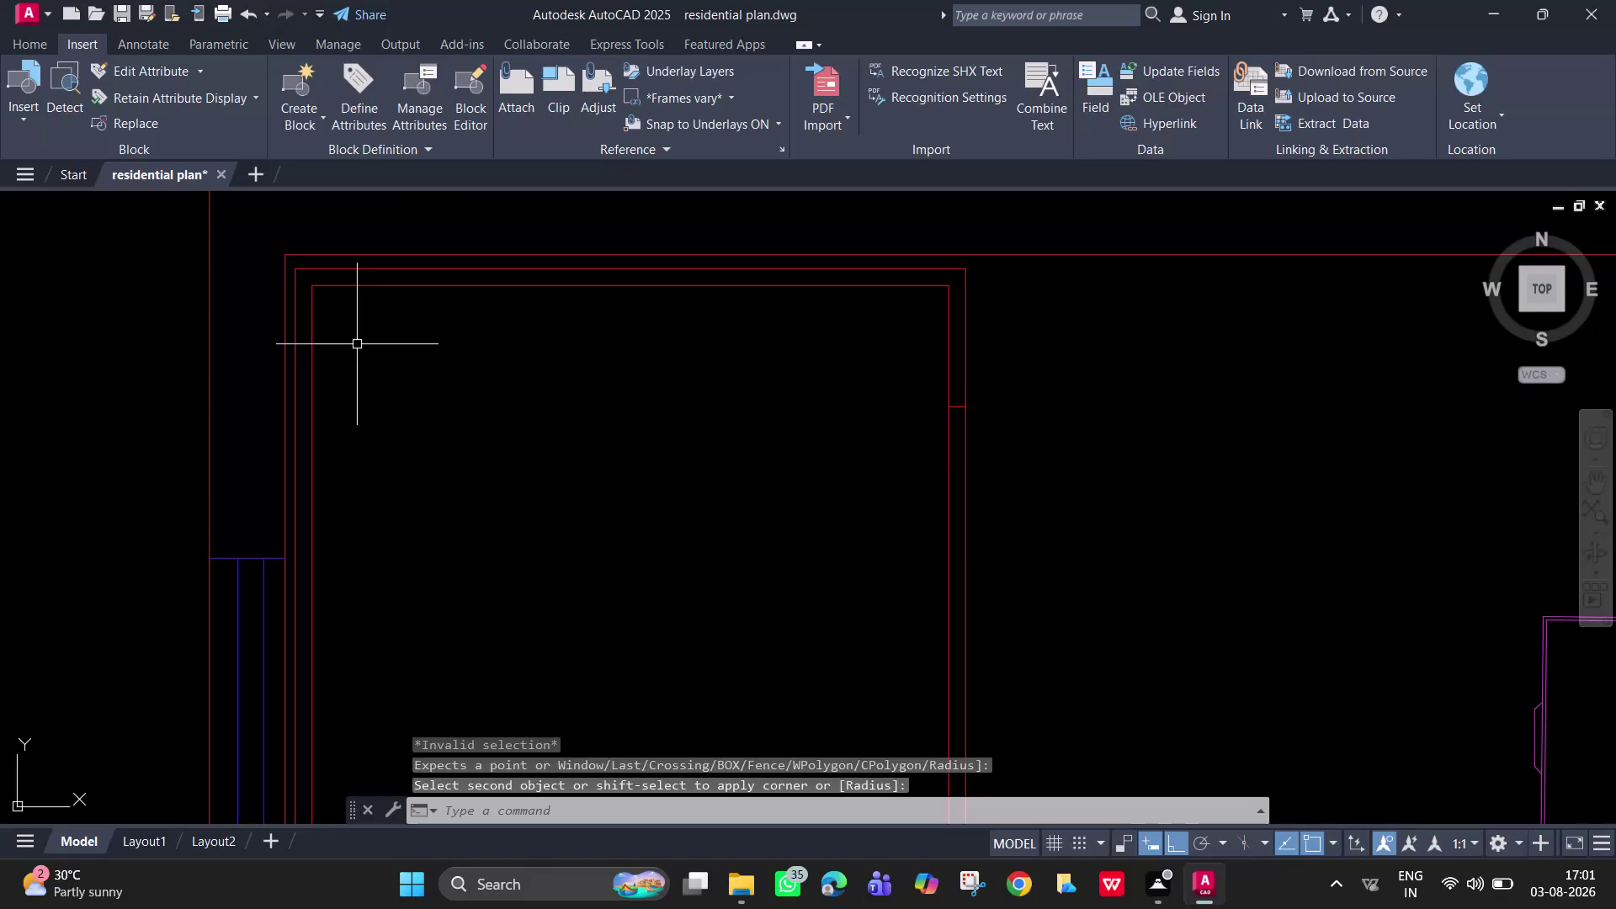
Set the fillet radius to 3 inches and round the room's top-left corner.
key(f)
key(Return)
click(314, 331)
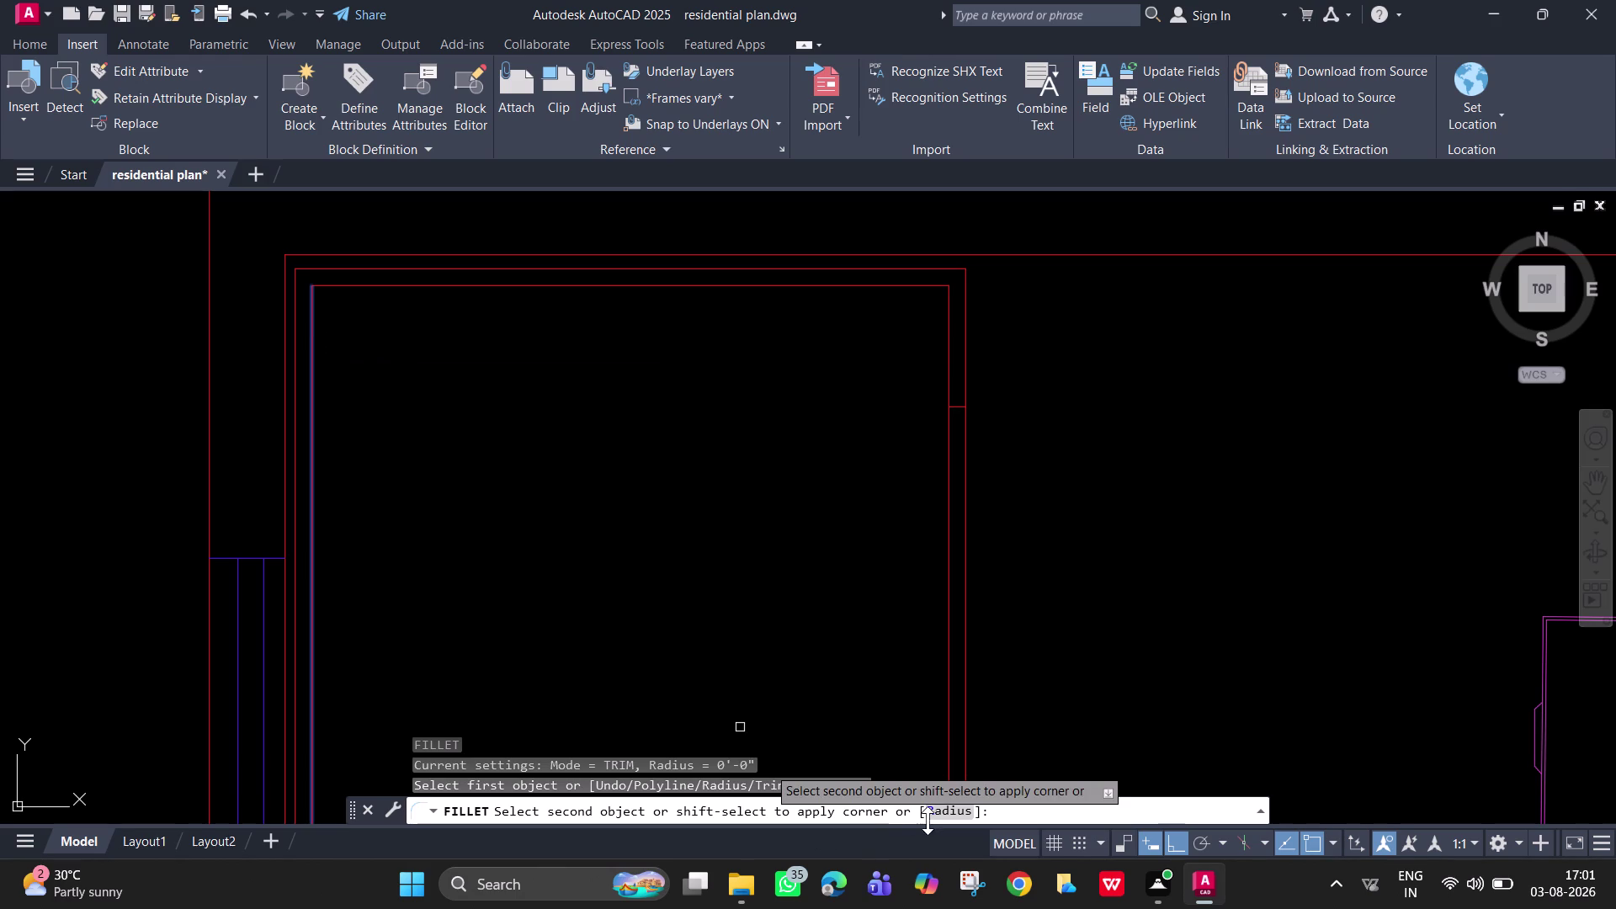
click(952, 804)
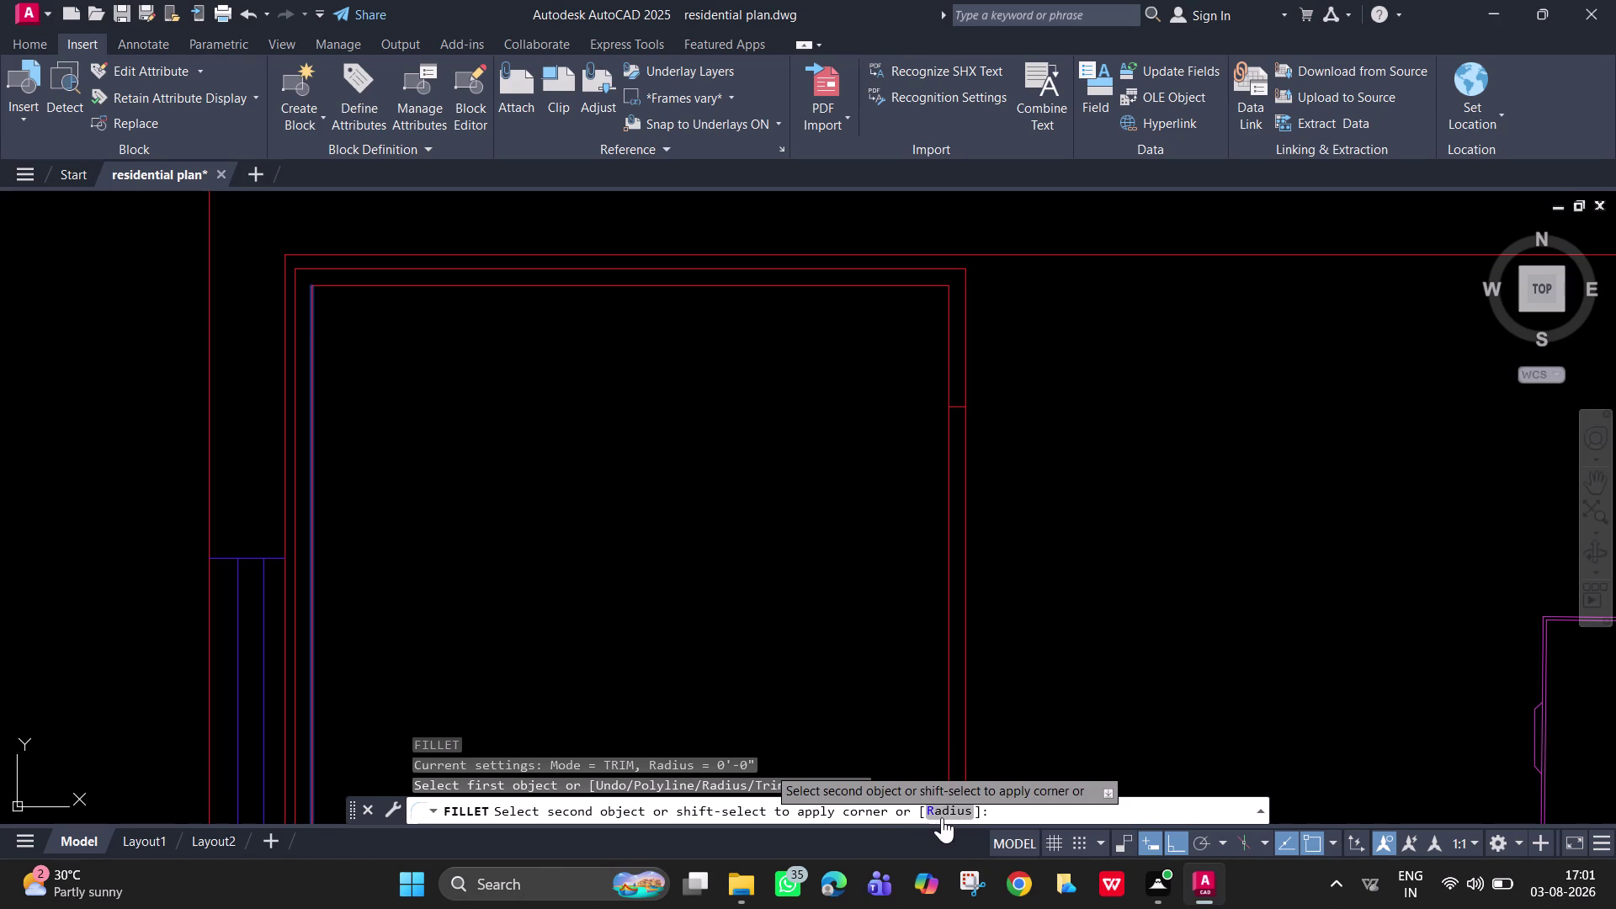
click(941, 817)
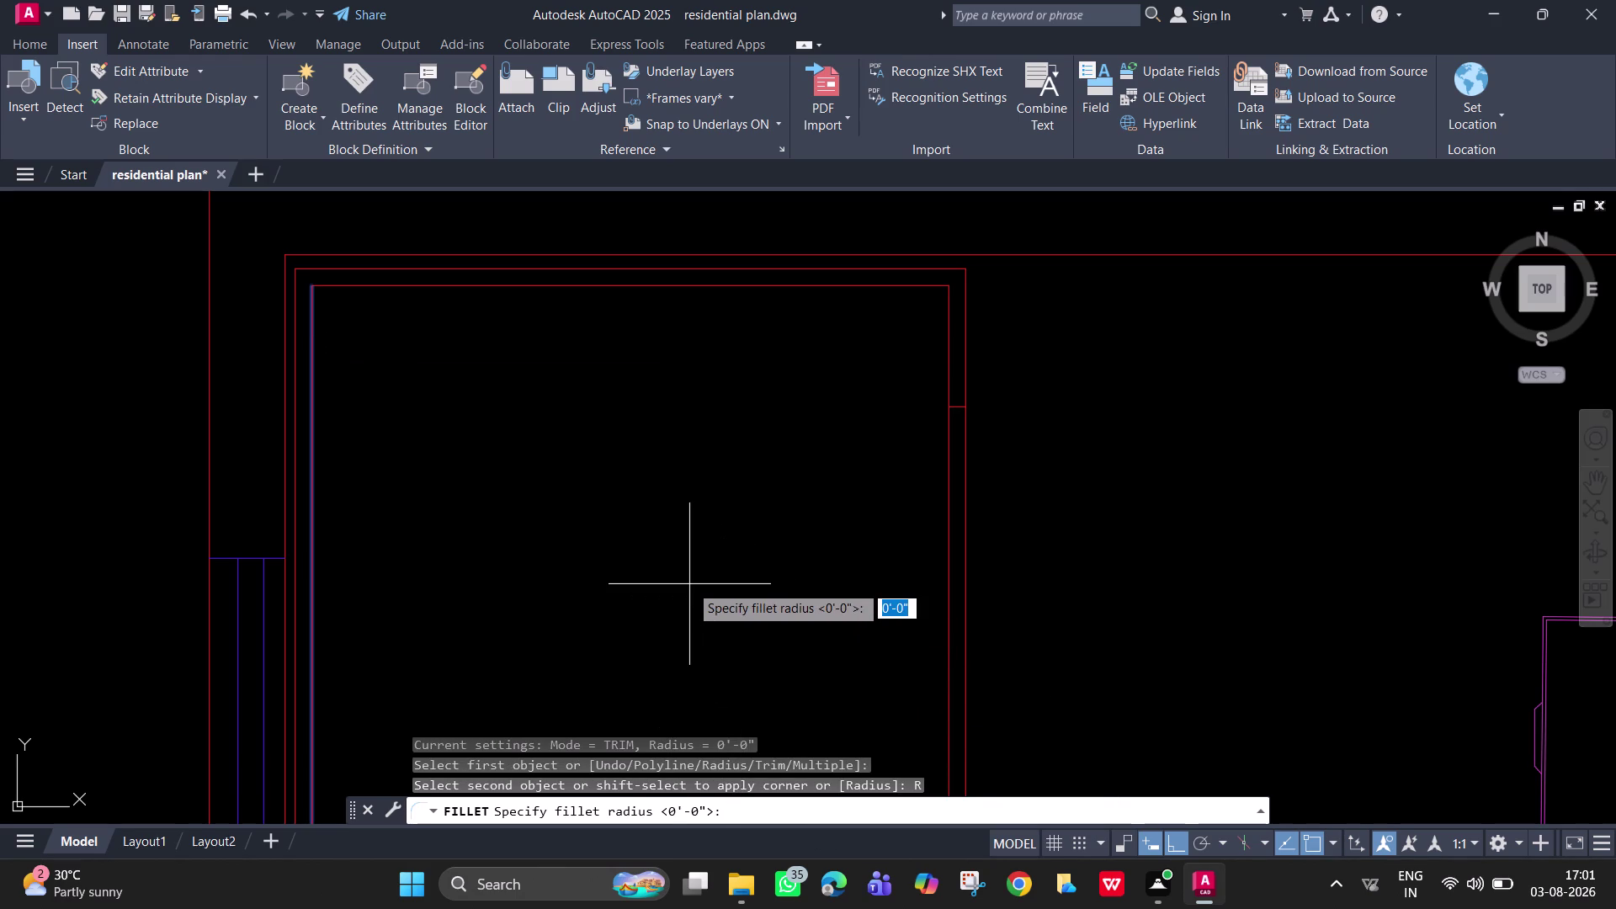
key(3)
key(Return)
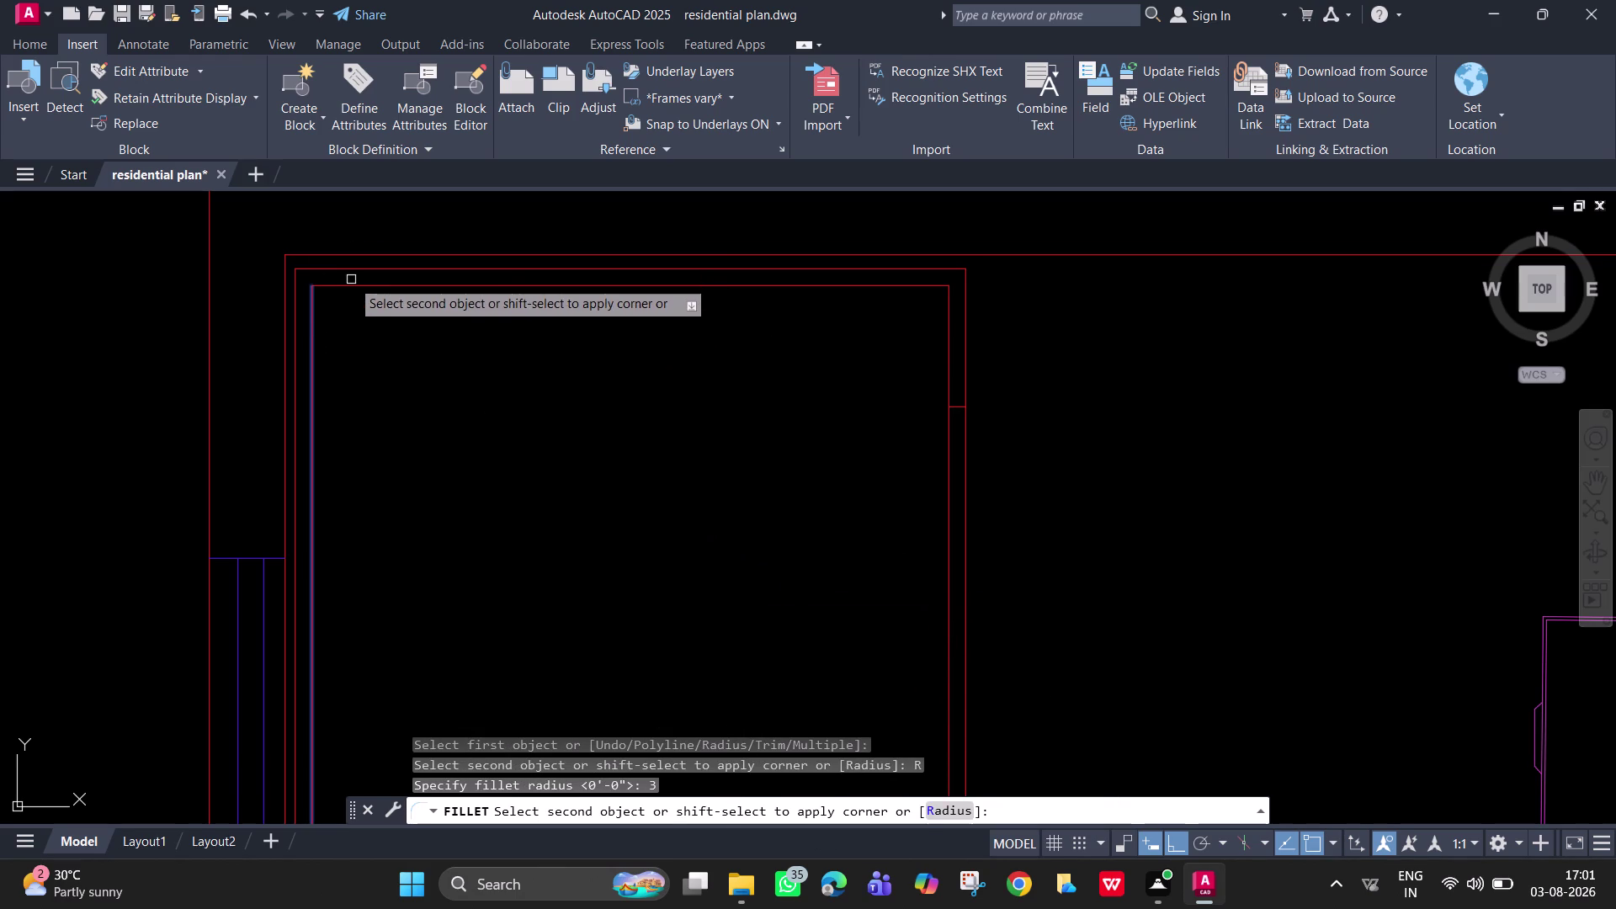
click(351, 282)
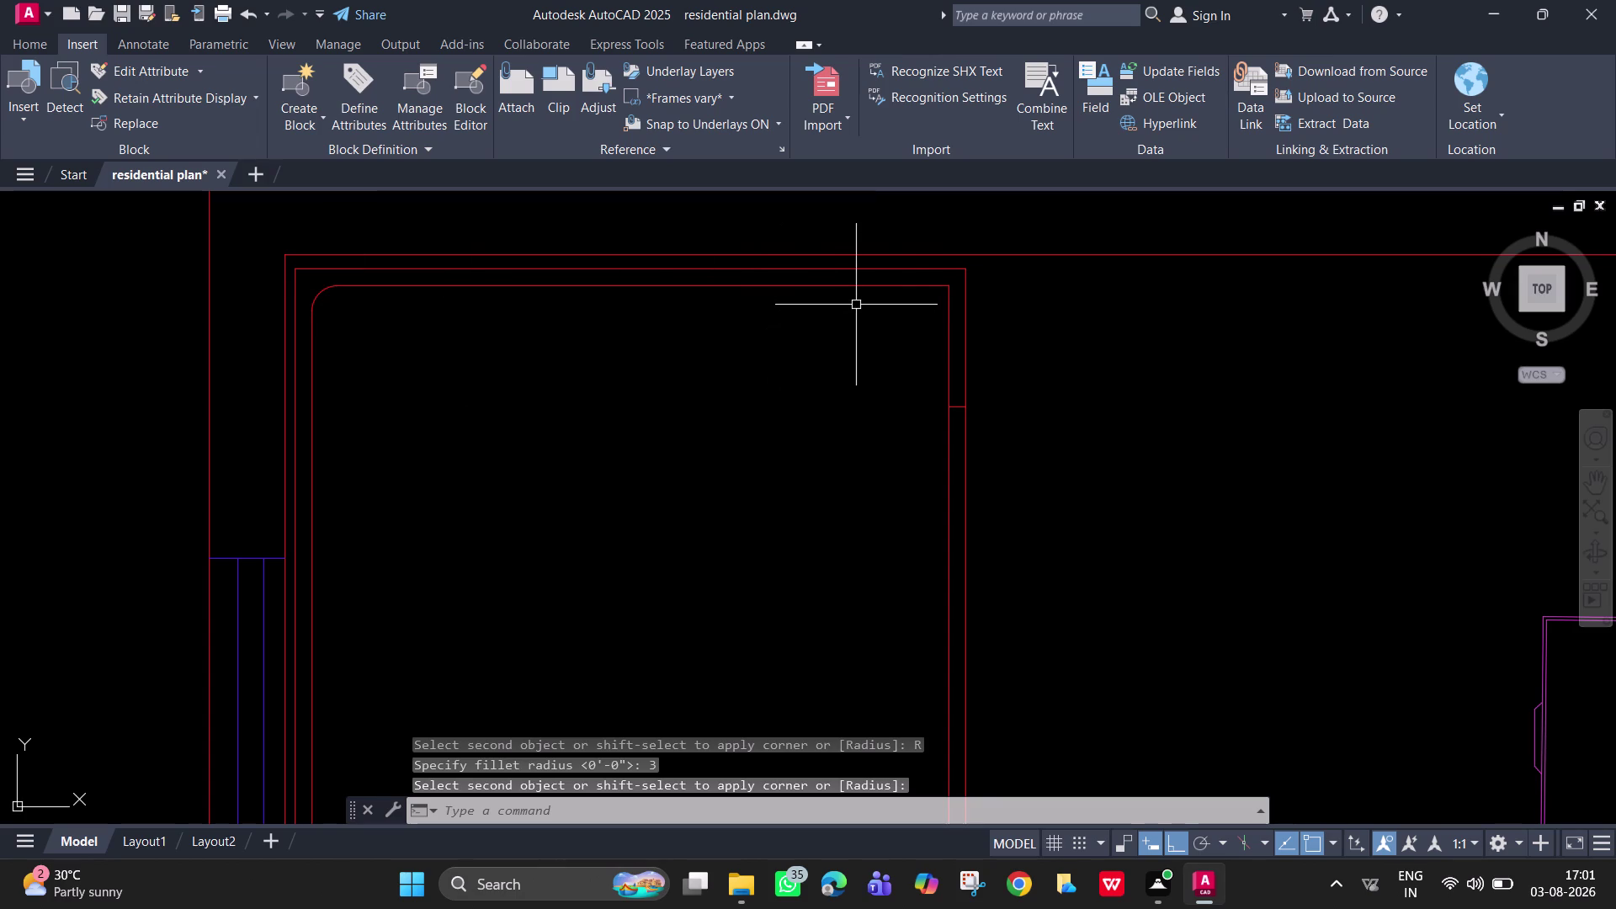
Round the top-right and bottom-right corners of the room with the 3-inch fillet.
key(space)
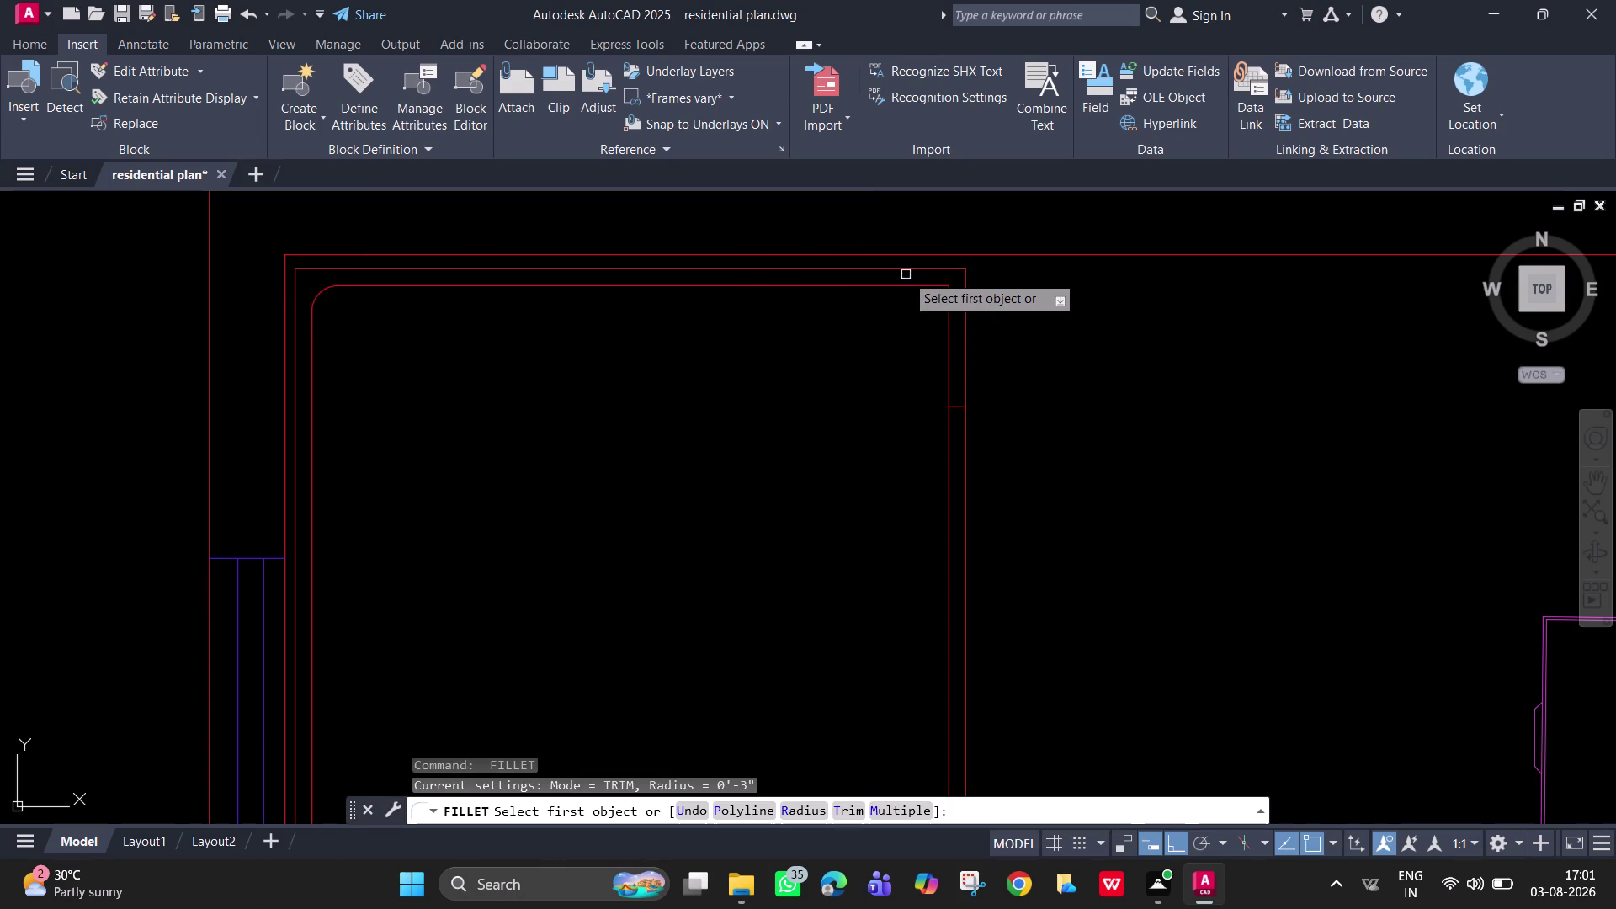
click(917, 285)
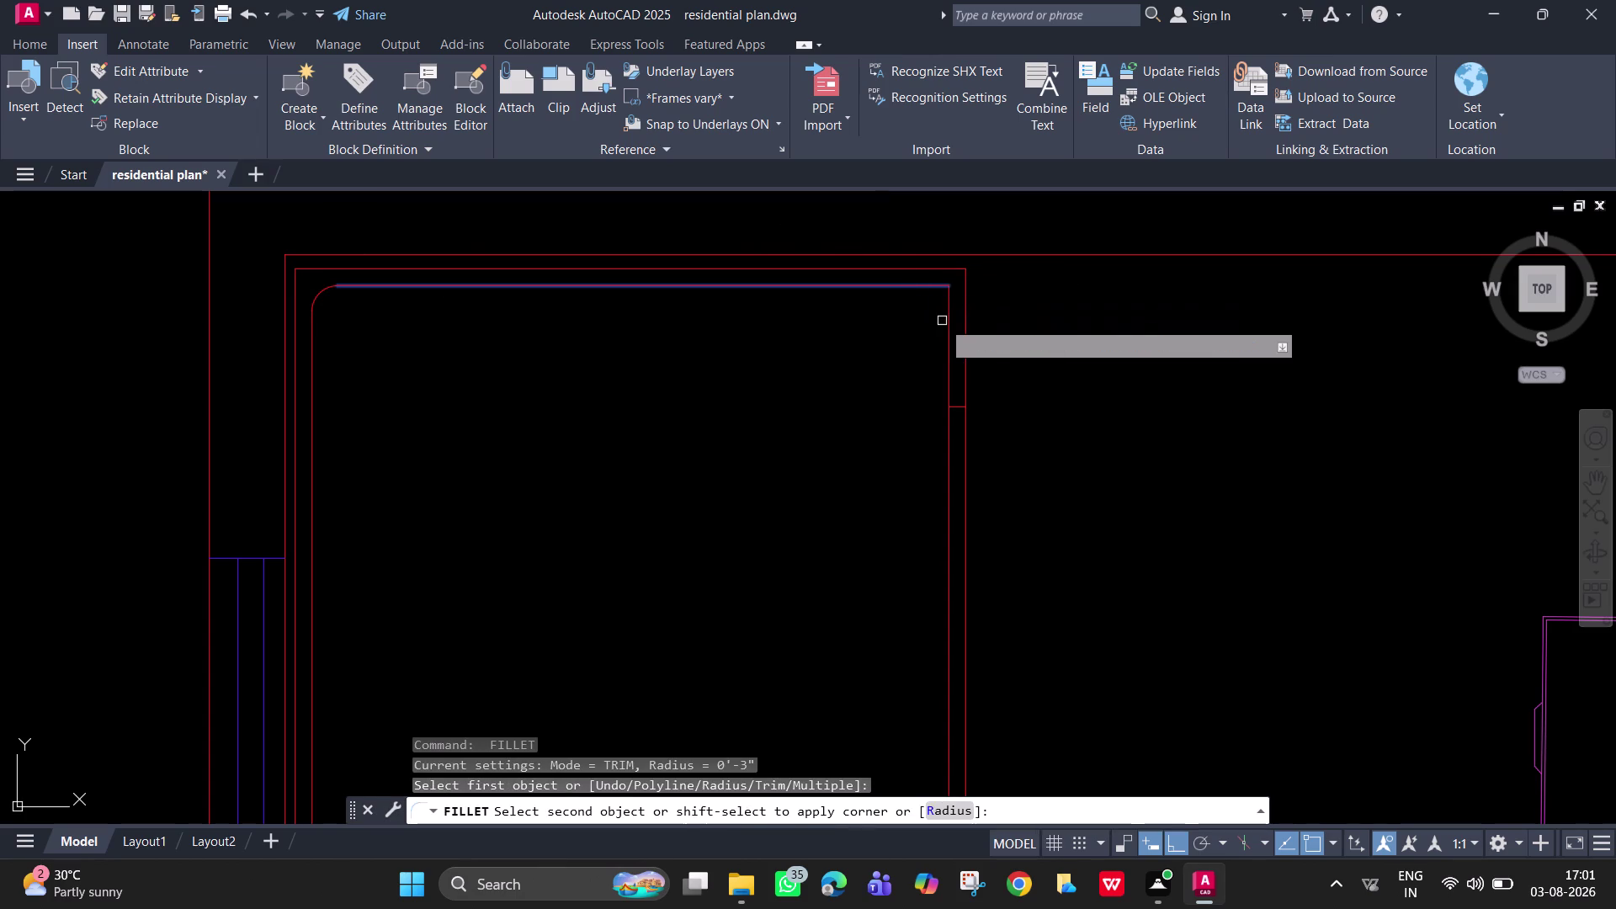
click(946, 323)
scroll(down, 3)
middle_drag(938, 453, 891, 12)
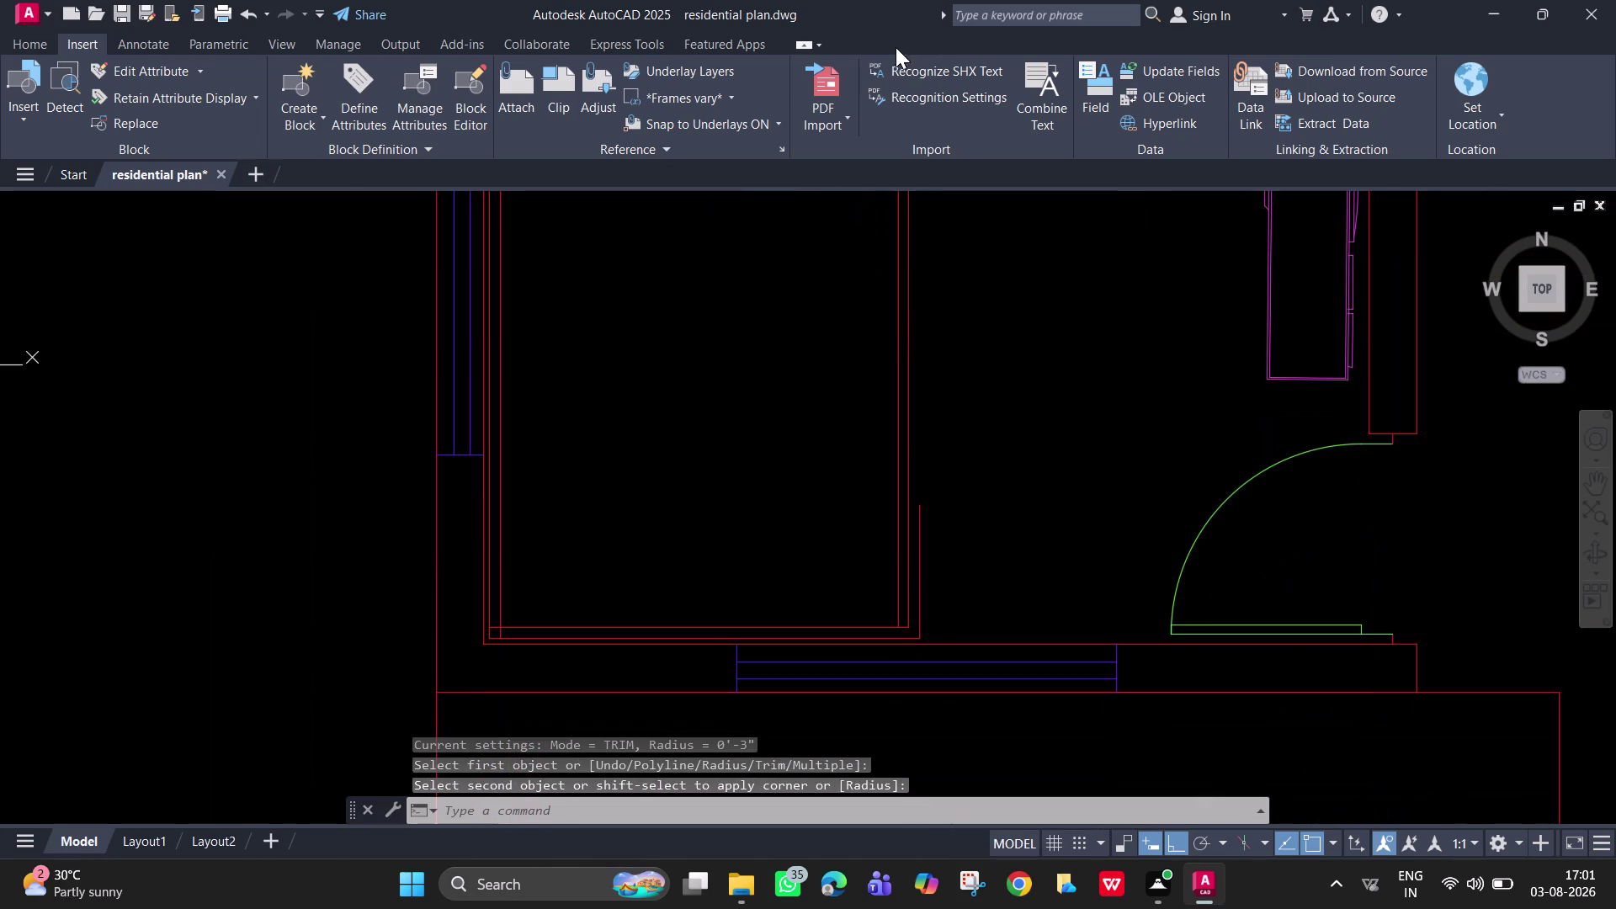
key(space)
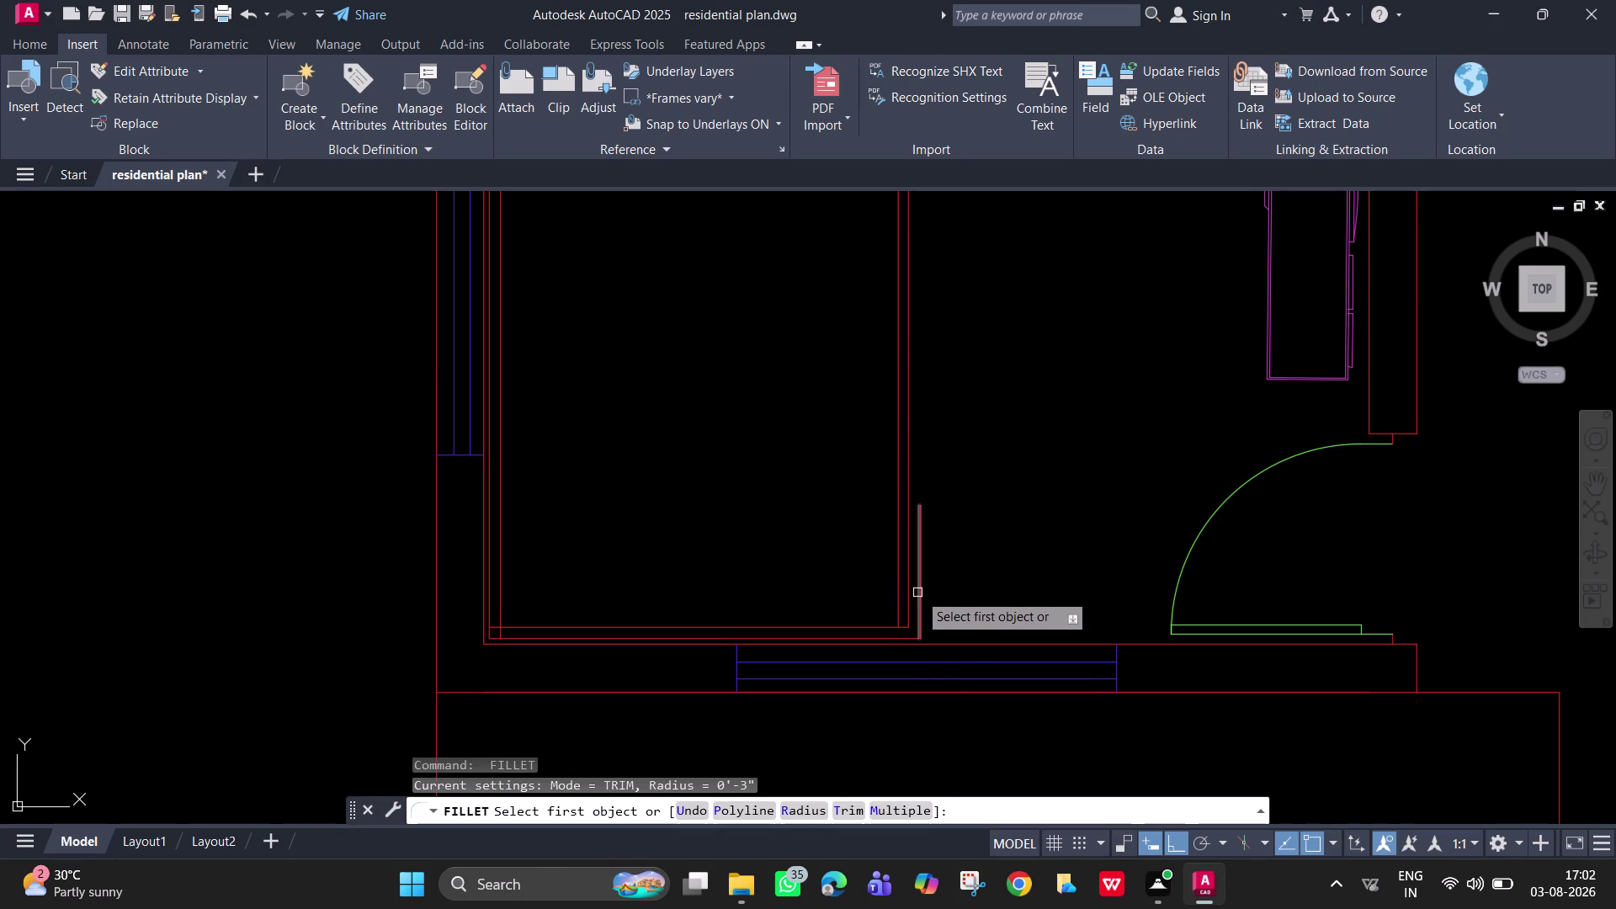
click(863, 625)
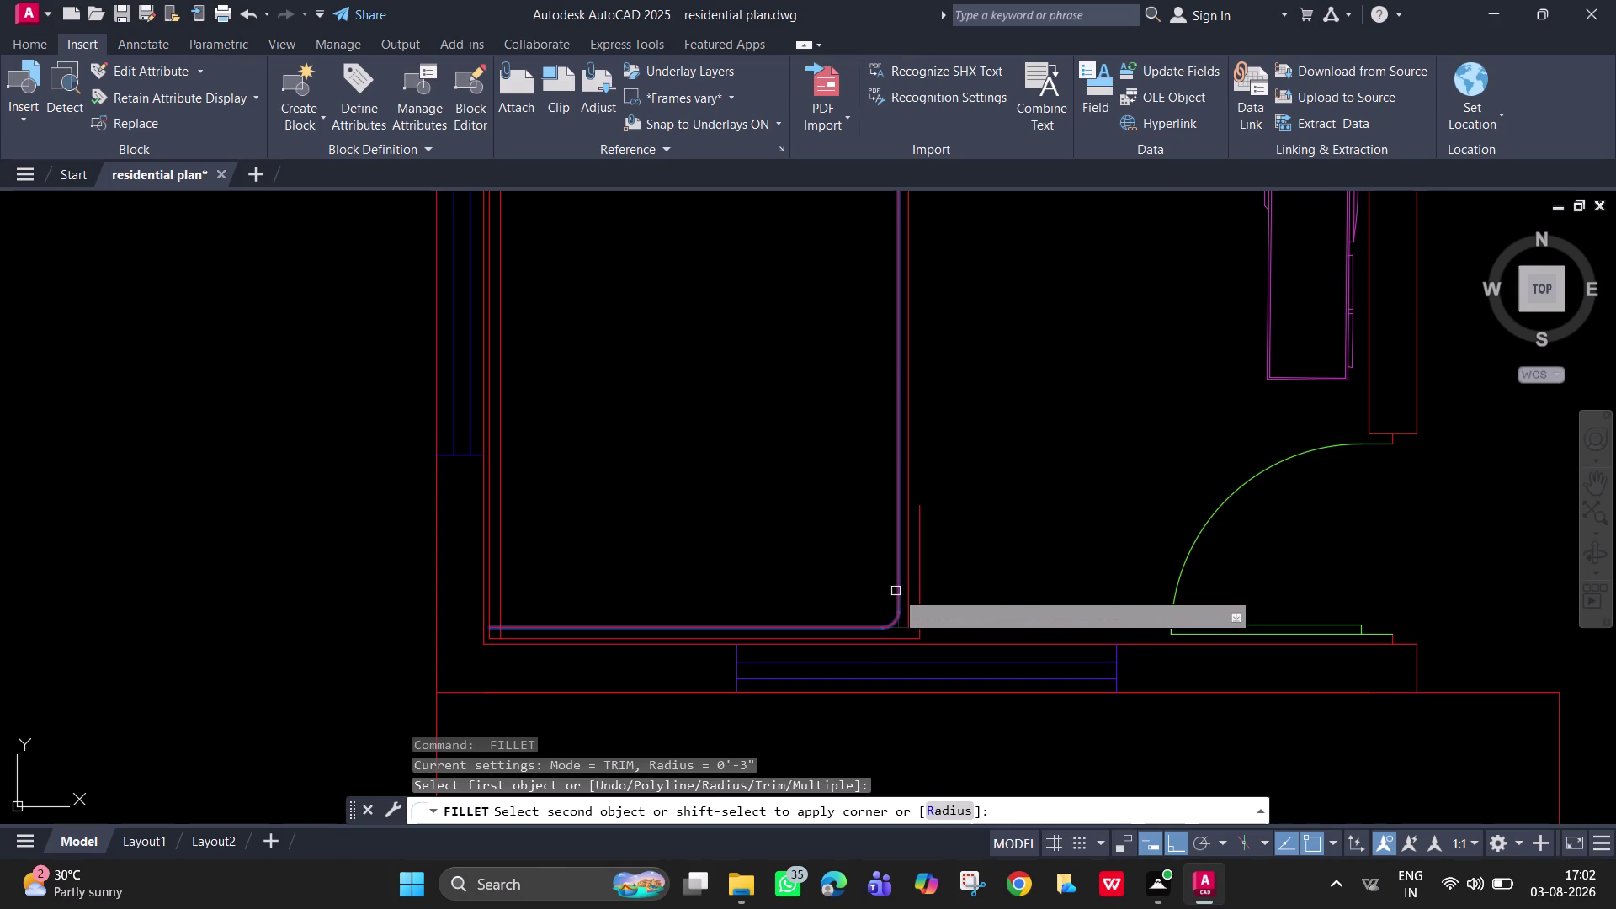
click(896, 590)
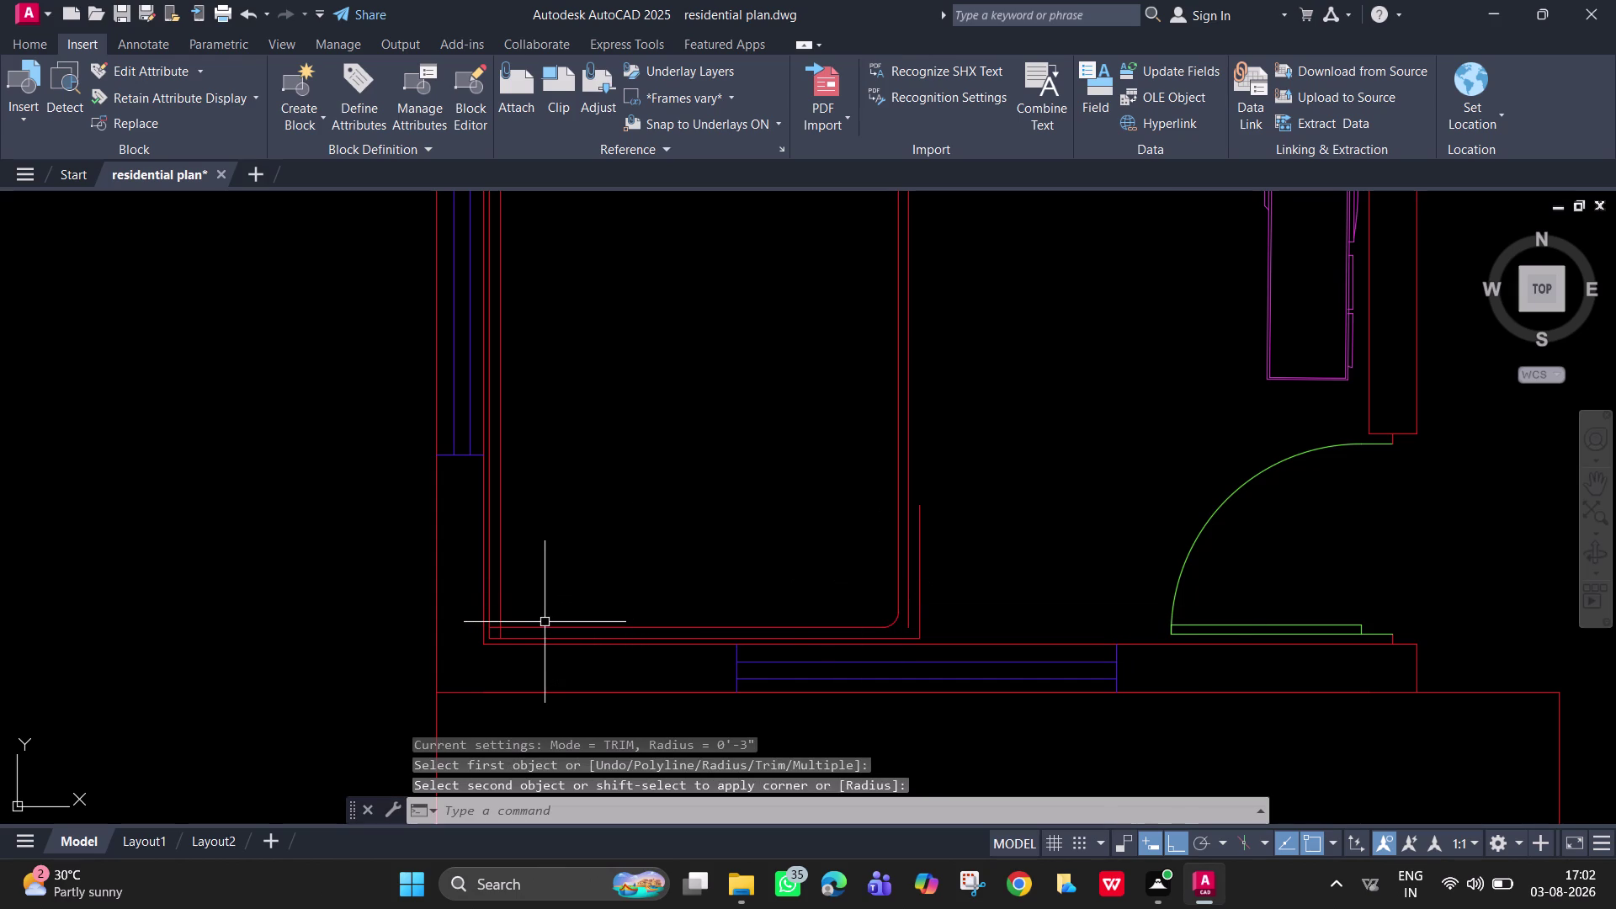
Round the bottom-left corner of the room outline, then end the command.
key(space)
scroll(up, 3)
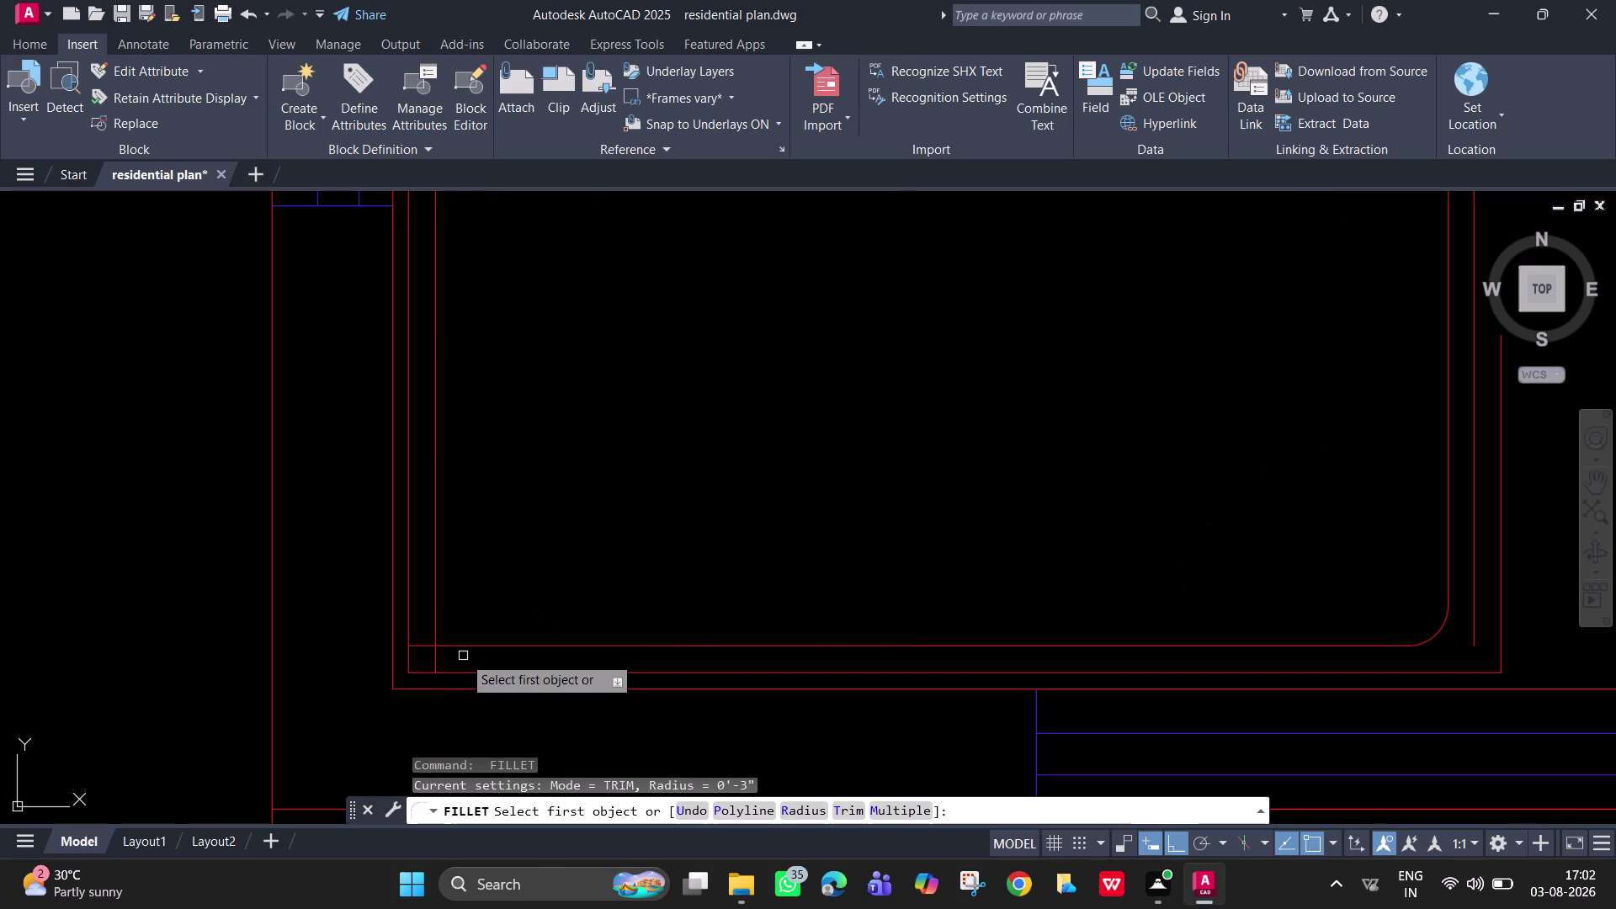
click(470, 643)
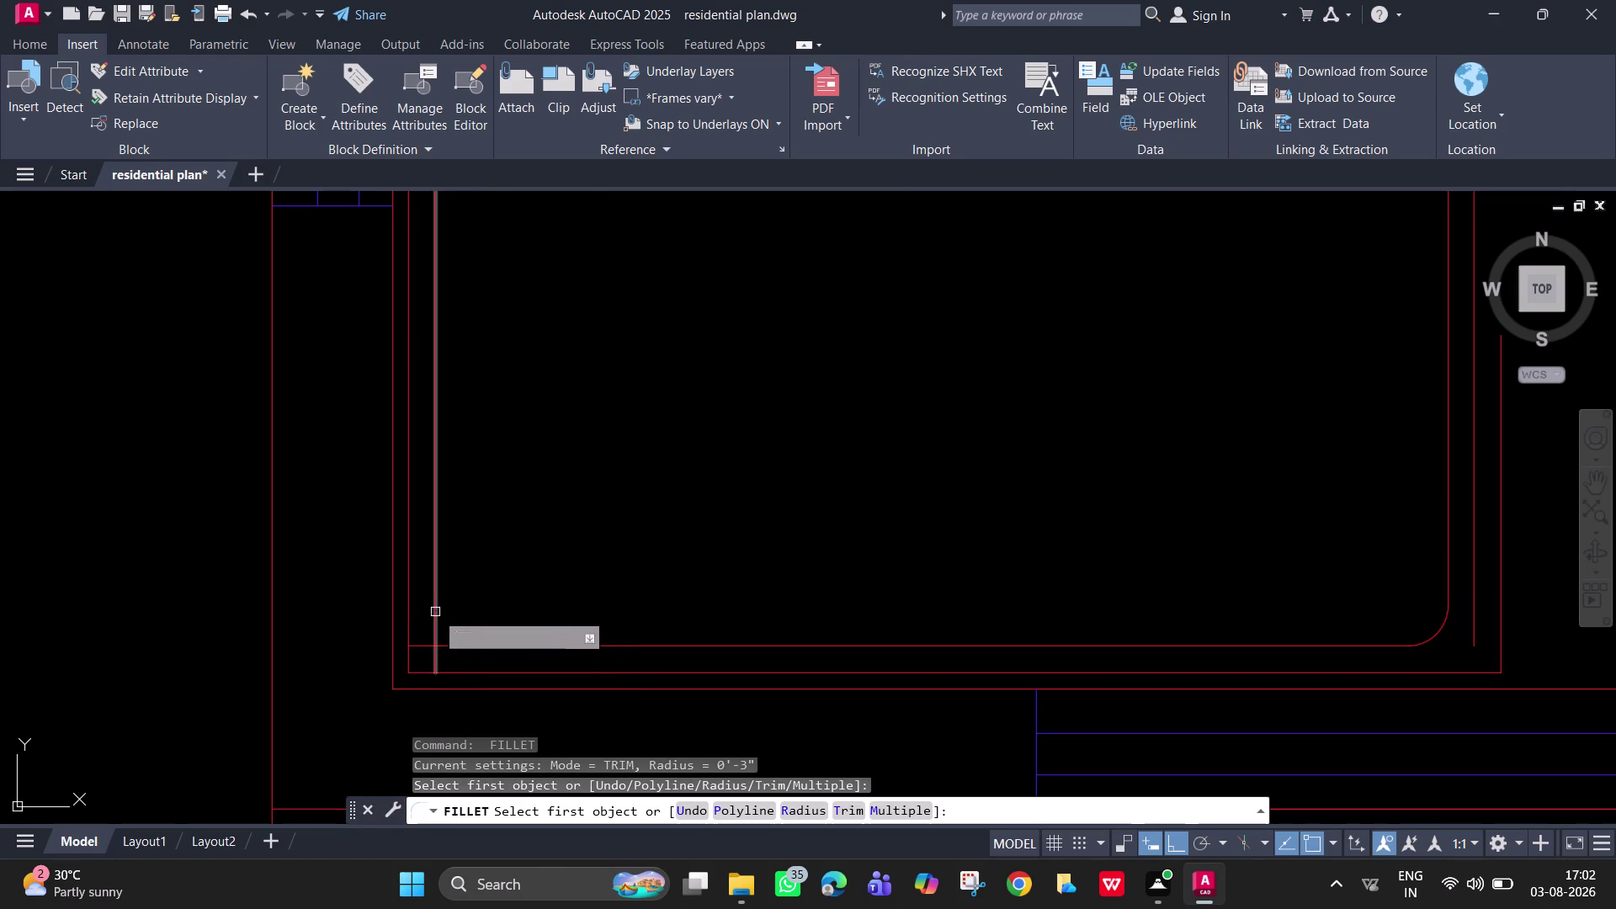
click(432, 609)
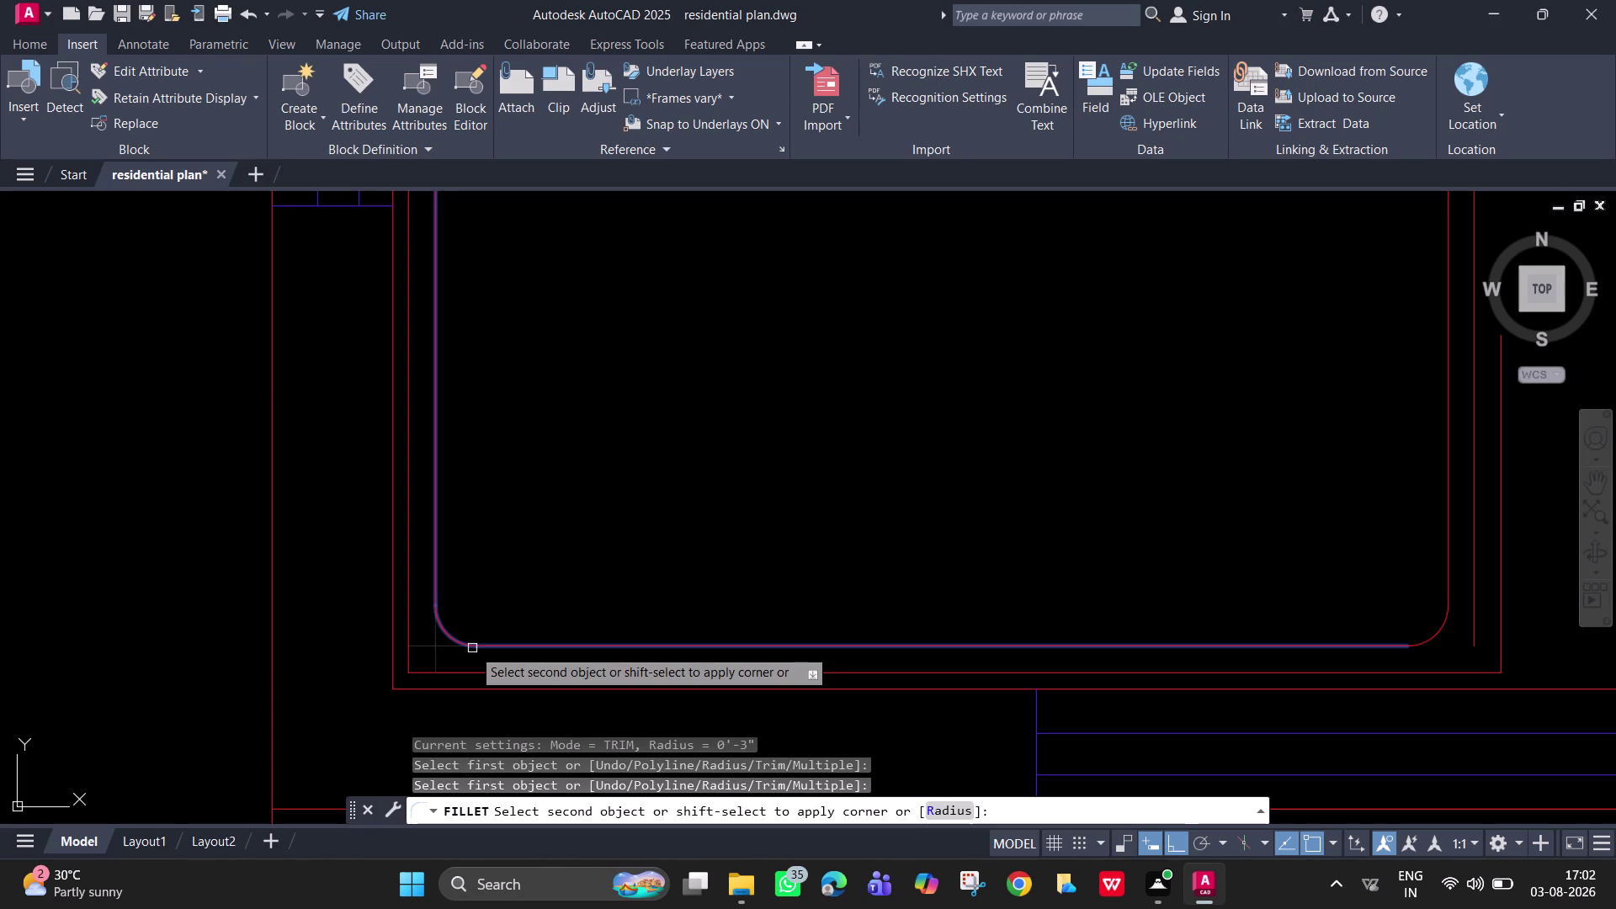
click(472, 648)
scroll(down, 3)
middle_drag(1354, 505, 1177, 634)
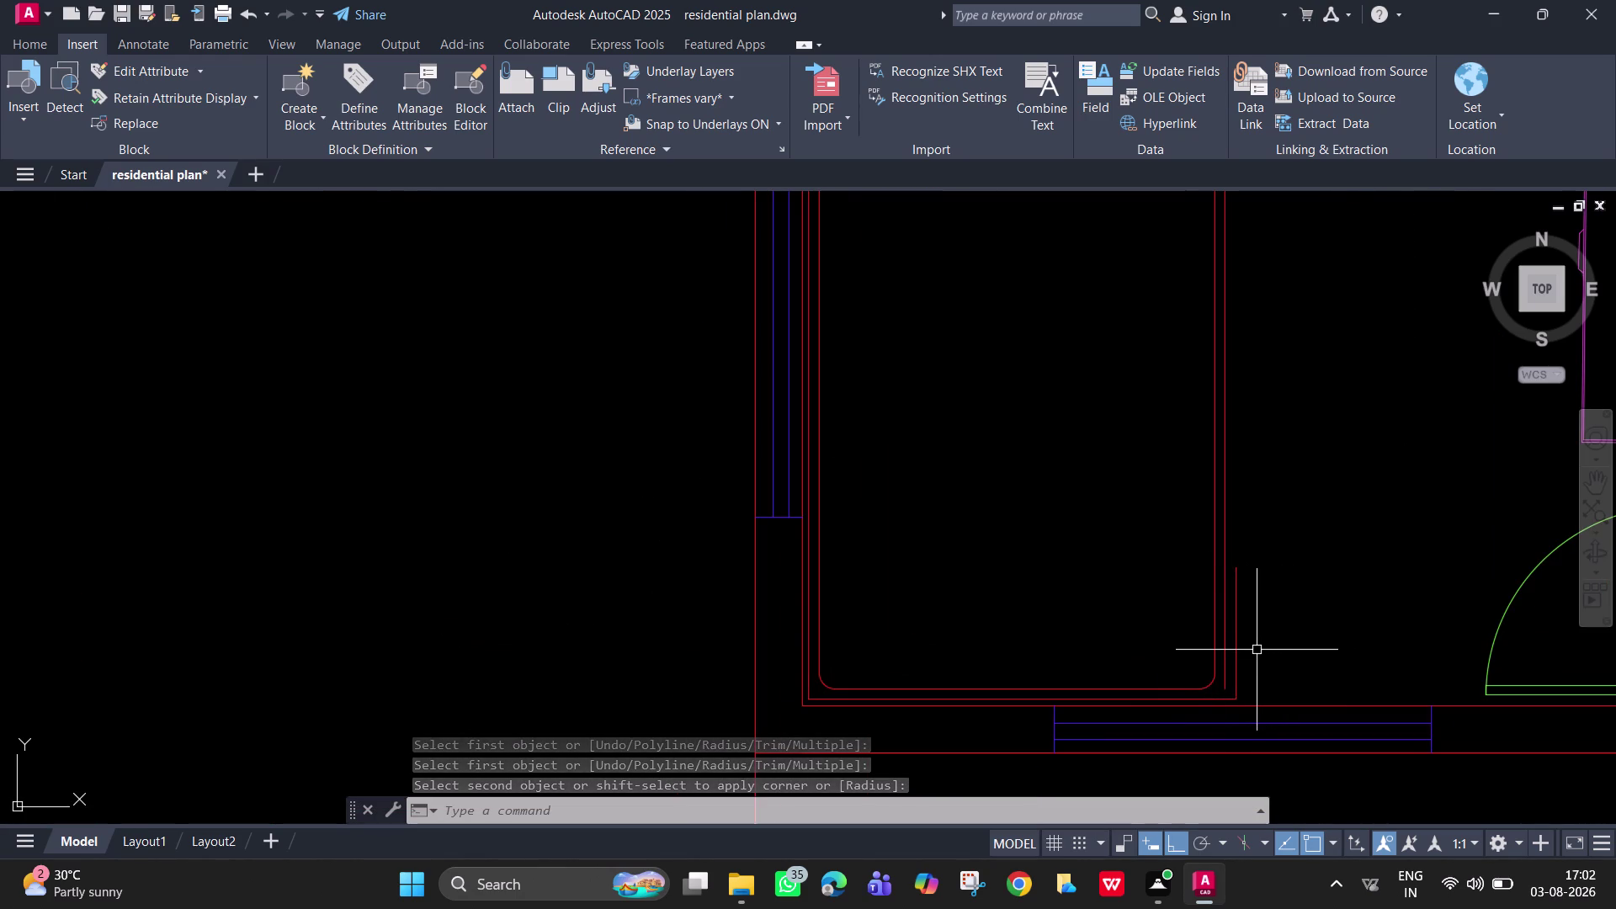
scroll(up, 3)
key(Escape)
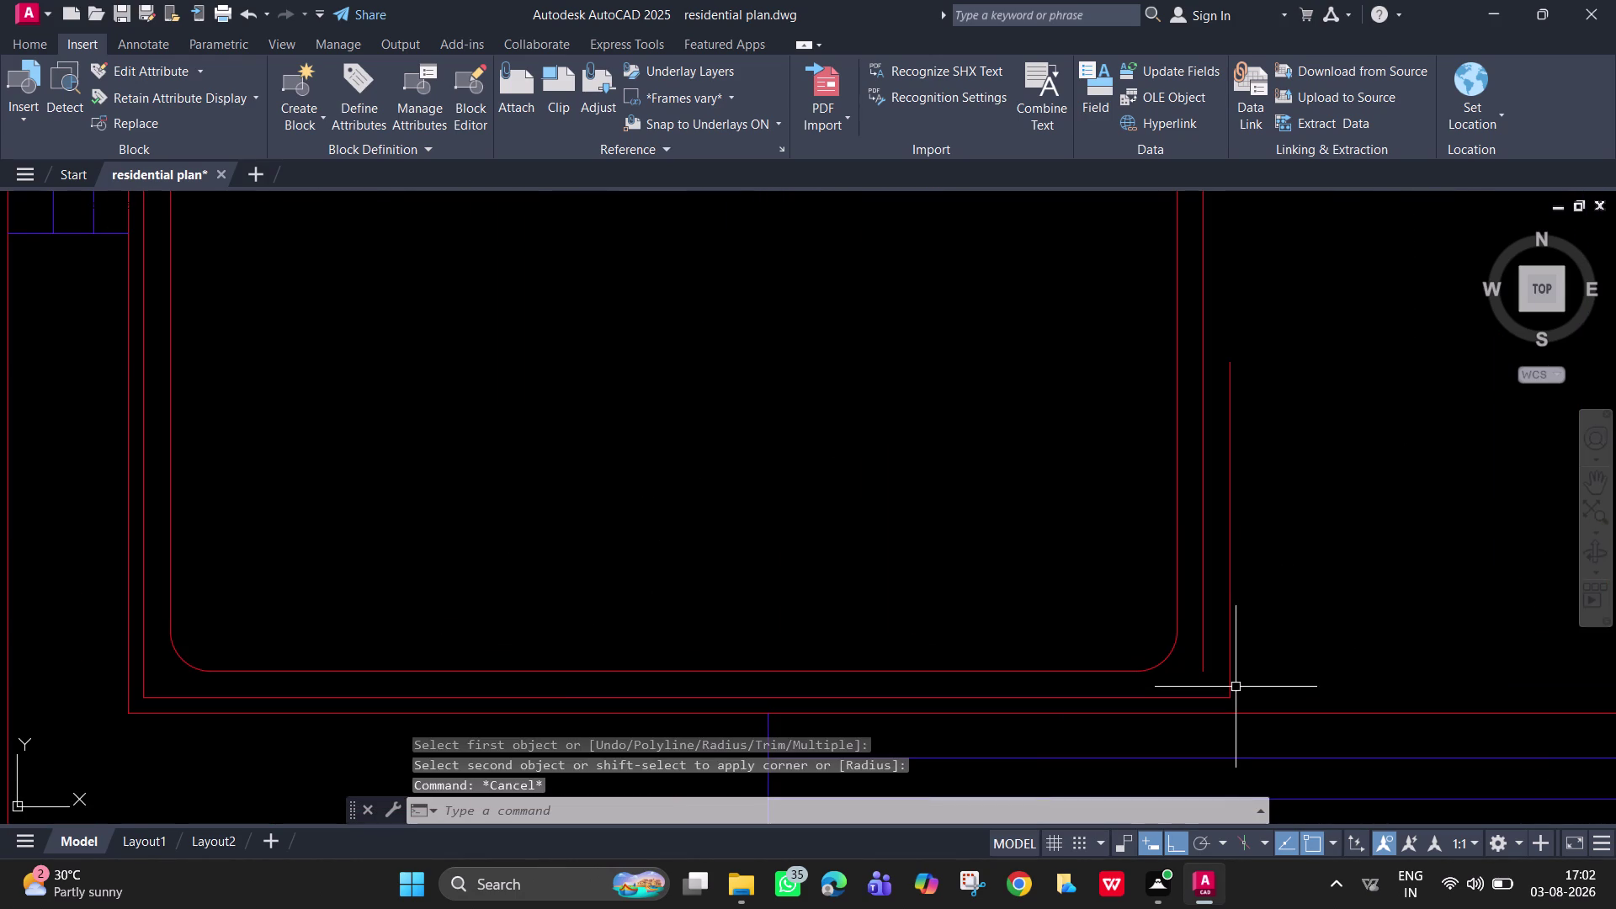
Extend the short vertical line down to the wall, then window-select and delete it.
text(ex)
key(space)
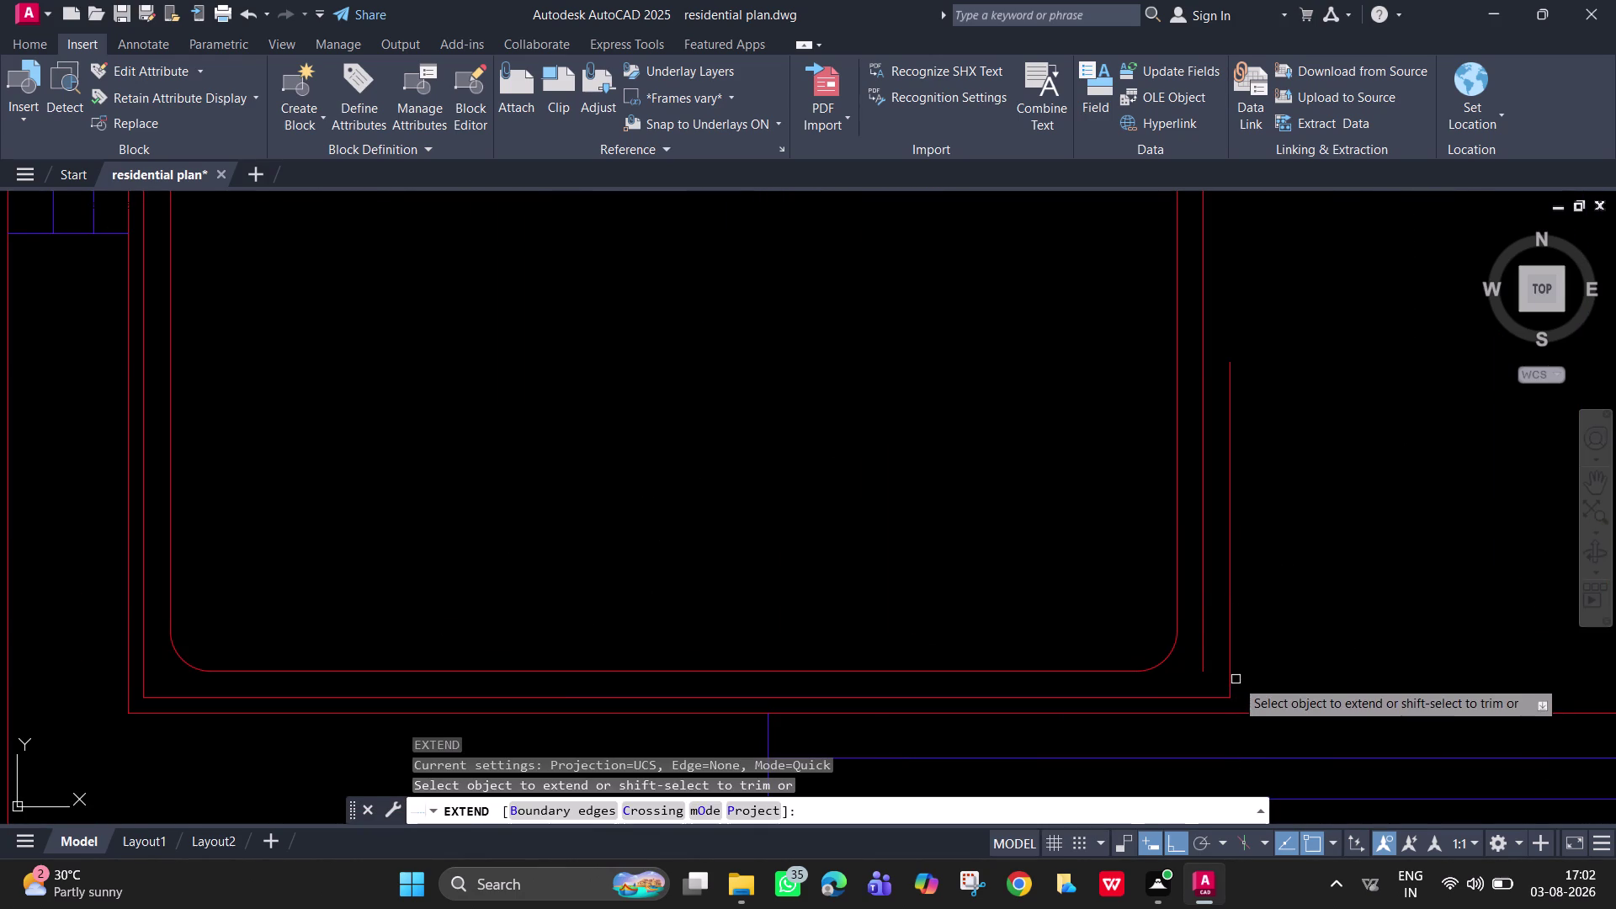
click(1203, 634)
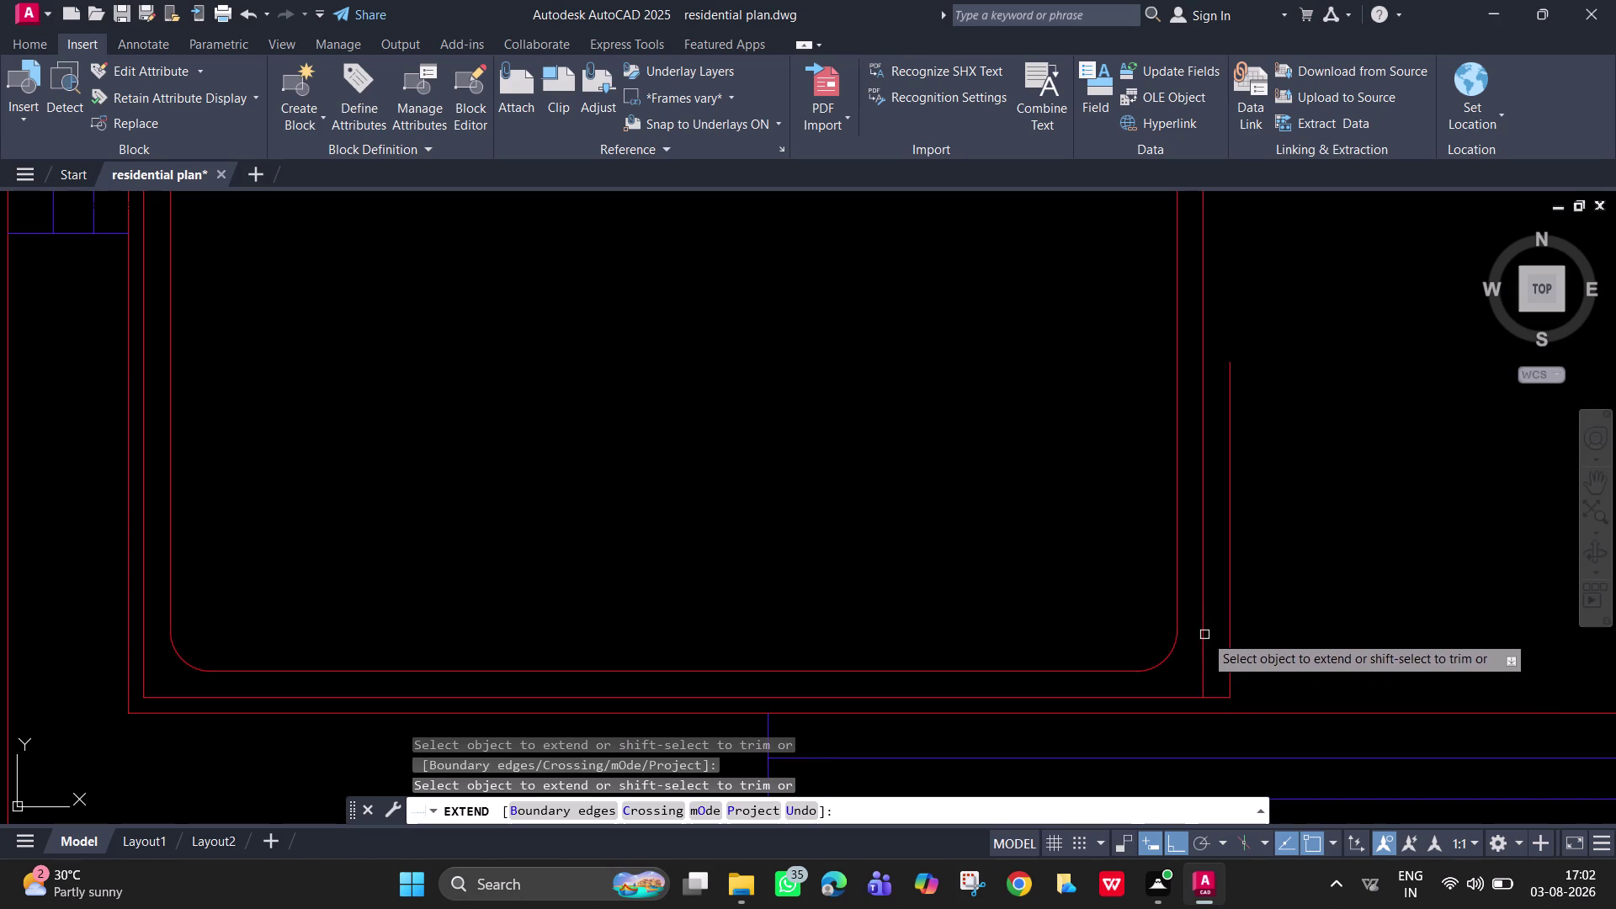
key(space)
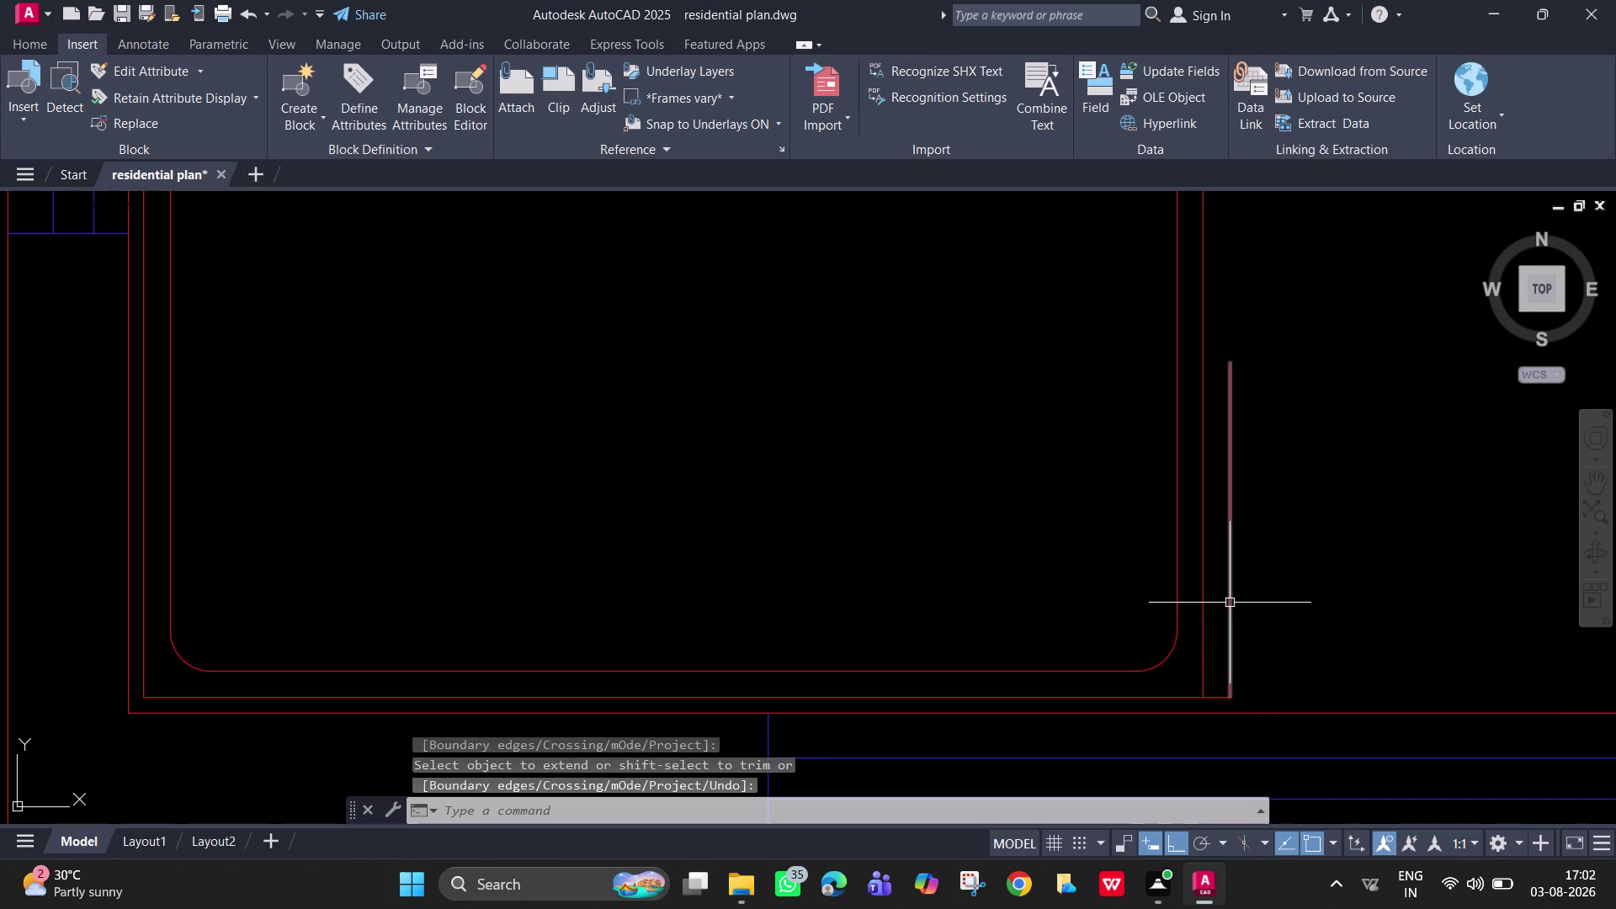
click(1235, 572)
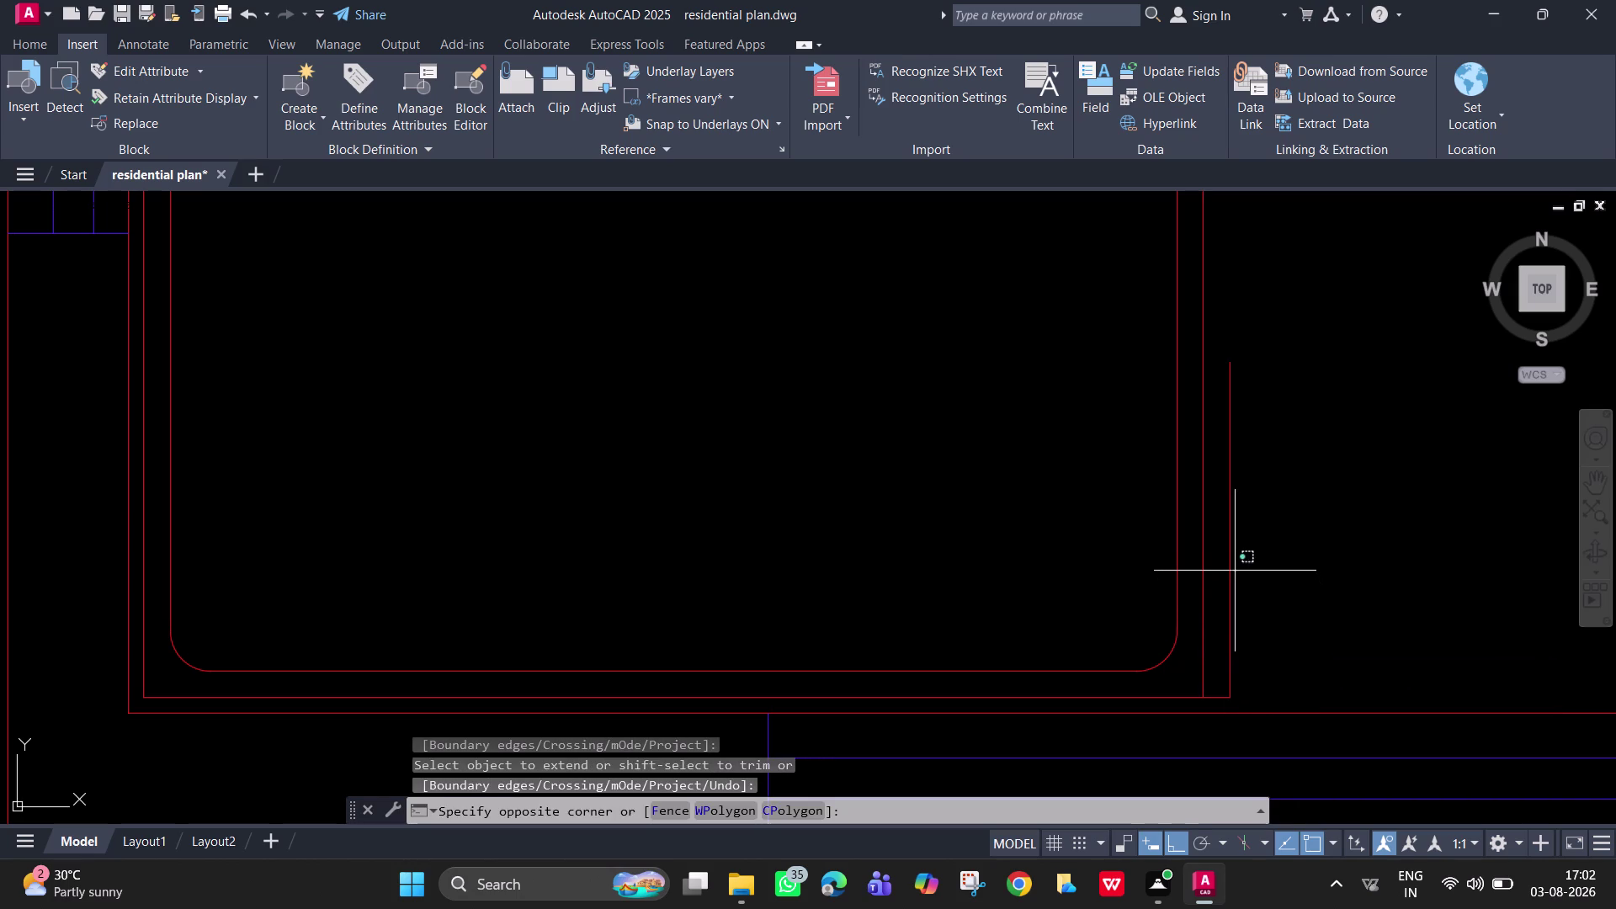
click(1228, 558)
key(Delete)
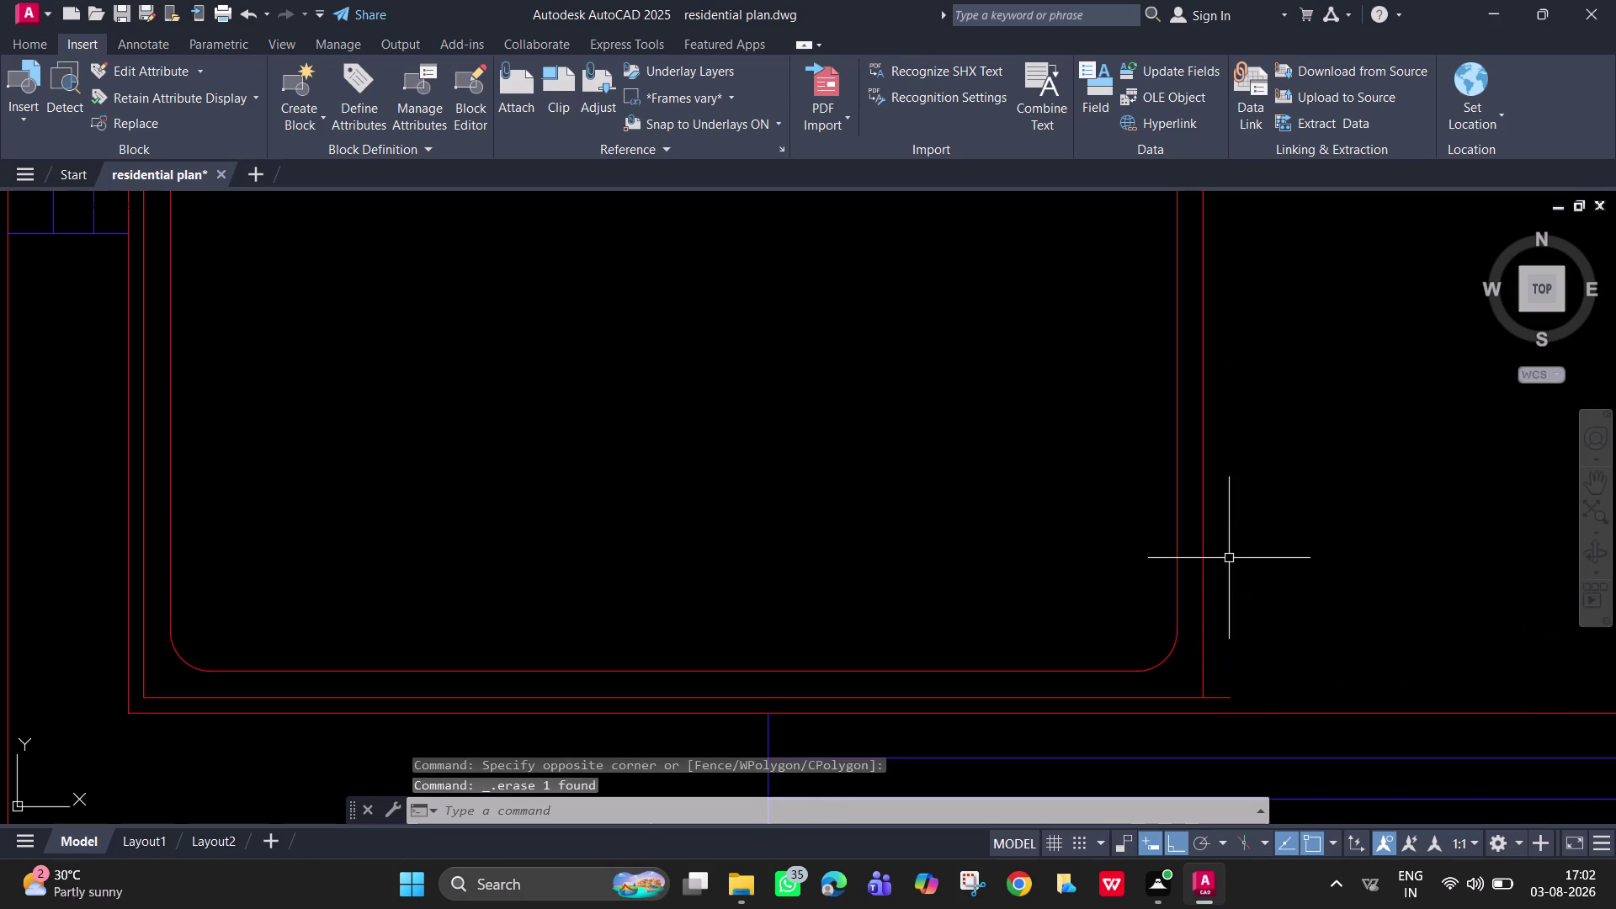
Start TRIM, look over the surrounding floor plan, and cancel it.
text(tr)
key(space)
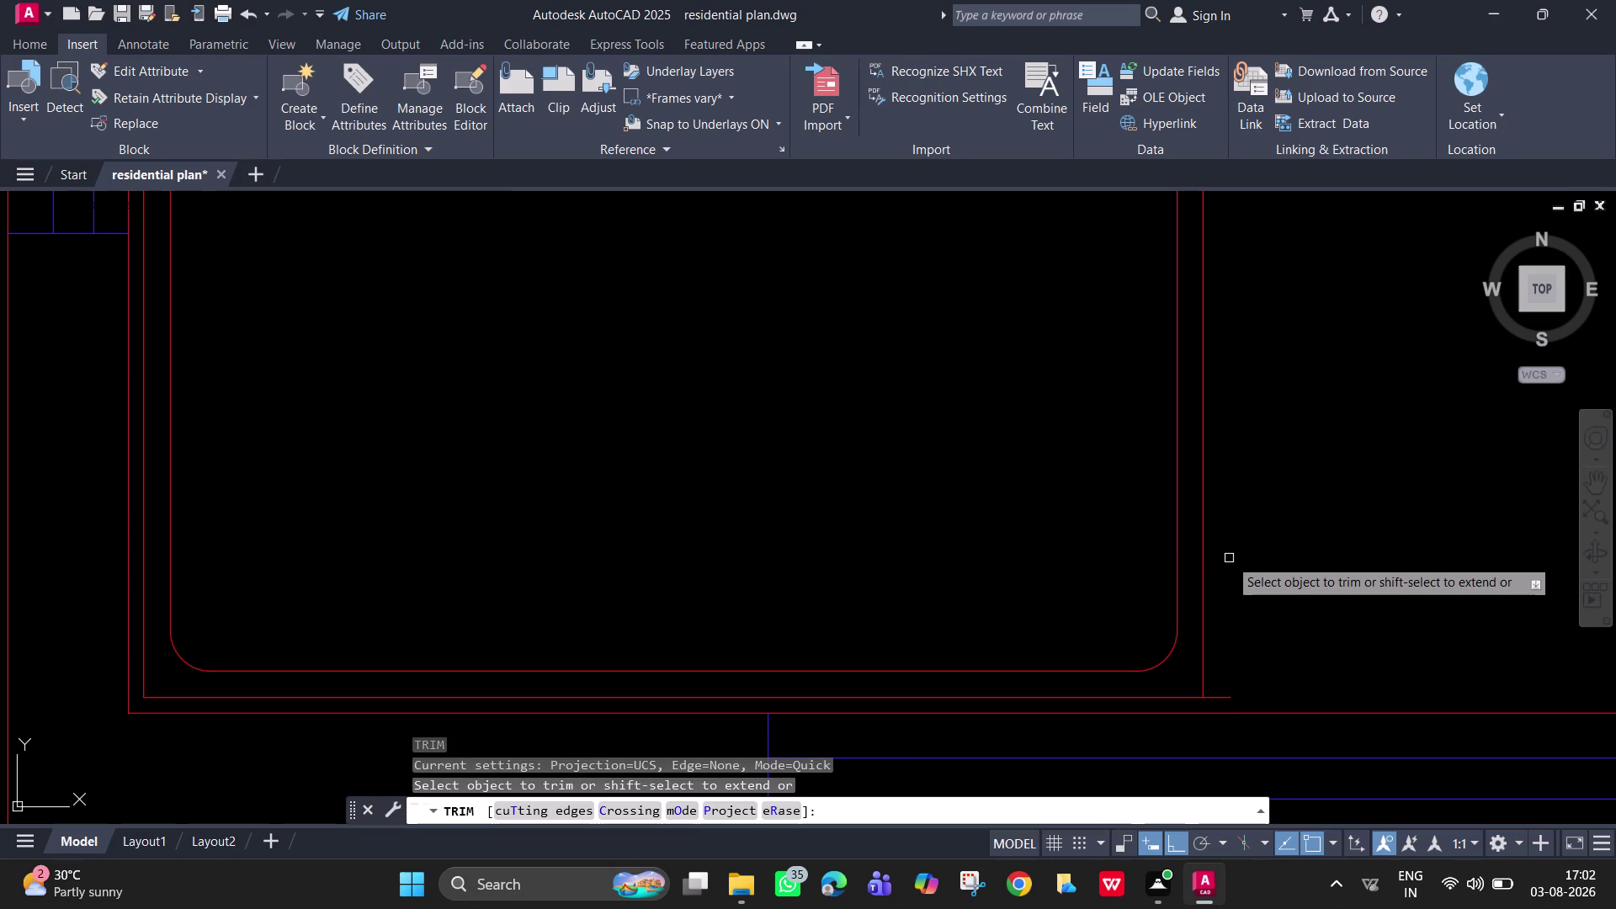
click(1221, 697)
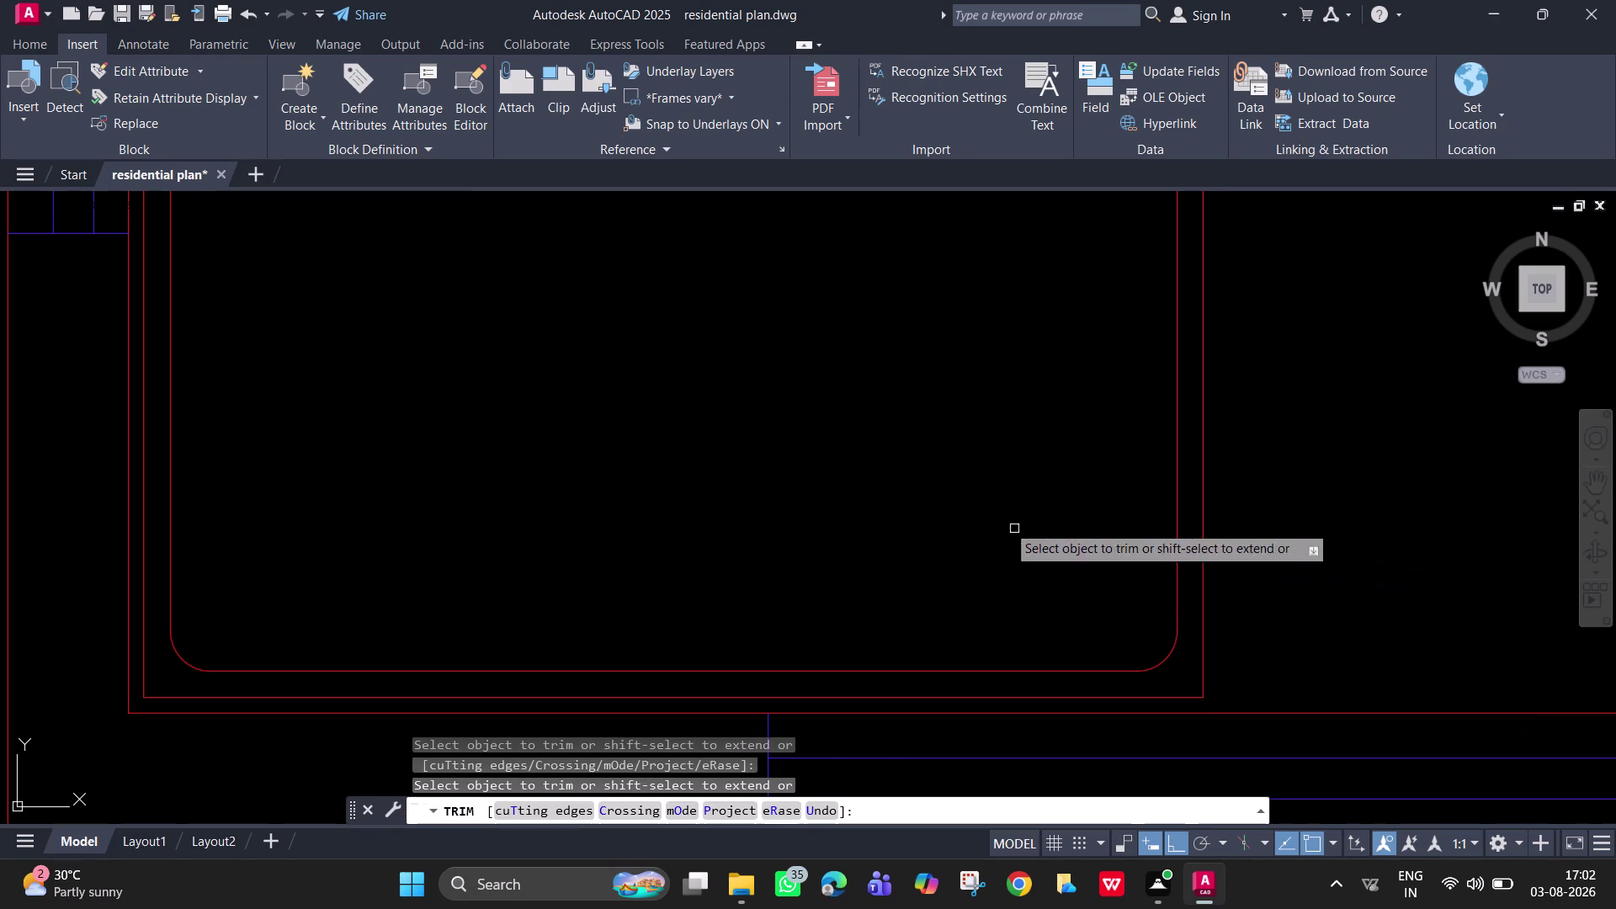
scroll(down, 3)
middle_drag(882, 491, 886, 663)
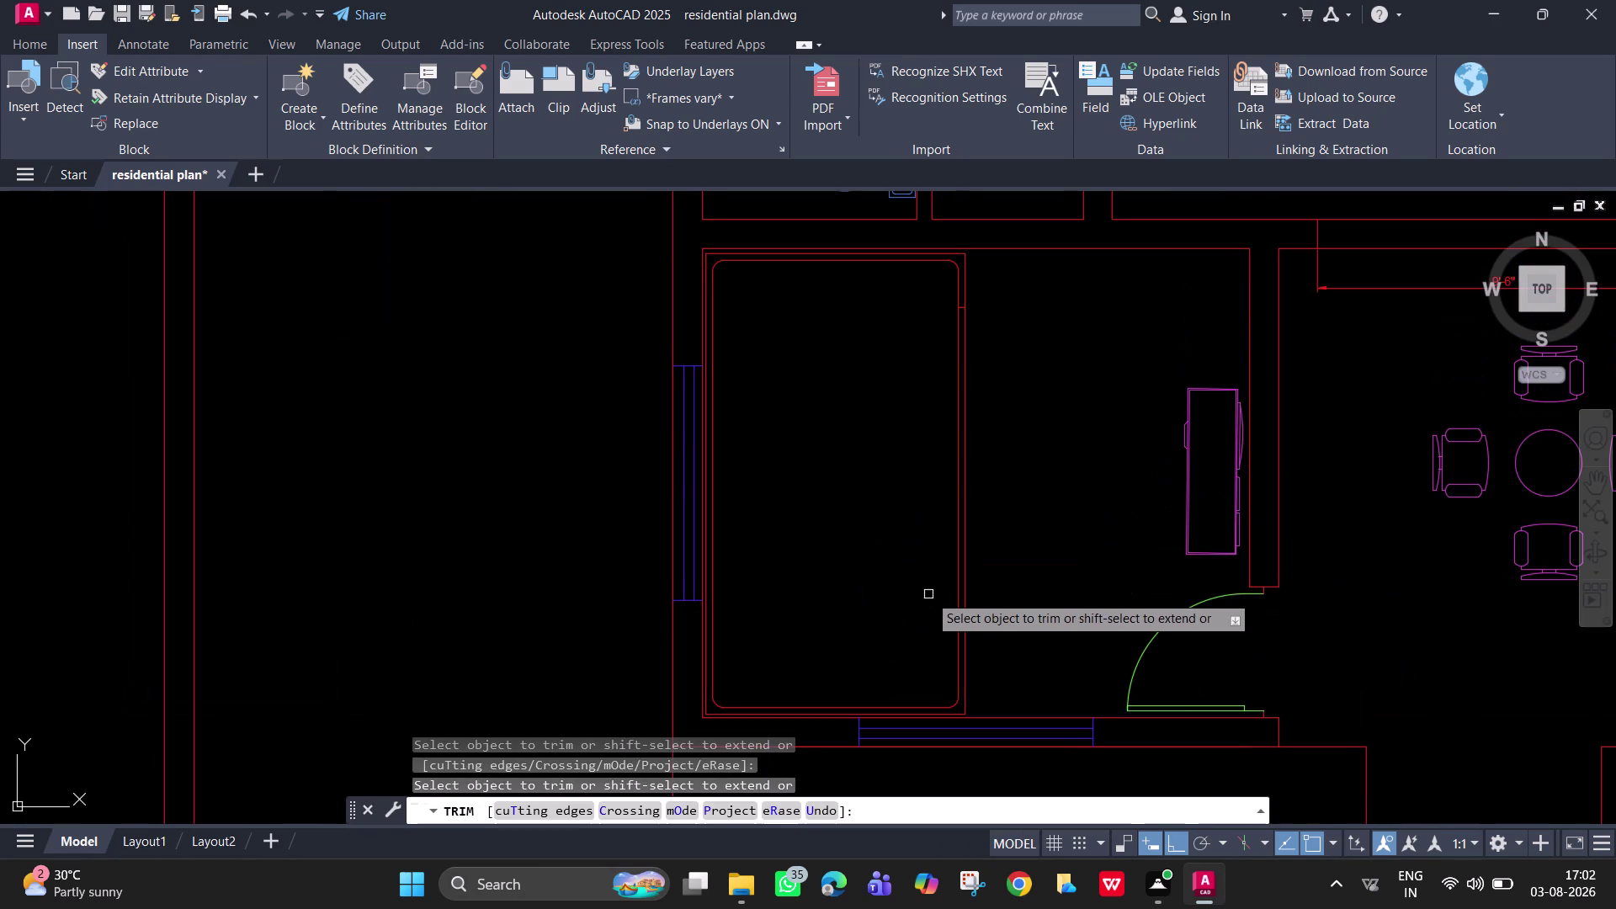
scroll(up, 3)
scroll(down, 3)
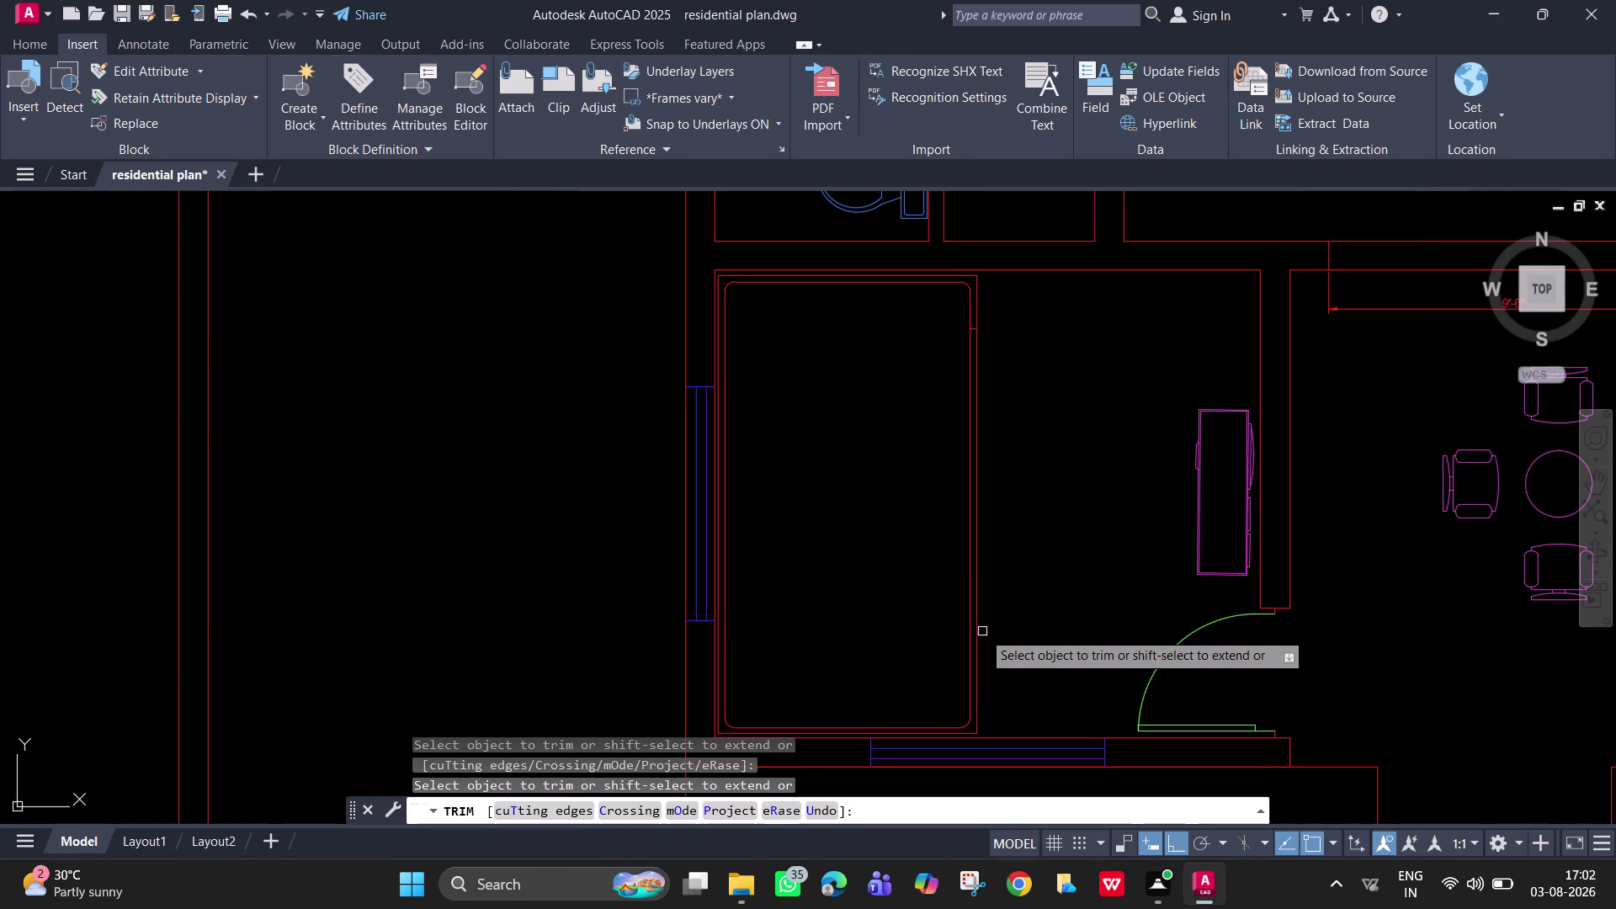
scroll(up, 3)
scroll(up, 3)
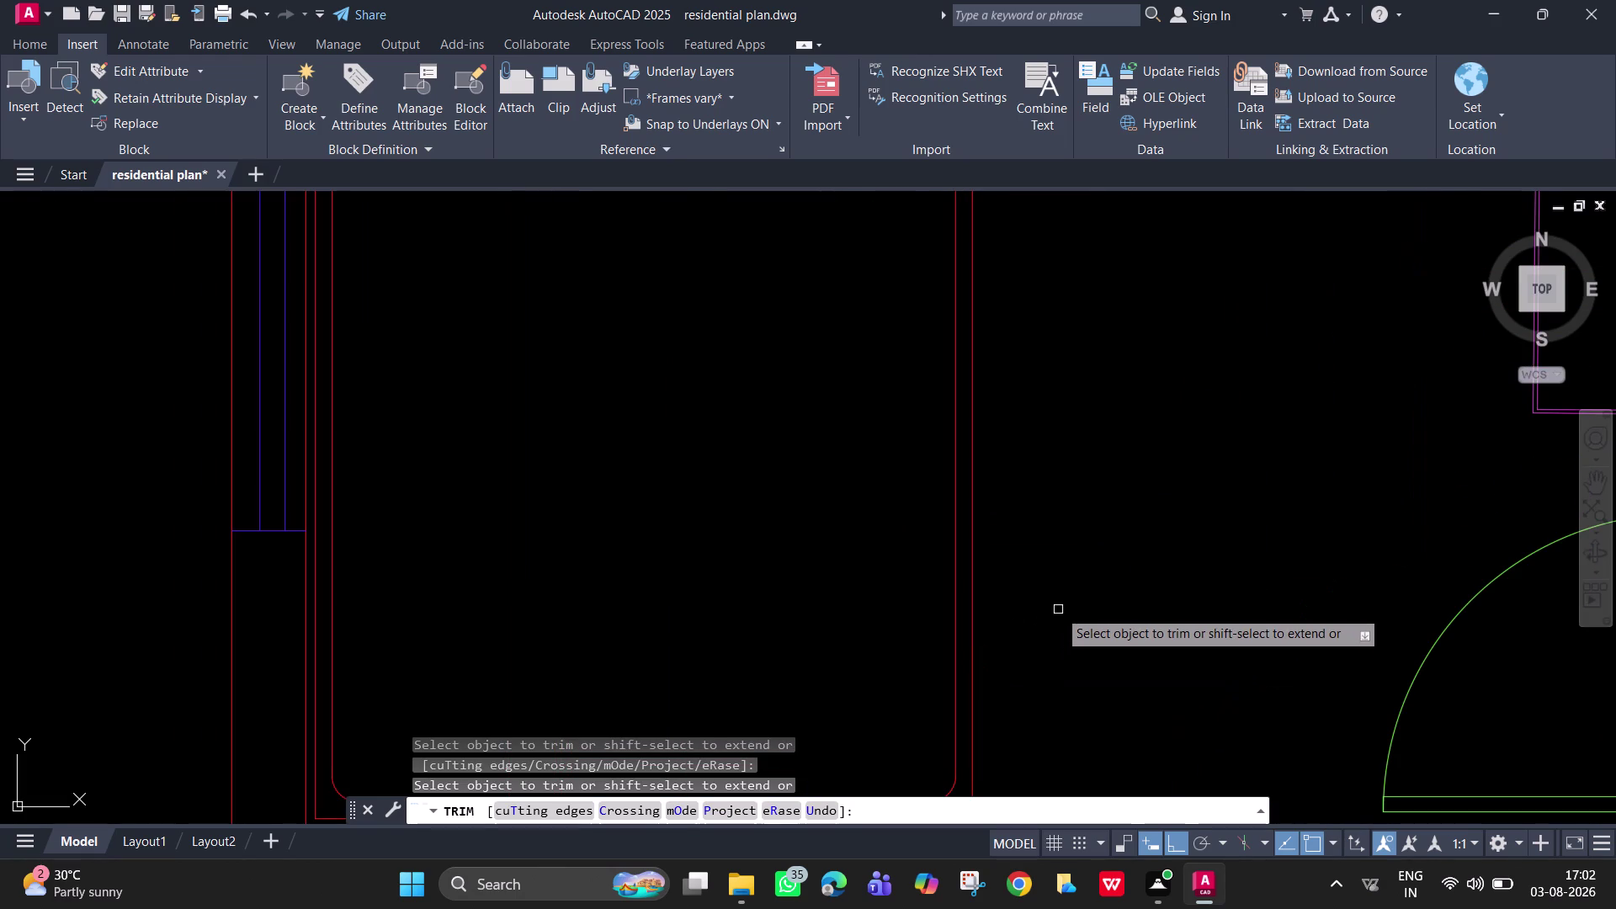
key(l)
key(Escape)
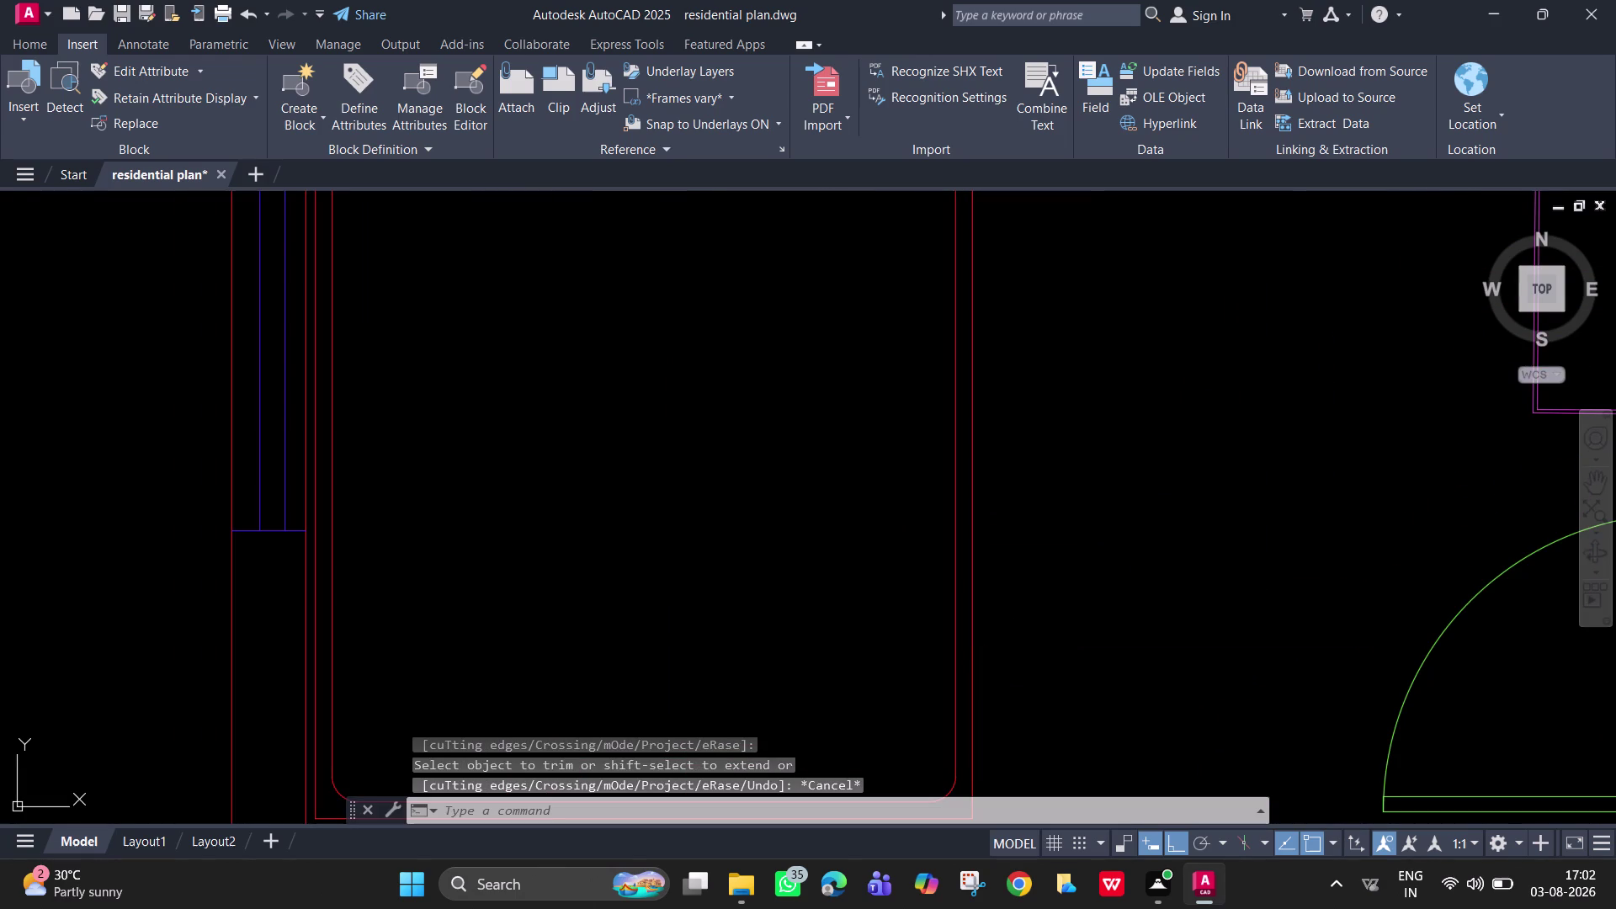
Start a new line and bring the room and door area into view.
key(l)
key(Return)
scroll(down, 3)
middle_drag(1062, 766, 890, 603)
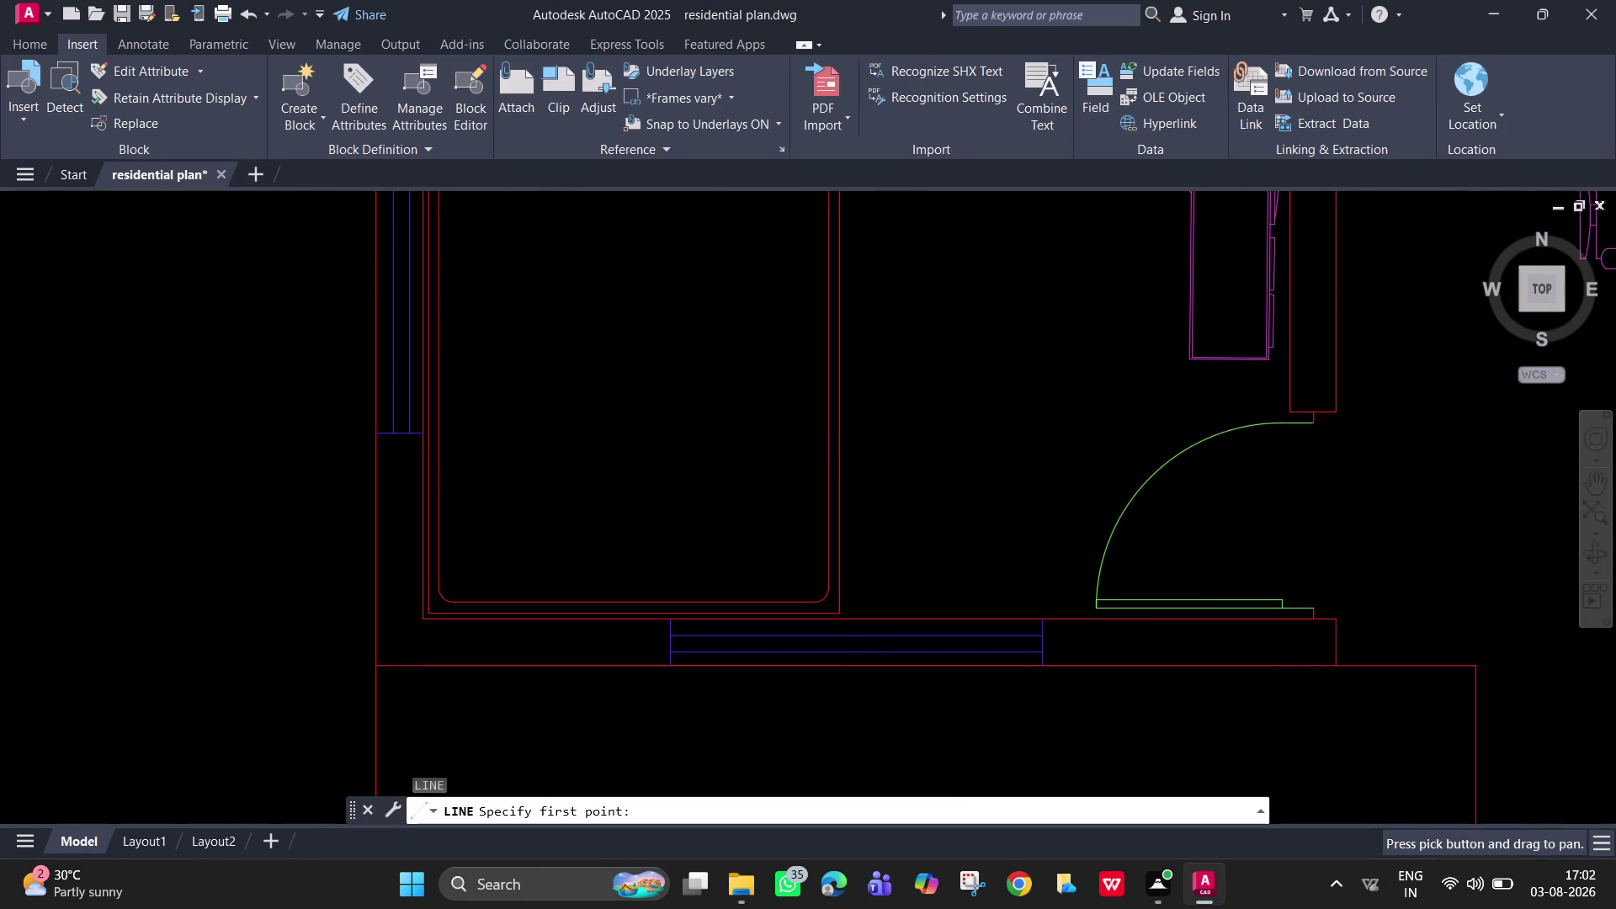
Draw a short line inside the room near its right edge.
scroll(up, 3)
middle_drag(856, 487, 909, 560)
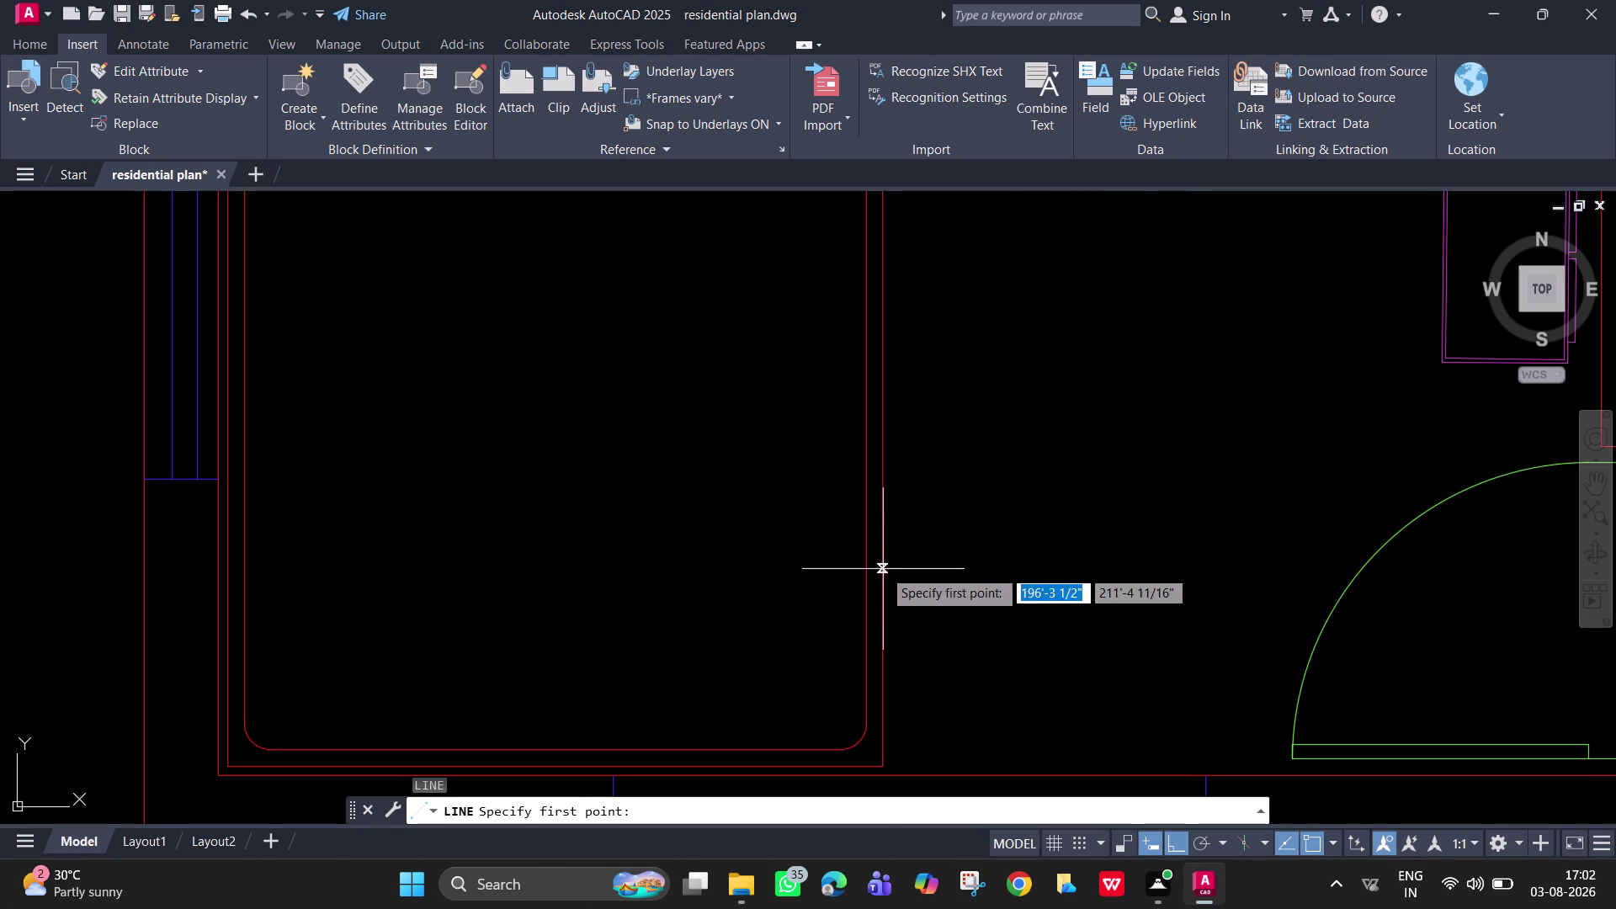
click(883, 569)
click(865, 569)
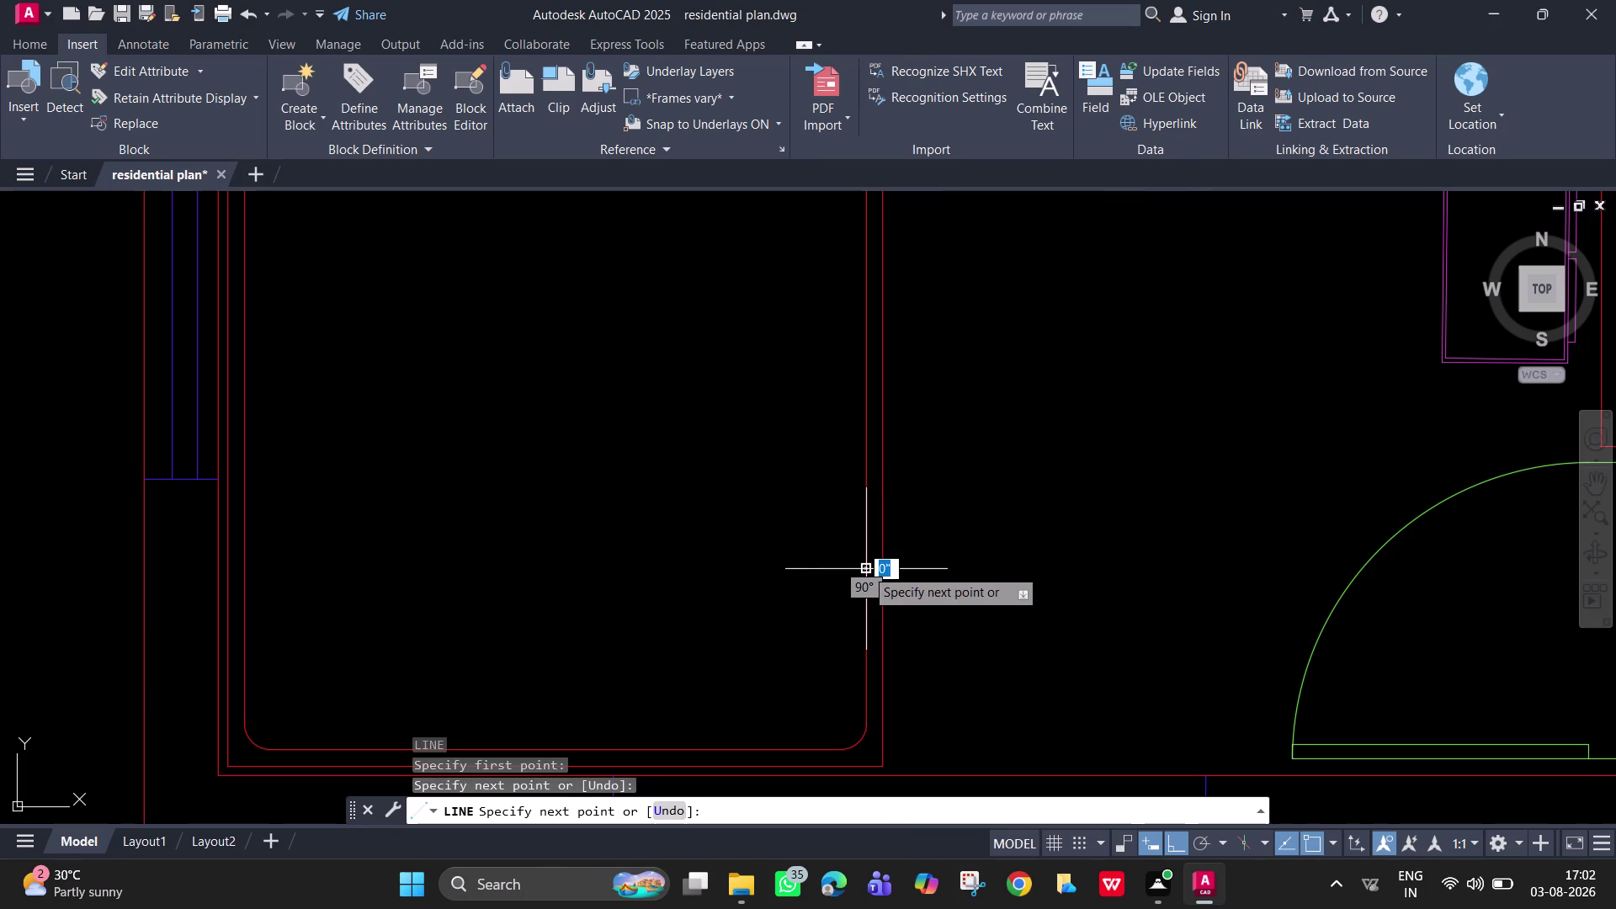
key(space)
scroll(down, 3)
middle_drag(1108, 733, 1101, 803)
middle_click(1000, 492)
scroll(down, 3)
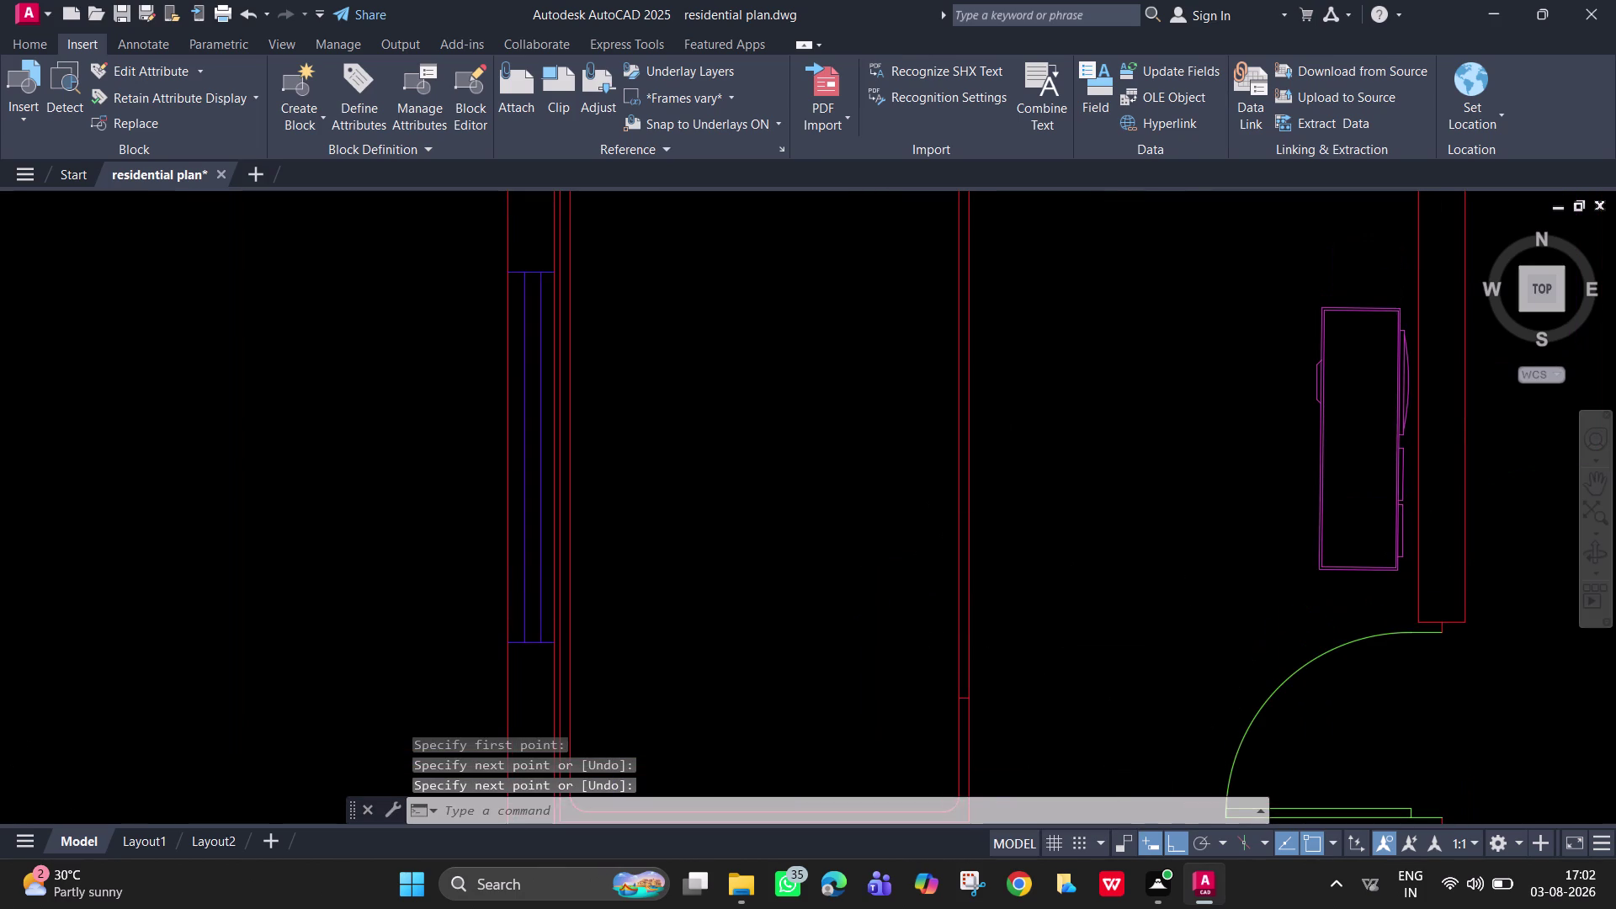
Trim an opening in the right inner wall with a fence across its lines.
text(tr)
key(space)
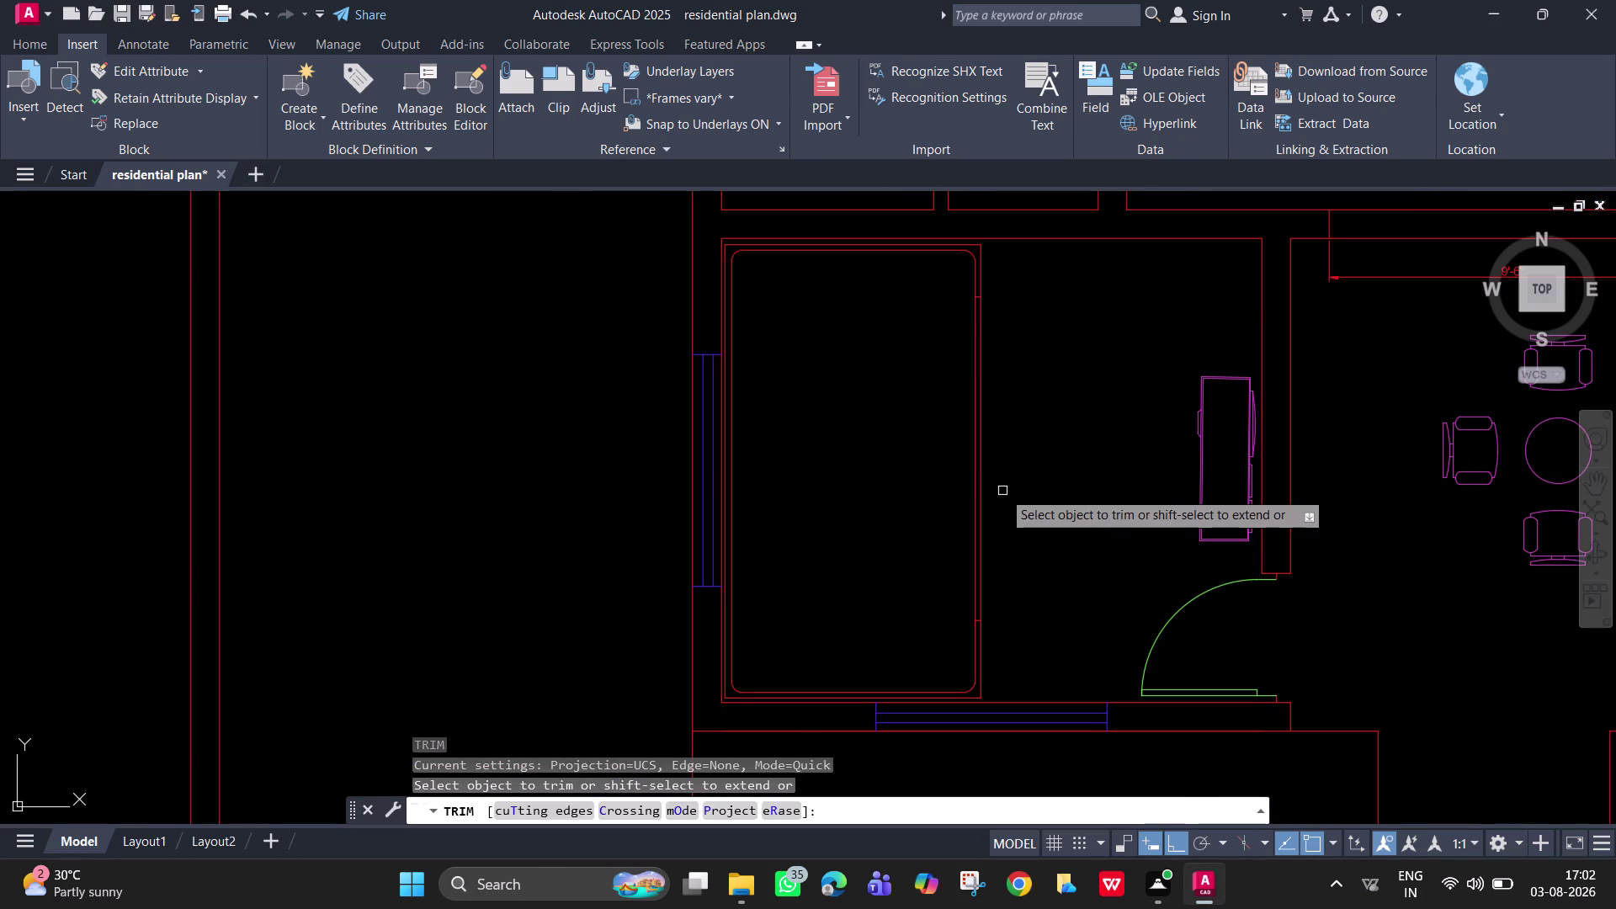
click(1003, 491)
click(951, 489)
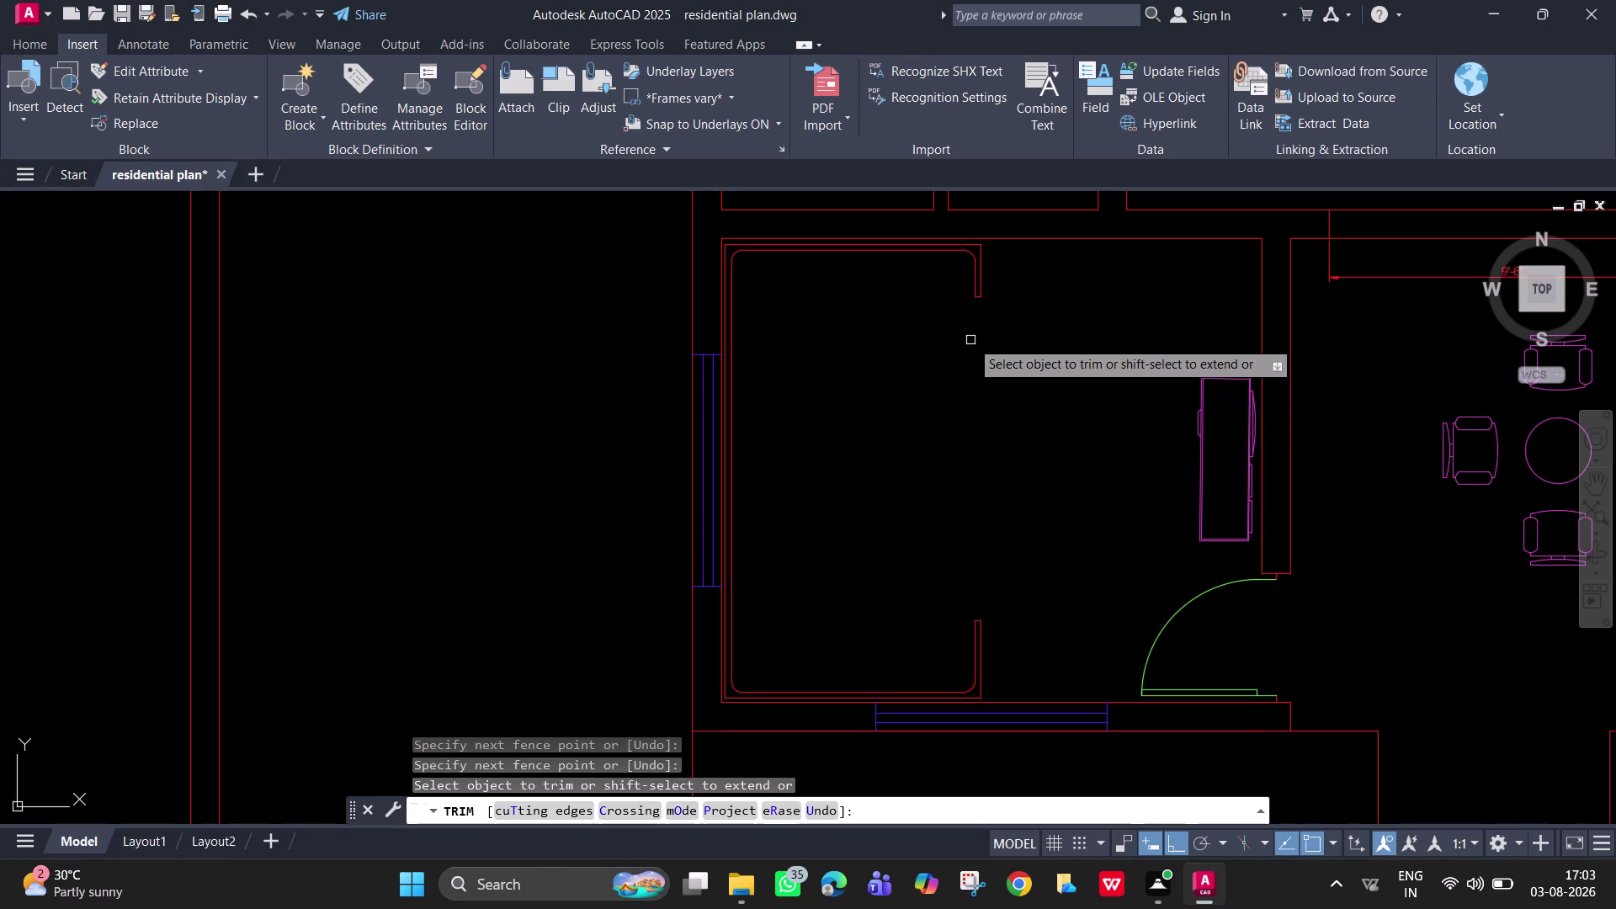
key(space)
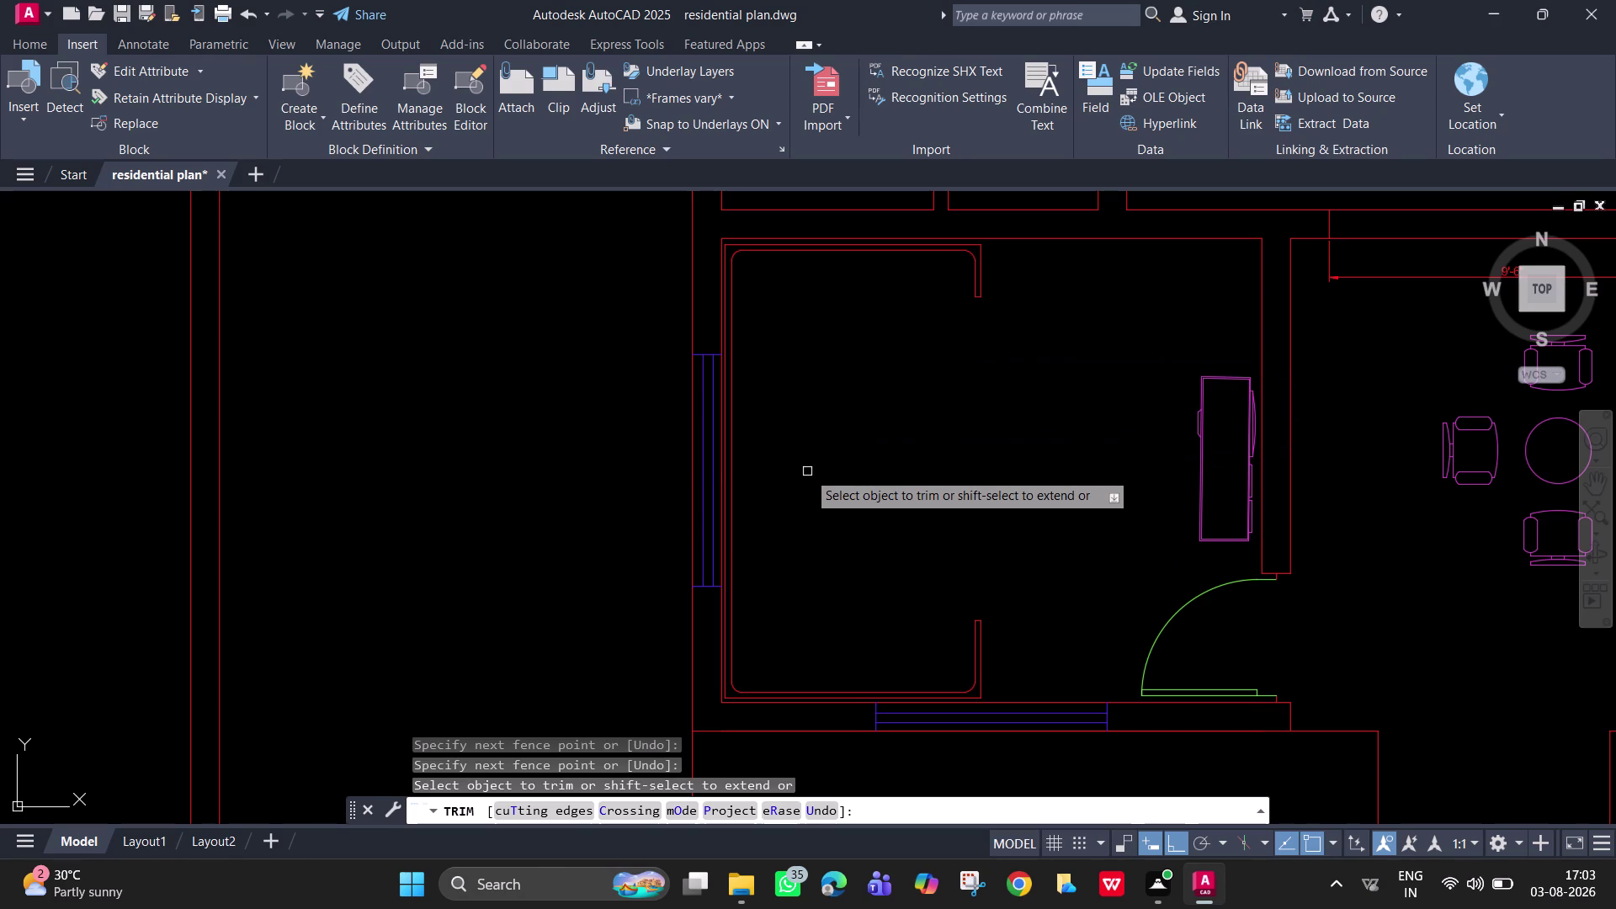
scroll(up, 3)
scroll(down, 3)
scroll(up, 3)
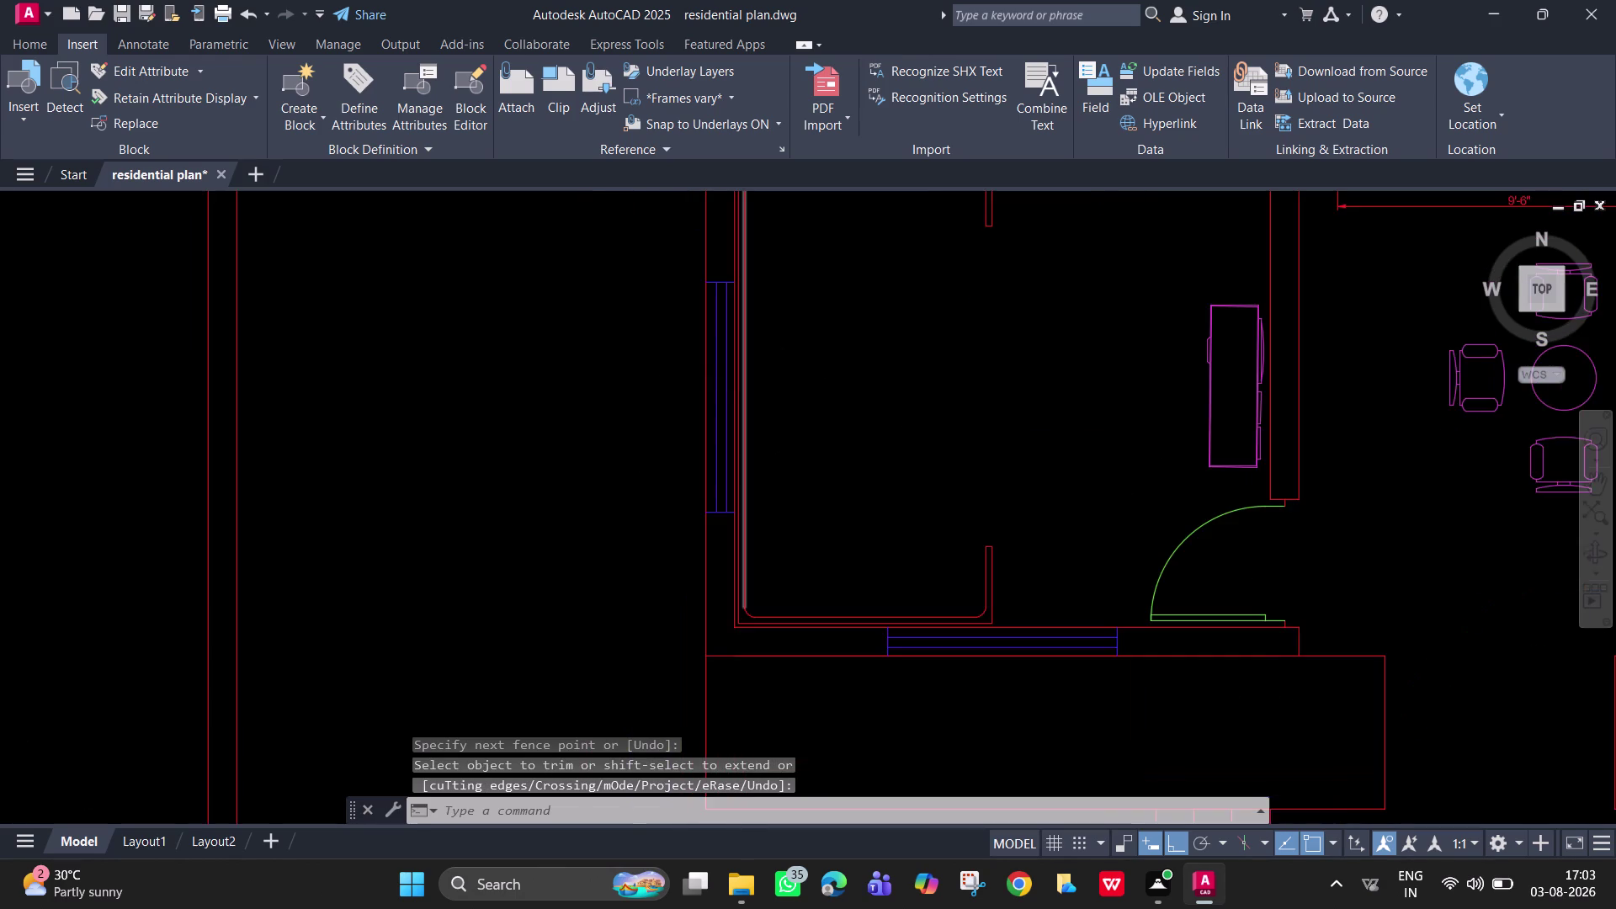
middle_drag(743, 388, 756, 455)
Draw two short horizontal lines from the inner left wall, one above the other.
text(l)
key(space)
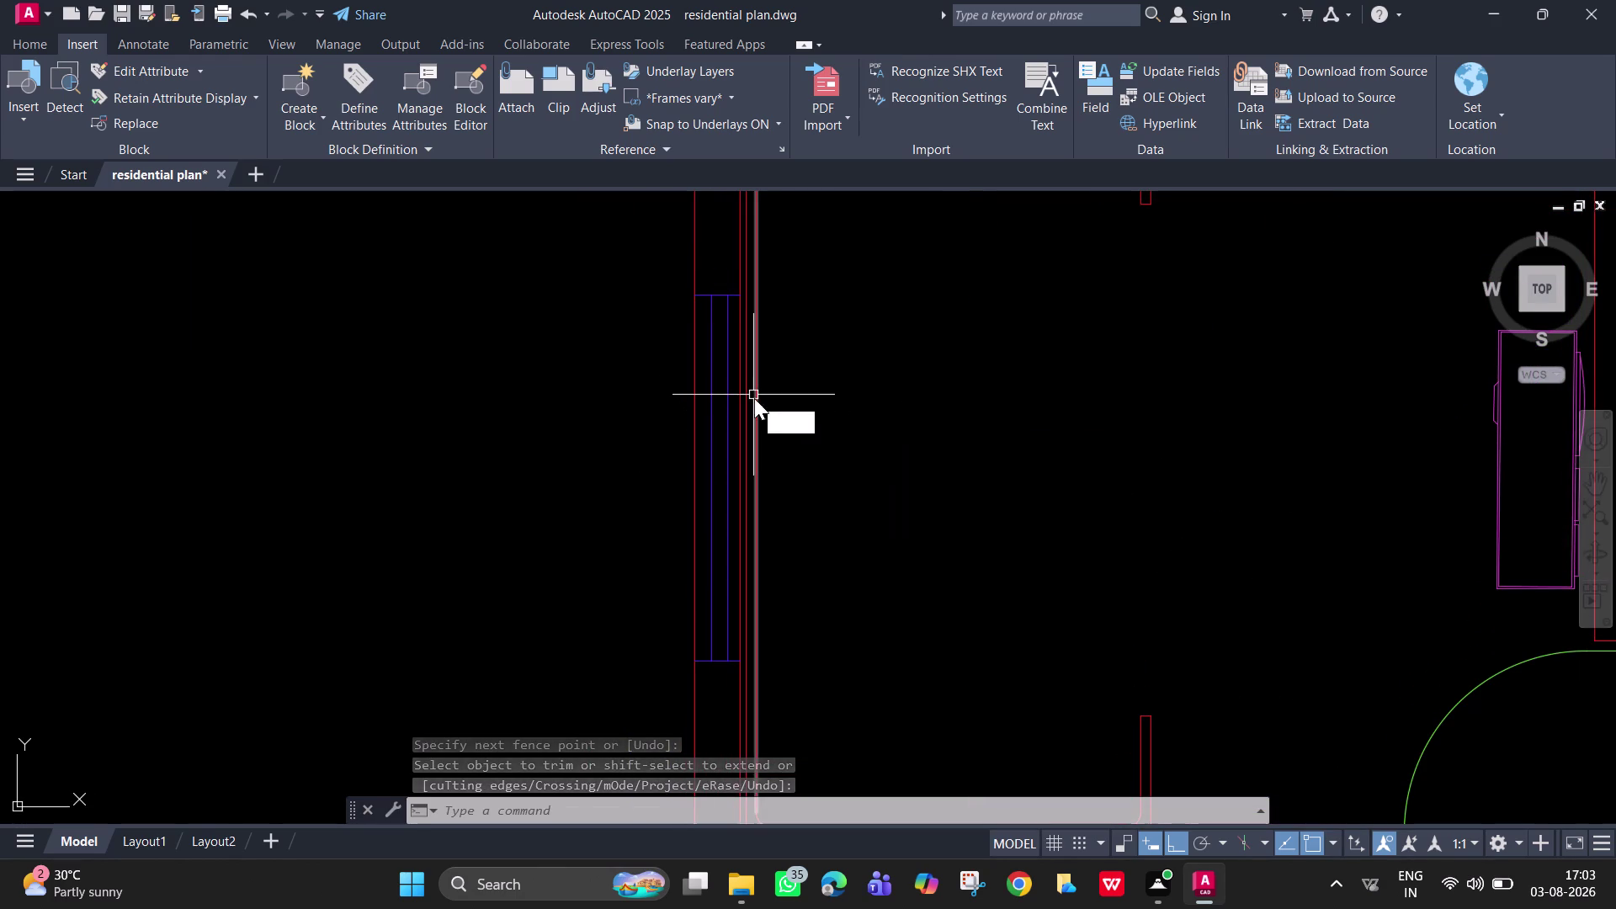
scroll(down, 3)
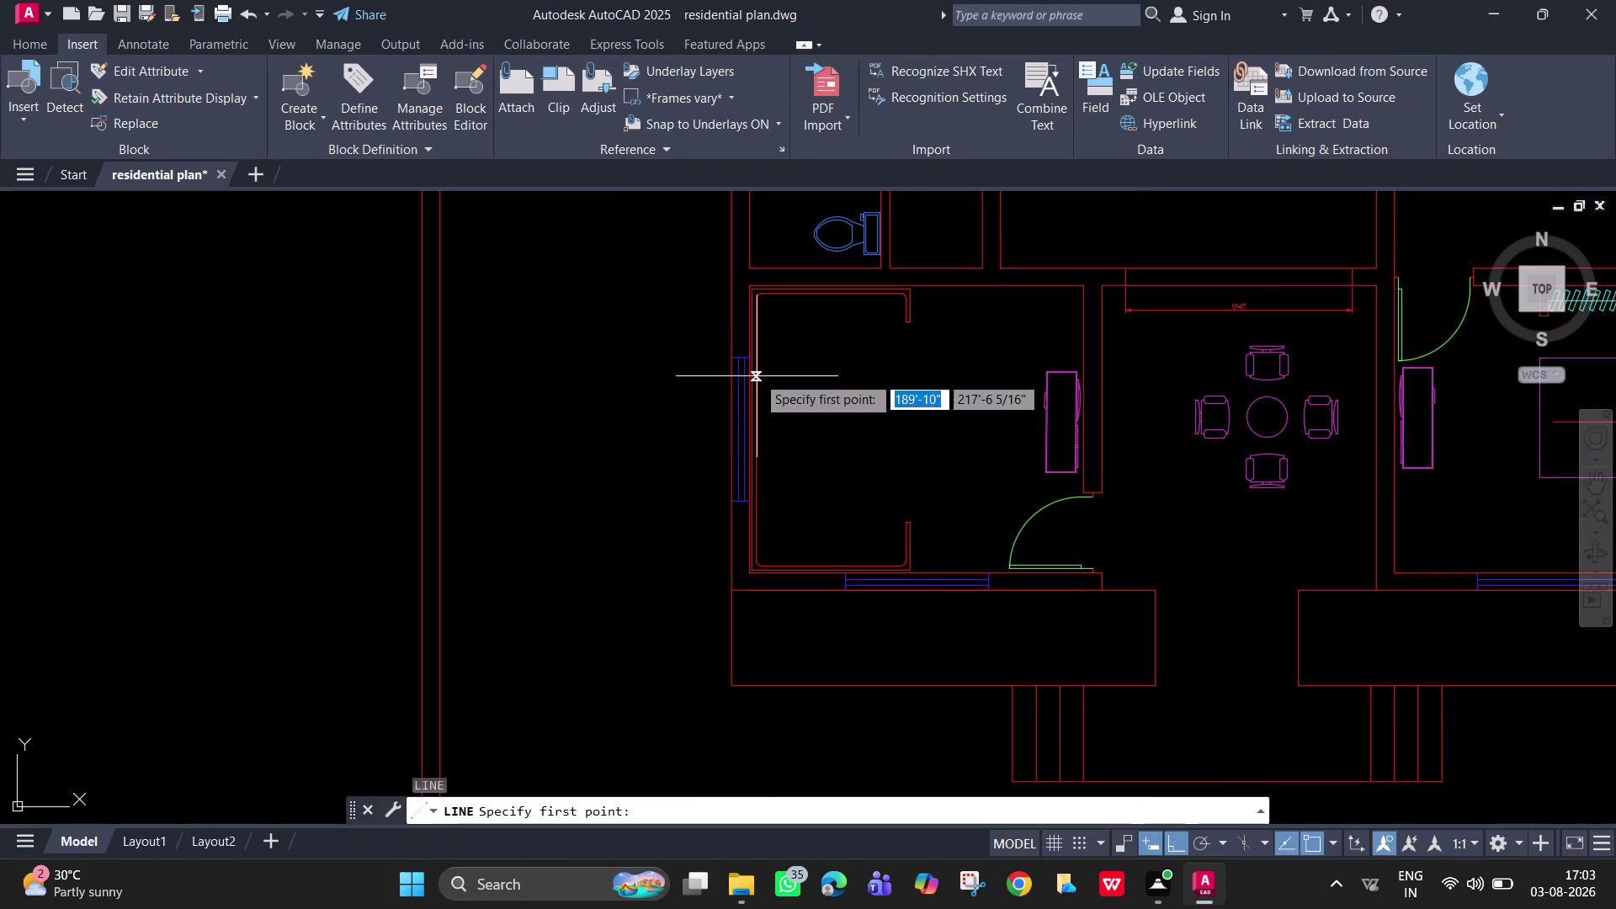
scroll(up, 3)
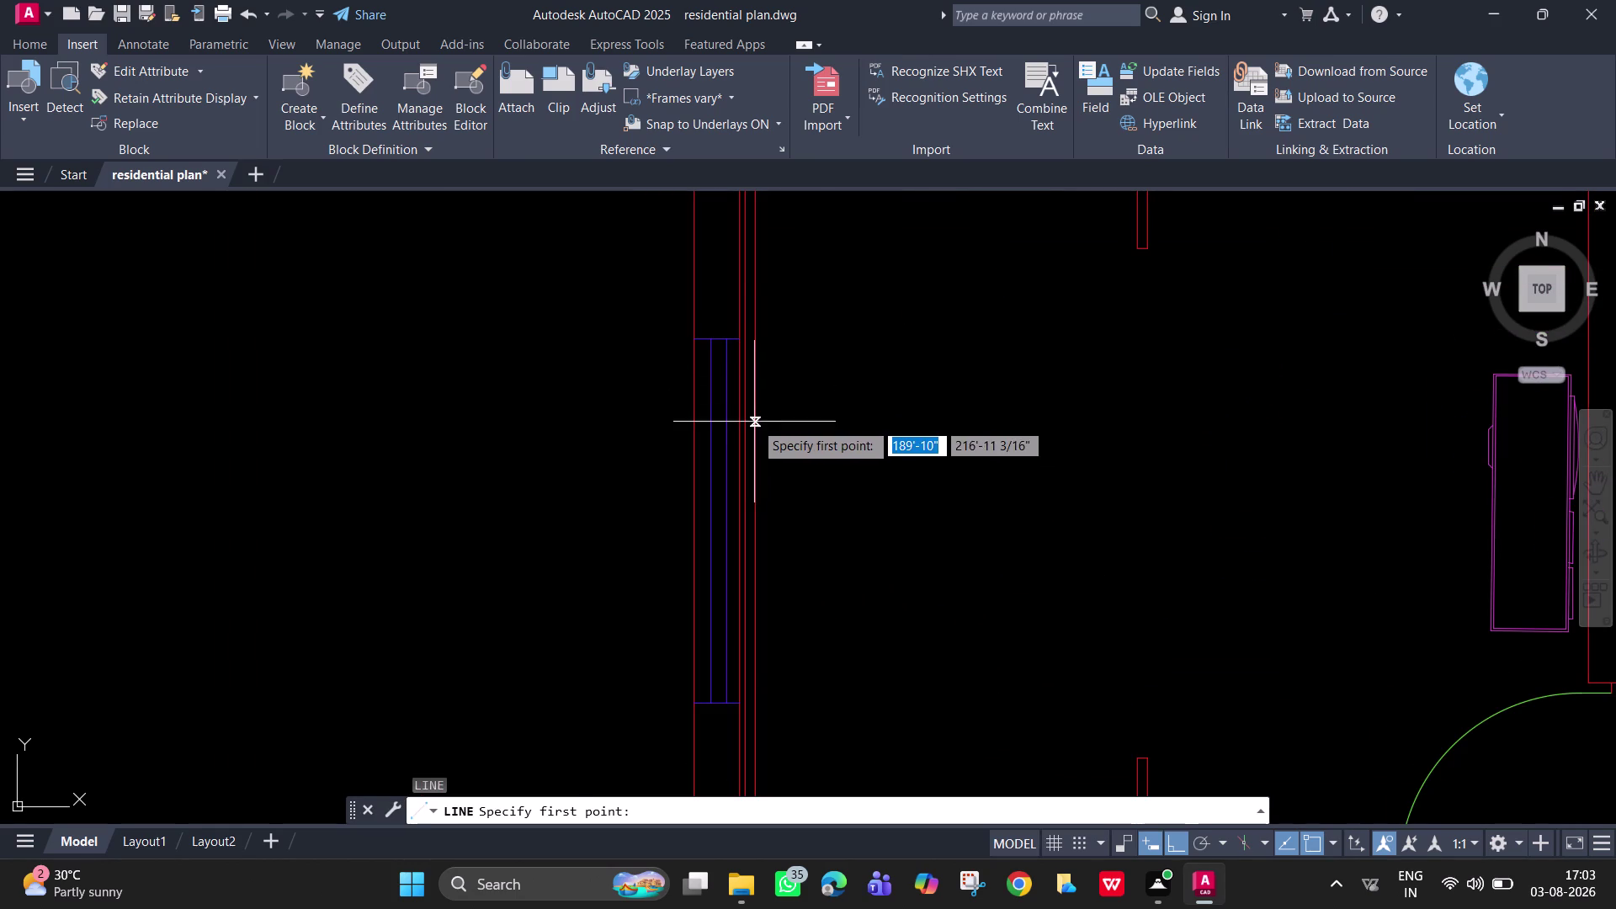
click(754, 421)
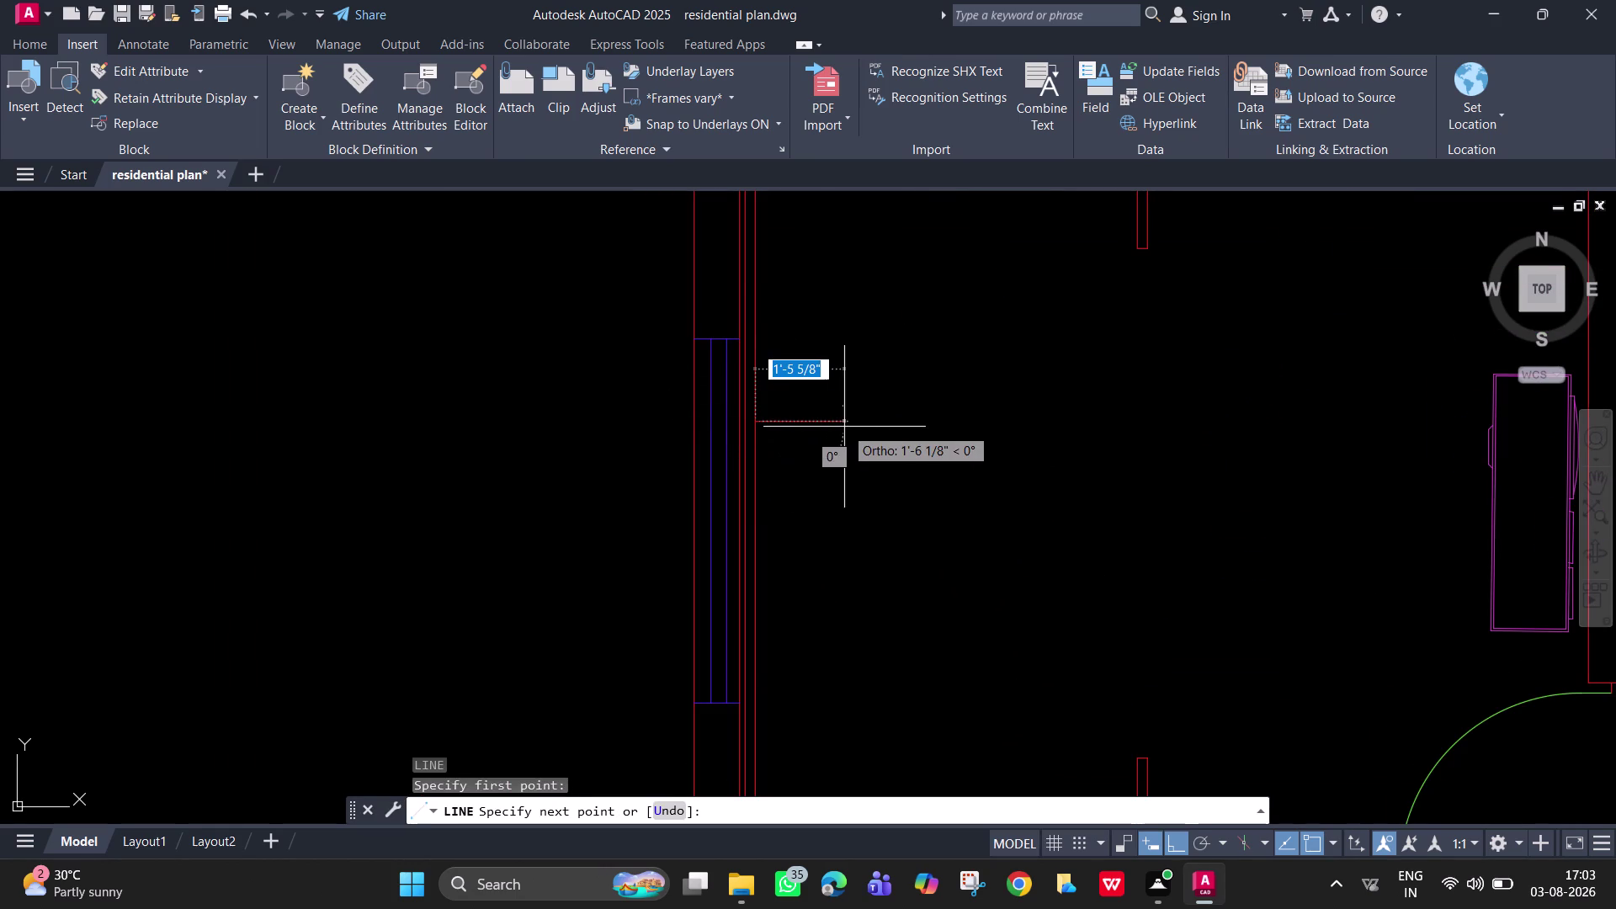
click(914, 427)
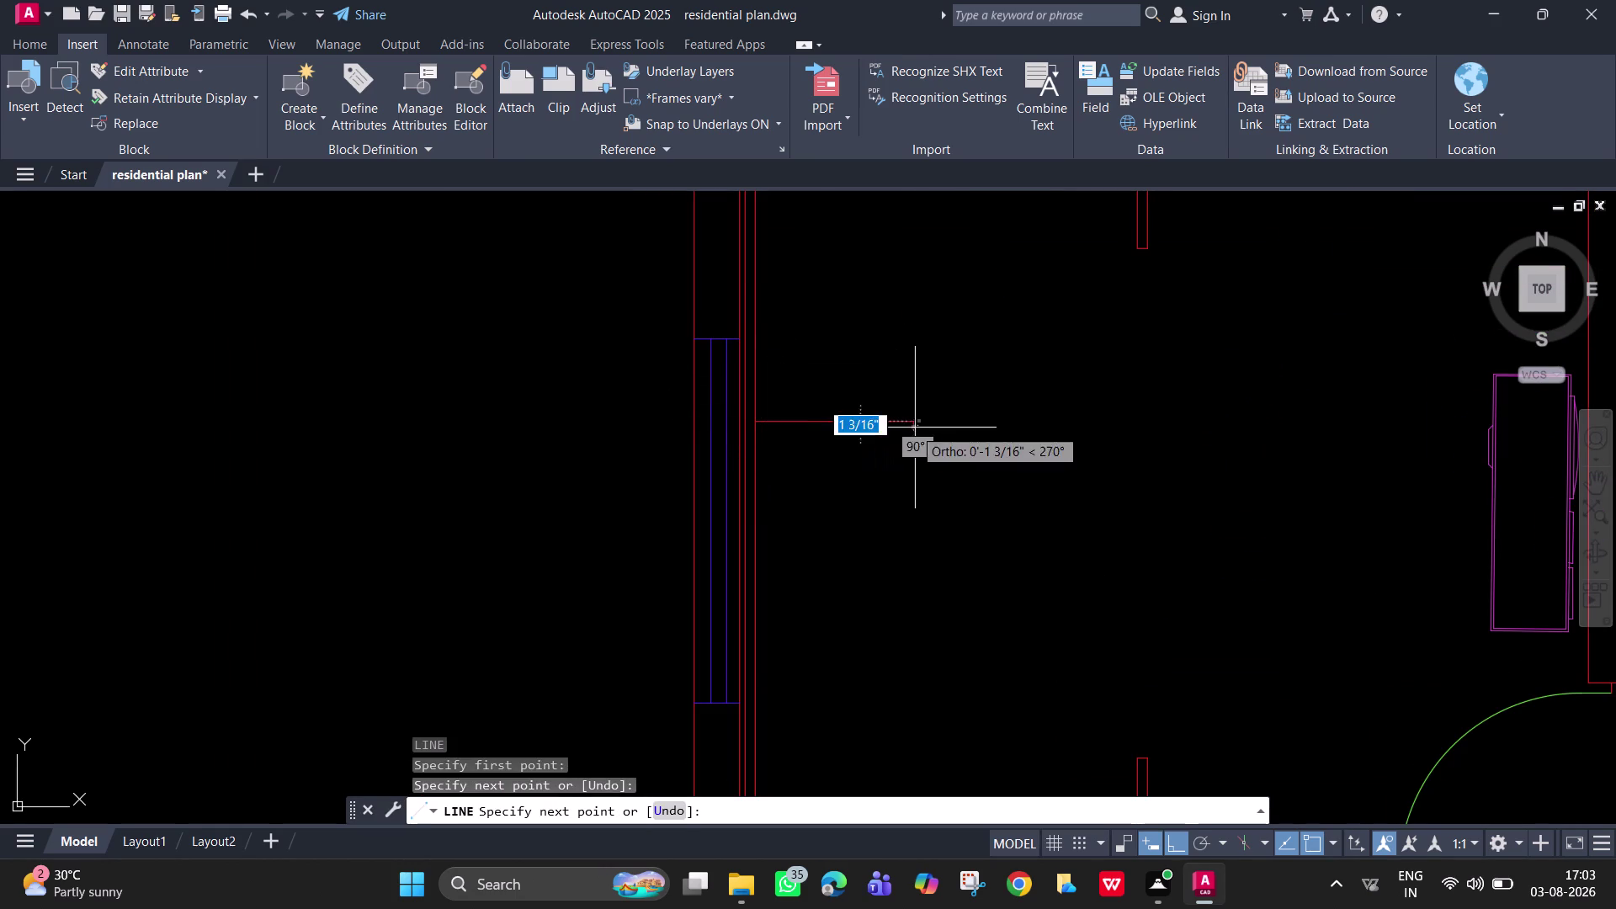
key(space)
key(space)
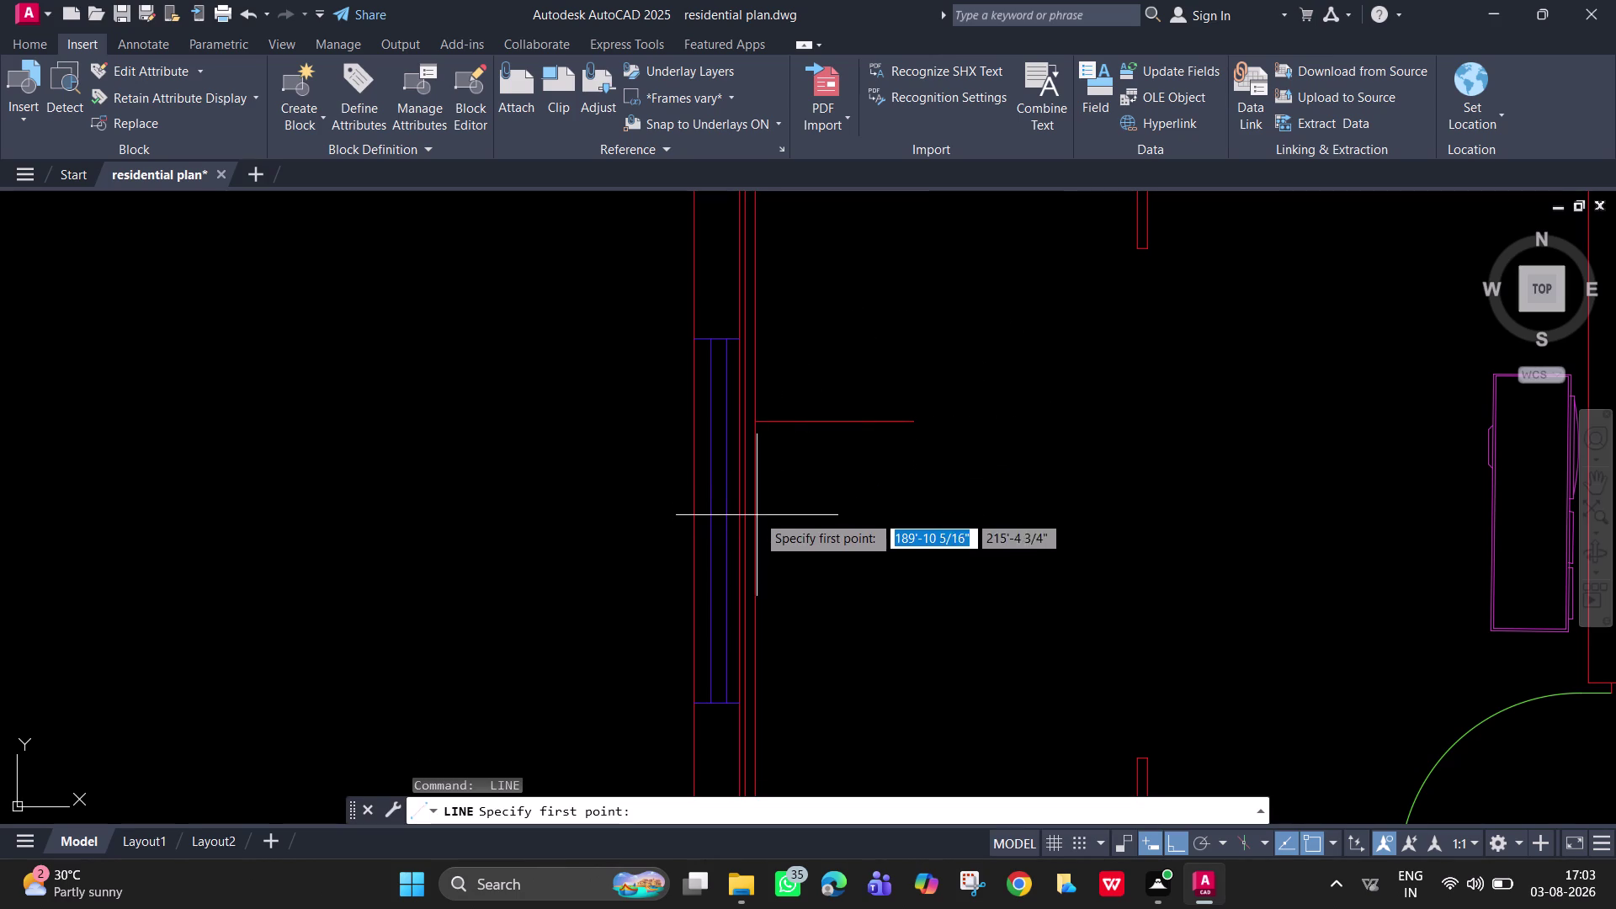
click(757, 503)
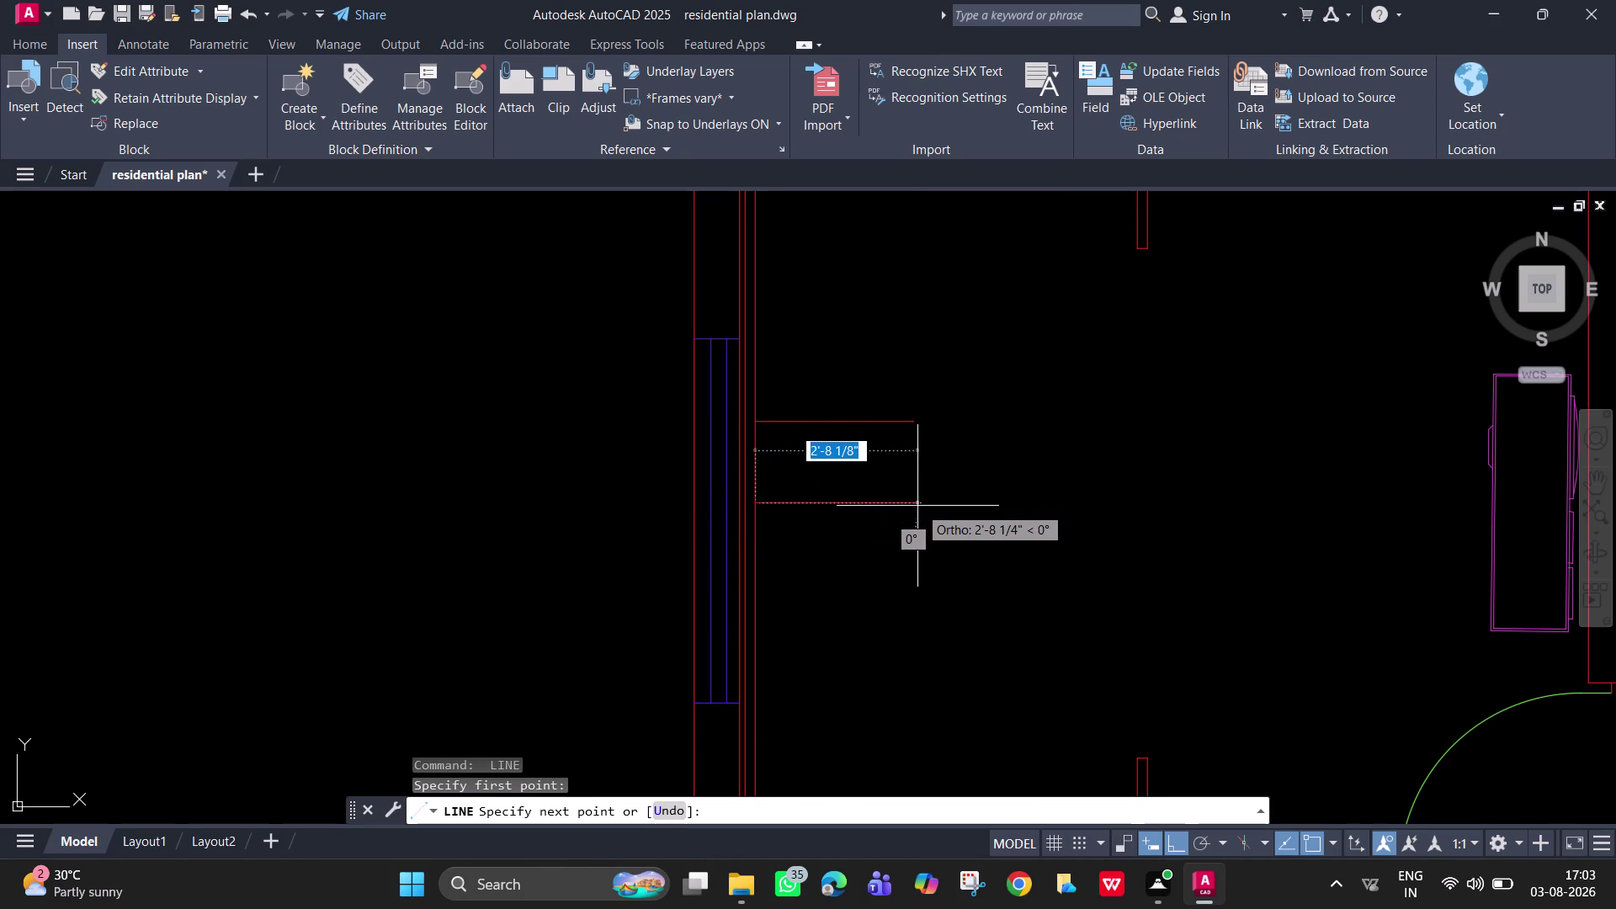
click(917, 506)
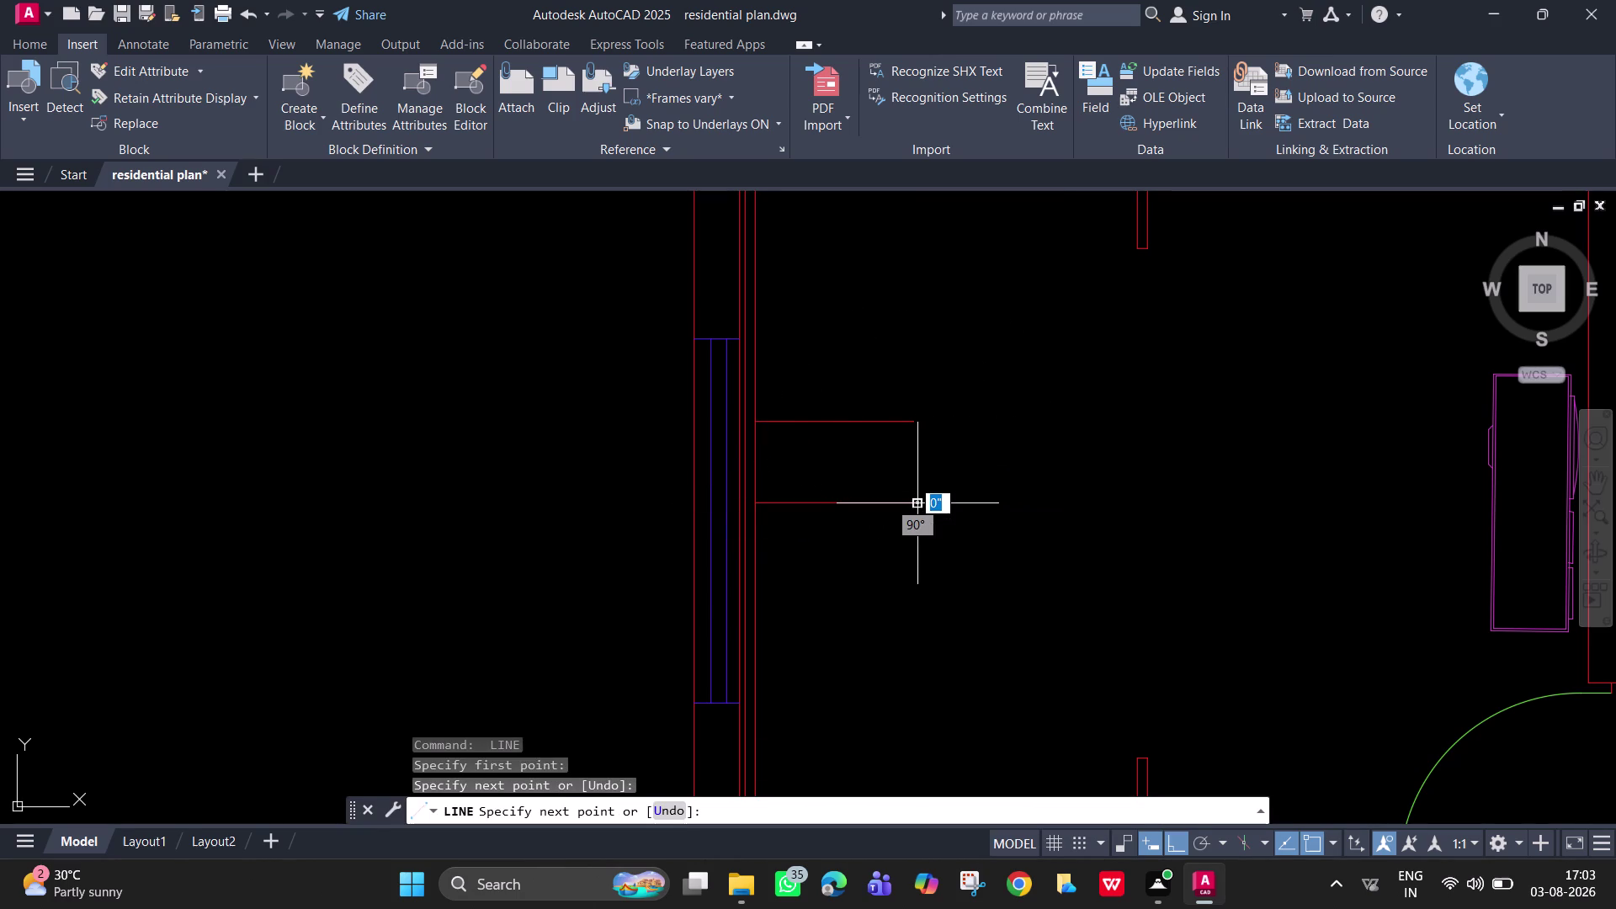
key(space)
scroll(down, 3)
scroll(up, 3)
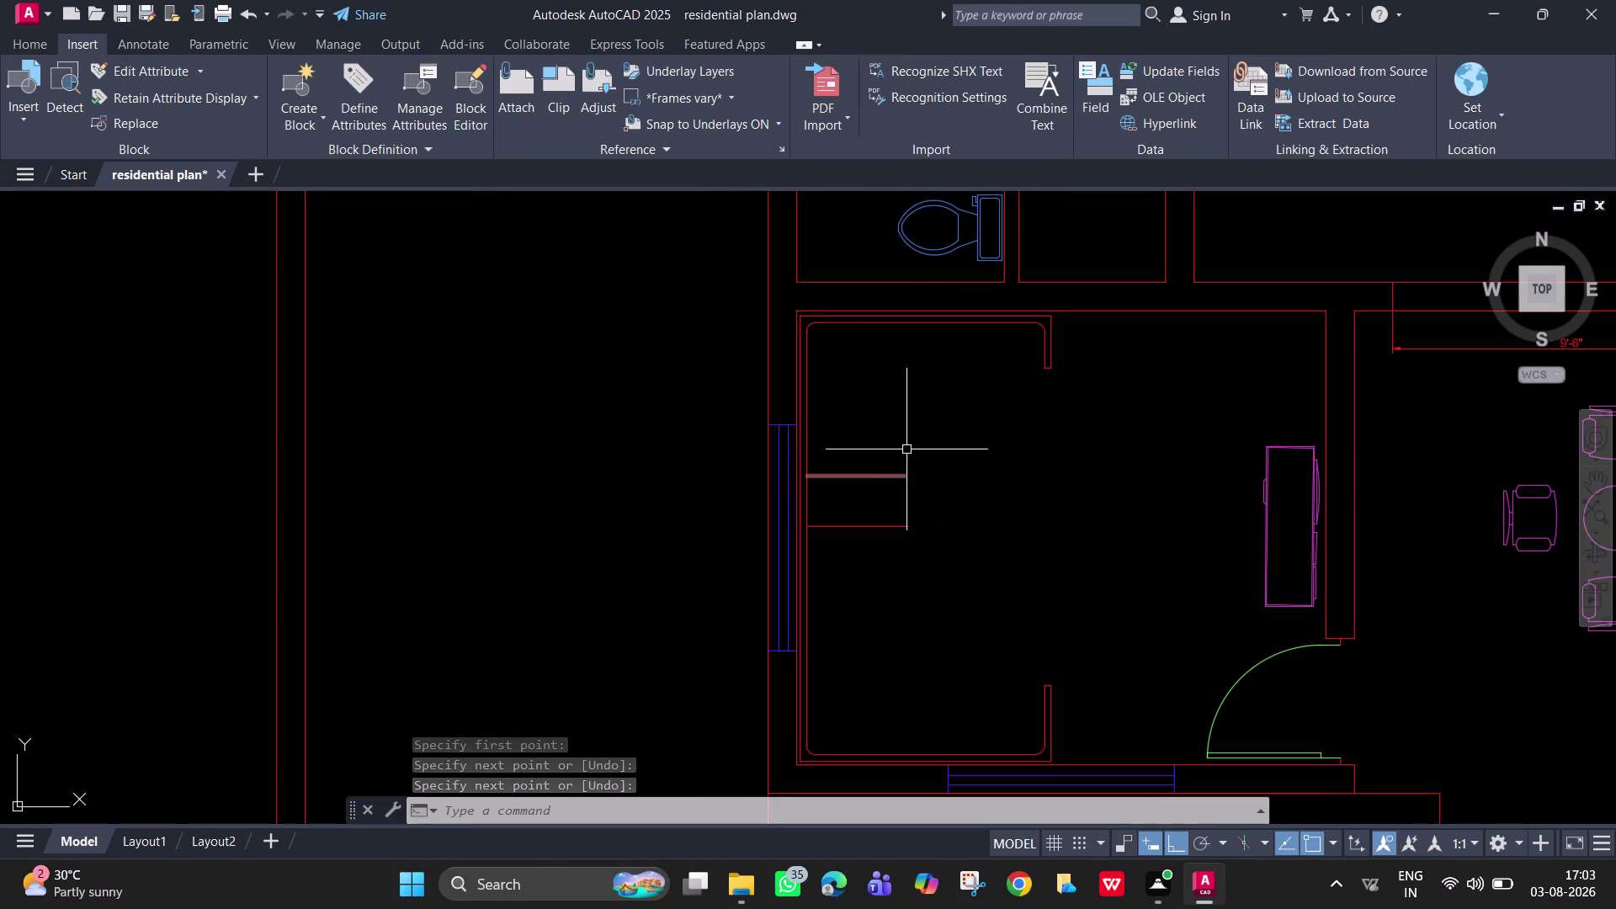
scroll(up, 3)
middle_drag(1091, 425, 1045, 470)
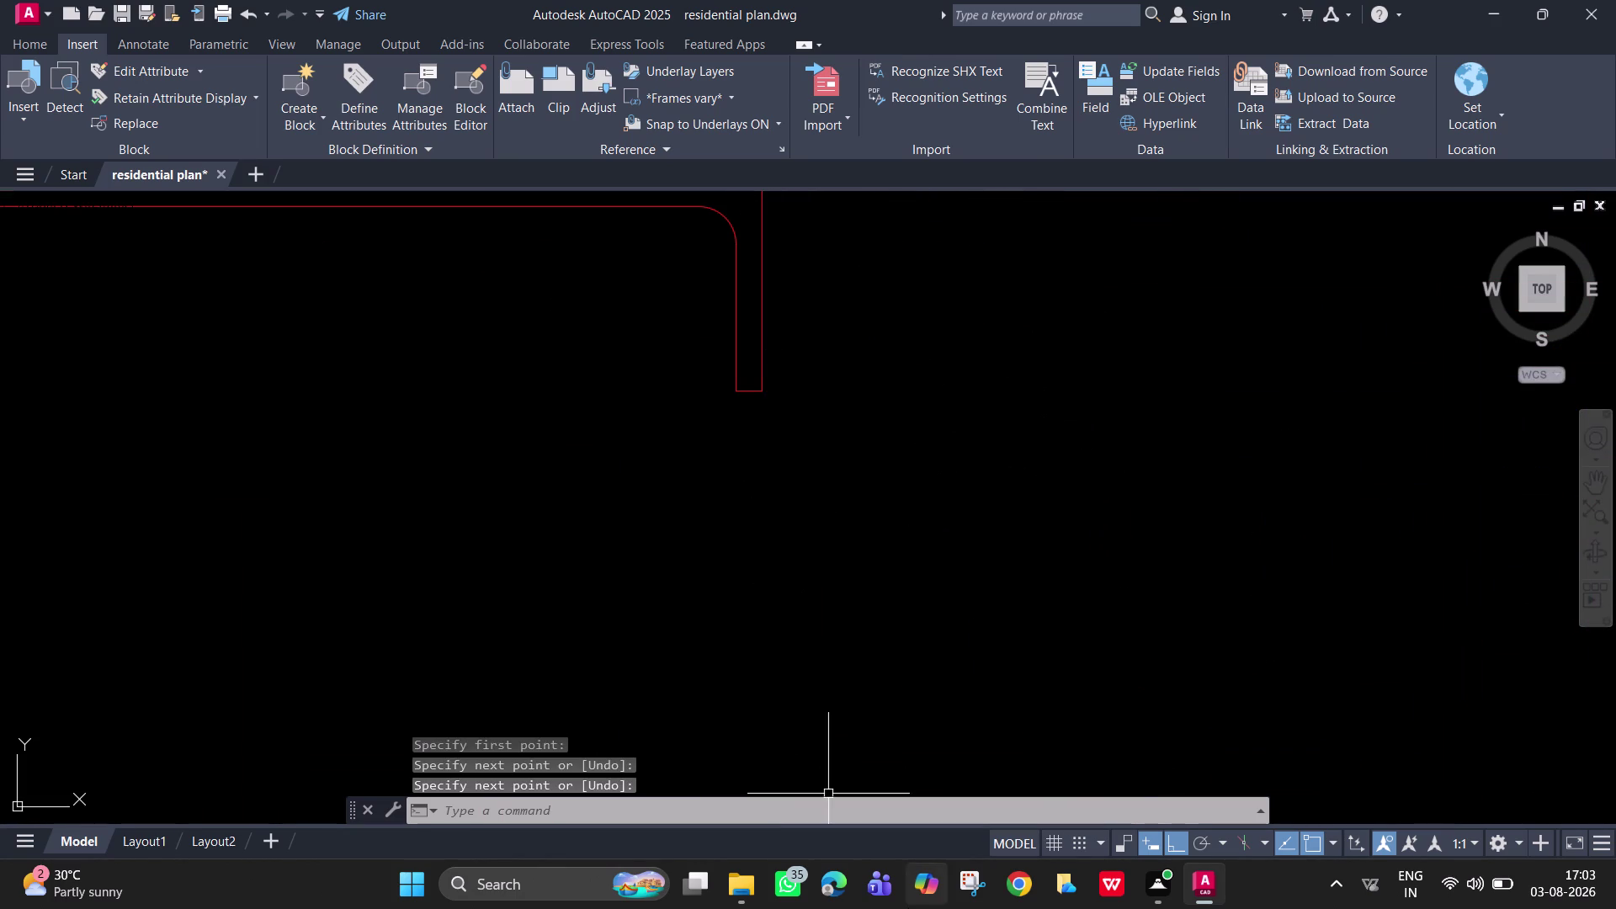
Fillet the wall line pairs at the upper and lower cut ends into rounded caps.
text(f)
key(space)
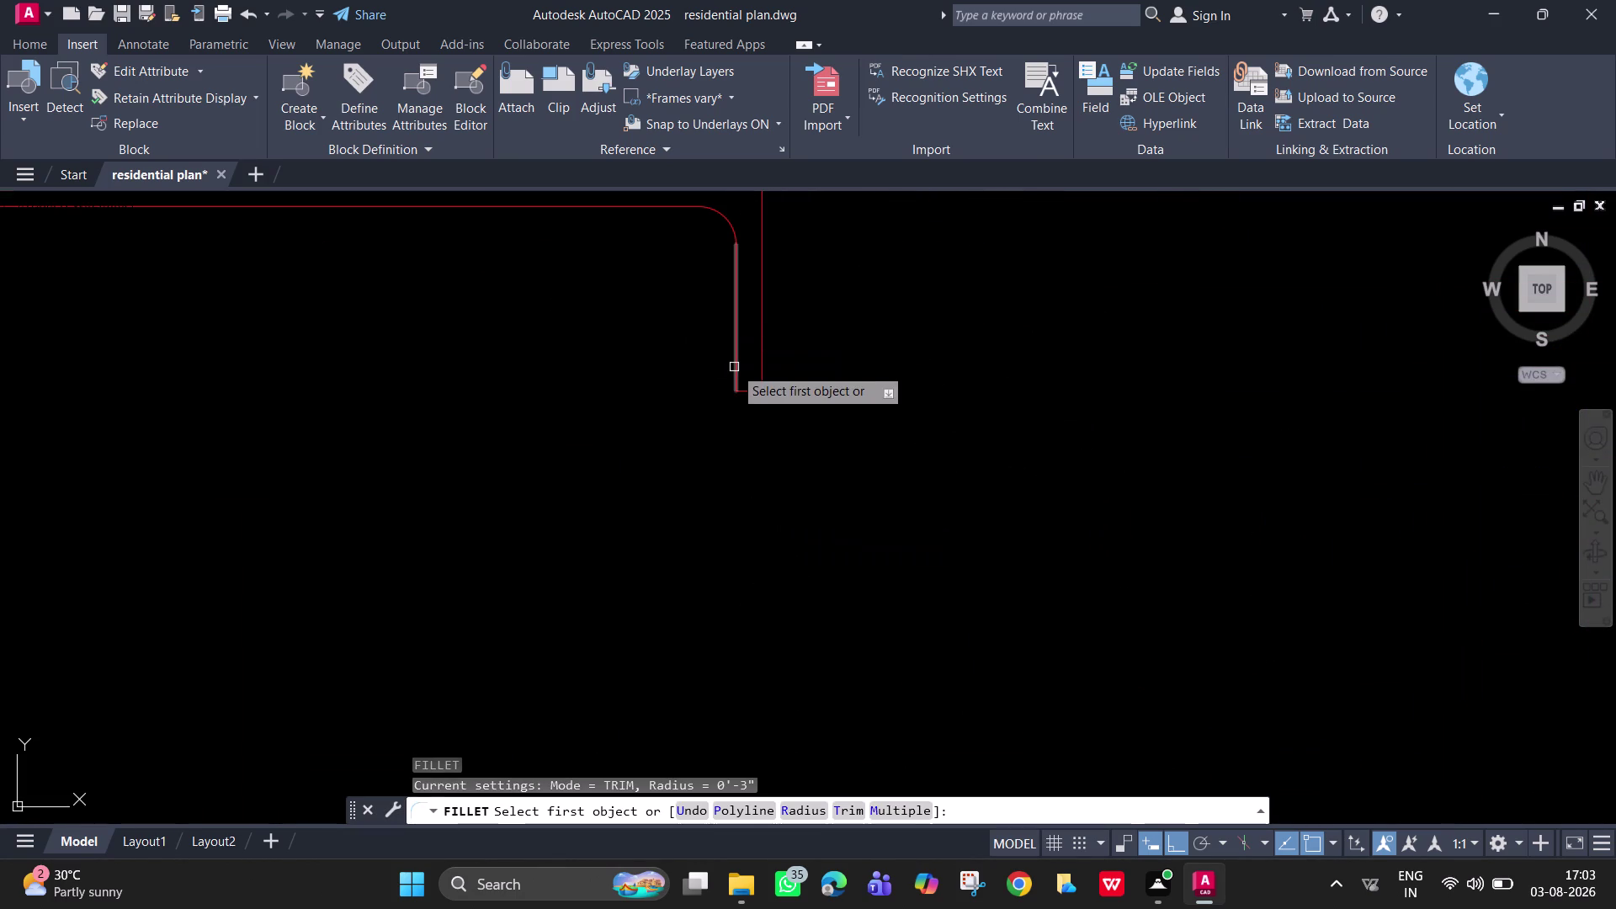
click(734, 367)
click(761, 369)
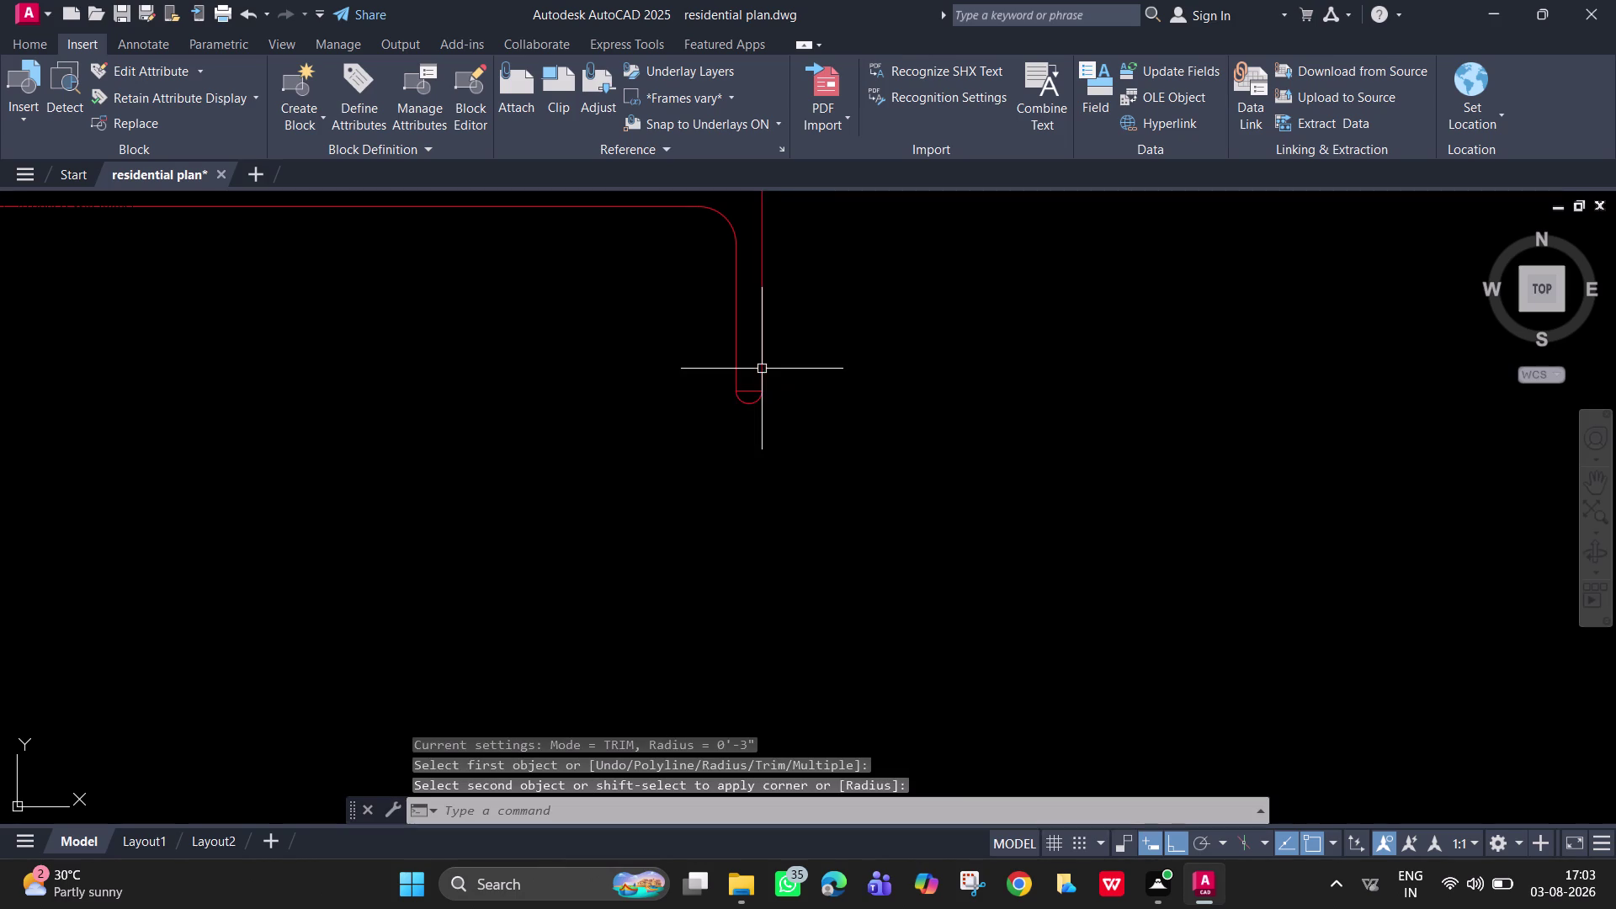
scroll(down, 3)
middle_drag(763, 498, 674, 154)
key(space)
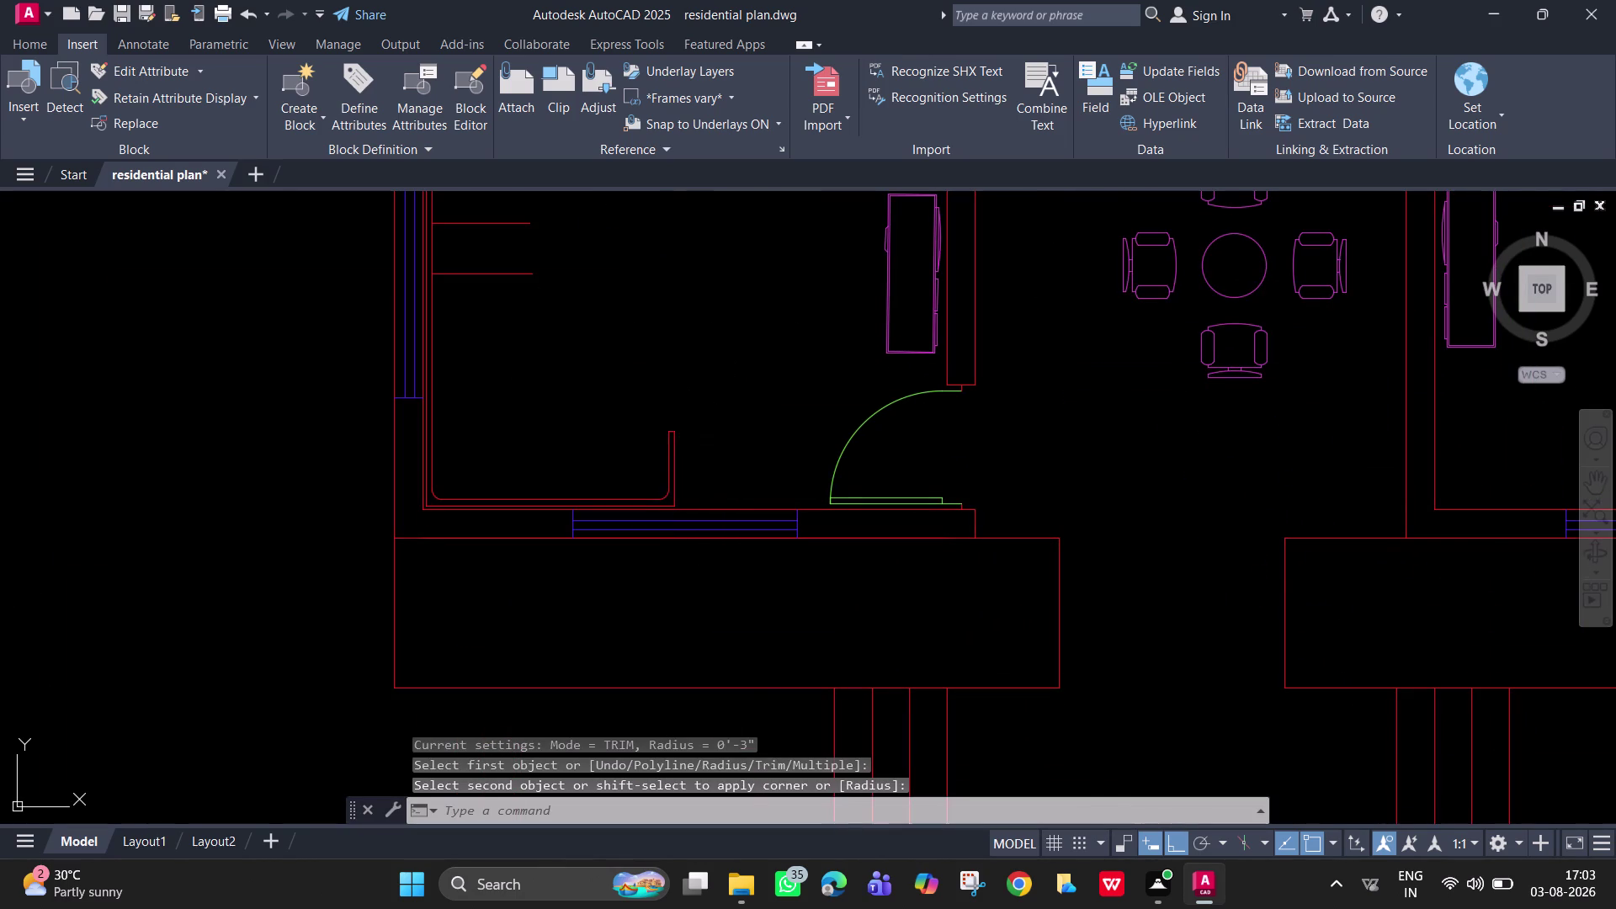
scroll(up, 3)
click(659, 443)
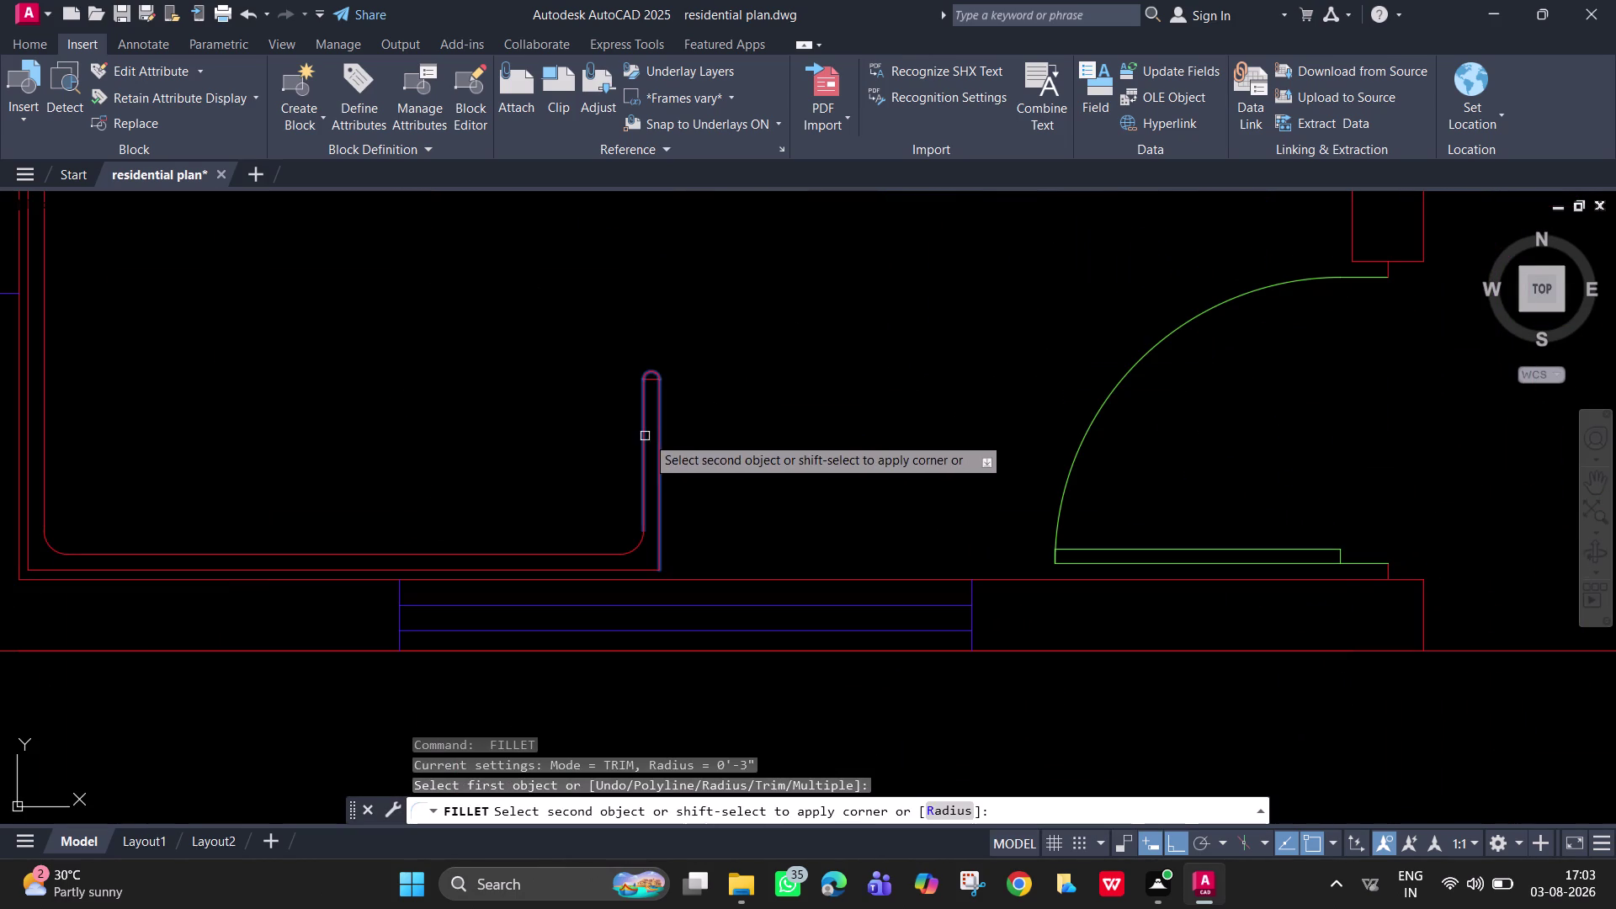
click(646, 436)
scroll(up, 3)
key(space)
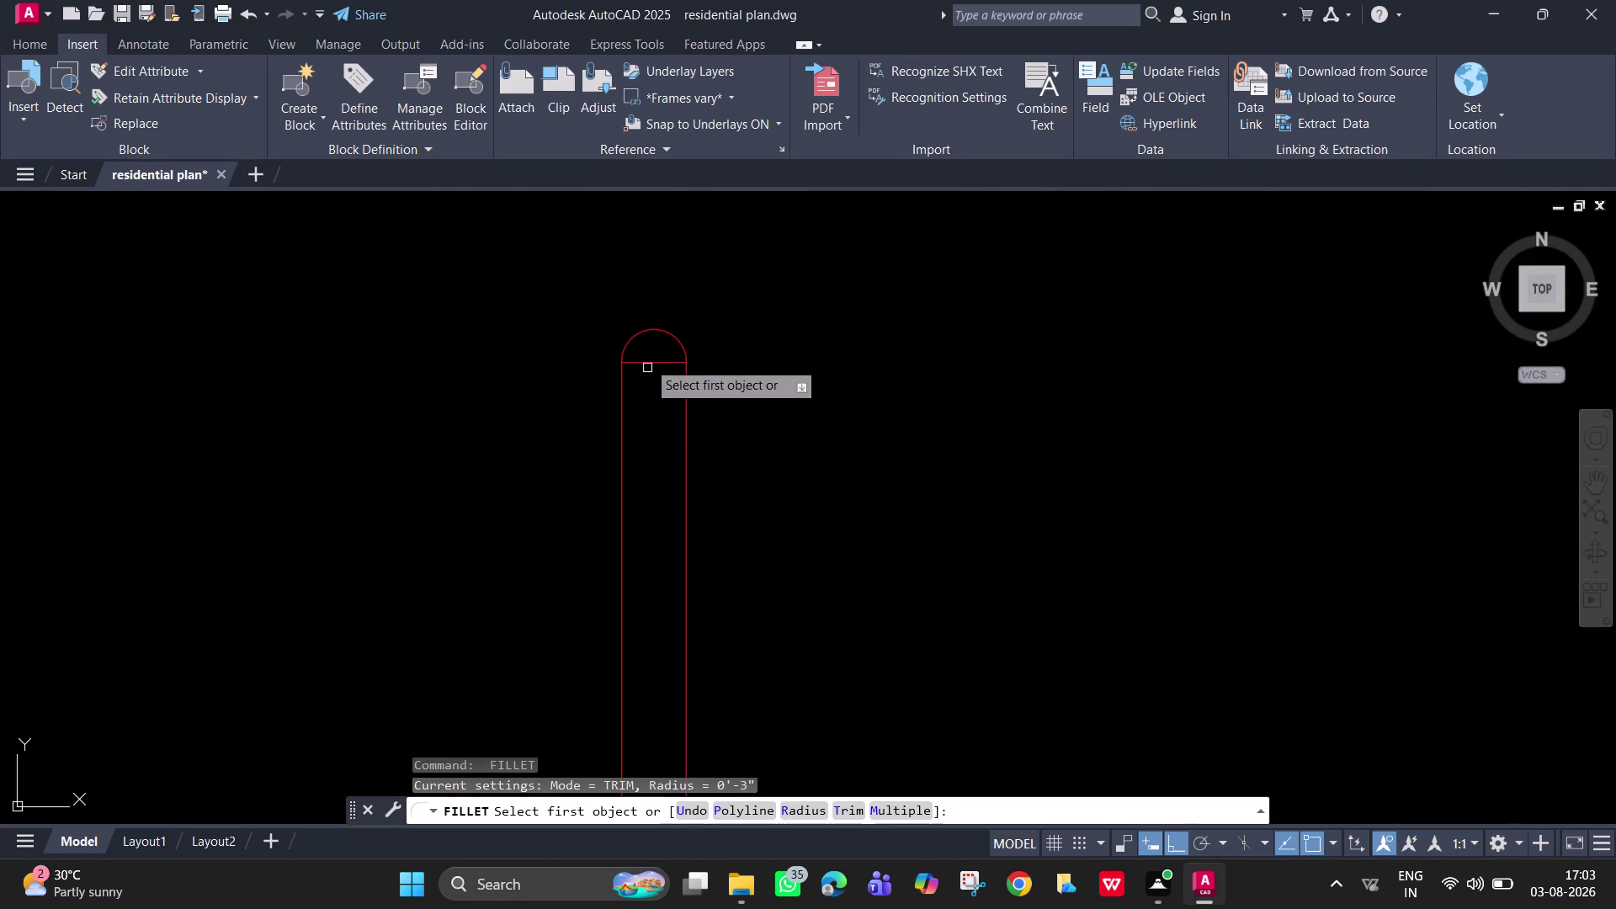
key(Escape)
Trim the leftover straight lines crossing the upper and lower rounded caps.
text(tr)
key(space)
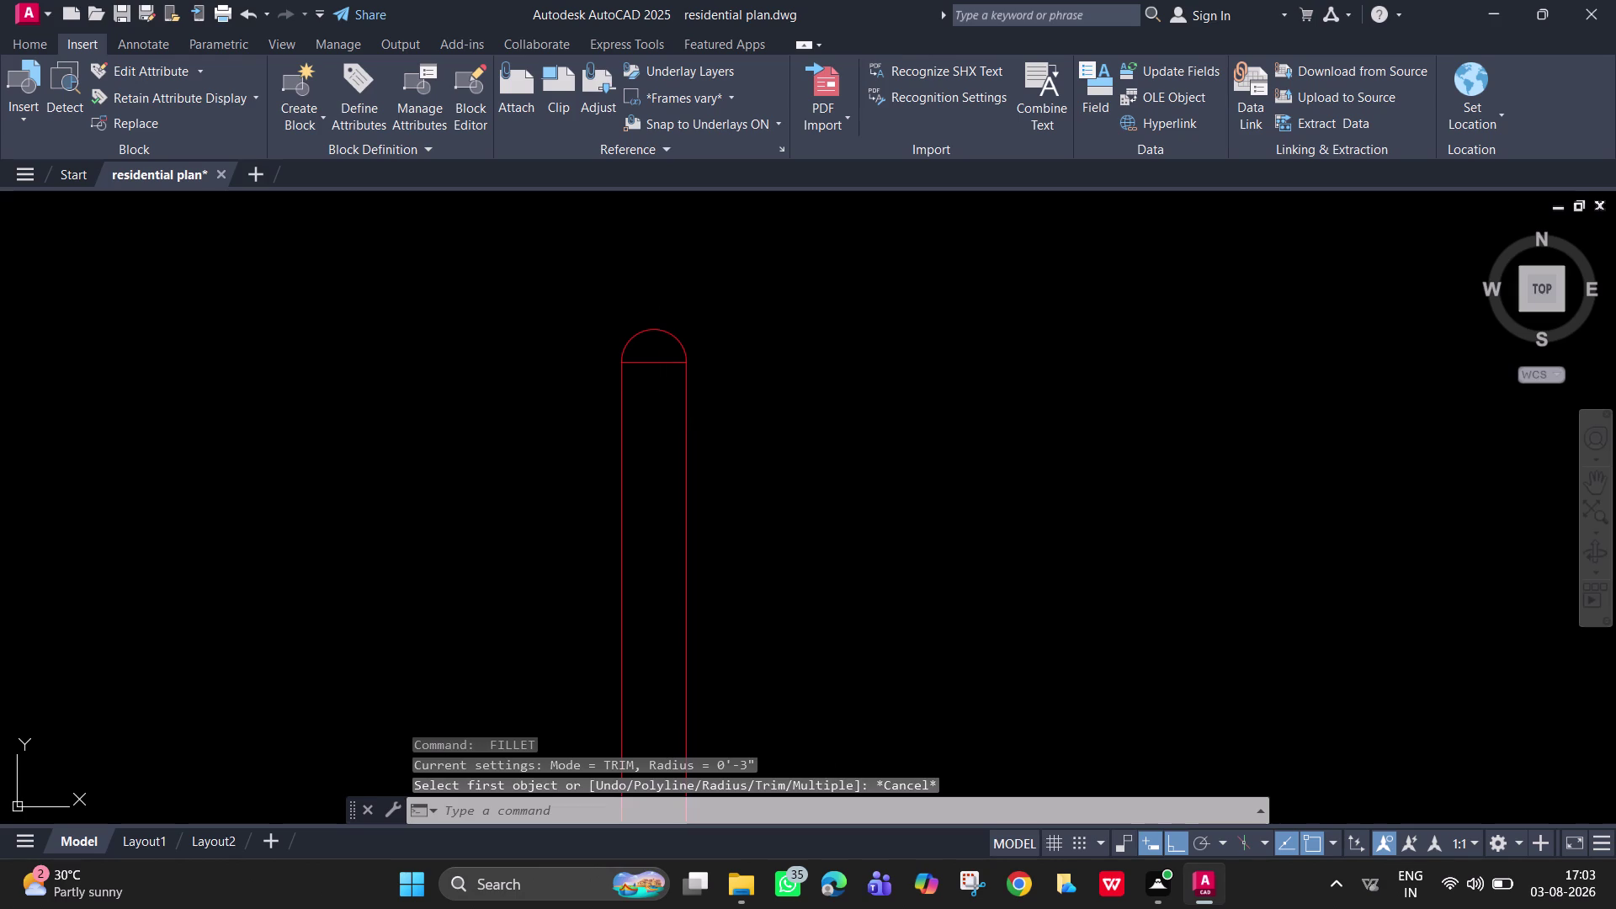
click(656, 363)
scroll(down, 3)
middle_drag(691, 369, 773, 685)
middle_drag(683, 328, 728, 570)
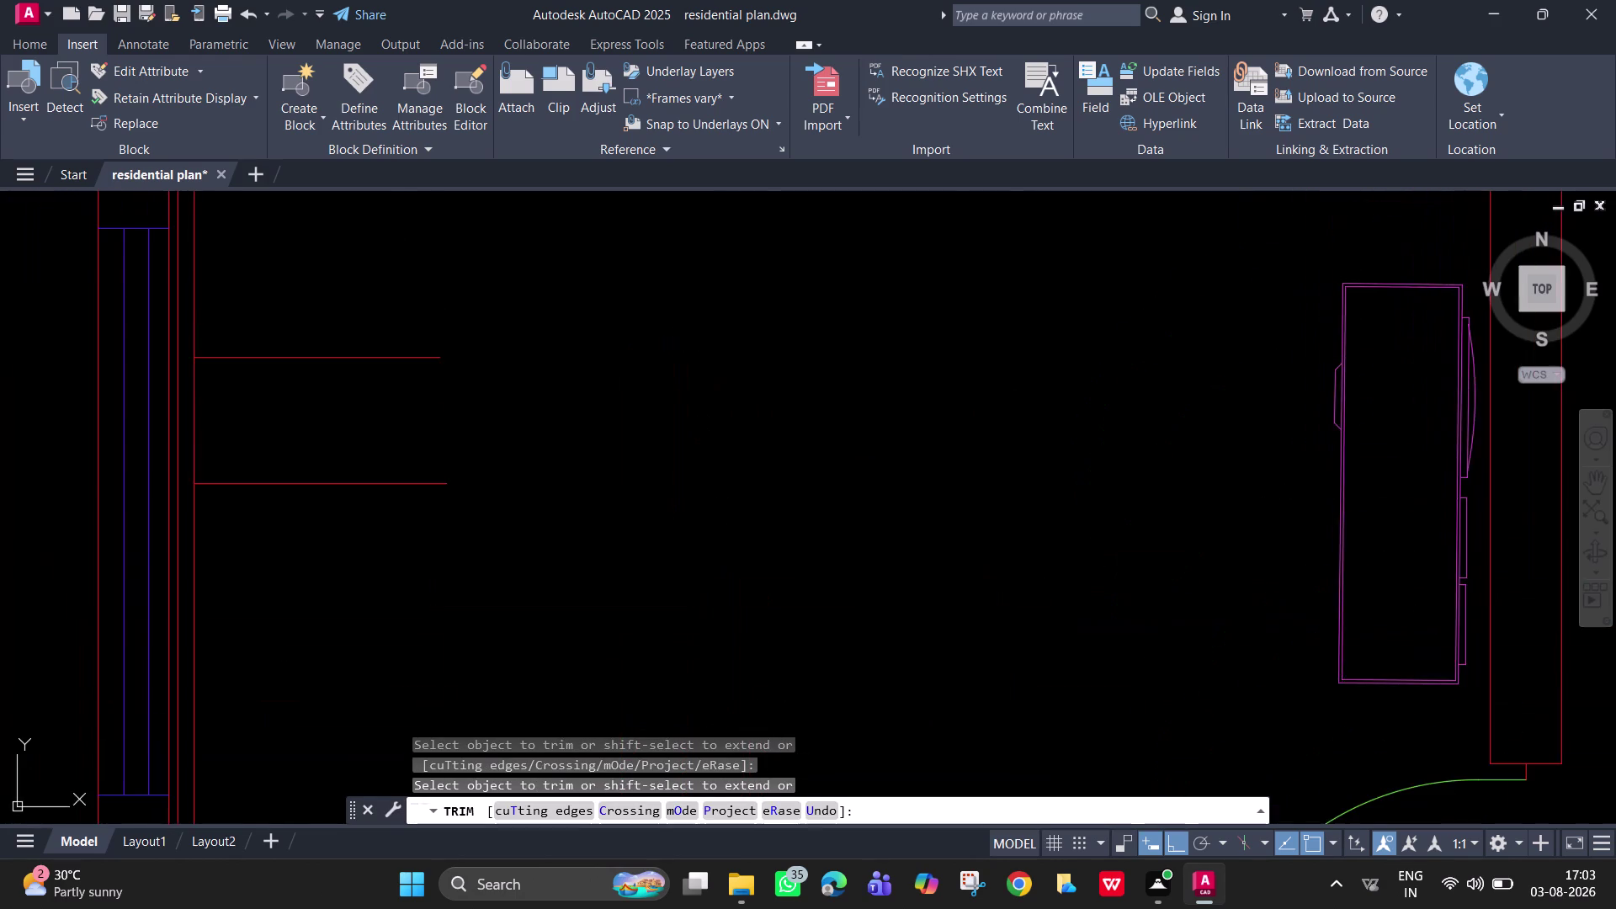
middle_drag(717, 360, 750, 676)
middle_drag(735, 399, 737, 452)
scroll(up, 3)
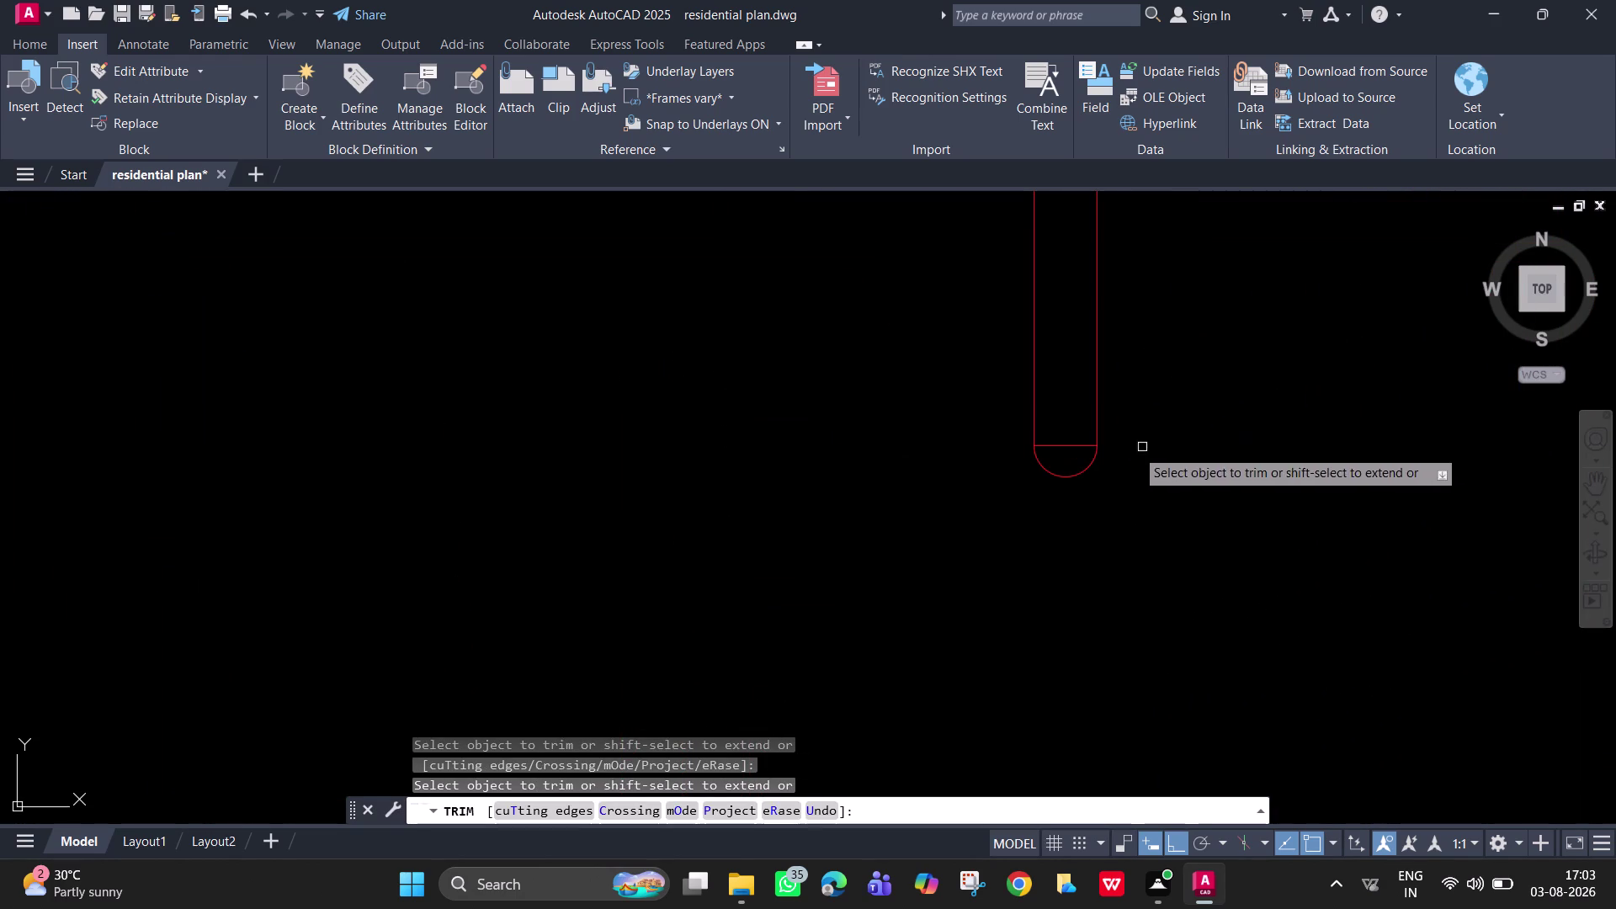
drag(1068, 447, 1062, 440)
scroll(down, 3)
key(Escape)
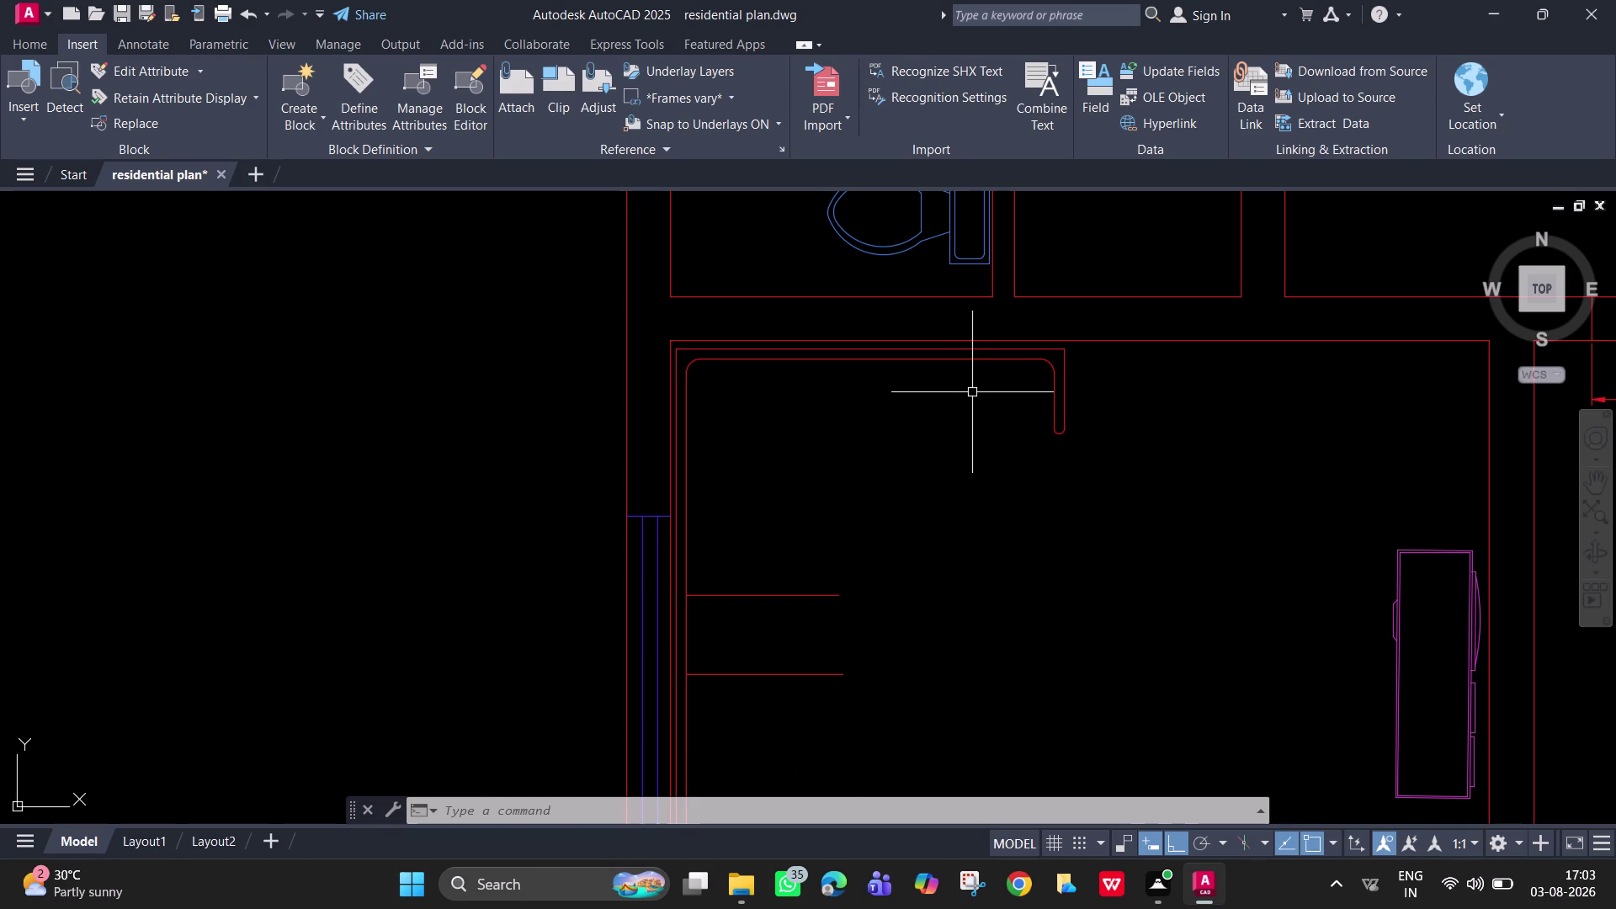
Start OFFSET with a 0.5-inch offset distance.
click(956, 358)
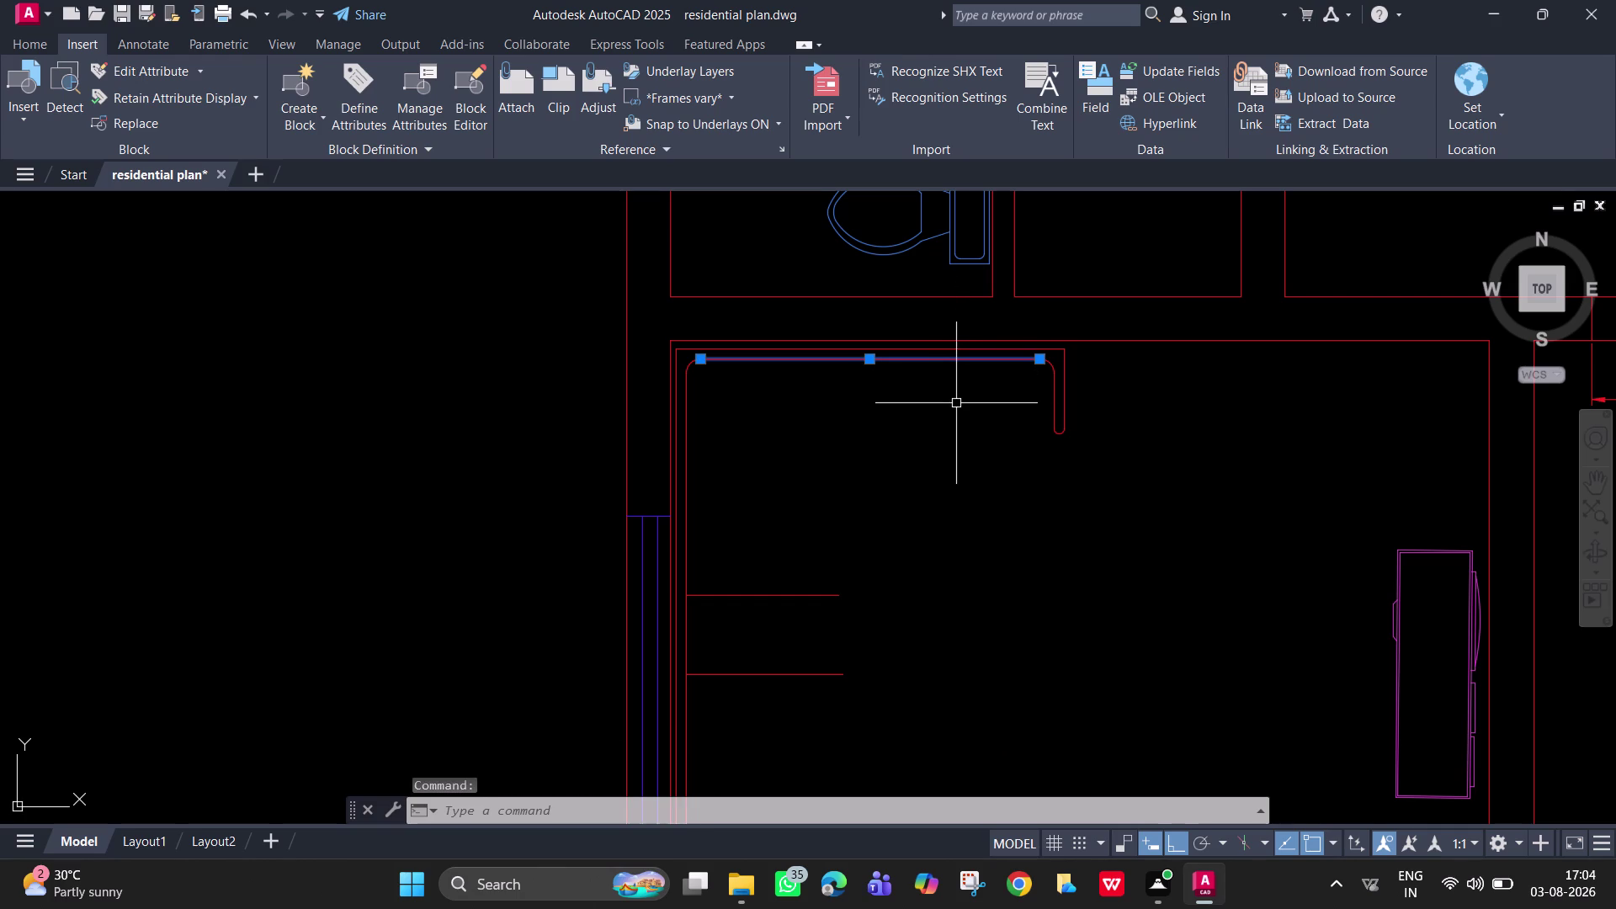
key(o)
key(Return)
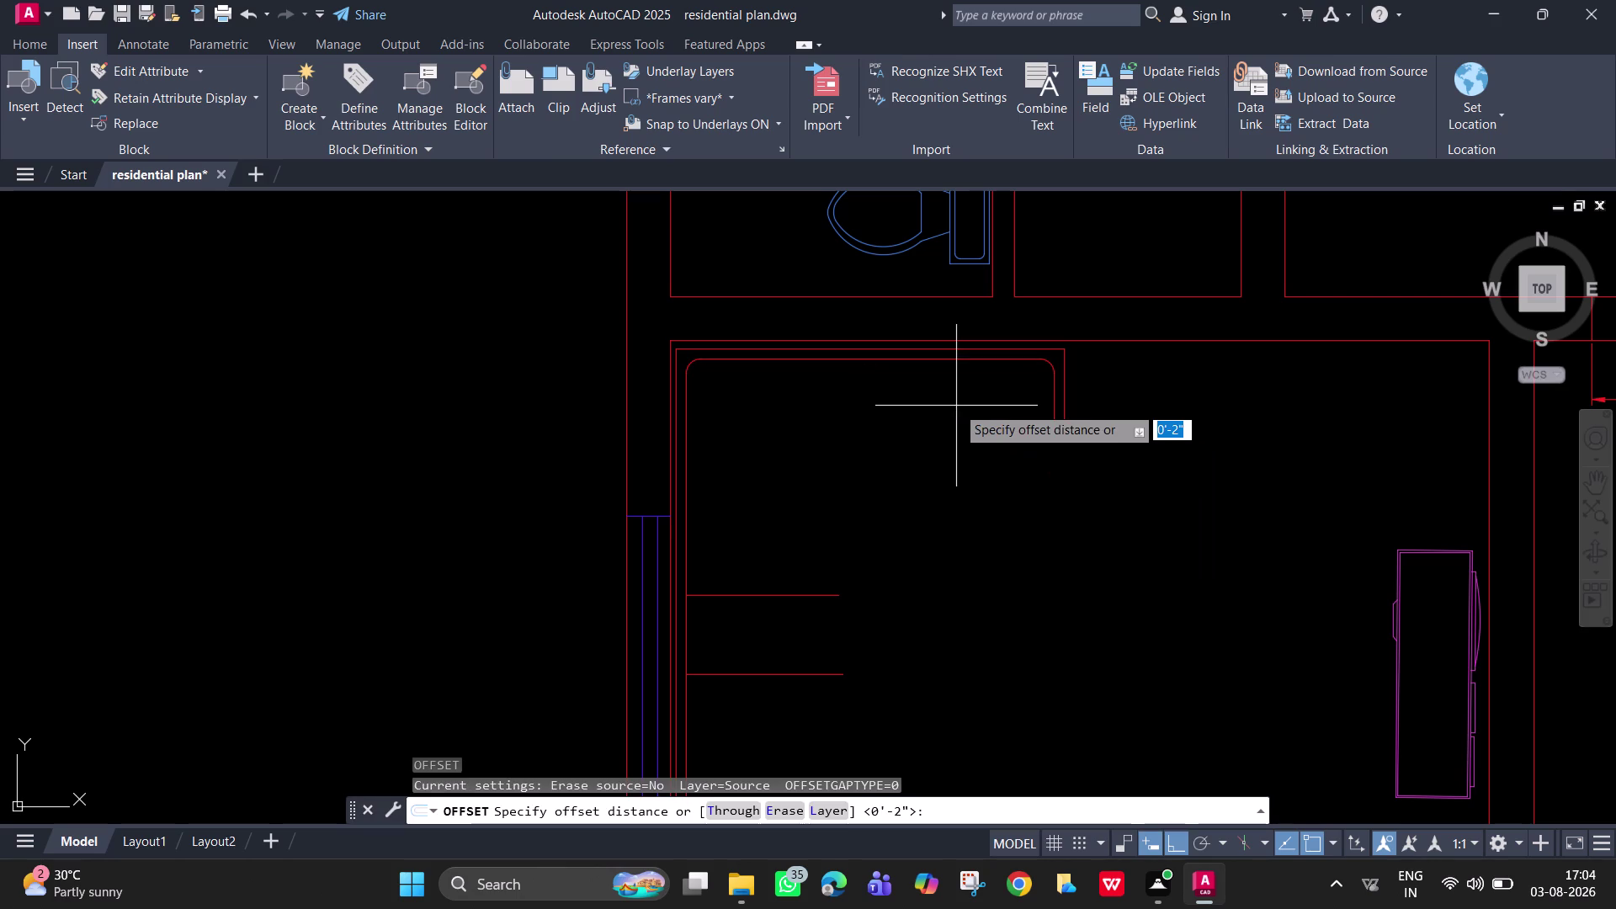
text(0.5)
key(shift+quotedbl)
key(Return)
Offset the inner, left, rounded-end and top wall lines inward.
click(850, 440)
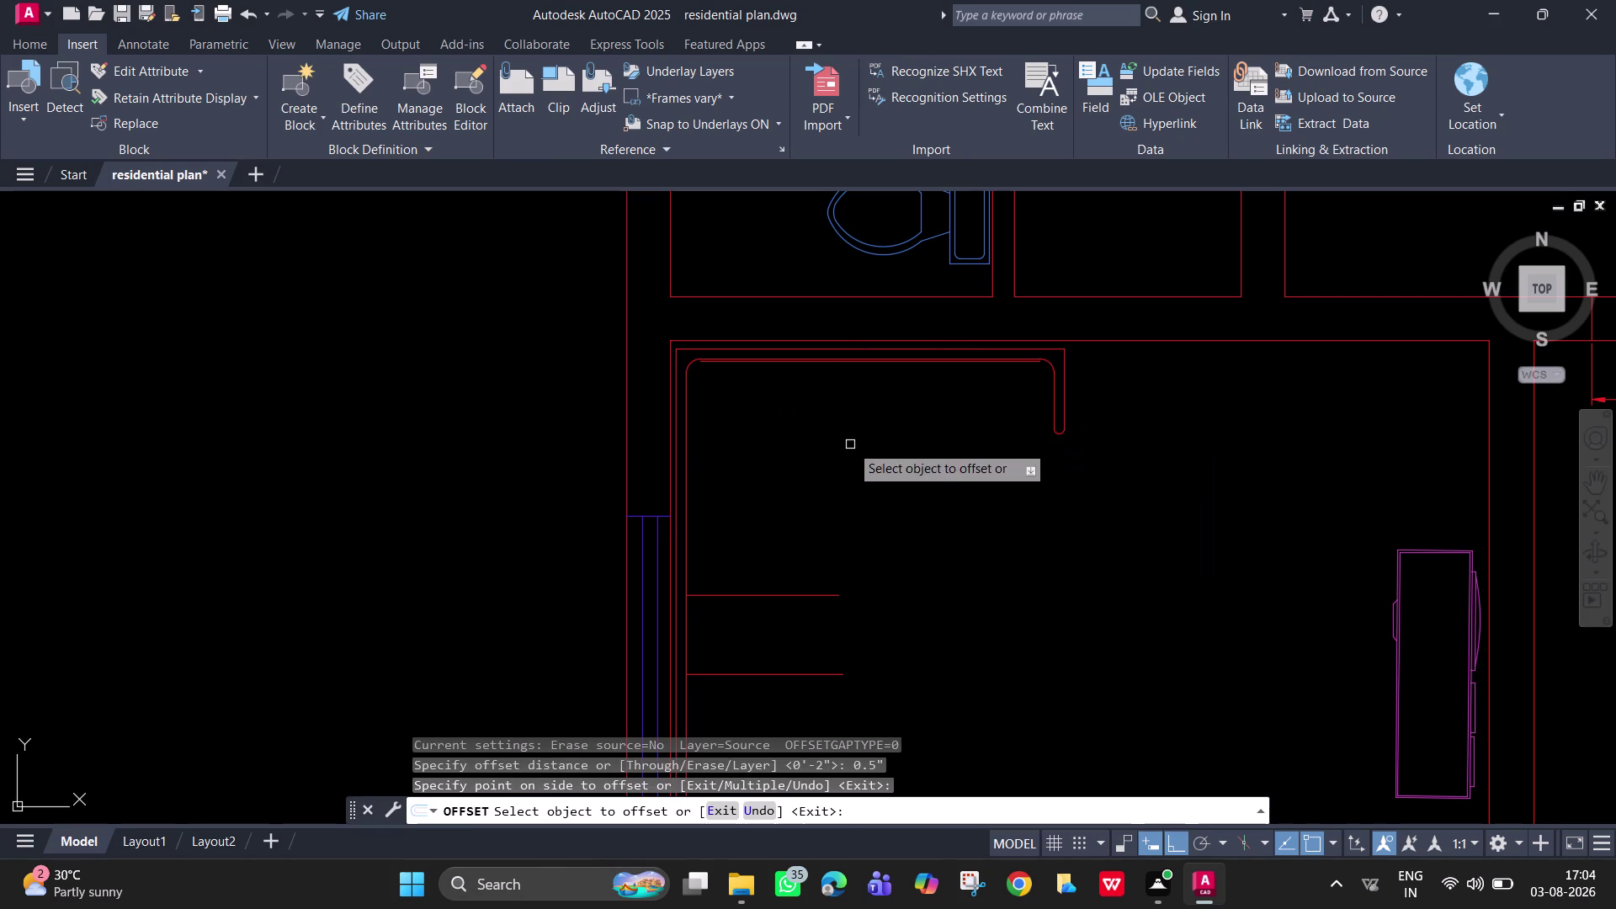
click(687, 413)
click(721, 404)
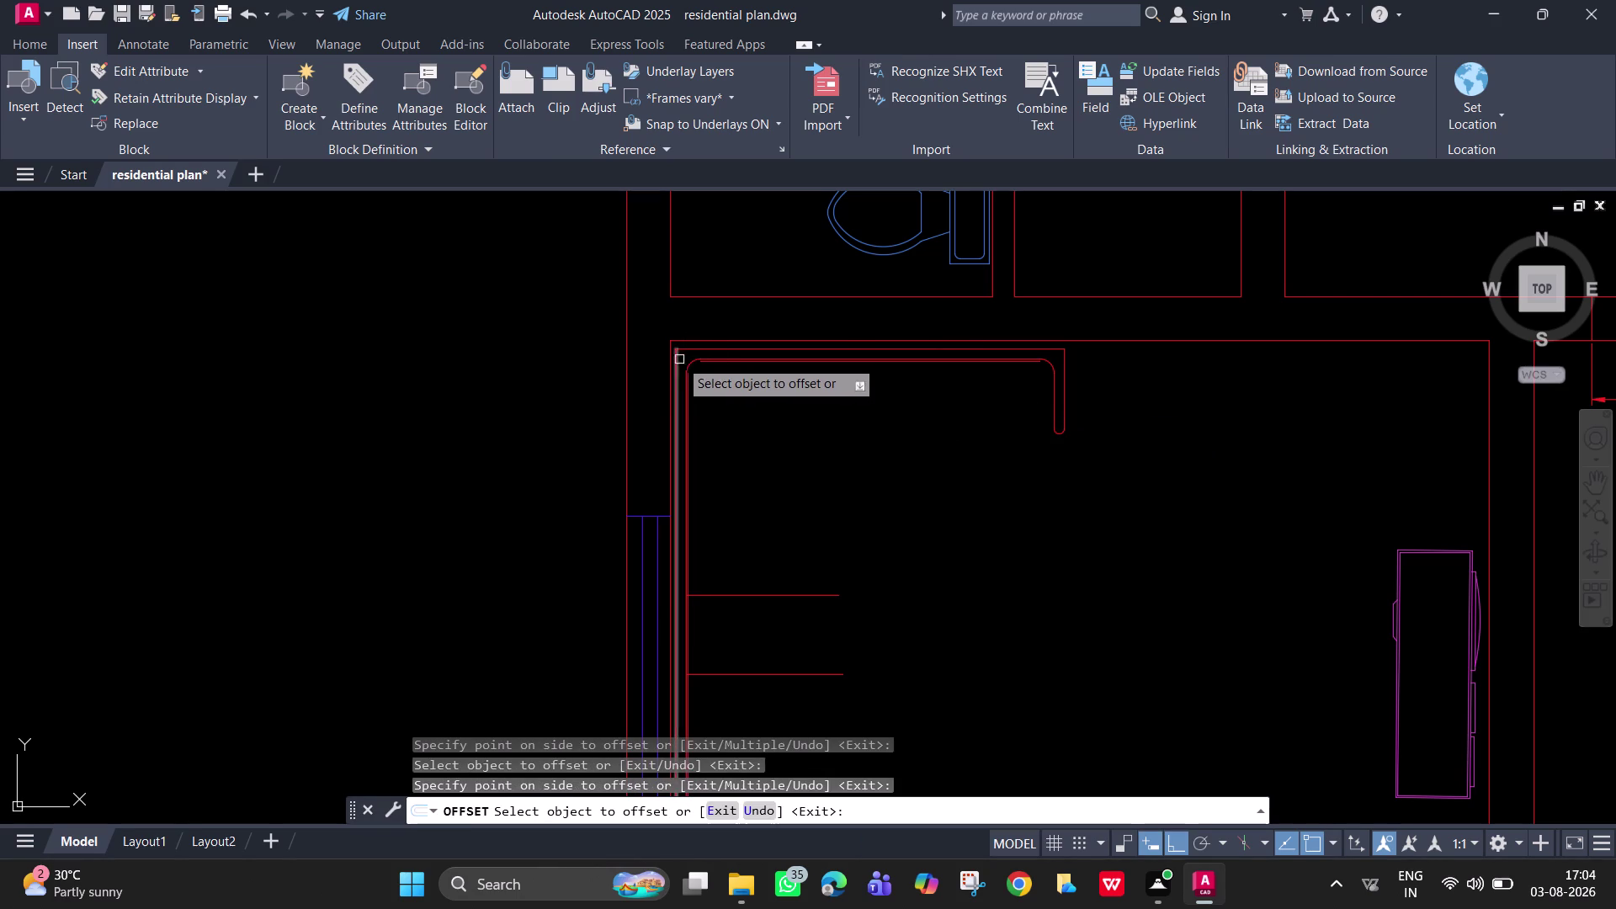
click(689, 360)
click(714, 382)
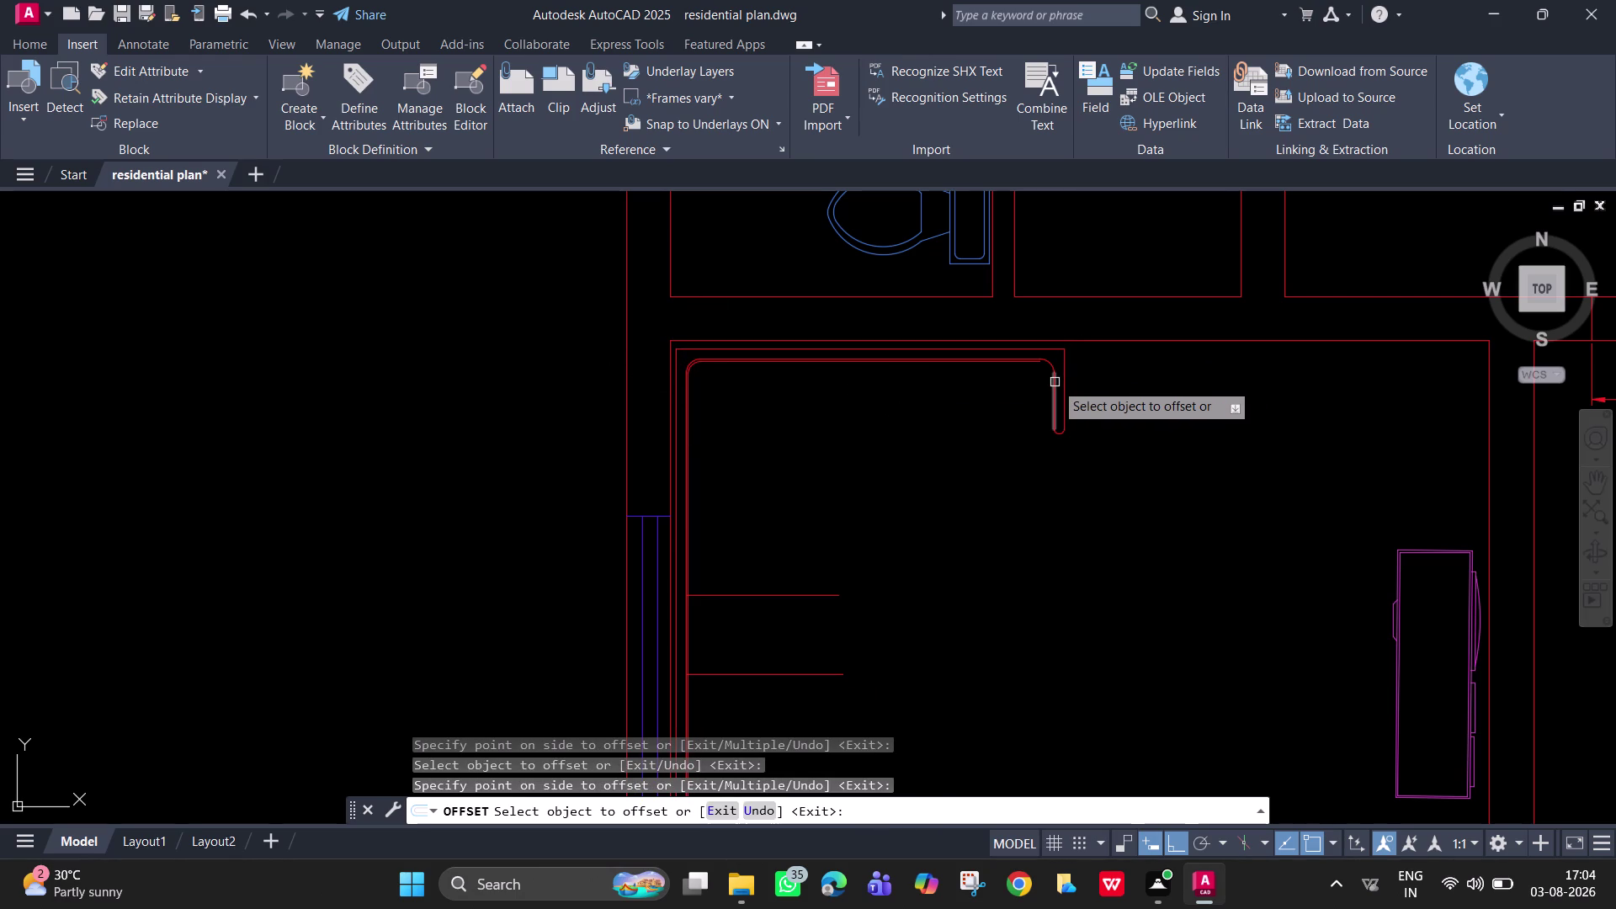
click(1055, 382)
click(1027, 385)
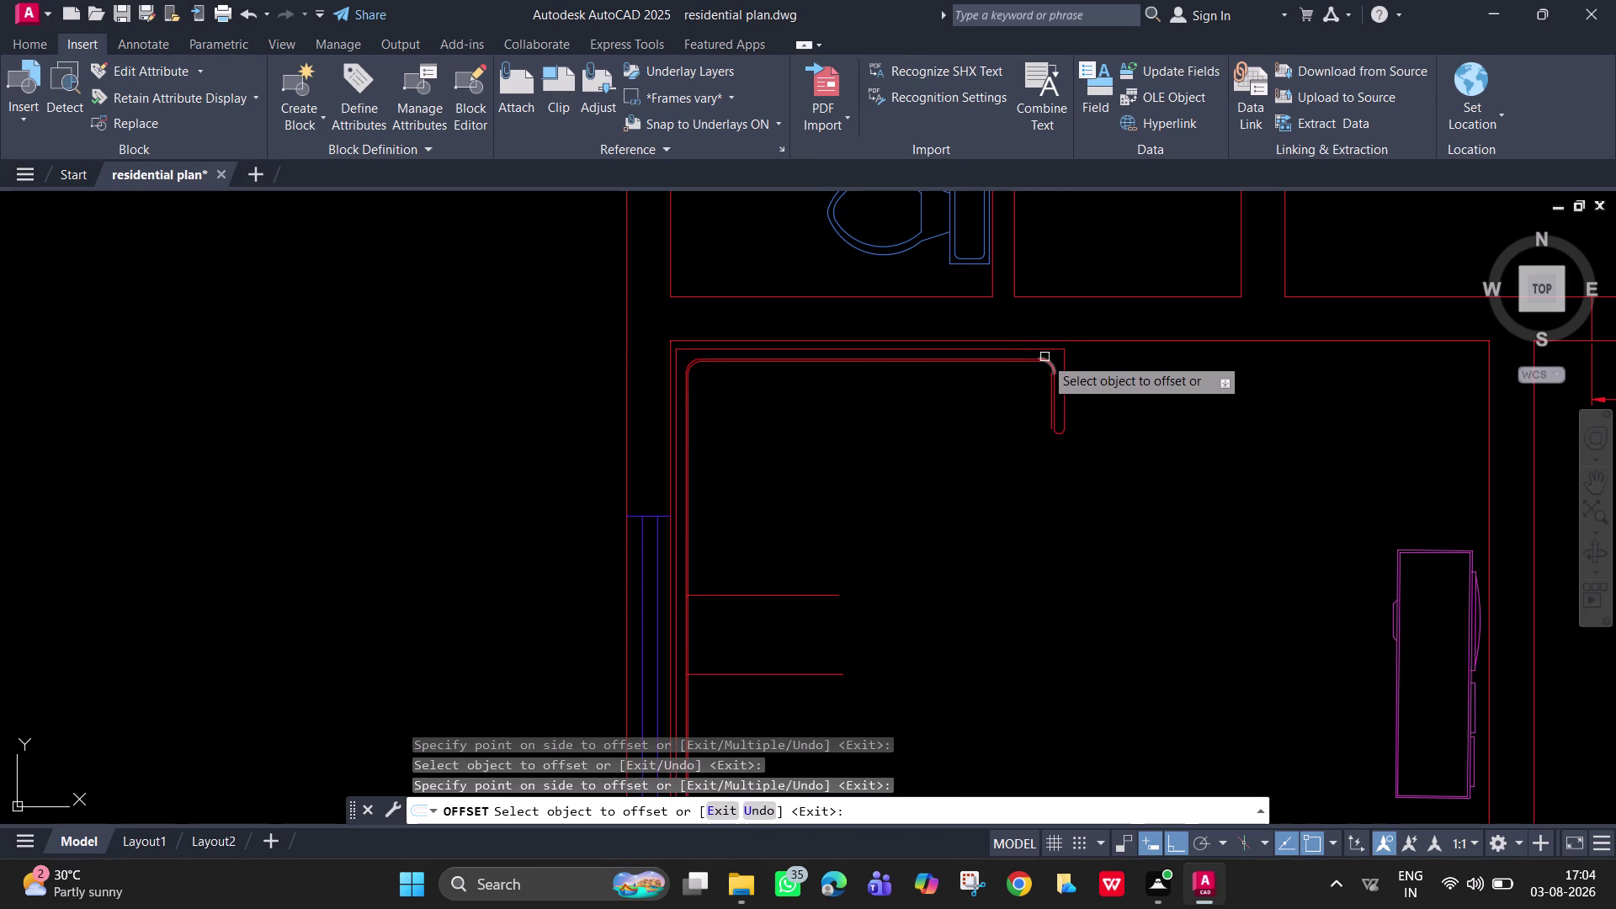
click(1045, 357)
click(1038, 387)
Offset the lower rounded outline inward to double the wall edge.
scroll(up, 3)
scroll(down, 3)
middle_drag(737, 490, 660, 133)
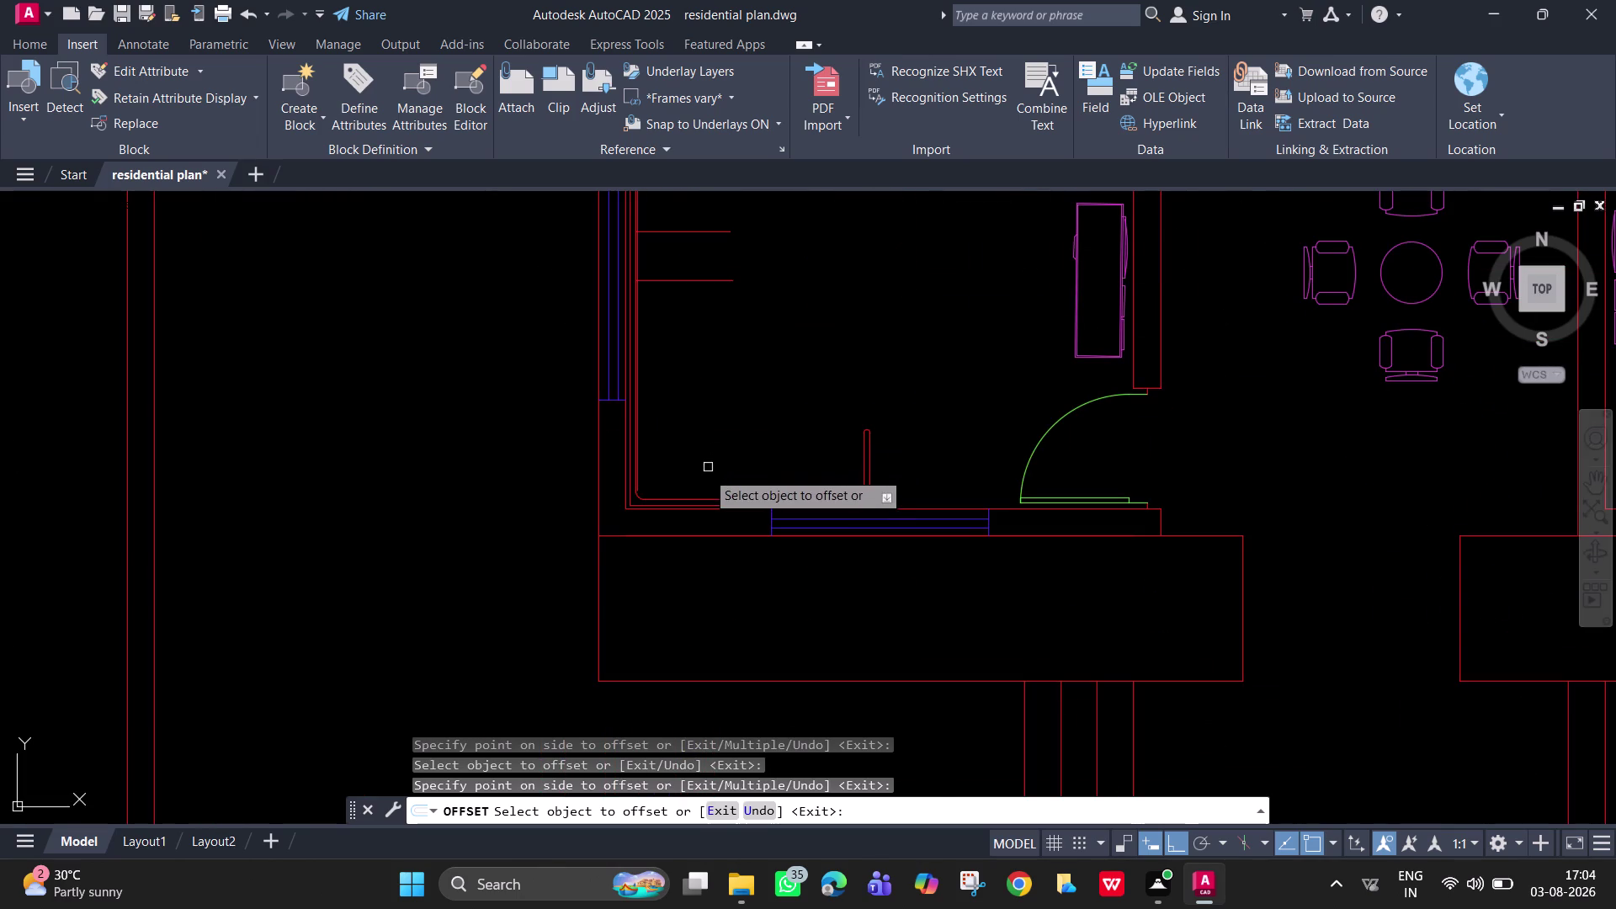
scroll(up, 3)
click(650, 519)
click(650, 479)
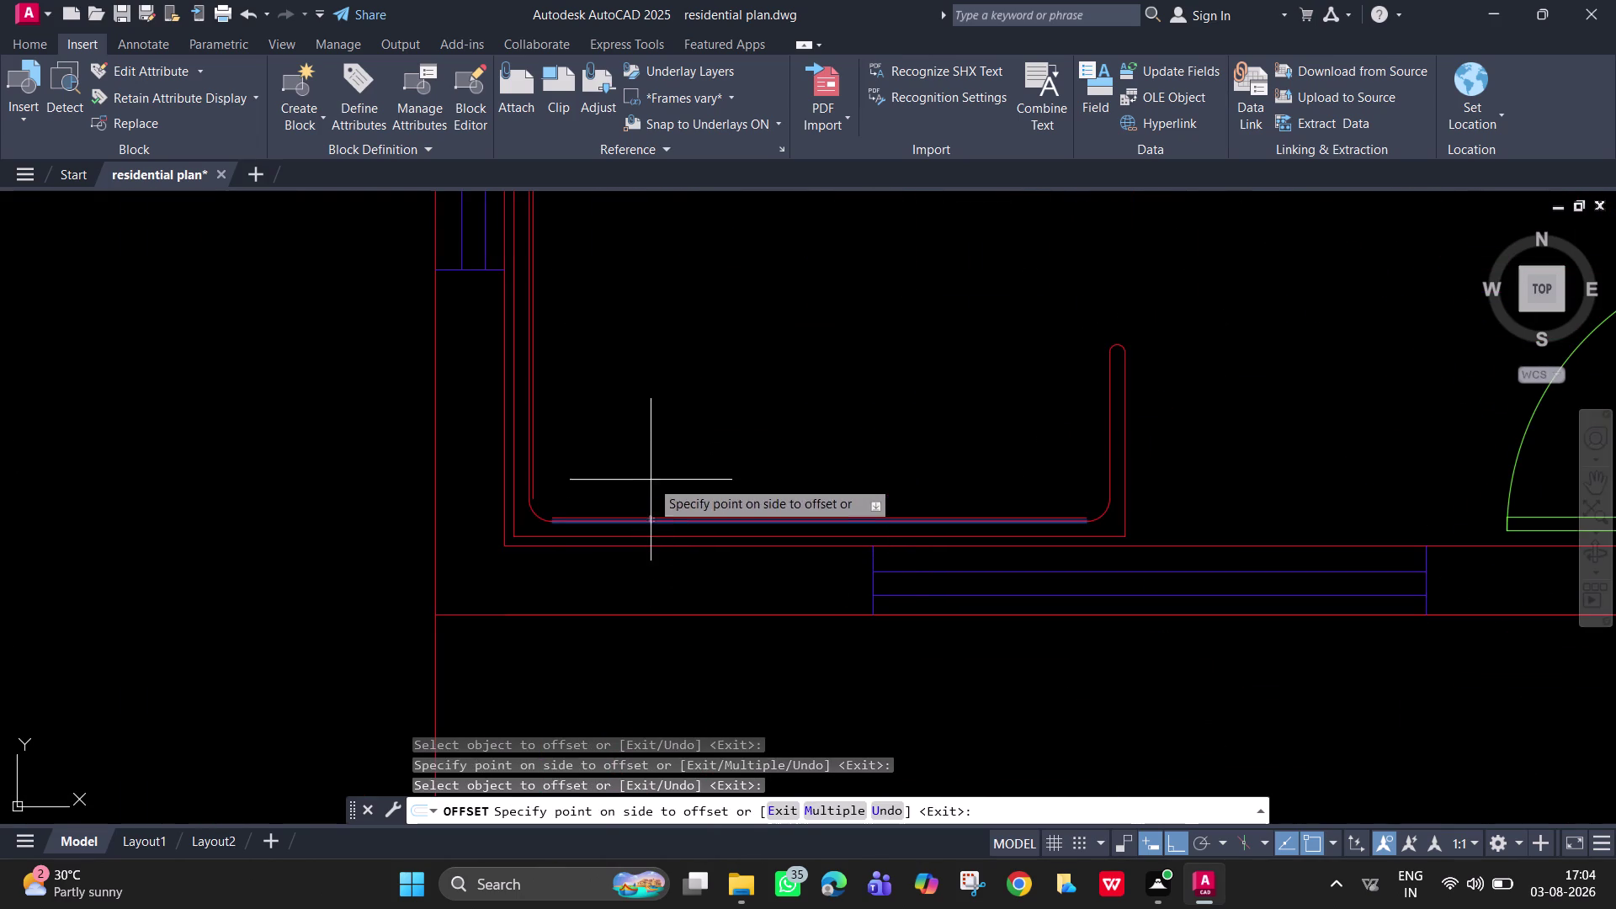
click(545, 516)
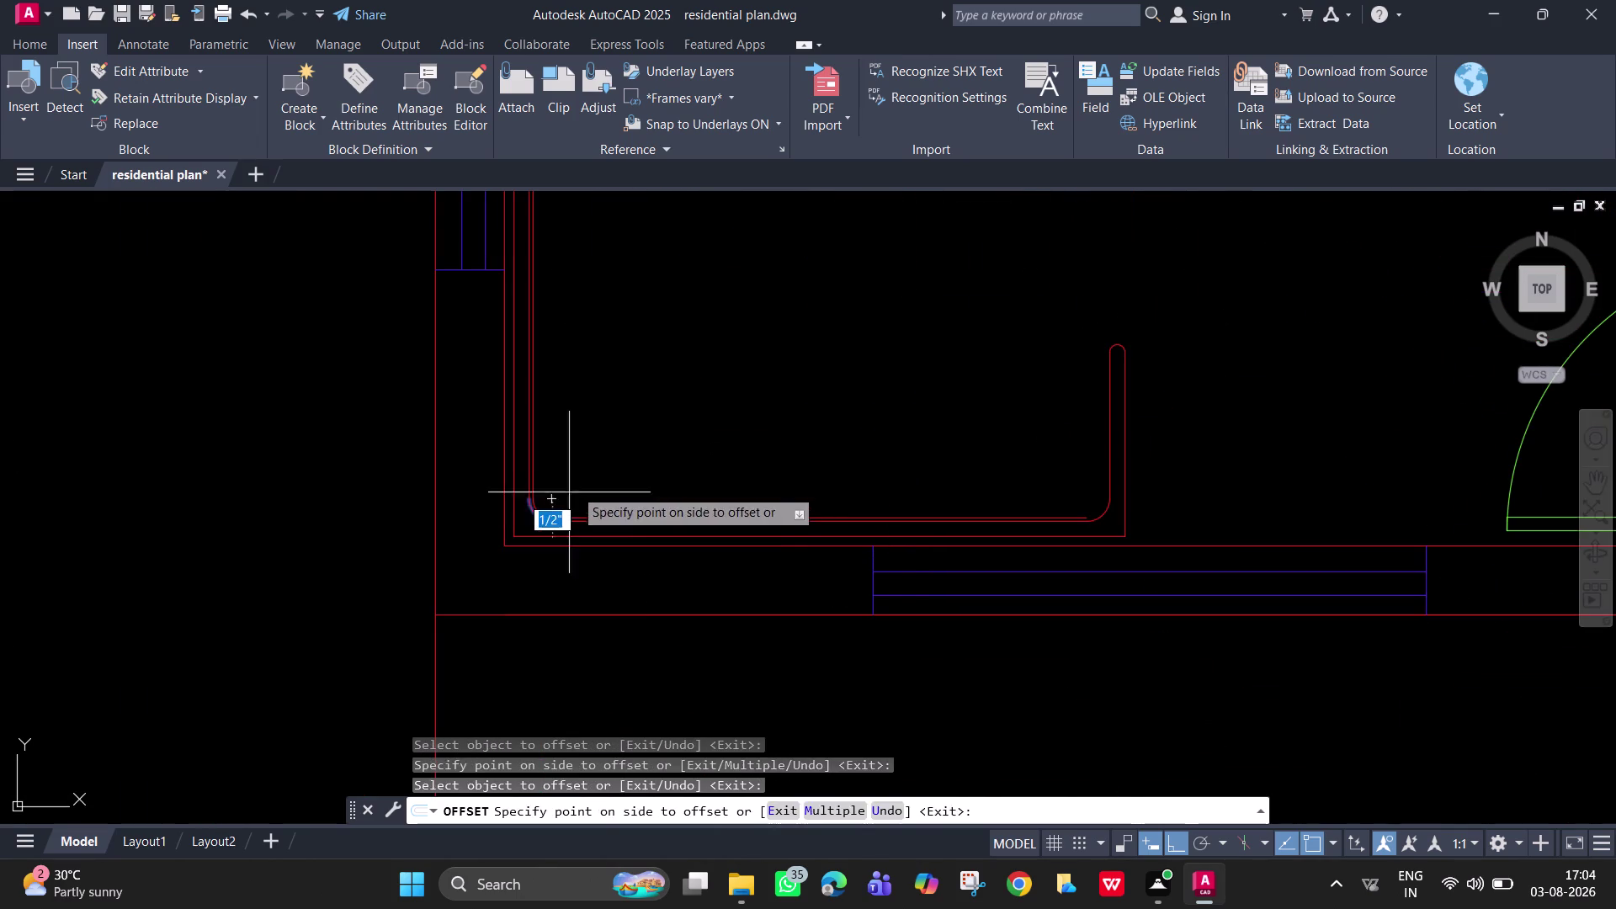
click(585, 473)
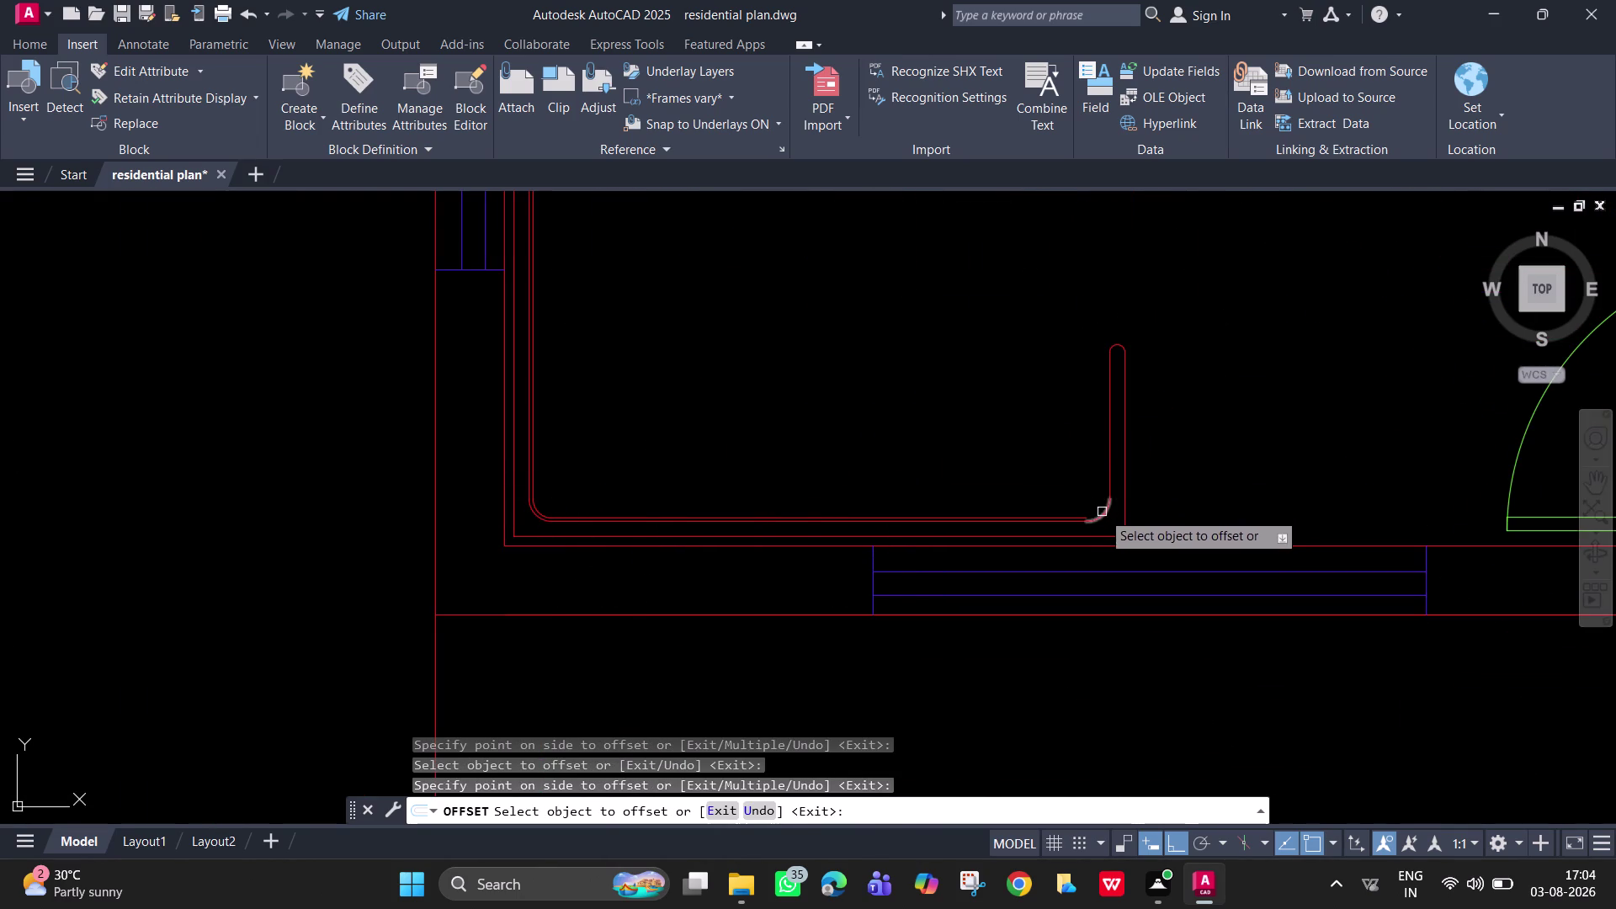
click(1102, 511)
click(1047, 459)
click(1112, 431)
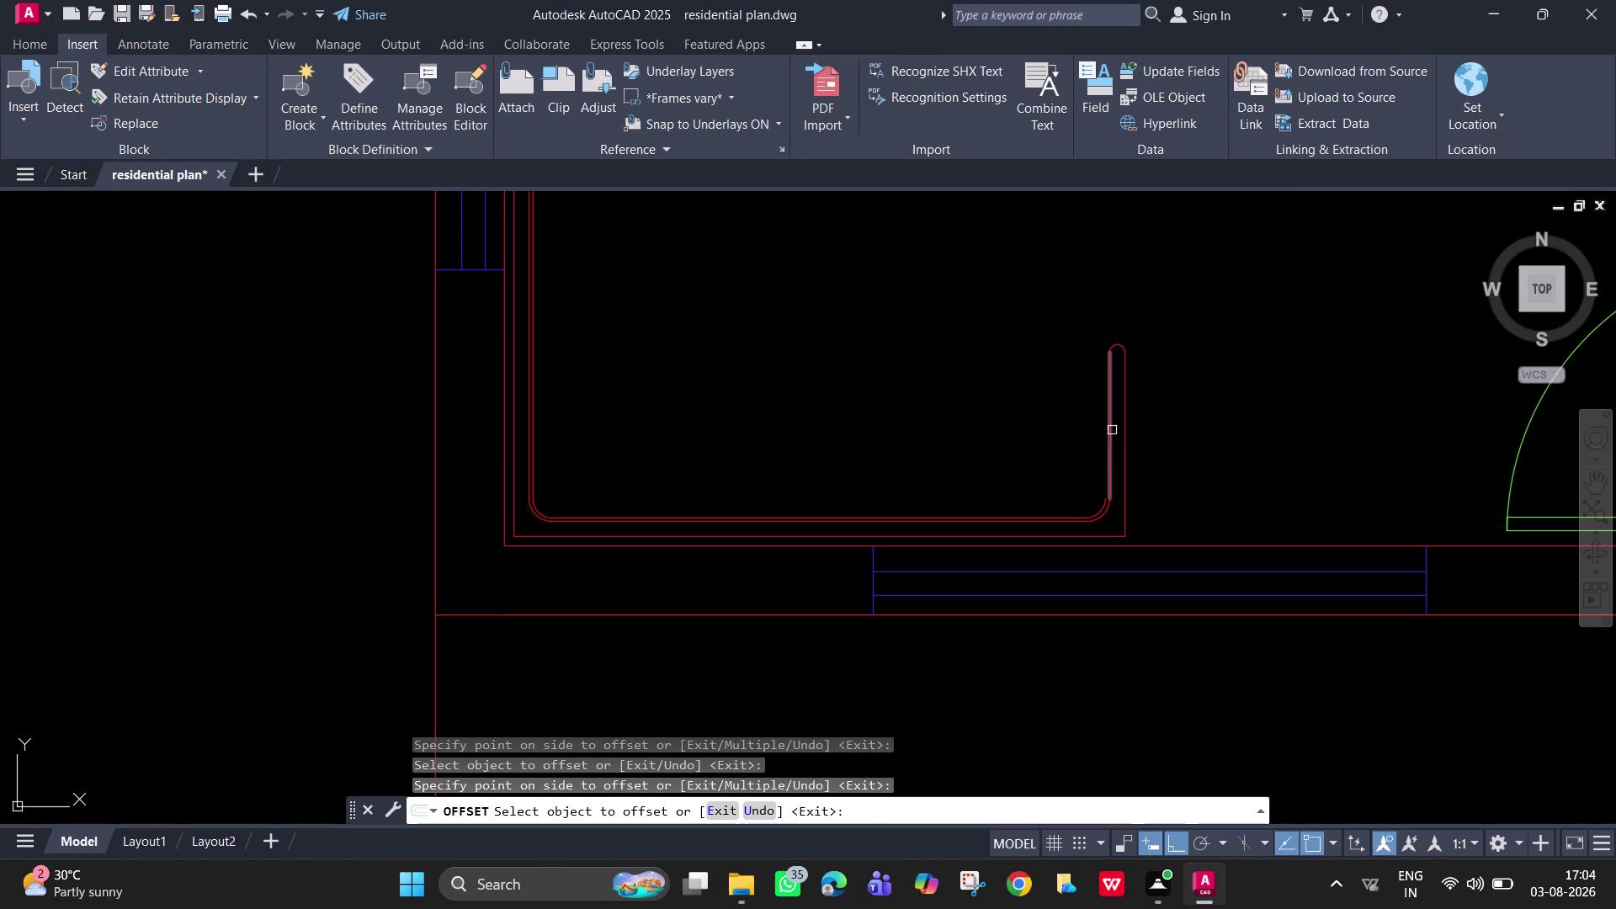
click(1021, 400)
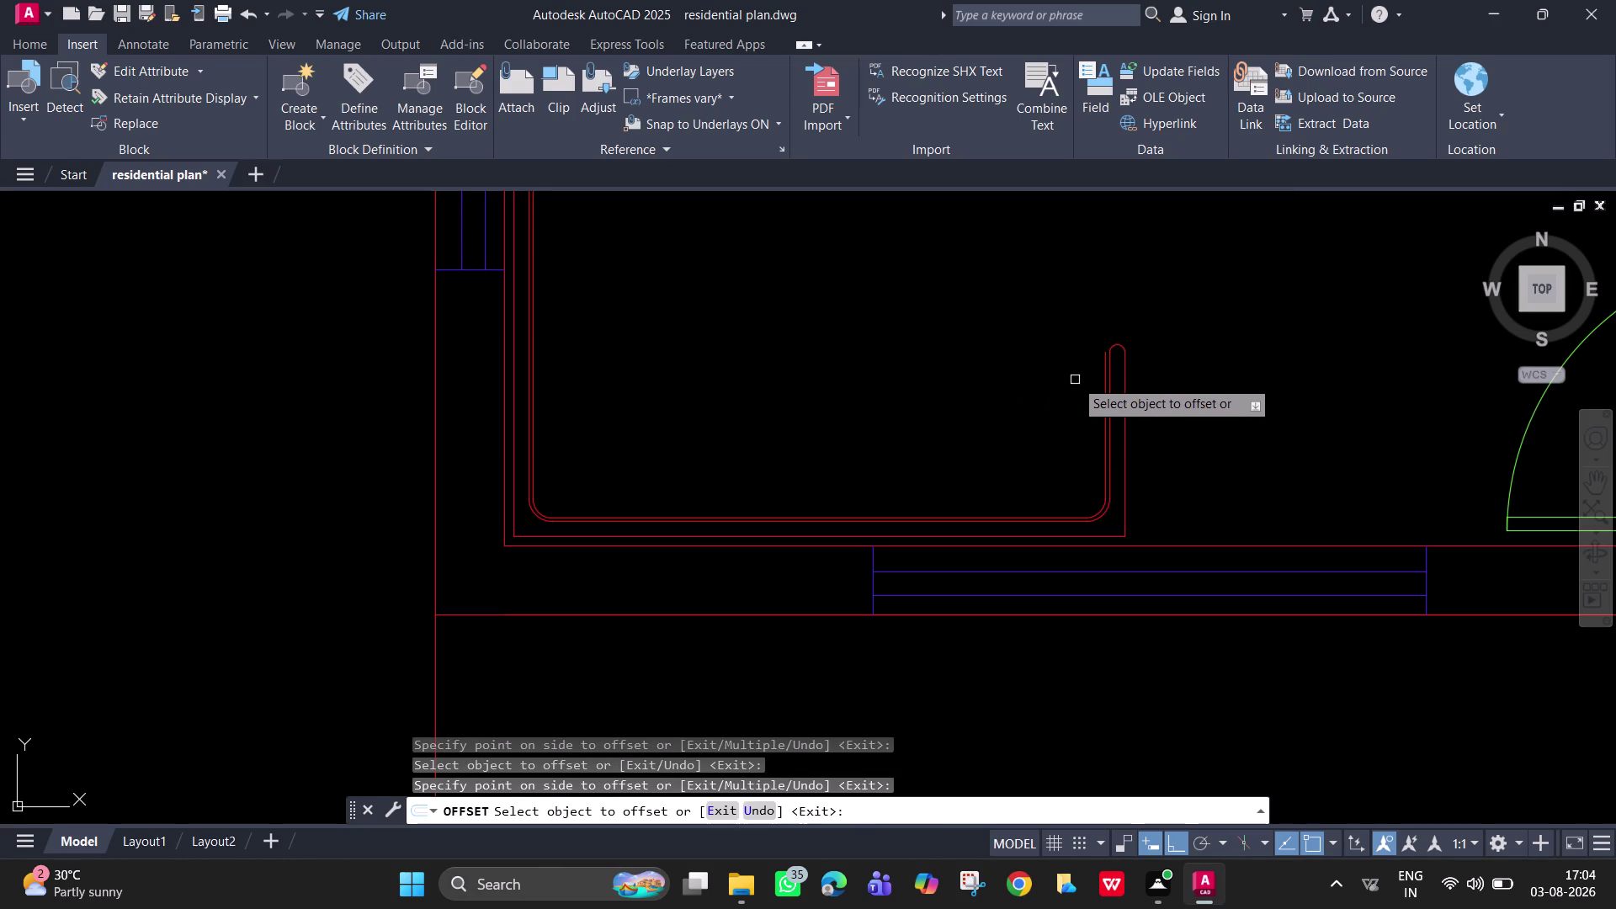
scroll(up, 3)
key(space)
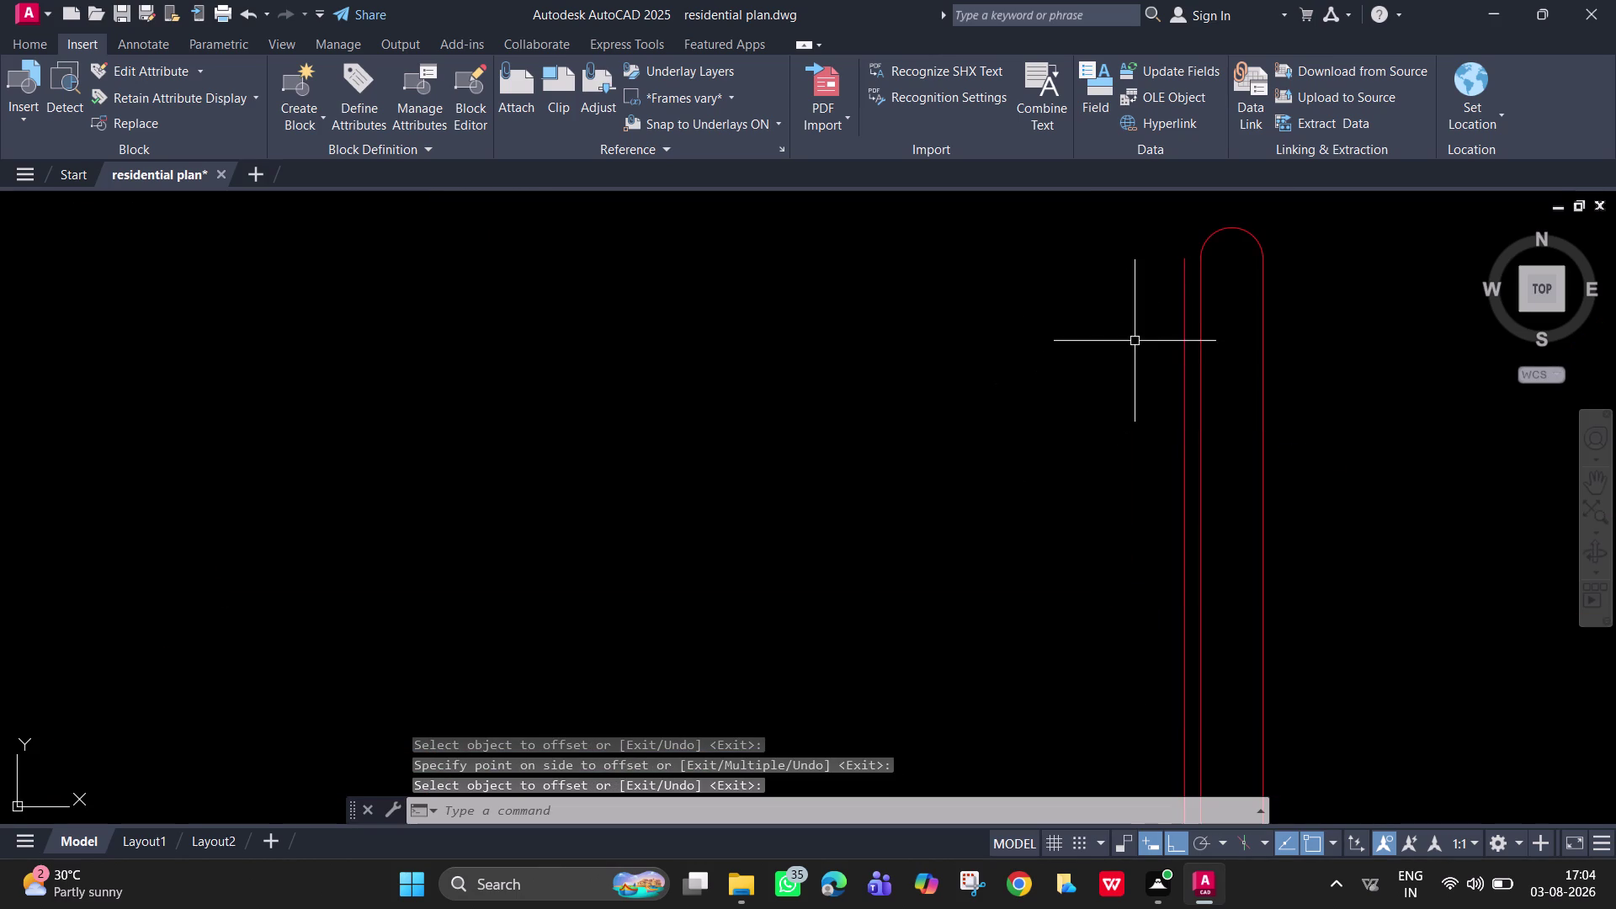
Draw a short straight line at the doubled outline's end.
key(l)
key(space)
click(1186, 260)
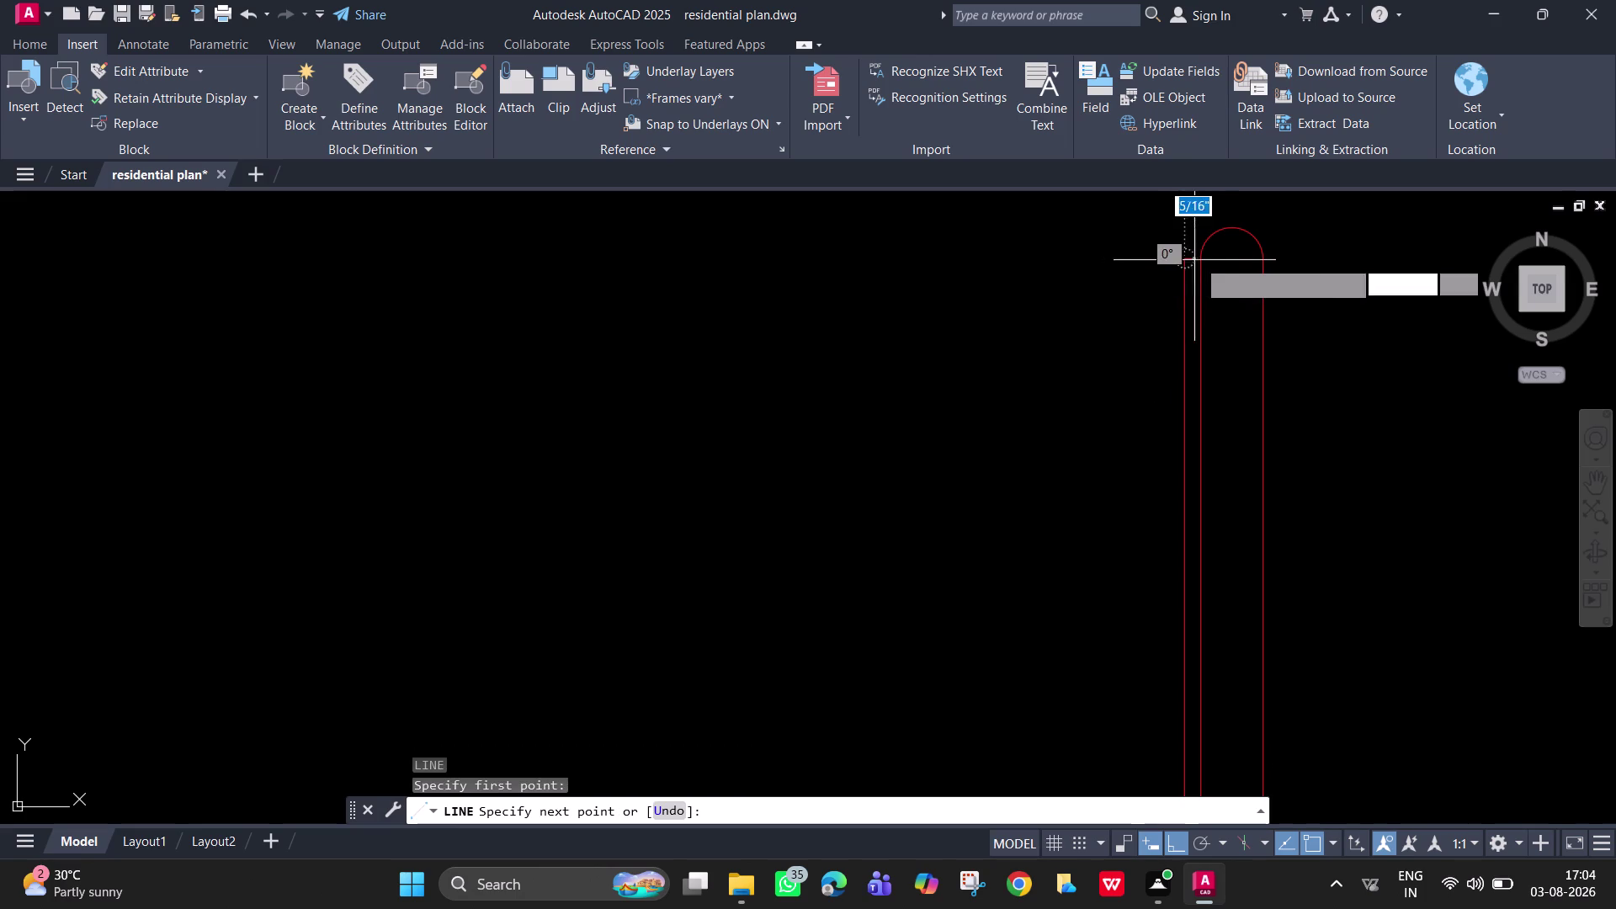
click(1200, 260)
scroll(down, 3)
key(Escape)
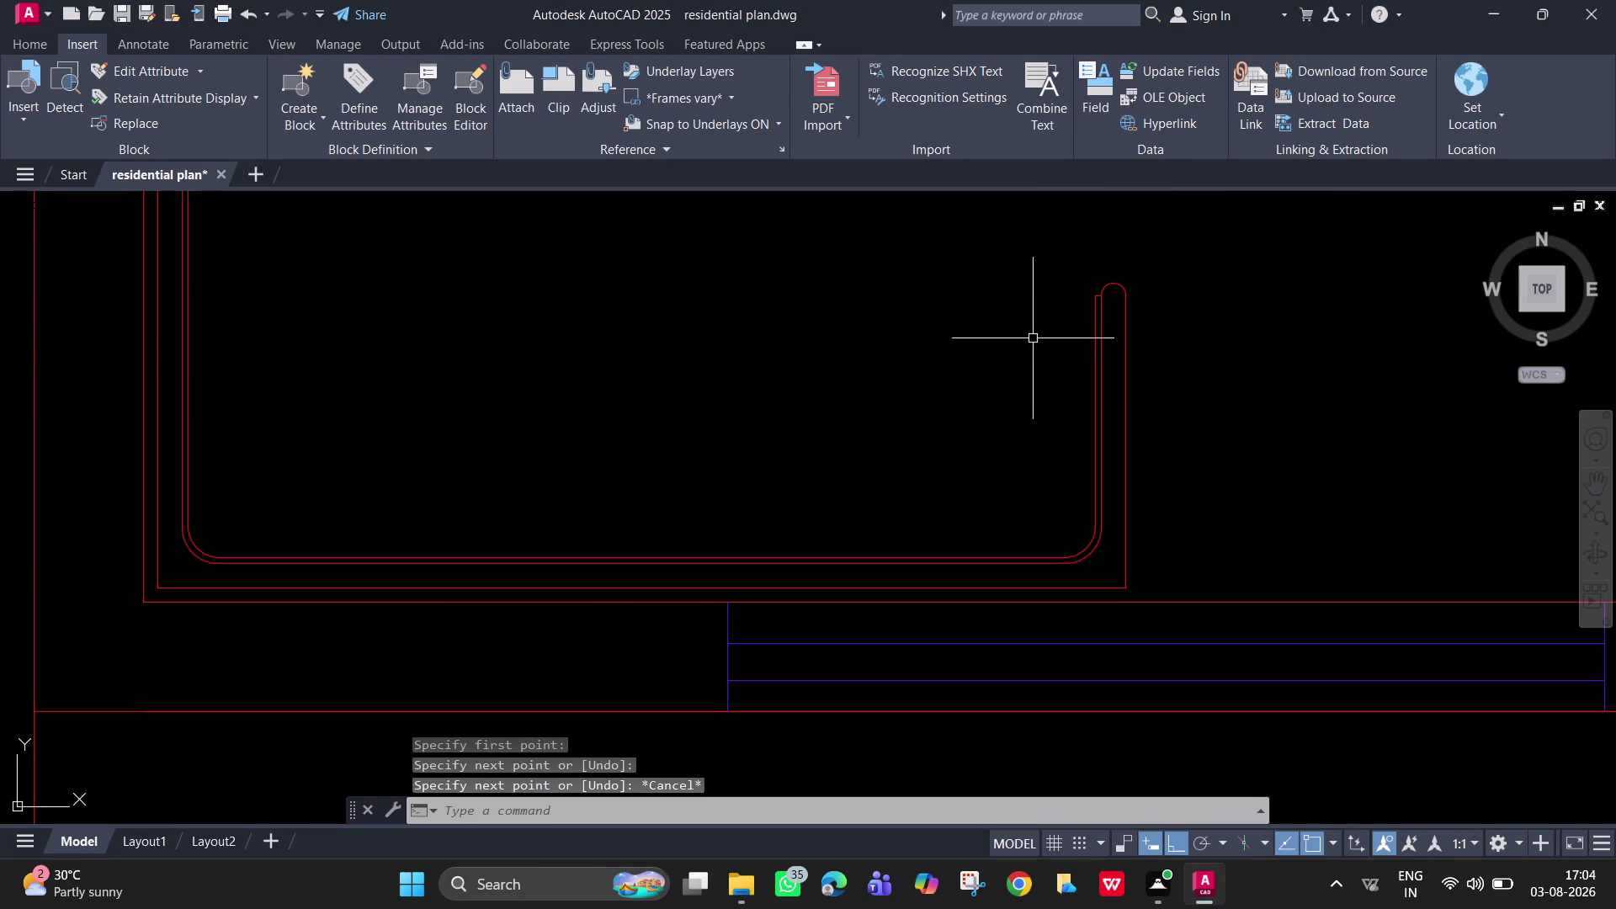
Draw a short line across the outline's lower free end, closing the gap between its parallel lines.
scroll(down, 3)
middle_drag(1030, 357, 1026, 707)
scroll(down, 3)
middle_drag(971, 423, 982, 515)
scroll(up, 3)
middle_drag(1166, 377, 1125, 532)
text(l)
key(space)
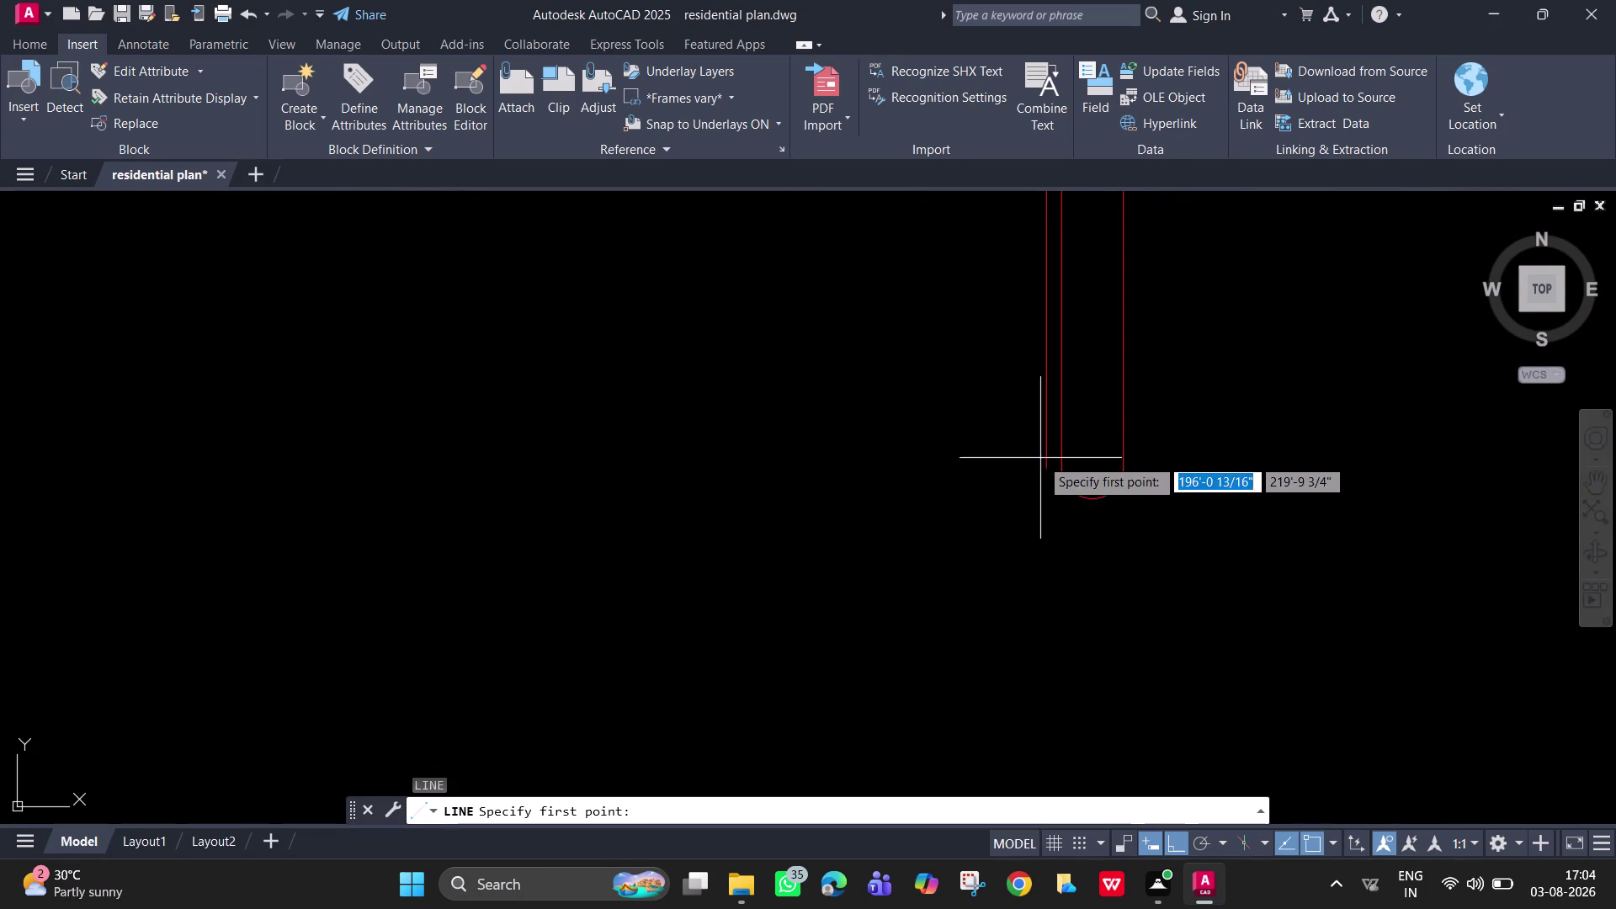
click(1047, 472)
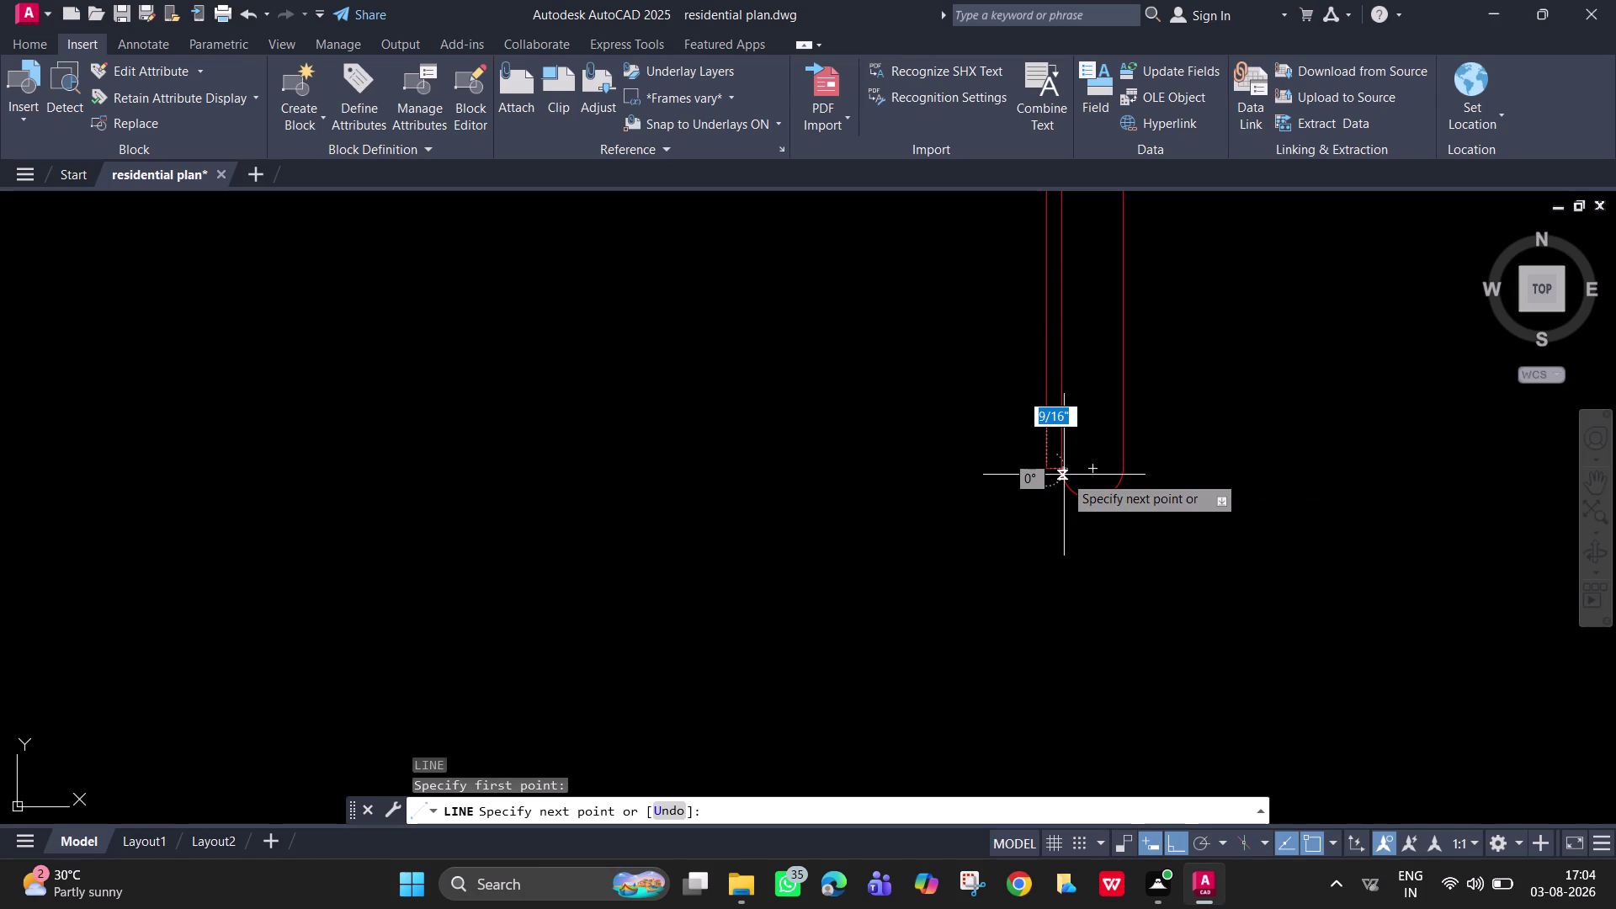
click(1060, 465)
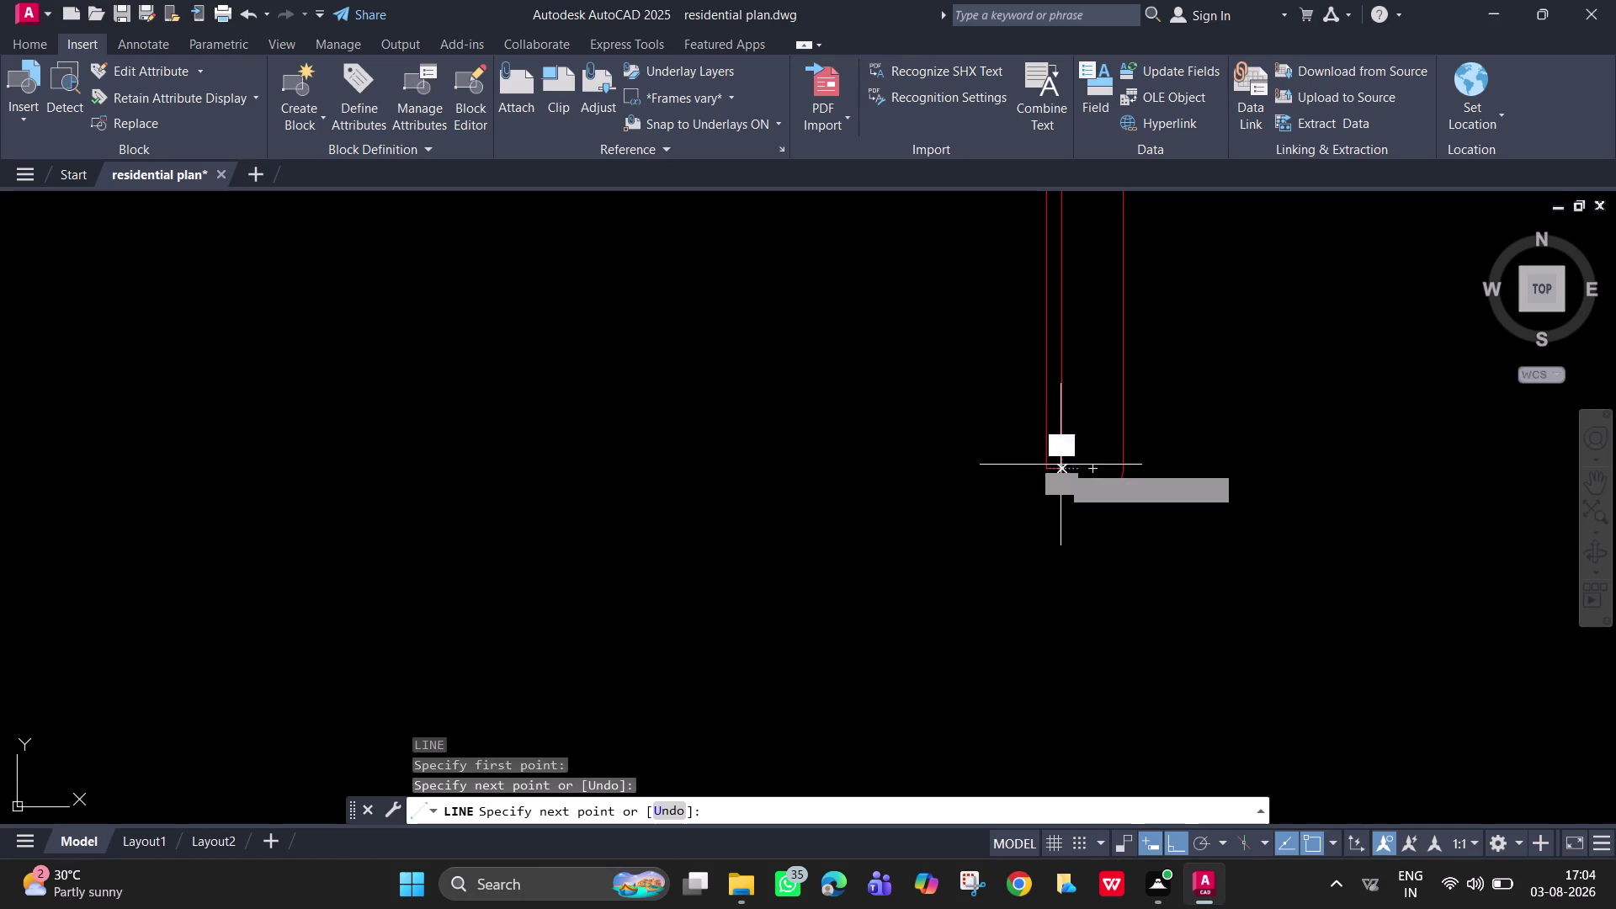
key(Escape)
scroll(down, 3)
scroll(down, 3)
scroll(up, 3)
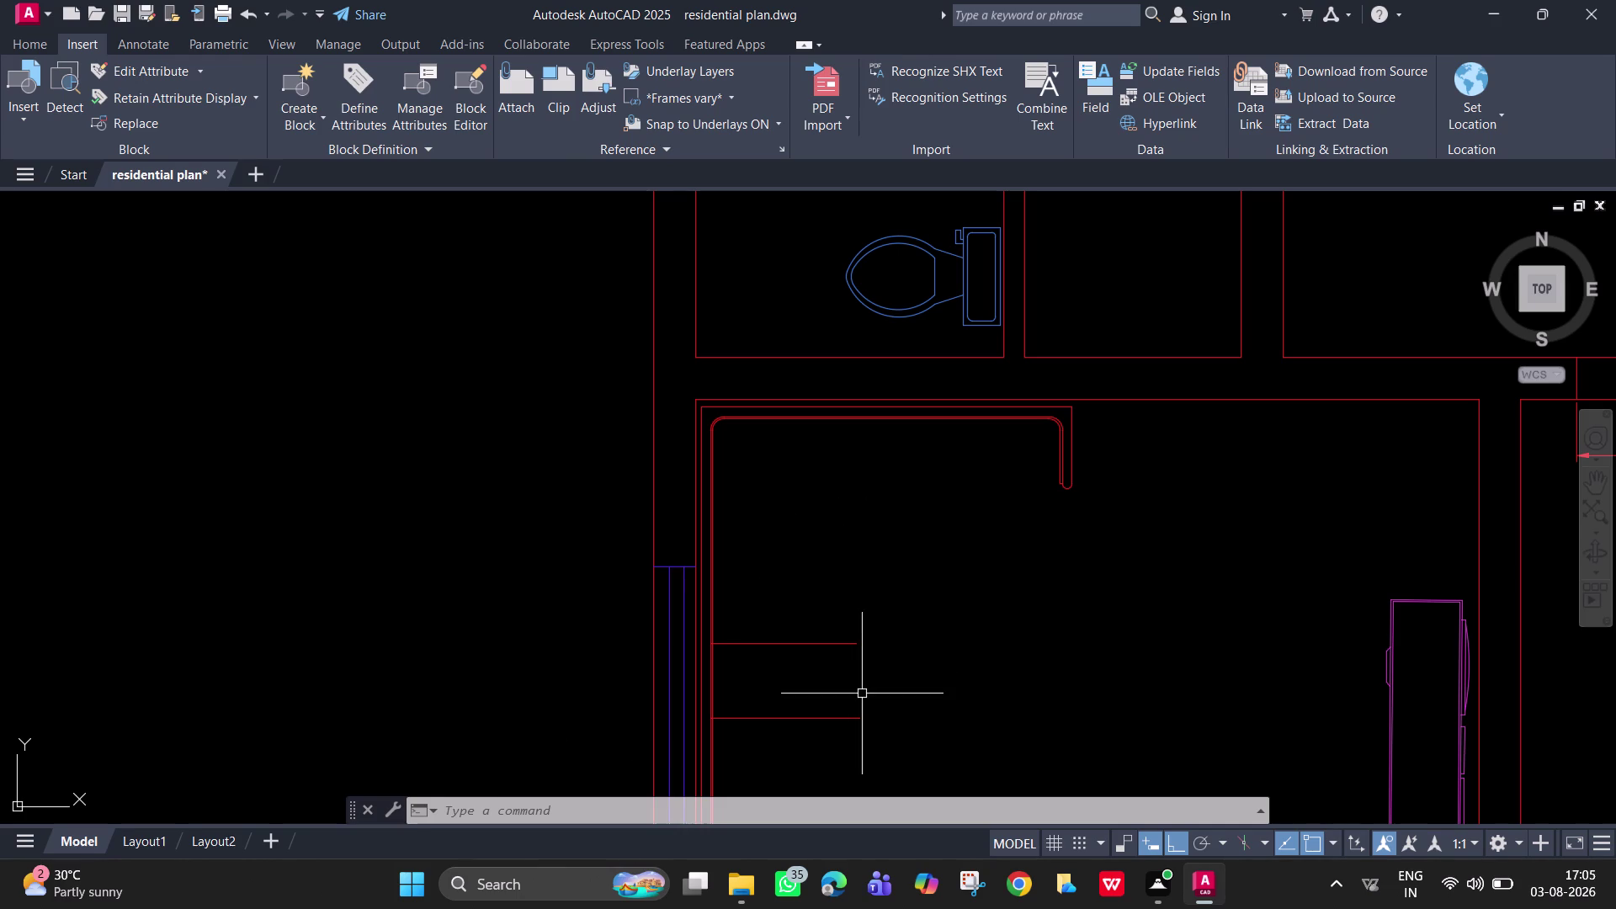
Bring the room's left wall into view and clear the mistyped command.
scroll(down, 3)
middle_drag(859, 683, 826, 408)
scroll(up, 3)
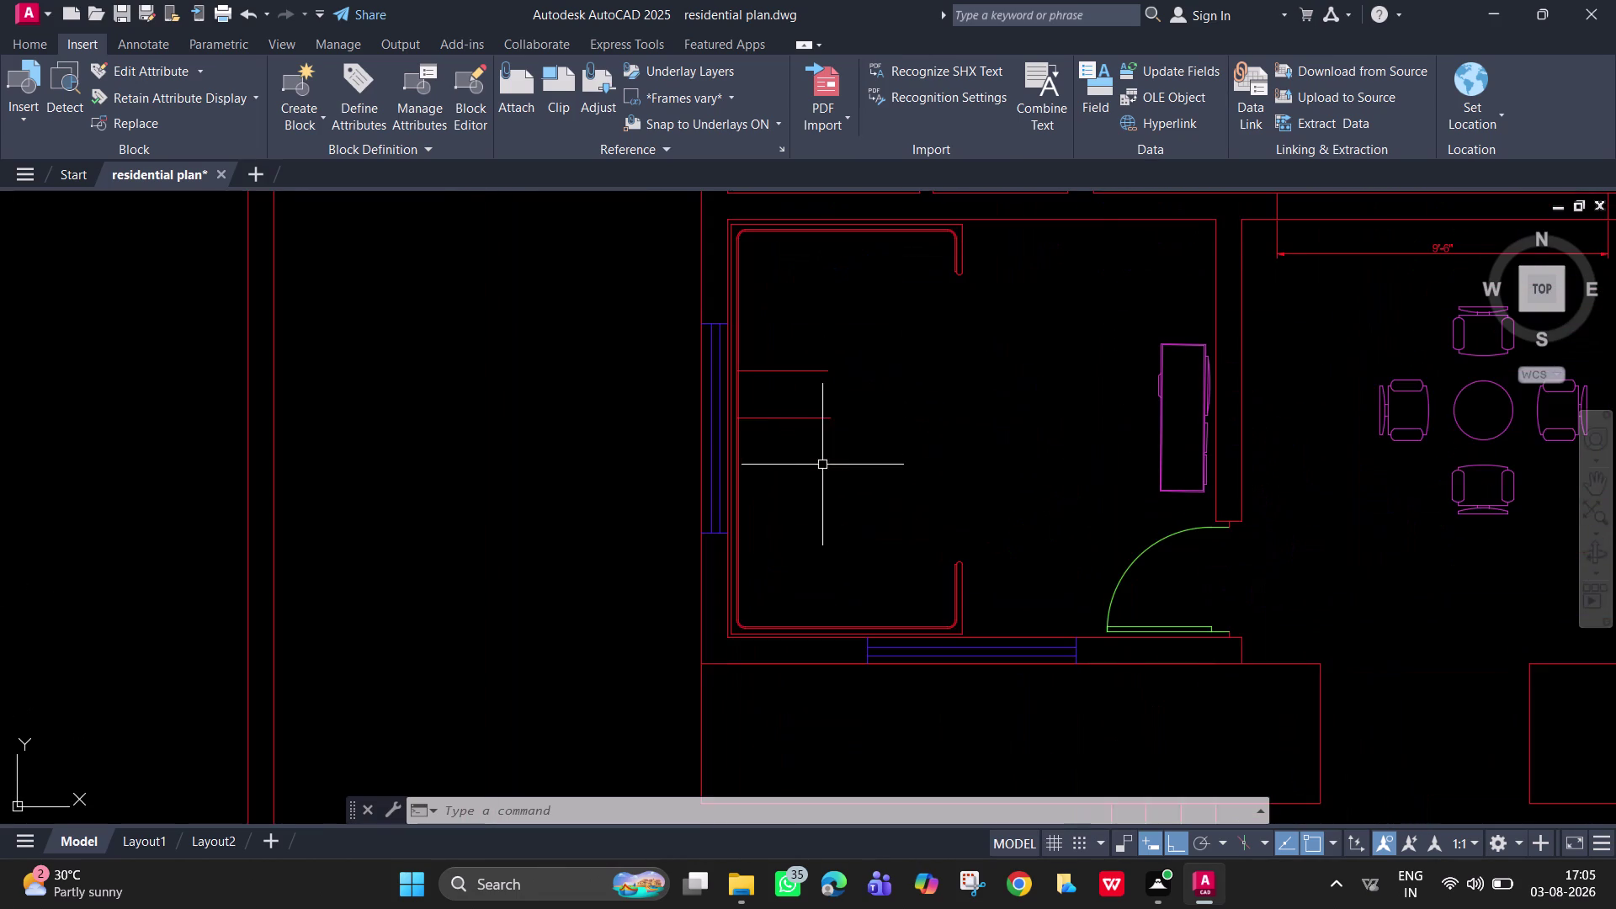
middle_drag(822, 465, 855, 548)
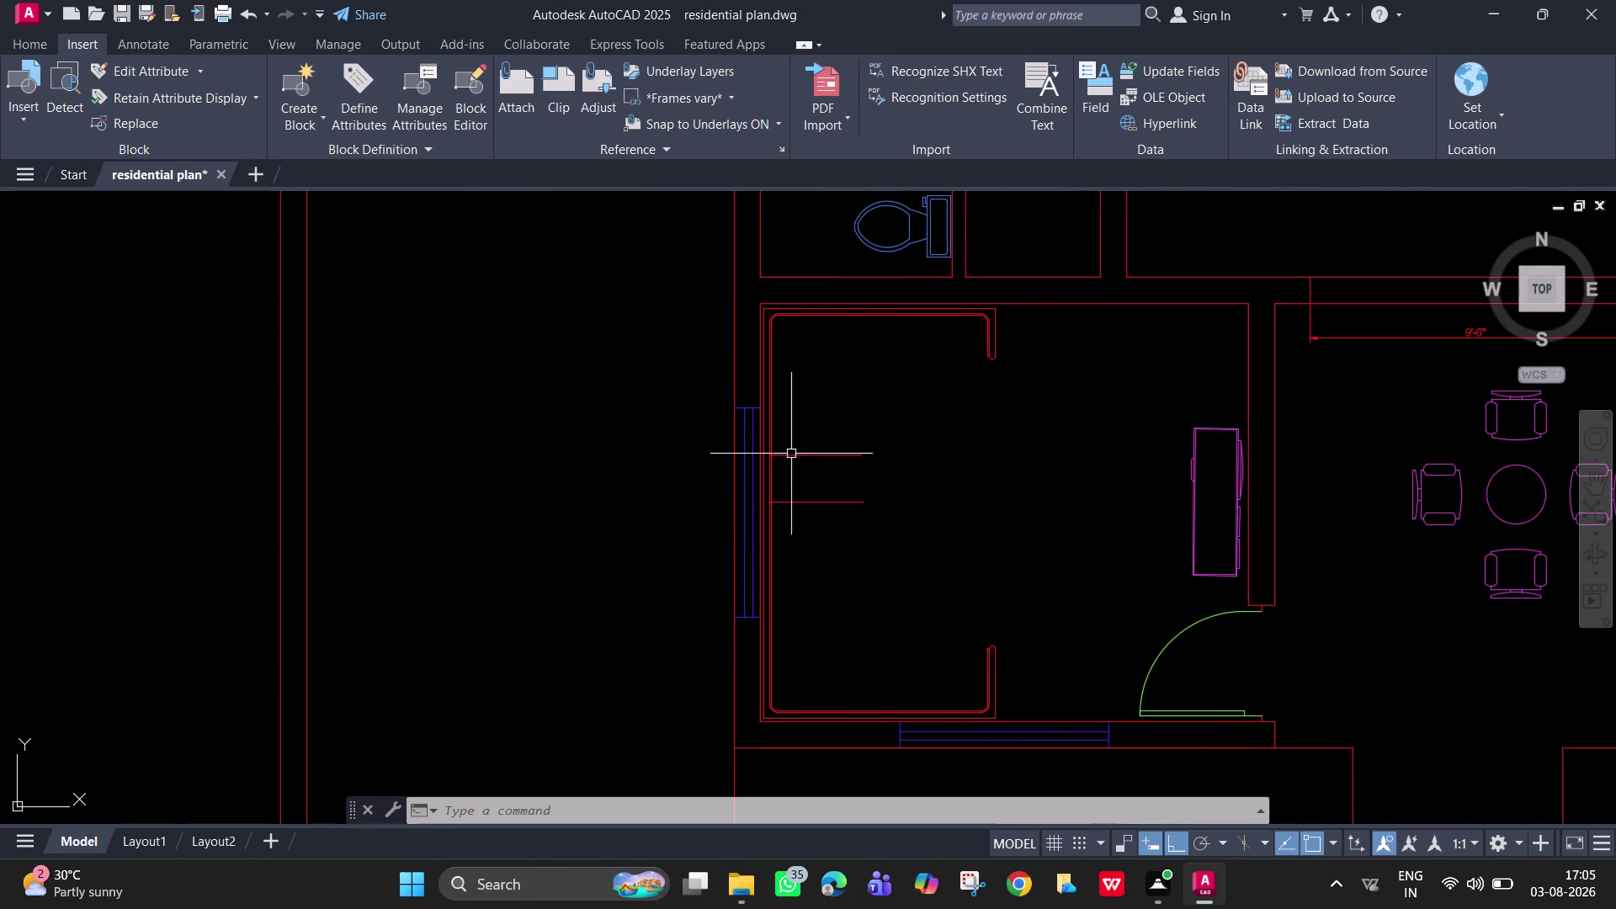
scroll(up, 3)
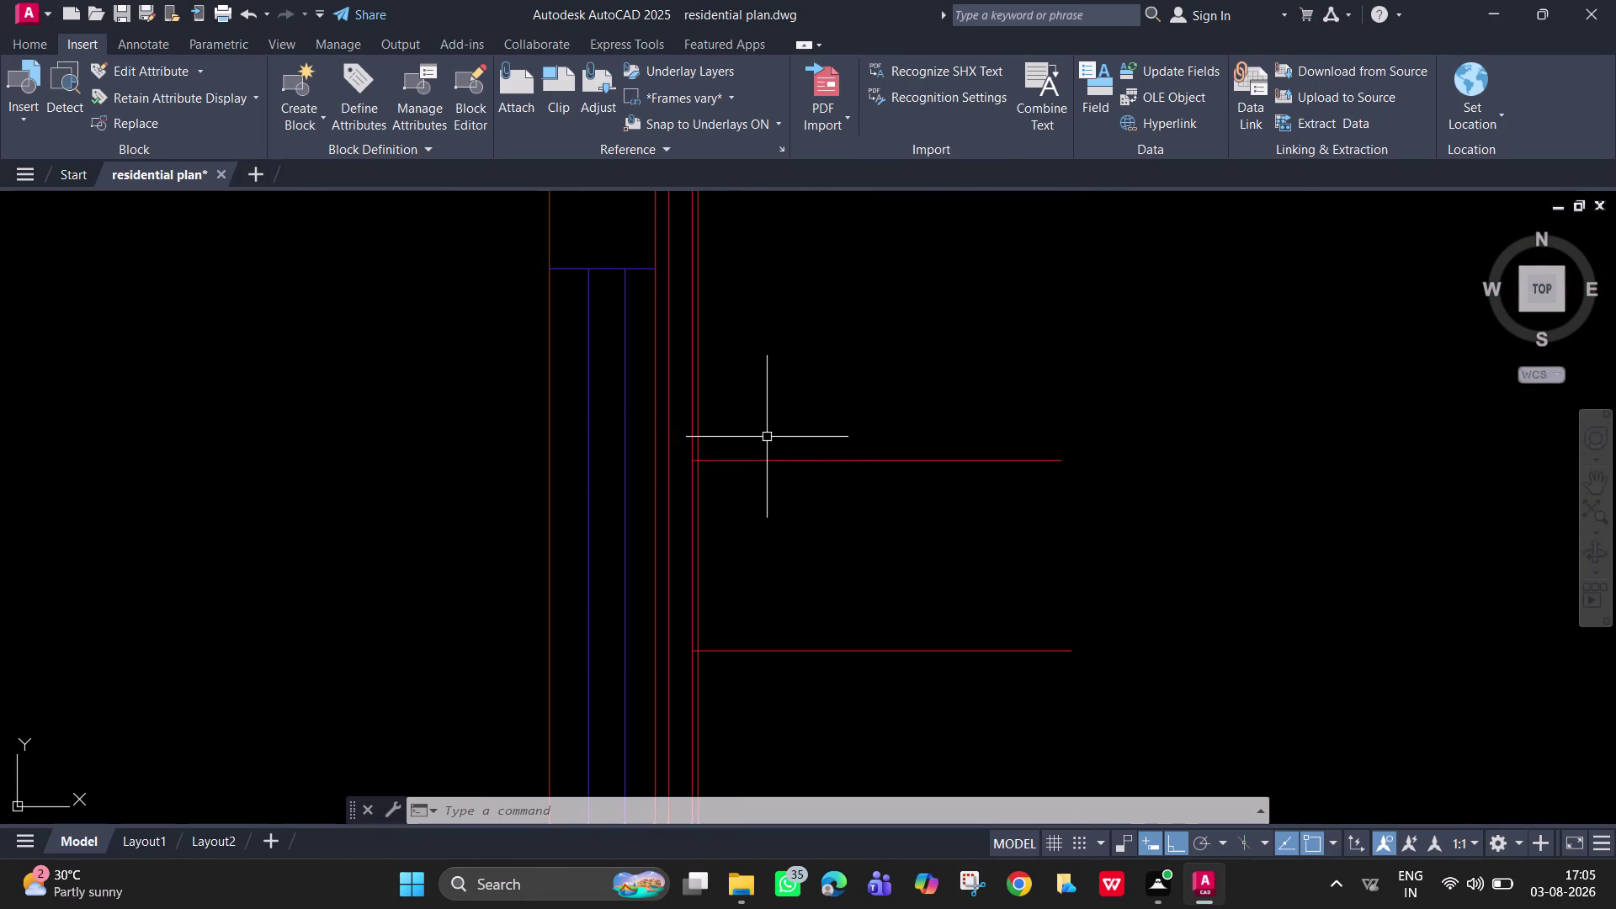
scroll(up, 3)
text(rt)
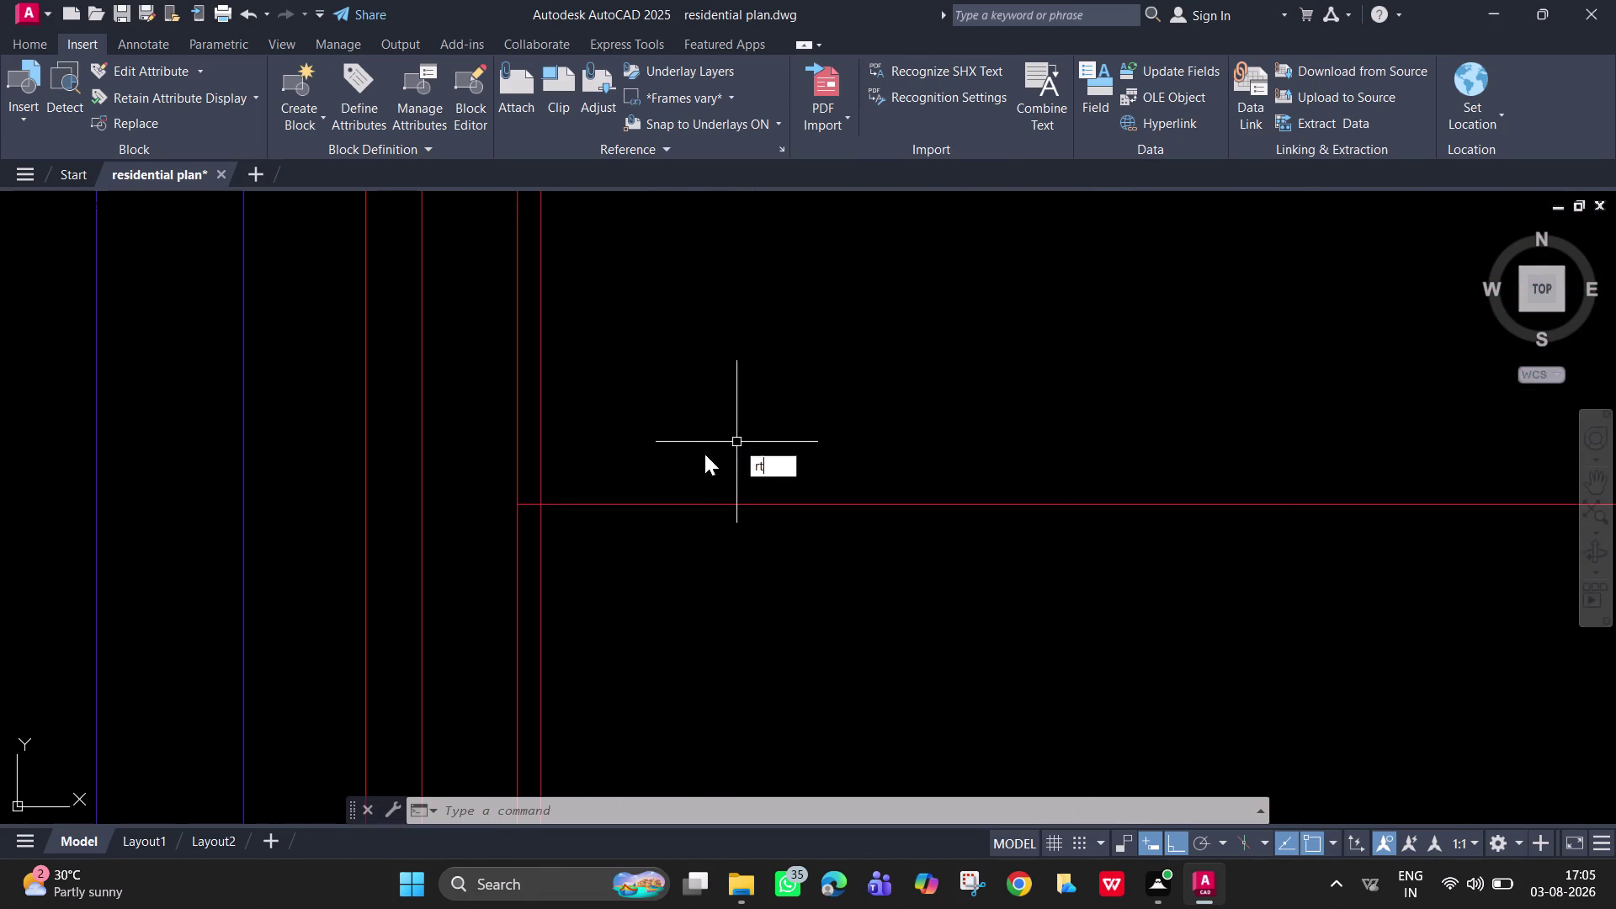
key(BackSpace)
key(BackSpace)
key(BackSpace)
text(rt)
key(BackSpace)
key(BackSpace)
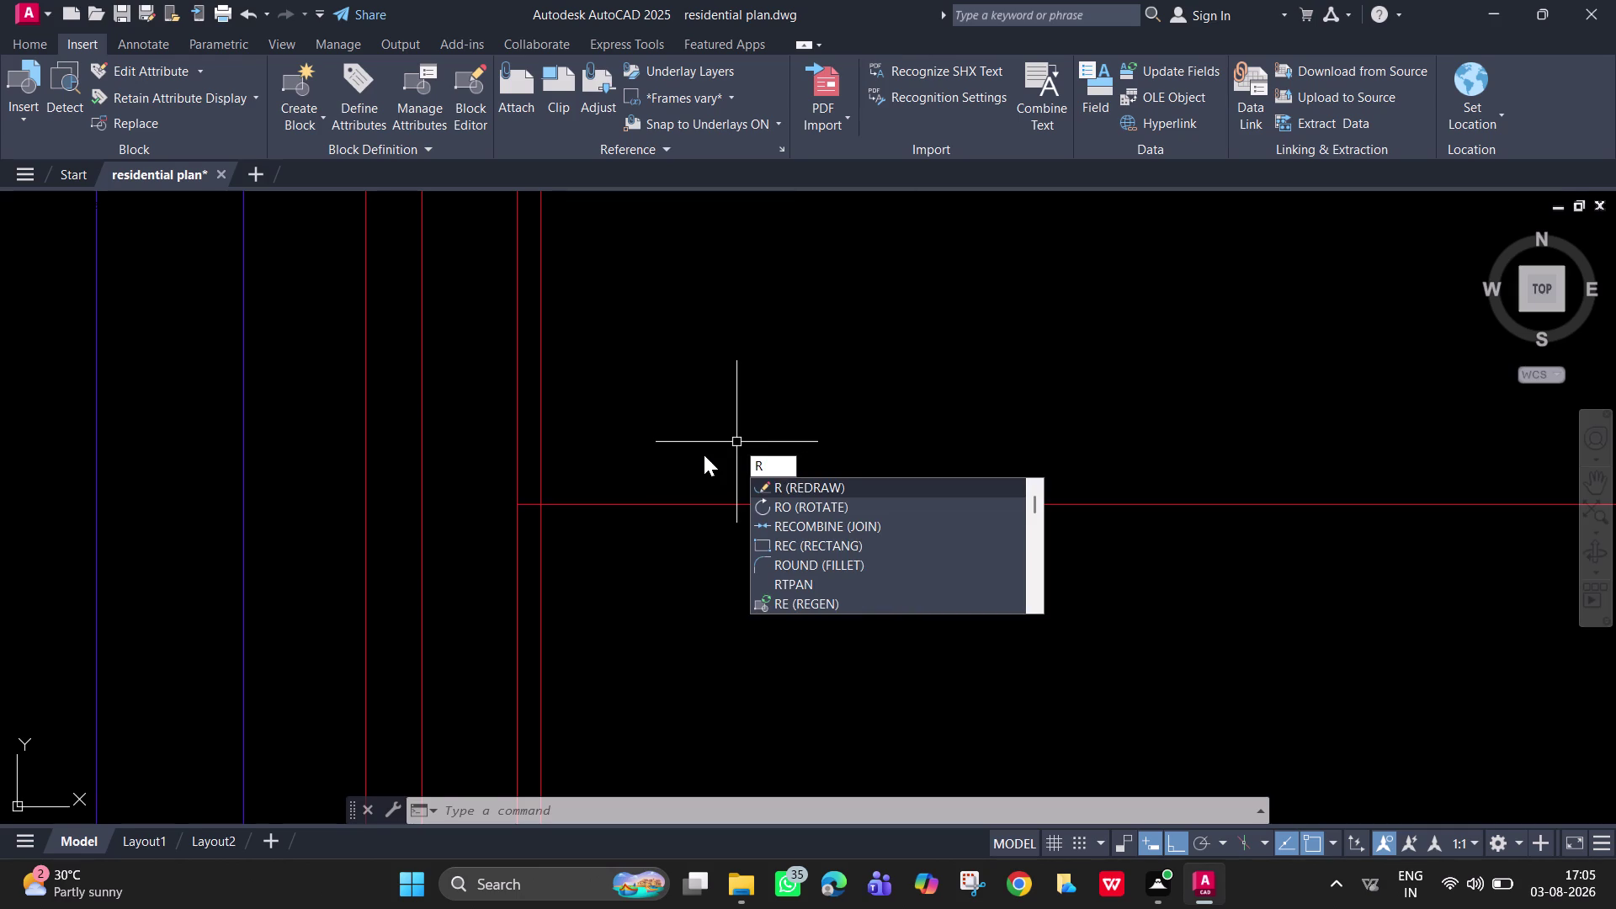
key(BackSpace)
key(BackSpace)
Trim the overhanging line segments where the horizontal lines meet the left wall.
text(tr)
key(space)
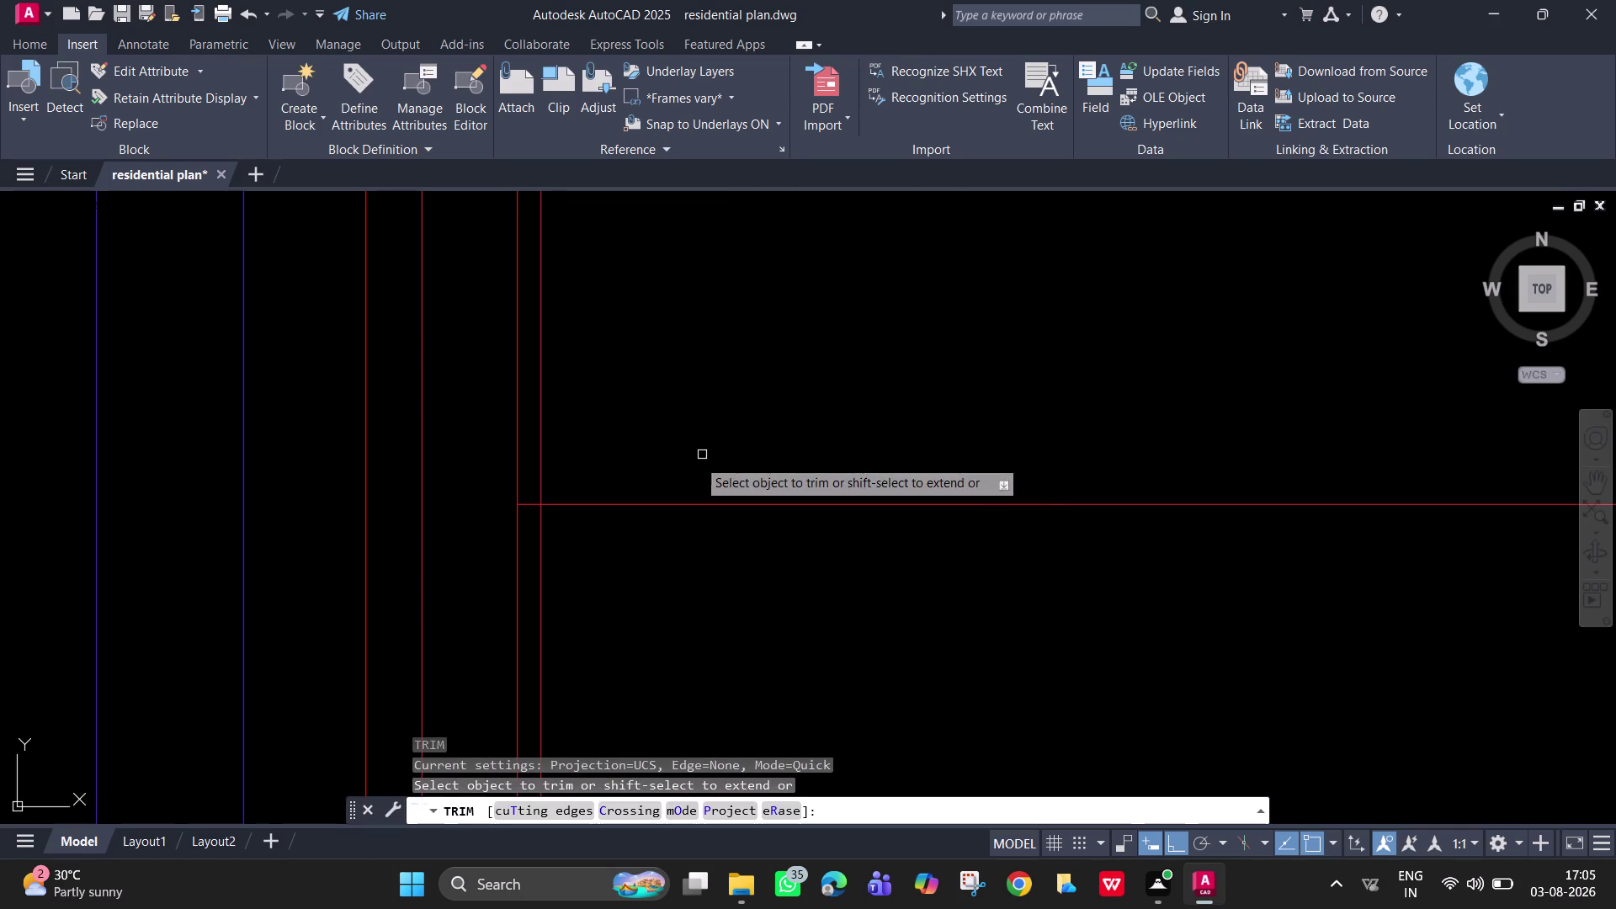
click(528, 503)
scroll(down, 3)
middle_drag(529, 531, 529, 526)
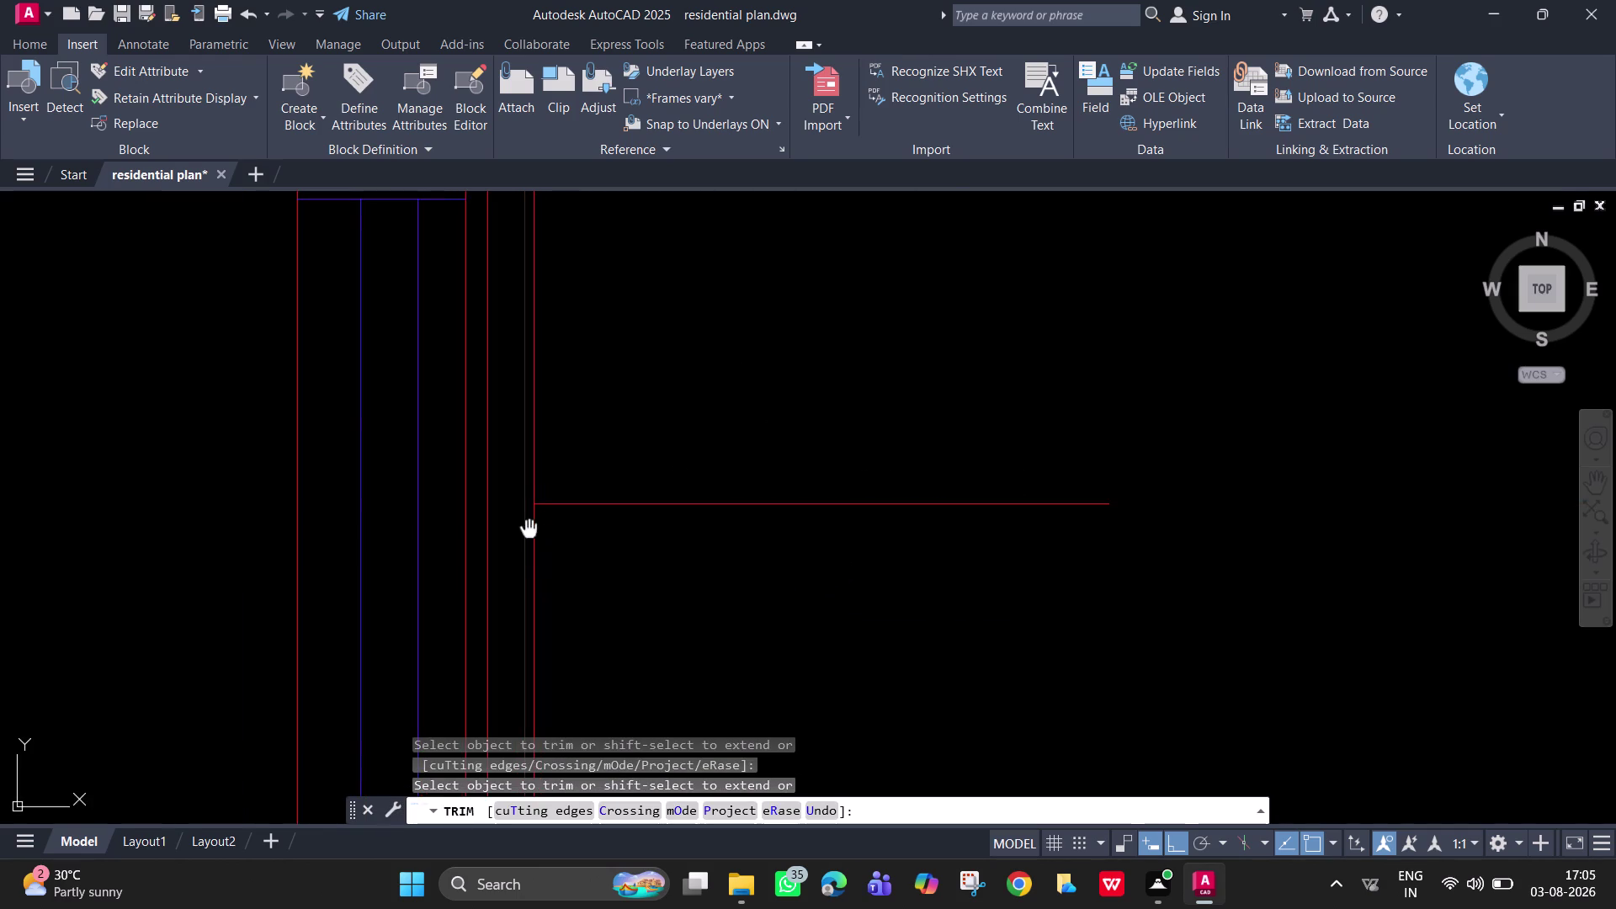
middle_drag(529, 526, 579, 311)
scroll(up, 3)
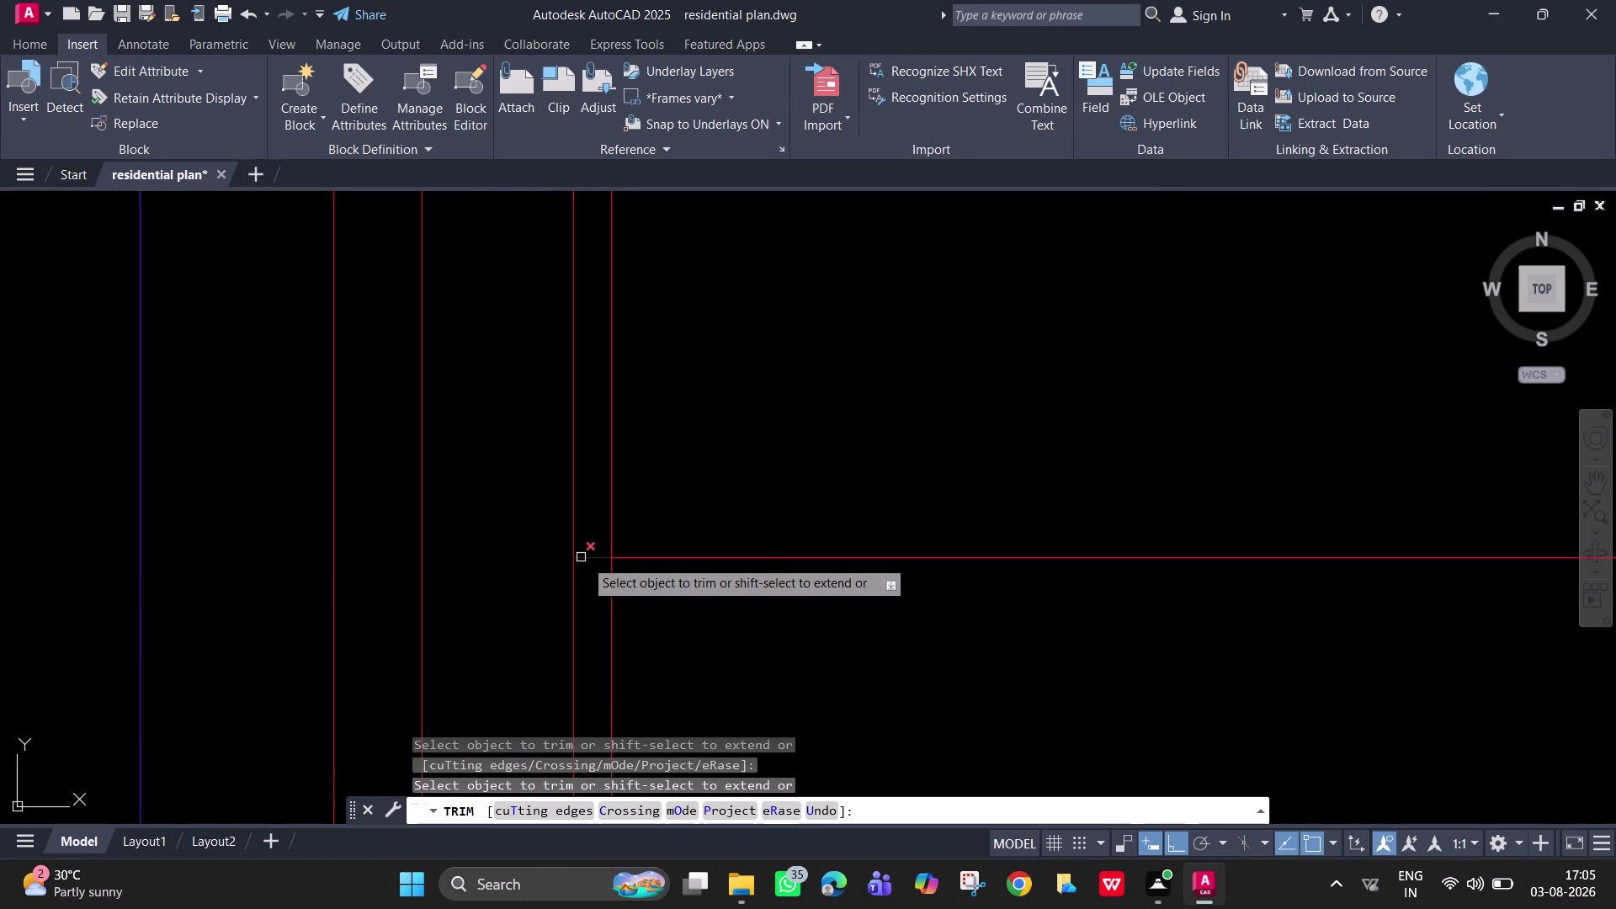
click(586, 561)
scroll(down, 3)
middle_drag(966, 349, 820, 495)
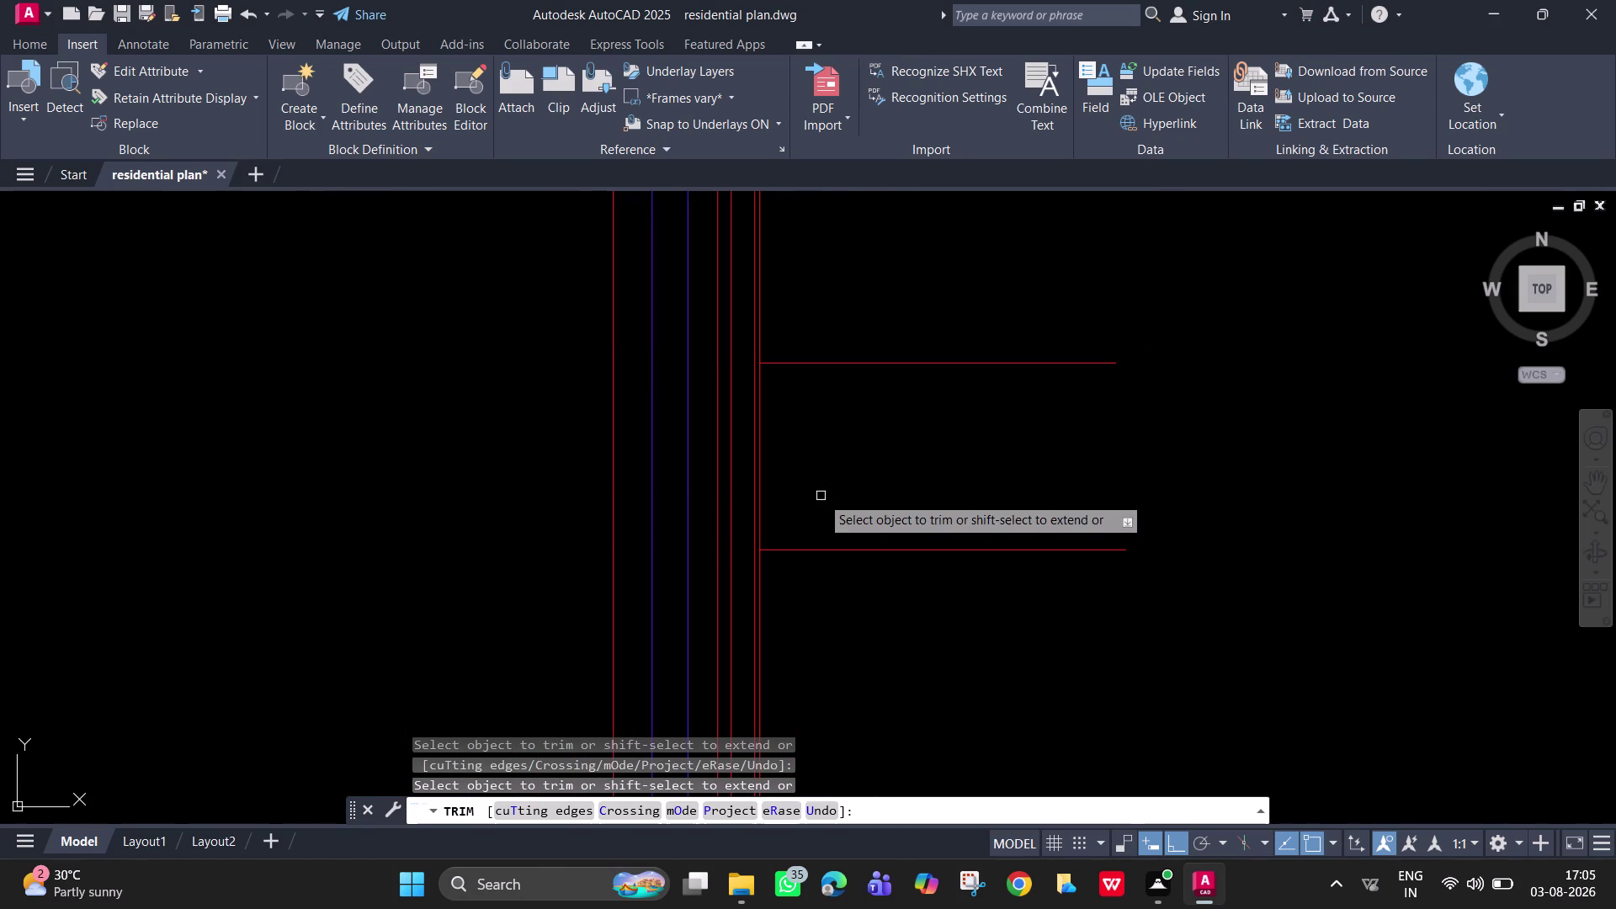
scroll(down, 3)
middle_drag(894, 429, 814, 391)
key(space)
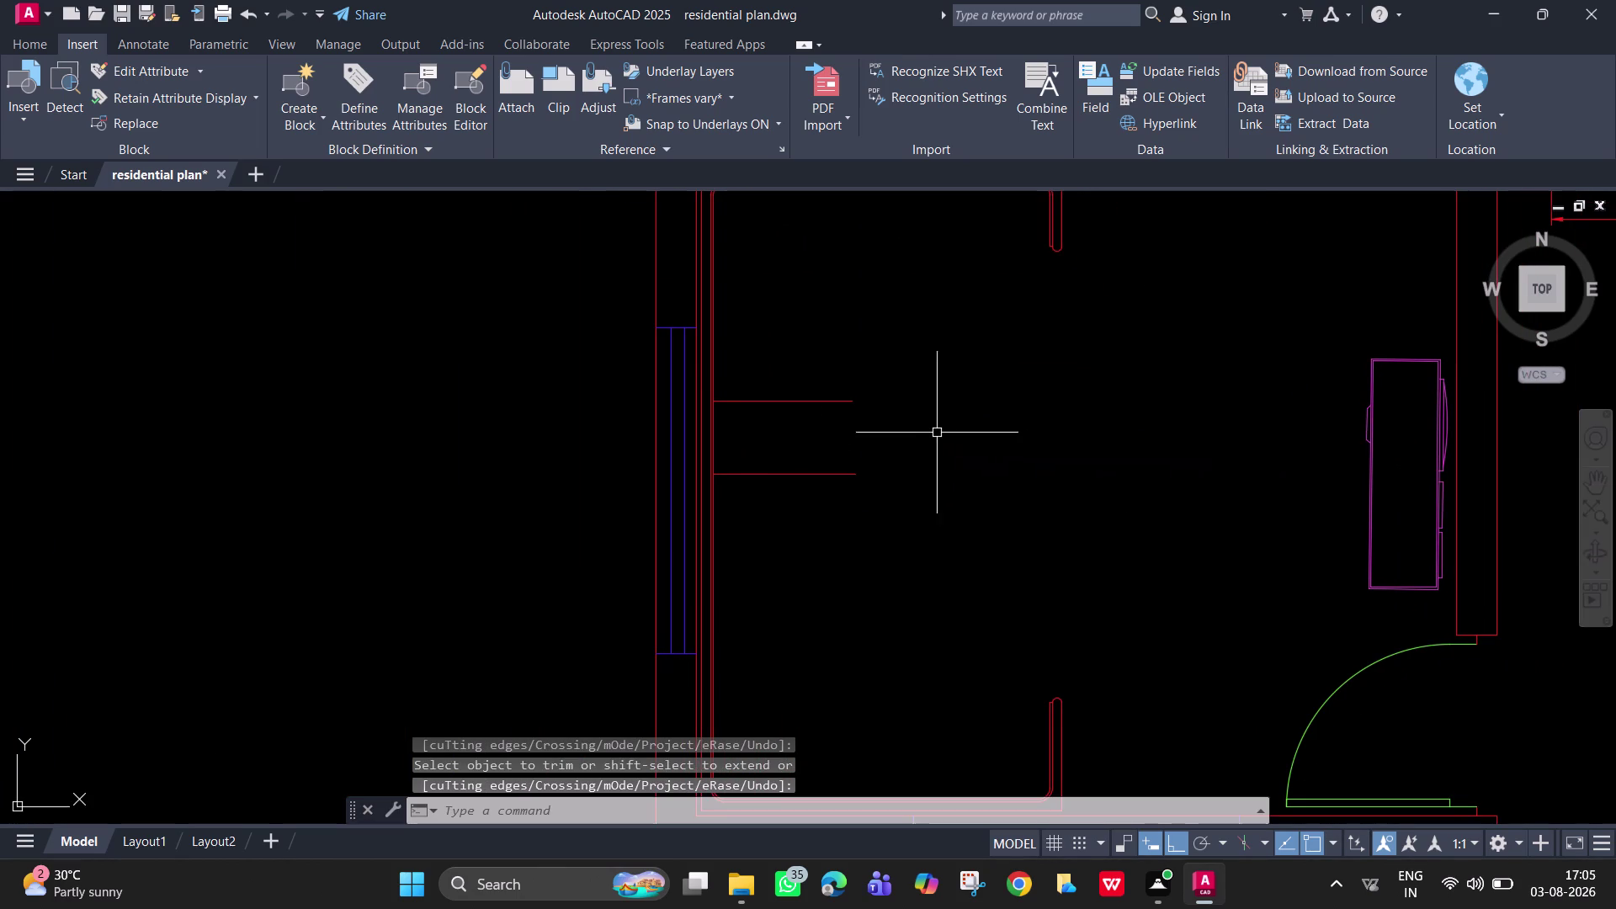
key(t)
key(Escape)
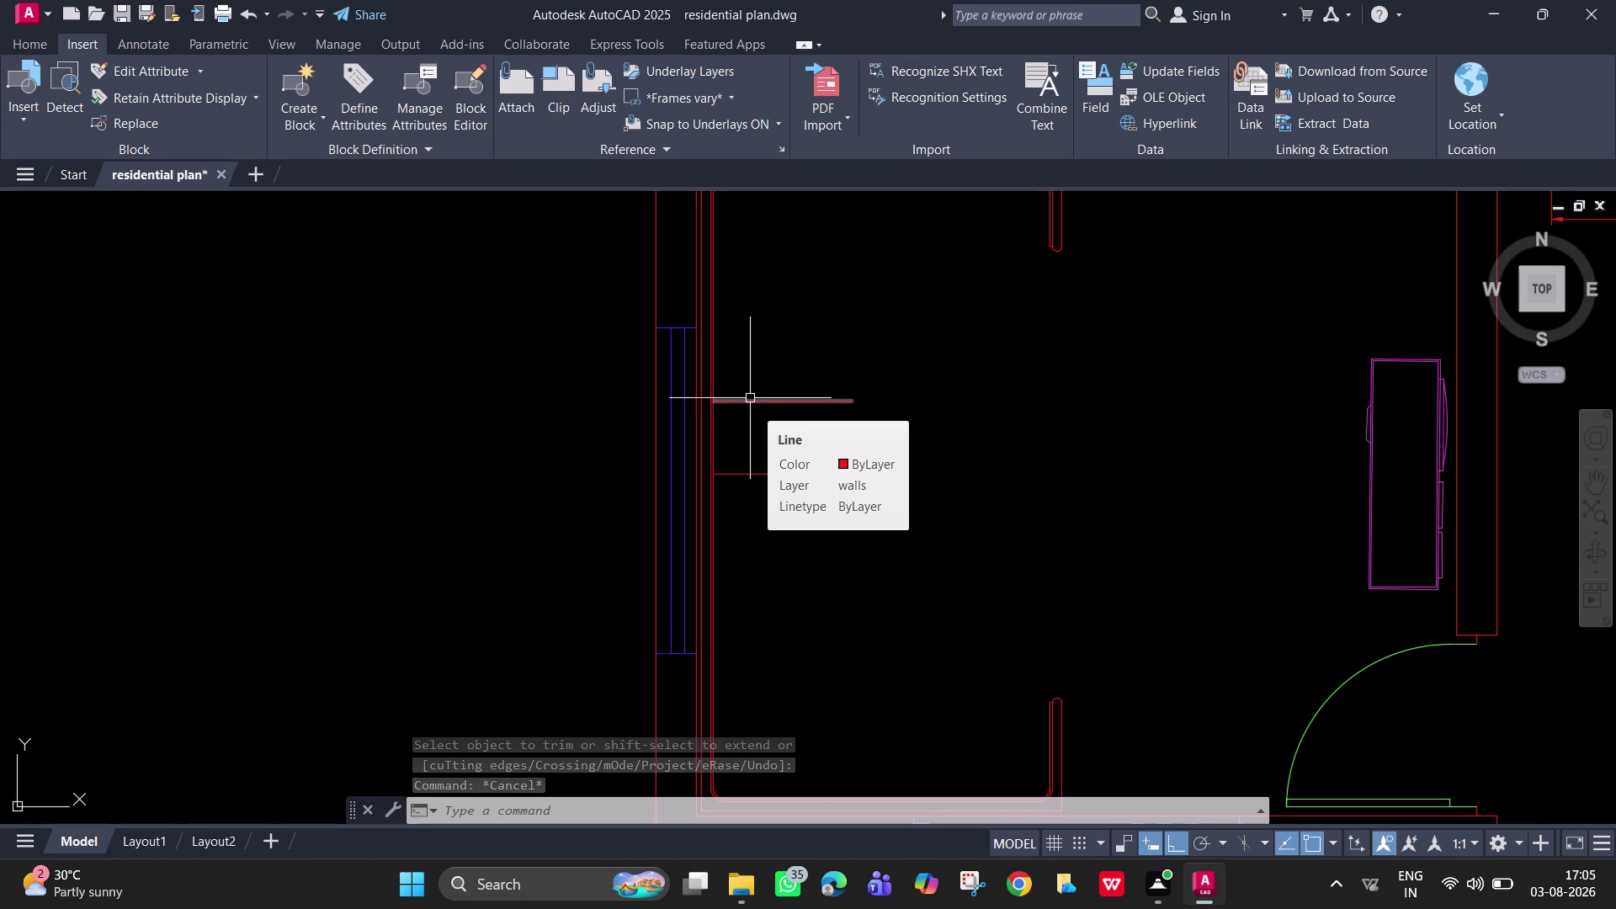
Offset the upper and lower horizontal lines by 0.5".
key(o)
key(Return)
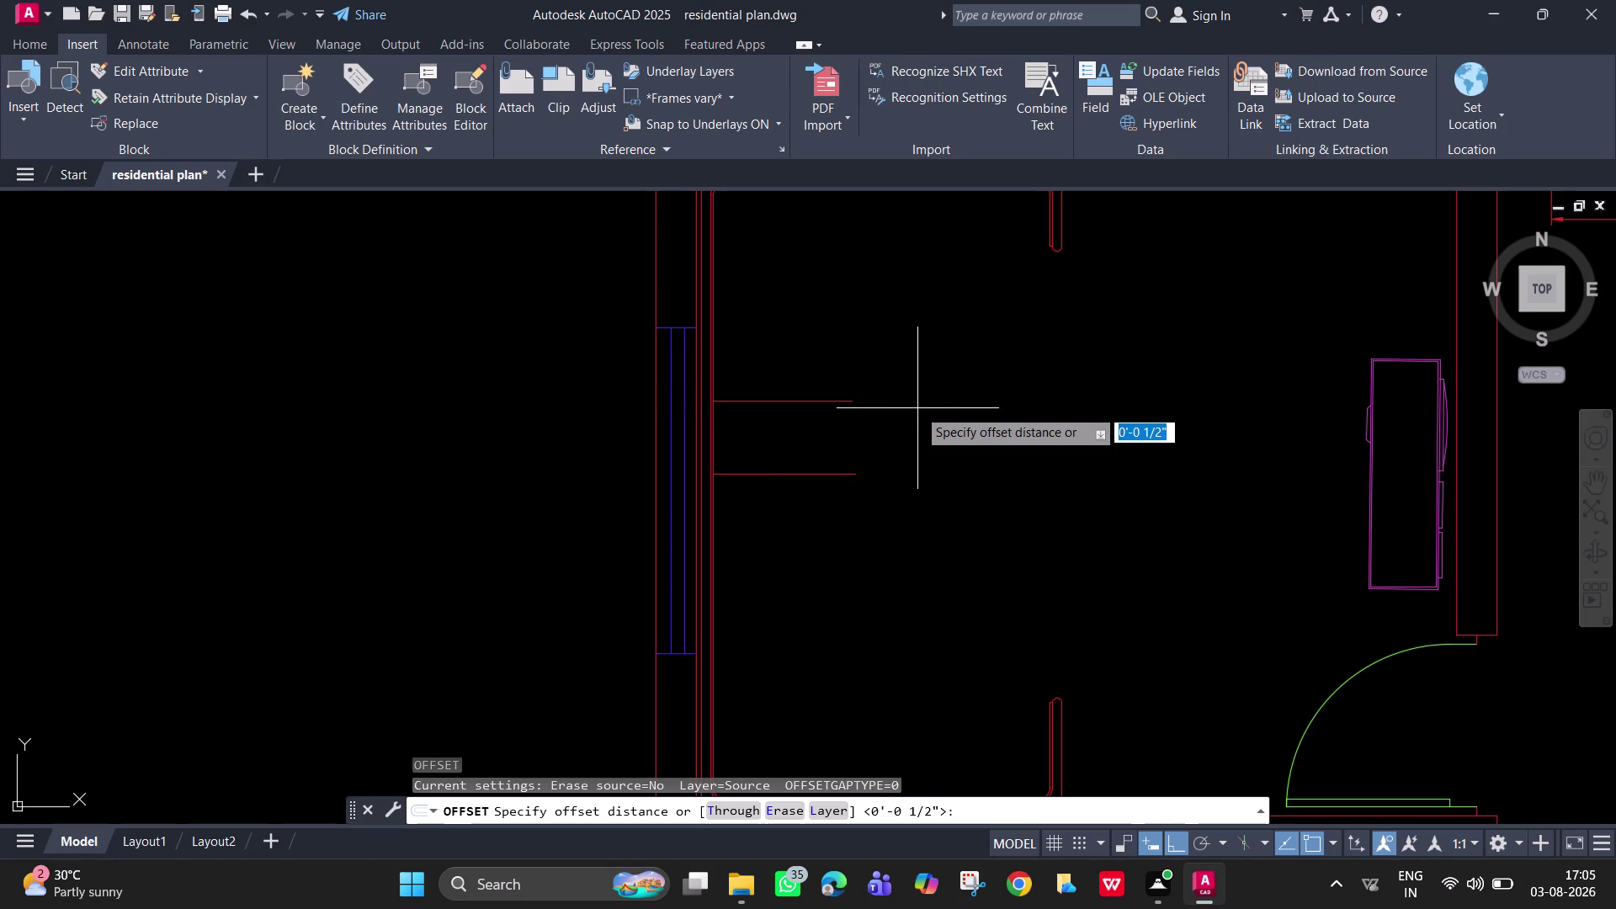
text(0.5)
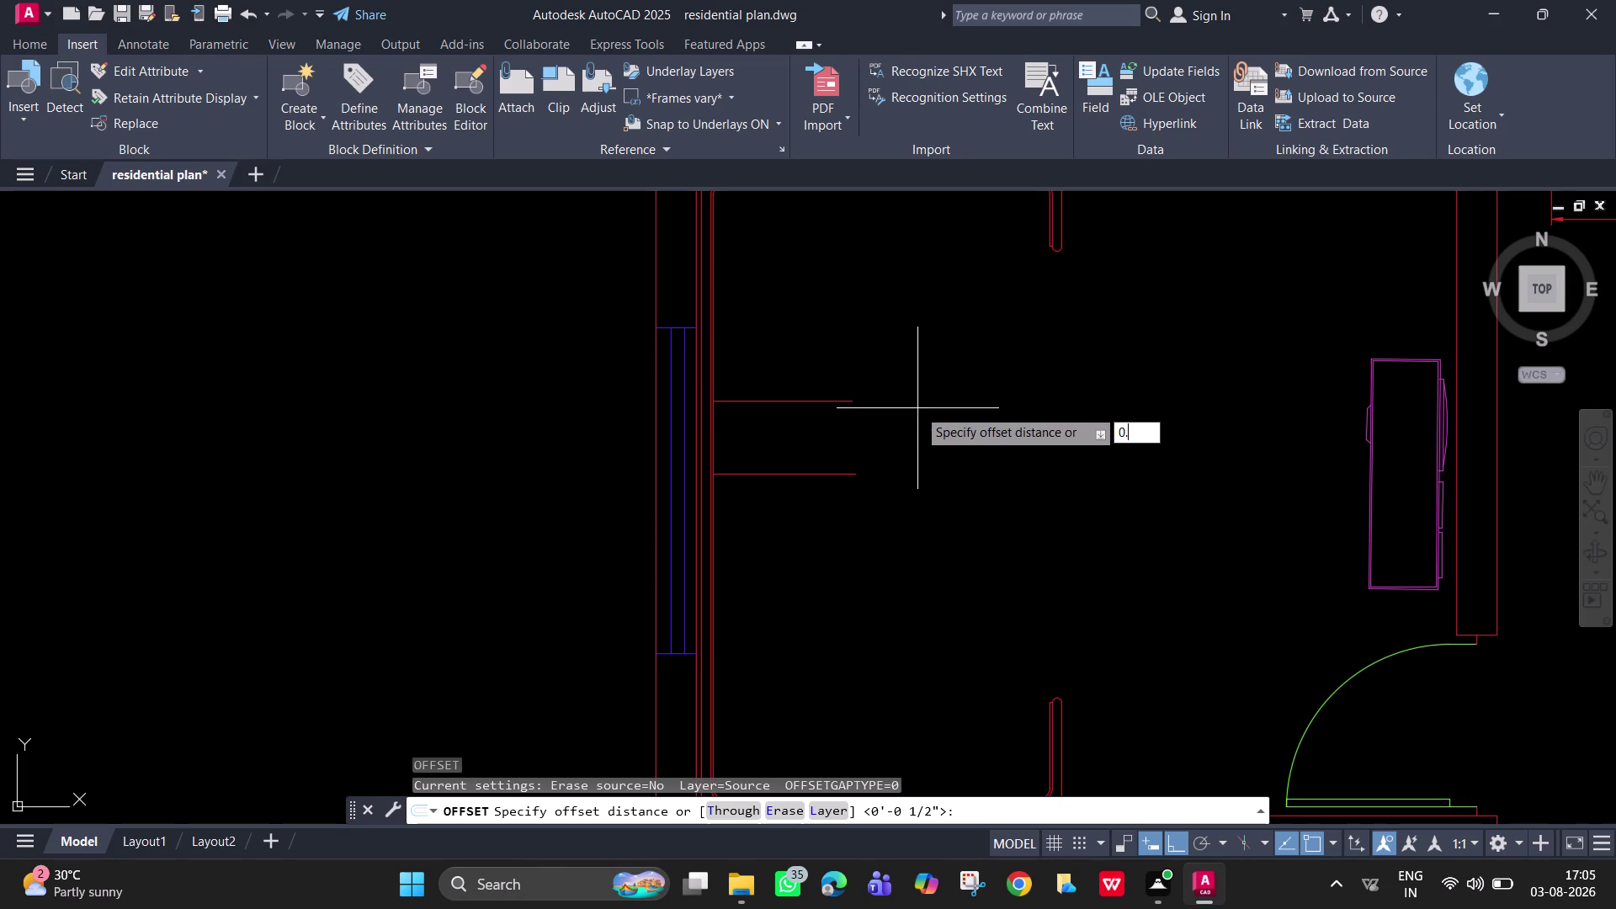
key(shift+quotedbl)
key(shift+Return)
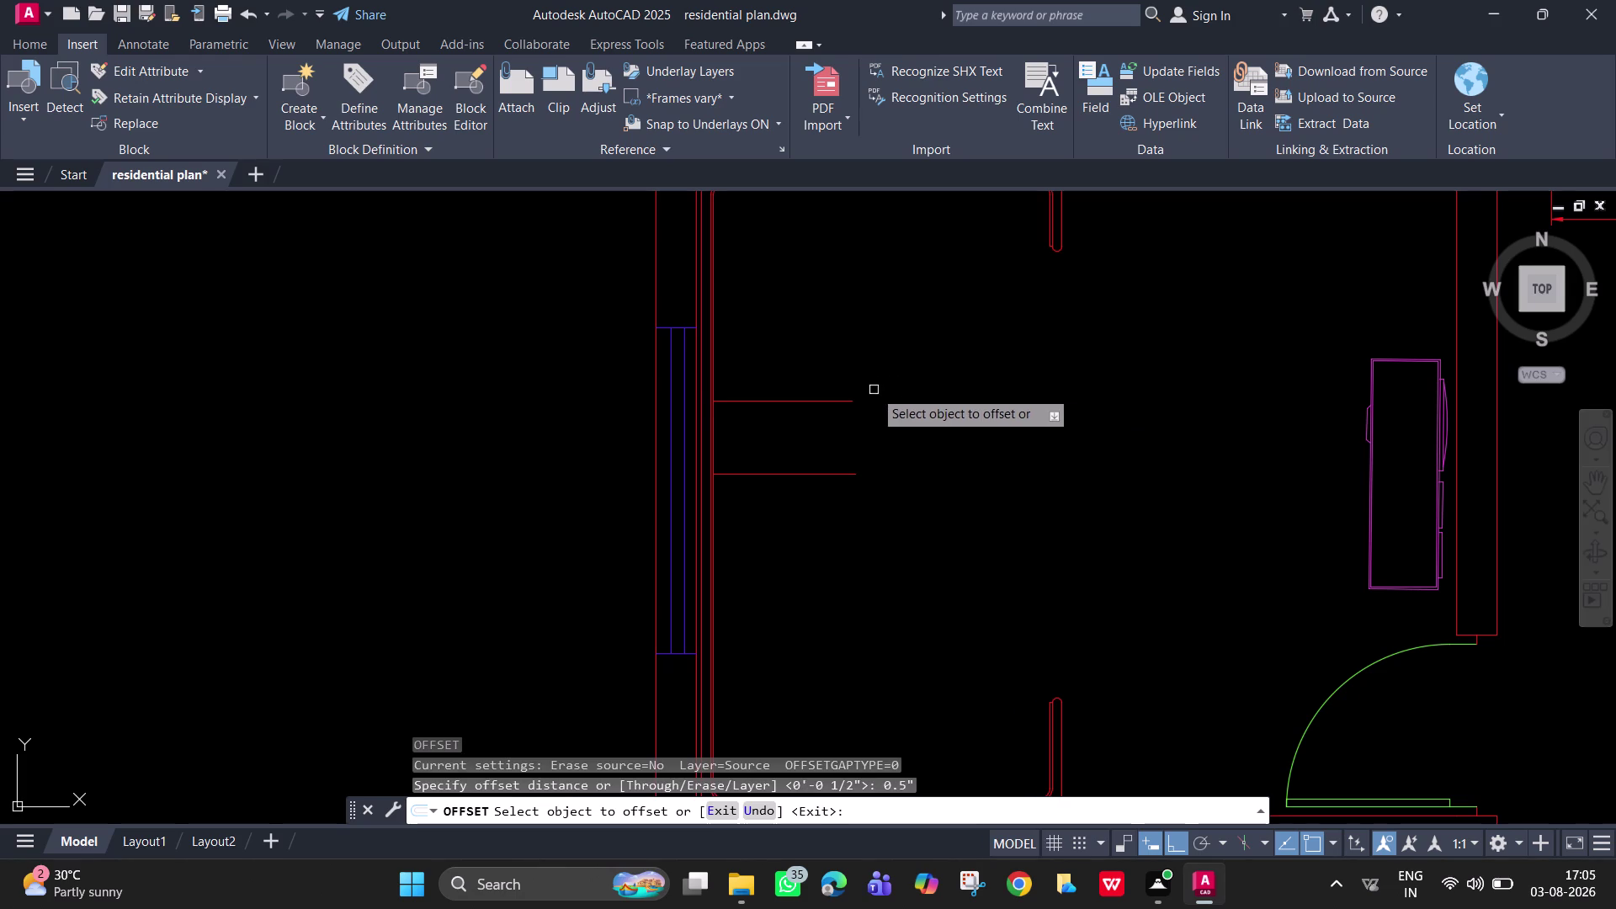
click(845, 398)
click(837, 427)
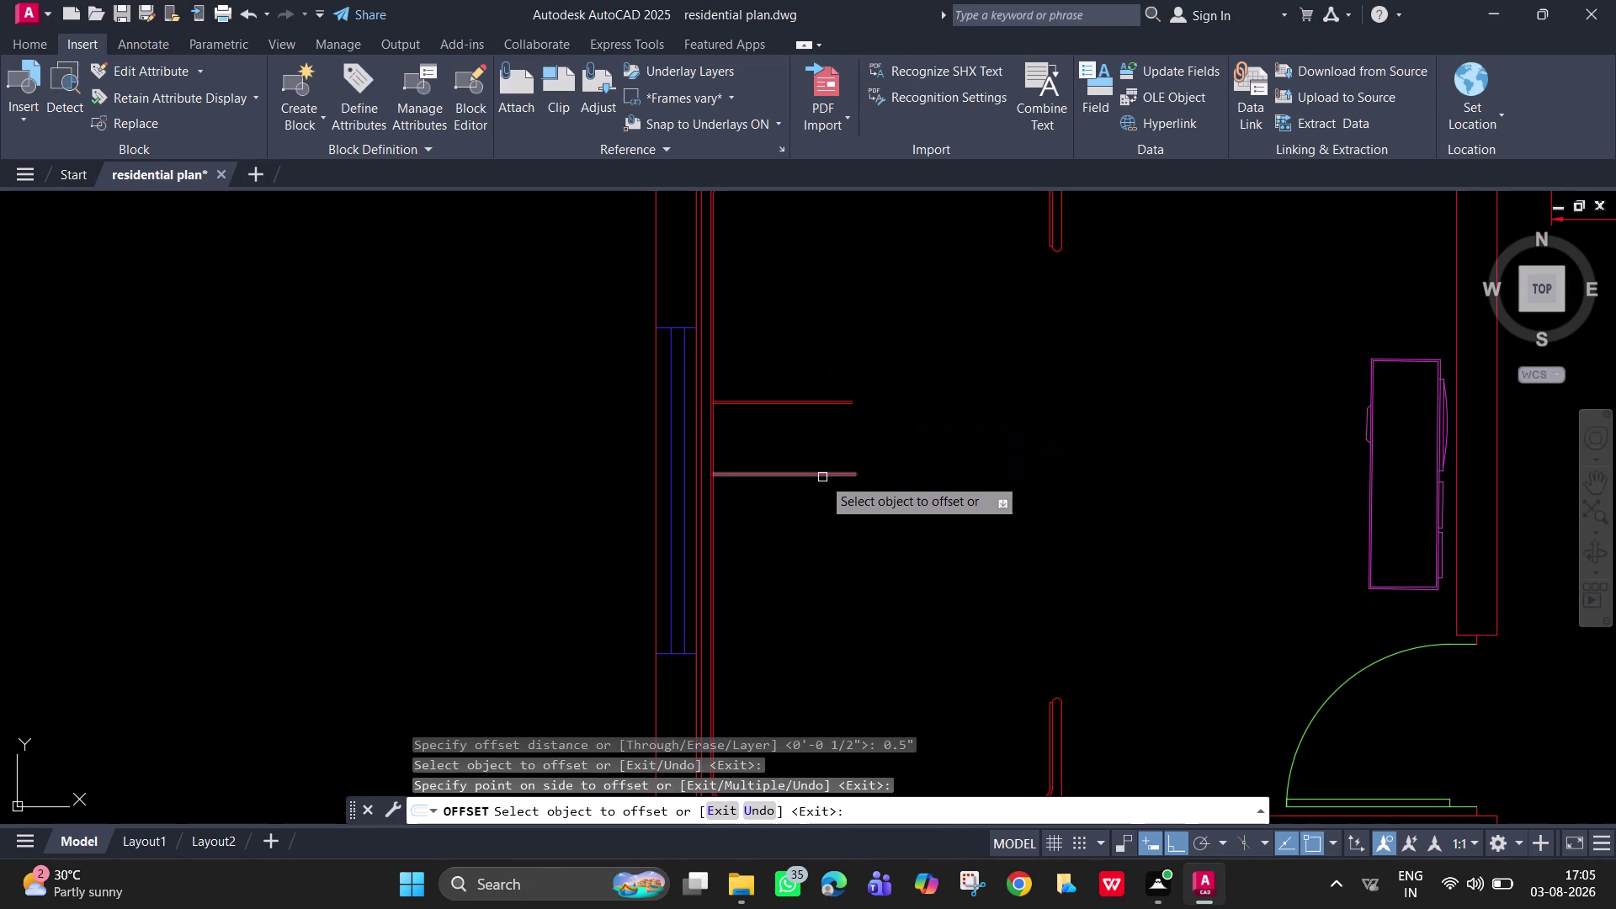
click(819, 476)
click(812, 422)
scroll(up, 3)
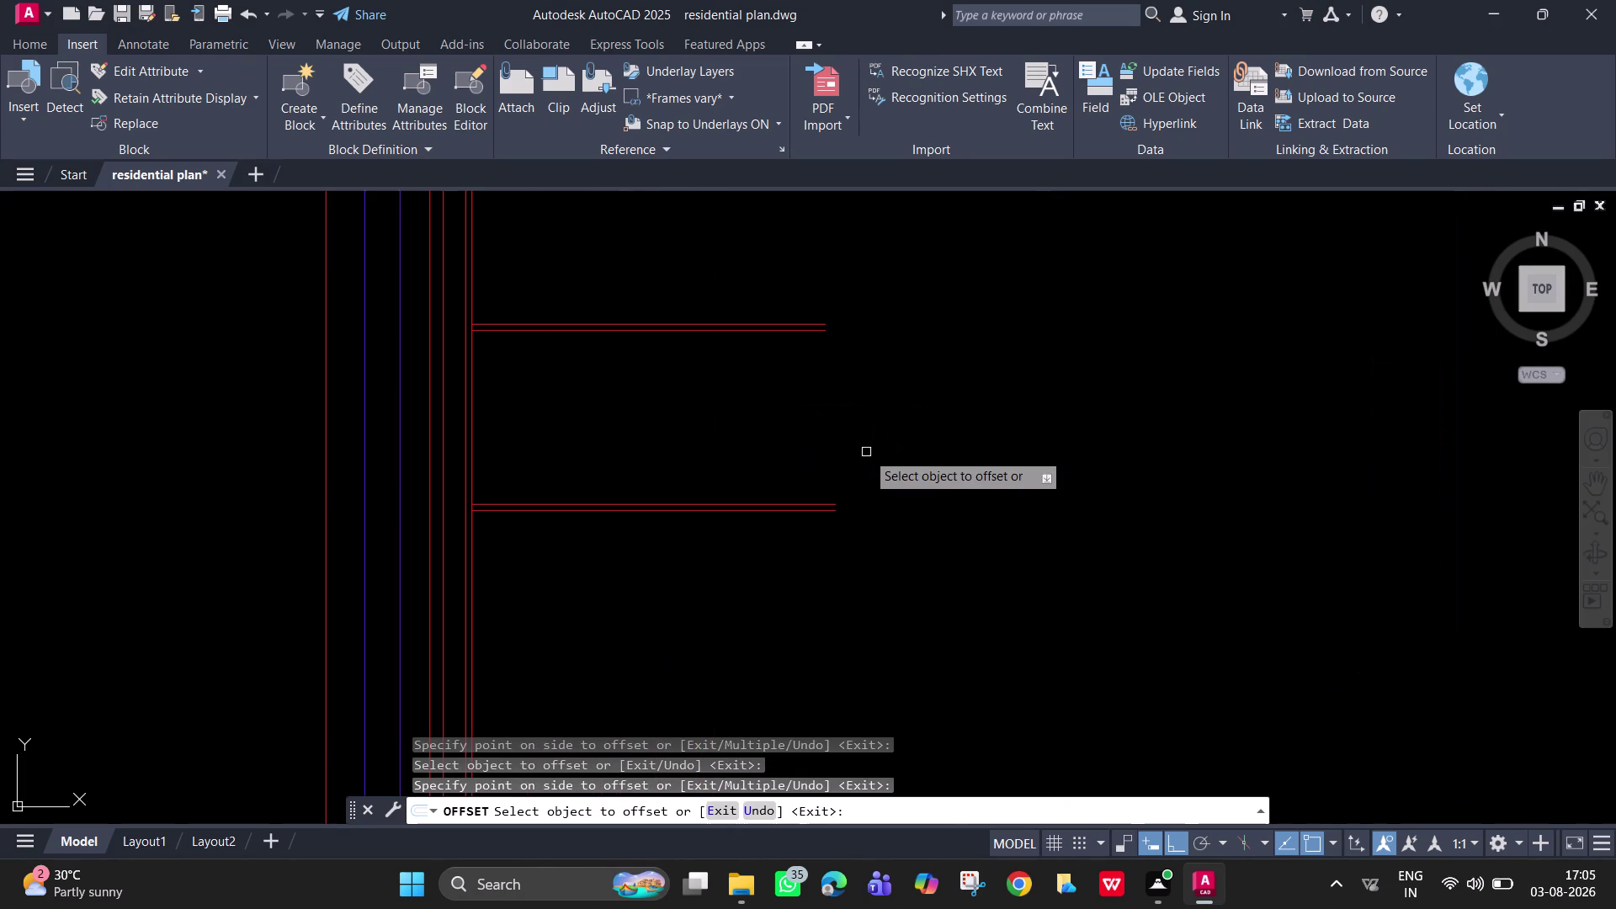
text(f)
key(space)
key(Escape)
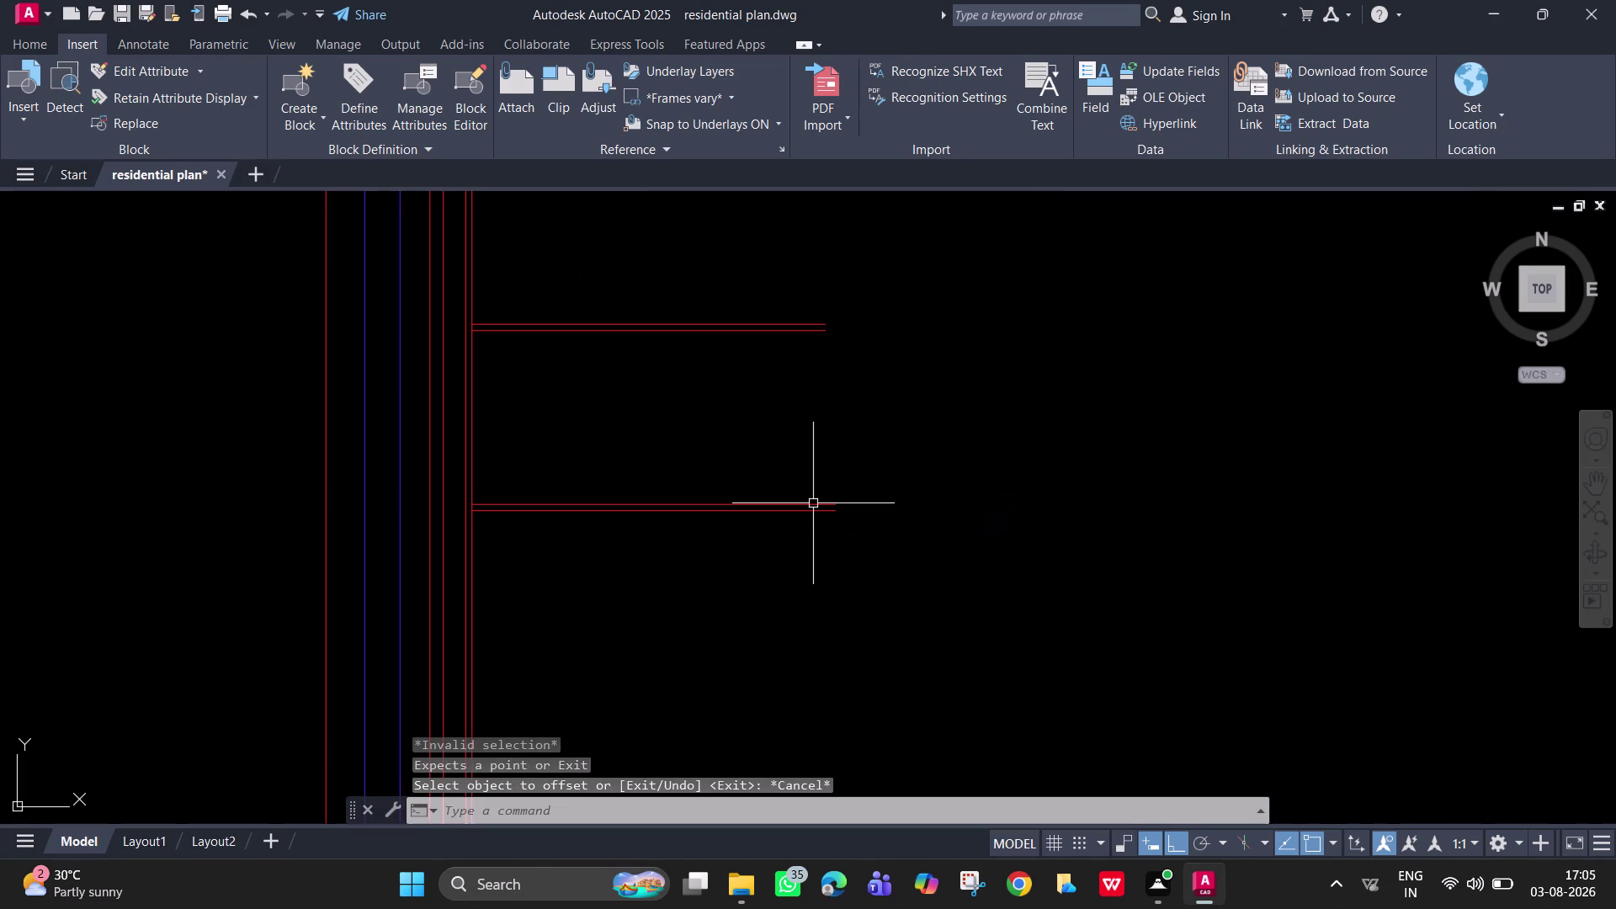
Fillet the projection's lower inner line into its curved end.
text(f)
key(space)
click(808, 503)
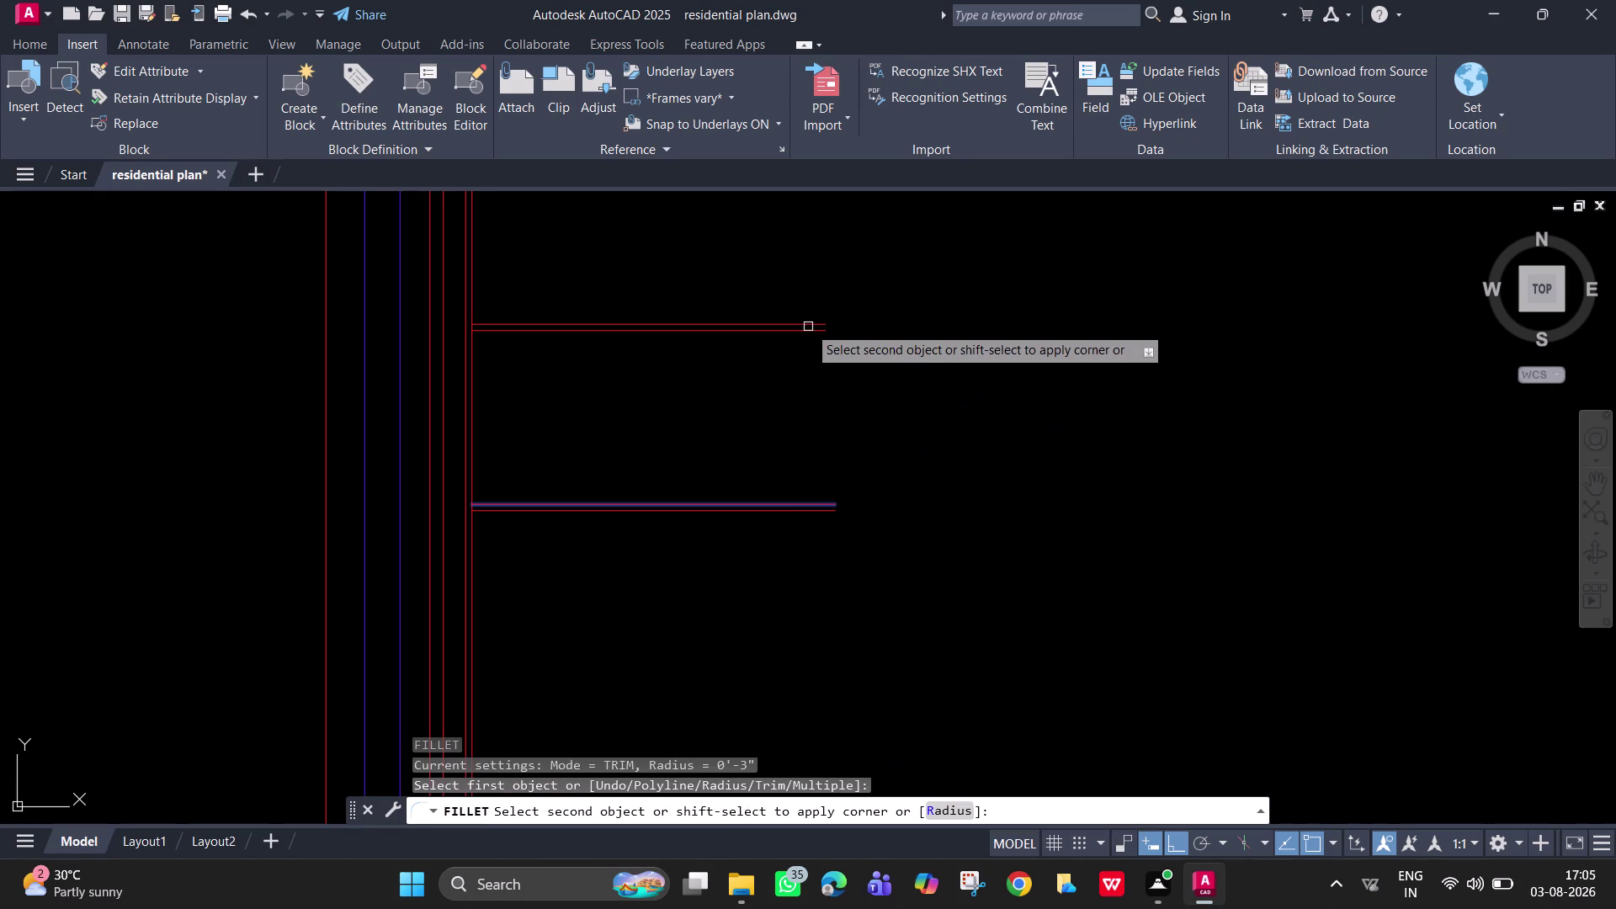
click(808, 335)
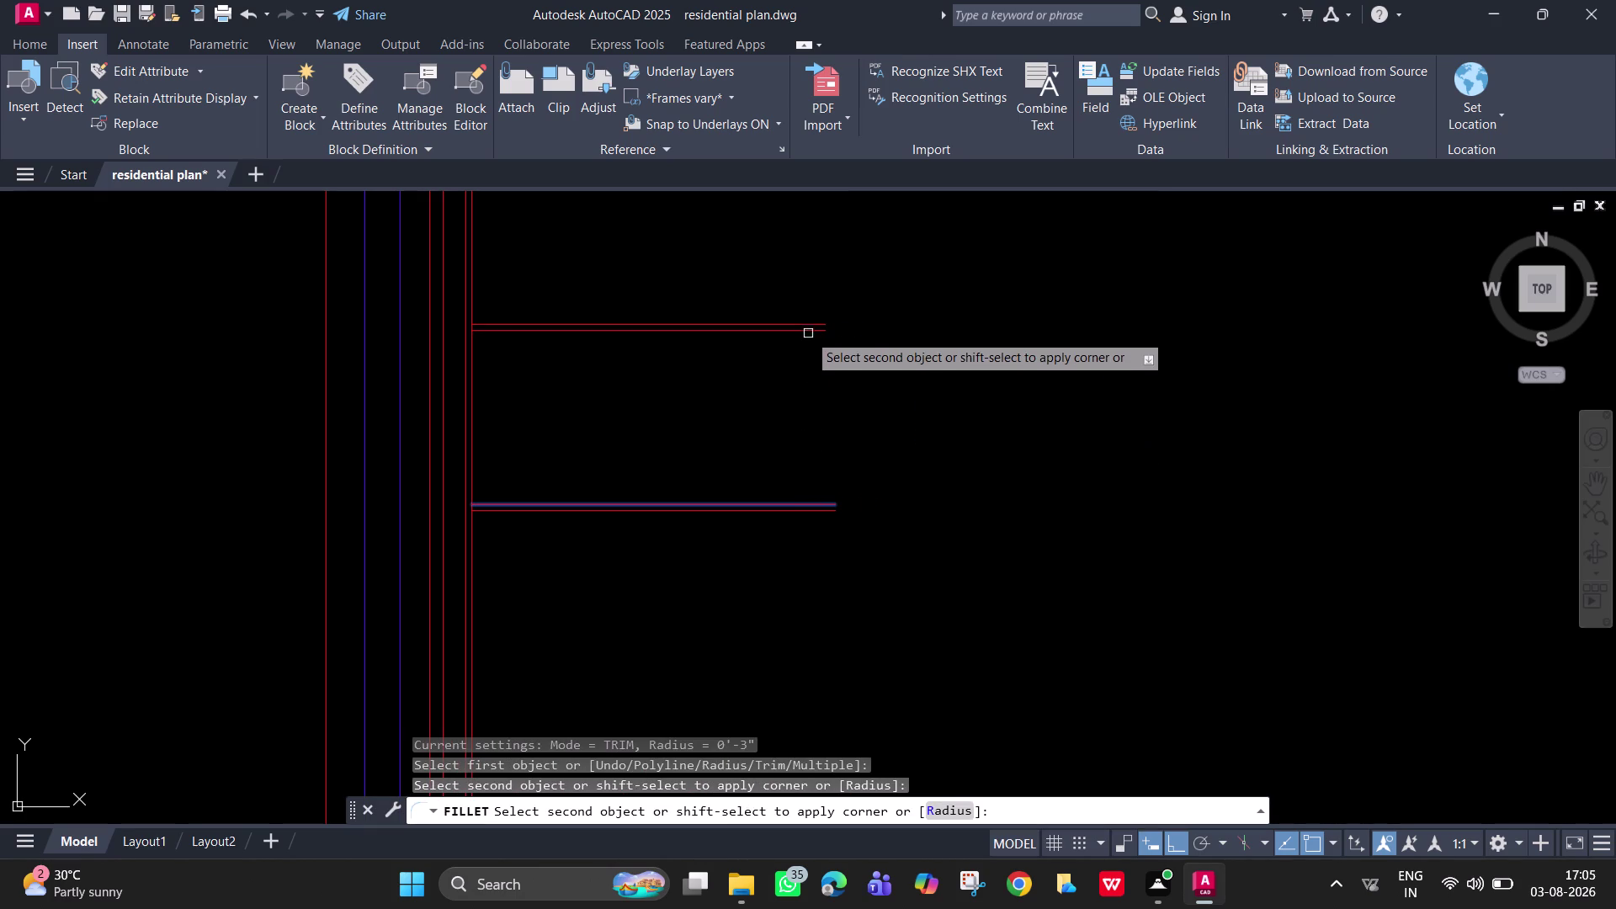
click(808, 332)
key(space)
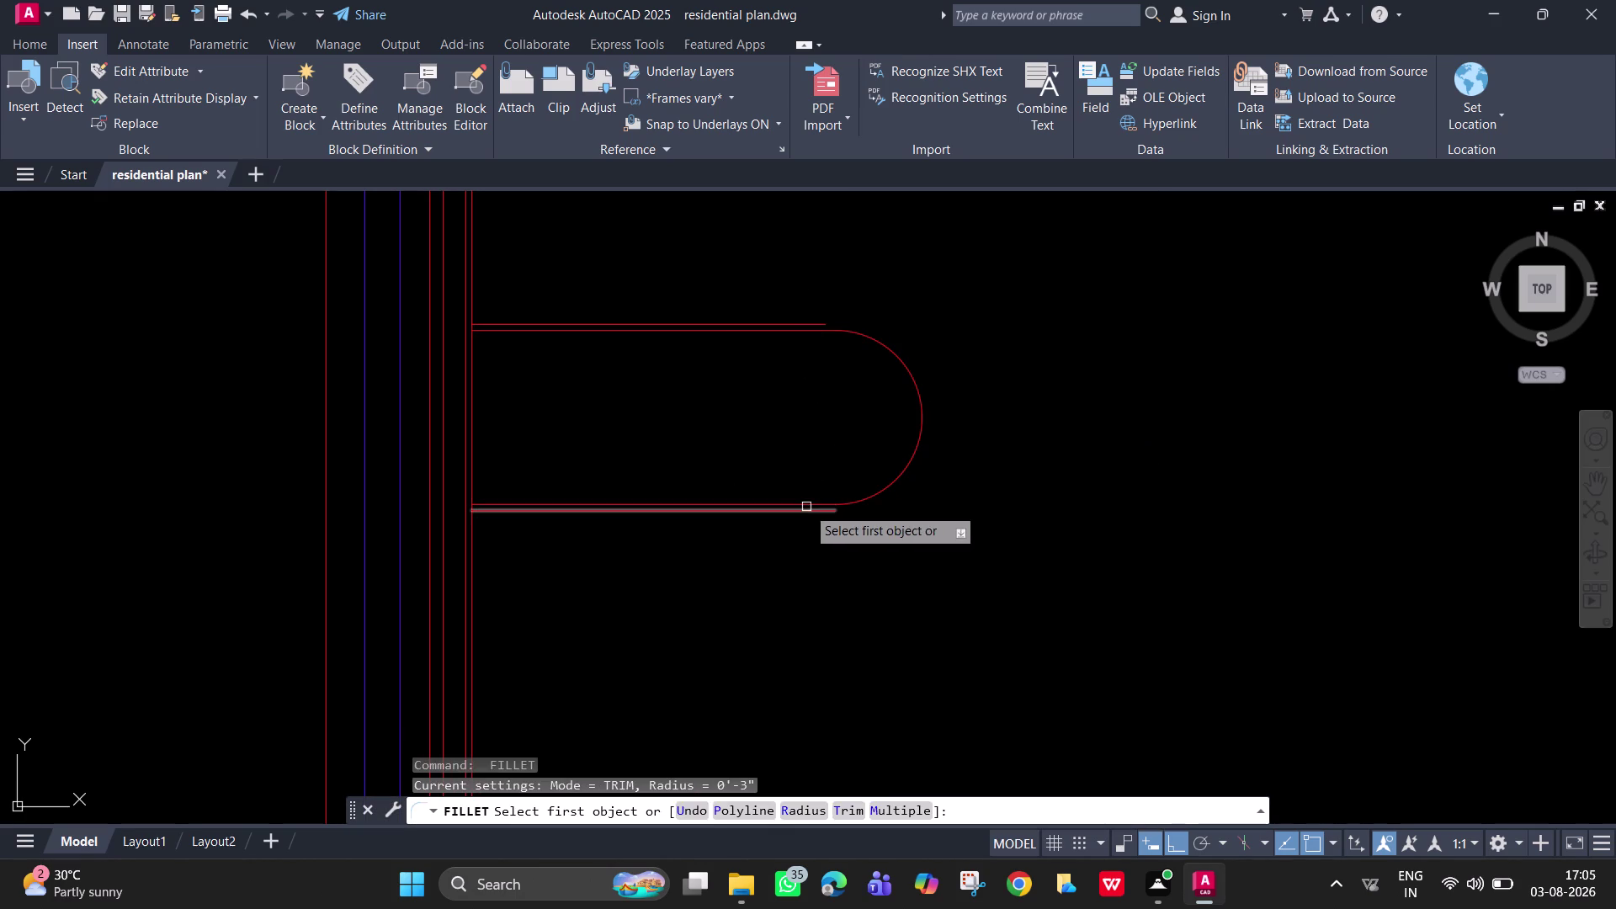
click(807, 507)
key(Escape)
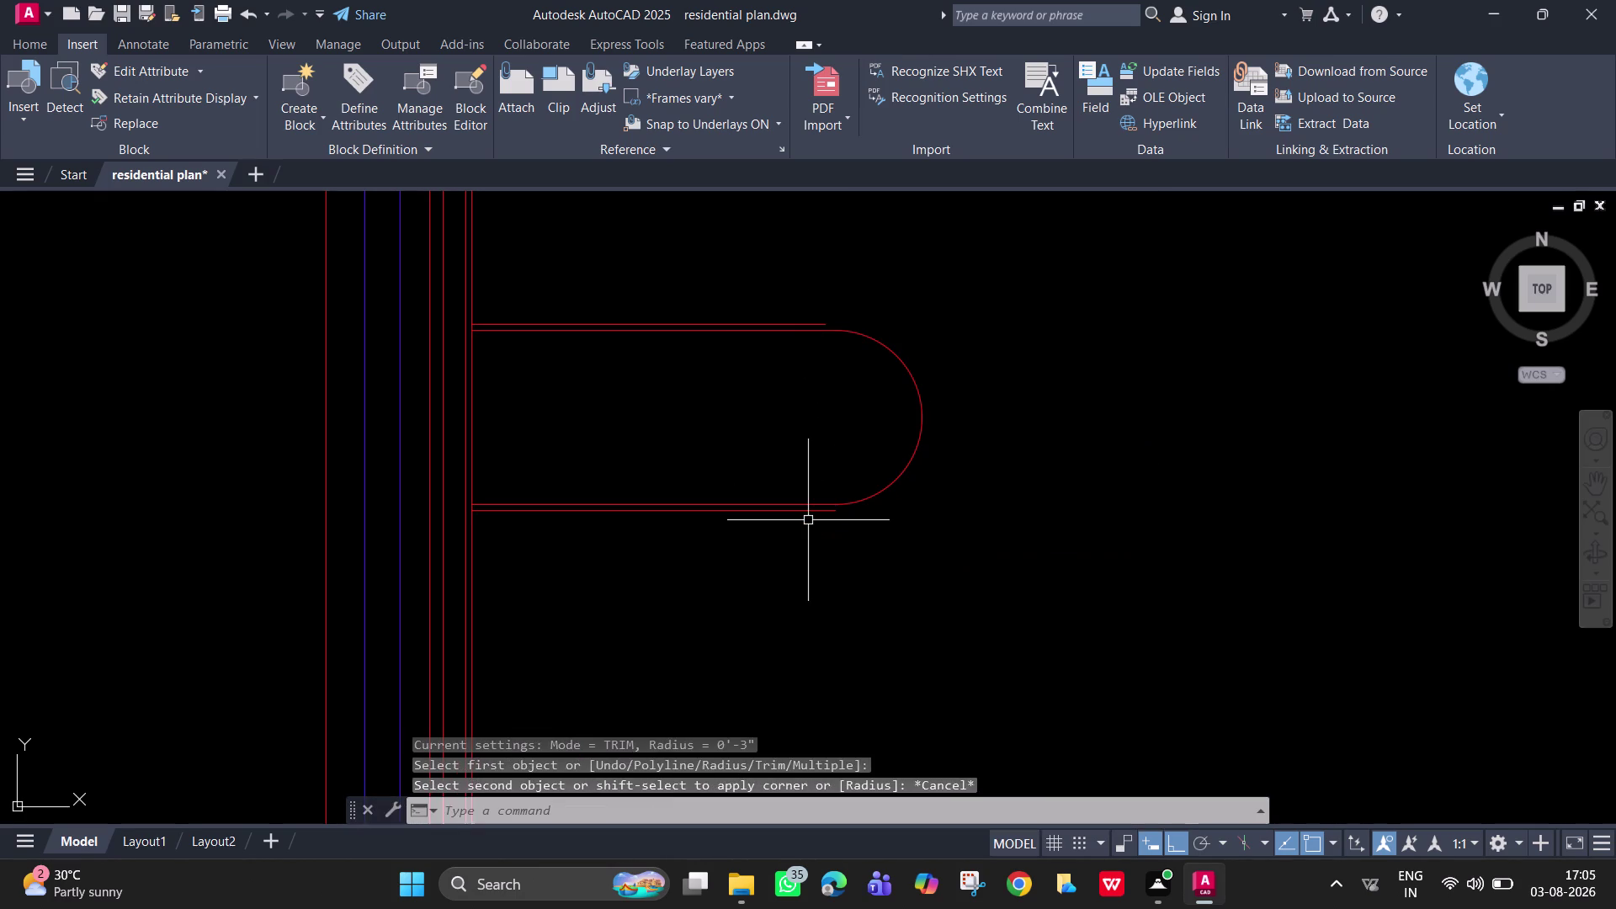
key(space)
click(808, 509)
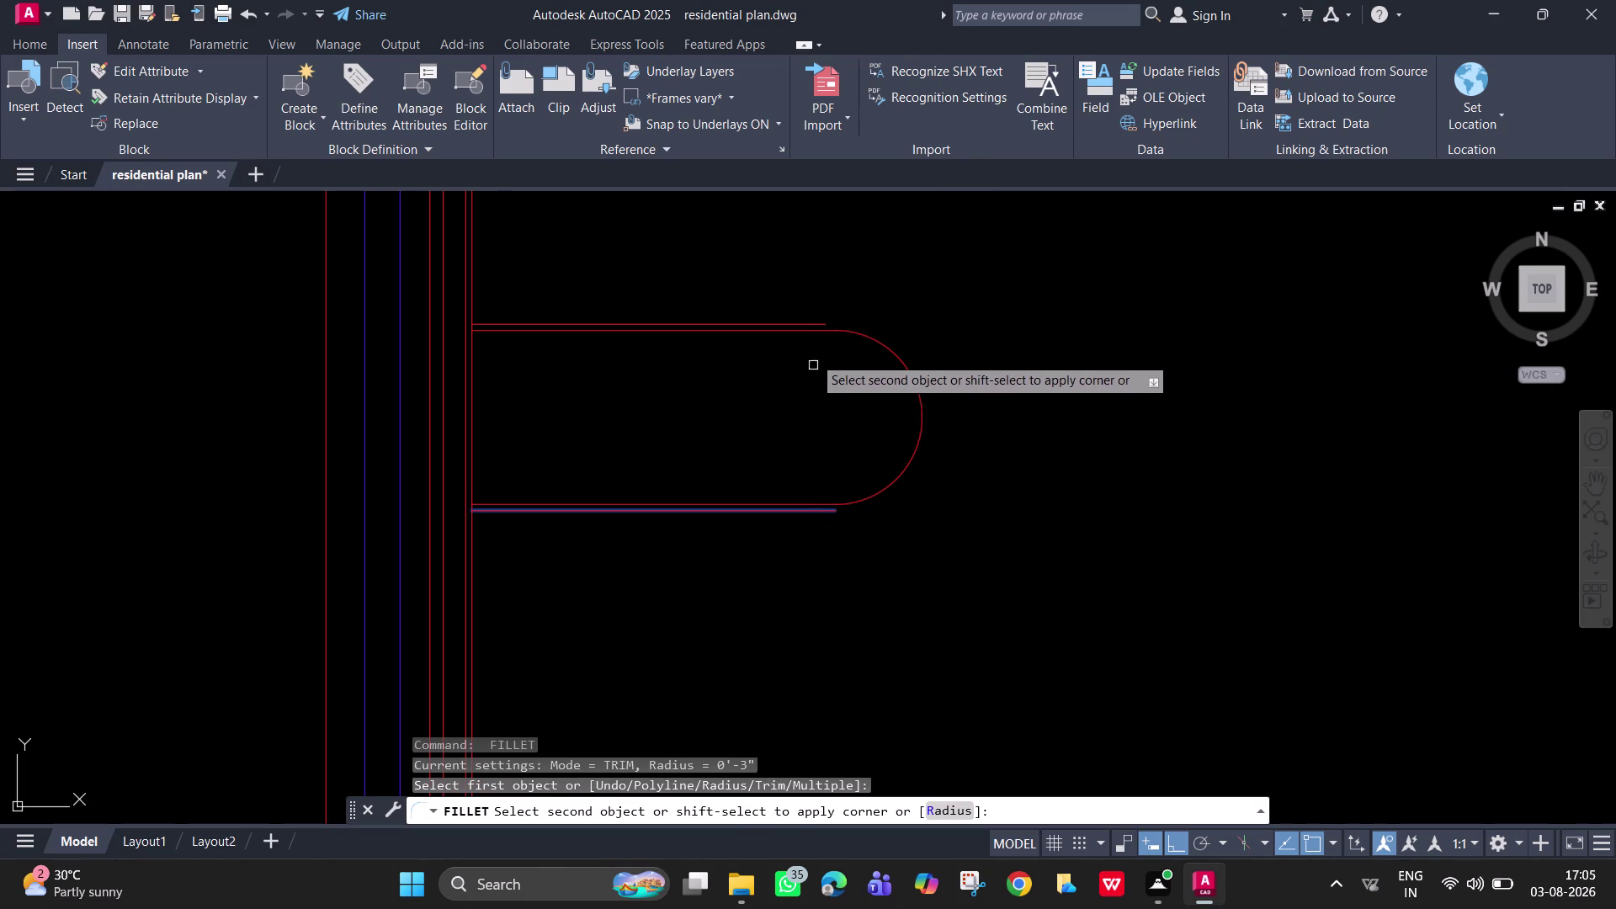
click(814, 324)
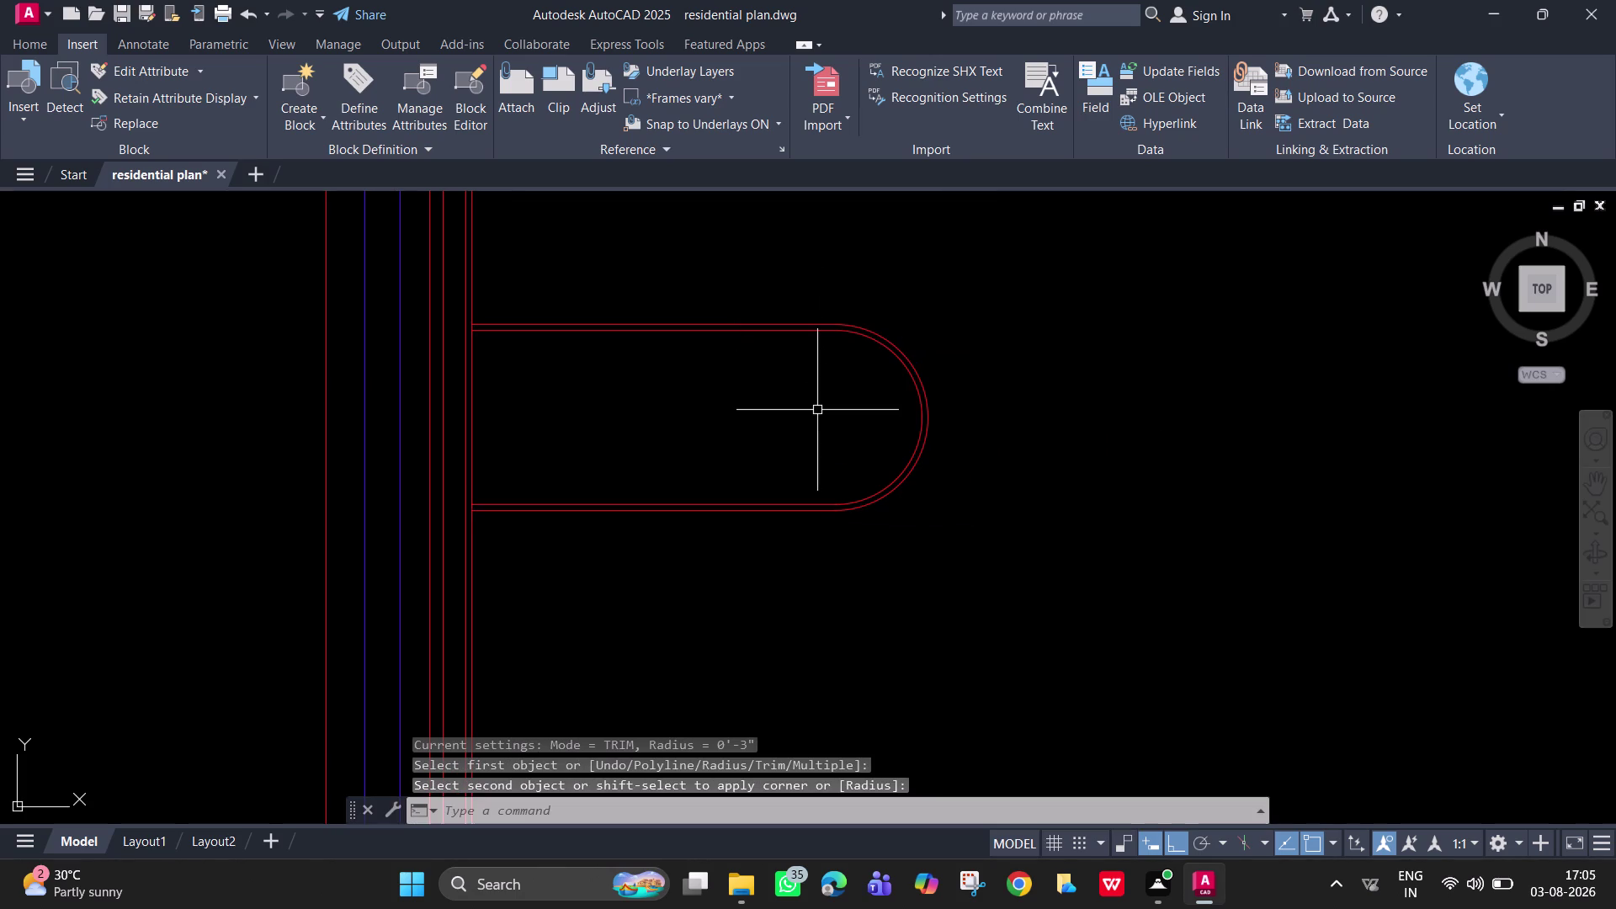
Round the projection's upper junction with the counter using FILLET.
scroll(down, 3)
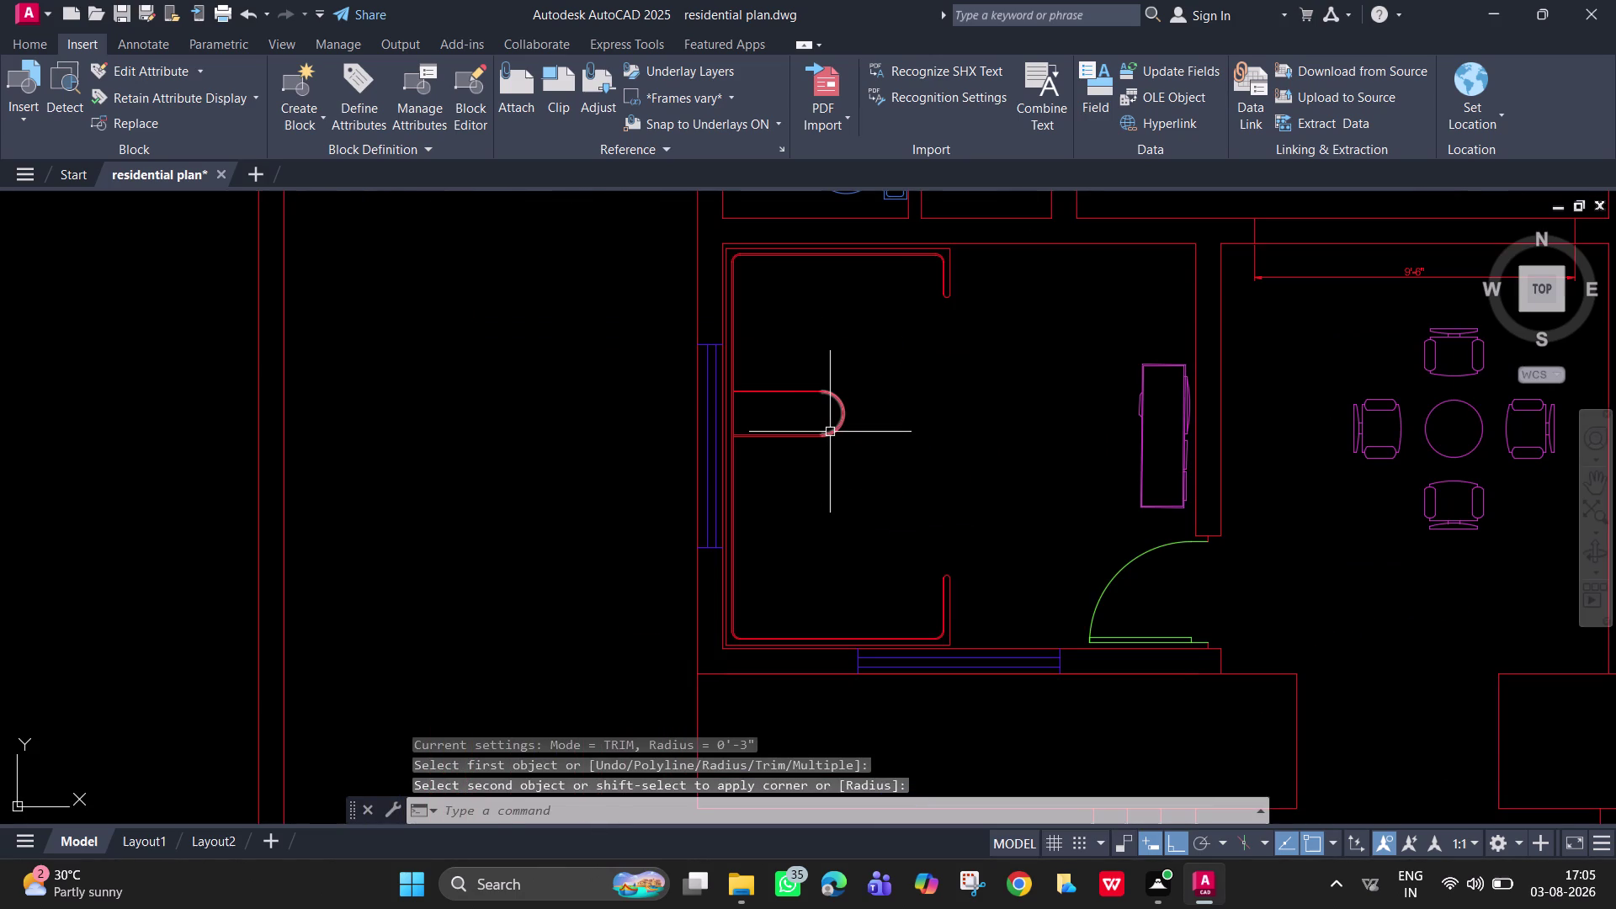
scroll(up, 3)
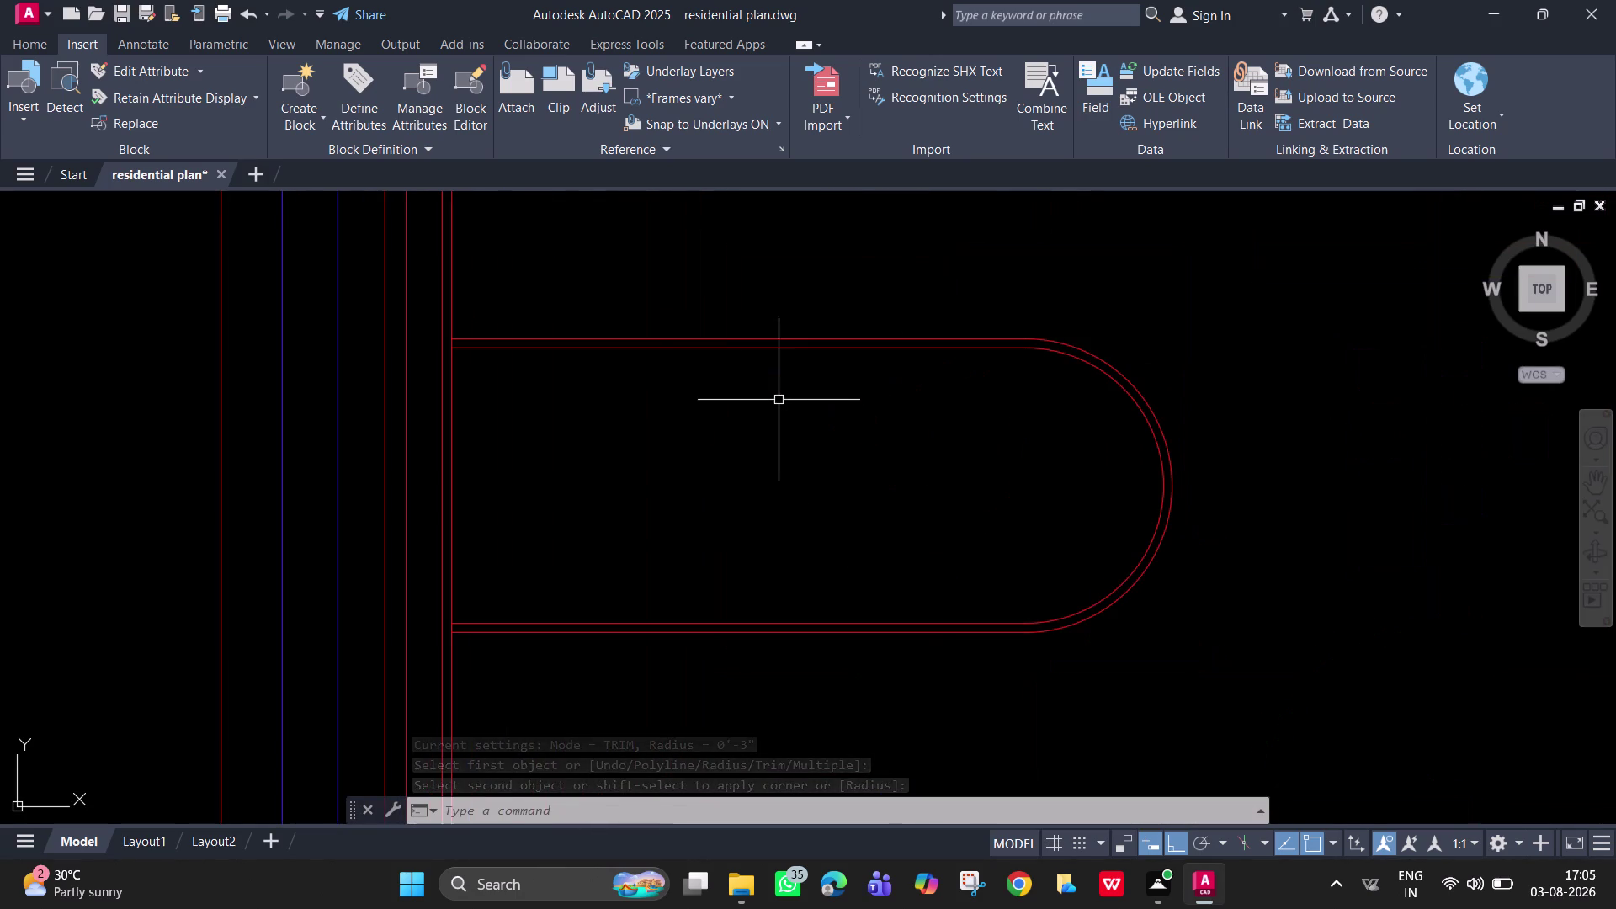
middle_drag(562, 434, 774, 503)
scroll(up, 3)
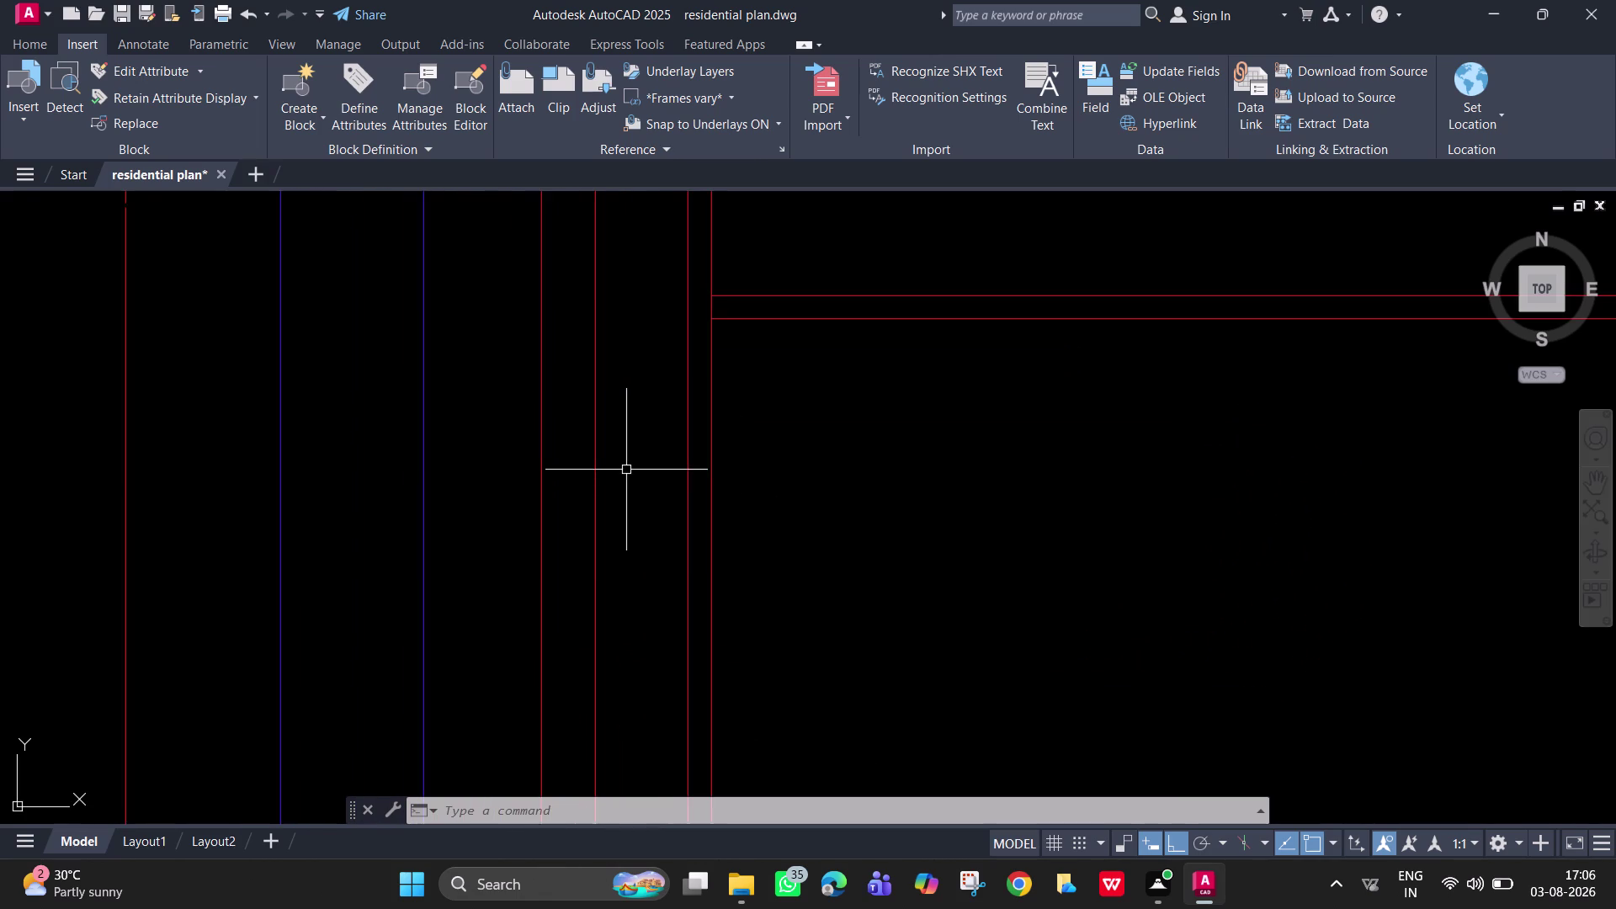
middle_drag(623, 470, 520, 649)
key(space)
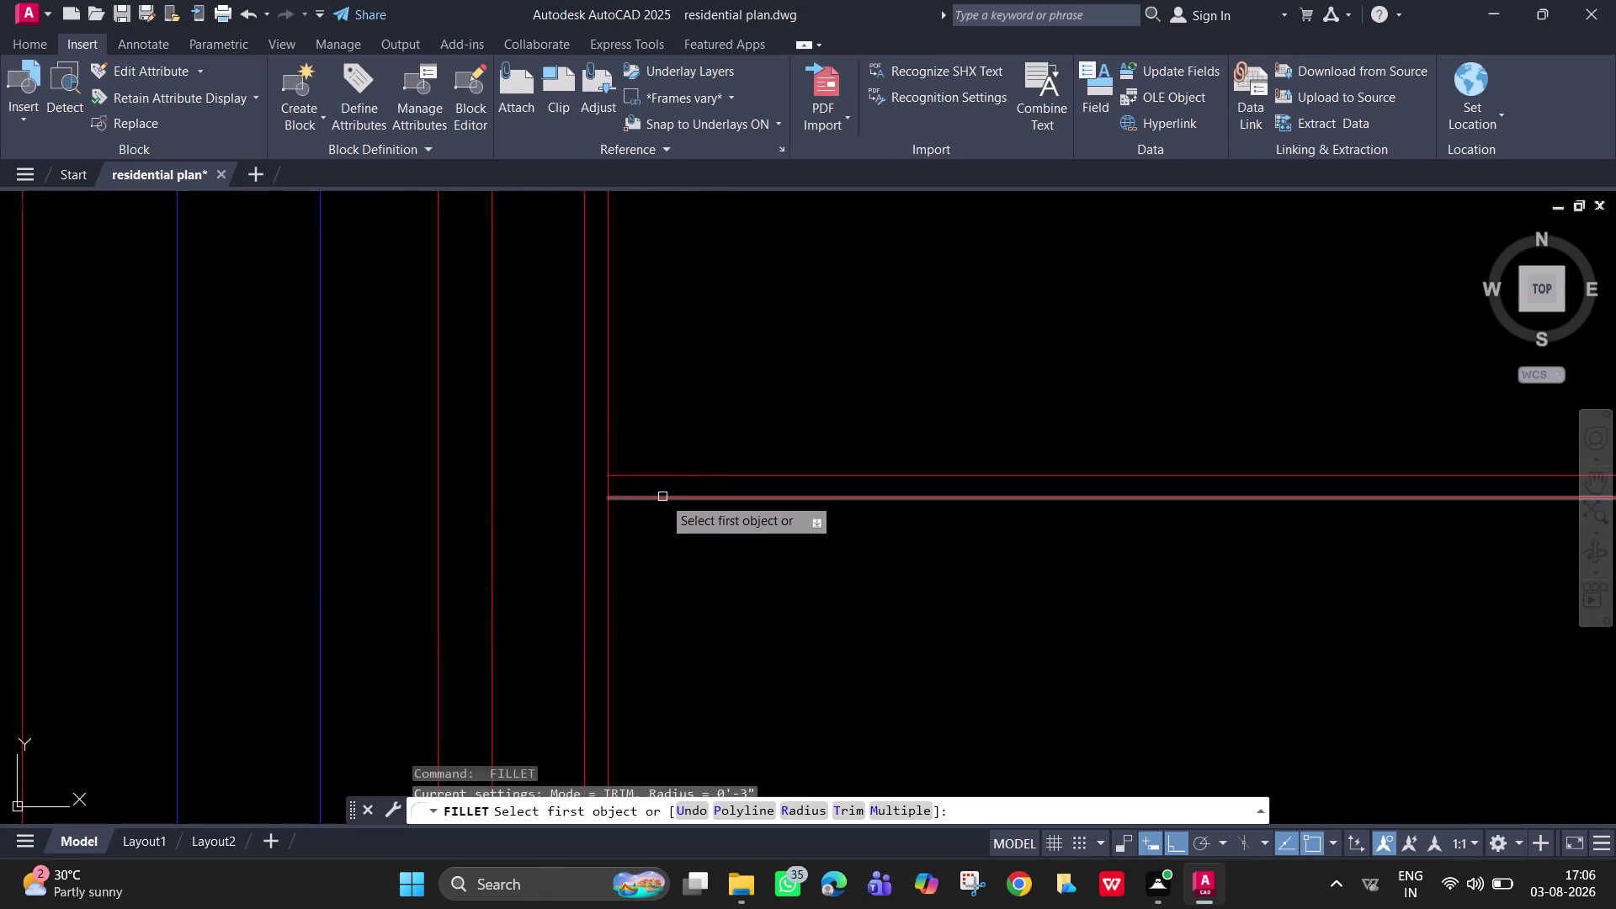
click(647, 476)
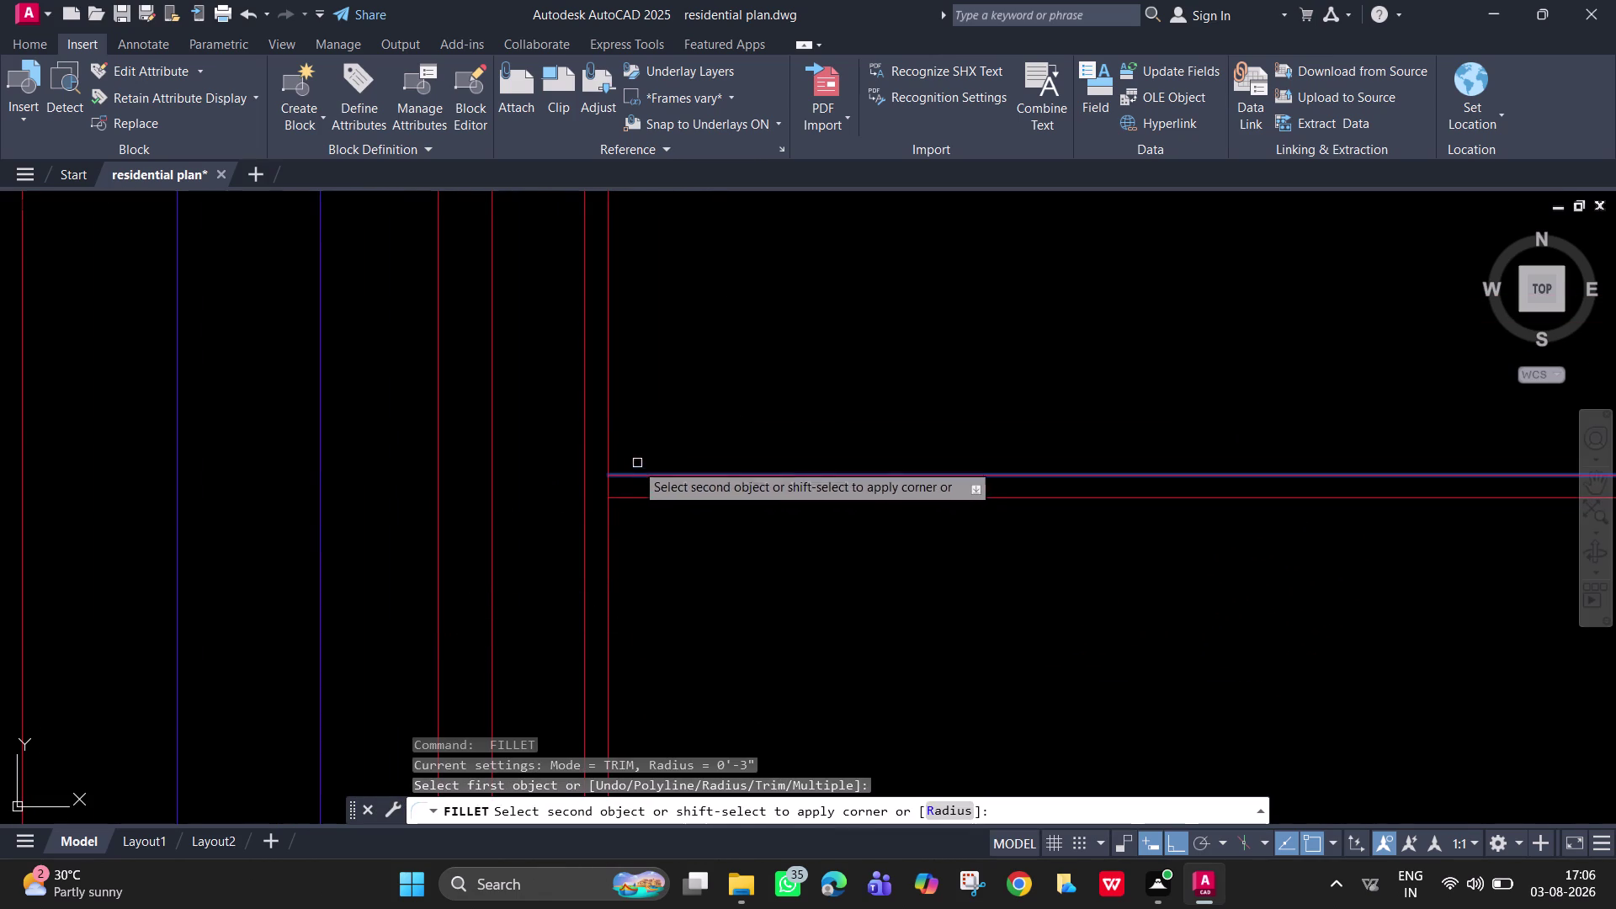
click(609, 356)
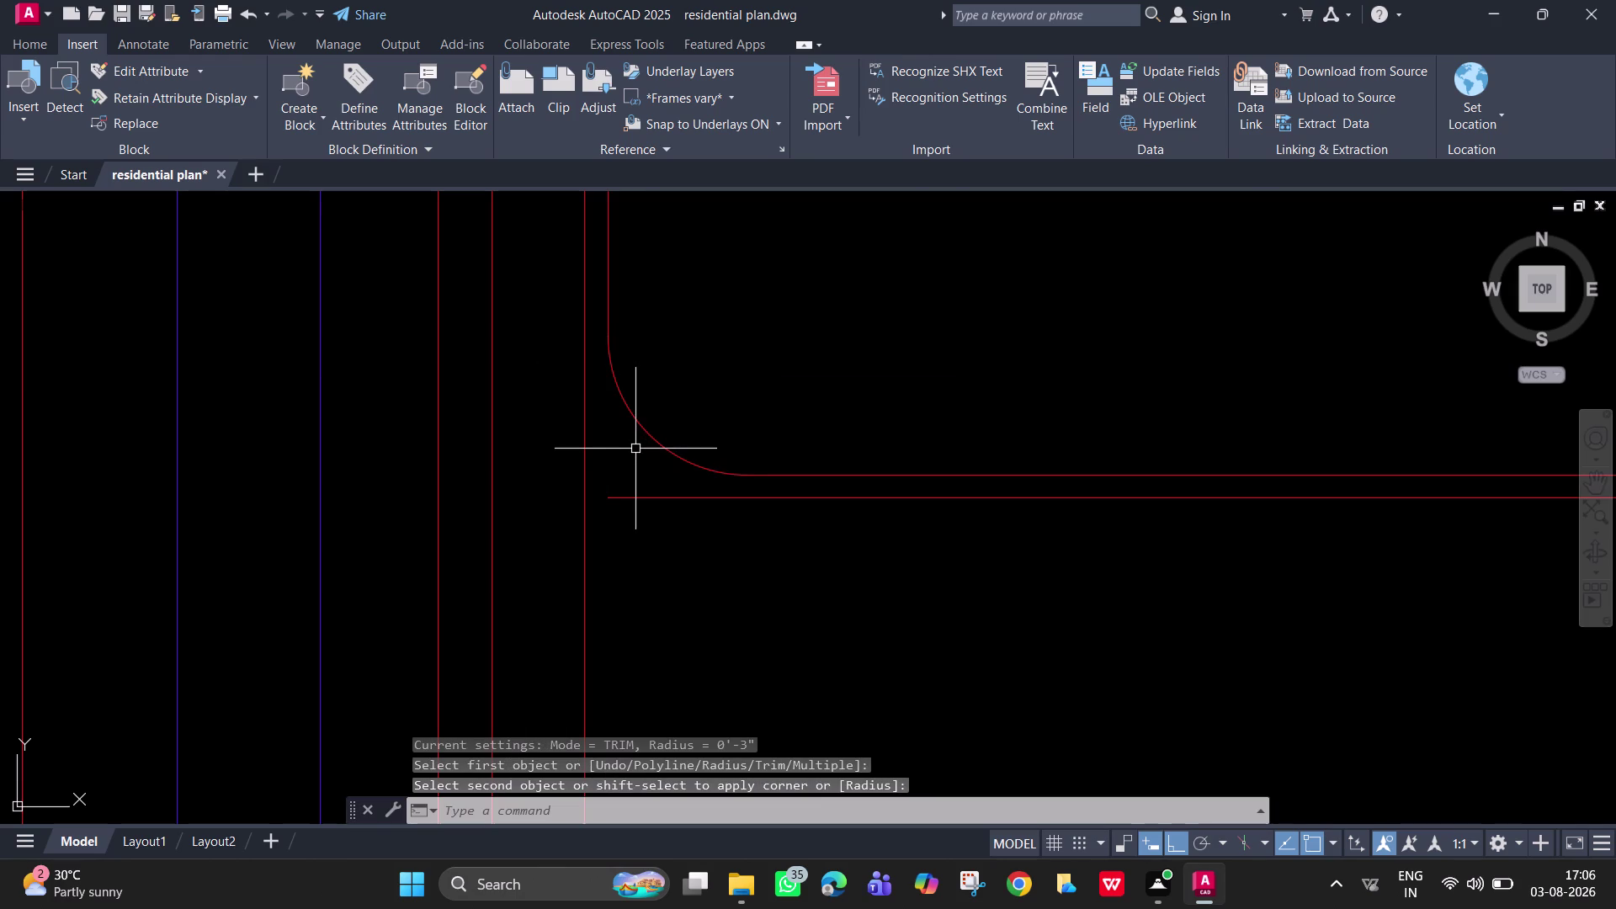
Round the projection's lower junction with the counter using FILLET.
scroll(down, 3)
middle_drag(664, 677, 665, 591)
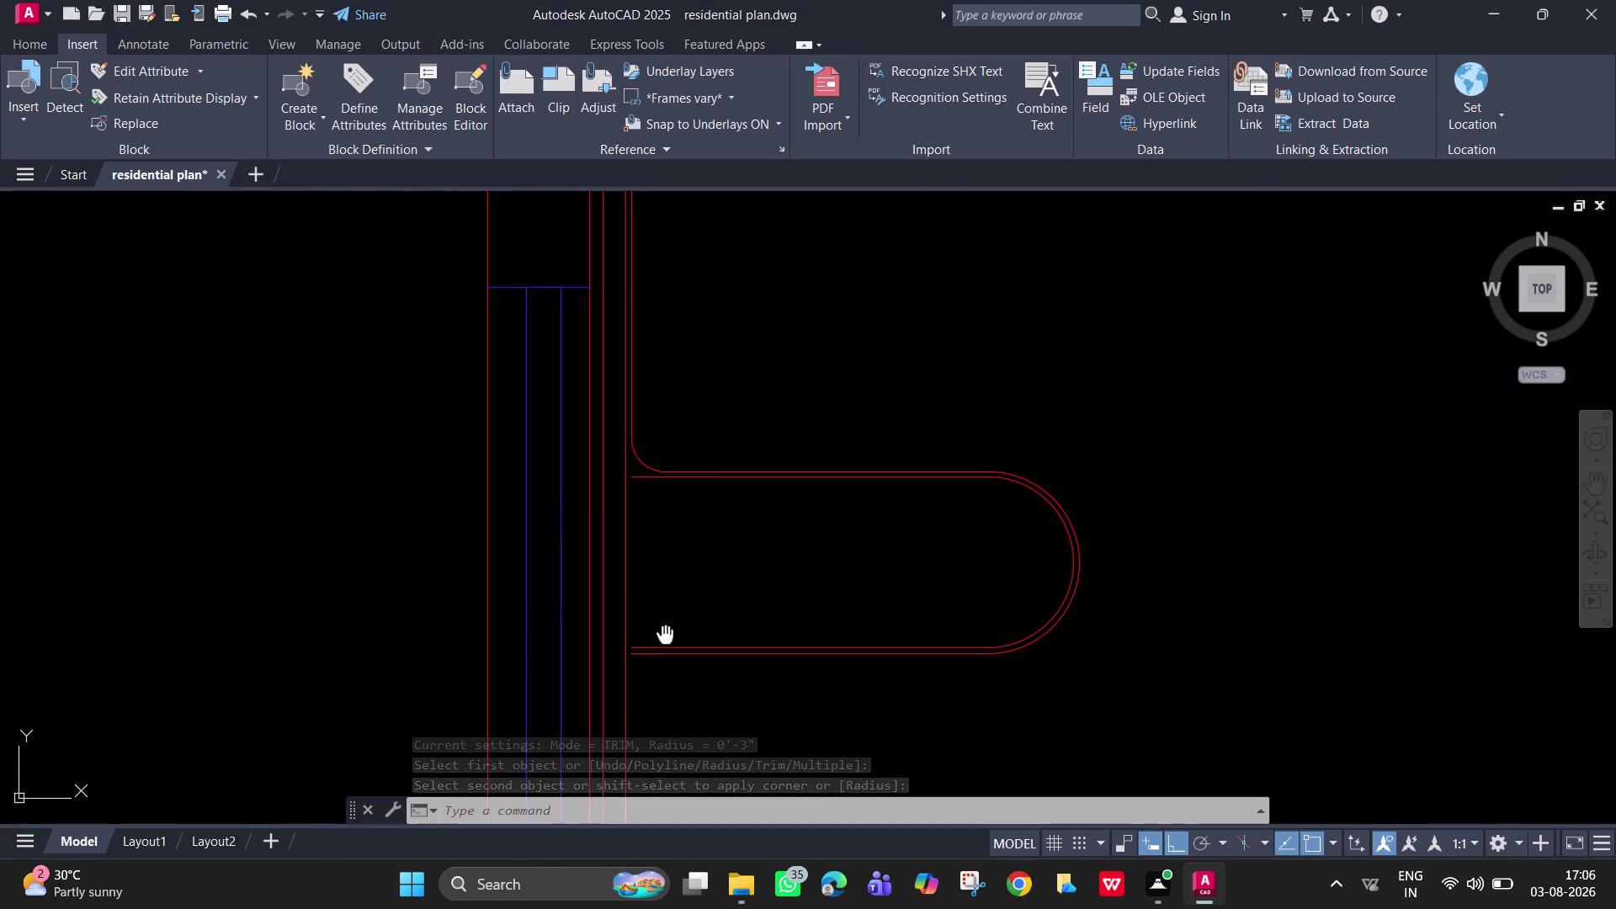
middle_drag(665, 590, 661, 549)
scroll(up, 3)
key(space)
click(586, 514)
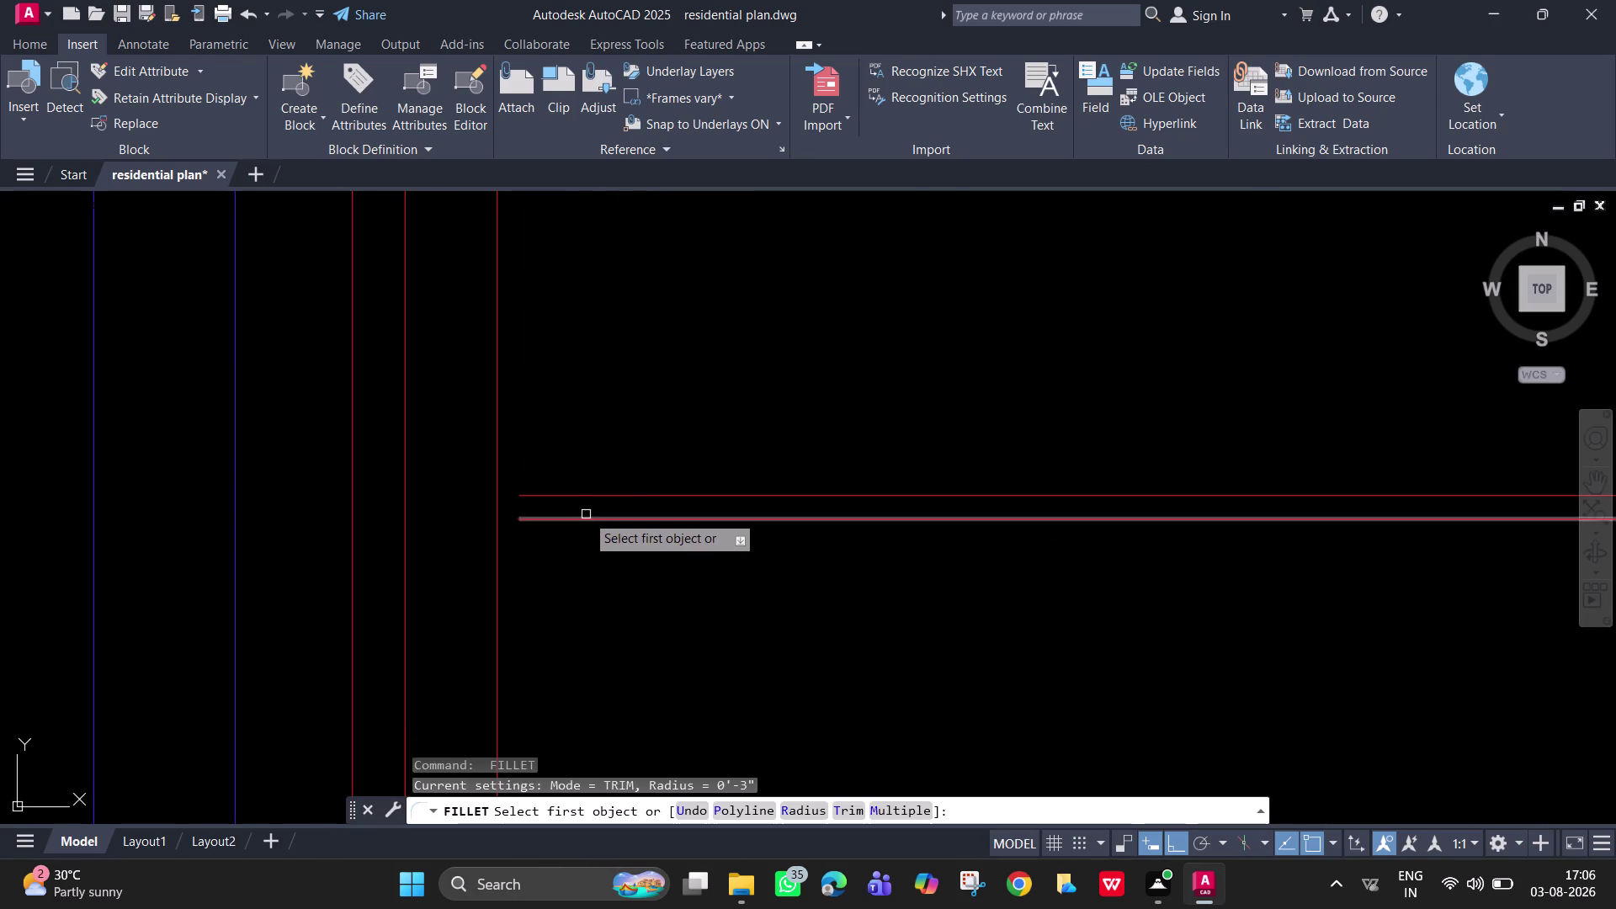
click(575, 518)
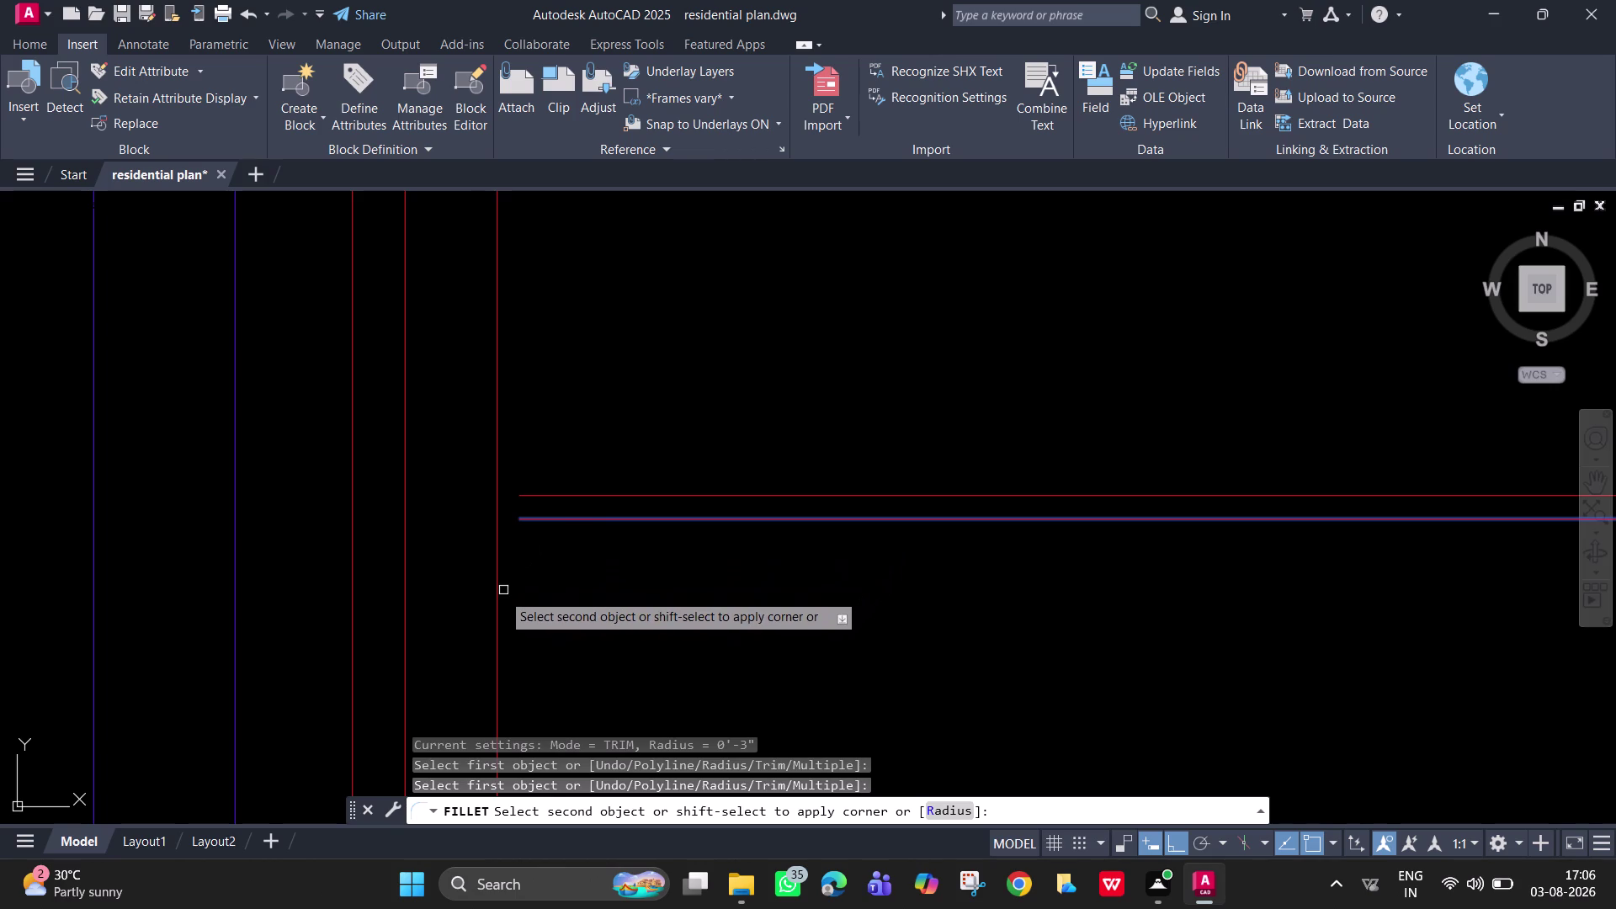
click(493, 606)
Select the projection's lower inner line and review both rounded junctions.
scroll(down, 3)
middle_drag(651, 455, 651, 483)
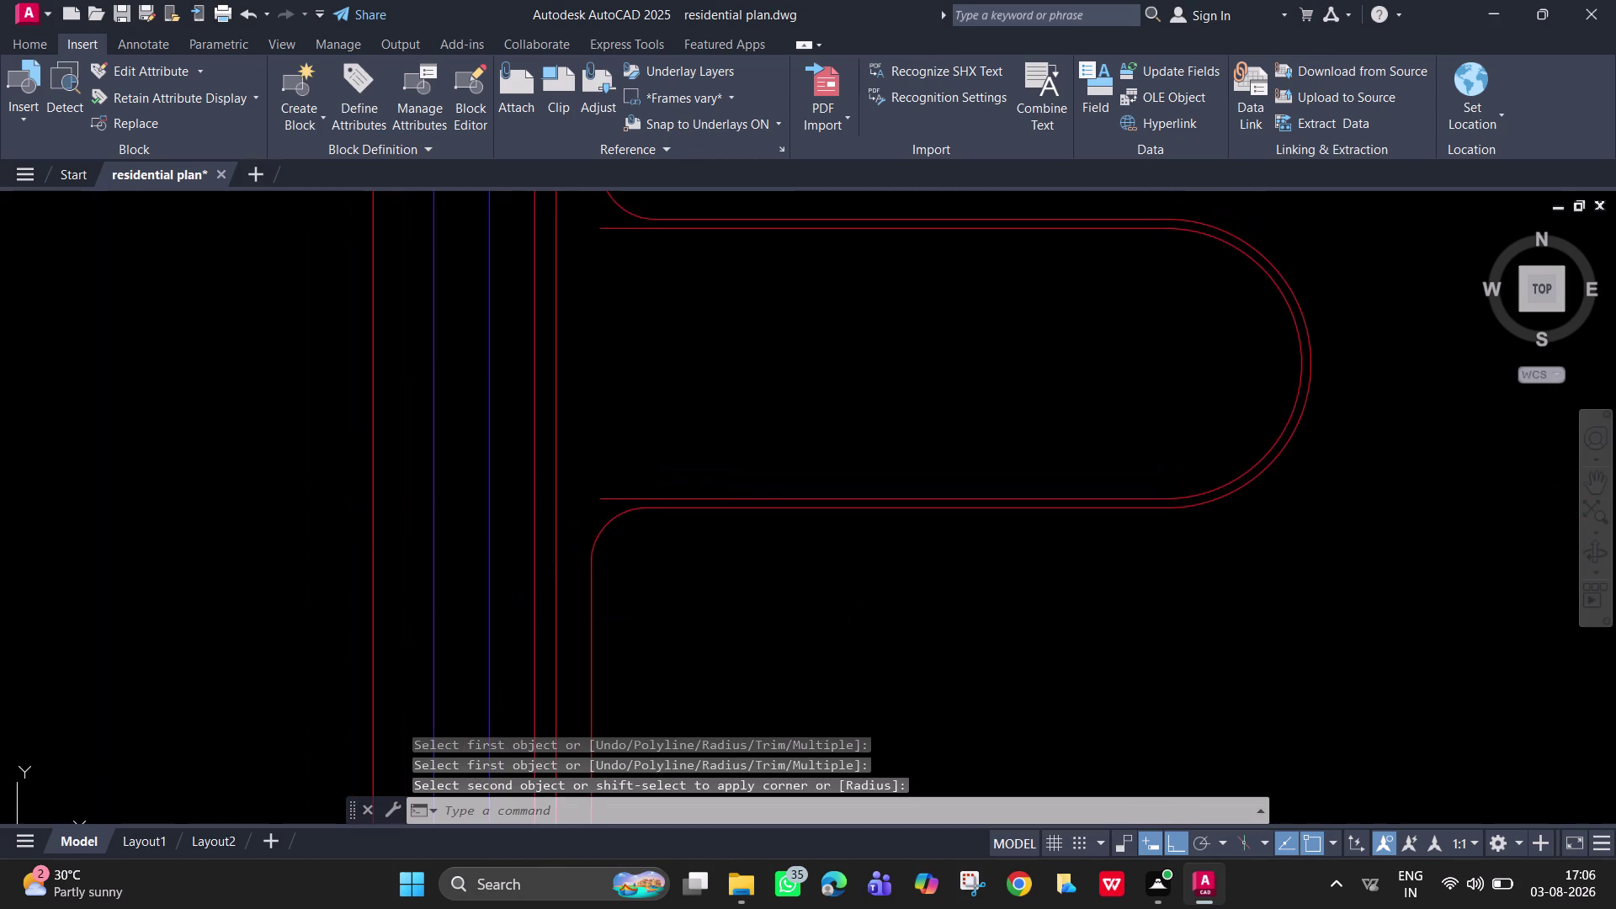
scroll(down, 3)
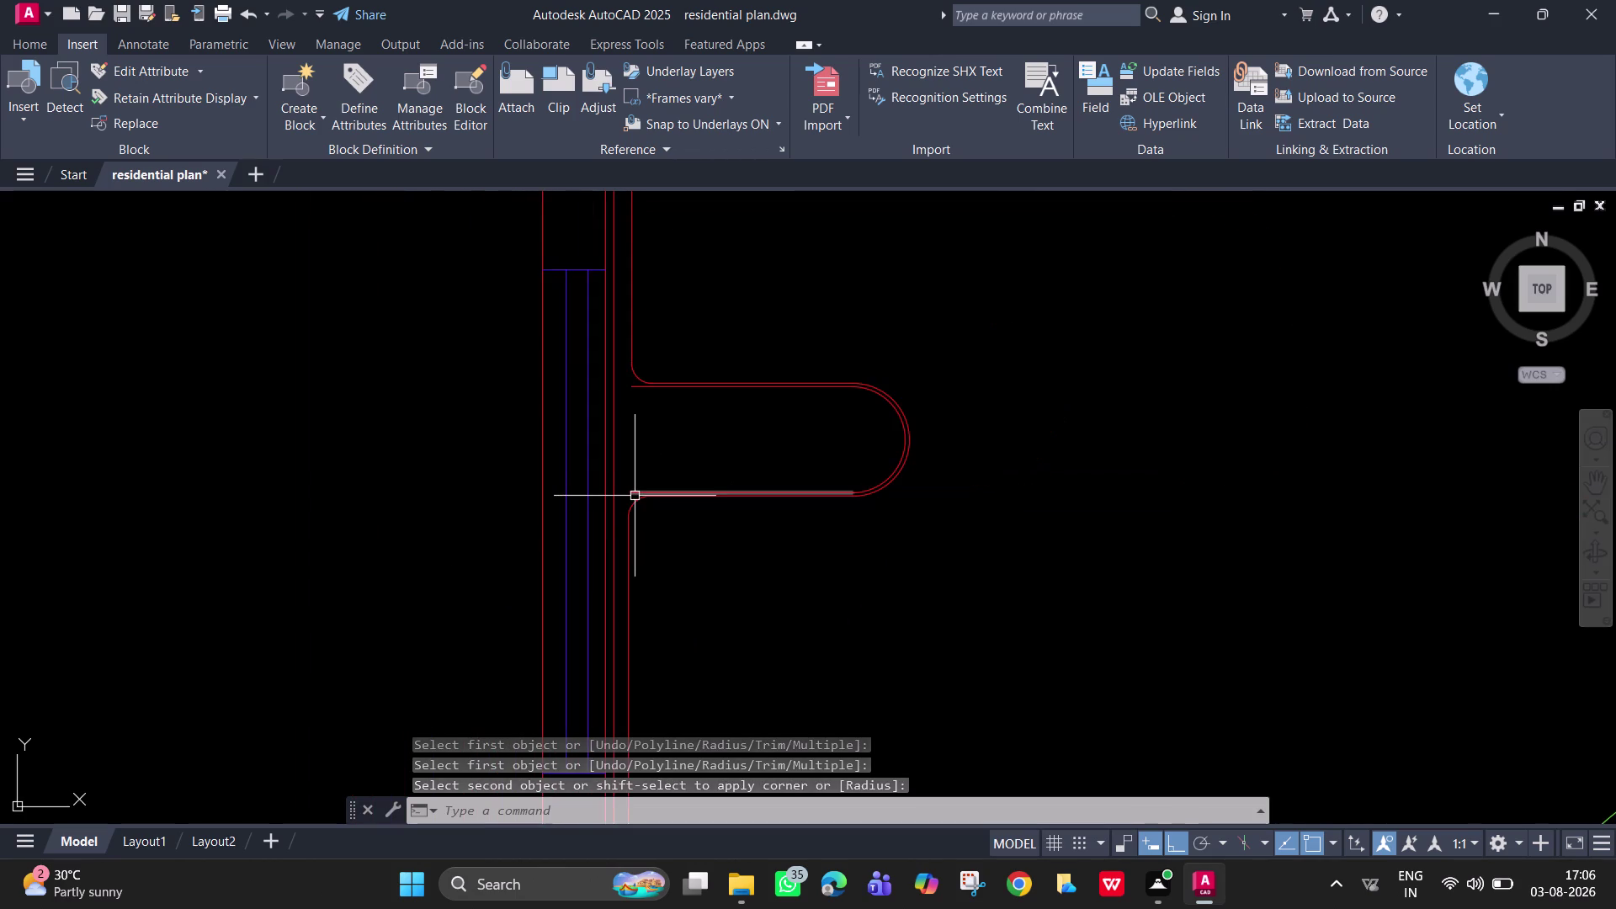
click(632, 493)
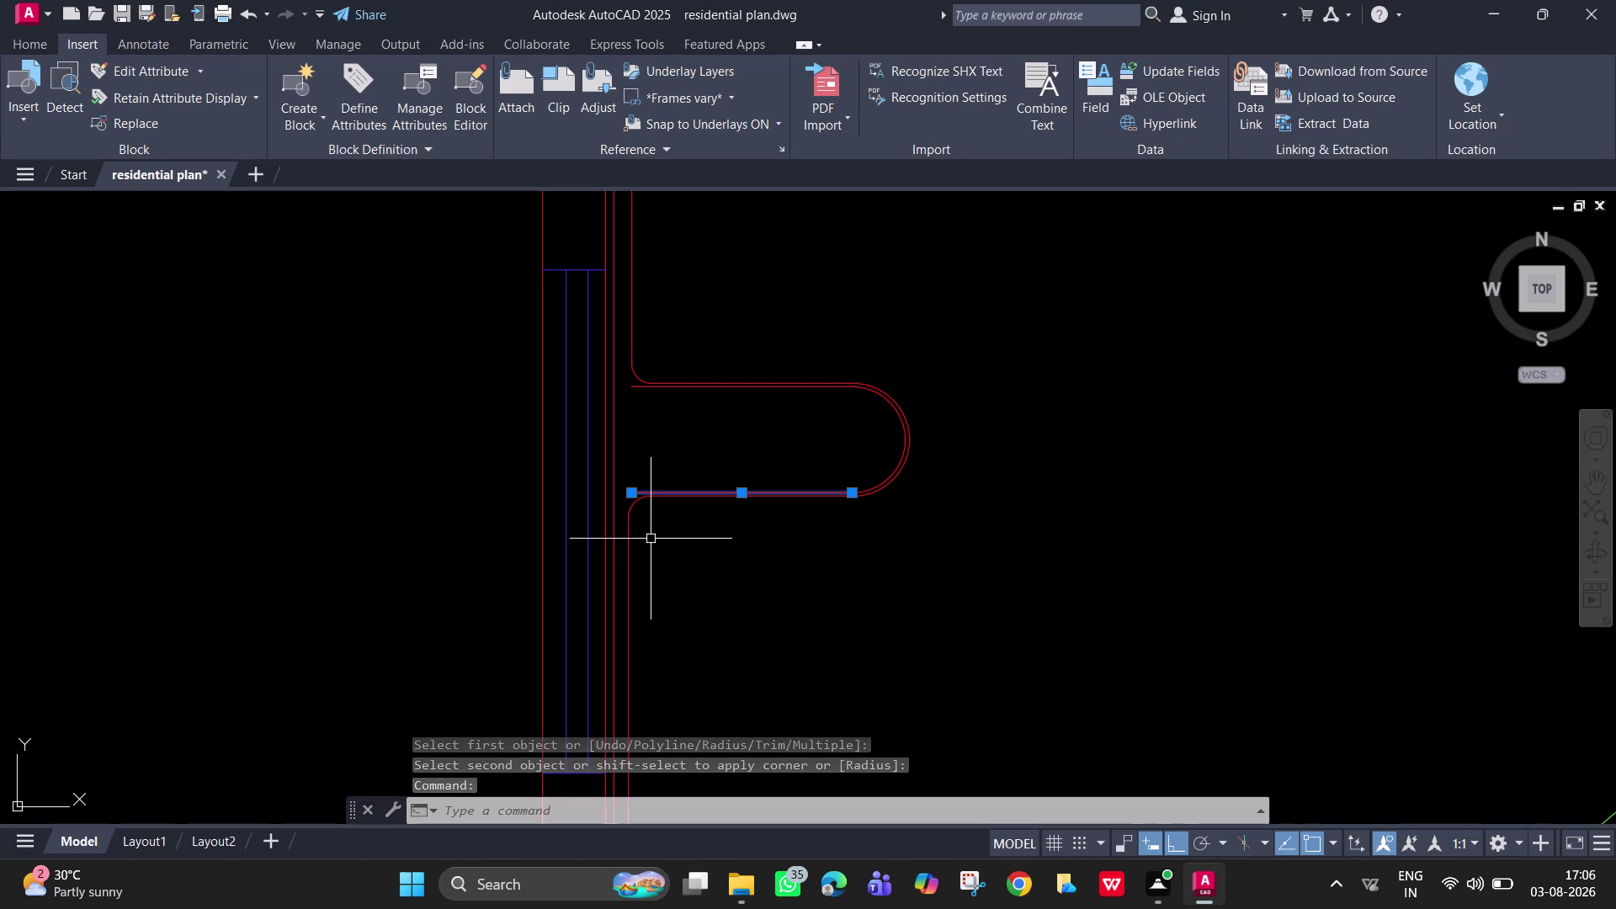
middle_drag(675, 456, 677, 688)
scroll(down, 3)
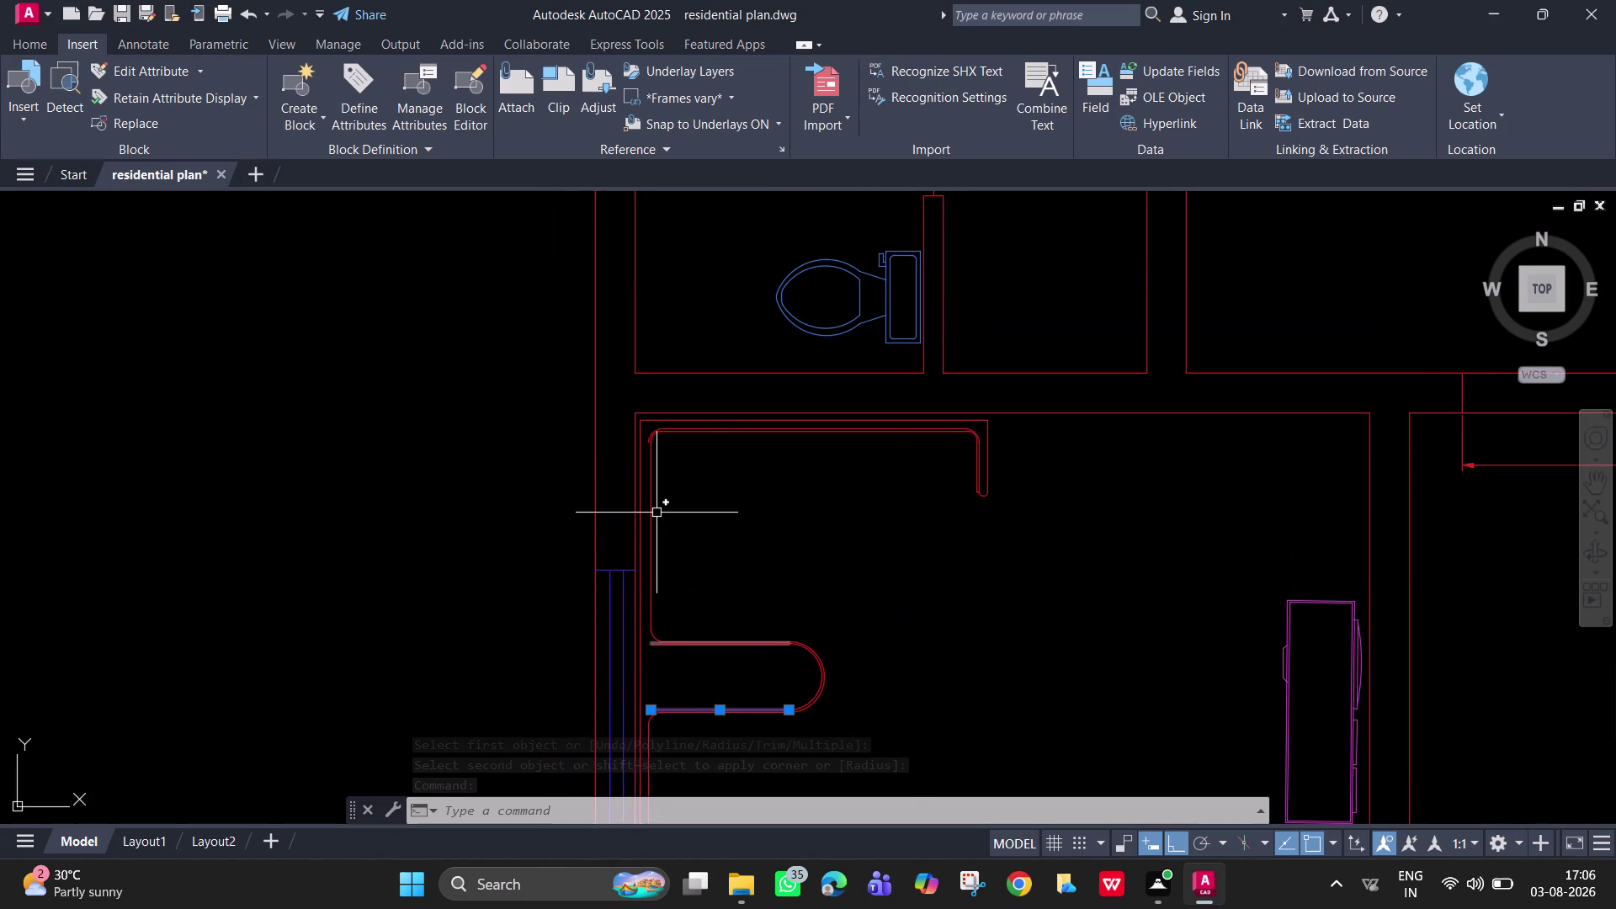
scroll(up, 3)
middle_click(657, 510)
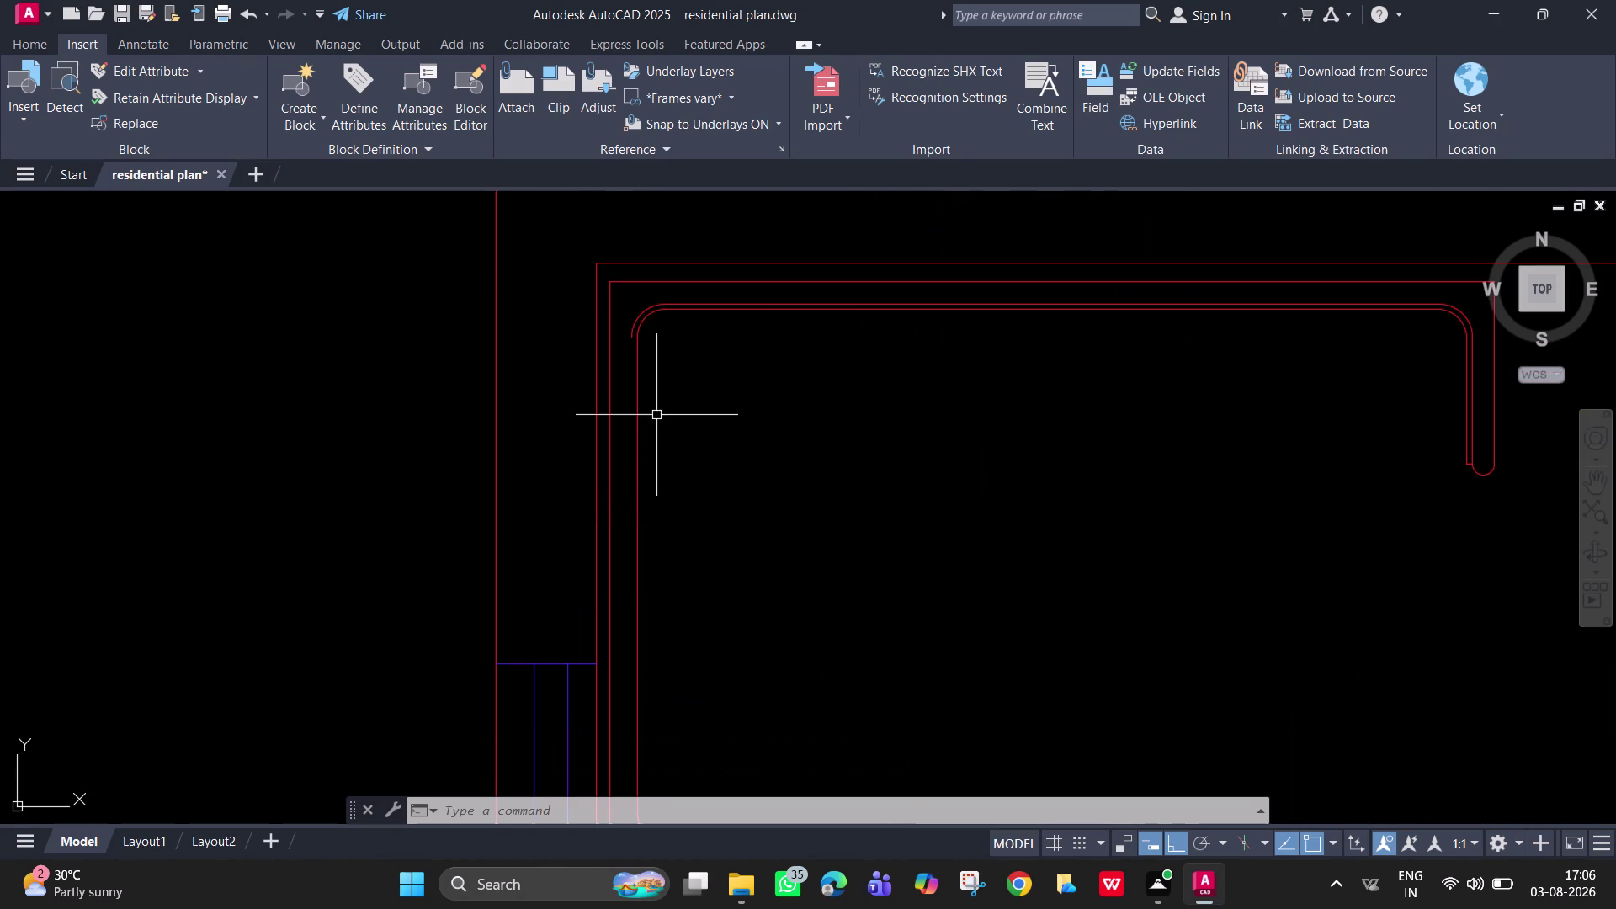
key(space)
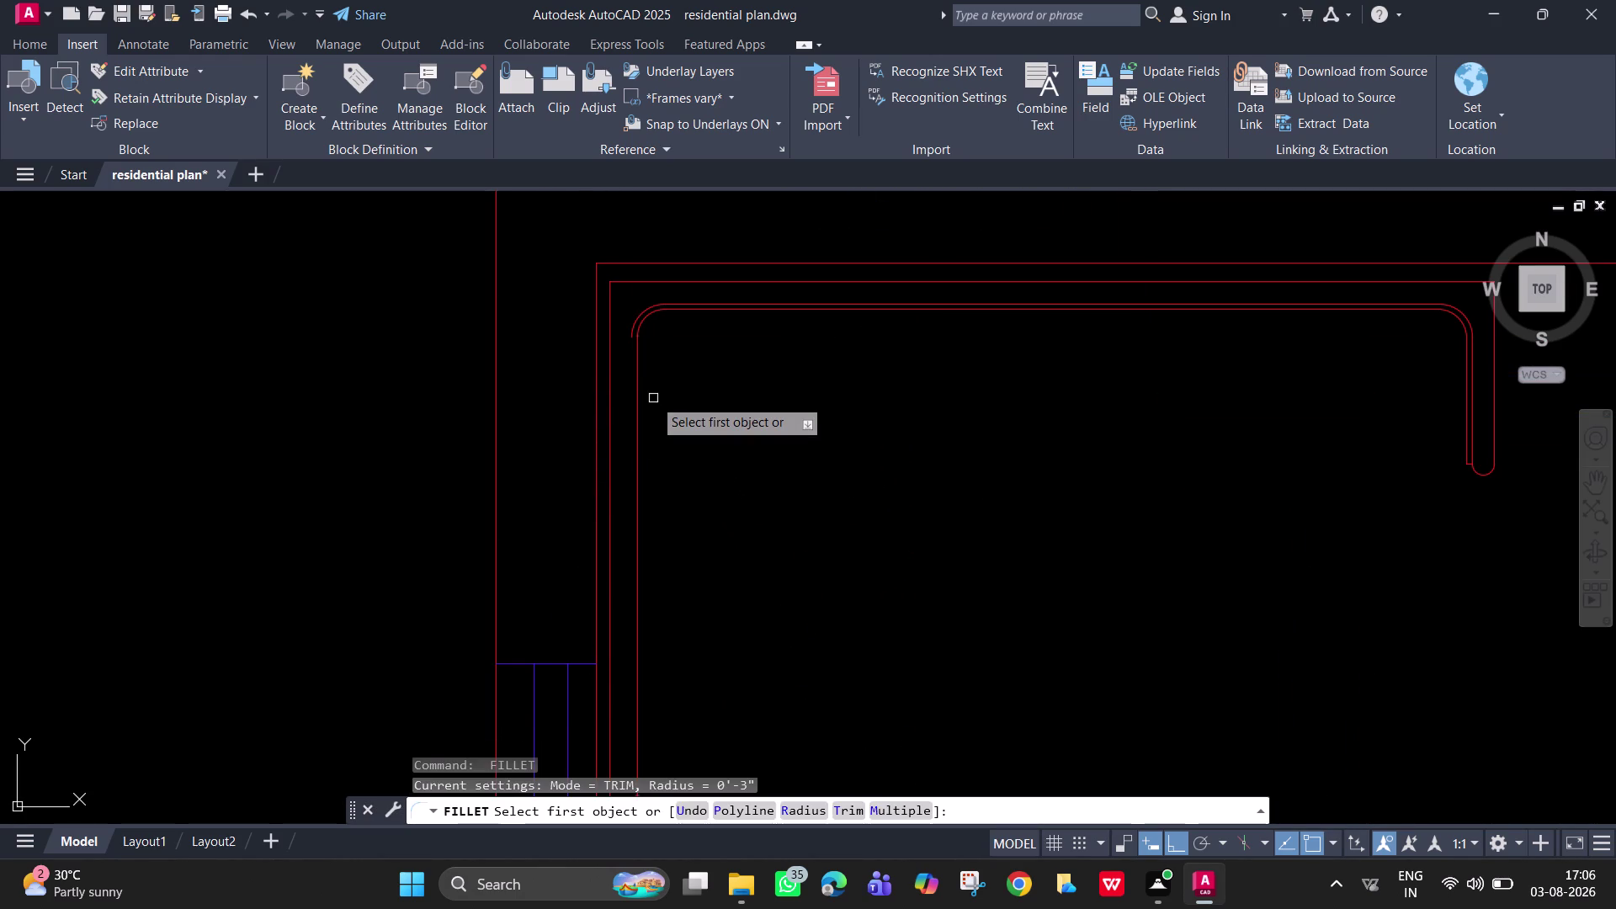
key(Escape)
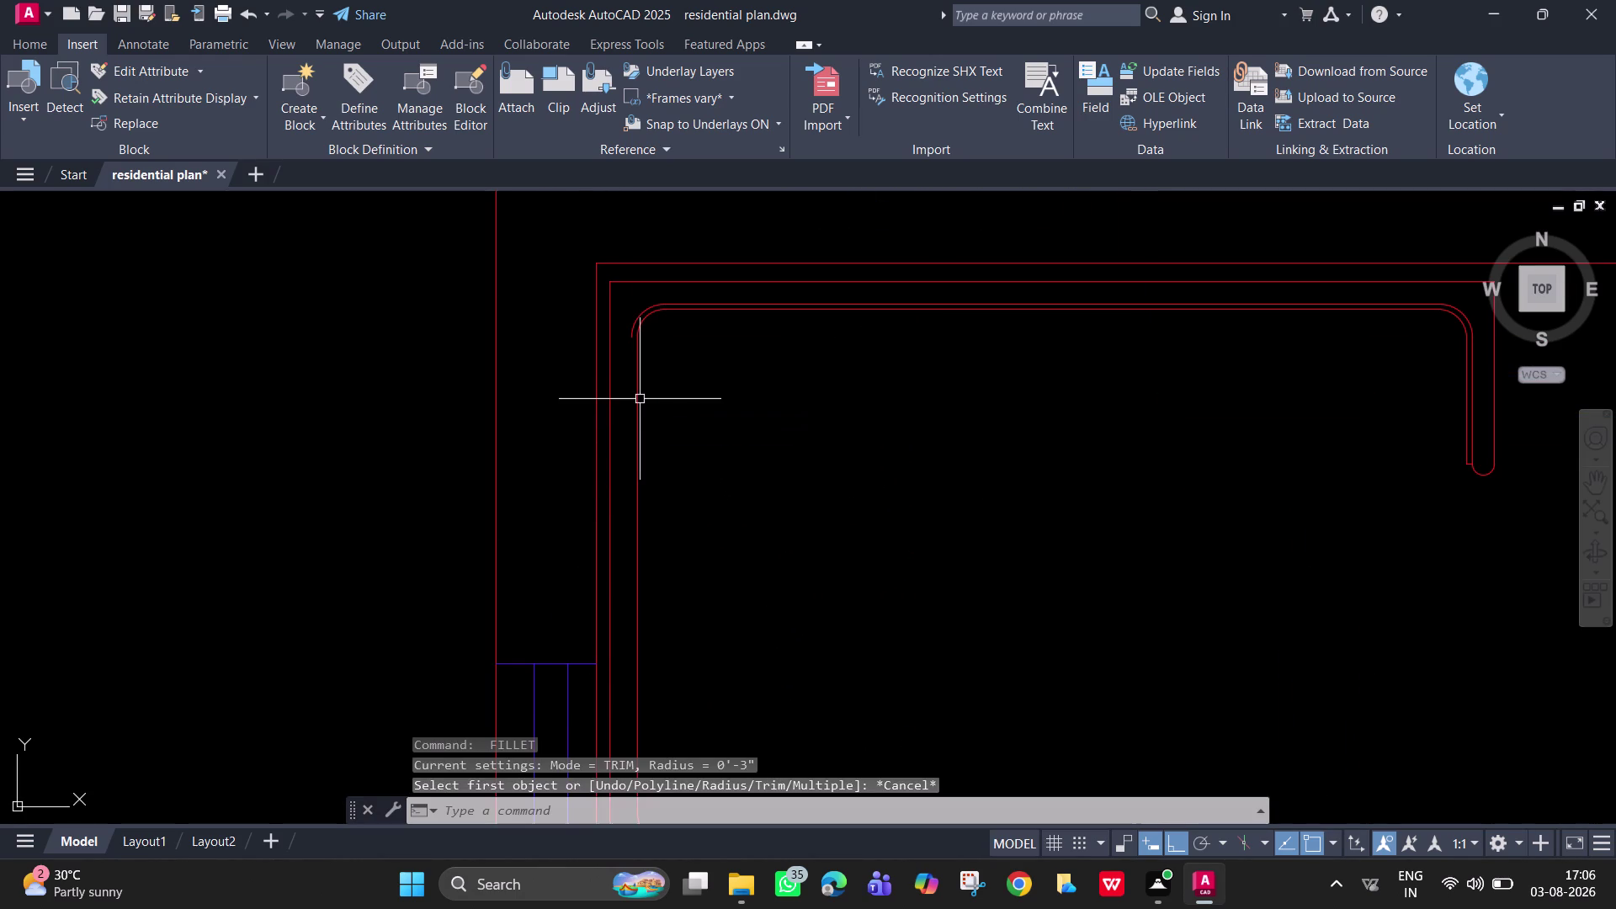
Offset the counter's inner edge and the projection's lower line inward by 0.5.
text(o 0.5)
key(Return)
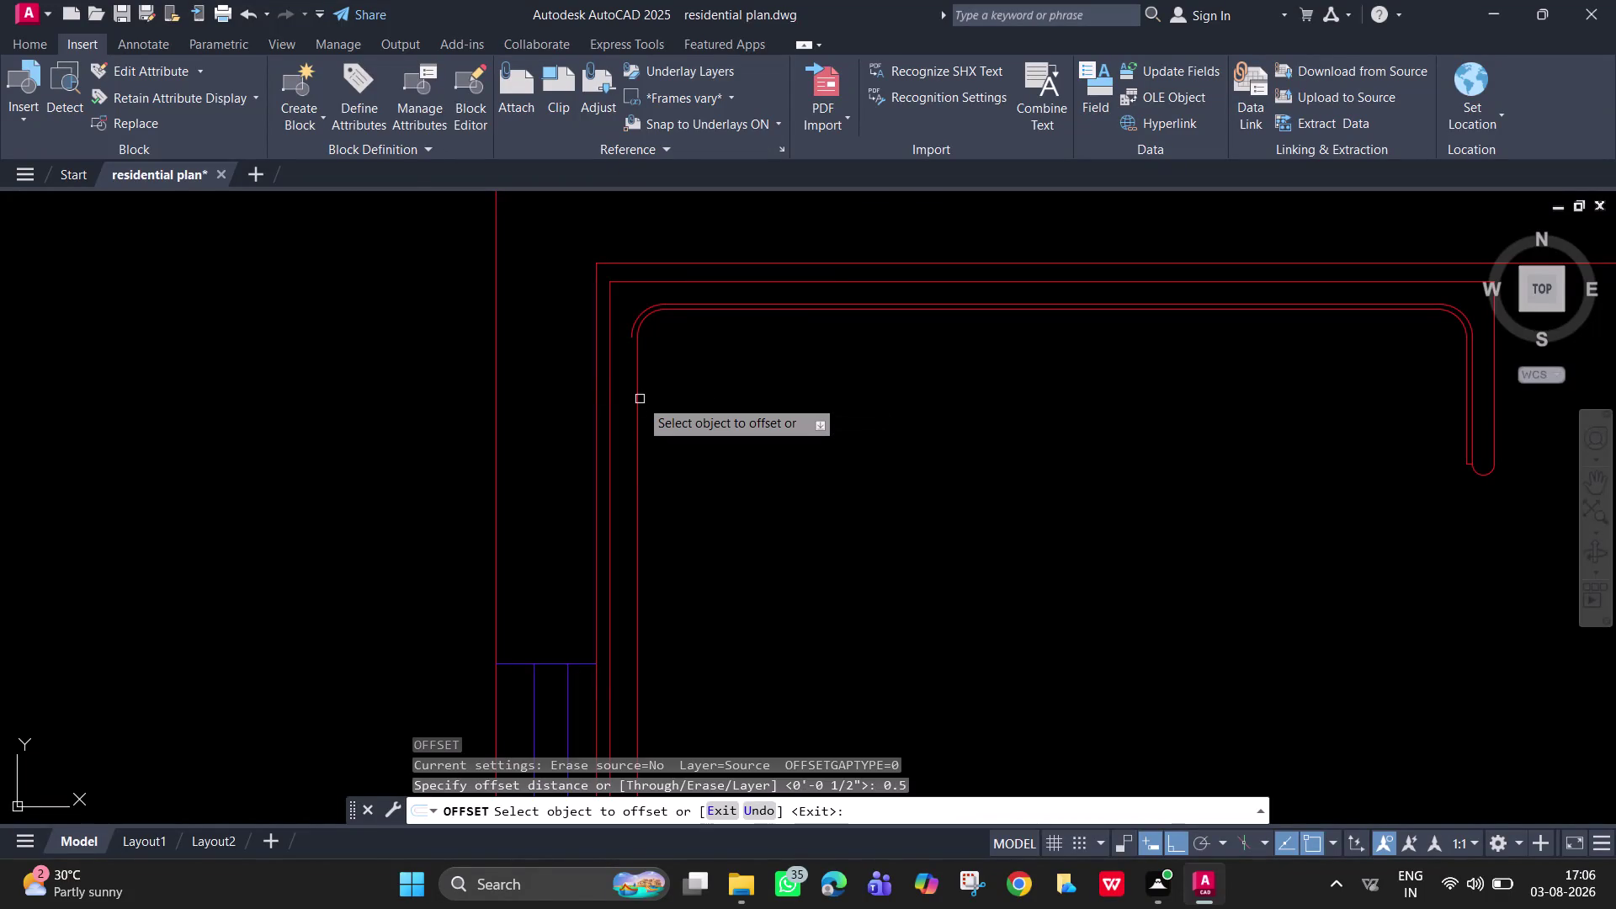
click(635, 405)
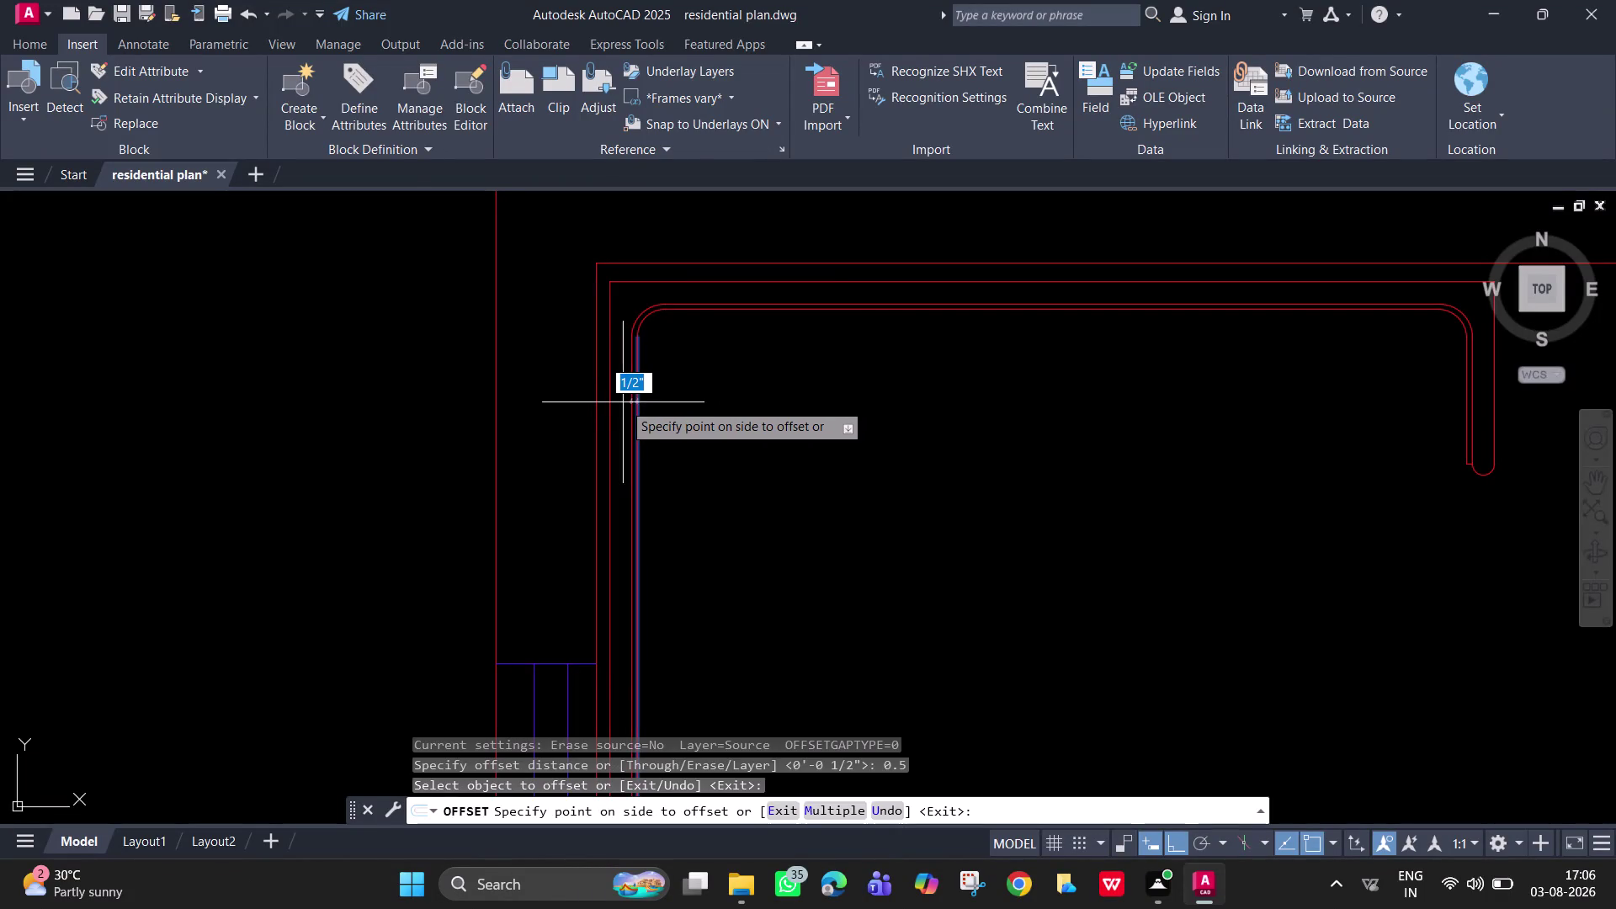
click(622, 402)
scroll(down, 3)
middle_drag(675, 467, 780, 122)
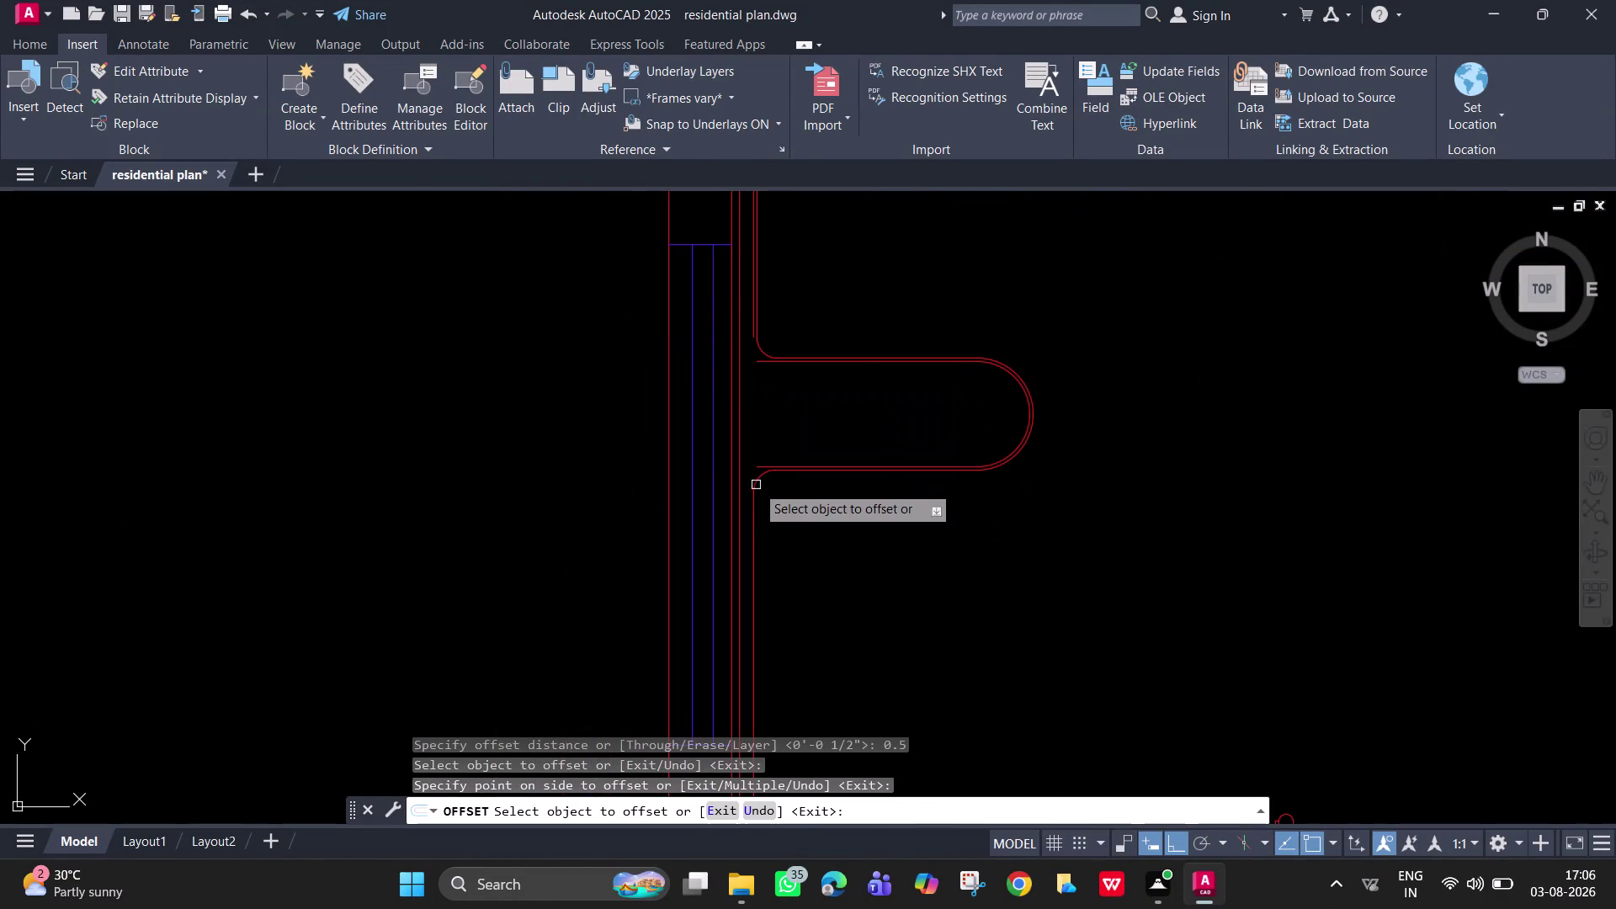
click(754, 499)
click(745, 499)
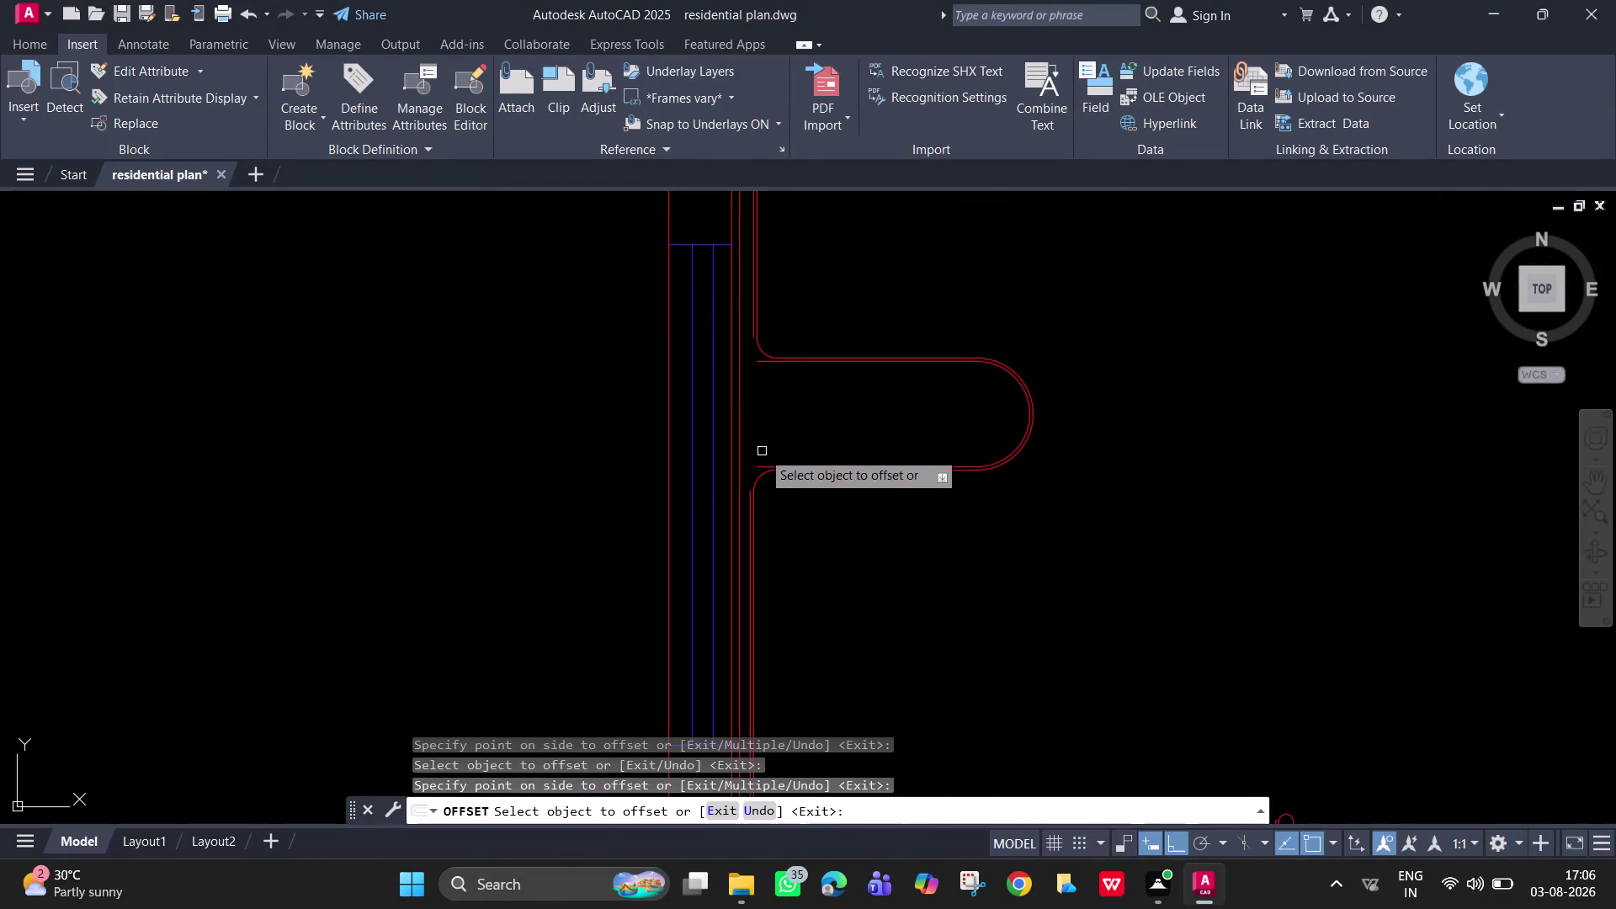
key(Escape)
Fillet the new lower and upper projection lines into the new edge line.
text(f)
key(space)
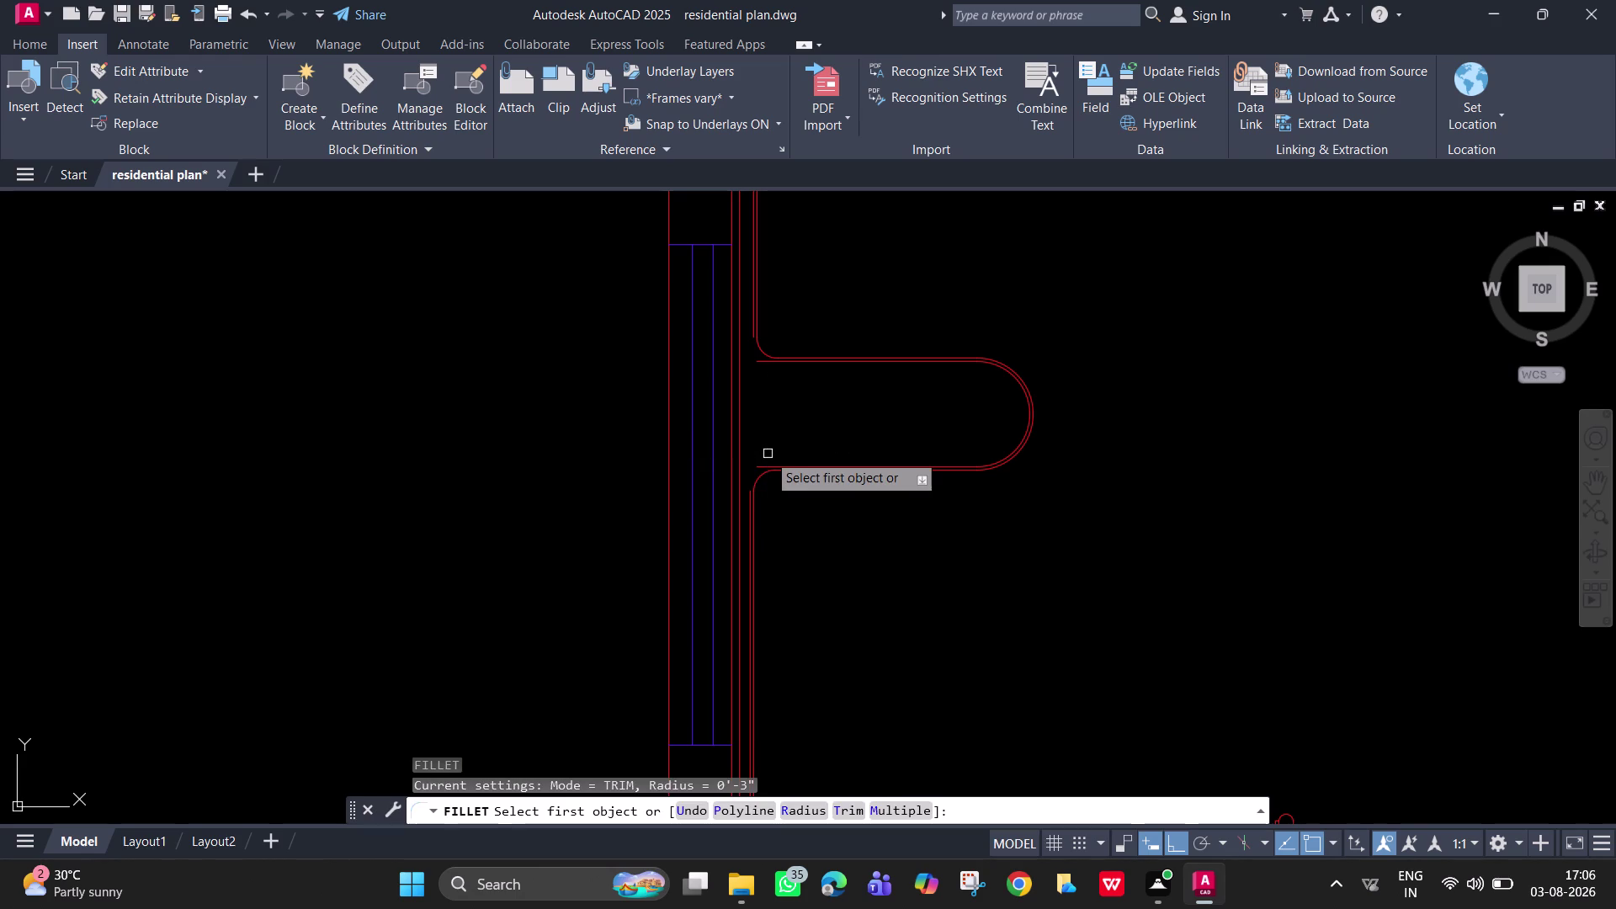
scroll(up, 3)
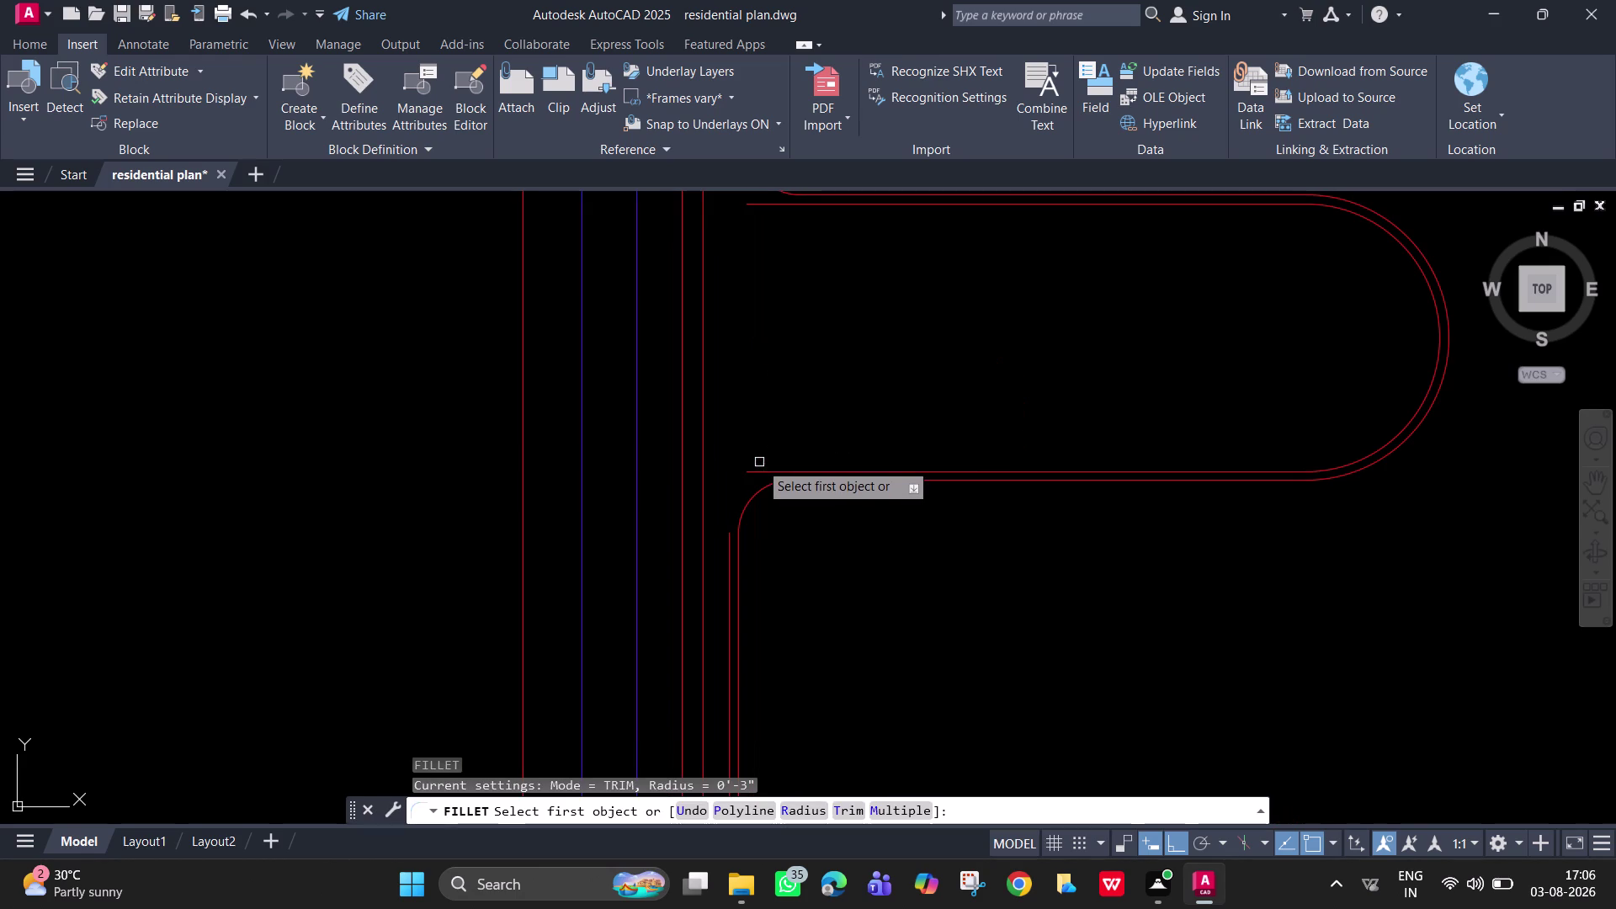
click(768, 471)
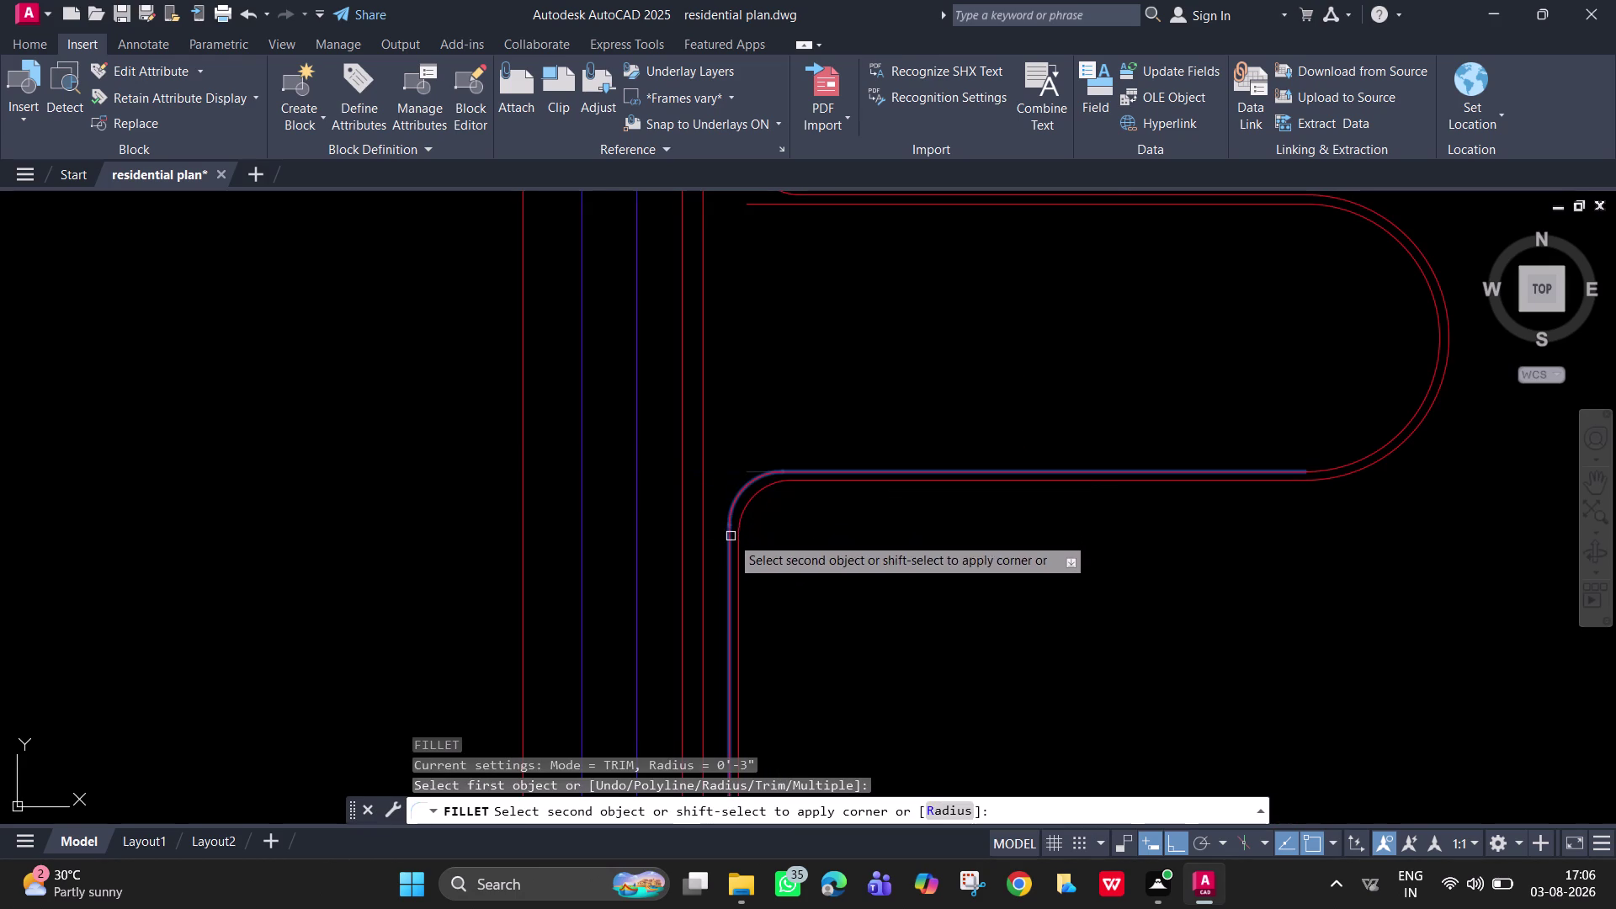
click(731, 536)
middle_drag(791, 332, 772, 689)
key(space)
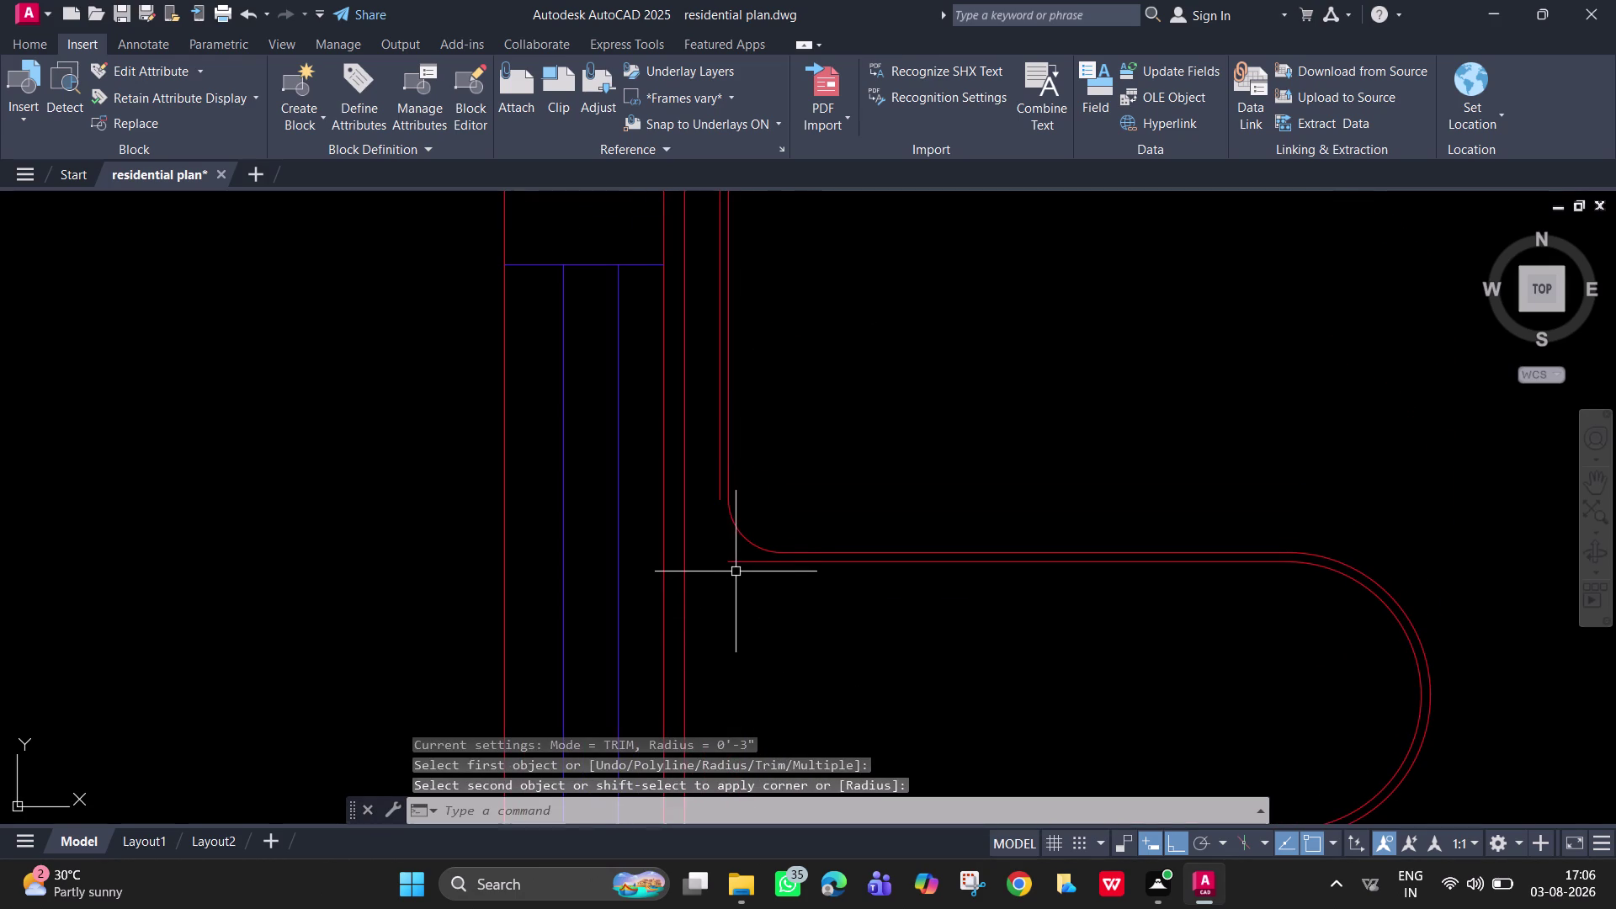
click(741, 563)
click(717, 480)
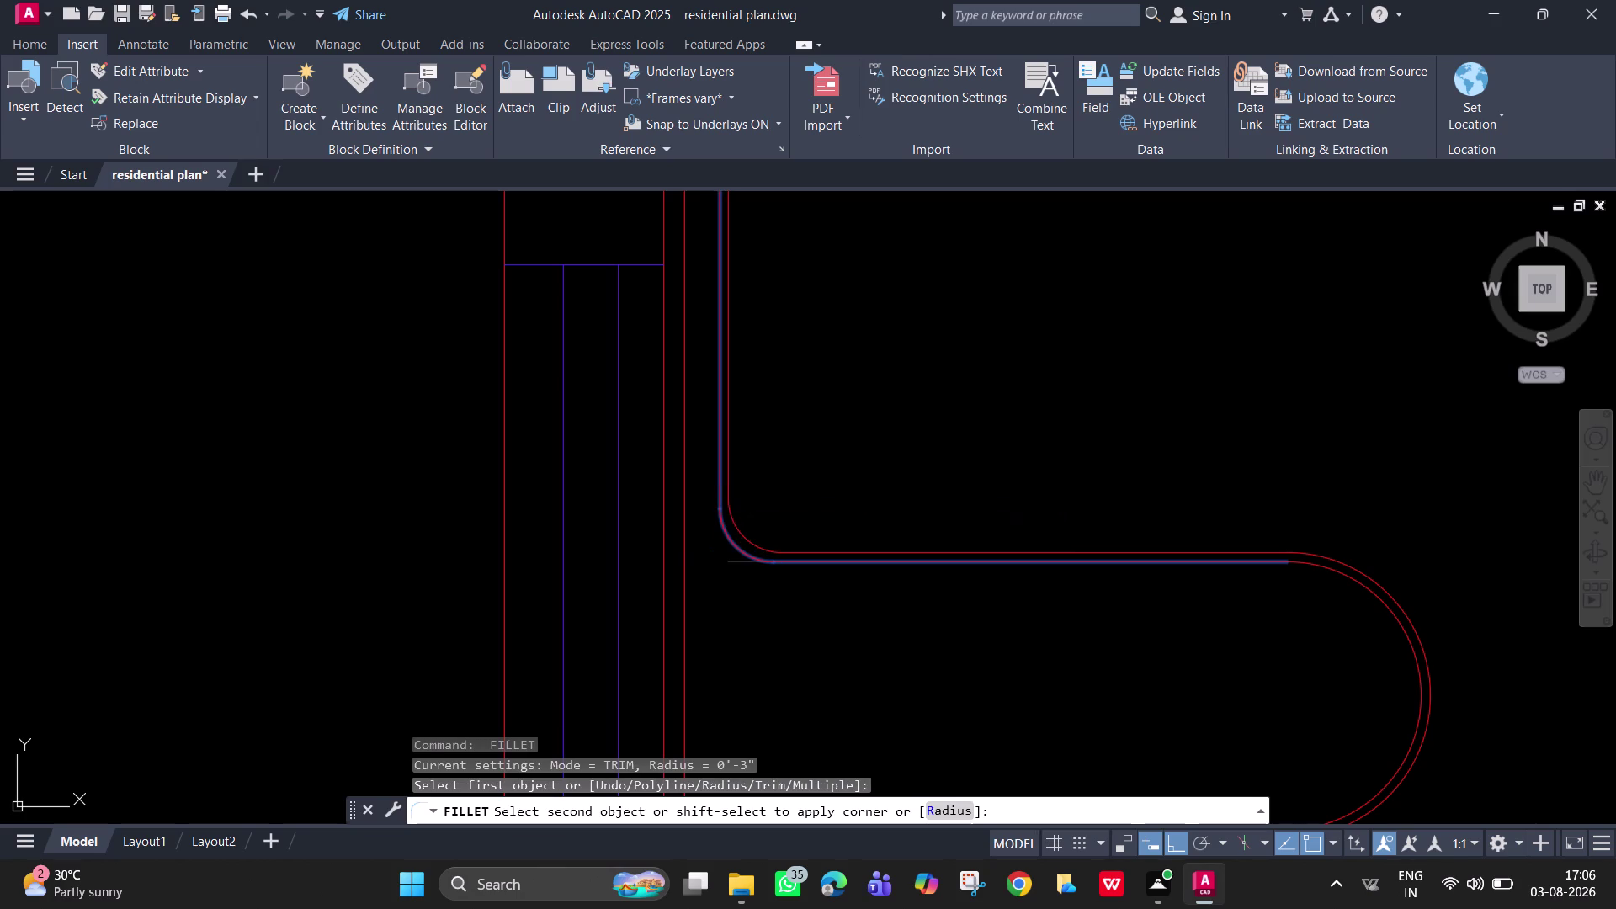
scroll(down, 3)
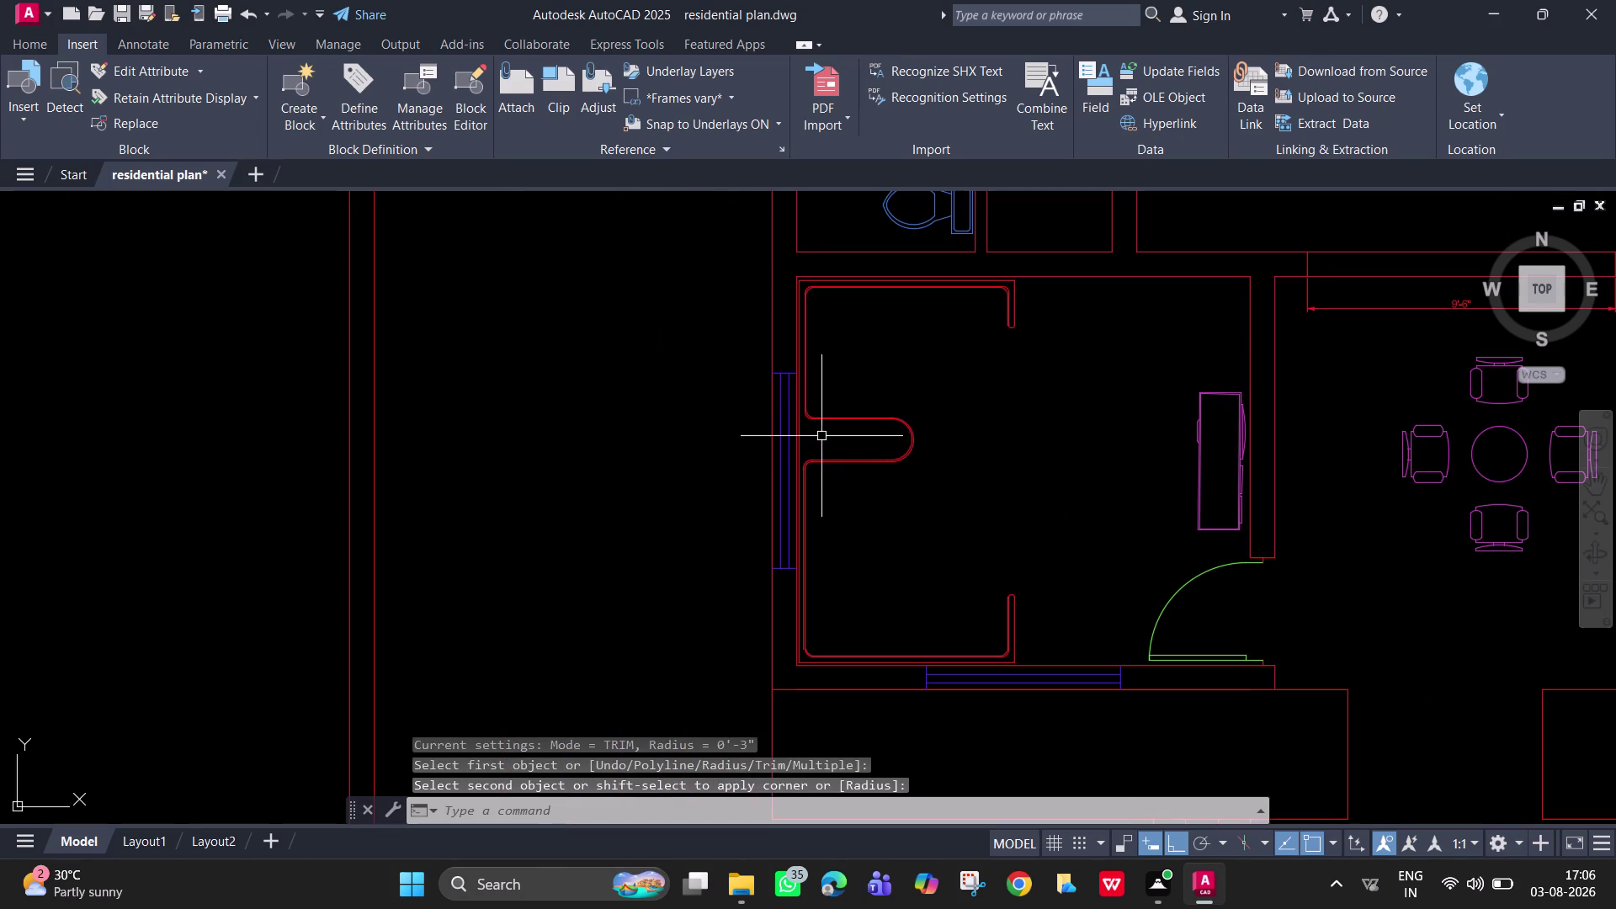
key(Escape)
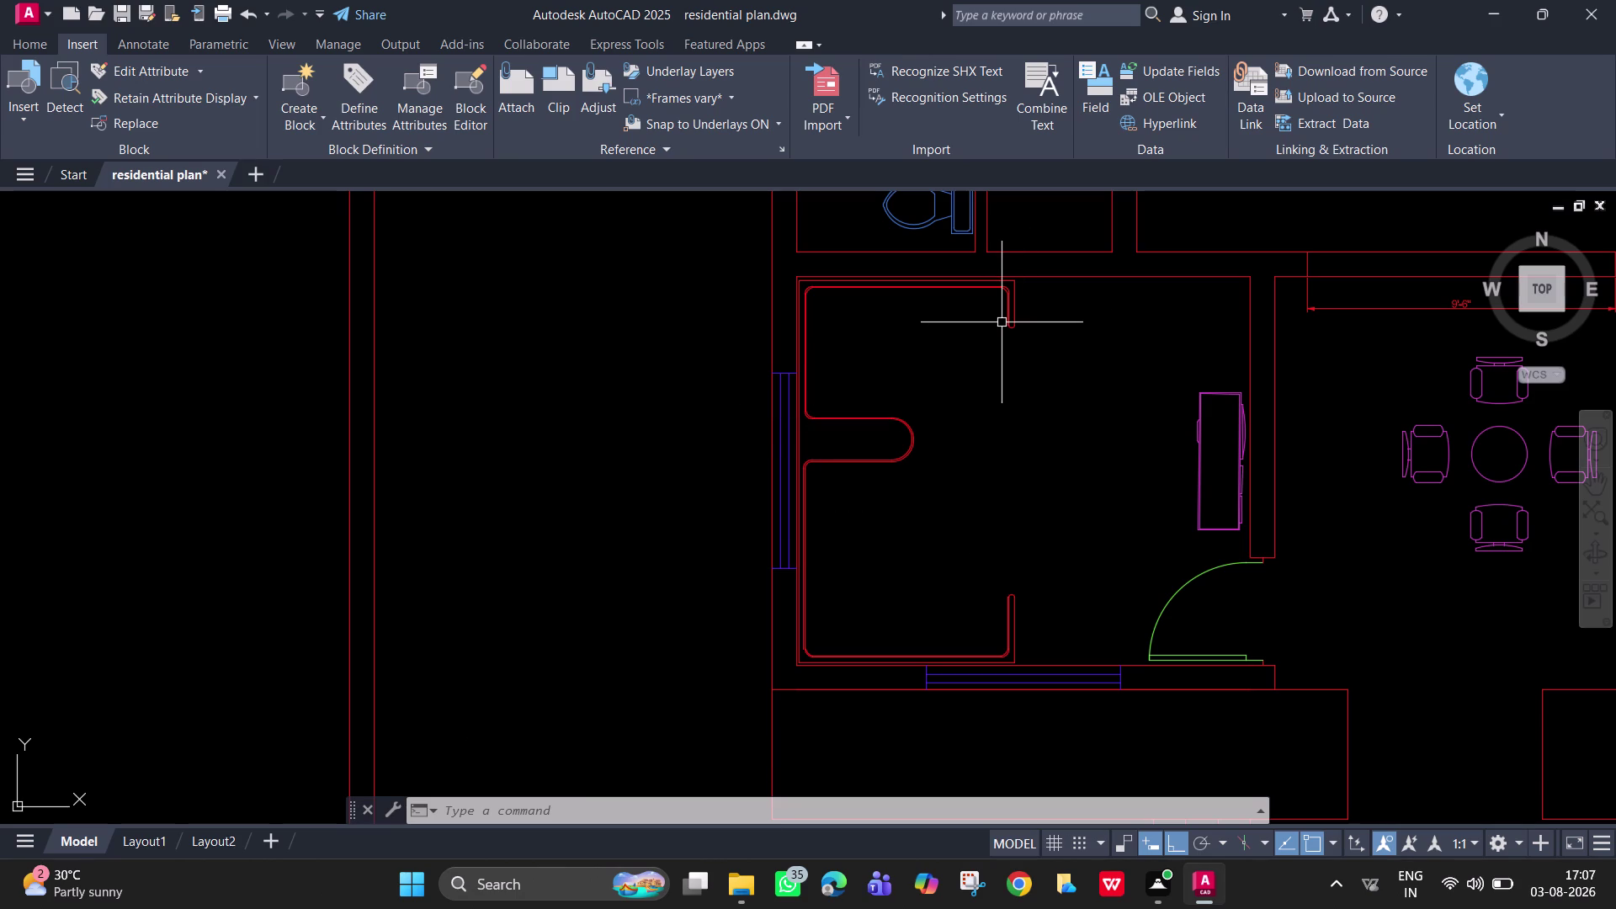
Draw a line from the outline's top-right end leftward, then down past the bump.
key(space)
key(space)
key(l)
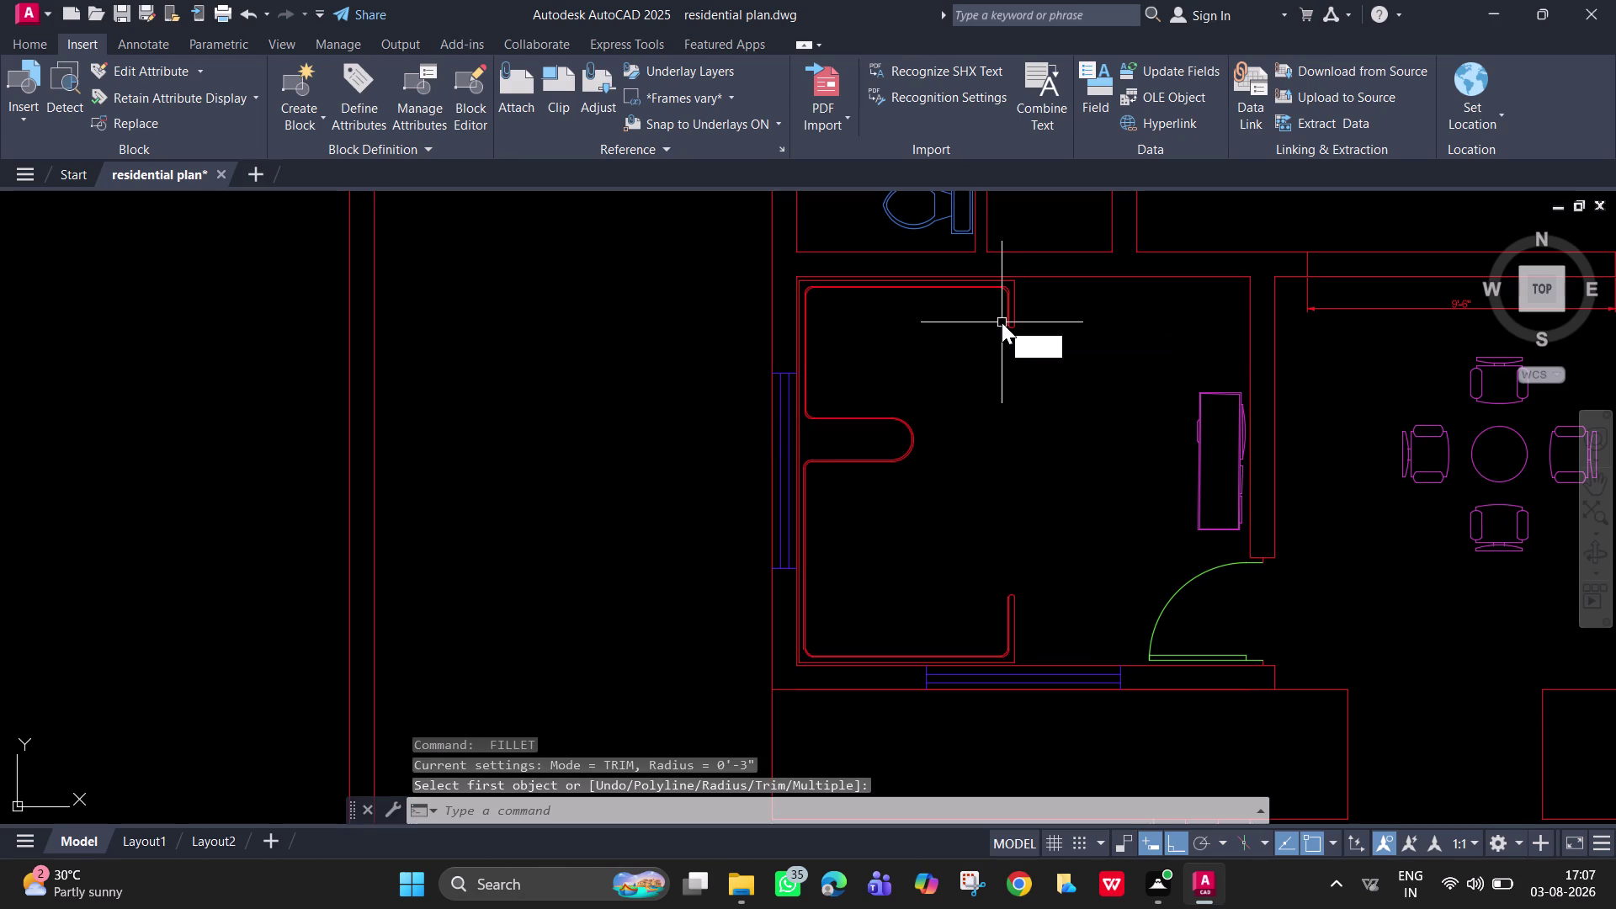
key(Return)
scroll(up, 3)
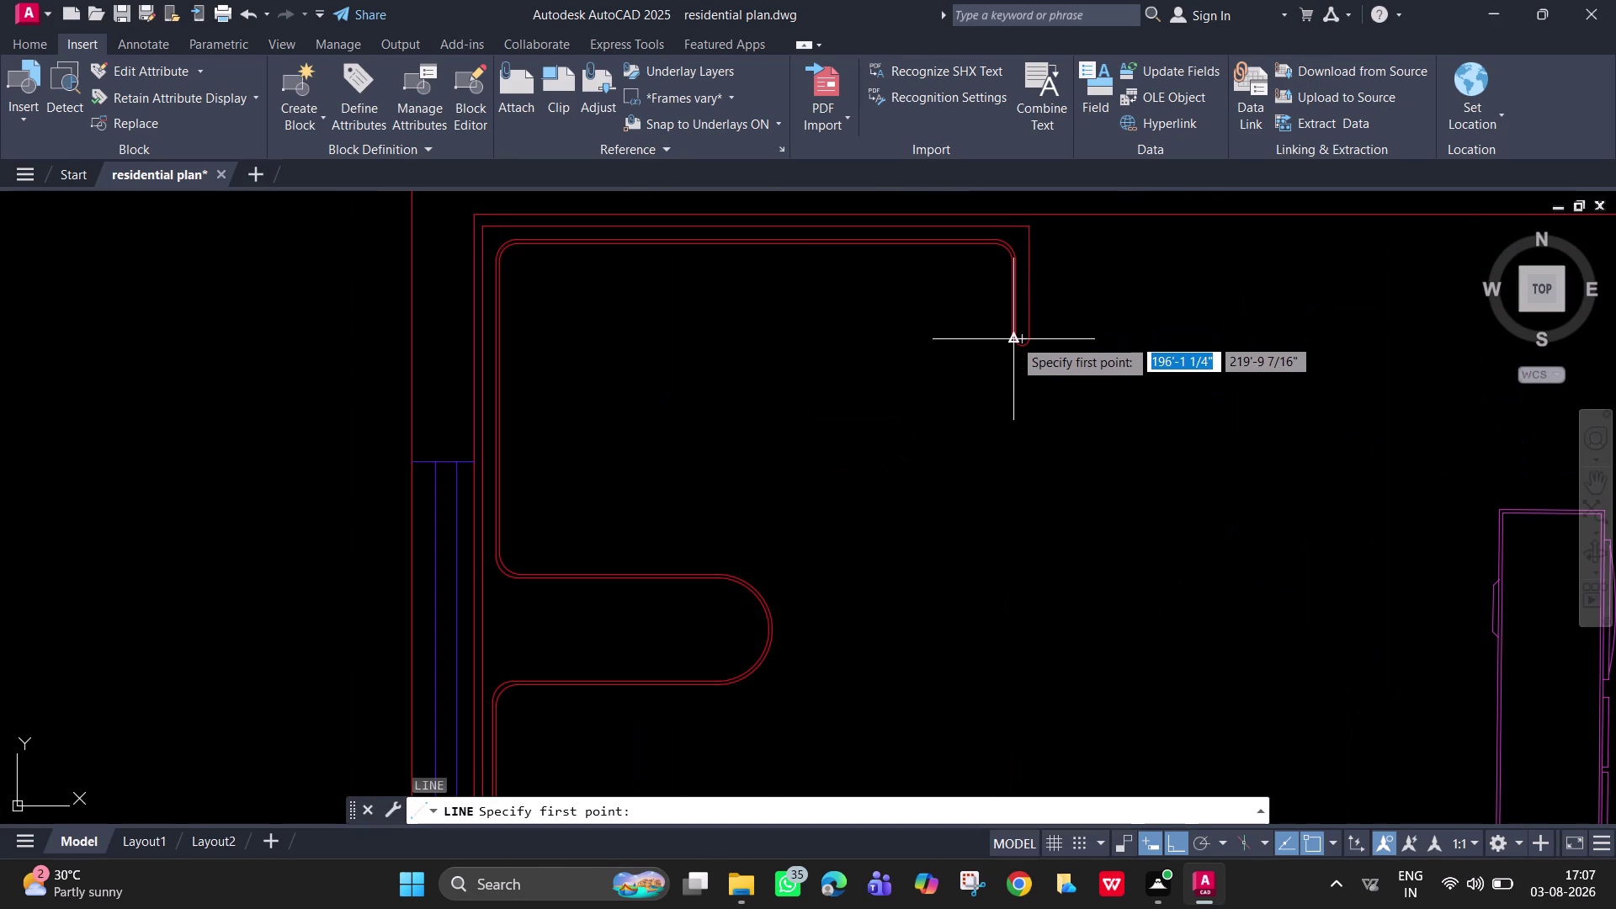
click(1007, 341)
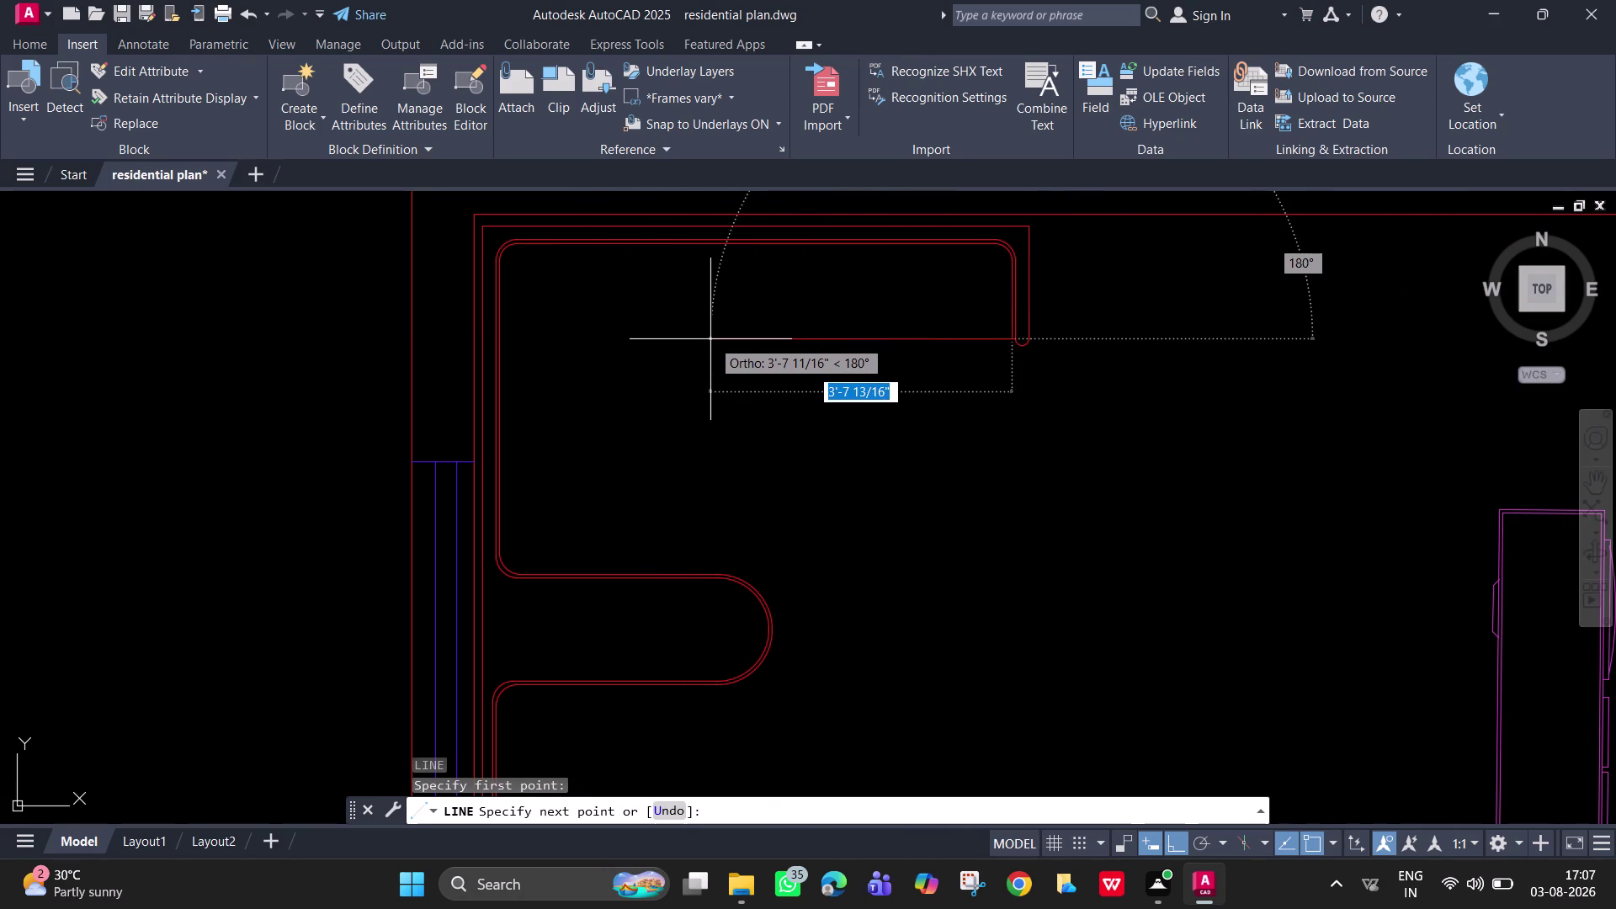
click(708, 339)
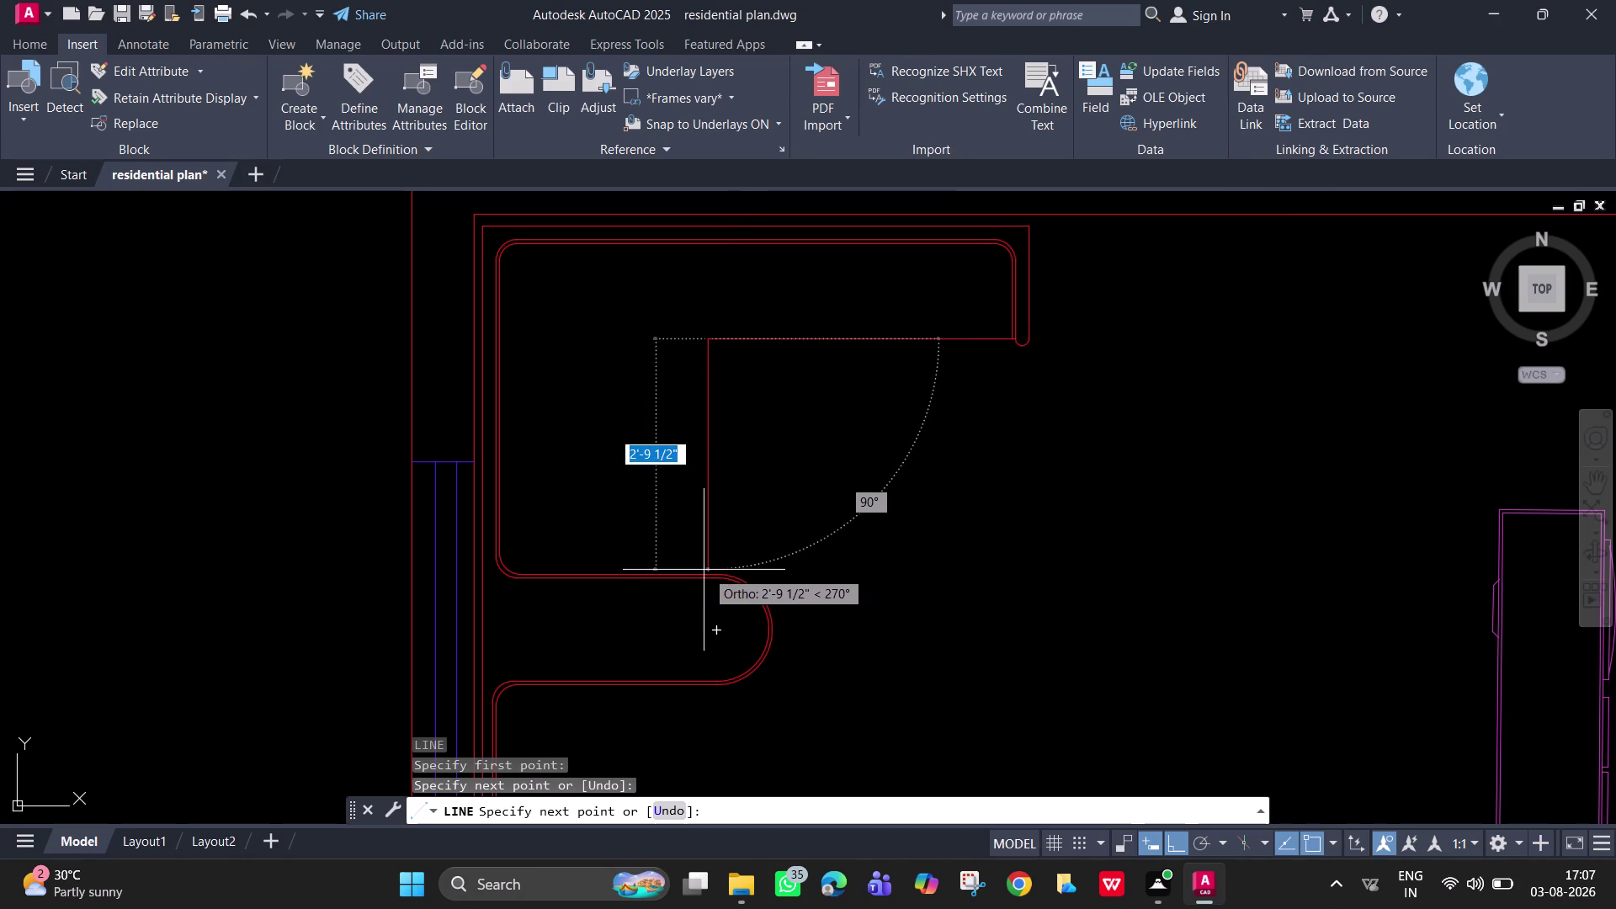
click(711, 573)
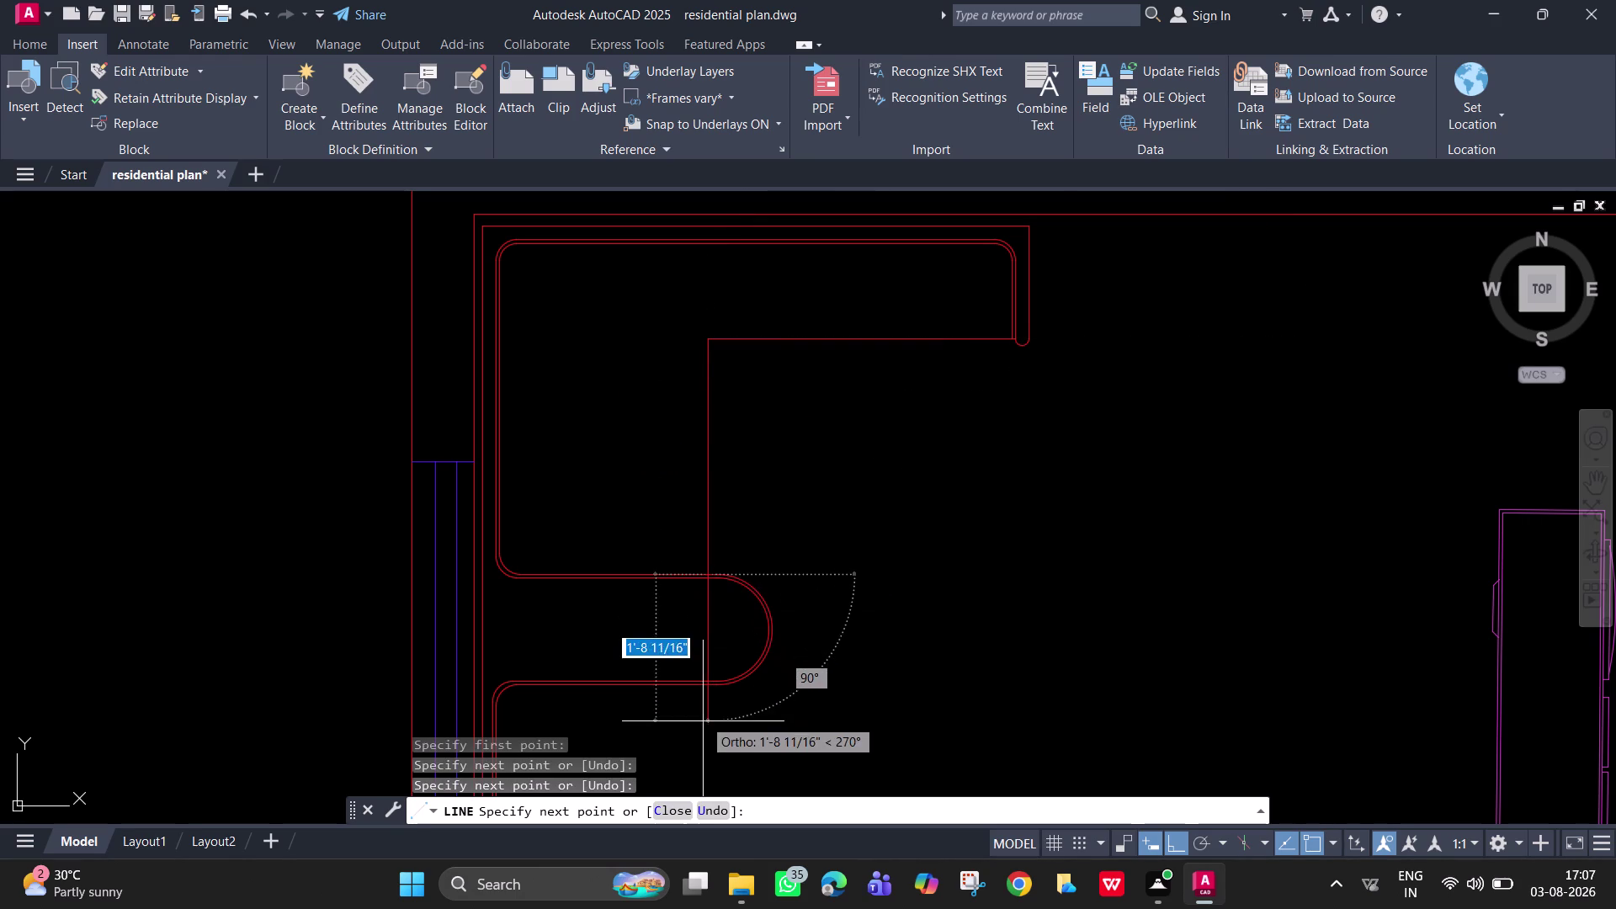
scroll(down, 3)
middle_drag(697, 601, 698, 367)
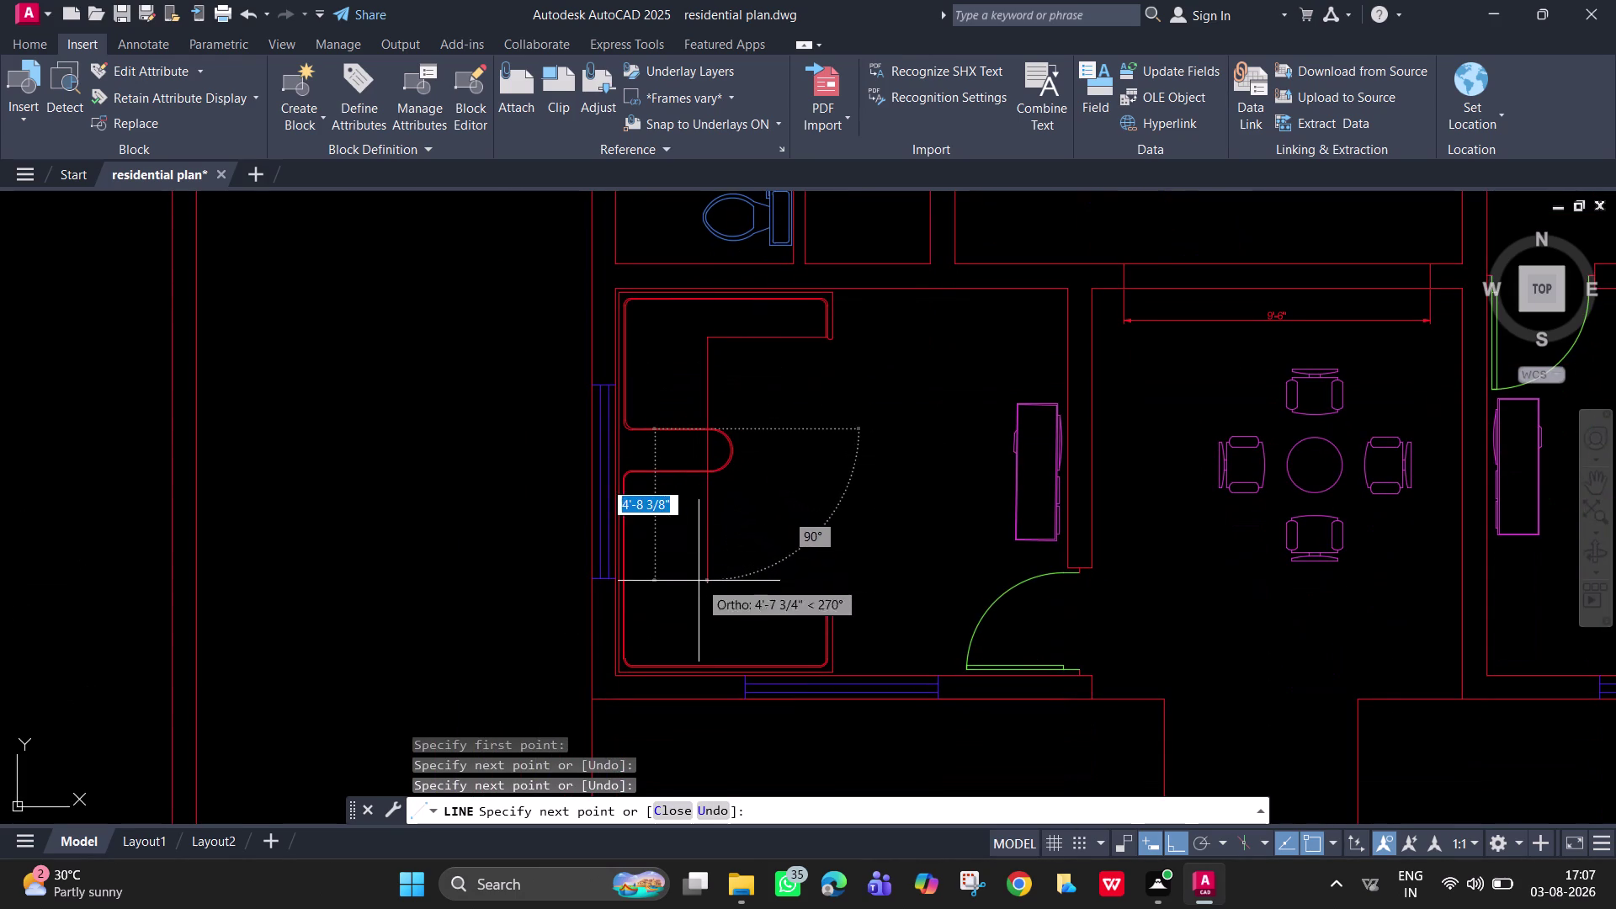
click(703, 608)
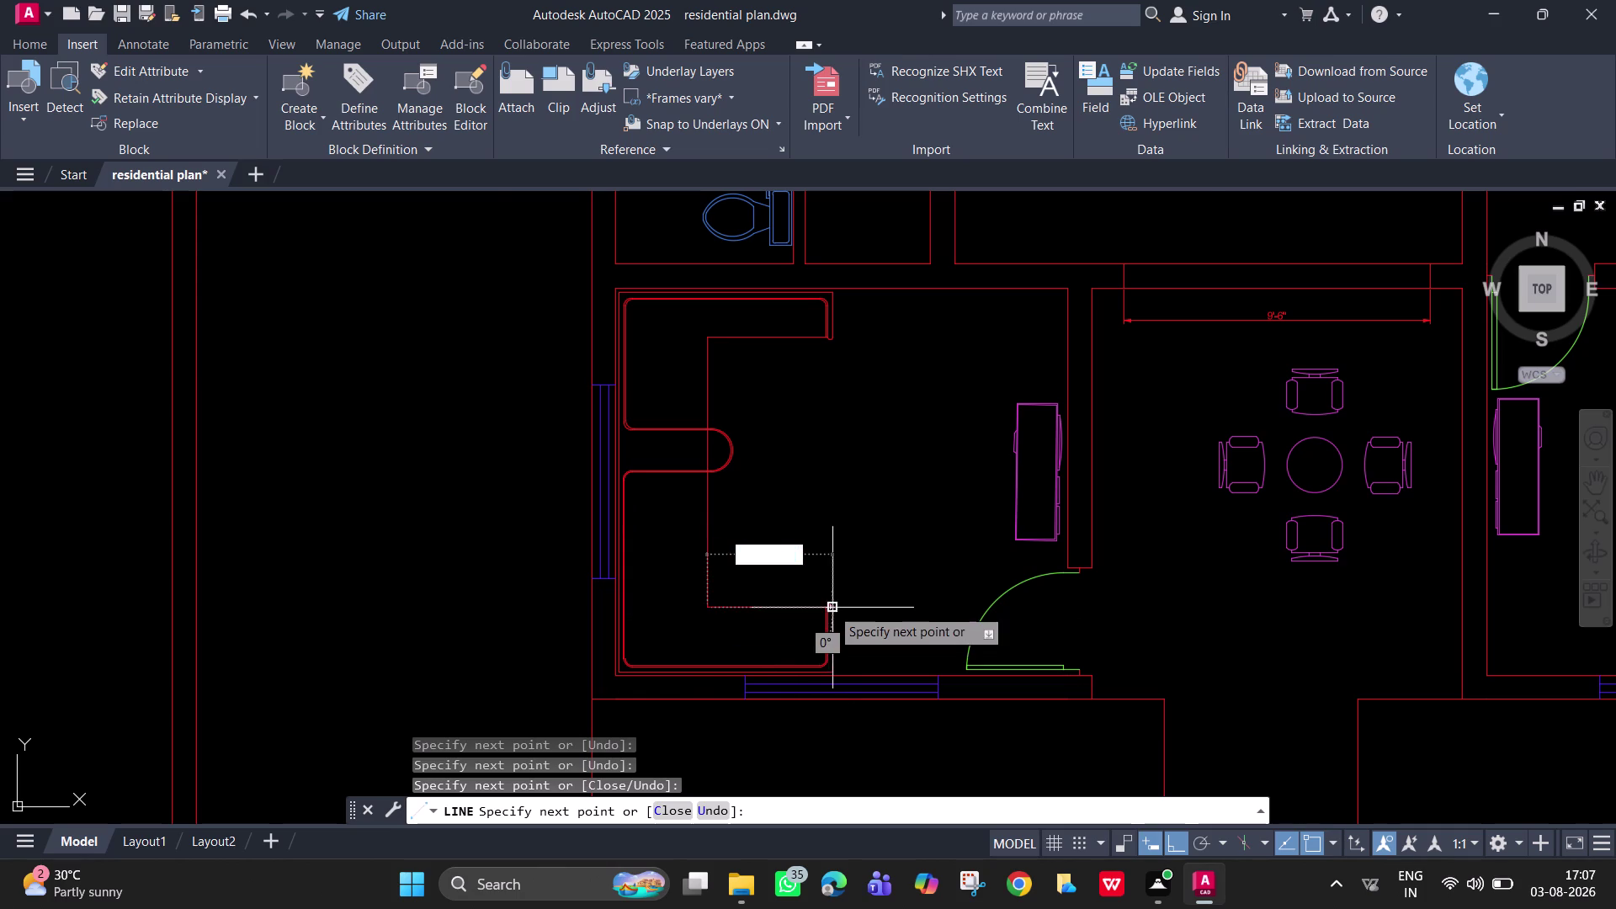
scroll(up, 3)
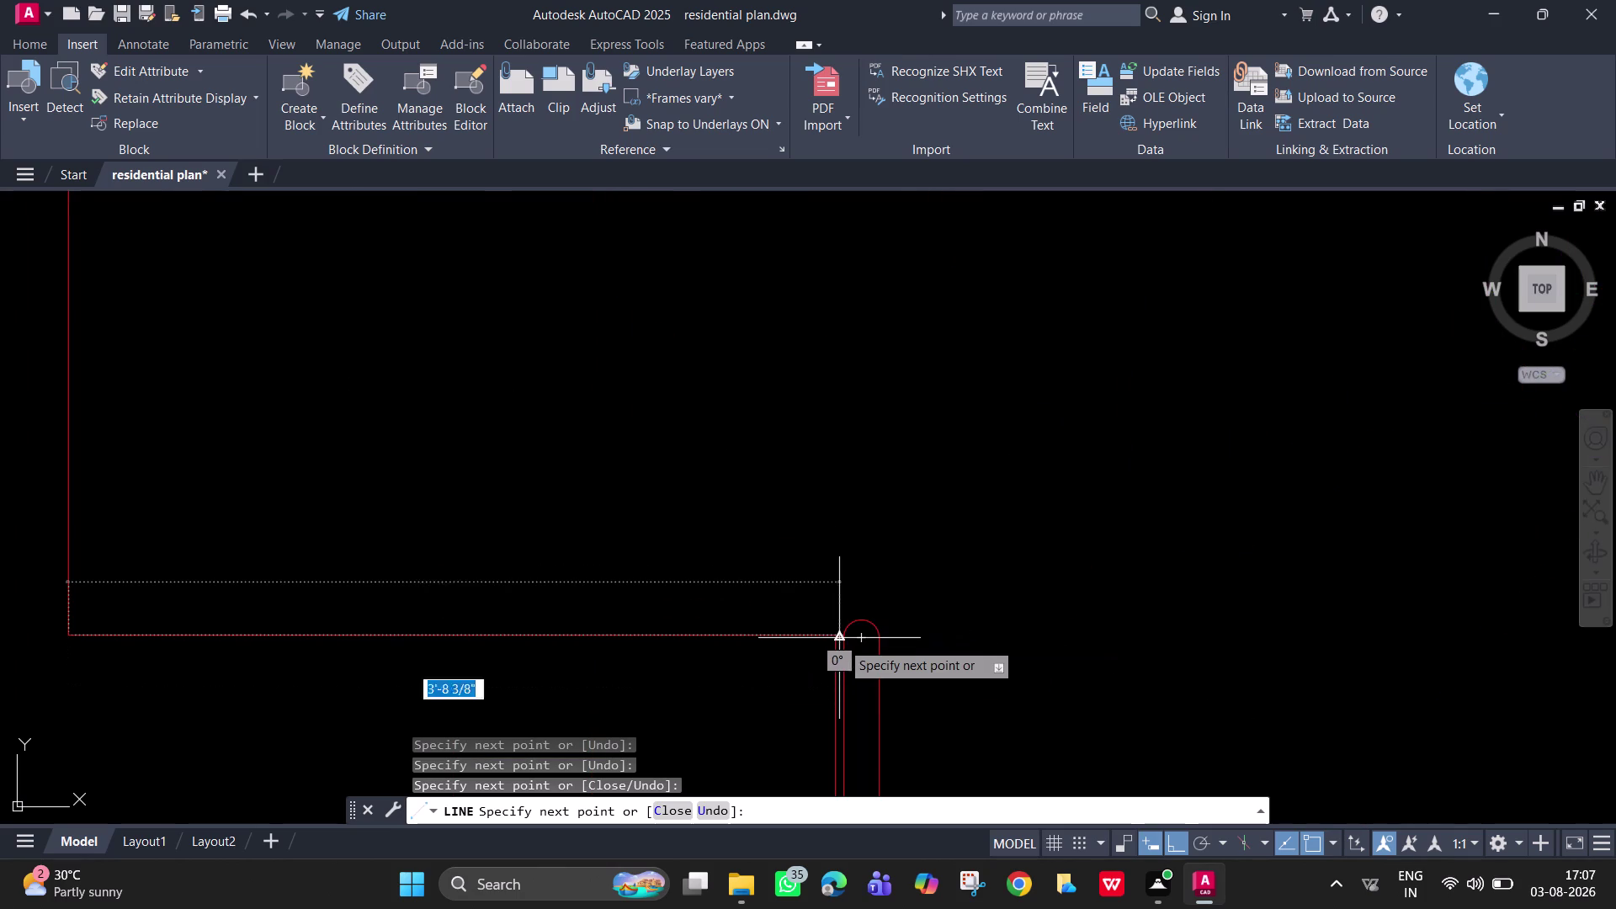
scroll(up, 3)
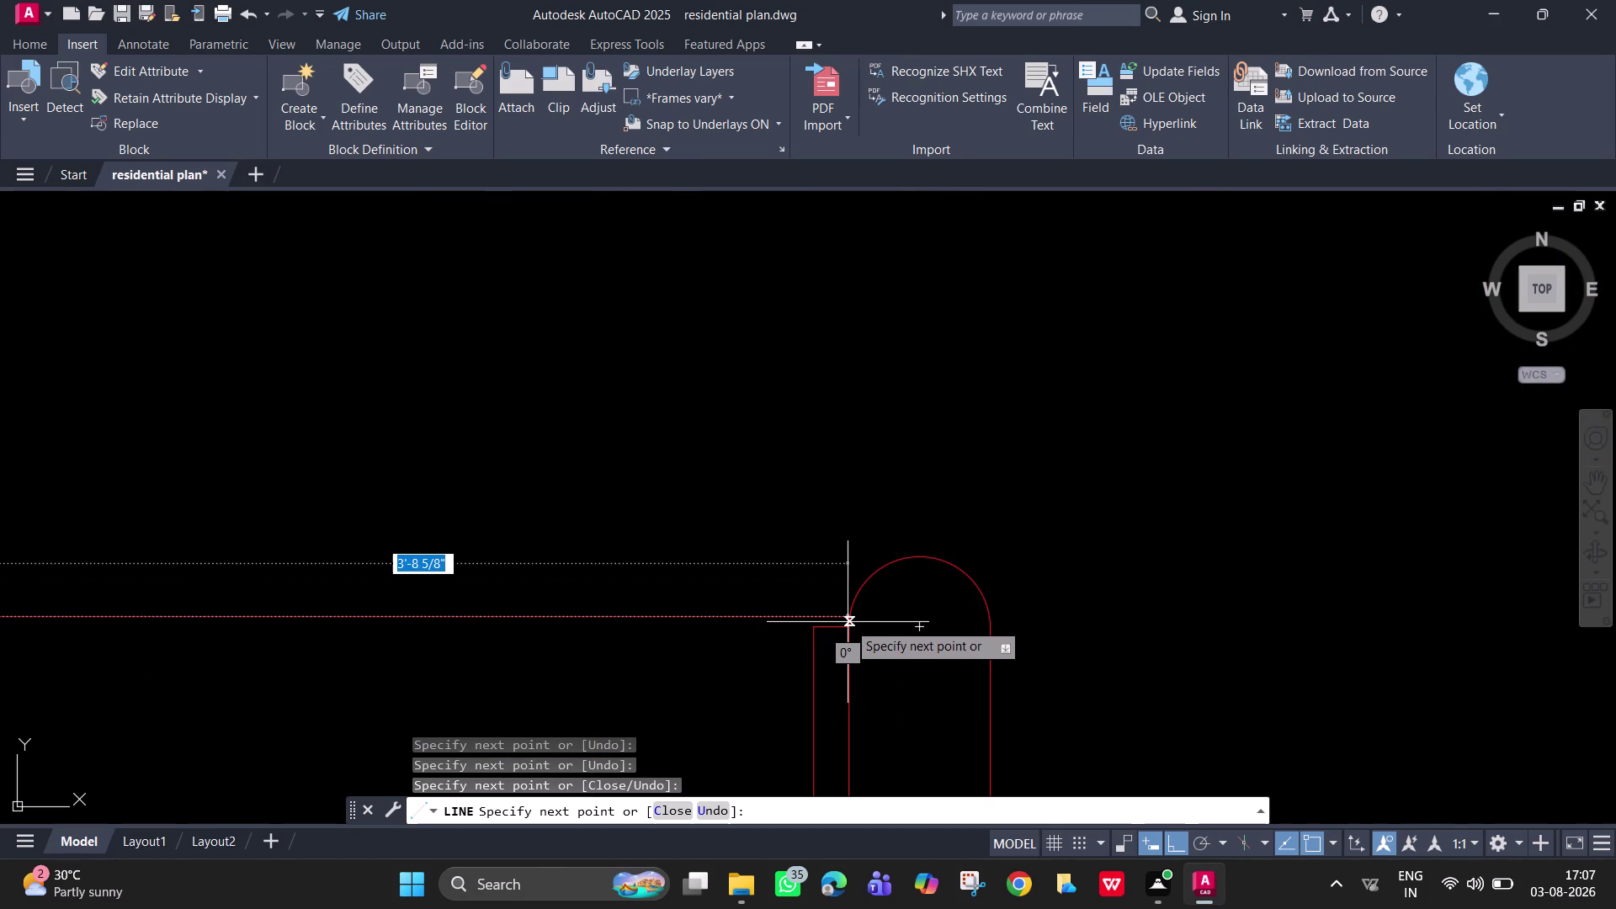
key(Escape)
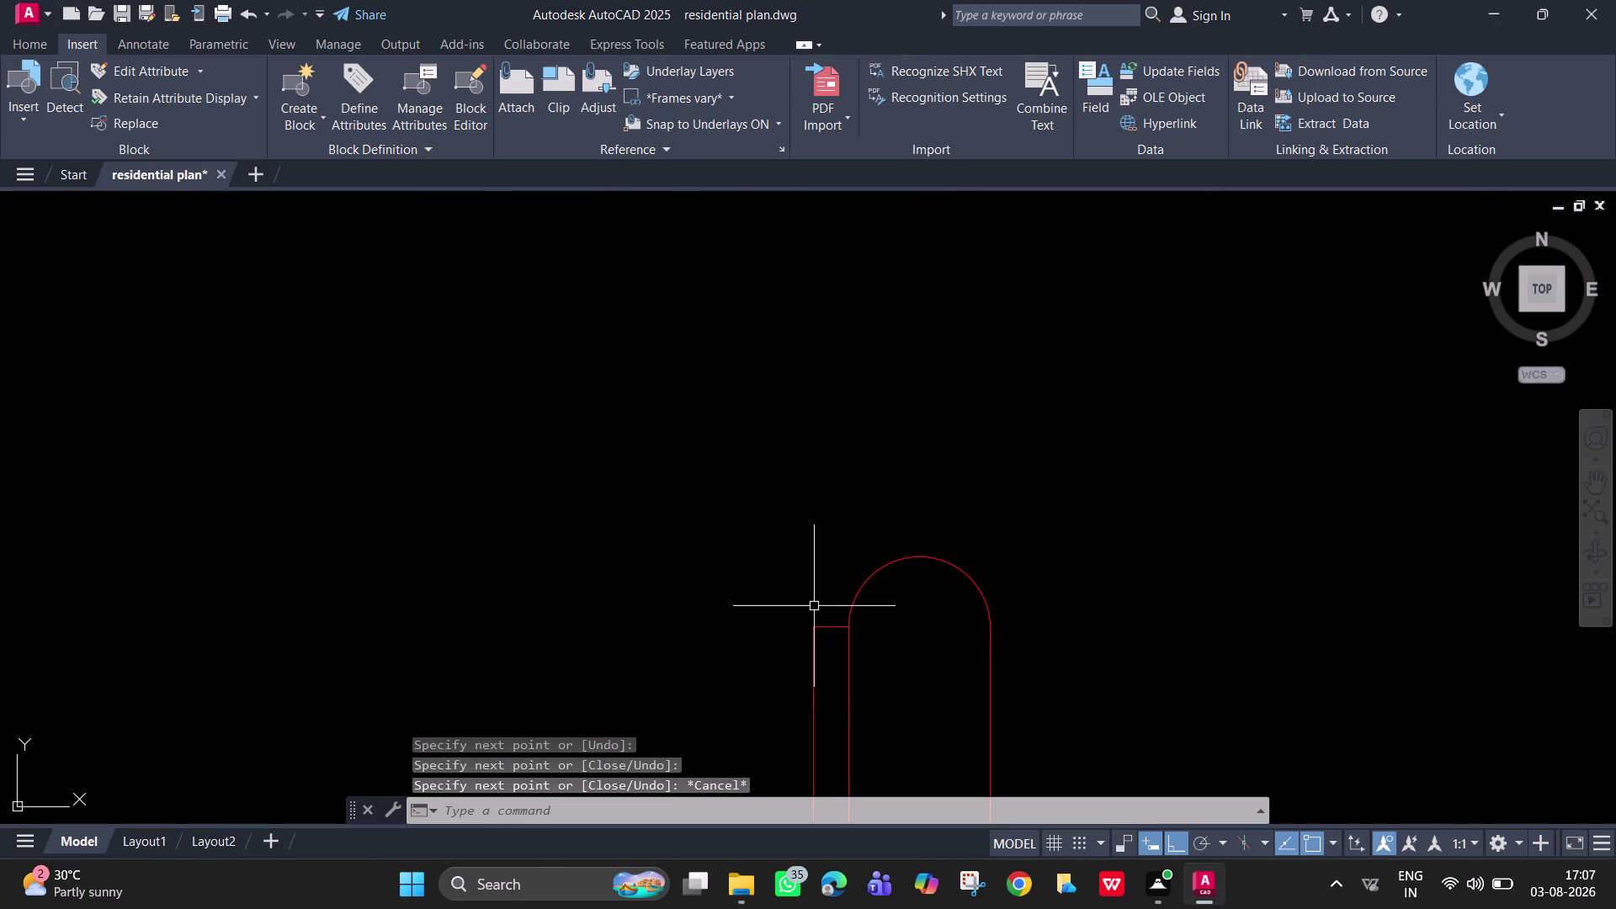
Try a second line starting beside the bump, then cancel it unfinished.
key(space)
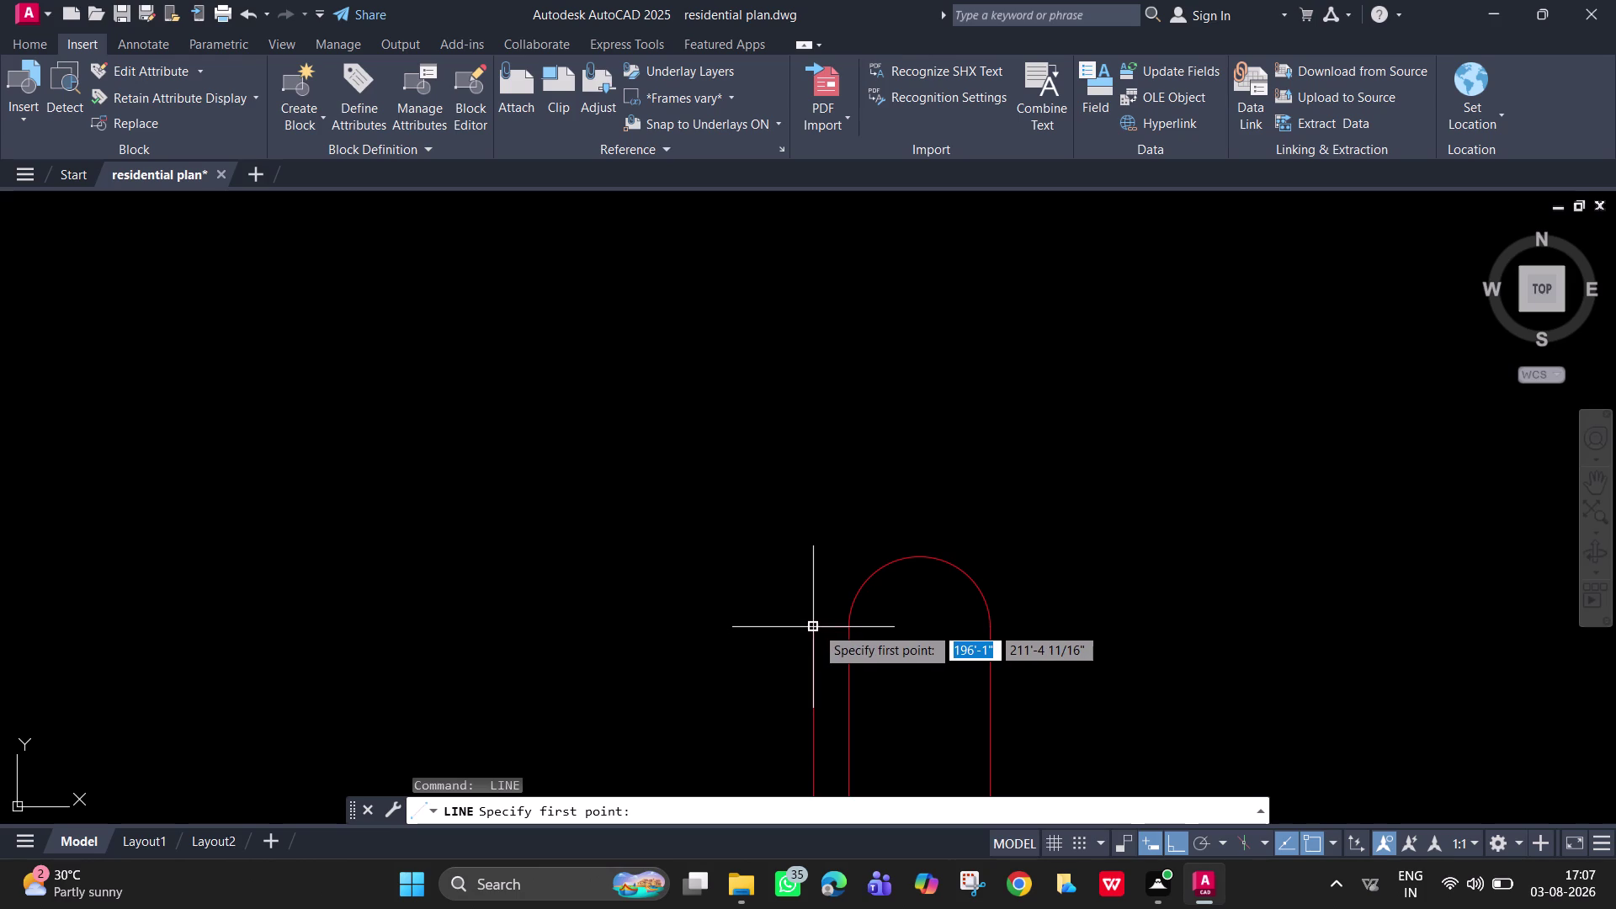
click(815, 626)
scroll(down, 3)
middle_drag(448, 576, 1078, 534)
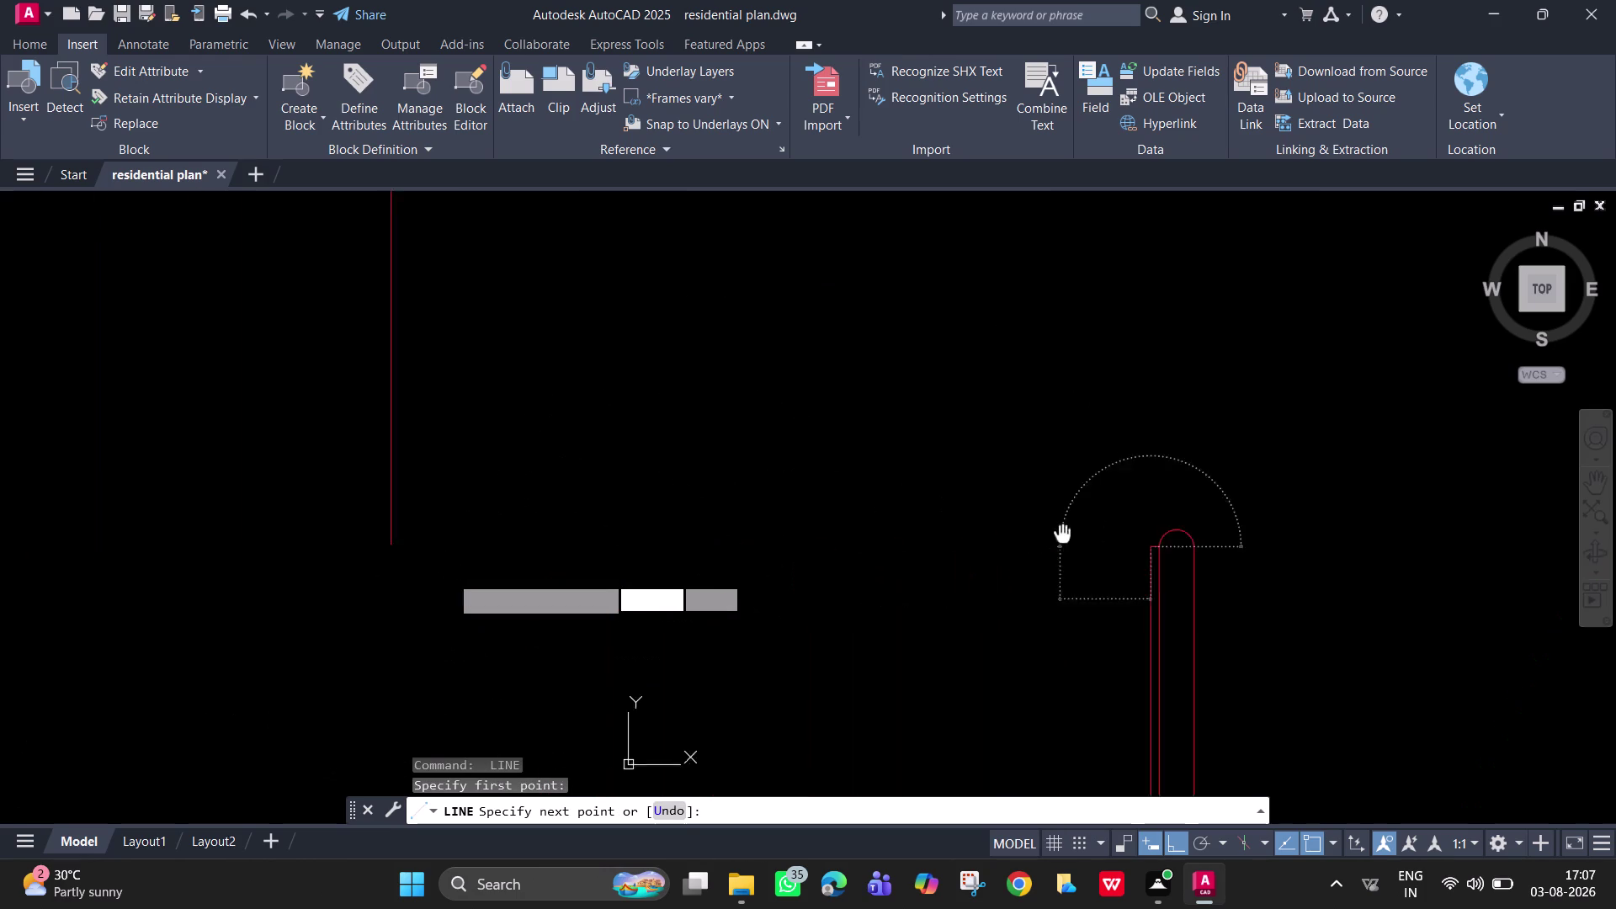
middle_drag(1078, 534, 1126, 533)
click(431, 567)
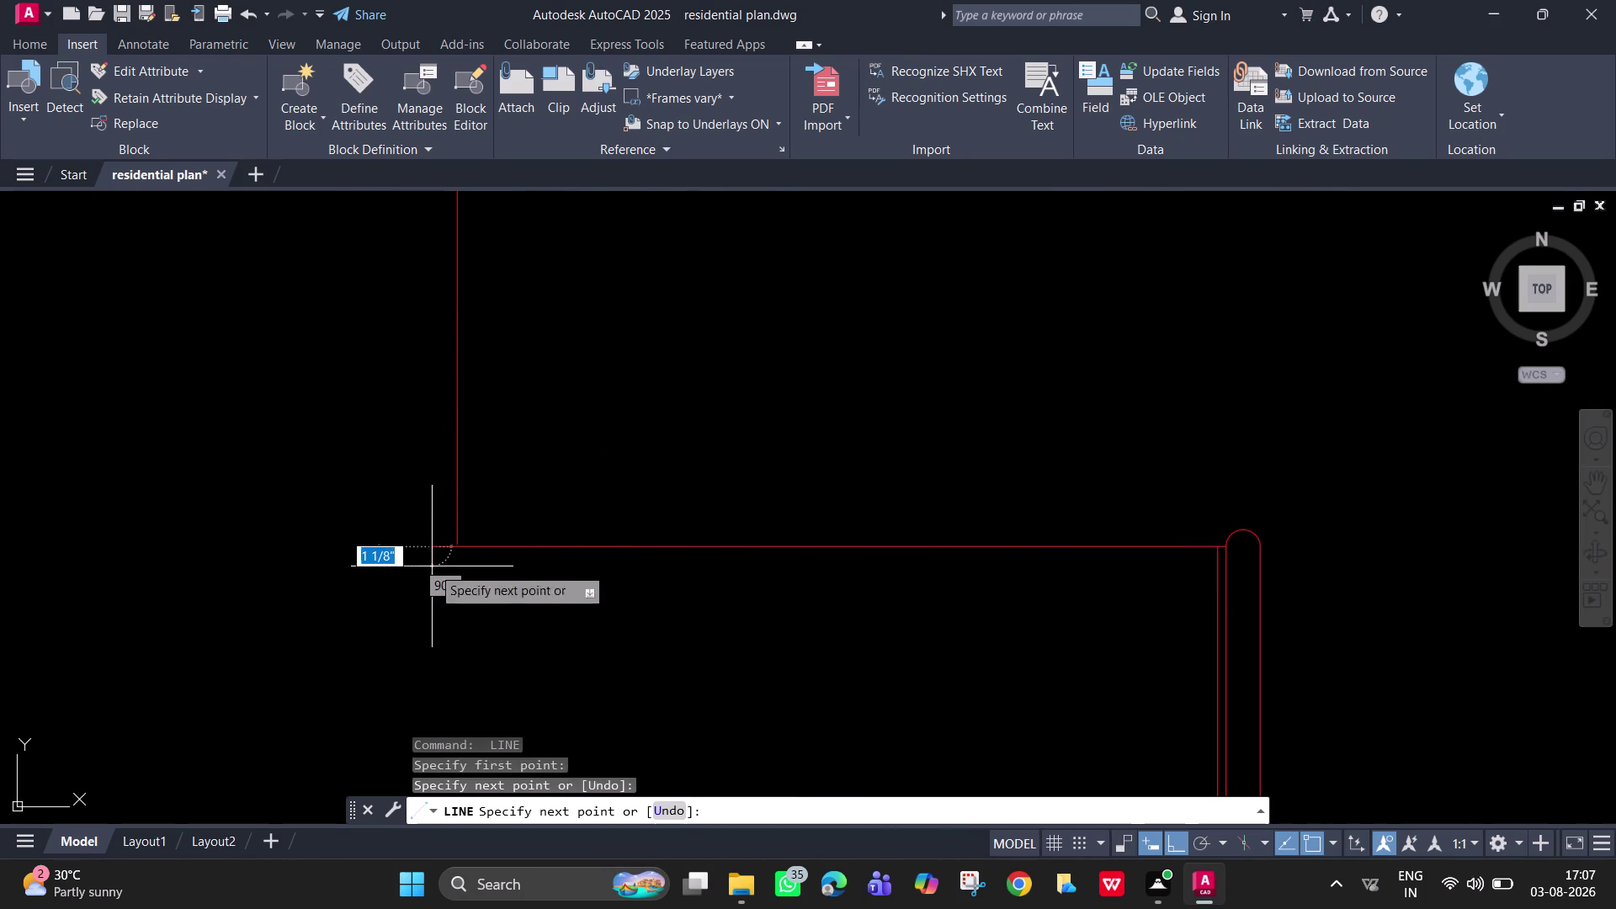
scroll(up, 3)
key(Escape)
scroll(up, 3)
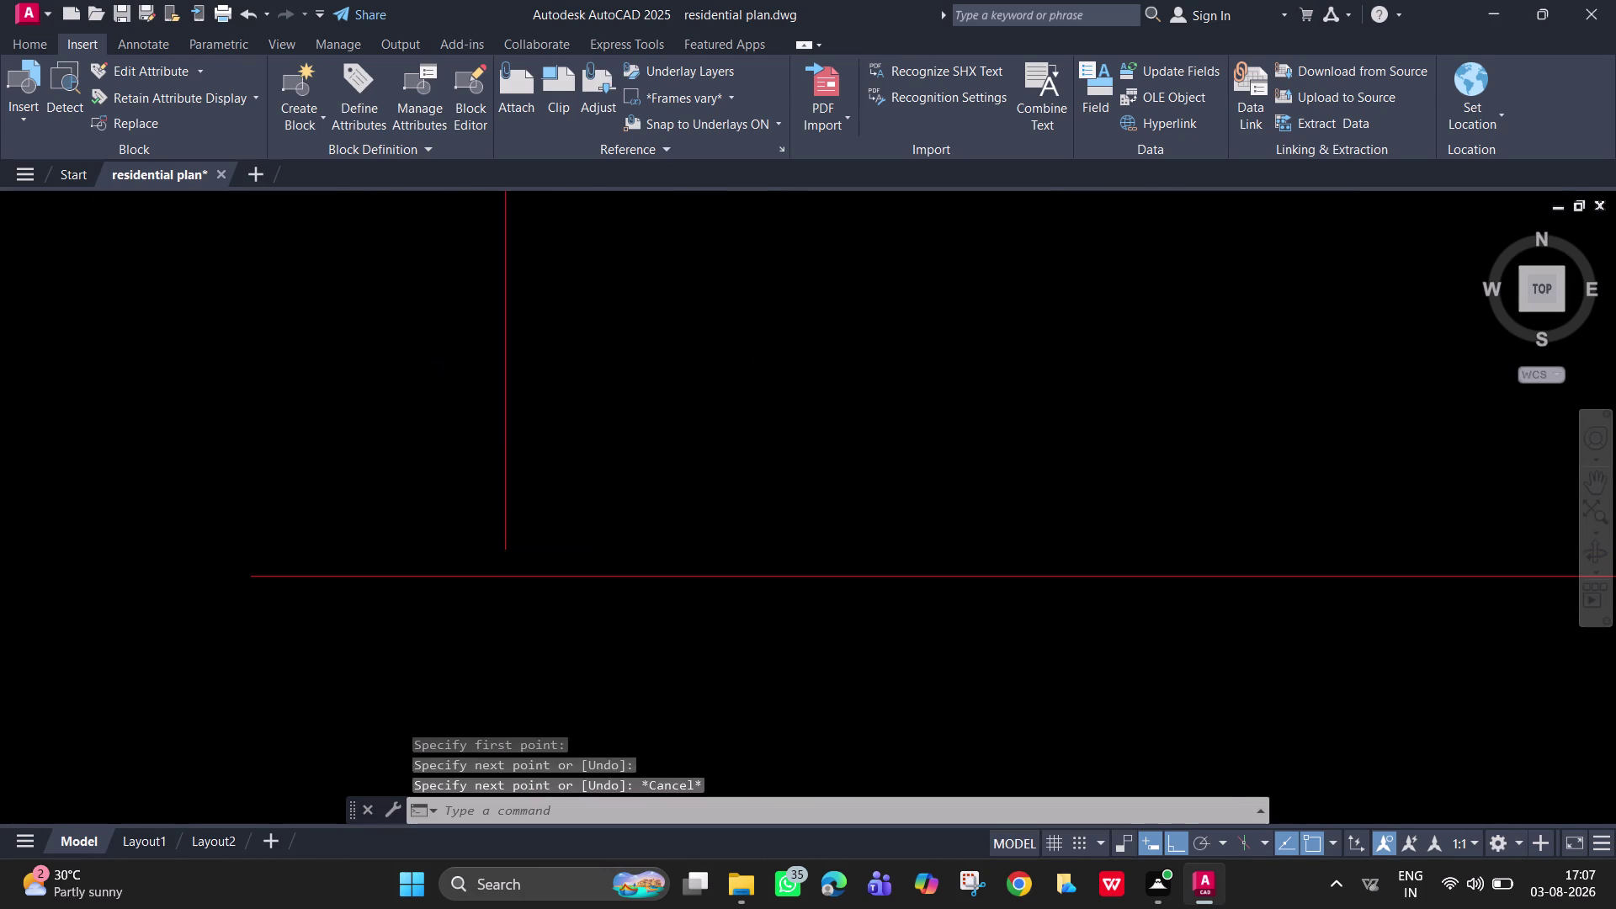
Extend the short vertical line to meet the horizontal line.
text(ec)
key(BackSpace)
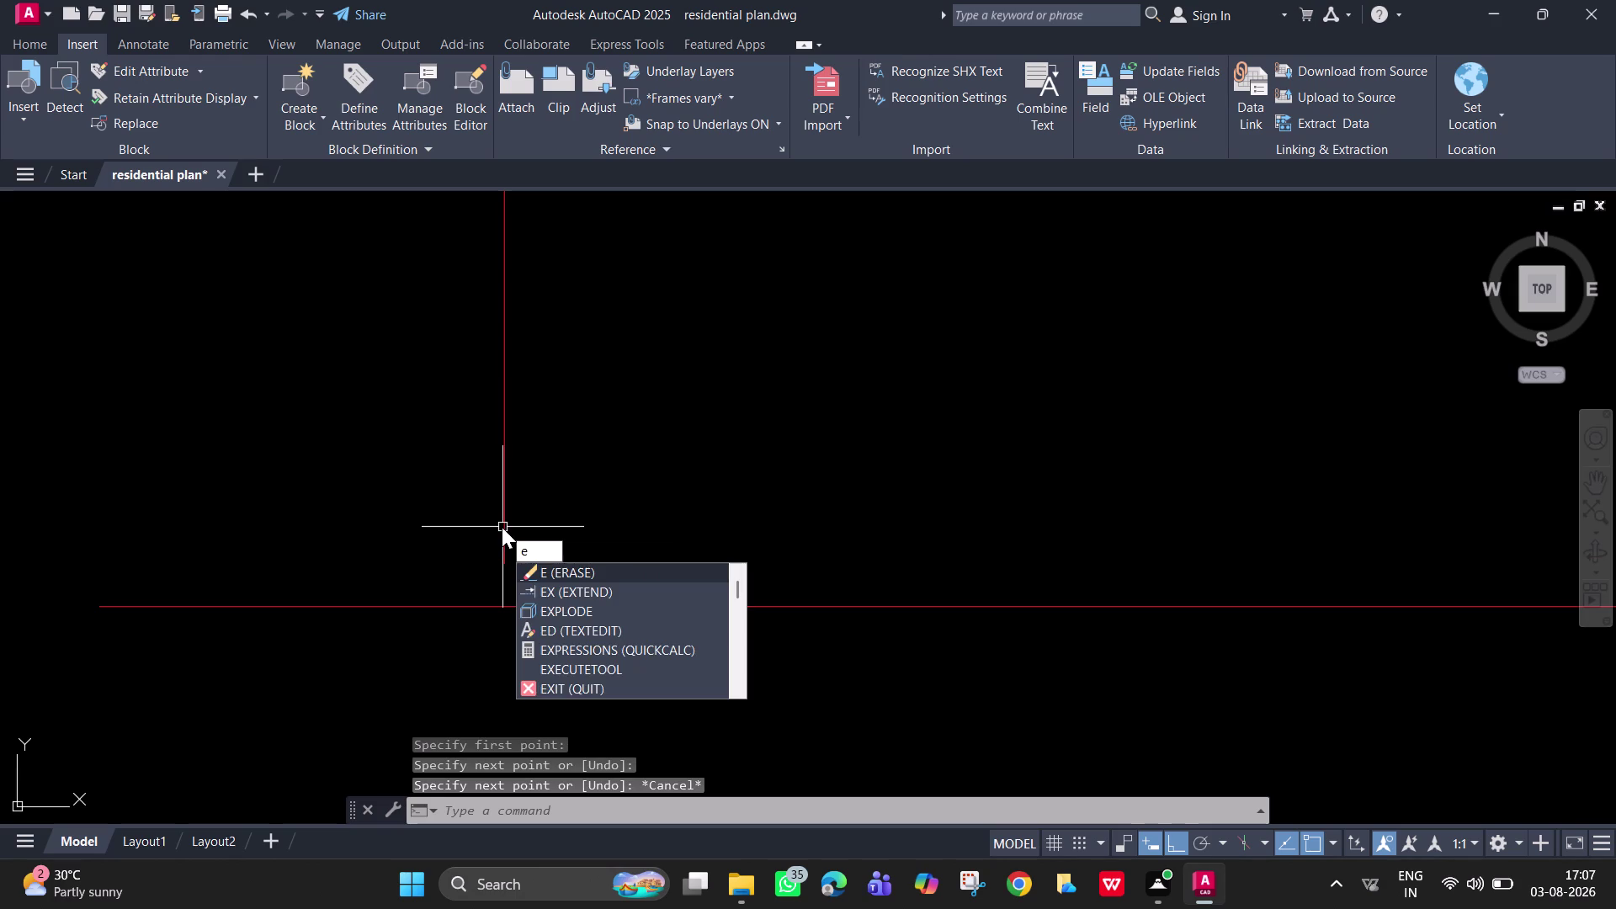
text(x)
key(space)
click(502, 505)
scroll(down, 3)
key(Escape)
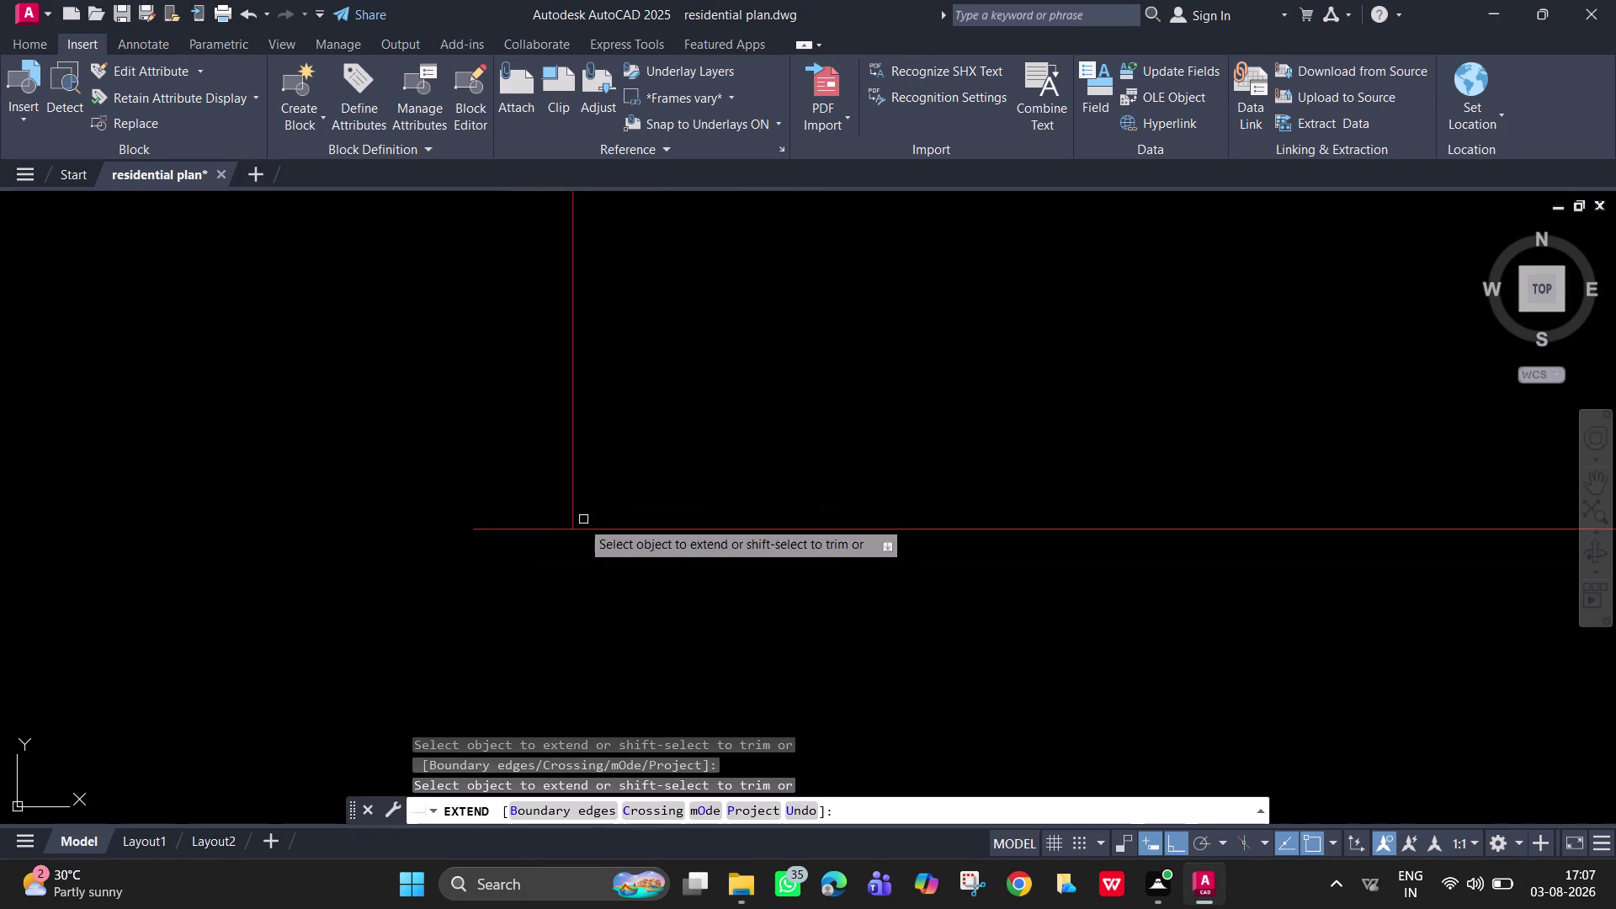
Trim the overhanging line end and the line pieces crossing the semicircular bump.
key(t)
key(t)
key(r)
key(BackSpace)
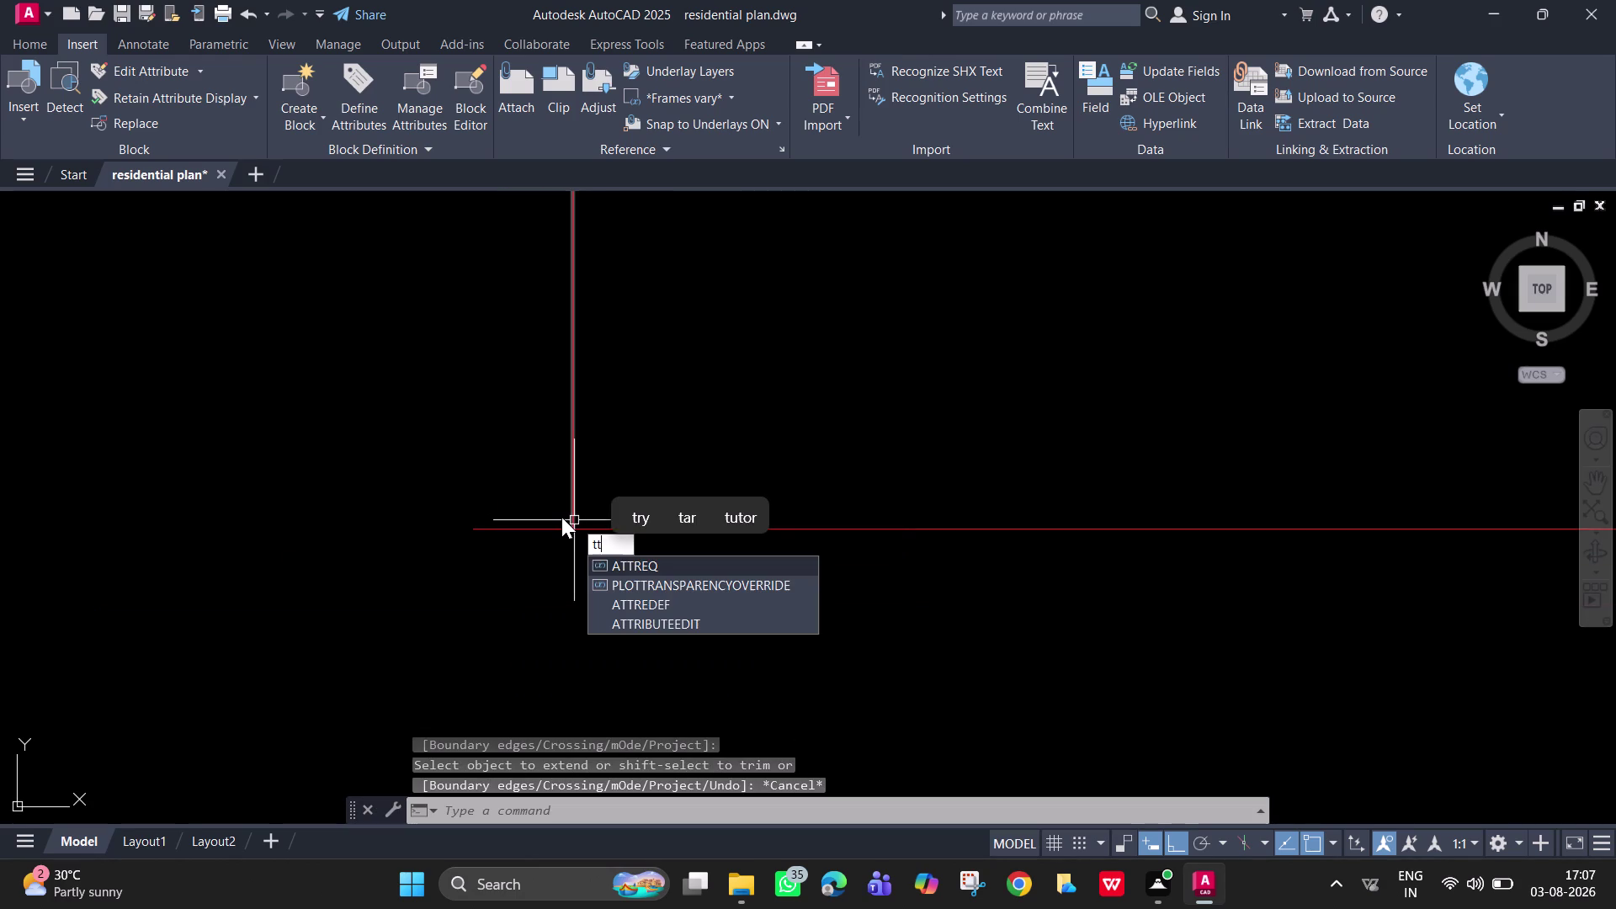
key(BackSpace)
text(r)
key(space)
click(546, 517)
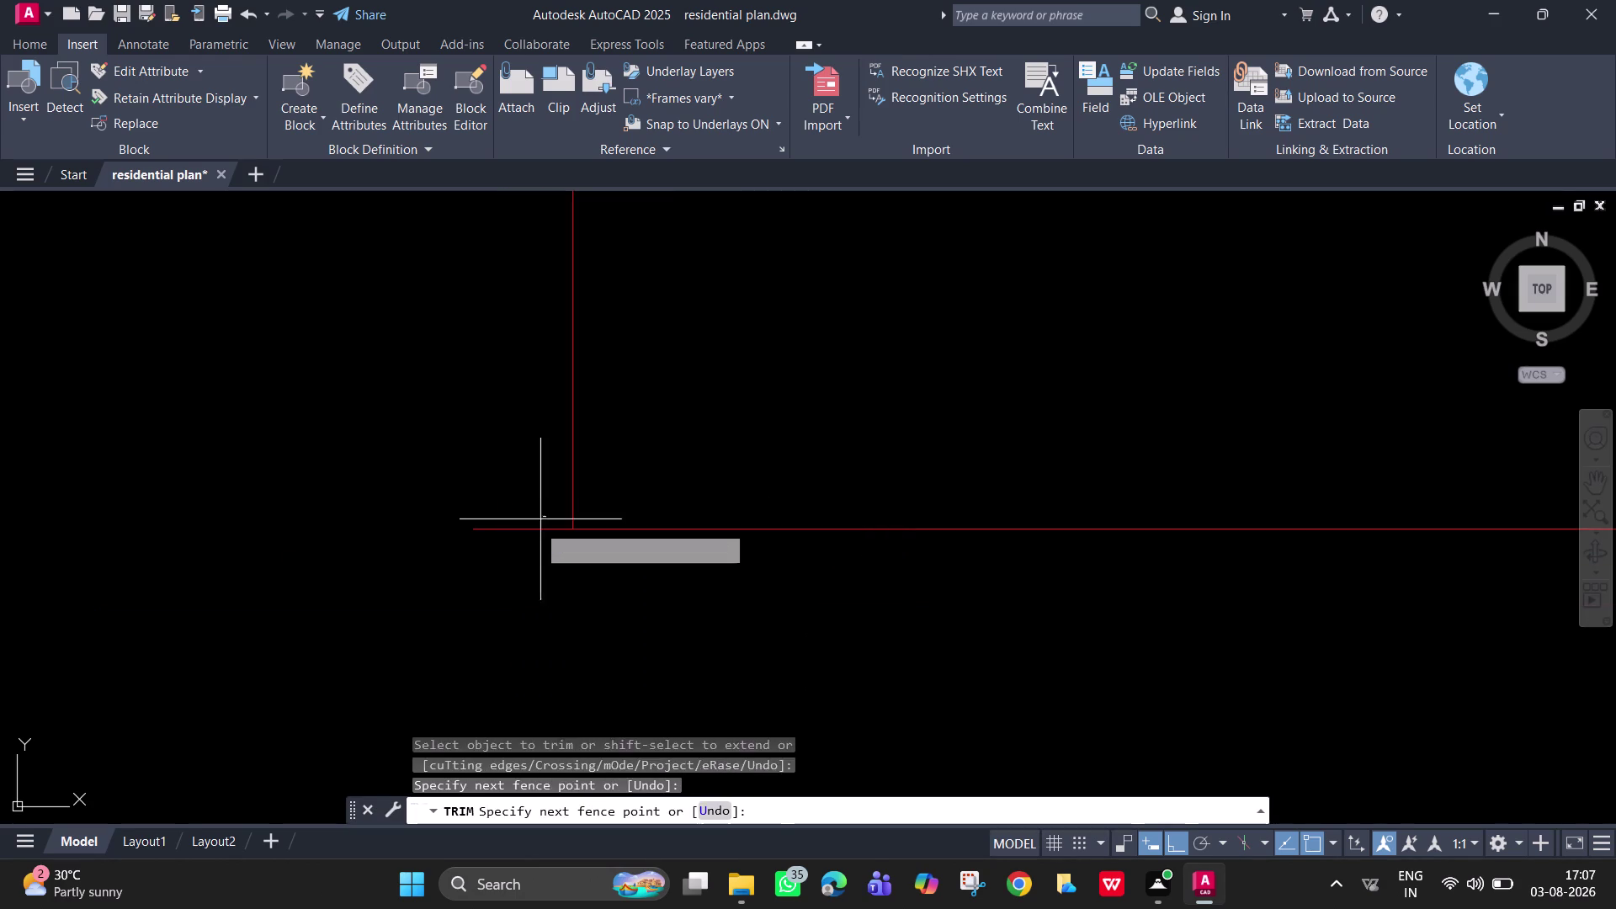
click(529, 552)
scroll(down, 3)
scroll(down, 3)
middle_drag(641, 436, 592, 616)
scroll(down, 3)
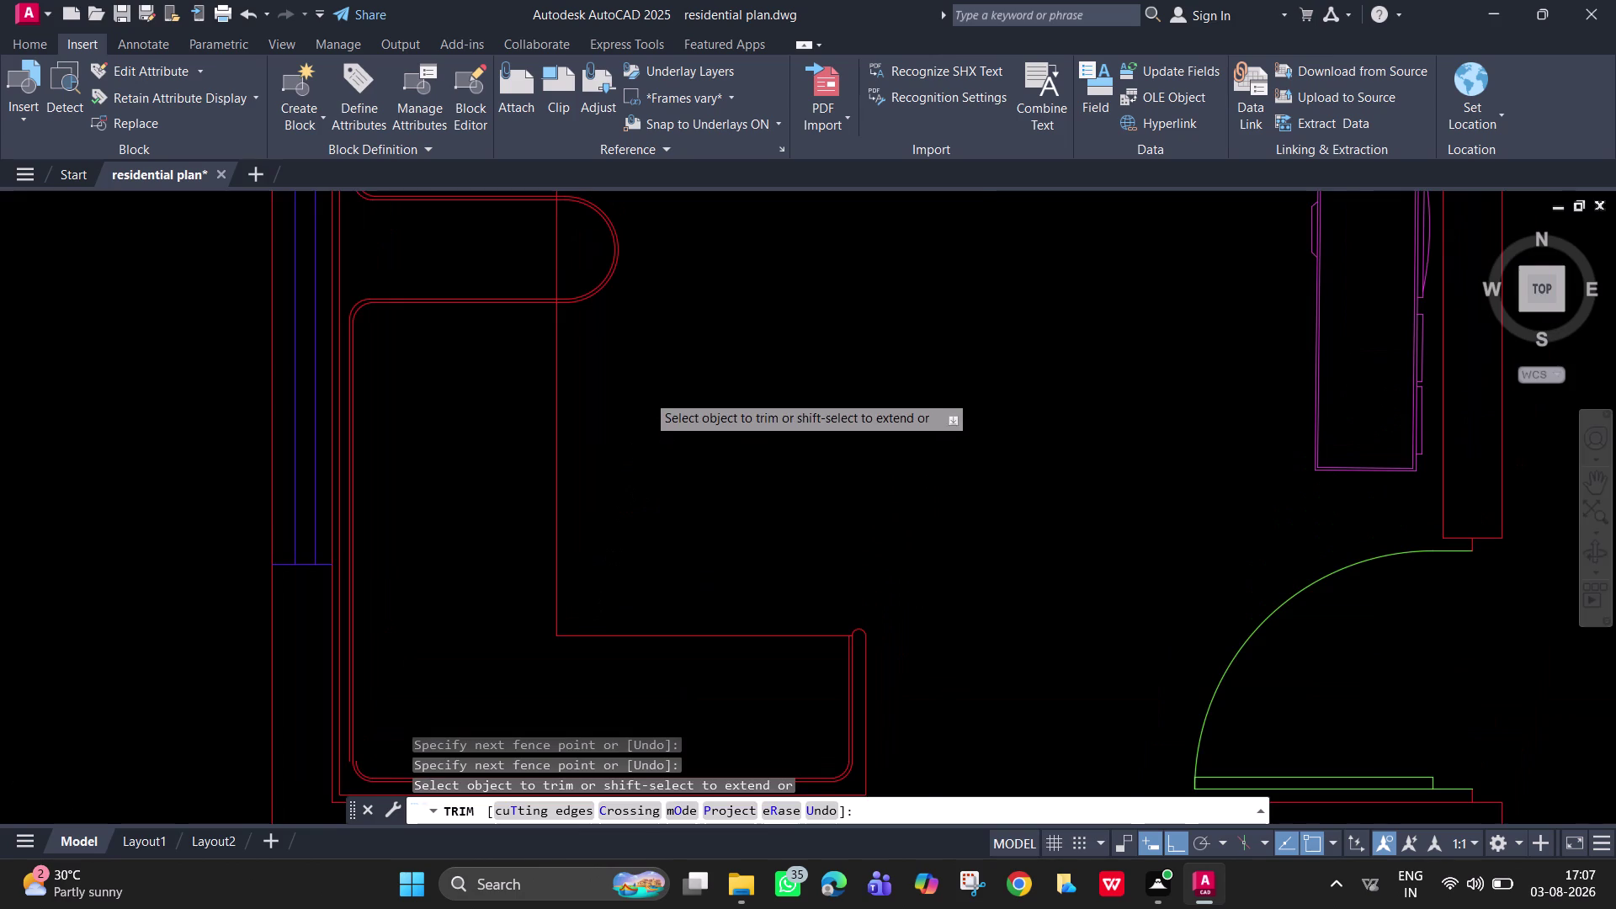
scroll(down, 3)
middle_drag(626, 466, 611, 541)
scroll(up, 3)
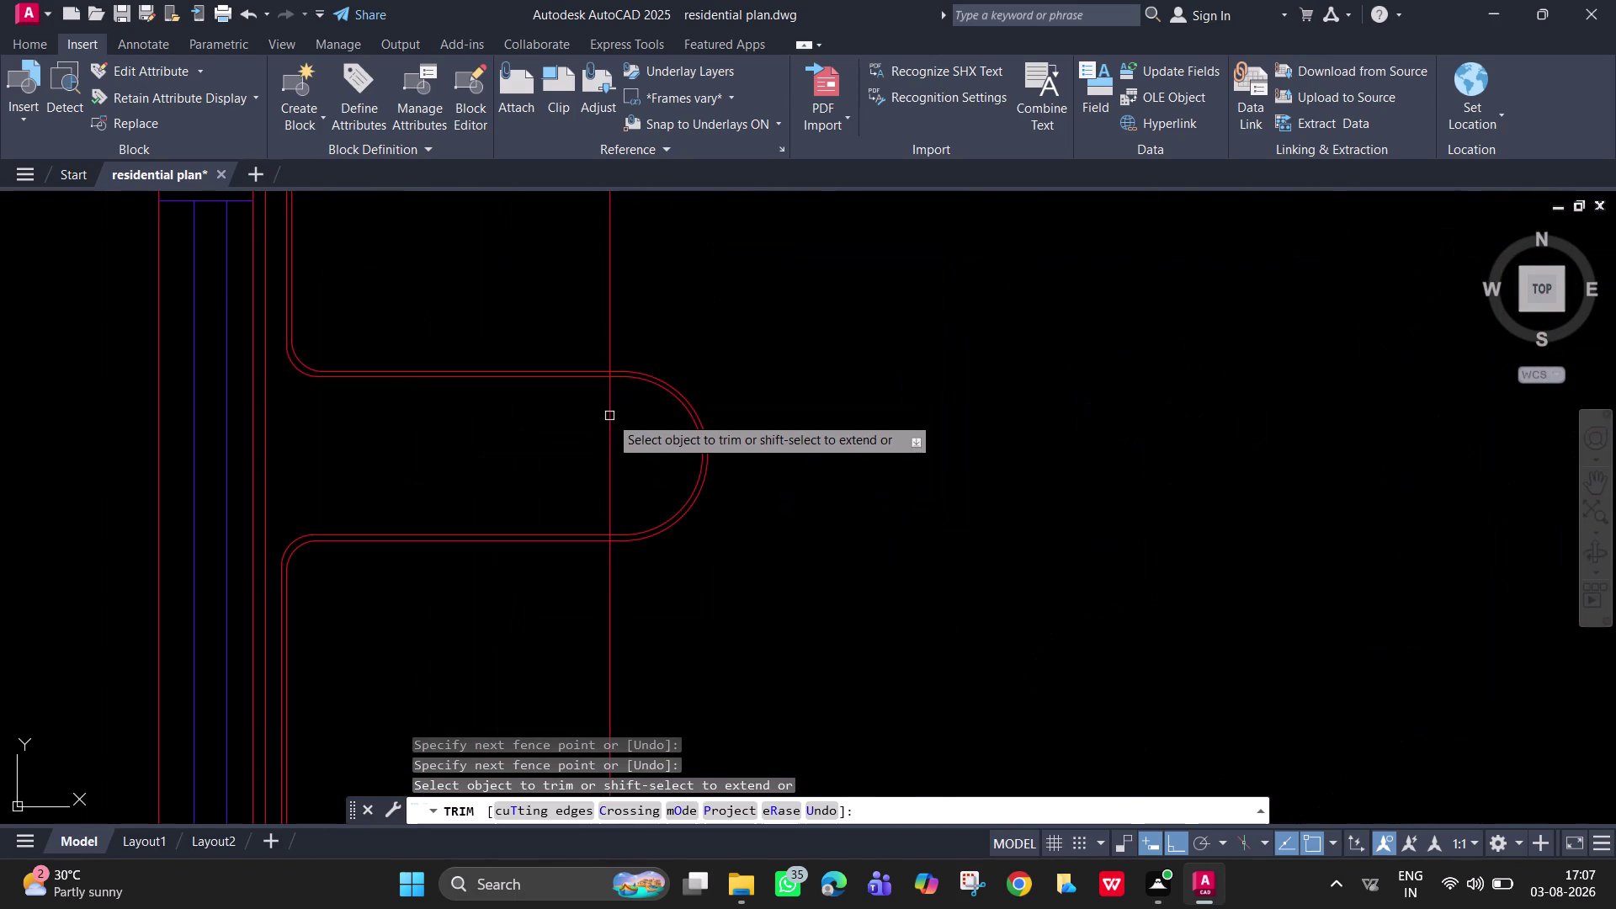
click(604, 416)
click(617, 423)
scroll(up, 3)
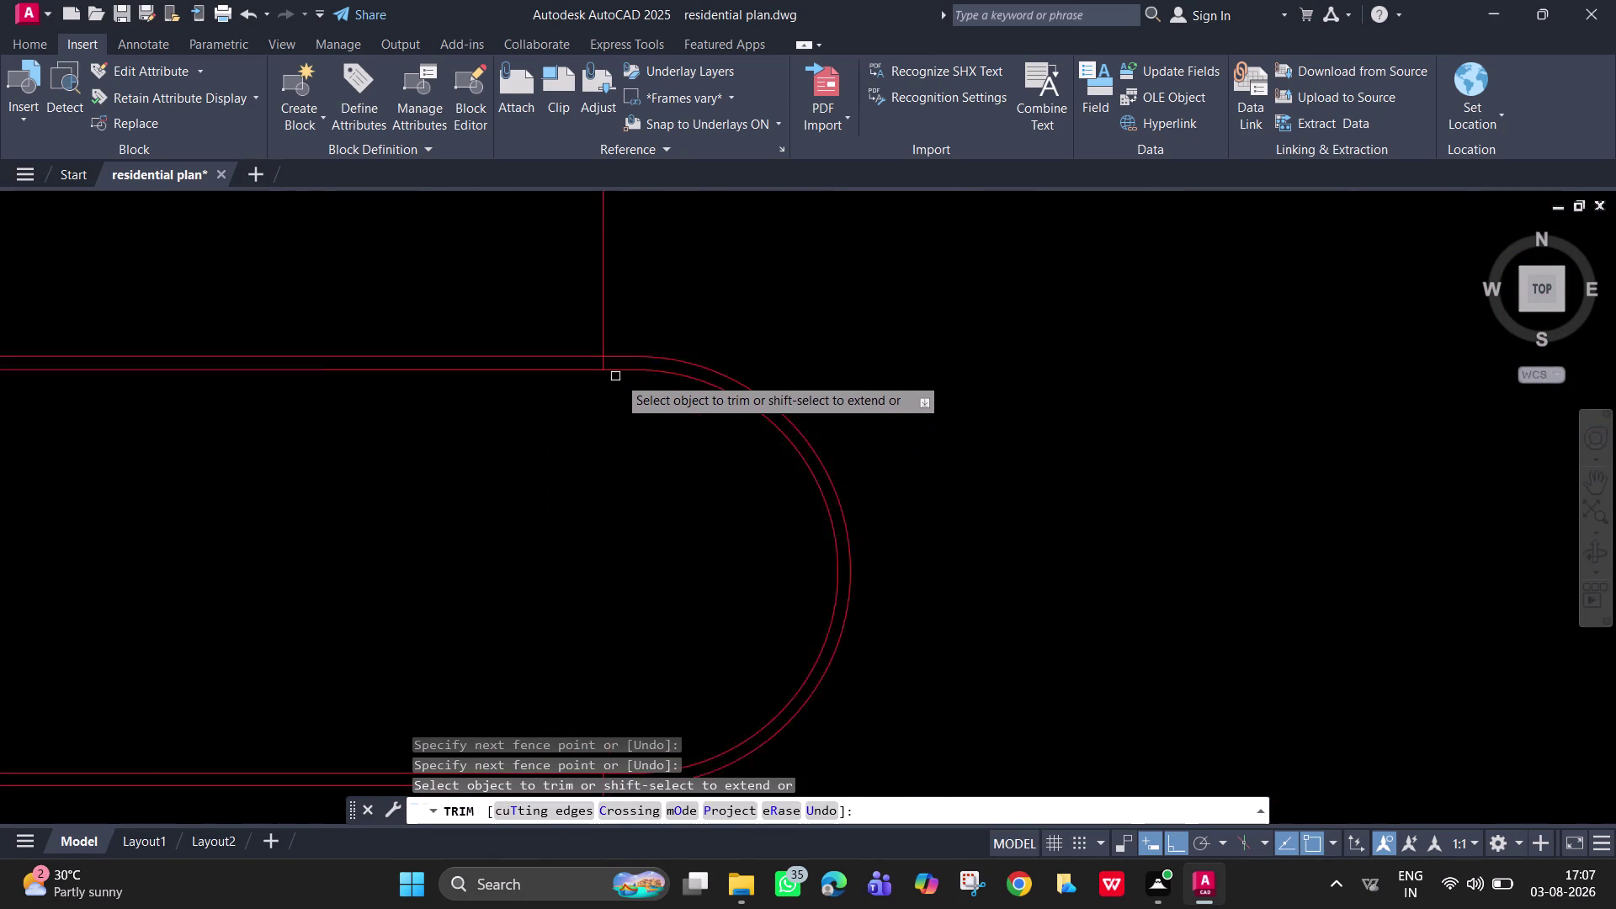
Trim the corner overshoot and the leftover stubs at the lower junction.
click(597, 356)
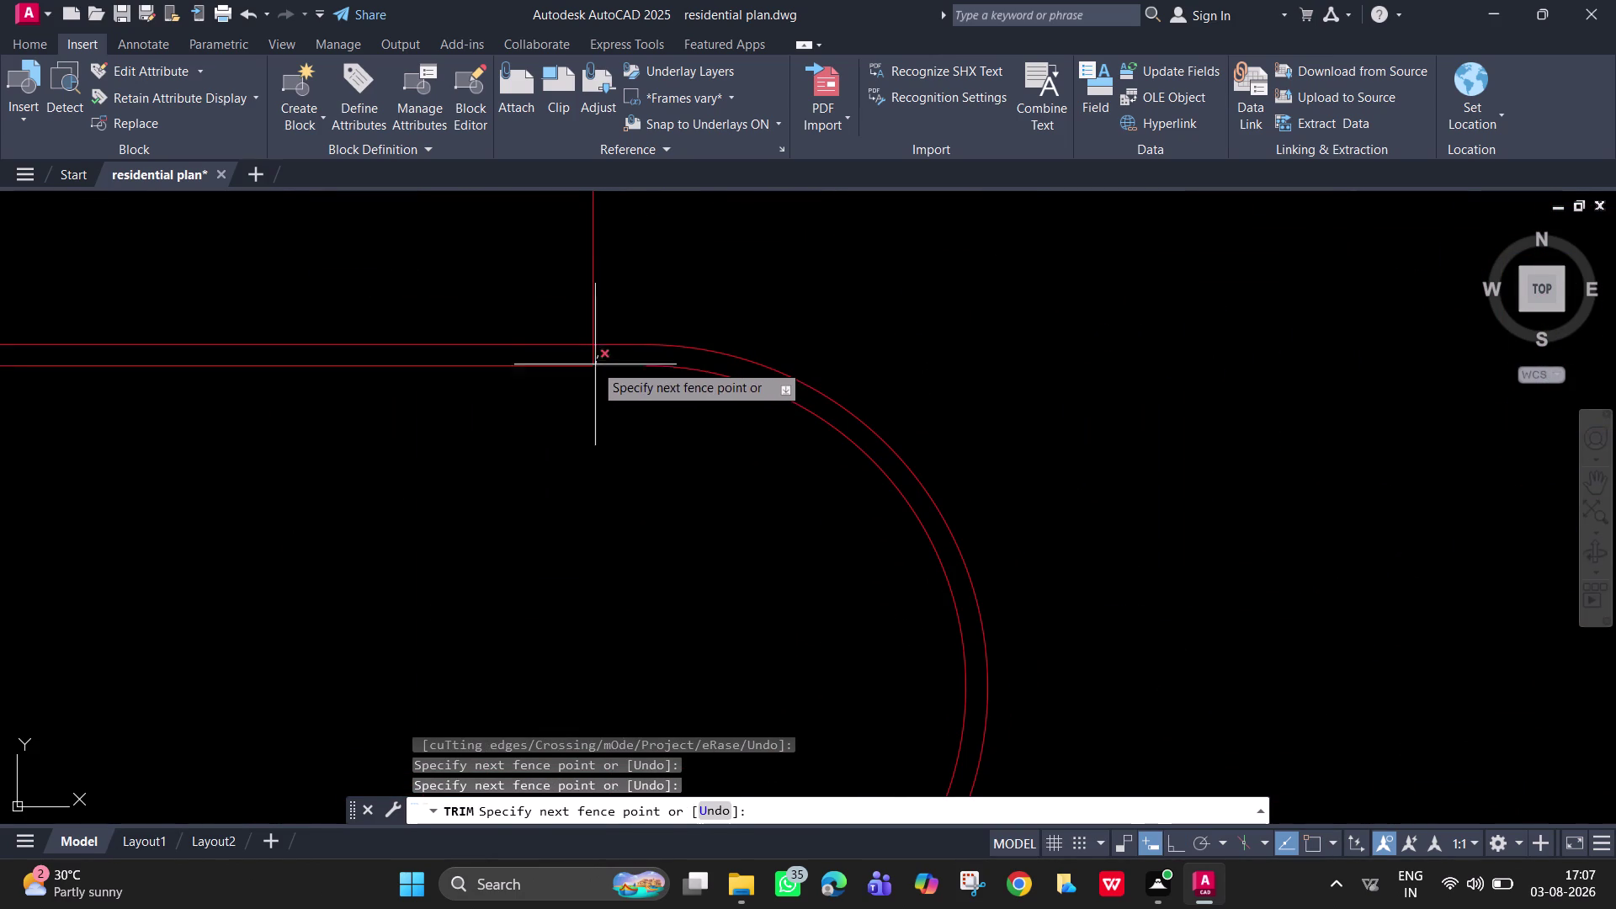
click(584, 355)
scroll(down, 3)
middle_drag(583, 478, 650, 235)
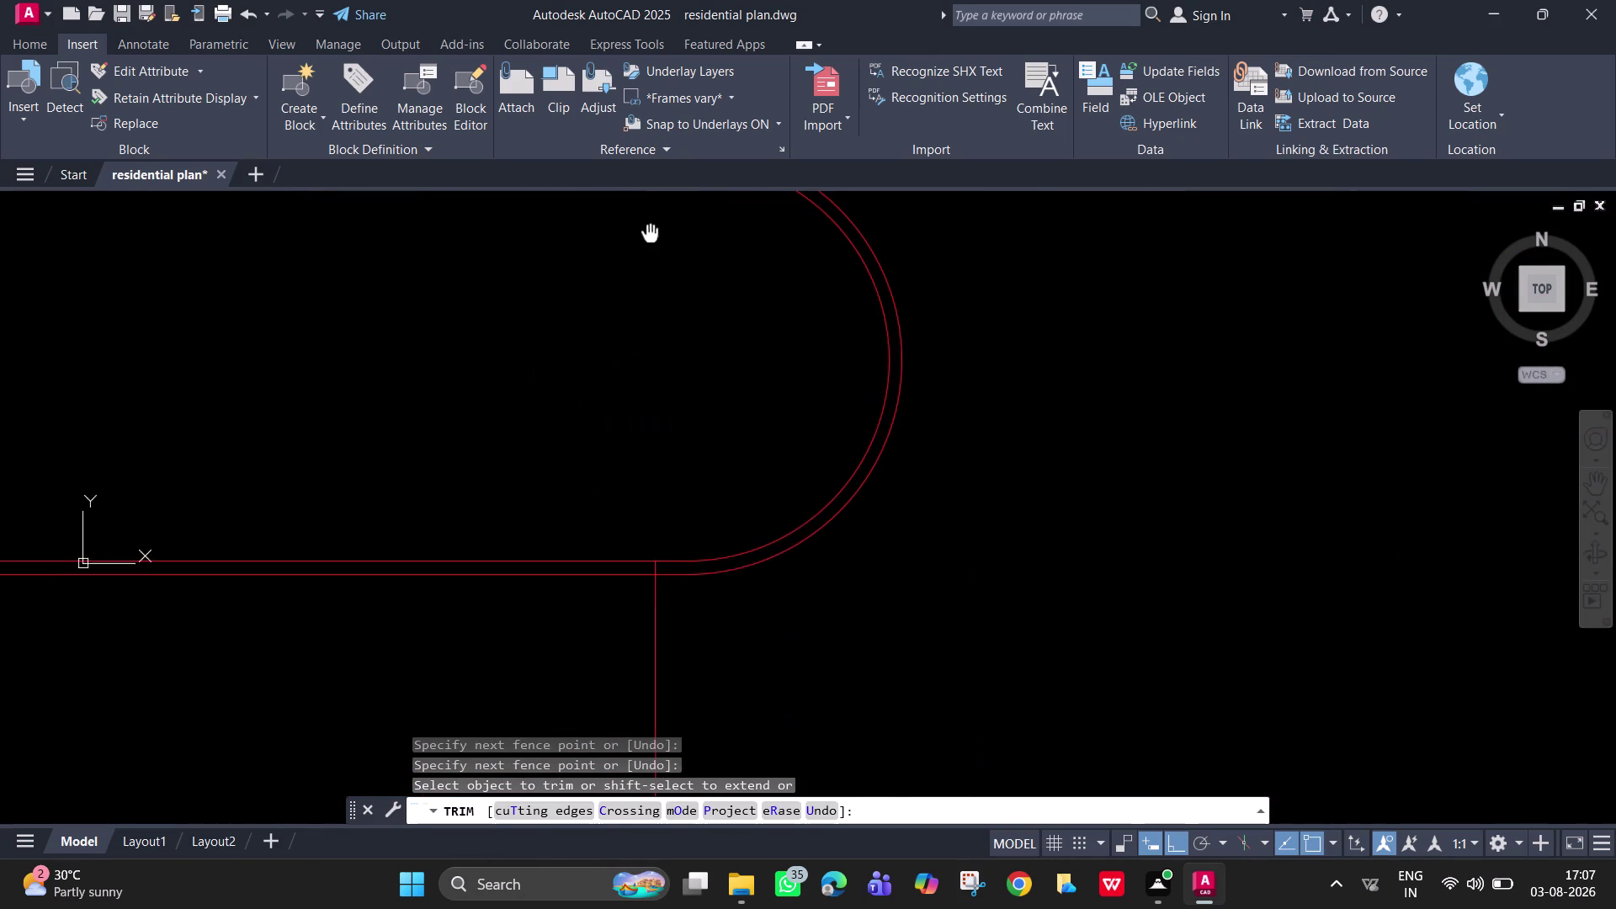
scroll(up, 3)
drag(765, 581, 729, 578)
click(695, 570)
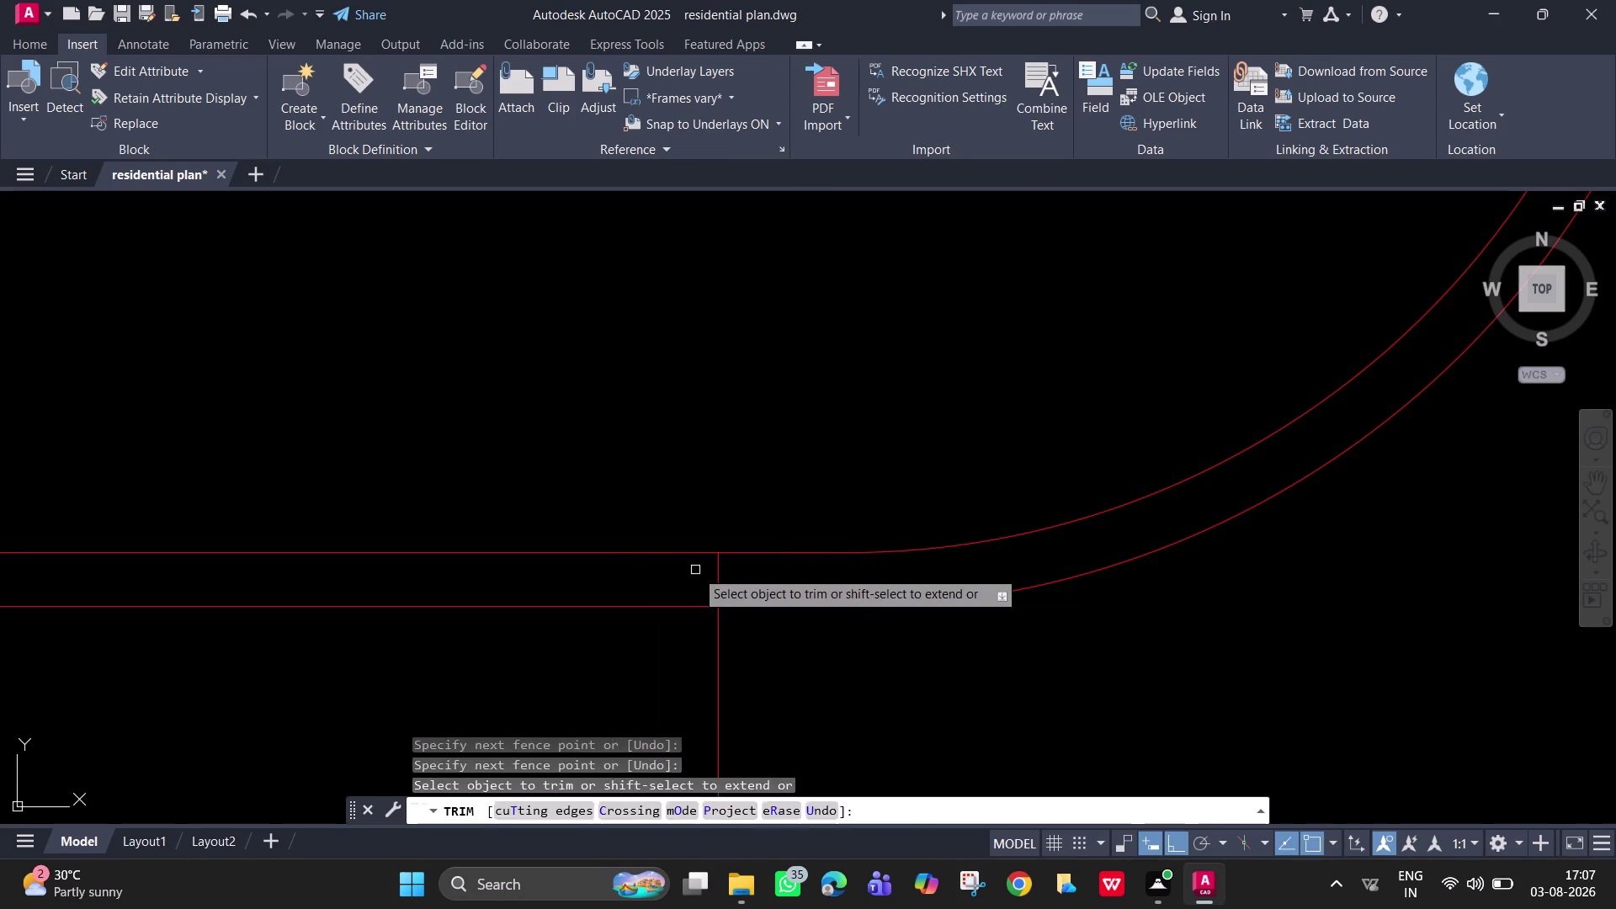
click(745, 582)
scroll(down, 3)
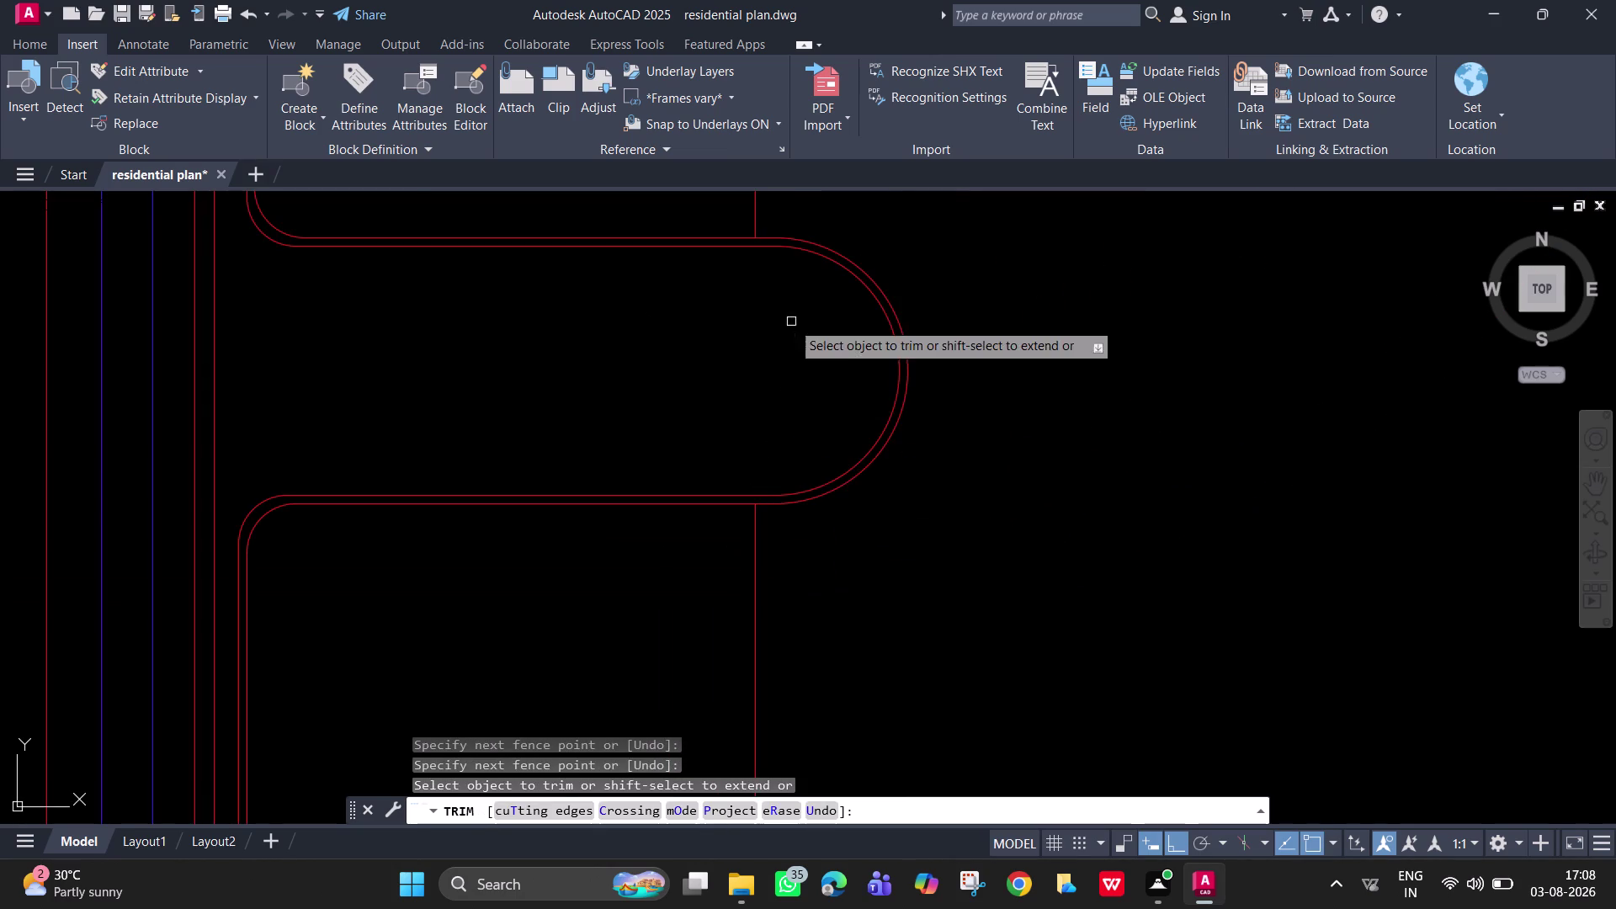
middle_drag(791, 326, 728, 491)
scroll(down, 3)
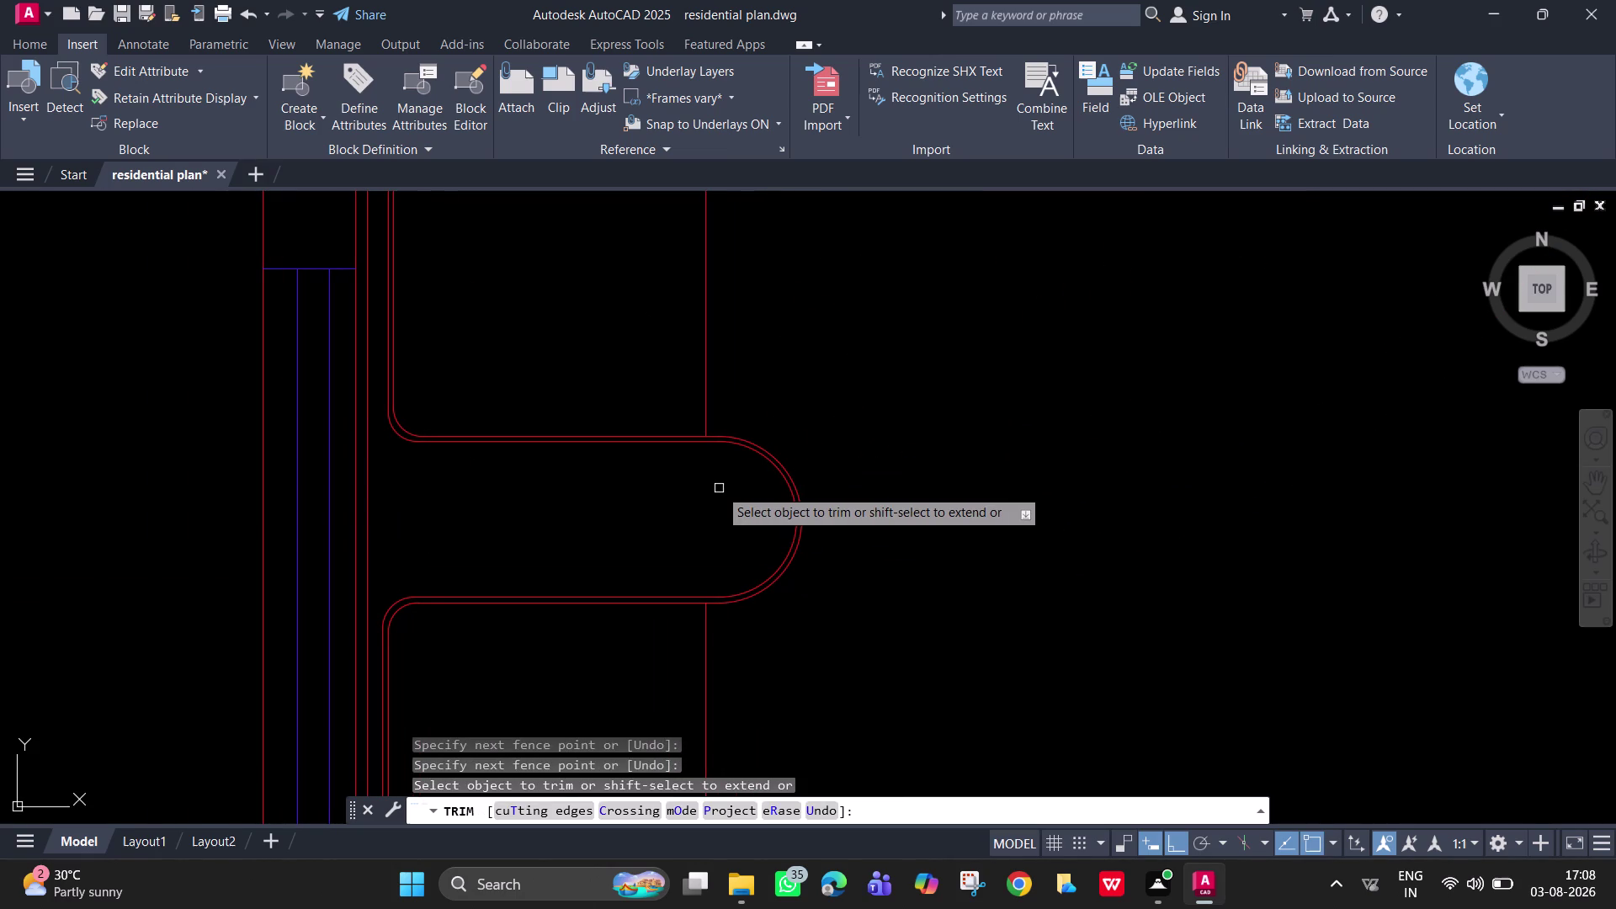
scroll(down, 3)
scroll(up, 3)
middle_drag(888, 389, 835, 373)
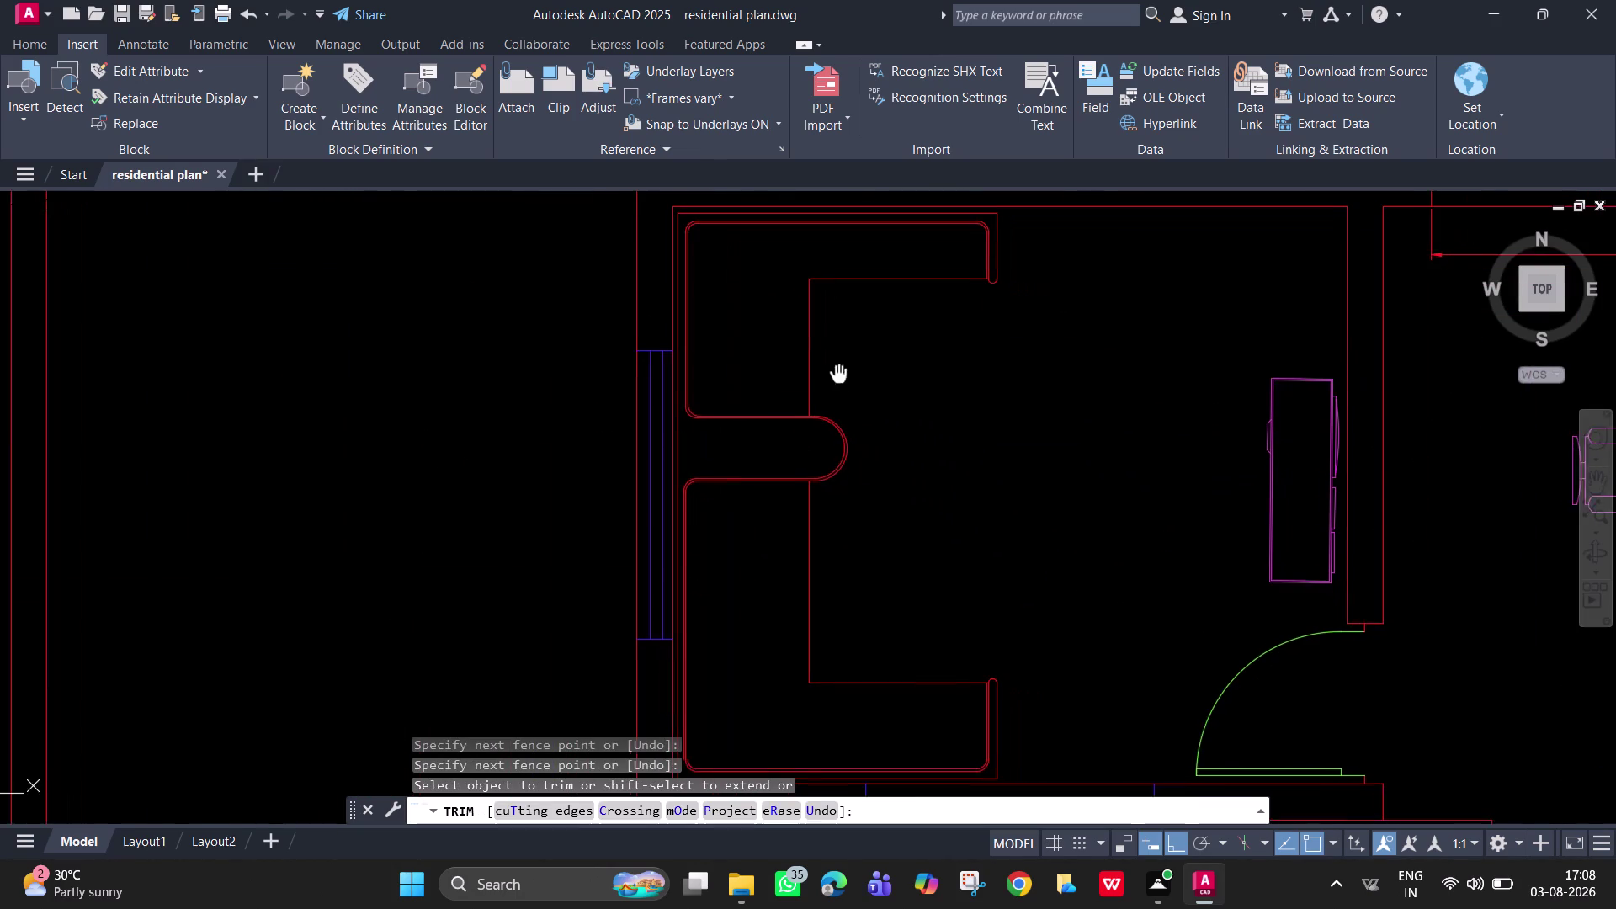
middle_drag(835, 374, 831, 374)
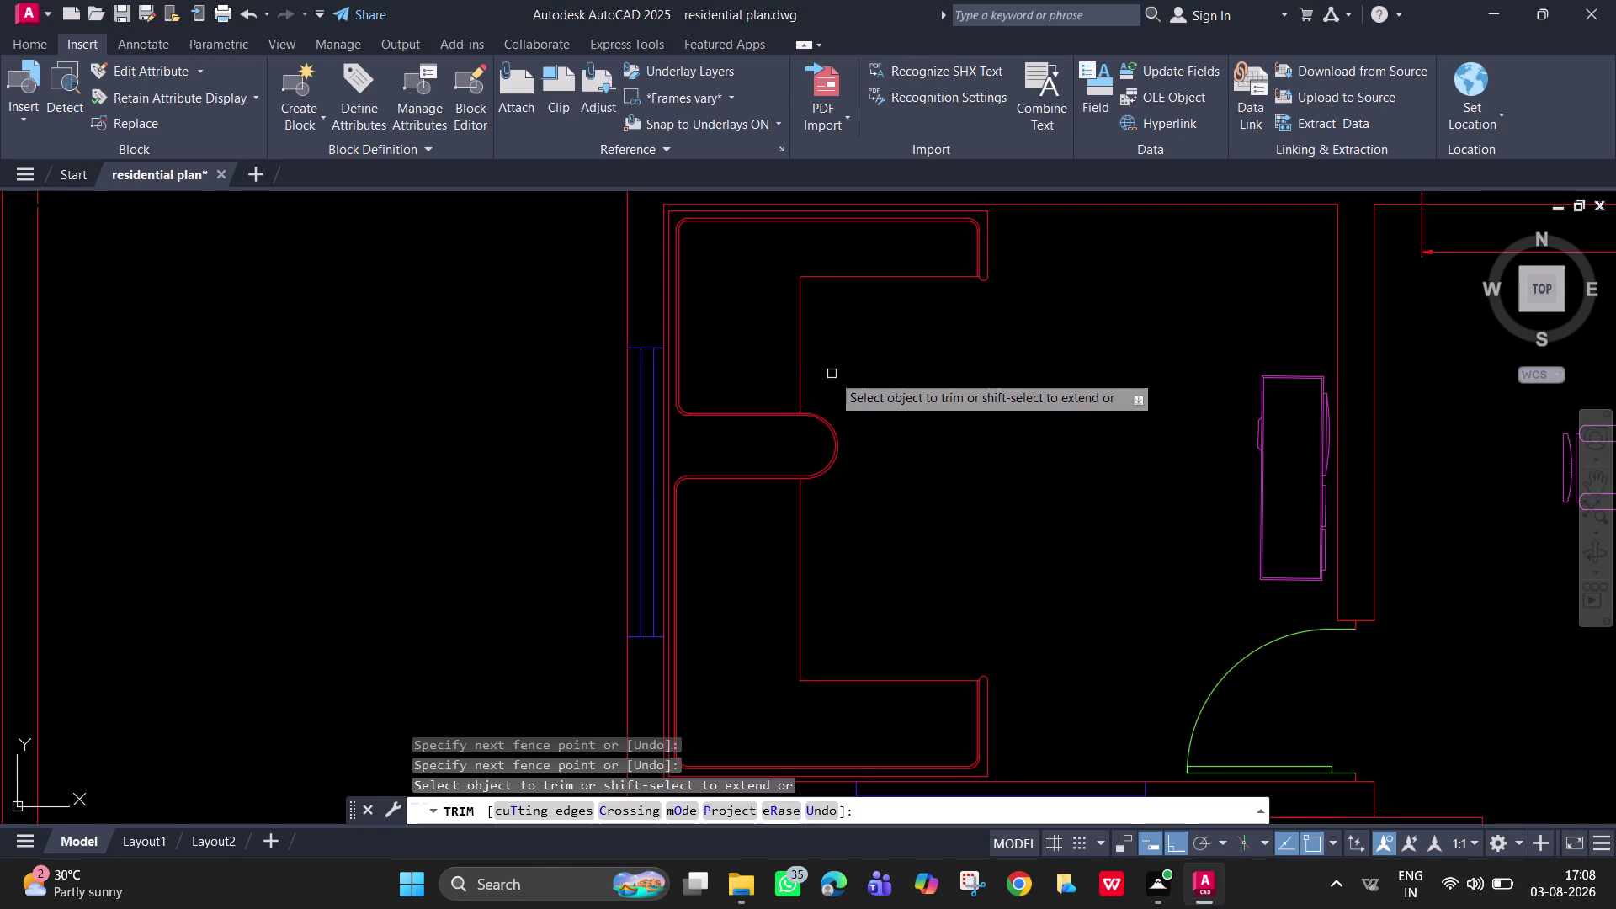
key(Escape)
drag(822, 361, 813, 353)
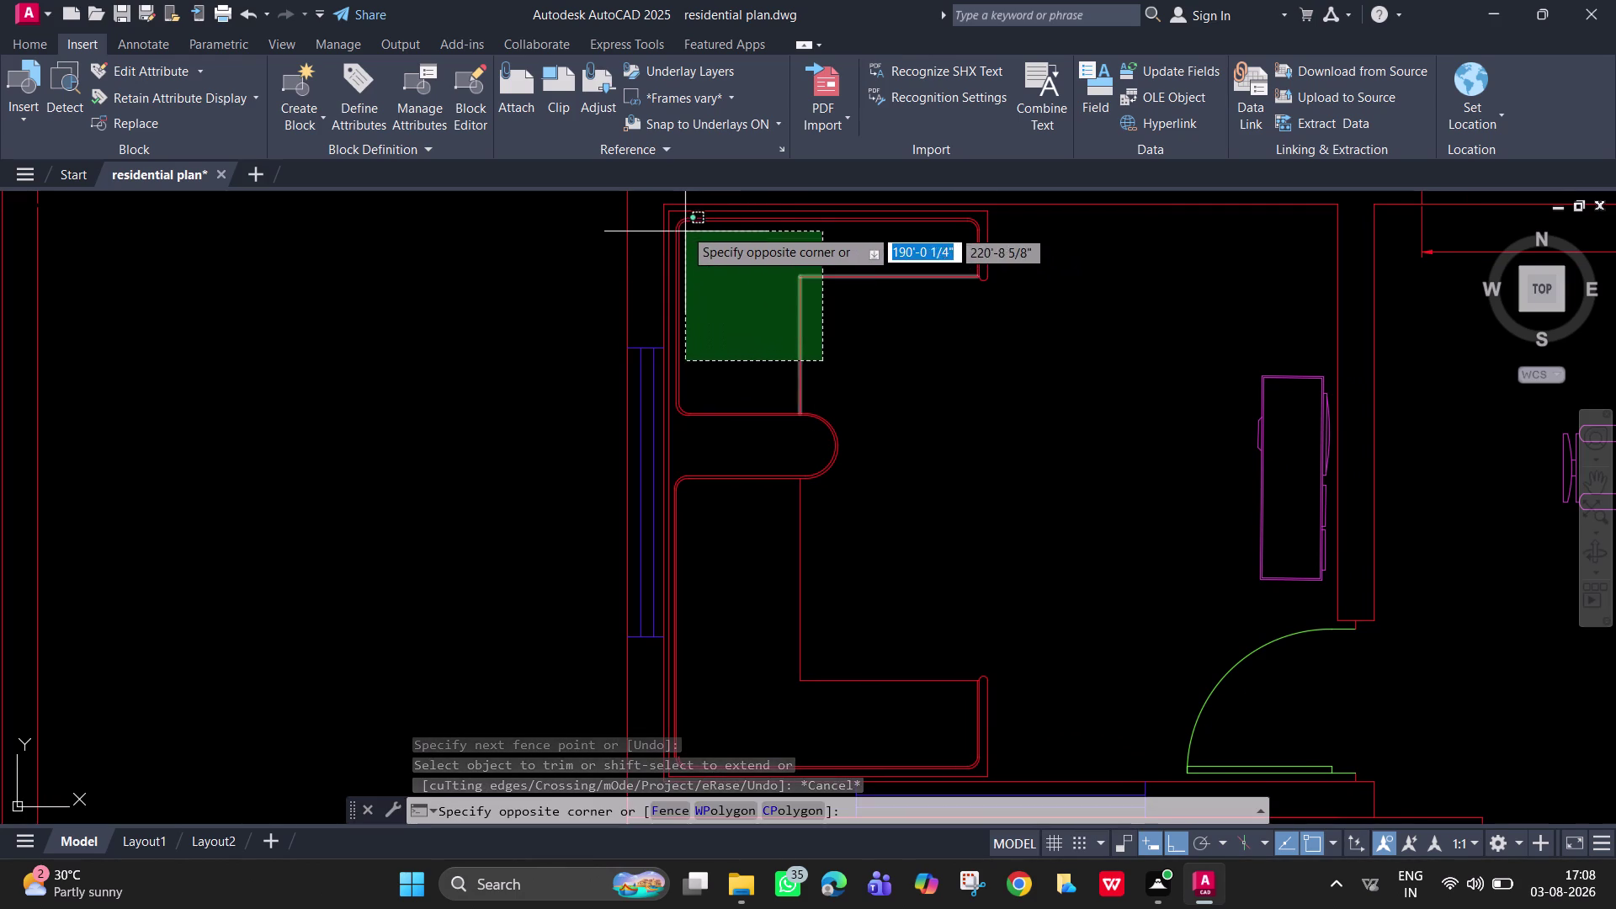
scroll(up, 3)
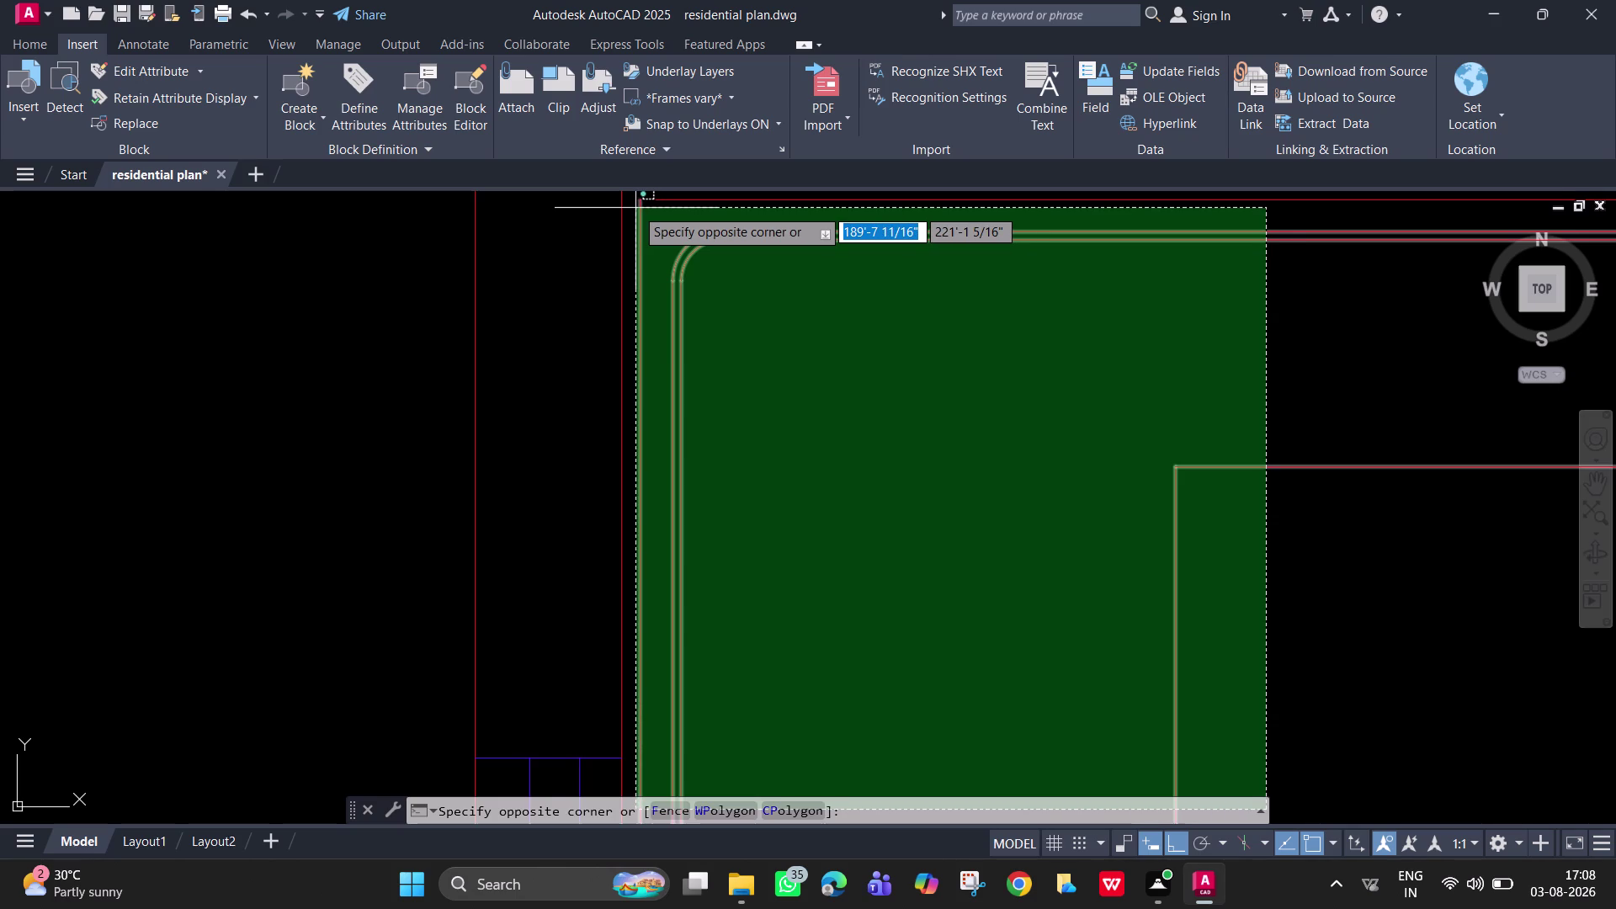
click(636, 208)
scroll(down, 3)
middle_click(908, 581)
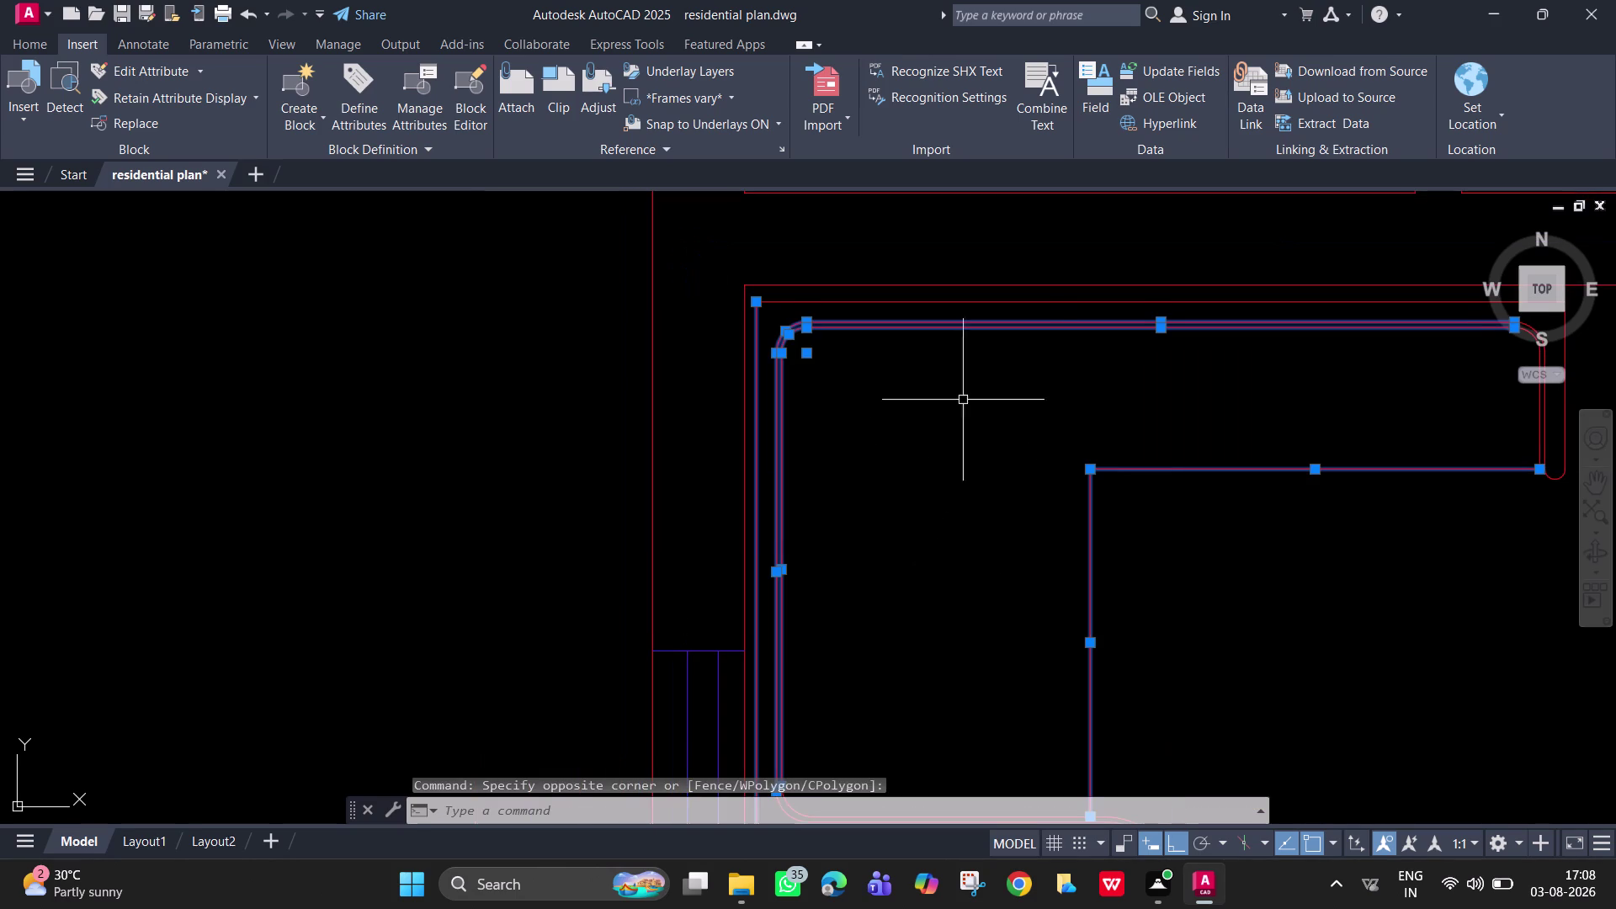
click(986, 301)
scroll(down, 3)
middle_drag(966, 507, 963, 309)
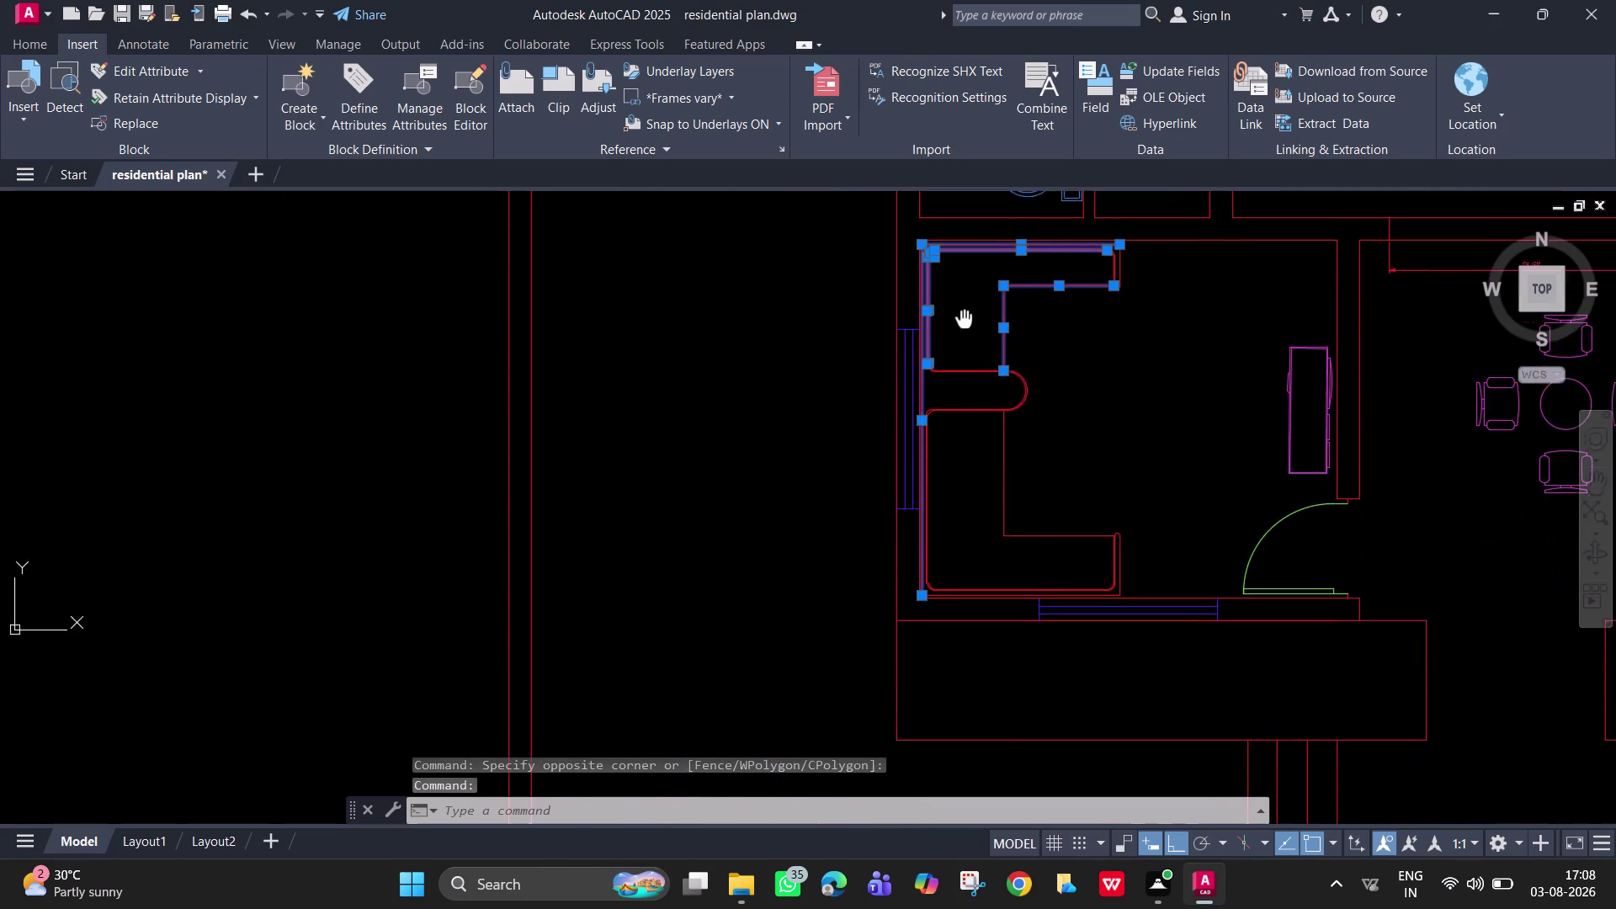
middle_drag(963, 310, 963, 308)
scroll(up, 3)
scroll(down, 3)
middle_drag(969, 492, 982, 271)
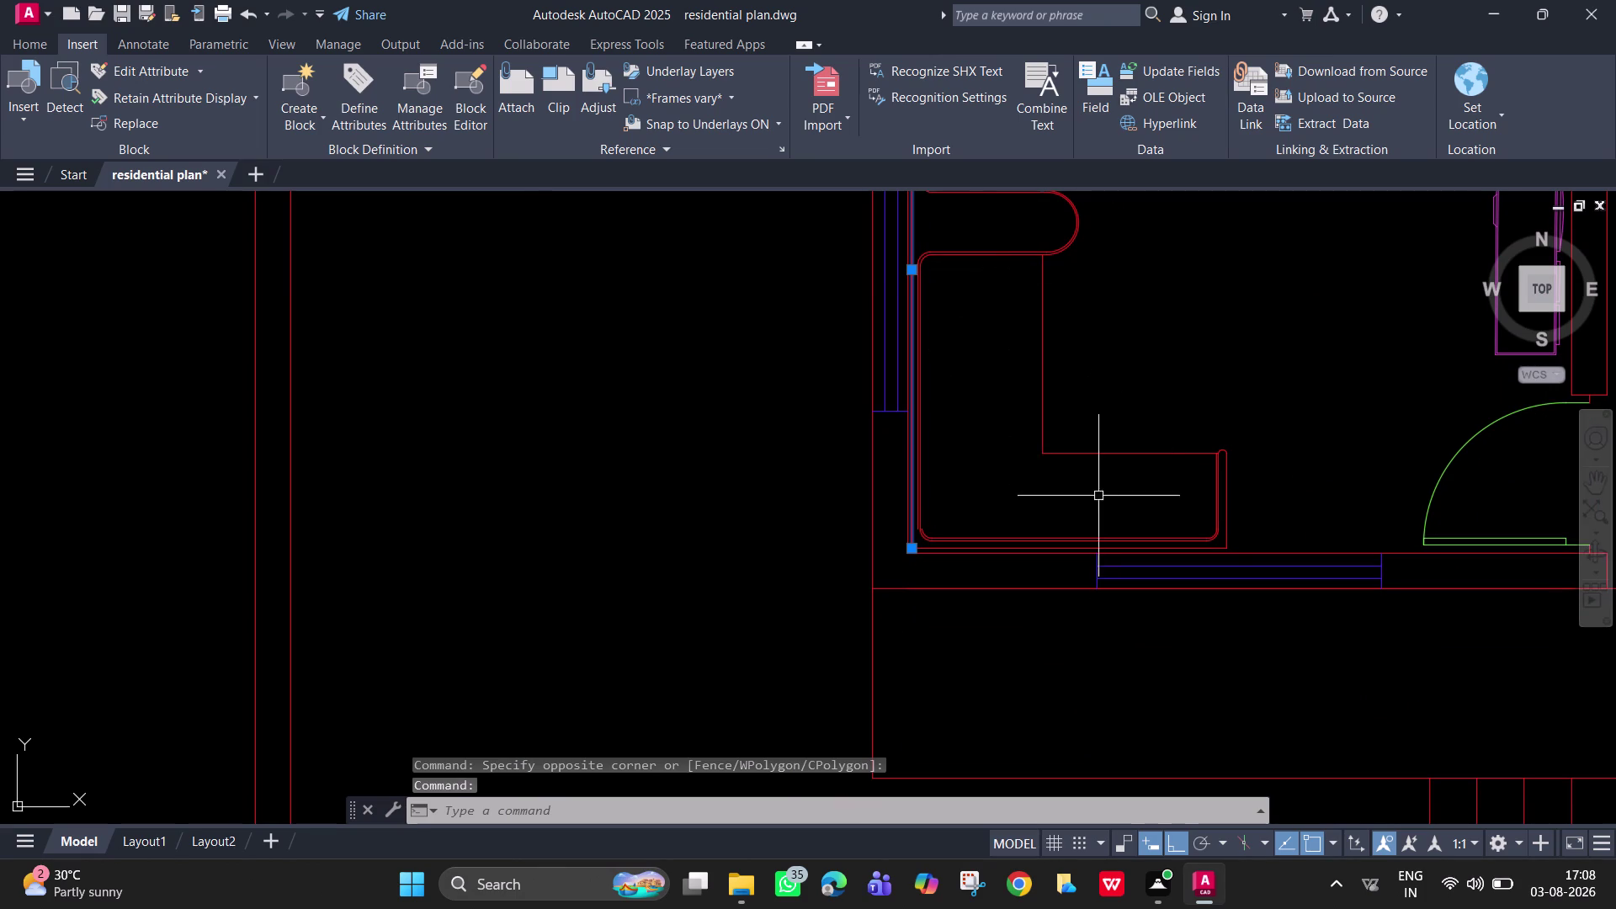
drag(1098, 496, 1068, 461)
click(992, 361)
click(1001, 540)
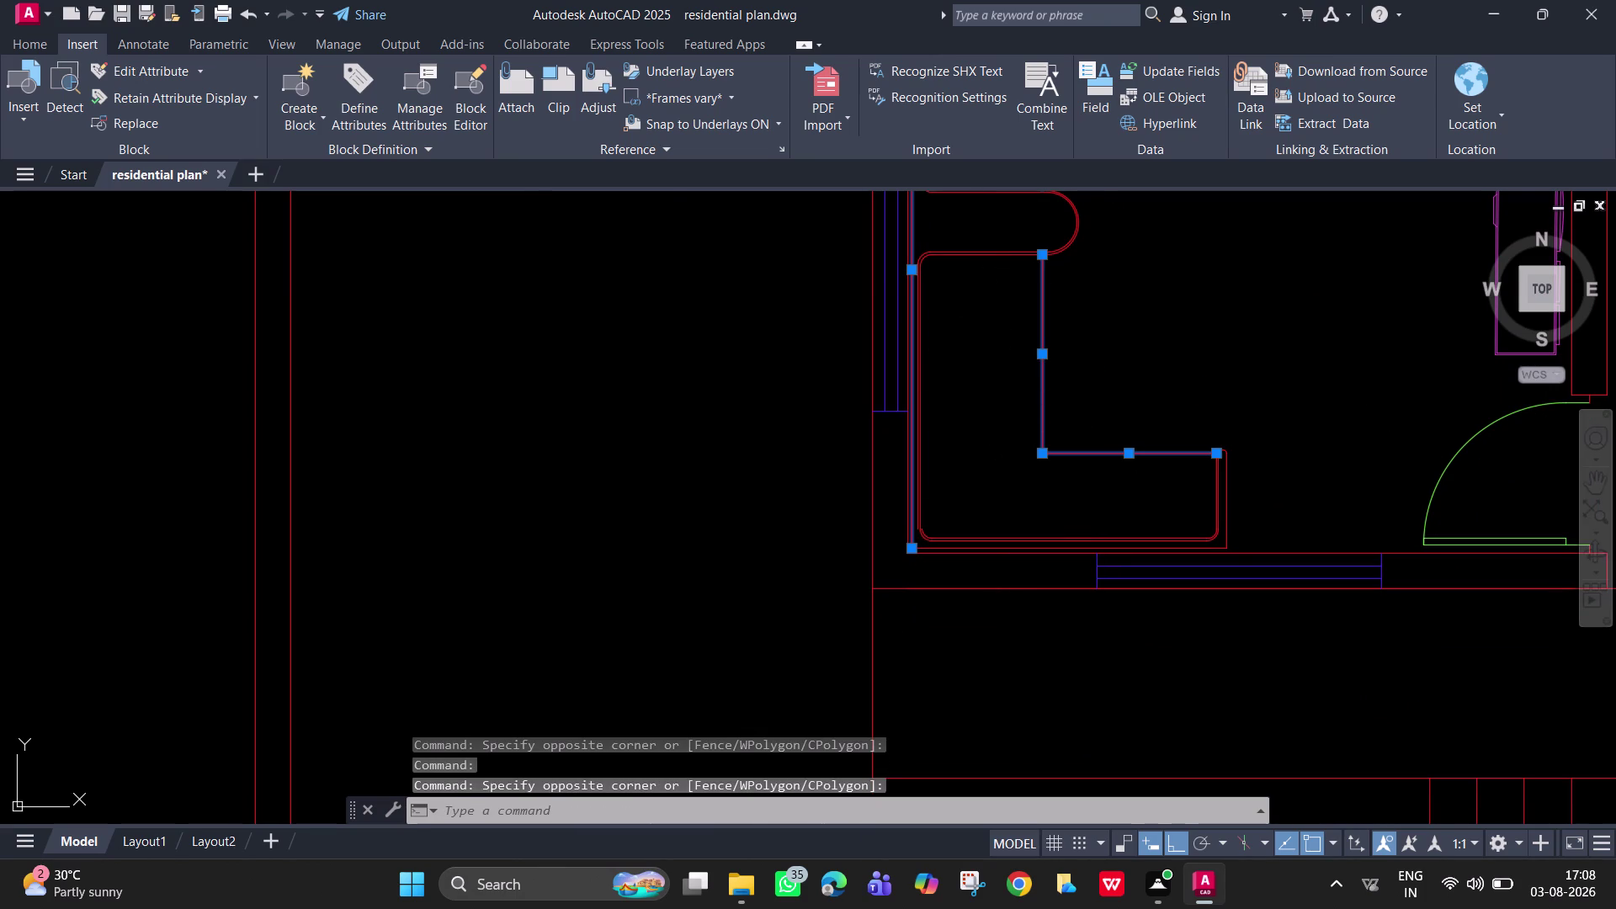
scroll(up, 3)
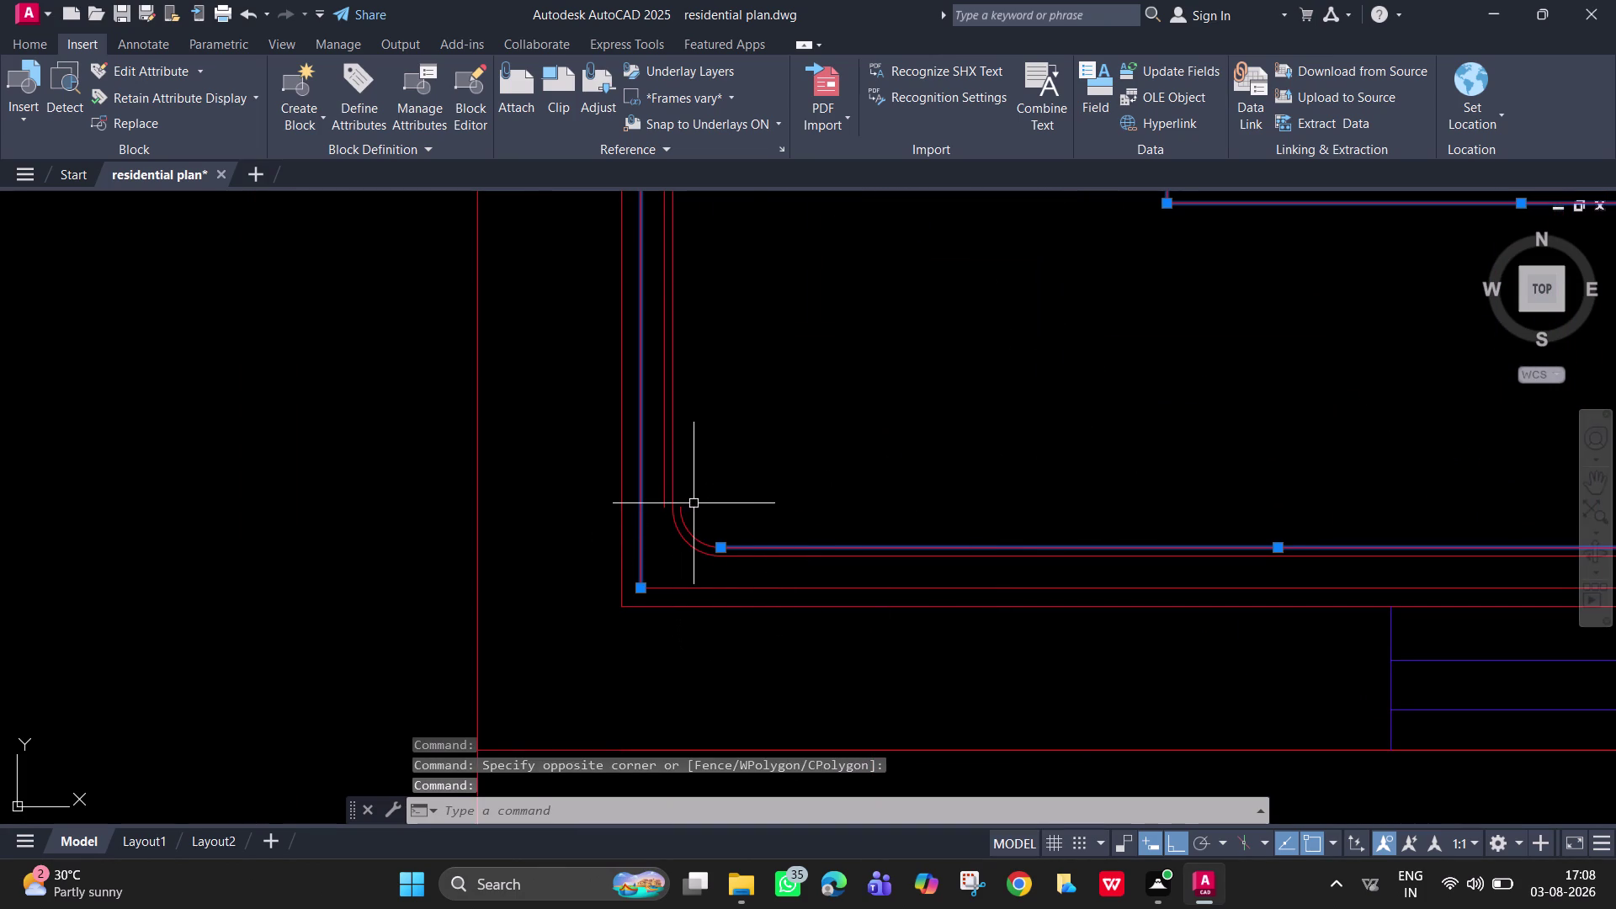
scroll(down, 3)
middle_drag(694, 501, 698, 651)
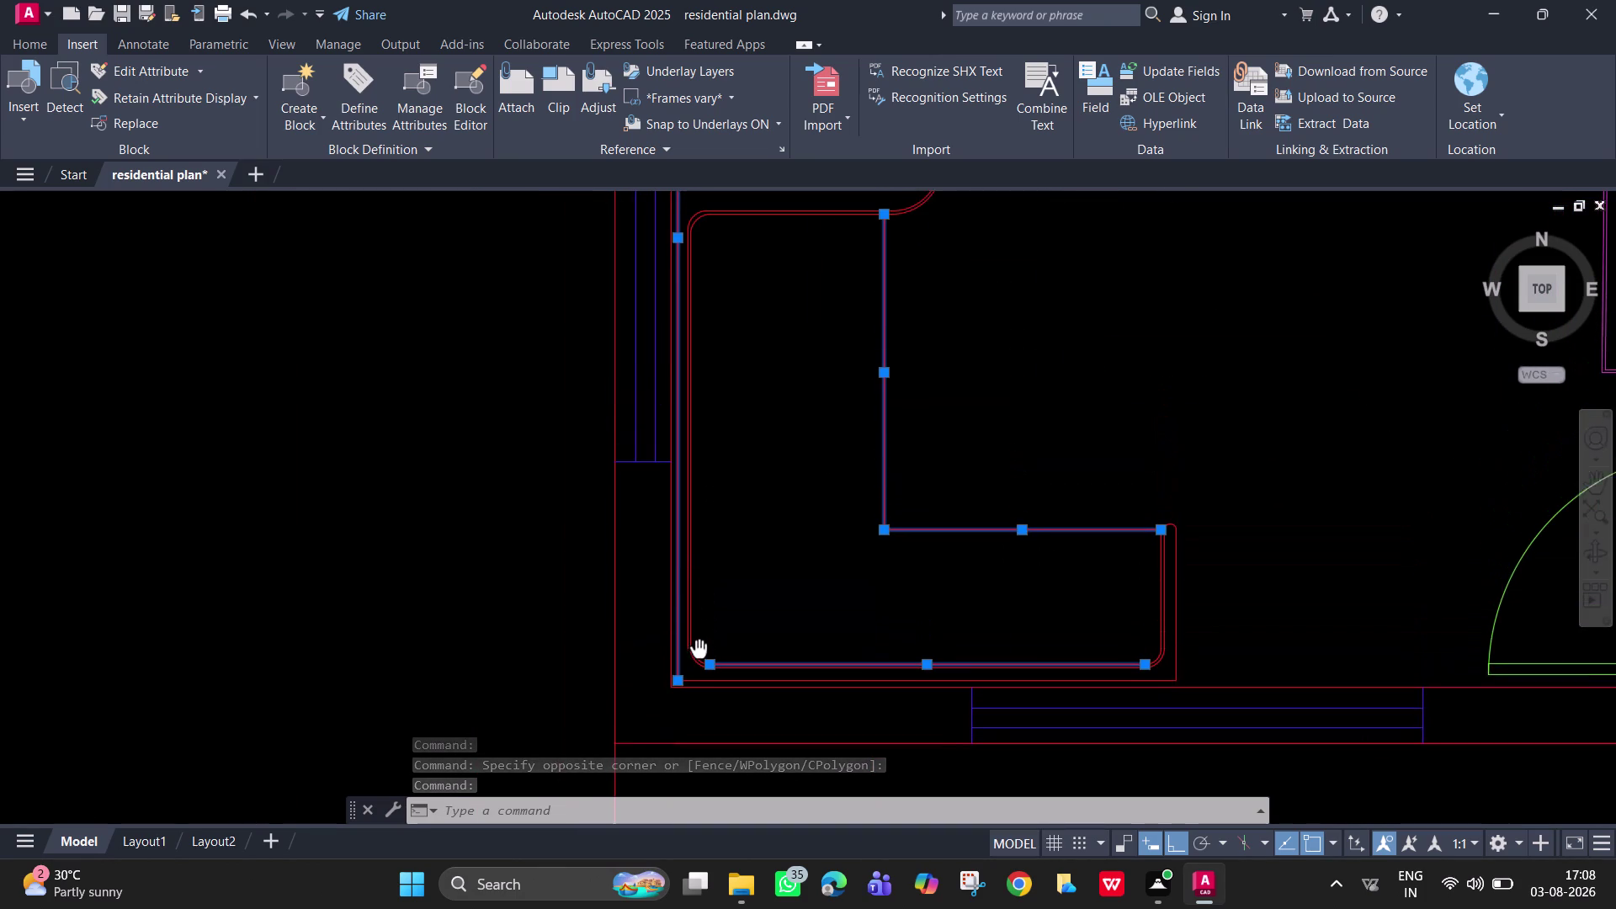
middle_drag(698, 650, 698, 660)
scroll(up, 3)
middle_drag(712, 620, 717, 615)
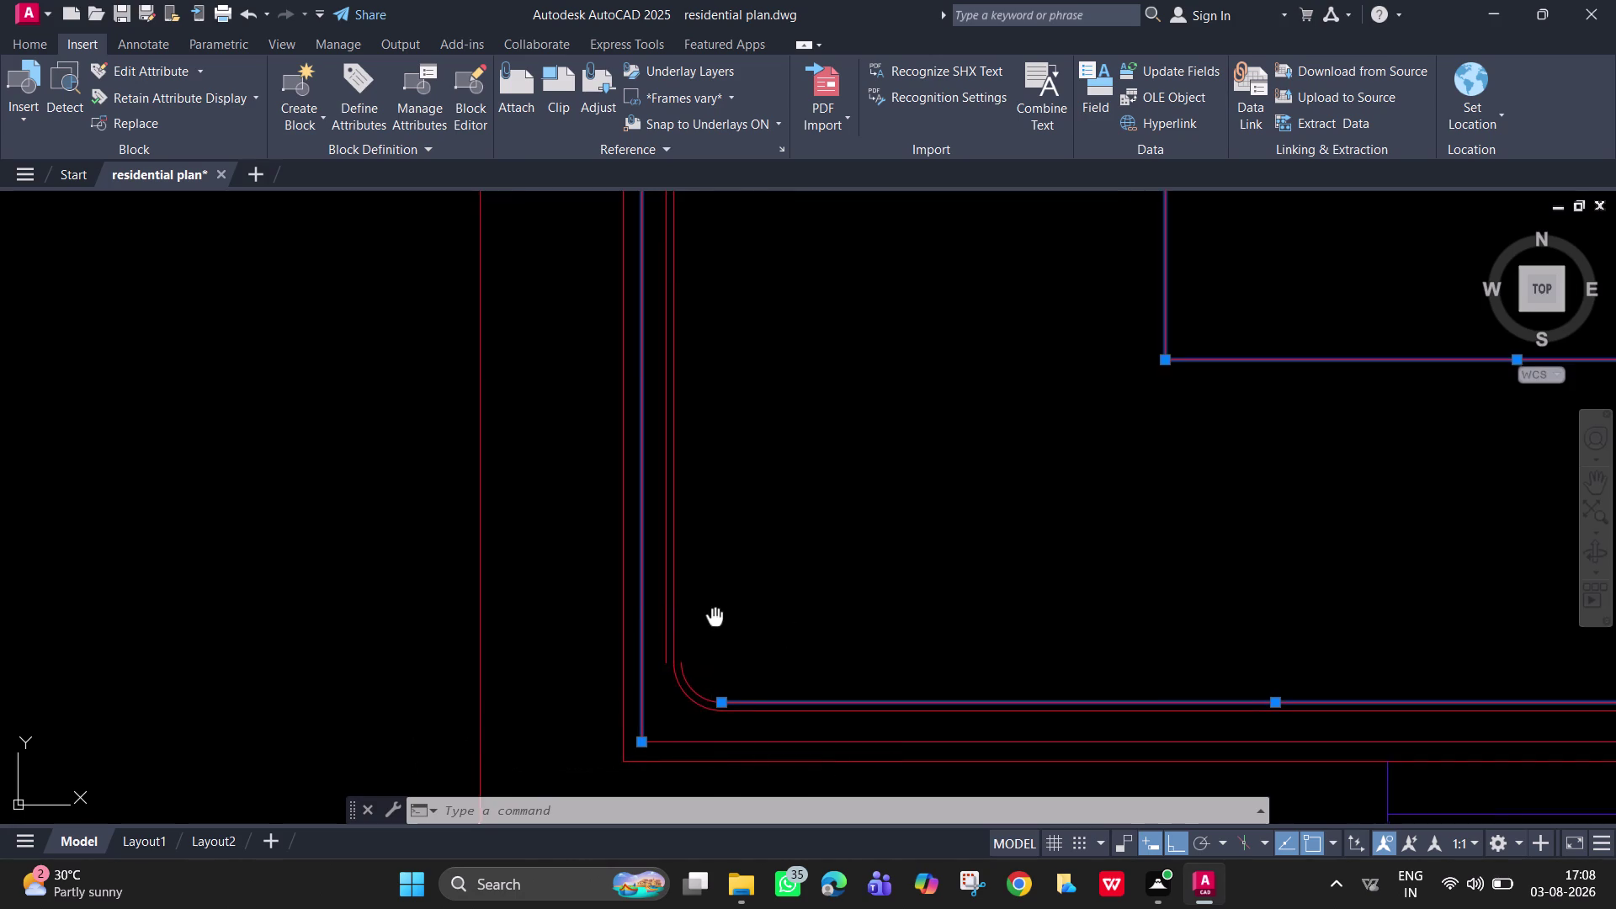
middle_drag(717, 615, 757, 502)
key(Escape)
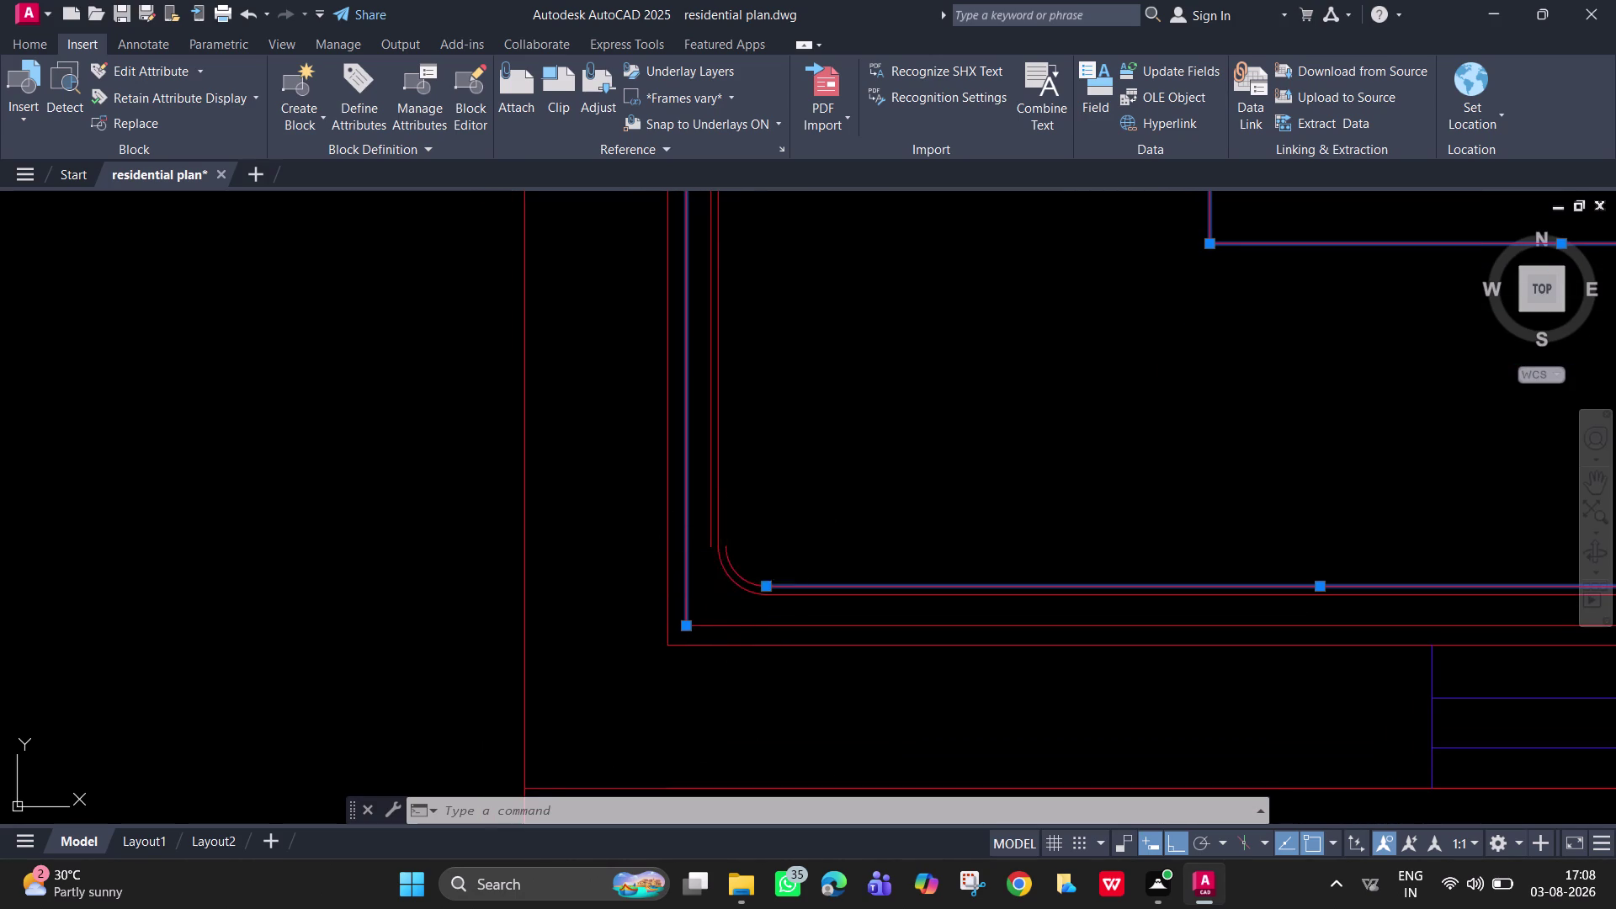
key(Escape)
Delete the loose corner arc, fillet the bottom and vertical edges, then delete that arc.
click(725, 567)
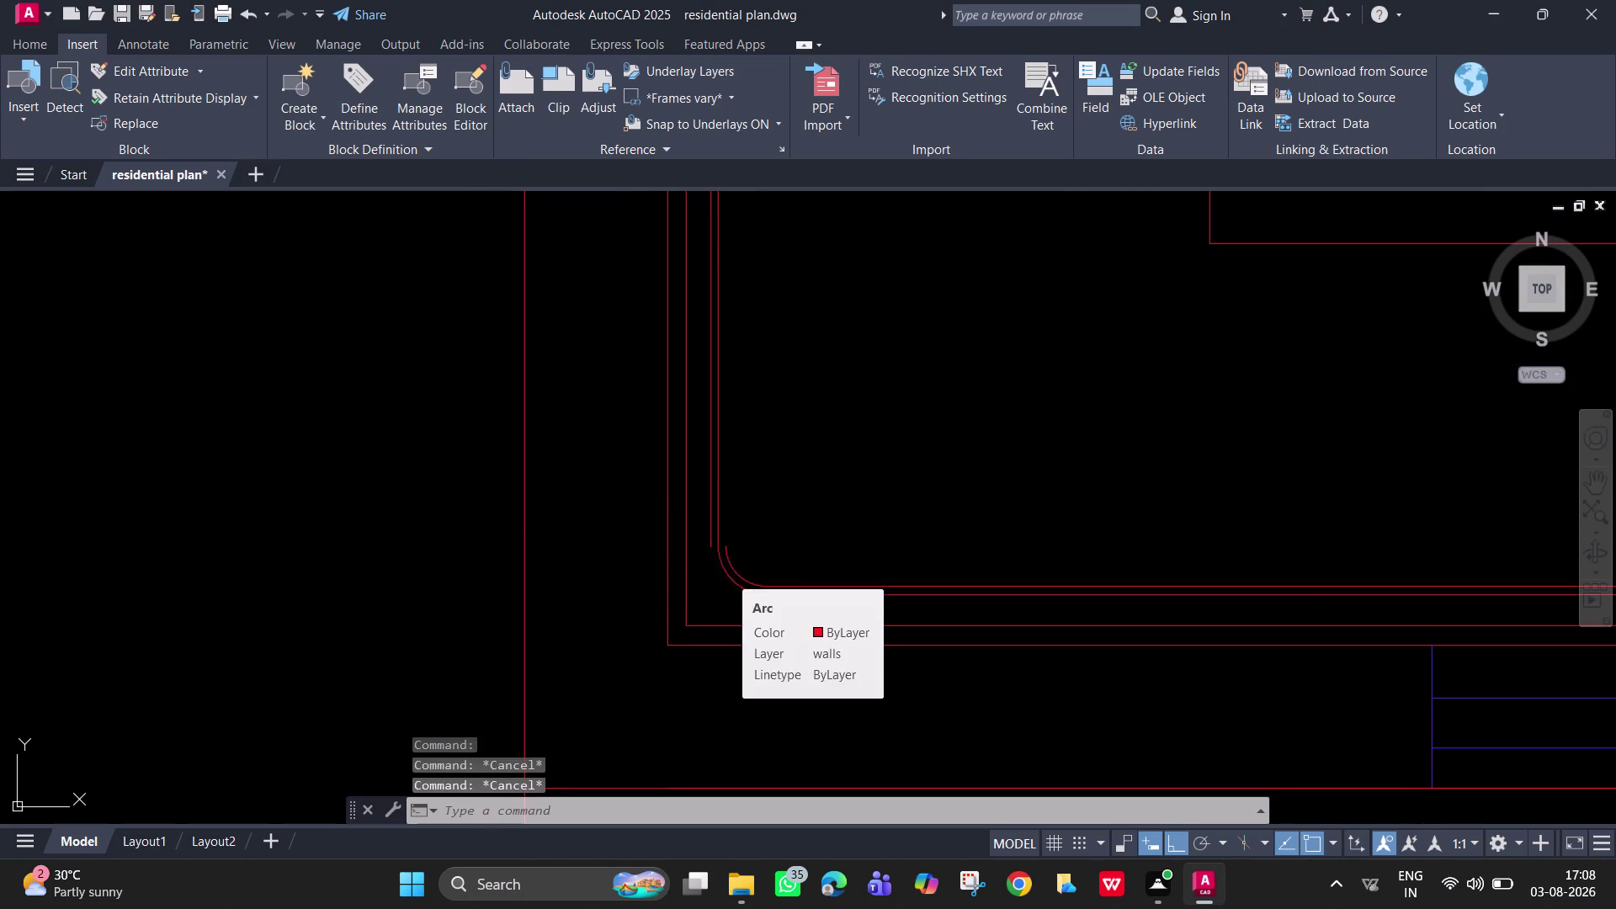
key(Delete)
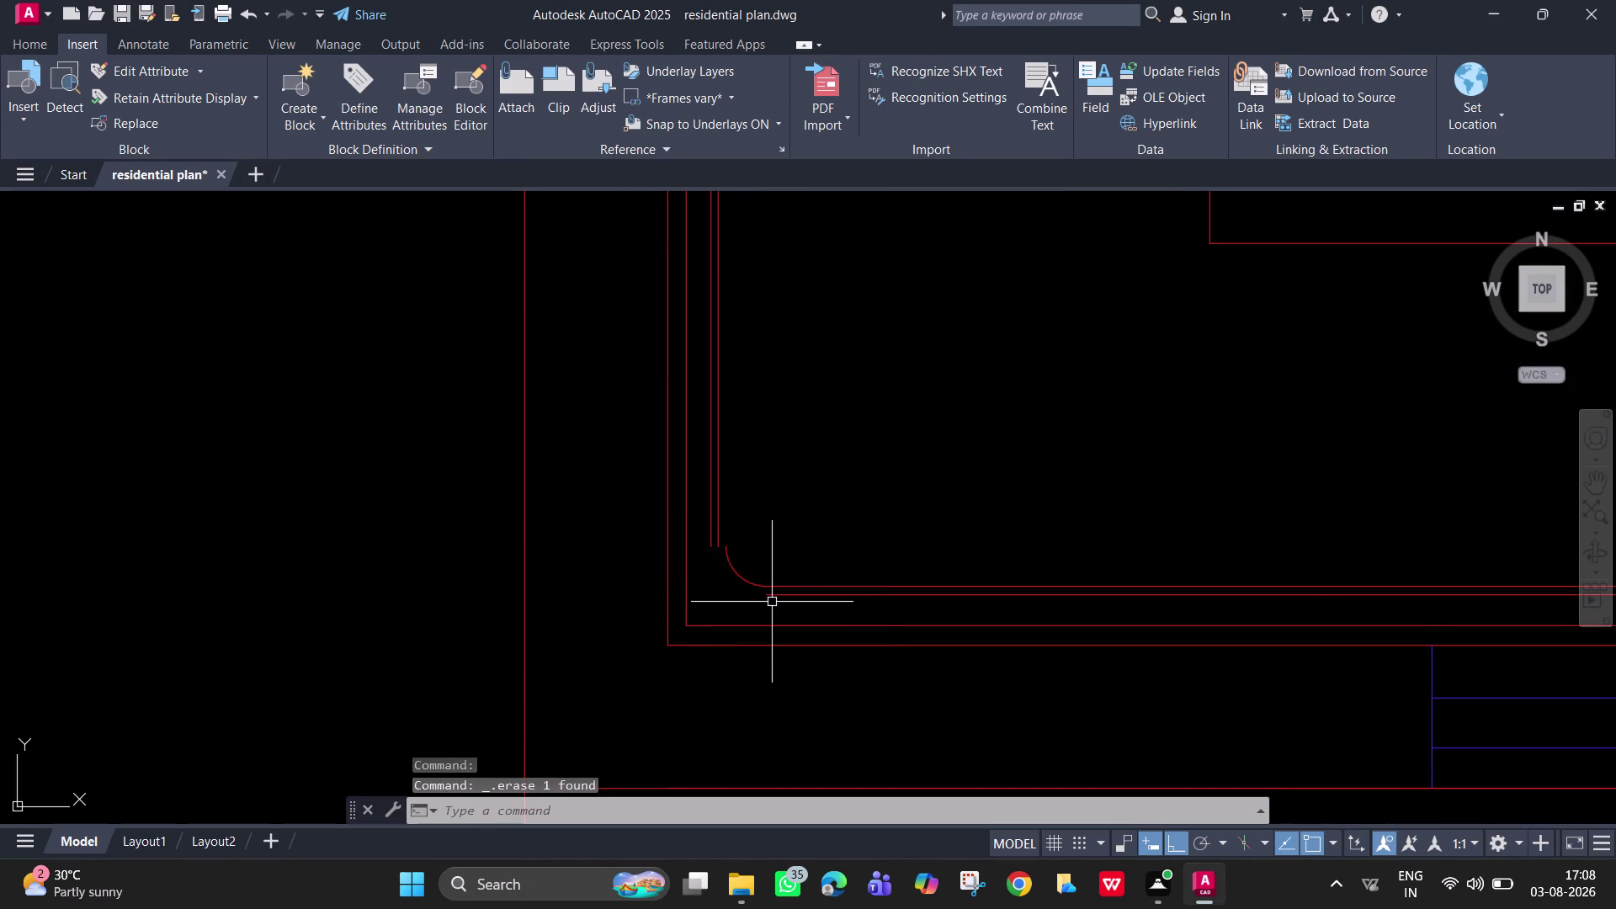
text(f)
key(space)
click(776, 599)
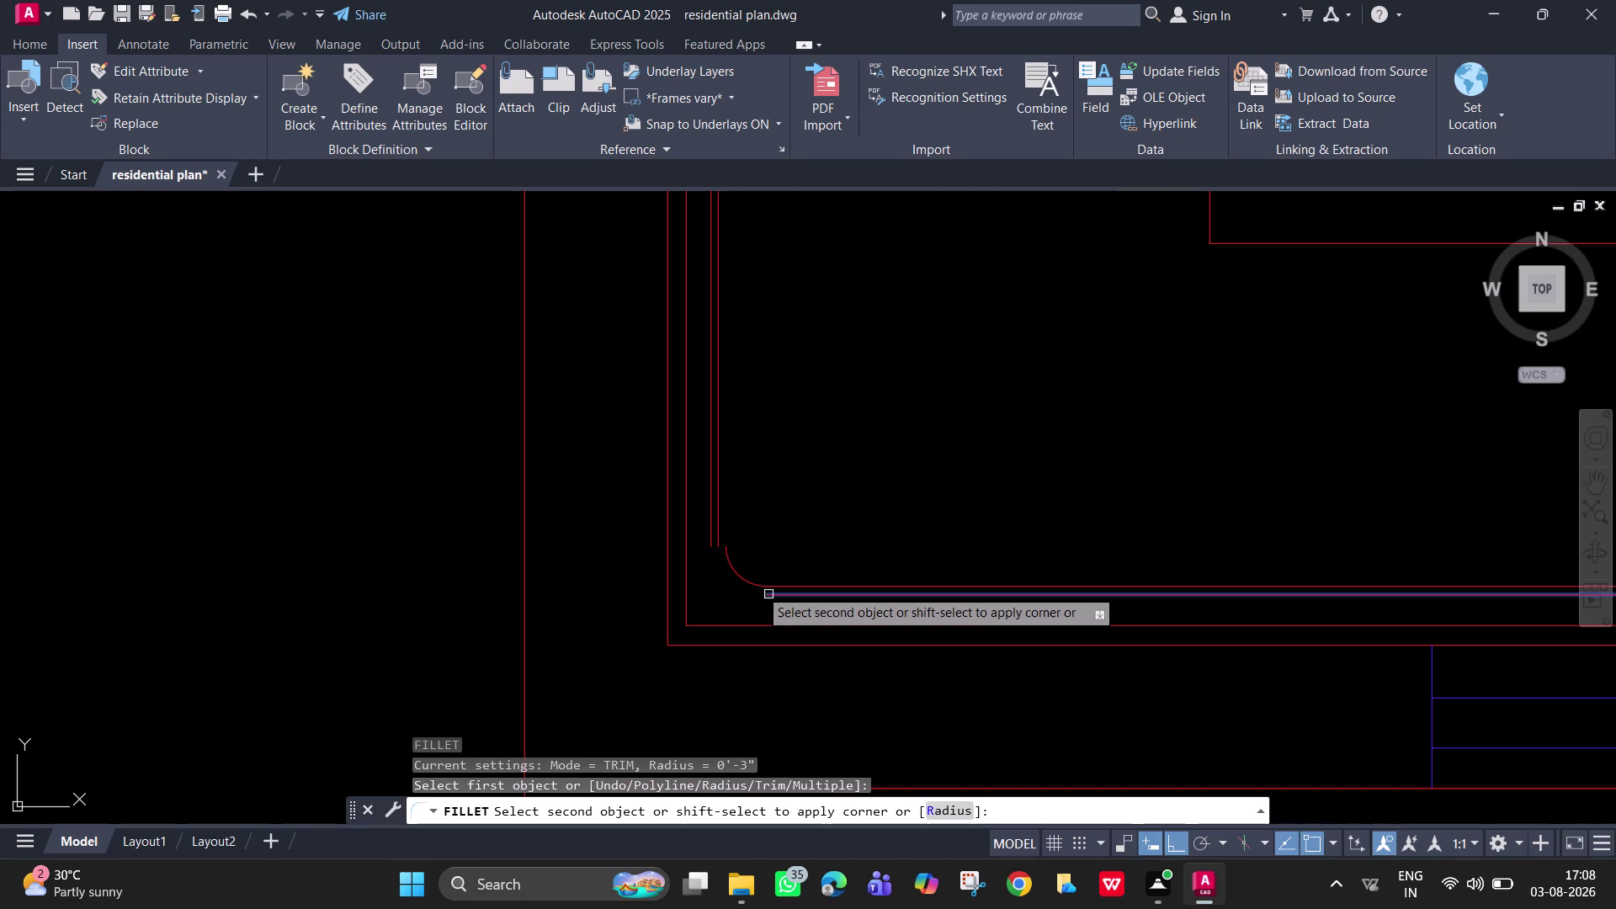
click(712, 541)
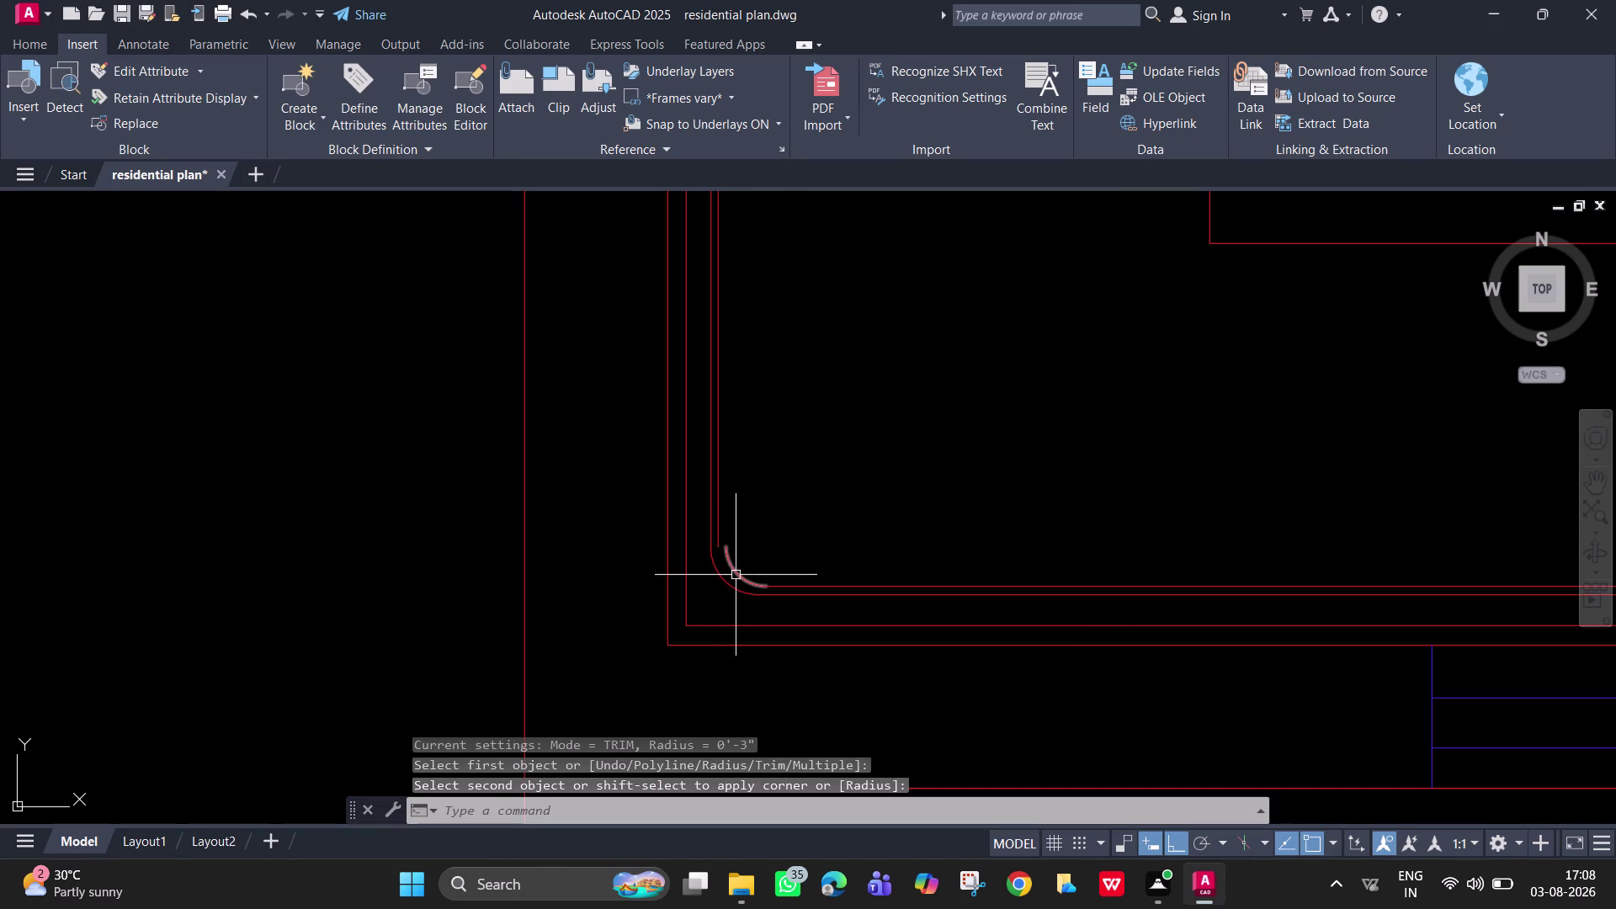
click(742, 581)
key(Delete)
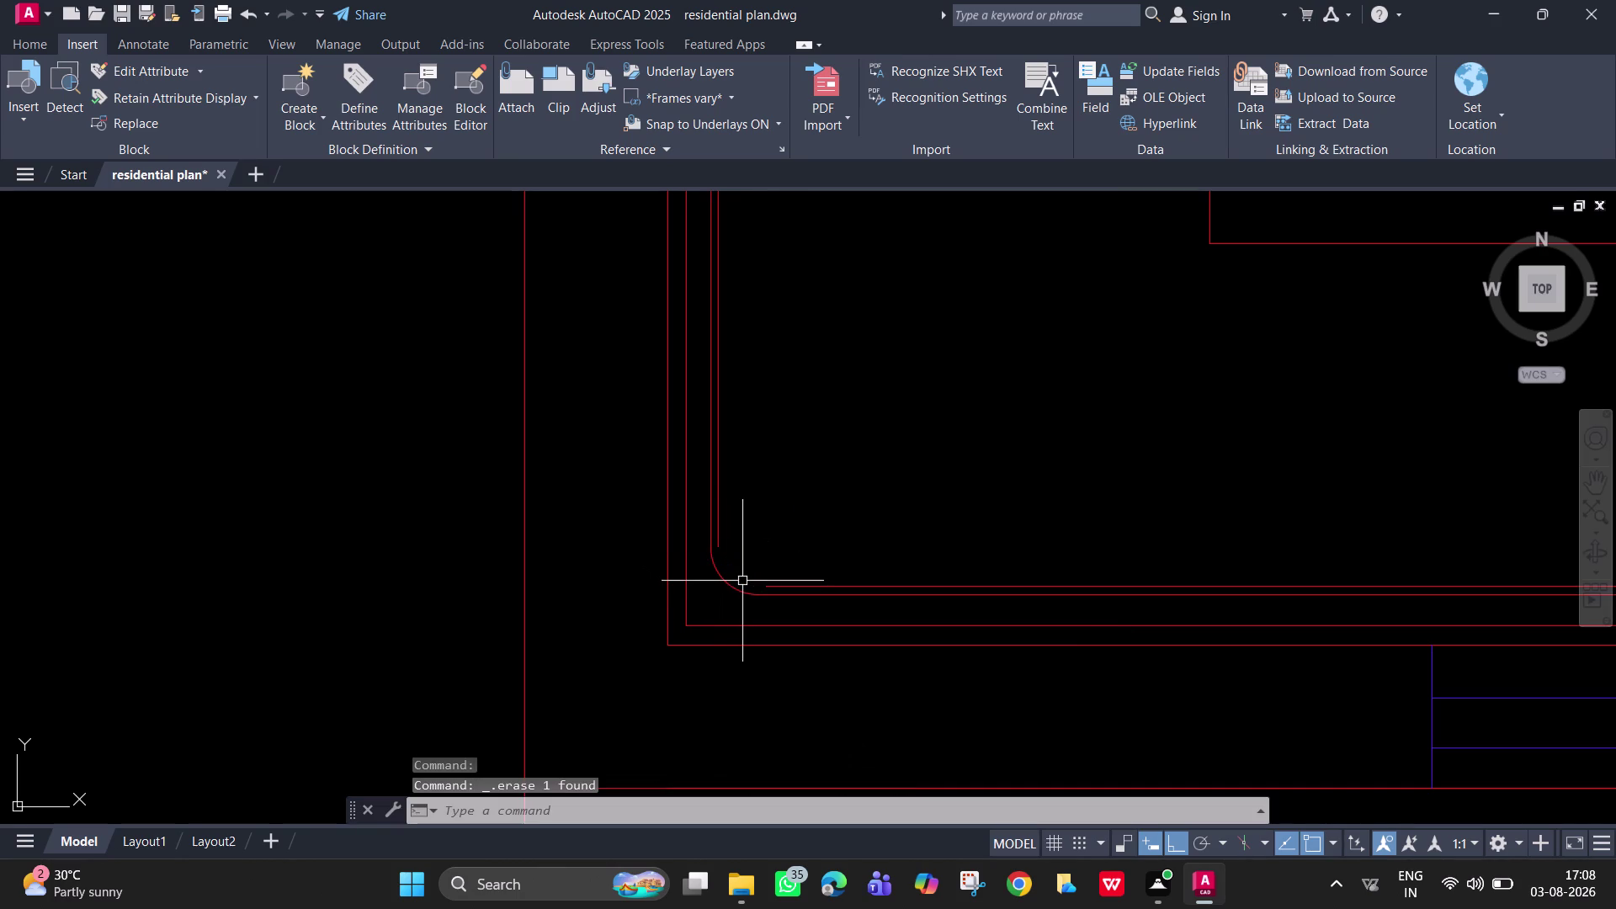
Re-fillet the lower-left inner corner between the vertical and bottom counter edges.
text(ff)
key(space)
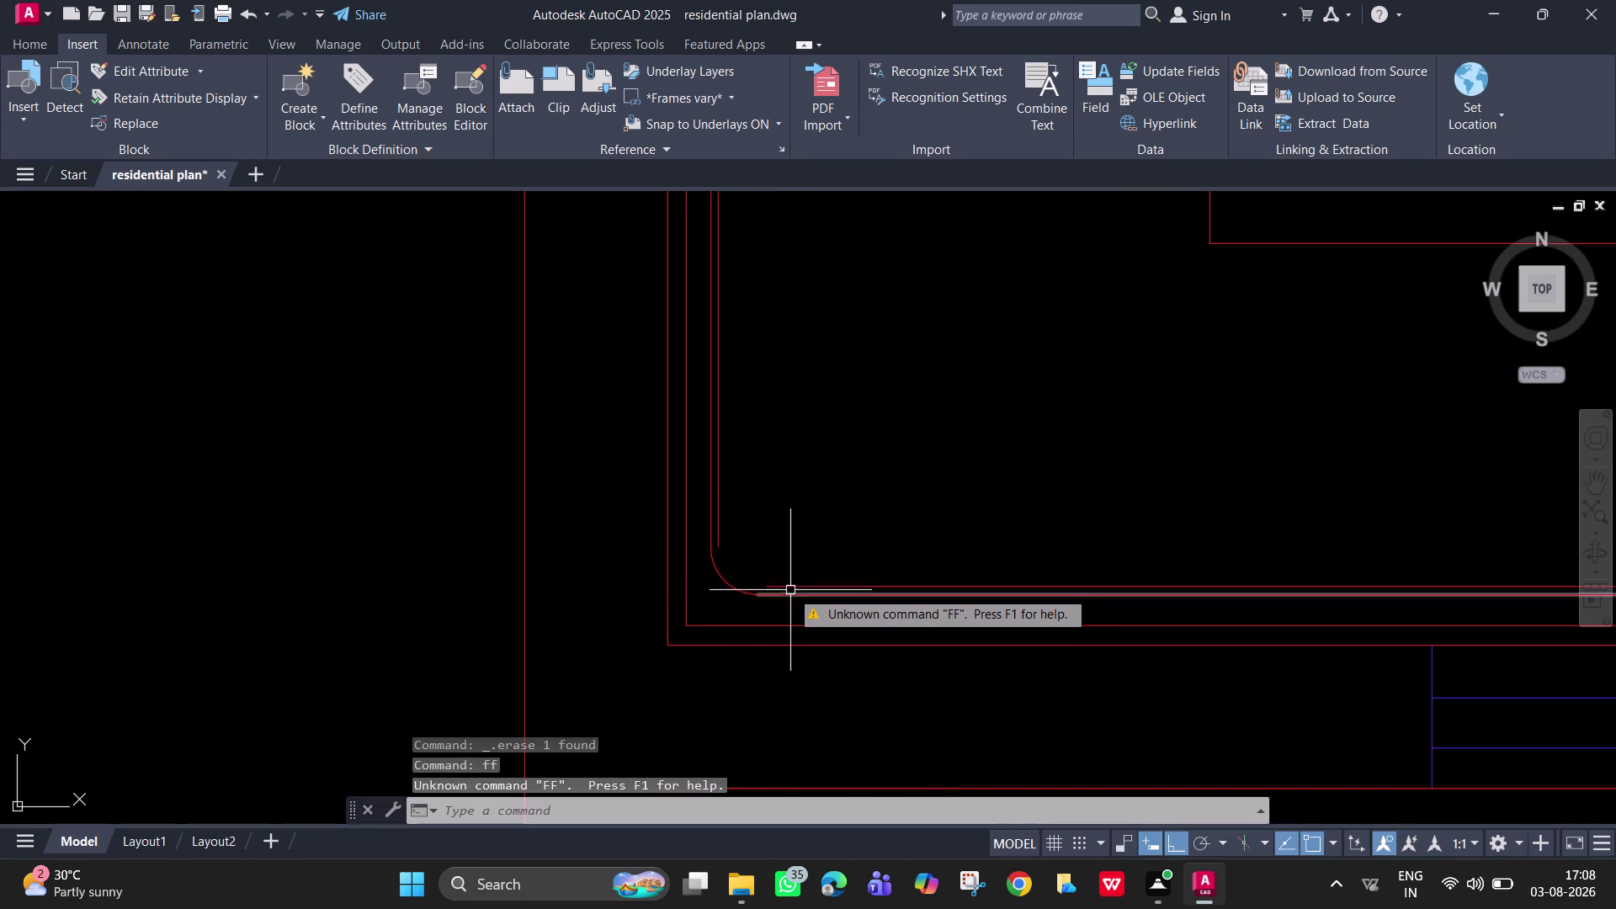
key(Escape)
text(f)
key(space)
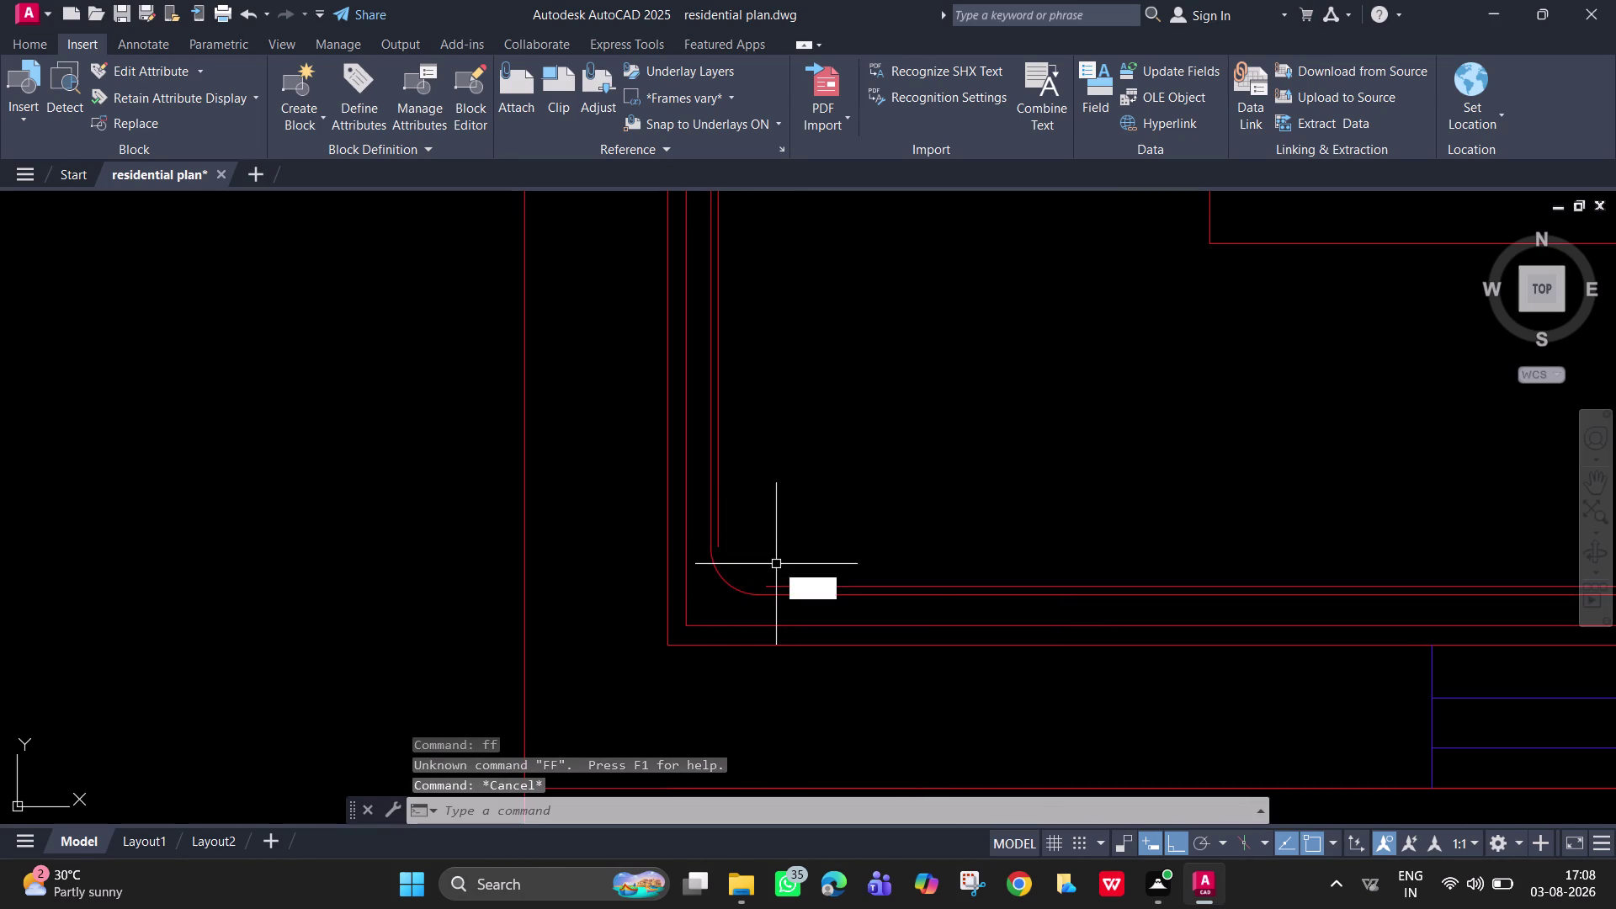
click(780, 582)
click(720, 536)
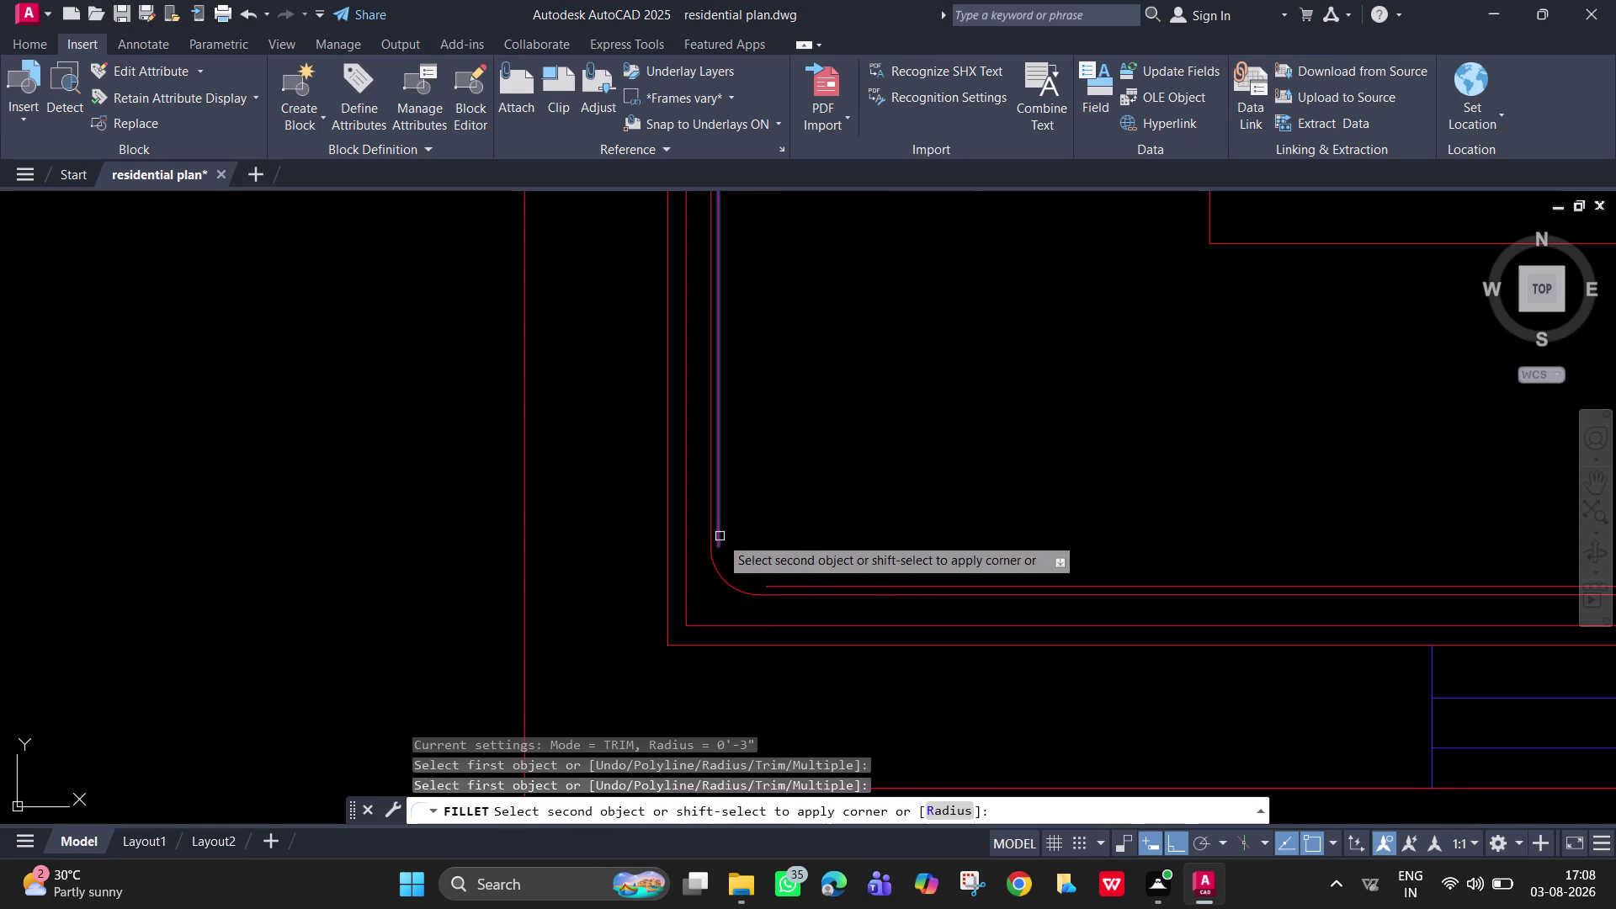
click(781, 585)
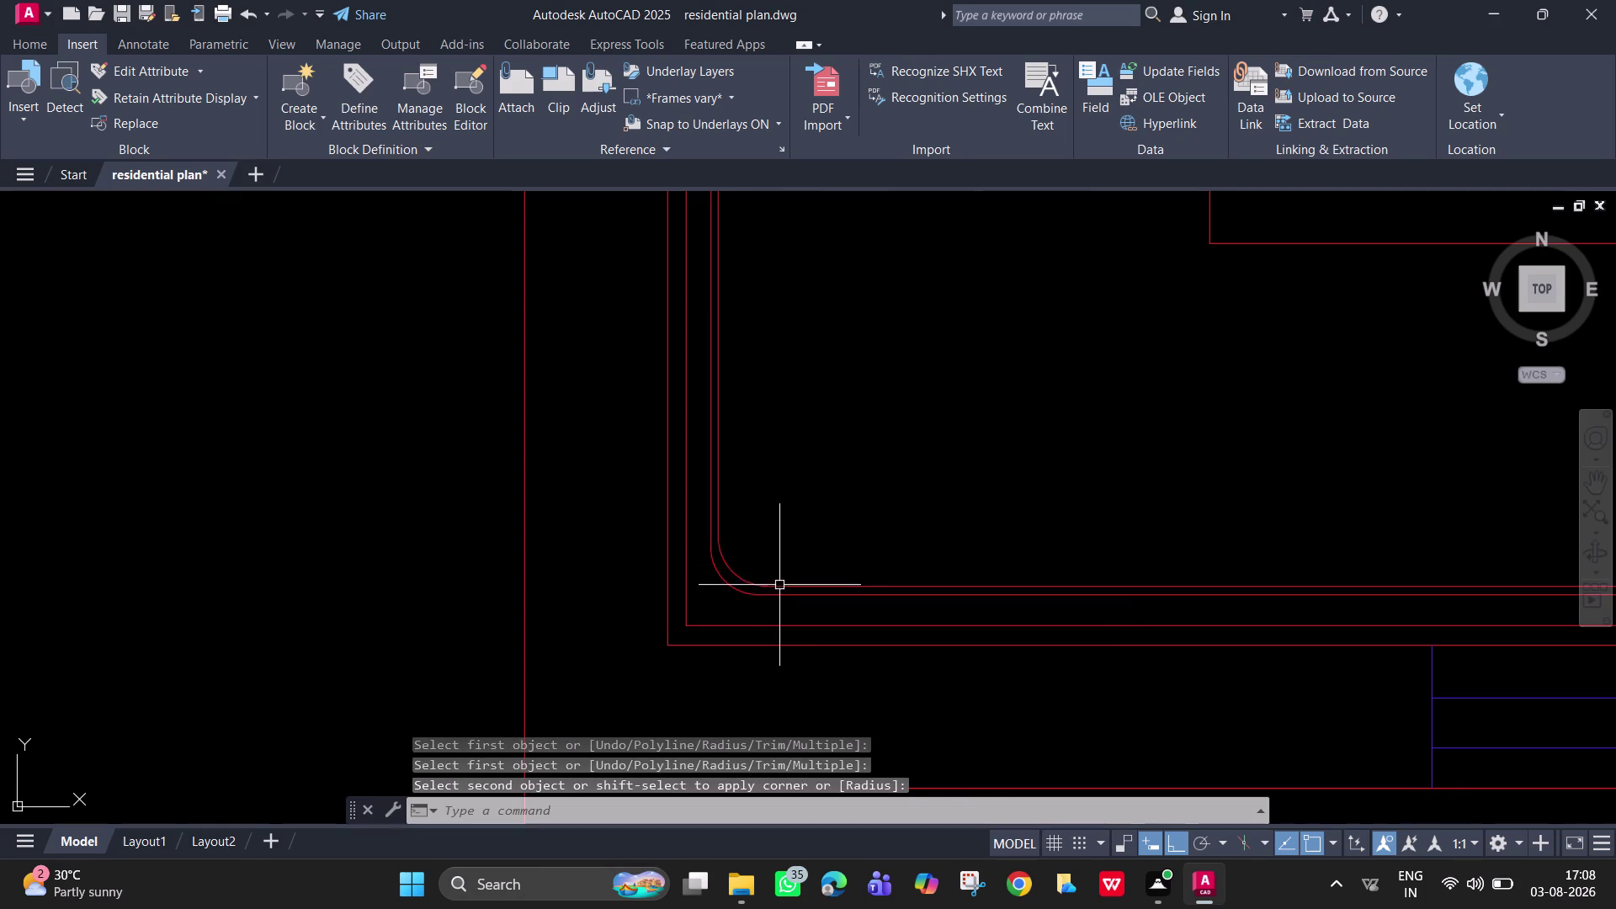
scroll(down, 3)
middle_drag(794, 480, 755, 595)
key(Escape)
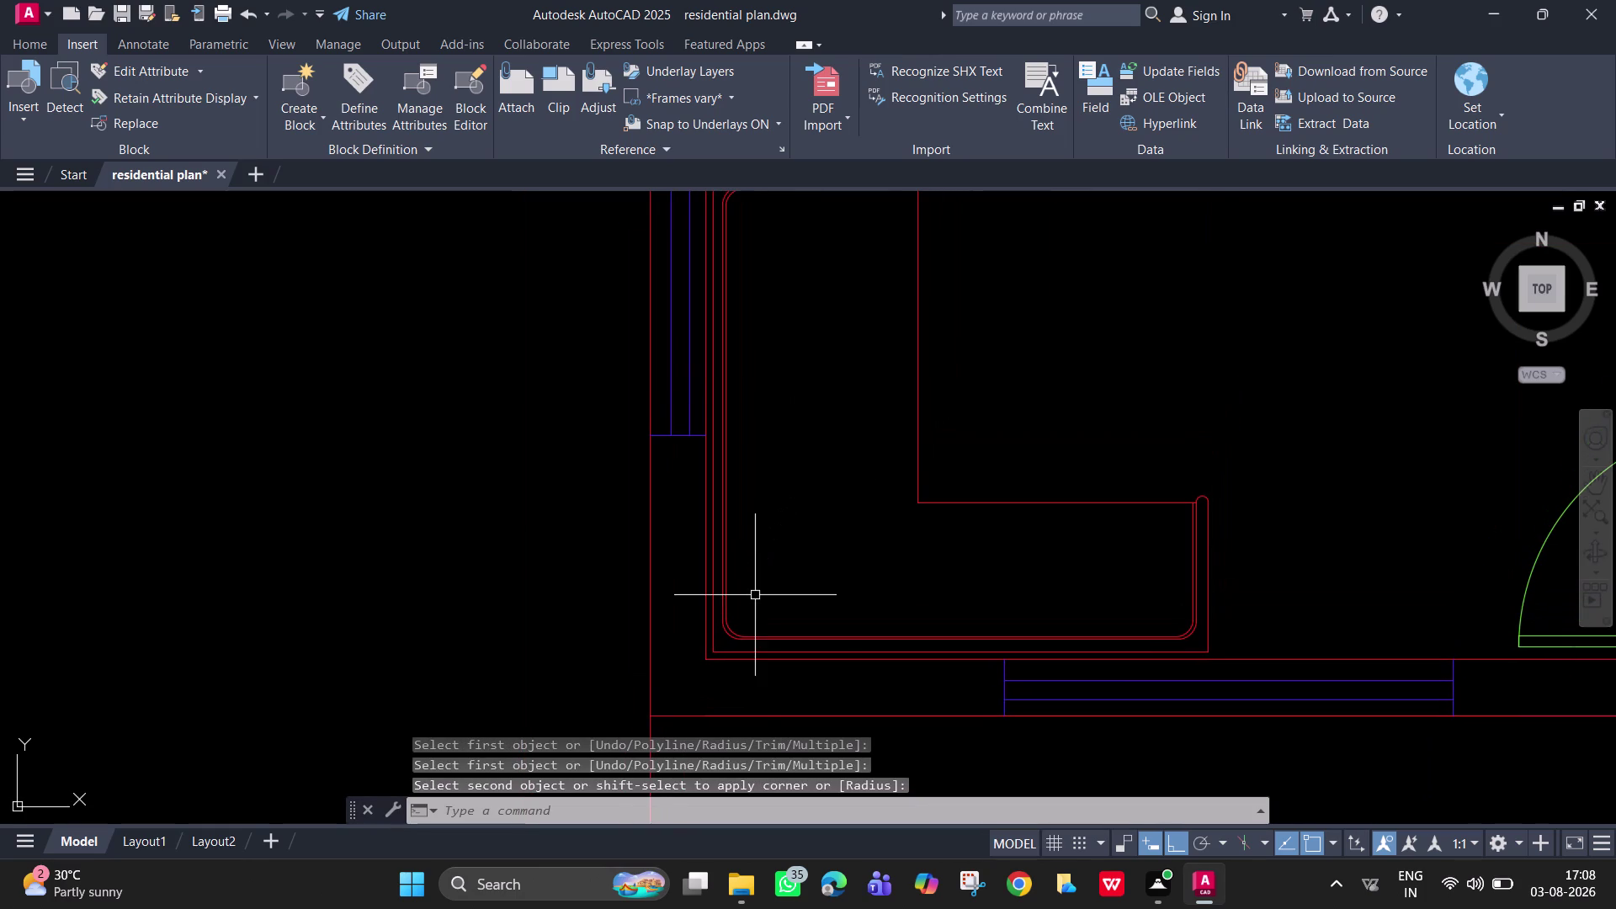
click(1227, 648)
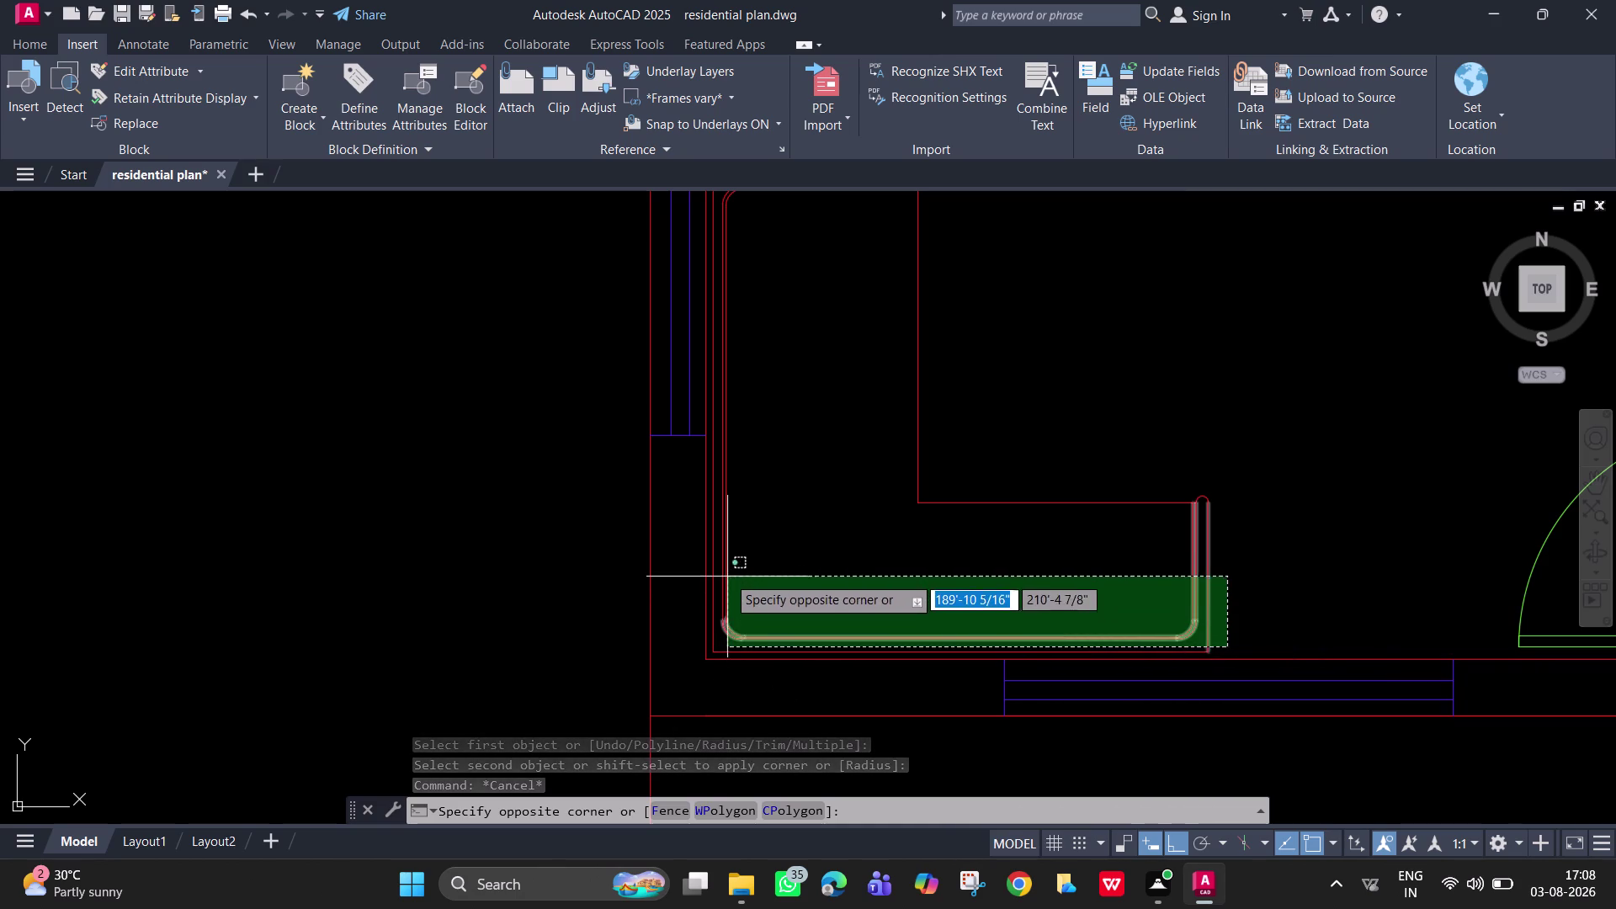
Select the lower, upper, top and top-right counter outline edges.
click(721, 421)
scroll(down, 3)
middle_drag(776, 408, 764, 590)
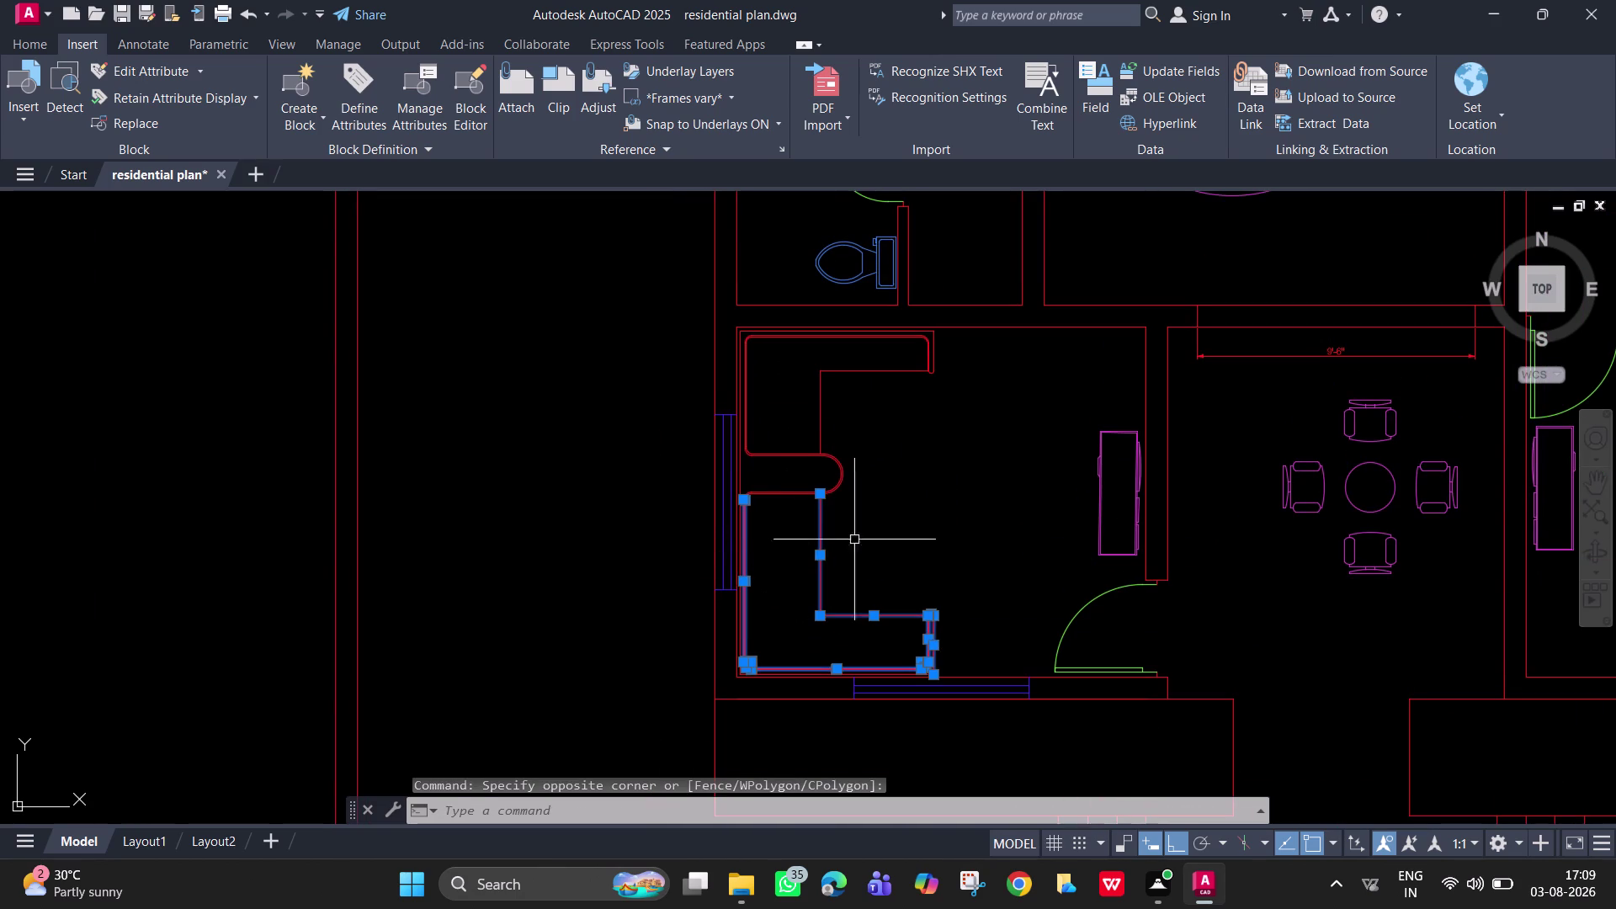
drag(854, 540, 831, 525)
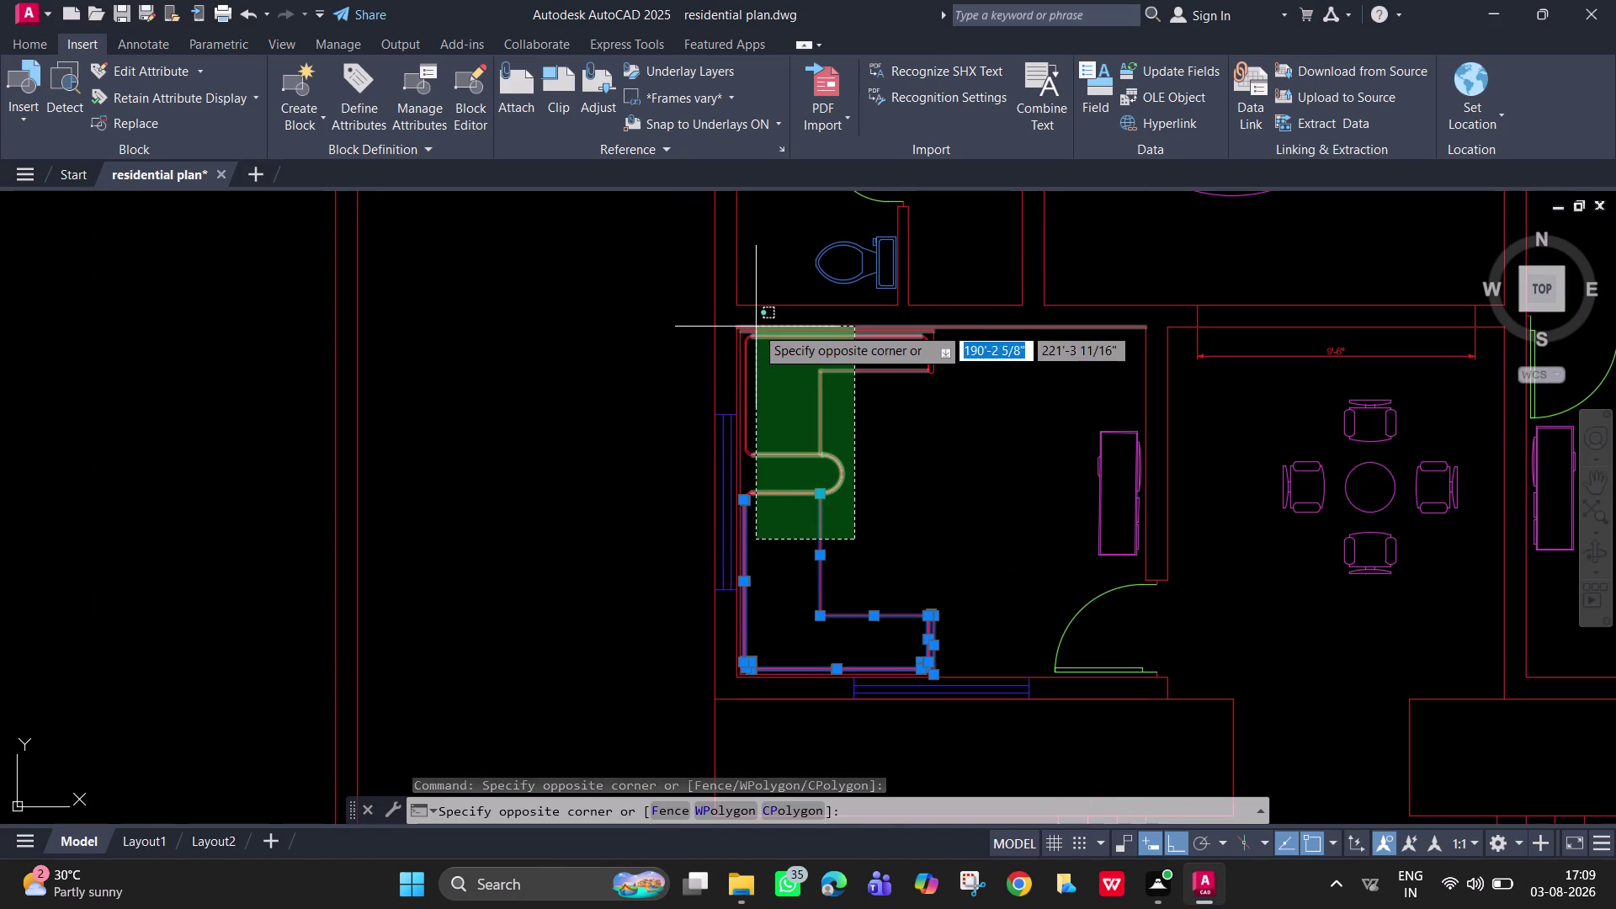
scroll(up, 3)
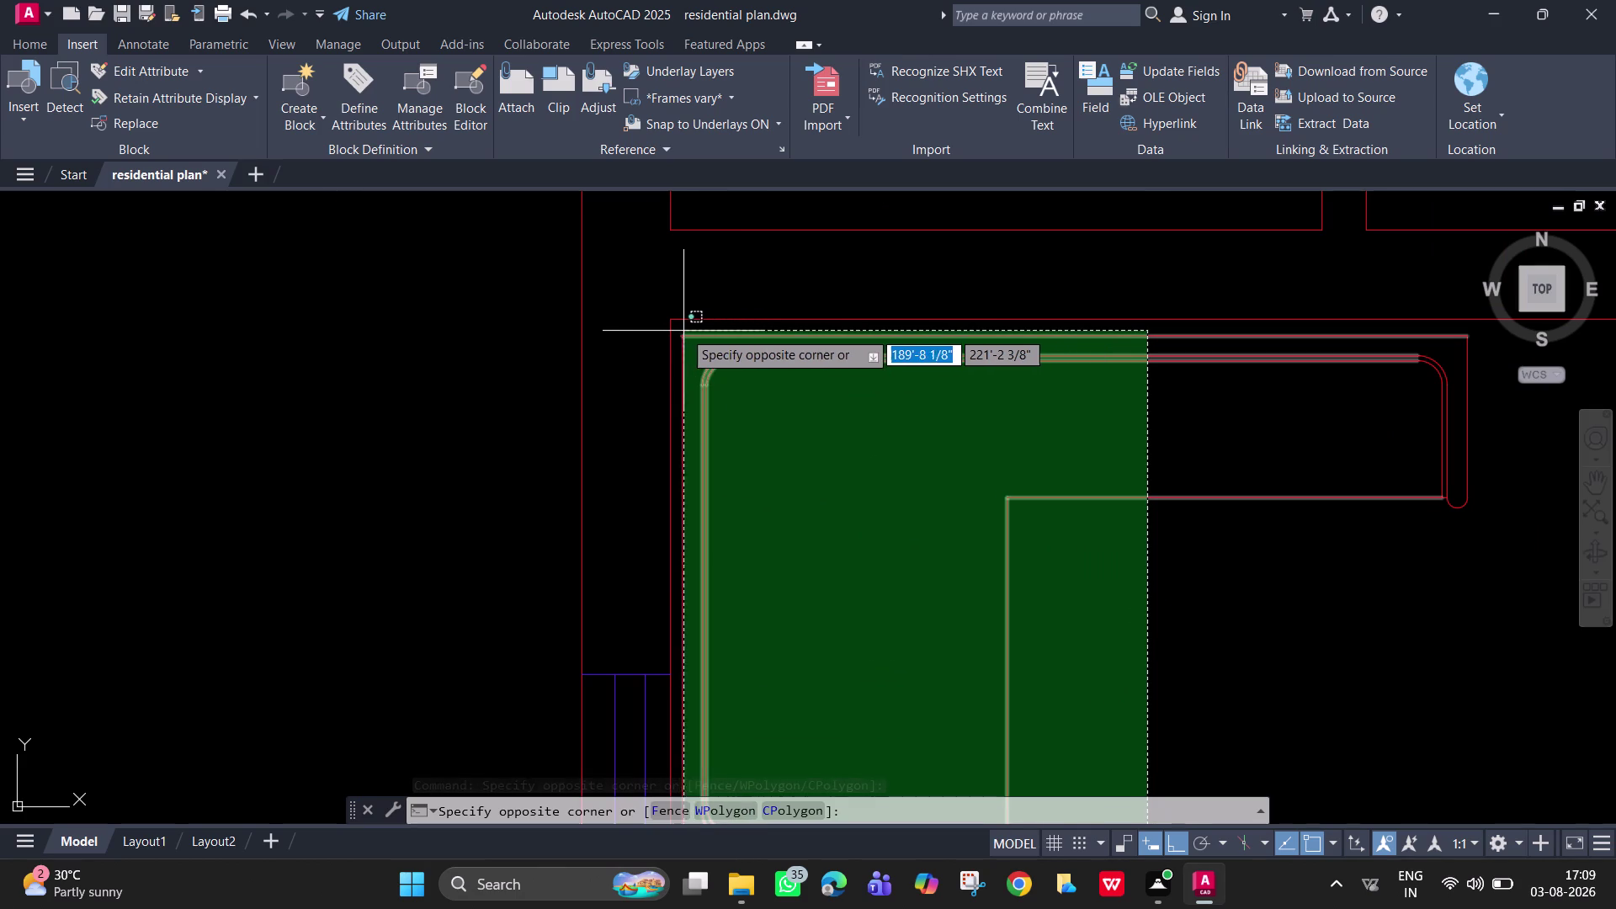
click(682, 329)
scroll(down, 3)
middle_drag(1101, 590, 1003, 606)
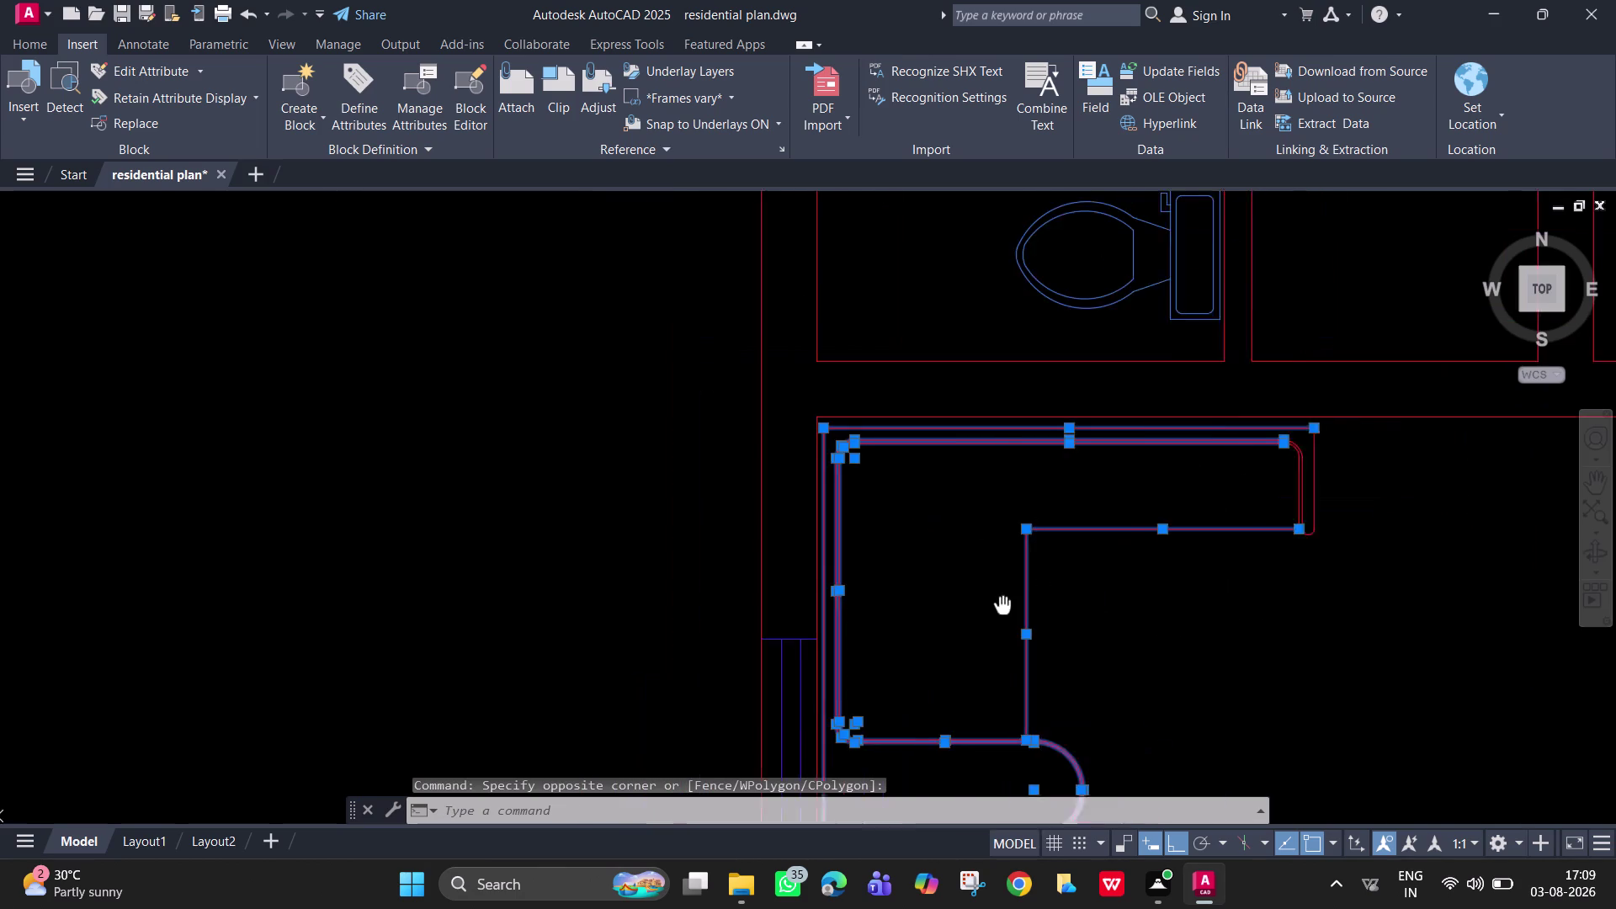
middle_drag(1003, 607, 924, 620)
scroll(down, 3)
drag(1154, 584, 1128, 567)
click(1051, 515)
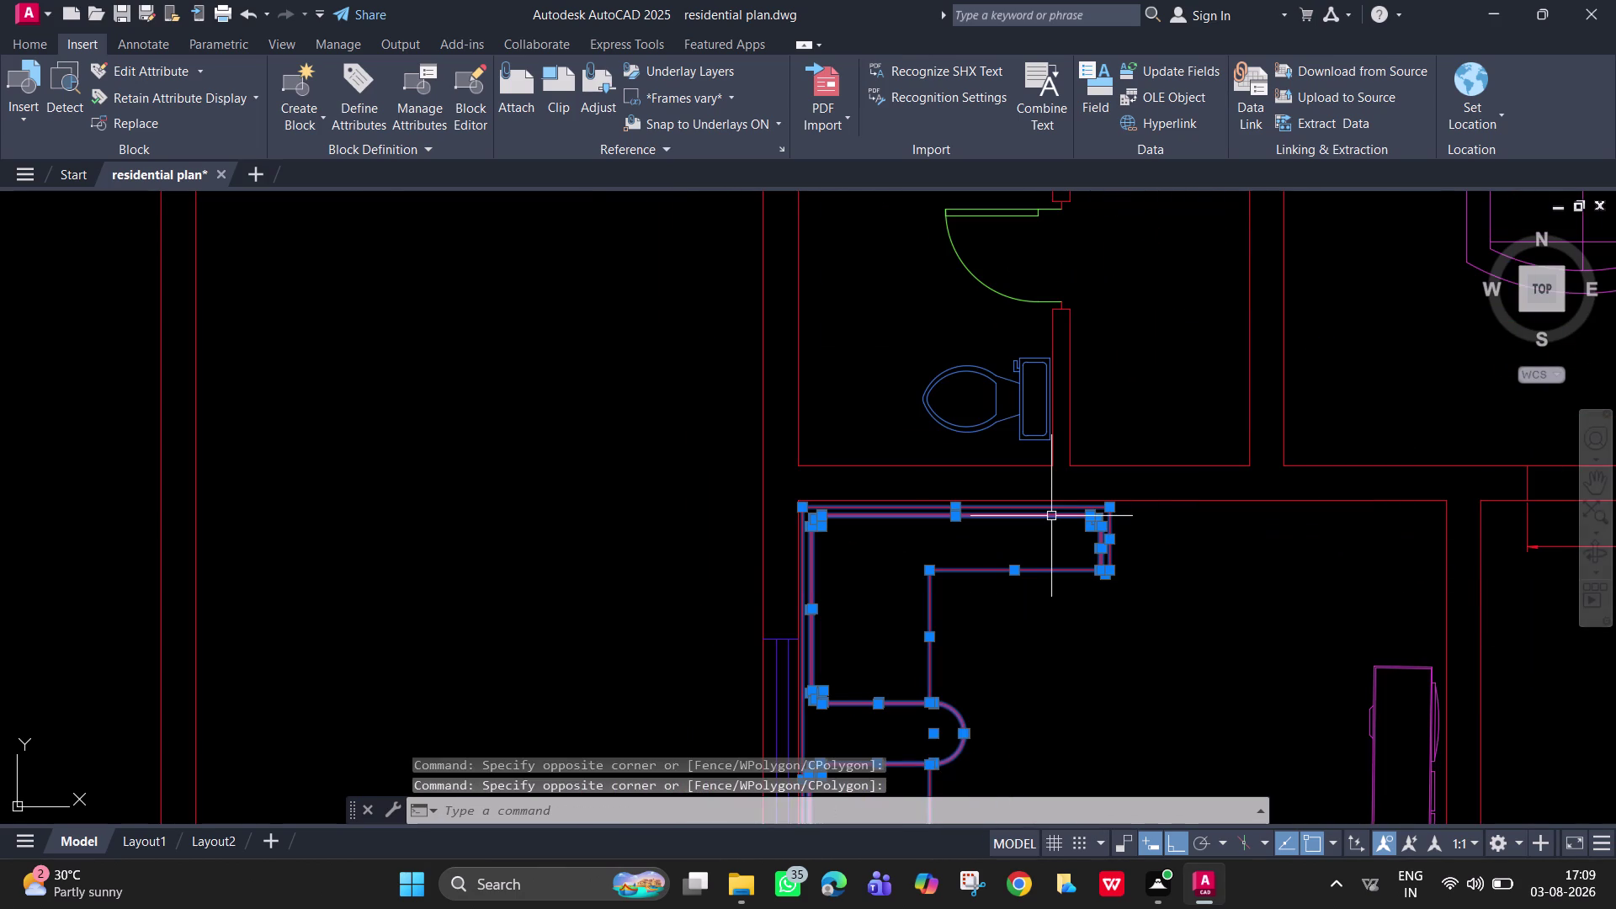
Add the bottom counter edge to the selection and open the layer manager.
scroll(up, 3)
scroll(down, 3)
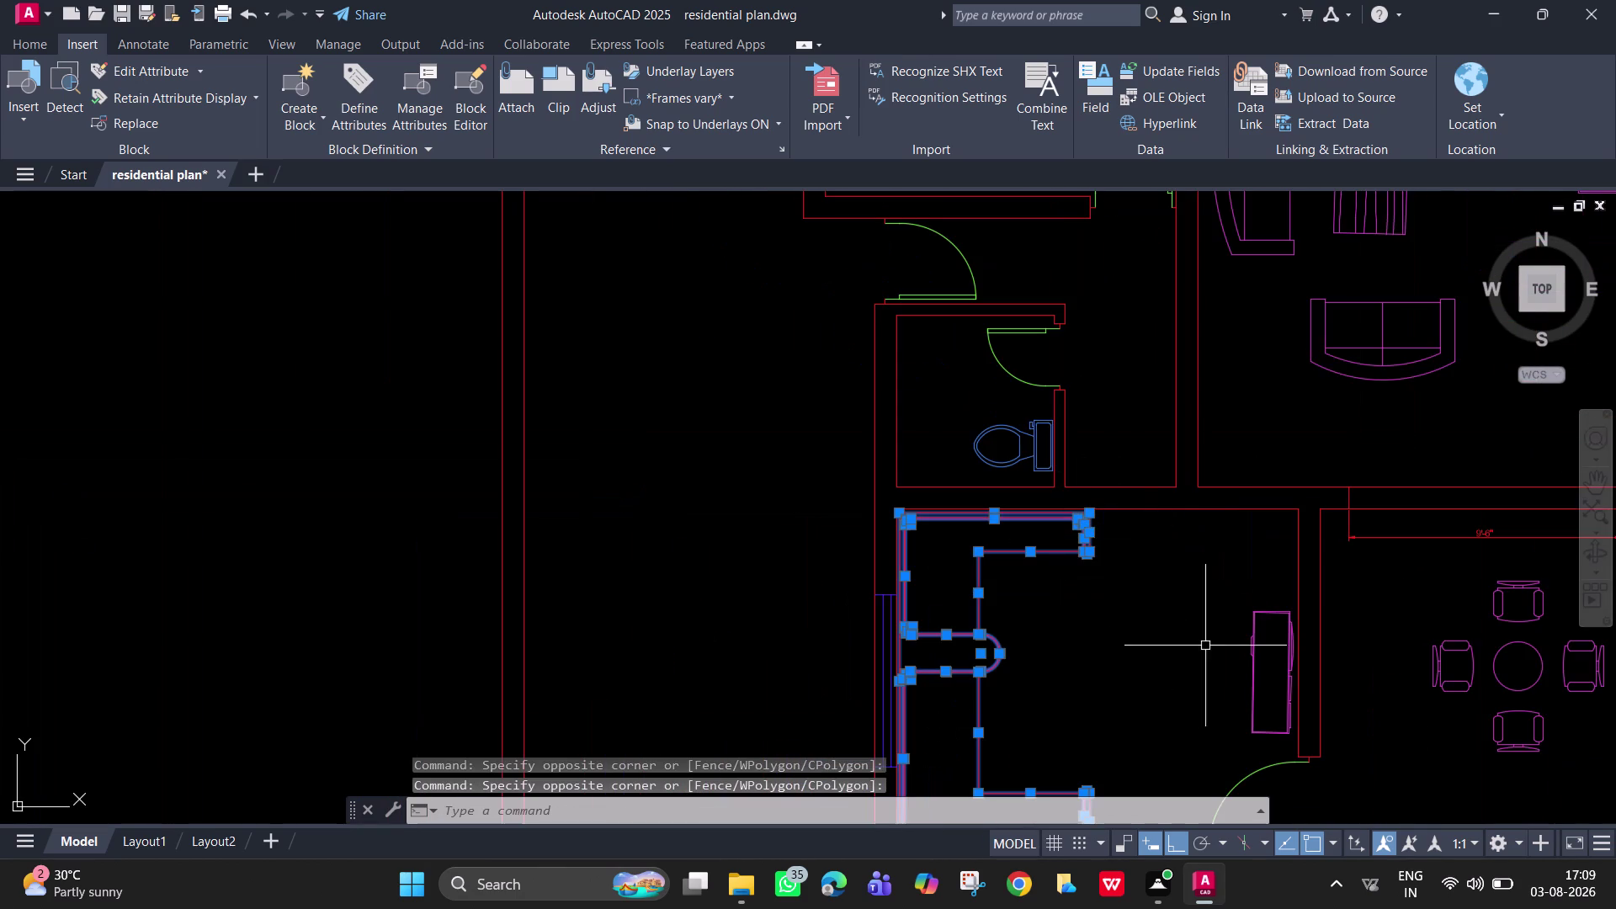
middle_drag(1142, 566, 1156, 417)
scroll(up, 3)
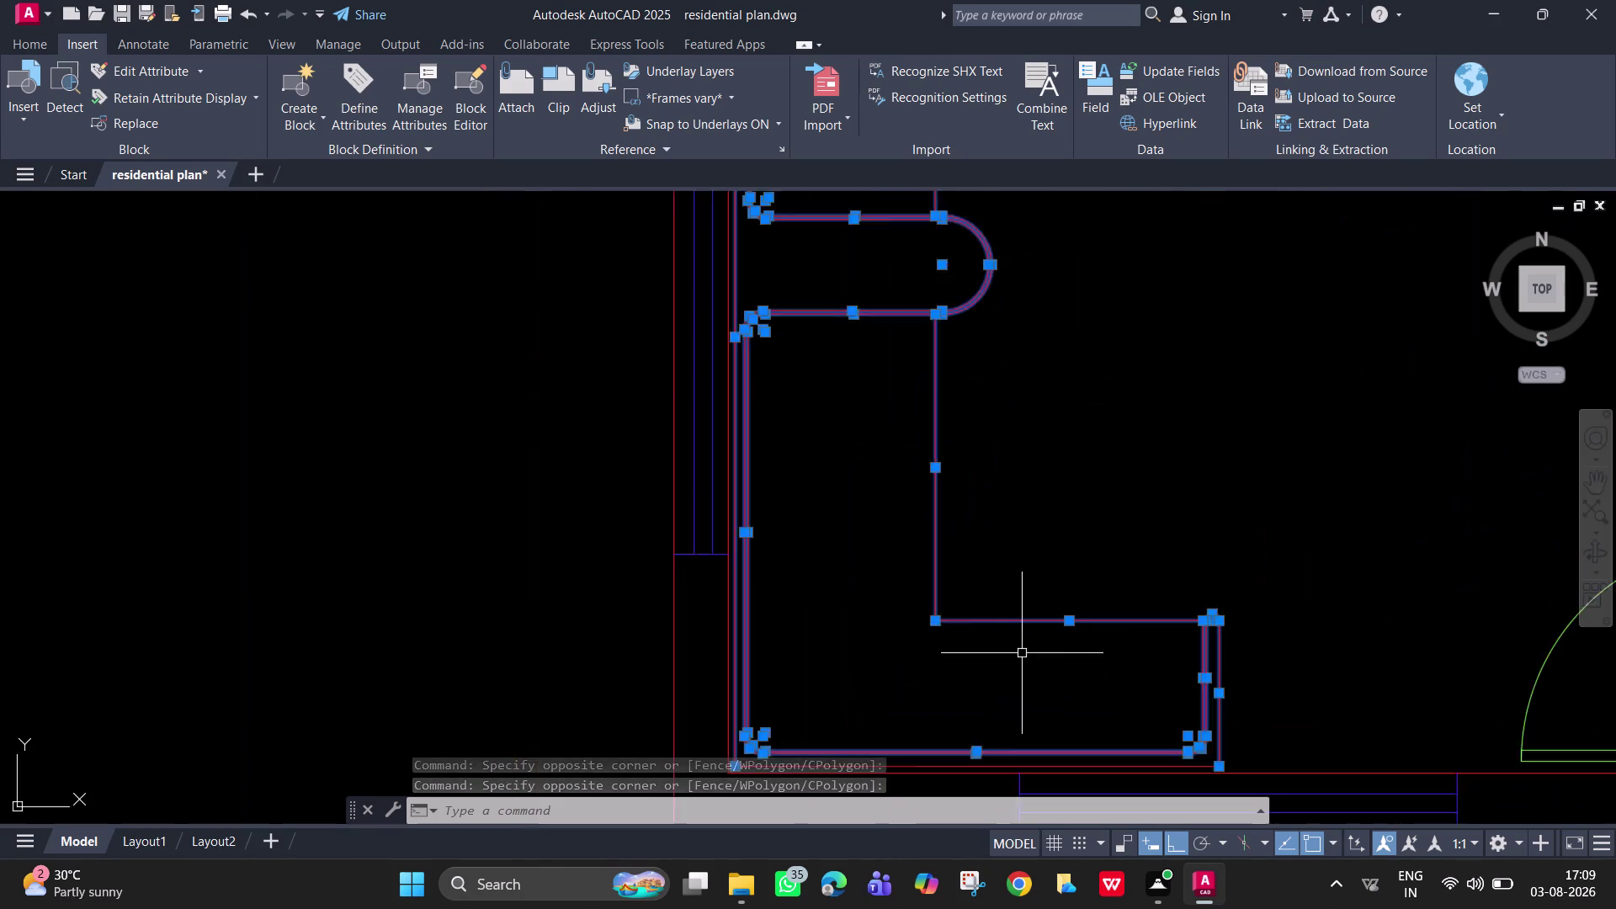
scroll(up, 3)
scroll(down, 3)
middle_drag(1021, 649, 1064, 525)
scroll(up, 3)
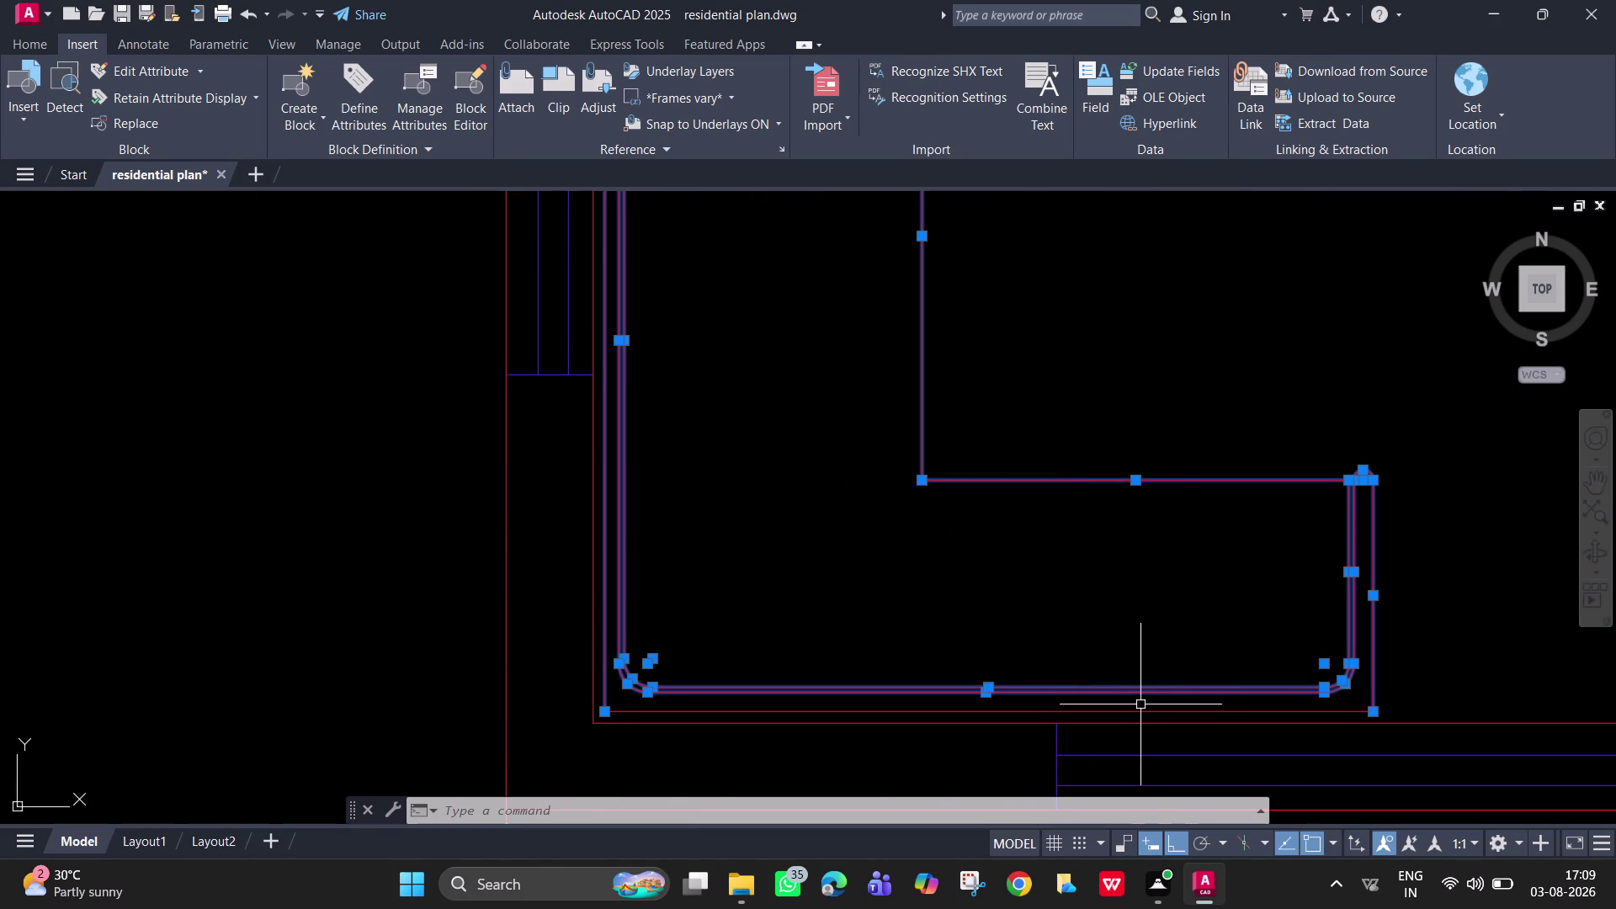
click(1163, 715)
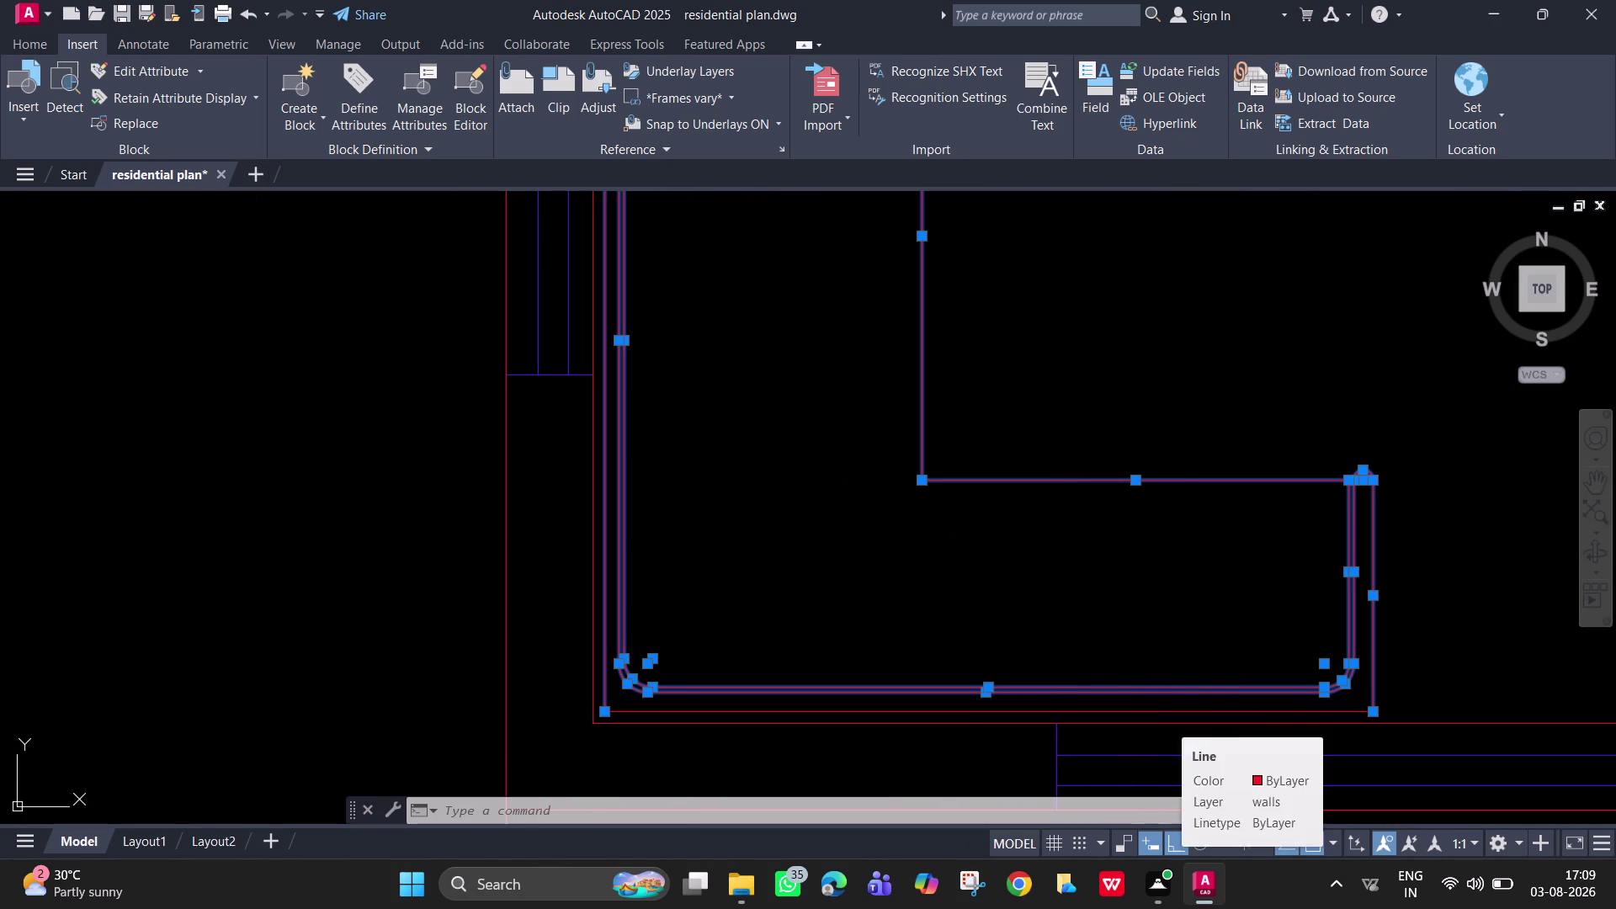
middle_drag(934, 439, 892, 636)
scroll(down, 3)
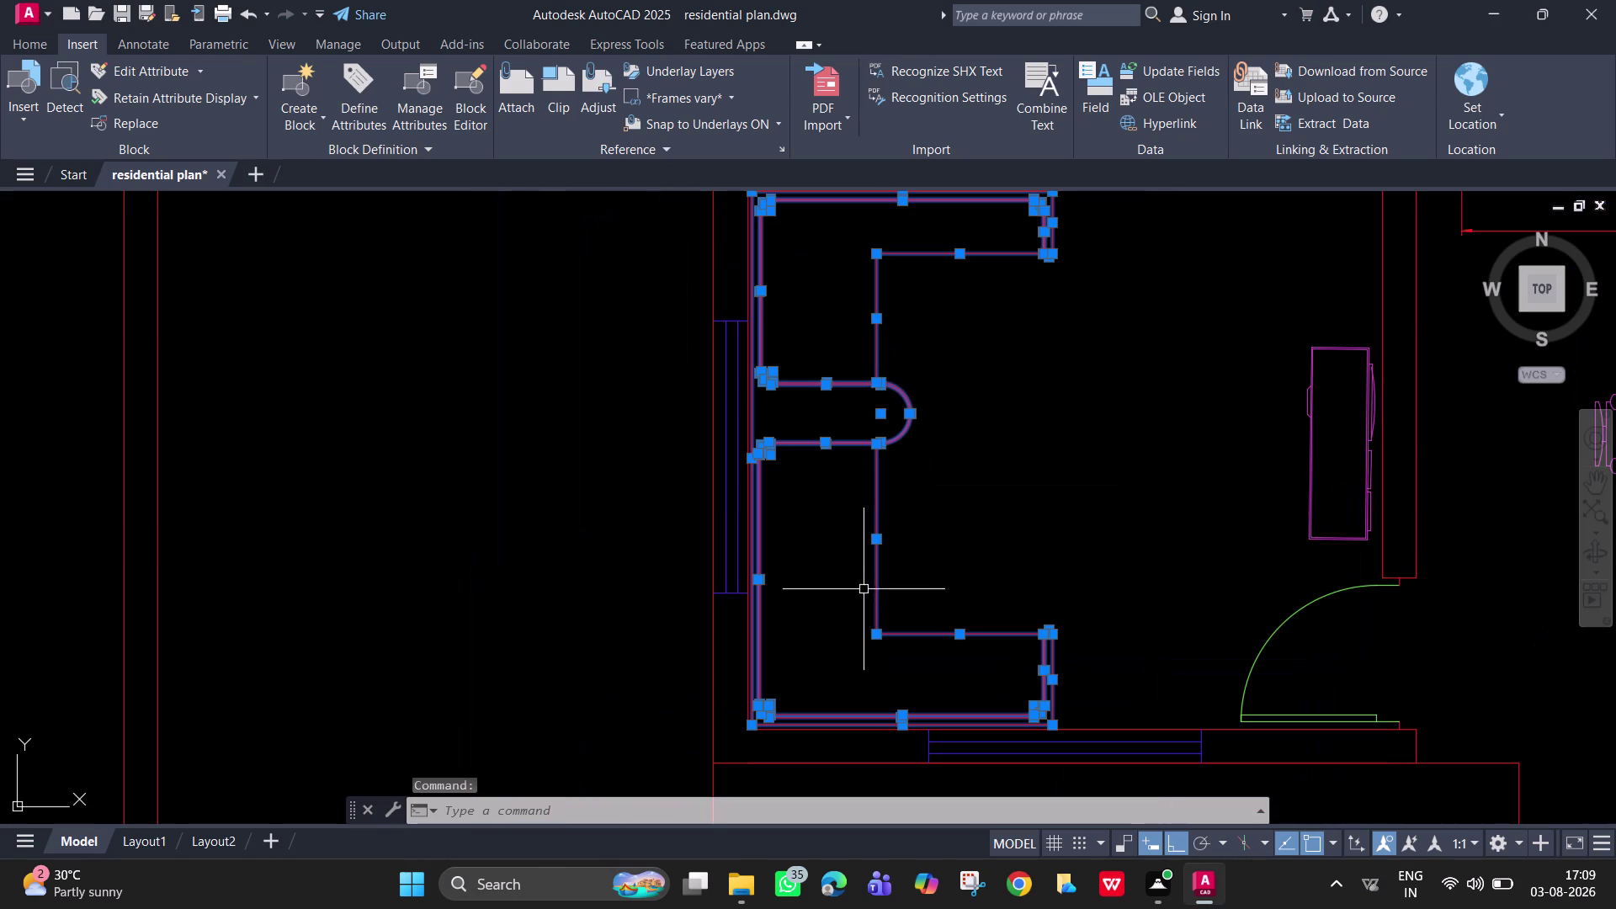
click(50, 42)
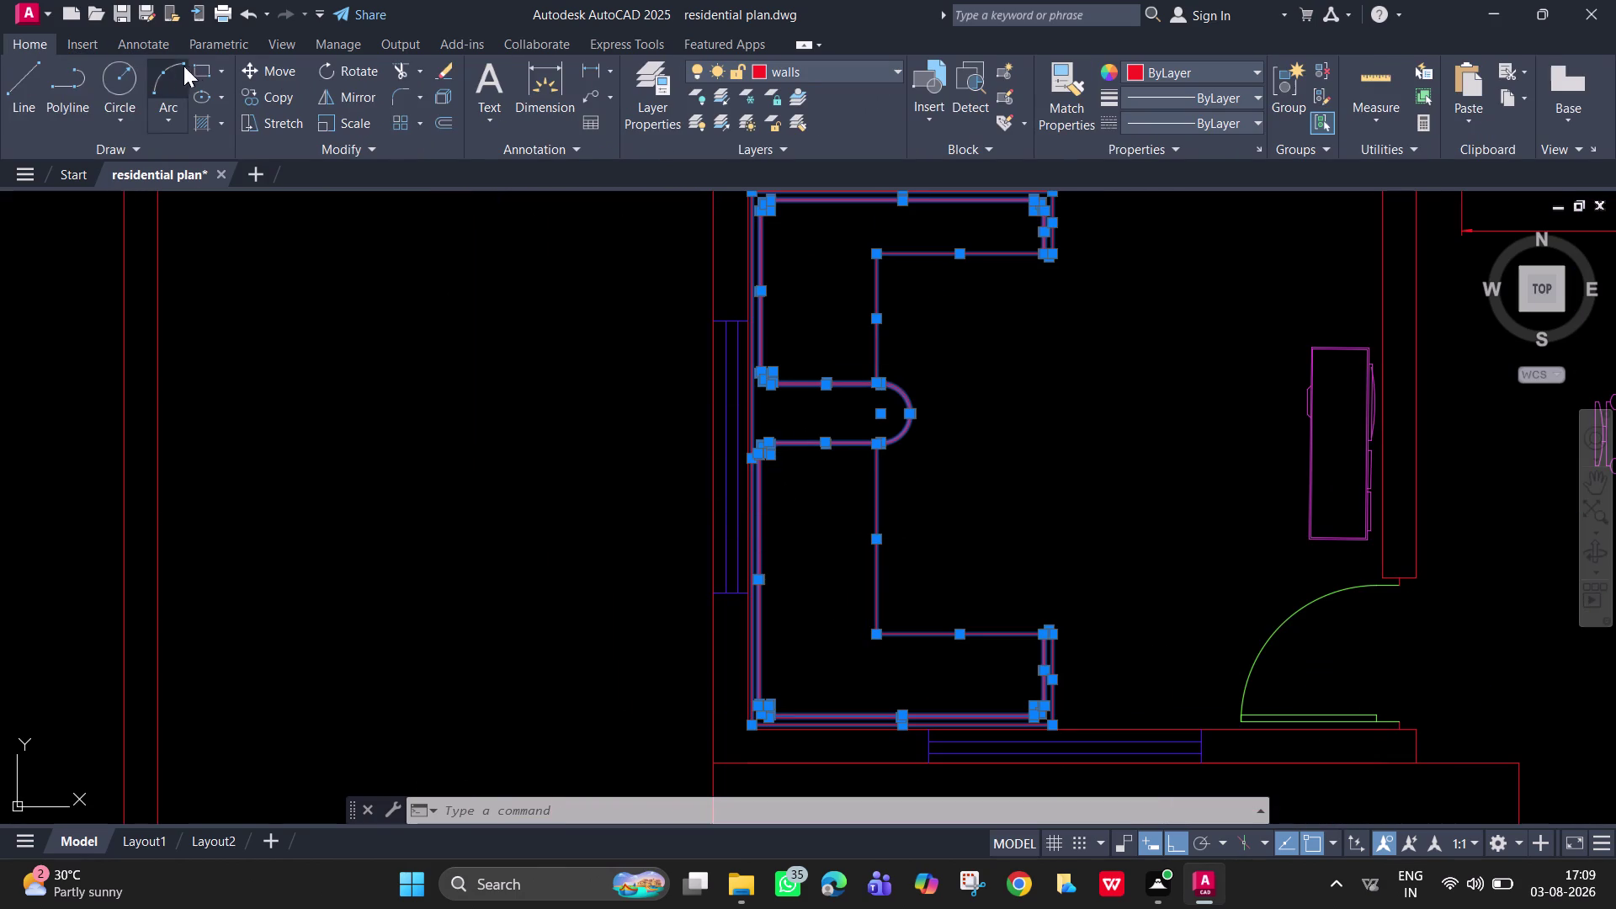
click(651, 81)
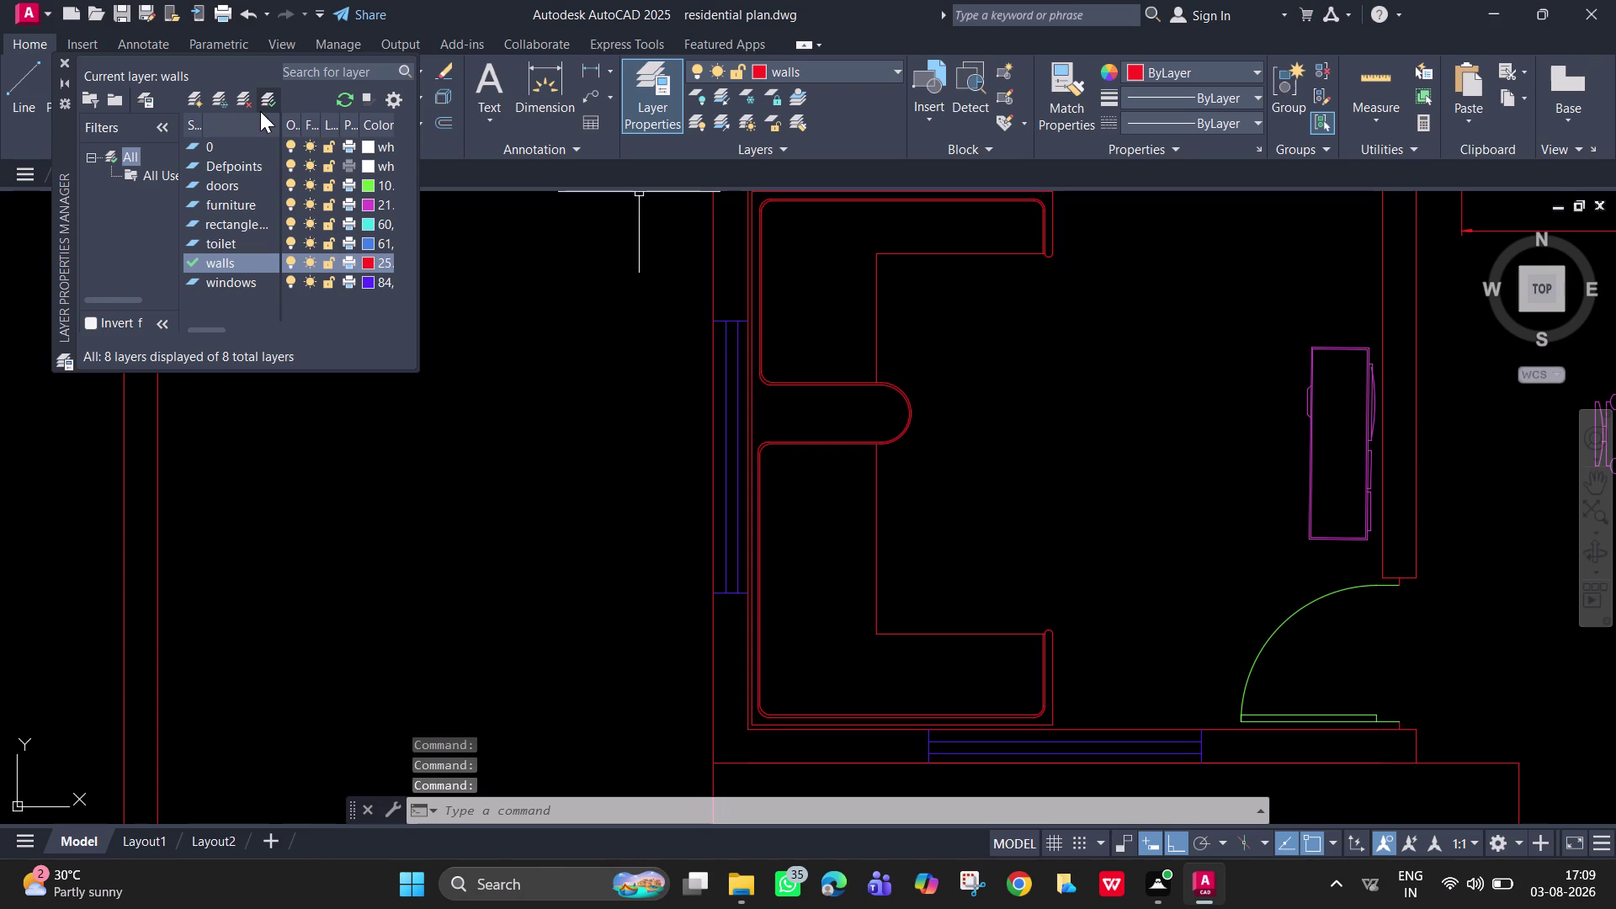
Create a new layer named 'drawing room'.
click(194, 96)
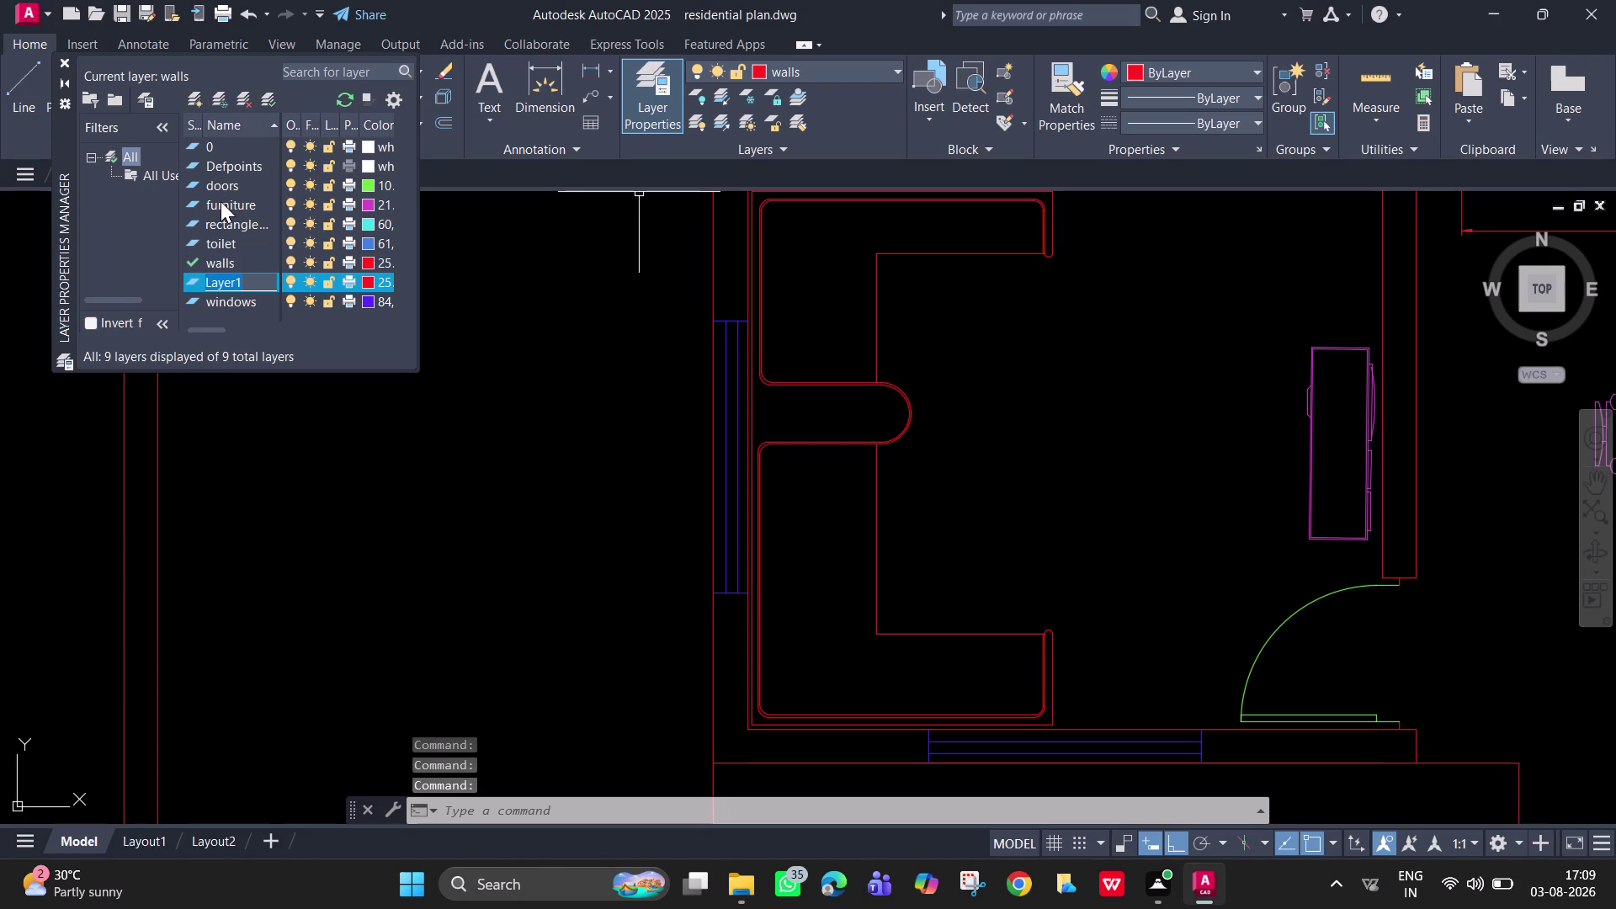
key(BackSpace)
text(draw)
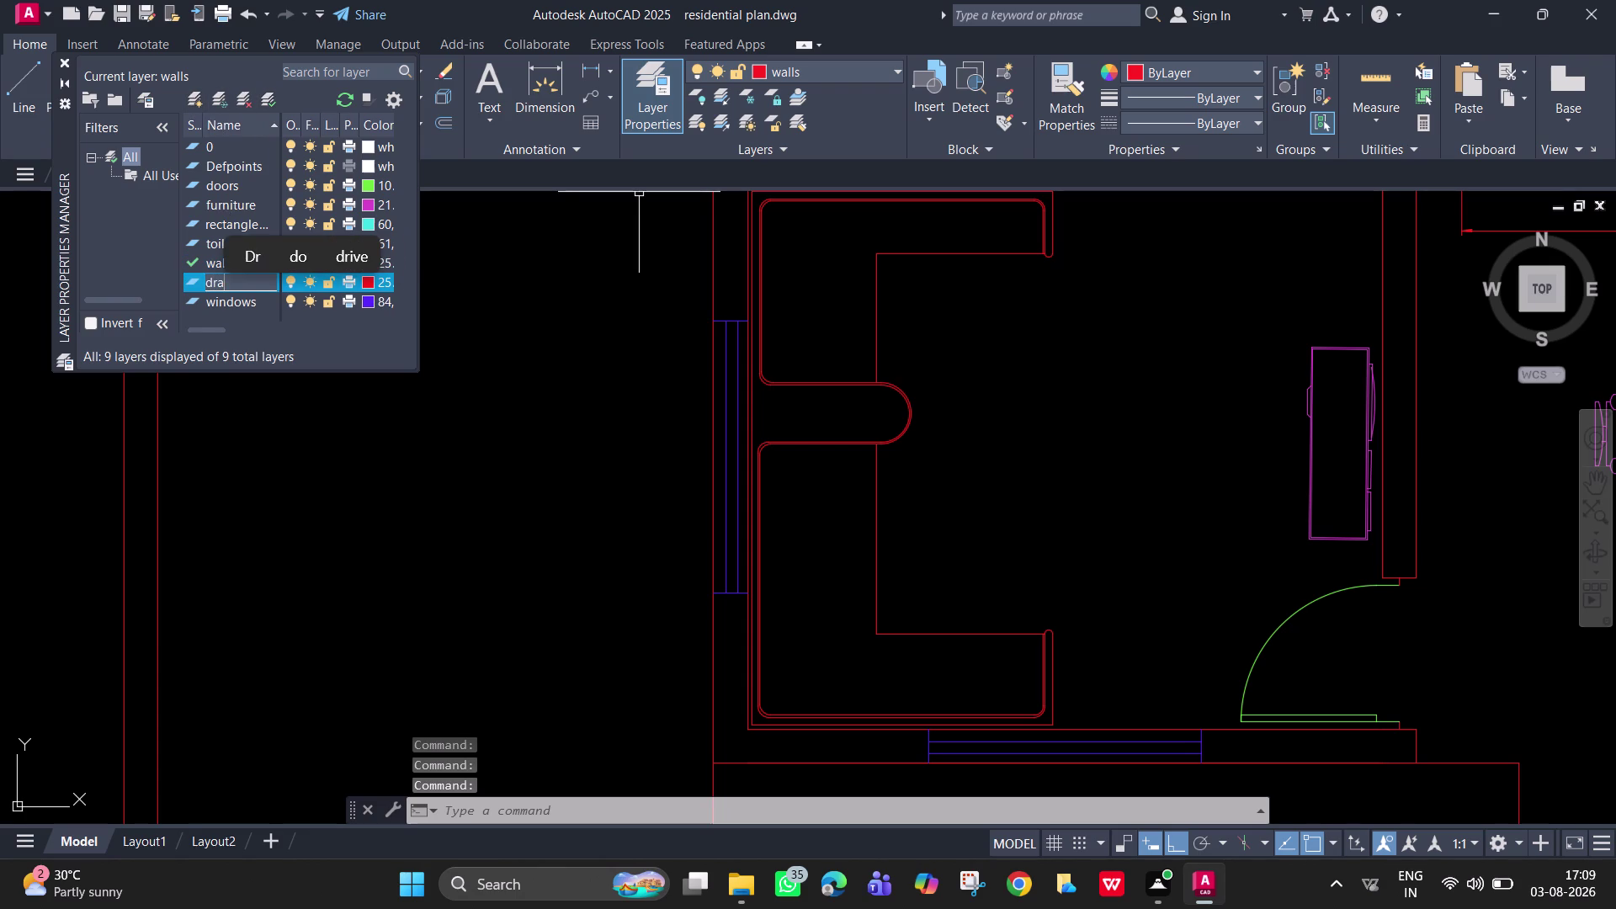
text(ing r)
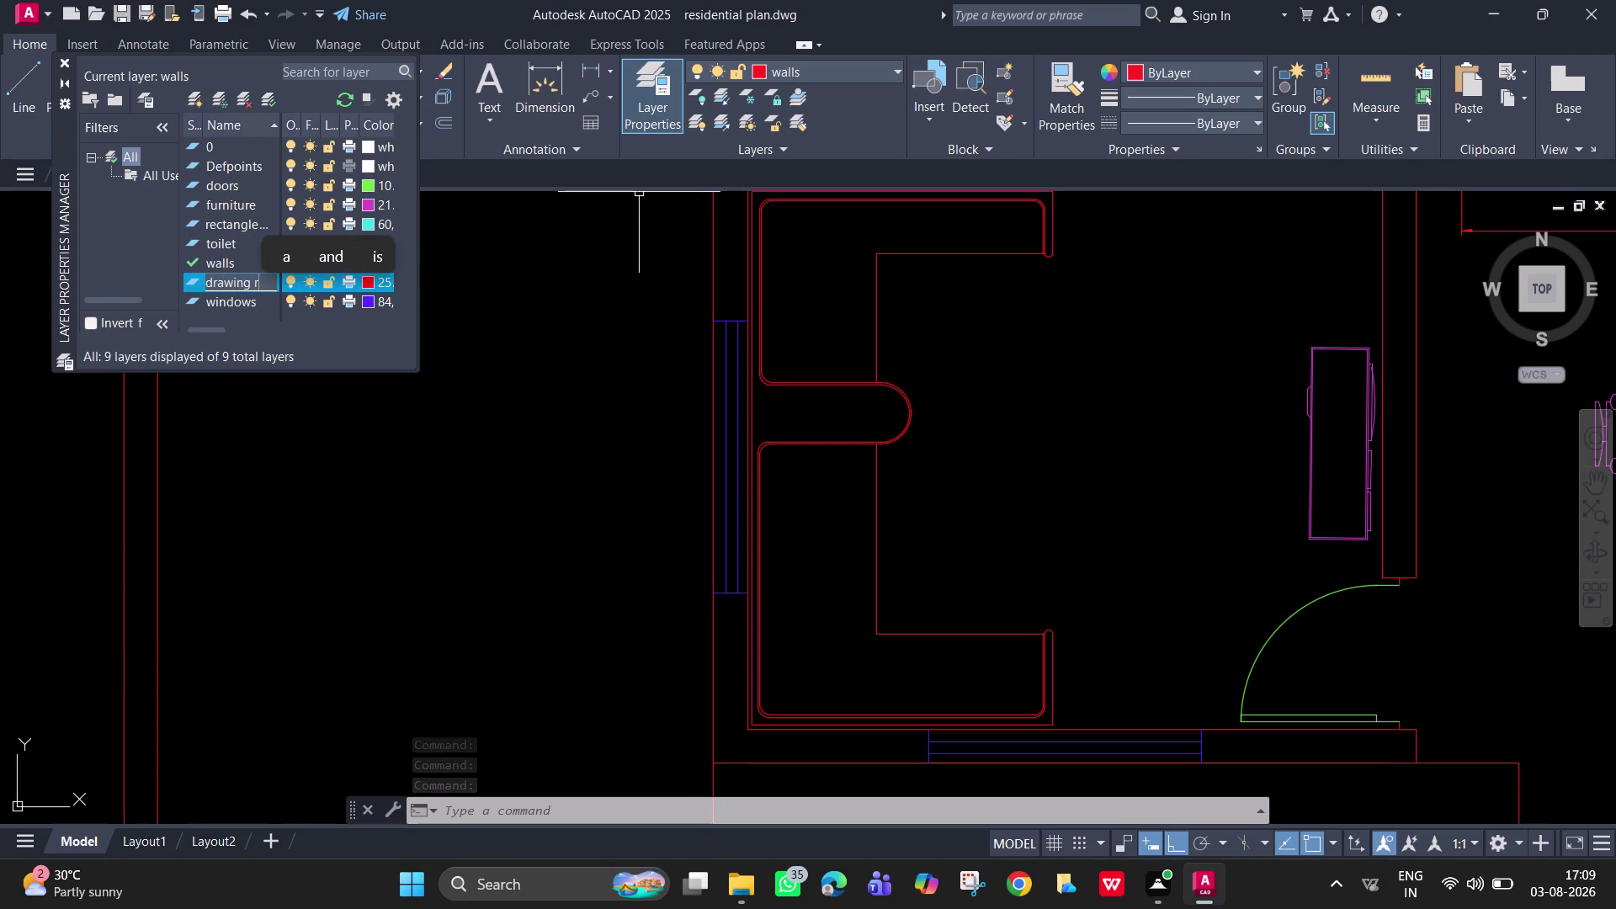
text(oom)
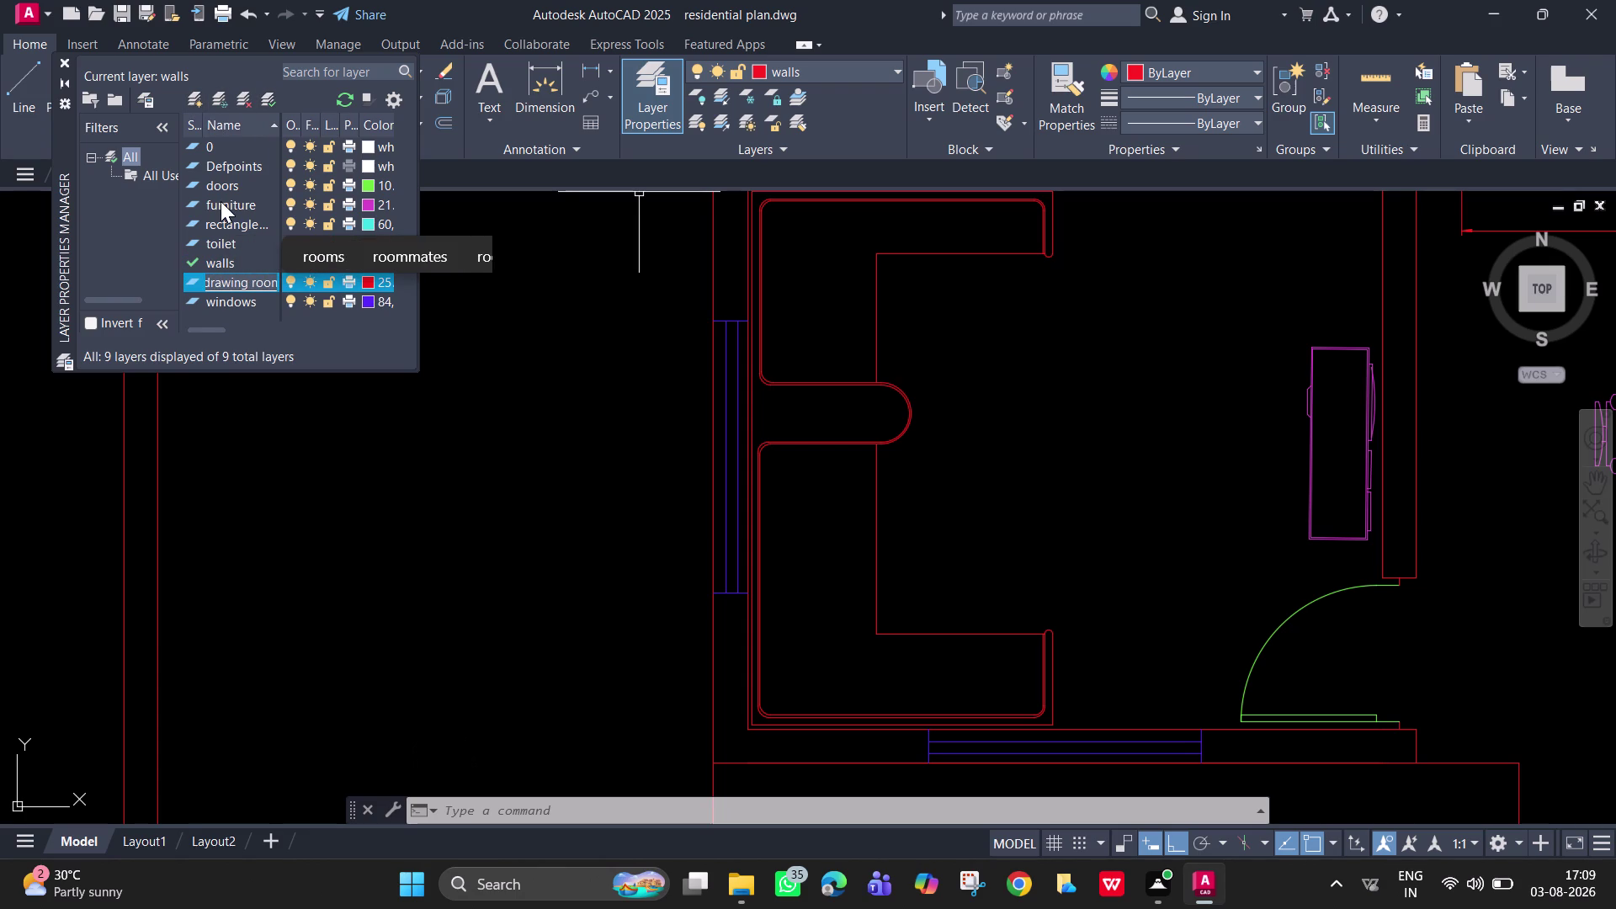
key(BackSpace)
key(m)
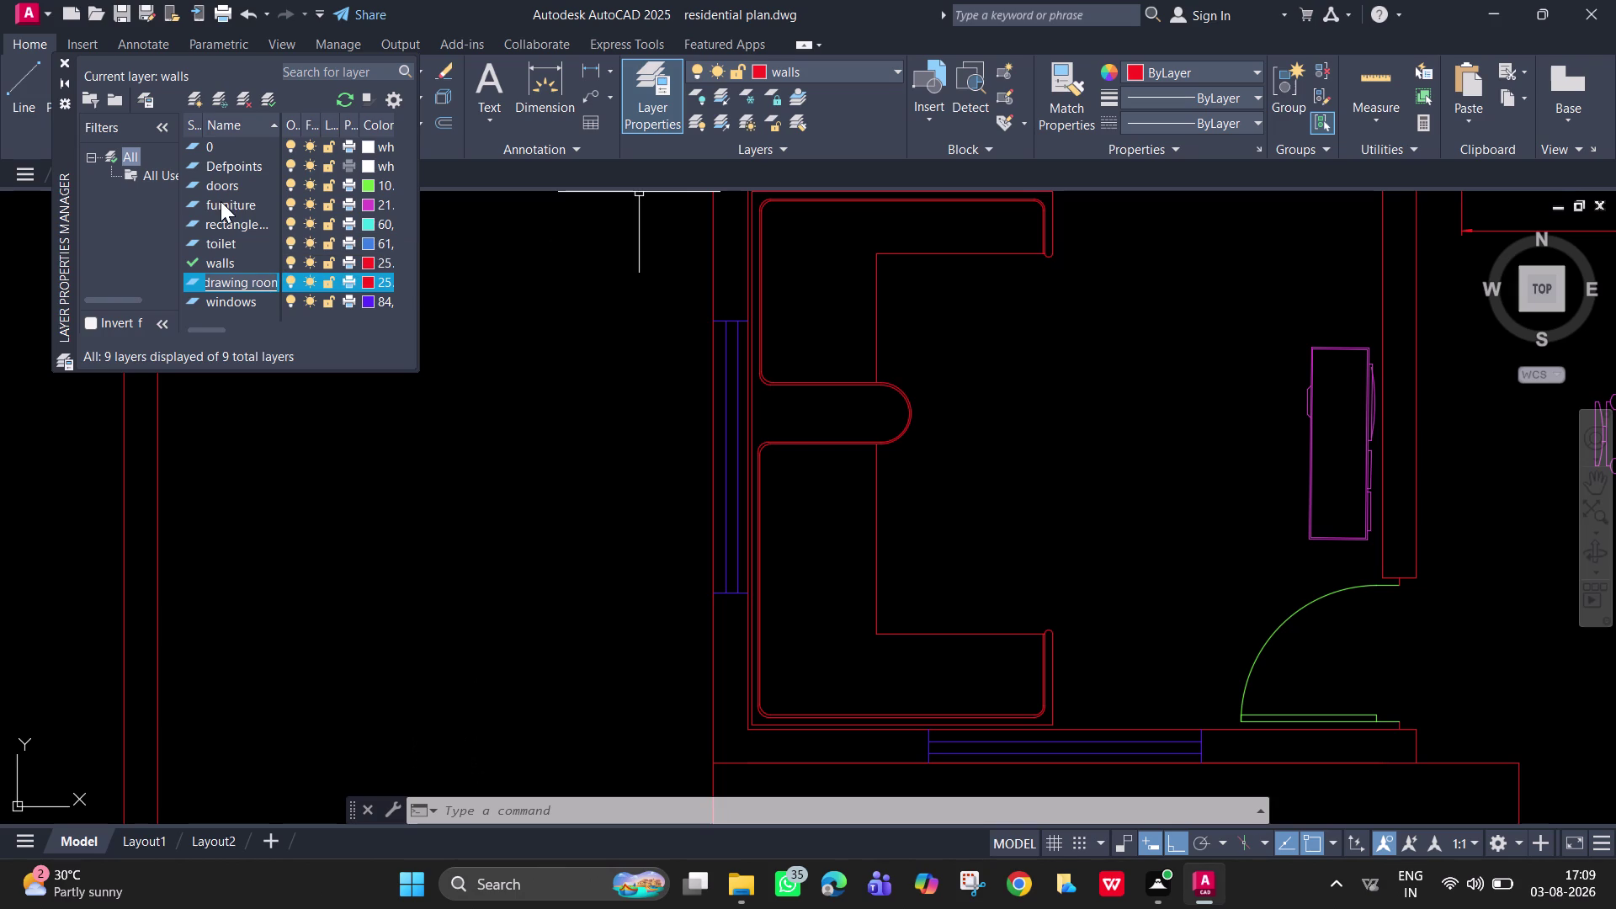
key(Return)
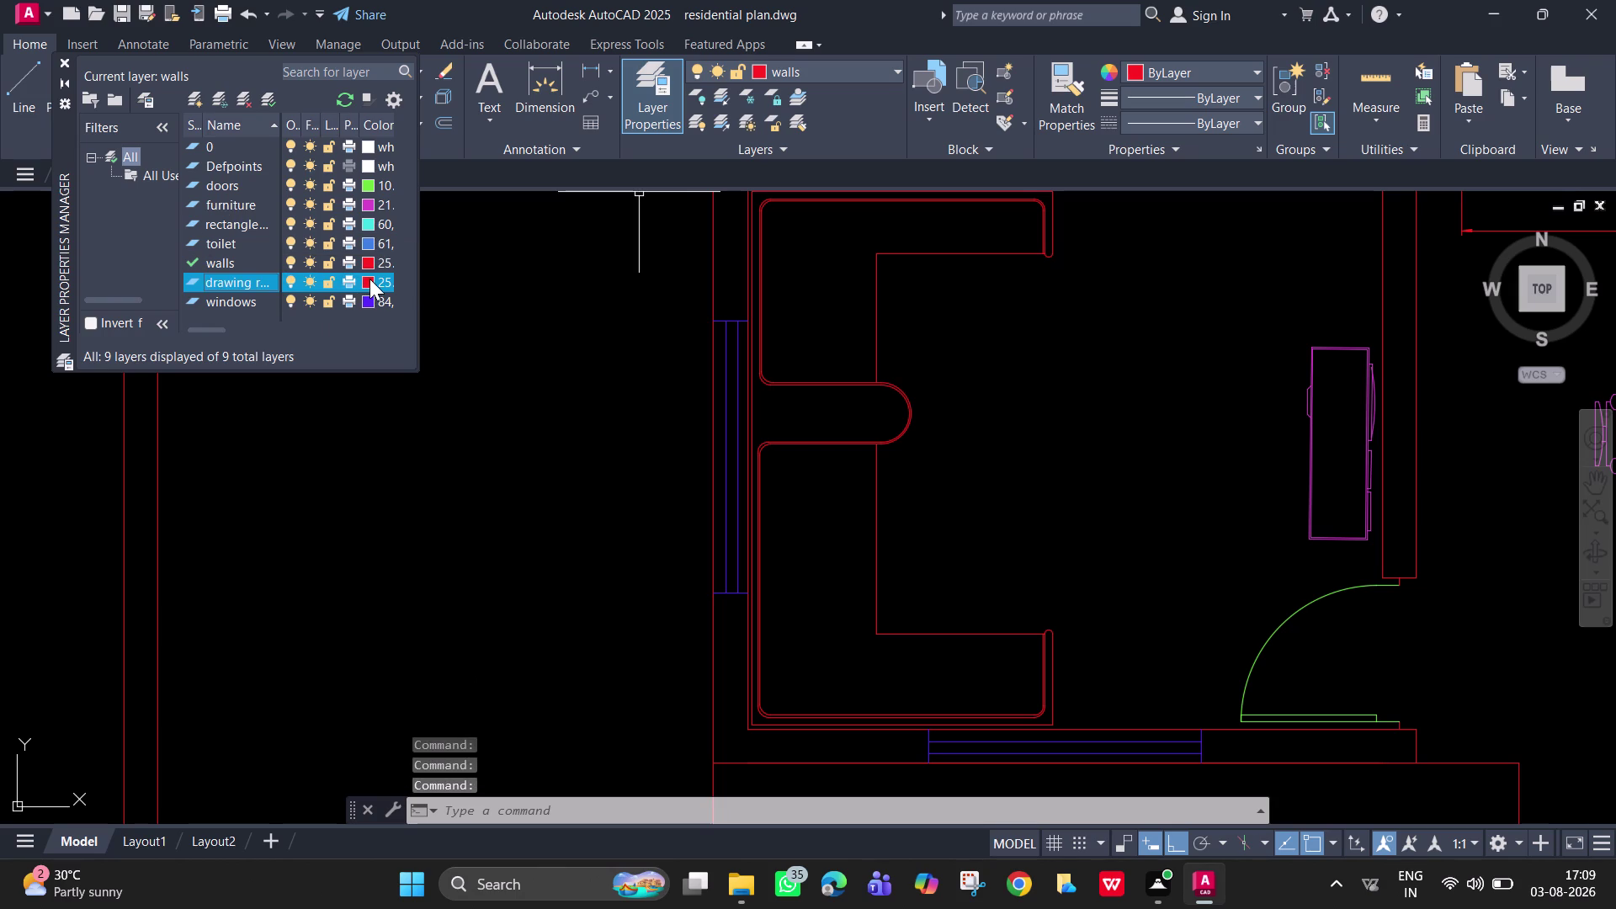
Set the drawing room layer colour to cyan (45,237,240).
click(369, 279)
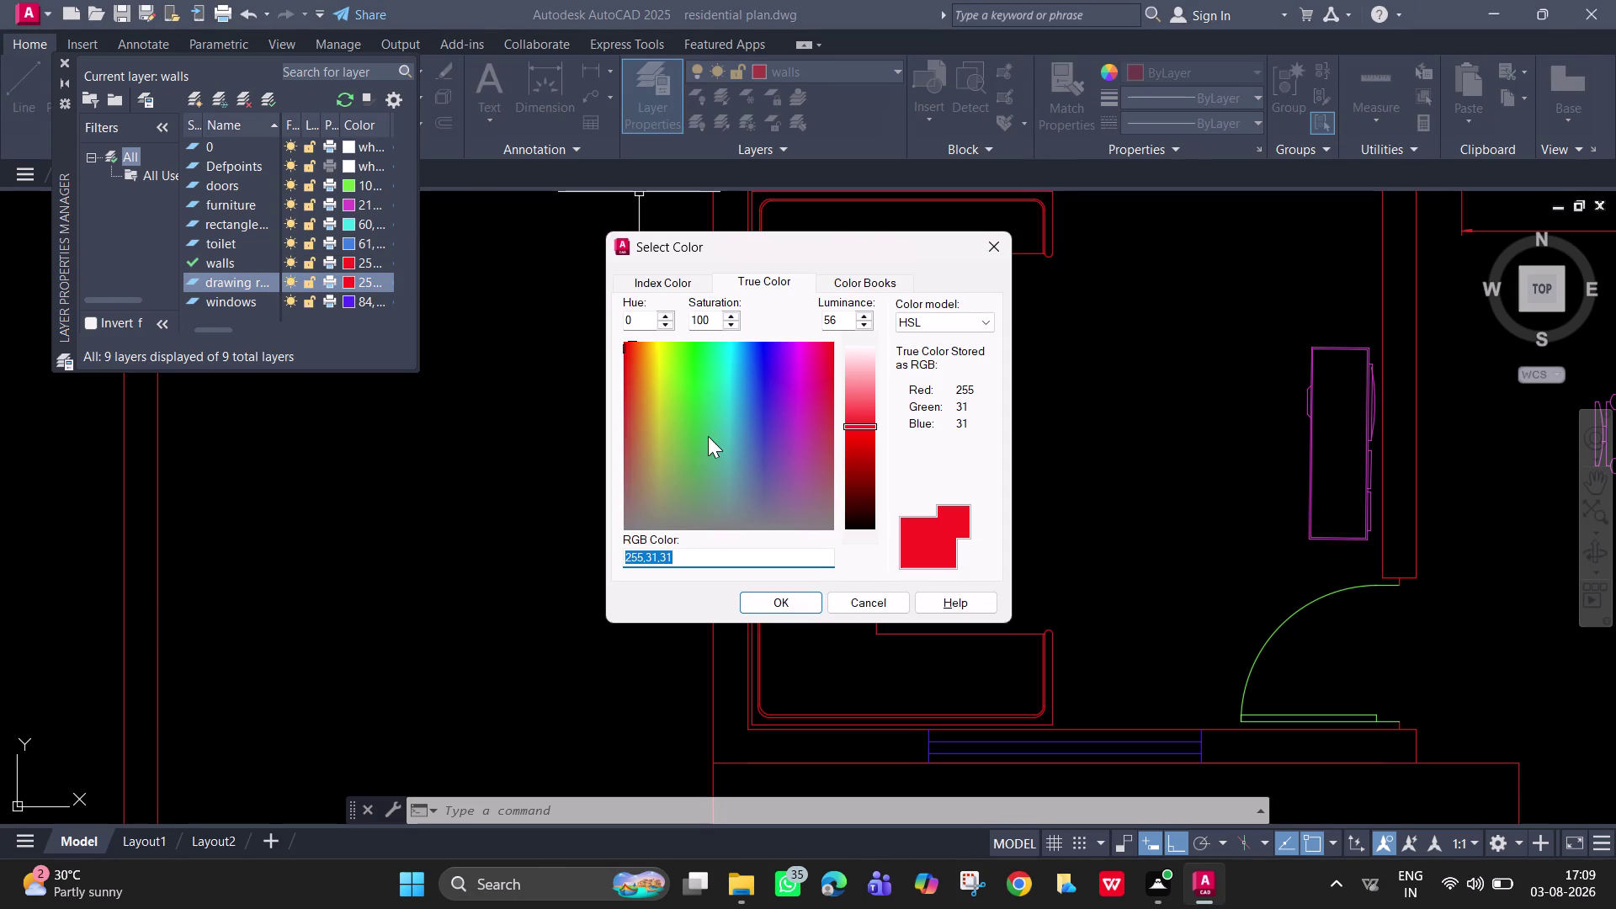
click(708, 436)
drag(730, 428, 730, 365)
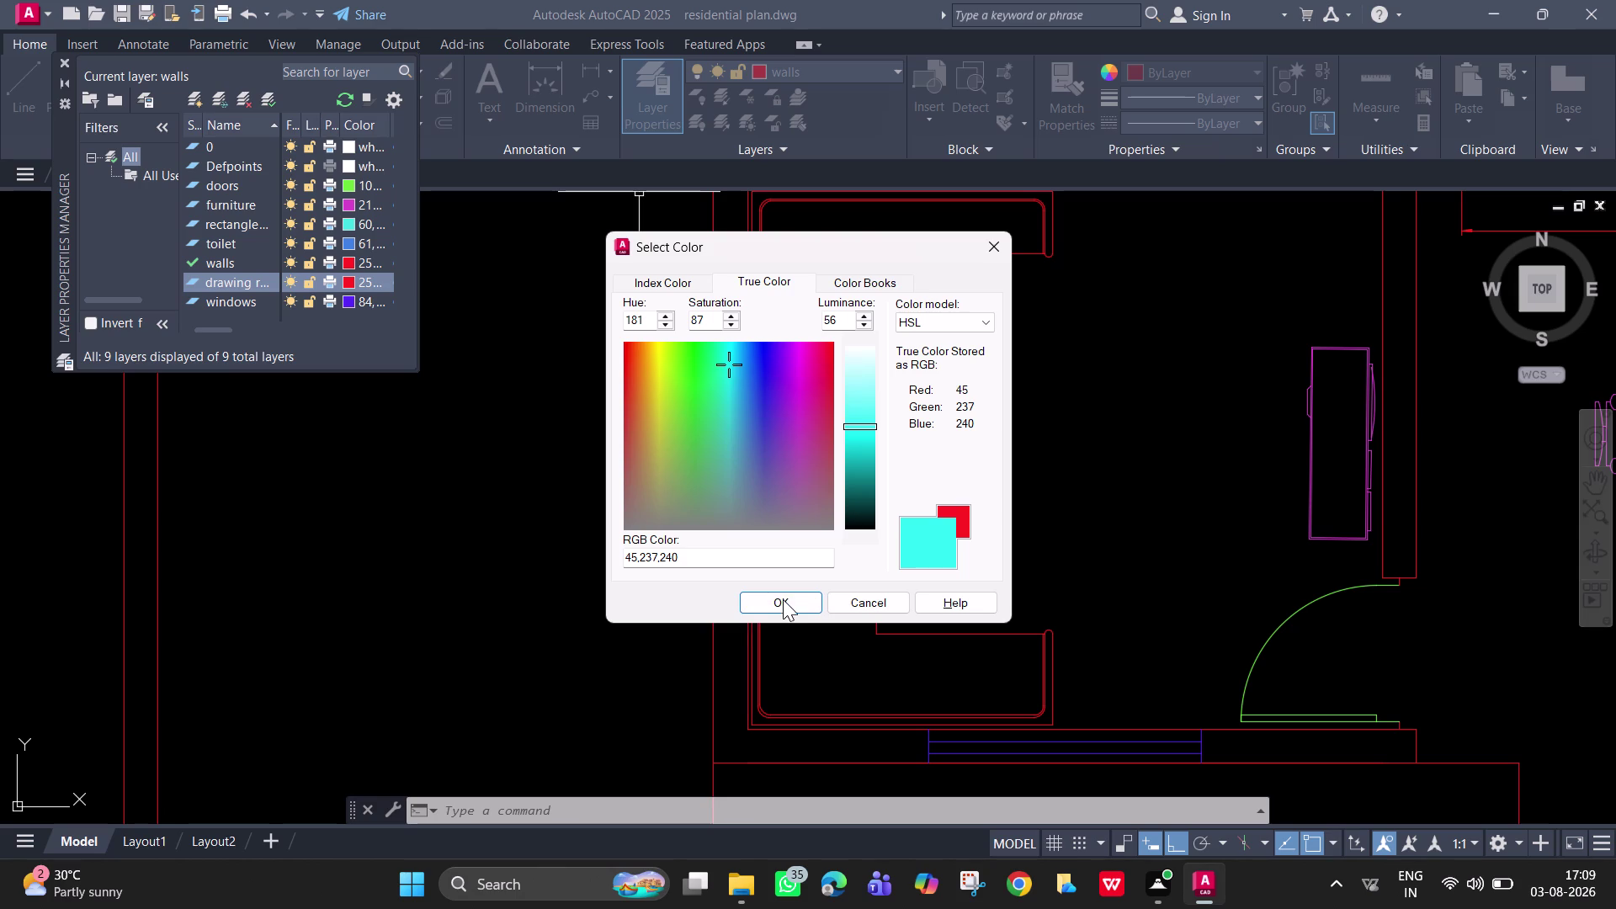
click(784, 597)
scroll(up, 3)
middle_drag(1009, 708, 871, 650)
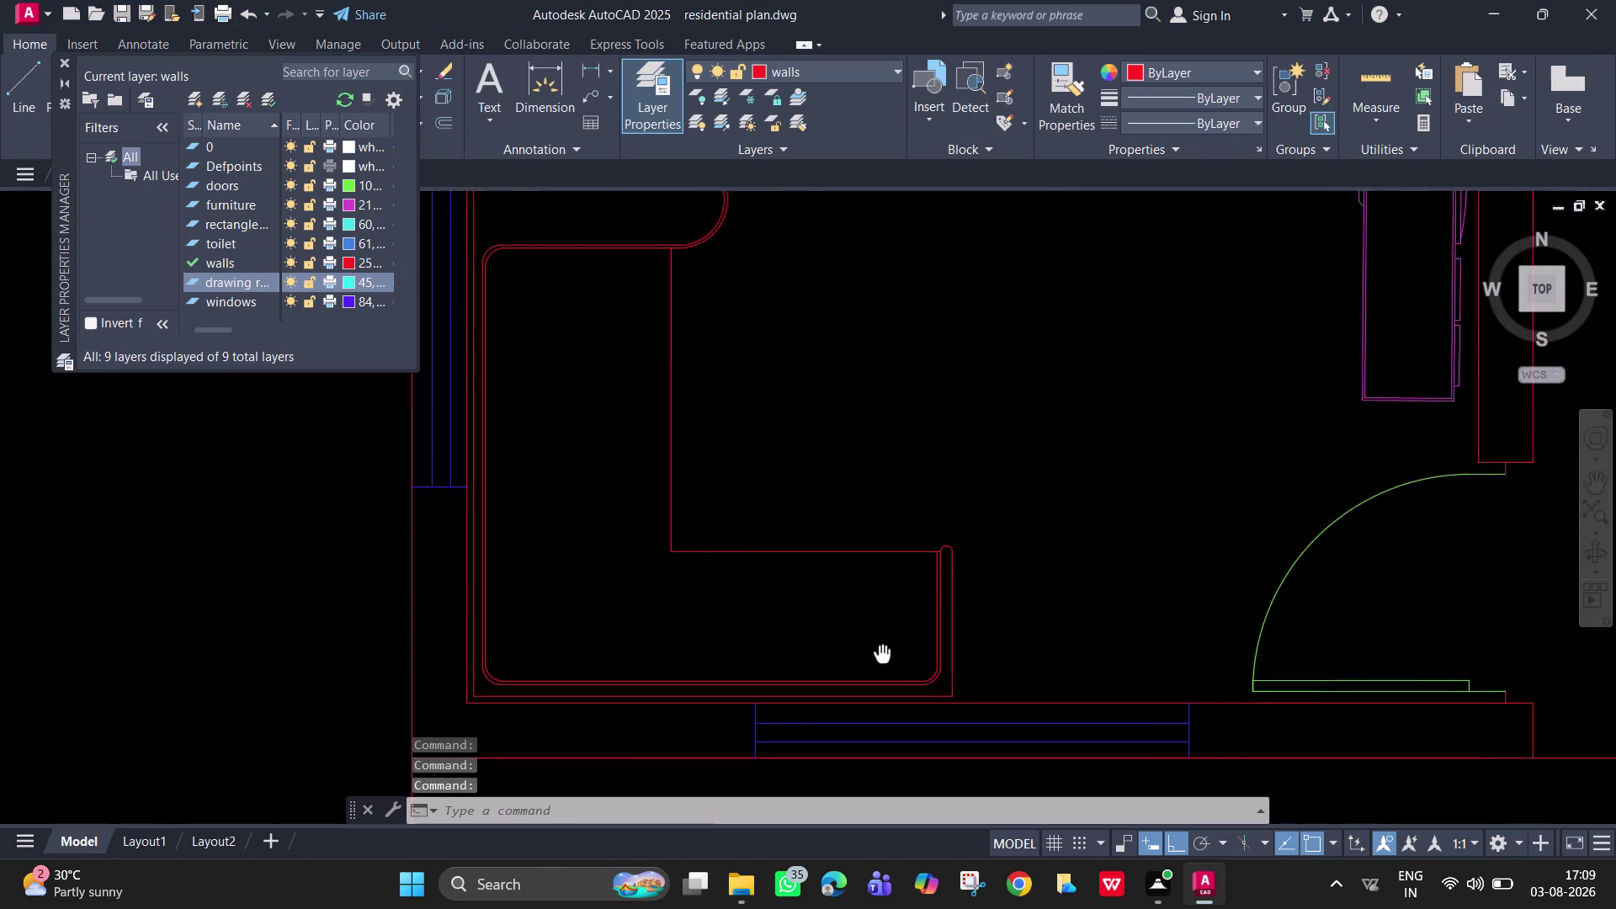
Pan the plan to the counter and select the E-shaped counter outline.
middle_drag(871, 650, 867, 647)
drag(950, 666, 909, 652)
scroll(down, 3)
middle_drag(728, 485, 793, 568)
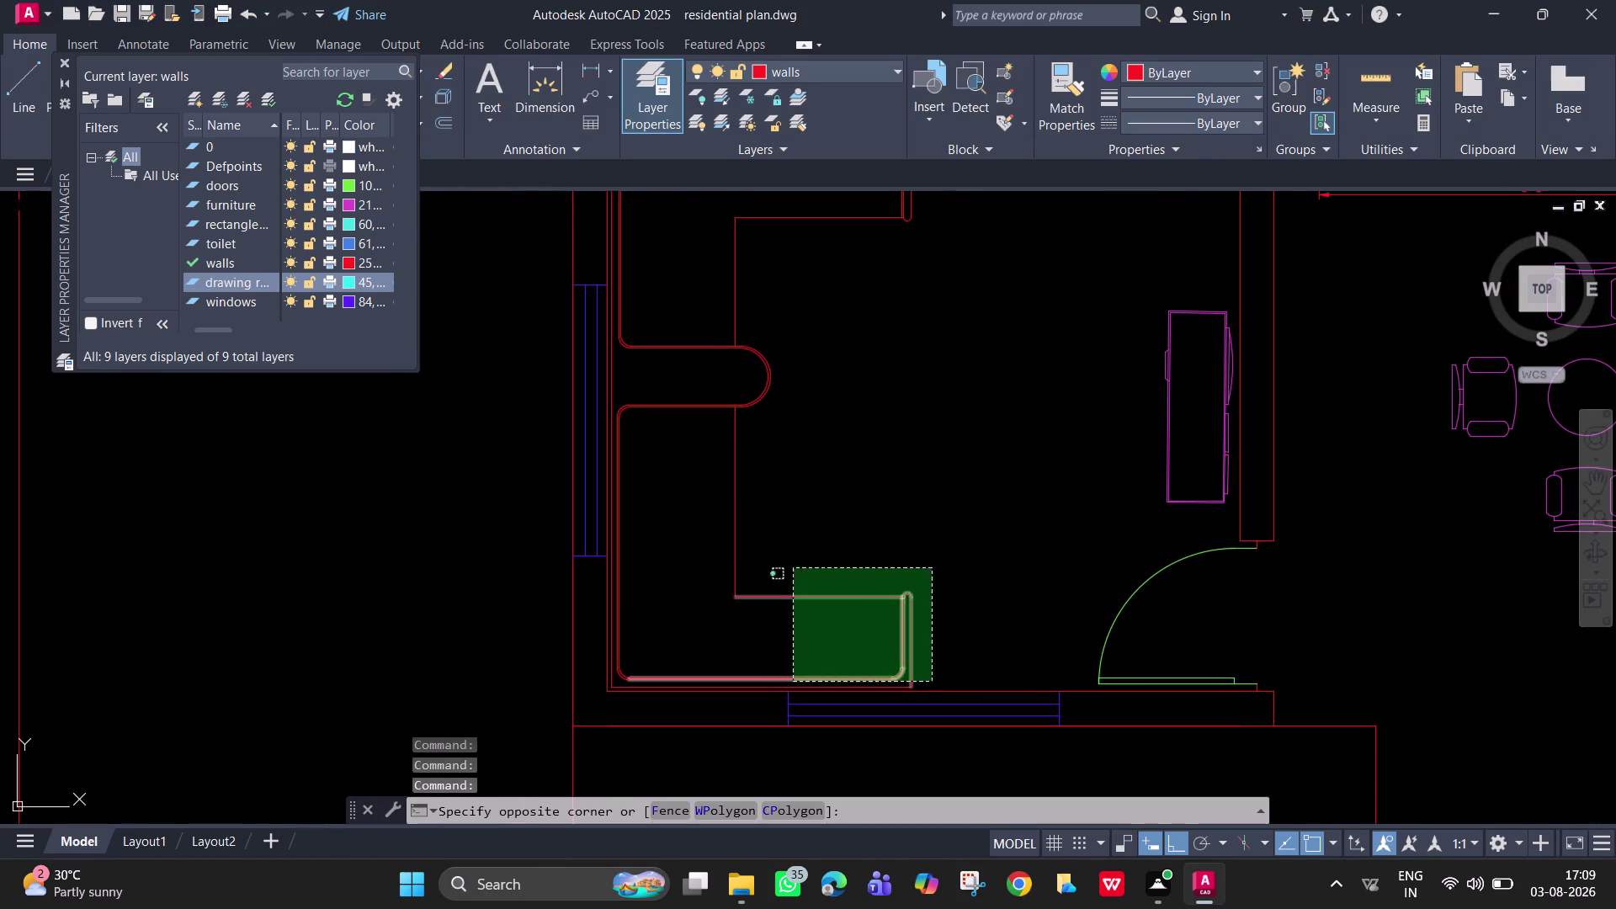
middle_drag(692, 325, 728, 493)
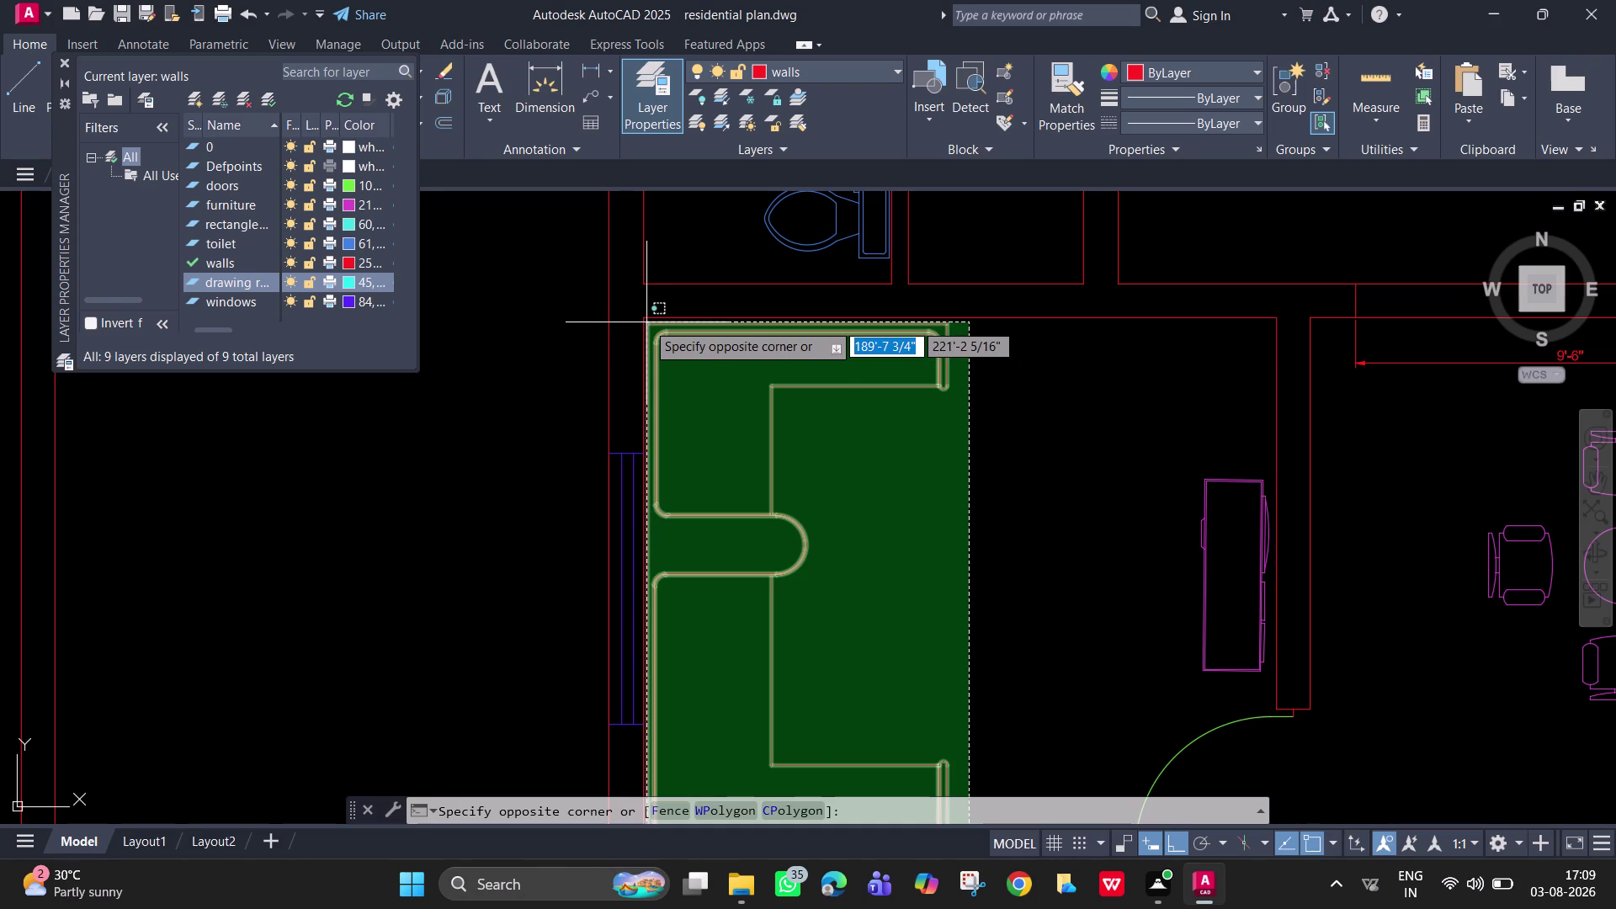
click(647, 323)
scroll(up, 3)
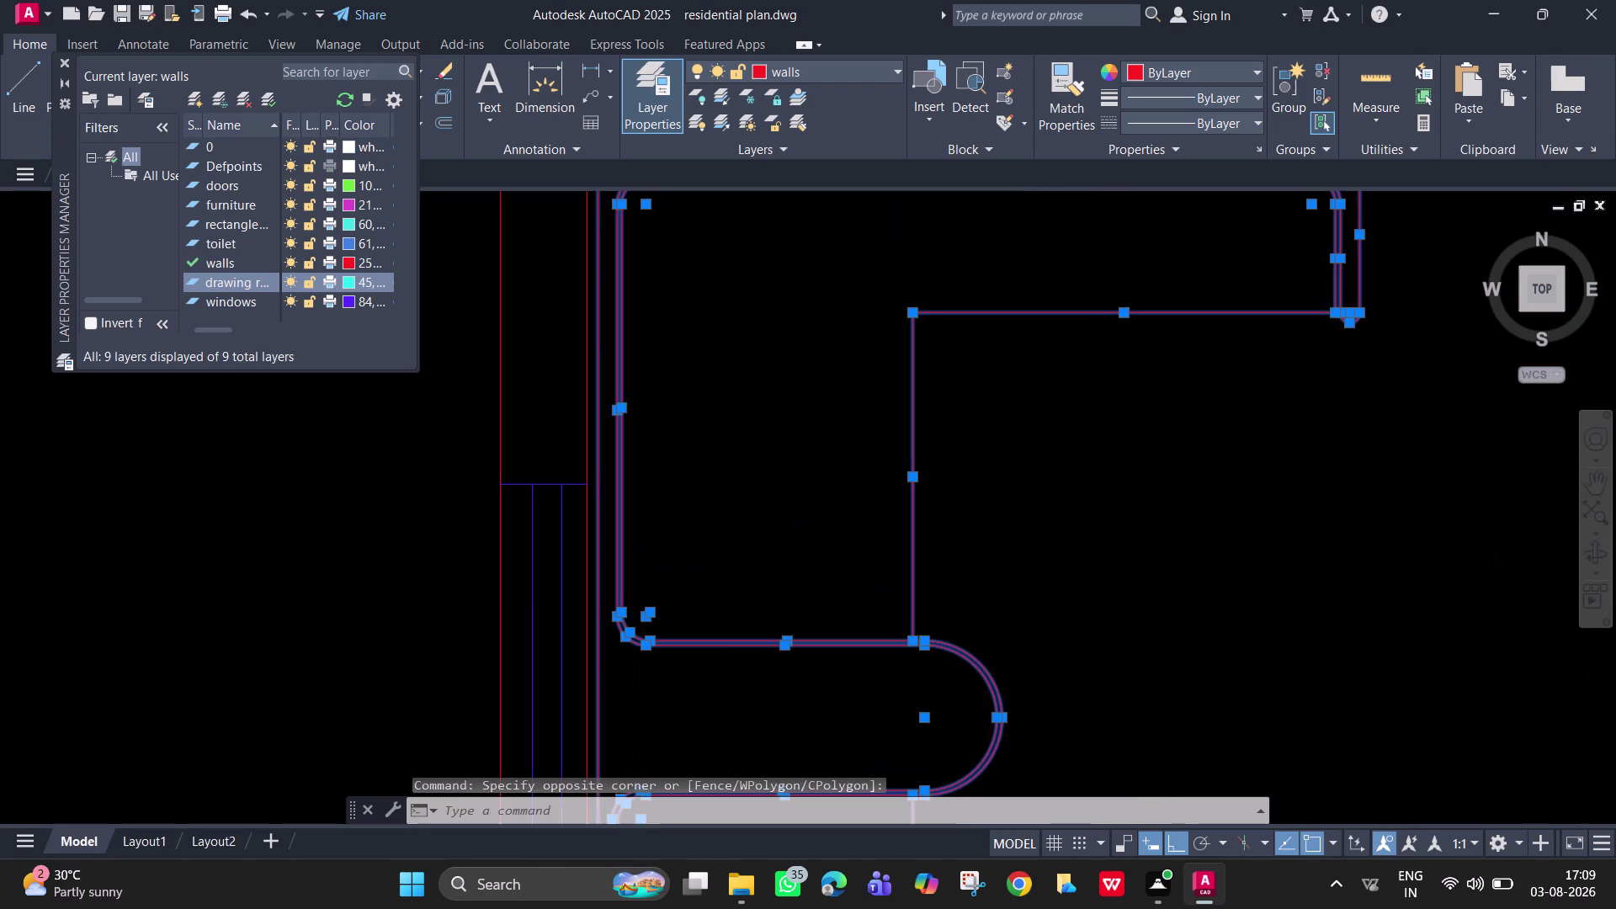
scroll(down, 3)
middle_drag(677, 432, 689, 303)
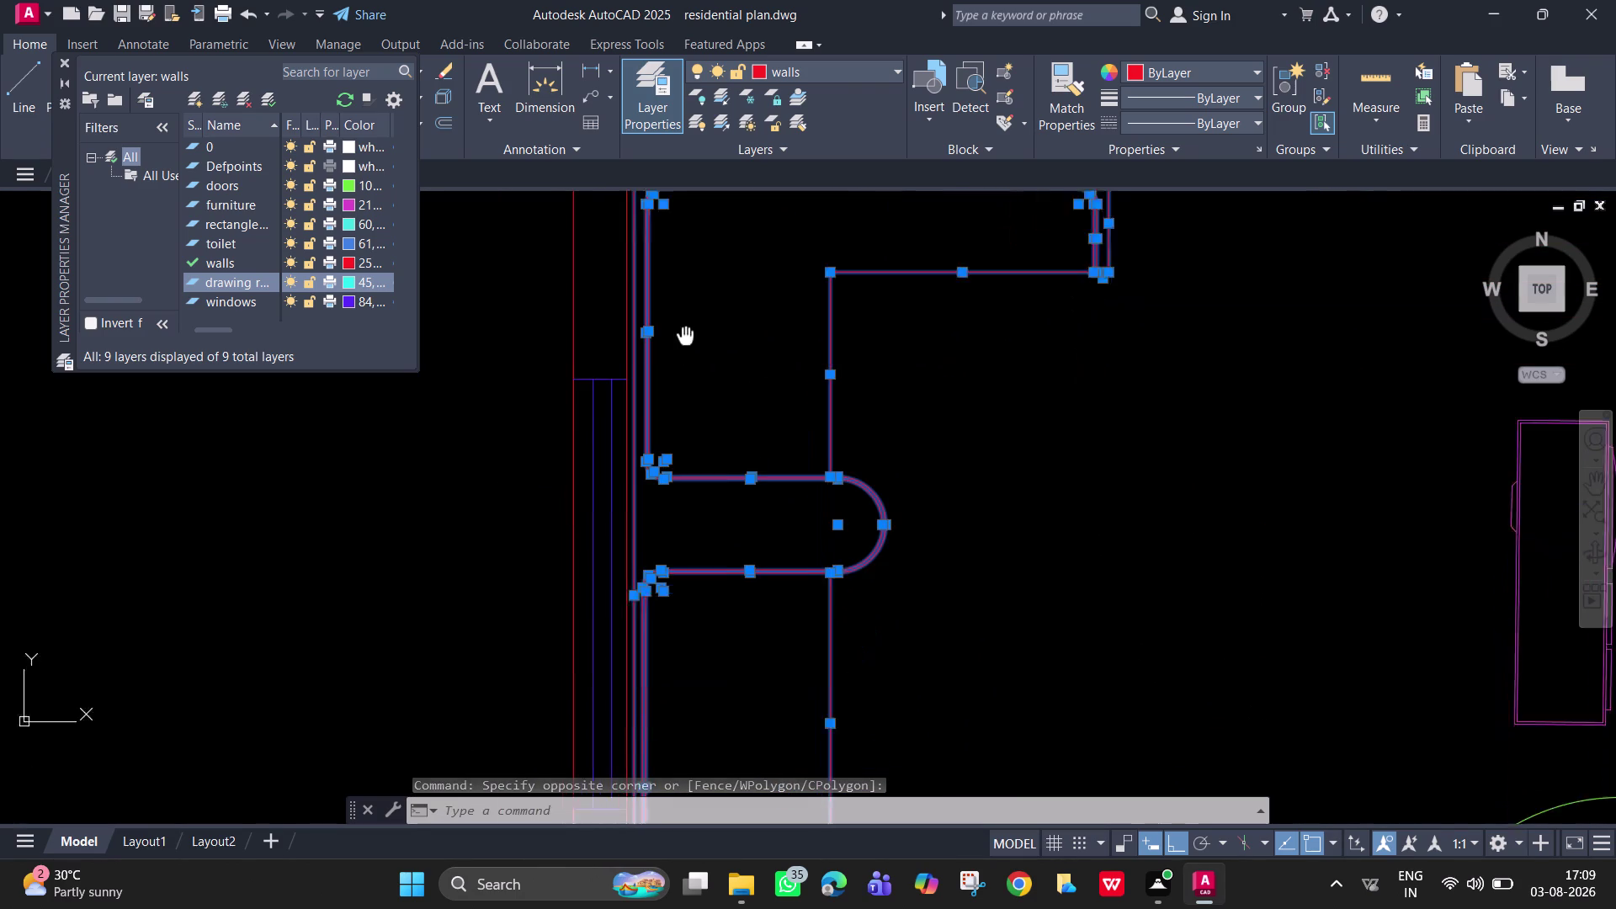
middle_drag(688, 303, 695, 256)
middle_drag(675, 639, 697, 290)
Pan and zoom back out to view the whole selected counter.
scroll(up, 3)
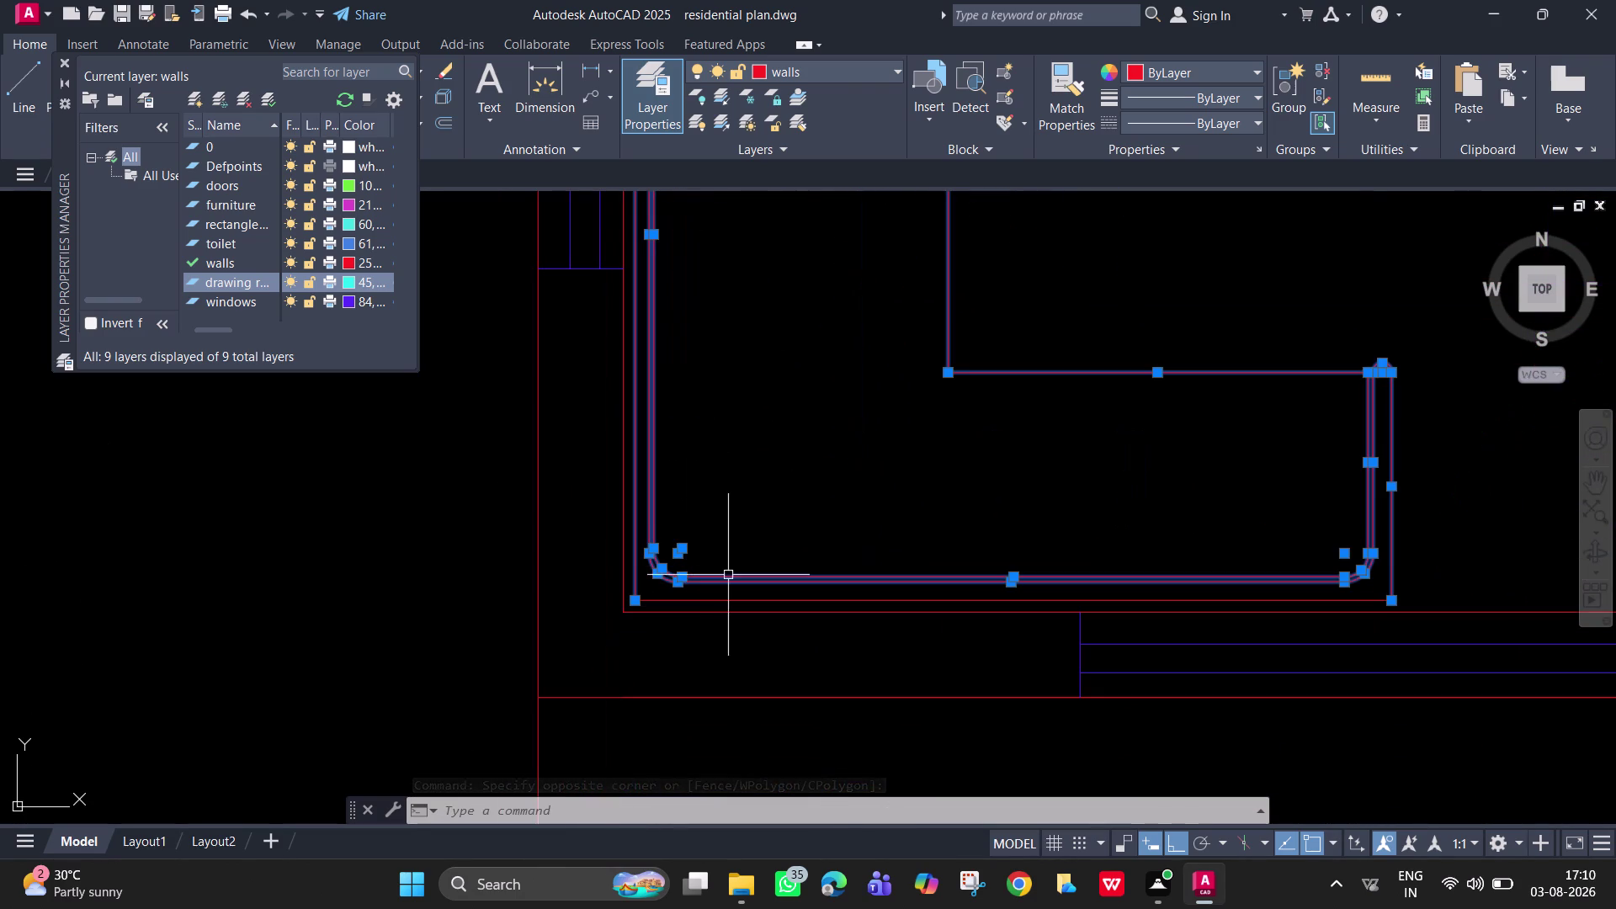
click(728, 604)
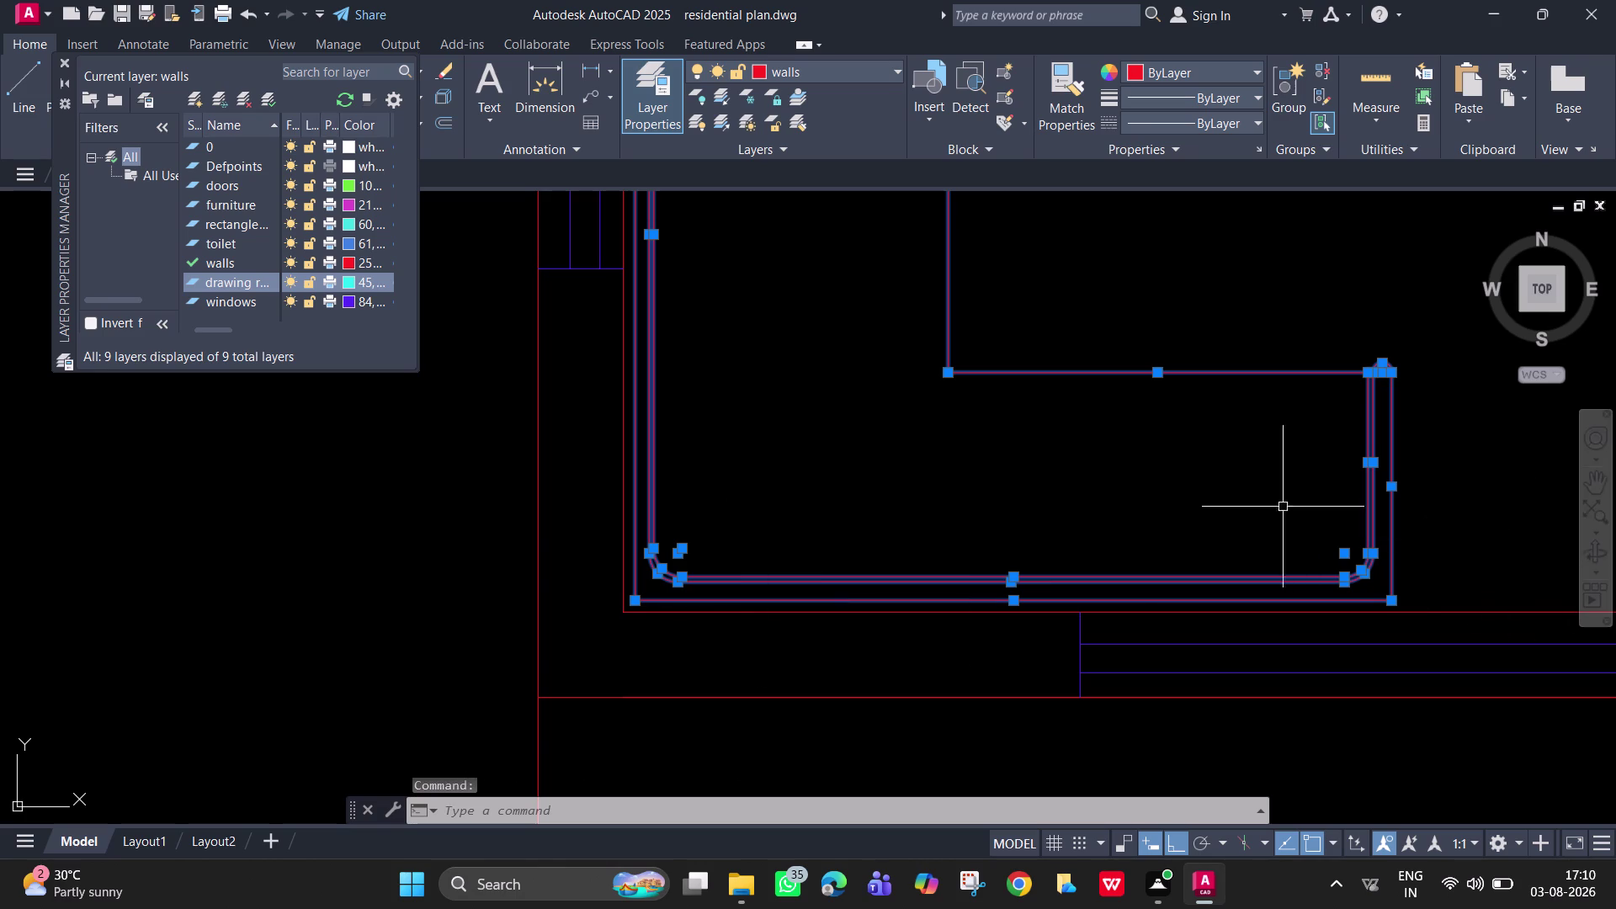
scroll(down, 3)
middle_drag(1263, 392, 1158, 584)
scroll(down, 3)
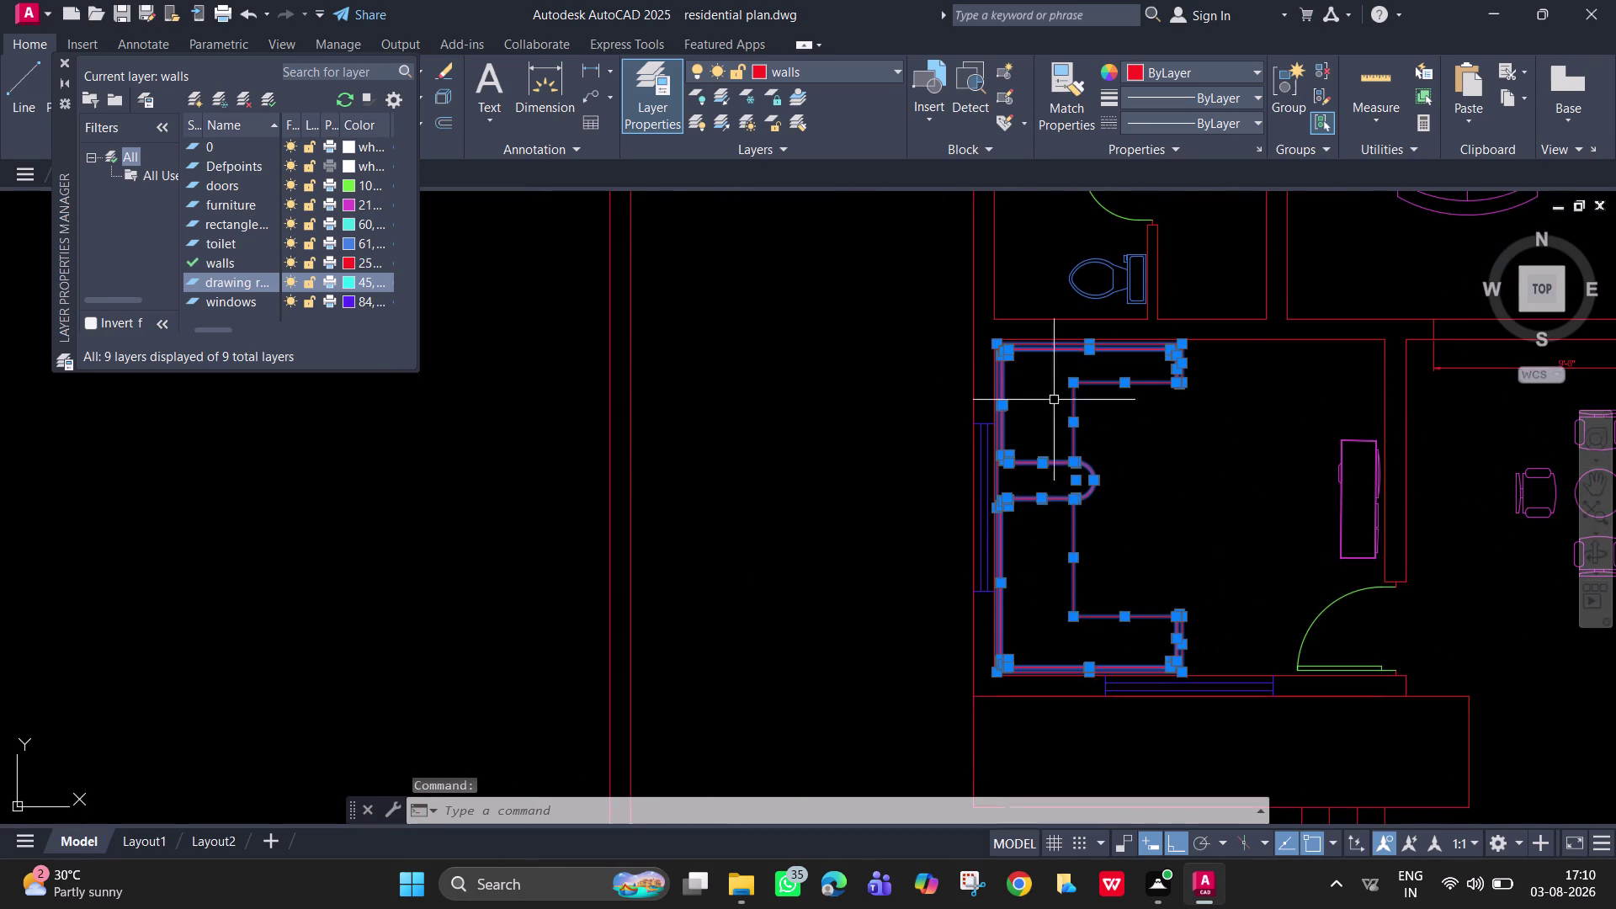
scroll(up, 3)
middle_drag(1201, 482, 1131, 72)
scroll(down, 3)
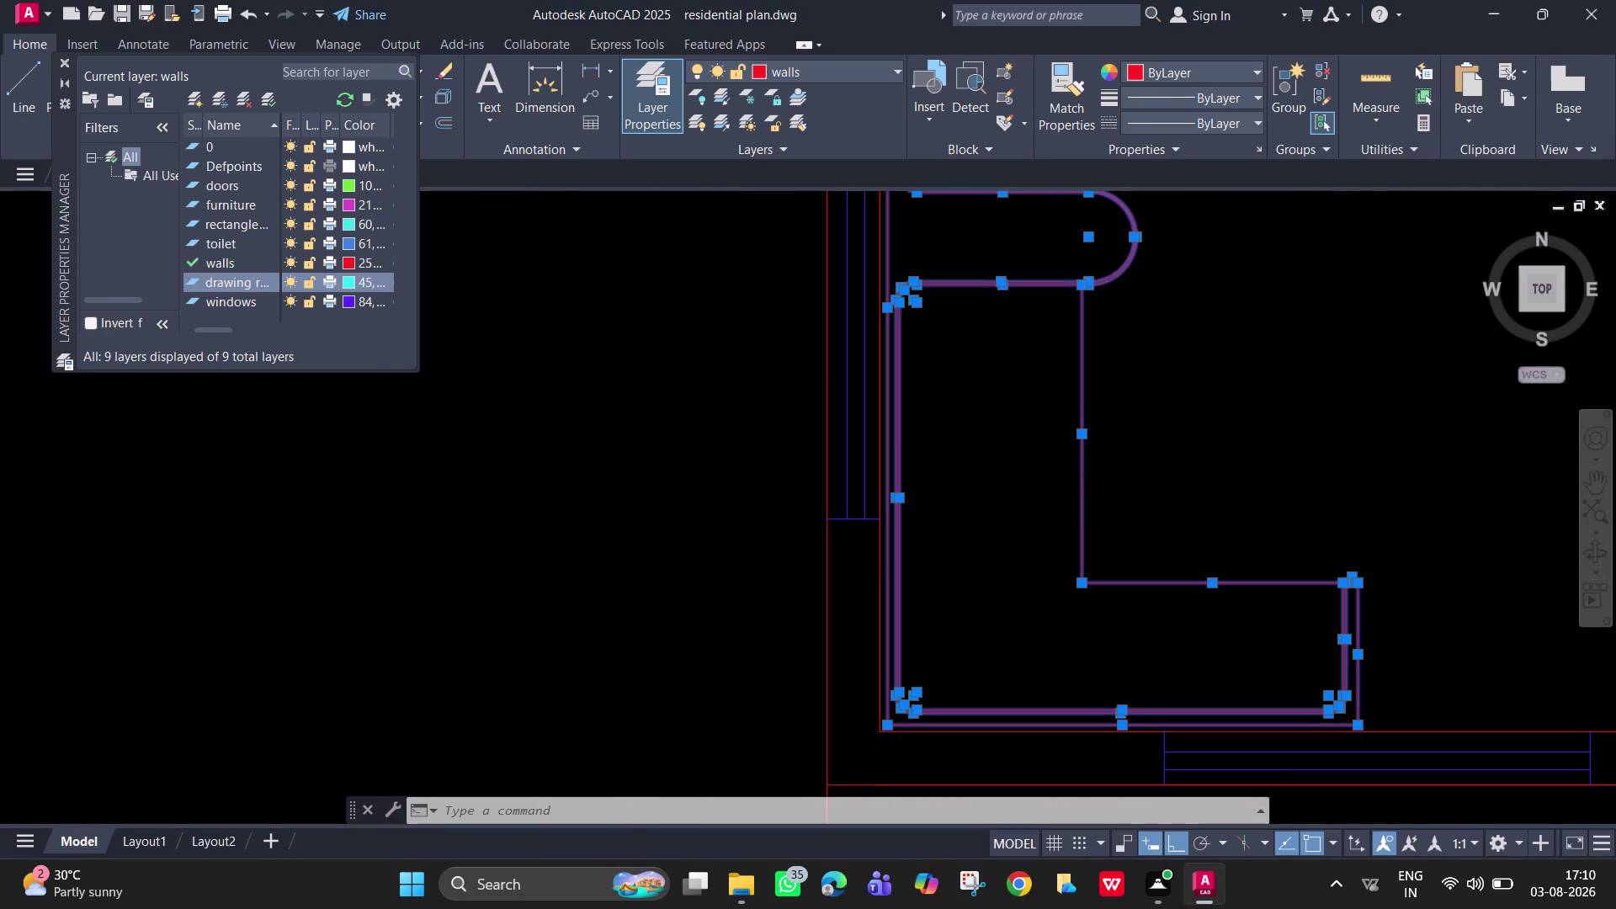
middle_drag(1208, 356, 1080, 529)
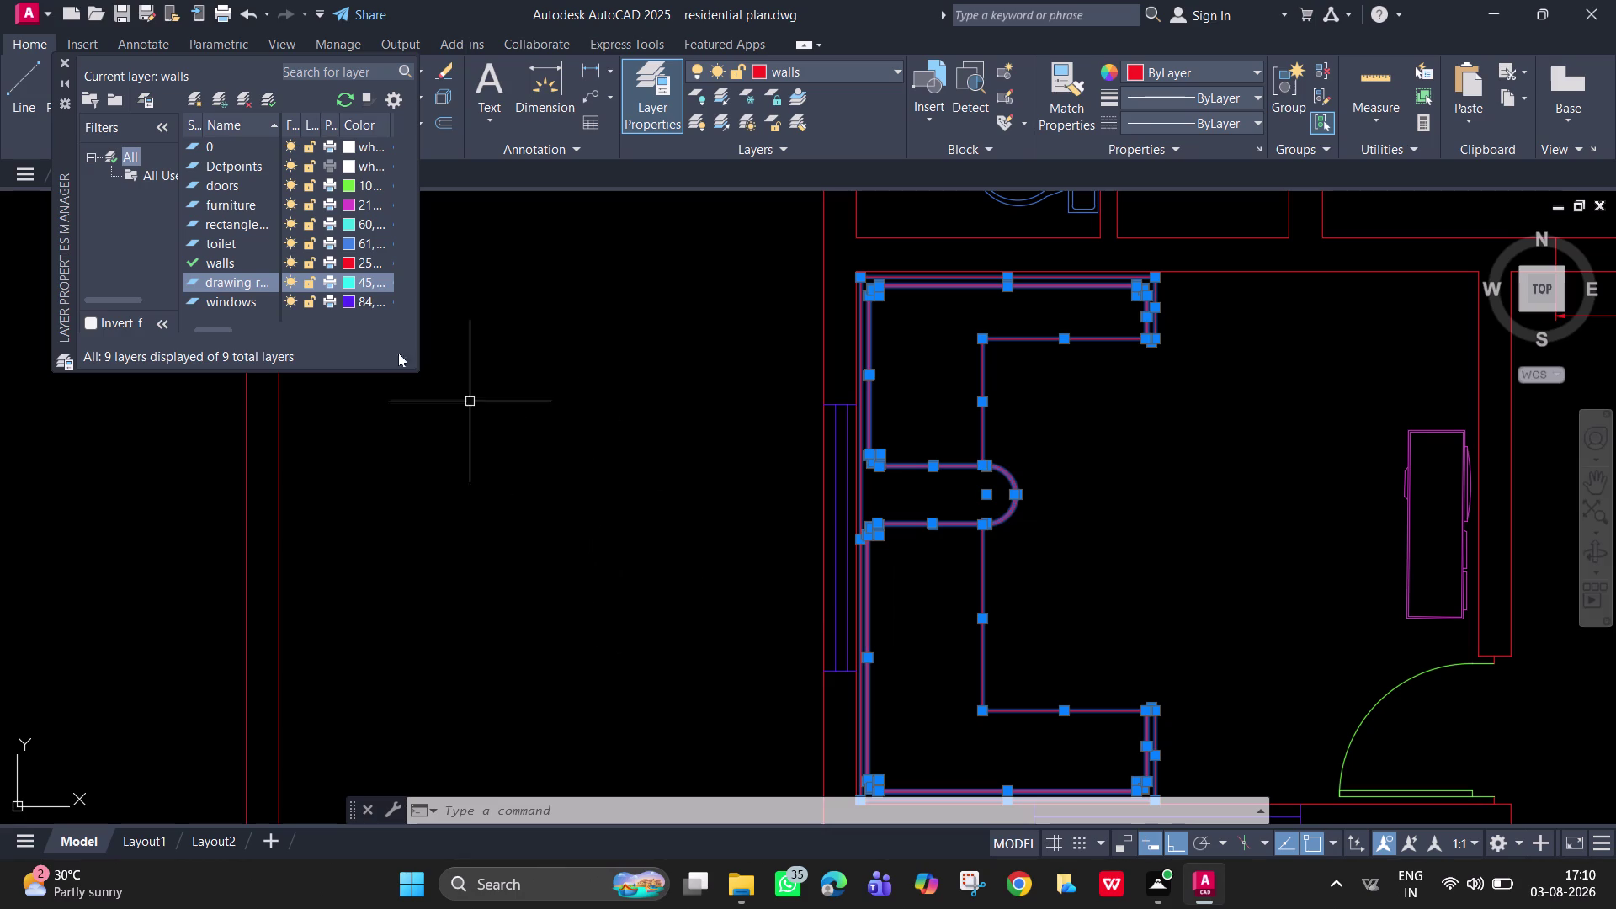
Assign the selected counter outline to the drawing room layer and deselect it.
click(796, 65)
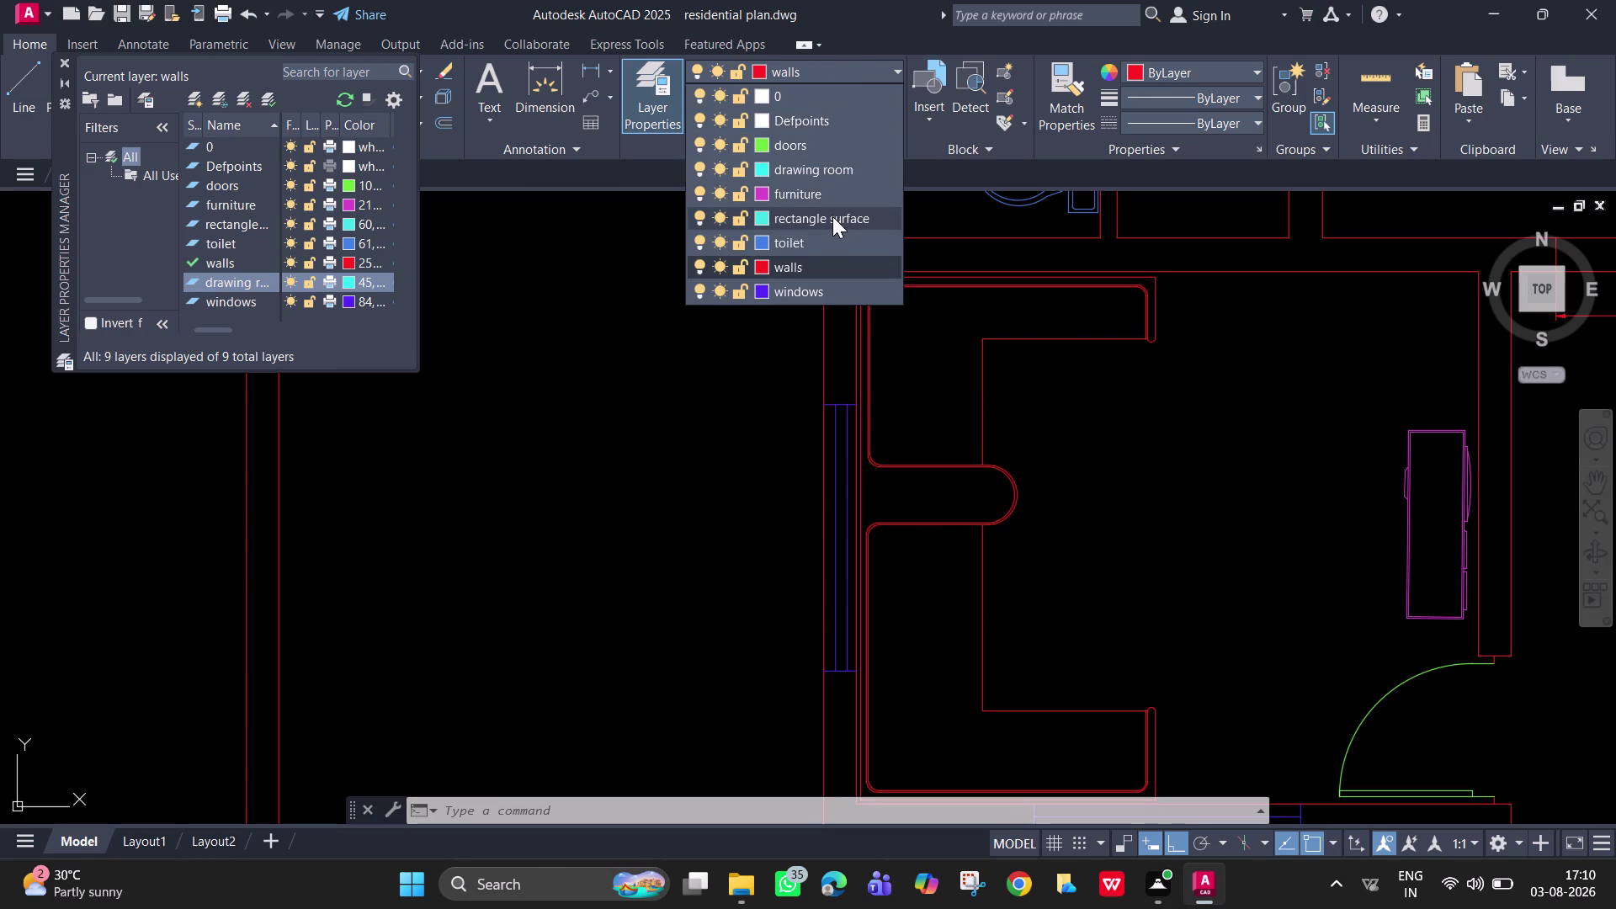
click(832, 169)
key(Escape)
key(Escape)
Bring the room and counter into view and start the CIRCLE command.
scroll(down, 3)
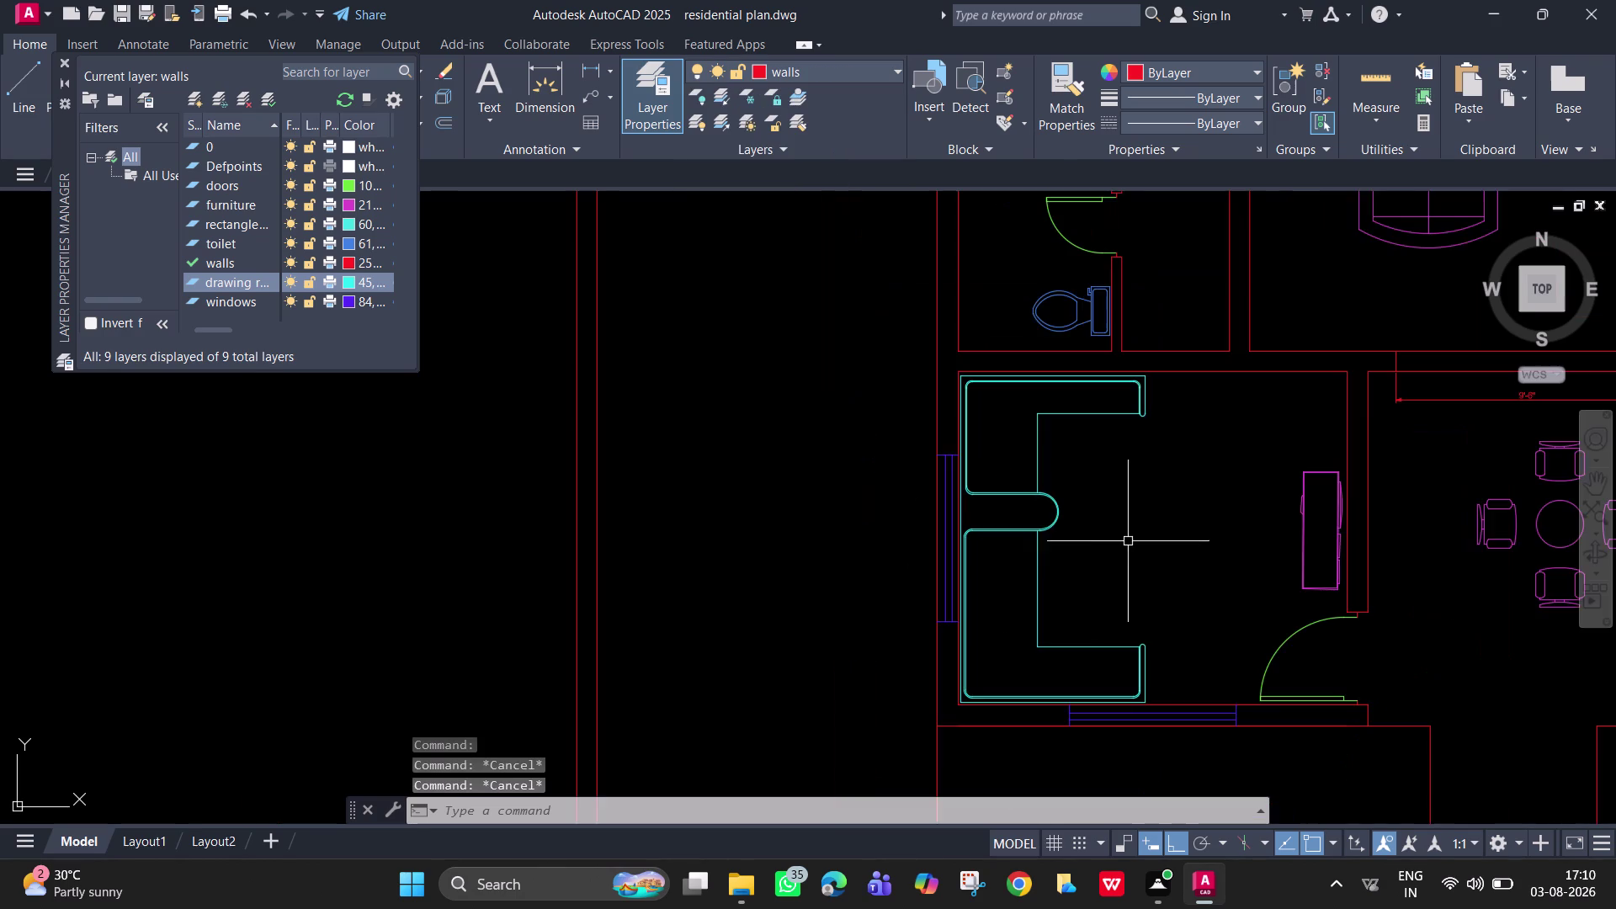
middle_drag(1026, 510, 856, 486)
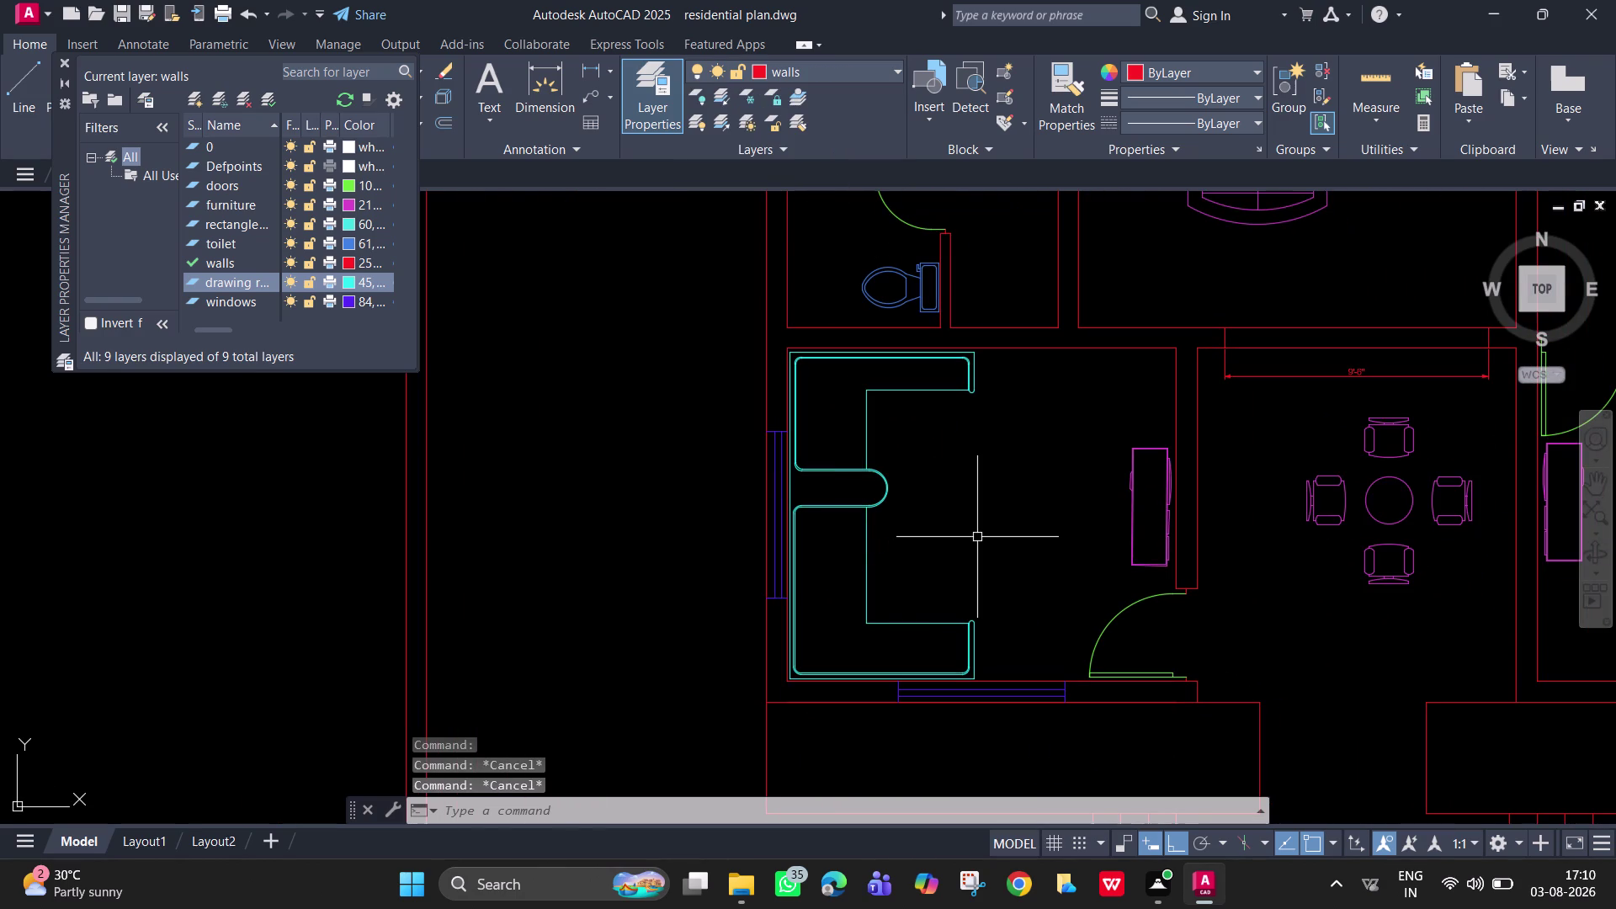
middle_drag(1054, 558, 987, 533)
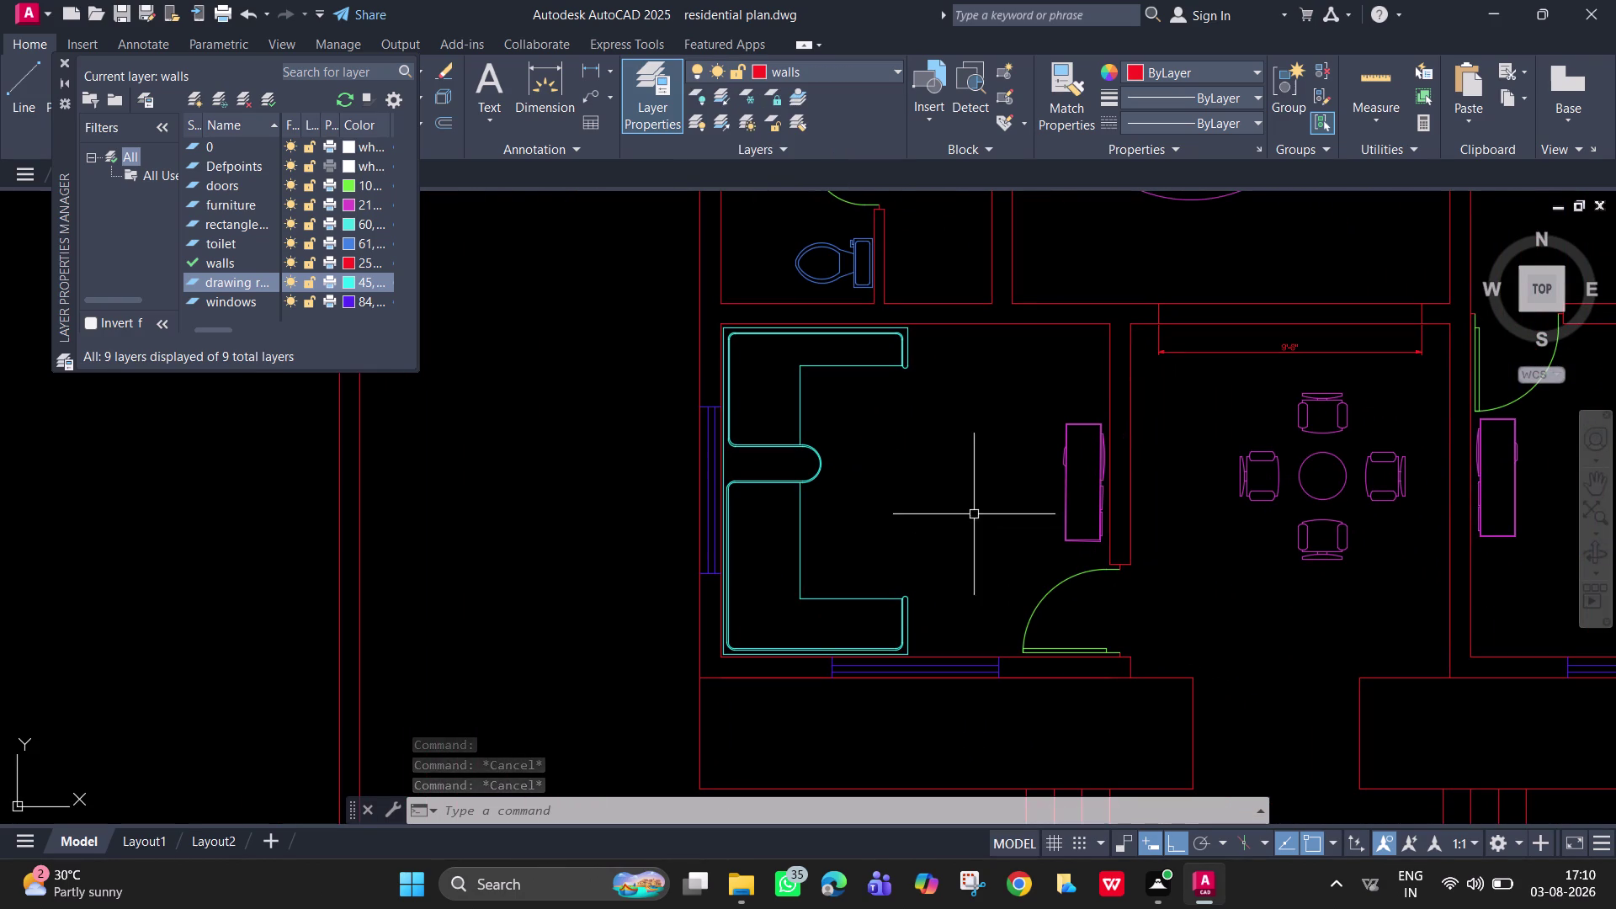
key(c)
key(space)
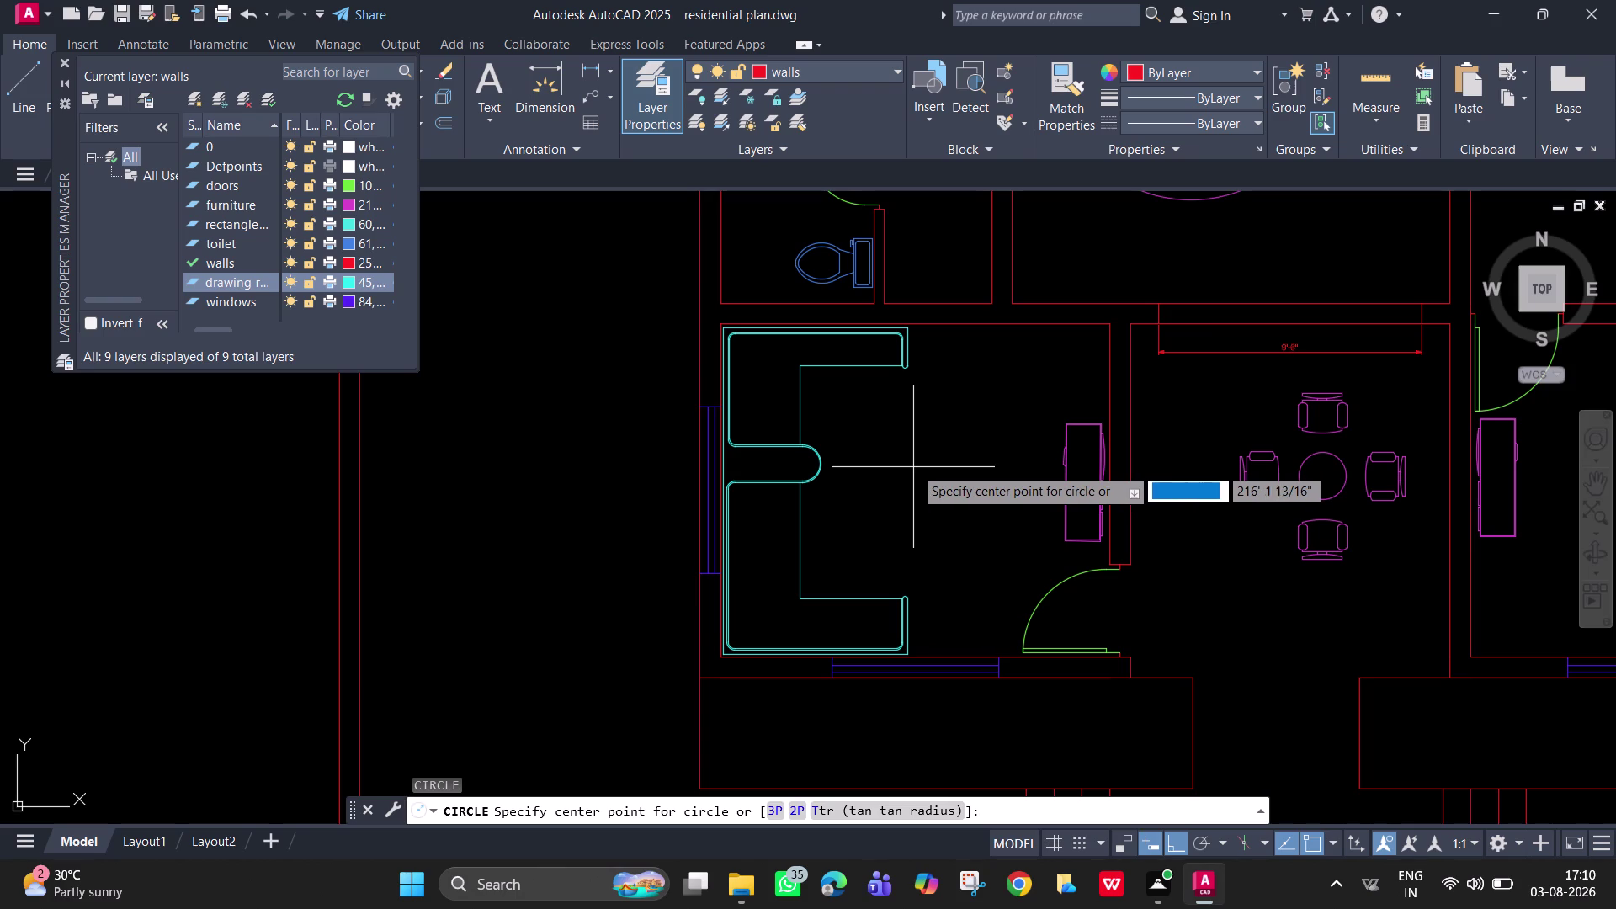
Draw the round table circle beside the counter and put it on the drawing room layer.
click(911, 469)
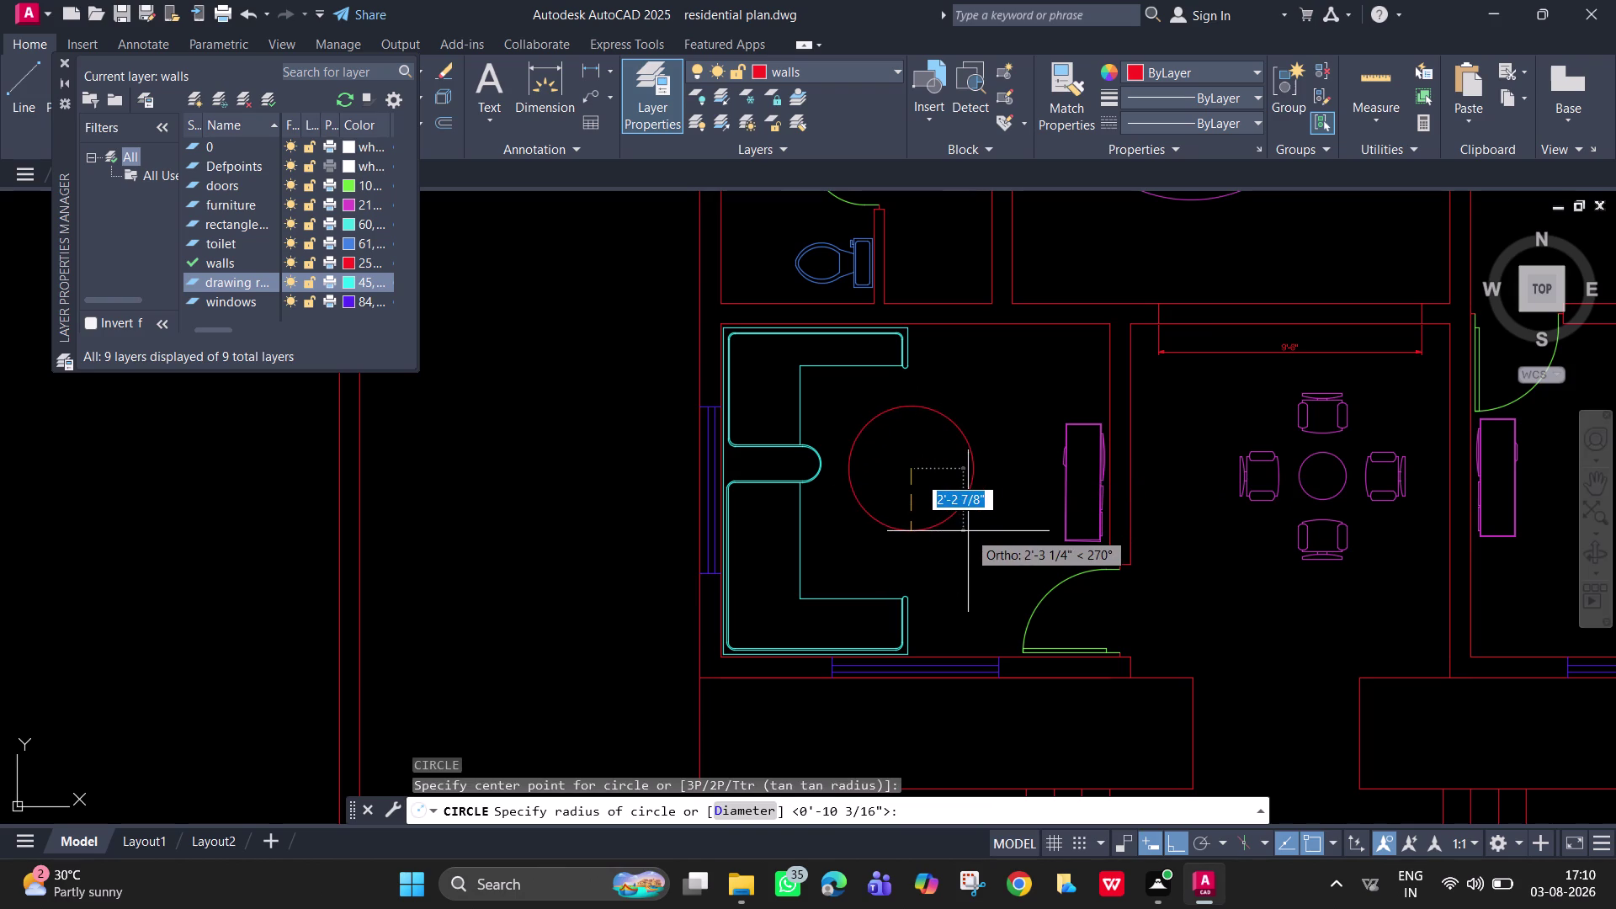
click(960, 528)
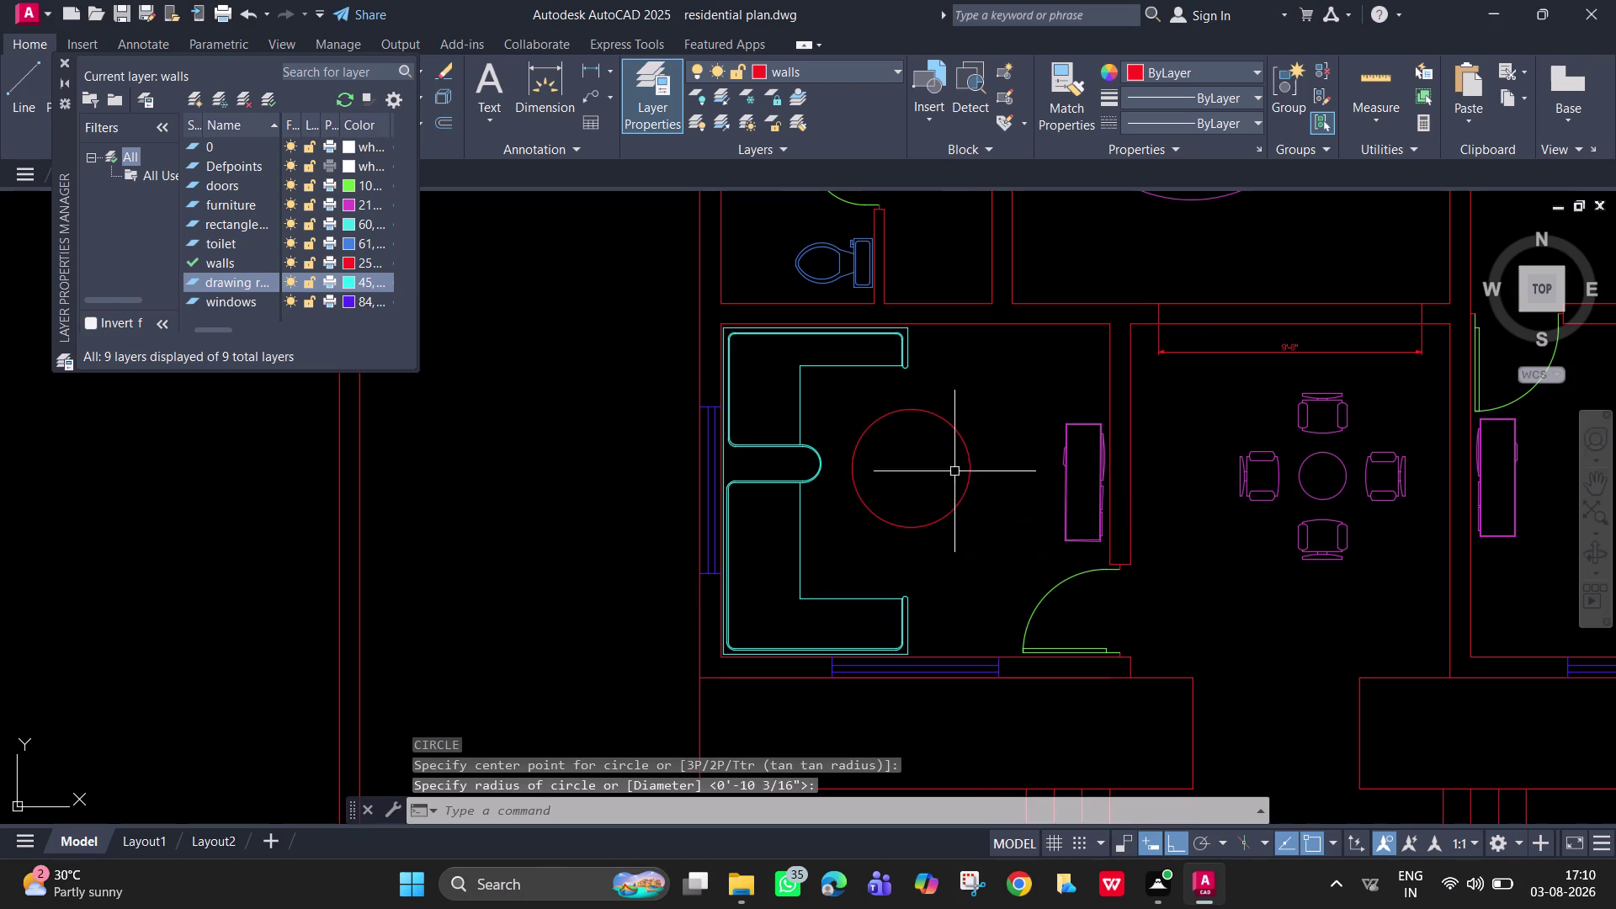
click(853, 70)
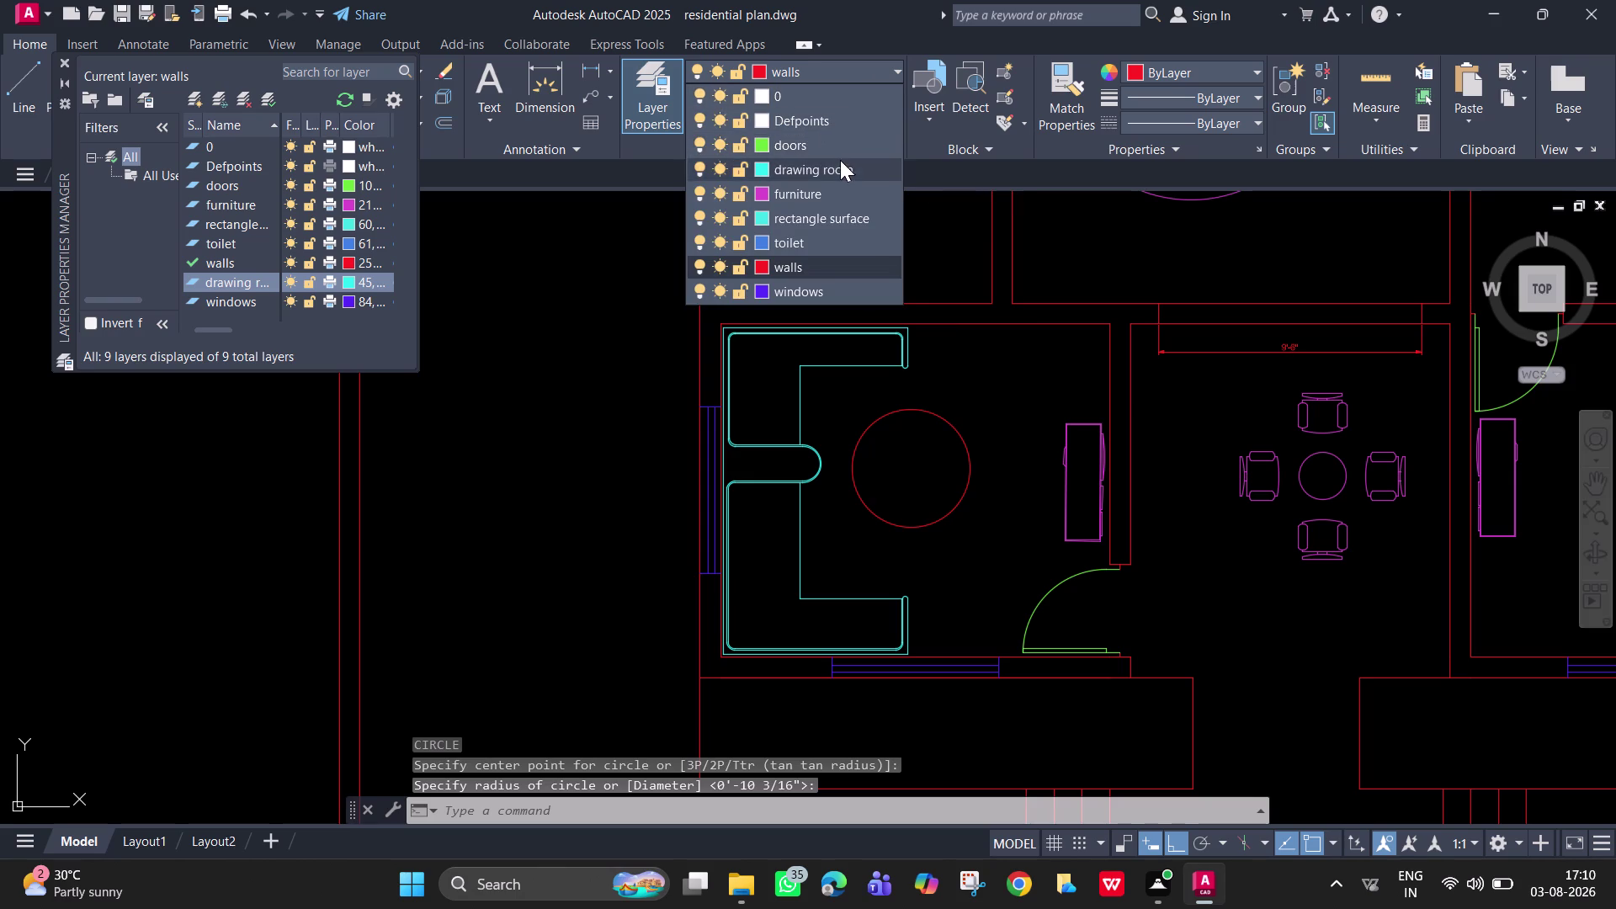
click(840, 169)
click(926, 593)
click(909, 482)
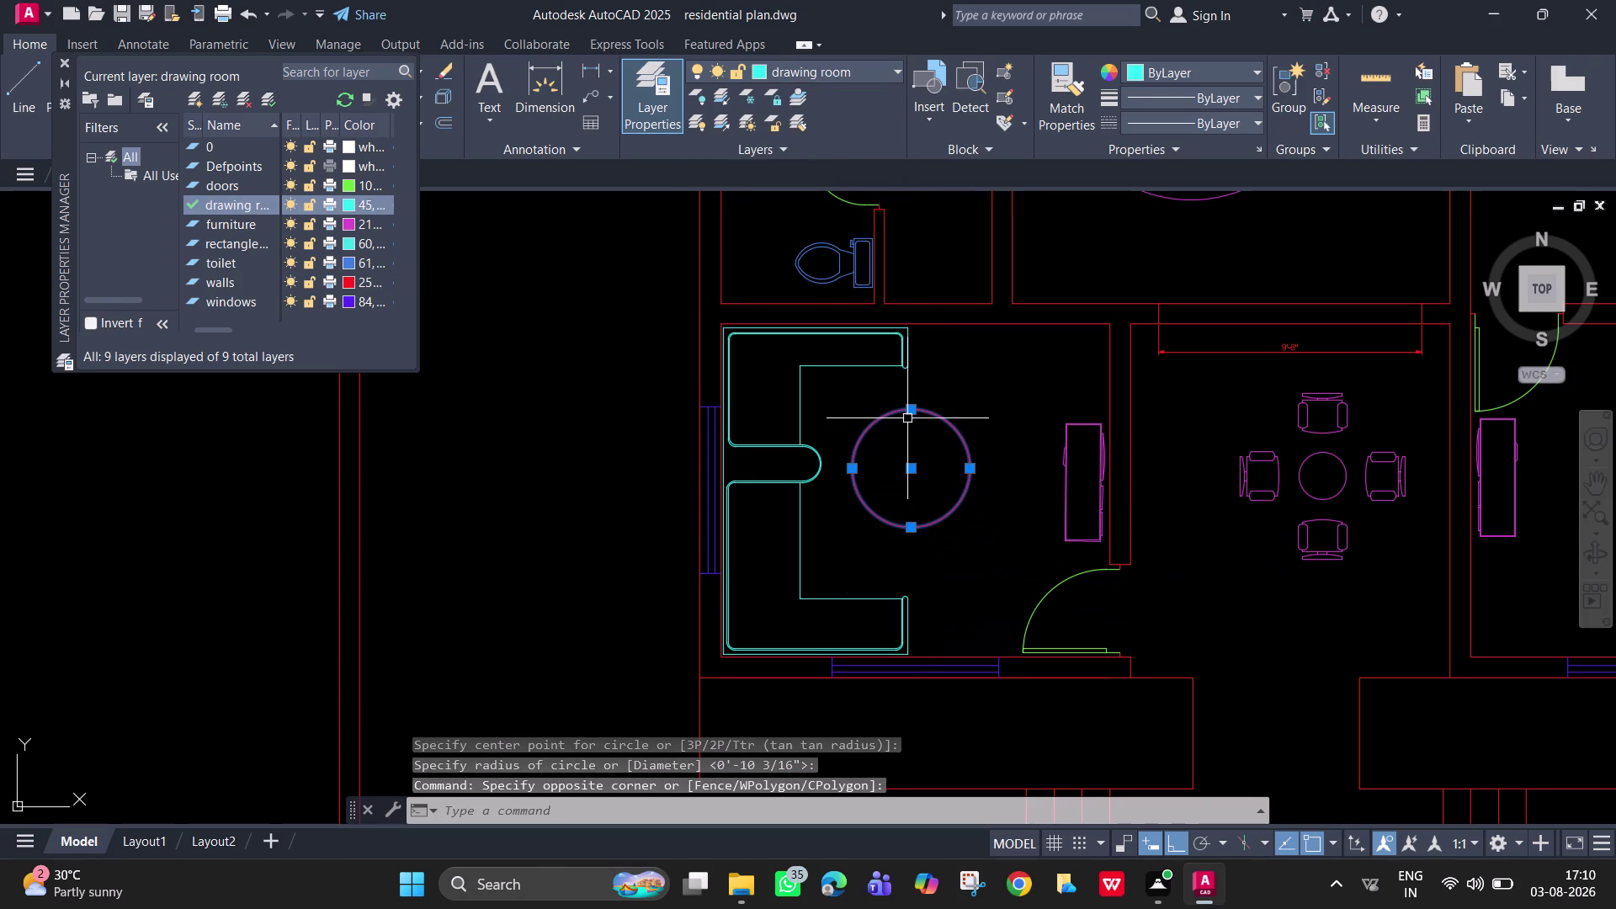
click(894, 64)
click(852, 173)
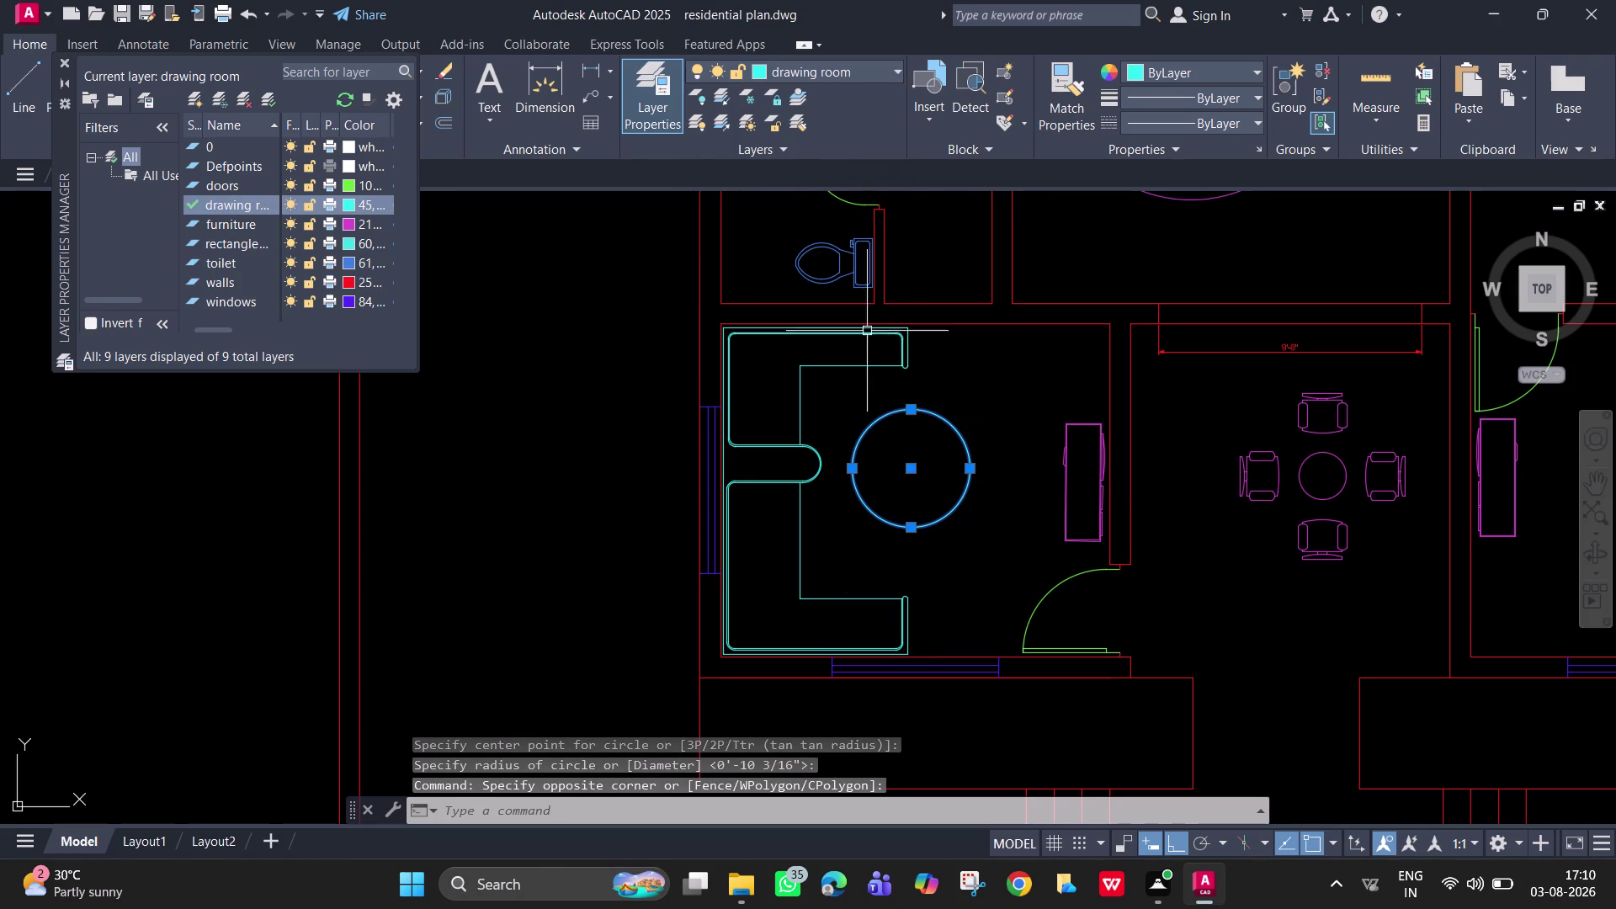
key(space)
Begin a second circle, cancel it, and start OFFSET.
key(space)
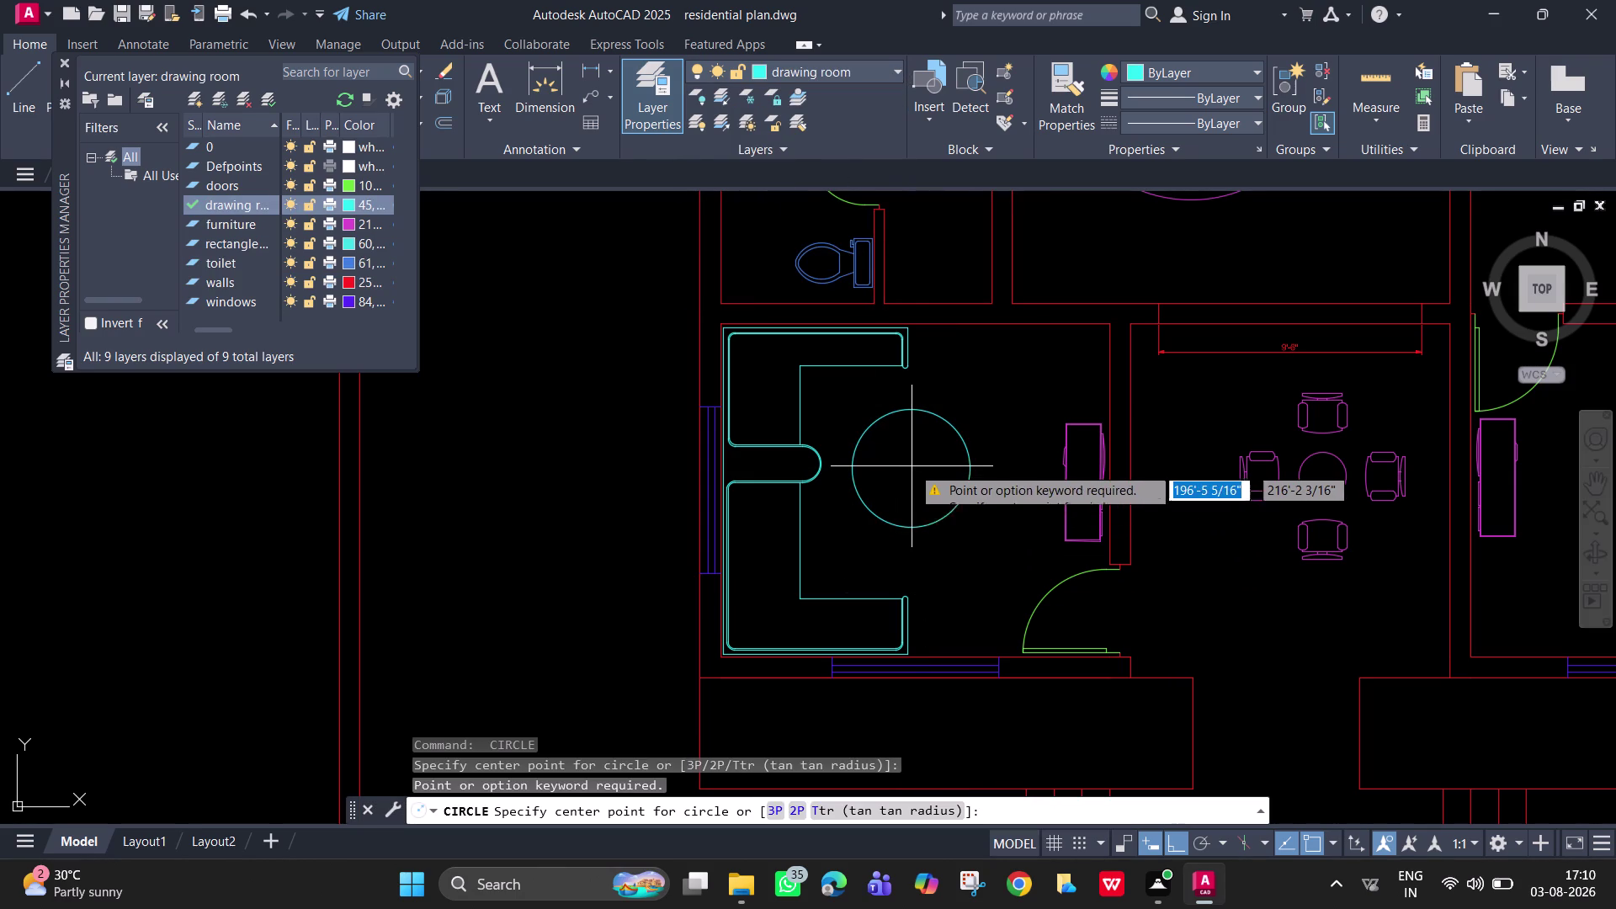
key(Escape)
key(space)
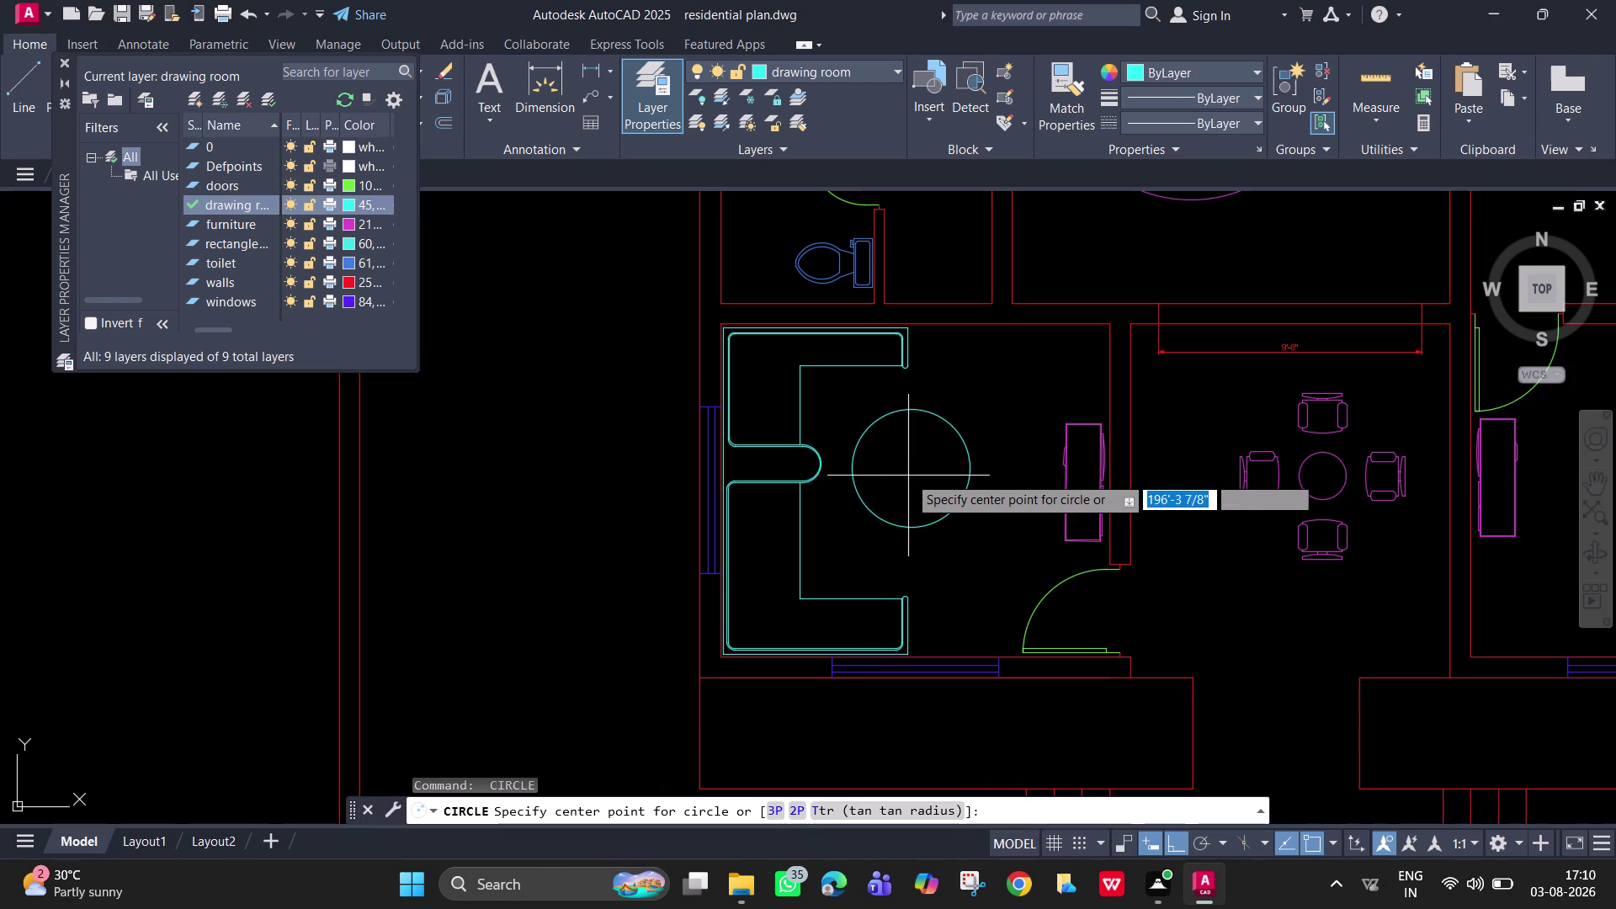
click(910, 468)
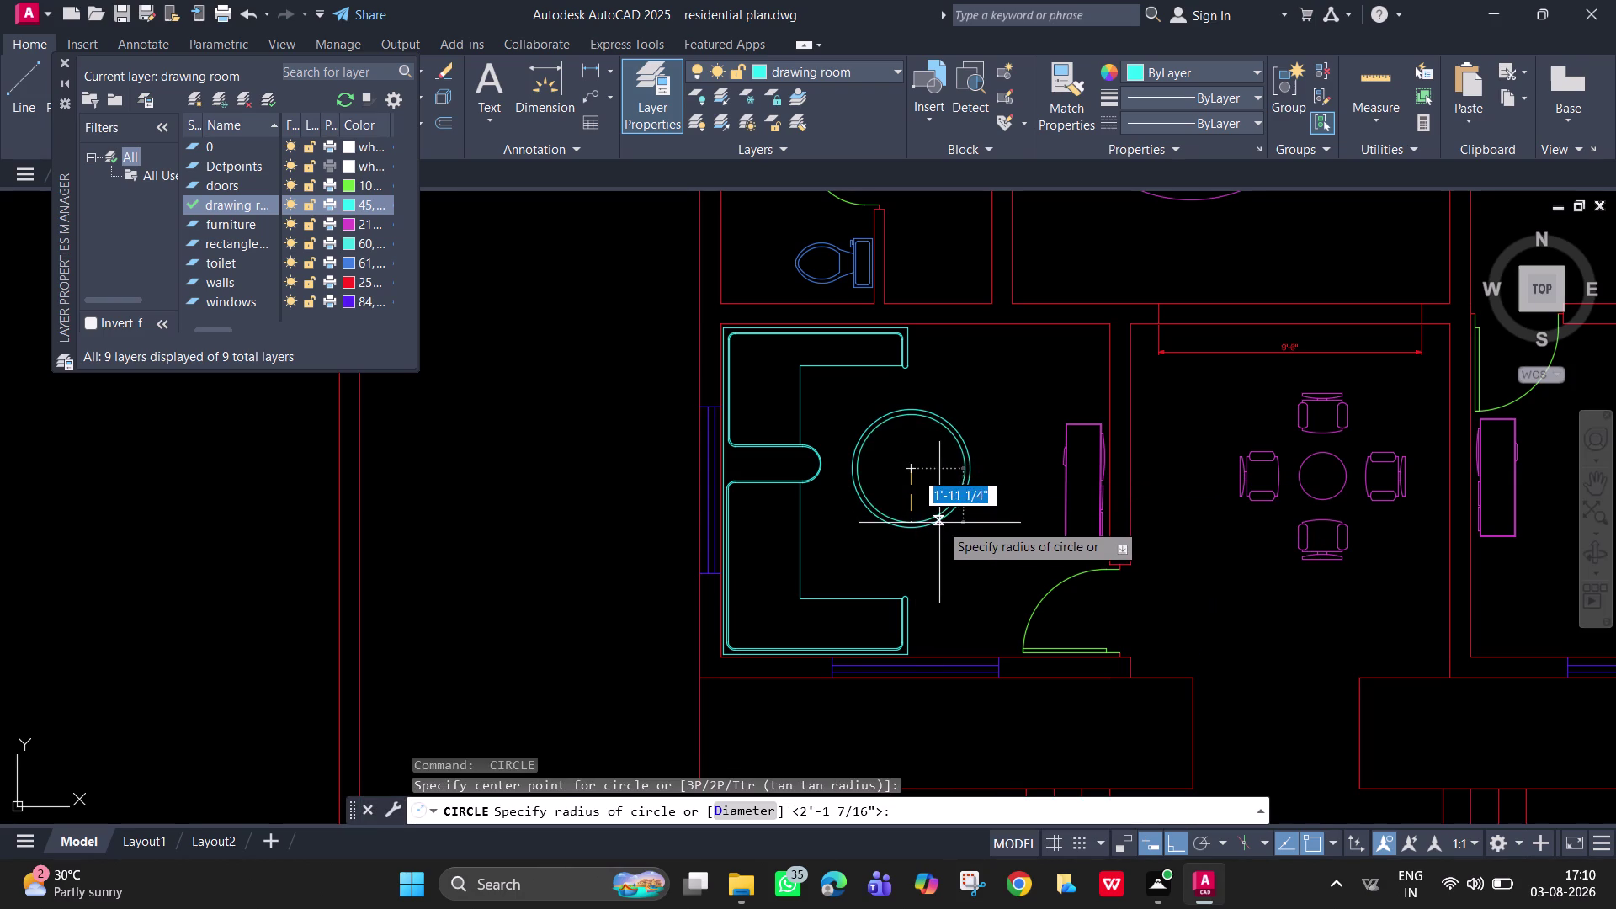
key(Escape)
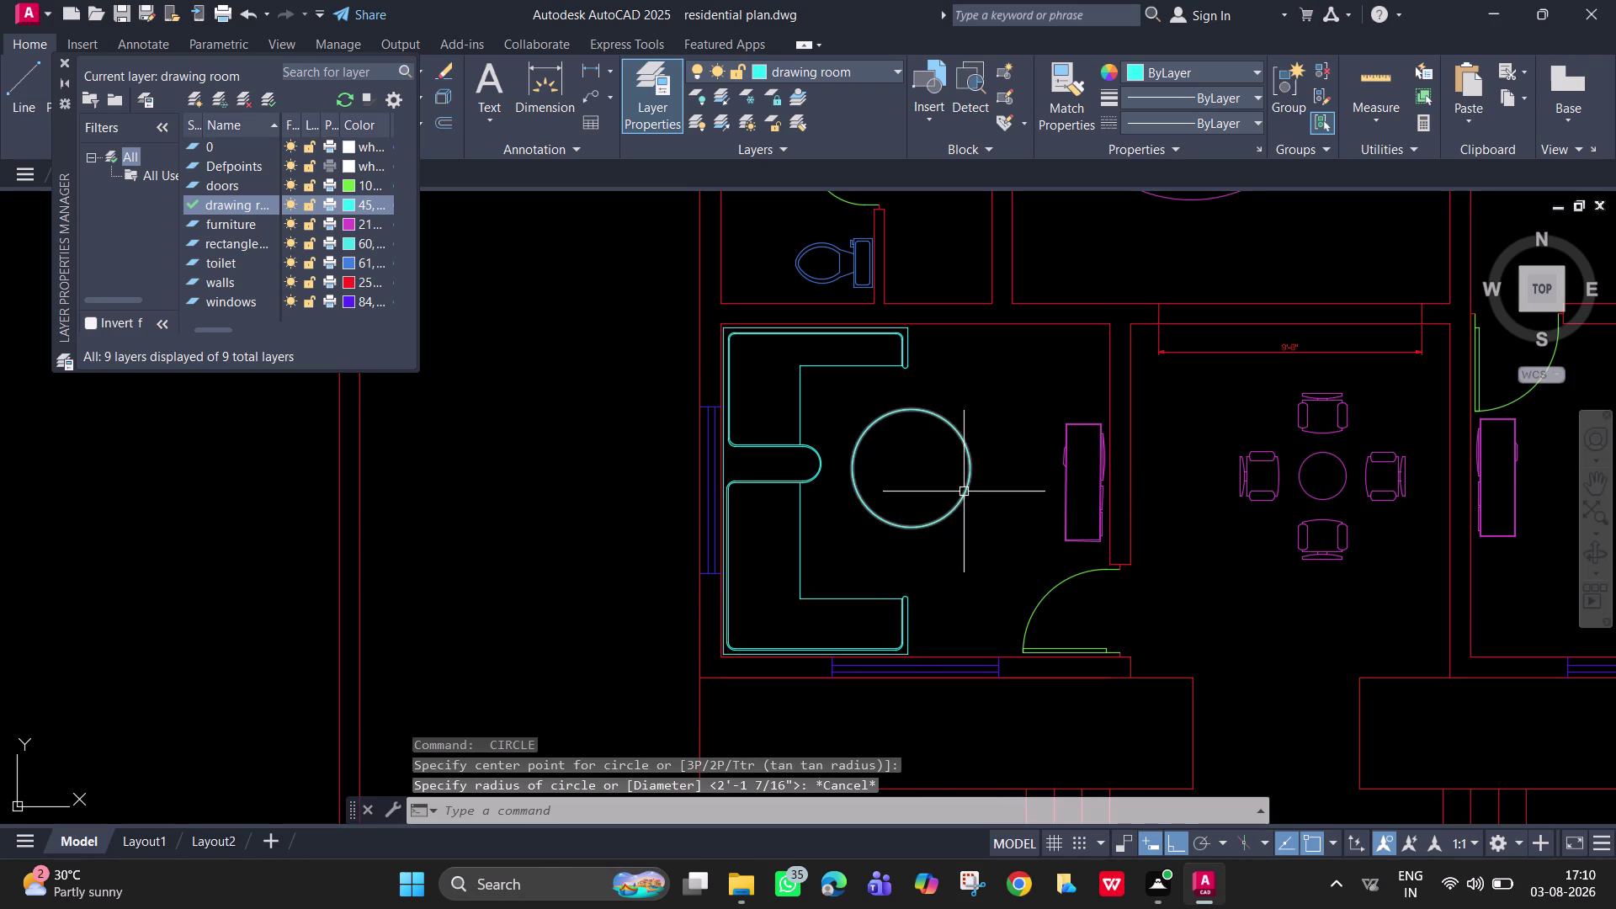
click(963, 492)
text(o)
key(space)
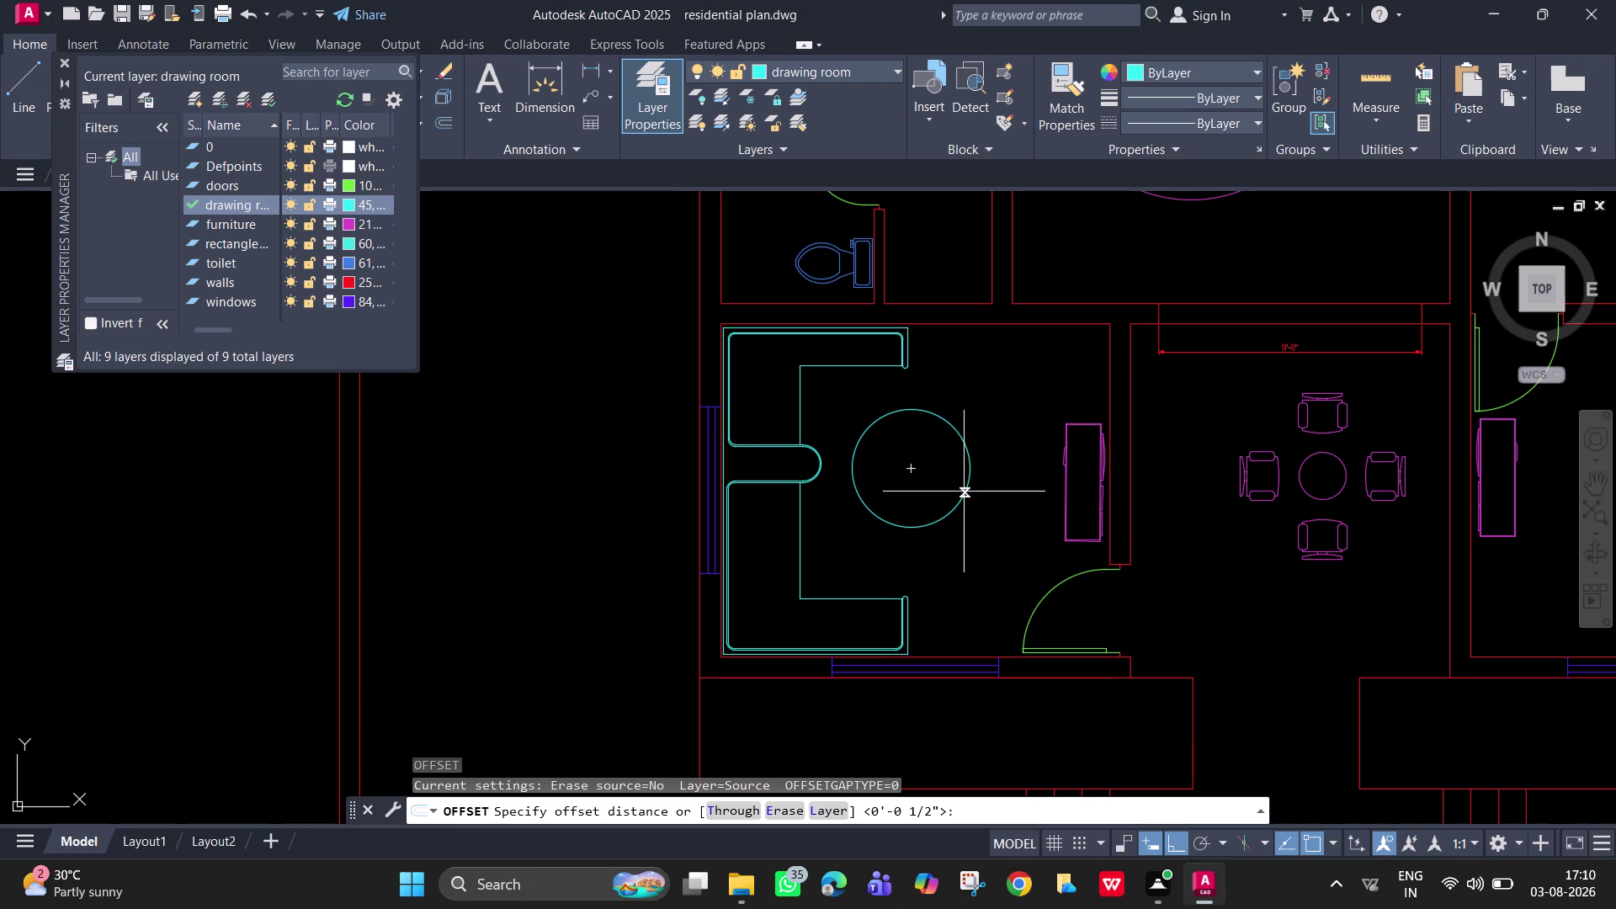
Offset the round table circle by 2 inches to give it a doubled rim.
key(2)
key(Return)
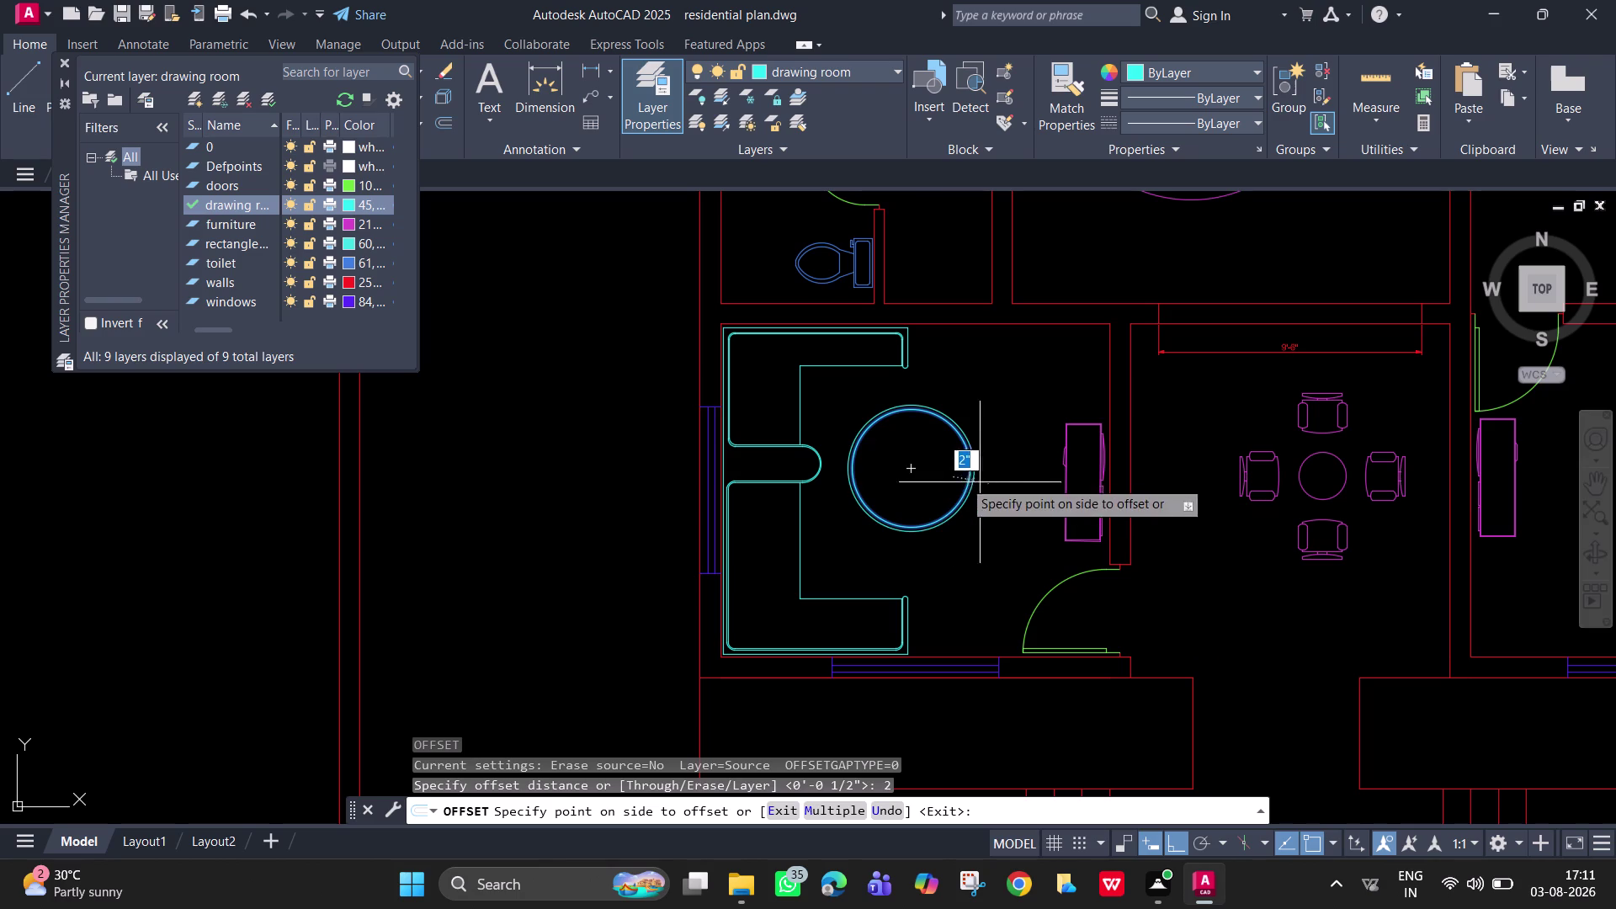
click(938, 473)
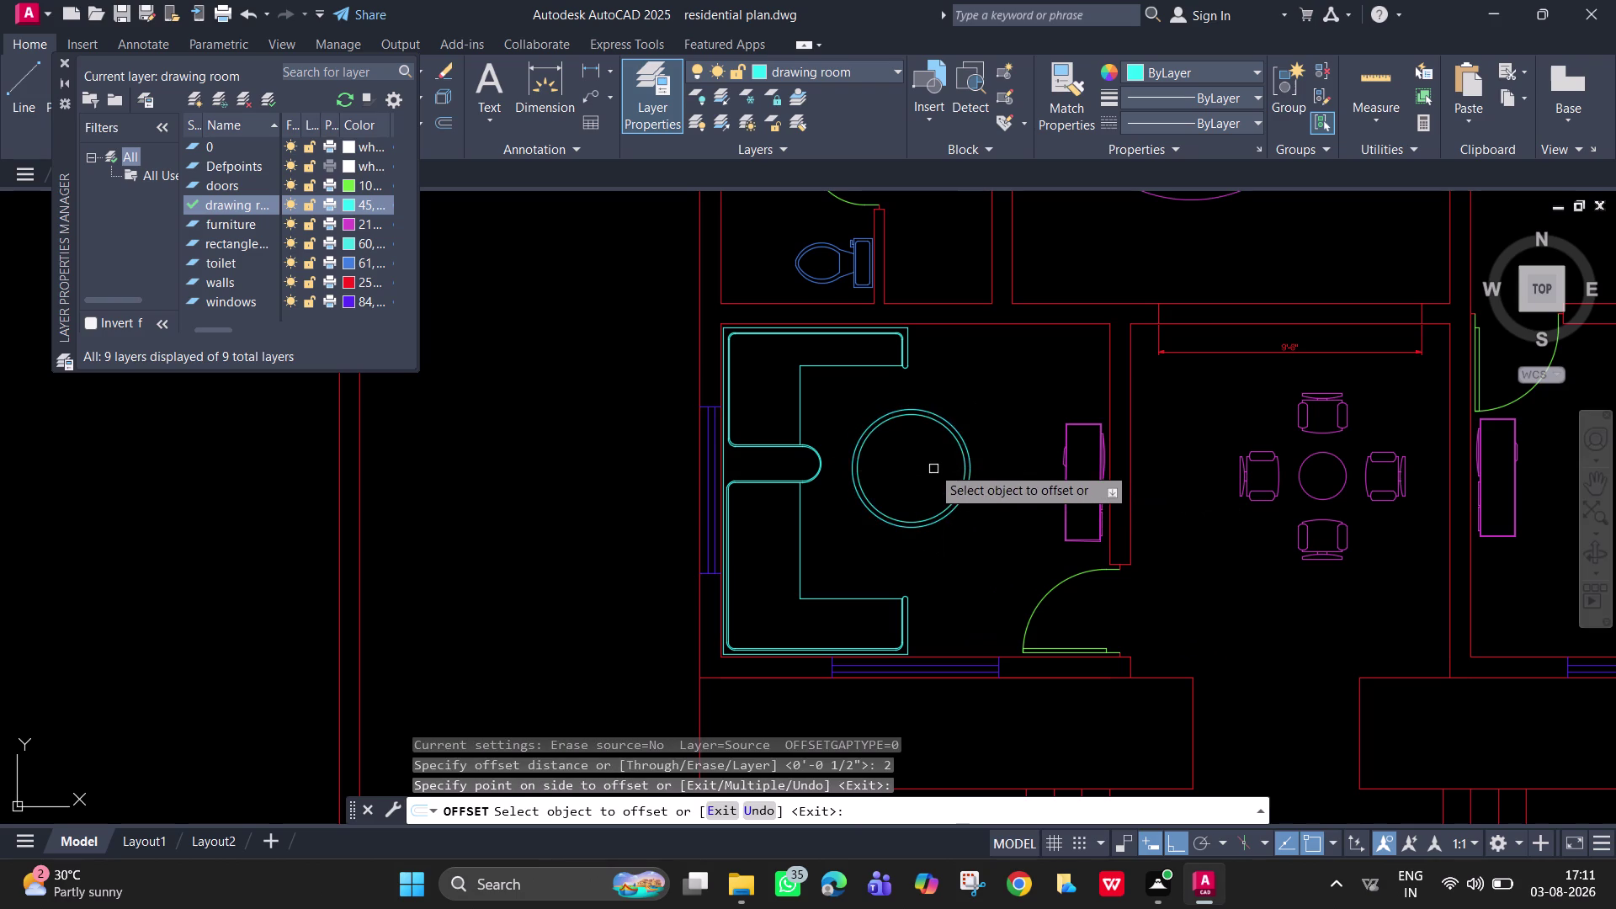
scroll(up, 3)
middle_drag(931, 459, 876, 463)
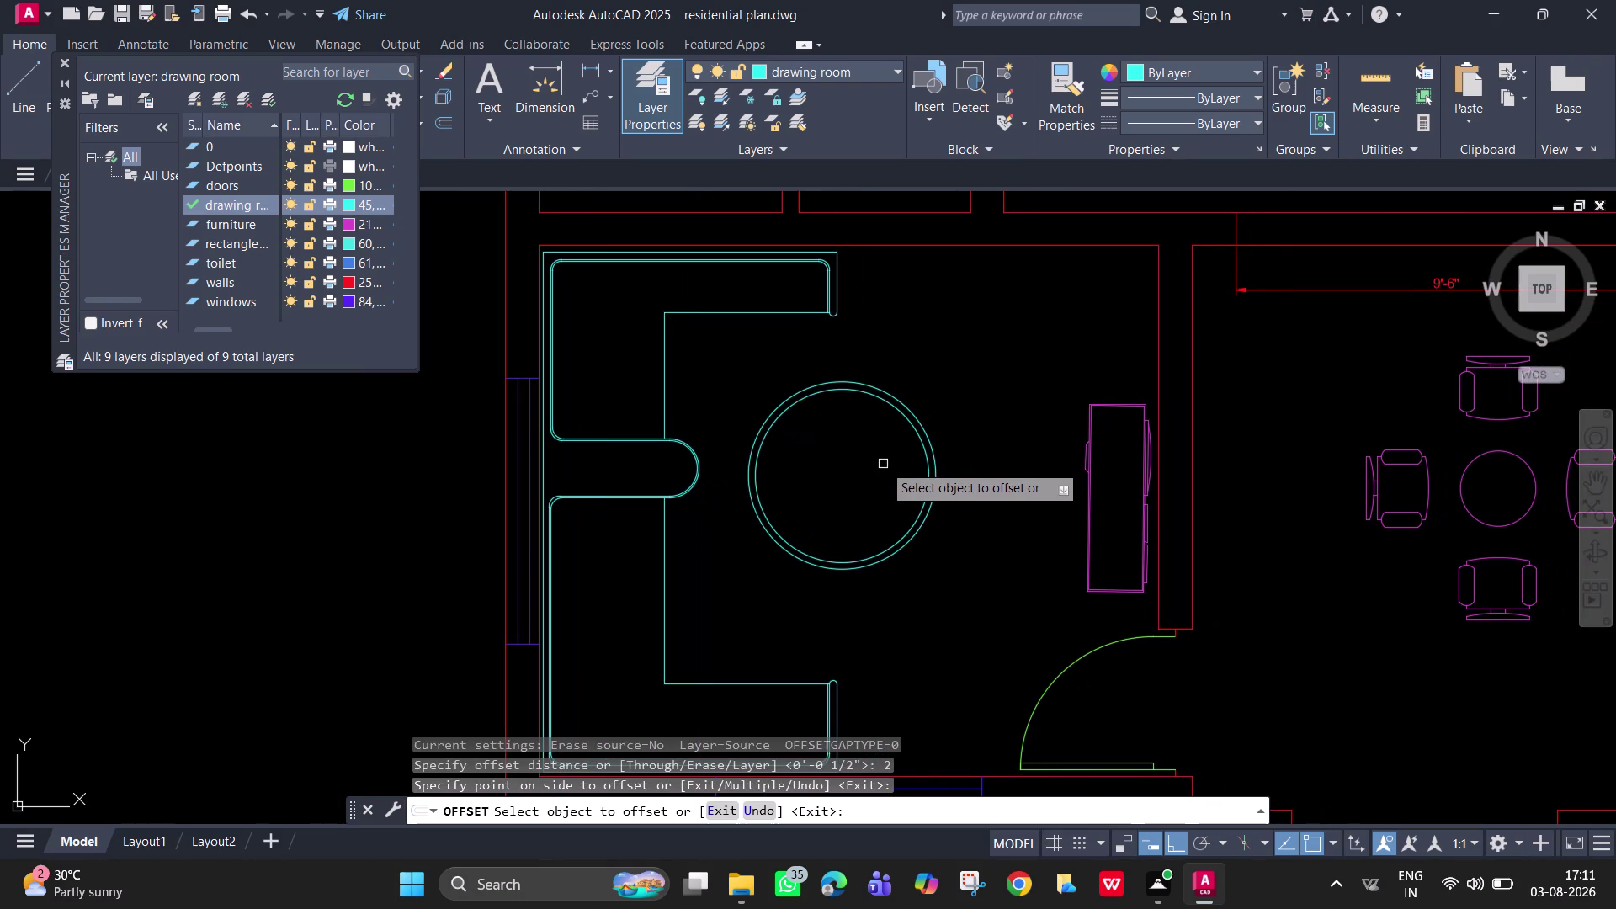
key(space)
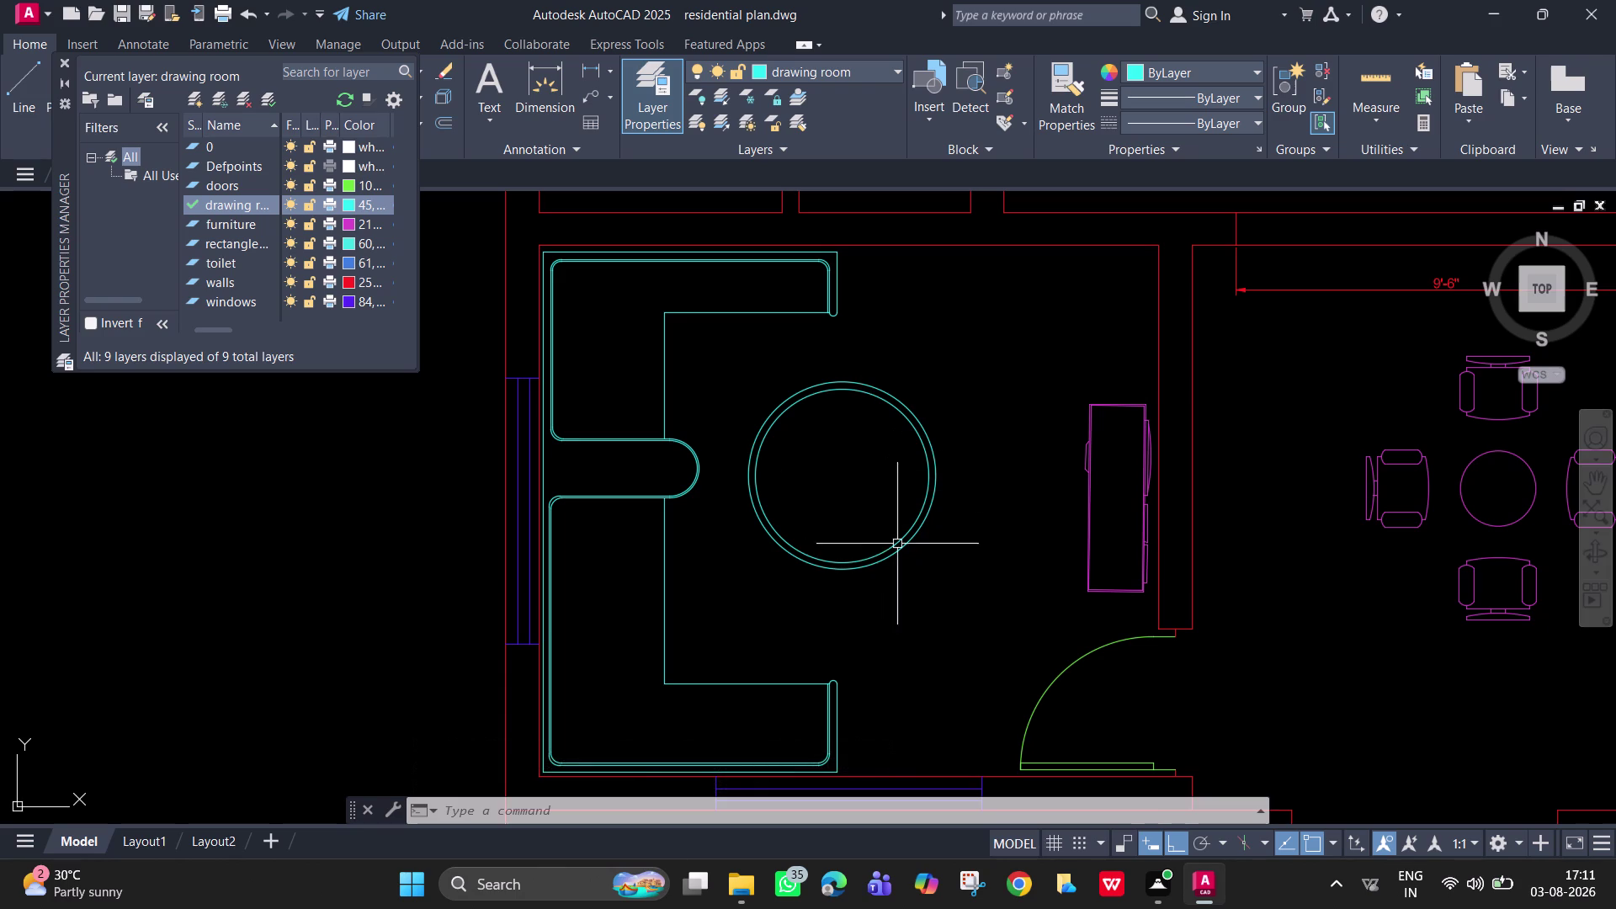
text(c)
key(space)
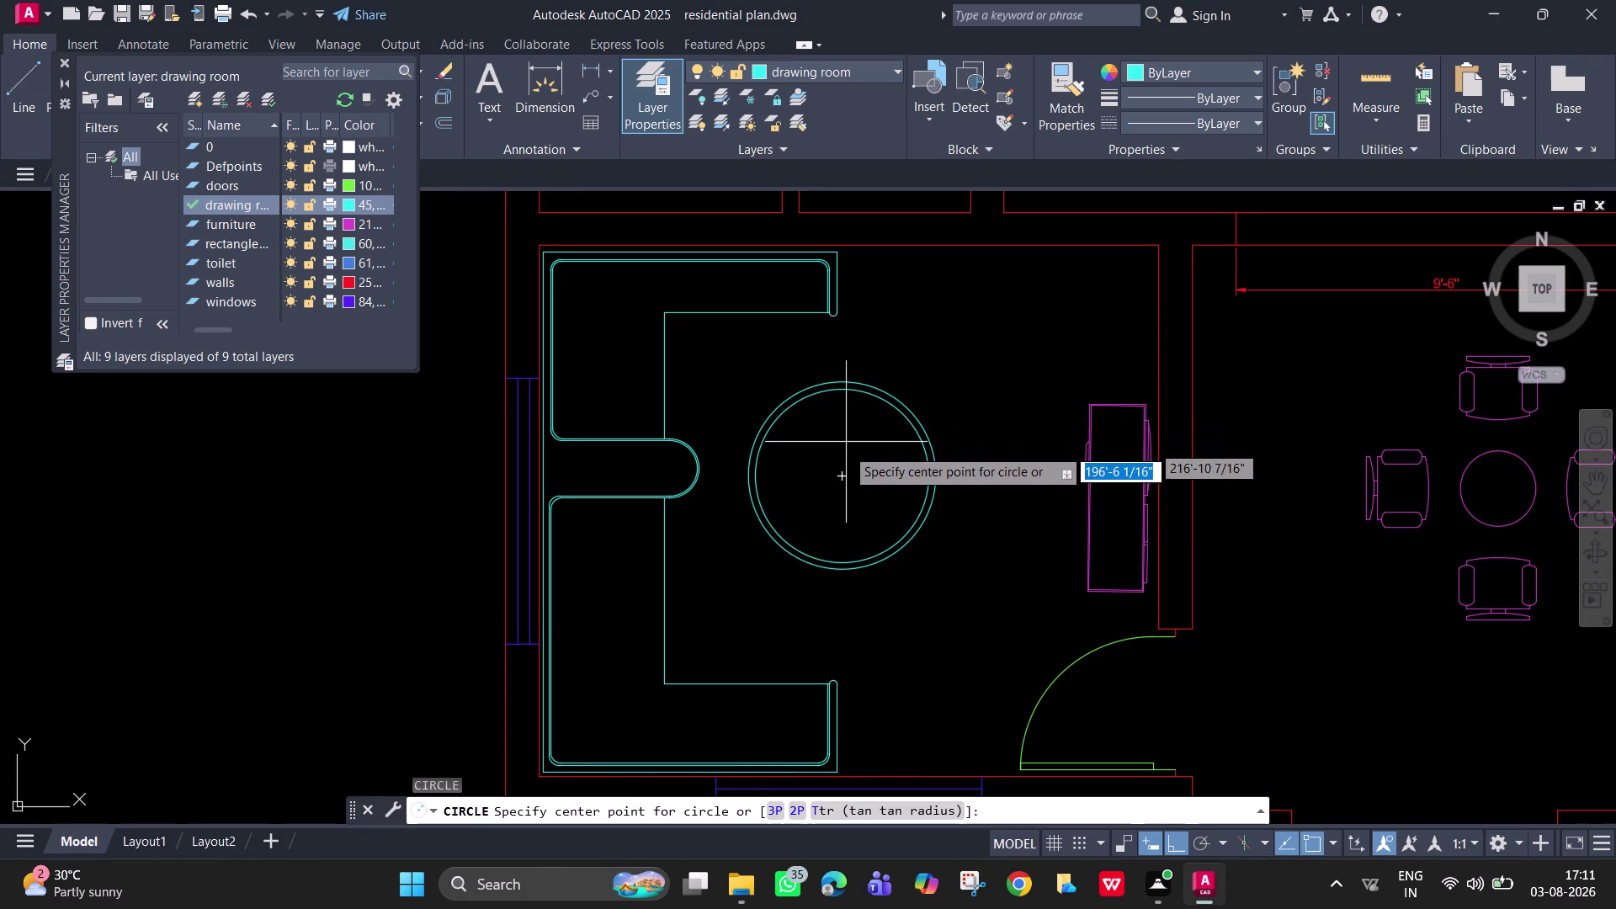
Draw a small circle at the table centre and offset it by 2 inches.
click(844, 475)
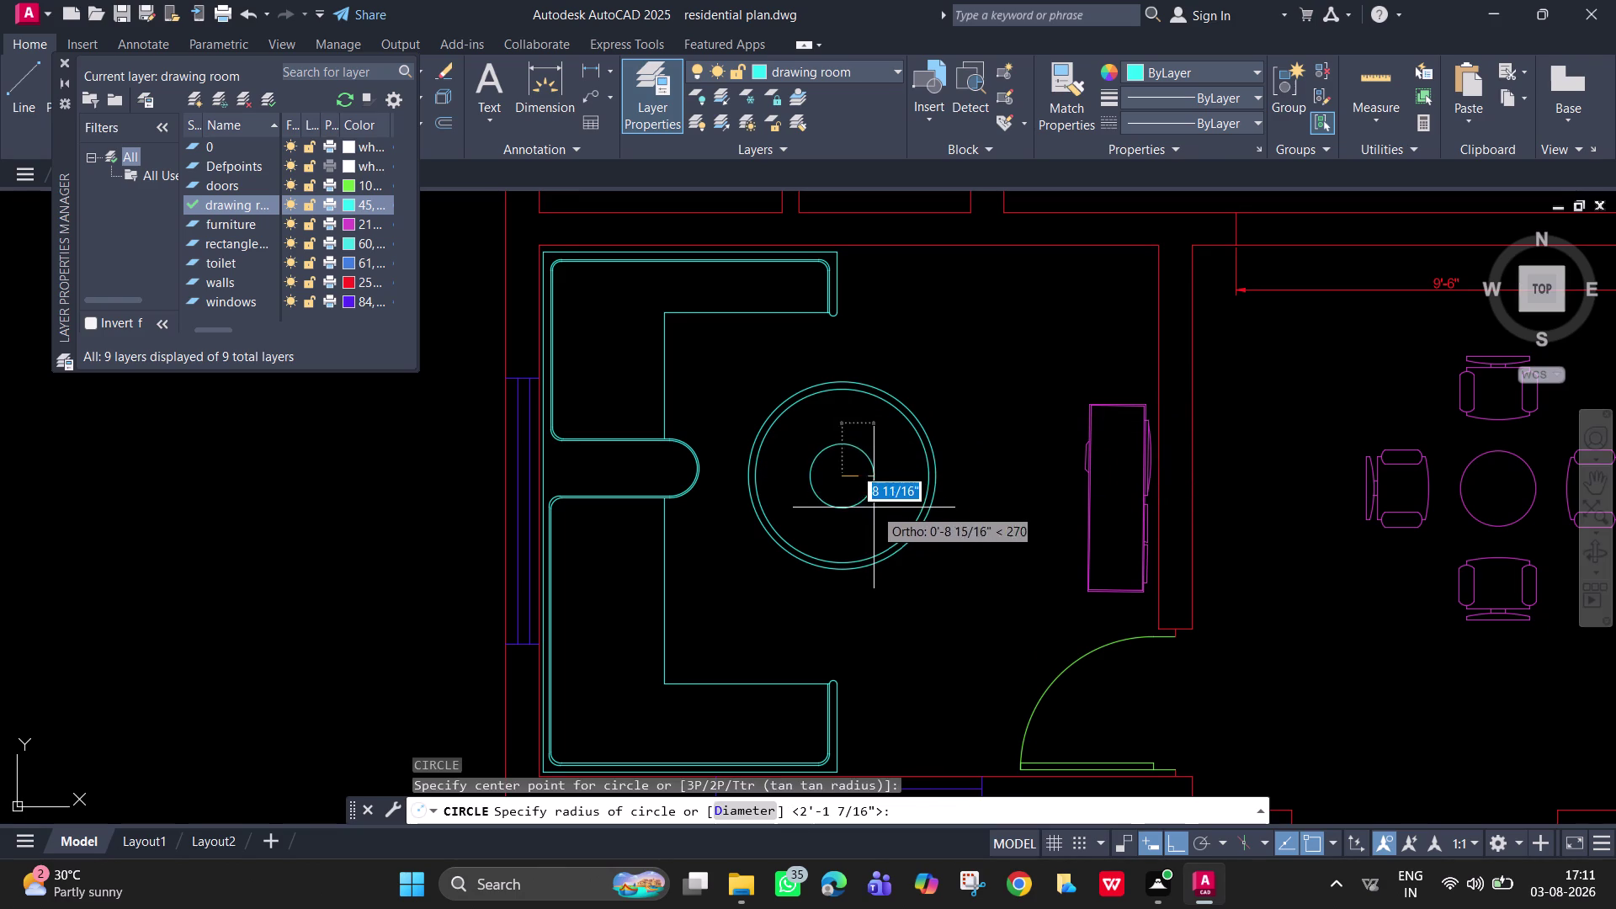
click(872, 507)
click(867, 495)
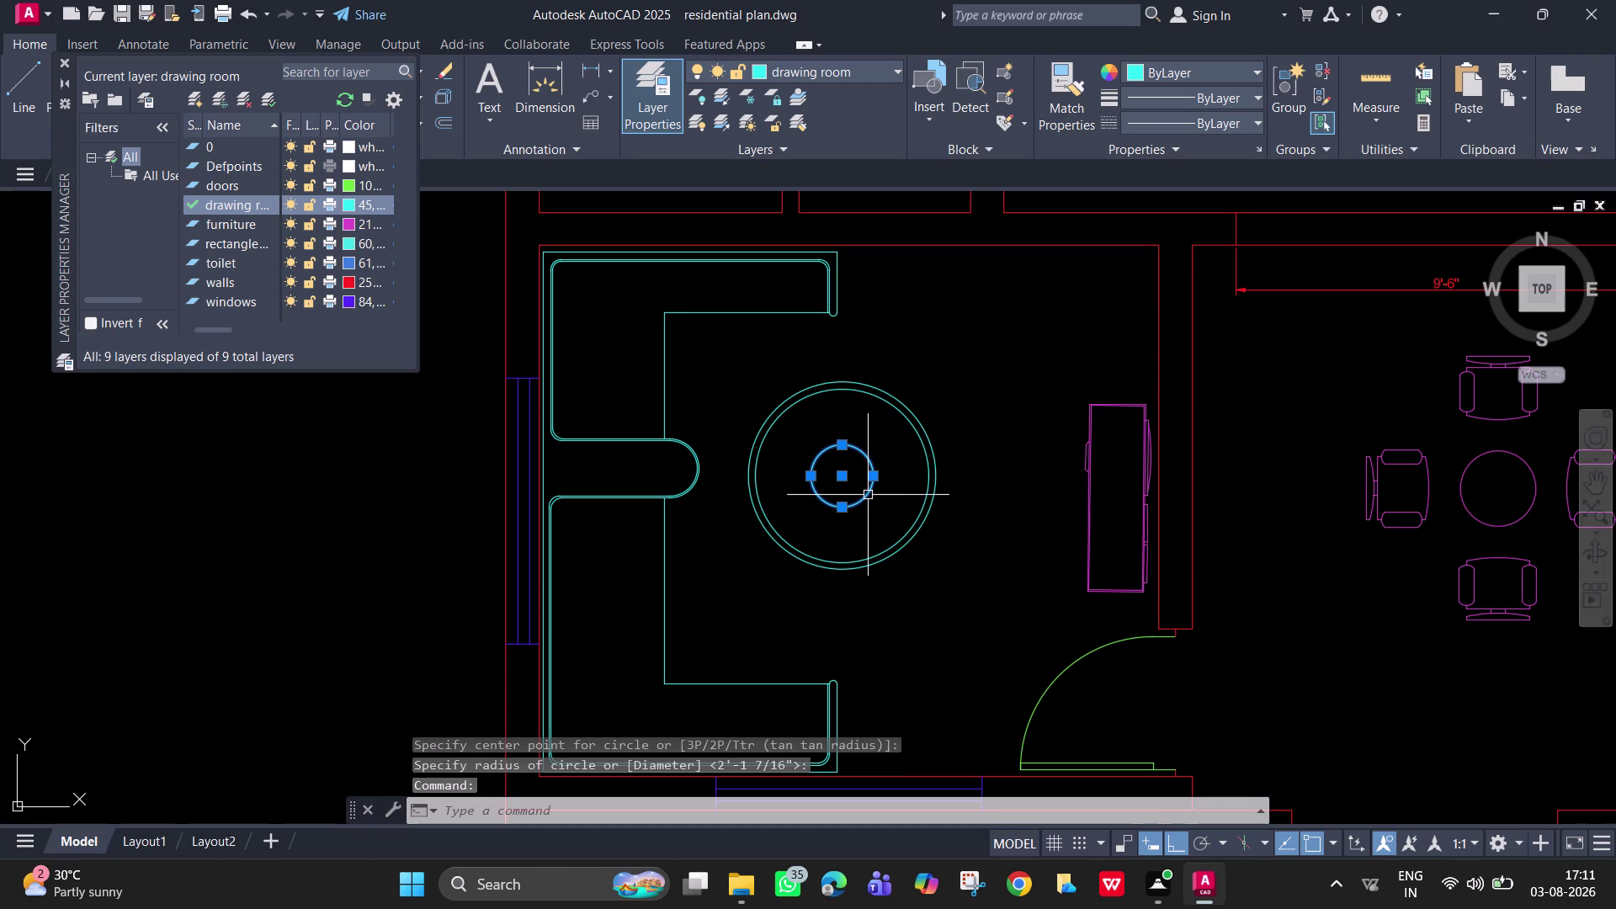
key(o)
key(Return)
key(2)
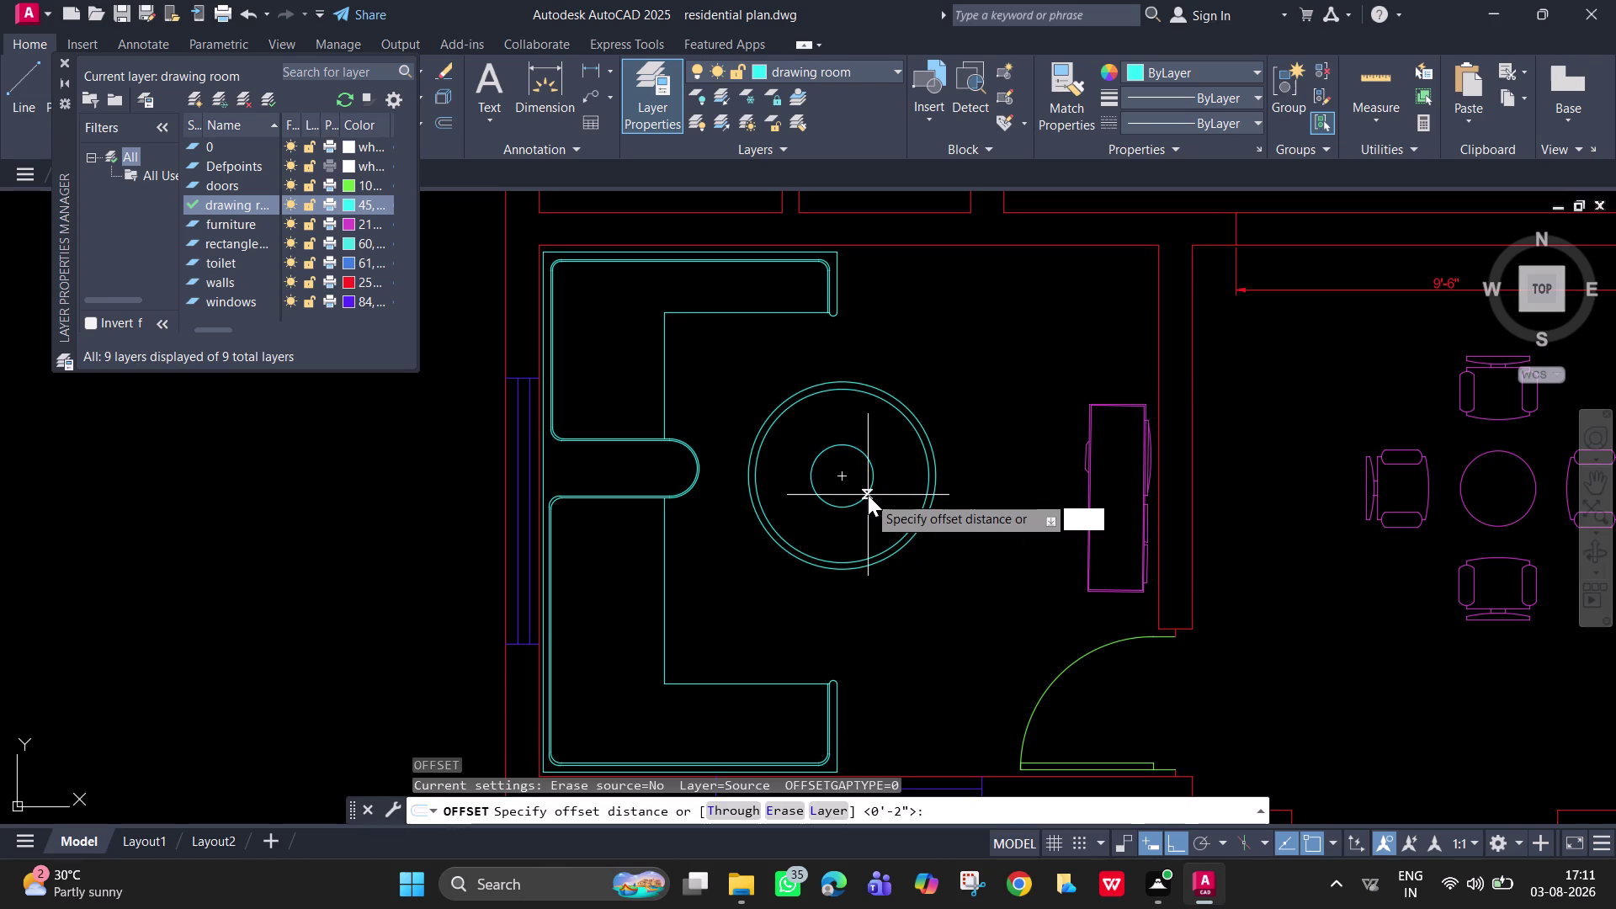
key(Return)
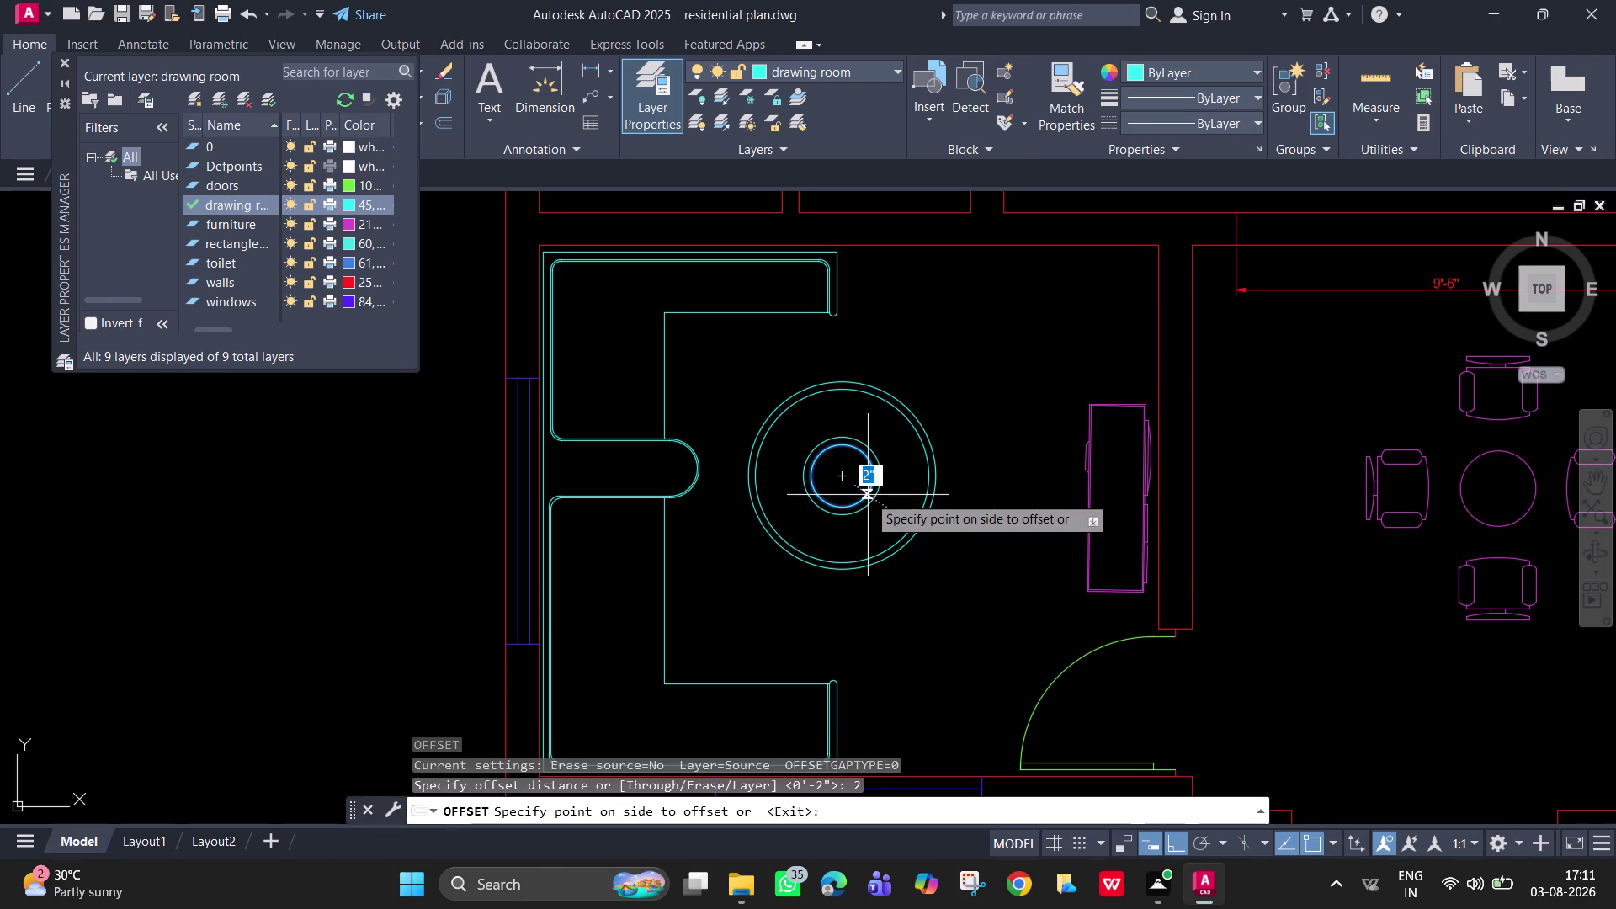
click(859, 489)
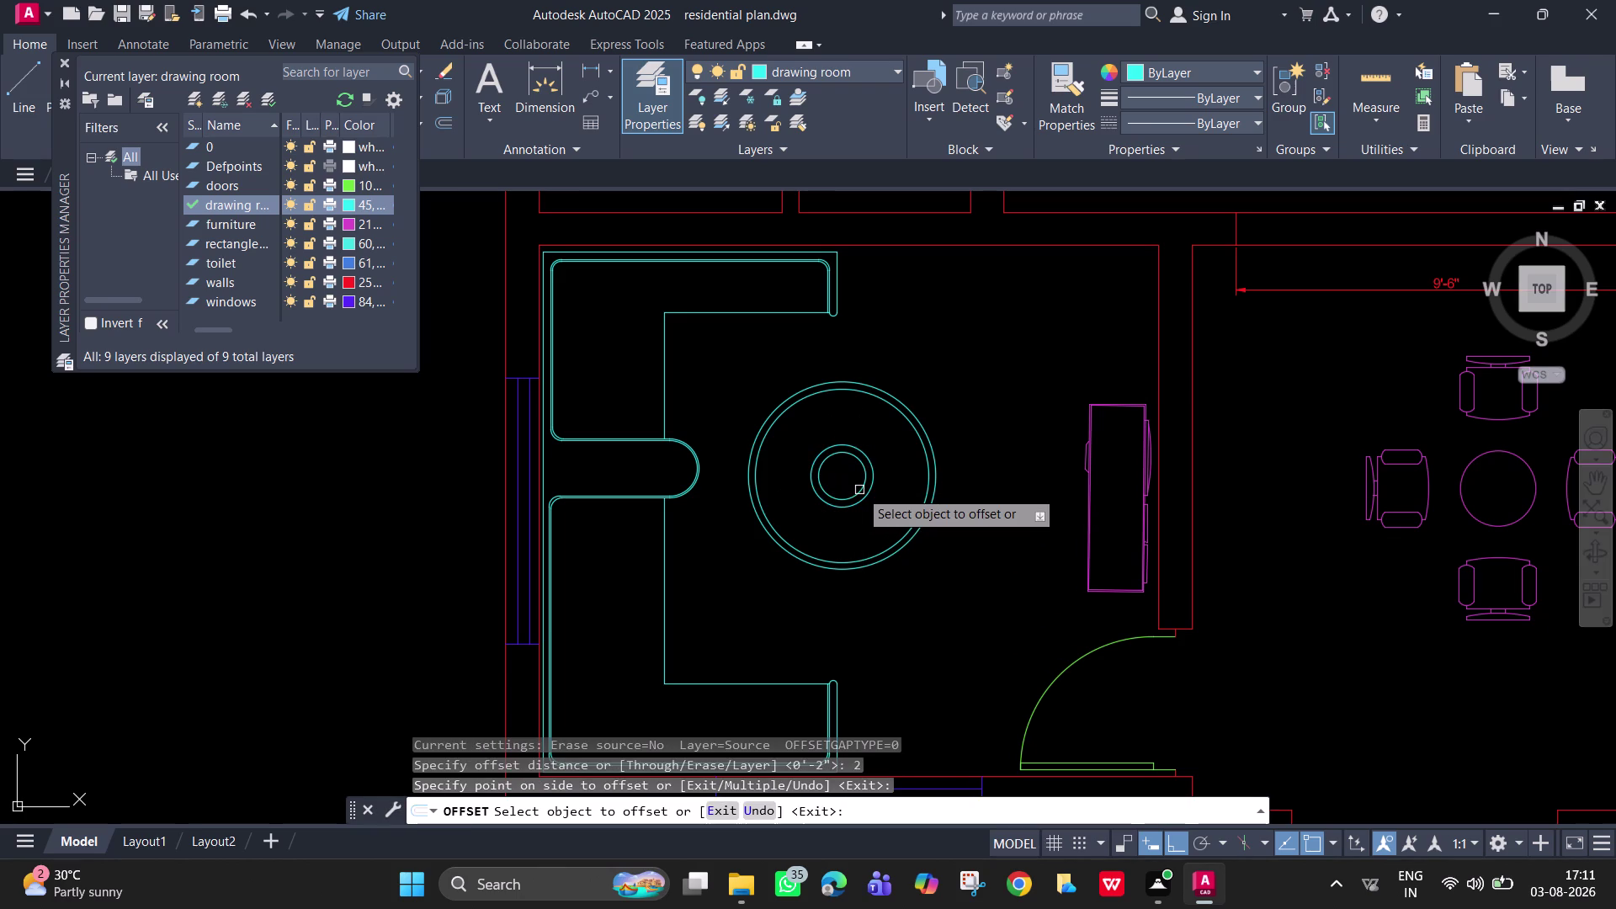
key(Escape)
Centre the table rings in view and start a circle above the central ring.
scroll(up, 3)
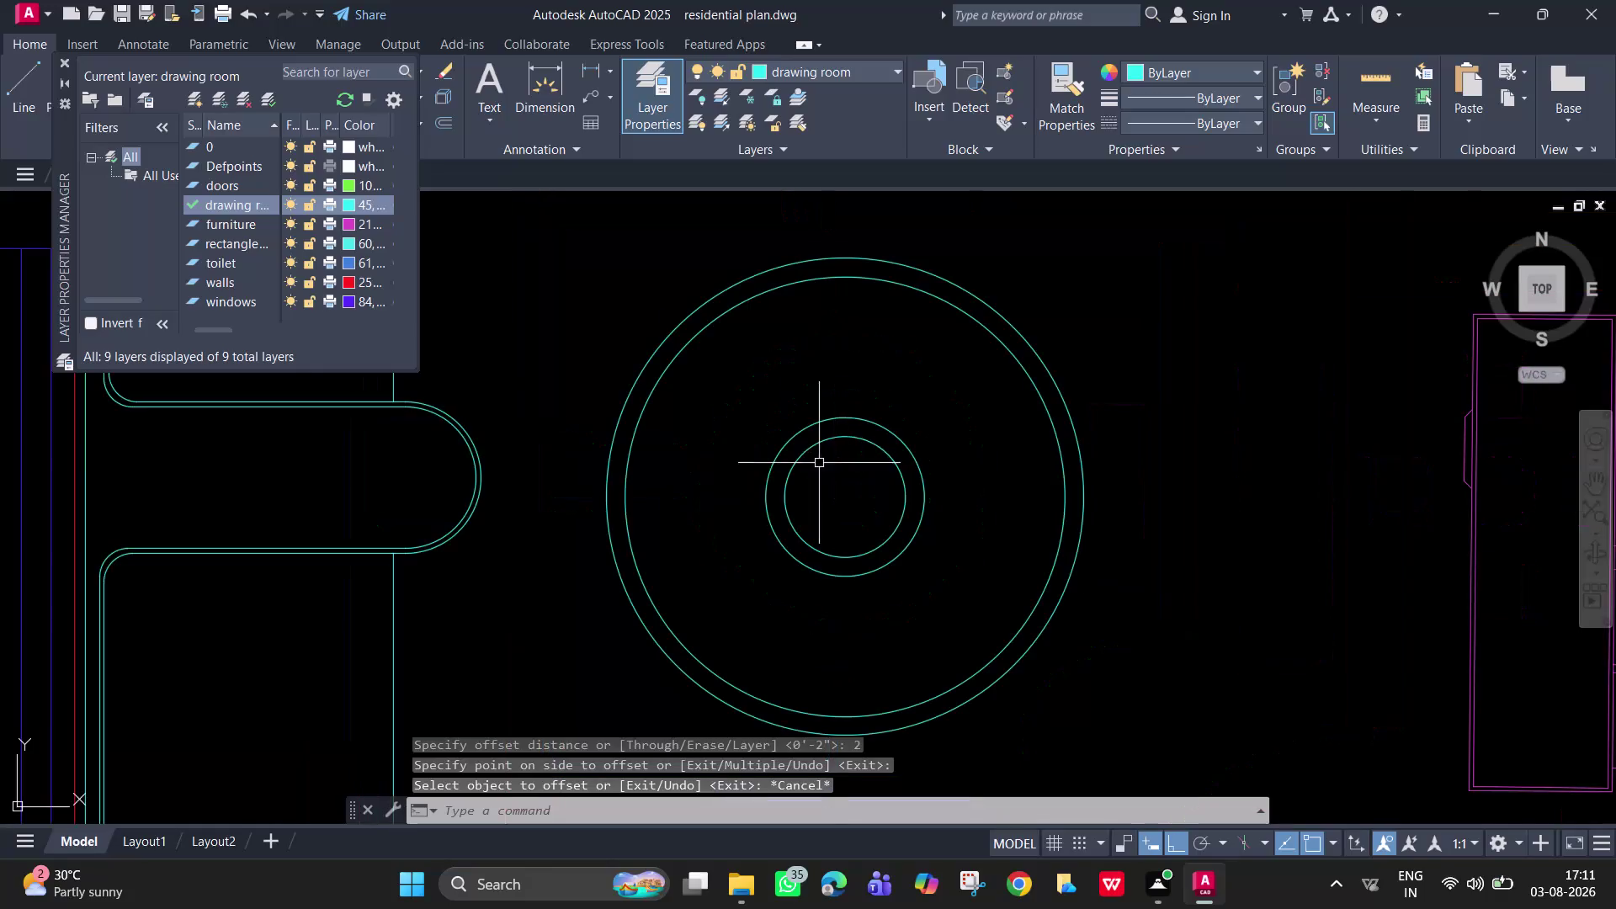
middle_drag(789, 483, 766, 520)
key(c)
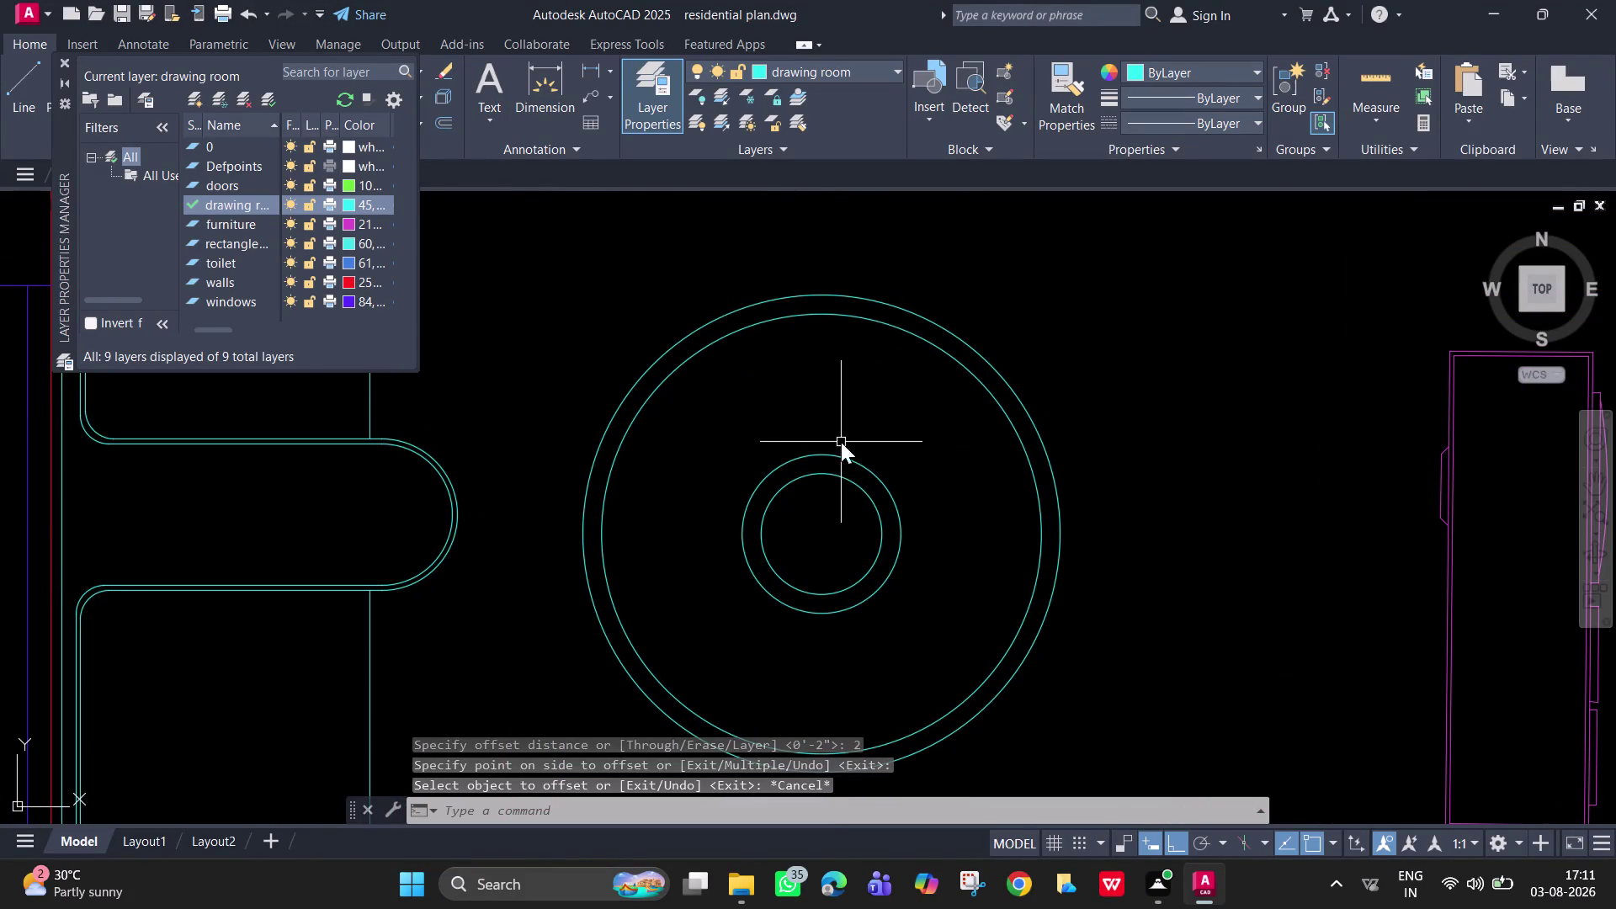
key(space)
click(819, 451)
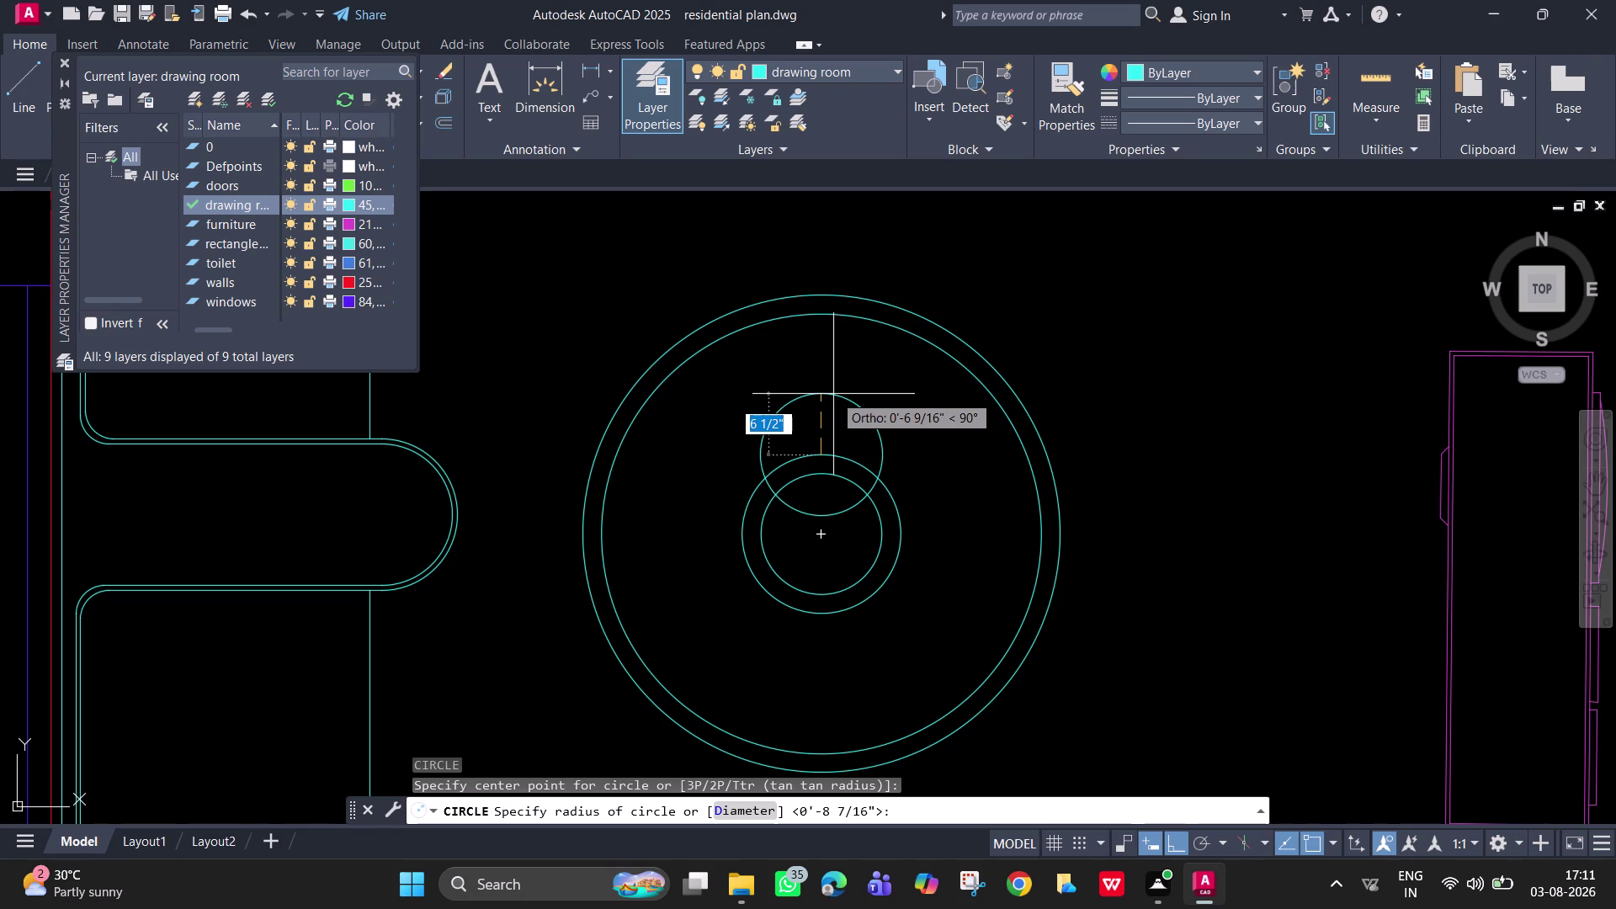
Draw an upper circle, then erase it as misplaced.
key(Escape)
key(space)
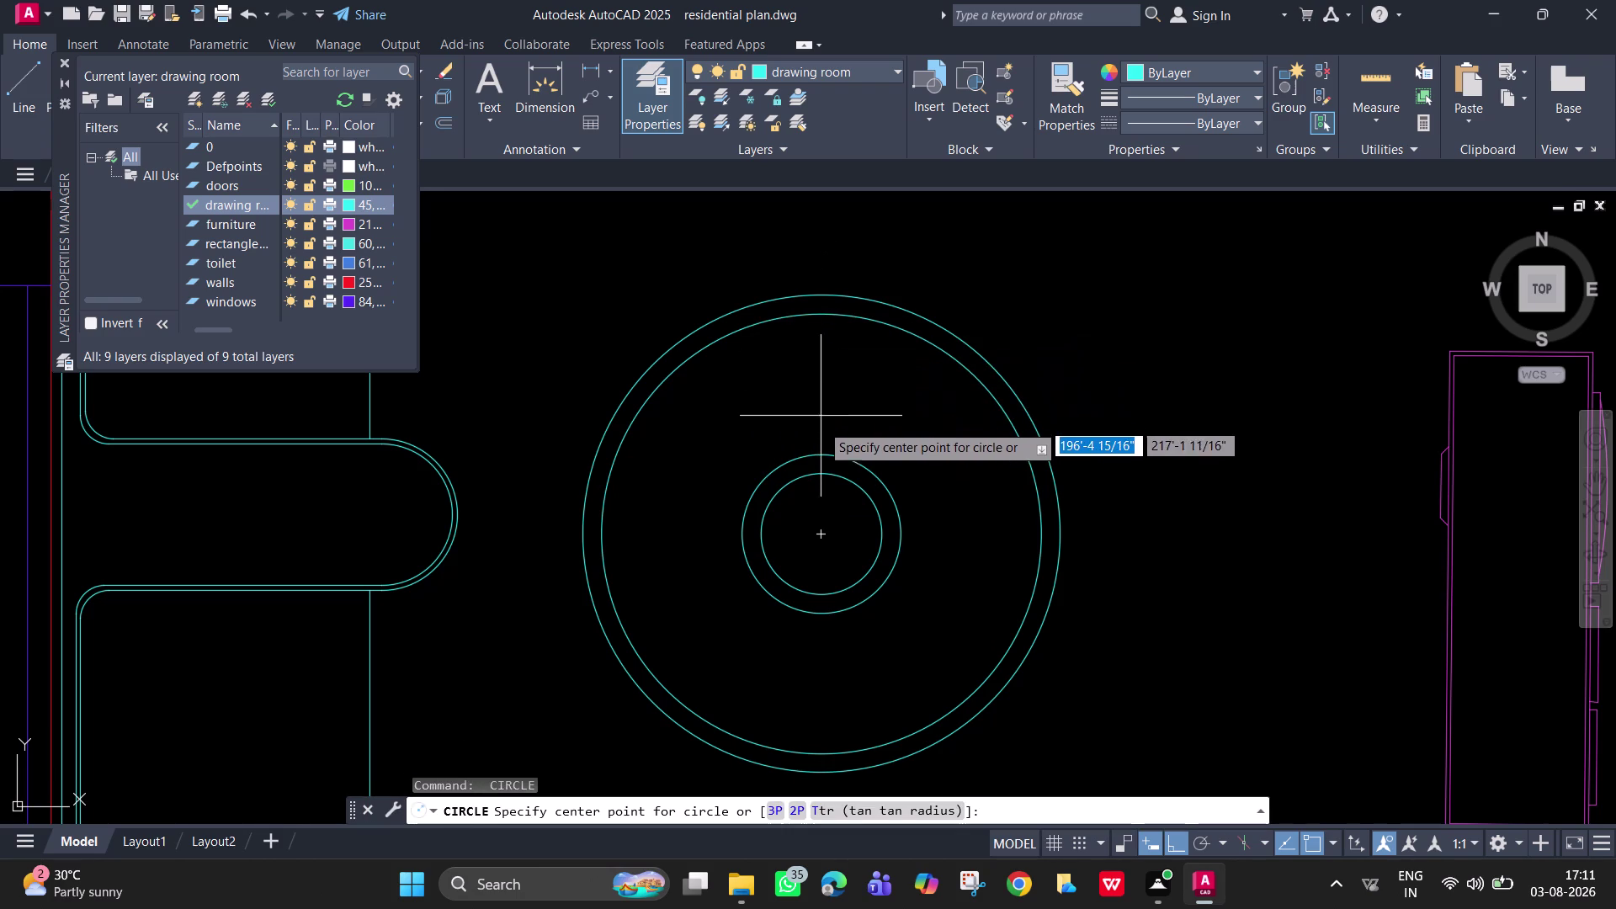
click(819, 383)
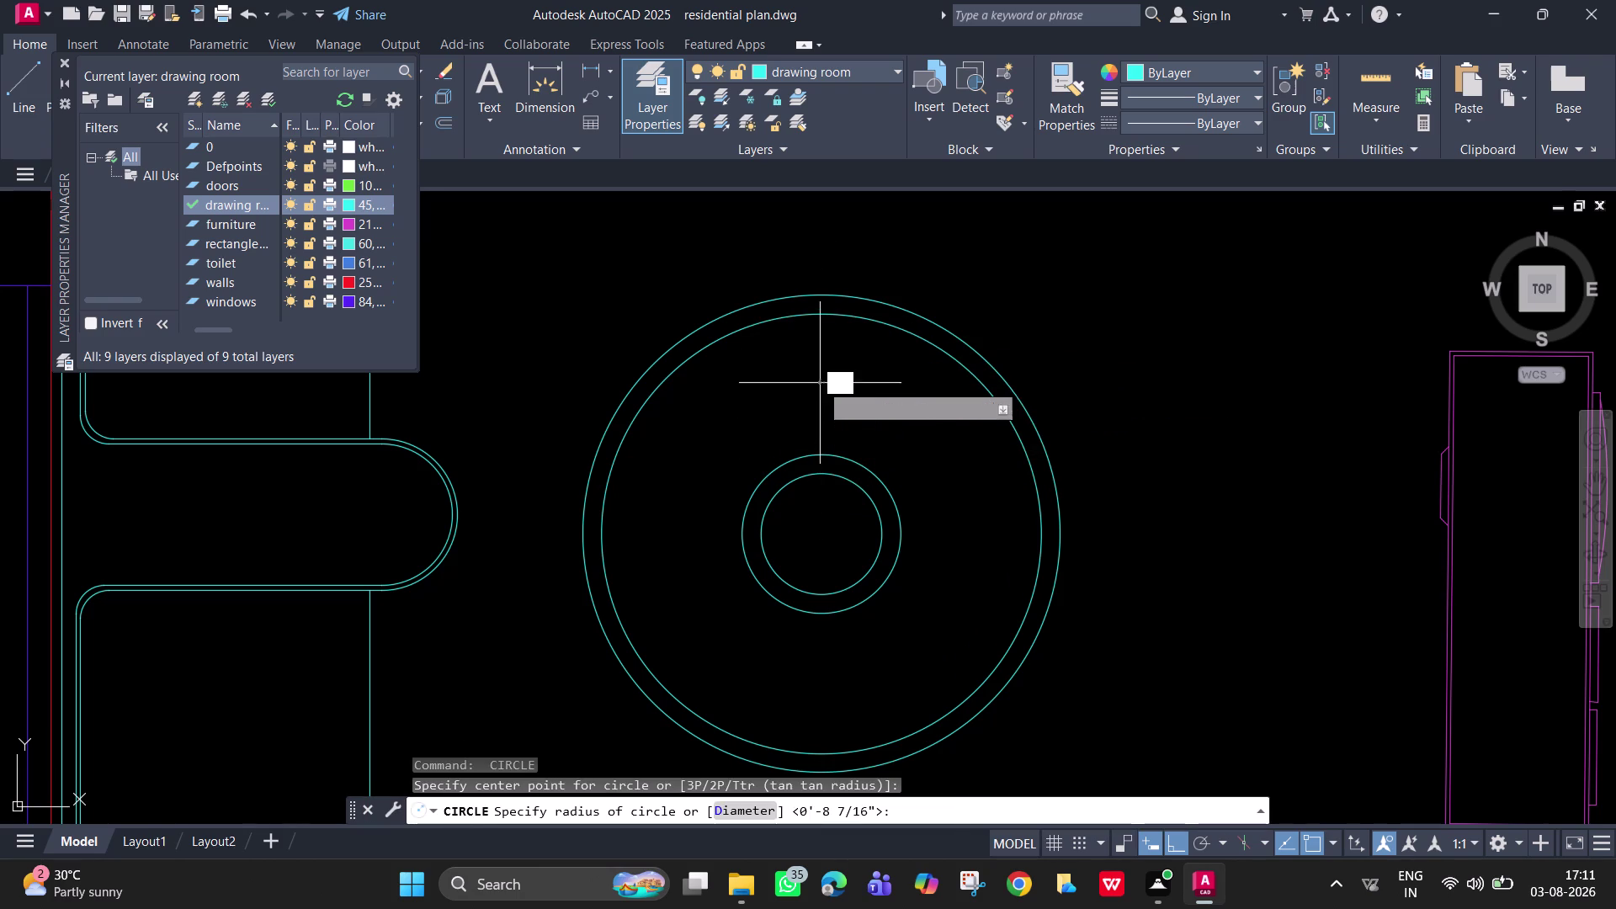
click(892, 434)
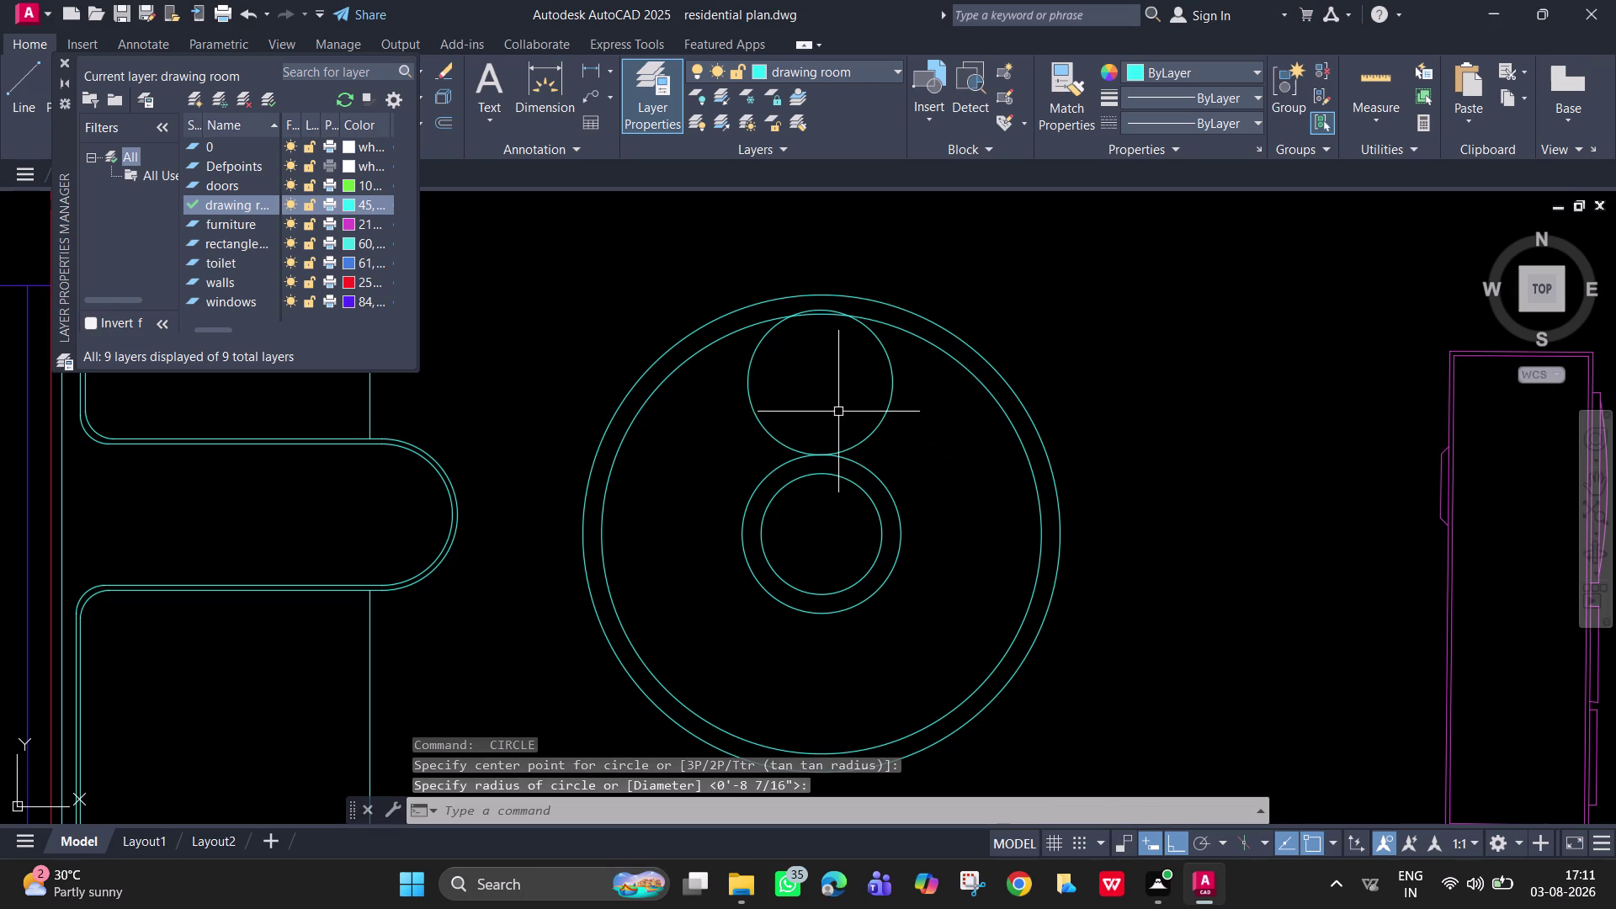
click(889, 393)
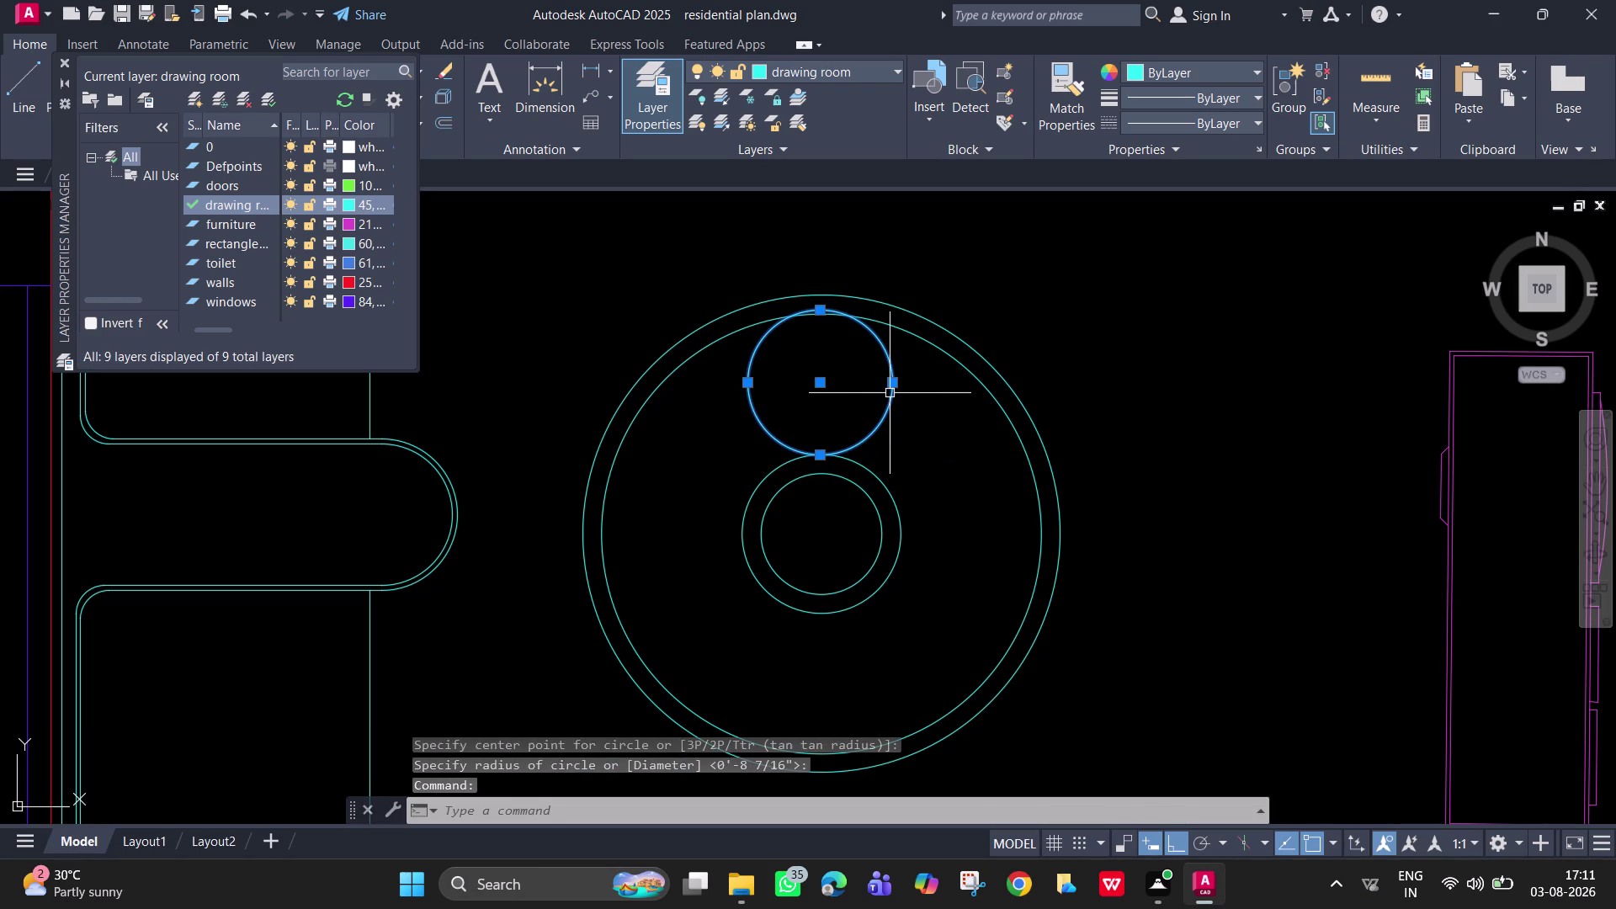
key(Delete)
key(c)
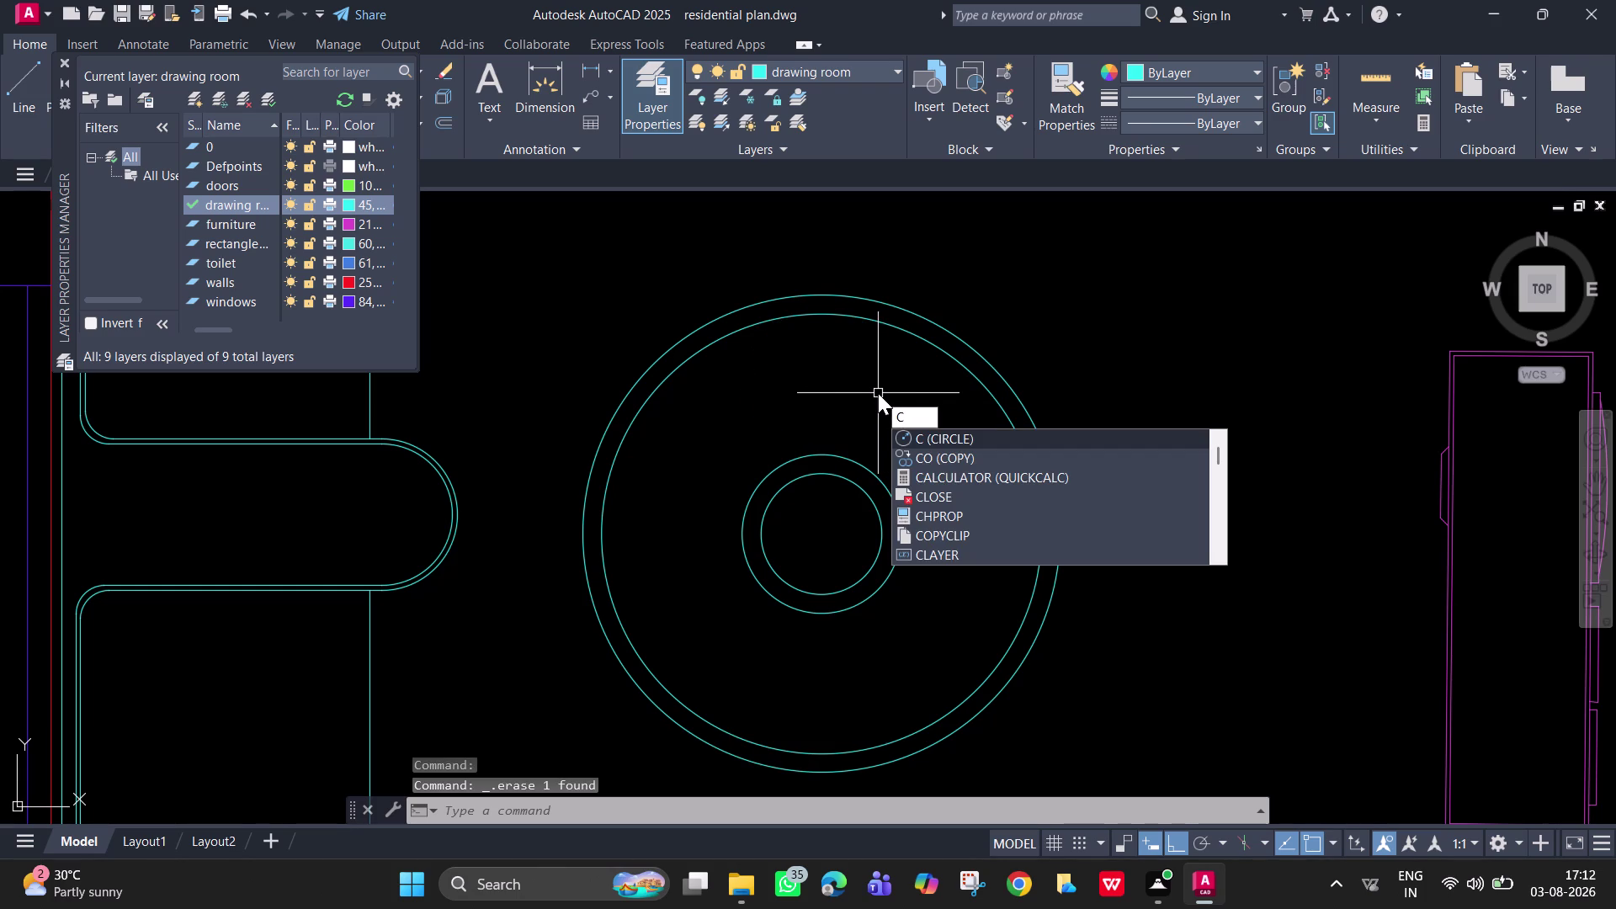
Draw a two-point circle spanning the central ring to the table's inner edge.
key(space)
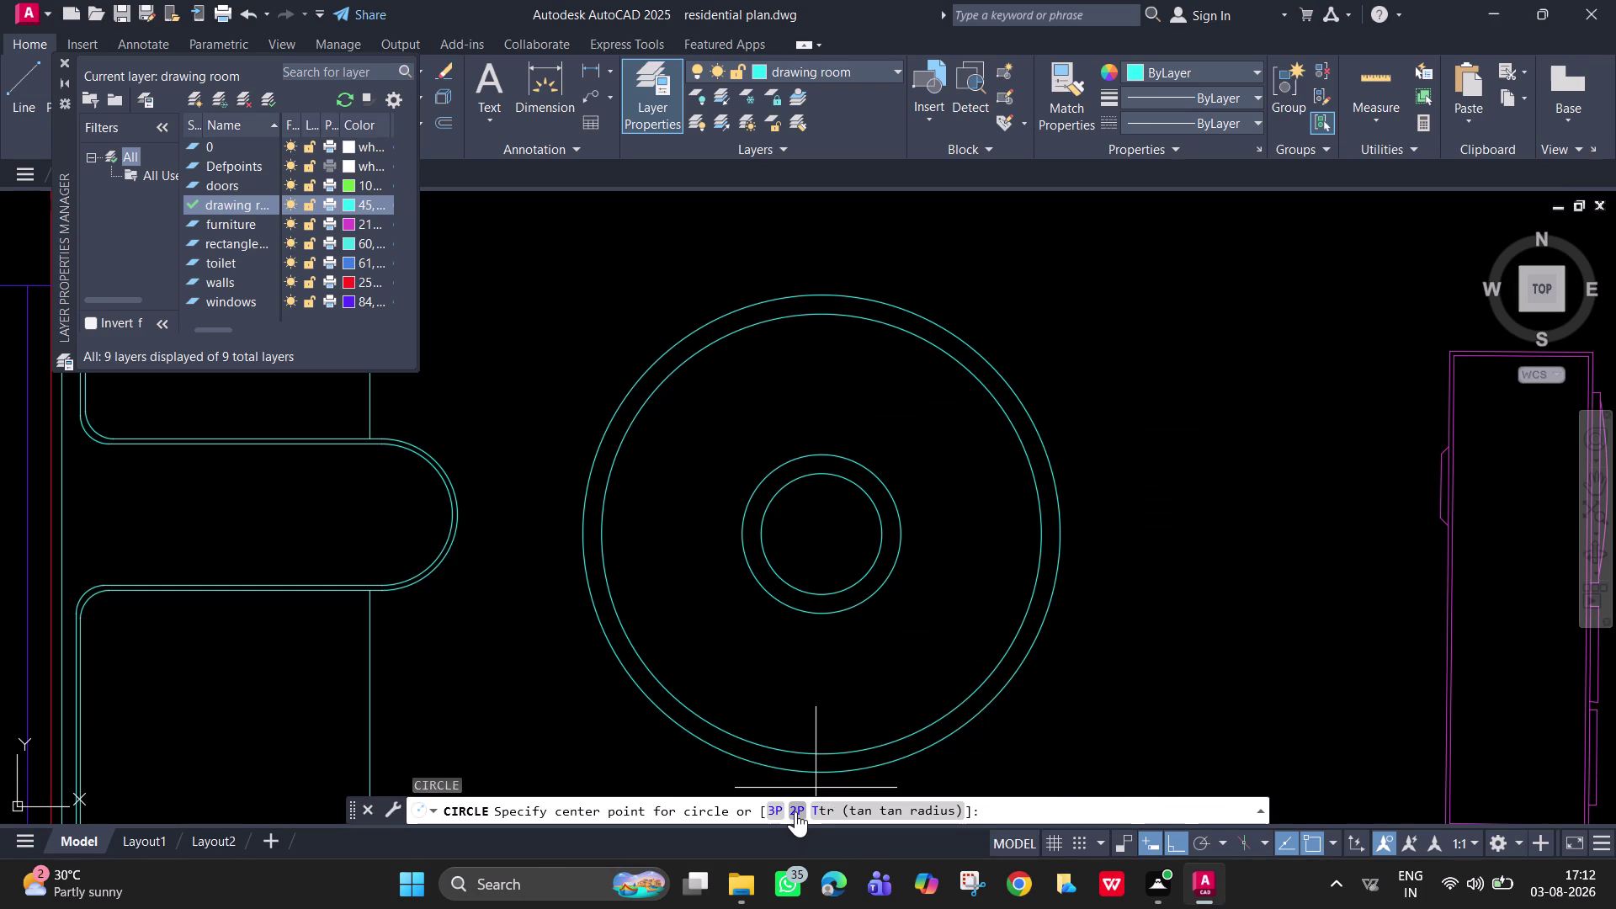
click(796, 812)
click(817, 457)
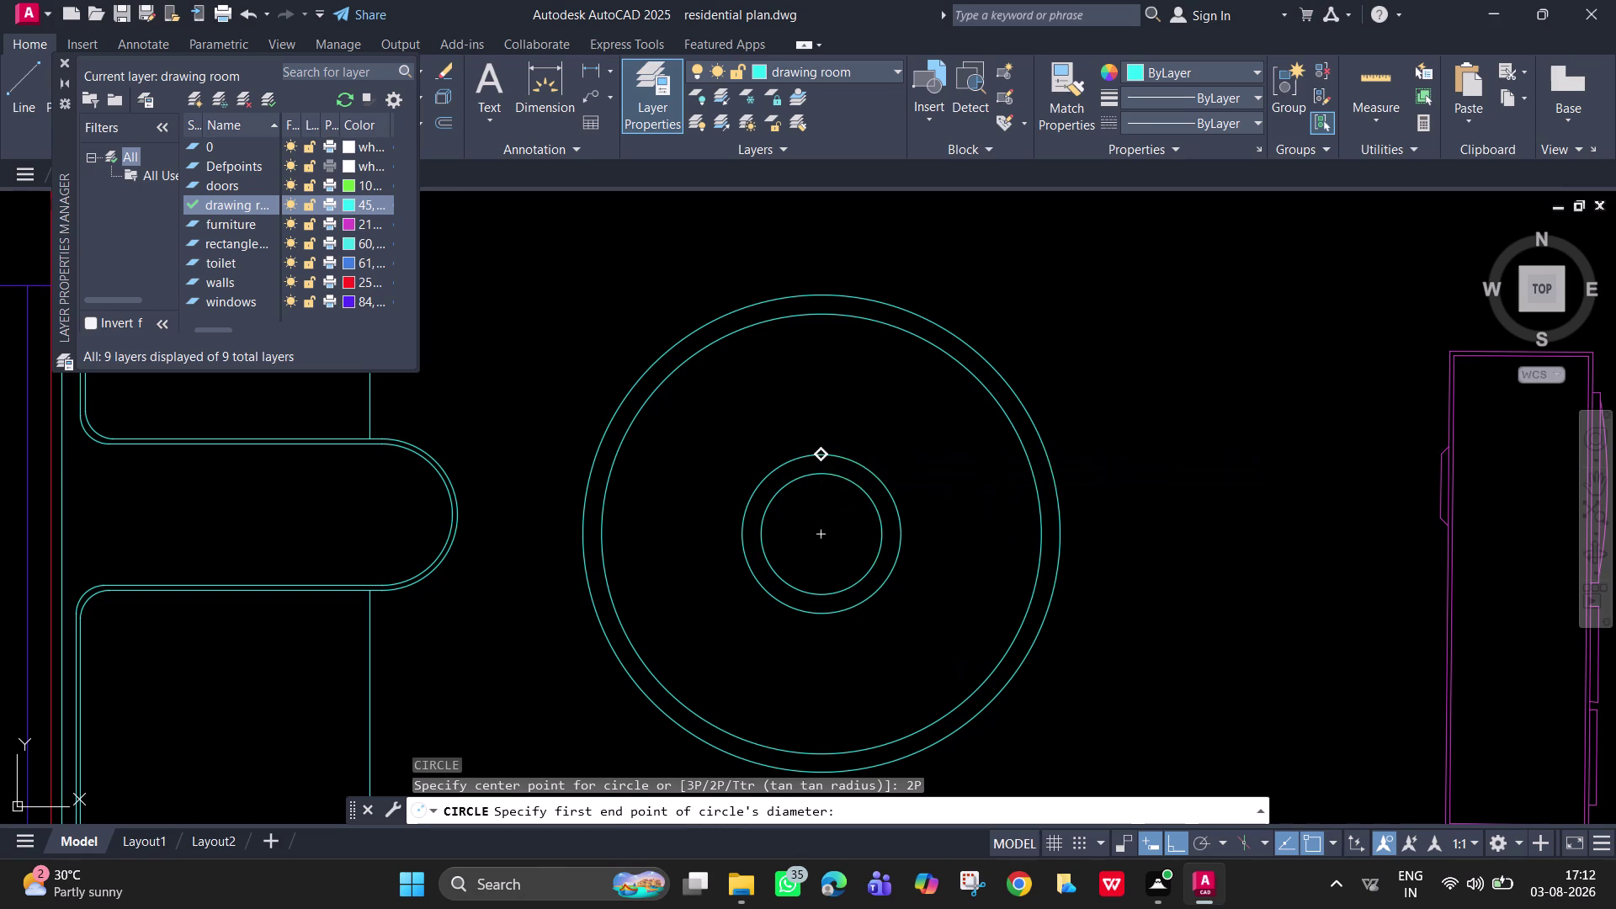
click(819, 318)
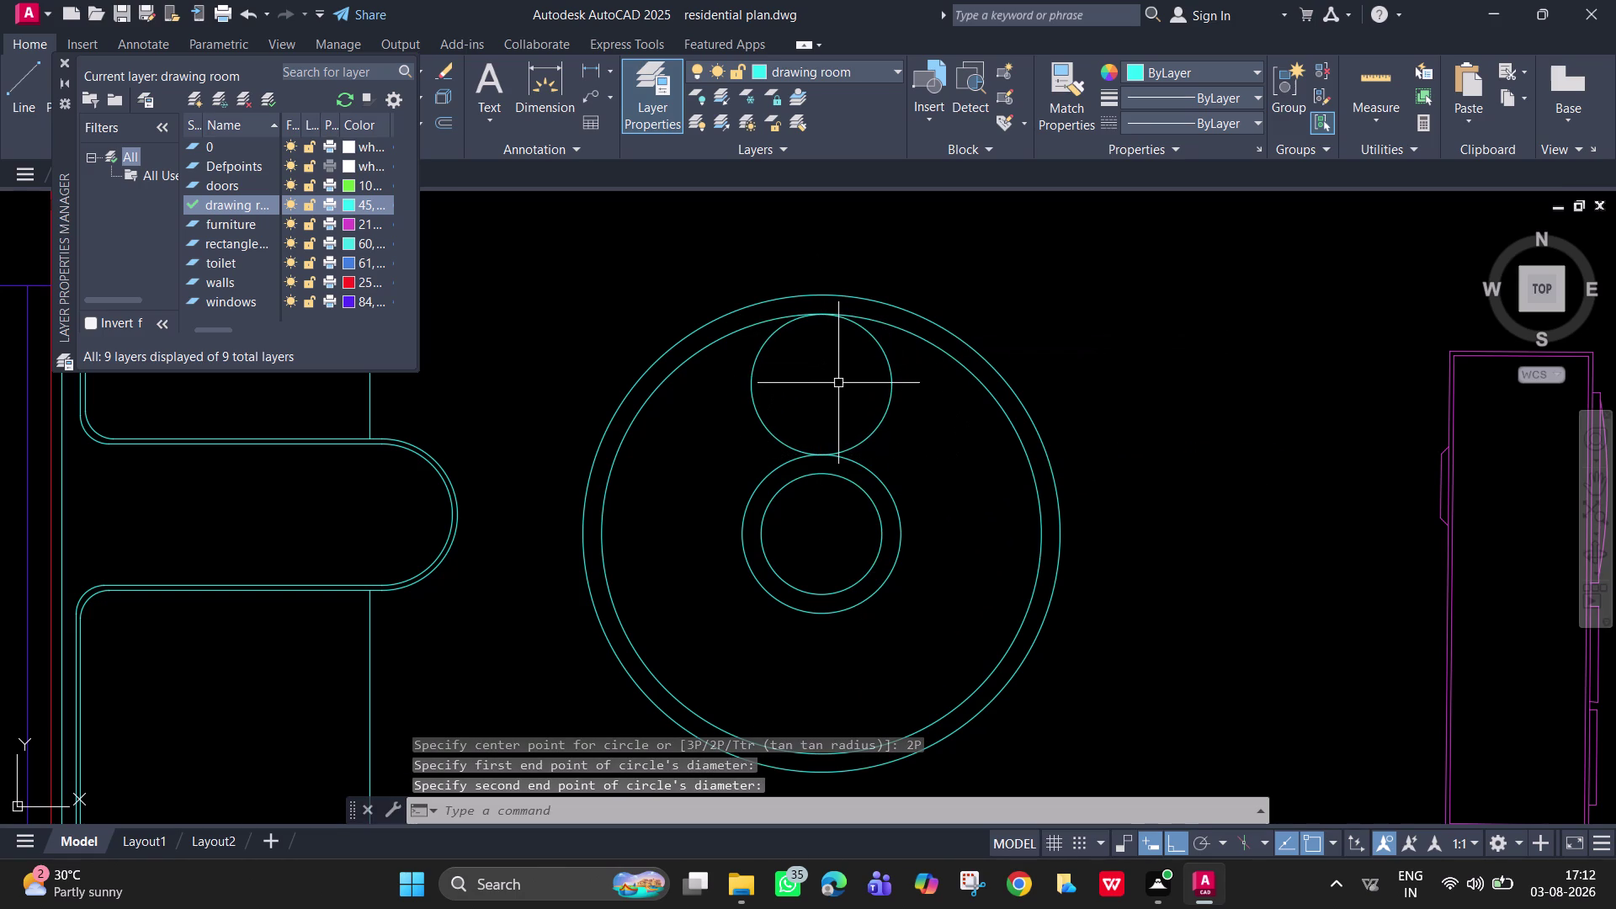
key(space)
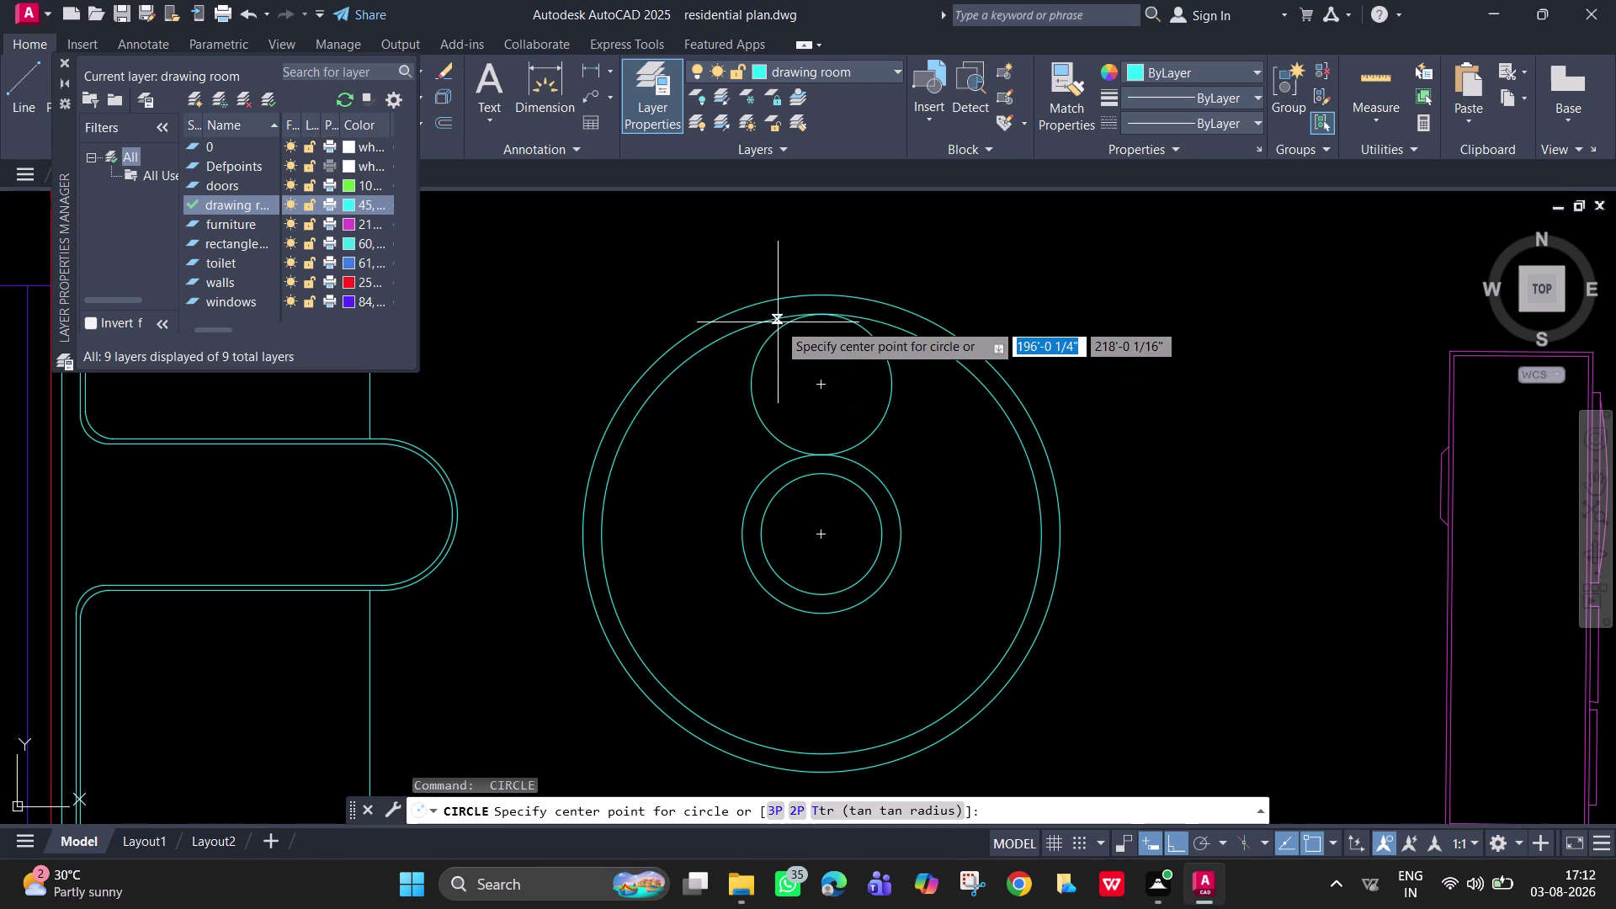
click(821, 384)
key(Escape)
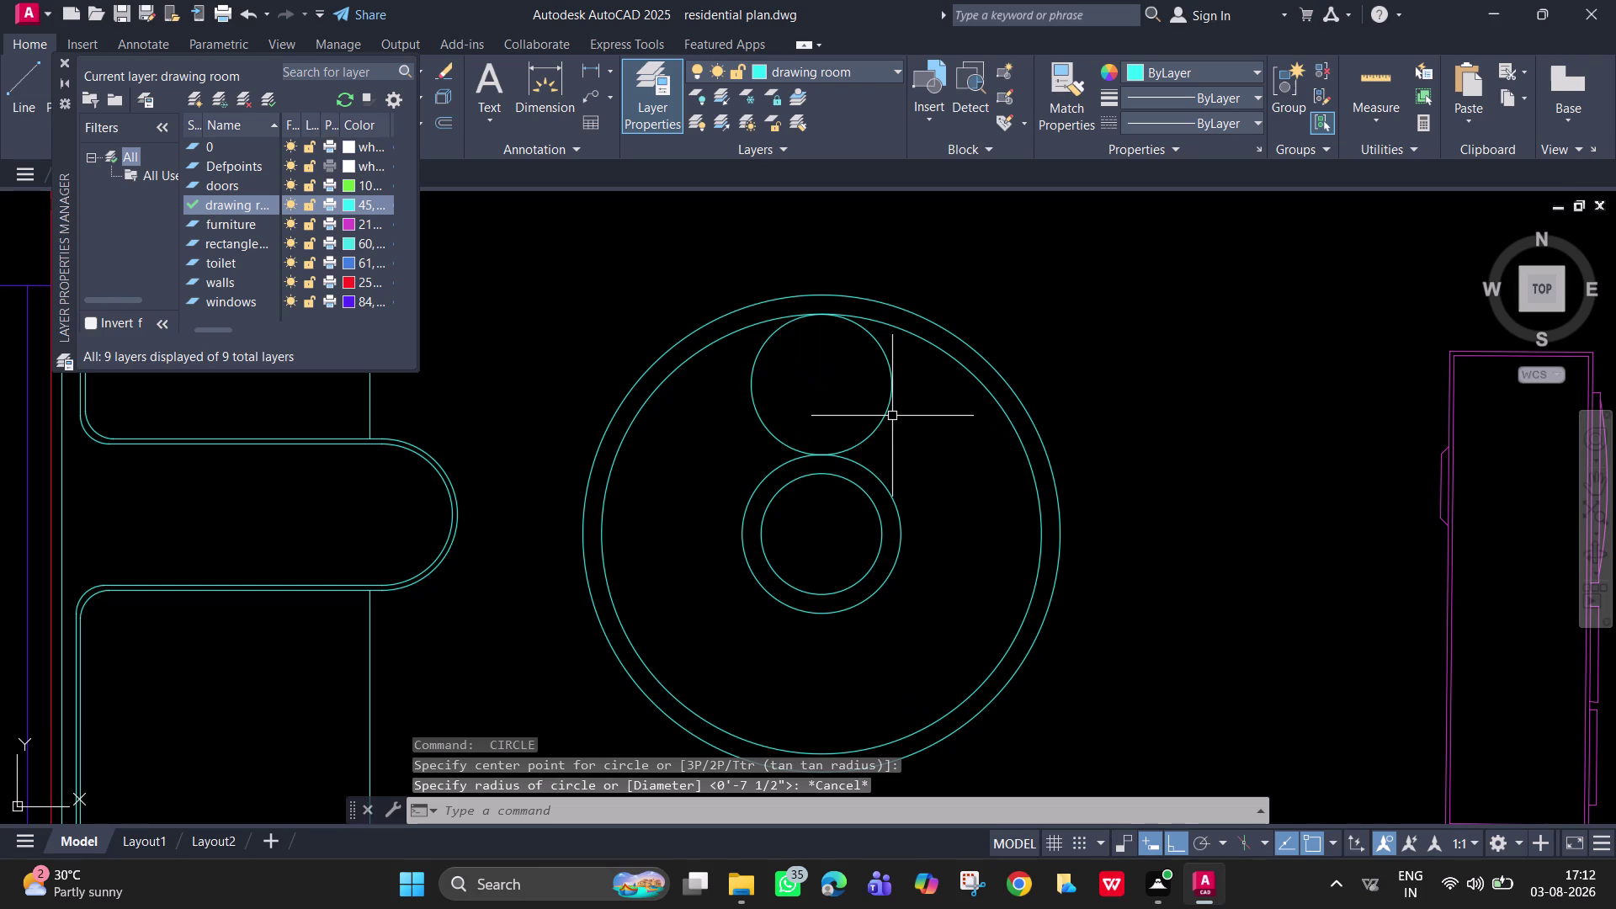
text(co)
key(space)
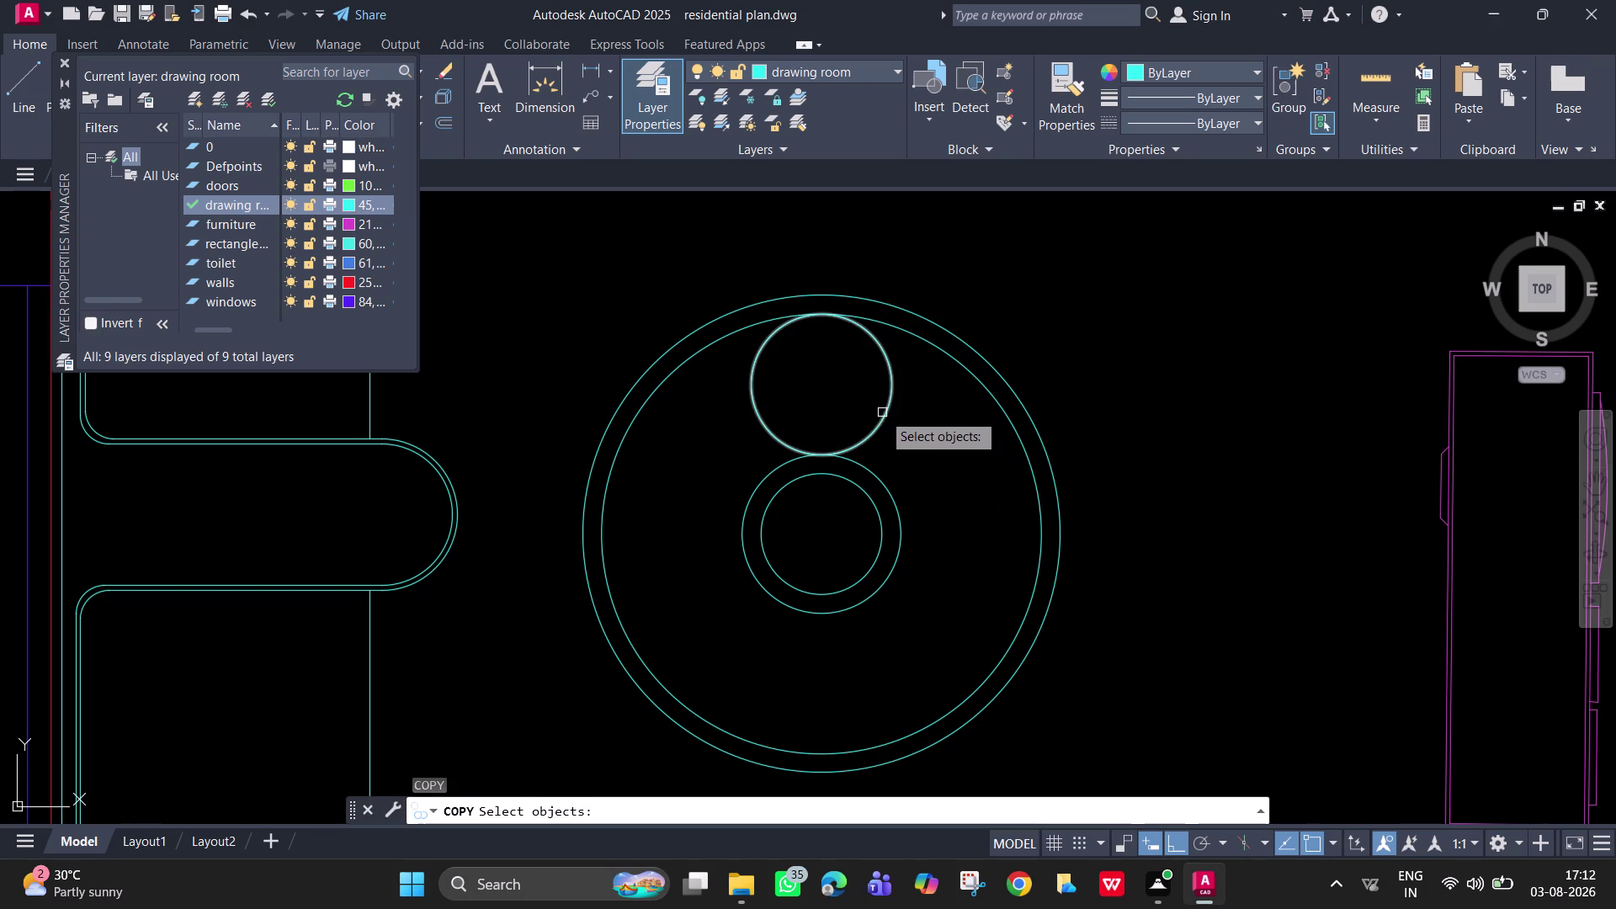
click(887, 414)
key(space)
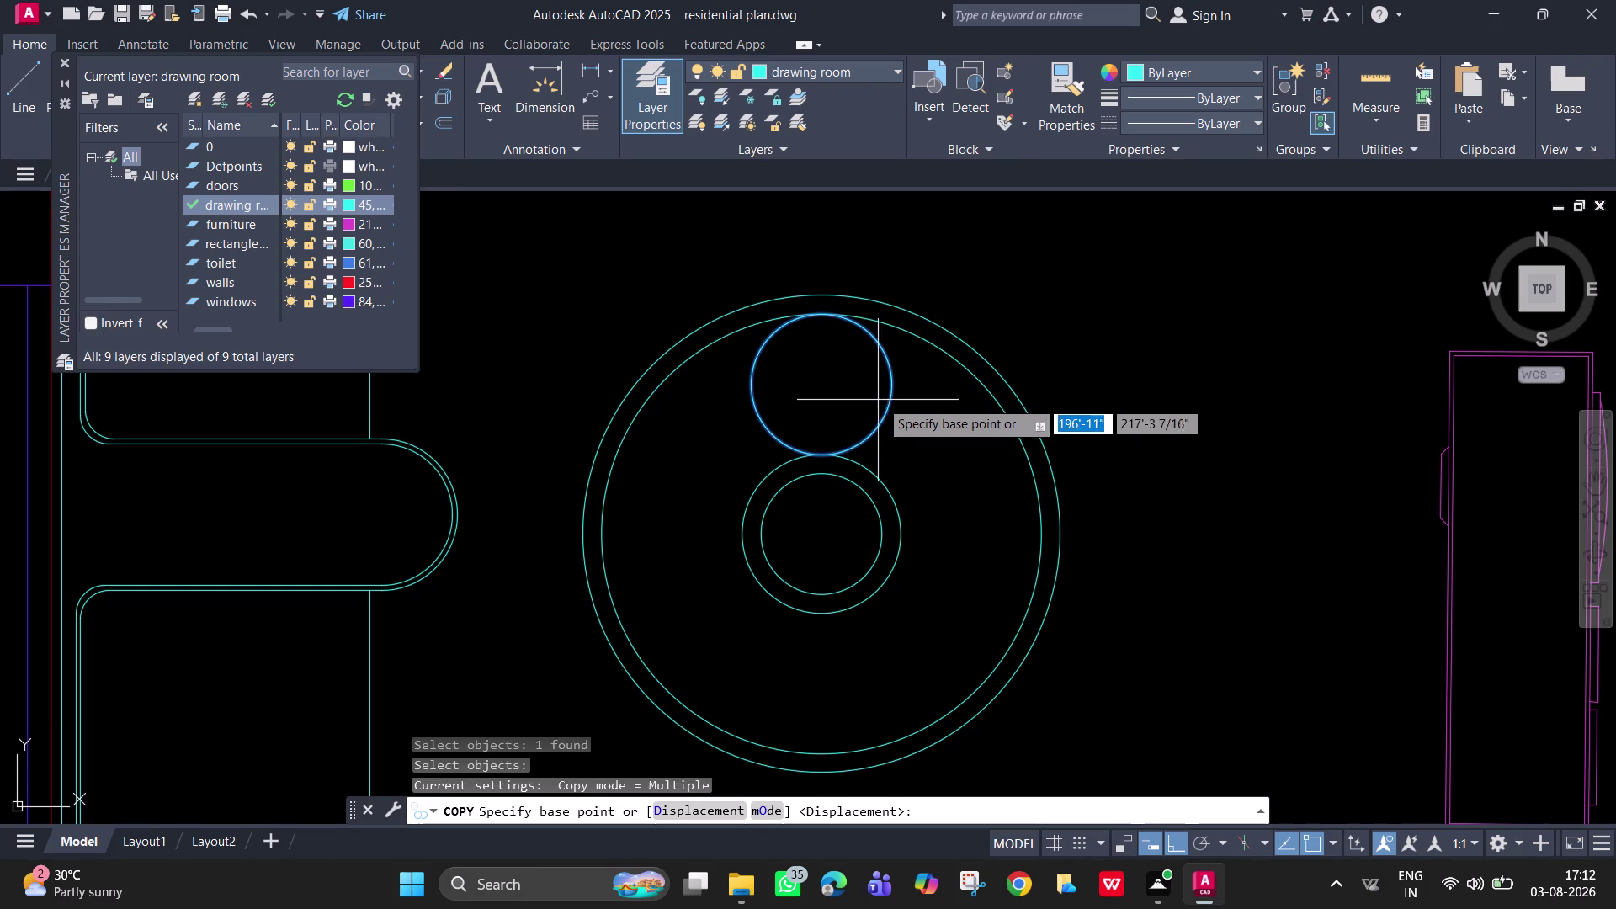
click(820, 387)
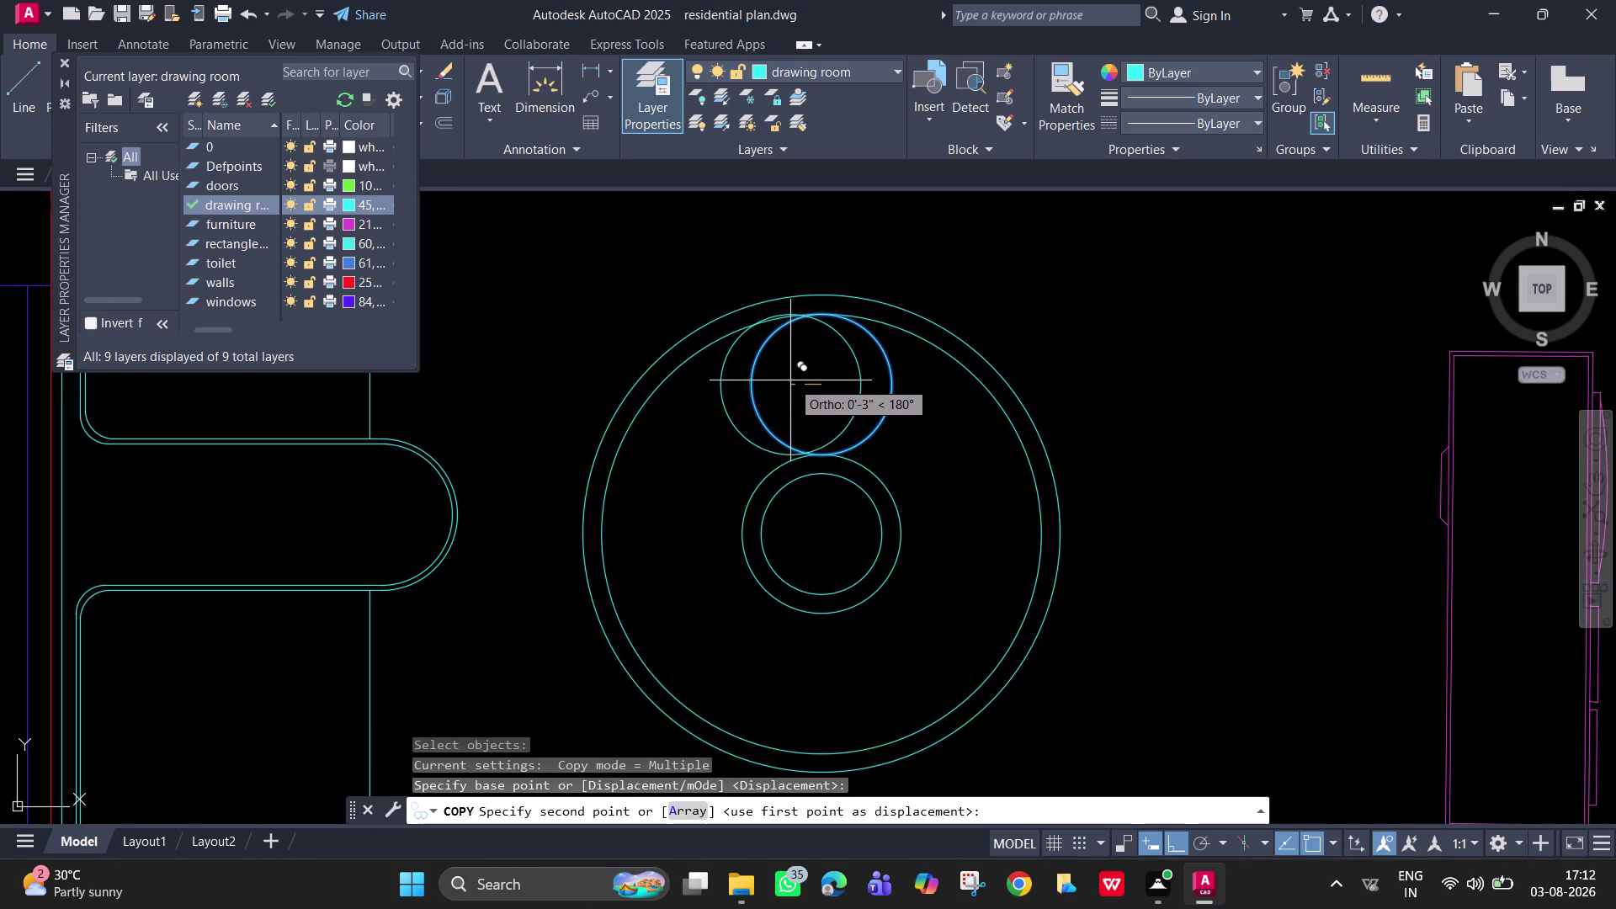
key(Escape)
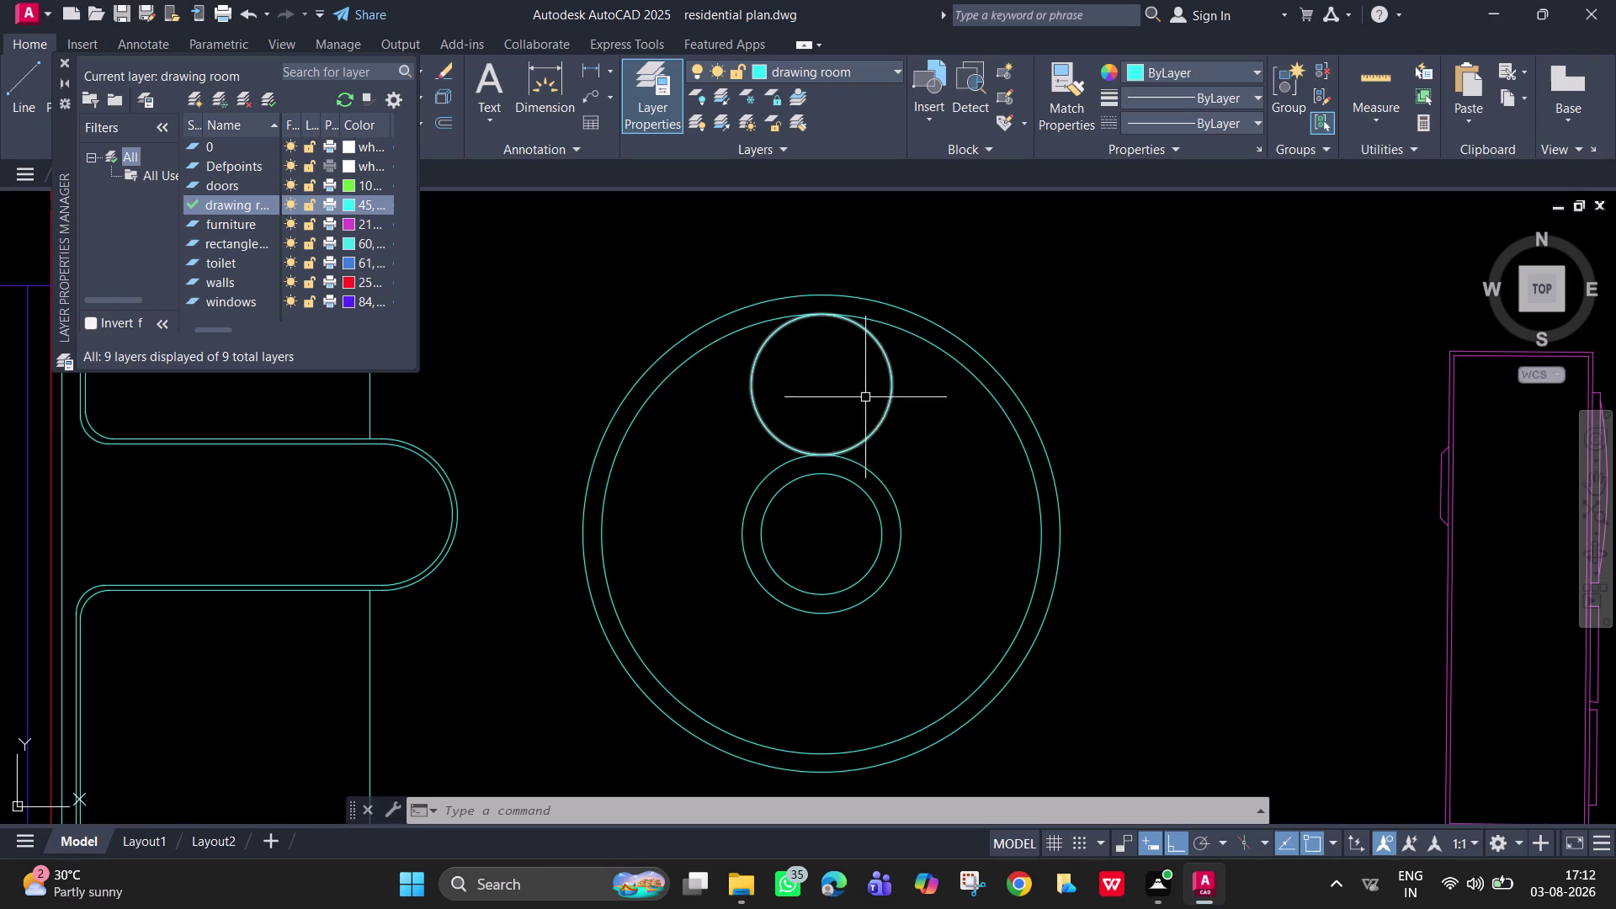
key(a)
text(r)
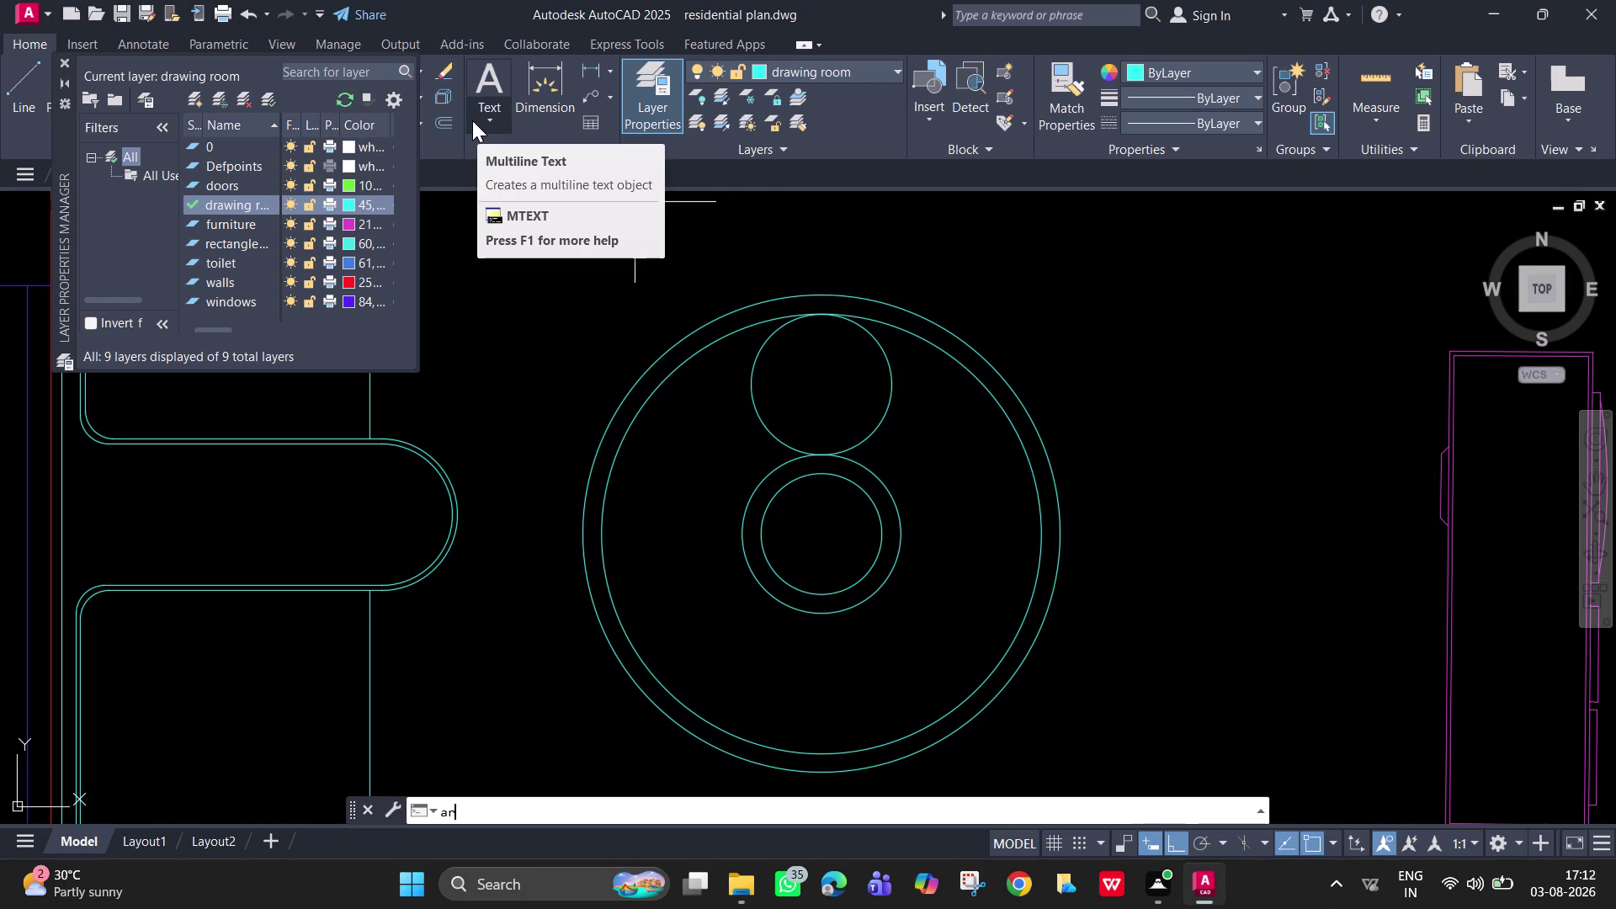
key(space)
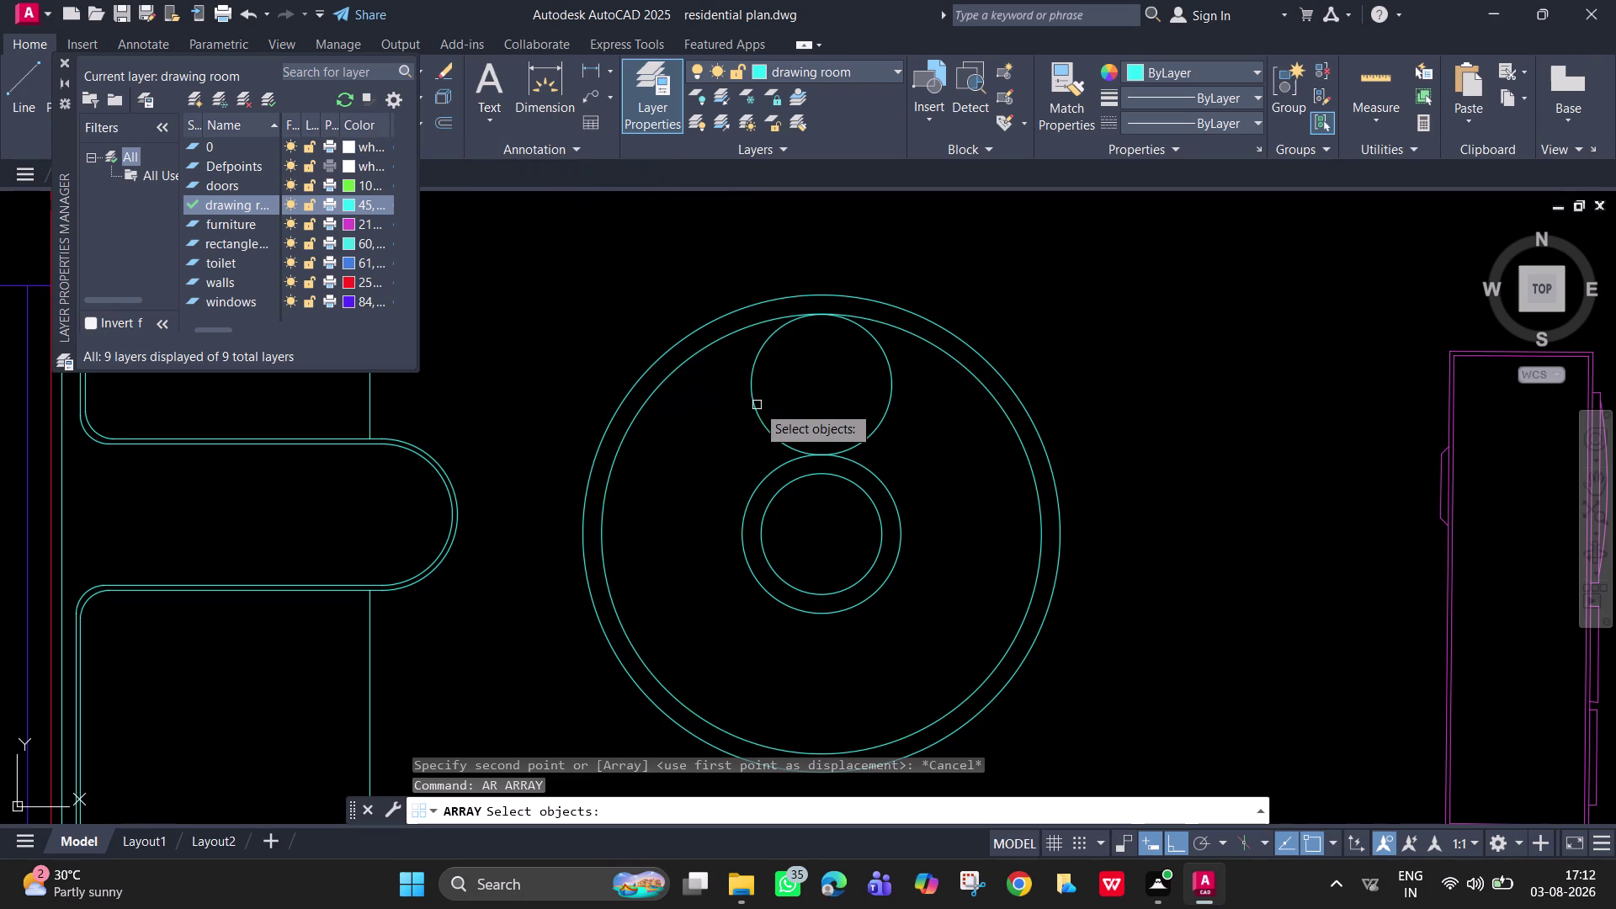
Create a polar array of the upper circle around the table centre with 10 items.
click(757, 404)
key(space)
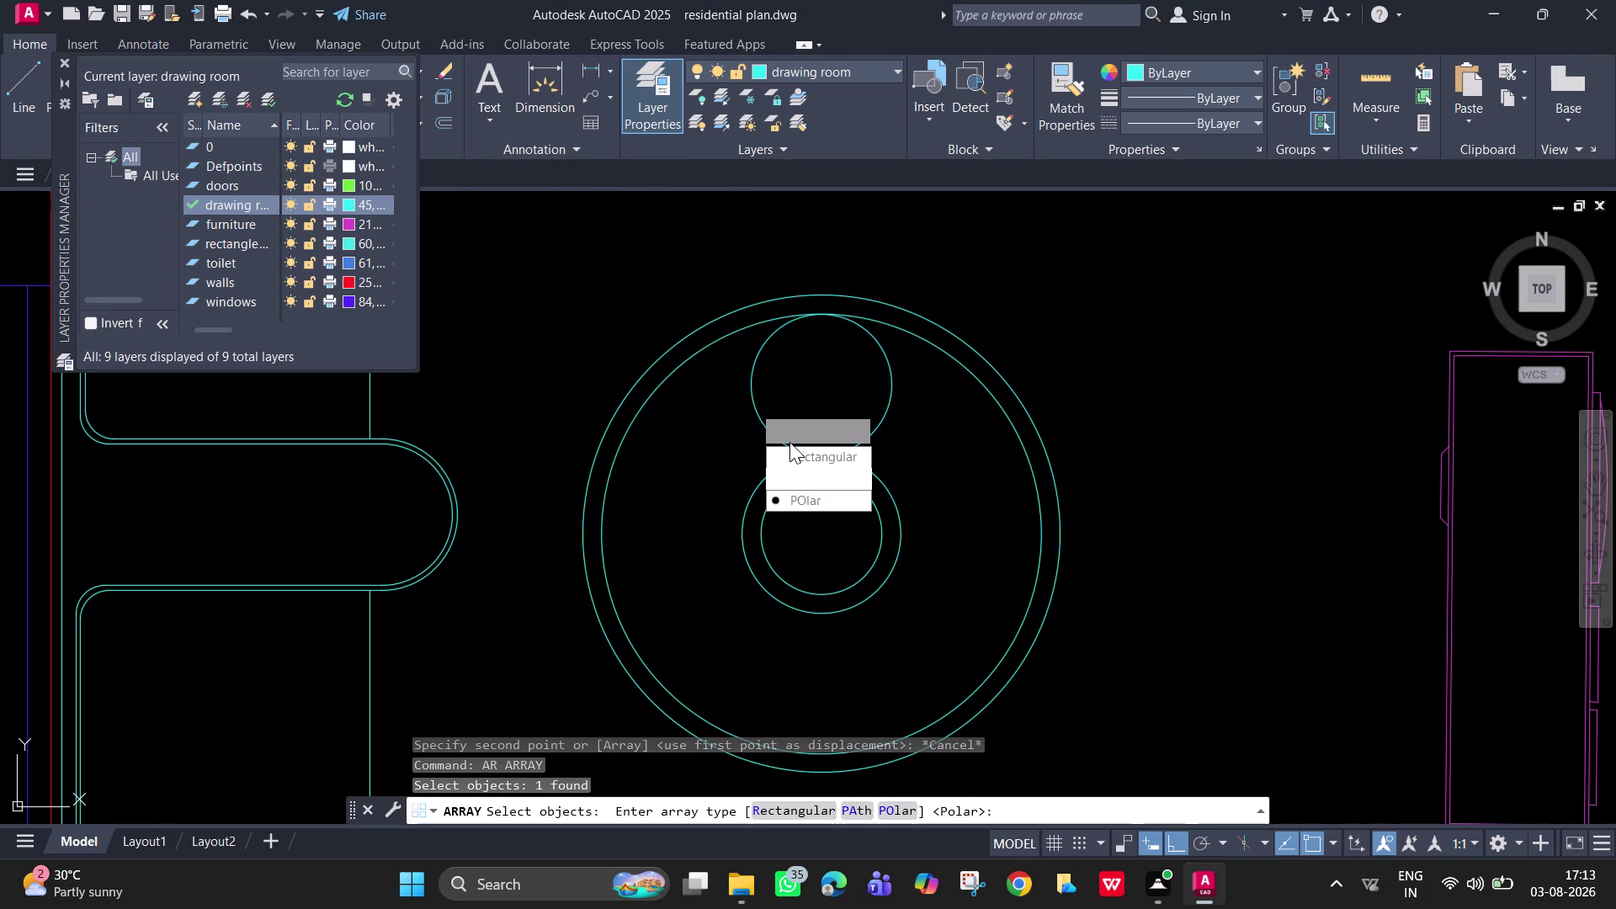
drag(818, 501, 753, 405)
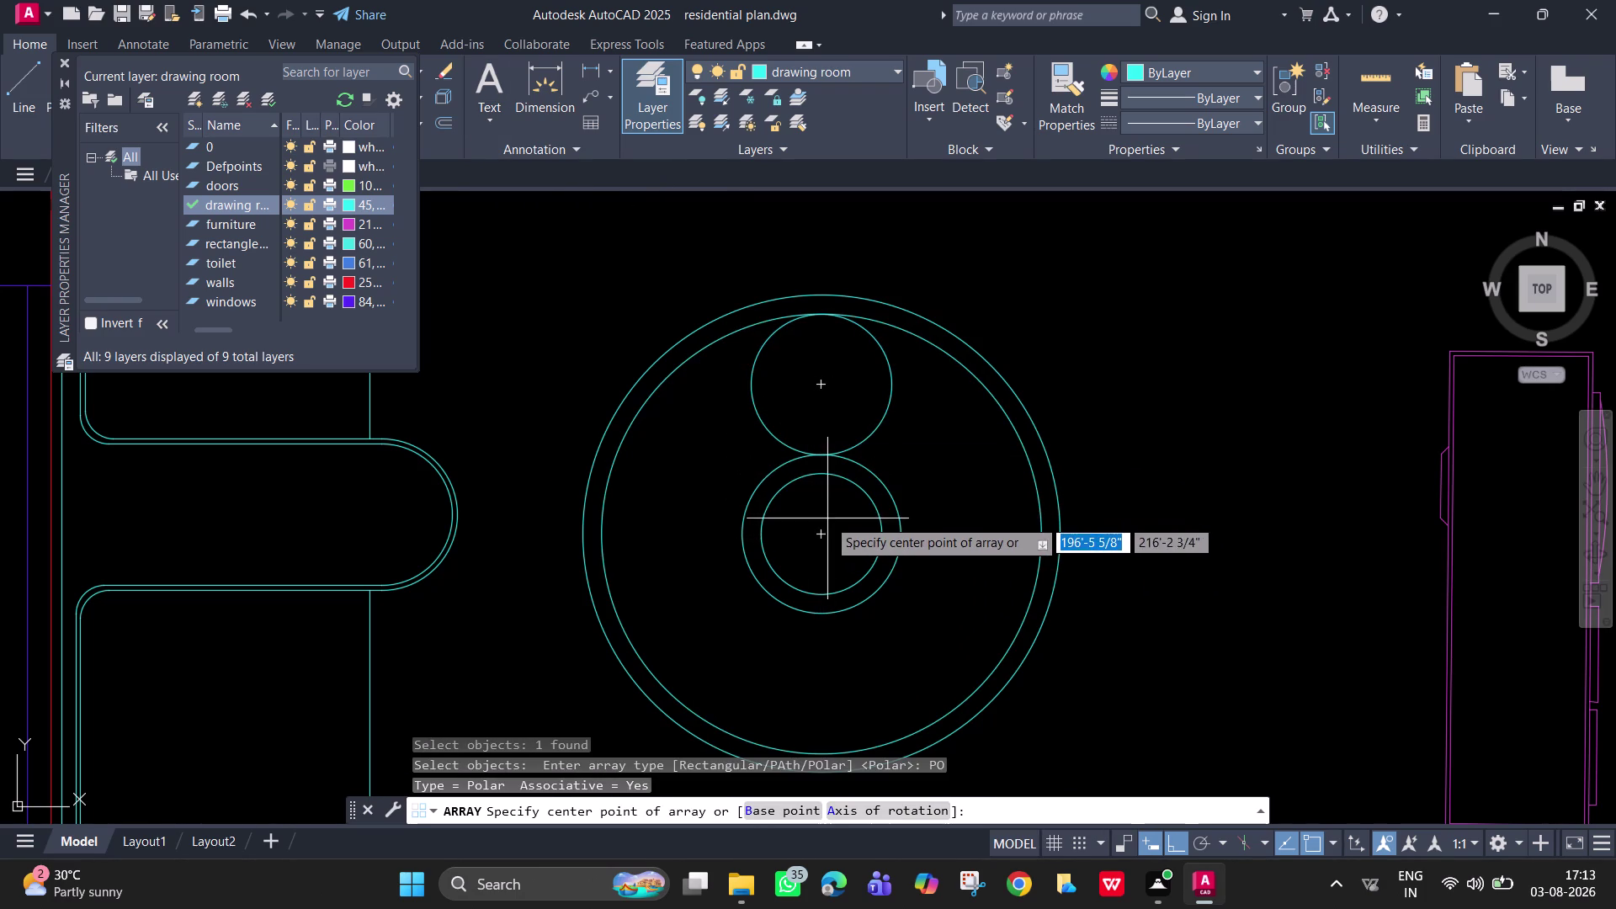
click(822, 534)
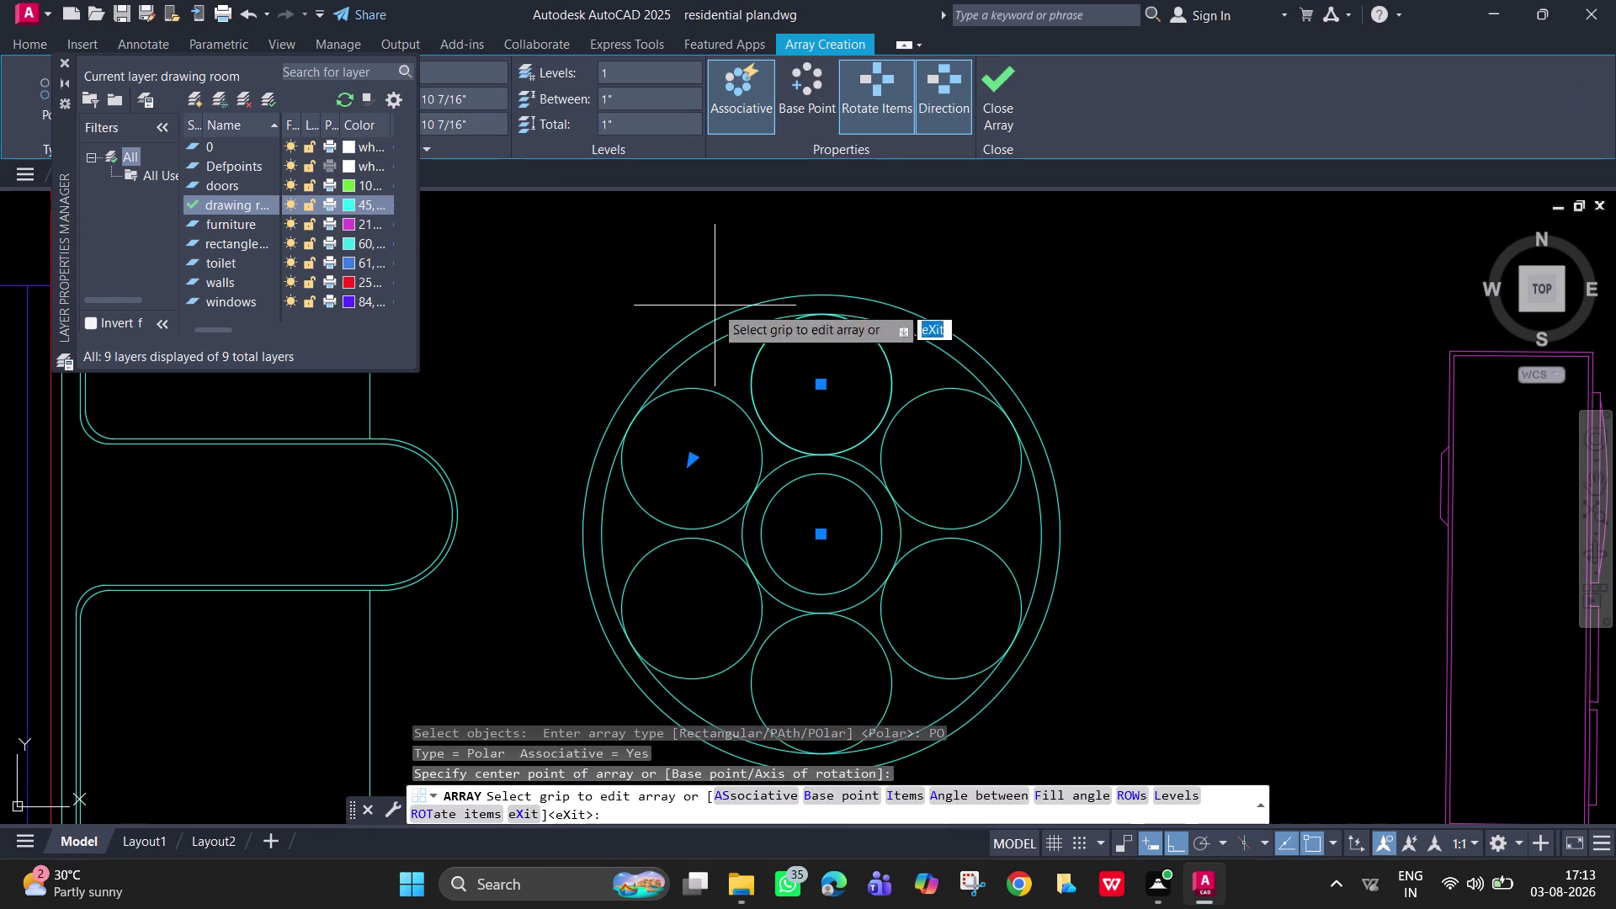
click(62, 58)
click(274, 70)
key(BackSpace)
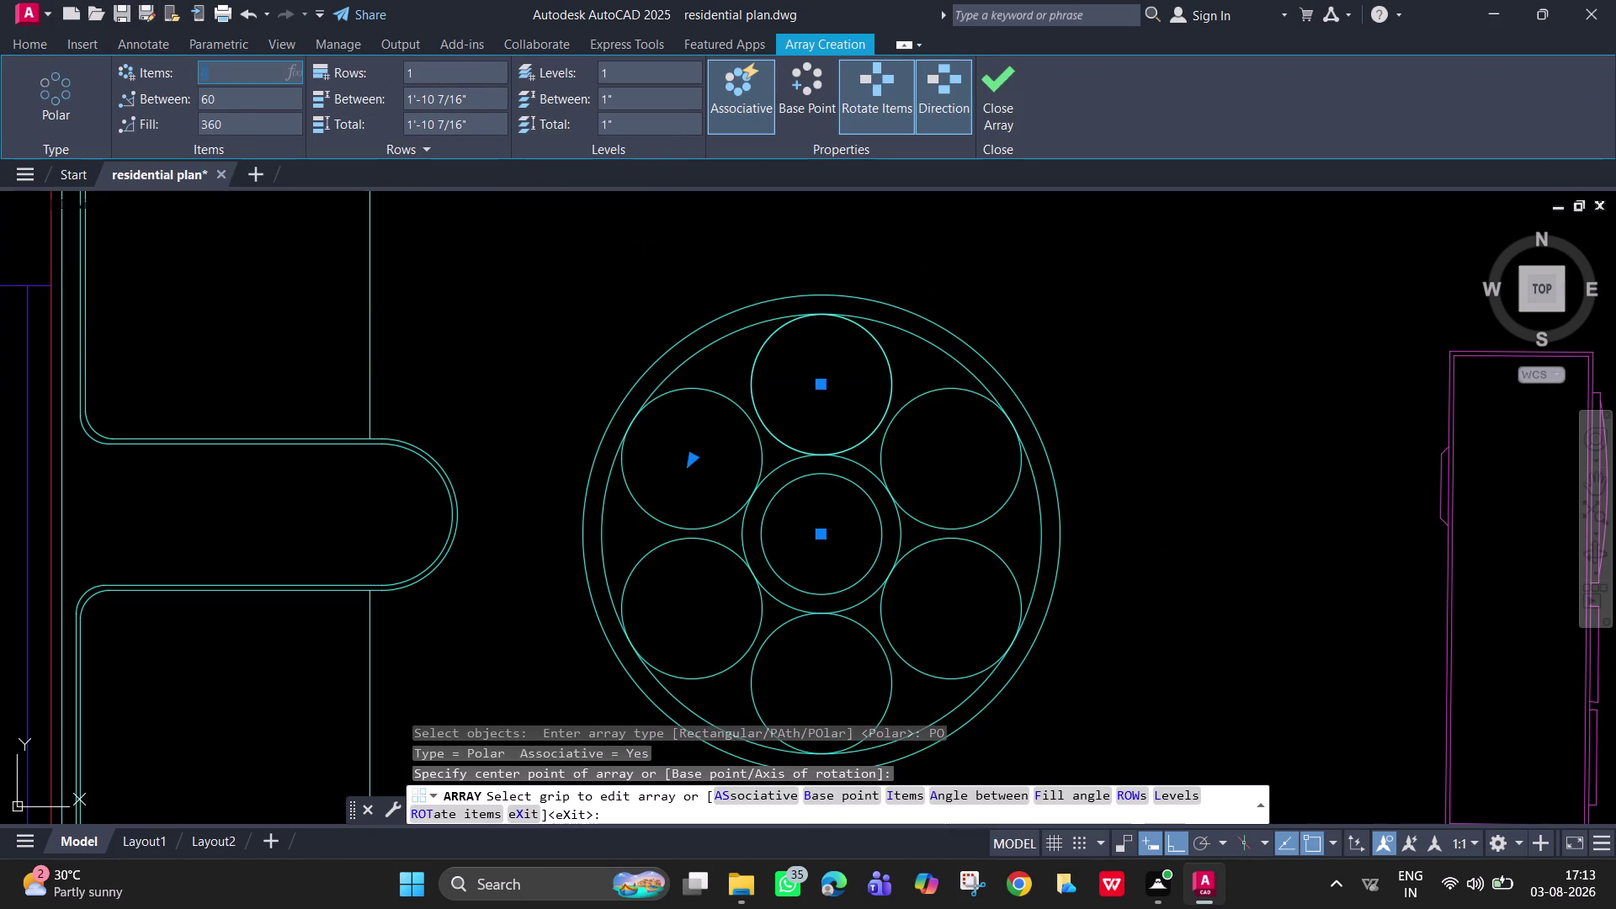
text(1)
text(0)
key(Return)
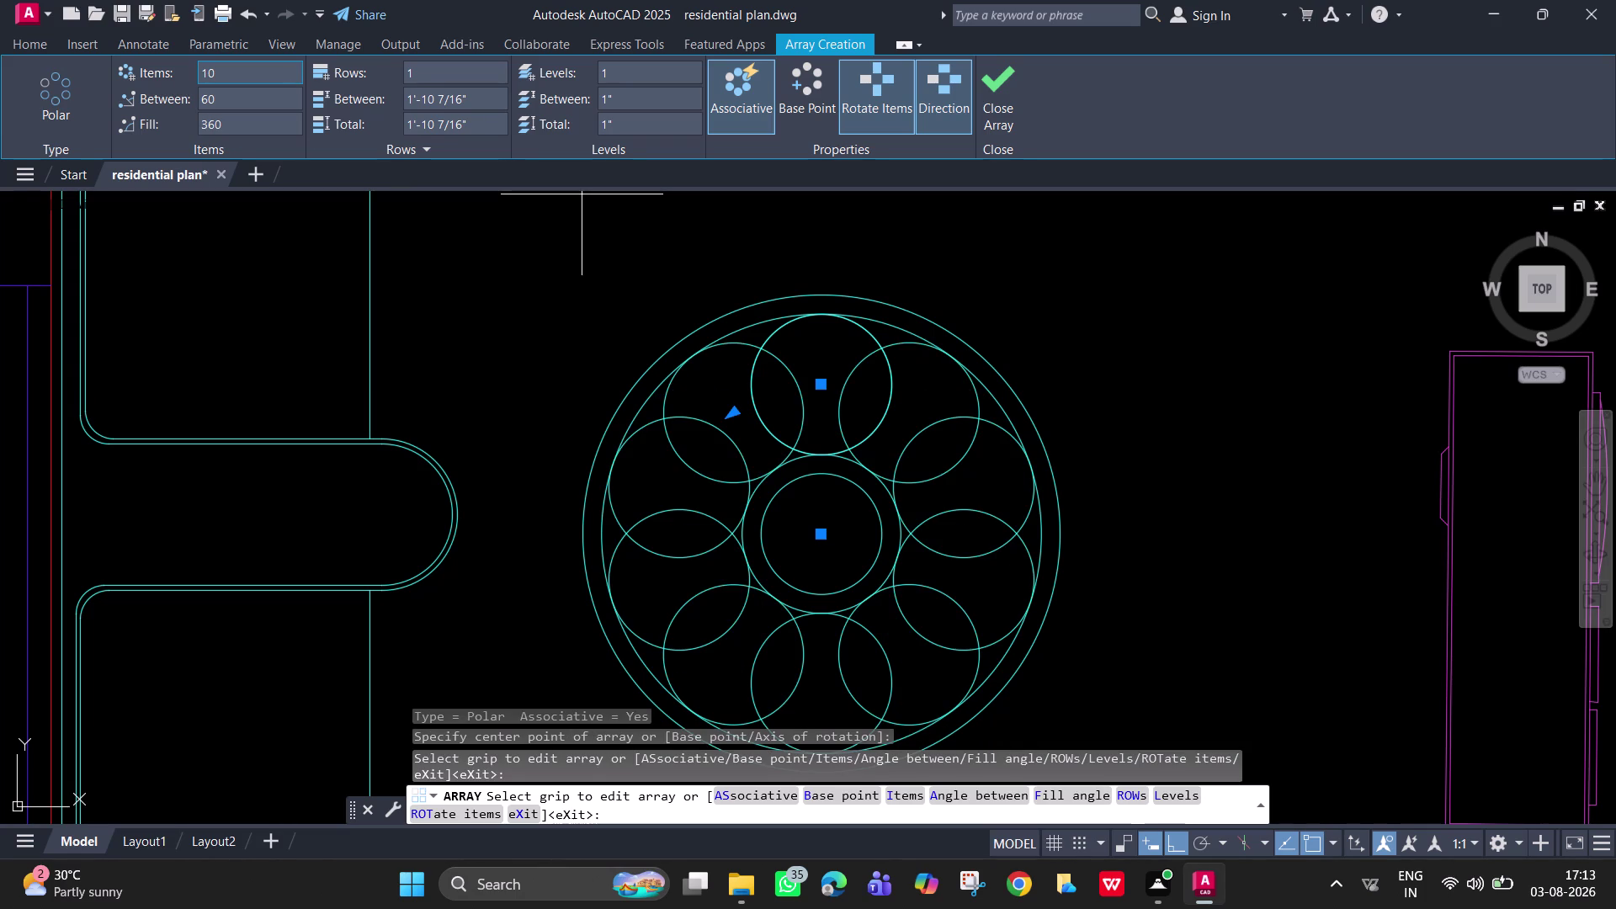
Change the array's item count to 15 and close the array.
text(15)
click(240, 66)
click(247, 70)
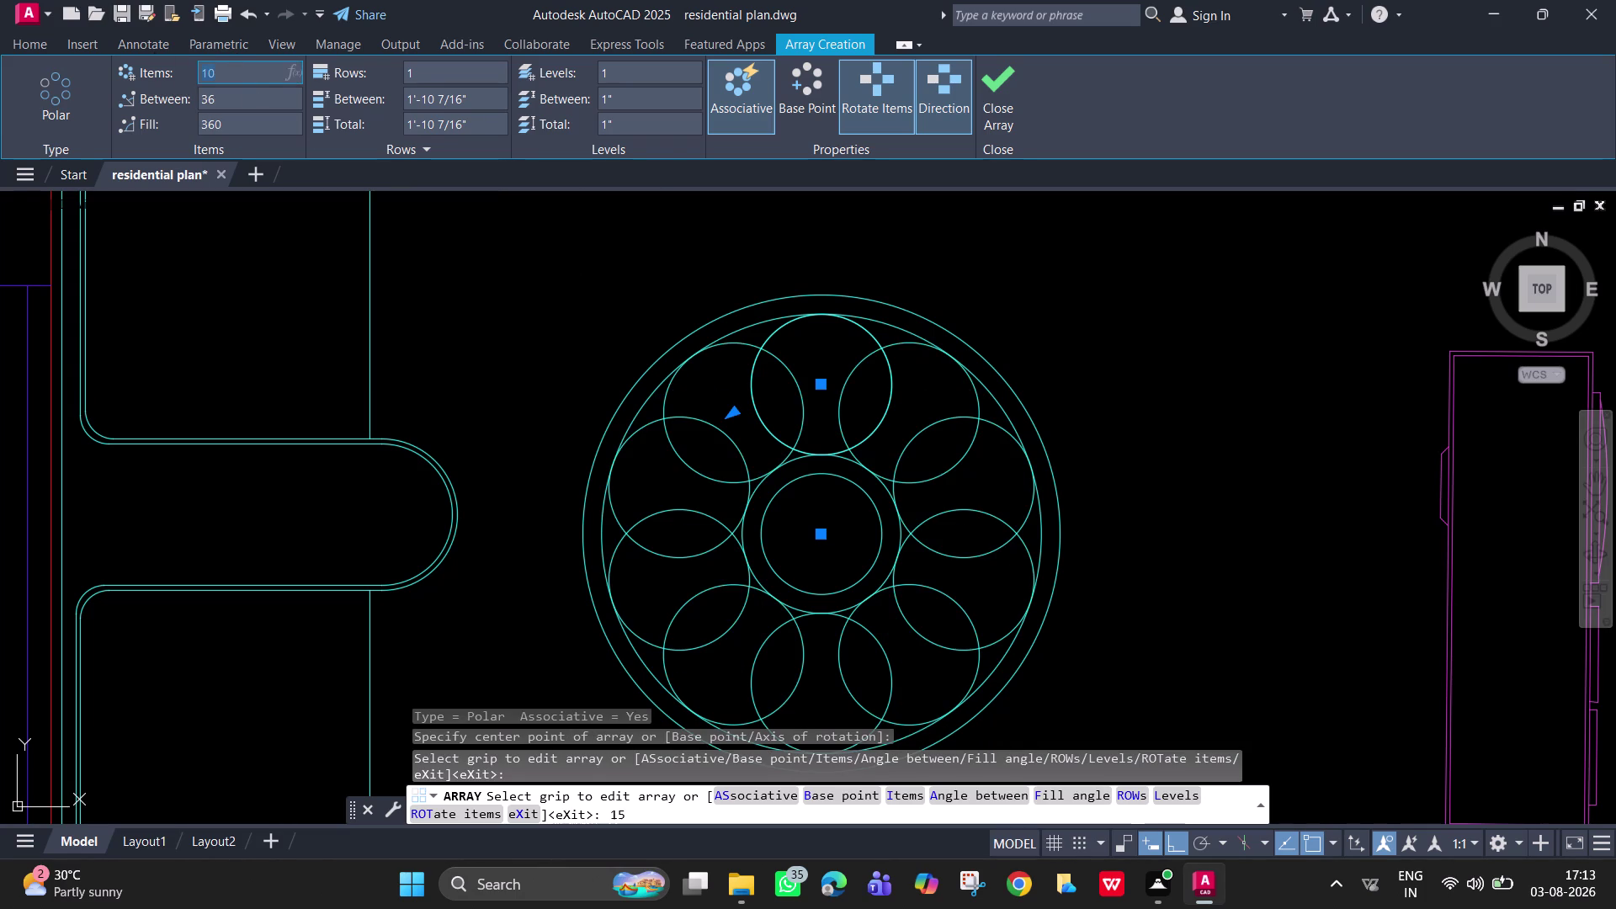
key(BackSpace)
text(15)
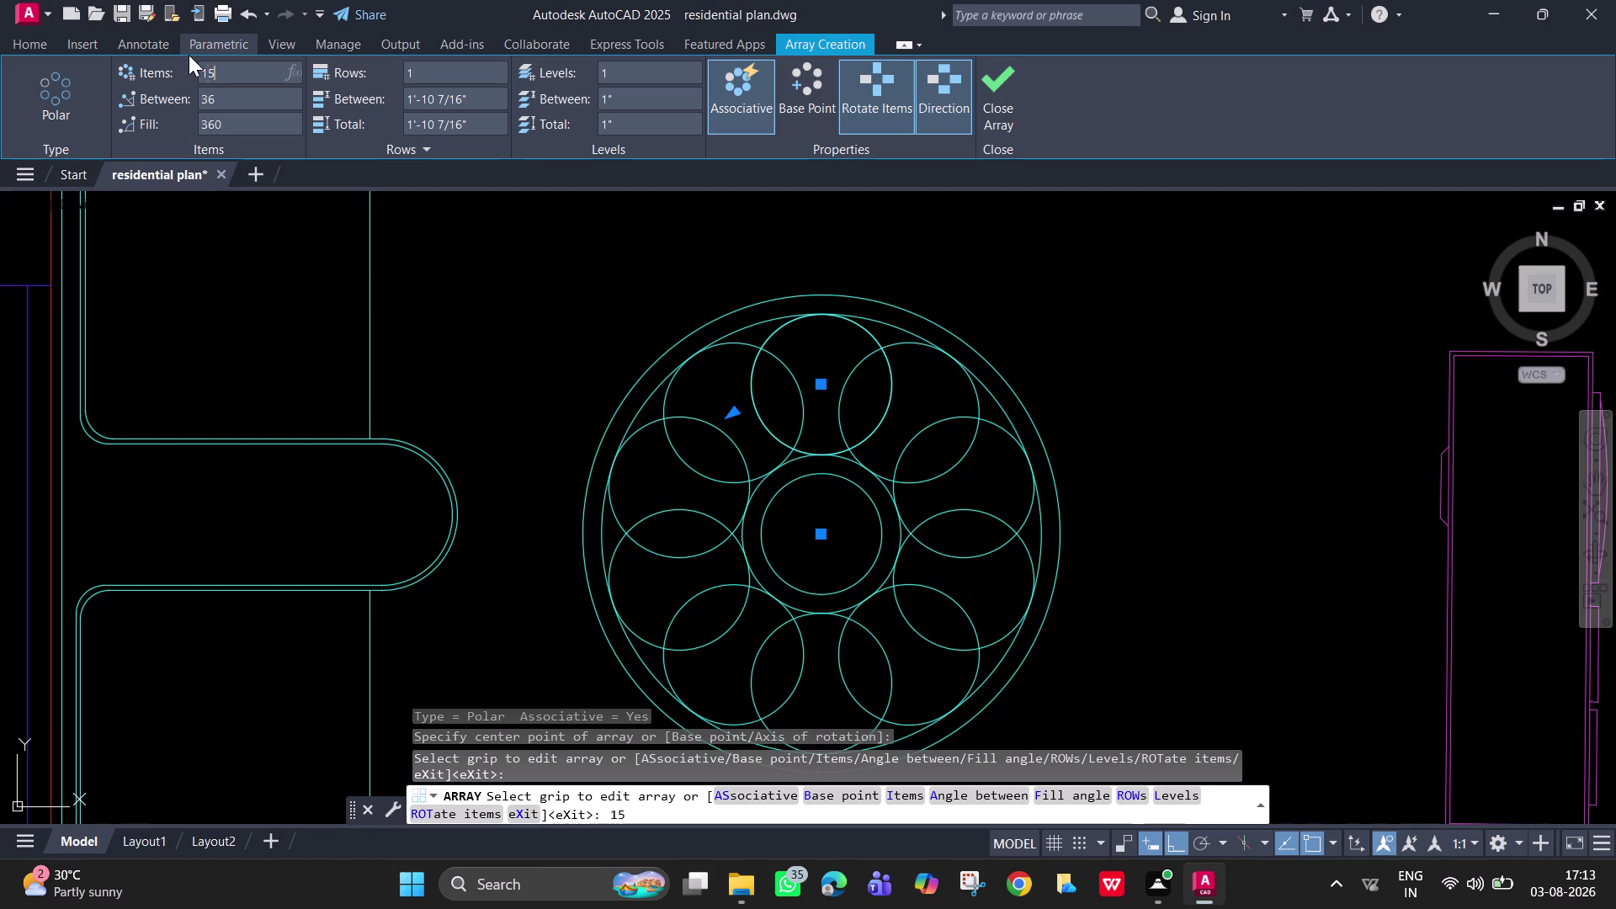
key(Return)
key(Return)
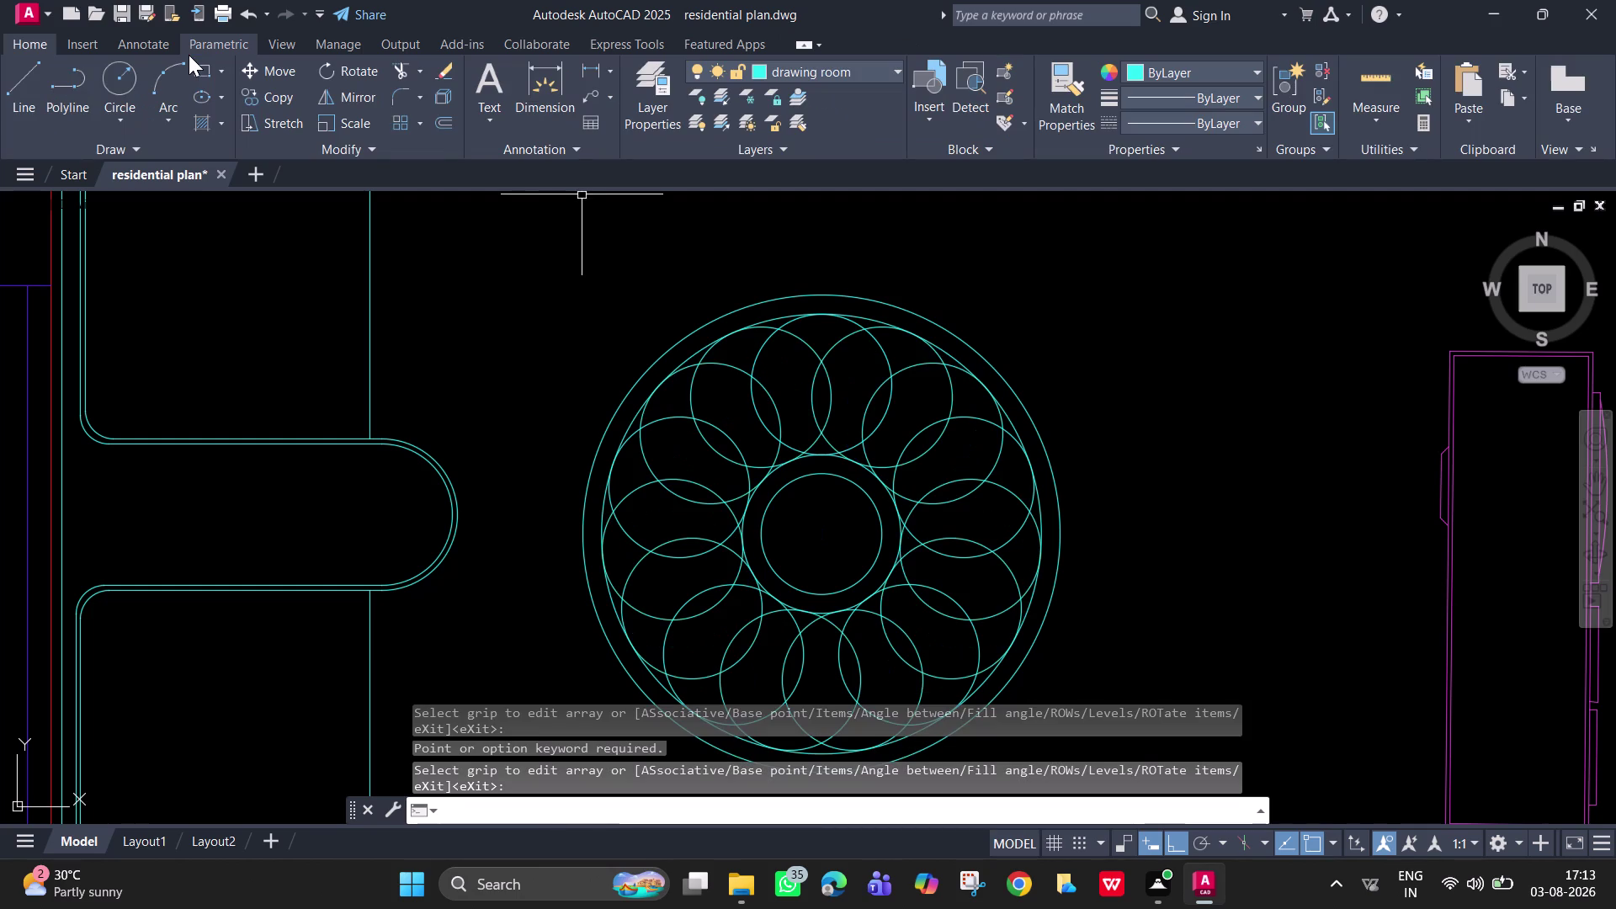
scroll(down, 3)
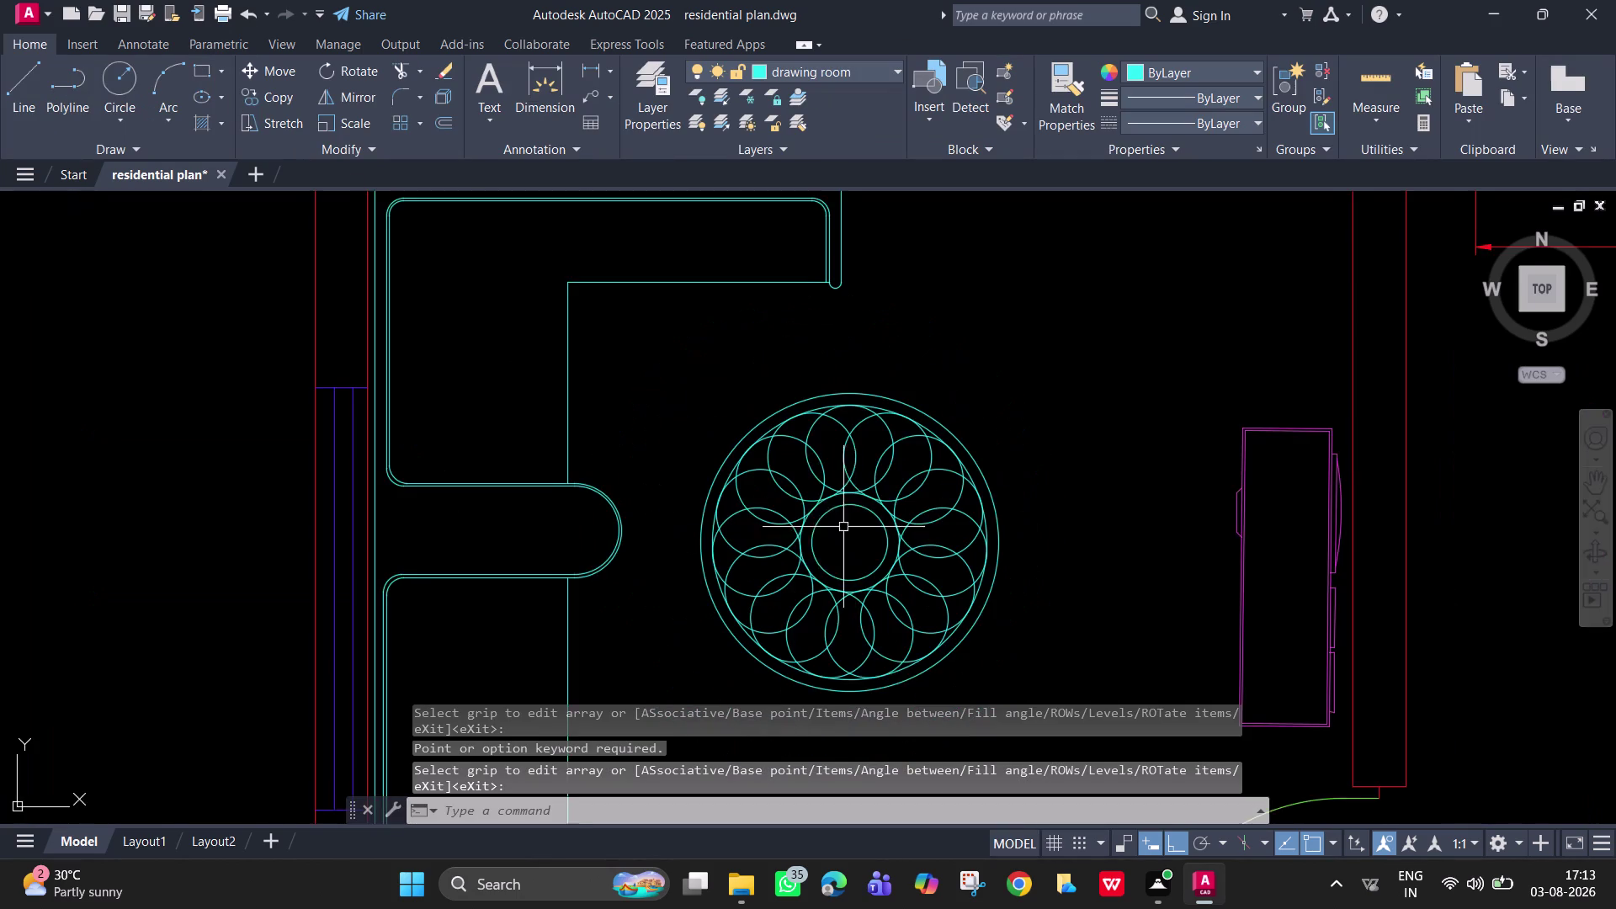
middle_drag(812, 509, 764, 462)
scroll(up, 3)
middle_drag(898, 392, 867, 338)
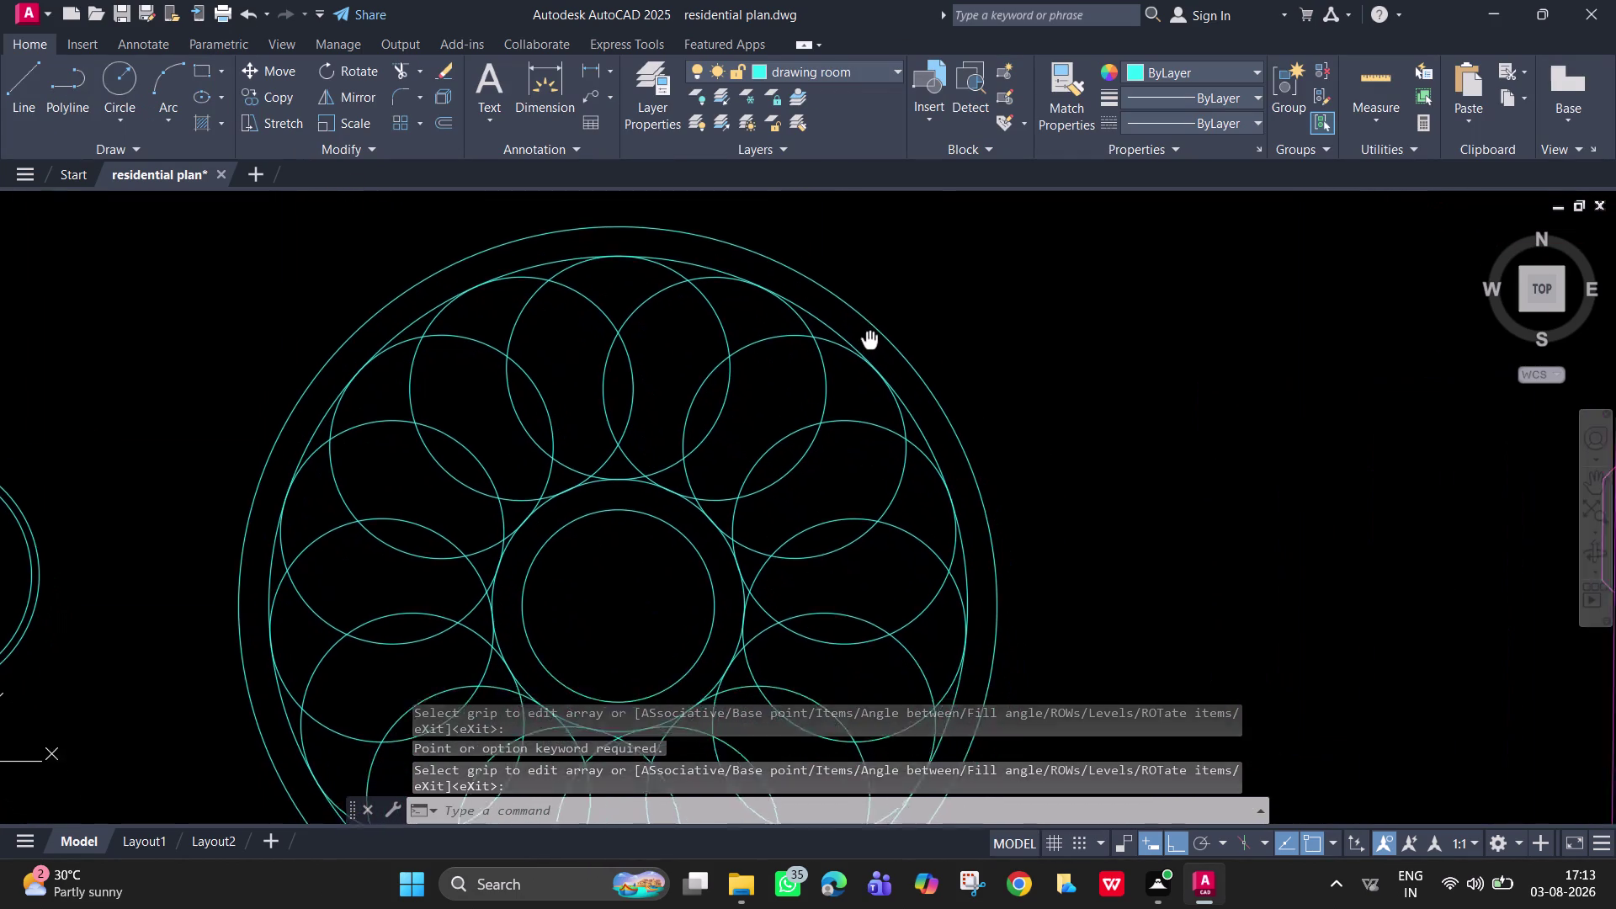
middle_drag(866, 338, 855, 315)
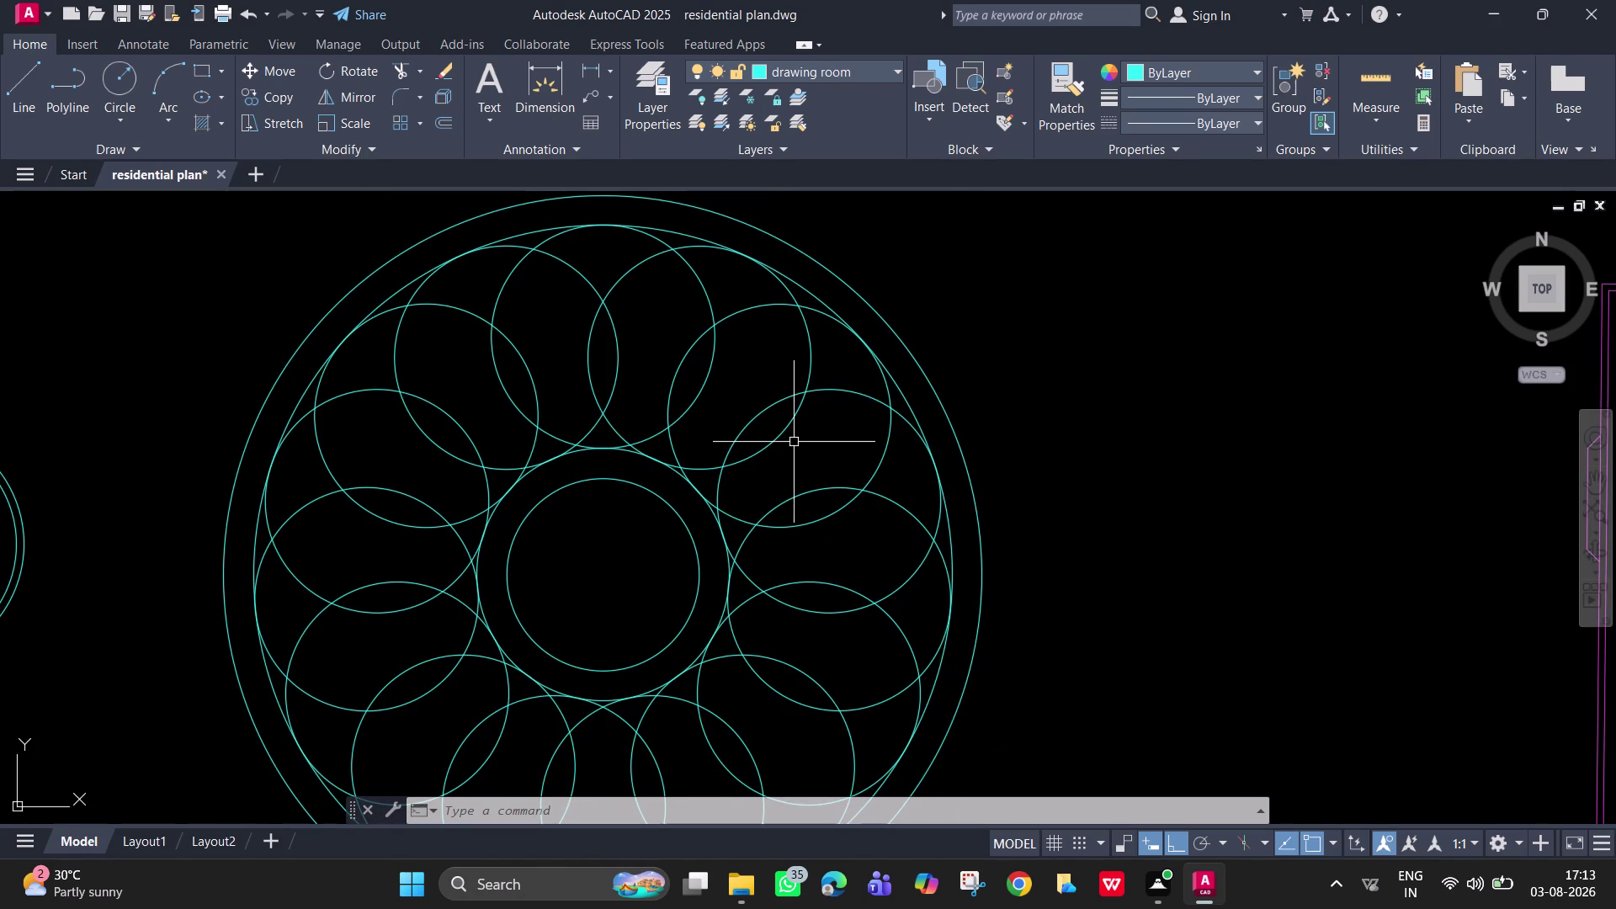
scroll(down, 3)
middle_drag(789, 306, 798, 250)
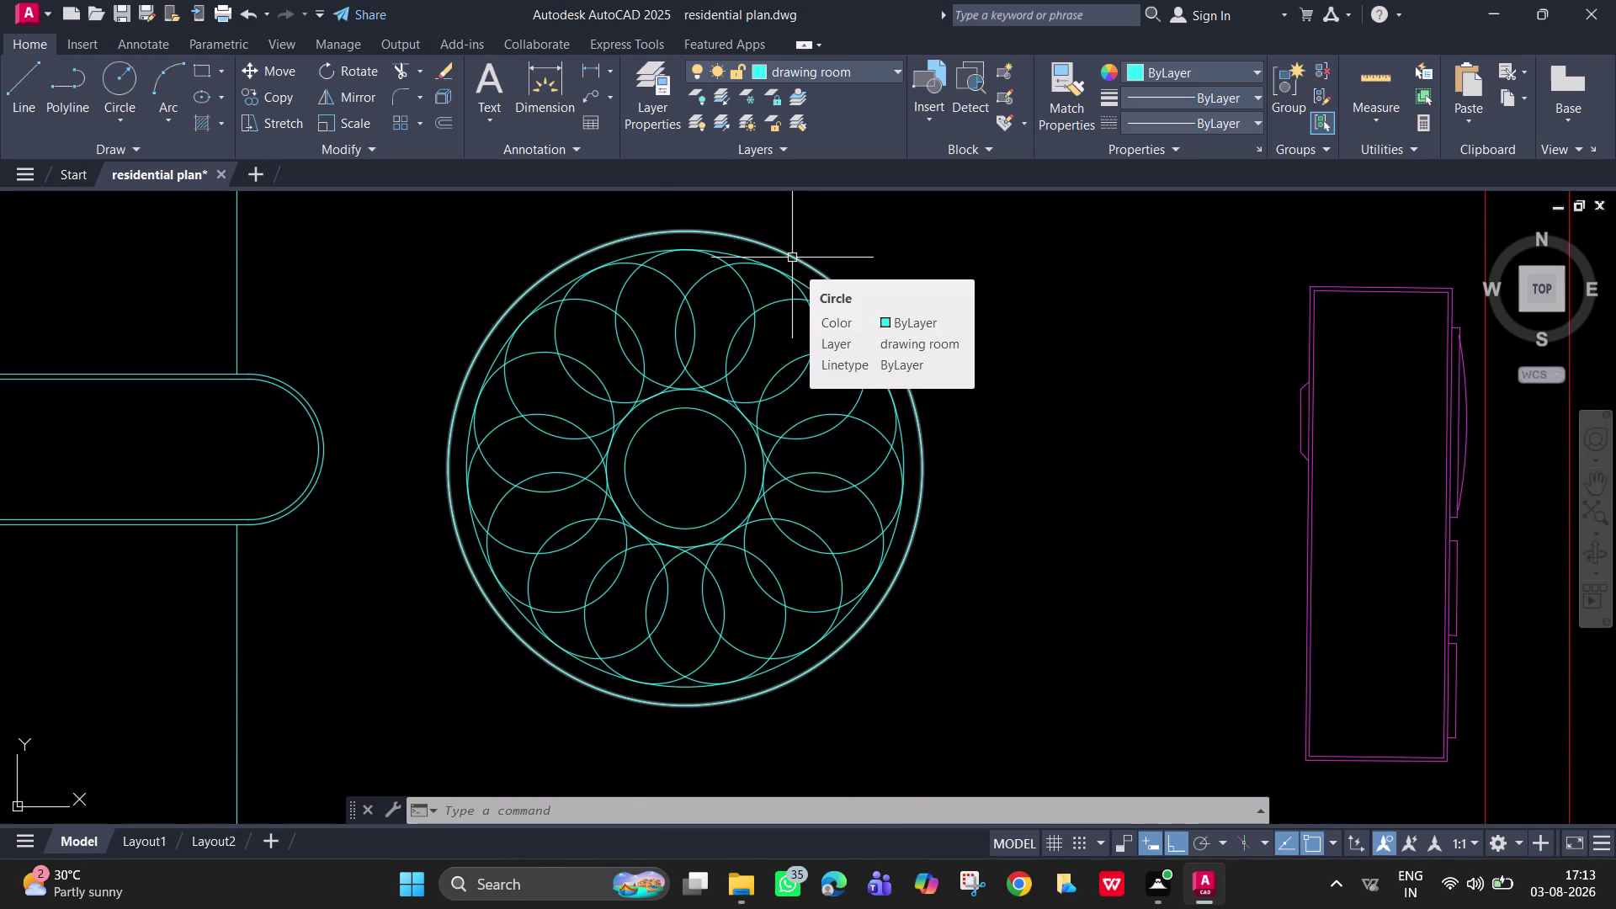
scroll(down, 3)
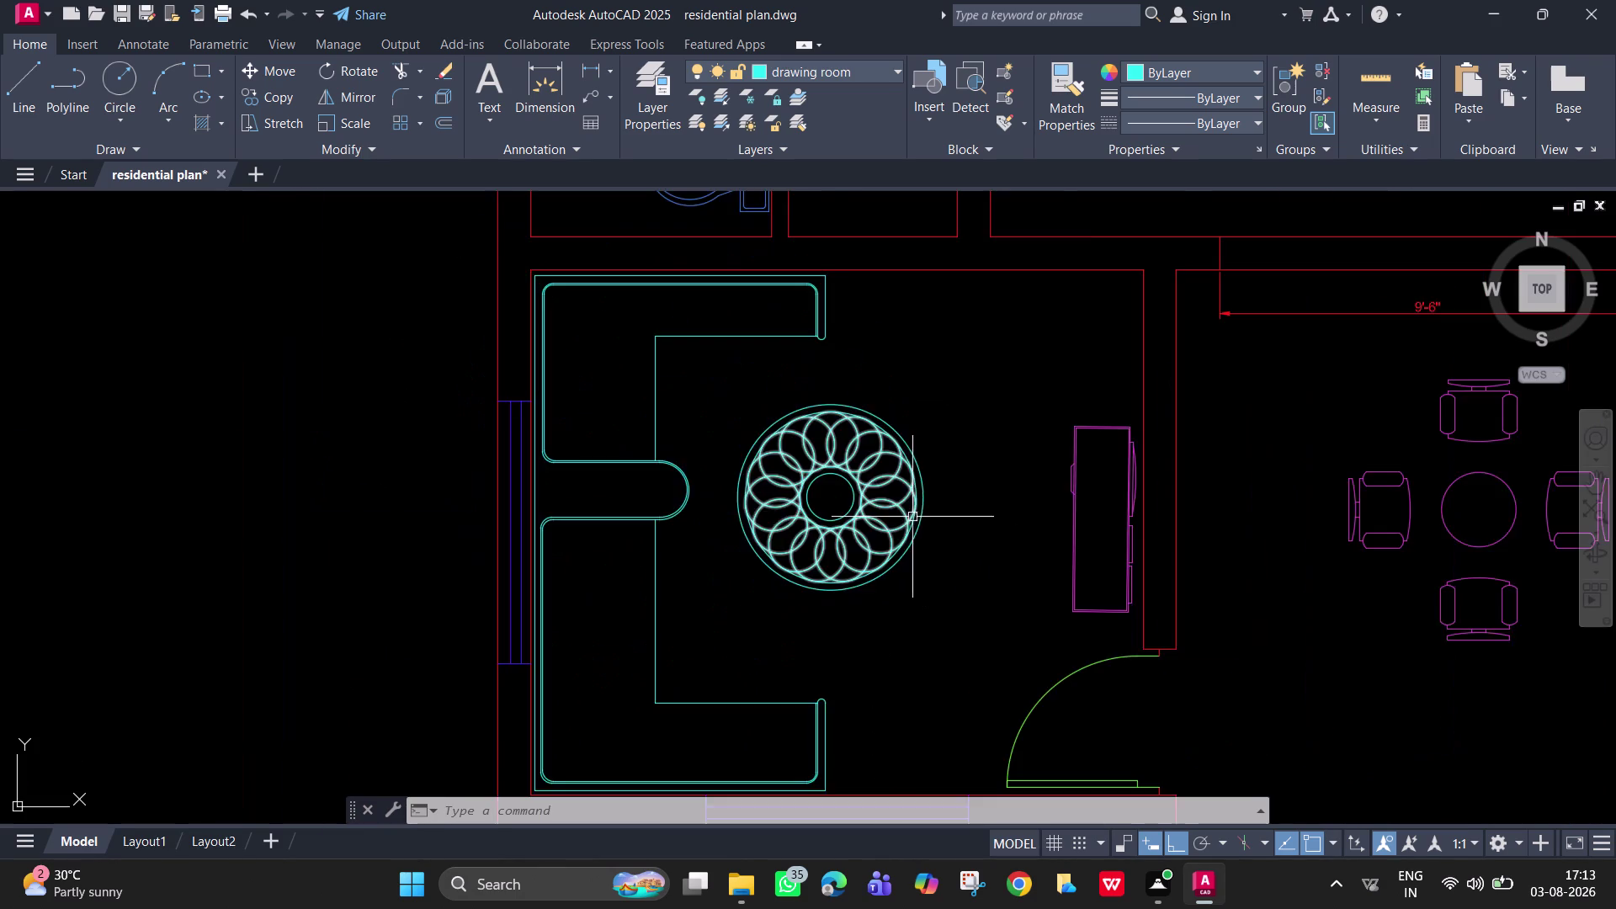
scroll(down, 3)
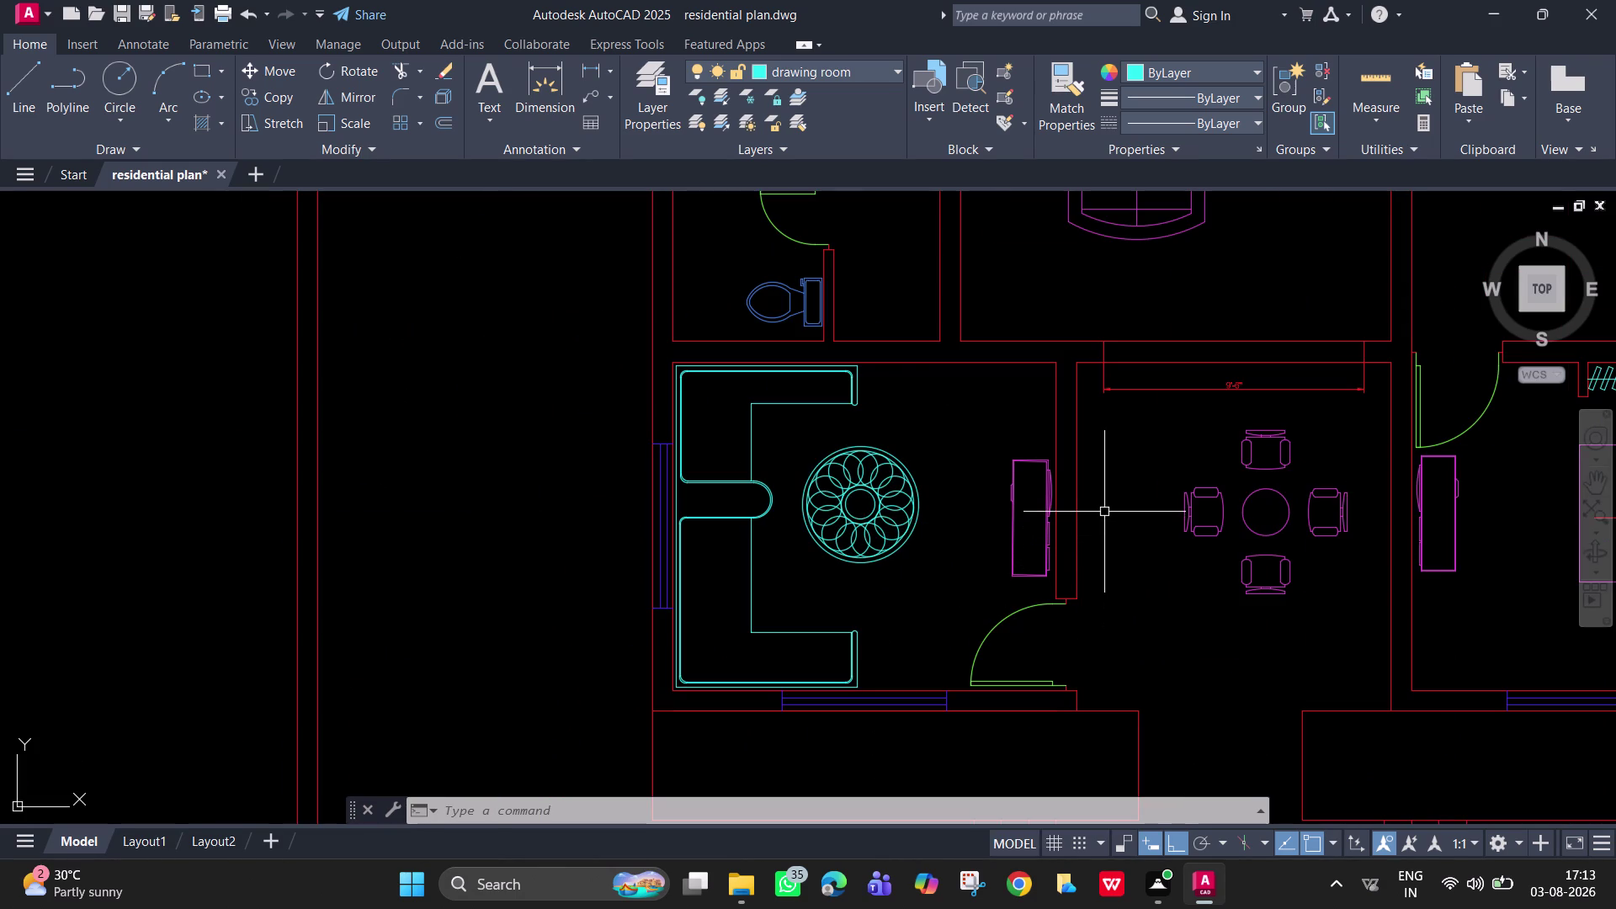
key(Escape)
scroll(down, 3)
middle_drag(1094, 495, 1013, 508)
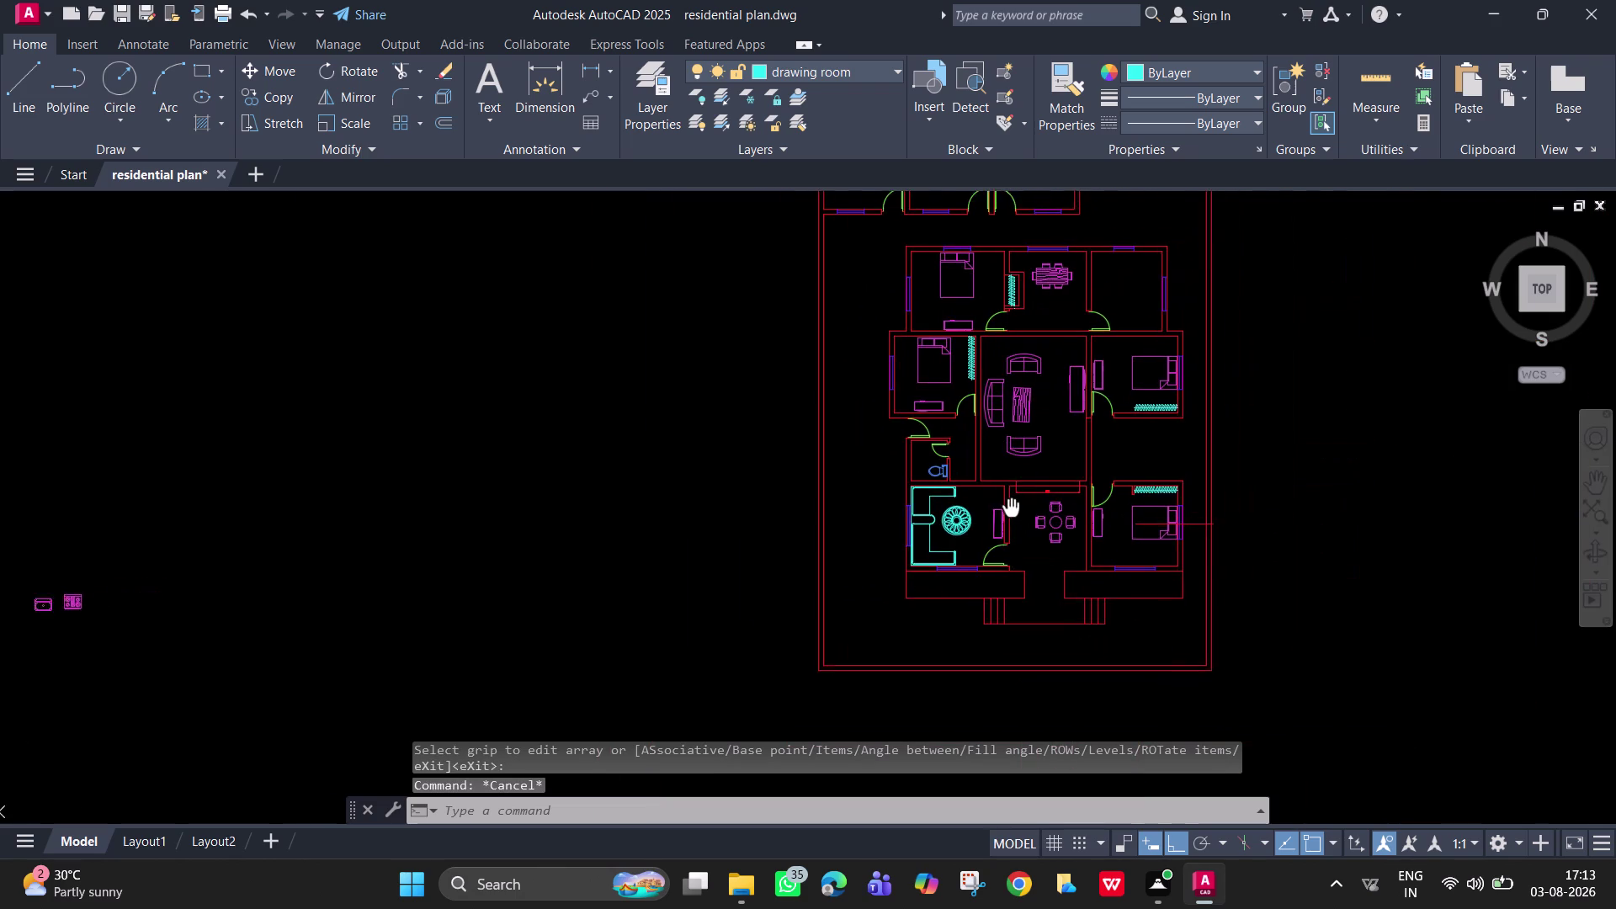
middle_drag(1013, 507, 869, 551)
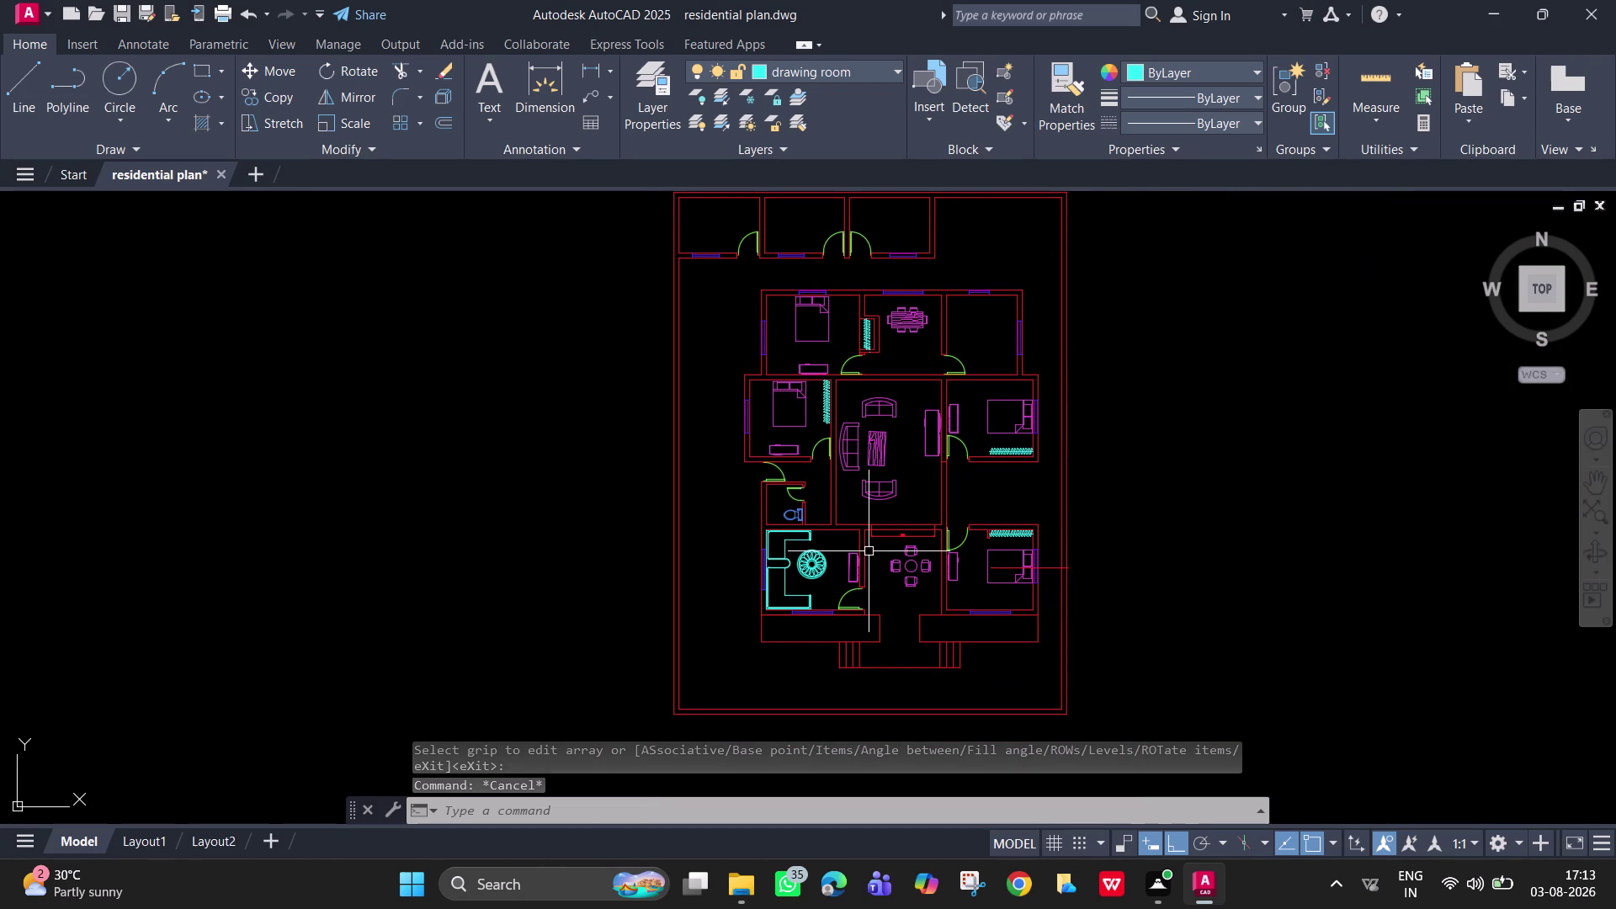
scroll(up, 3)
scroll(up, 3)
key(Escape)
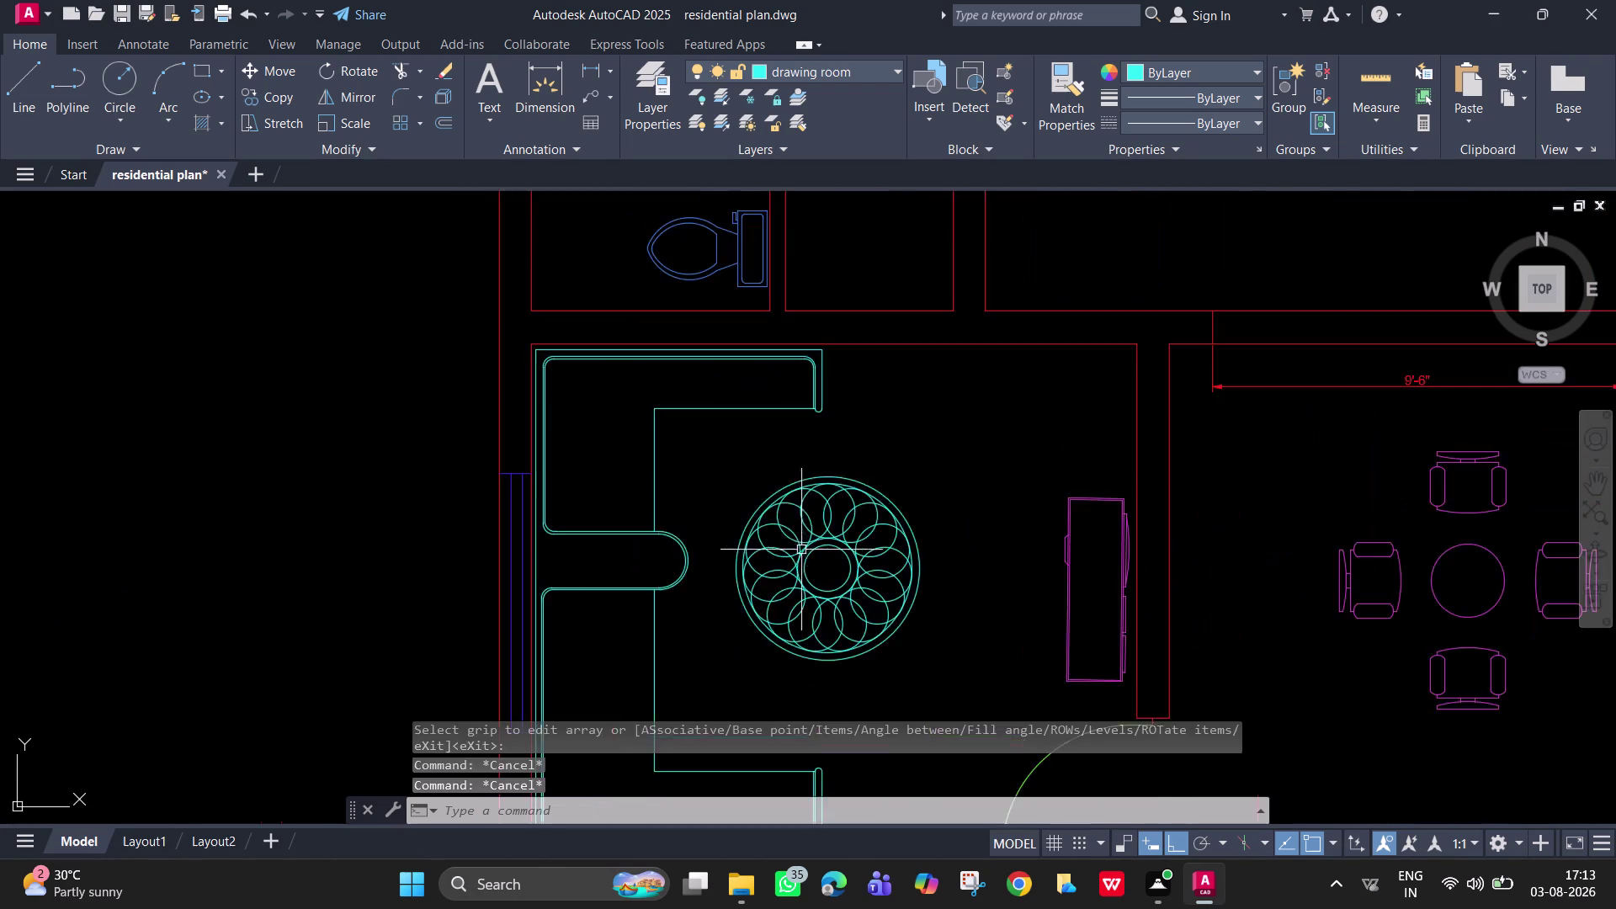
scroll(up, 3)
key(Escape)
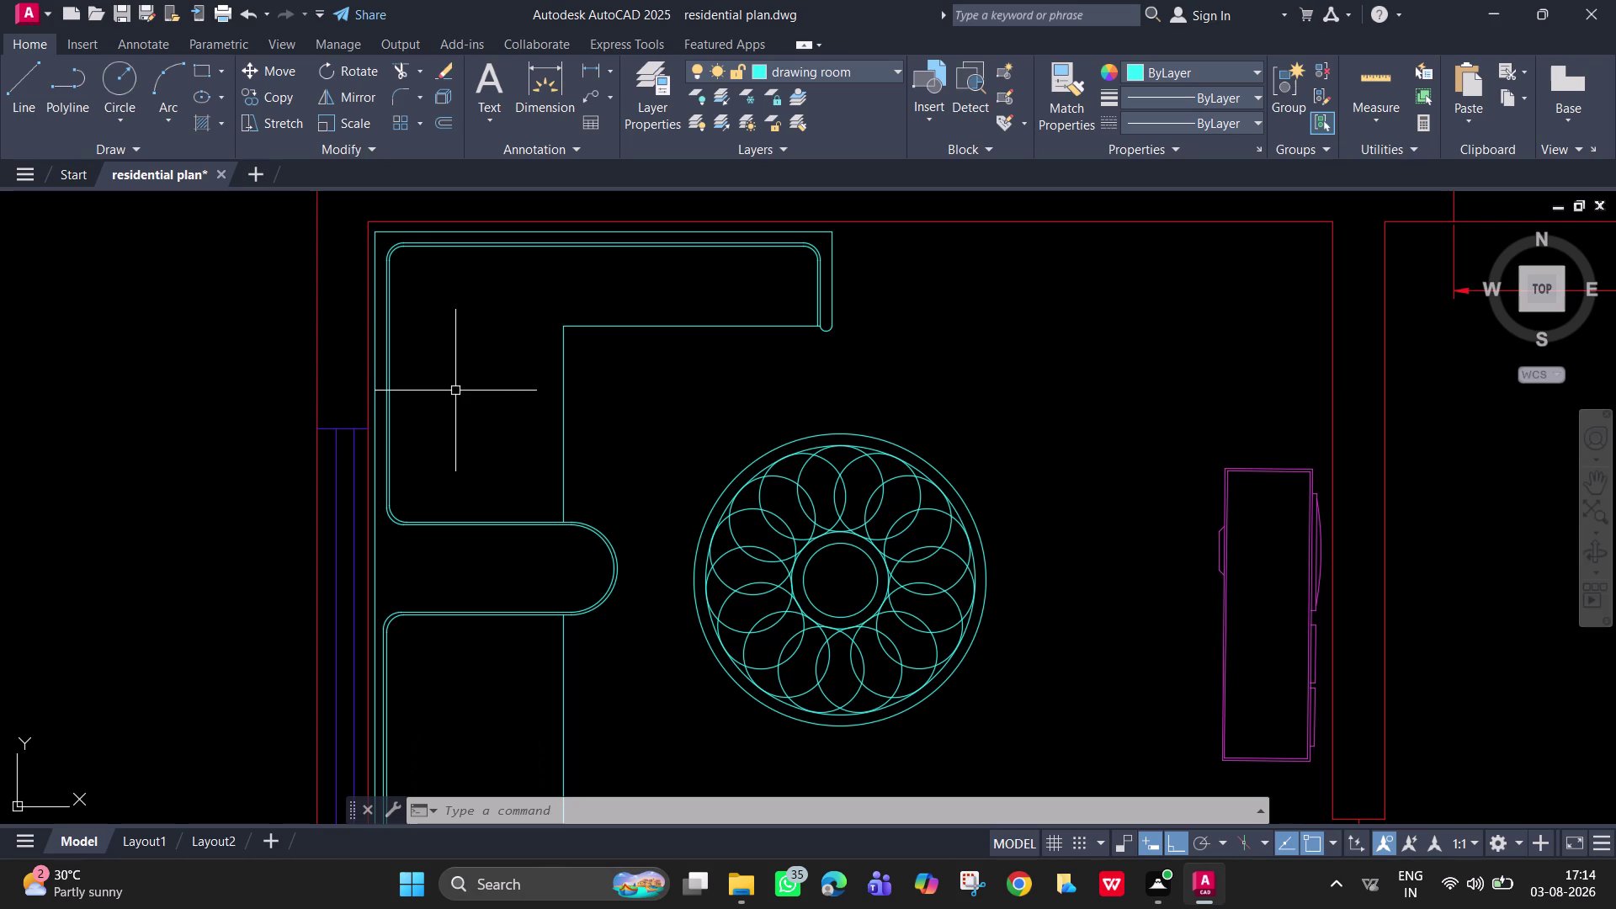
scroll(down, 3)
scroll(down, 3)
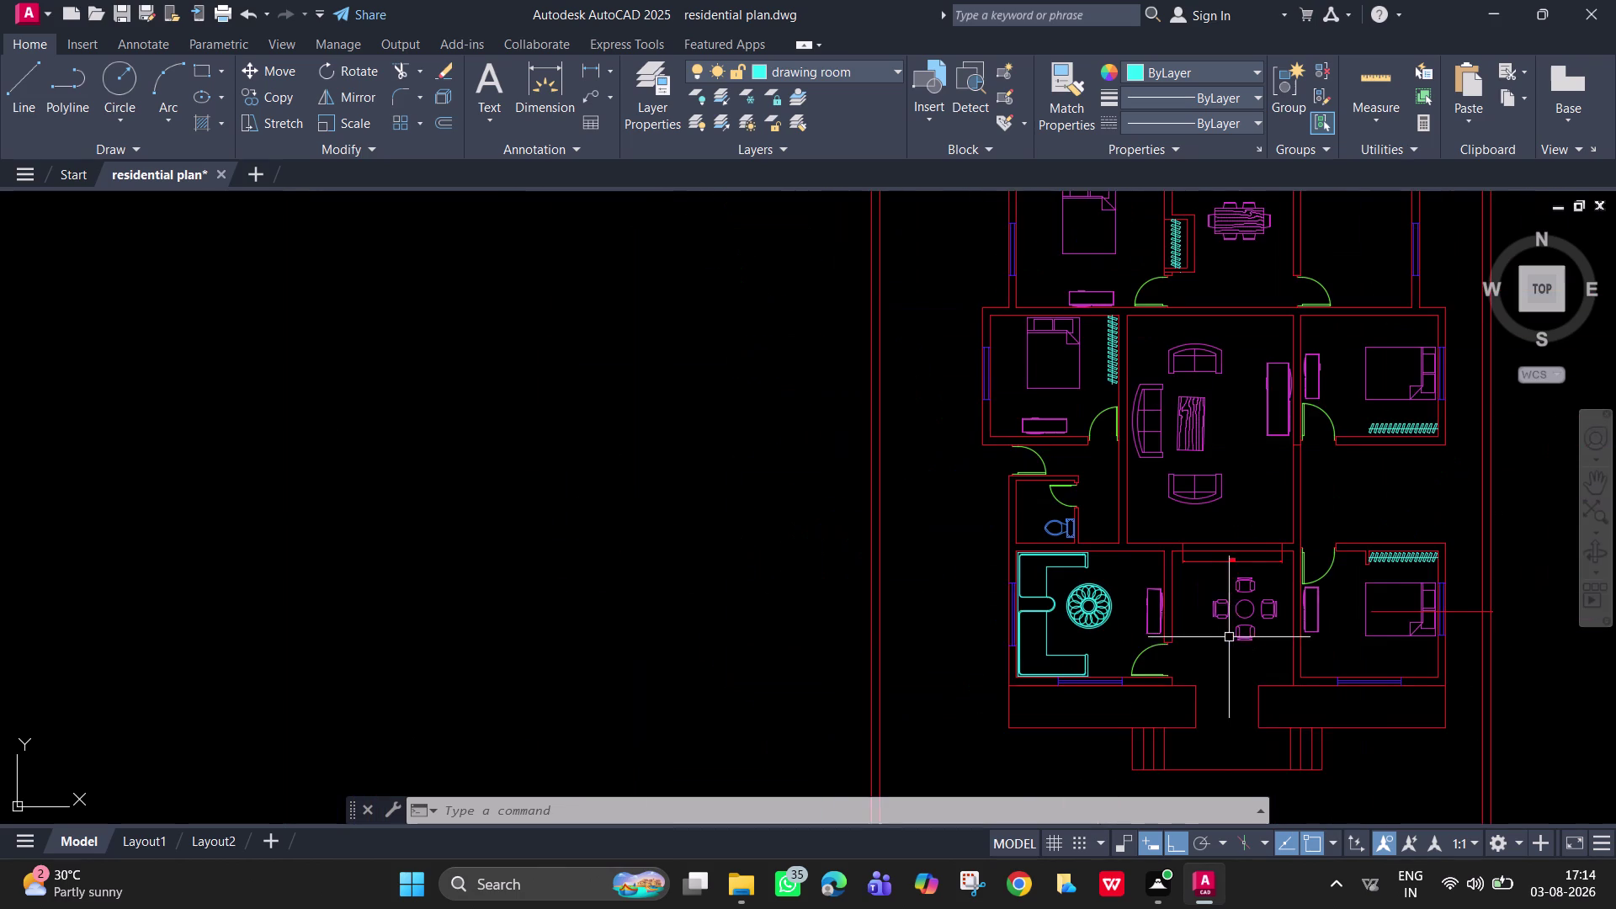
middle_drag(1222, 636, 1104, 638)
scroll(down, 3)
middle_drag(1155, 561, 1130, 620)
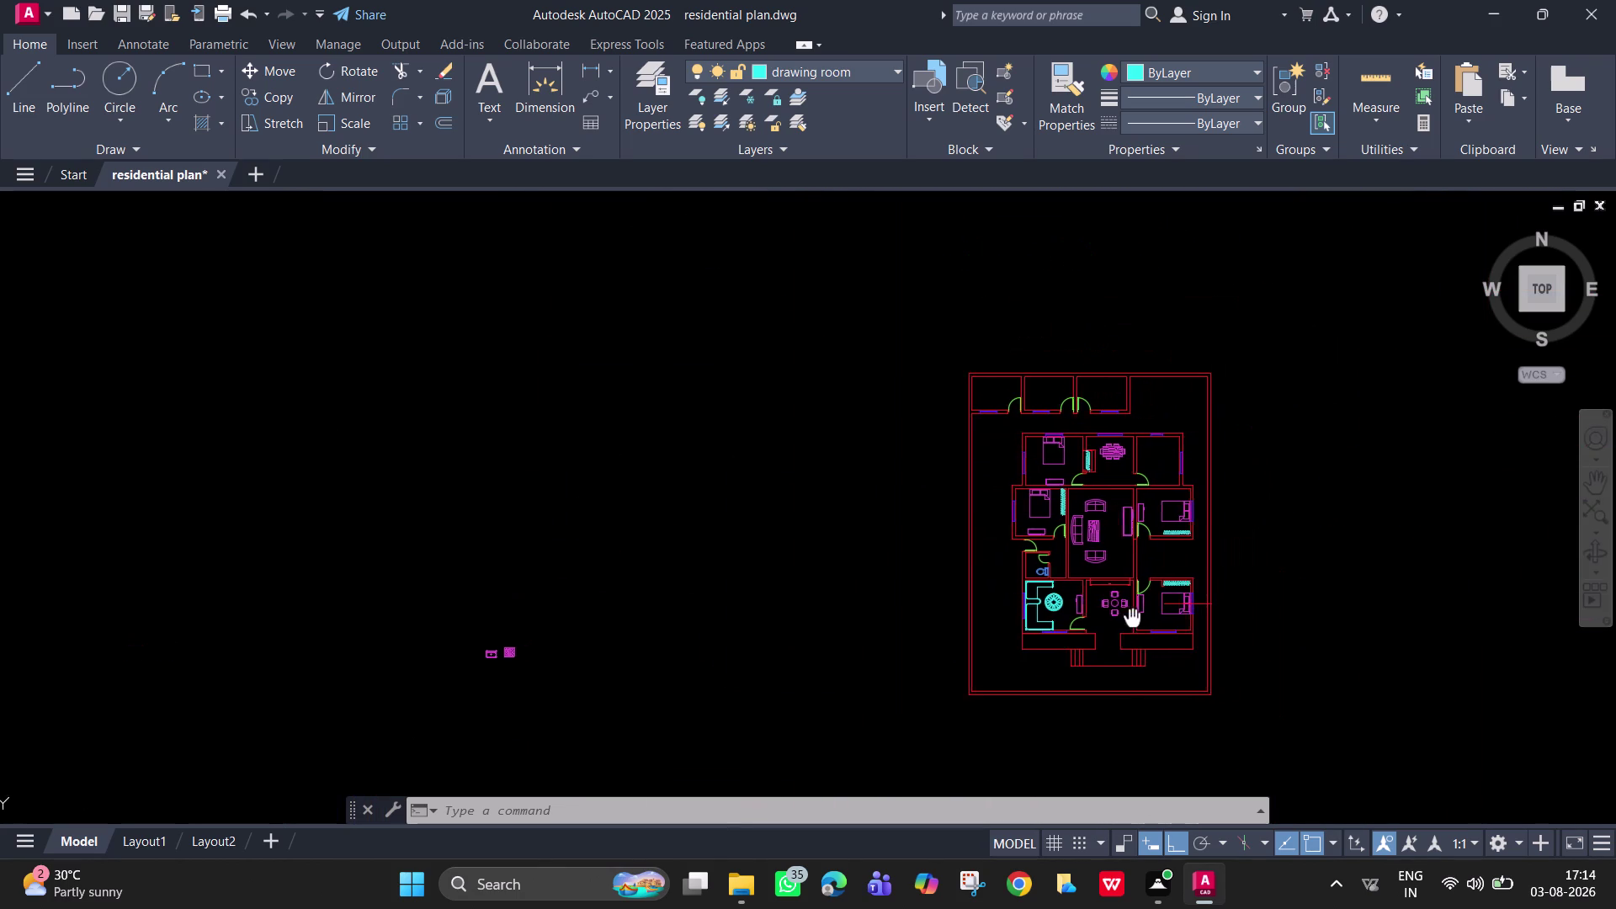
scroll(up, 3)
middle_drag(1134, 576, 1039, 549)
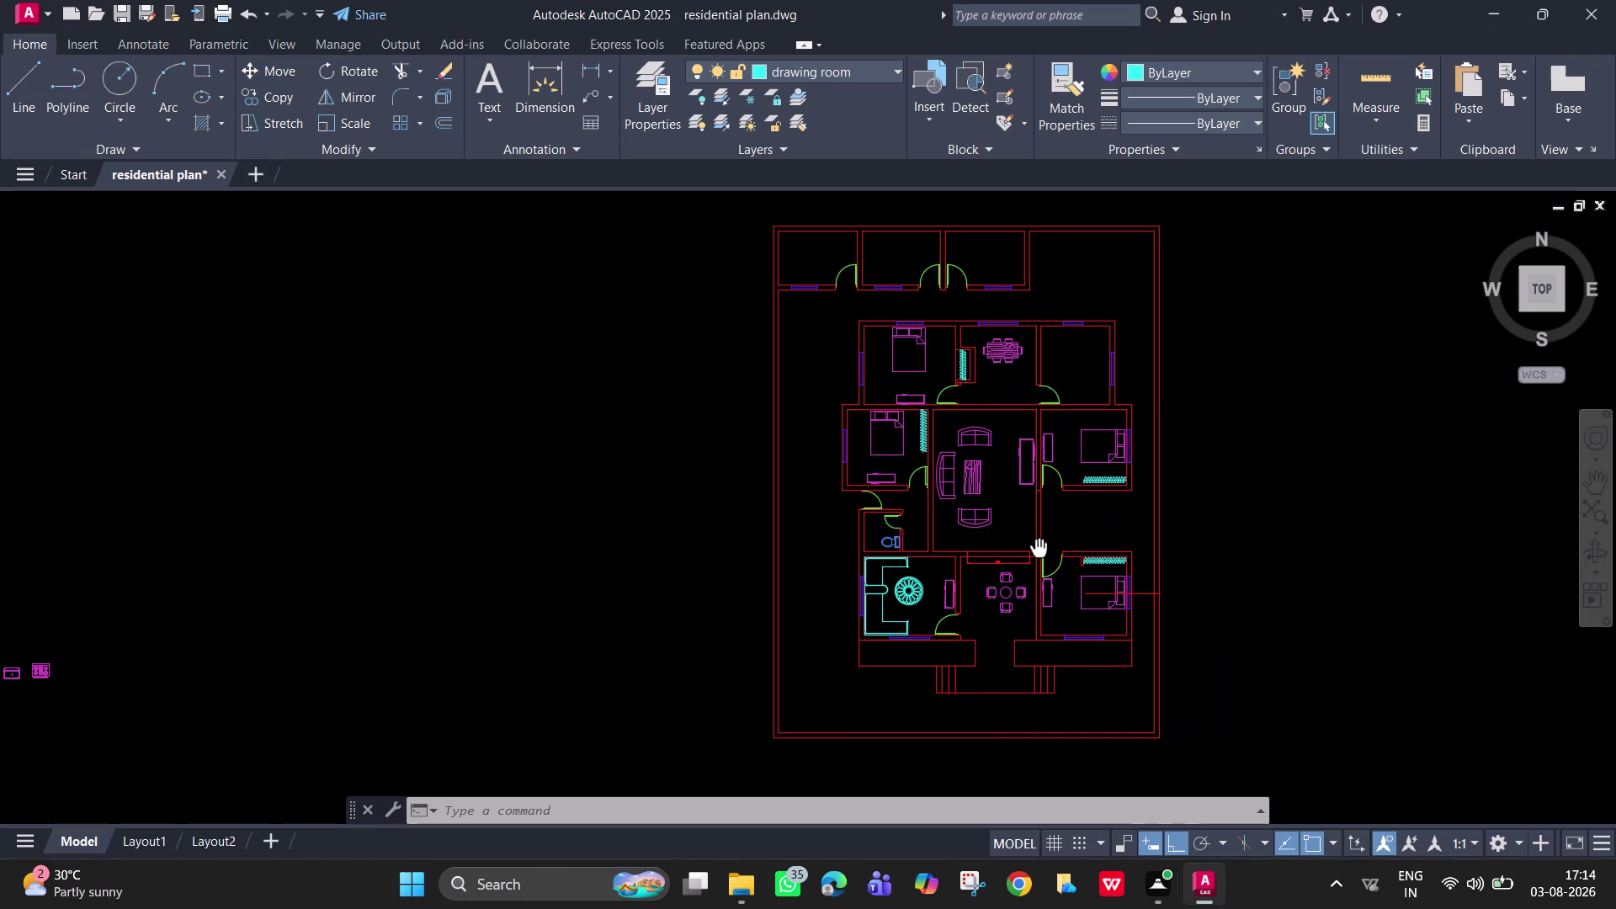
middle_drag(1038, 549, 1037, 549)
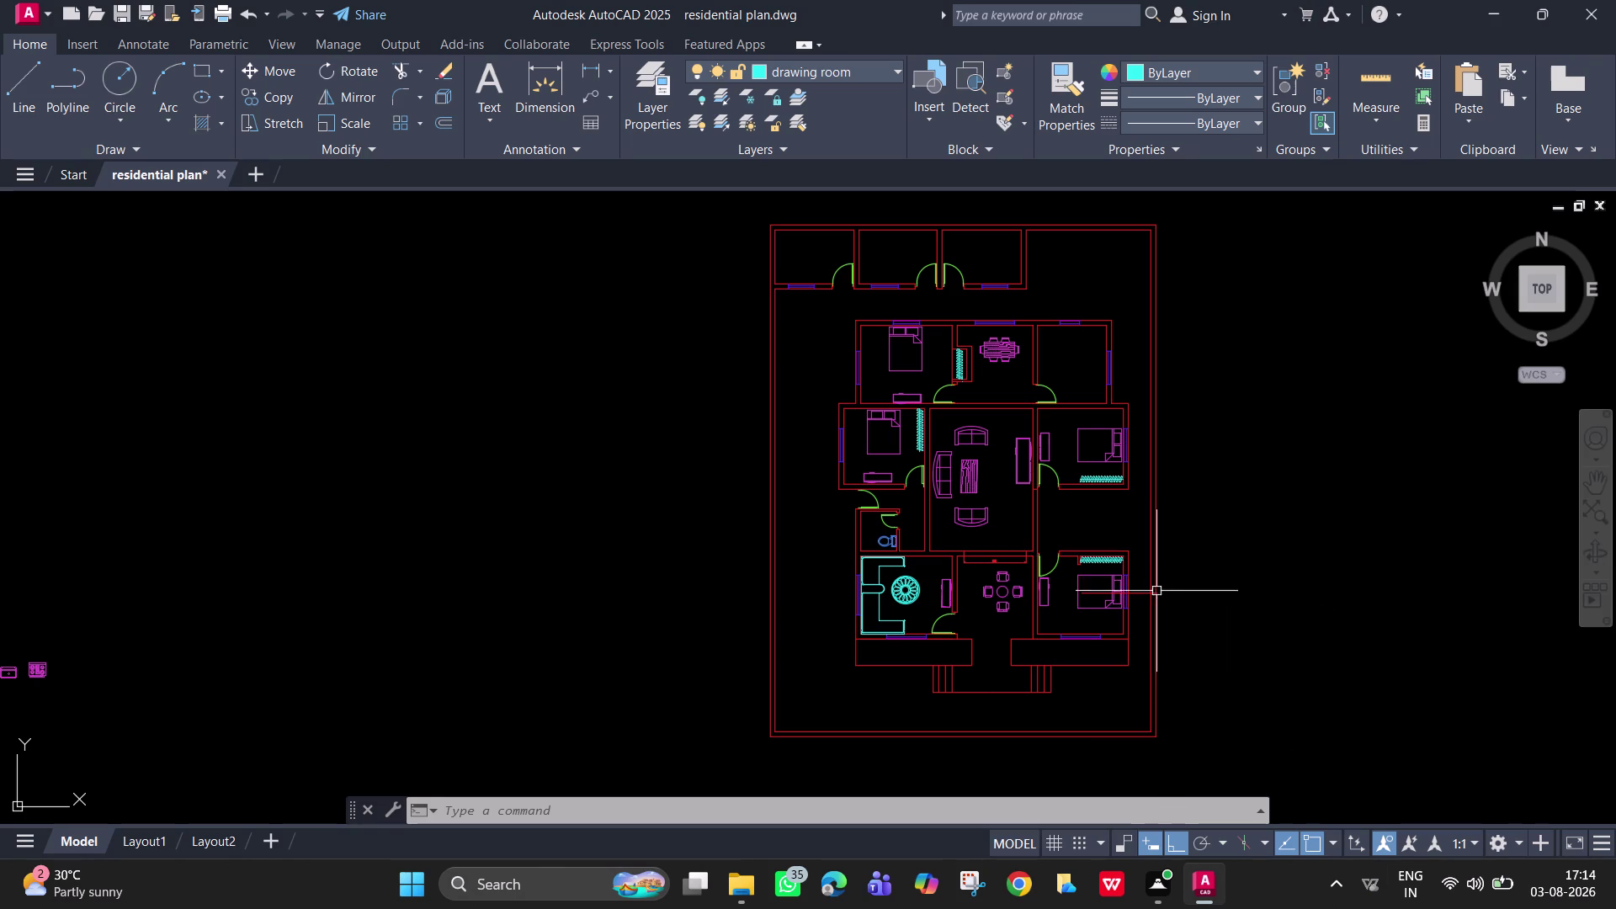
scroll(up, 3)
scroll(down, 3)
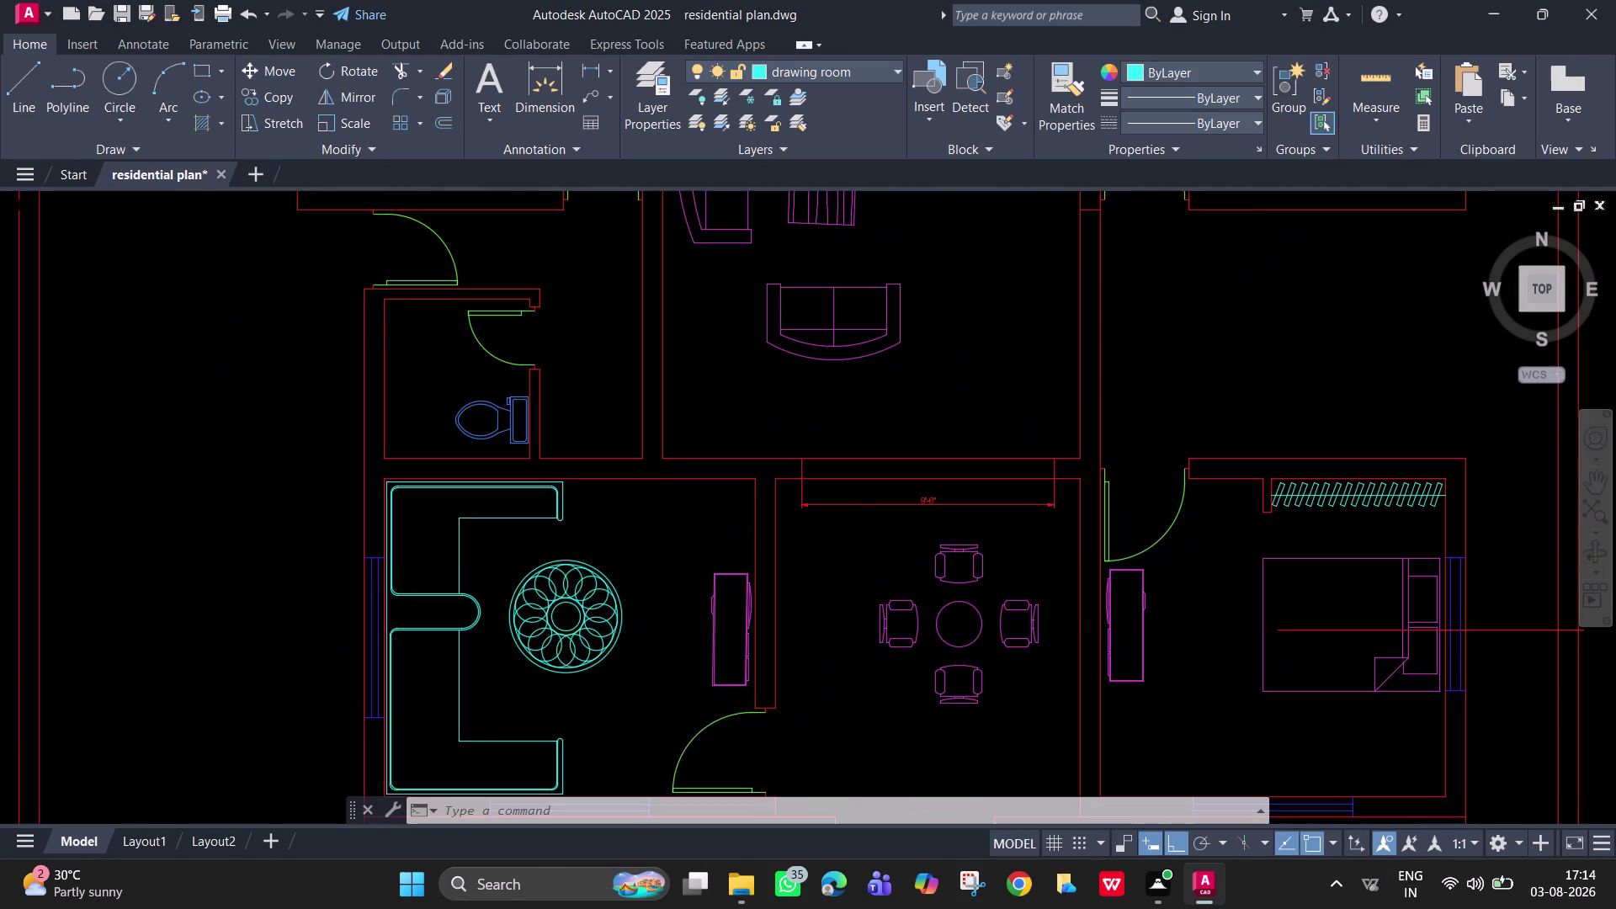
middle_drag(988, 528, 976, 520)
scroll(up, 3)
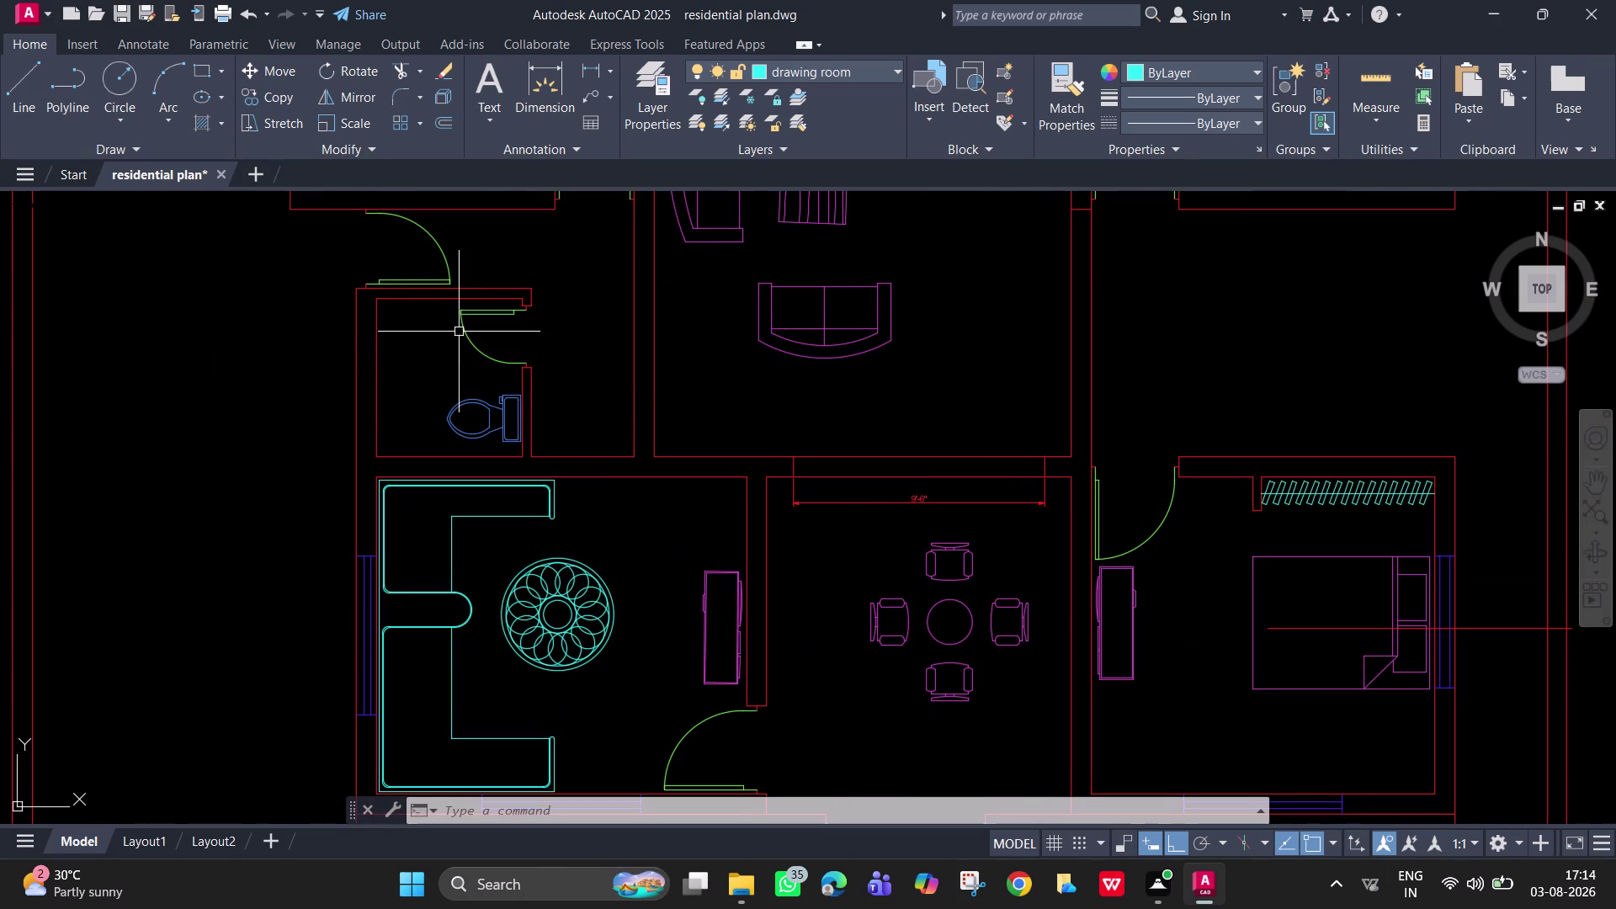
scroll(up, 3)
middle_drag(988, 507, 937, 507)
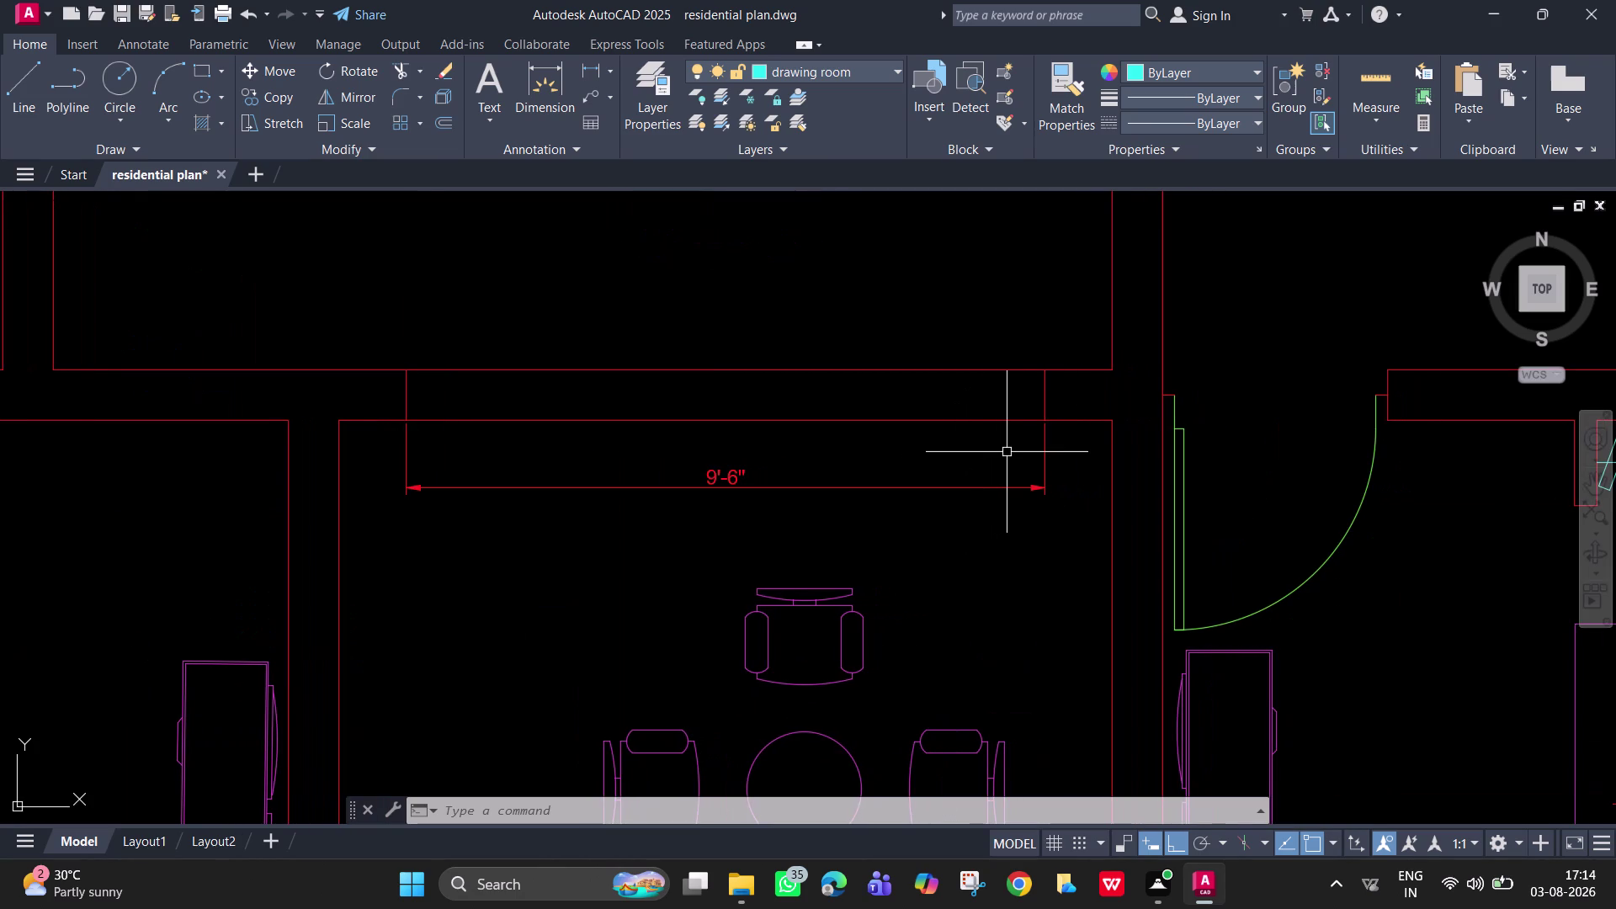
Draw a short line across the dining room's top wall thickness.
key(space)
key(Escape)
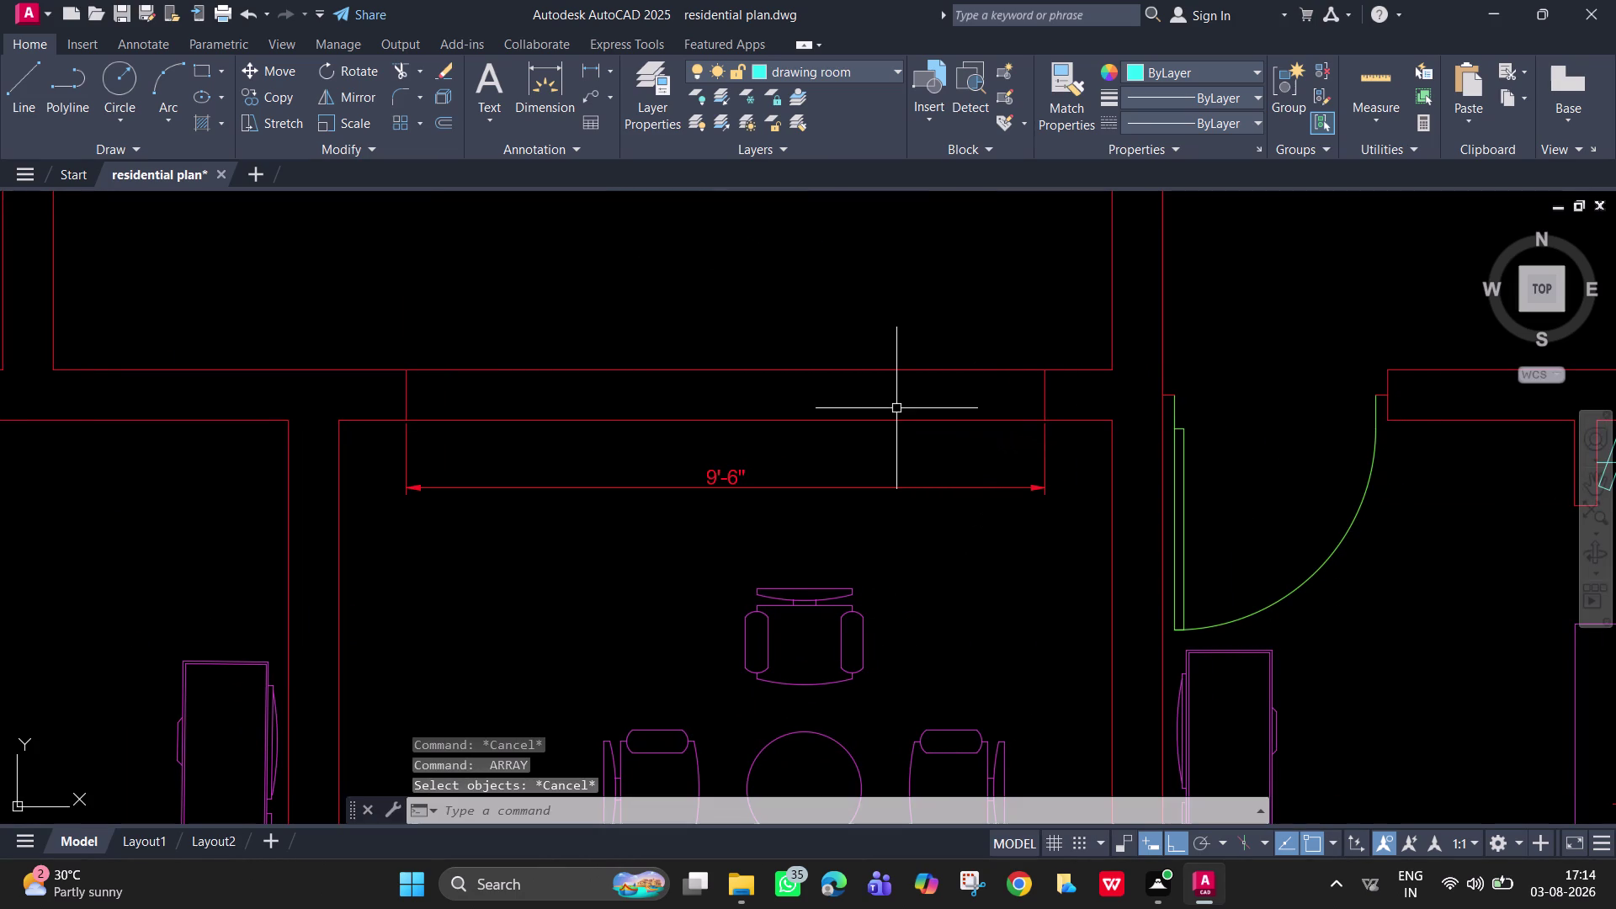
text(l)
key(space)
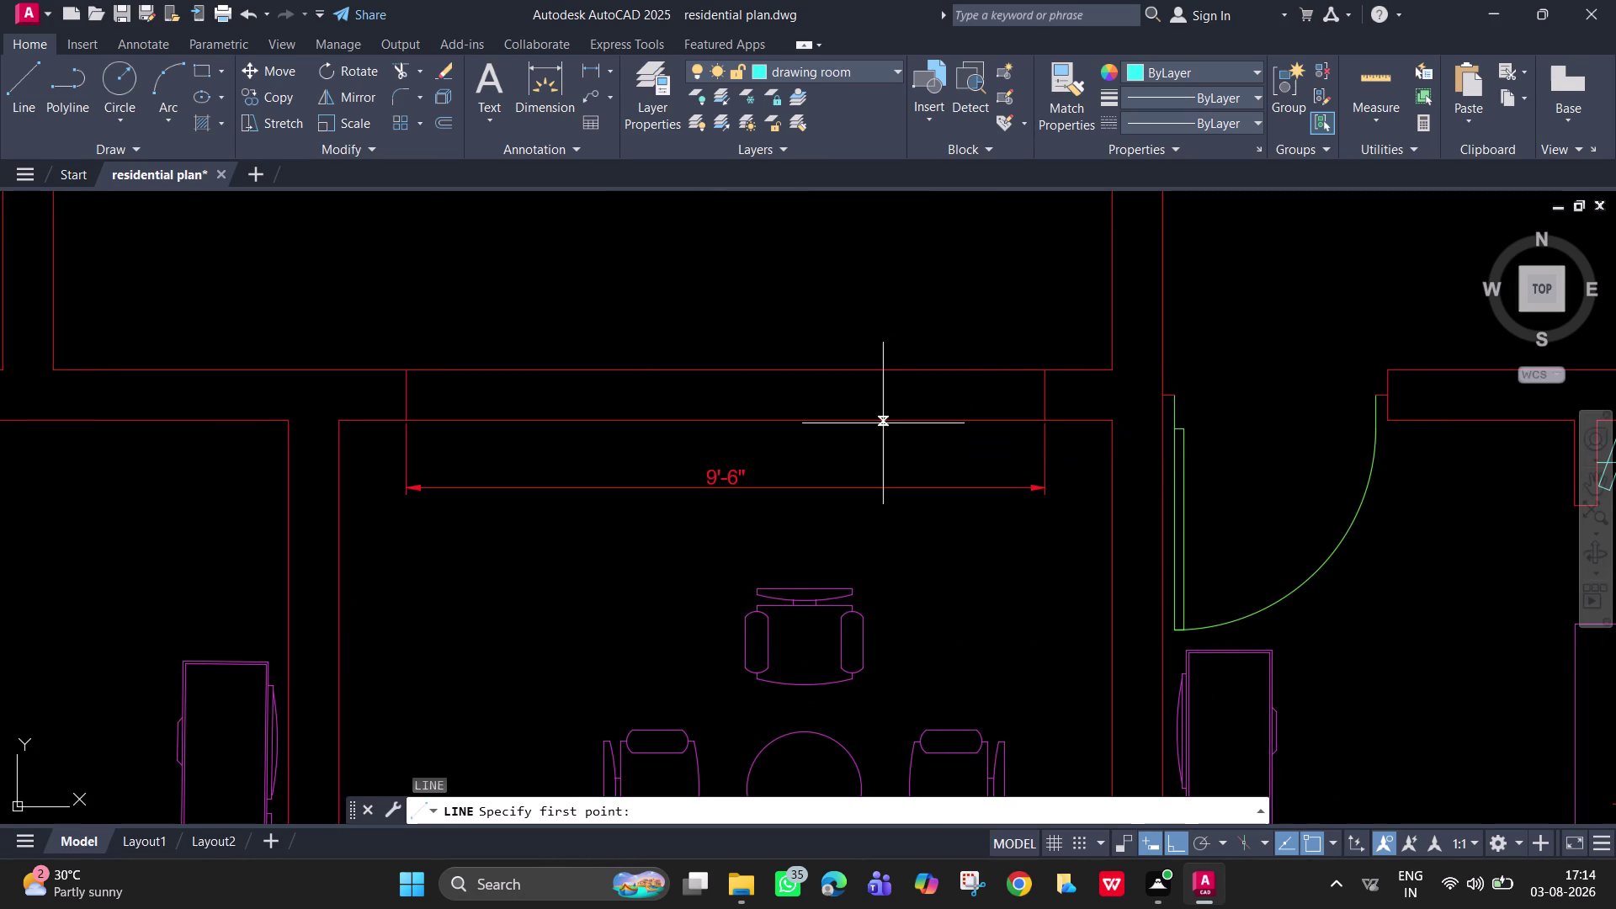
click(880, 423)
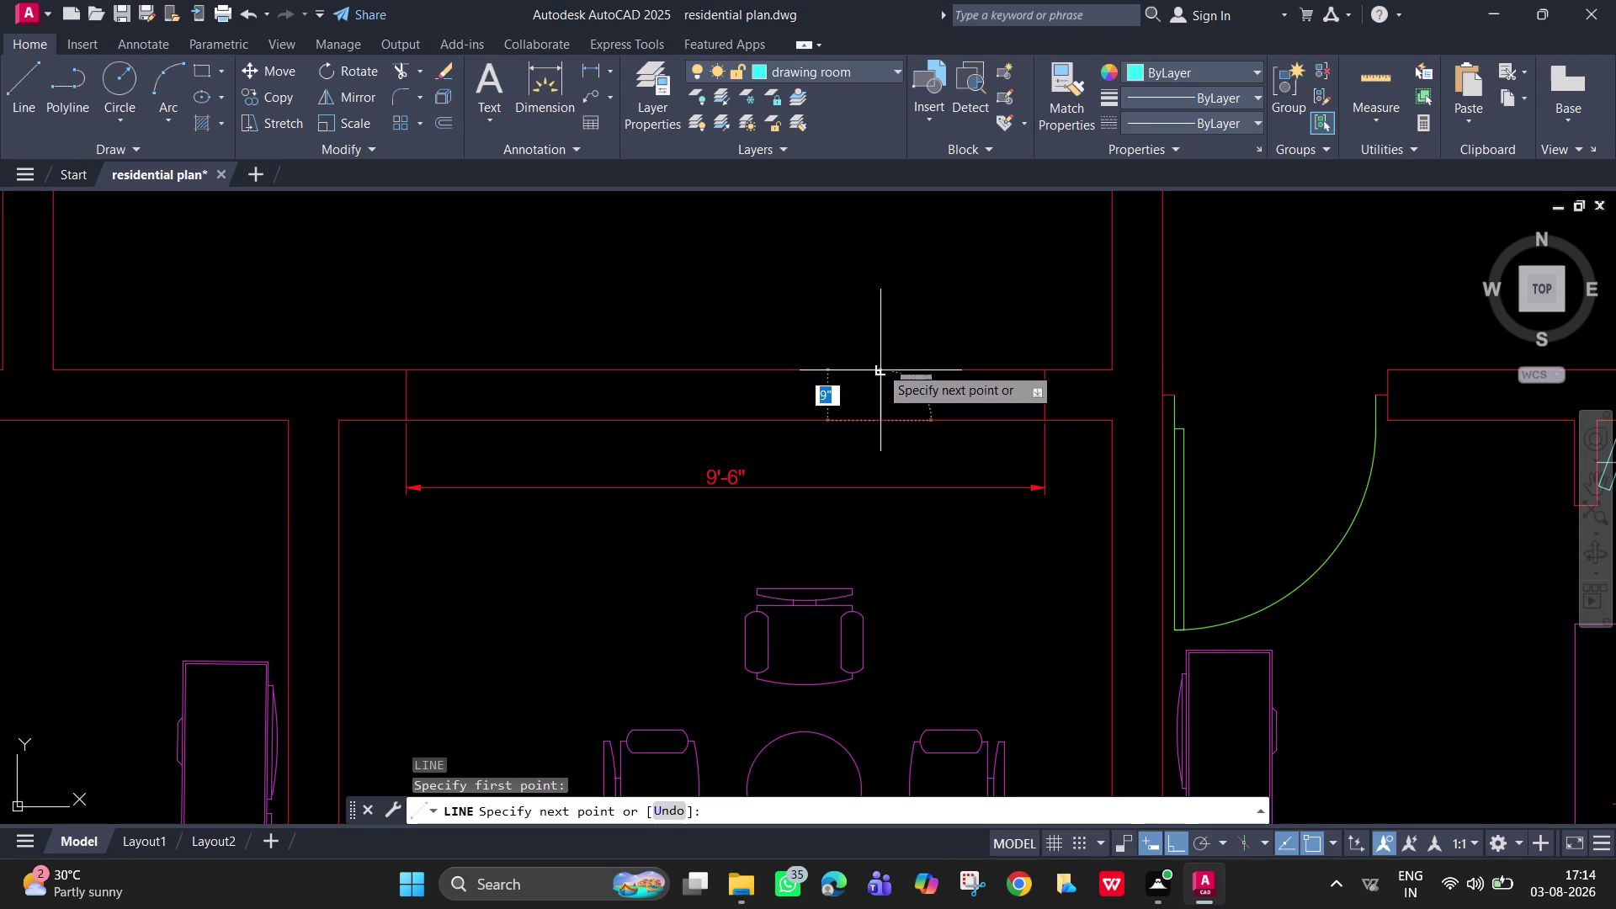
click(877, 366)
key(space)
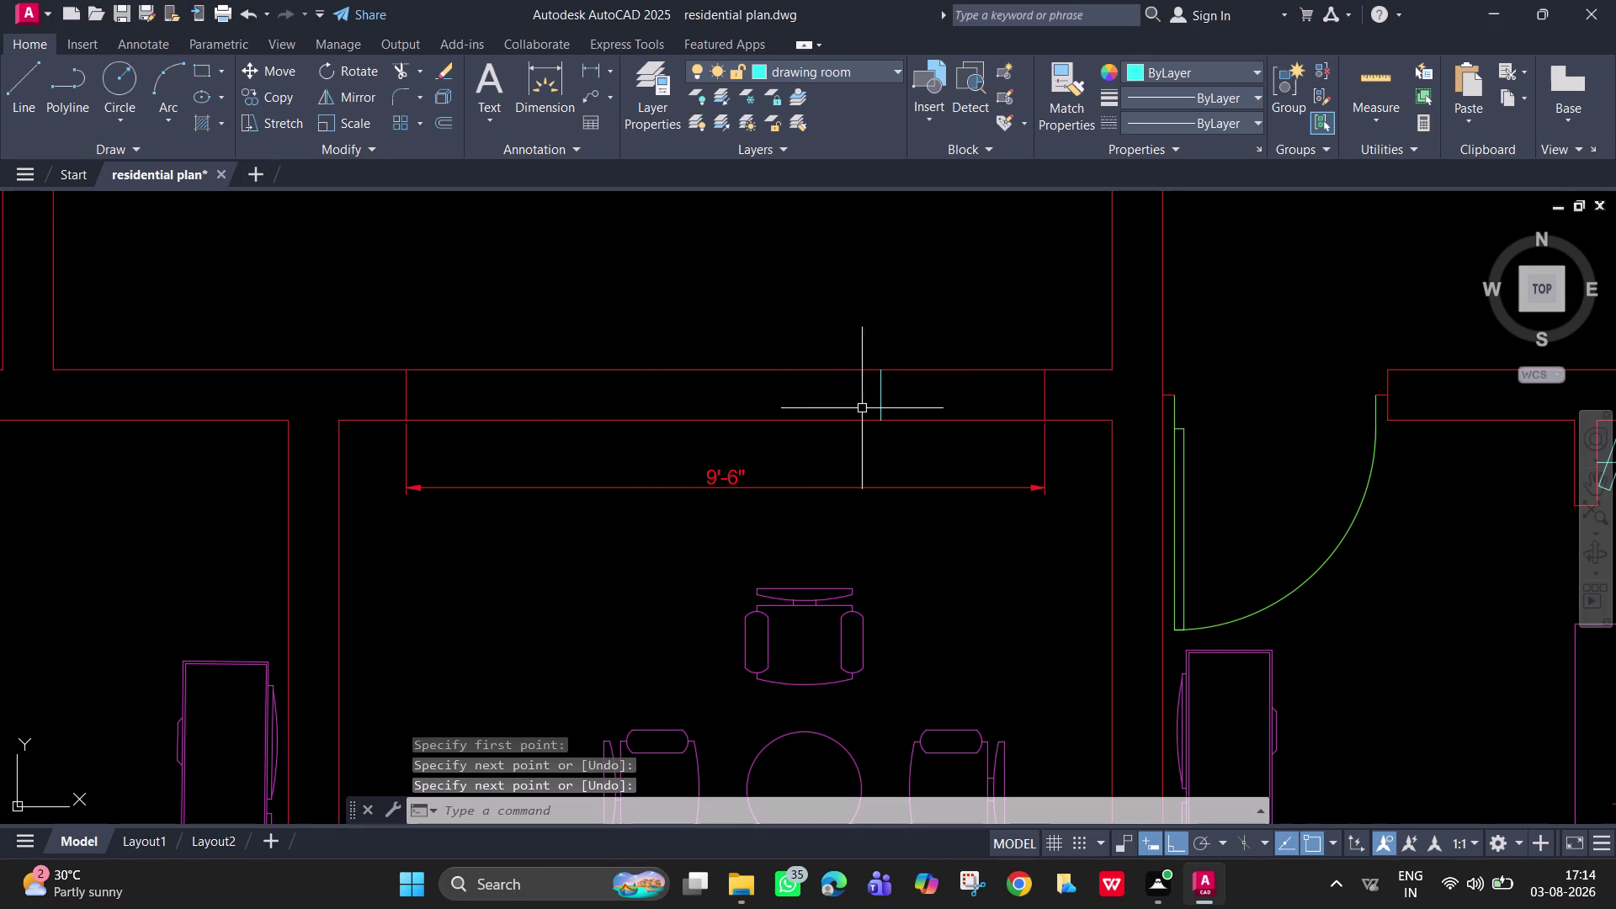
Make walls the current layer.
click(836, 74)
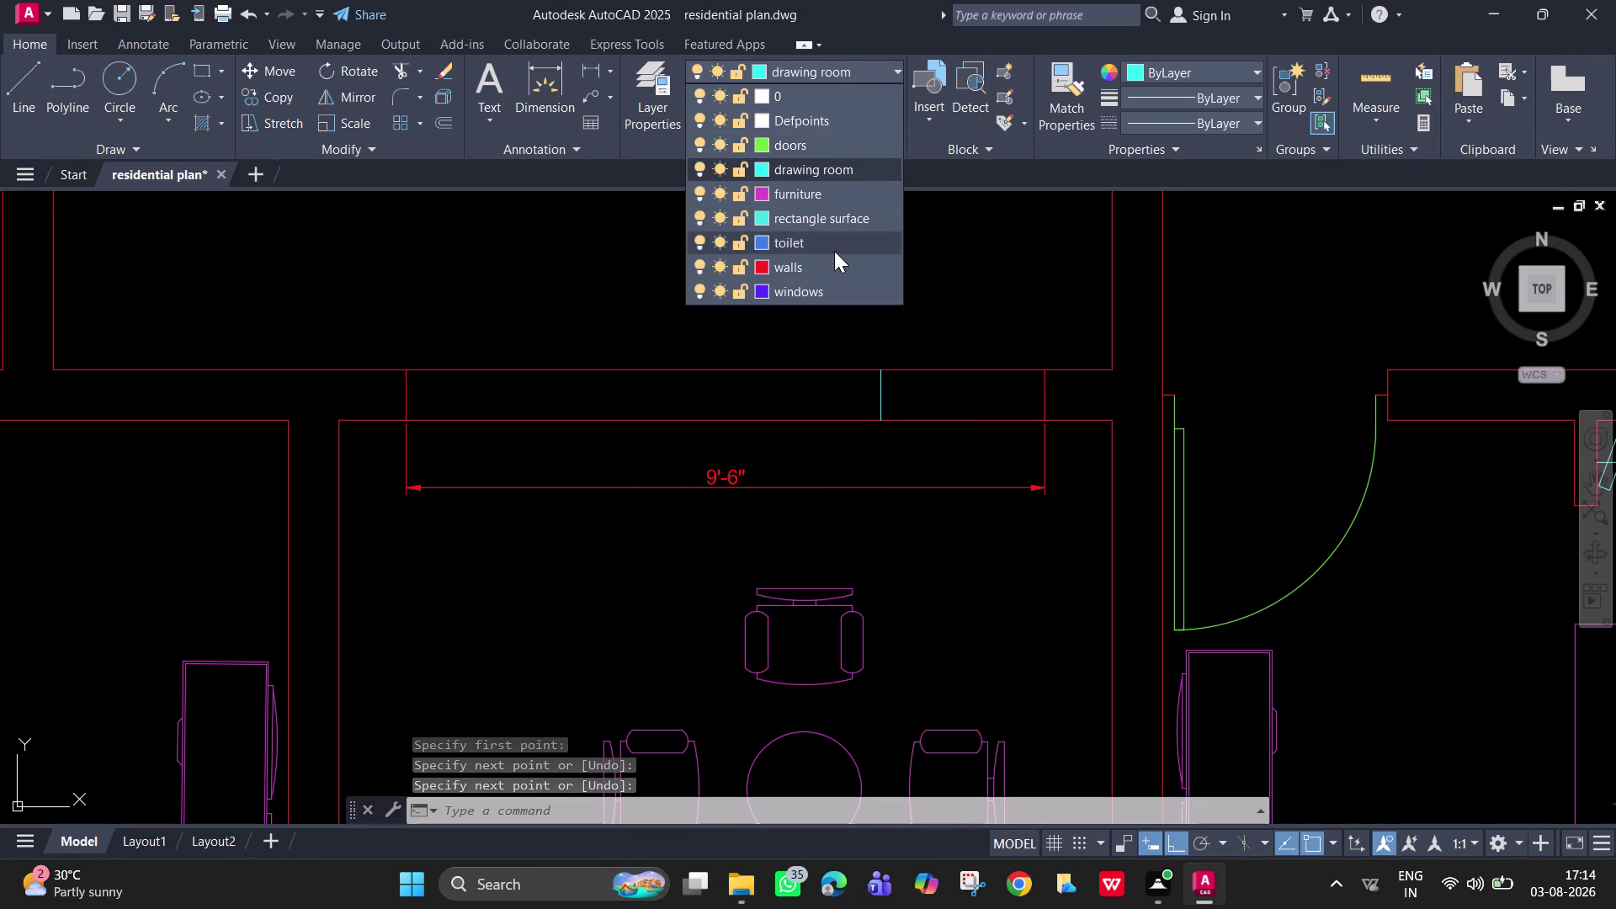
click(834, 271)
key(space)
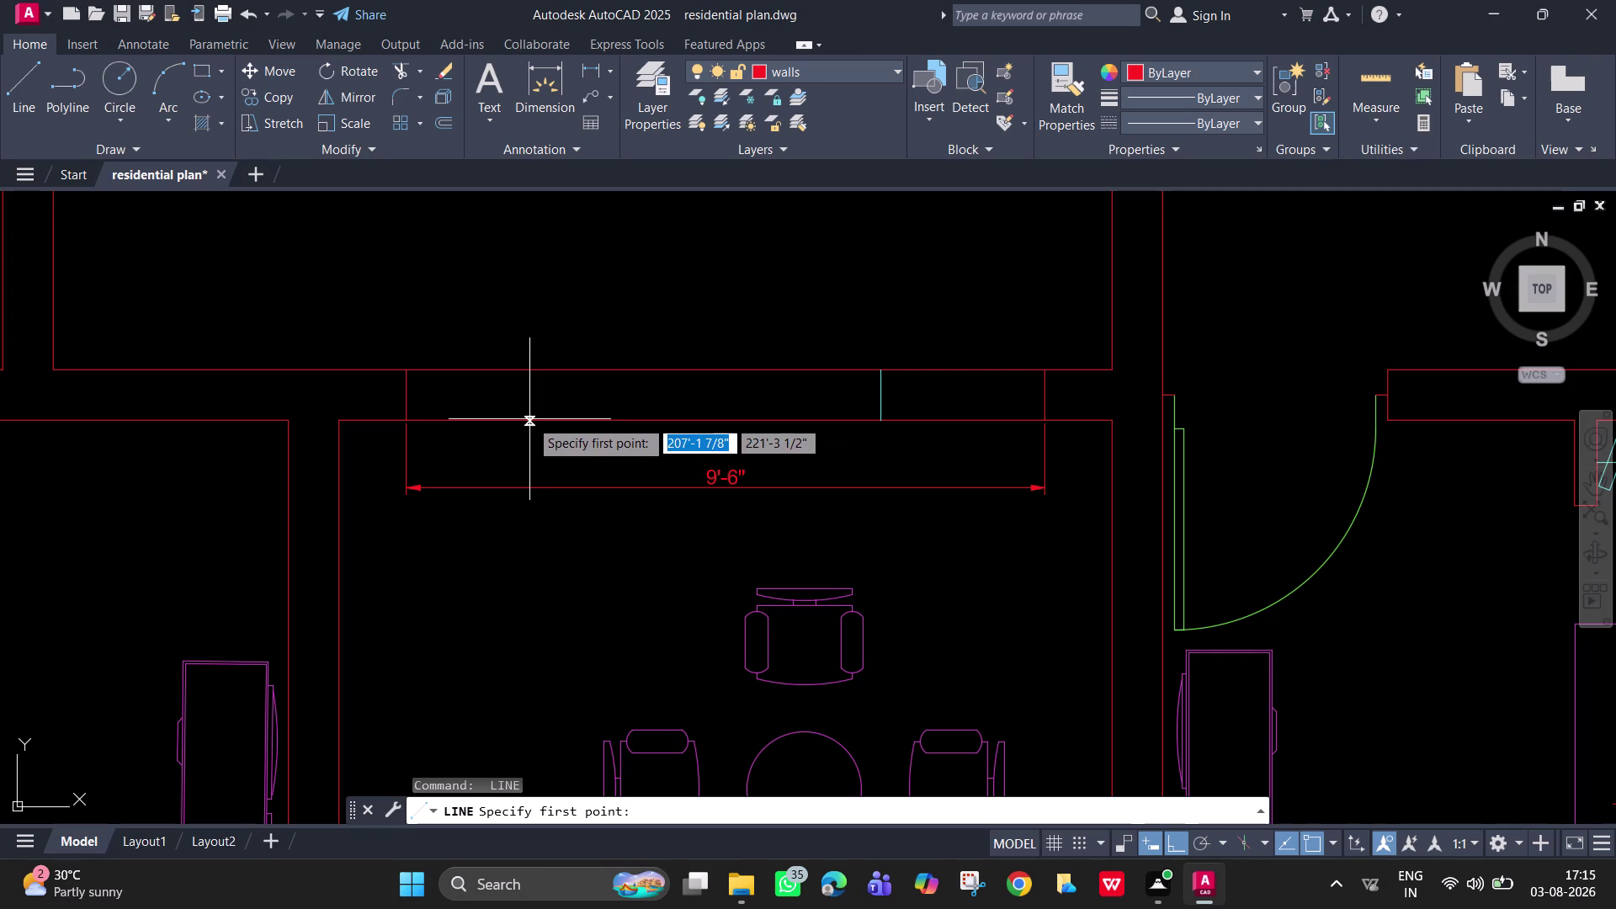
key(Escape)
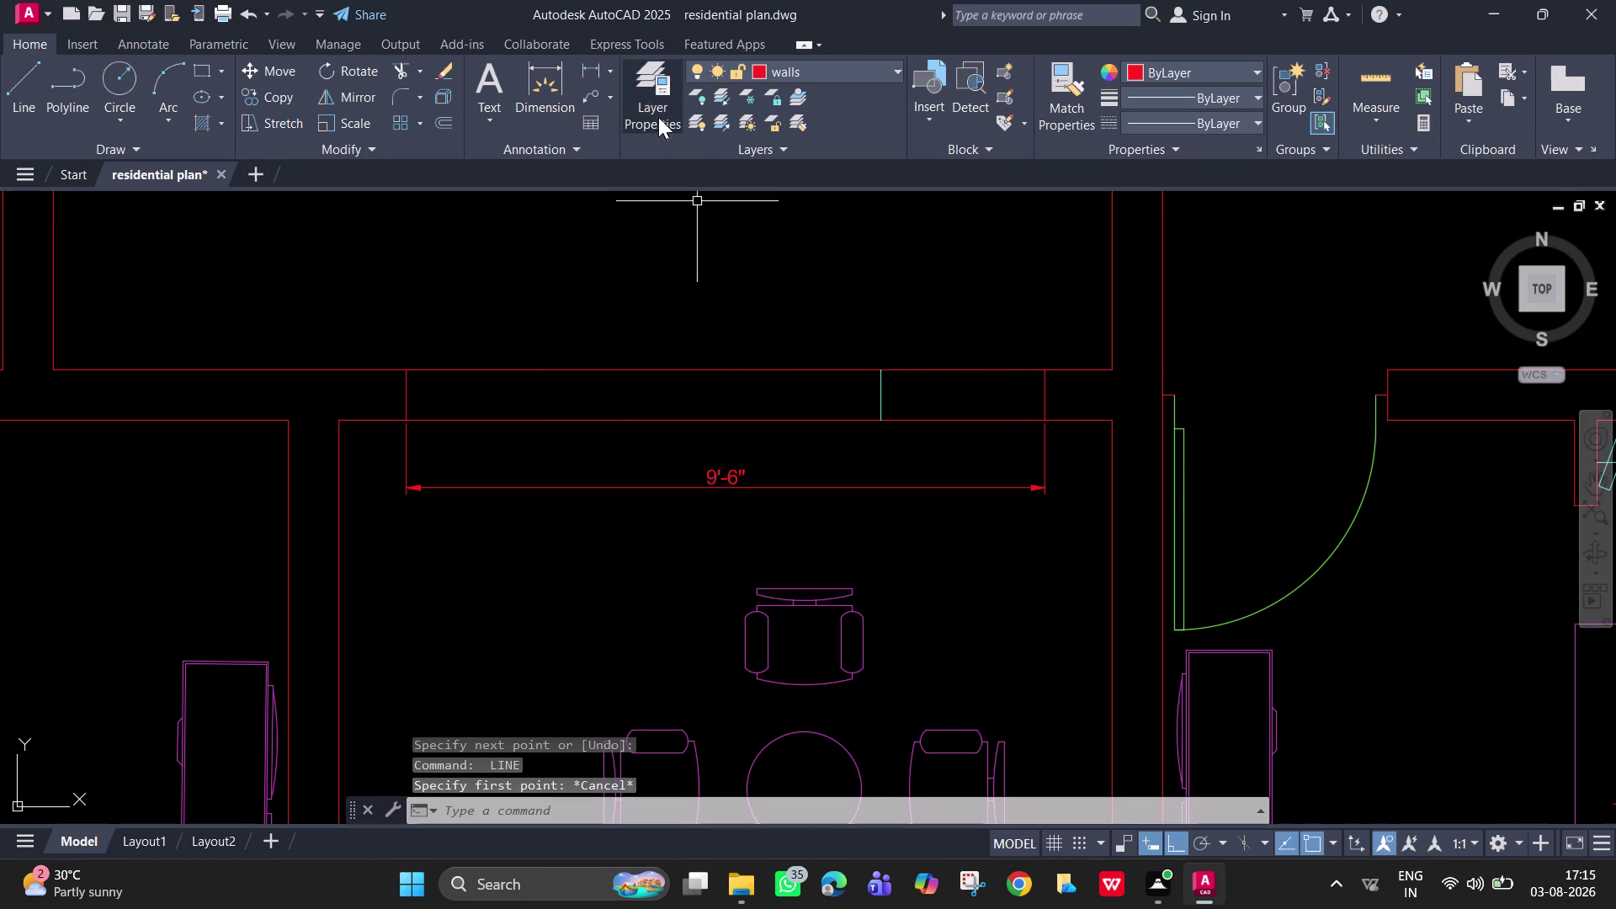
click(599, 75)
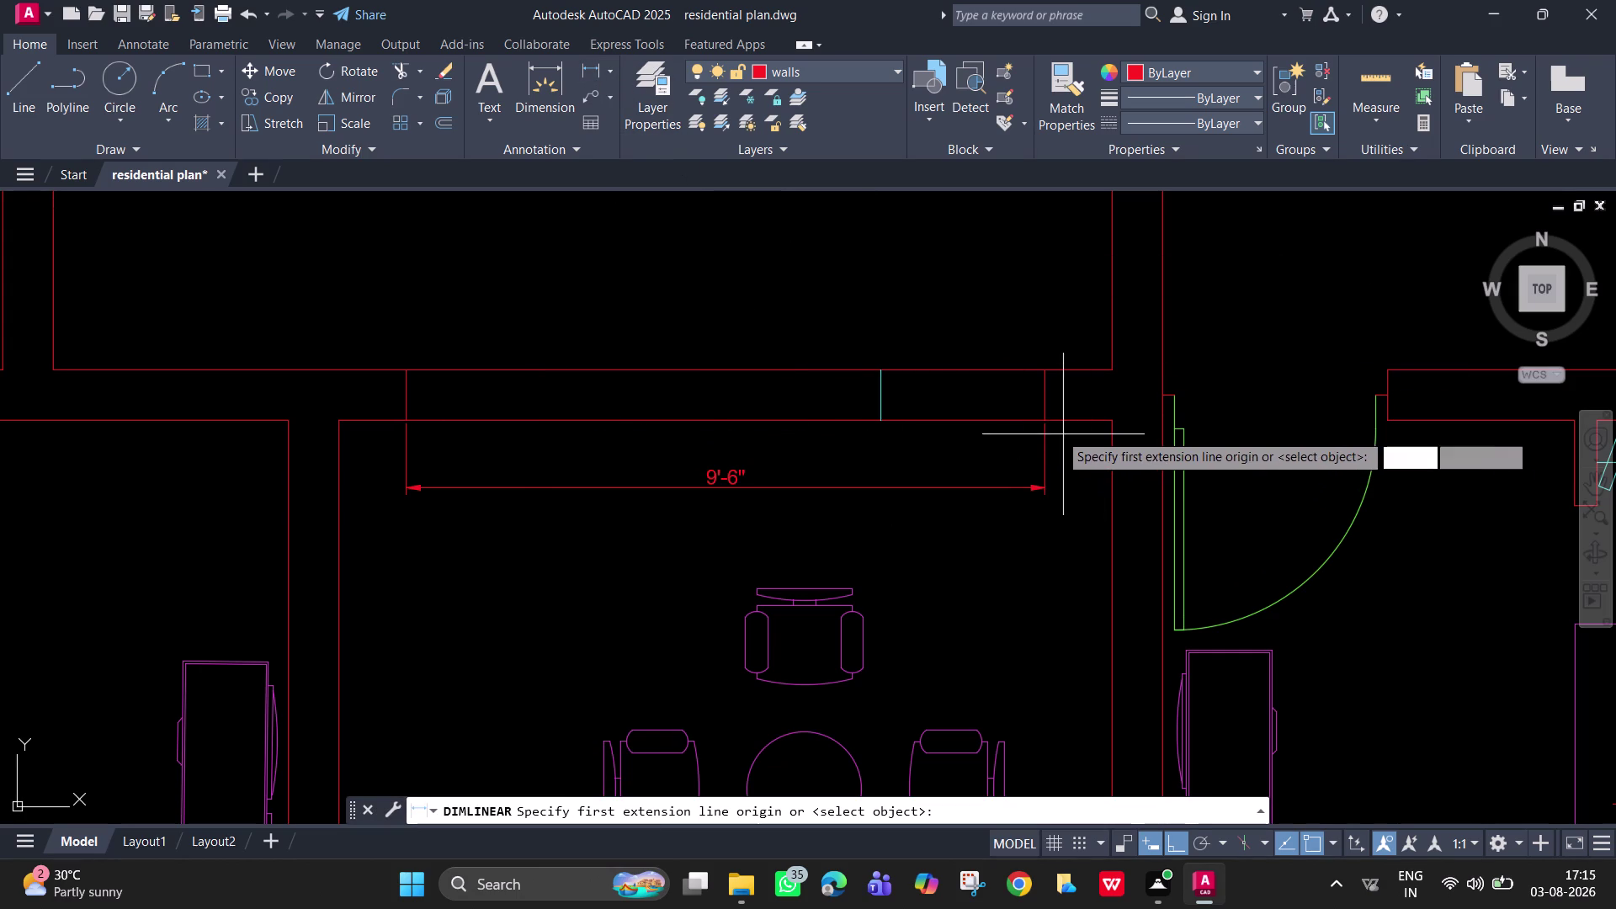
Place a 2'-5.4" linear dimension from the span's right end to the short wall line.
click(1046, 424)
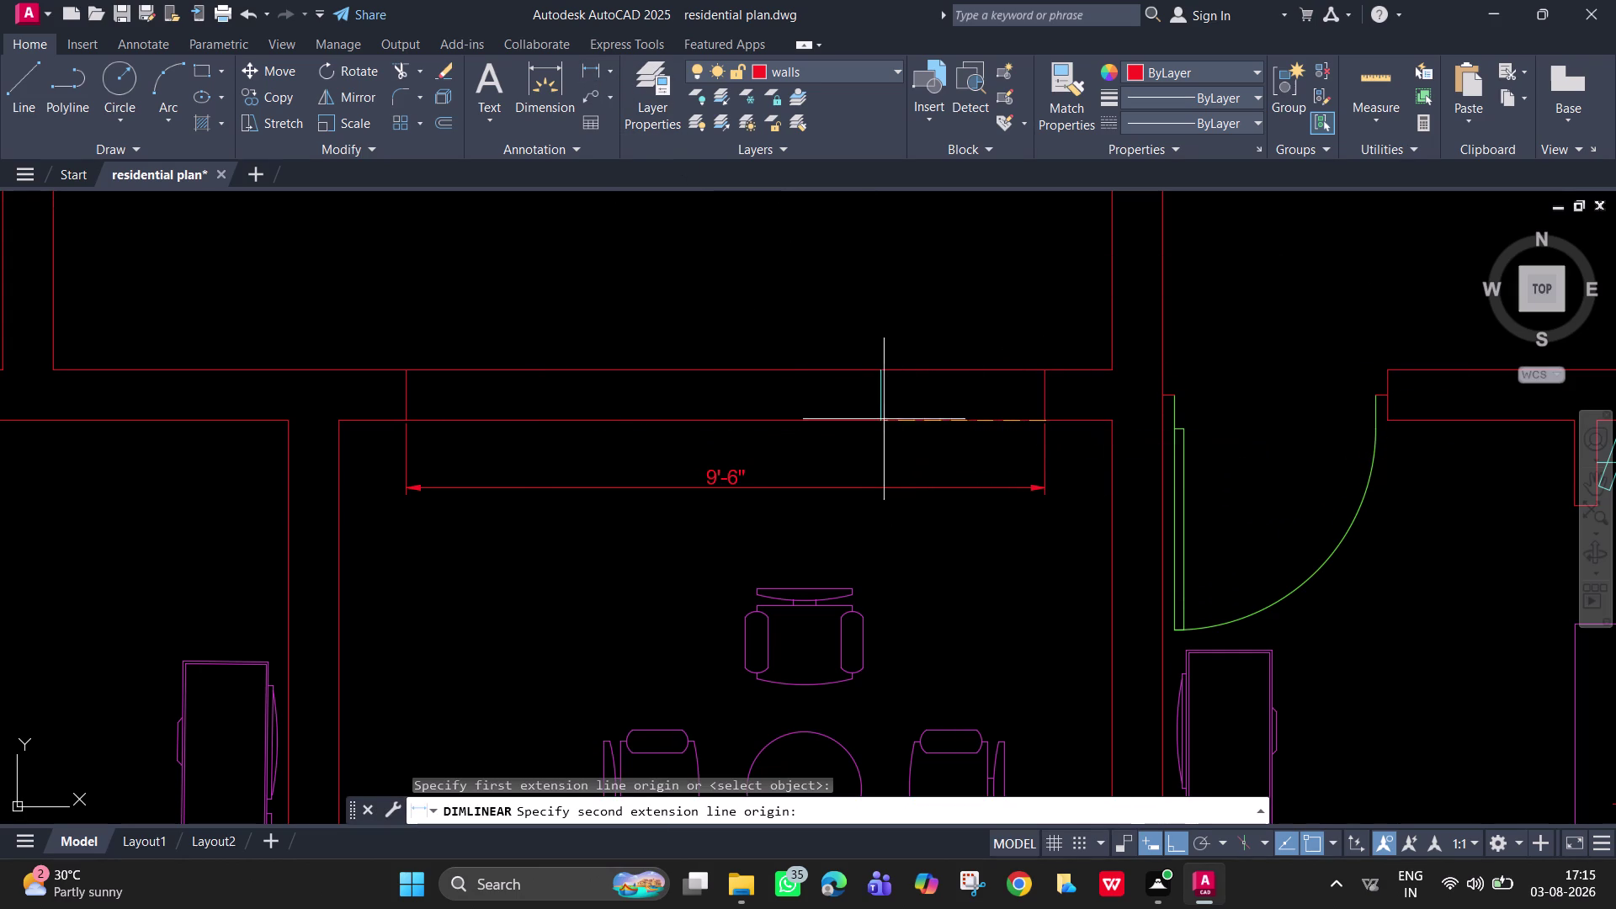
click(877, 419)
click(872, 445)
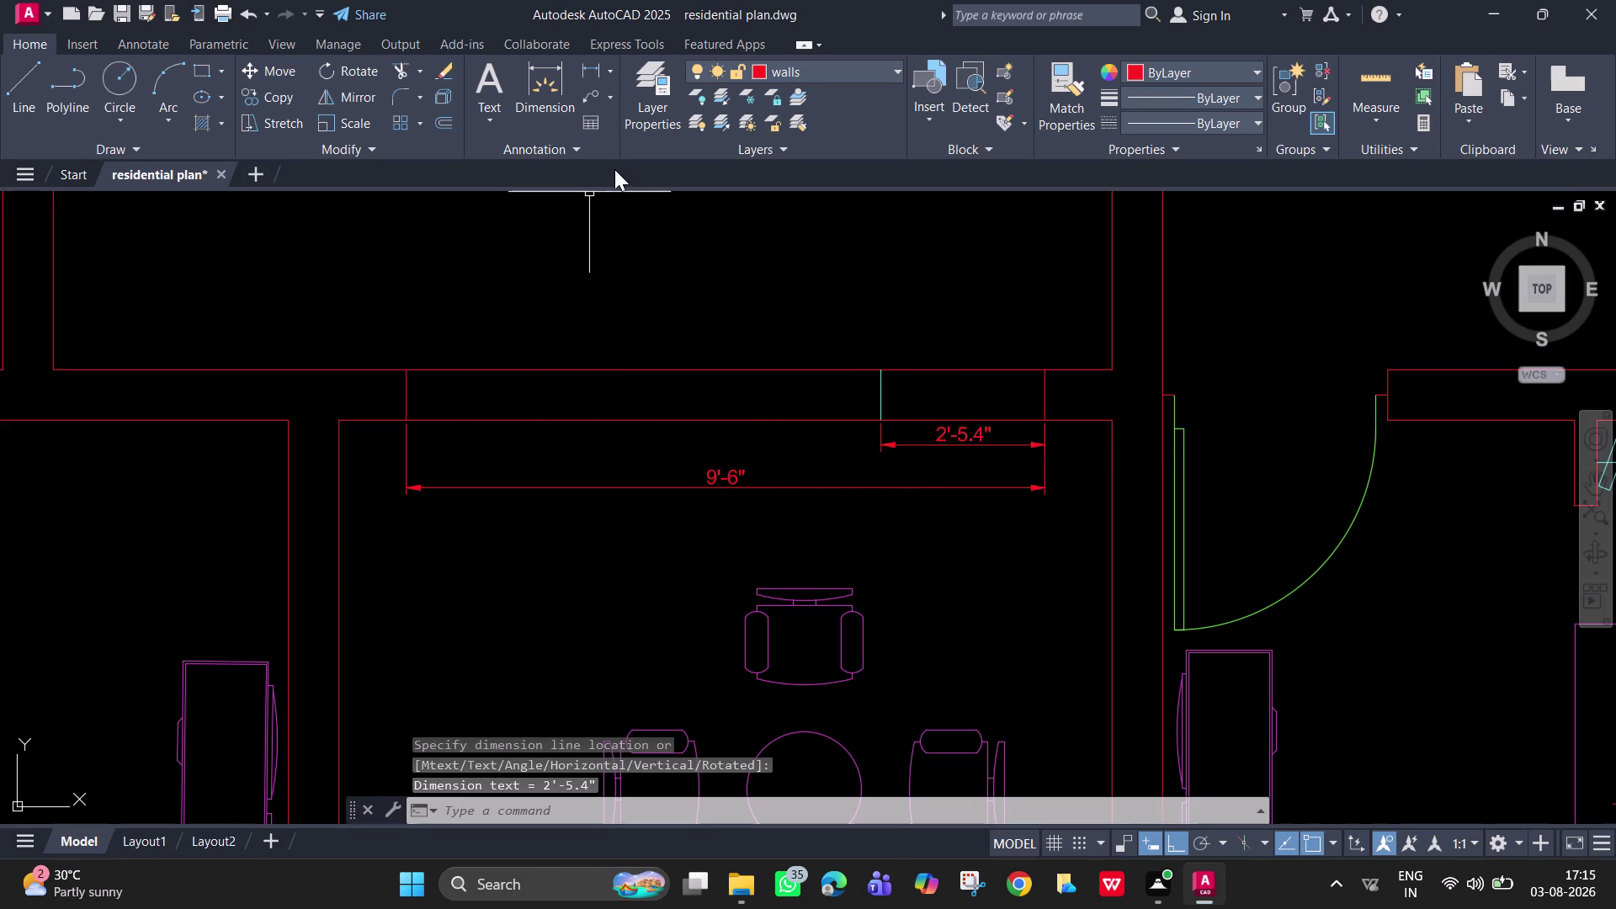
Try a line tracked 22'-5.4" from the span's left end, then cancel it.
text(l)
key(space)
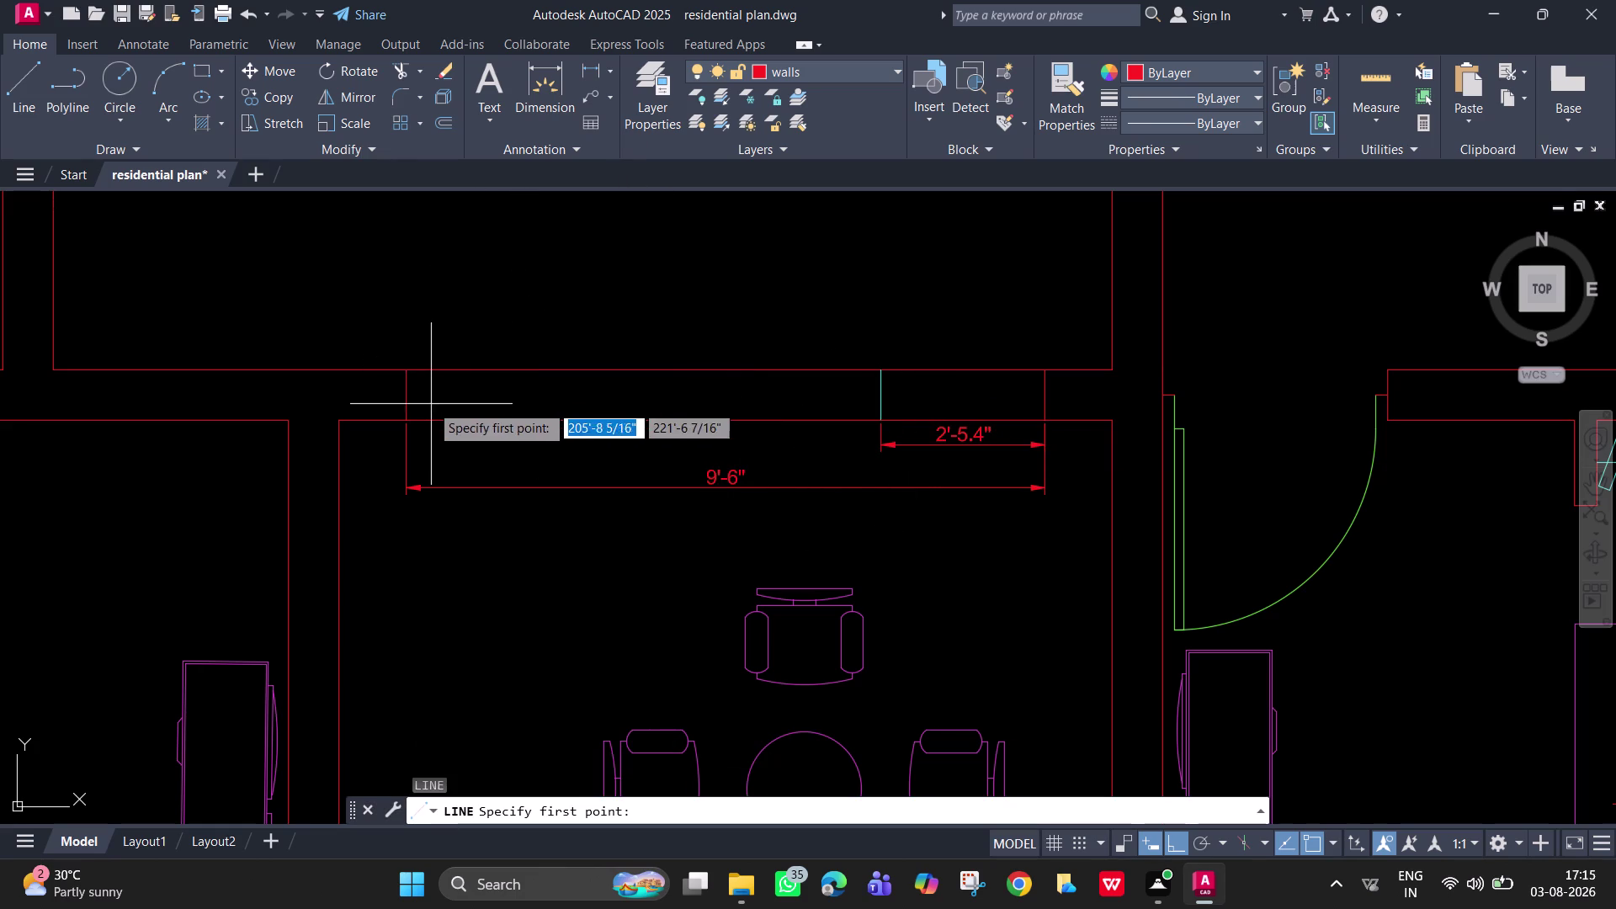
text(tk)
key(space)
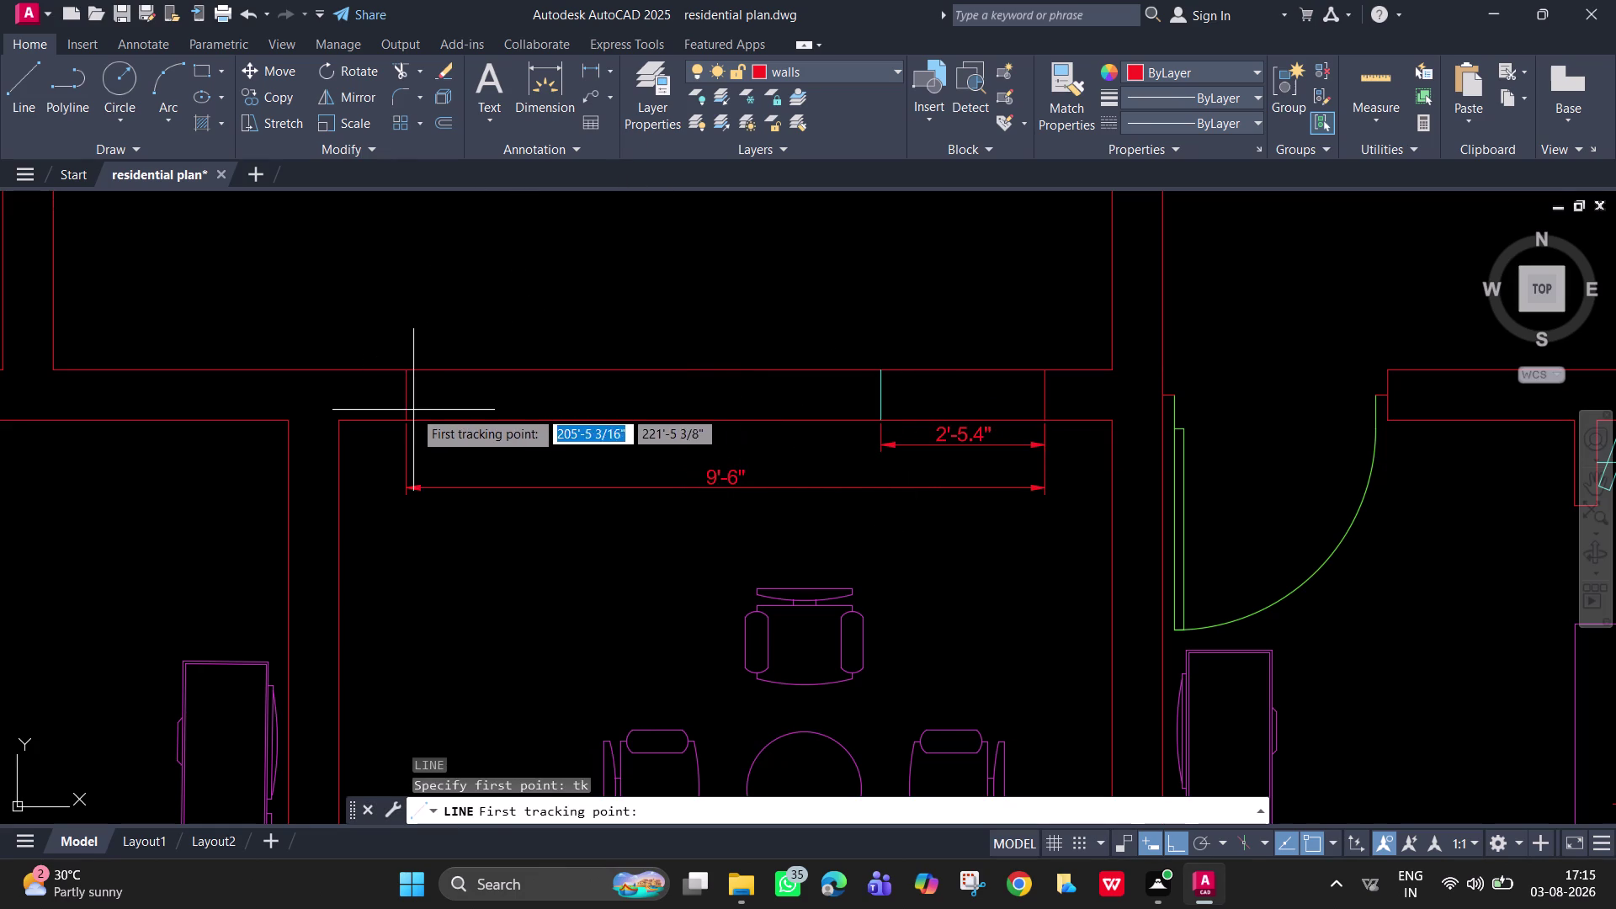
click(405, 419)
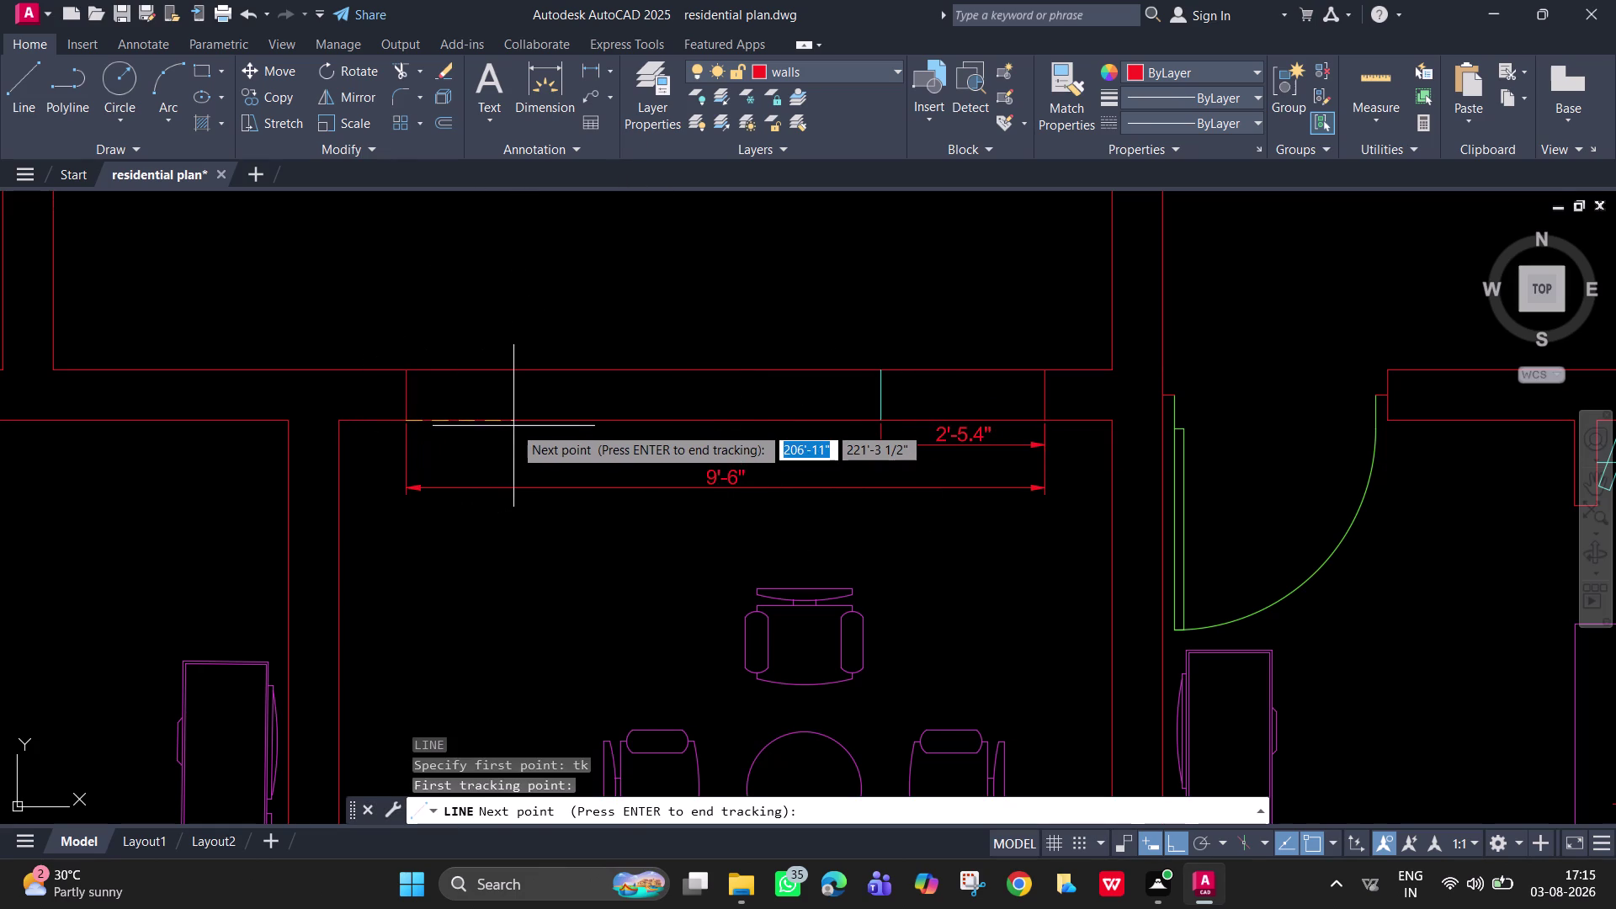
text(22')
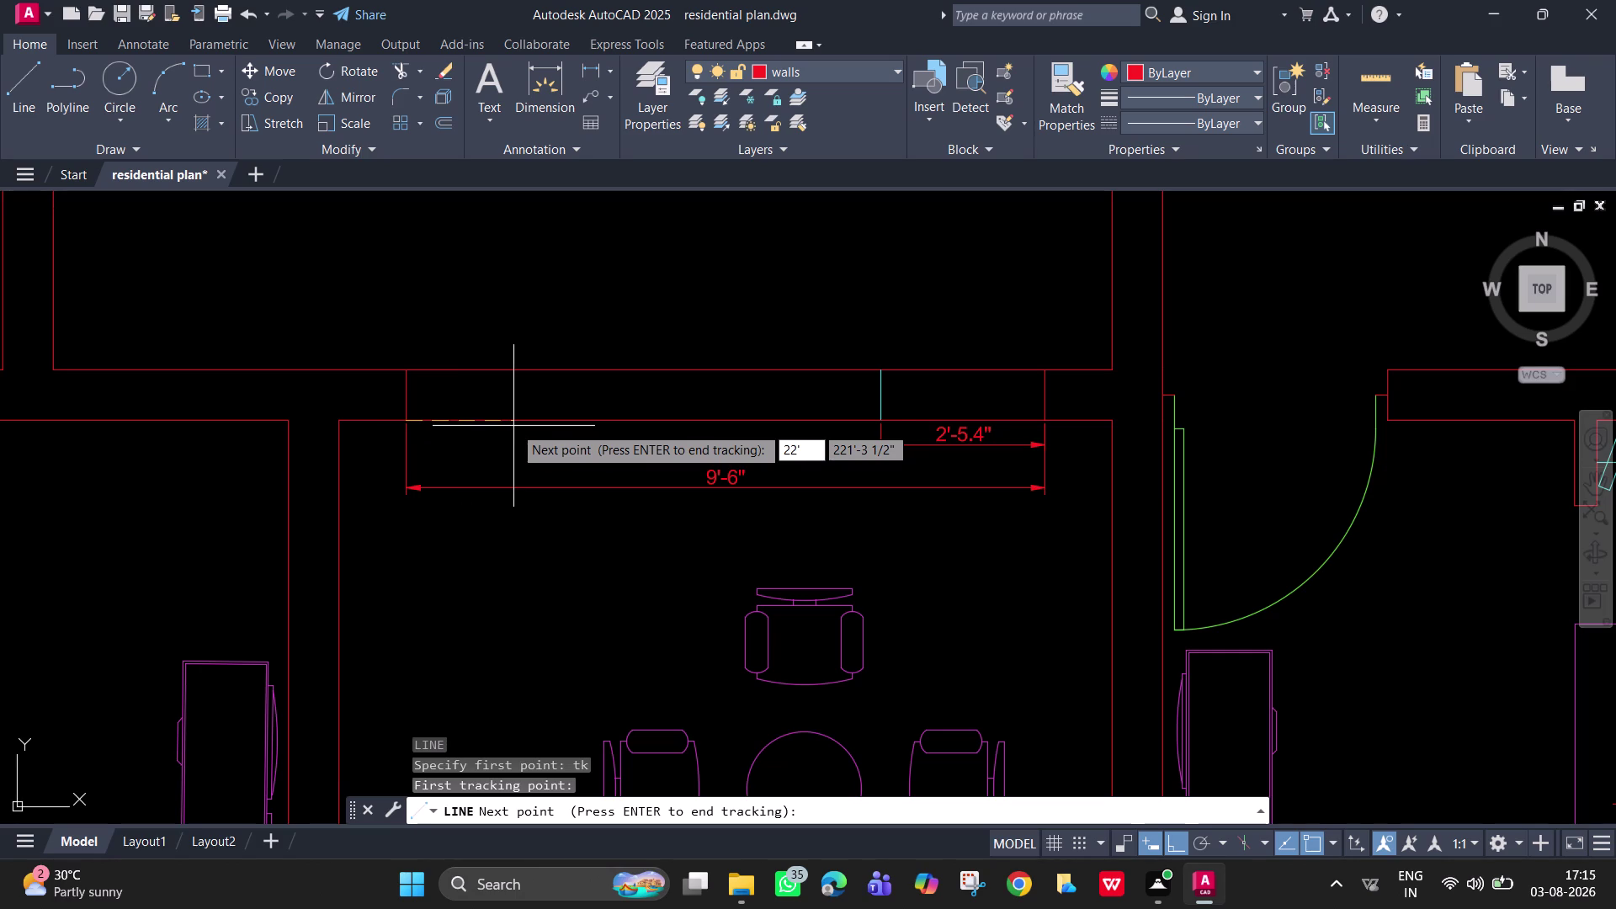
text(5.4)
text(")
key(Return)
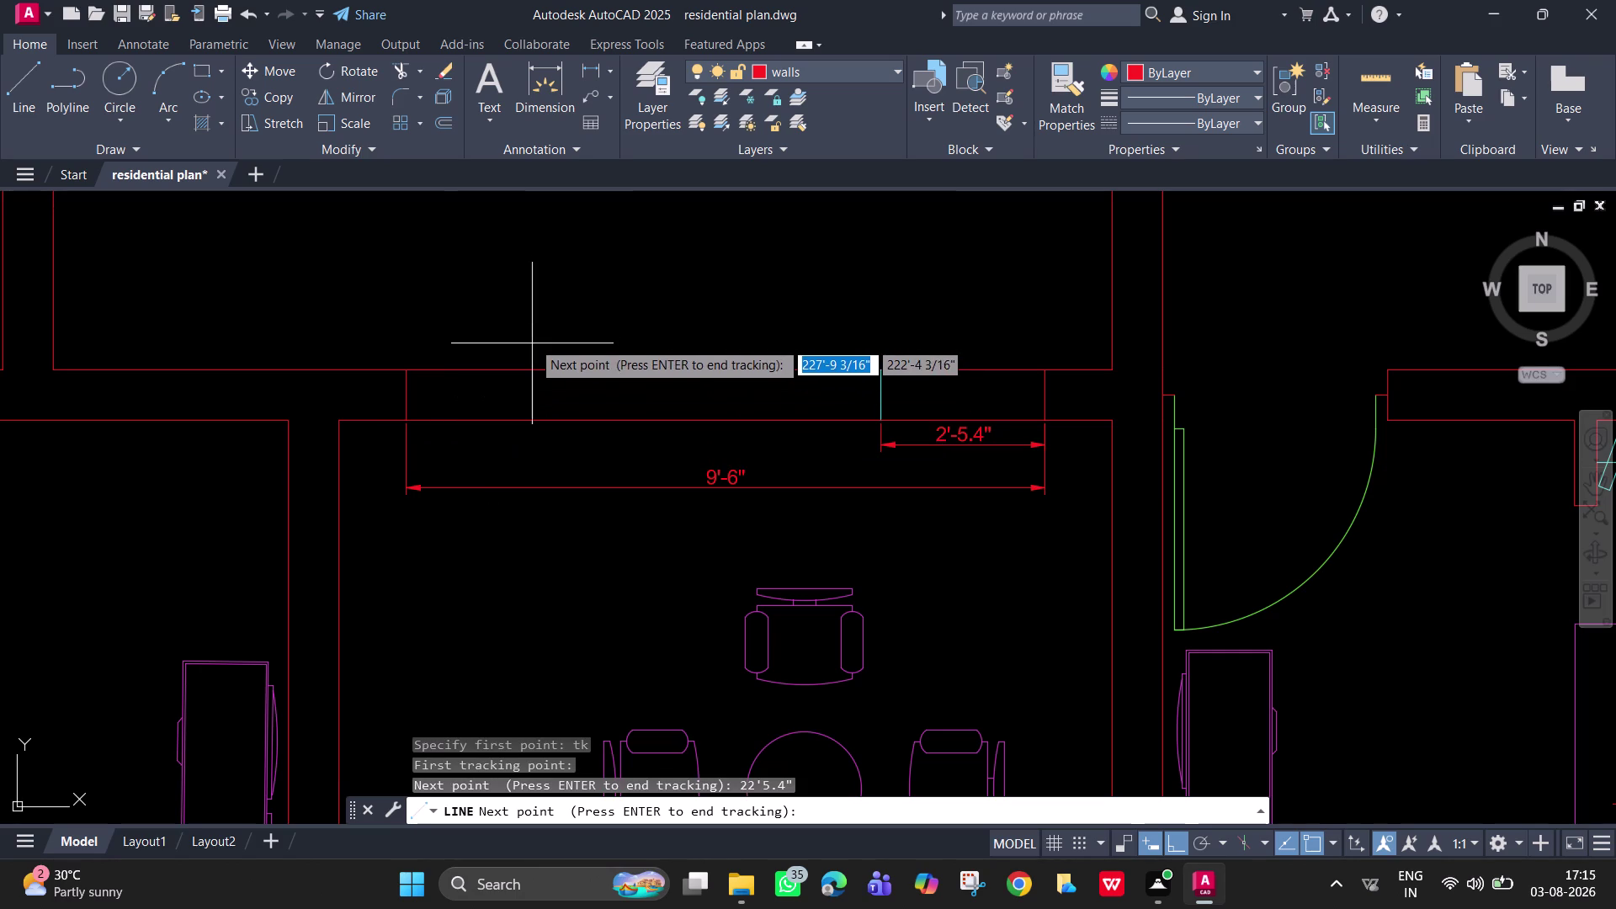
key(Return)
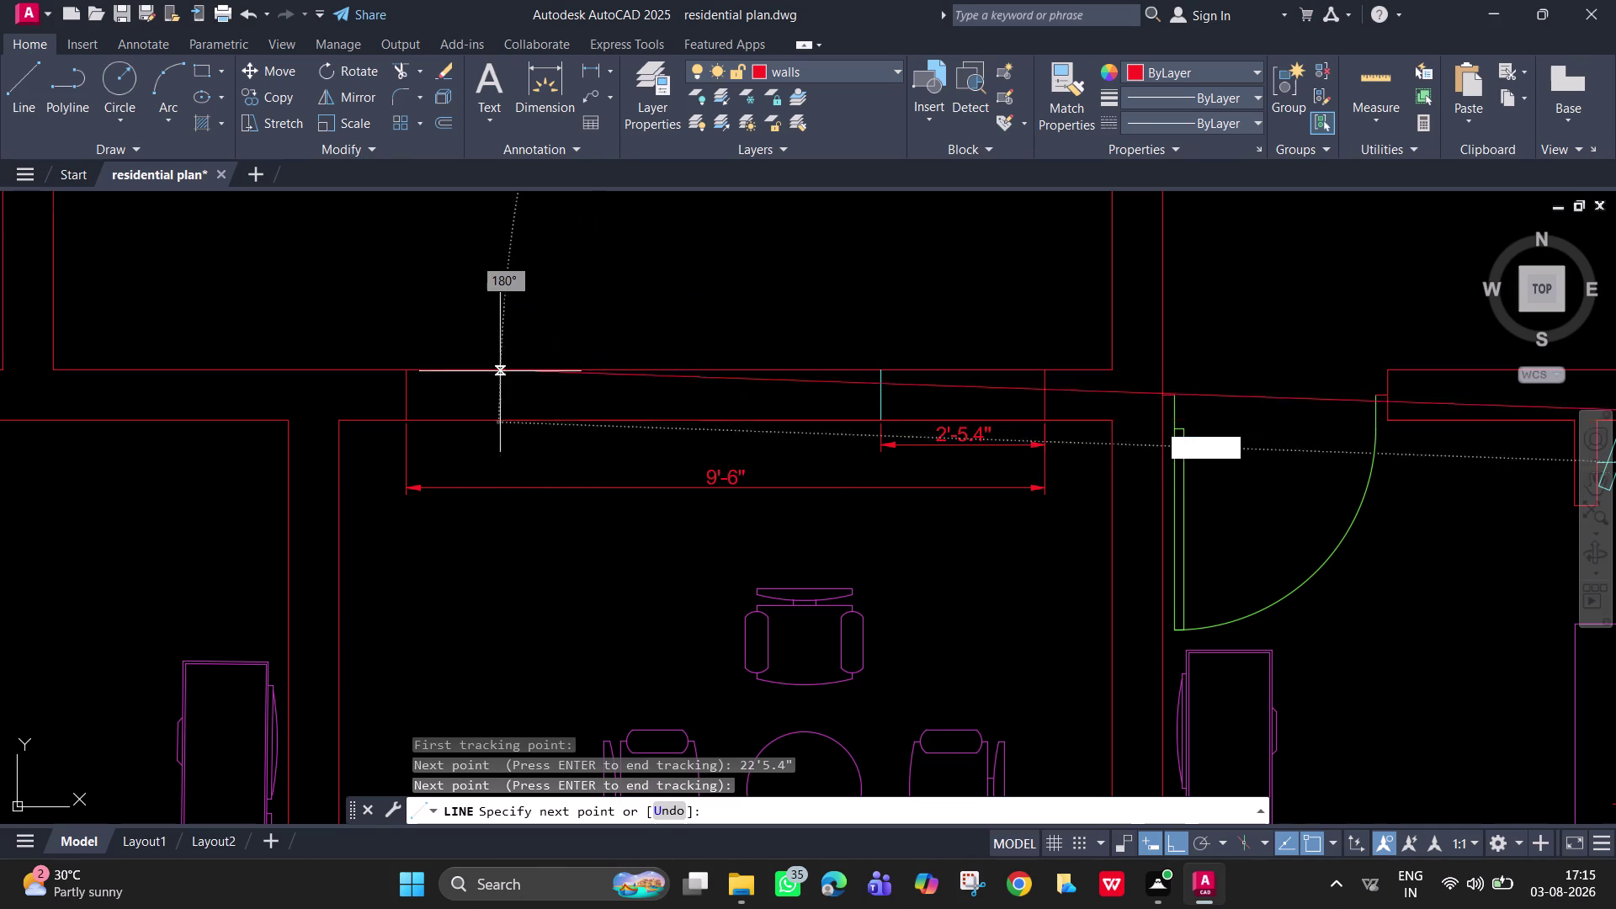
key(Escape)
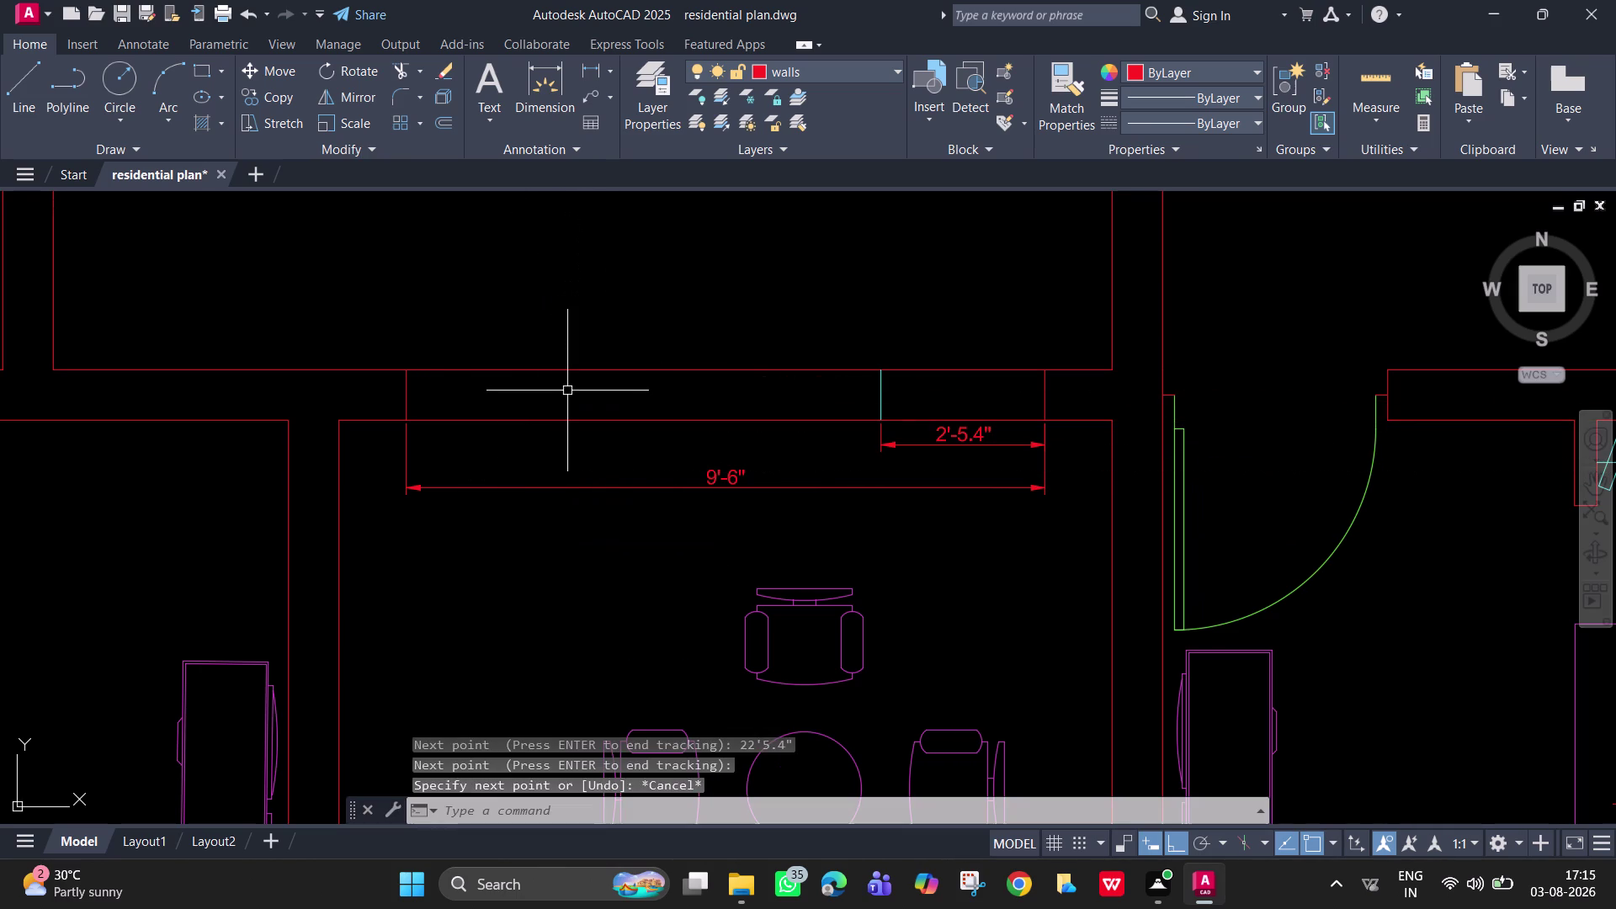
key(Escape)
Draw an edge line across the wall, tracked 2'-5.4" from the span's left end.
text(l)
key(space)
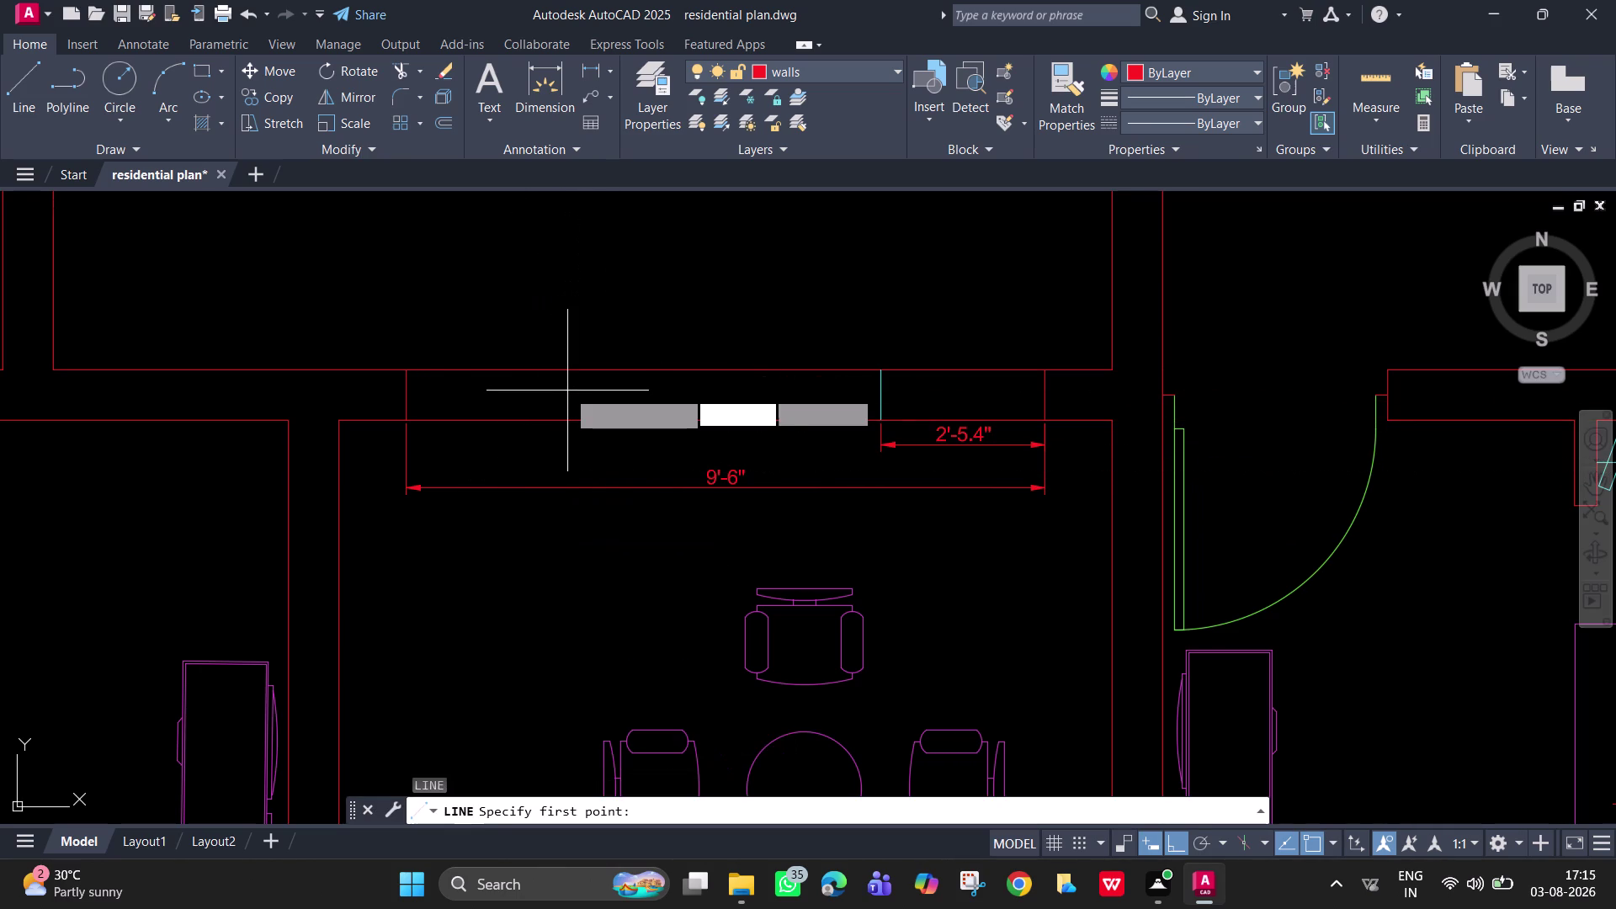
text(tk)
key(space)
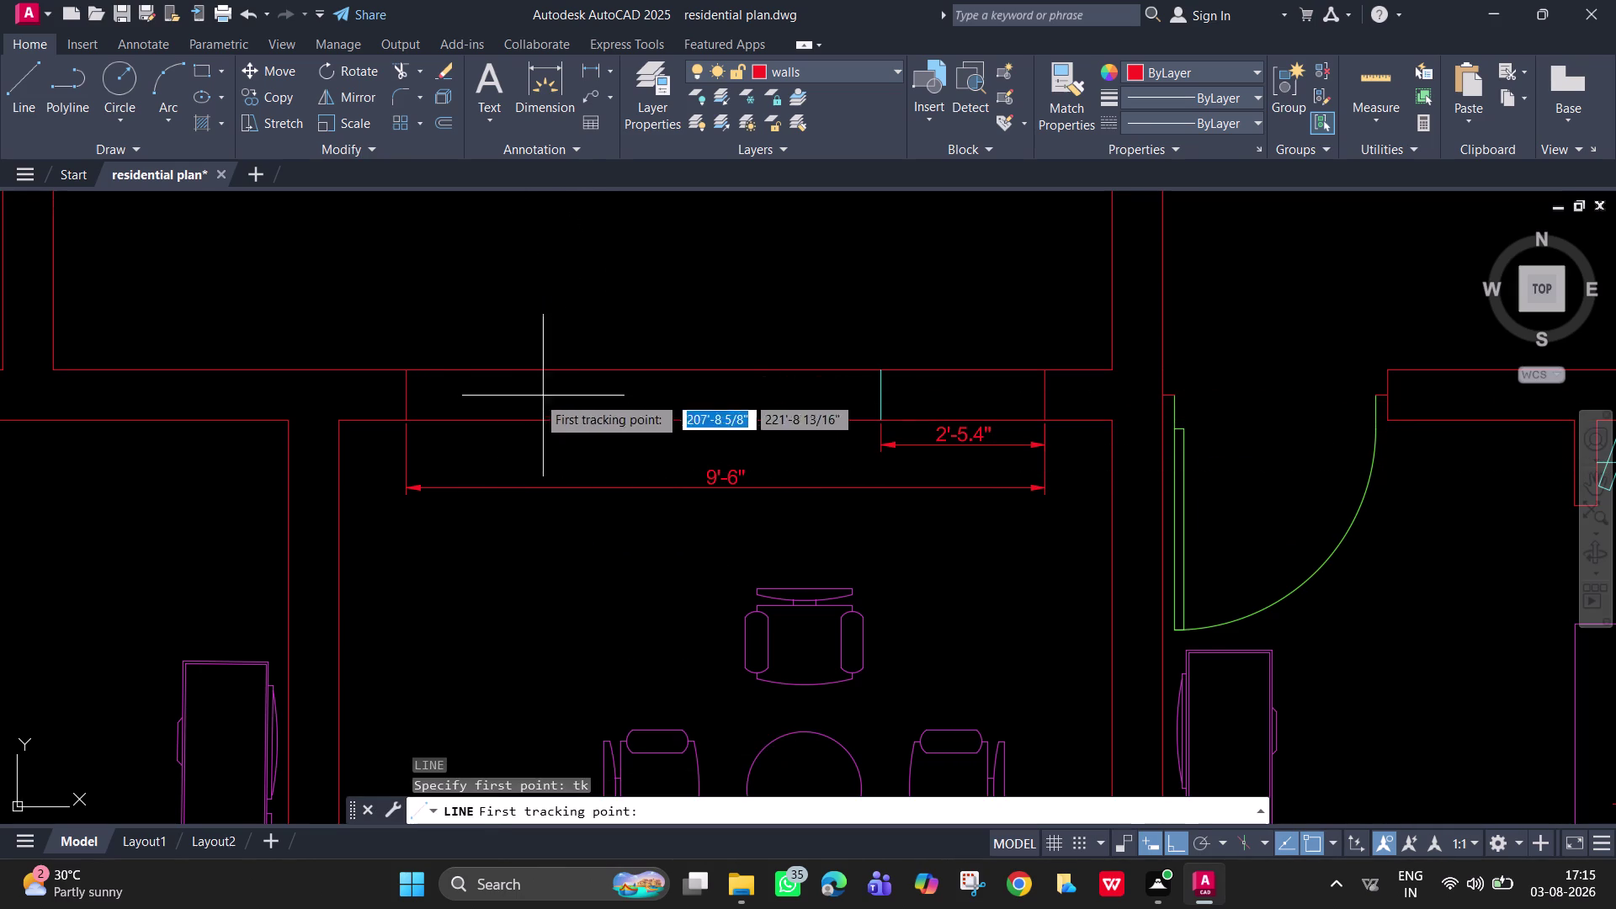
click(402, 419)
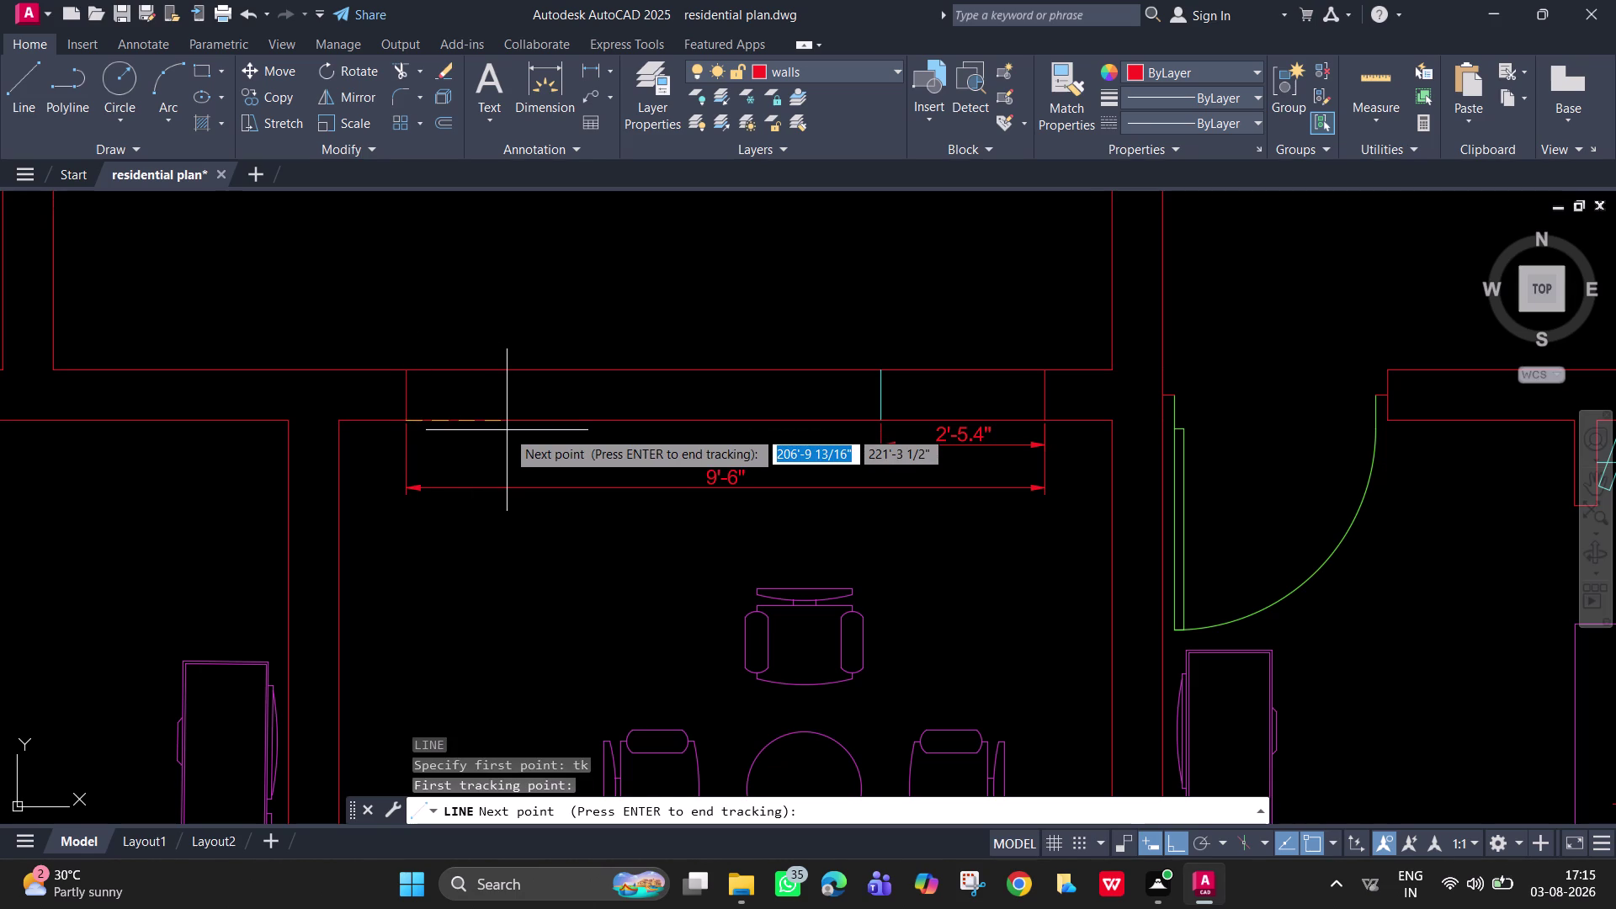
text(2'5.)
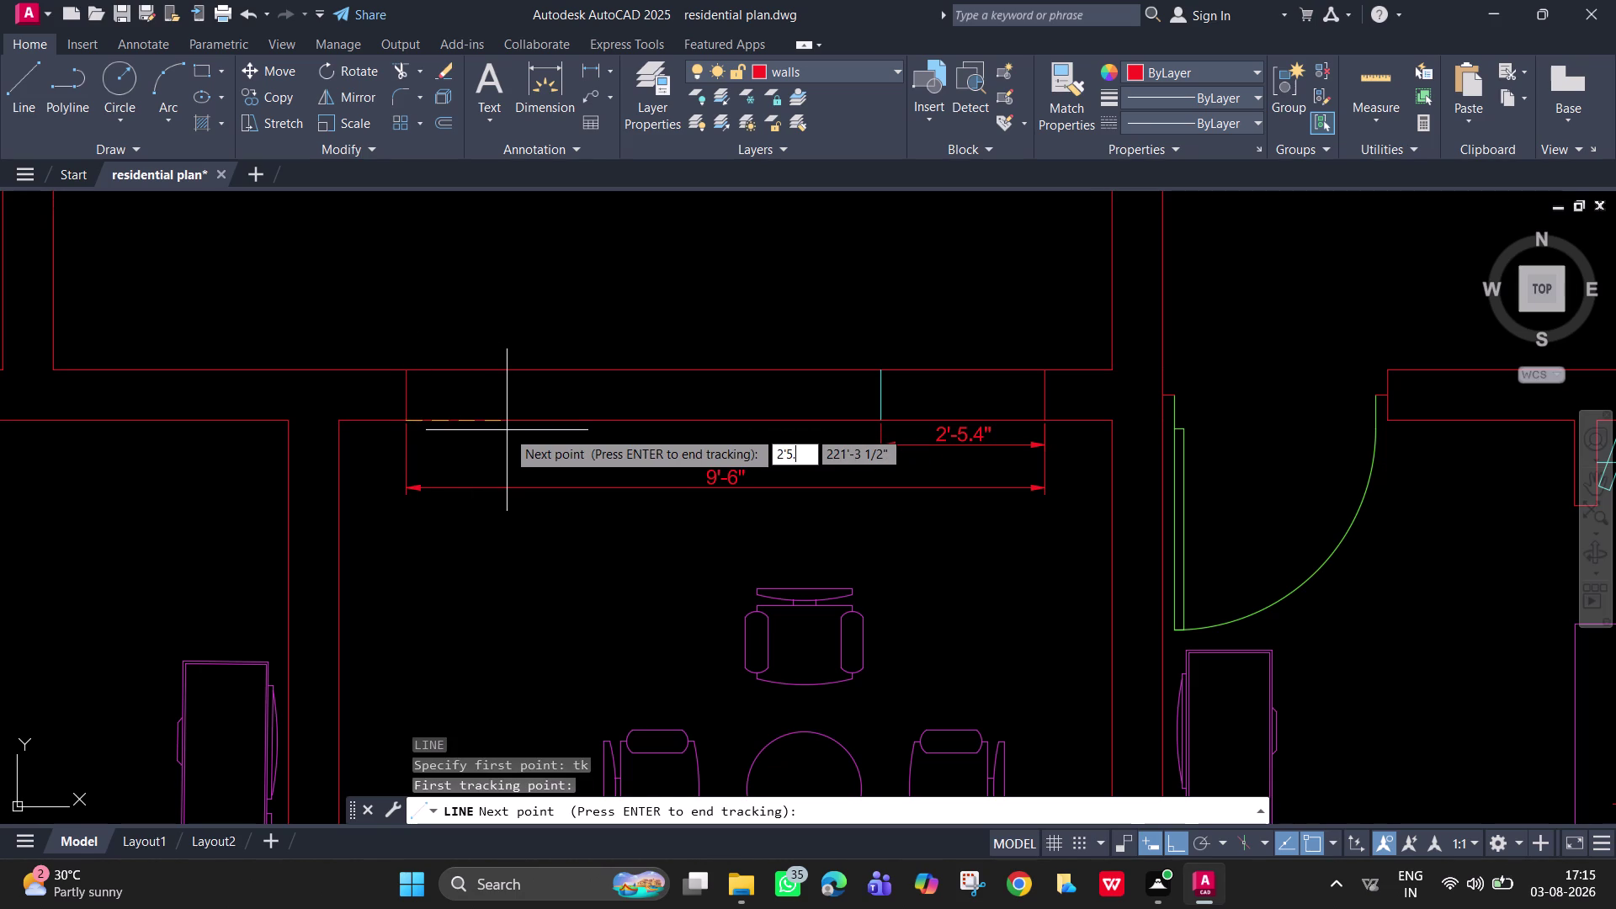
text(4)
key(shift+quotedbl)
key(Return)
key(Return)
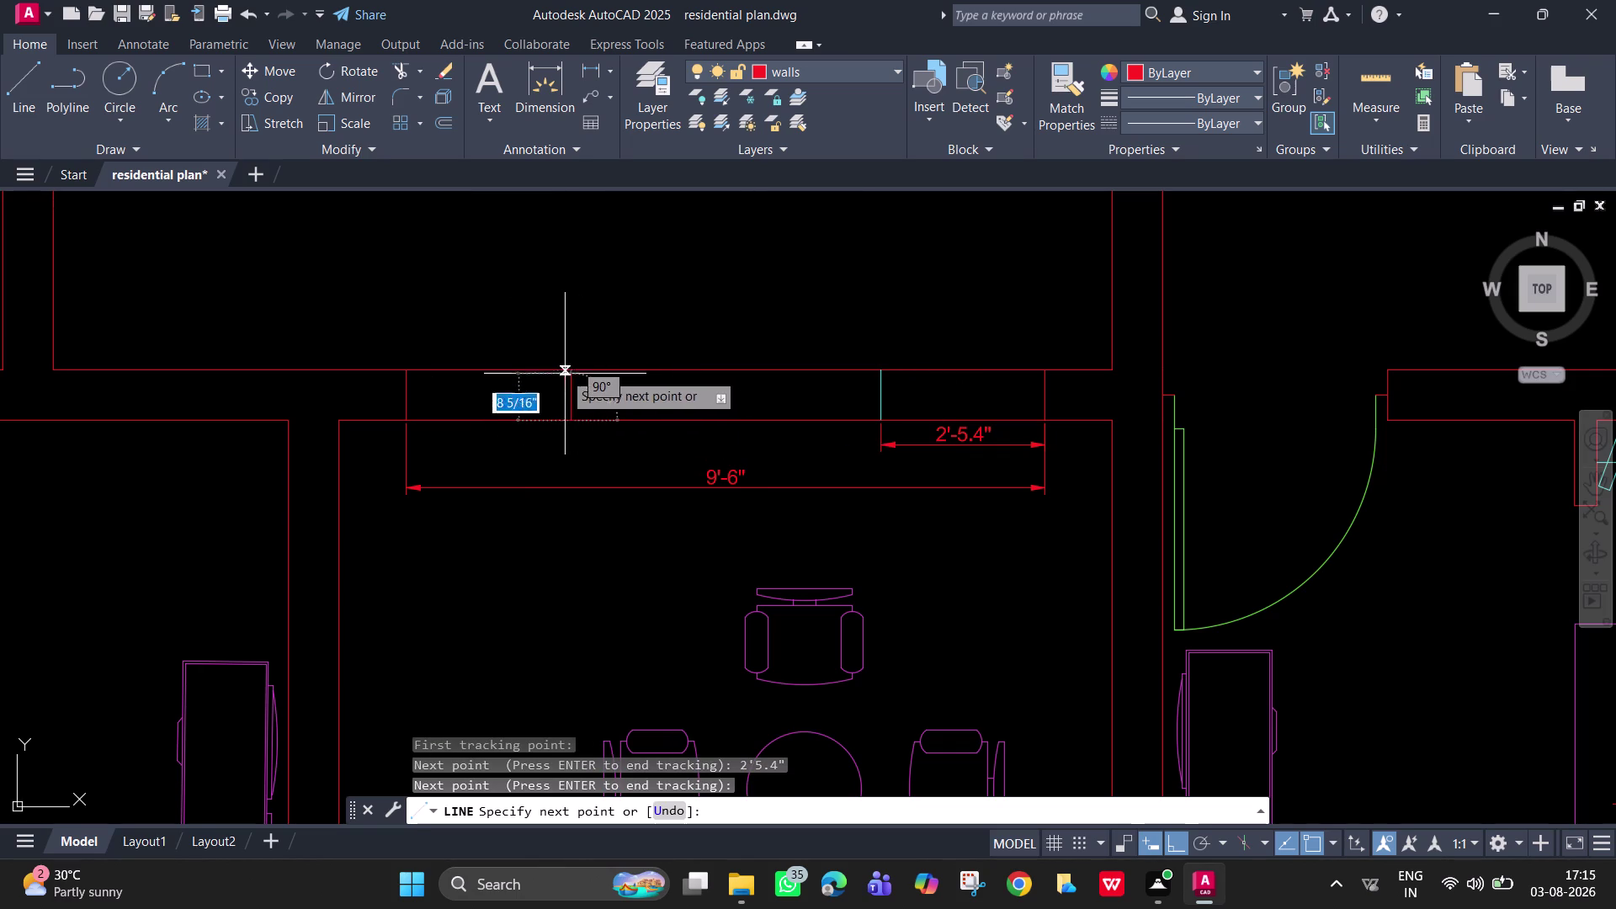
click(569, 372)
key(Escape)
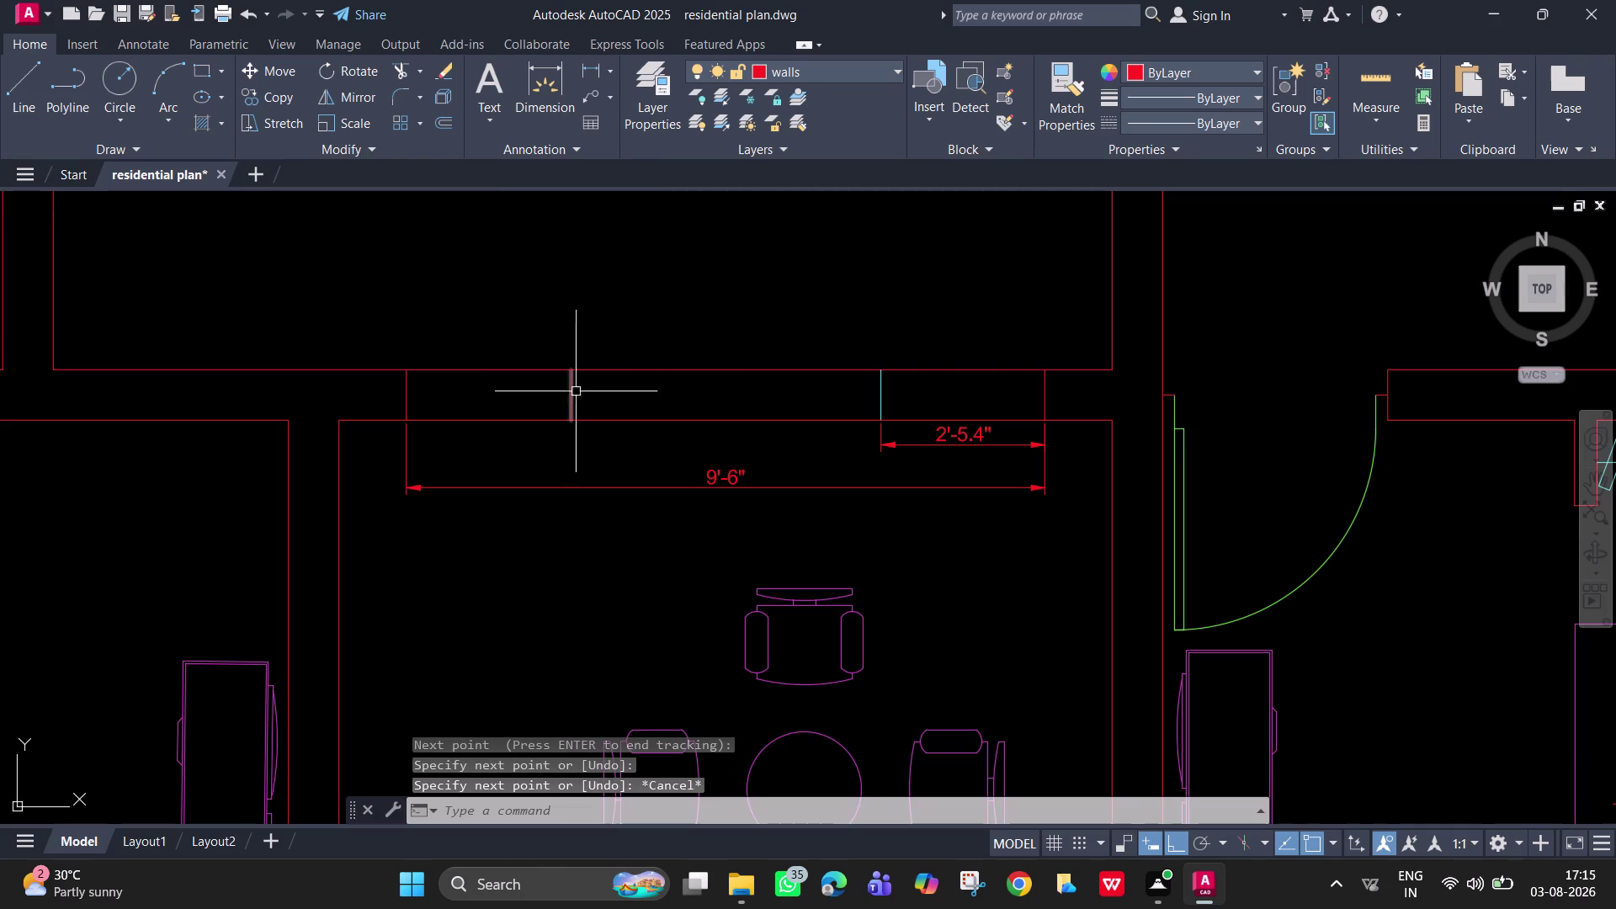
Move the short opening-edge line onto the walls layer.
click(882, 408)
click(845, 69)
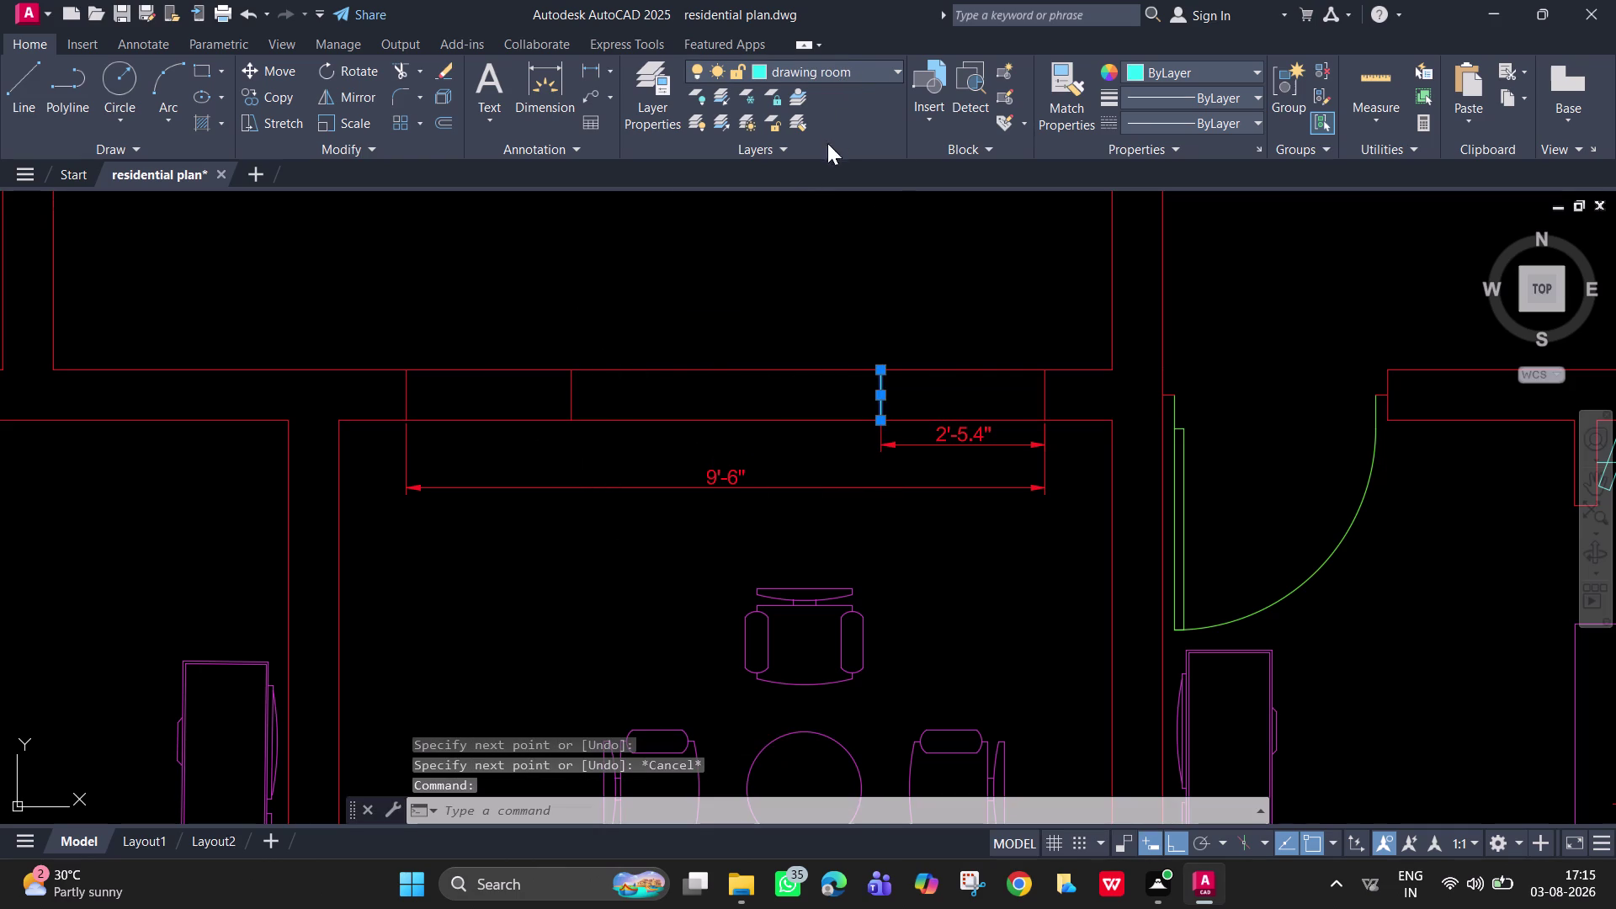
click(855, 262)
key(Escape)
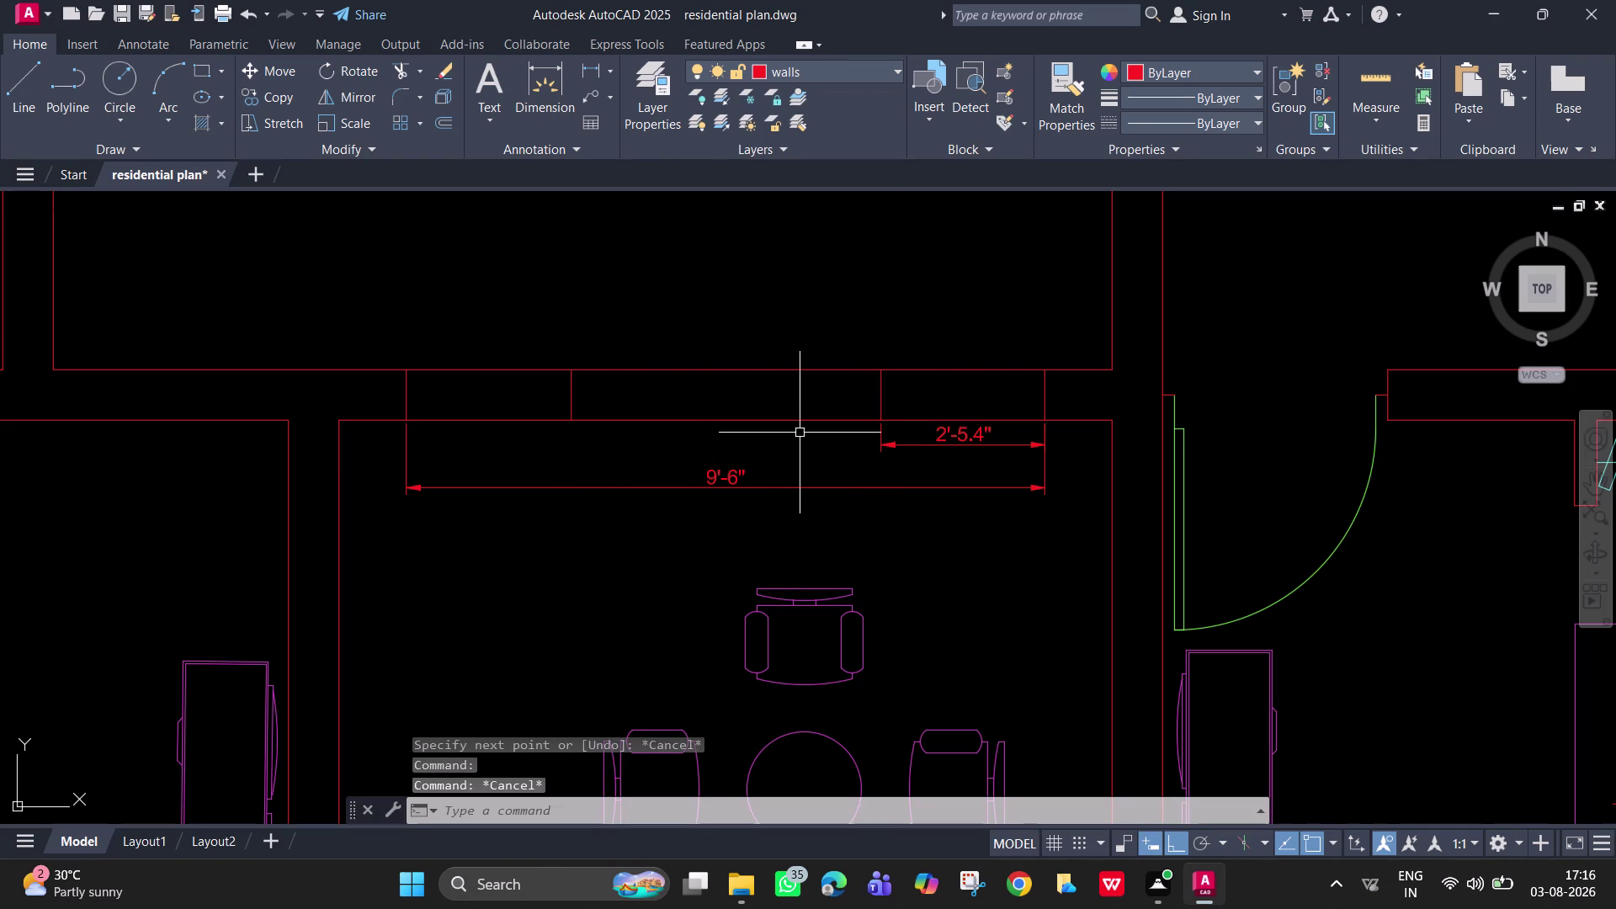
Draw a 2" line from the opening's right edge.
text(l)
key(space)
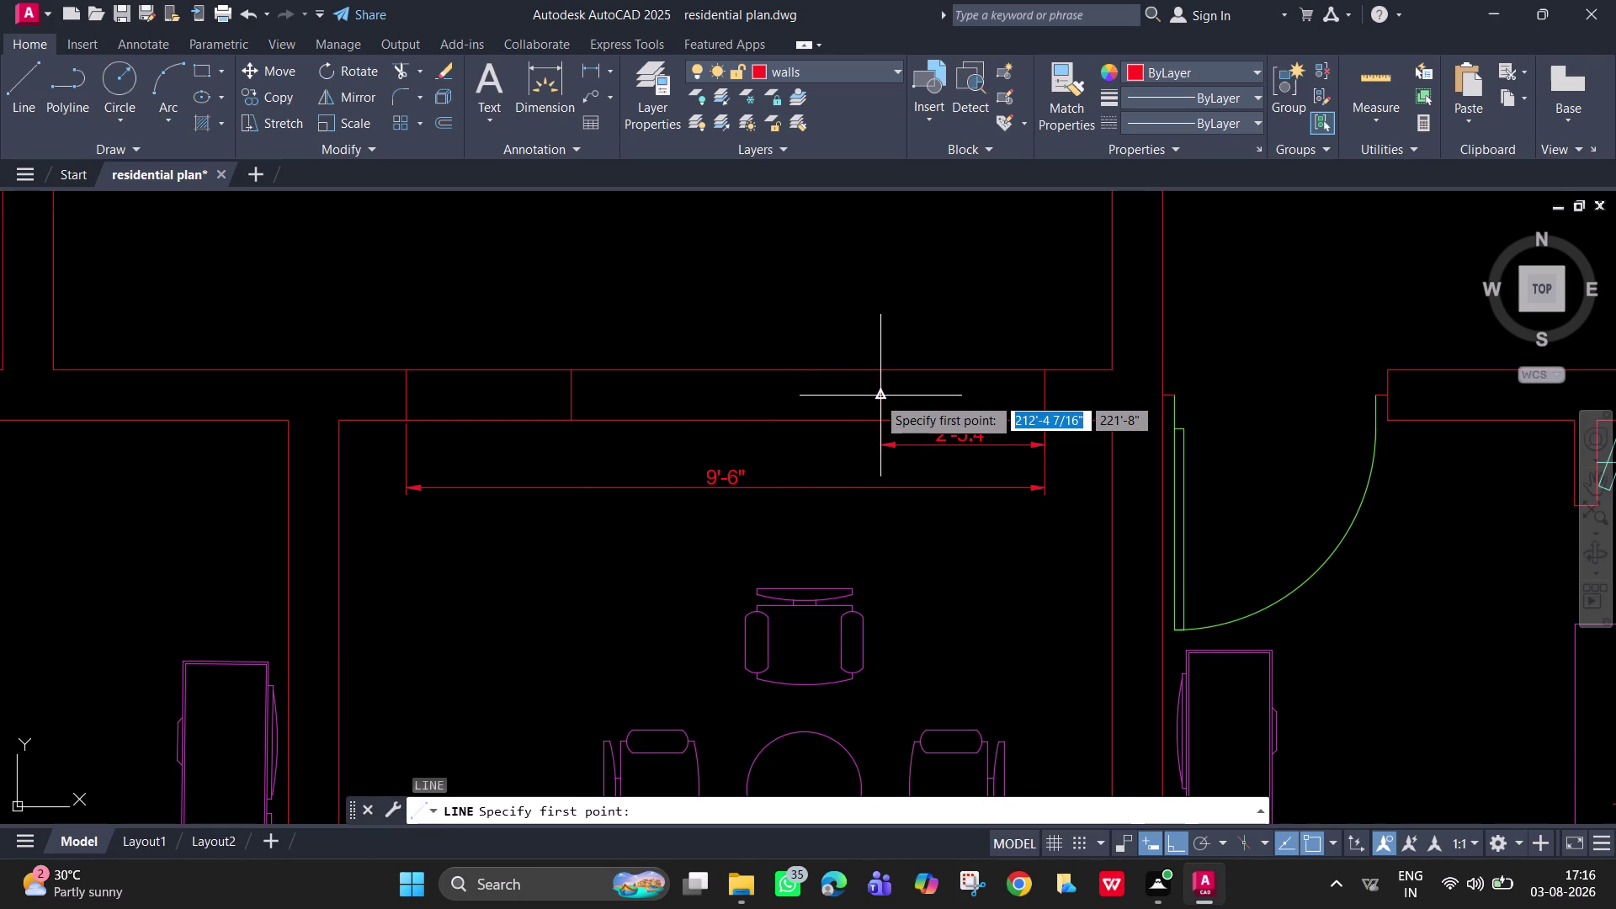
click(877, 396)
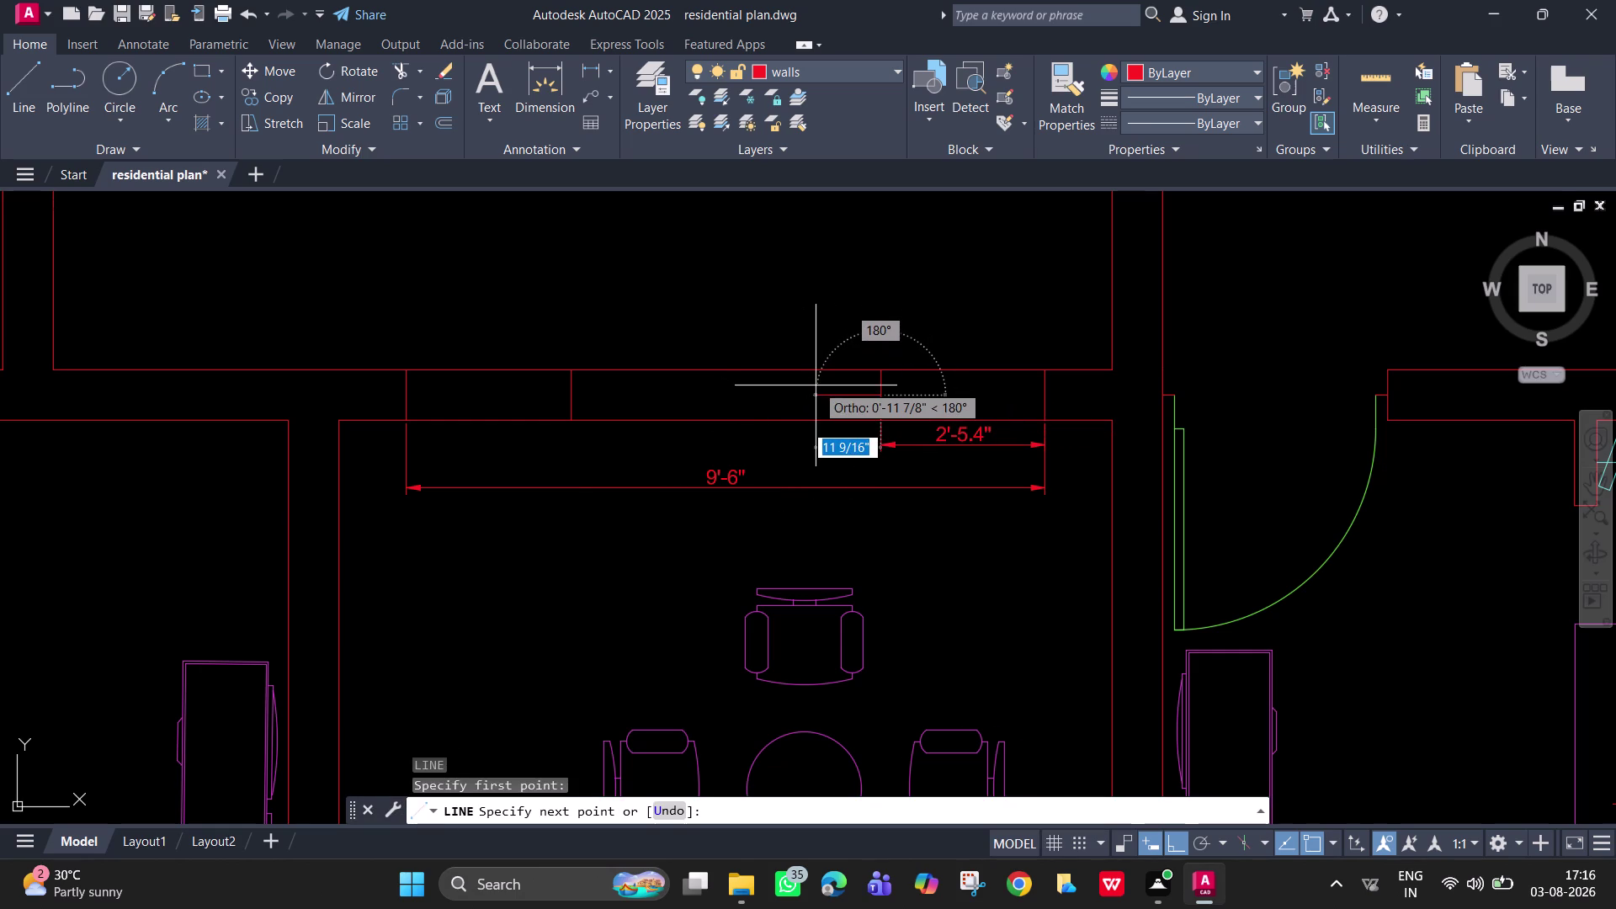
key(2)
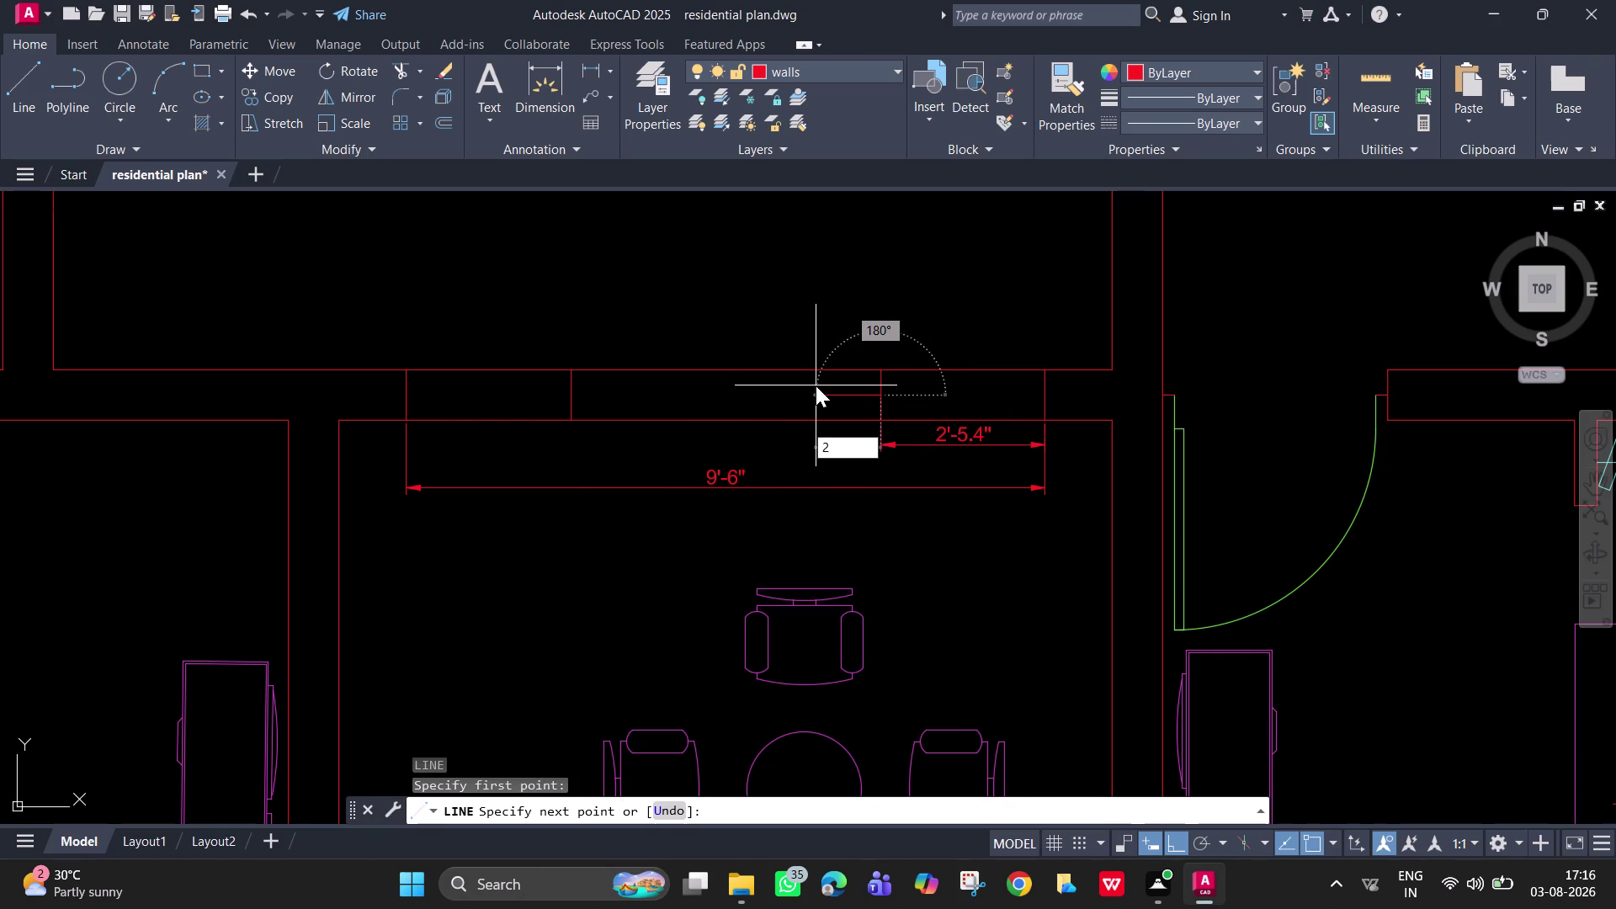
key(shift+quotedbl)
key(Return)
key(space)
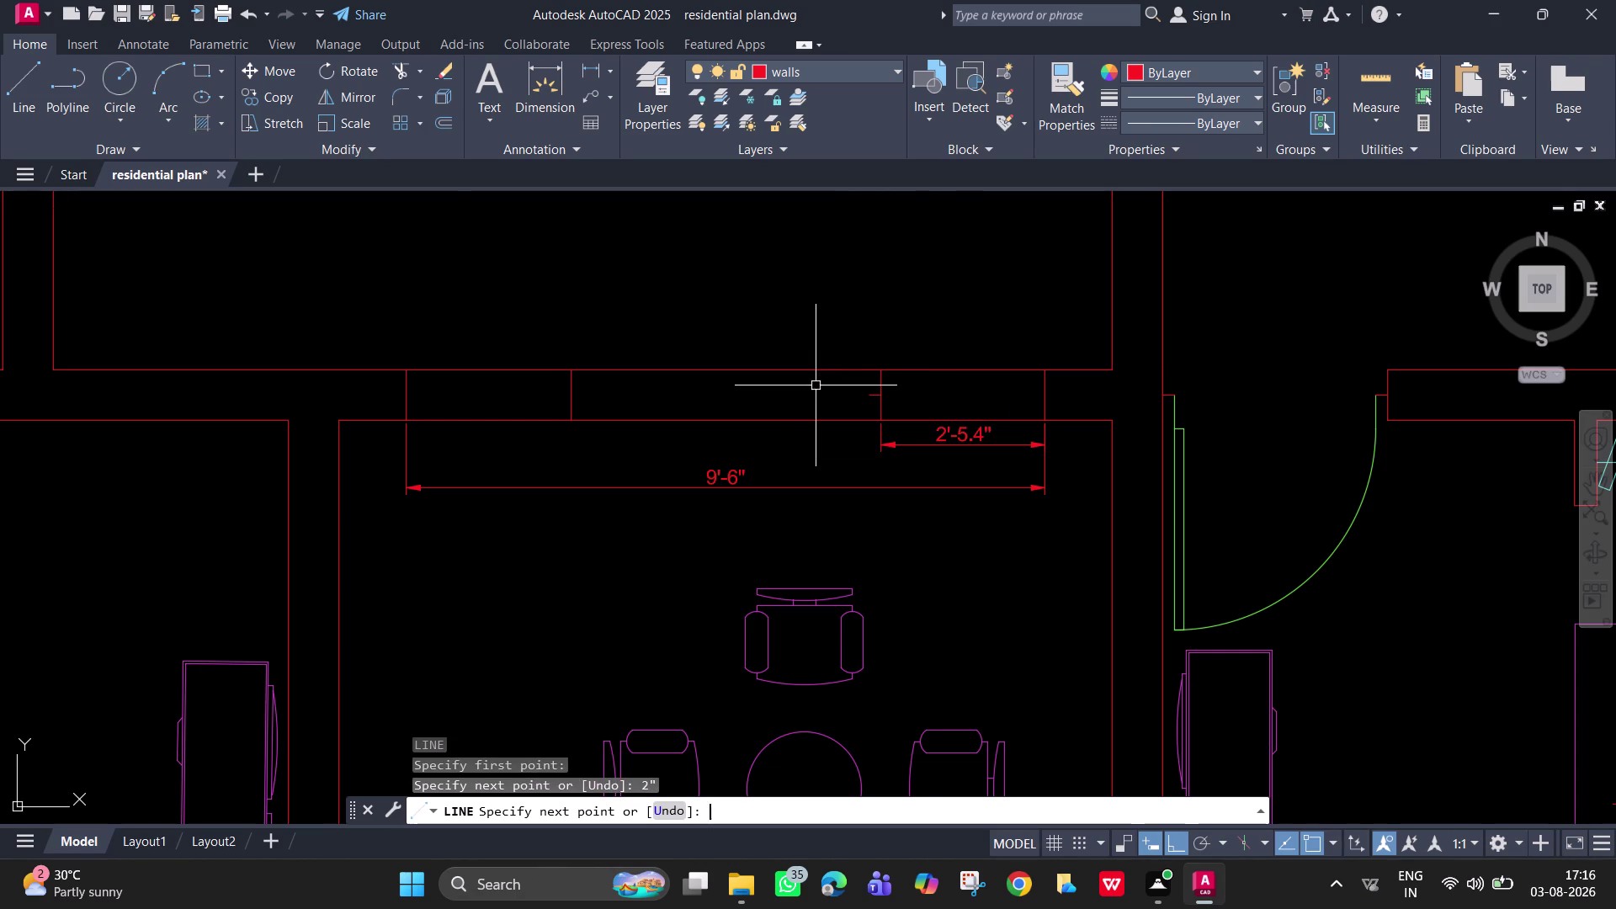
text(2)
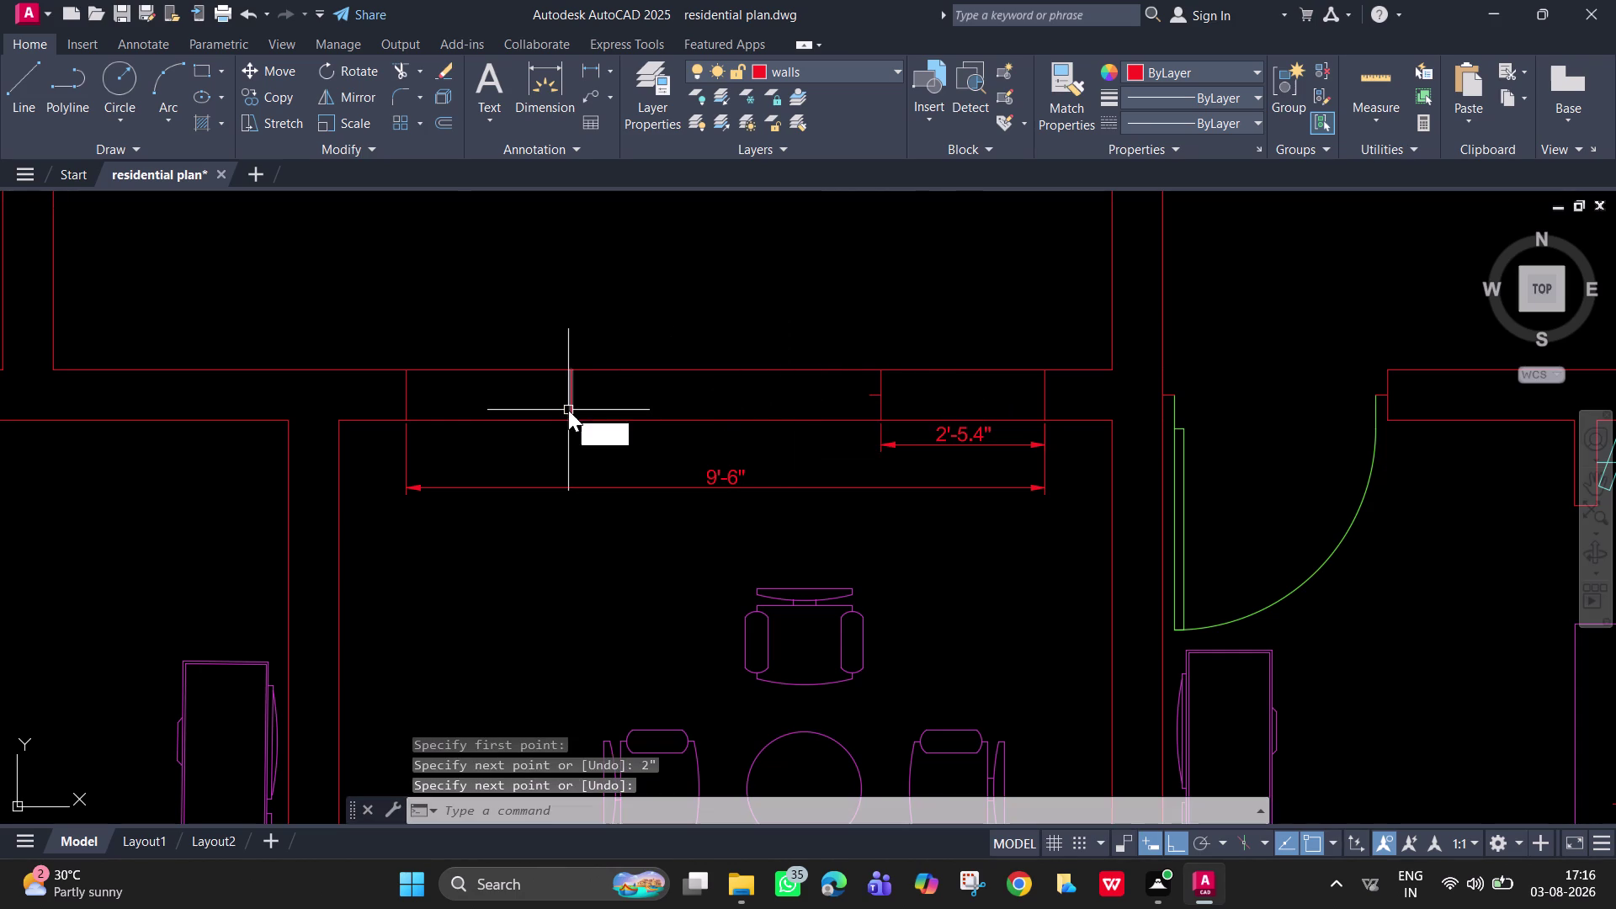
text(")
key(Return)
key(Escape)
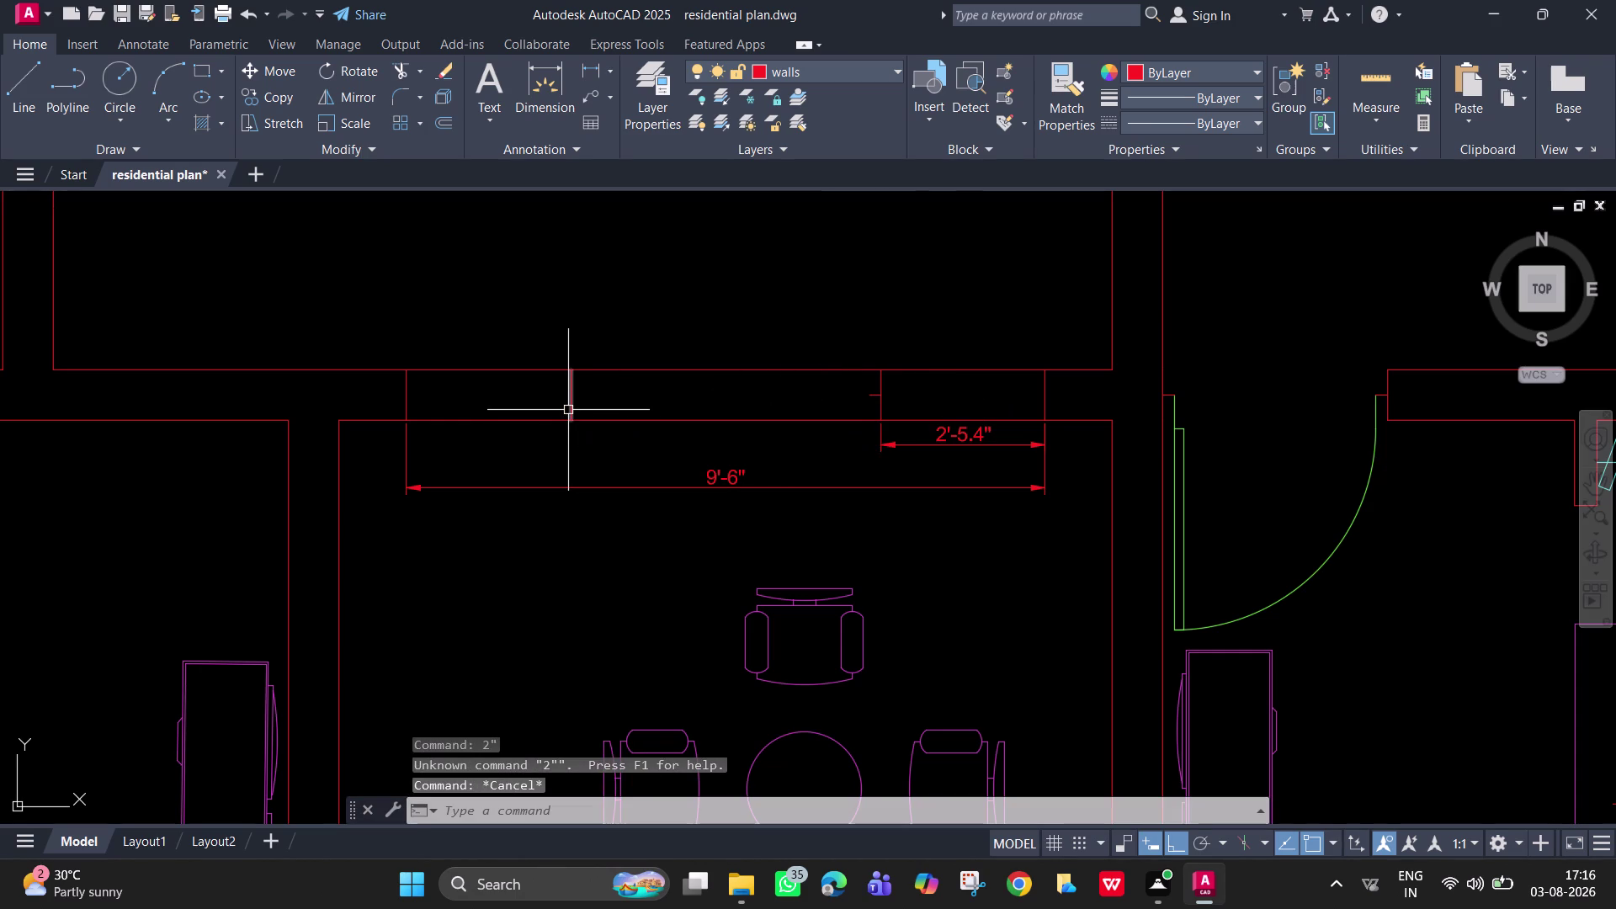
Draw a 2" line at the span's left end and delete the extra trial edge line.
text(l)
key(space)
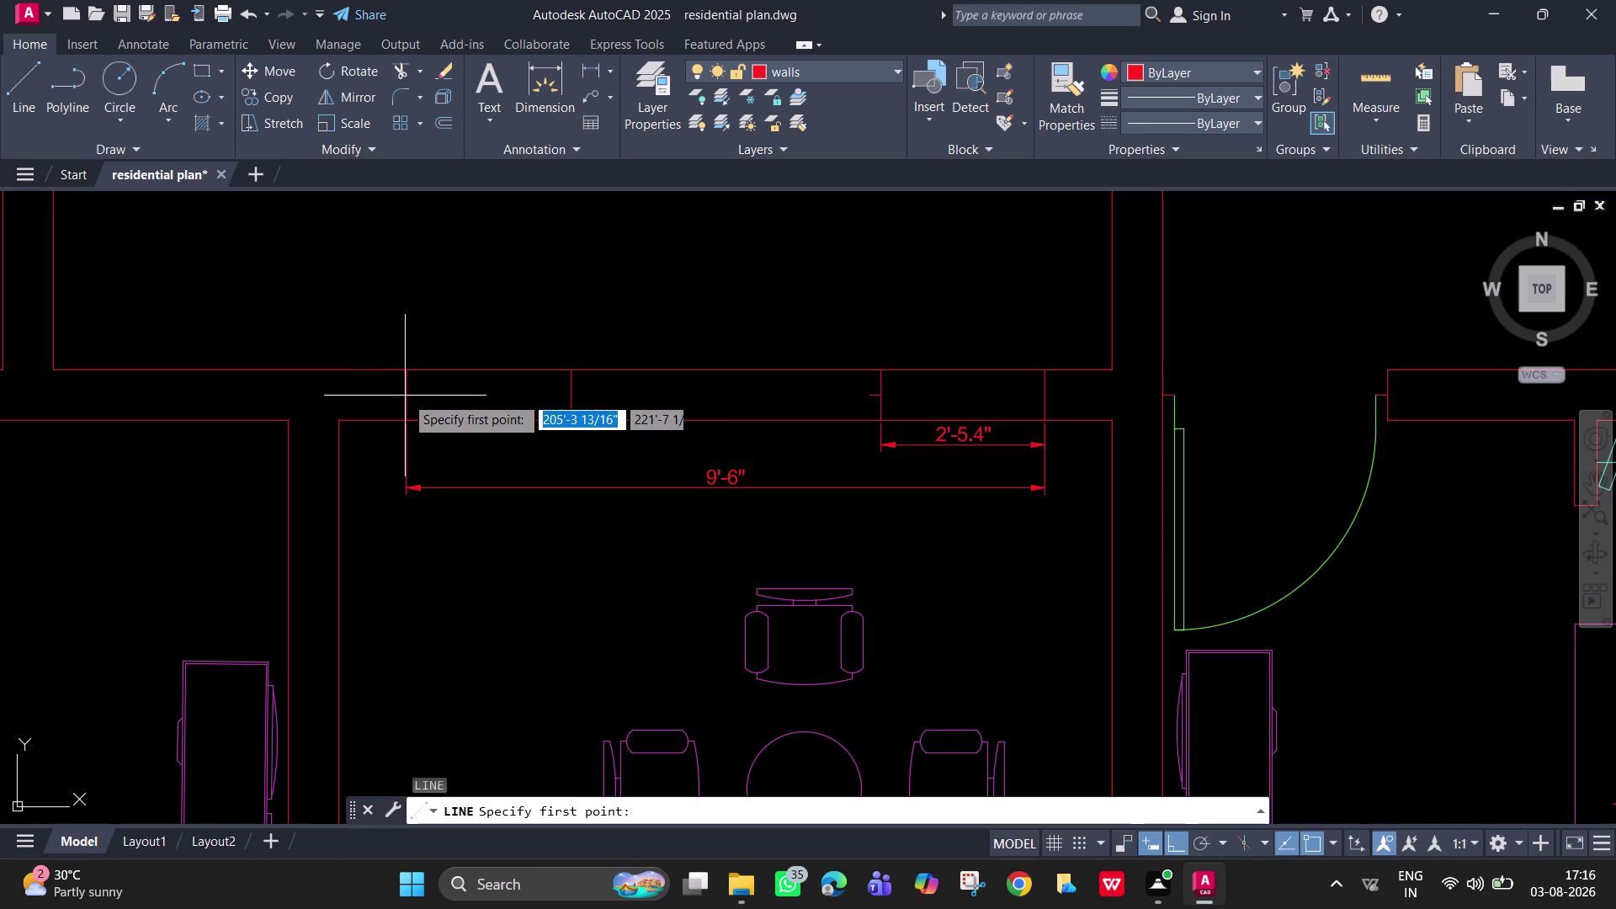
click(405, 395)
text(2)
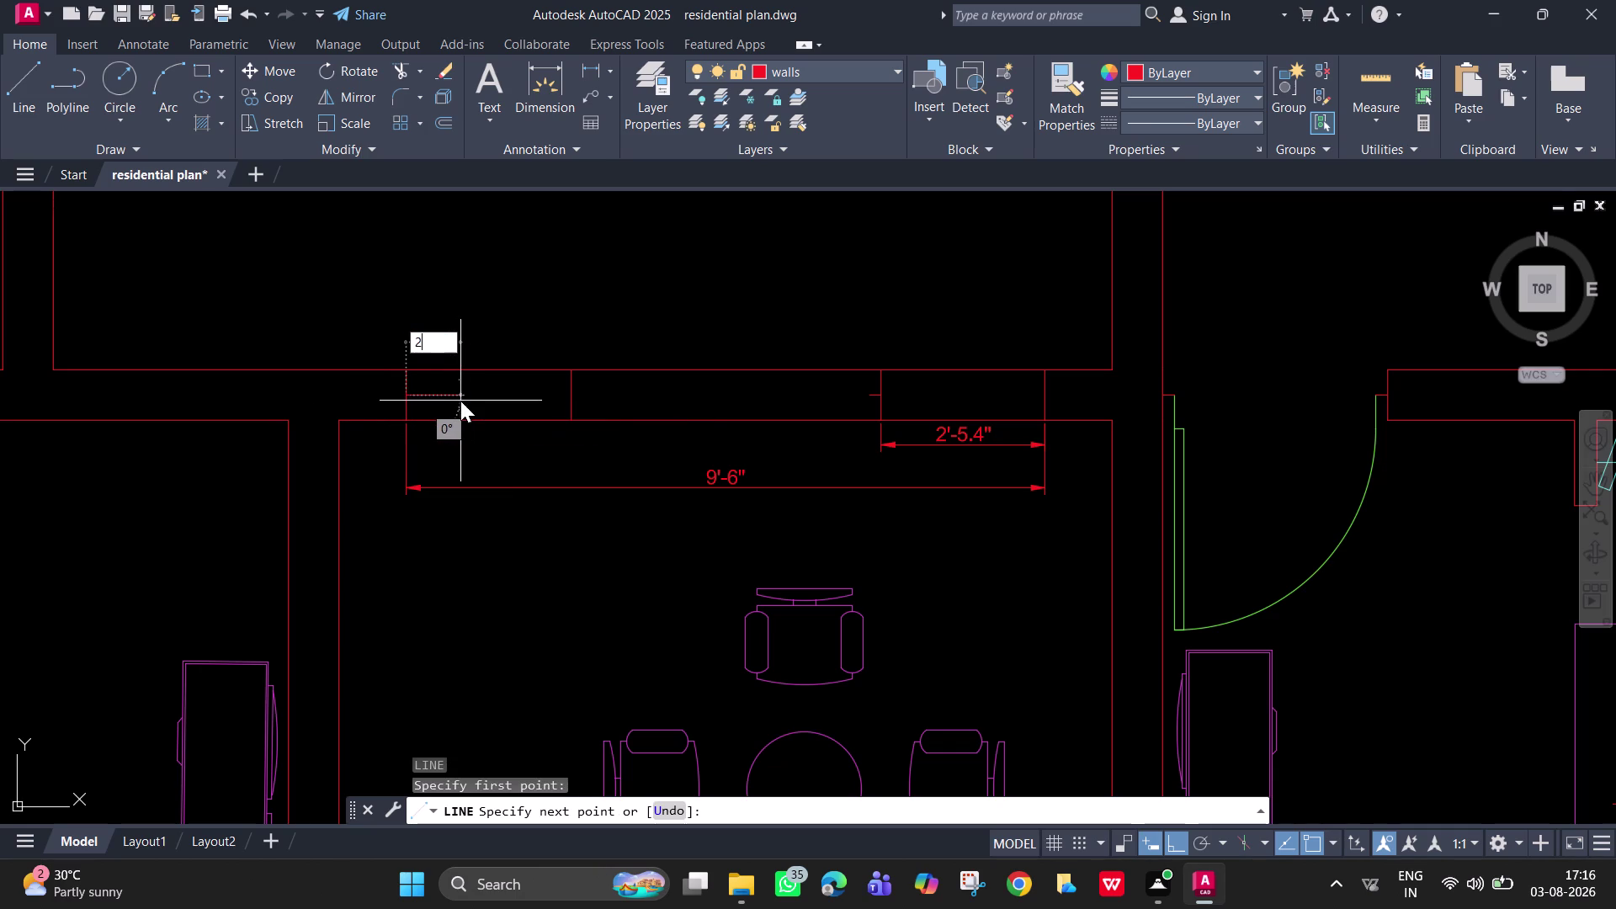
text(")
key(Return)
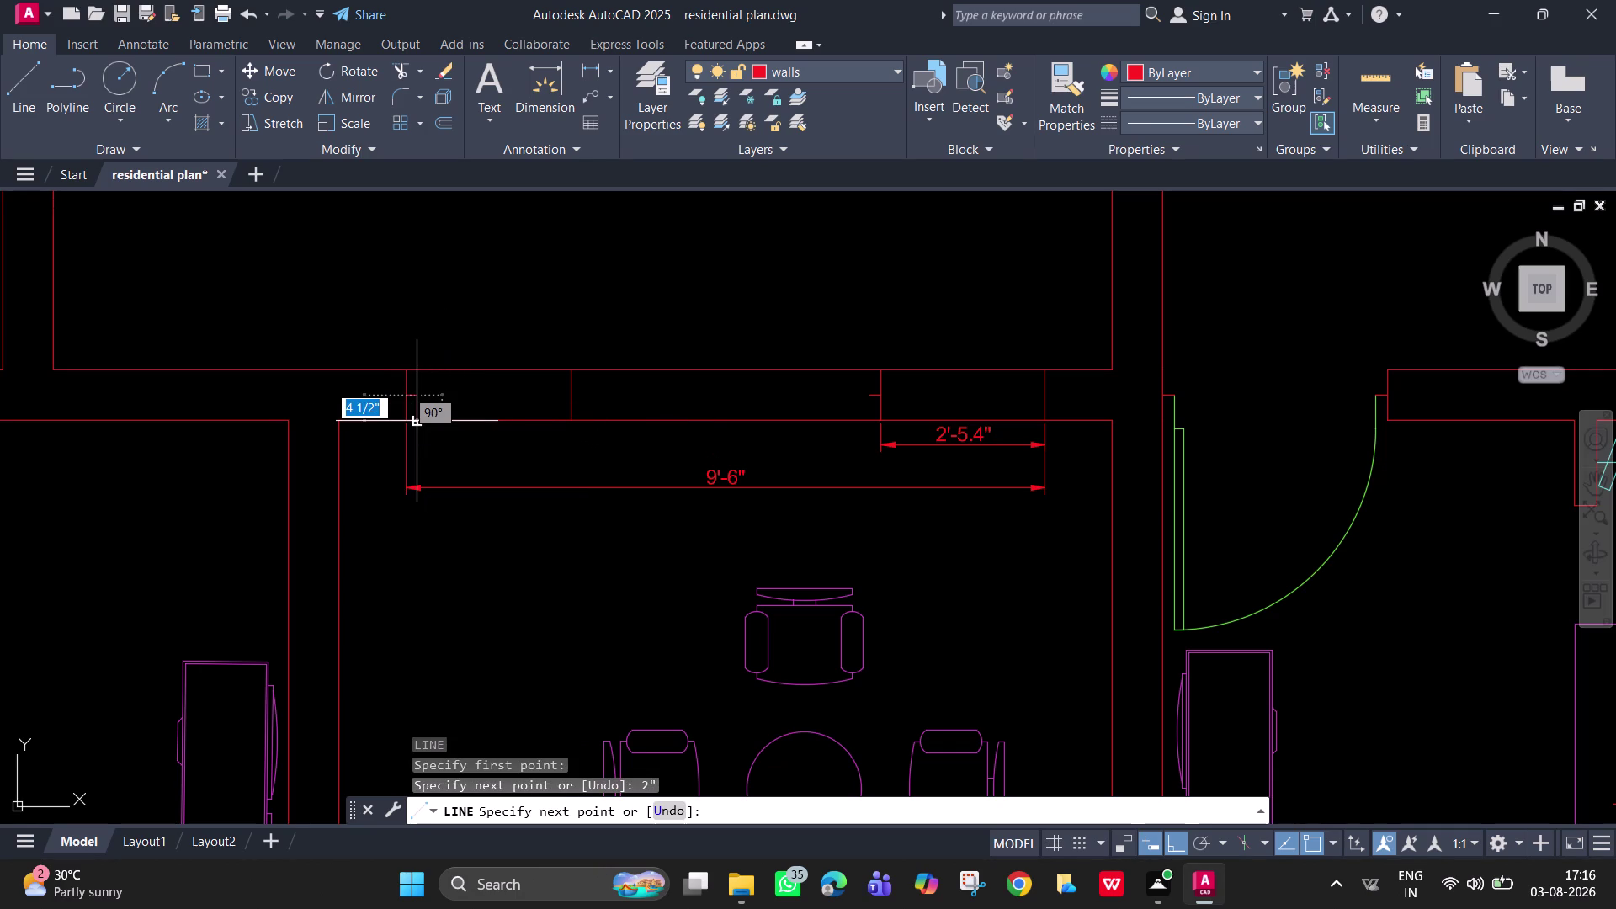
key(Escape)
click(570, 399)
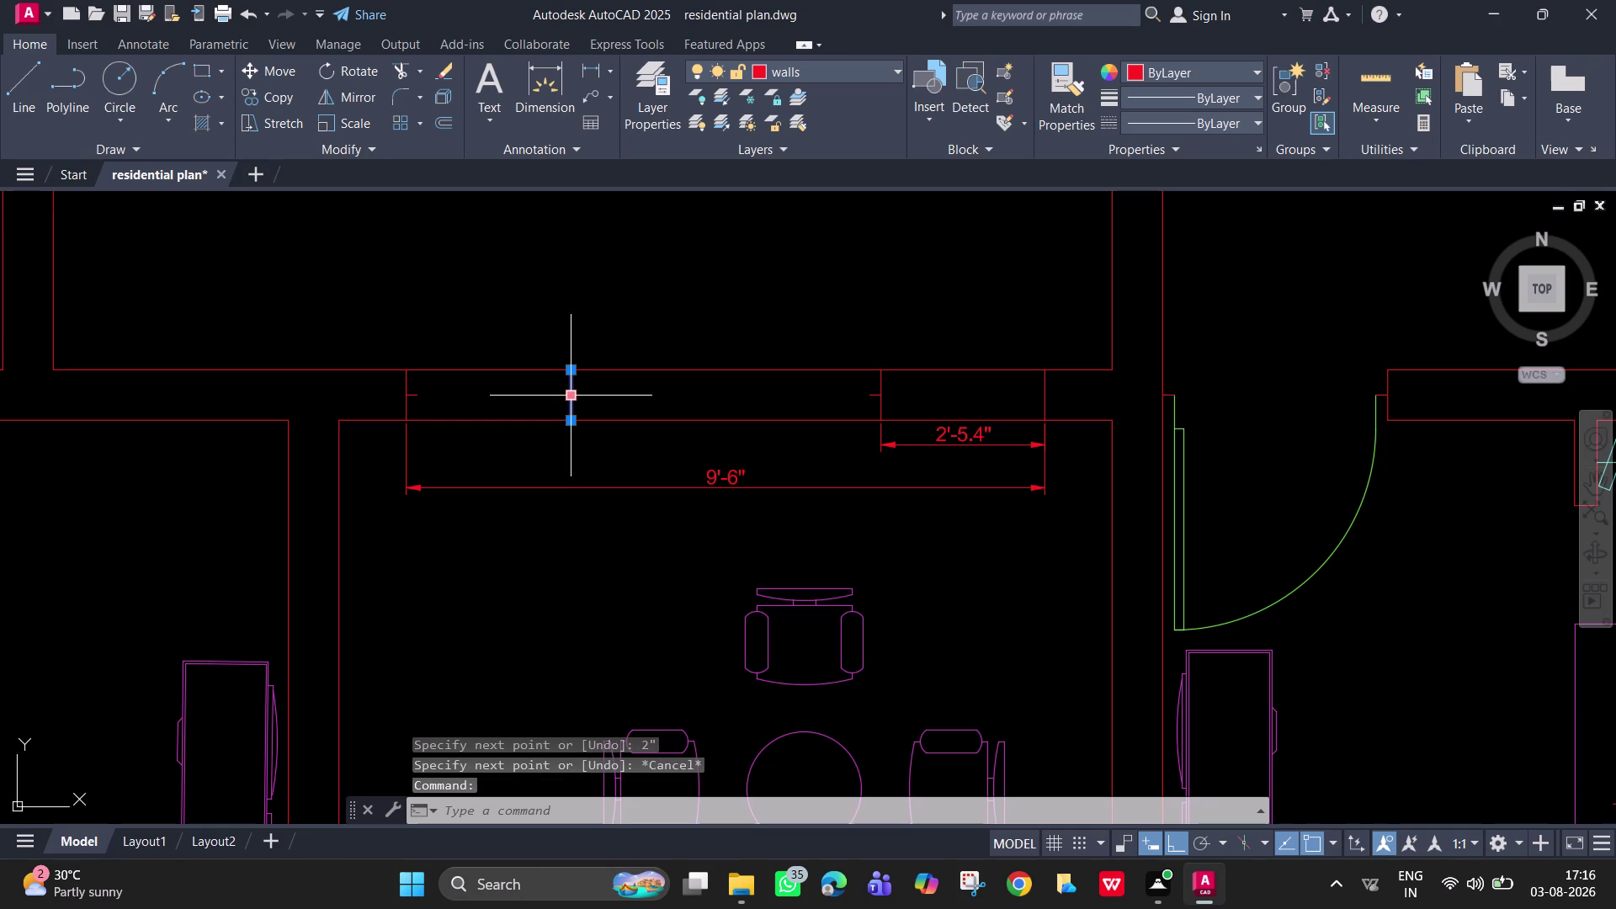
key(Delete)
Copy the upper-left room's door into the 9'-6" entrance opening with Ortho off.
scroll(down, 3)
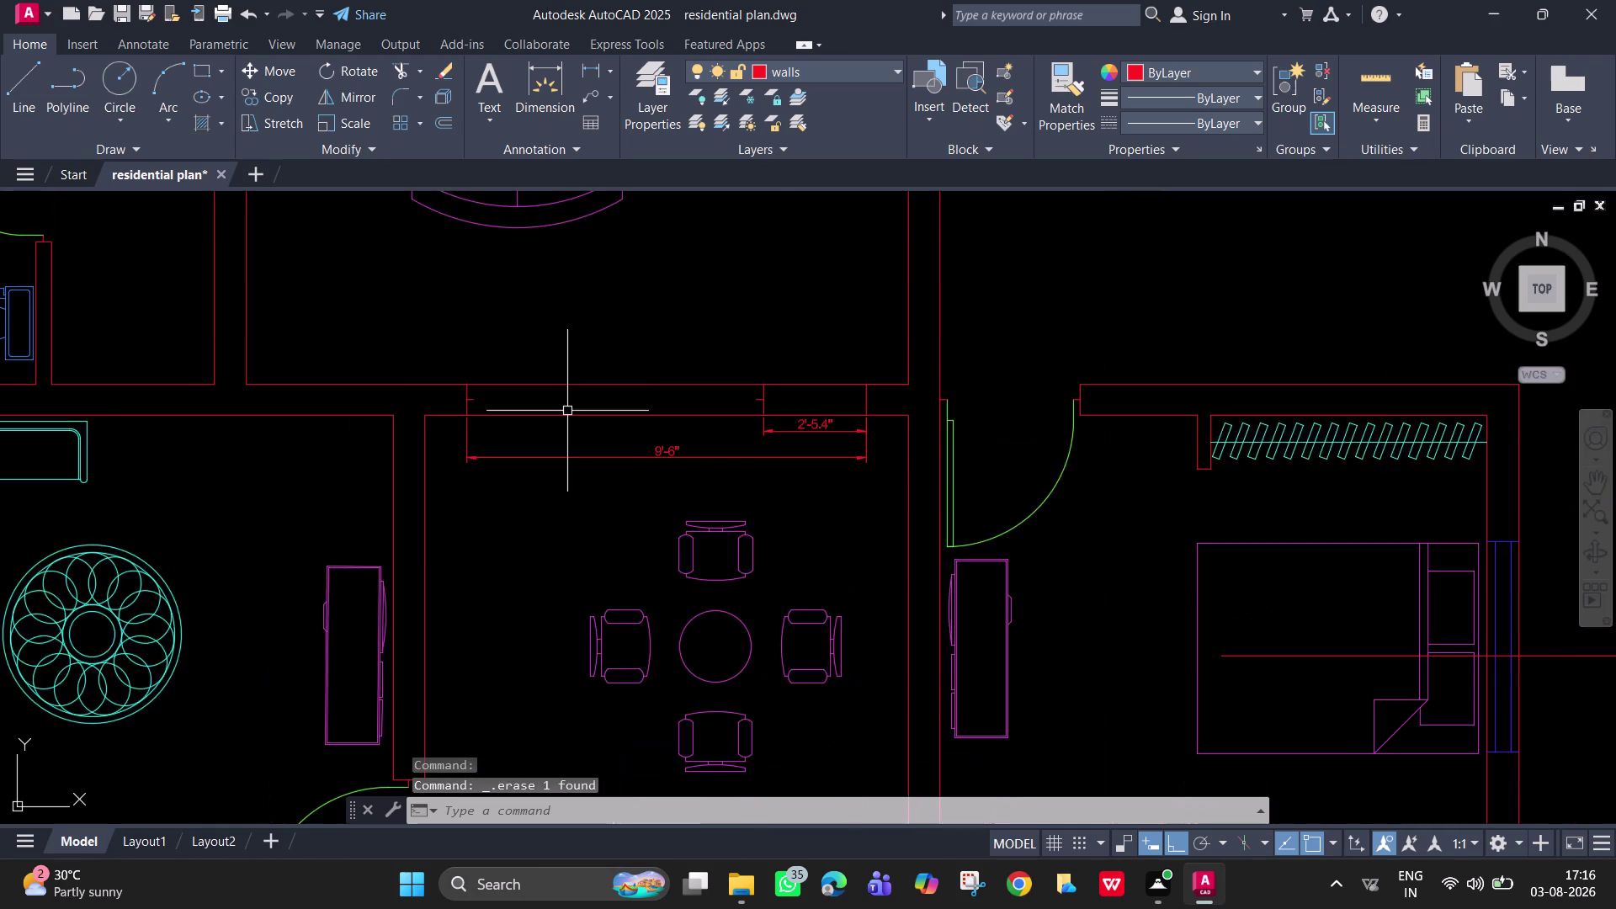
scroll(down, 3)
middle_drag(566, 456, 596, 681)
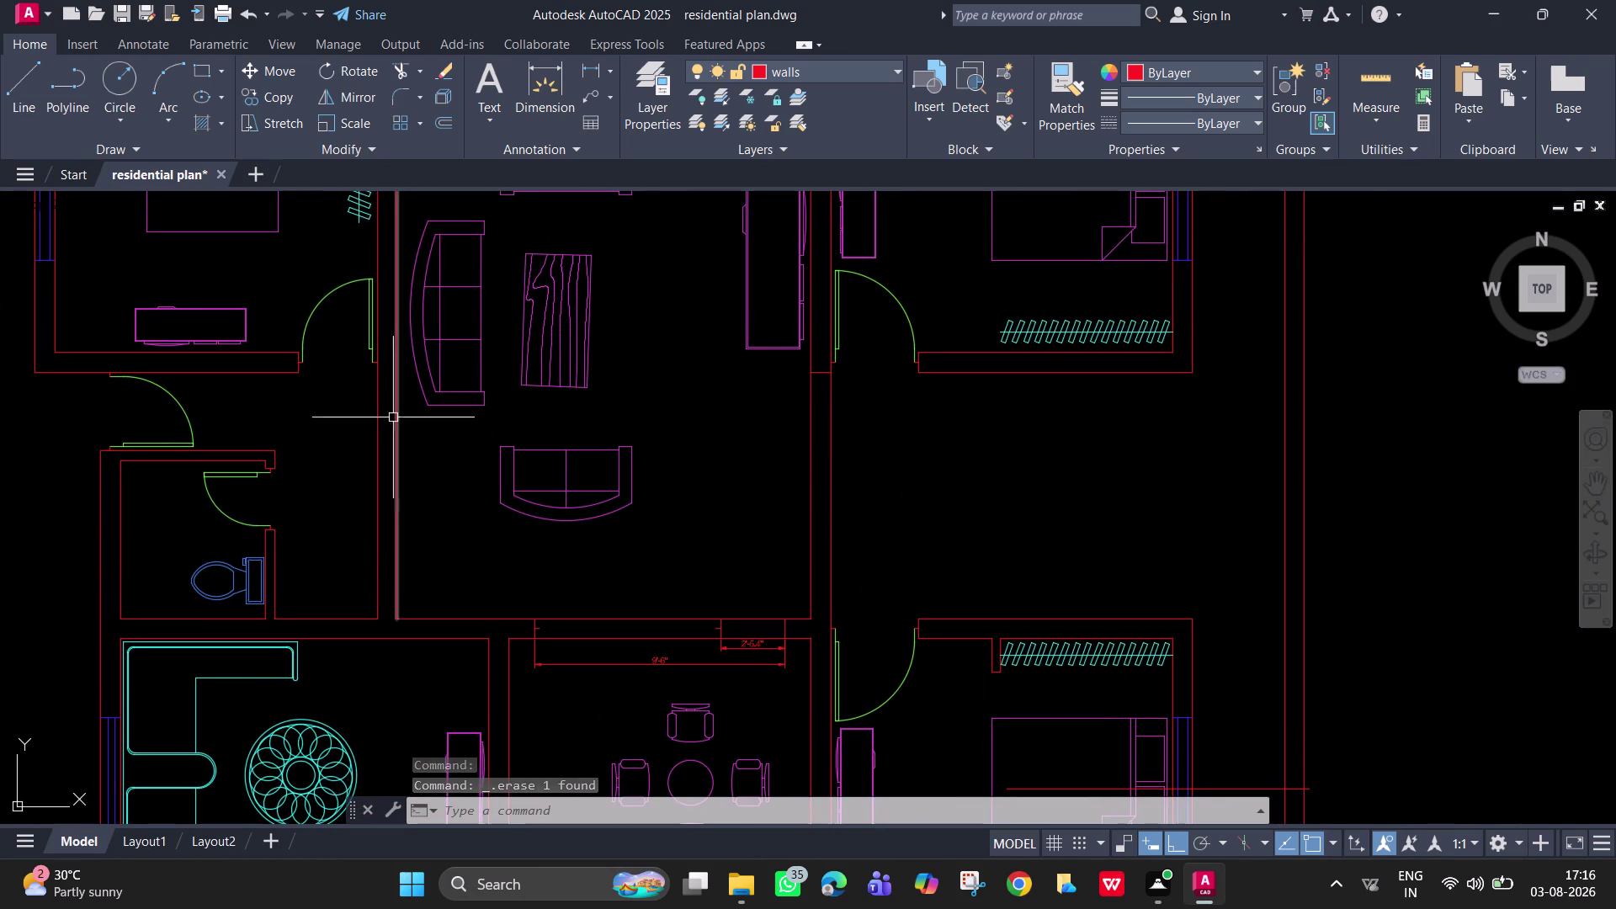
click(372, 332)
text(co)
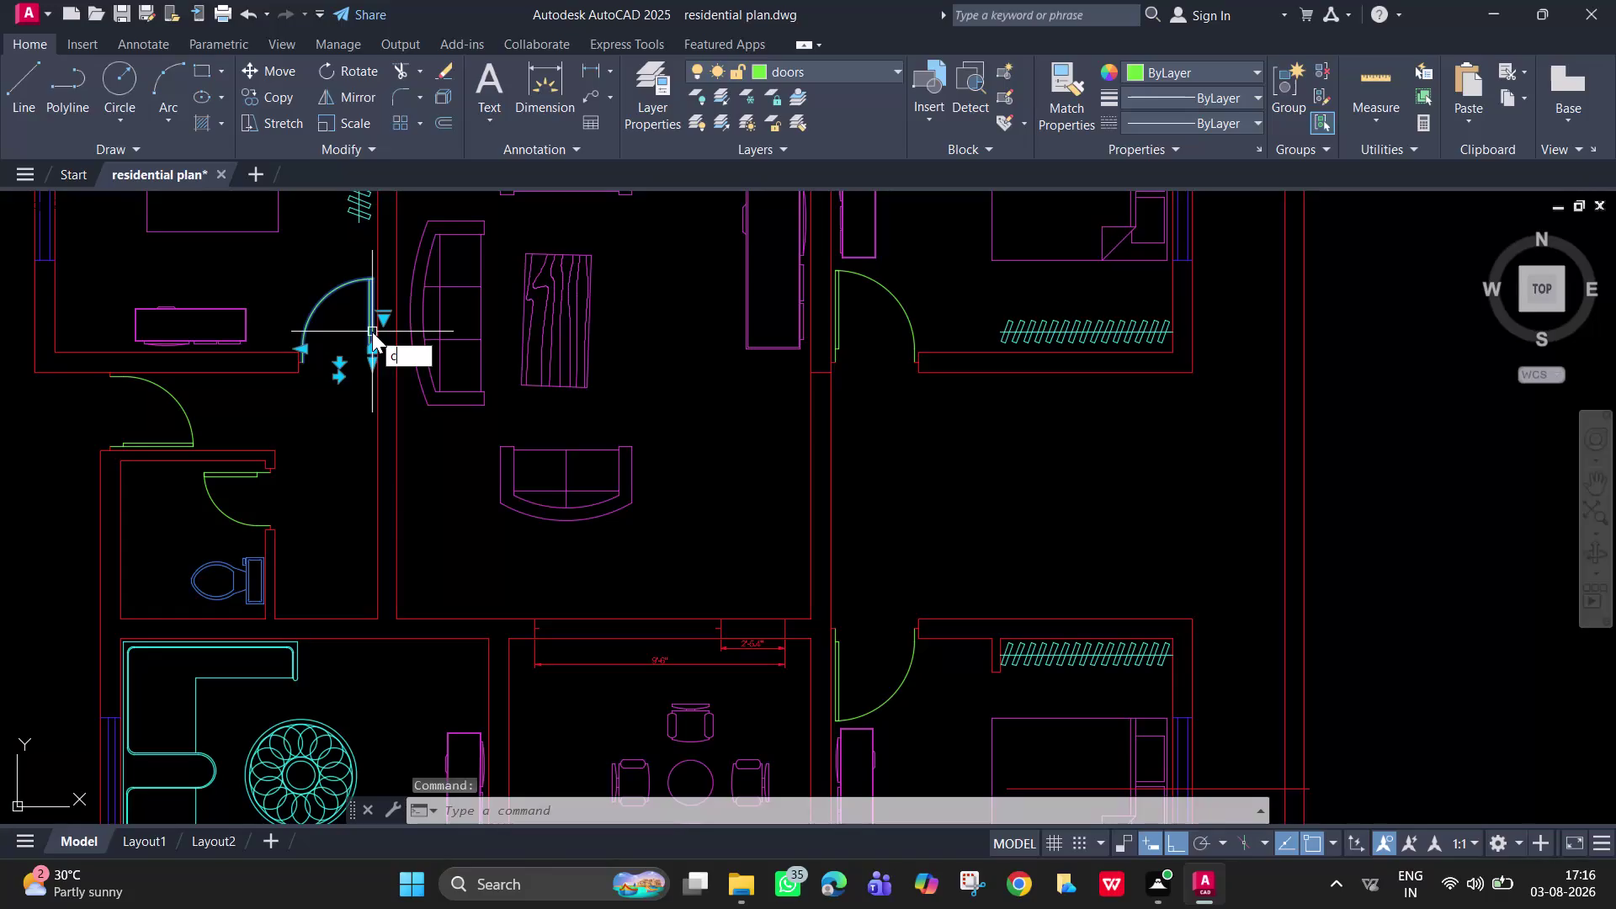
key(space)
click(367, 339)
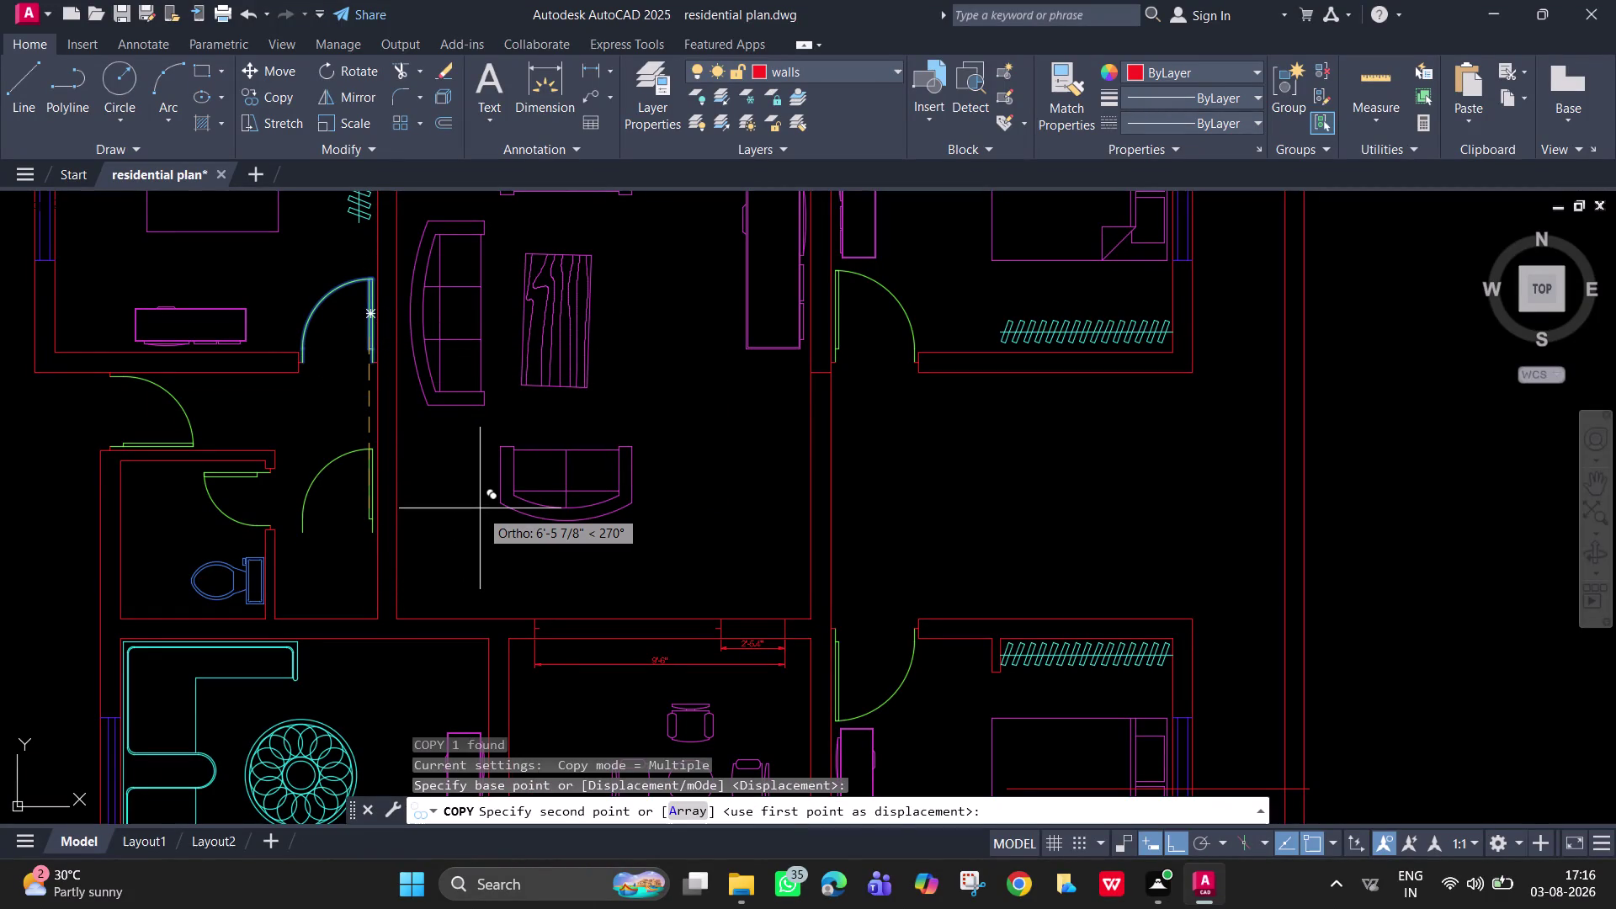
key(F8)
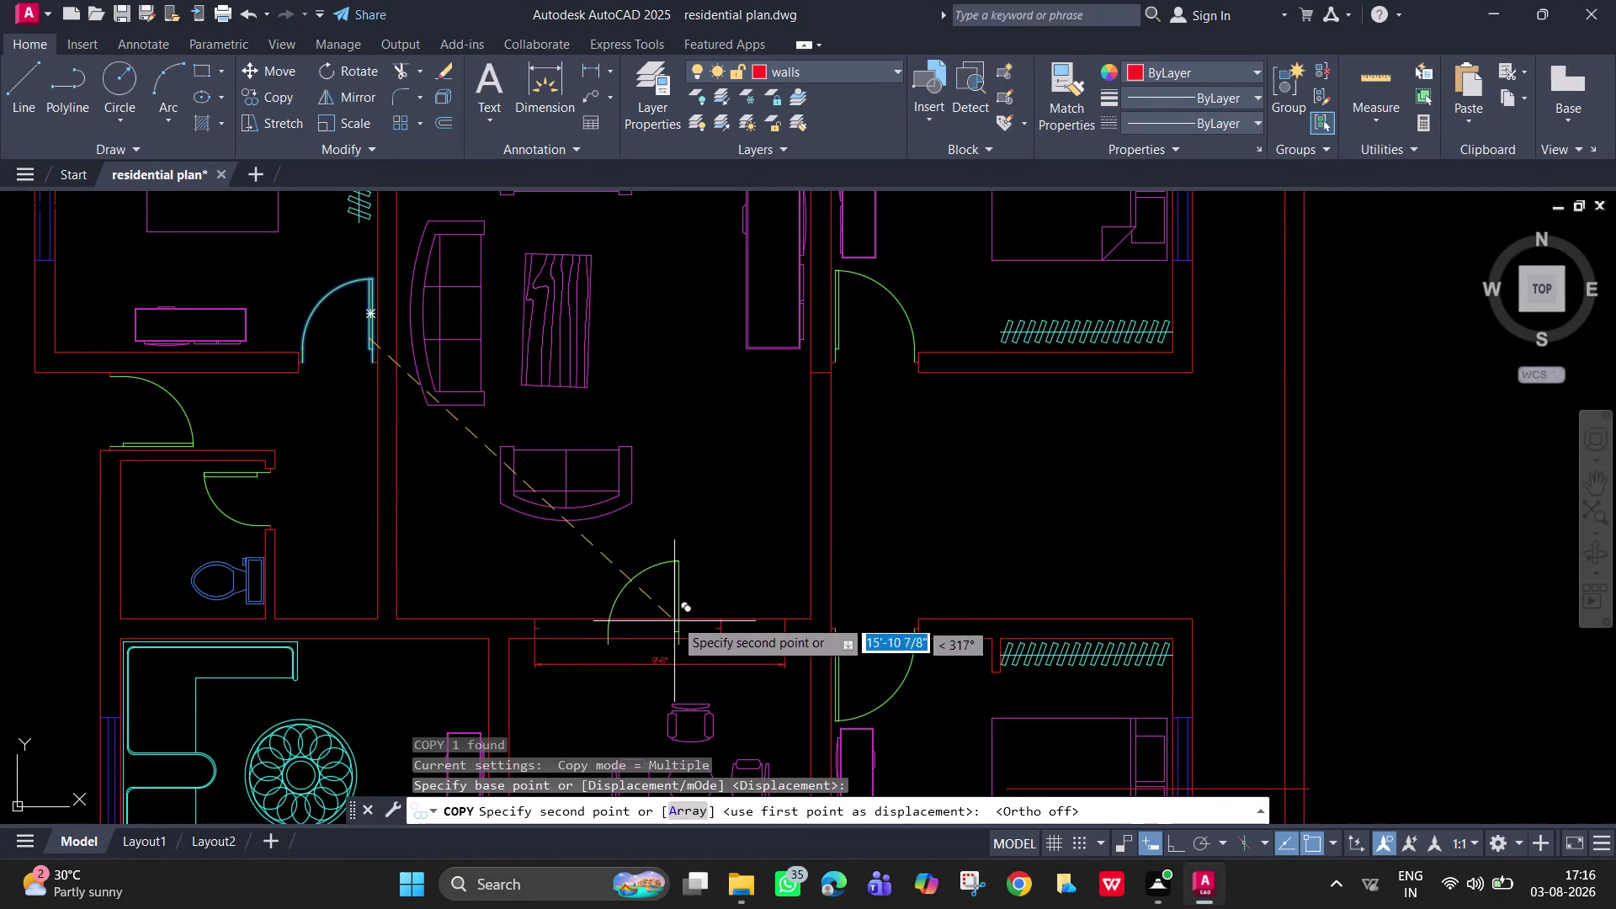
click(677, 609)
key(Escape)
click(685, 603)
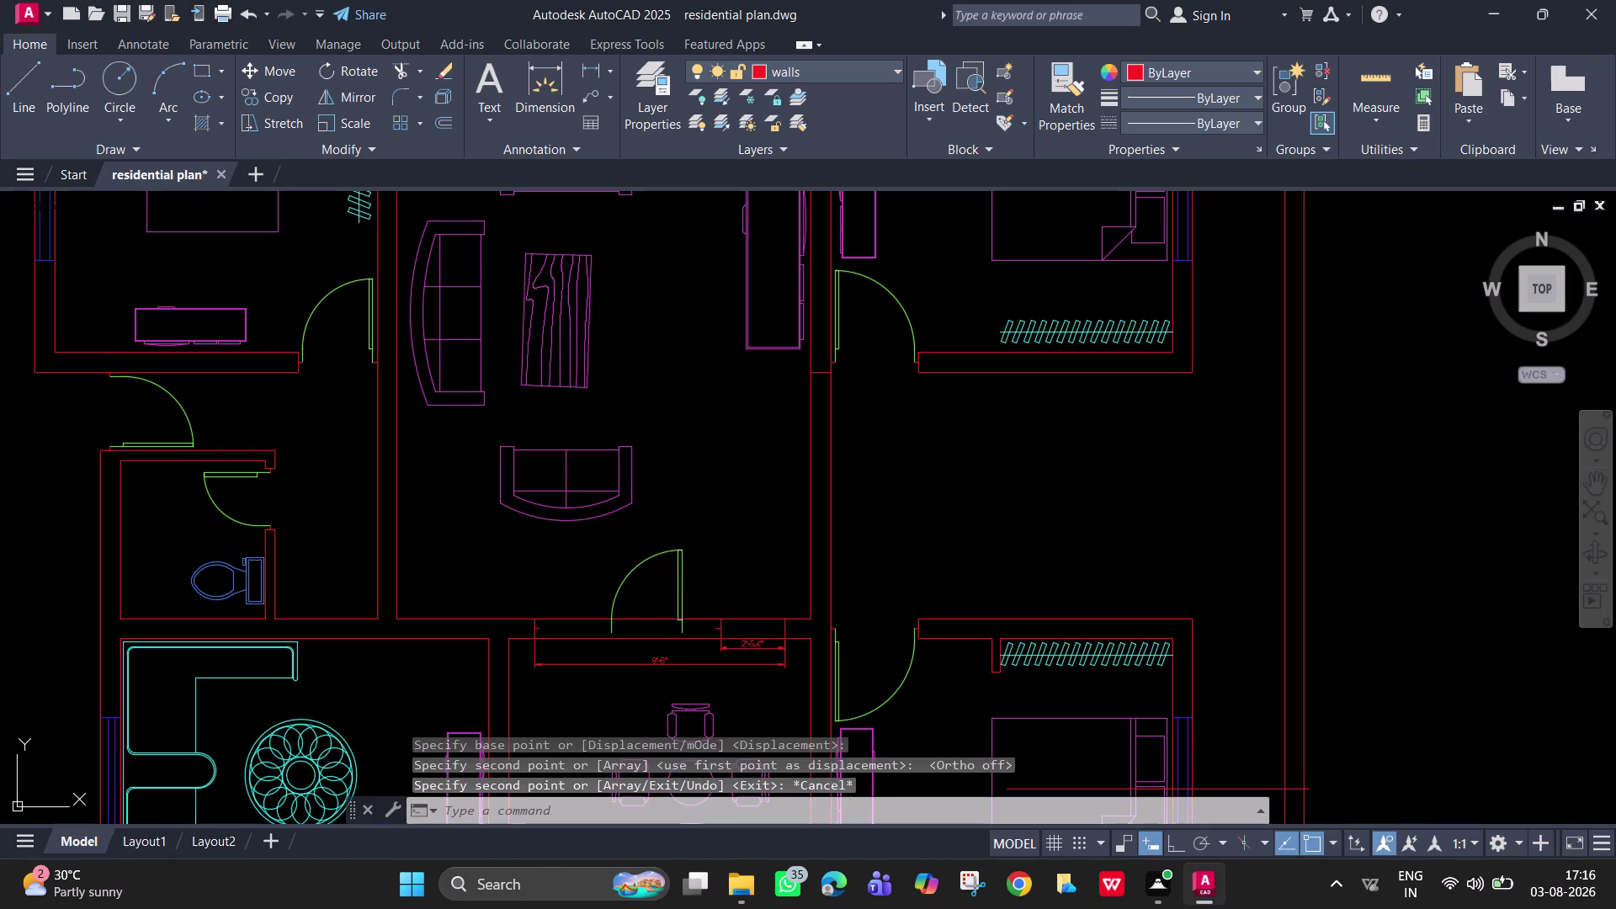
scroll(up, 3)
middle_drag(636, 603, 560, 591)
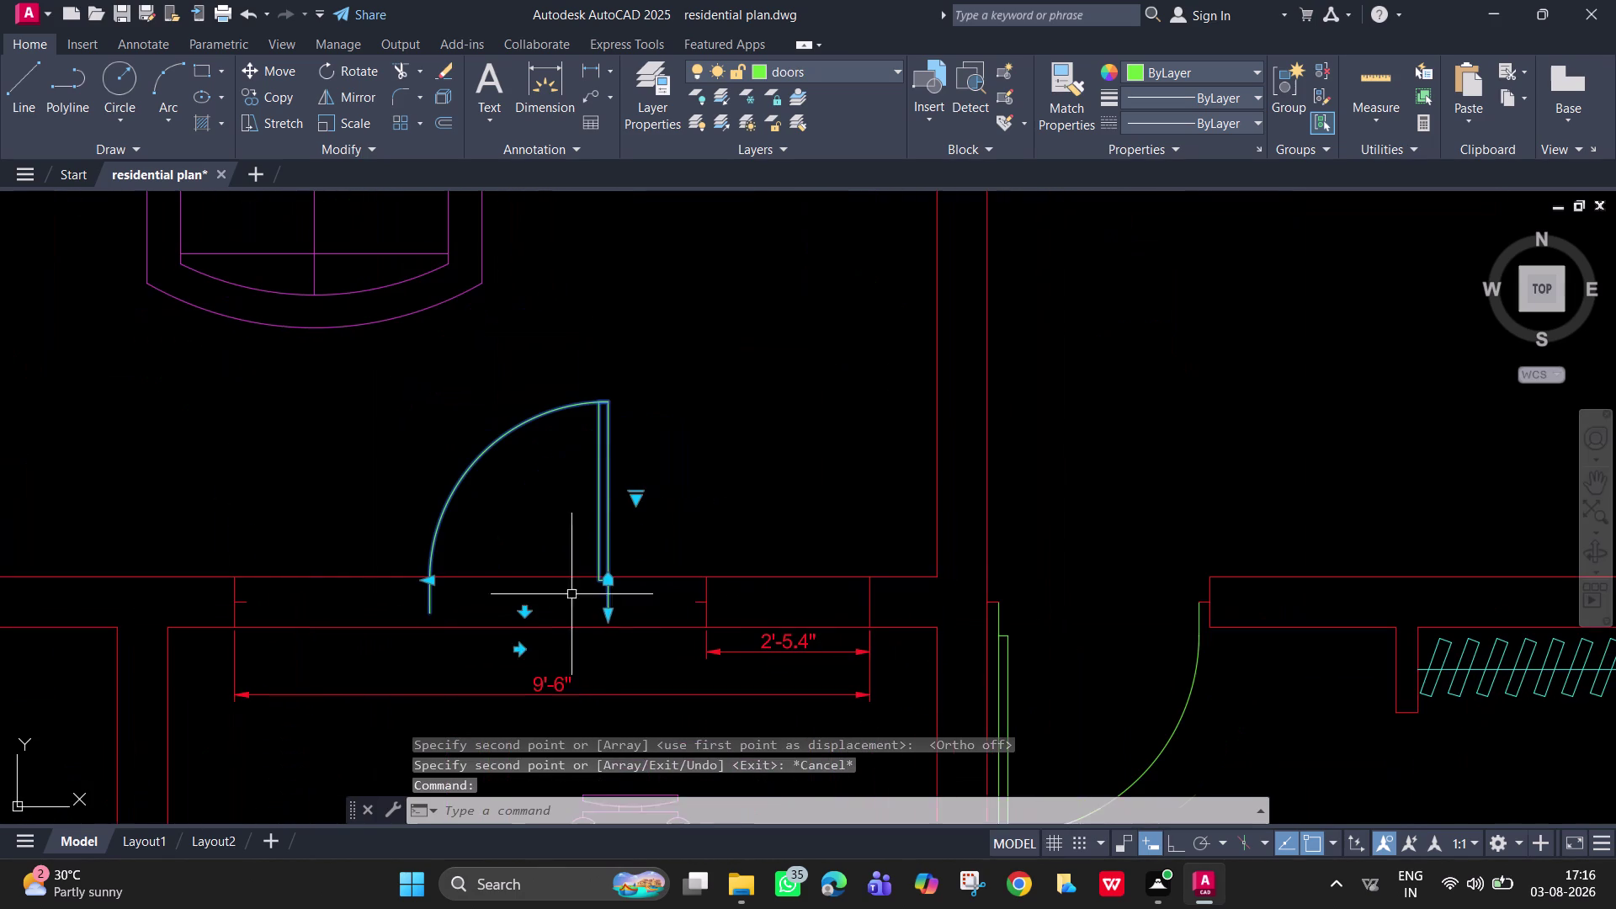
Copy the door to a shifted position and delete the misplaced original.
key(space)
click(604, 611)
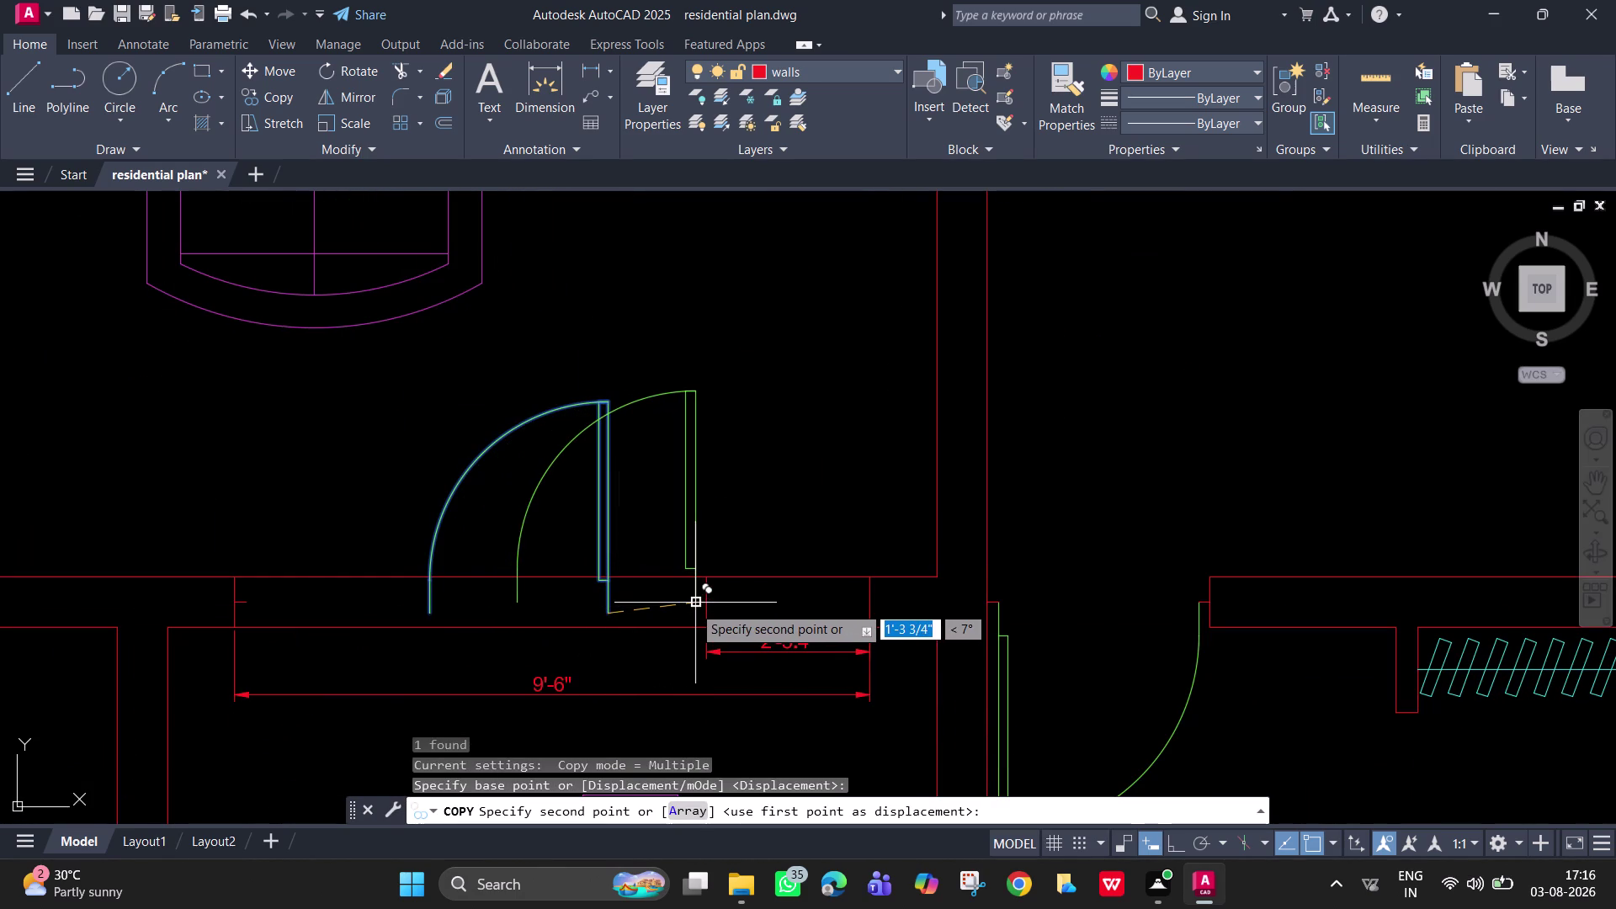
click(692, 606)
key(Escape)
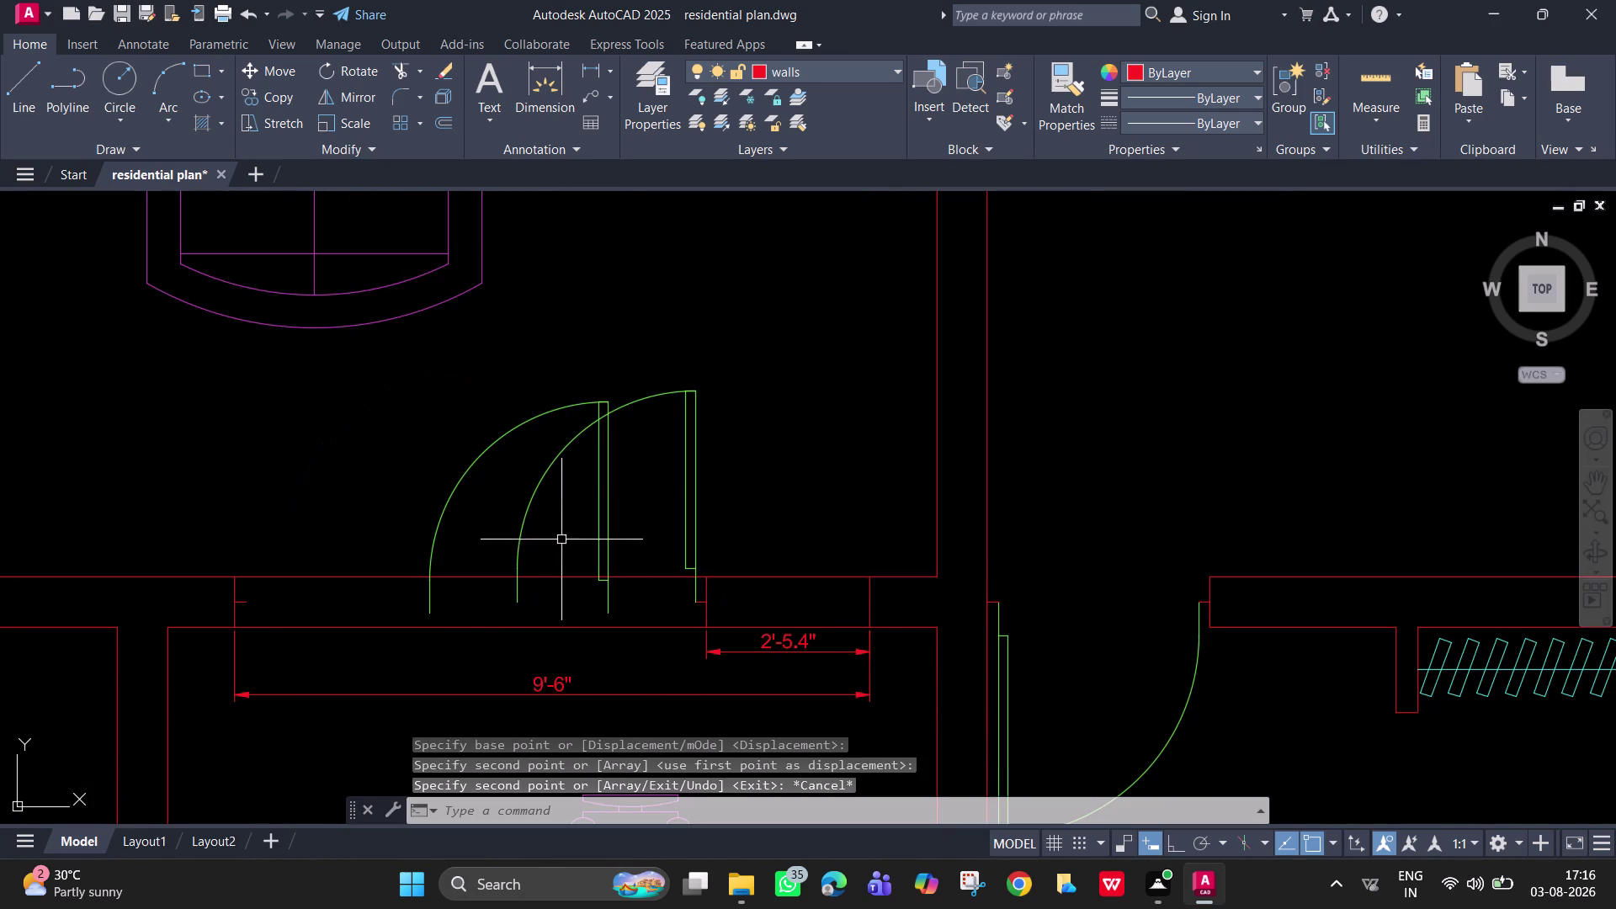
click(608, 552)
key(Delete)
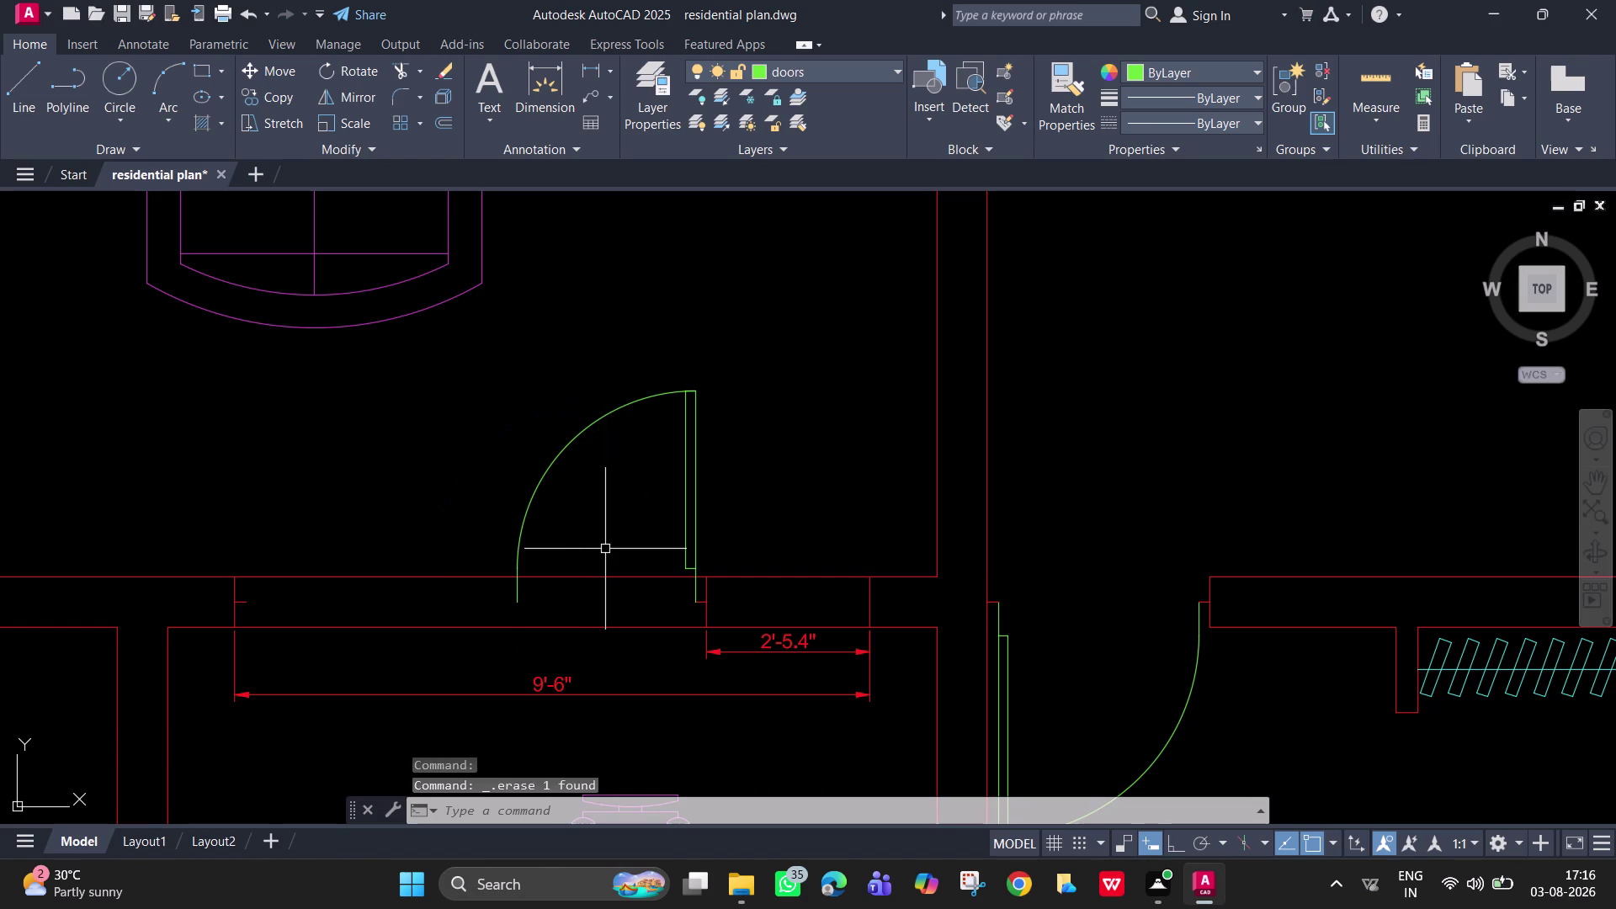
Mirror the door across a vertical line to form the second leaf, keeping the original.
text(mi)
key(space)
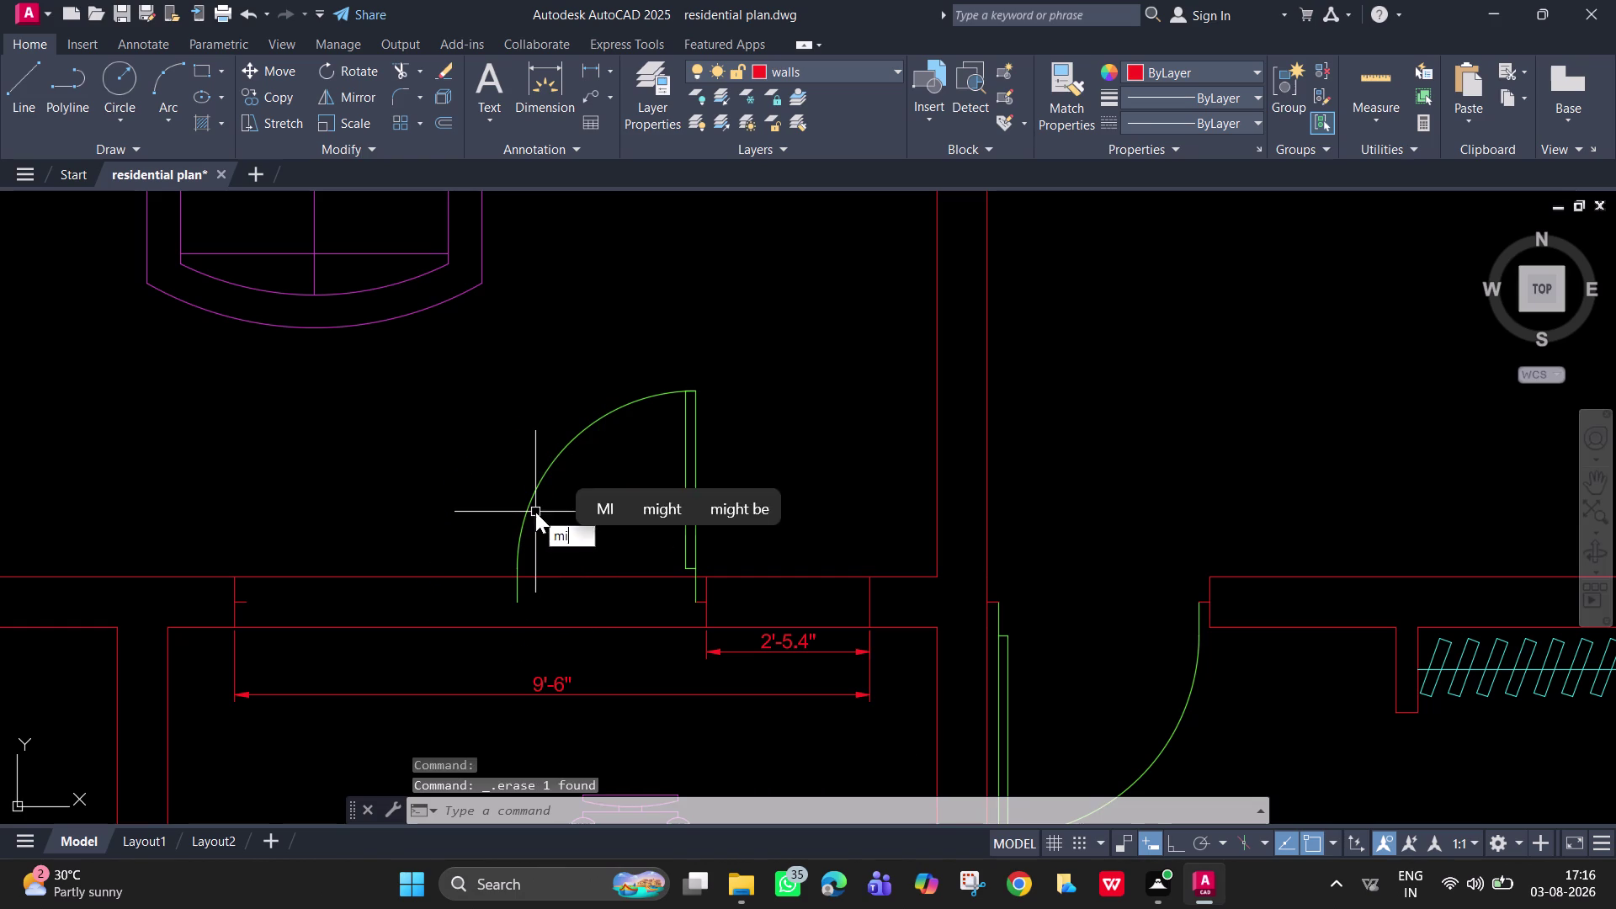
click(519, 552)
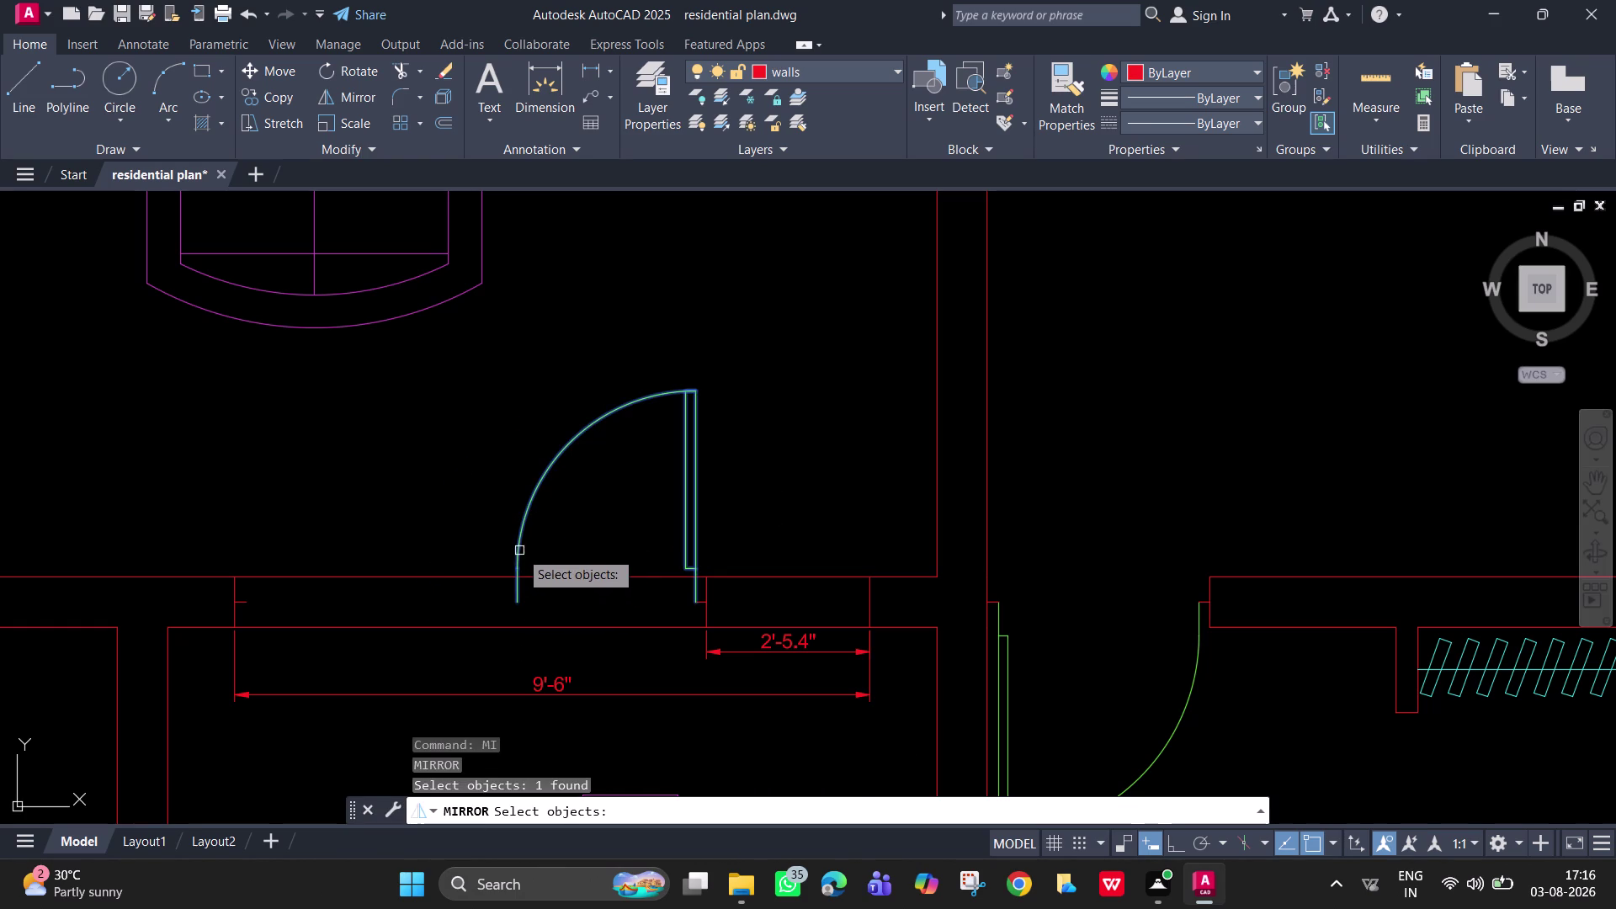
key(space)
click(514, 602)
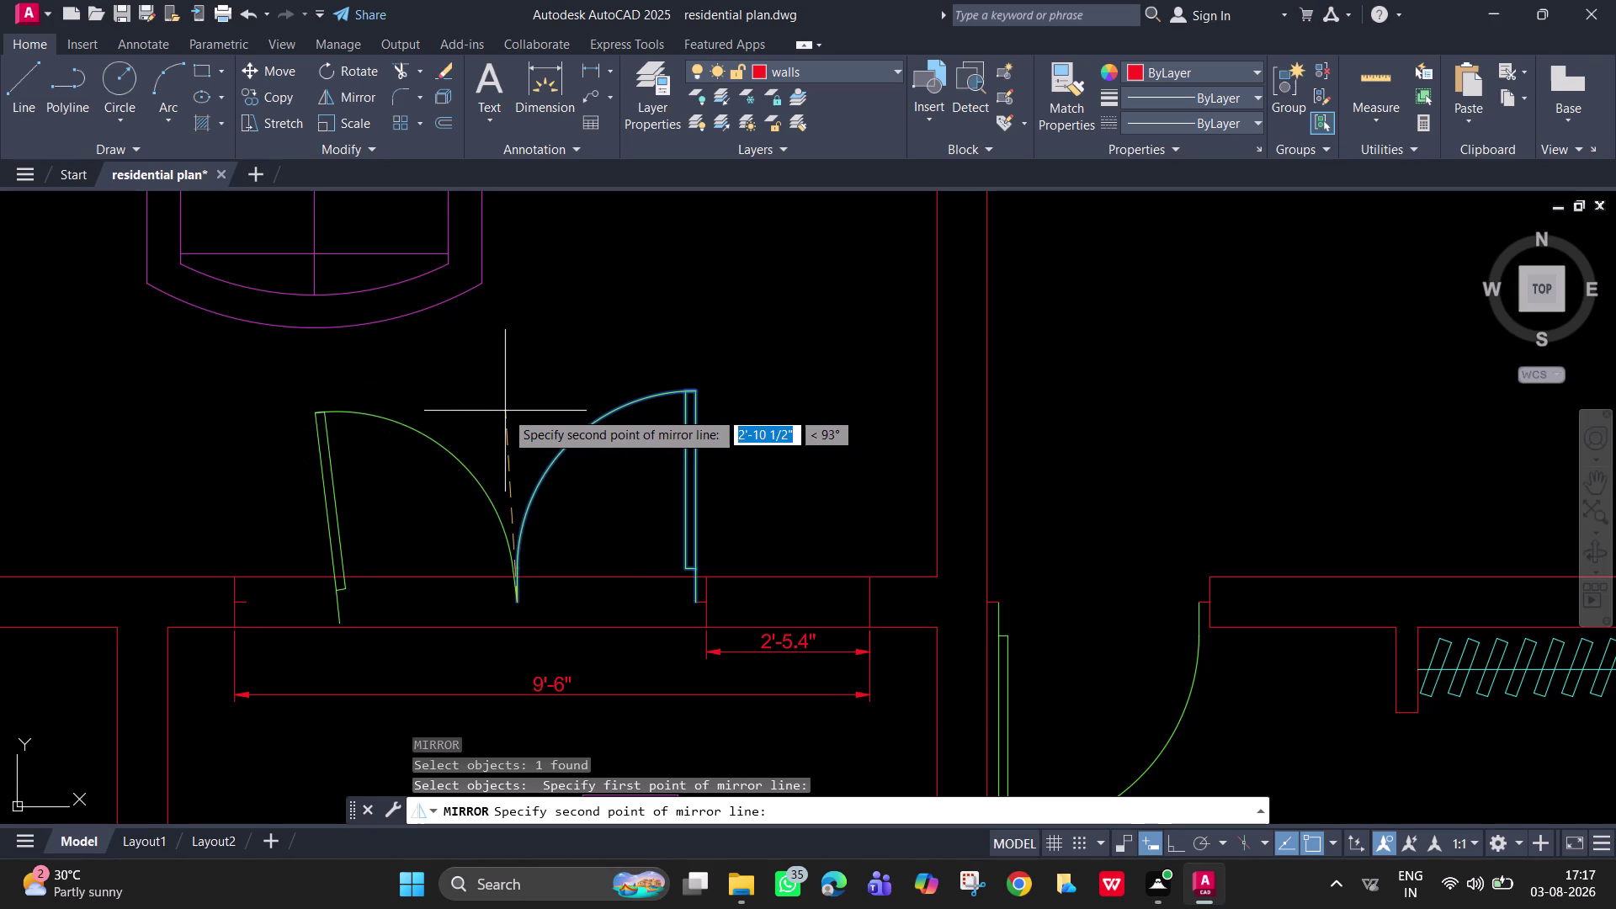
key(F8)
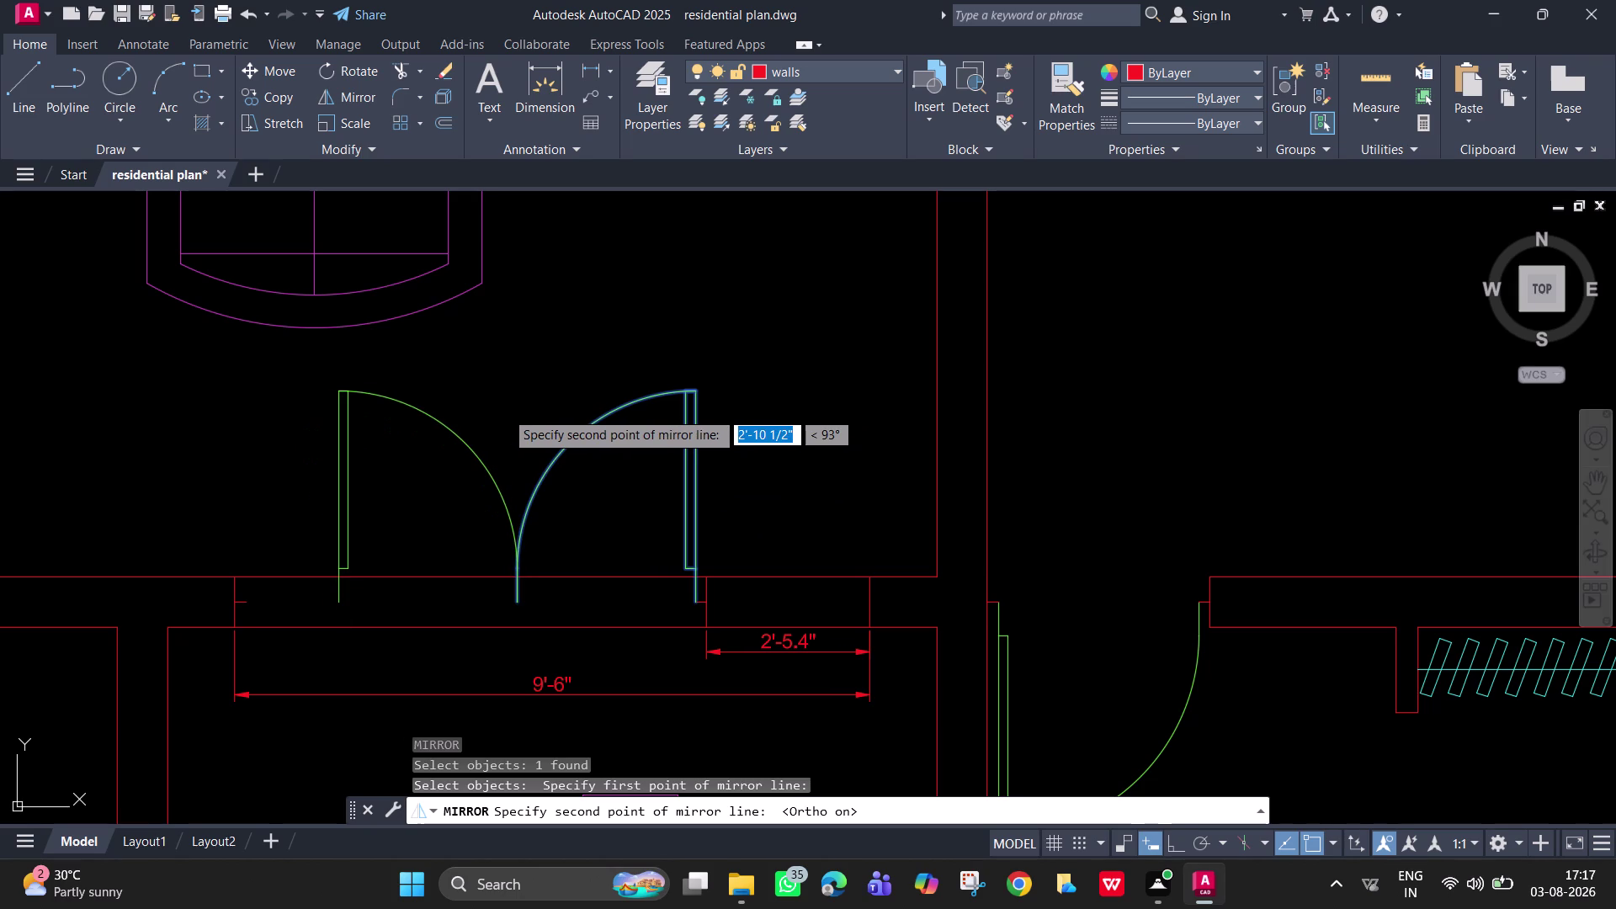
click(517, 339)
drag(545, 407, 518, 339)
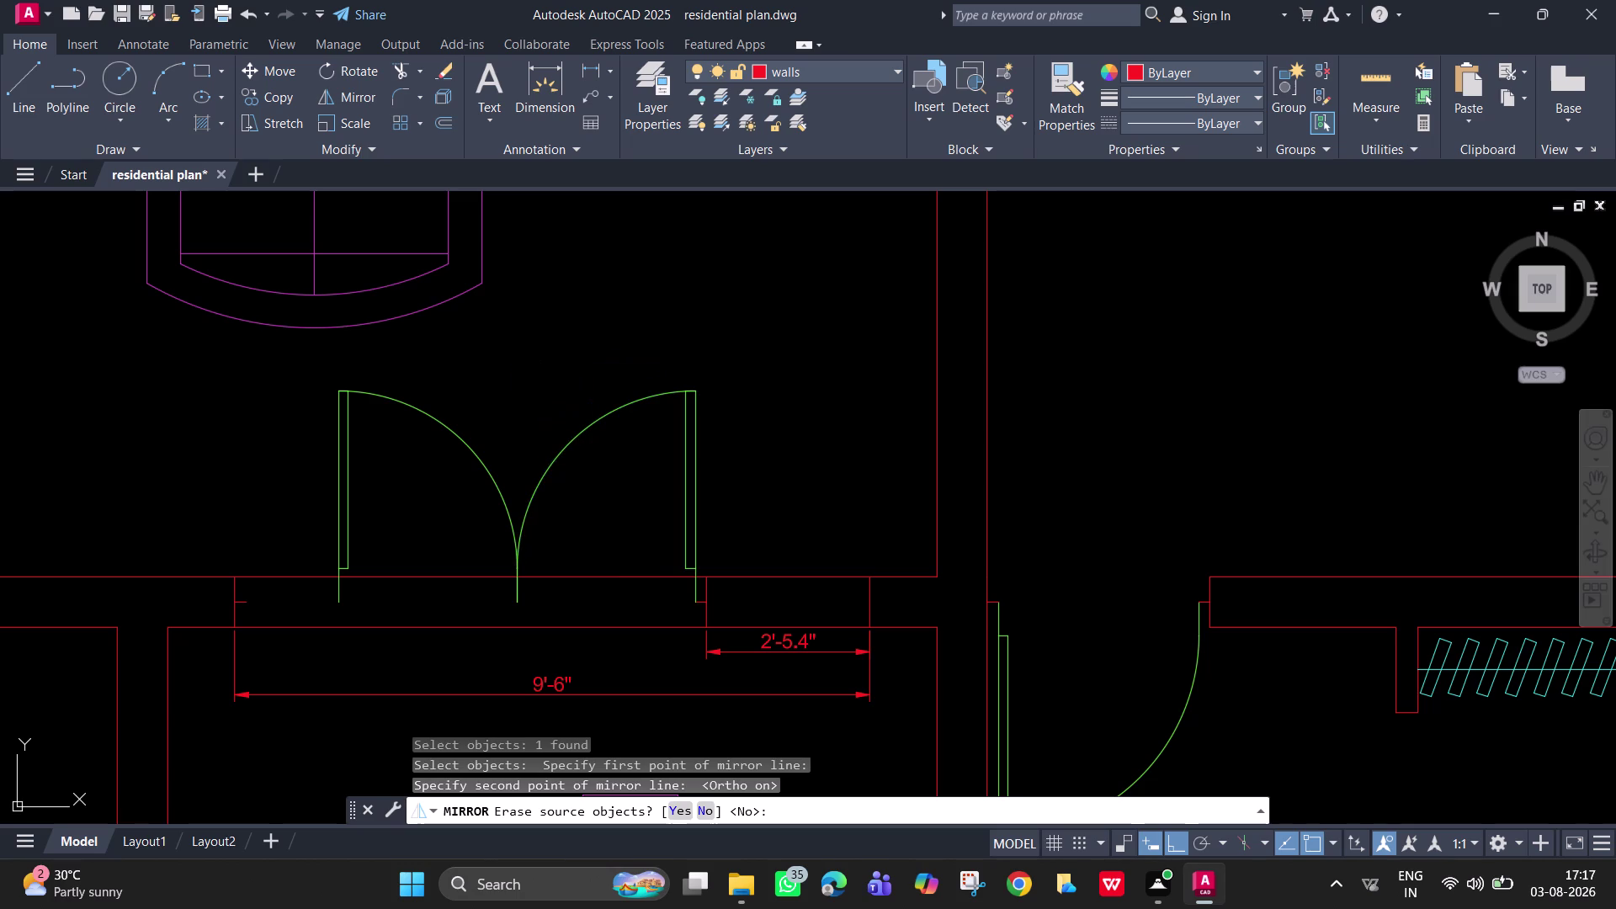
key(Escape)
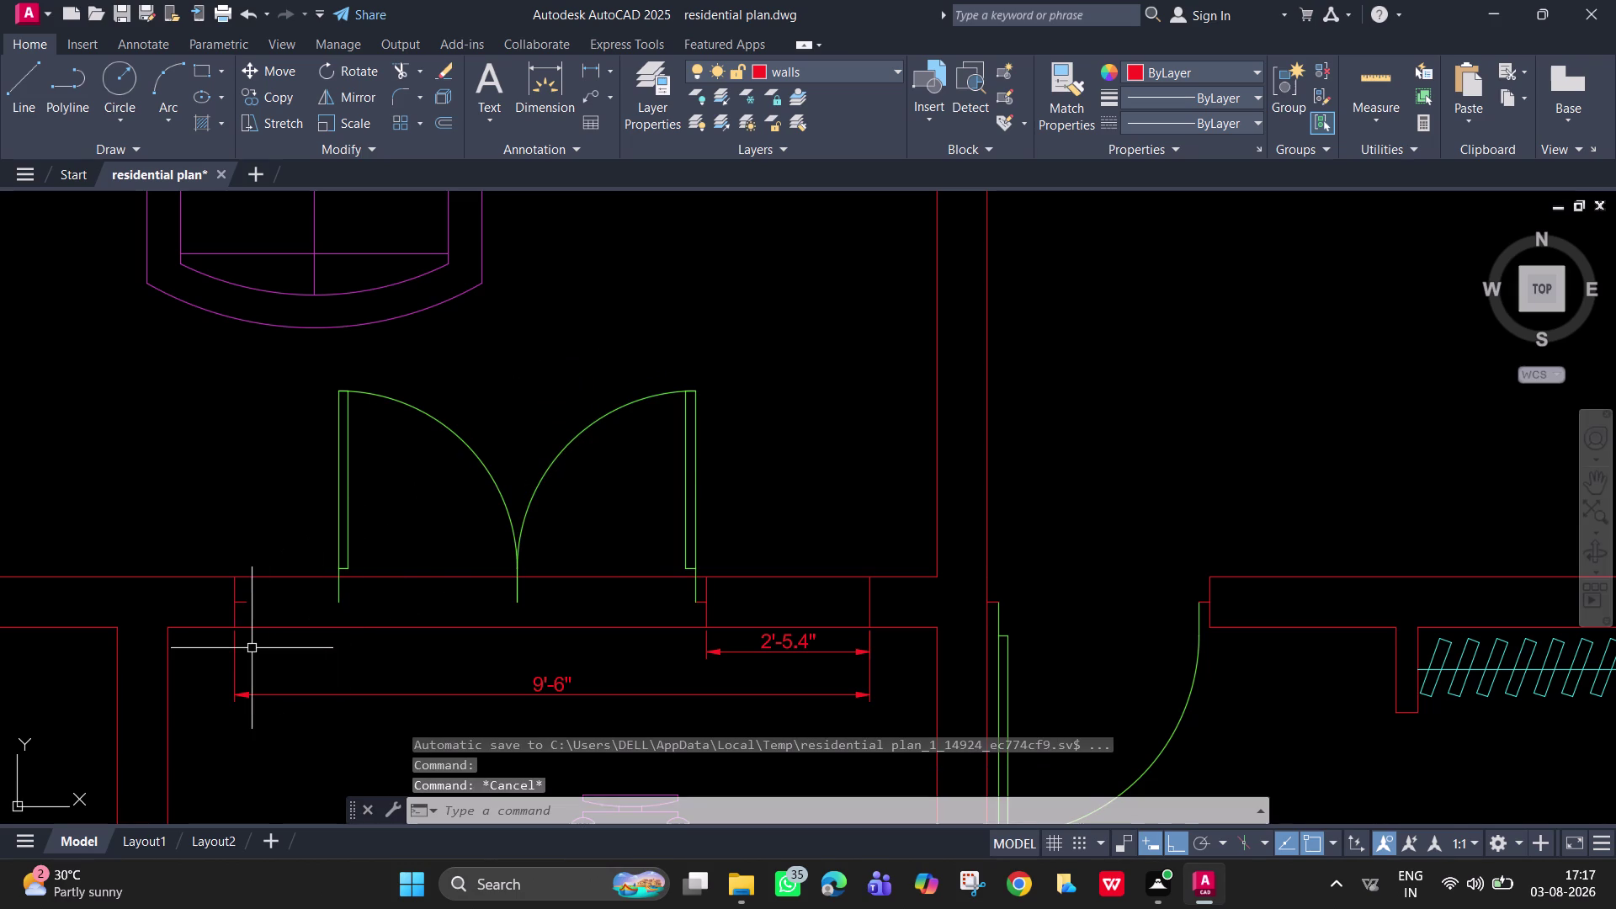
Draw a short jamb outline with a 2" segment at the left wall end.
scroll(up, 3)
key(l)
key(Return)
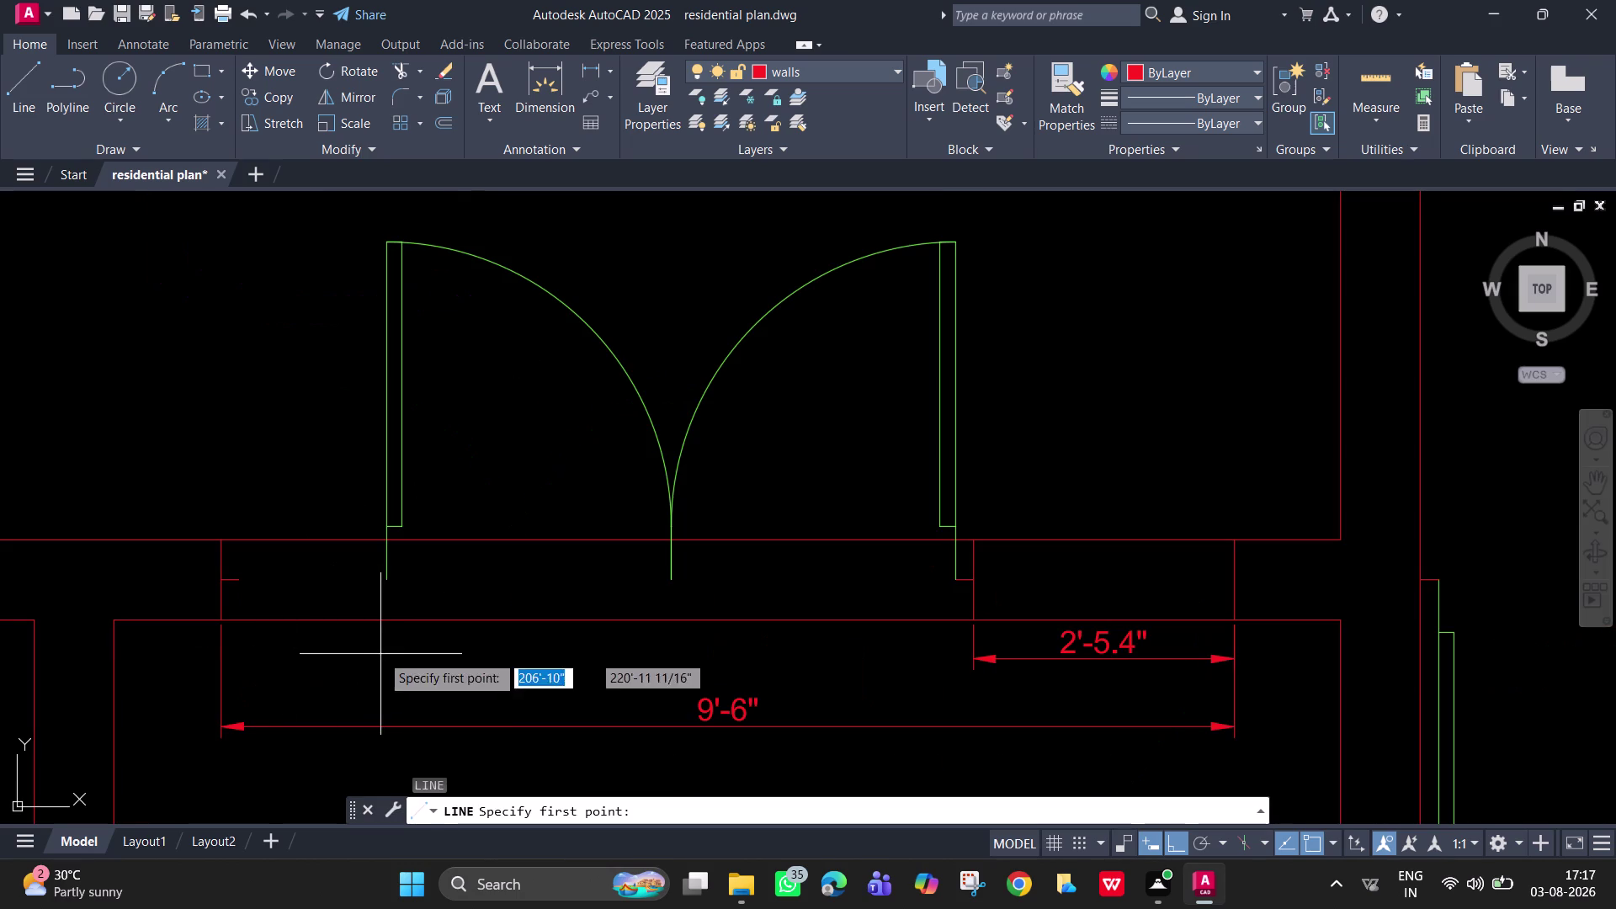
click(387, 584)
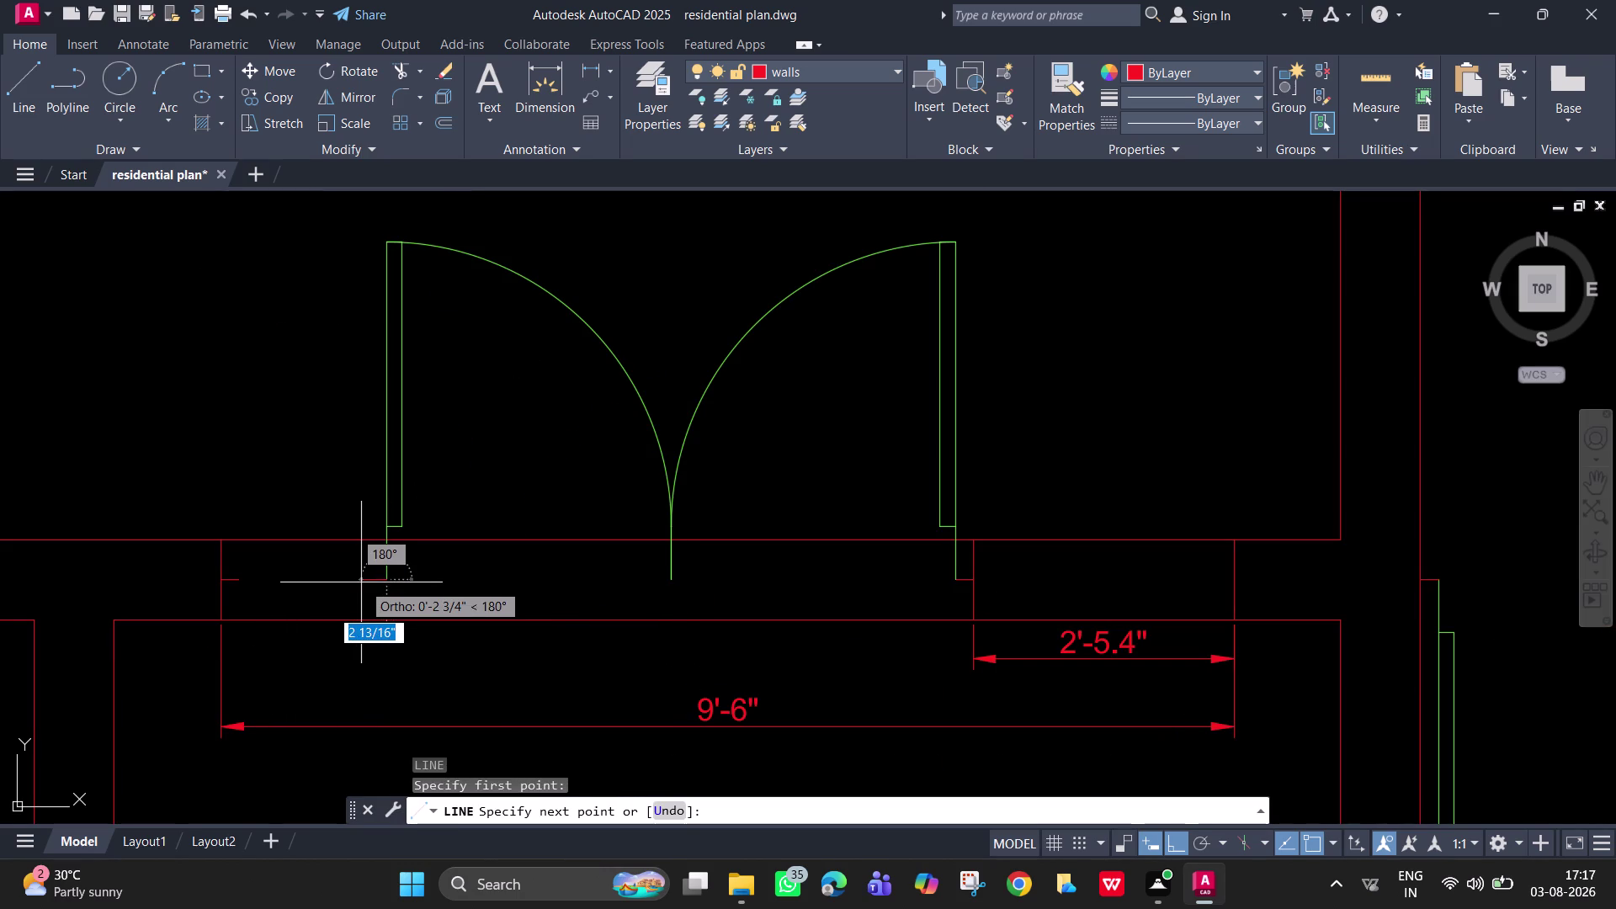
text(2")
key(Return)
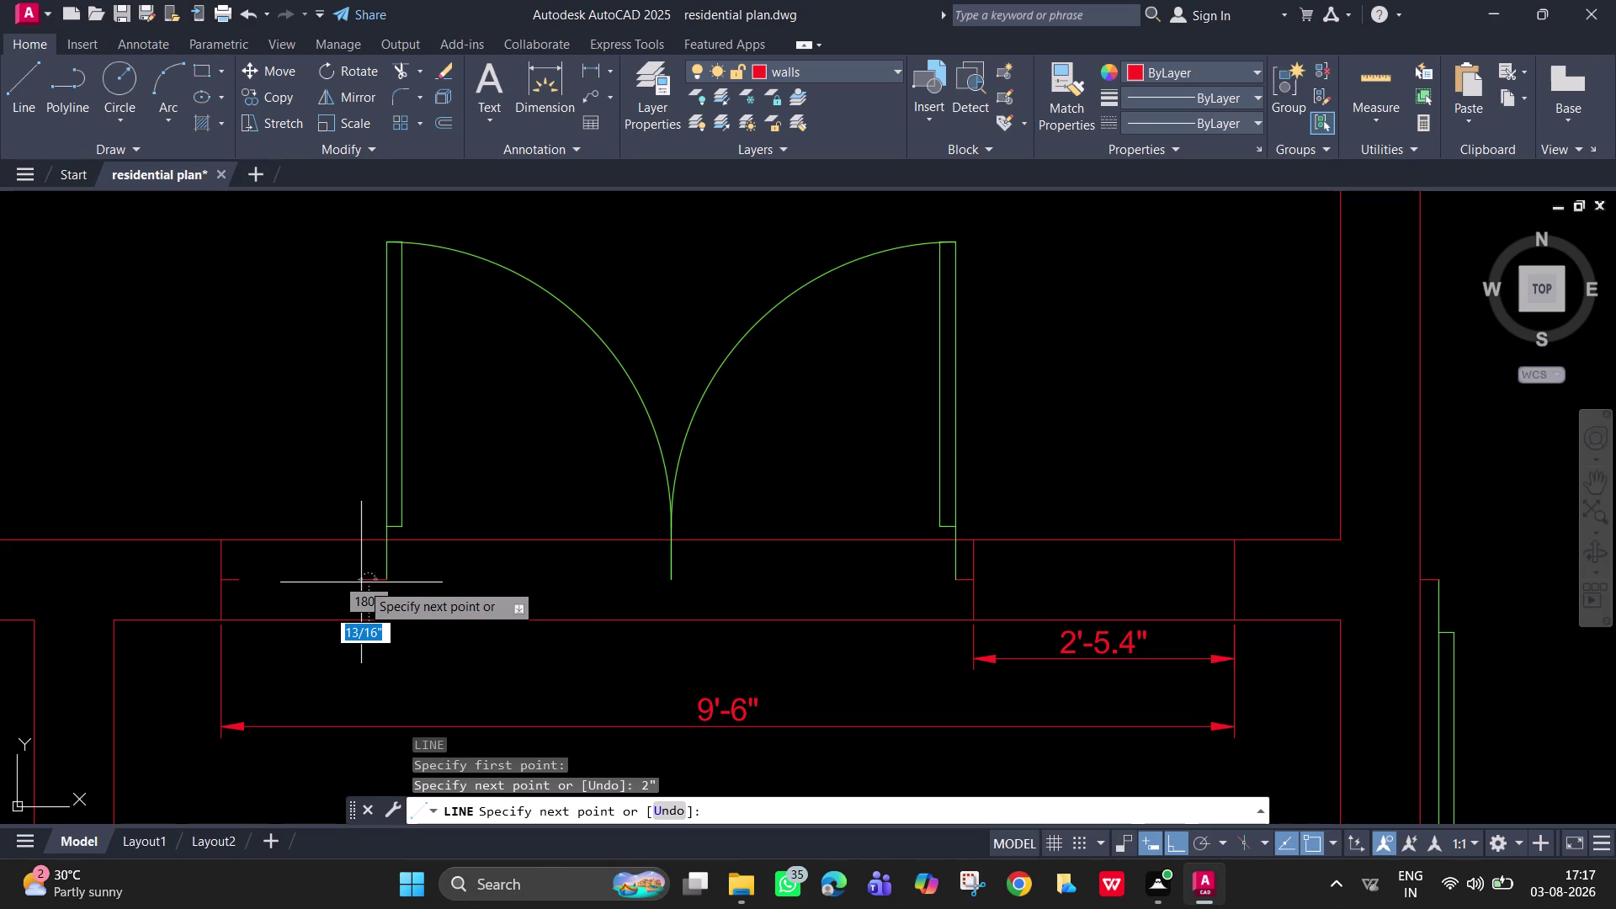
click(371, 616)
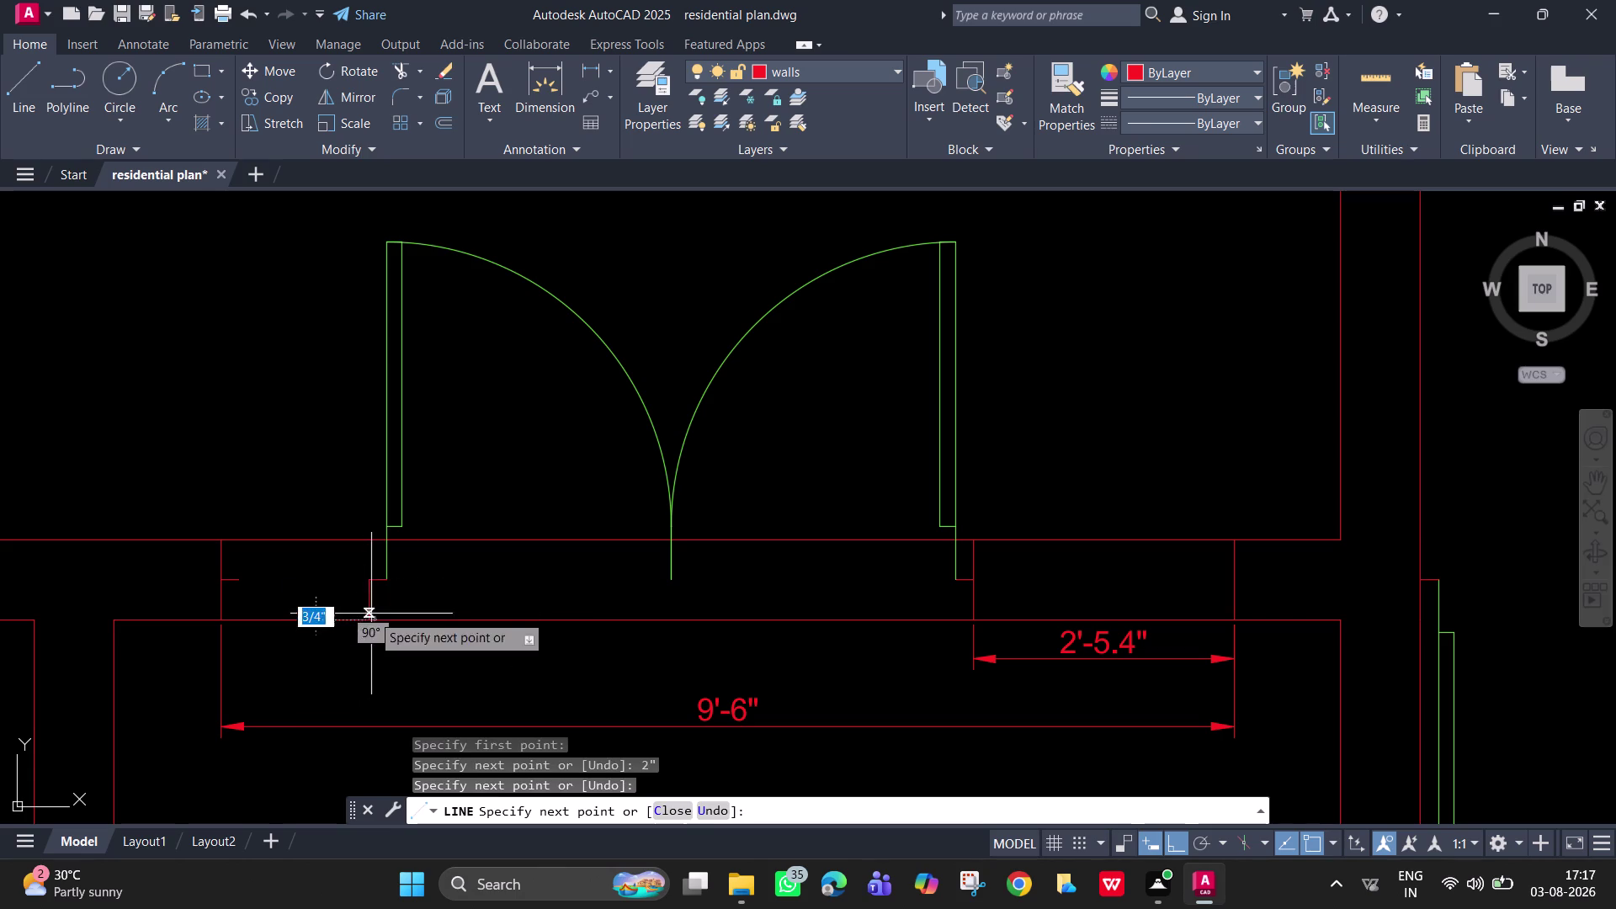
click(365, 536)
key(Escape)
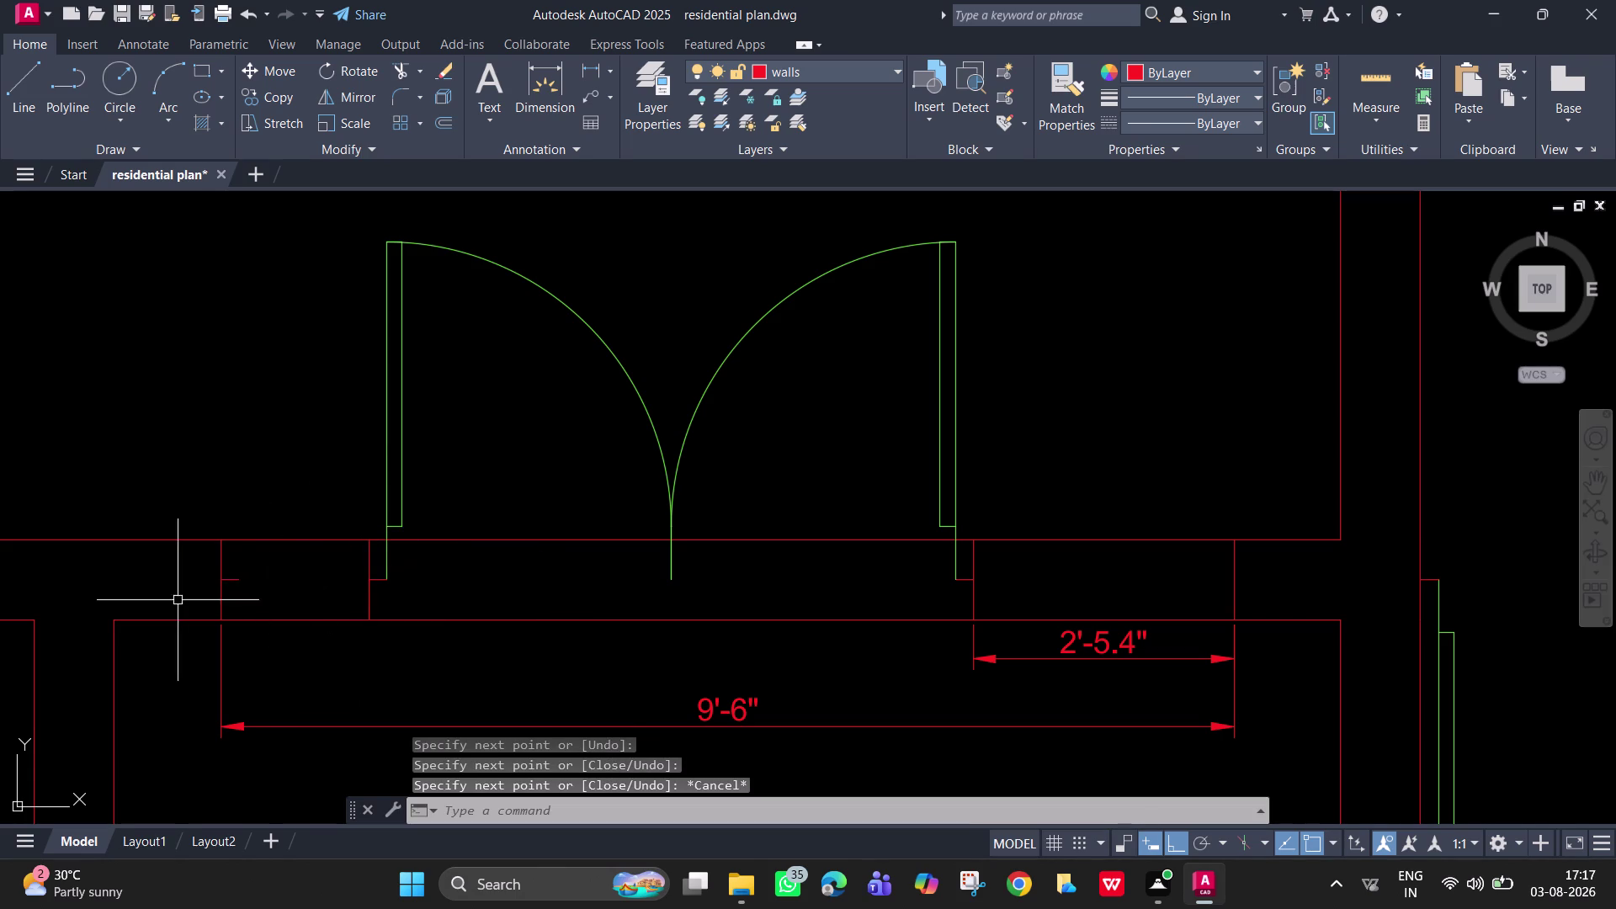
Erase the stray wall line beside the double door opening.
click(230, 575)
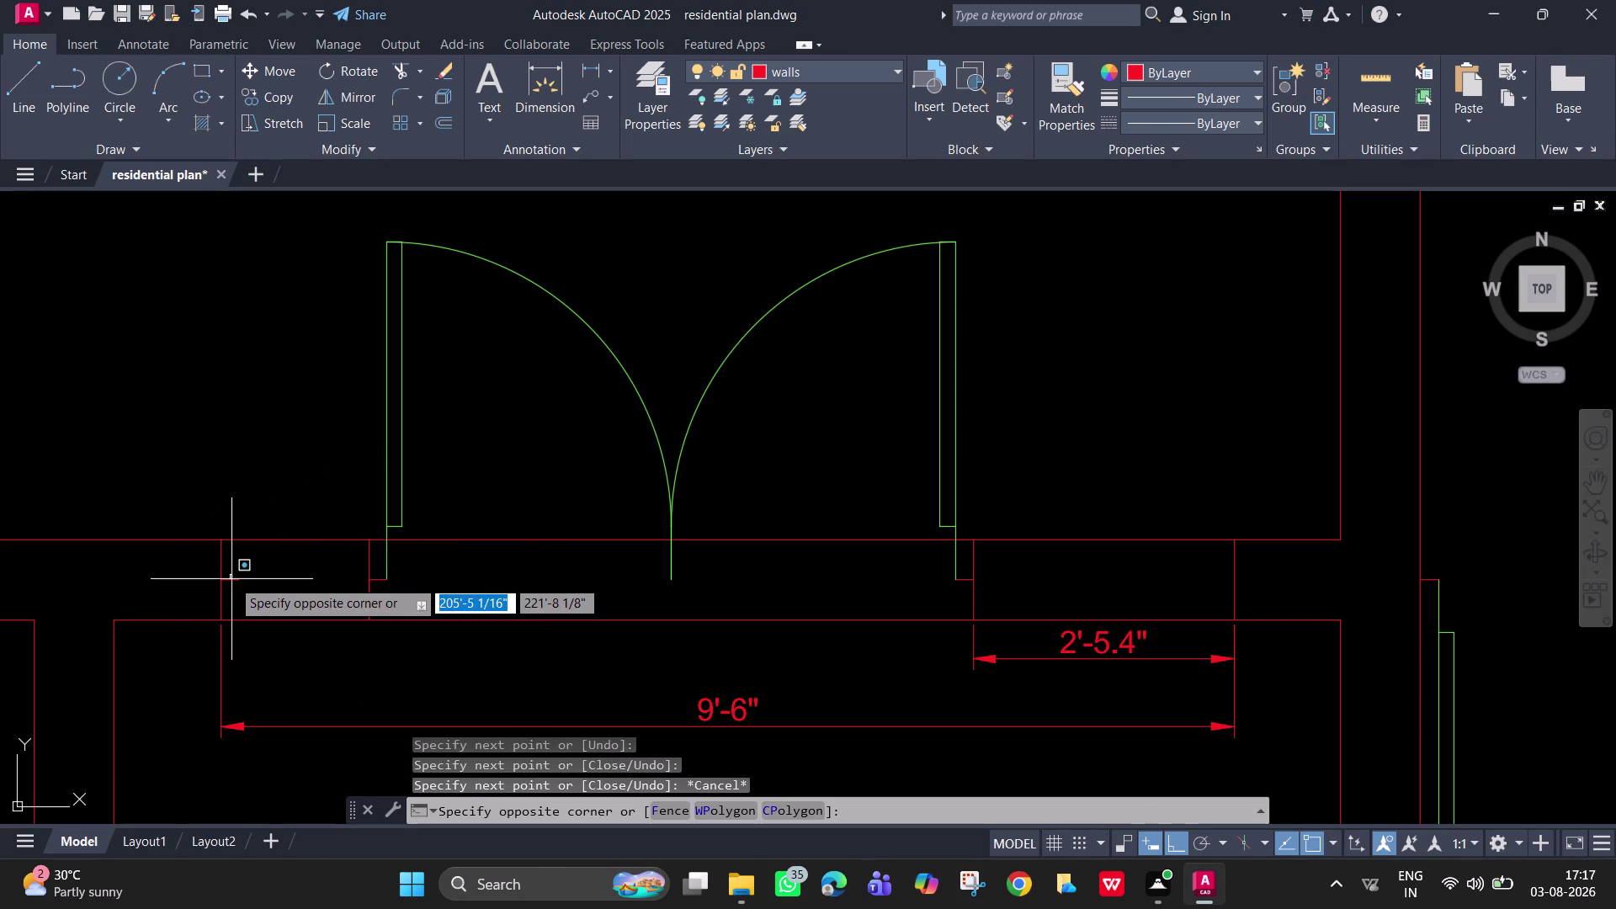
click(232, 579)
click(231, 579)
click(232, 593)
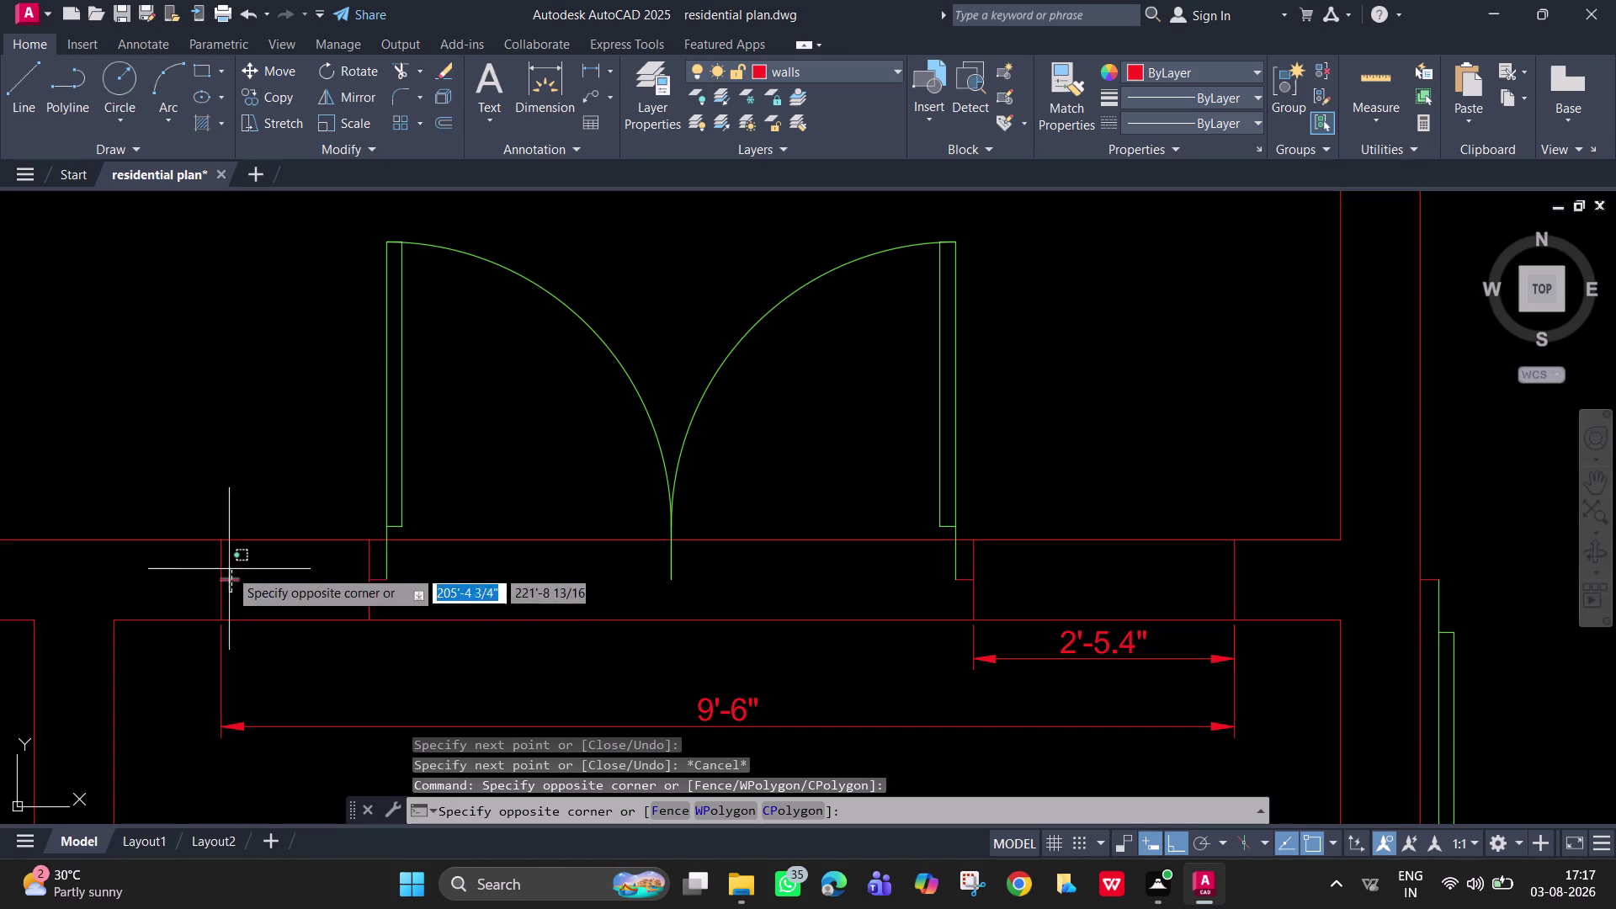
click(228, 568)
key(Delete)
scroll(down, 3)
middle_drag(352, 613, 414, 654)
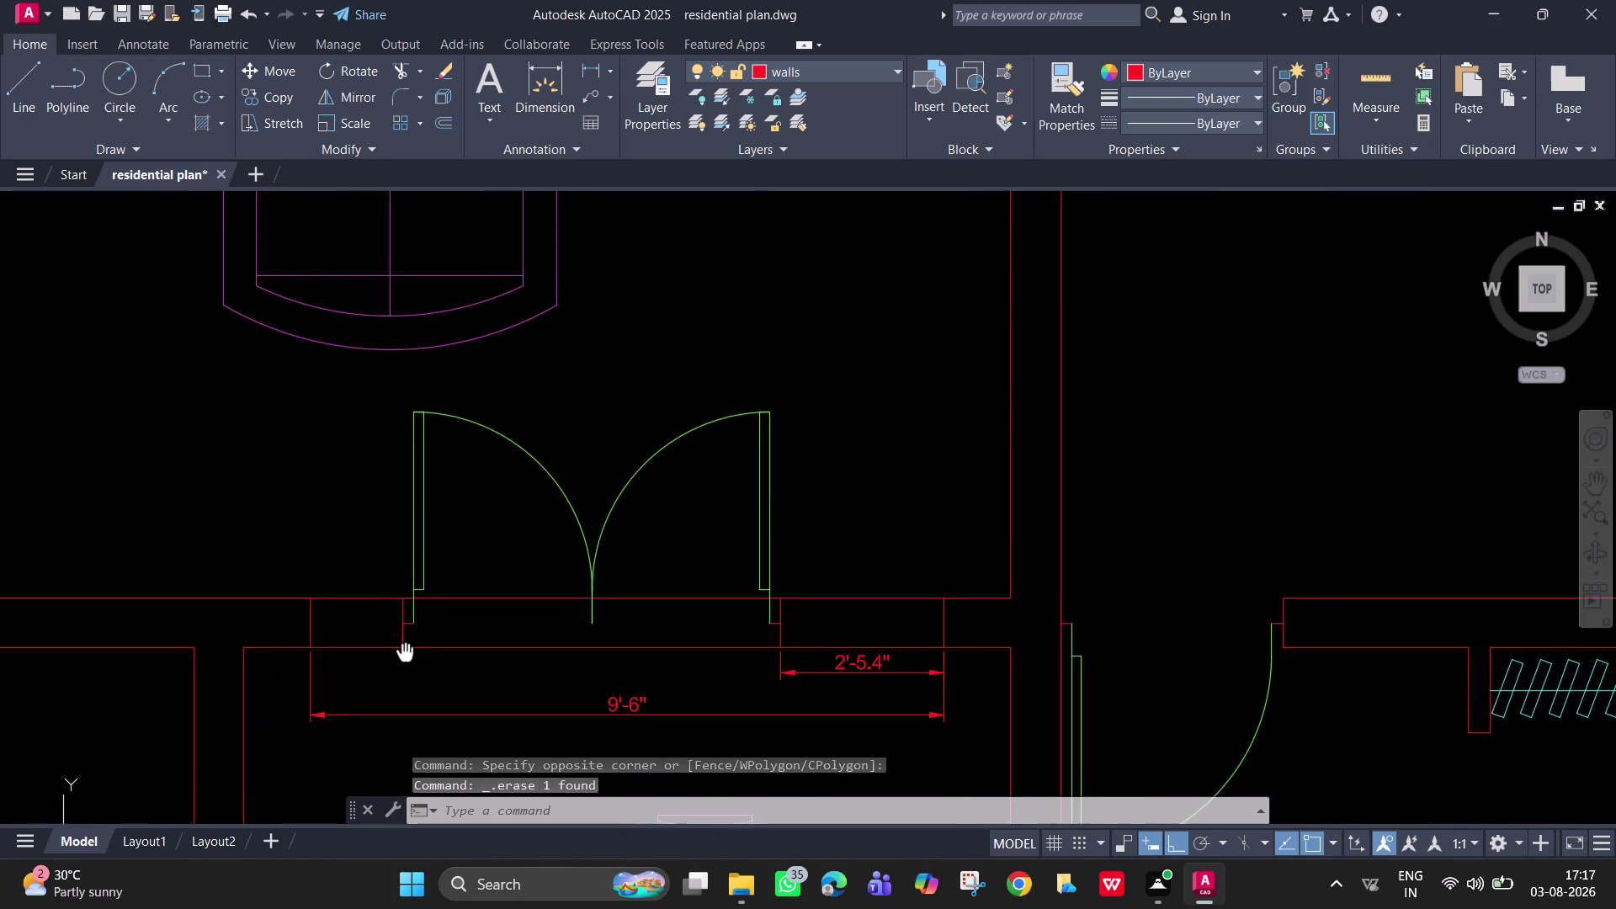
middle_drag(414, 654, 419, 649)
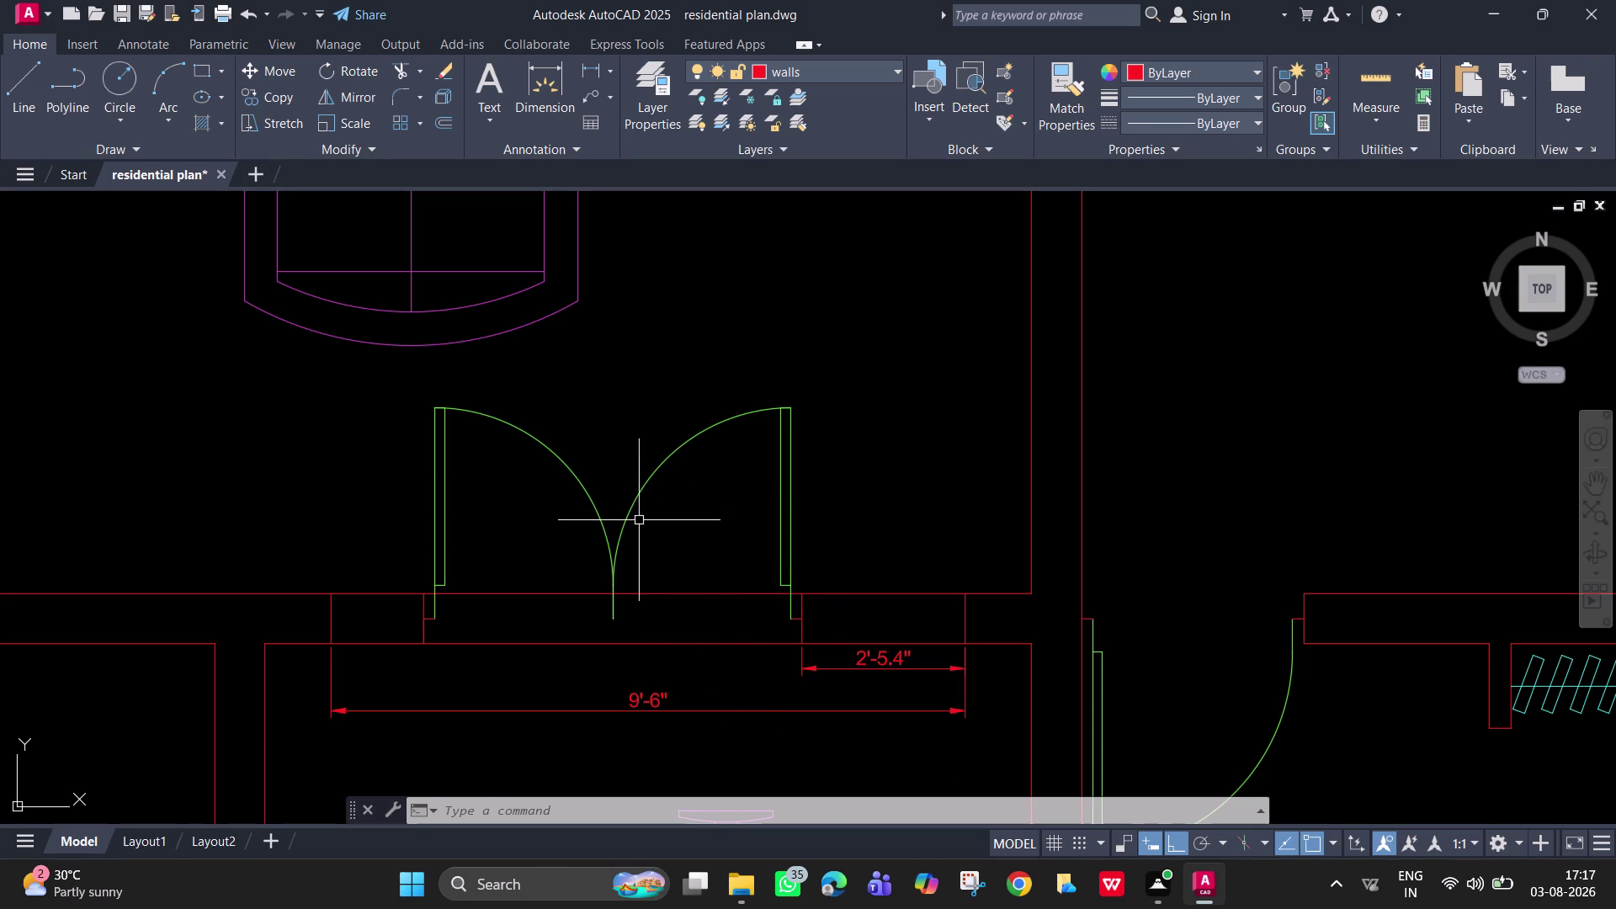
drag(636, 522, 626, 522)
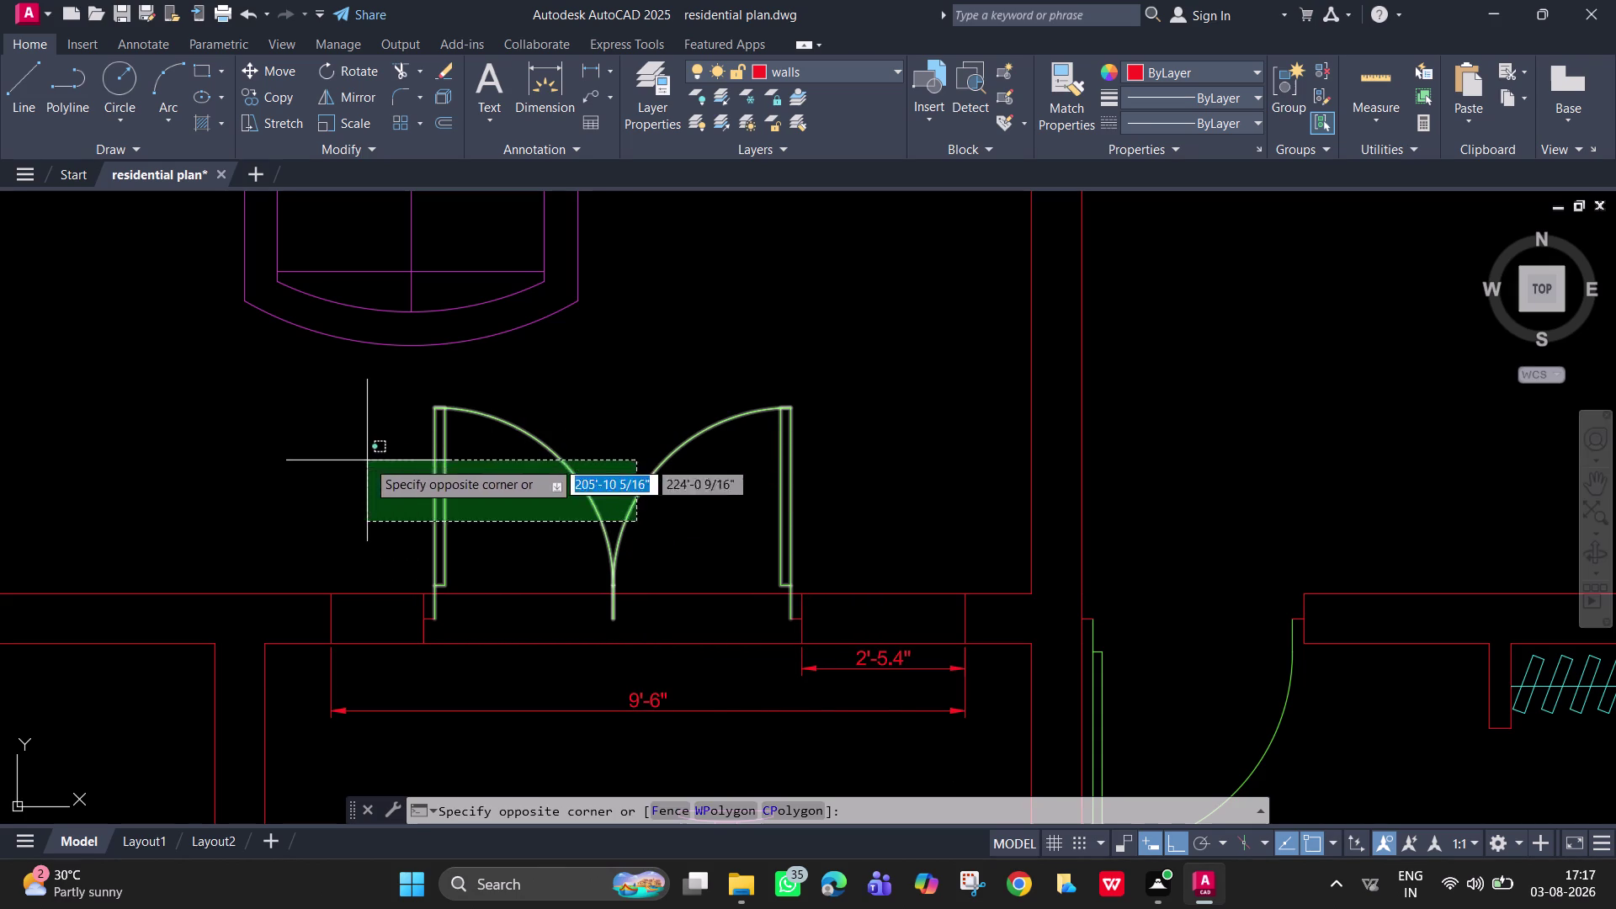
click(367, 461)
key(Escape)
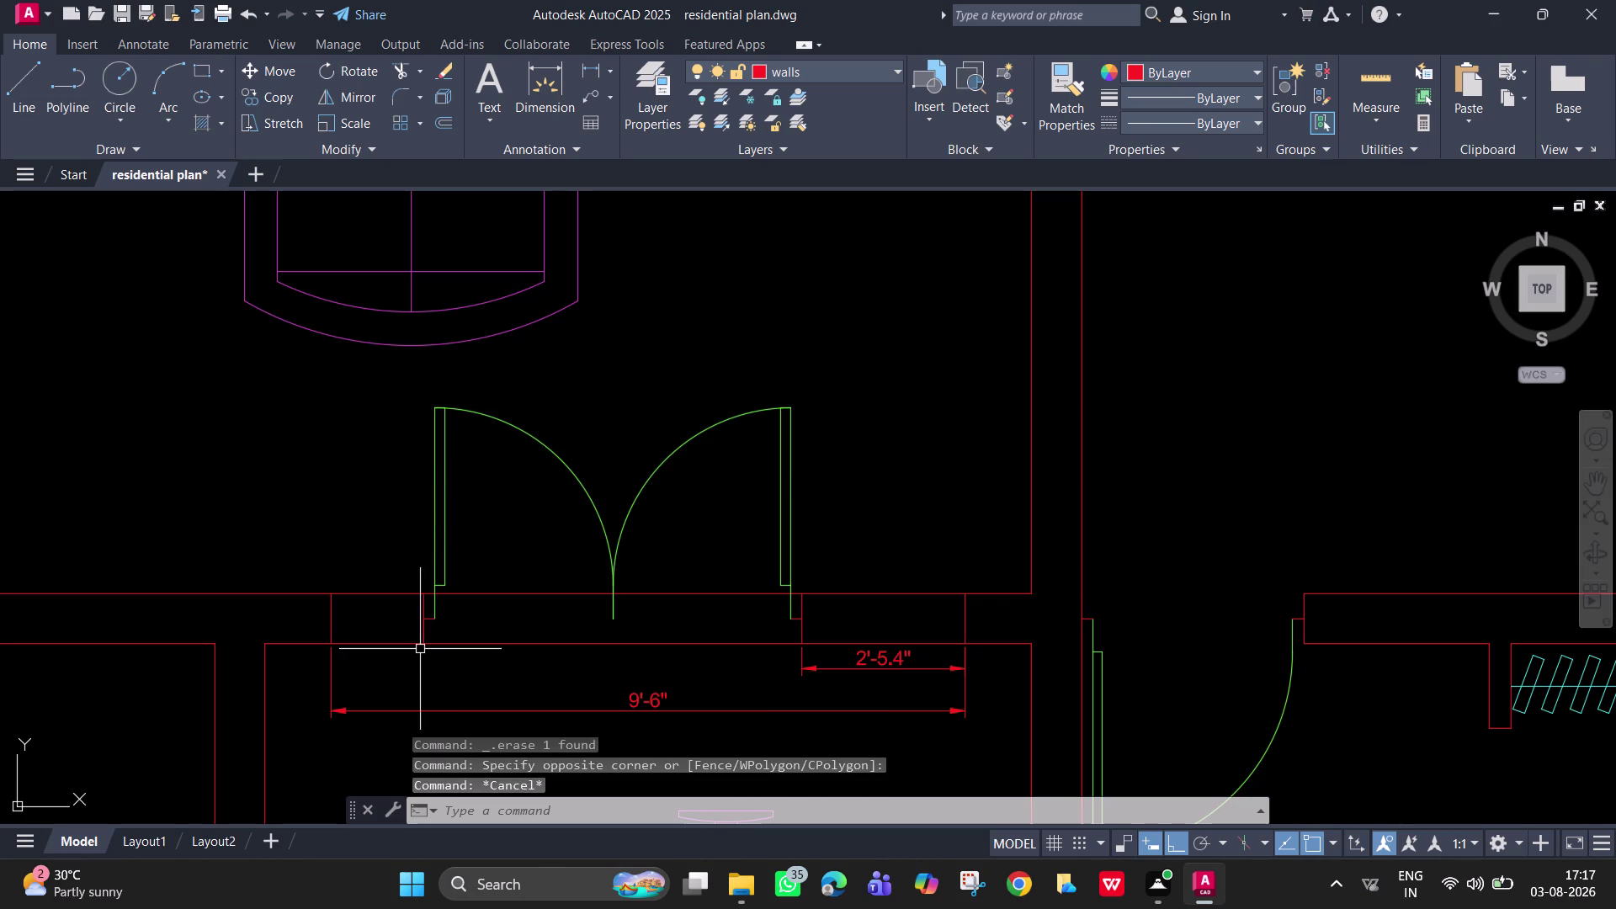
click(585, 74)
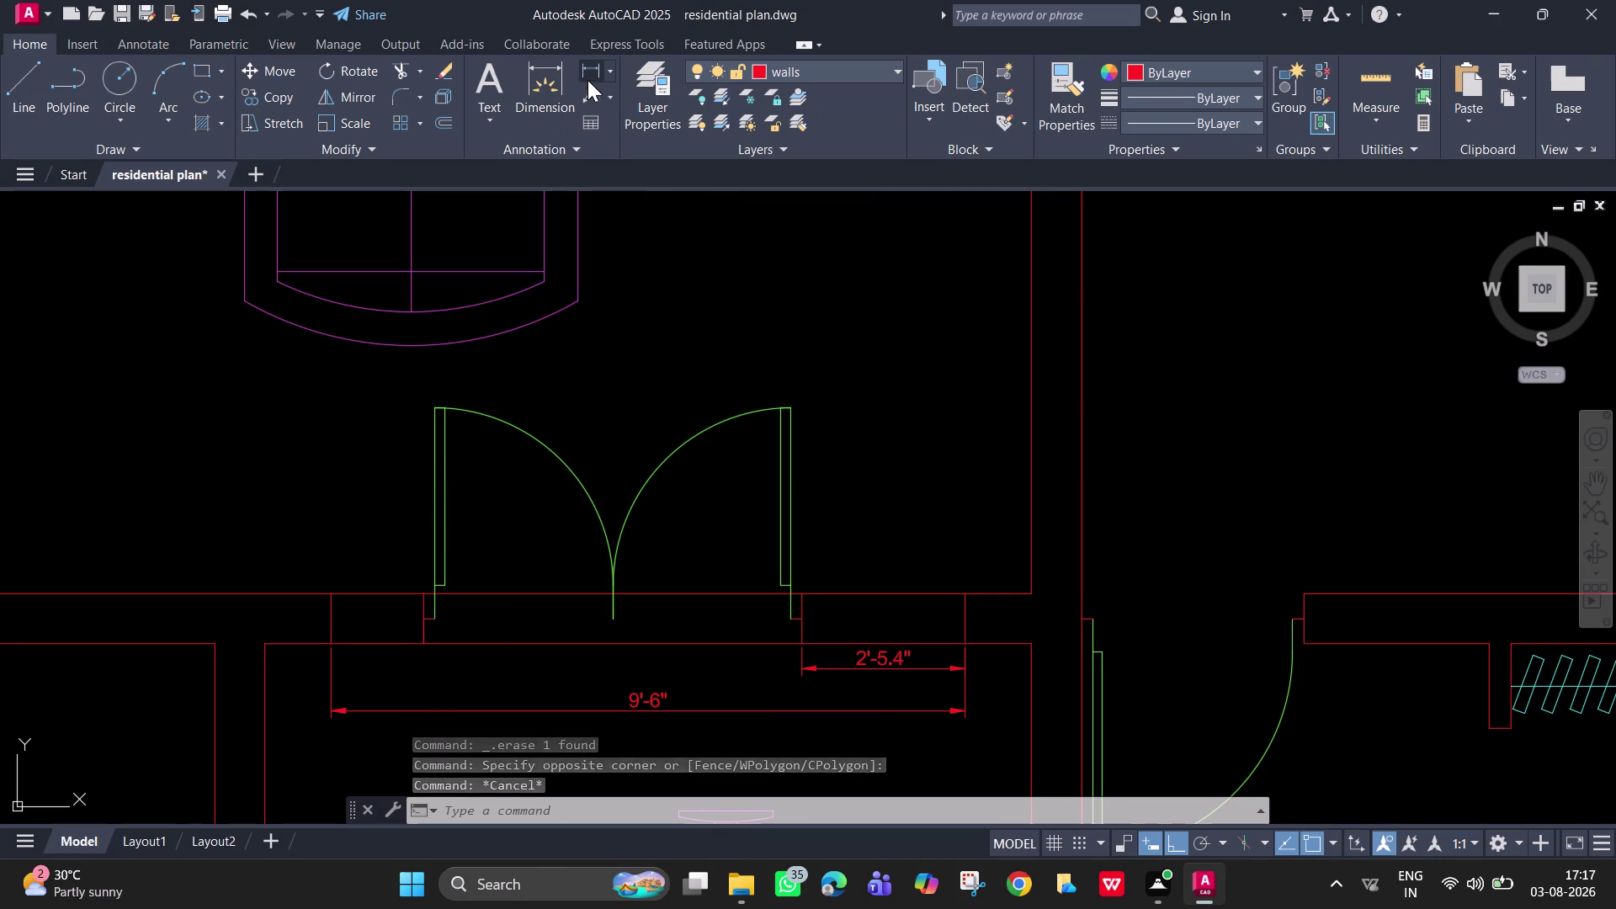
click(421, 643)
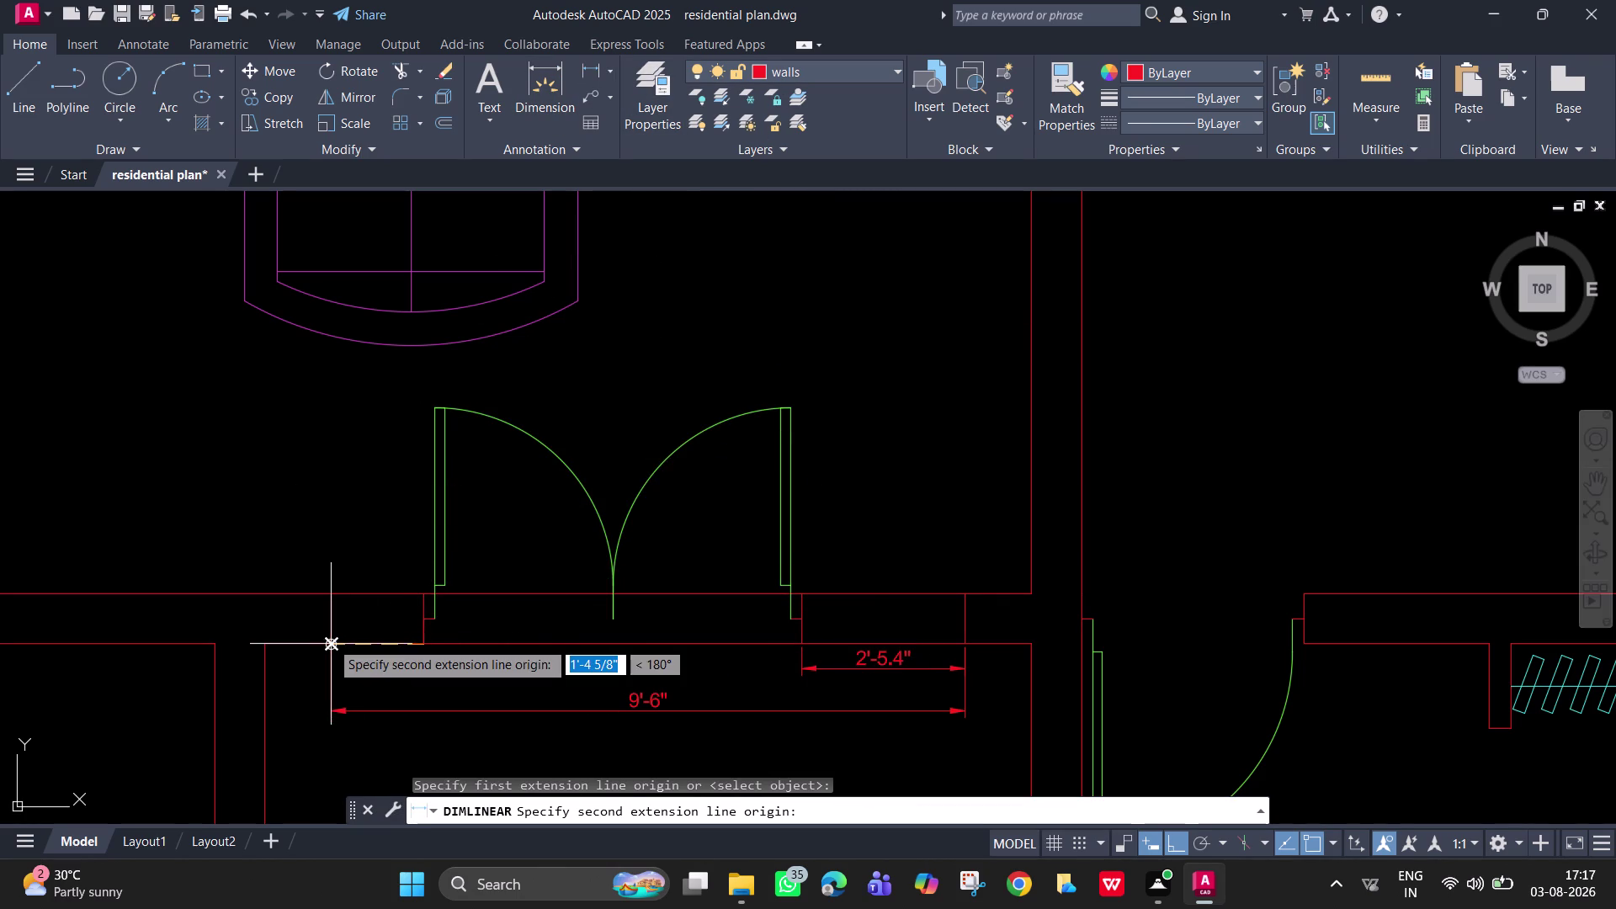
click(330, 641)
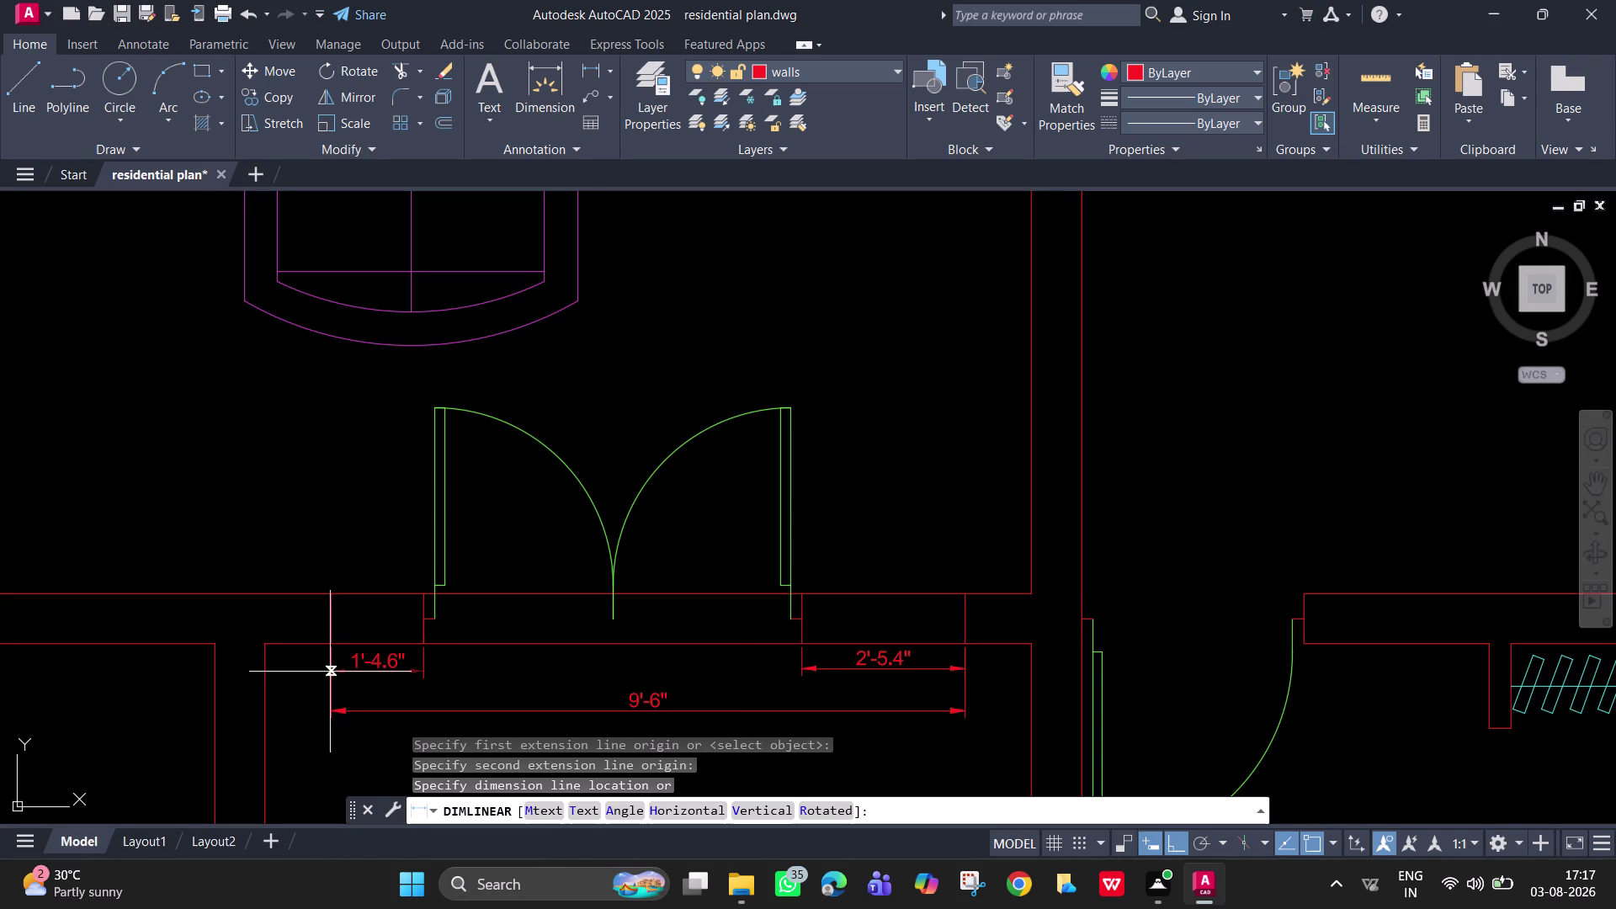
key(Escape)
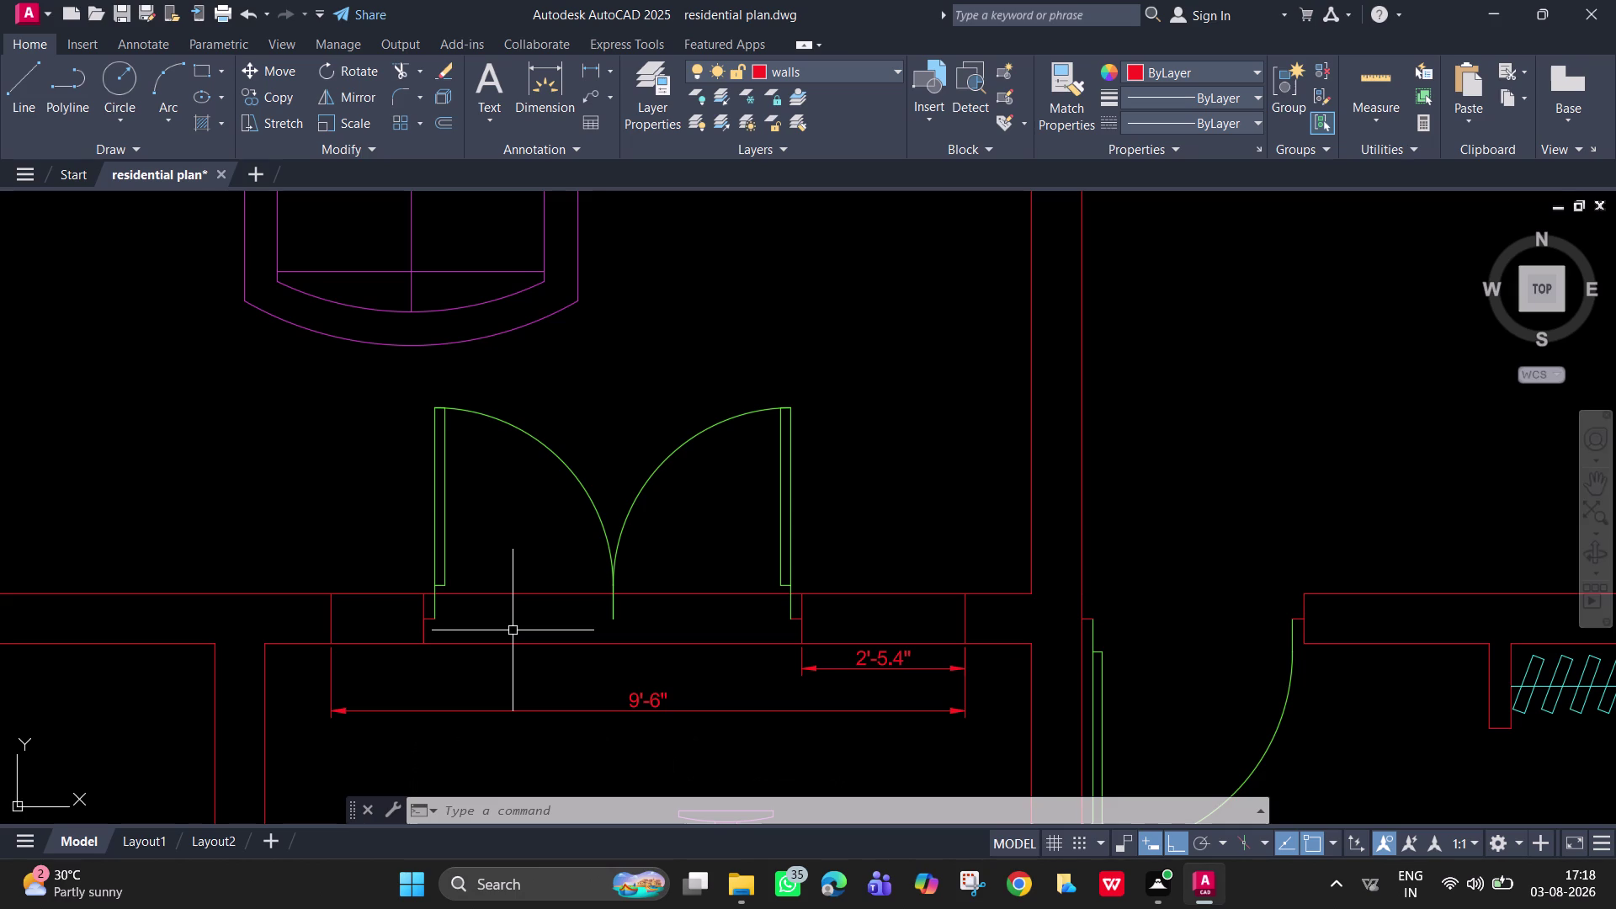
Draw a short vertical wall line tracked 1'-10" from the entrance wall corner.
double_click(512, 631)
key(l)
key(space)
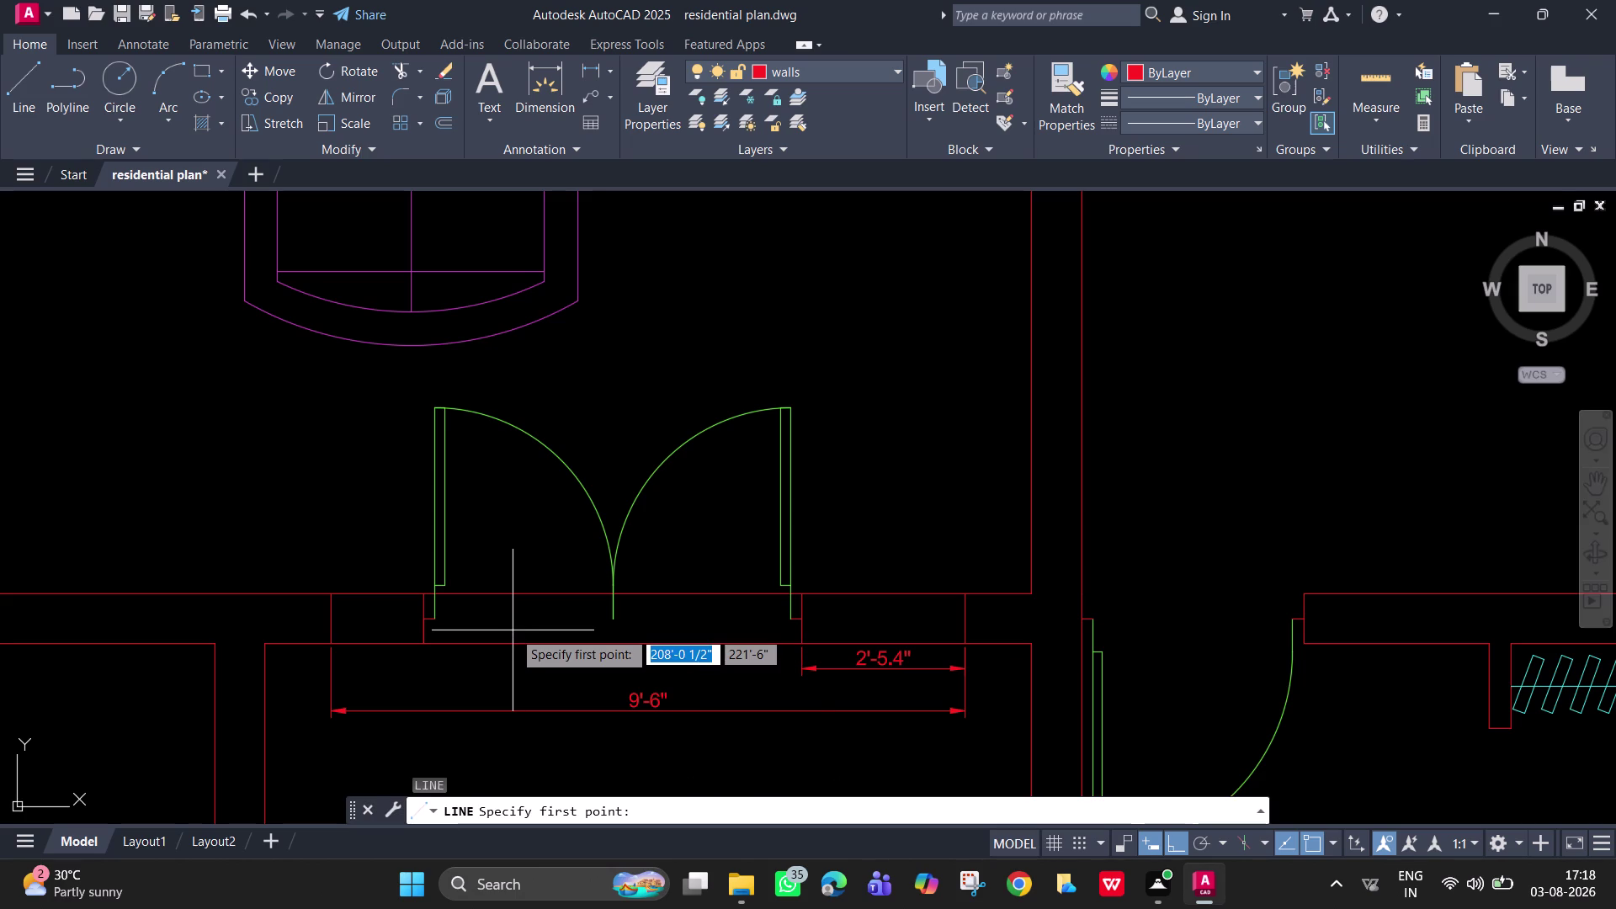
text(tk)
key(space)
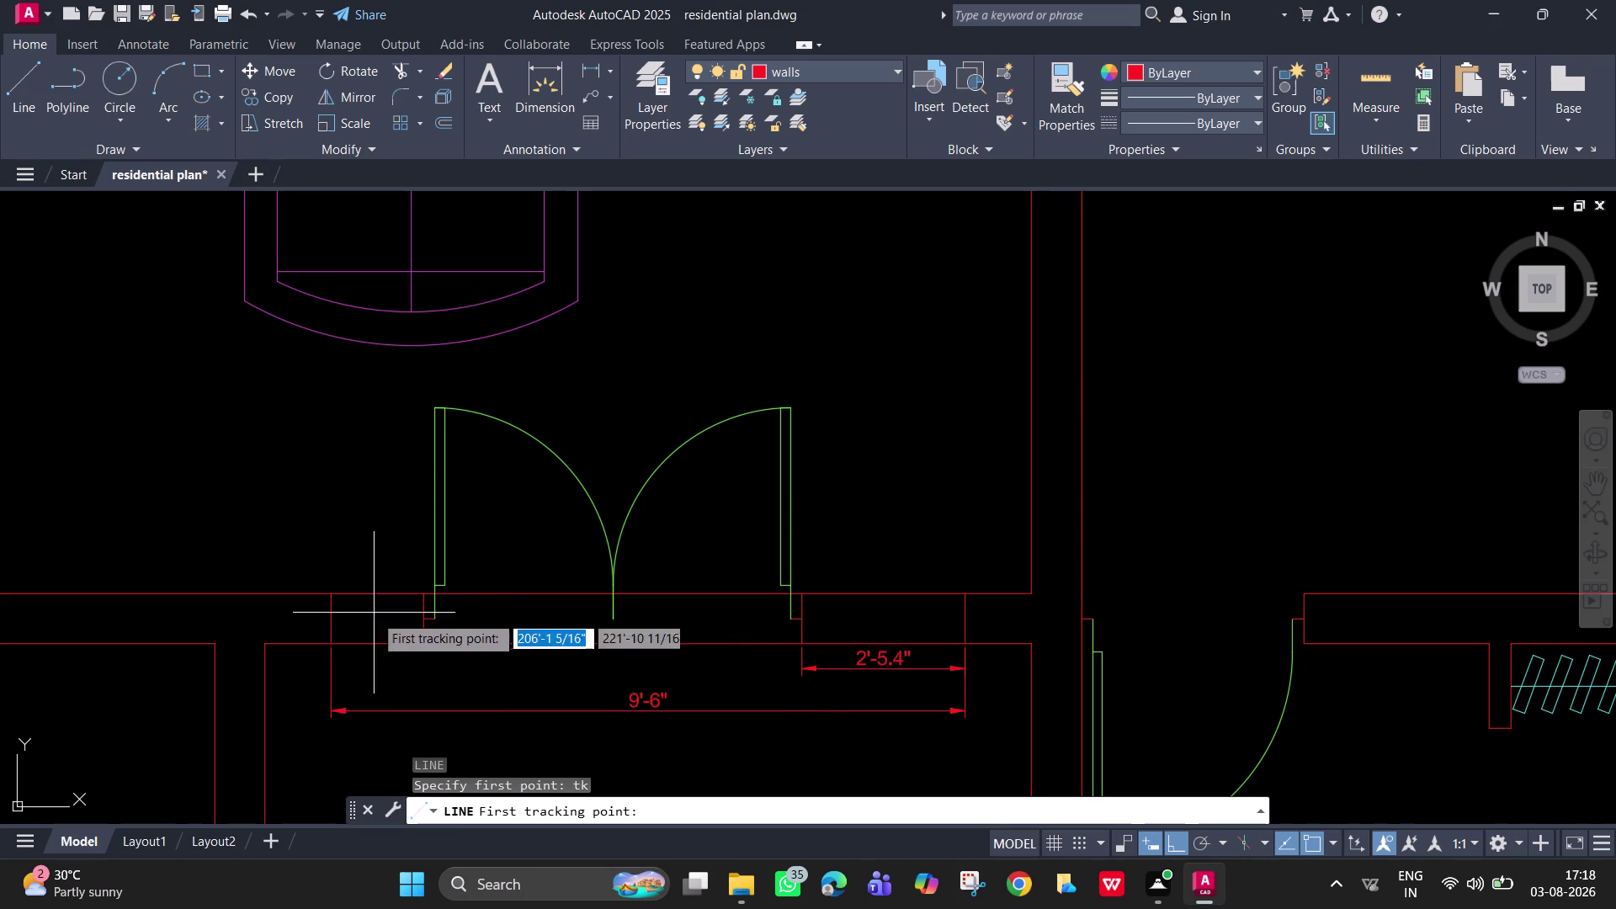
click(333, 644)
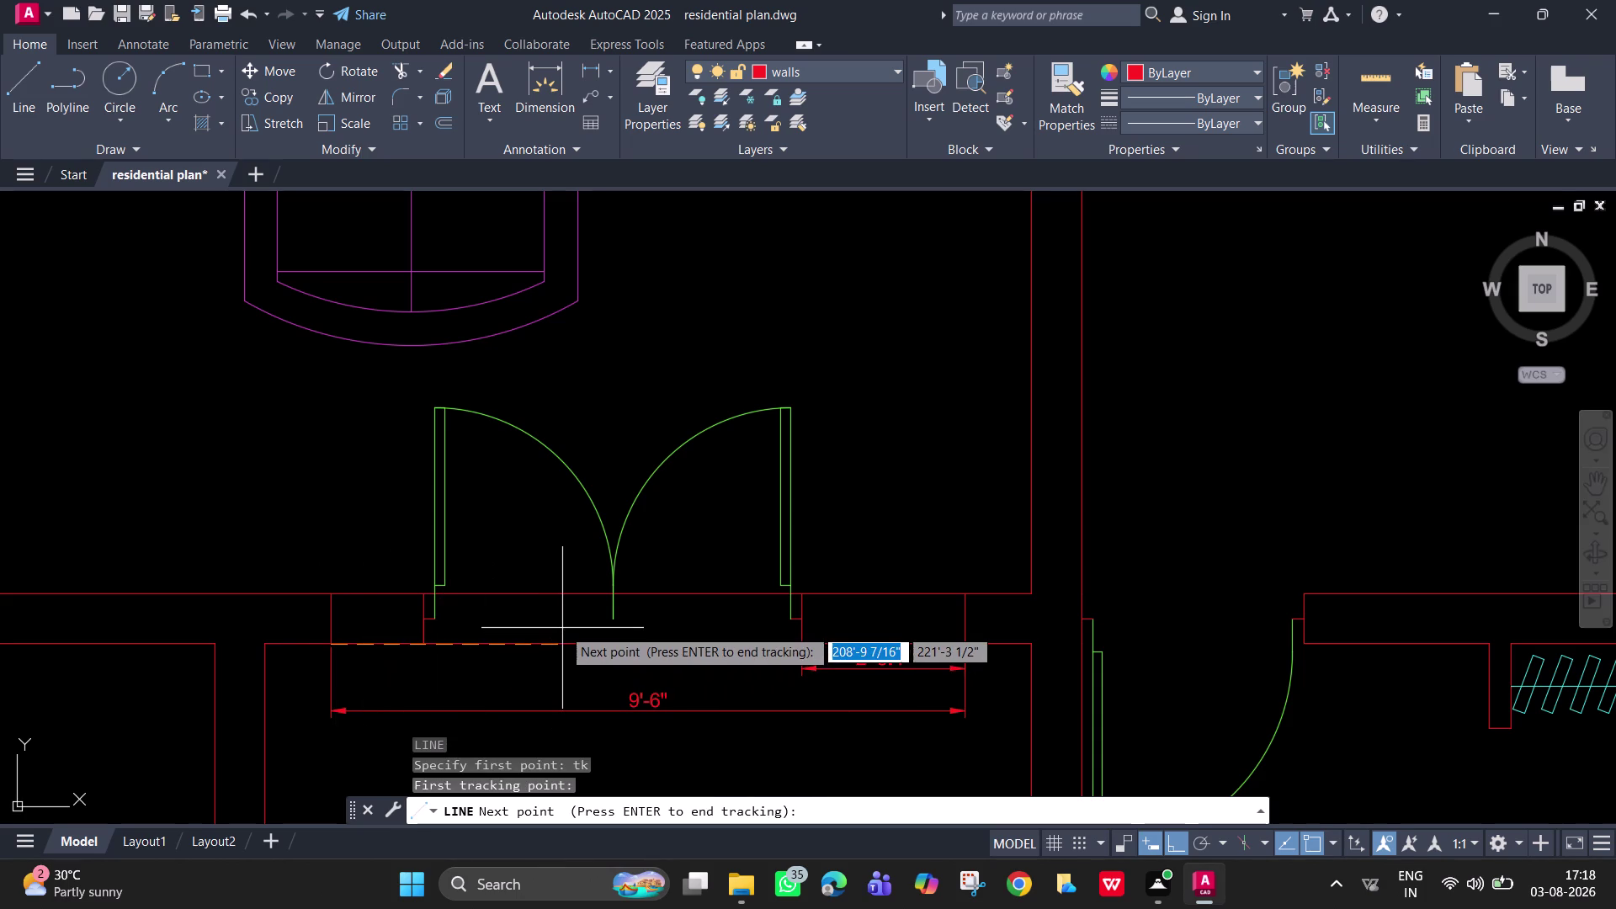
text(1'10)
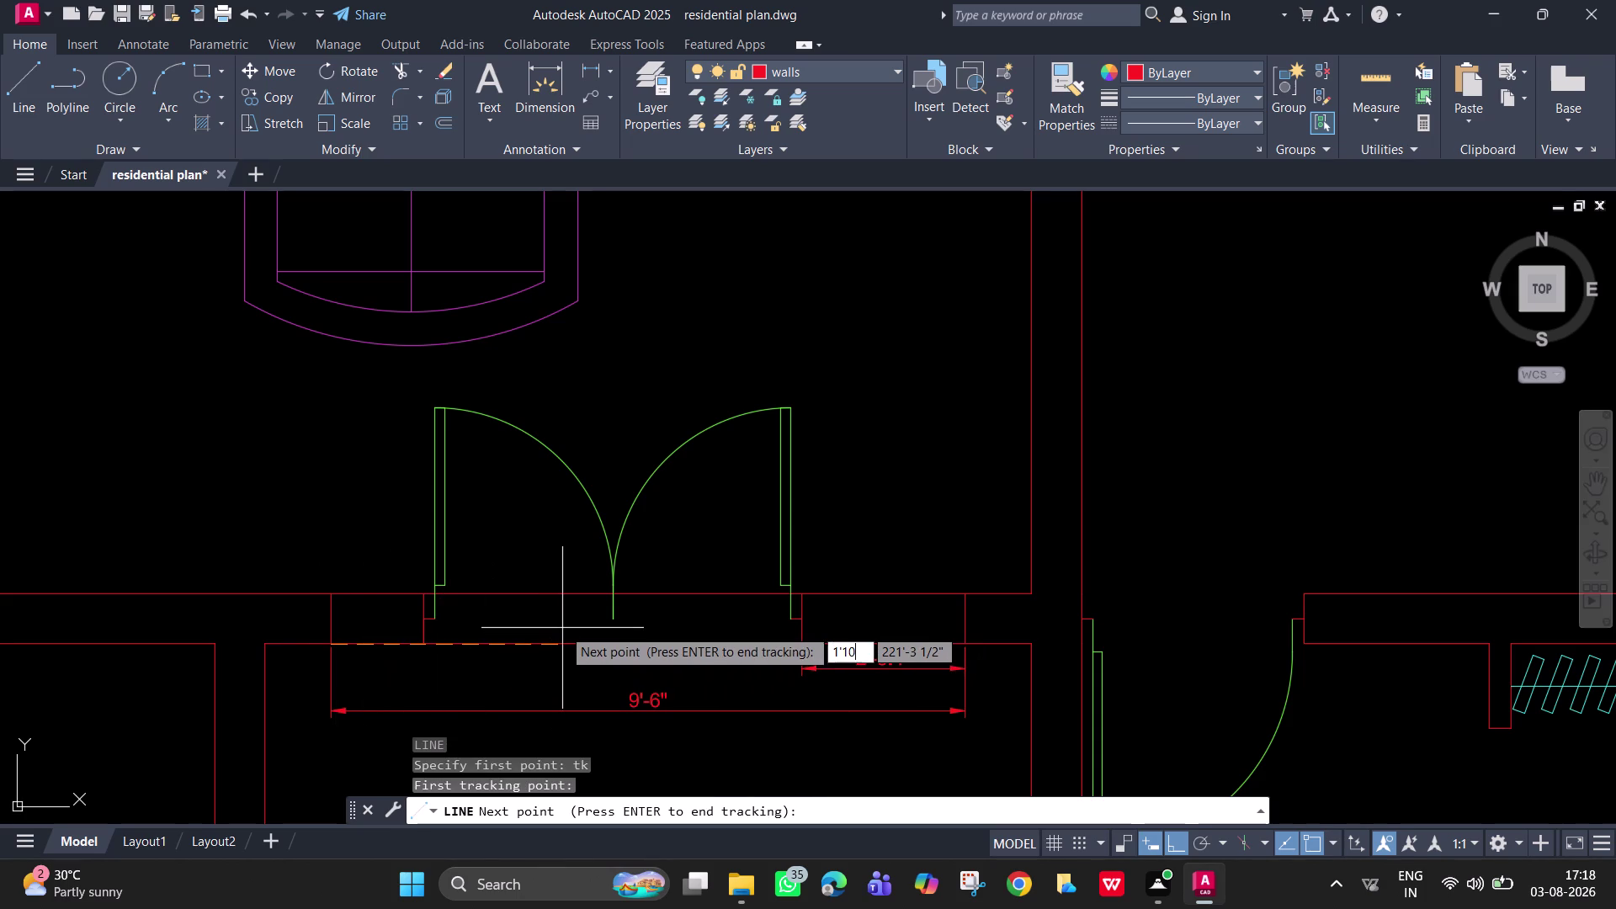
text(")
key(Return)
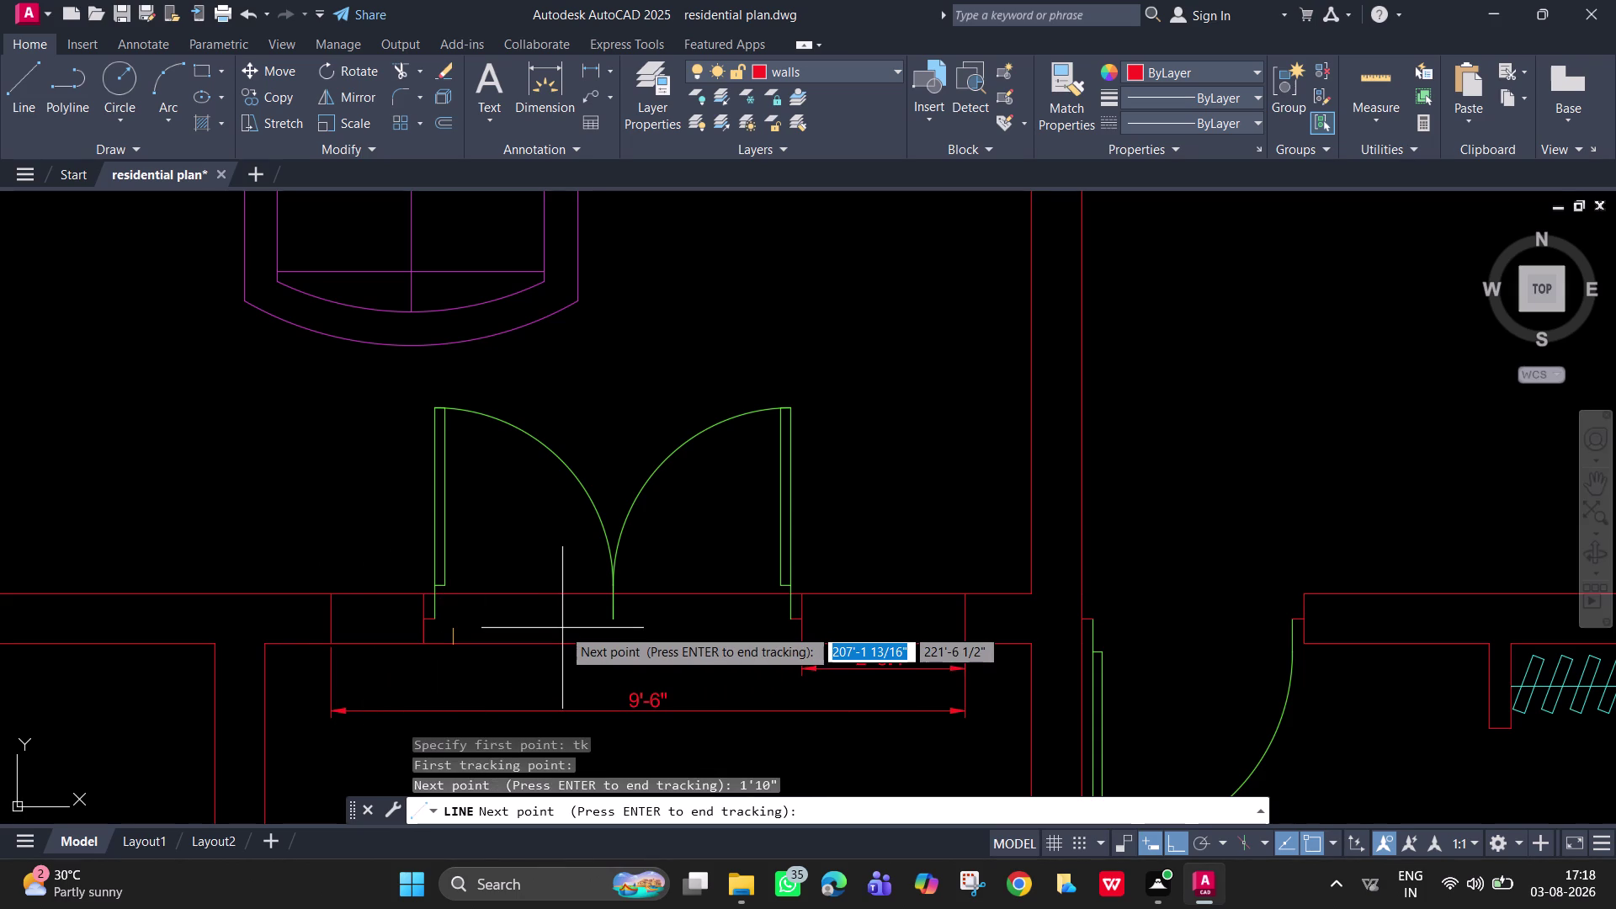
key(Return)
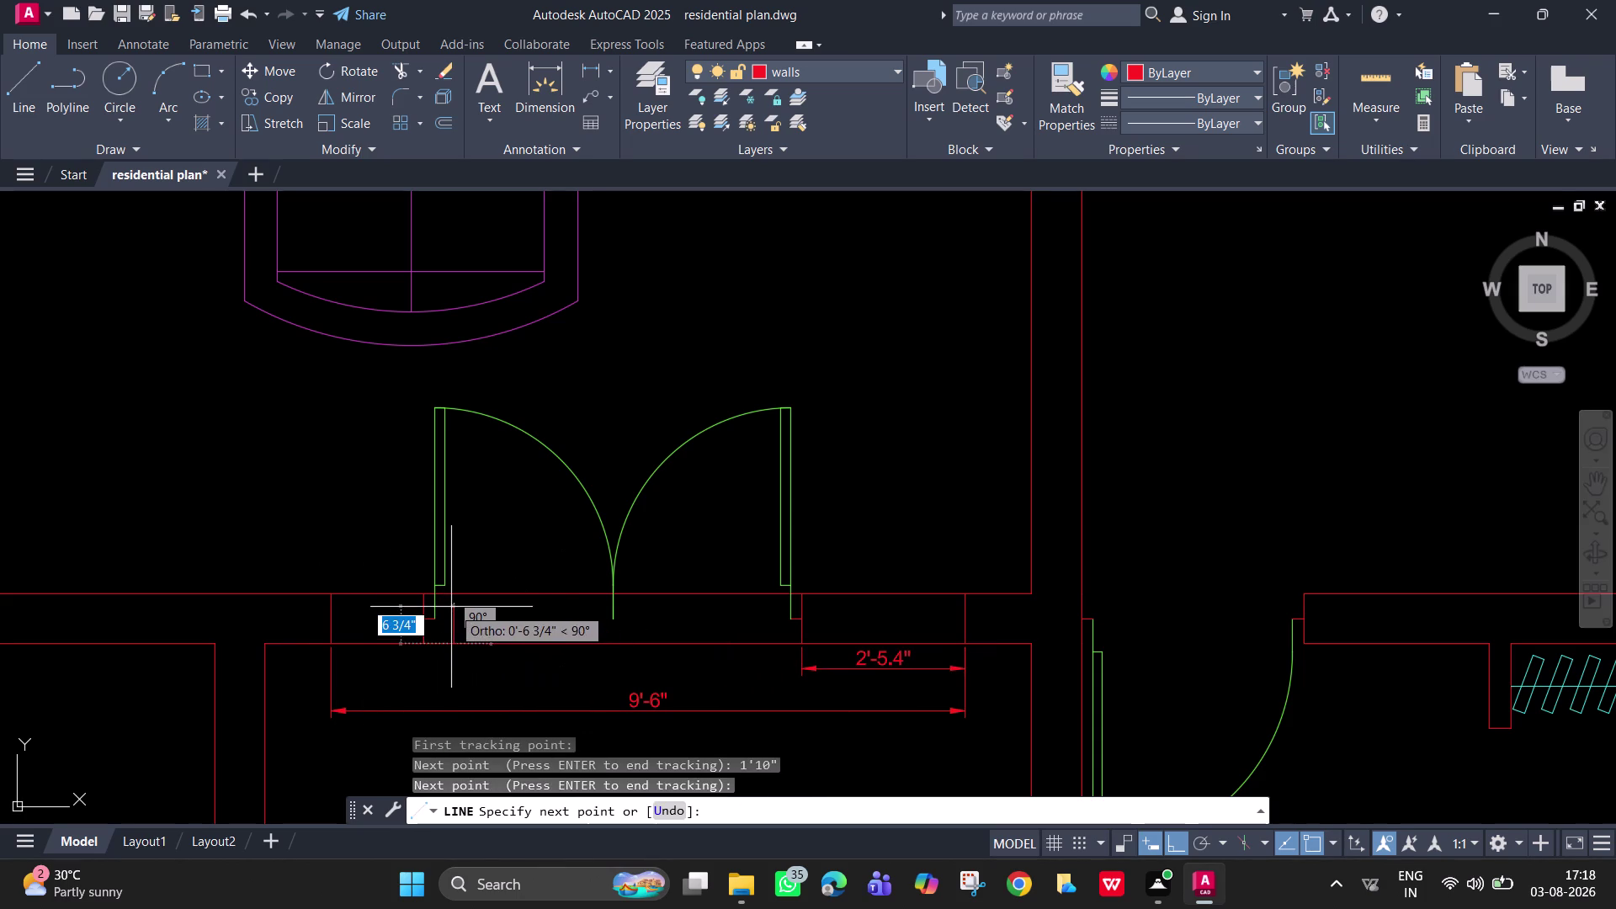
click(452, 596)
key(Escape)
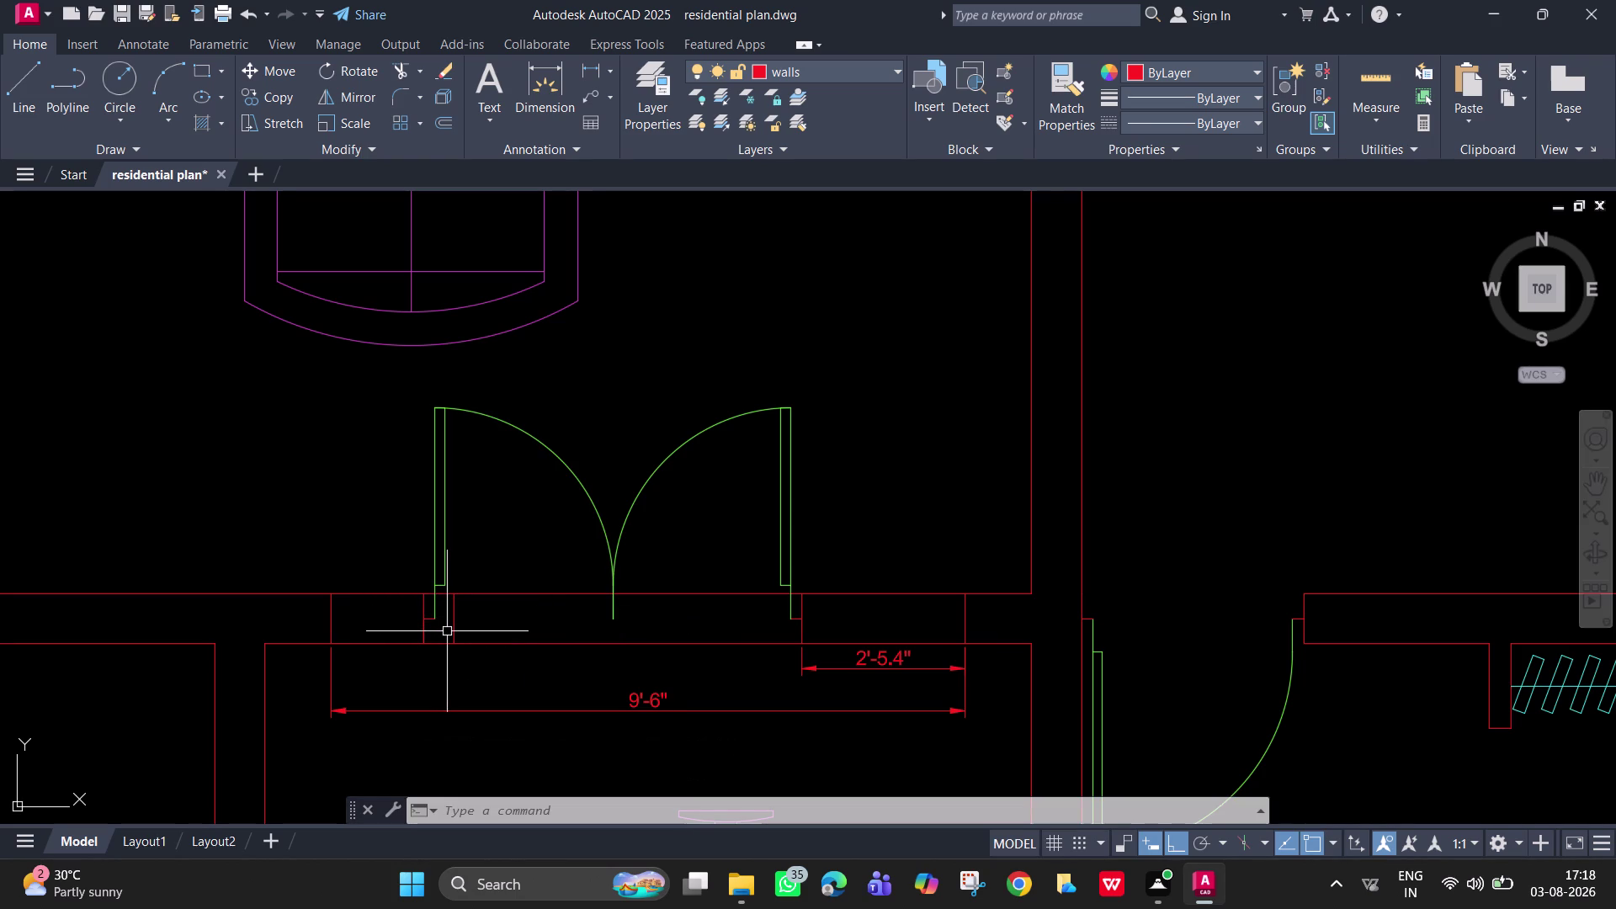
key(l)
key(Return)
scroll(up, 3)
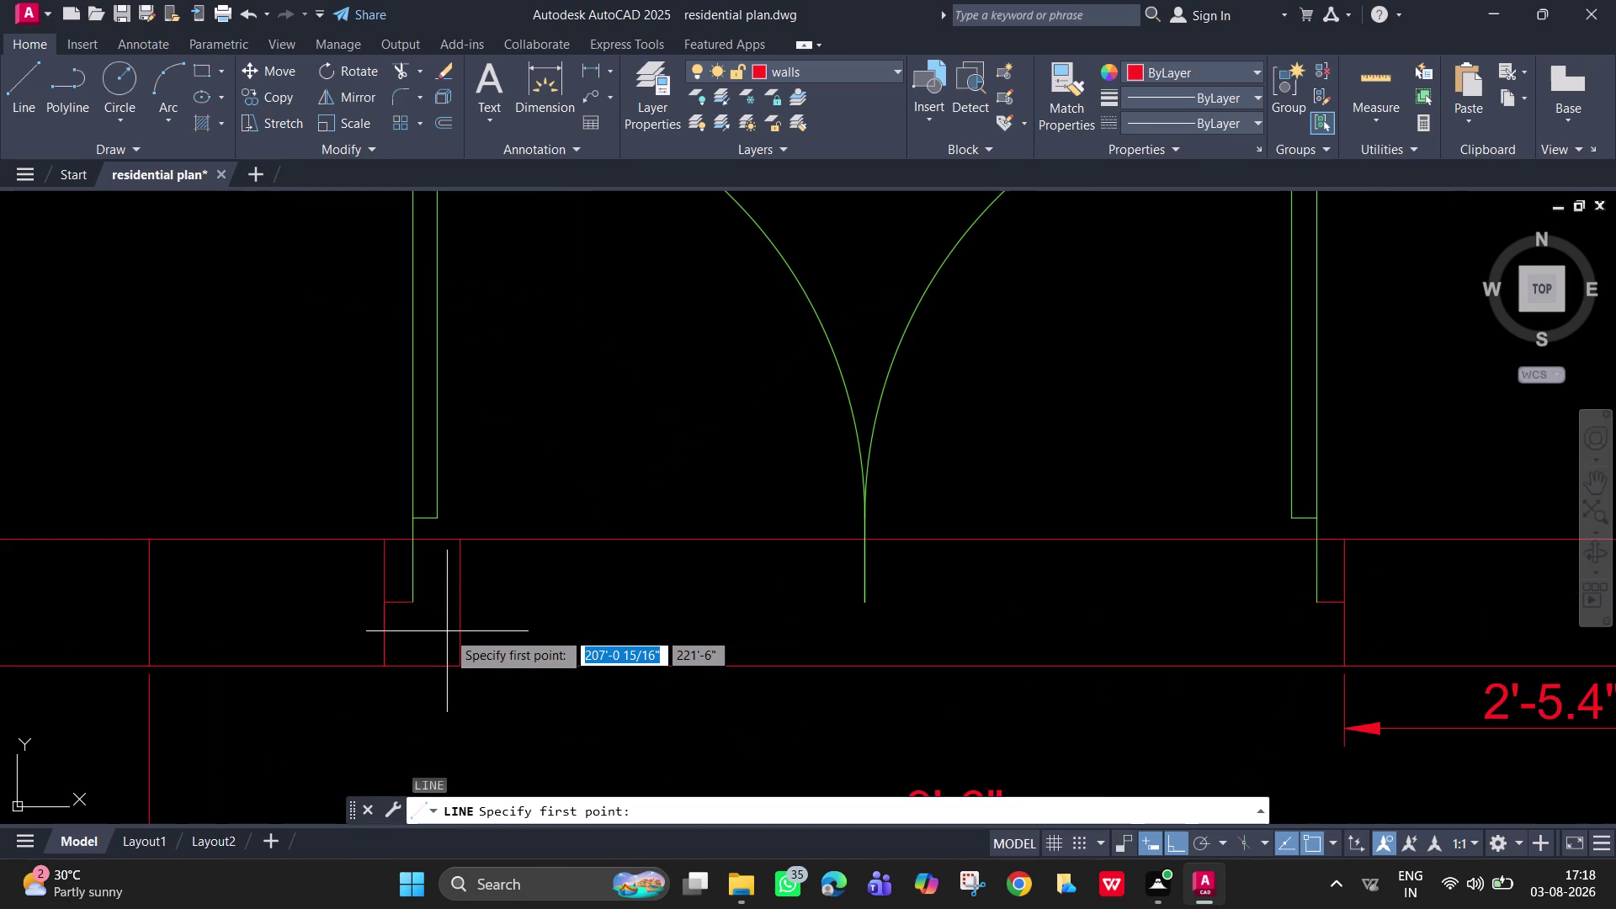
Draw a 2" line from the left jamb corner.
click(461, 604)
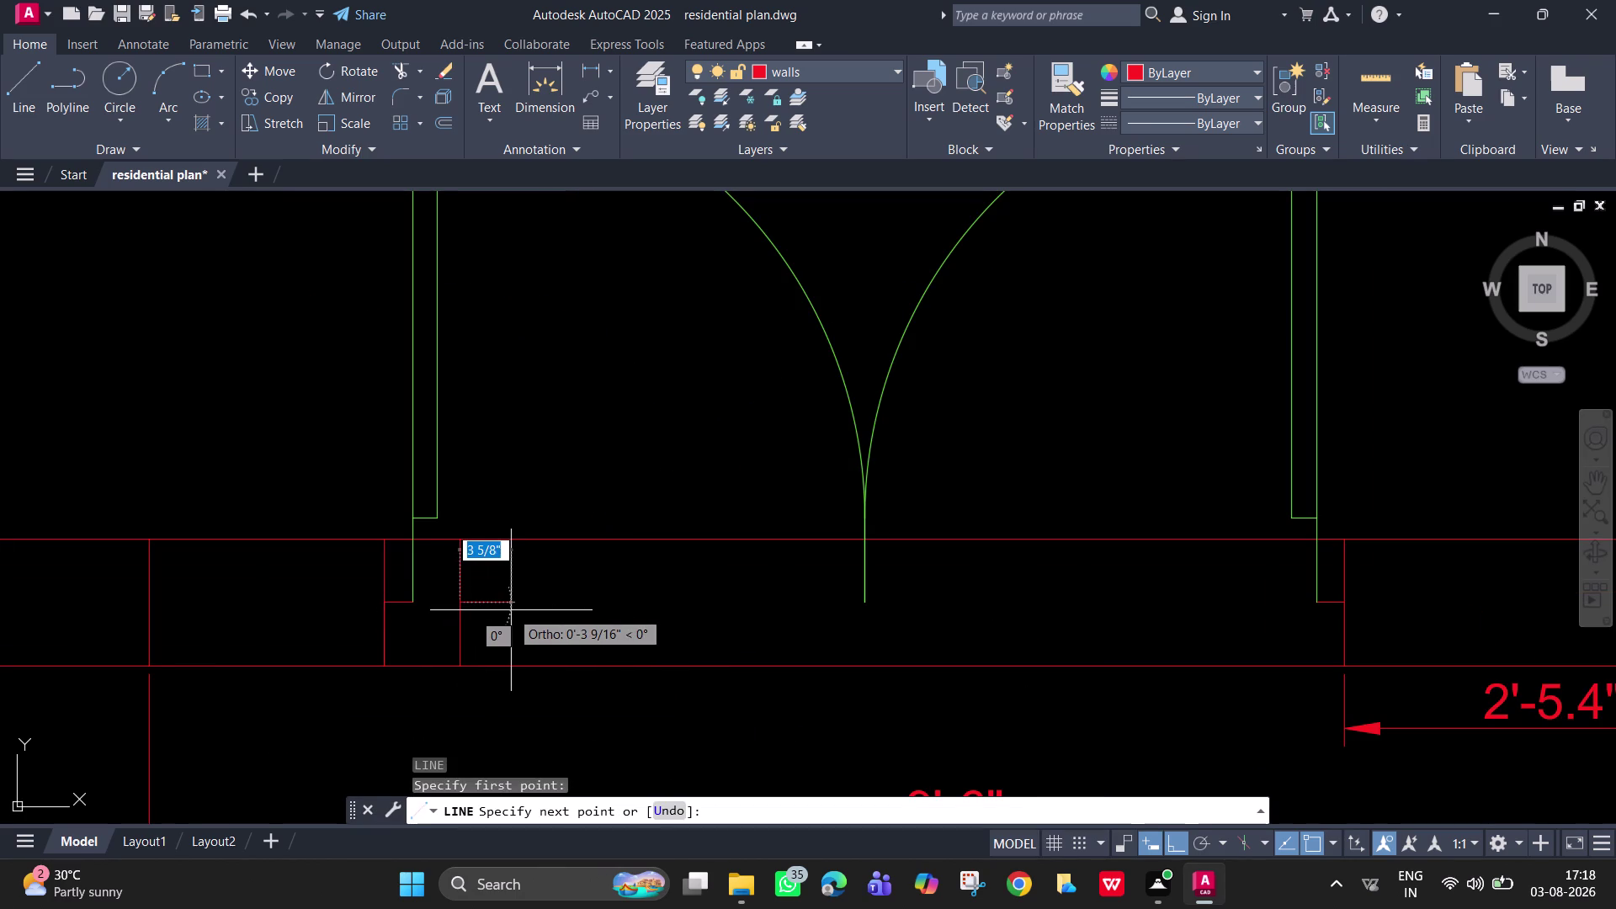
text(2")
key(Return)
key(Escape)
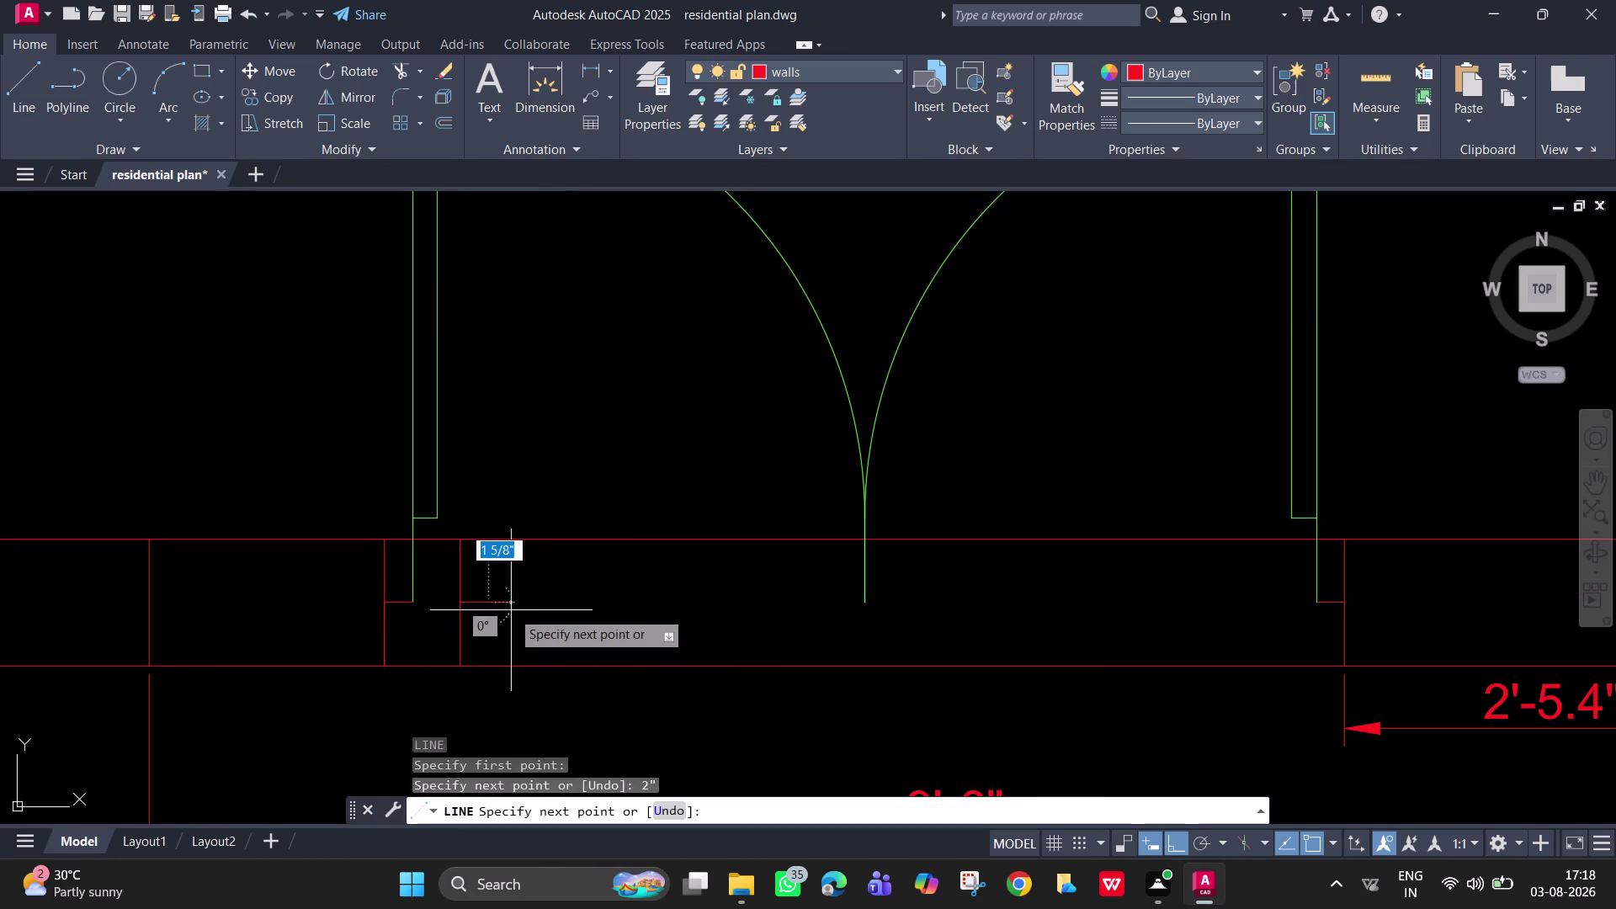
Move the left door leaf alone, then undo that move.
click(408, 578)
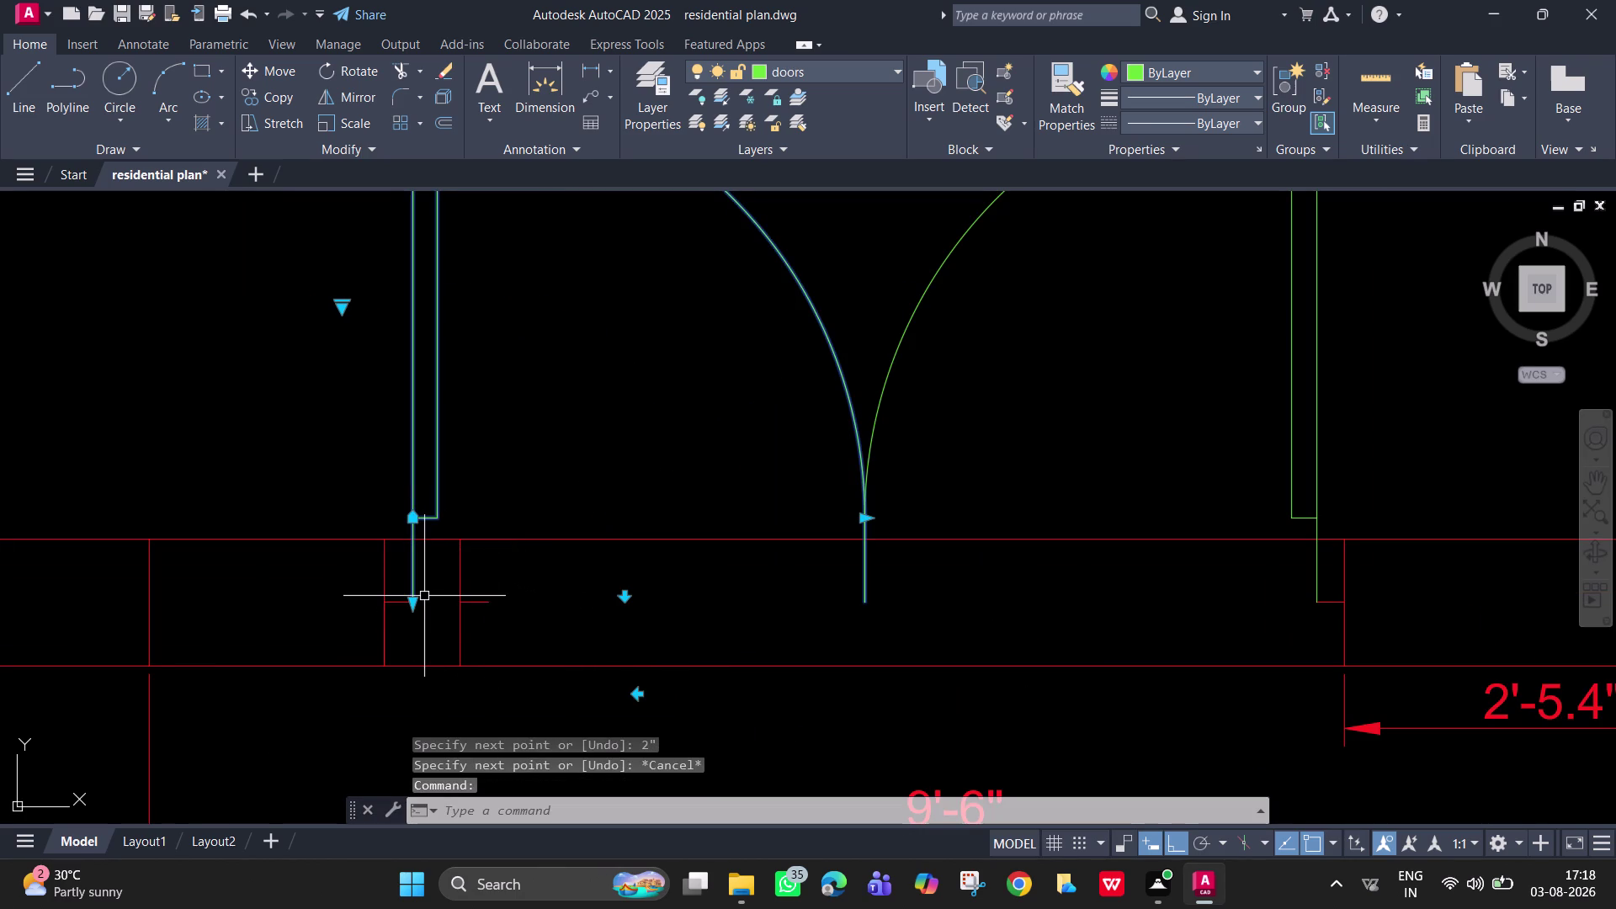
text(m)
key(space)
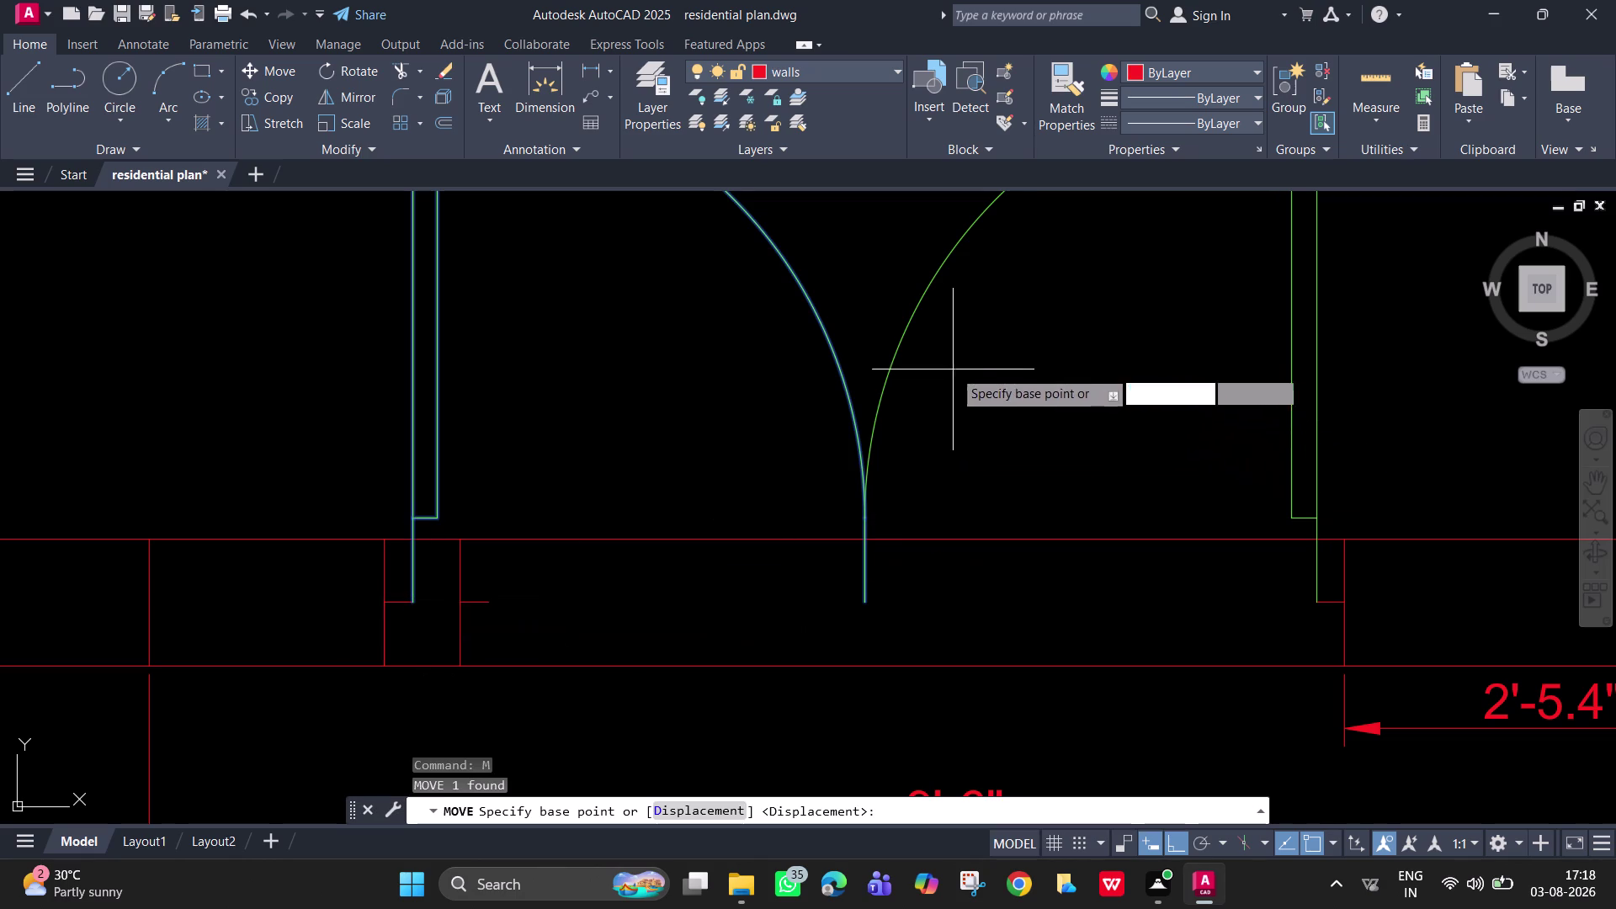
click(903, 342)
click(927, 379)
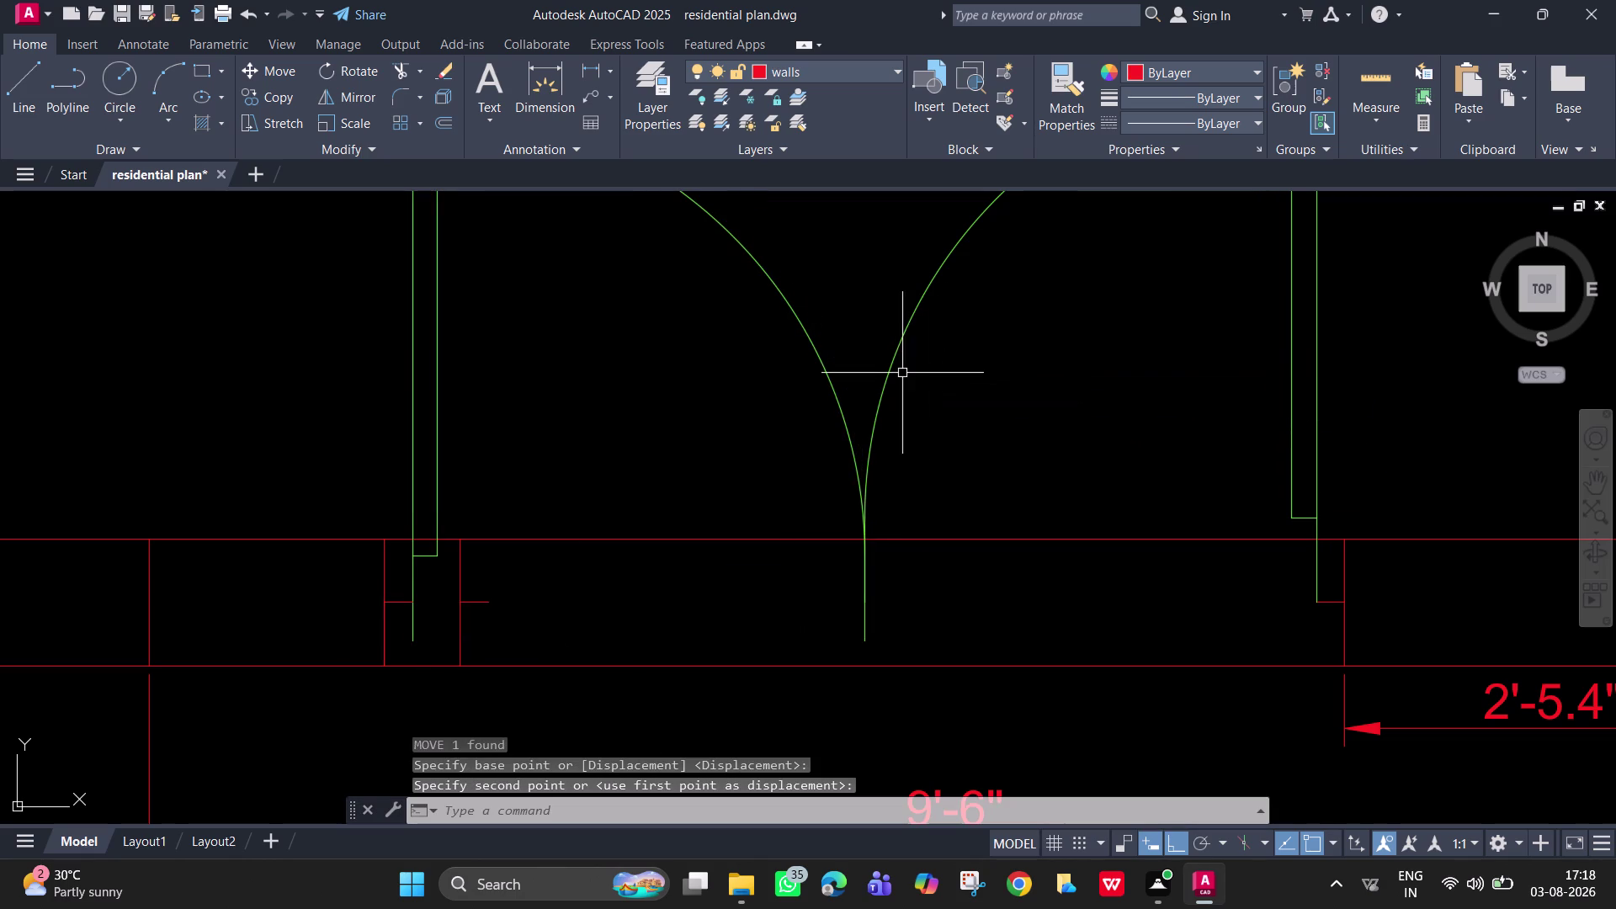
key(Escape)
key(ctrl+z)
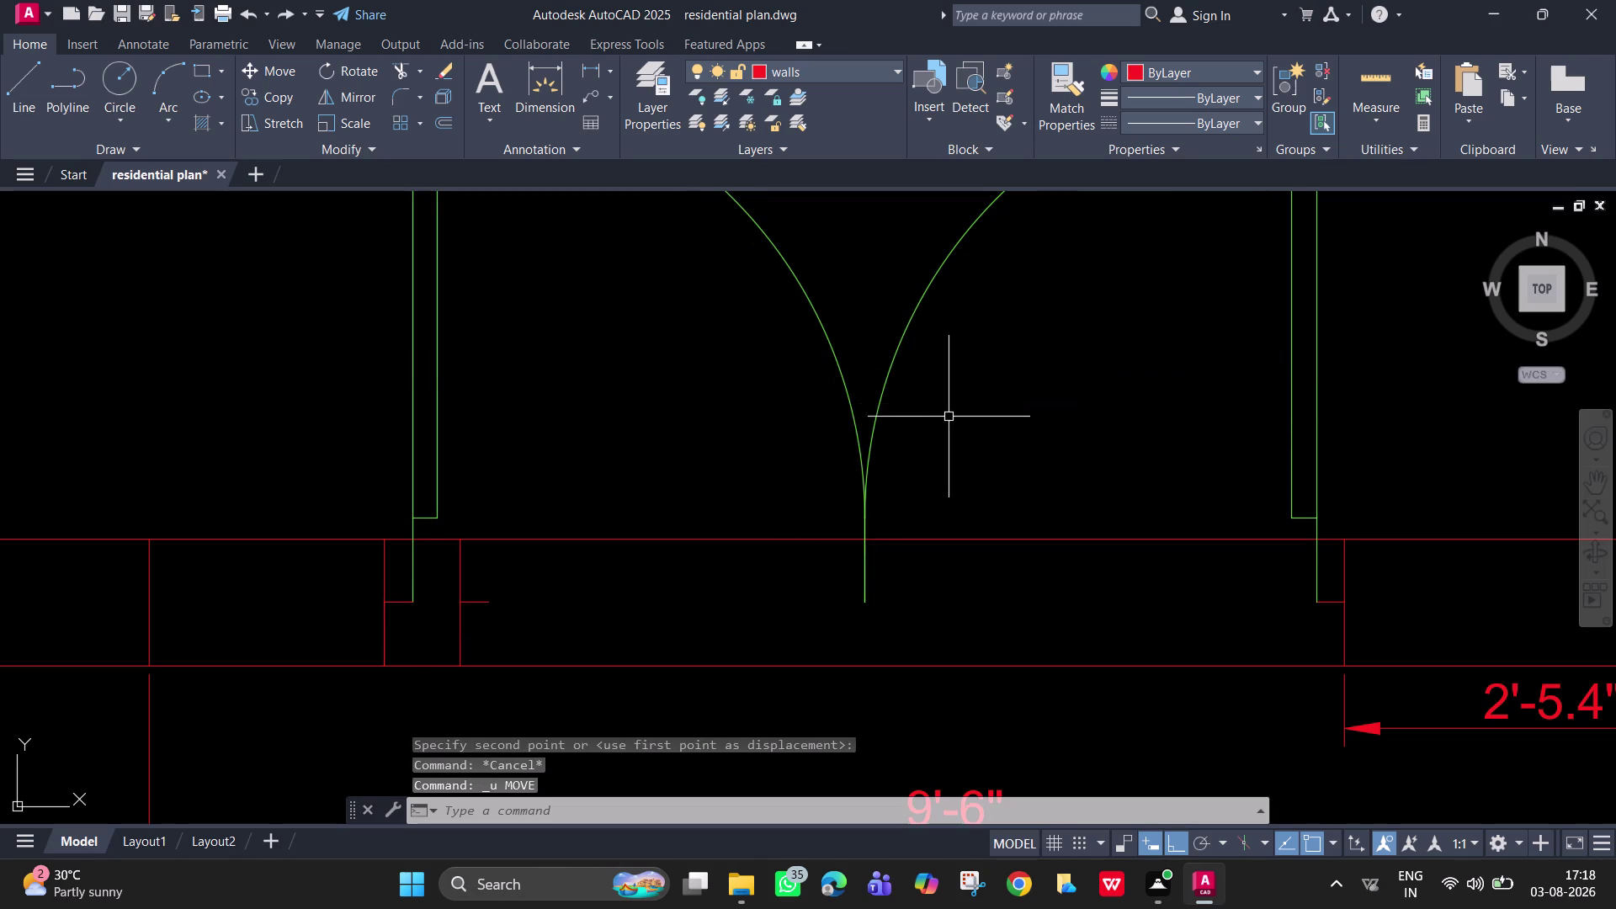
Move both door leaves right from the jamb into the opening.
click(951, 418)
click(827, 366)
key(m)
key(space)
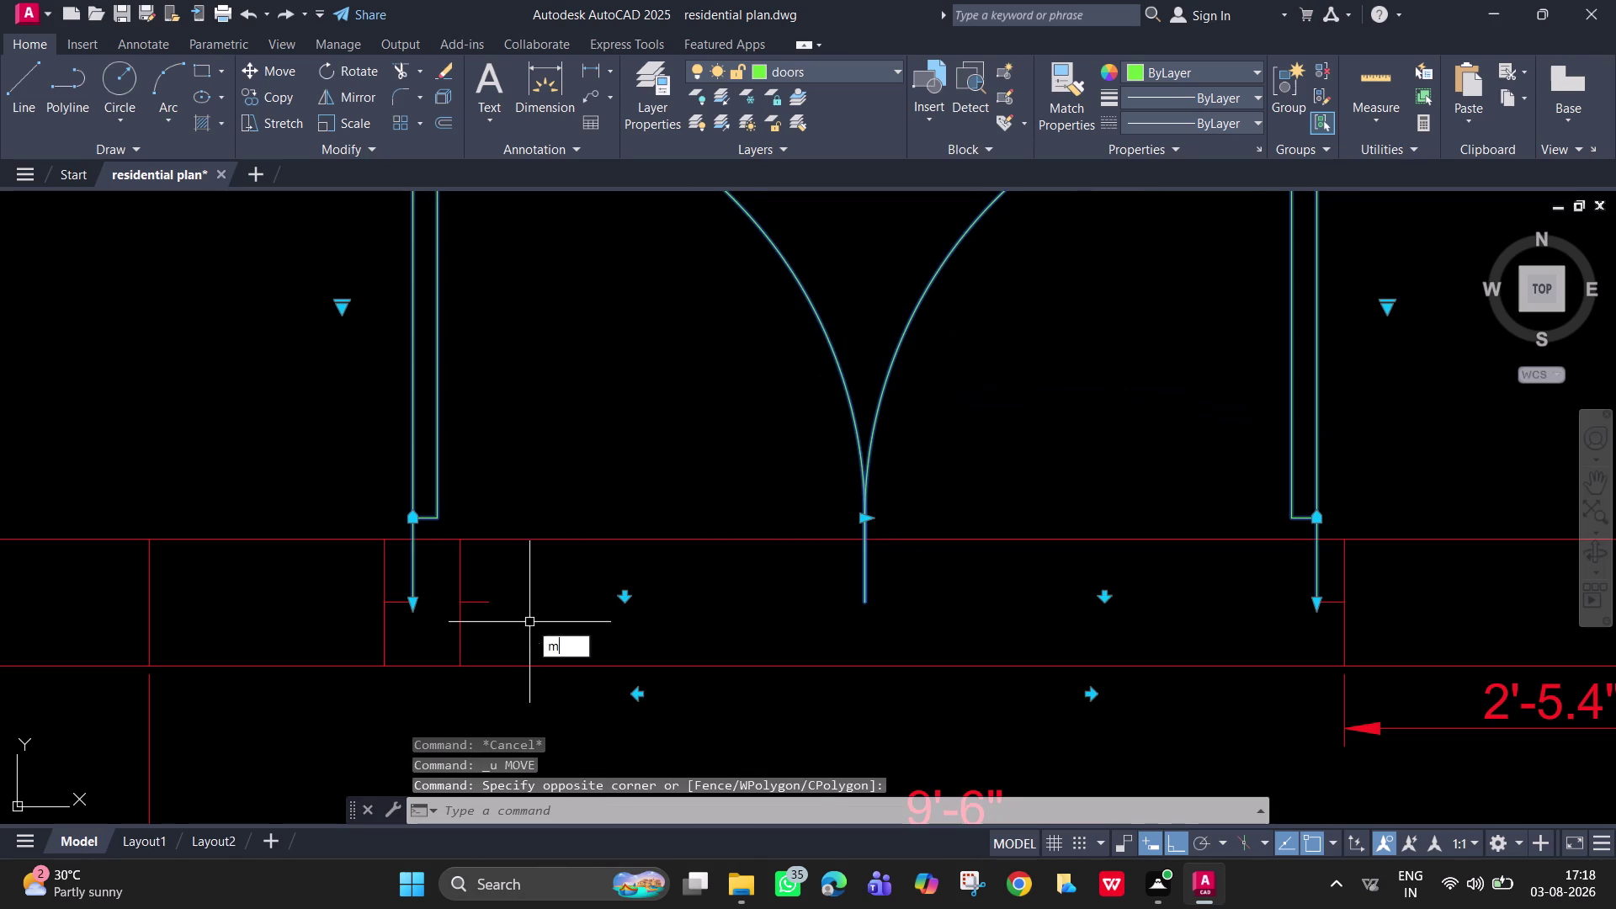
click(415, 606)
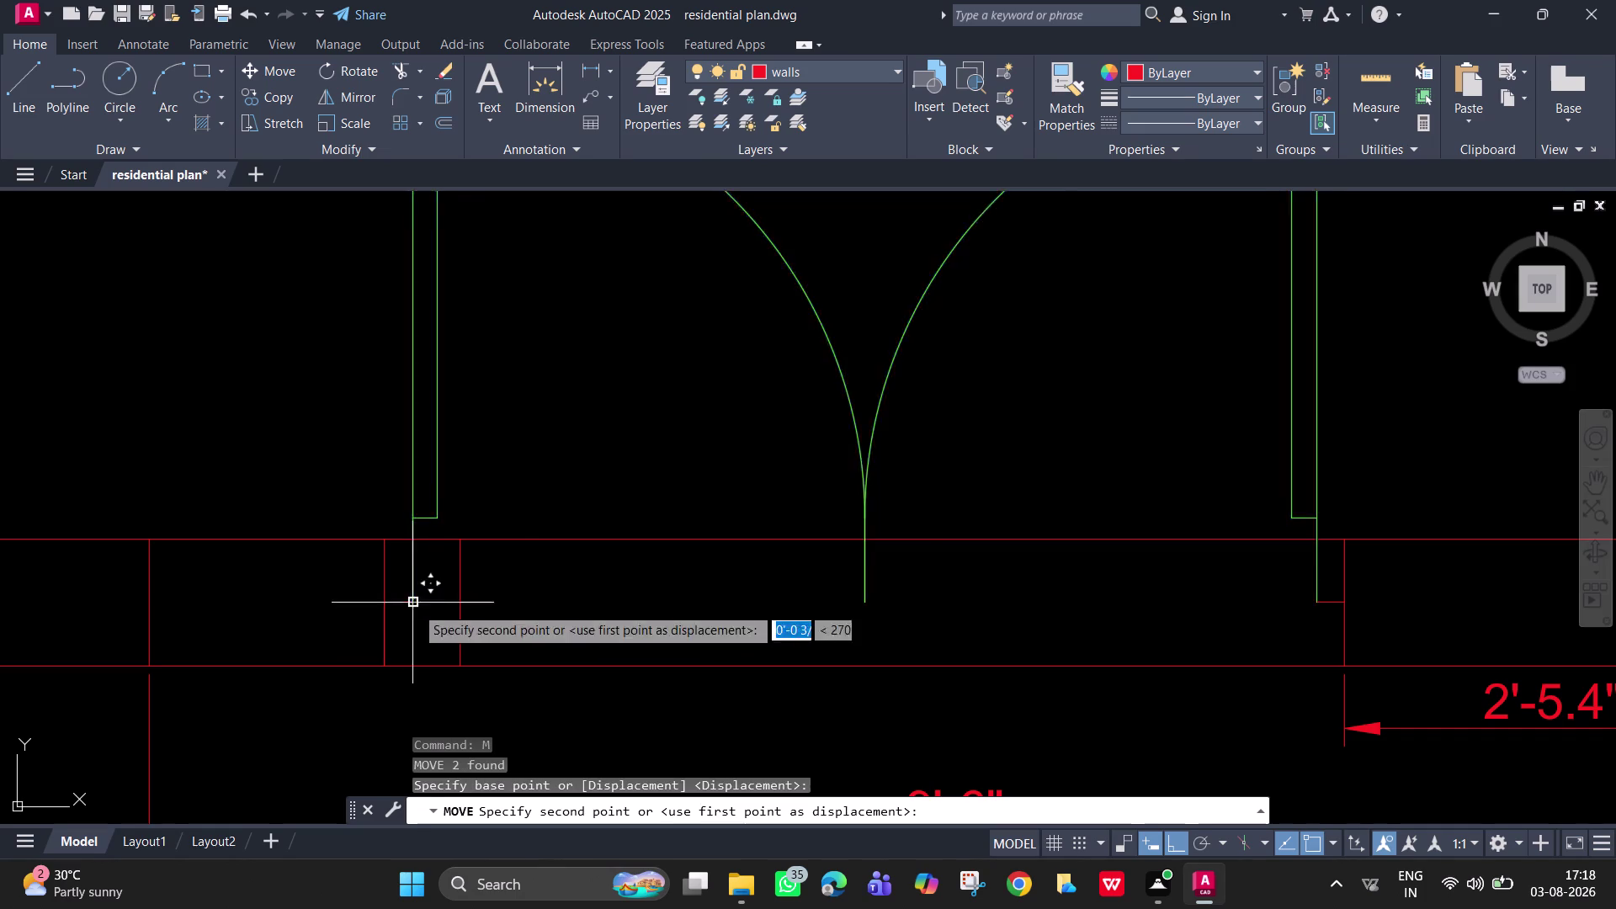
click(486, 603)
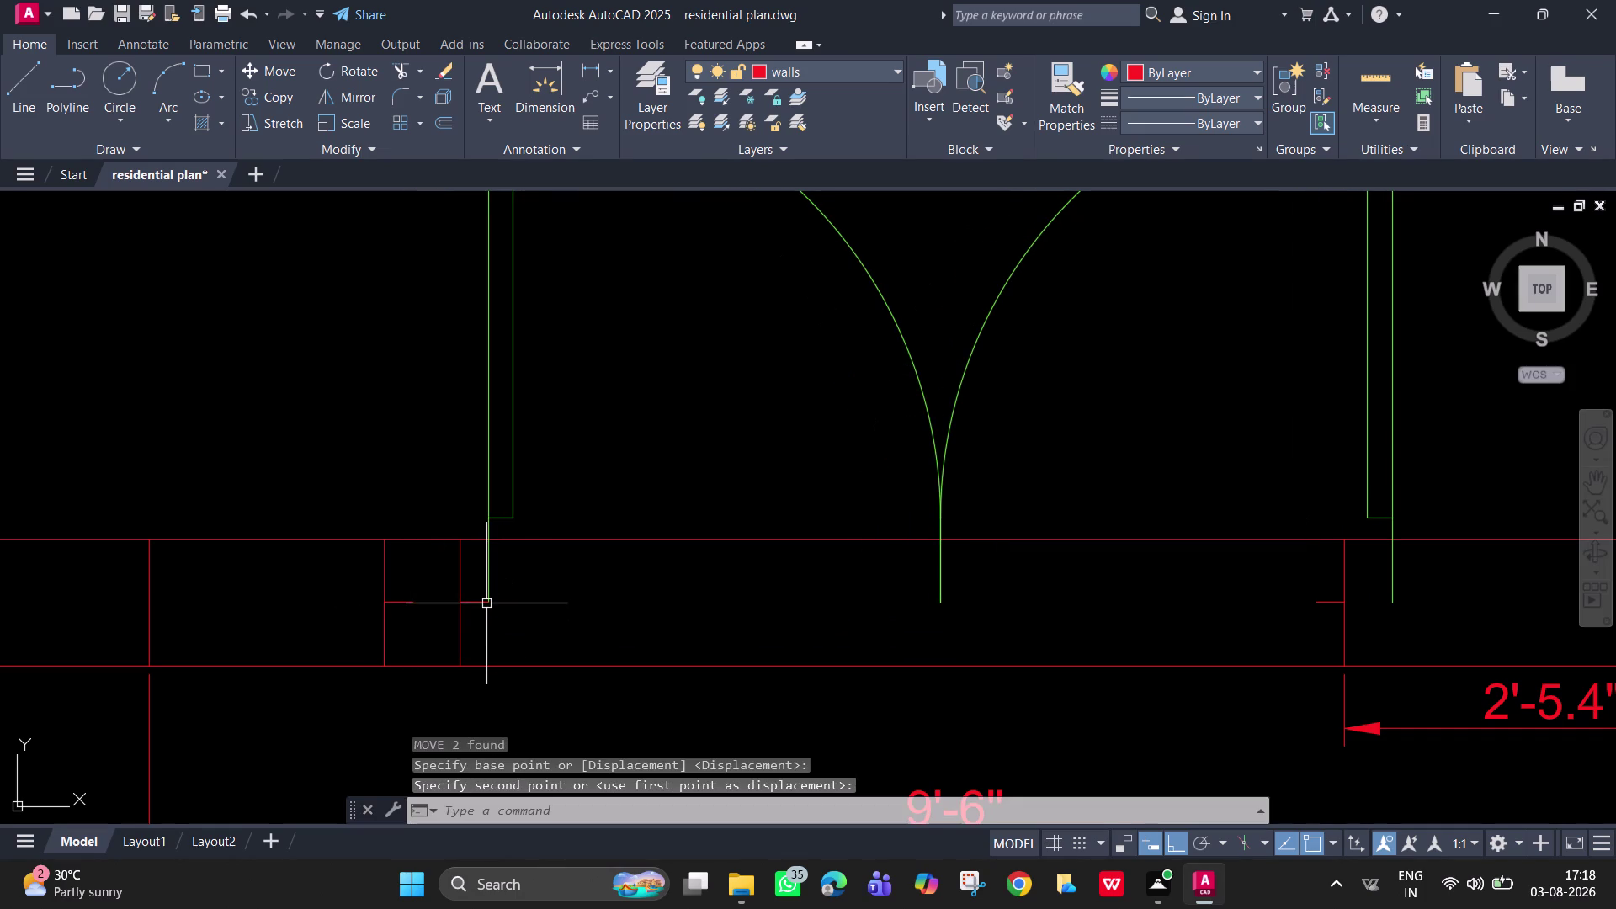
key(Escape)
Erase the leftover short lines beside the double door.
click(413, 603)
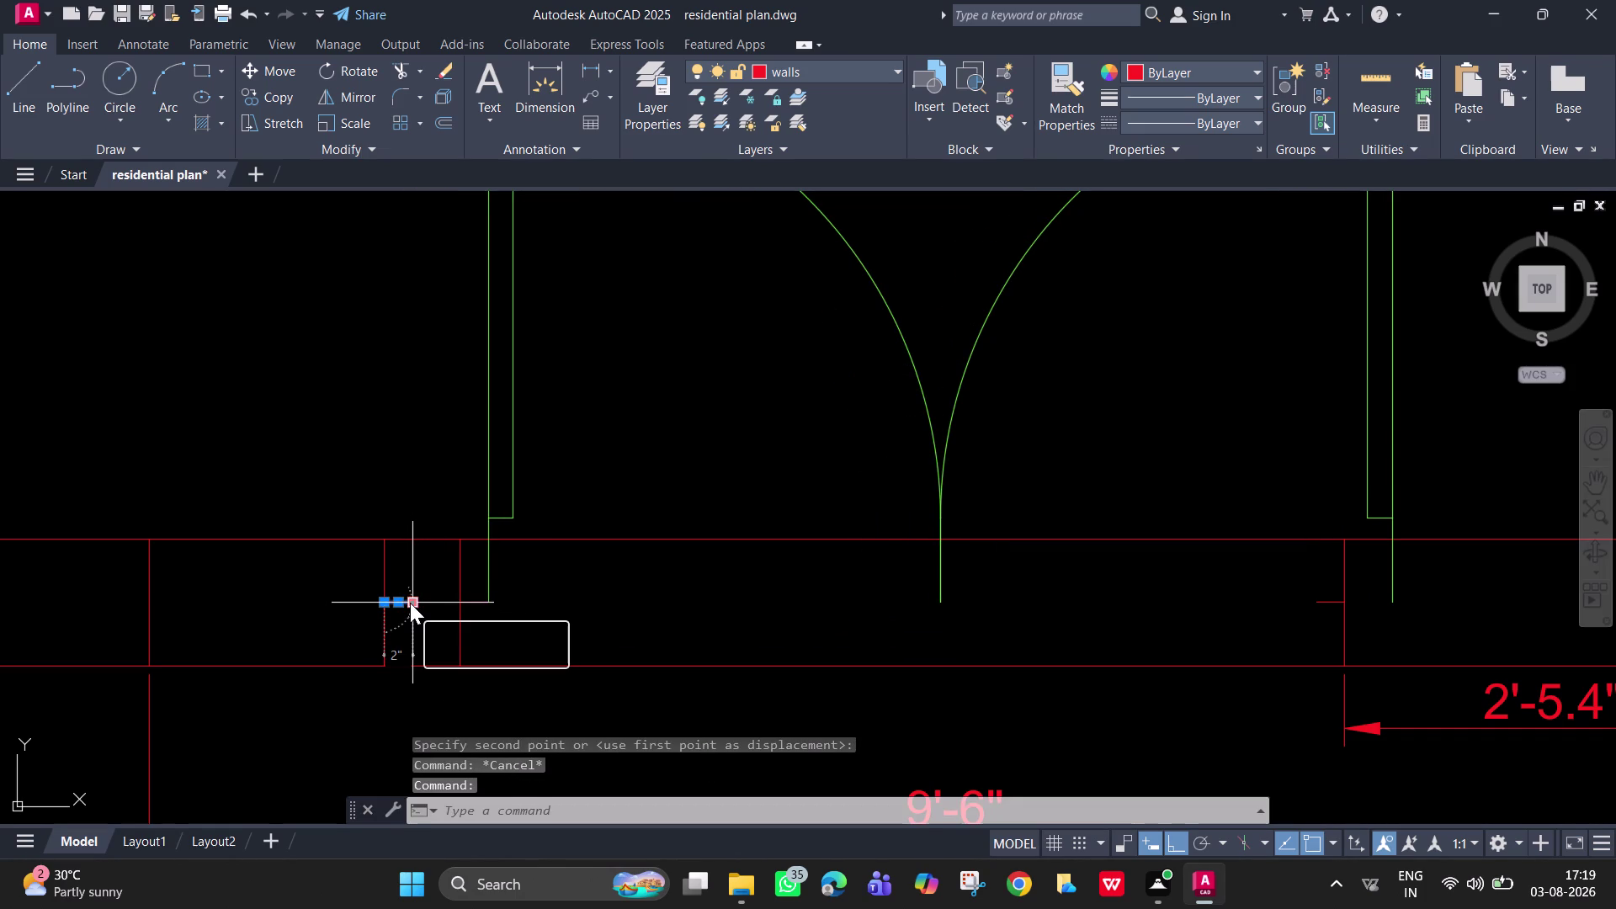
key(Delete)
key(Delete)
key(Delete)
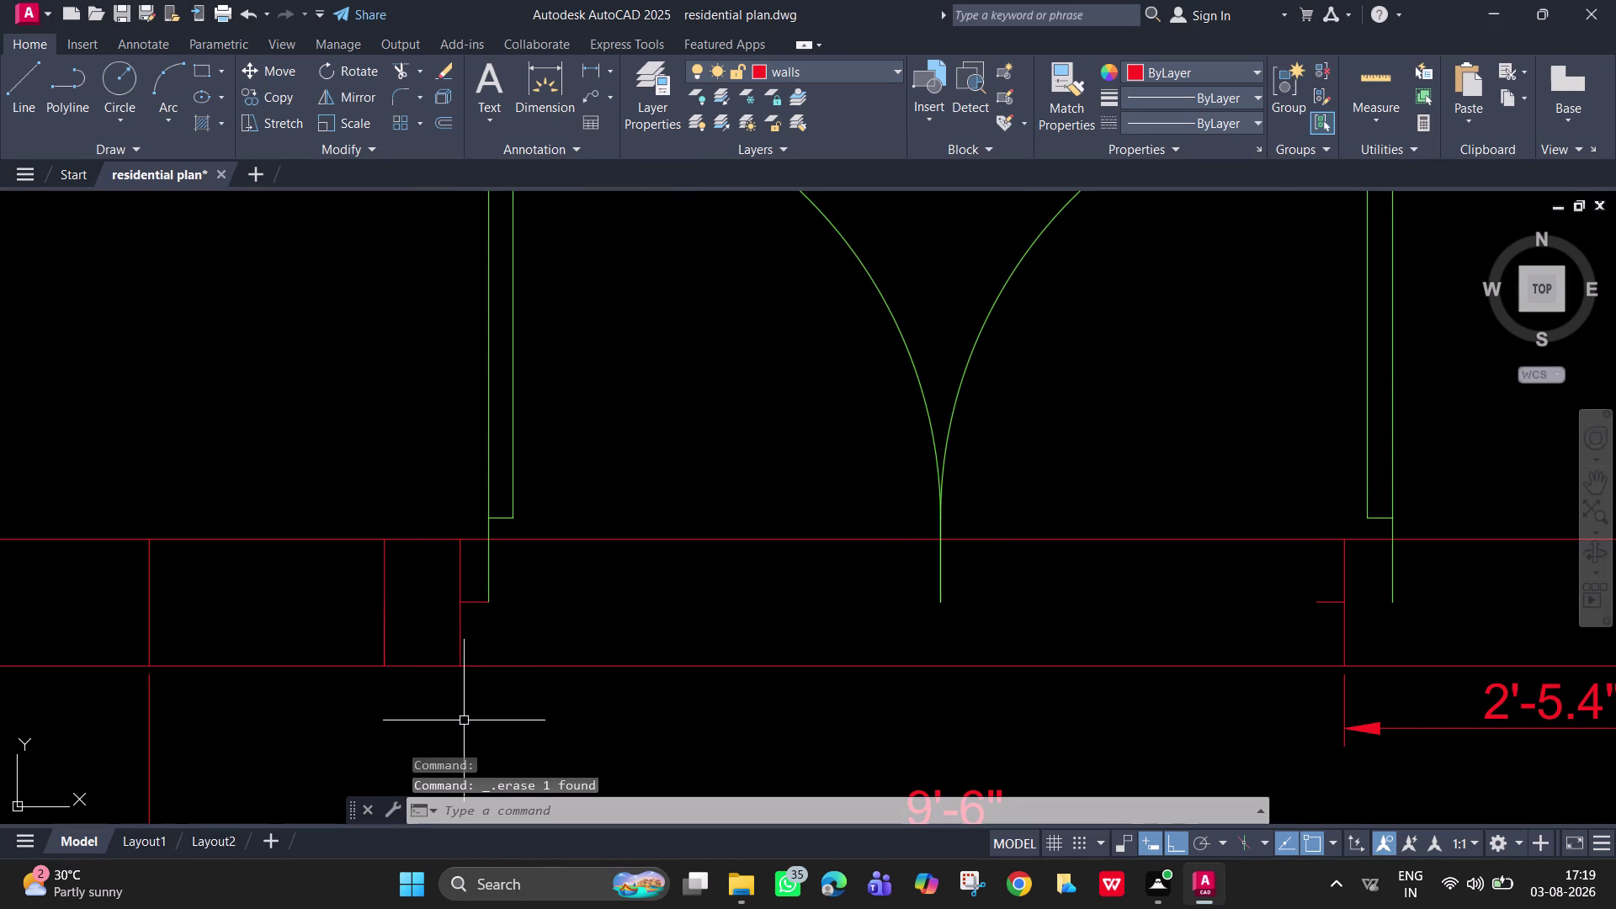
click(385, 619)
key(Delete)
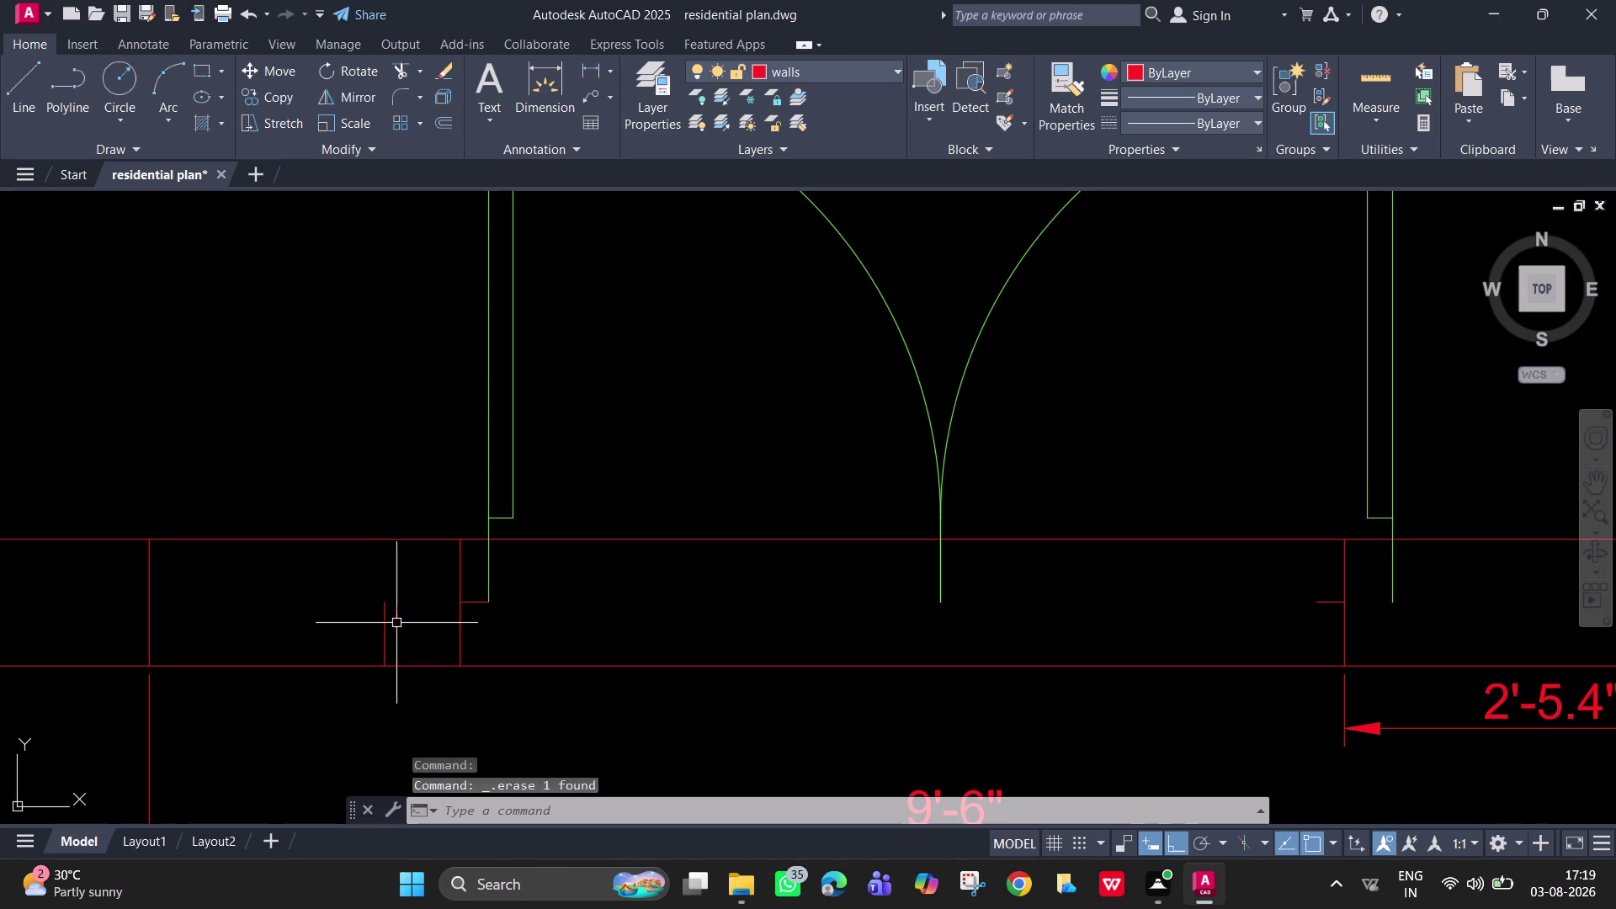
middle_drag(1429, 605, 633, 485)
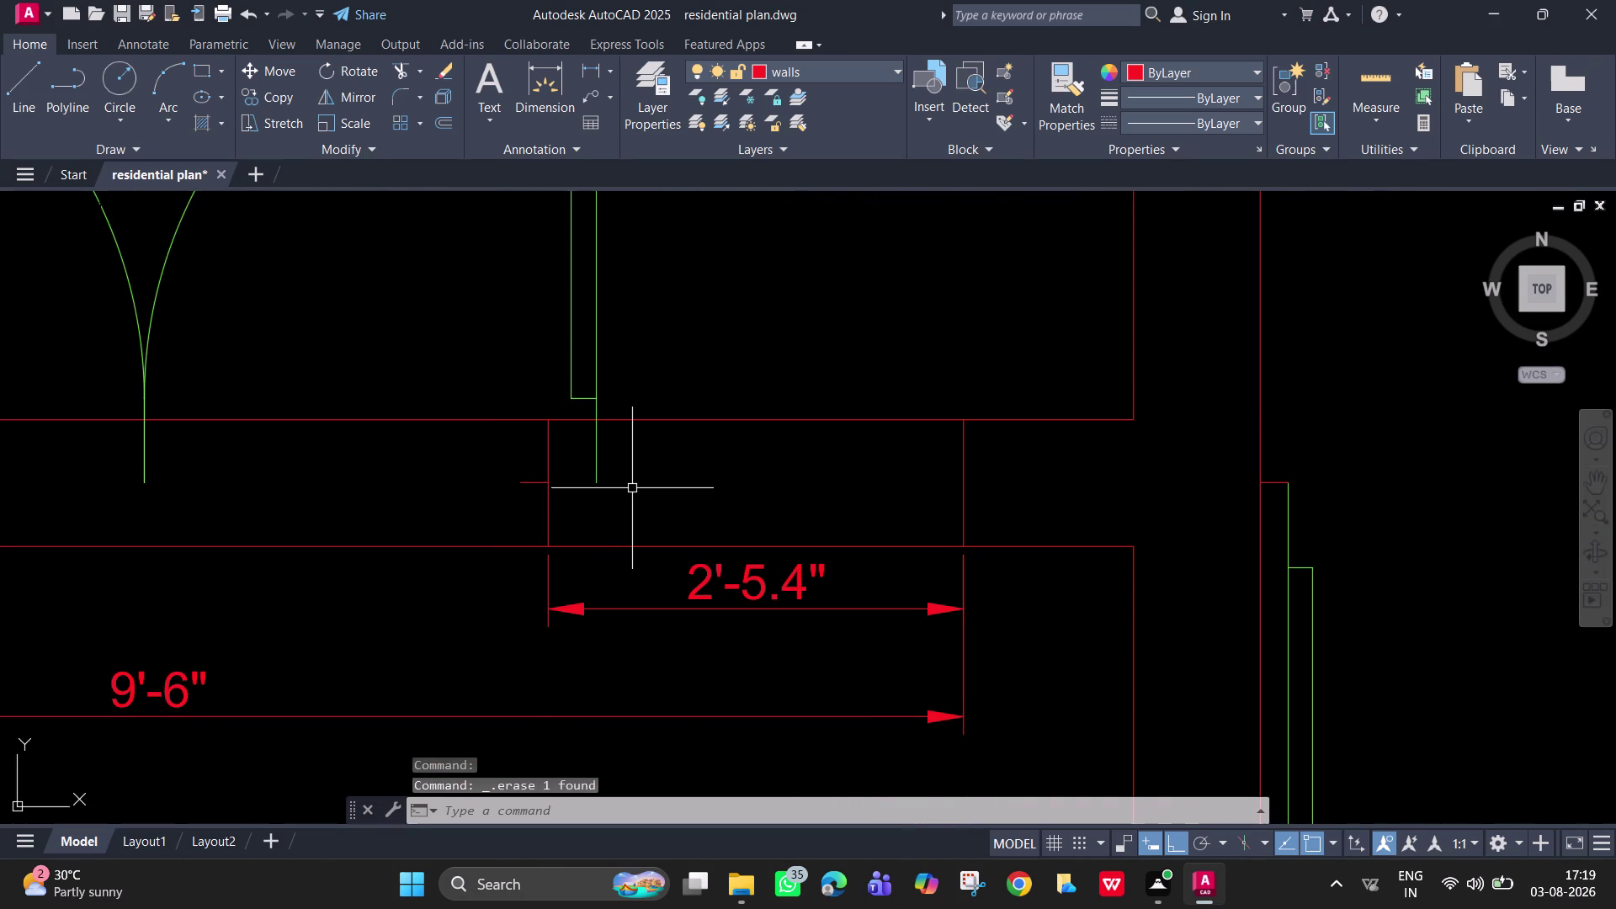
Draw a 2" jamb line at the double door's right jamb, then extend it down across the wall.
text(l)
key(space)
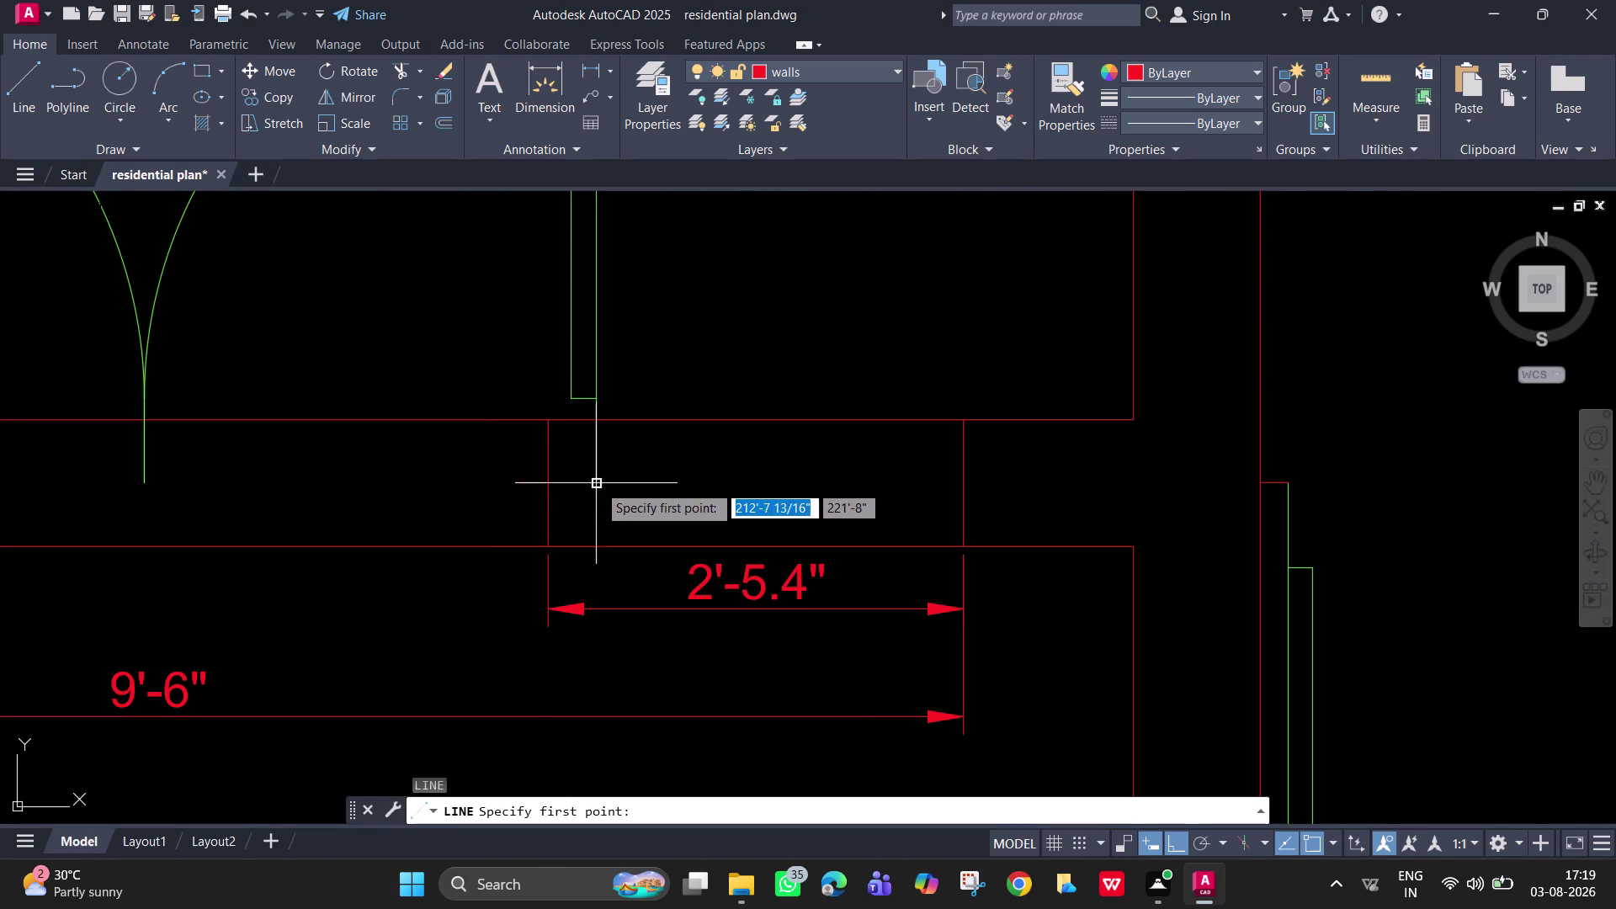
click(598, 484)
text(2")
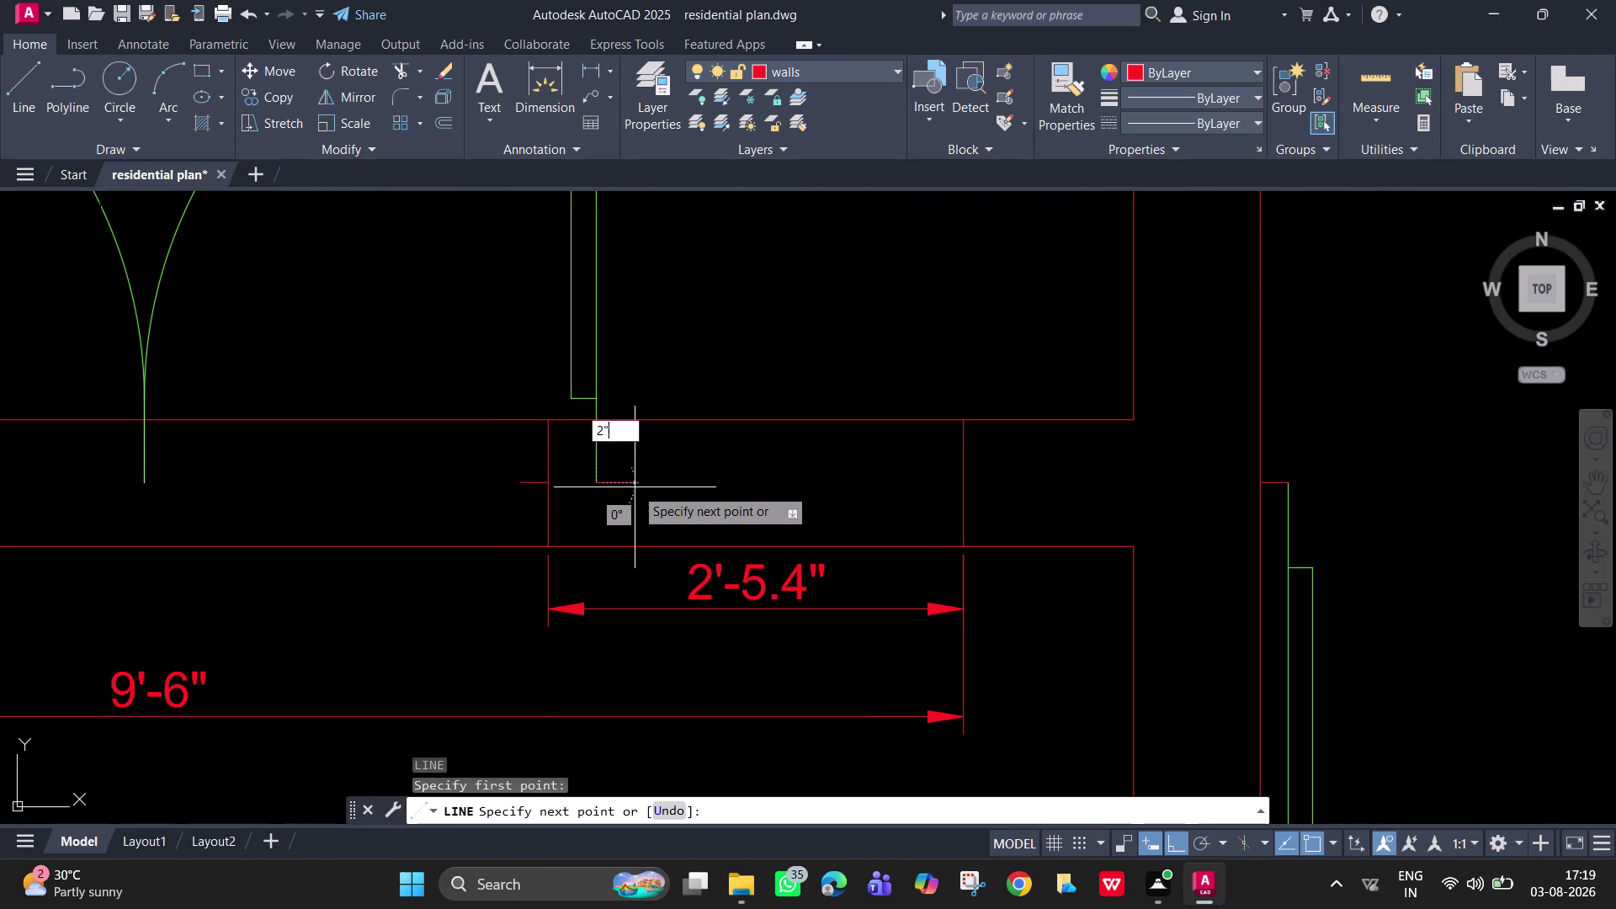
key(Return)
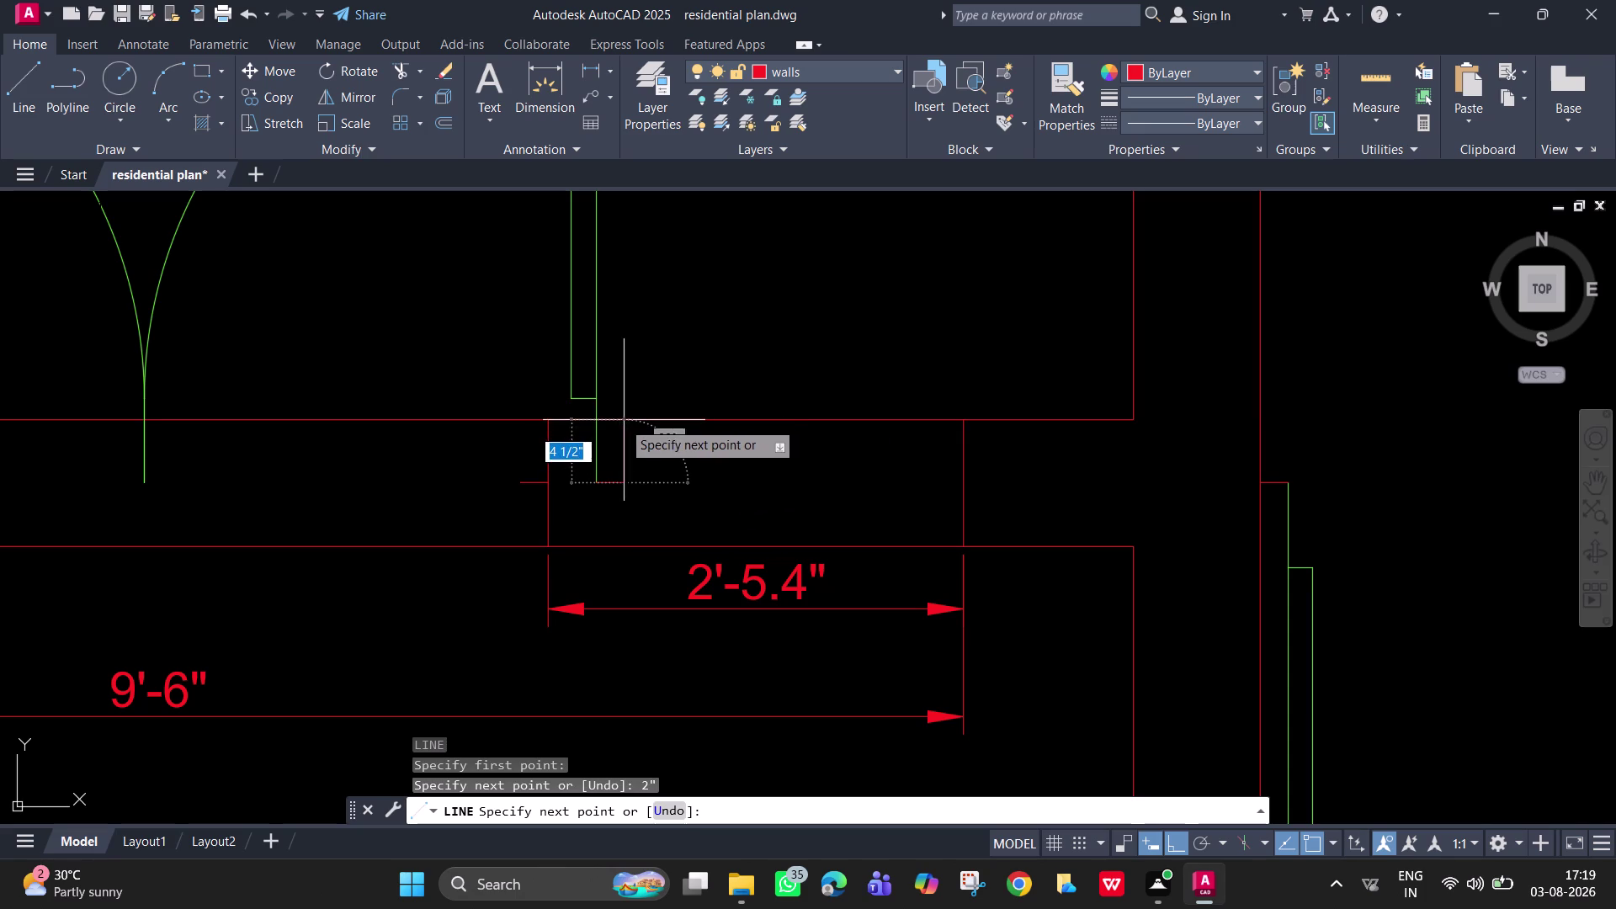
click(624, 423)
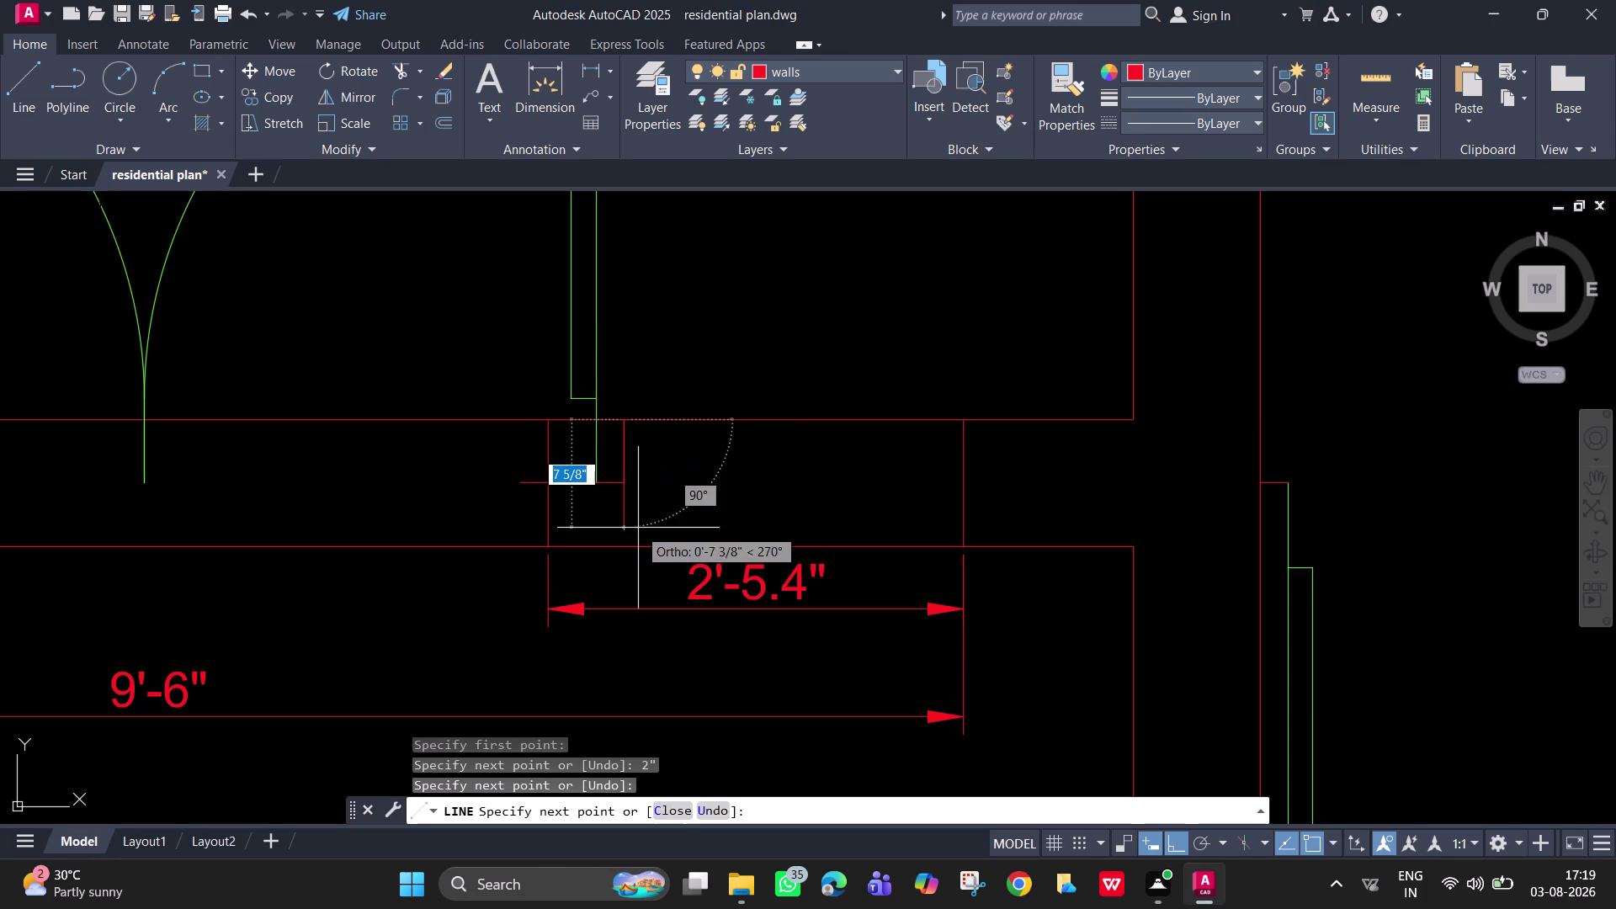
click(625, 546)
key(Escape)
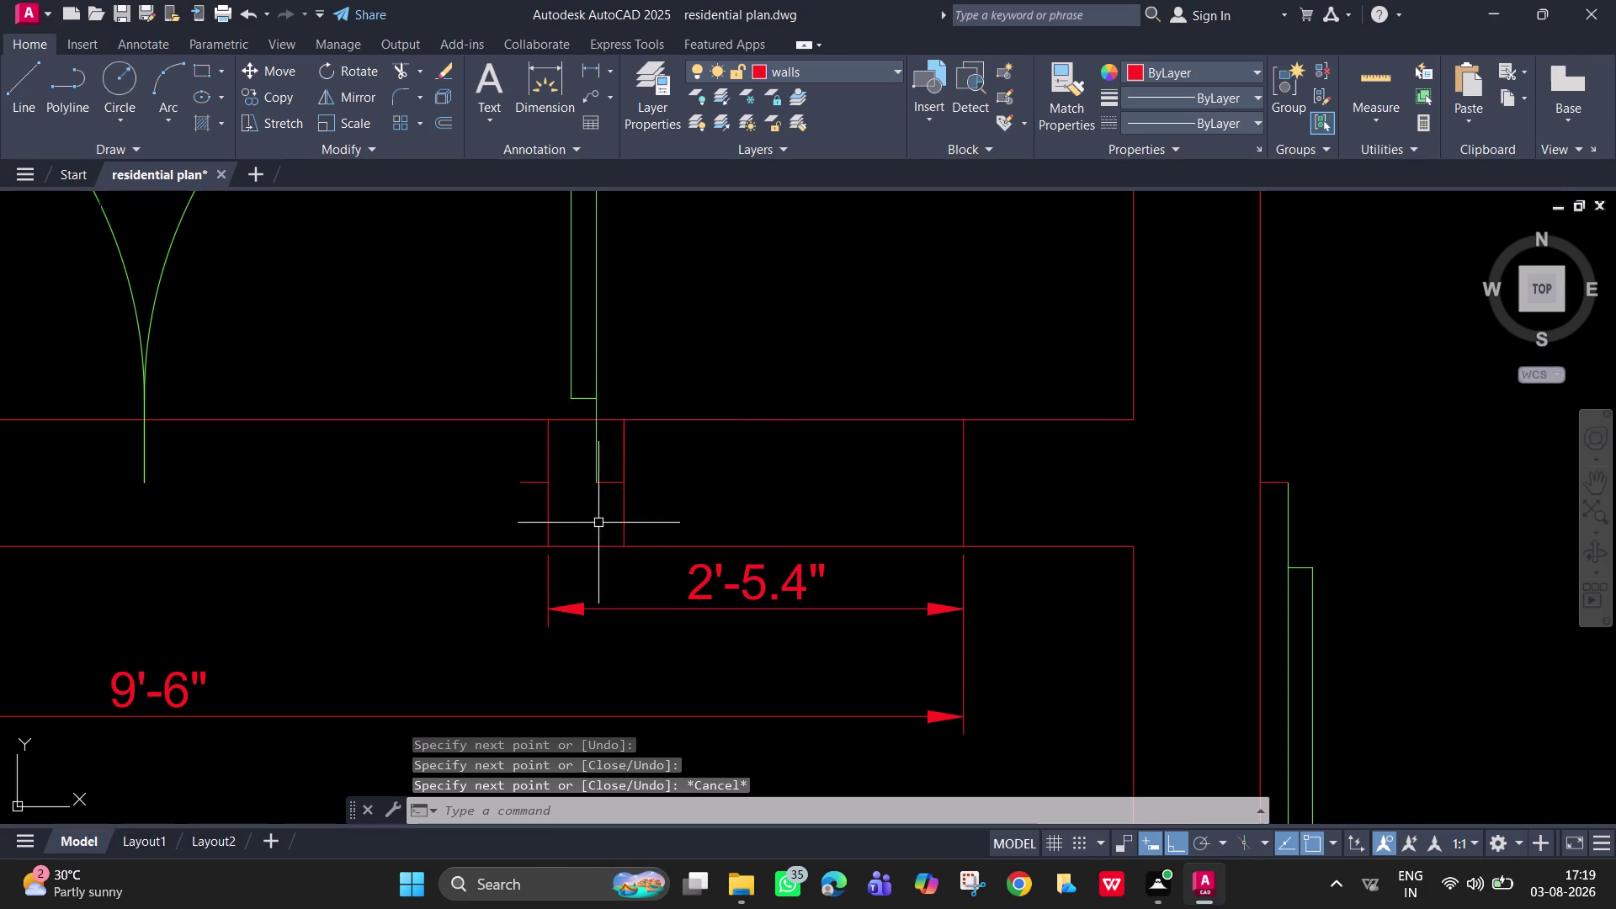
Trim the wall line segments inside the double door opening.
text(tr)
key(space)
drag(582, 505, 554, 485)
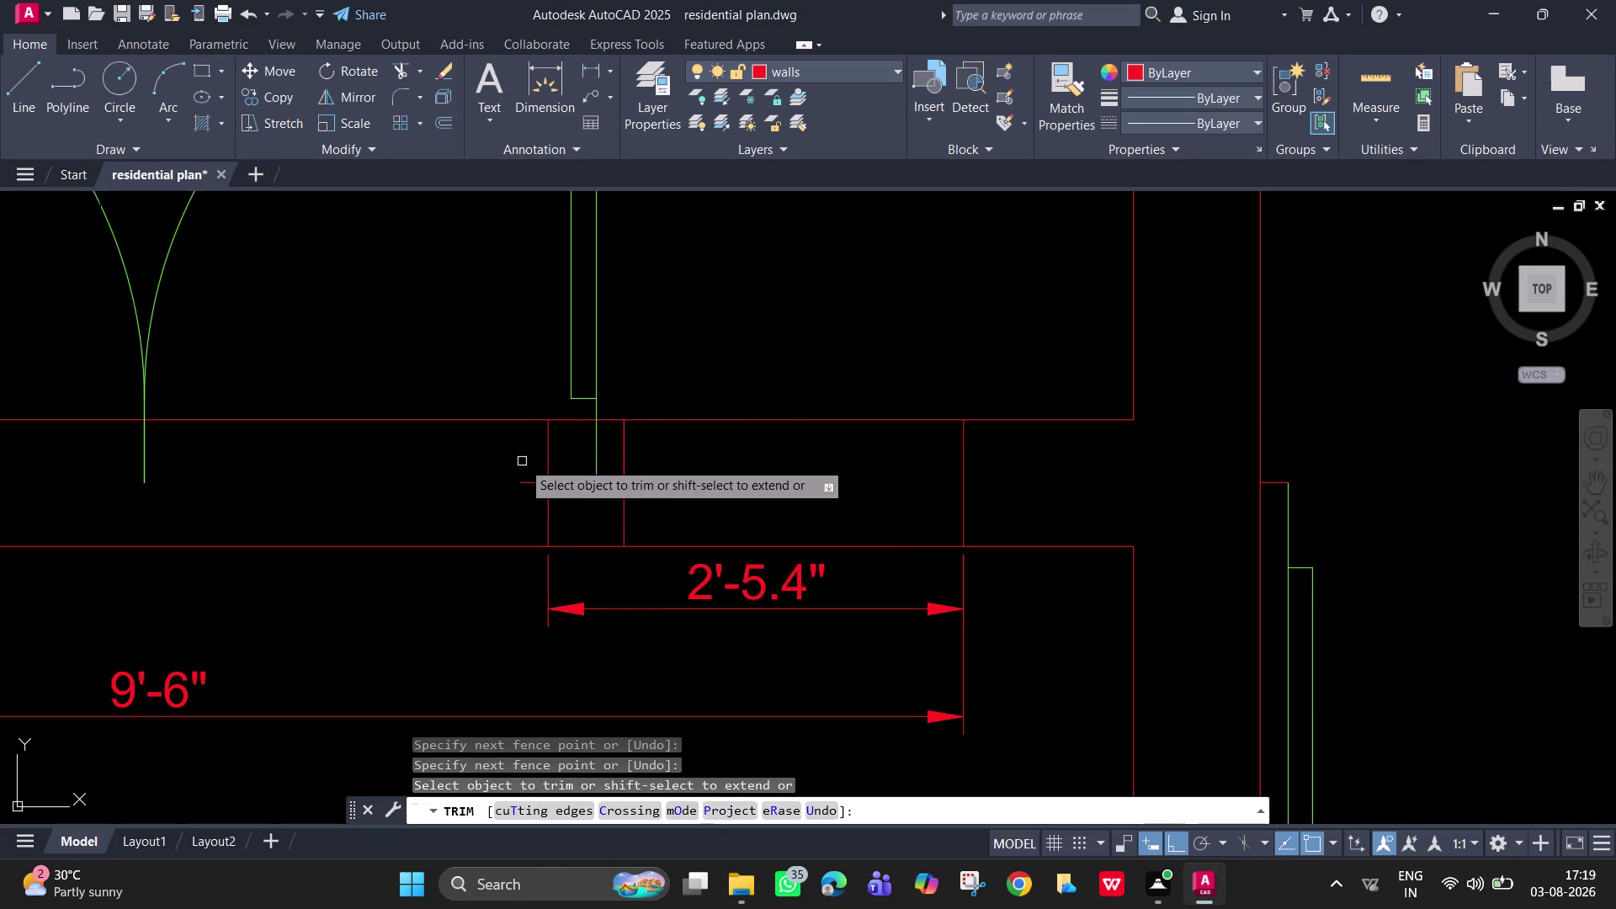
click(527, 464)
click(564, 500)
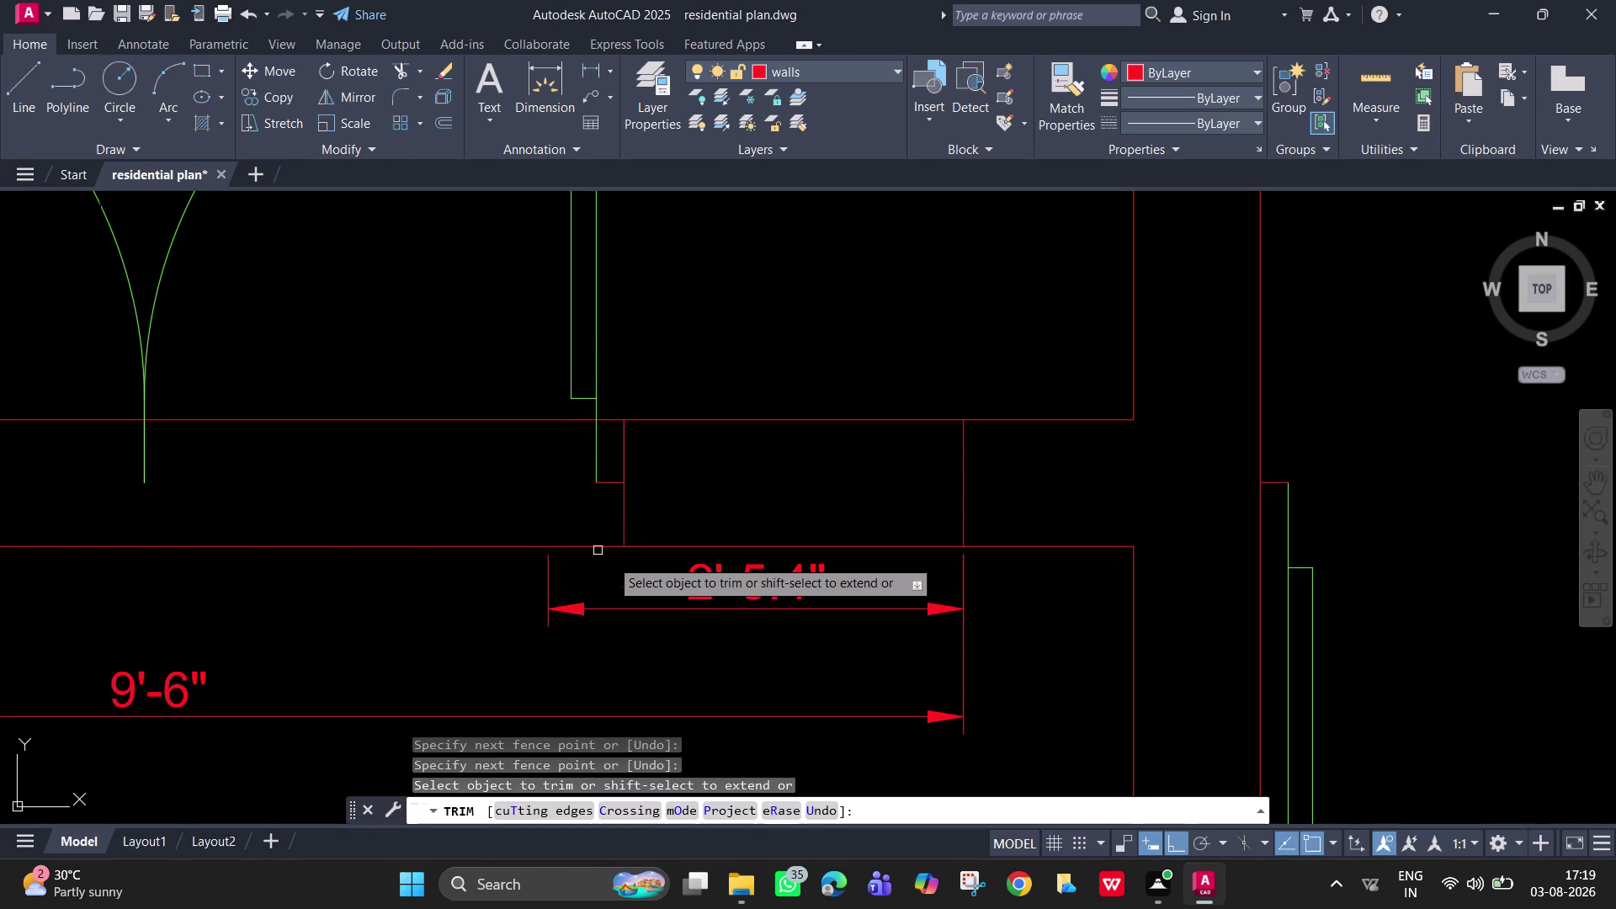
key(Escape)
Erase the 2'-5.4" and 9'-6" measurement dimensions.
drag(665, 604, 677, 612)
click(691, 625)
drag(695, 611, 696, 606)
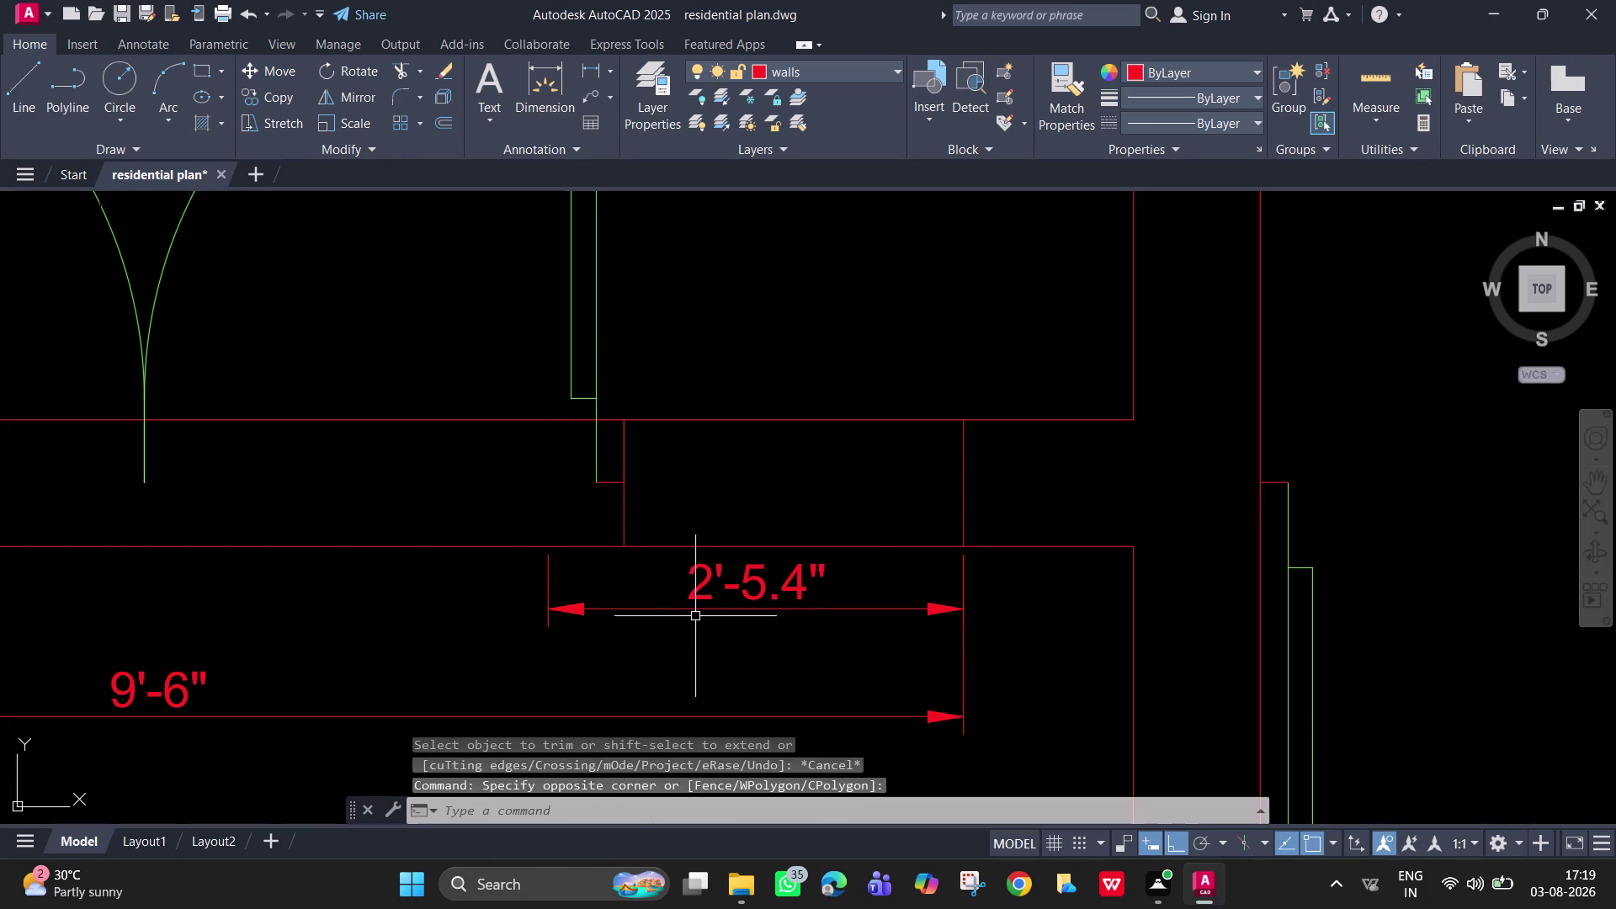
drag(696, 606, 696, 598)
click(686, 568)
key(Delete)
click(642, 714)
key(Delete)
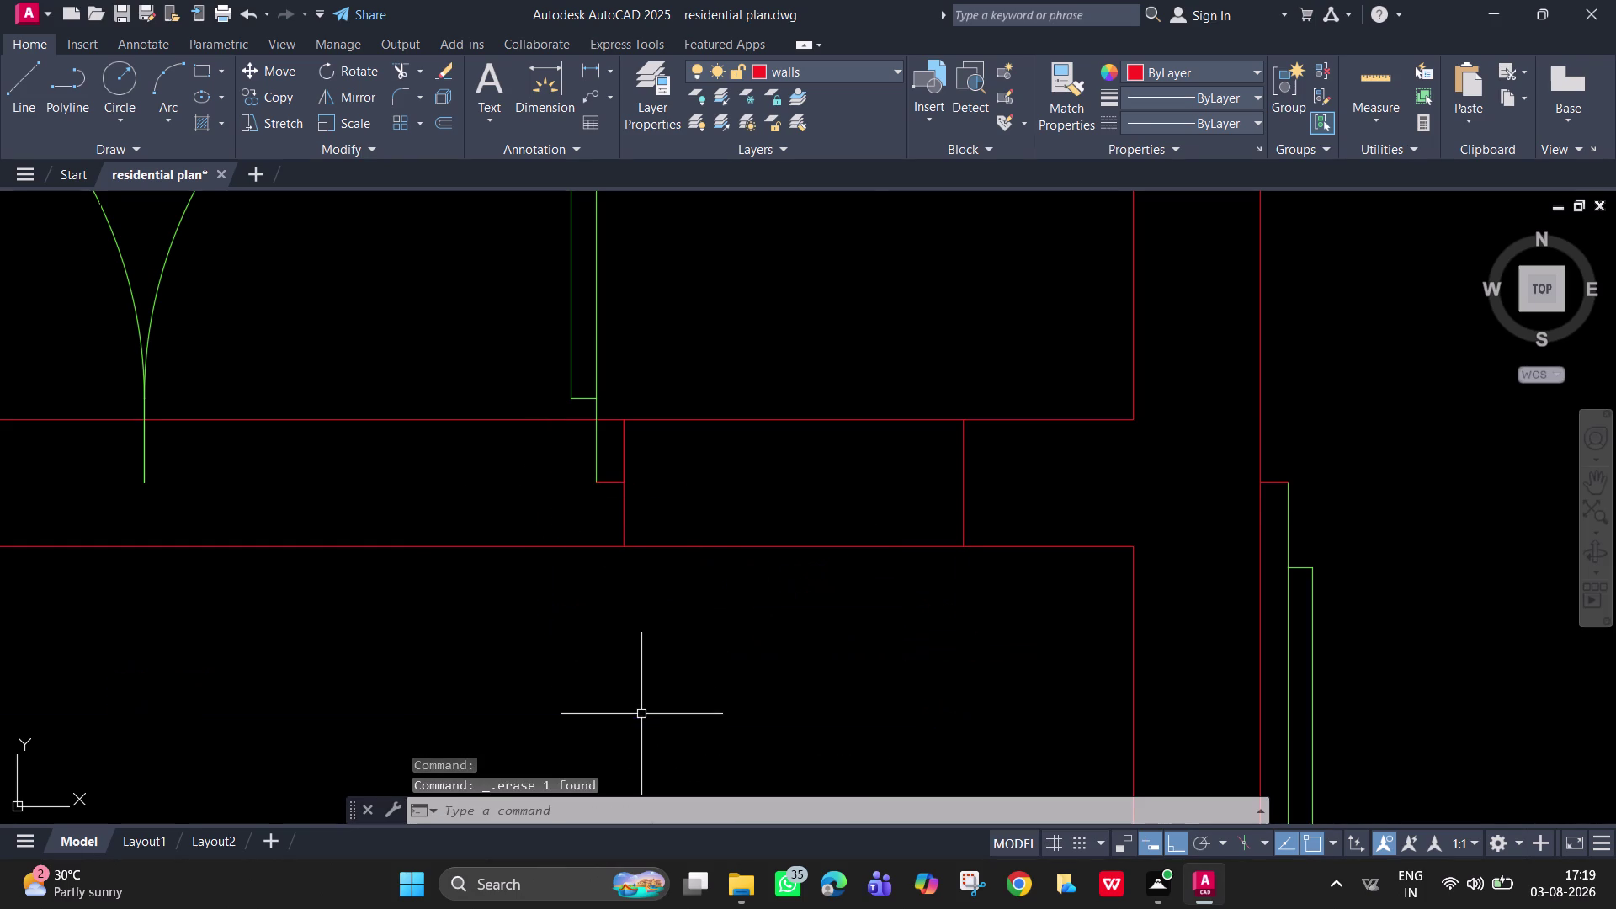
scroll(down, 3)
Trim the wall line just left of the double door.
middle_drag(624, 662, 766, 739)
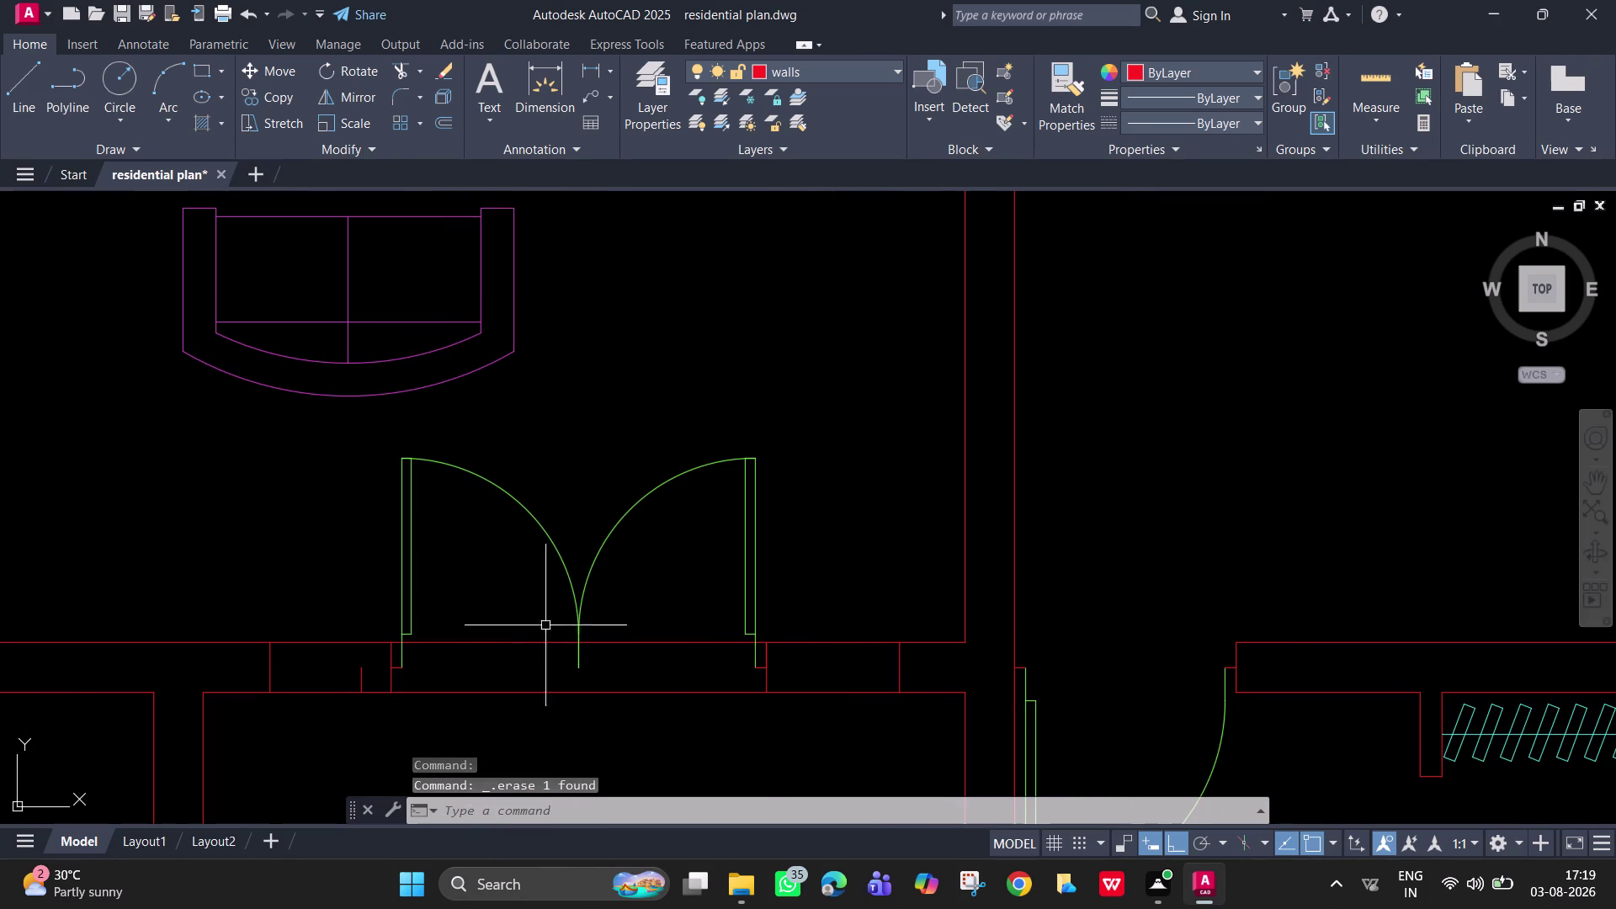
text(tr)
key(space)
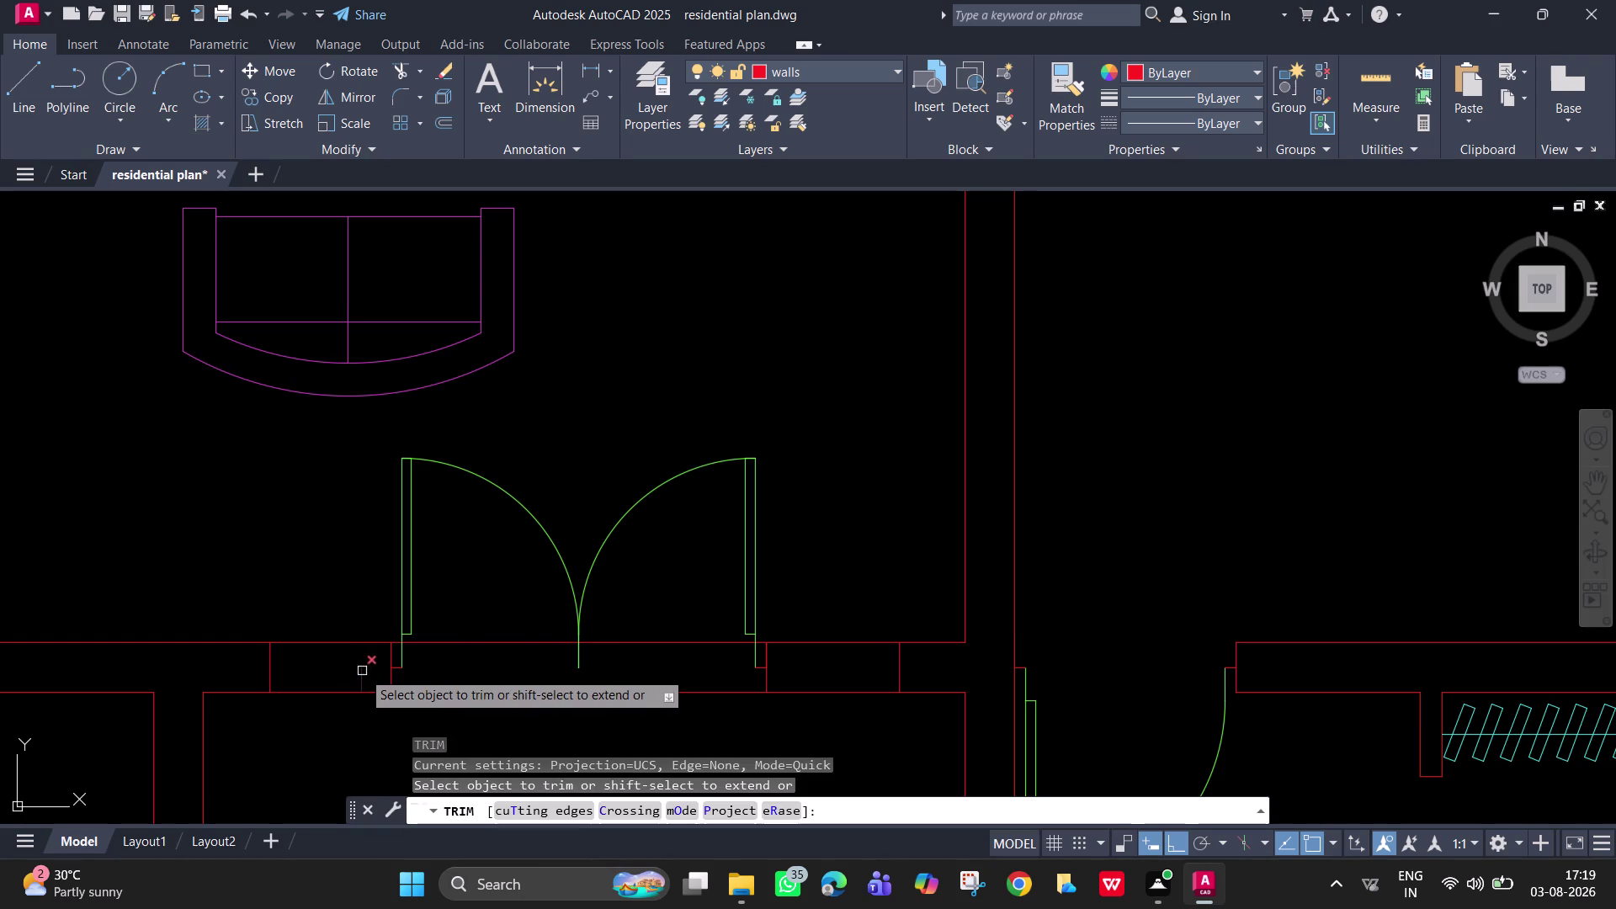
click(362, 670)
key(Escape)
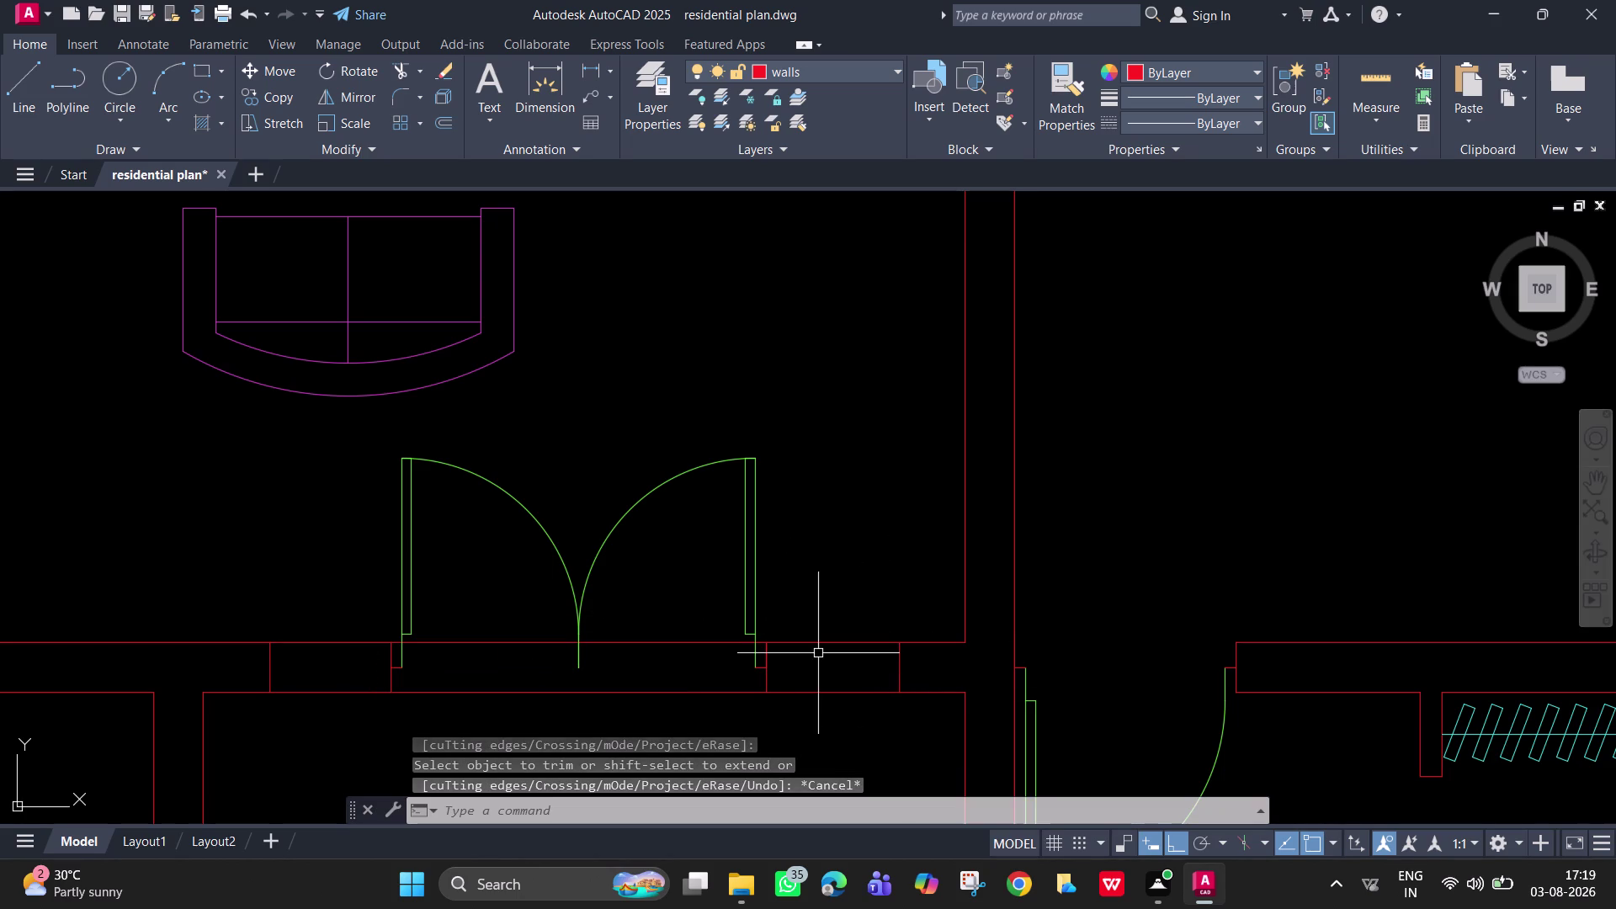
Draw two horizontal window lines across the right-hand window opening.
scroll(down, 3)
scroll(up, 3)
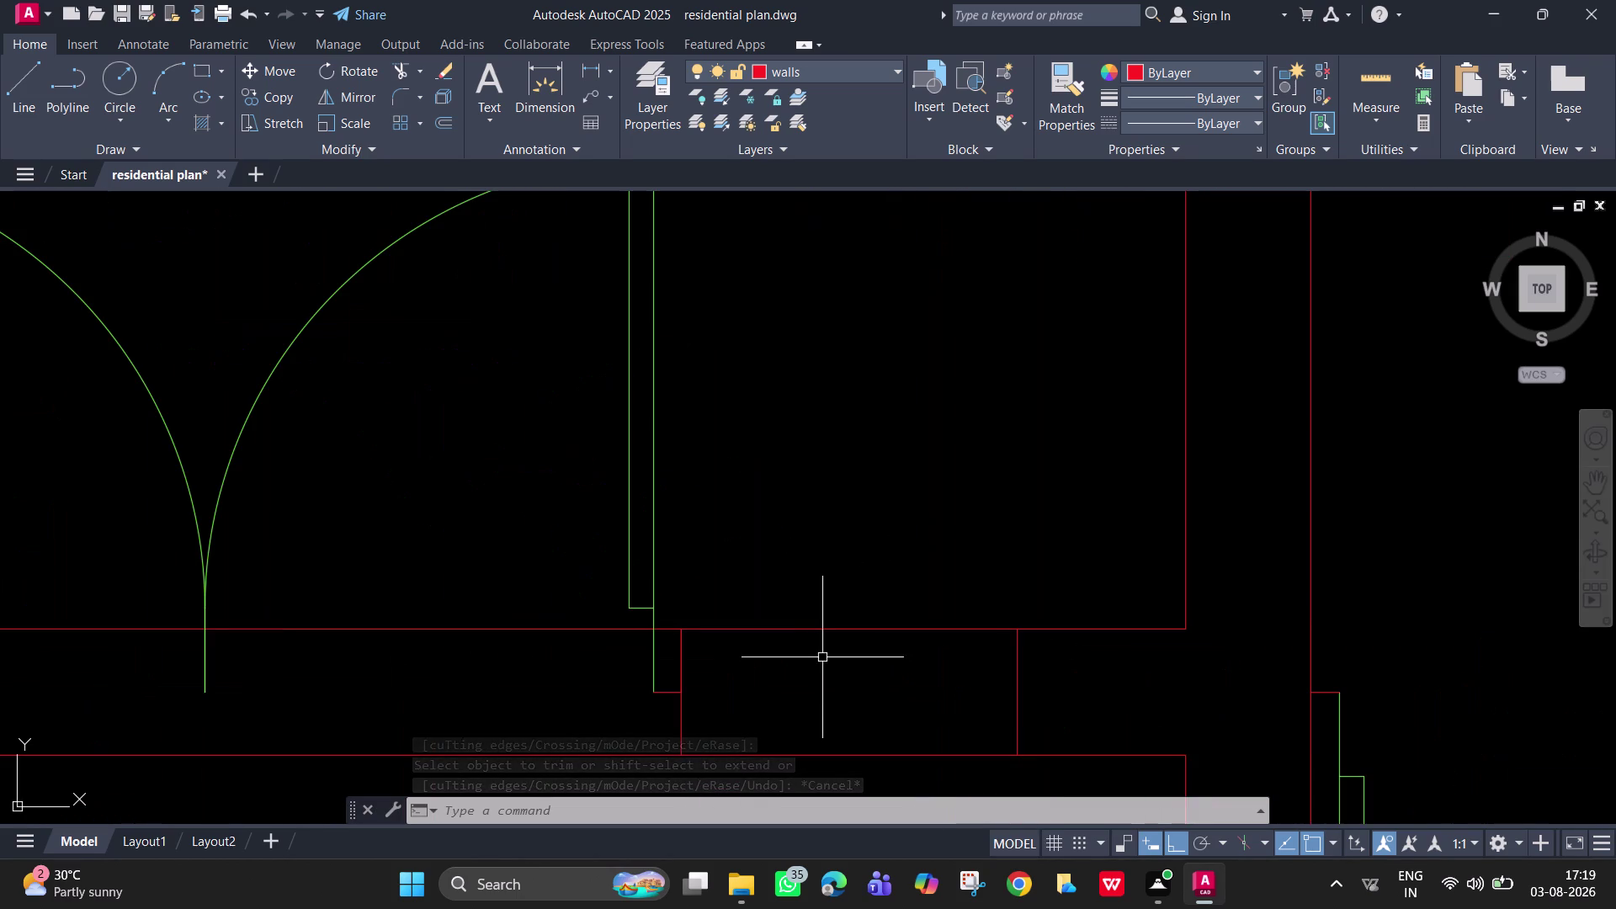
middle_drag(825, 660, 826, 533)
text(l)
key(space)
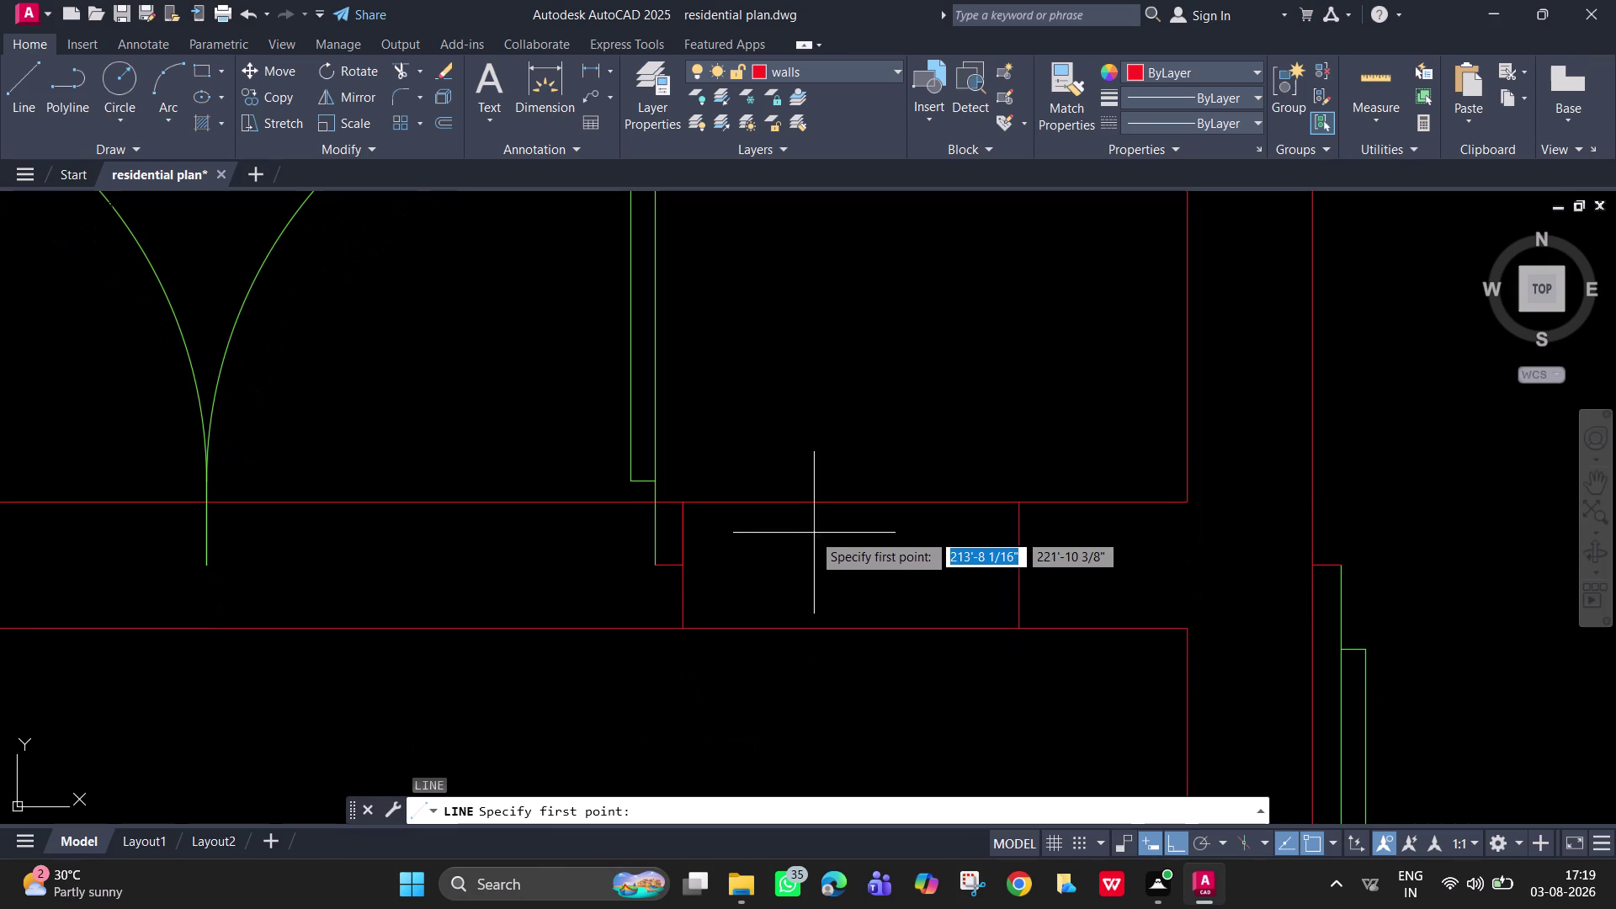
click(682, 537)
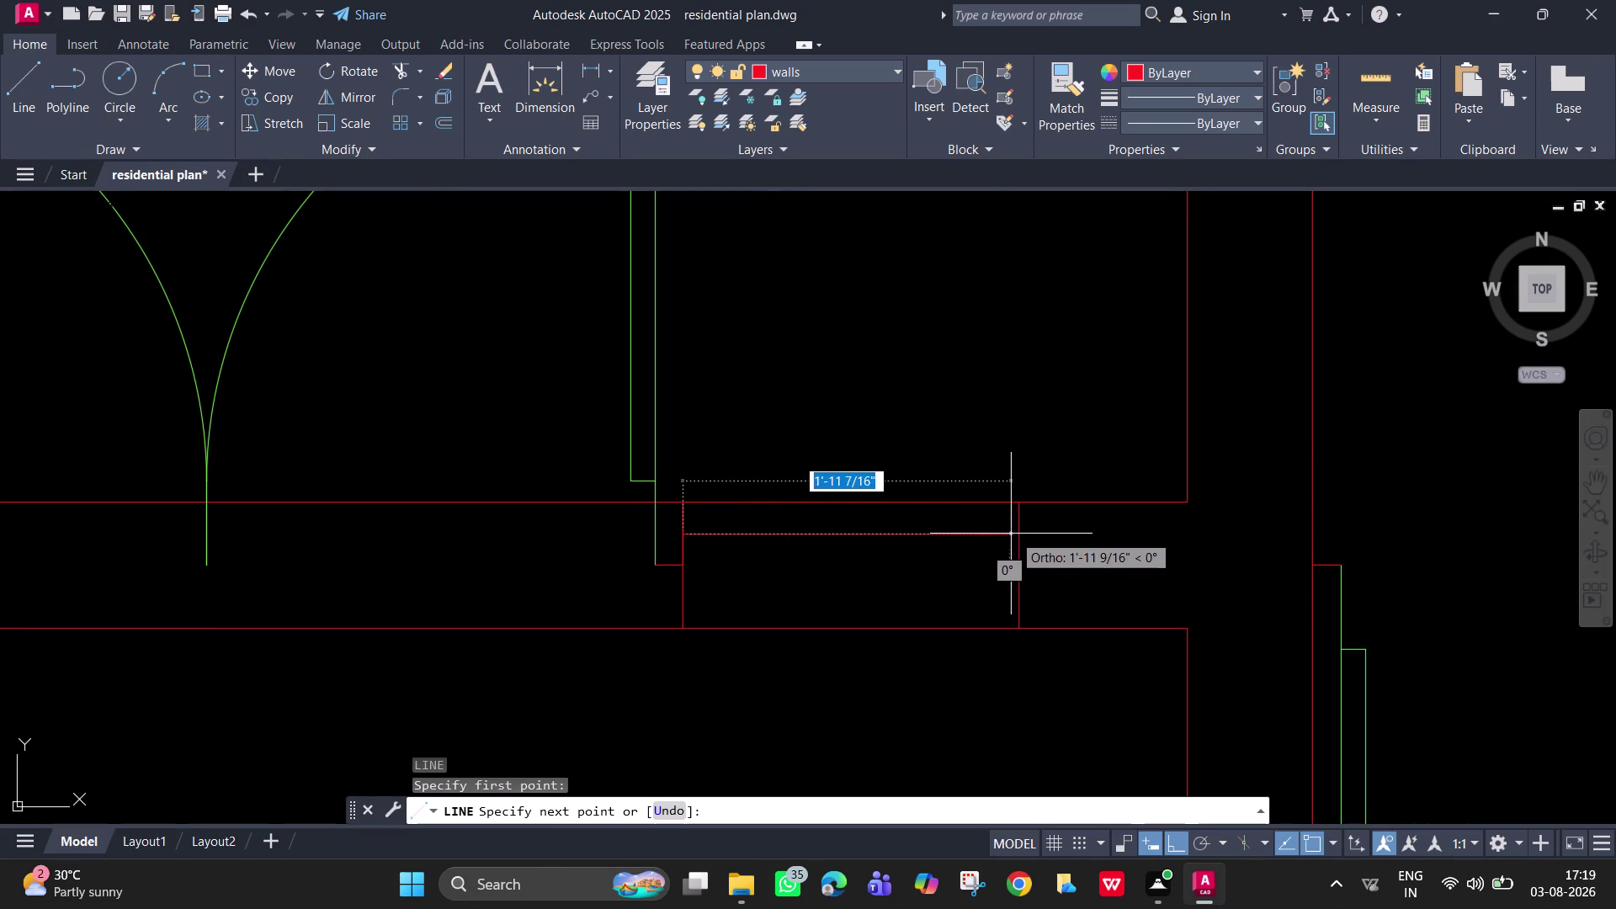
click(1018, 534)
key(space)
key(space)
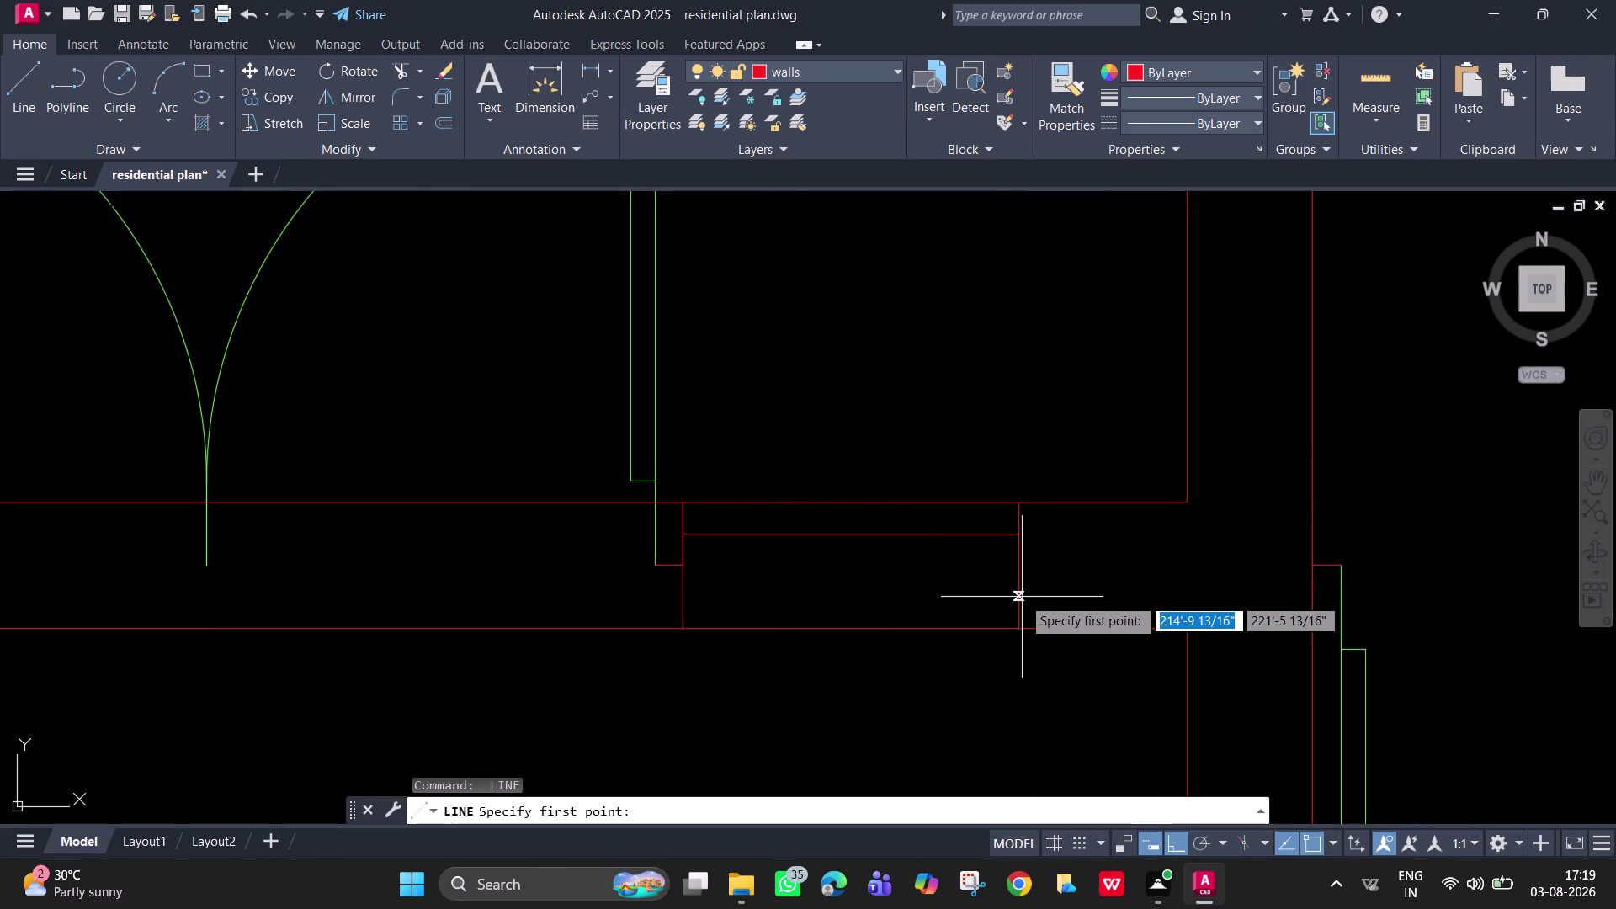
click(1021, 597)
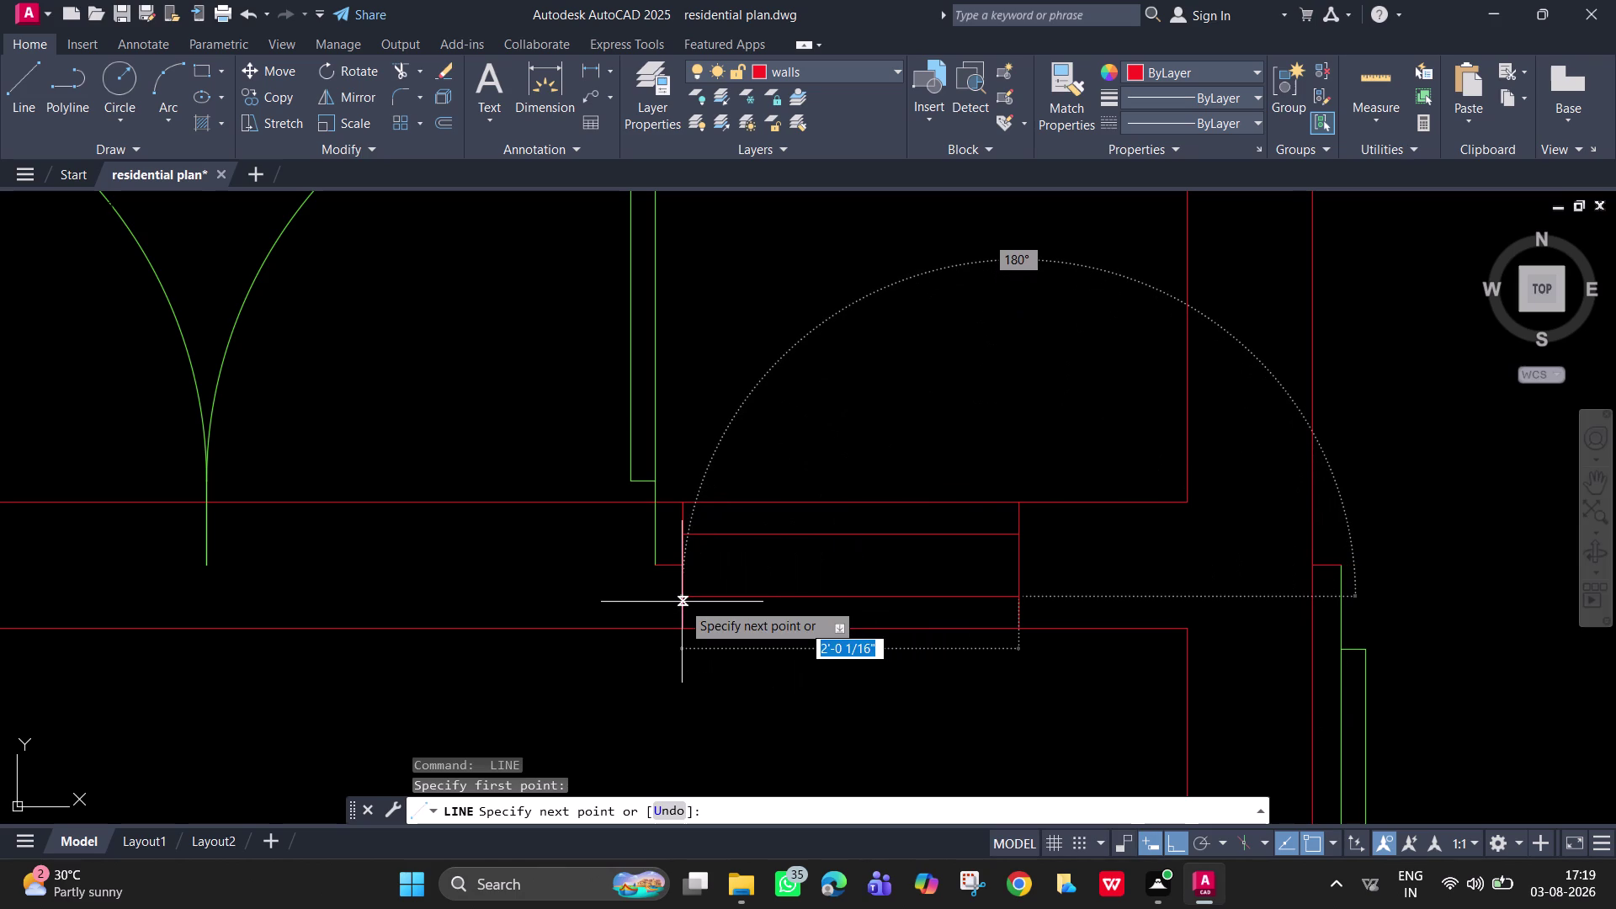
click(681, 602)
key(space)
Draw two horizontal window lines across the left window opening beside the door.
scroll(down, 3)
middle_drag(682, 602, 1169, 571)
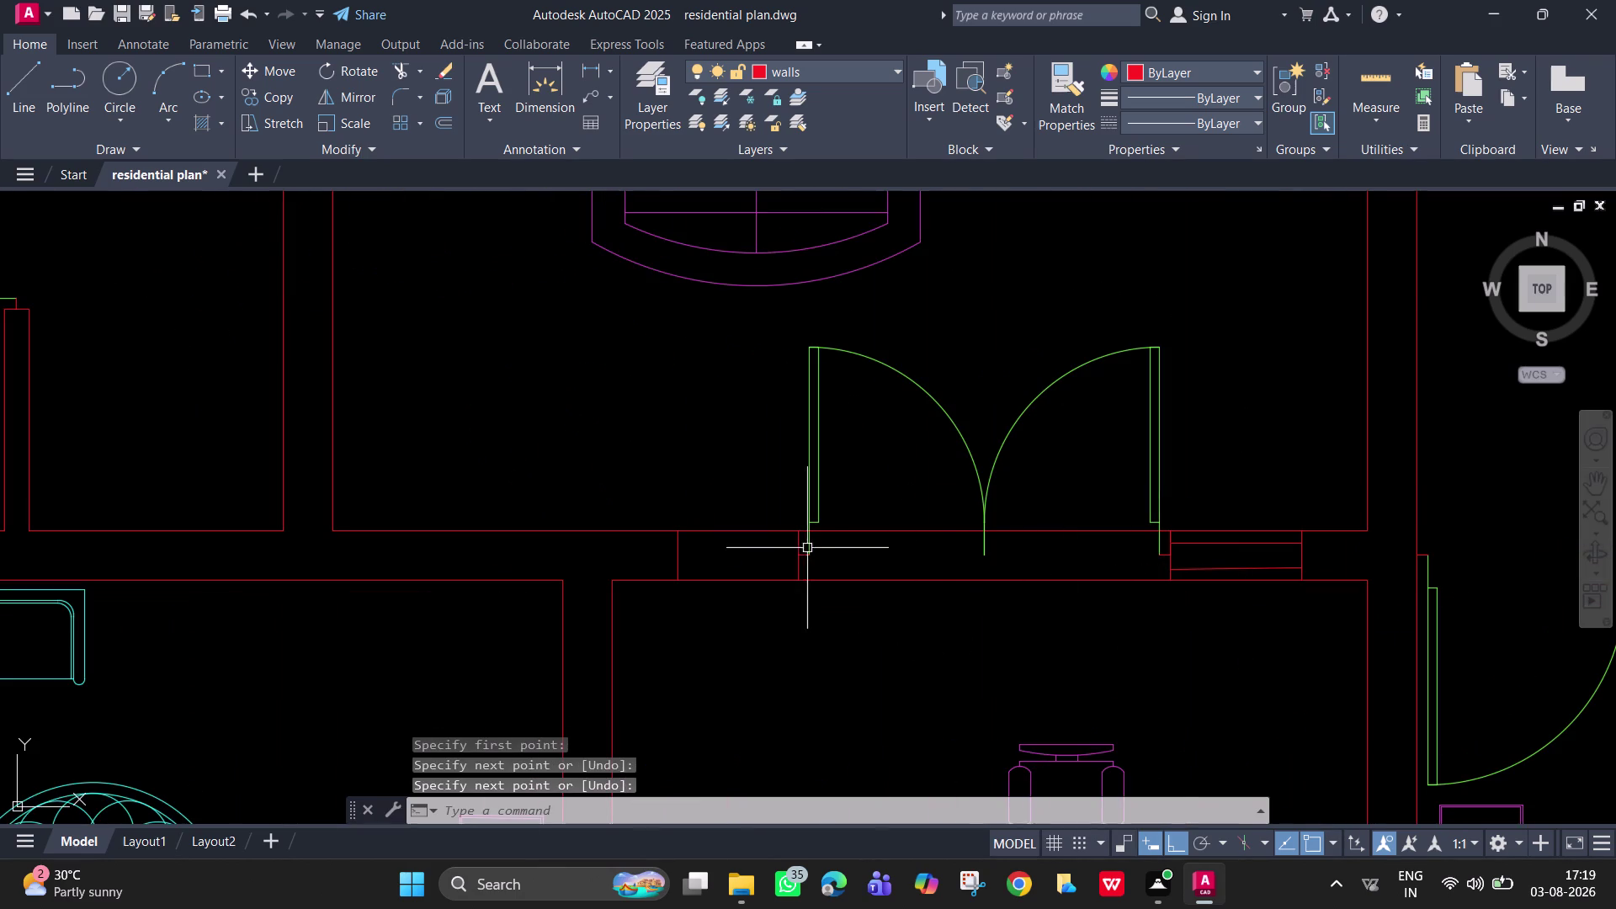
scroll(up, 3)
middle_drag(728, 529, 747, 540)
key(space)
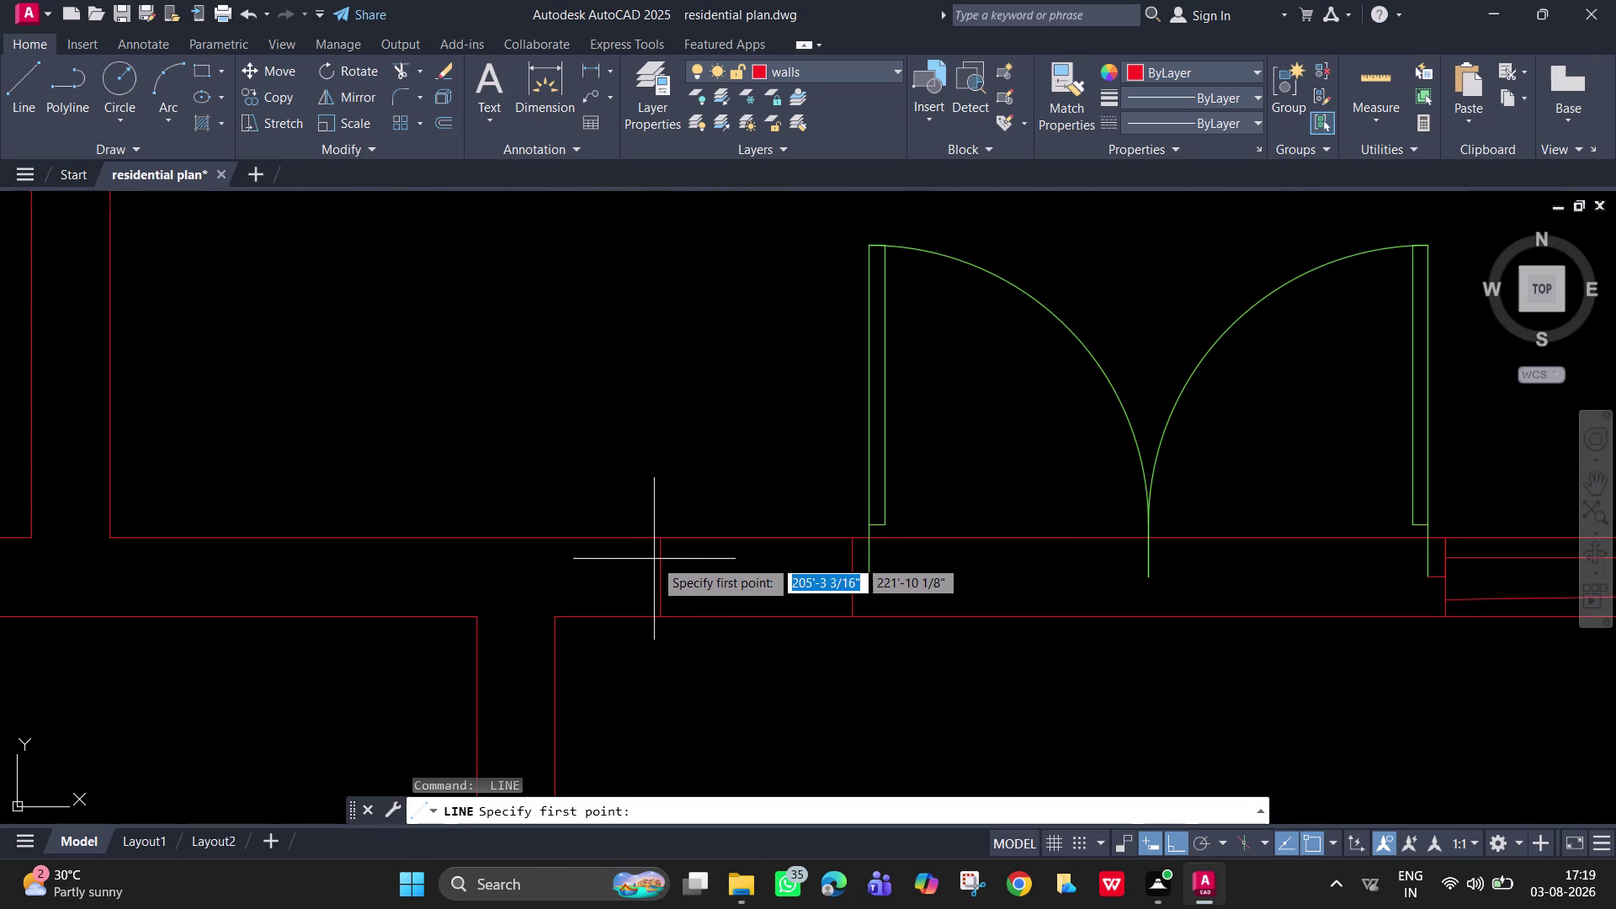
click(662, 561)
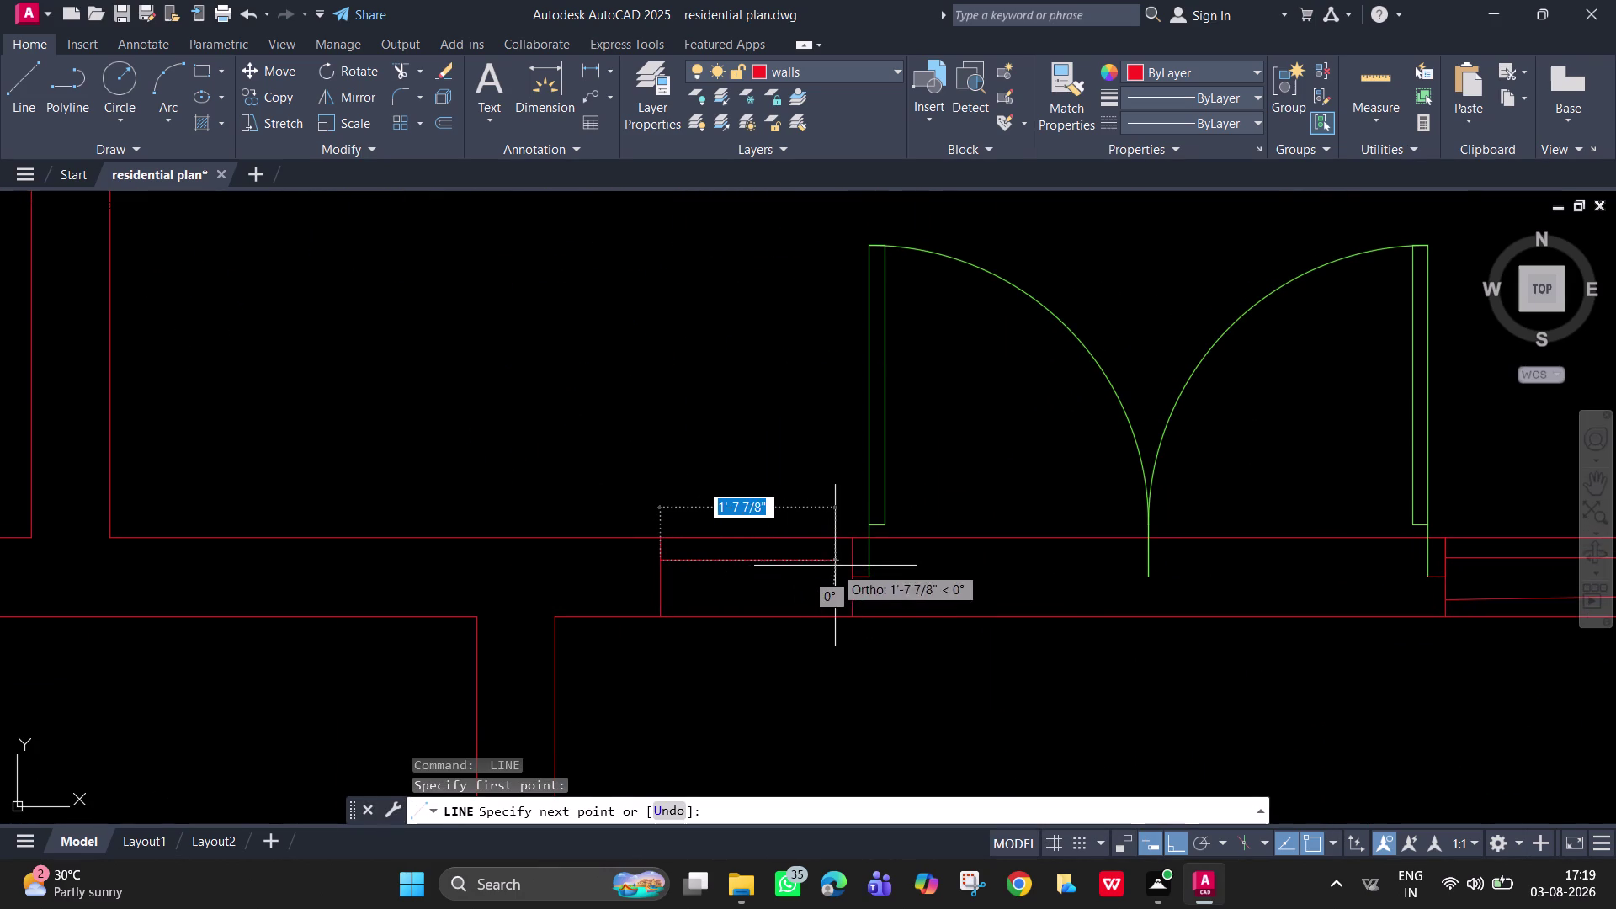
click(851, 563)
key(space)
key(space)
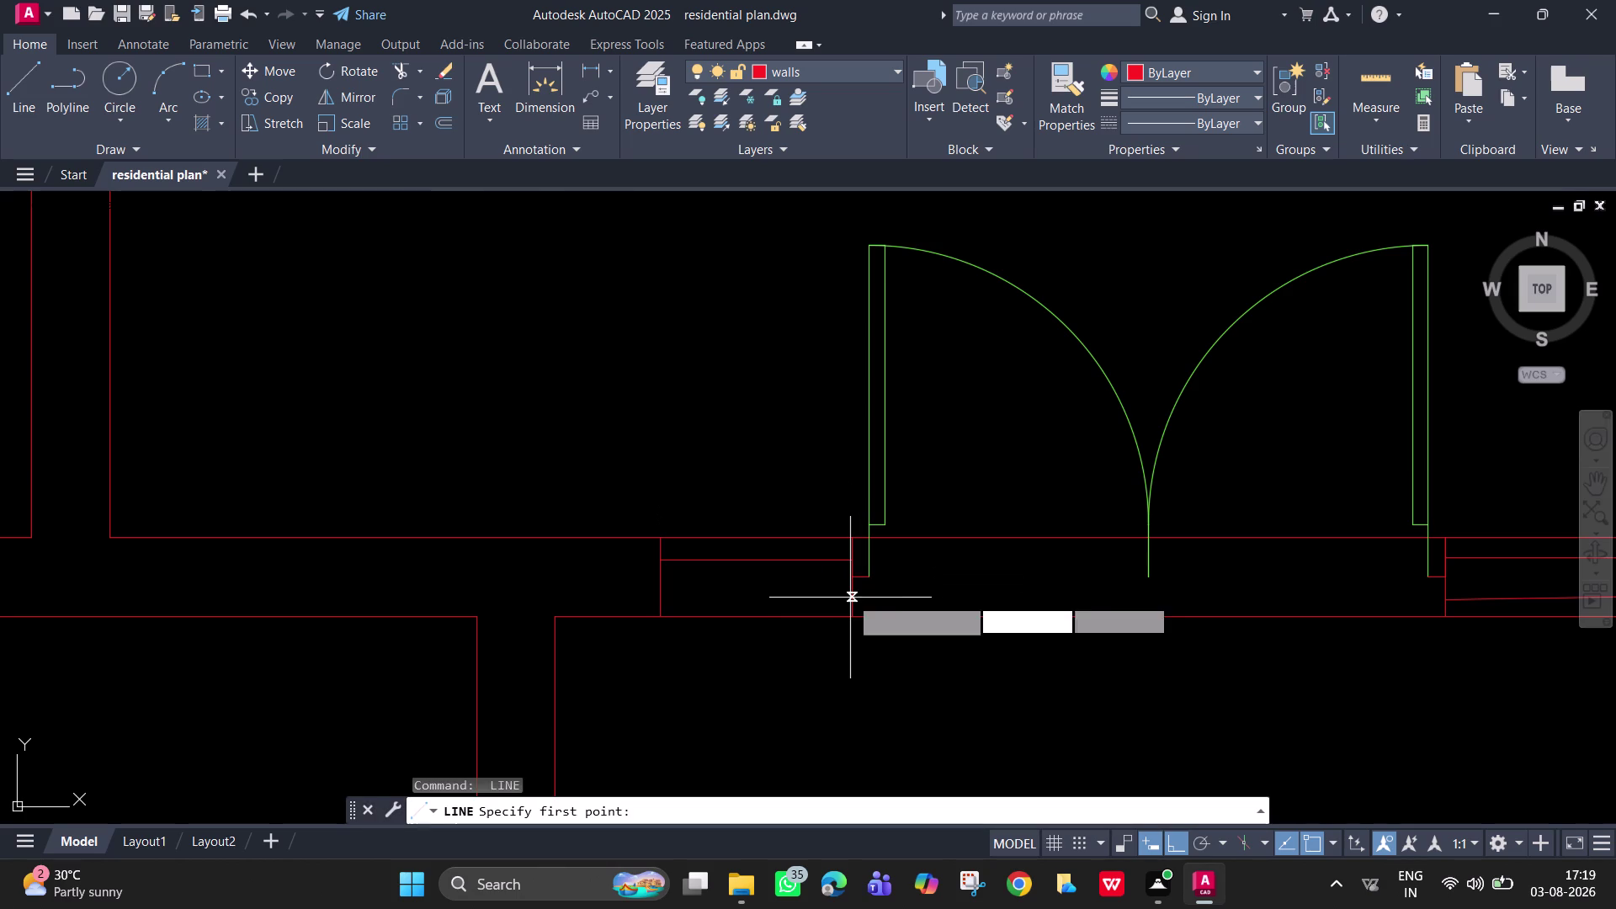
click(850, 597)
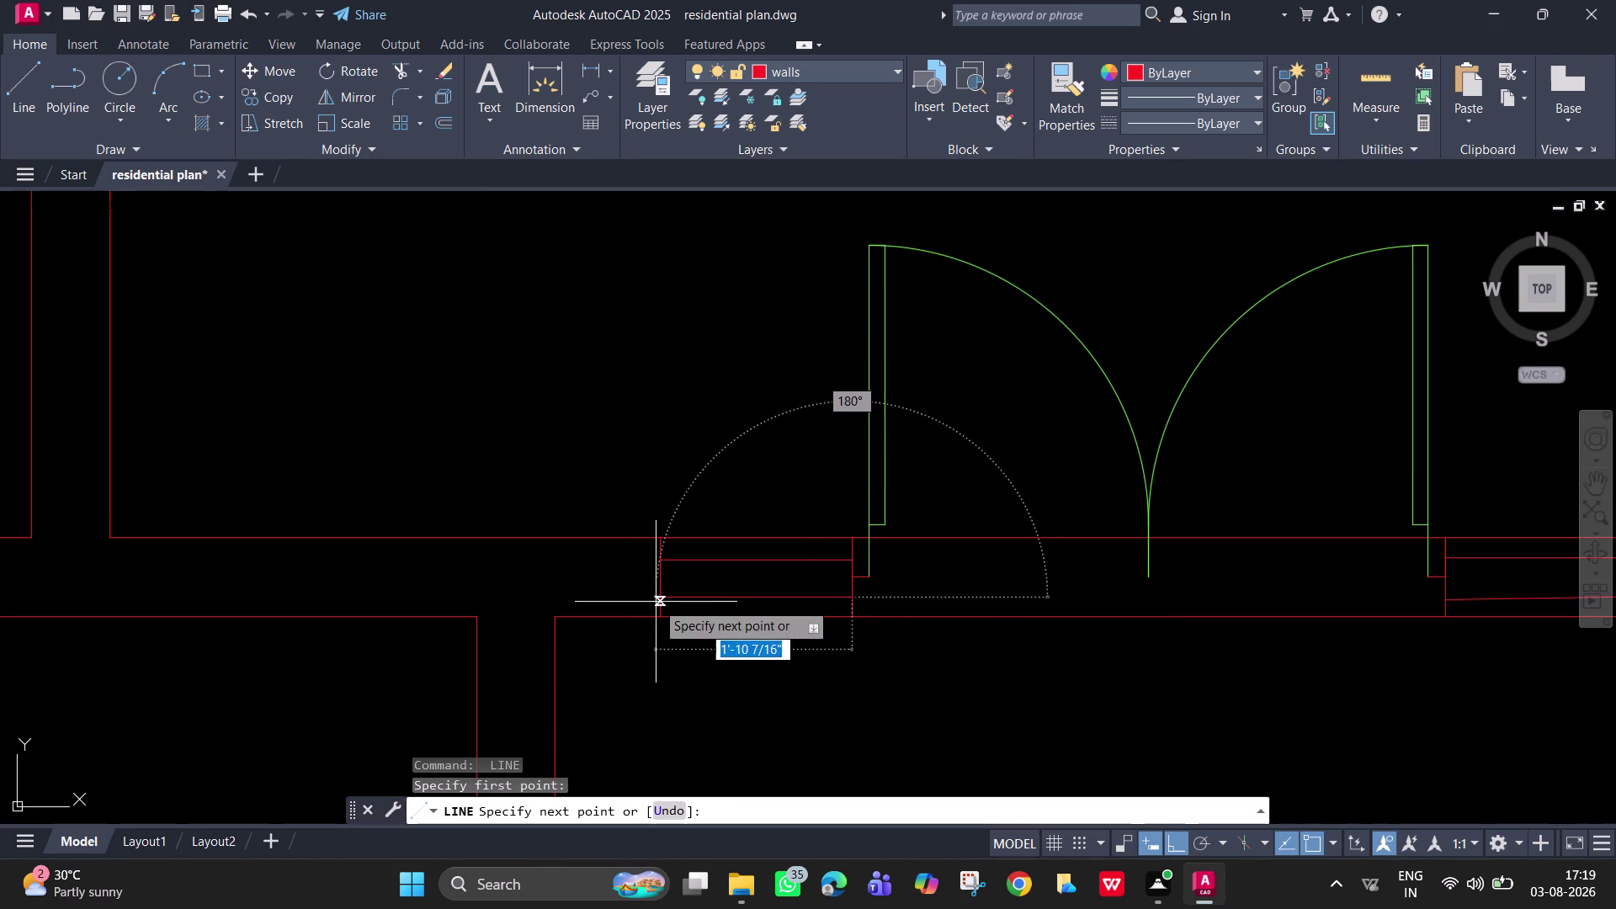
scroll(up, 3)
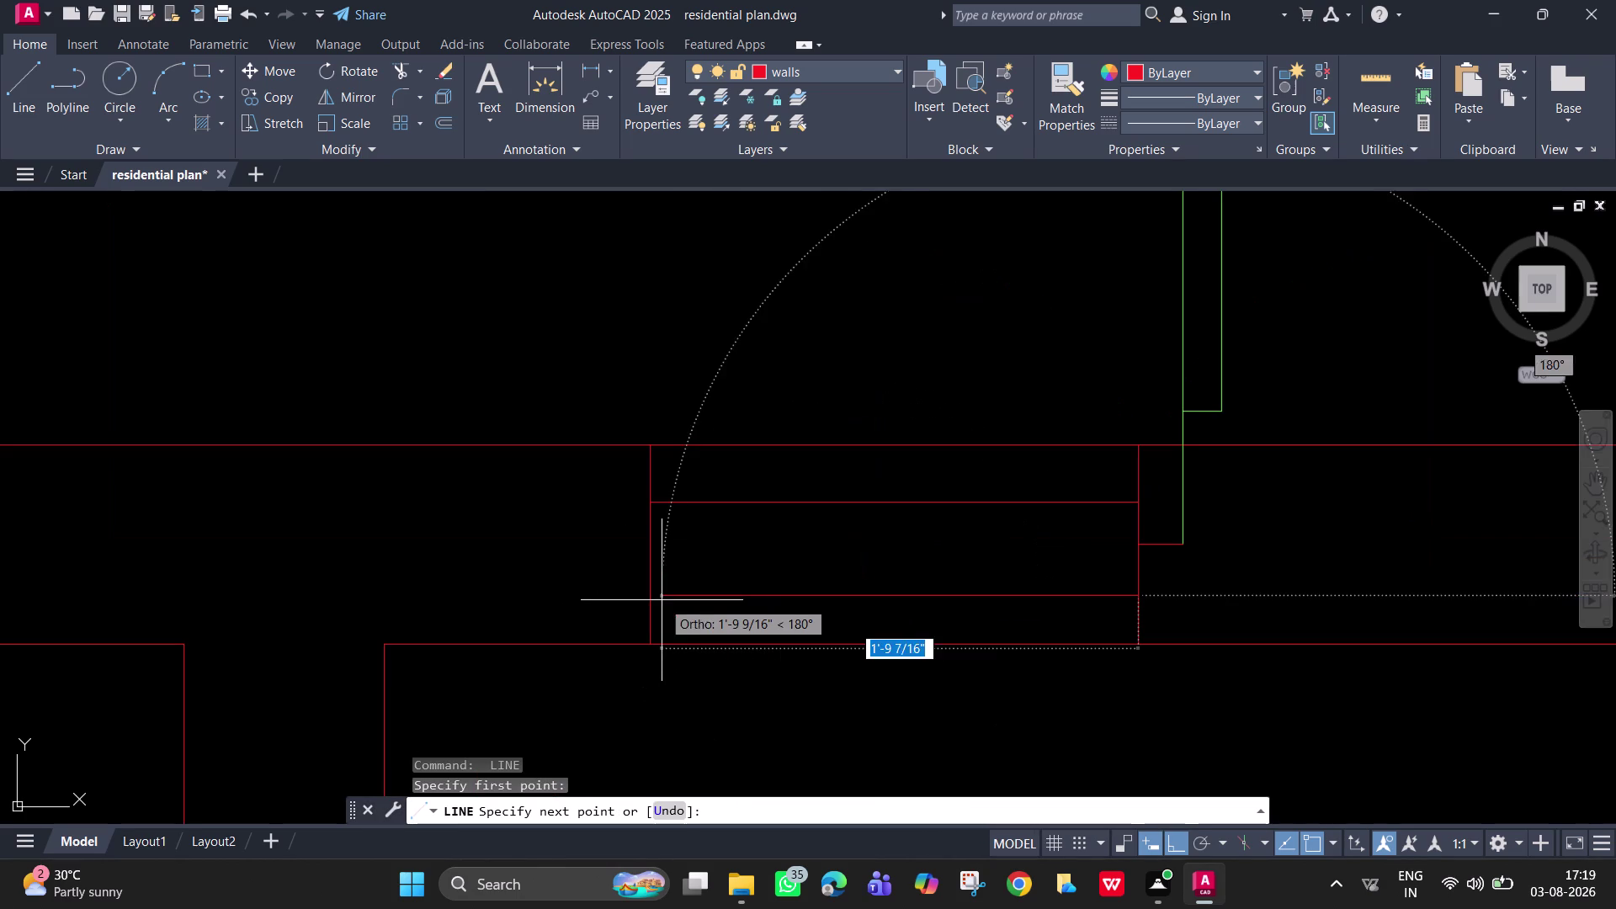
click(648, 598)
key(Escape)
scroll(down, 3)
middle_drag(1426, 609, 1277, 669)
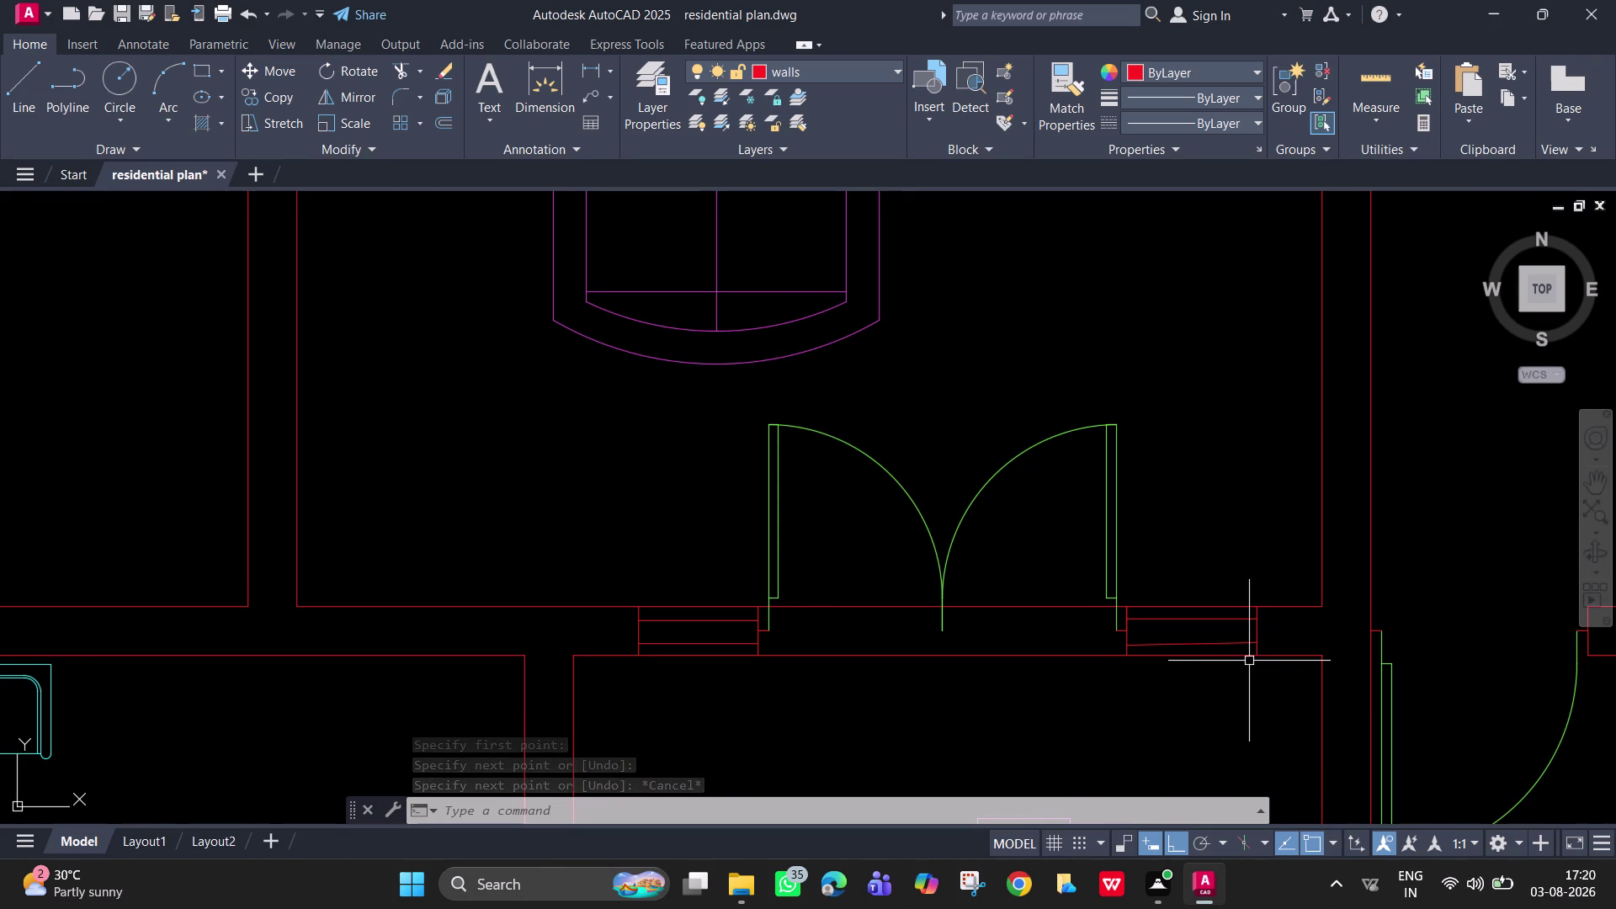
Trim the leftover wall line ends at the left and right door jambs.
text(tr)
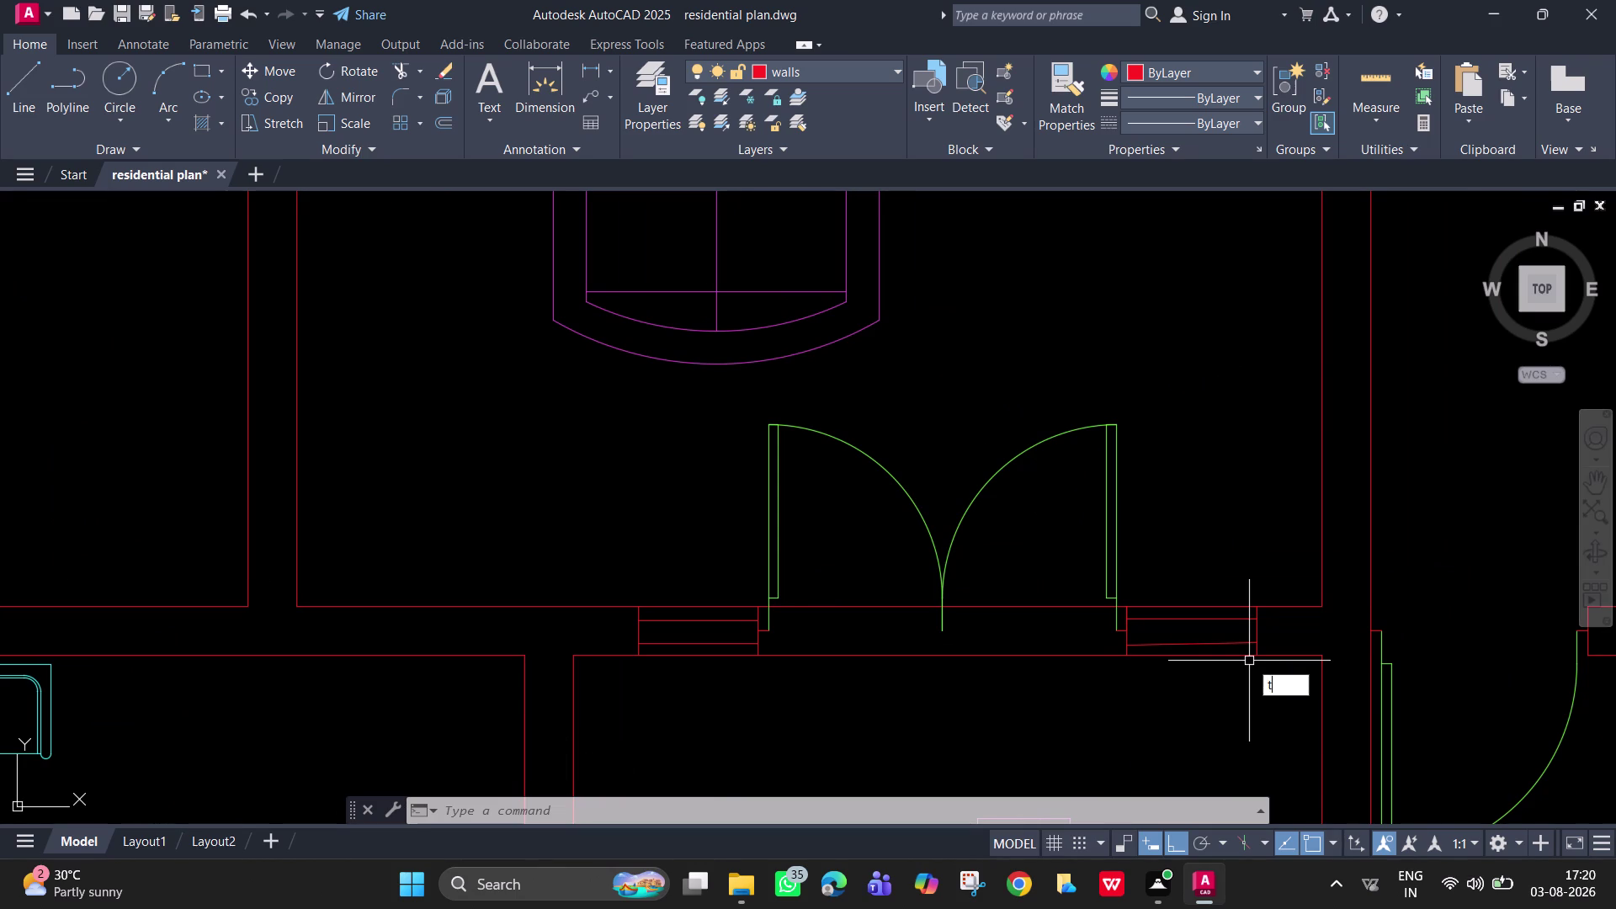
key(space)
click(1026, 569)
click(1023, 695)
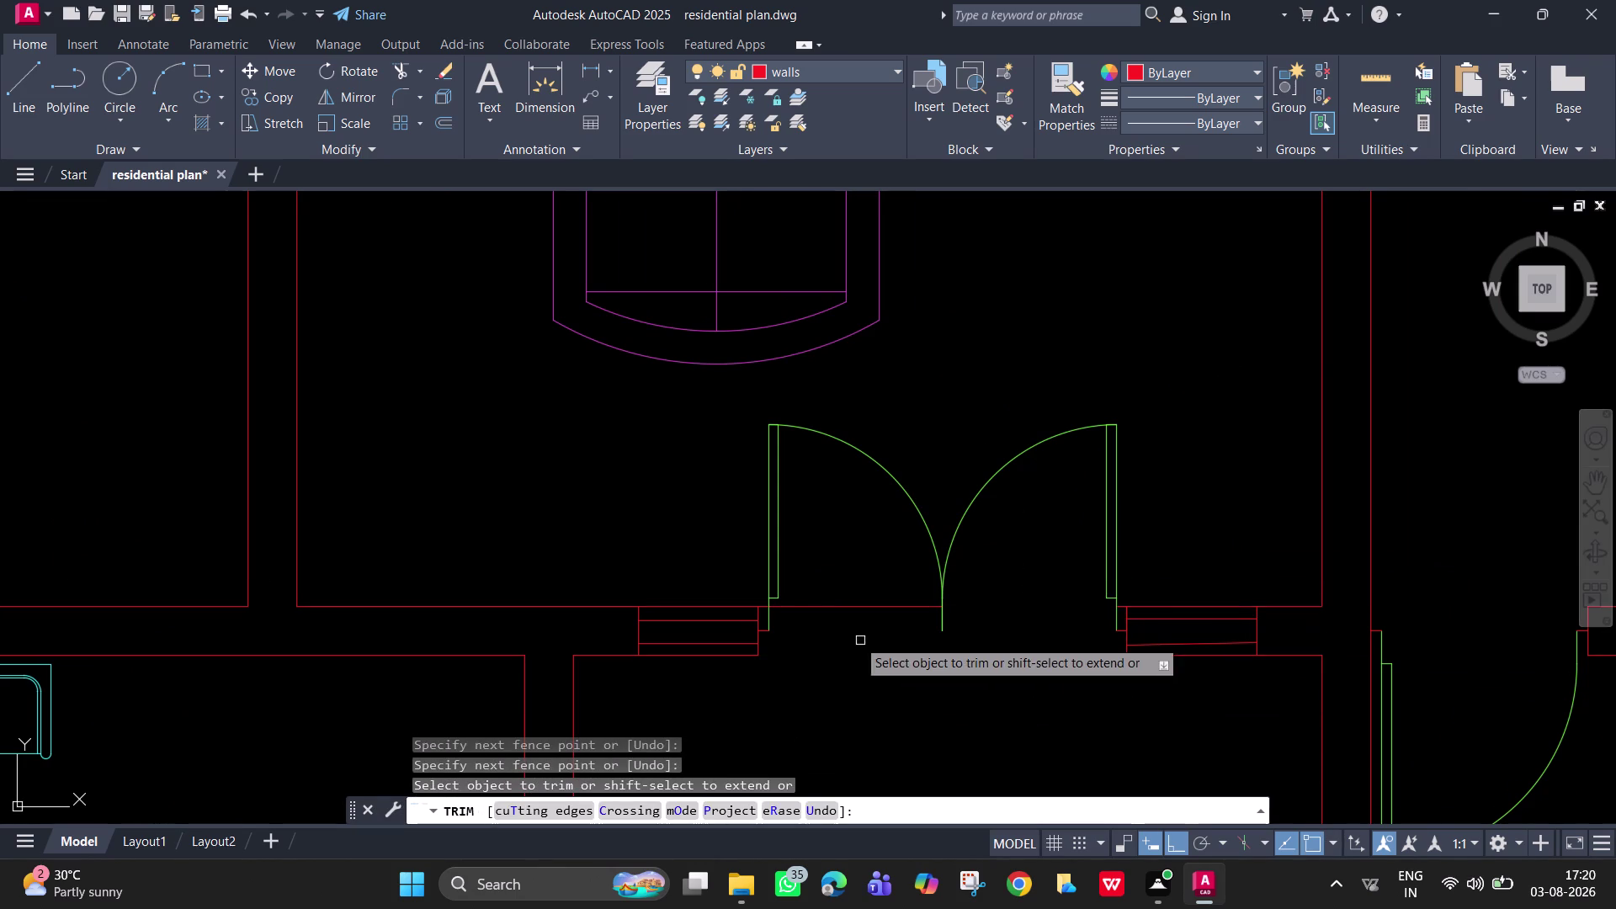
click(838, 605)
scroll(up, 3)
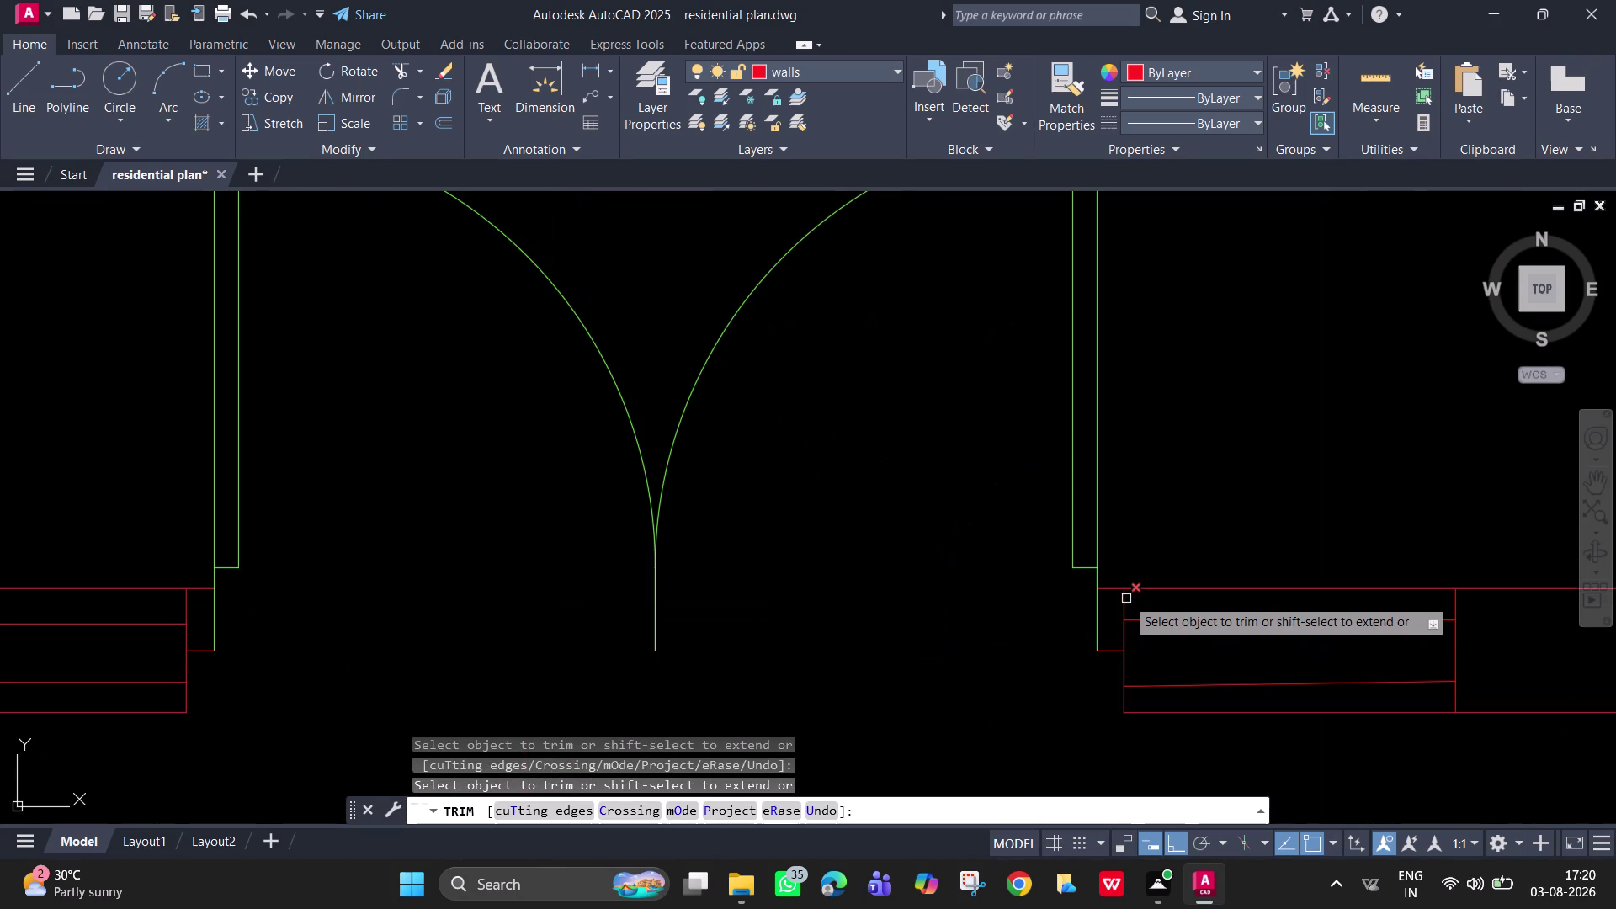
click(1104, 588)
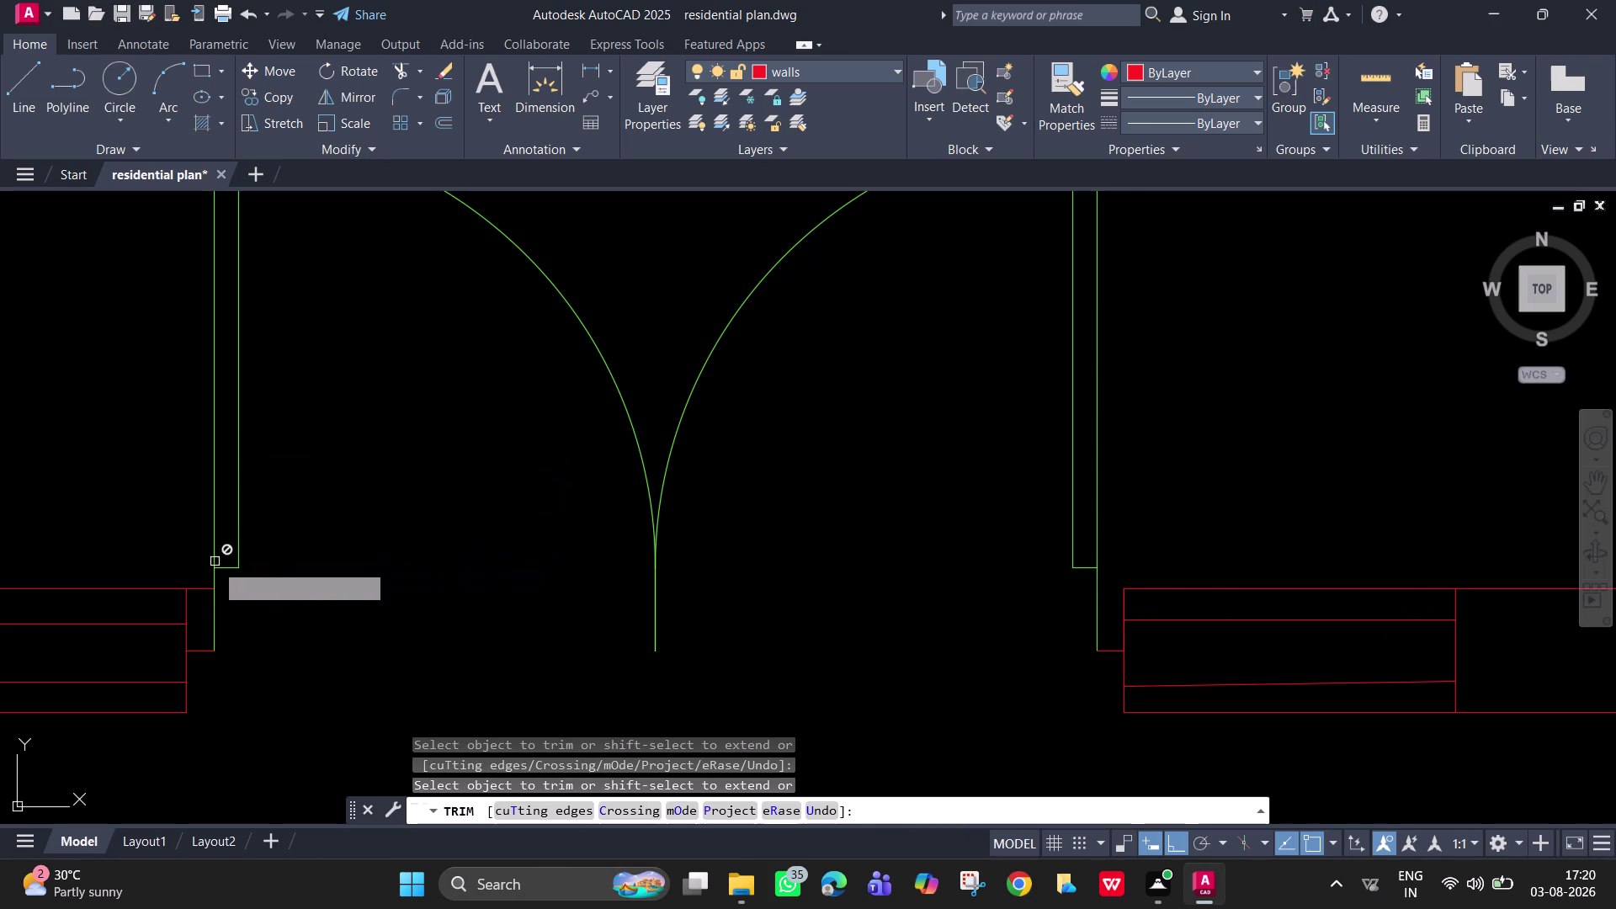
click(203, 593)
scroll(down, 3)
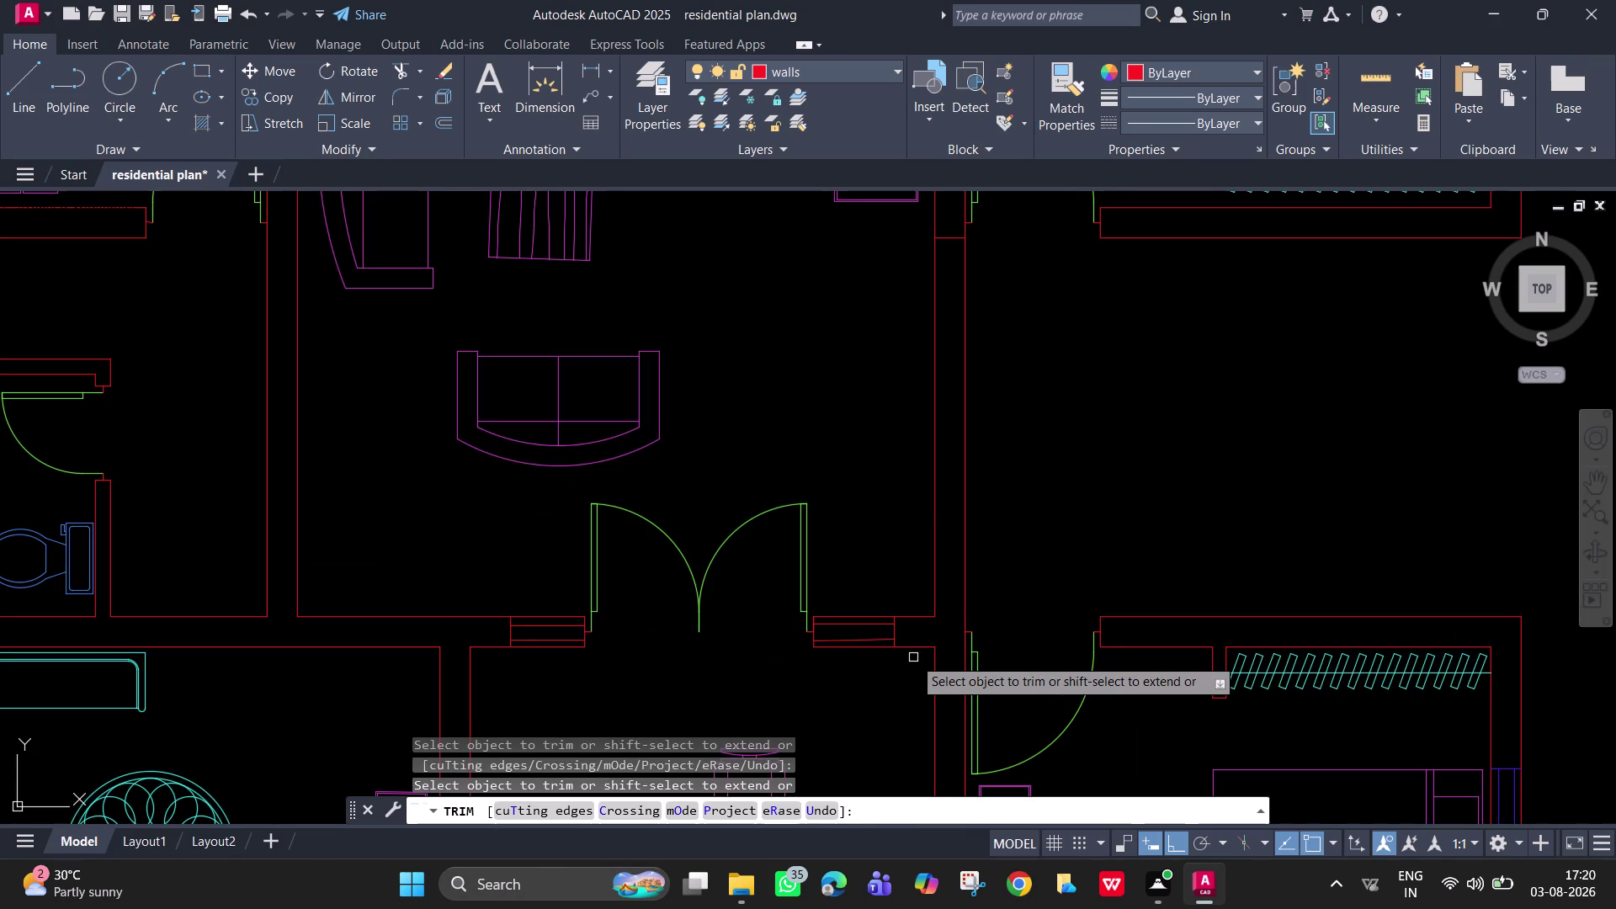
scroll(up, 3)
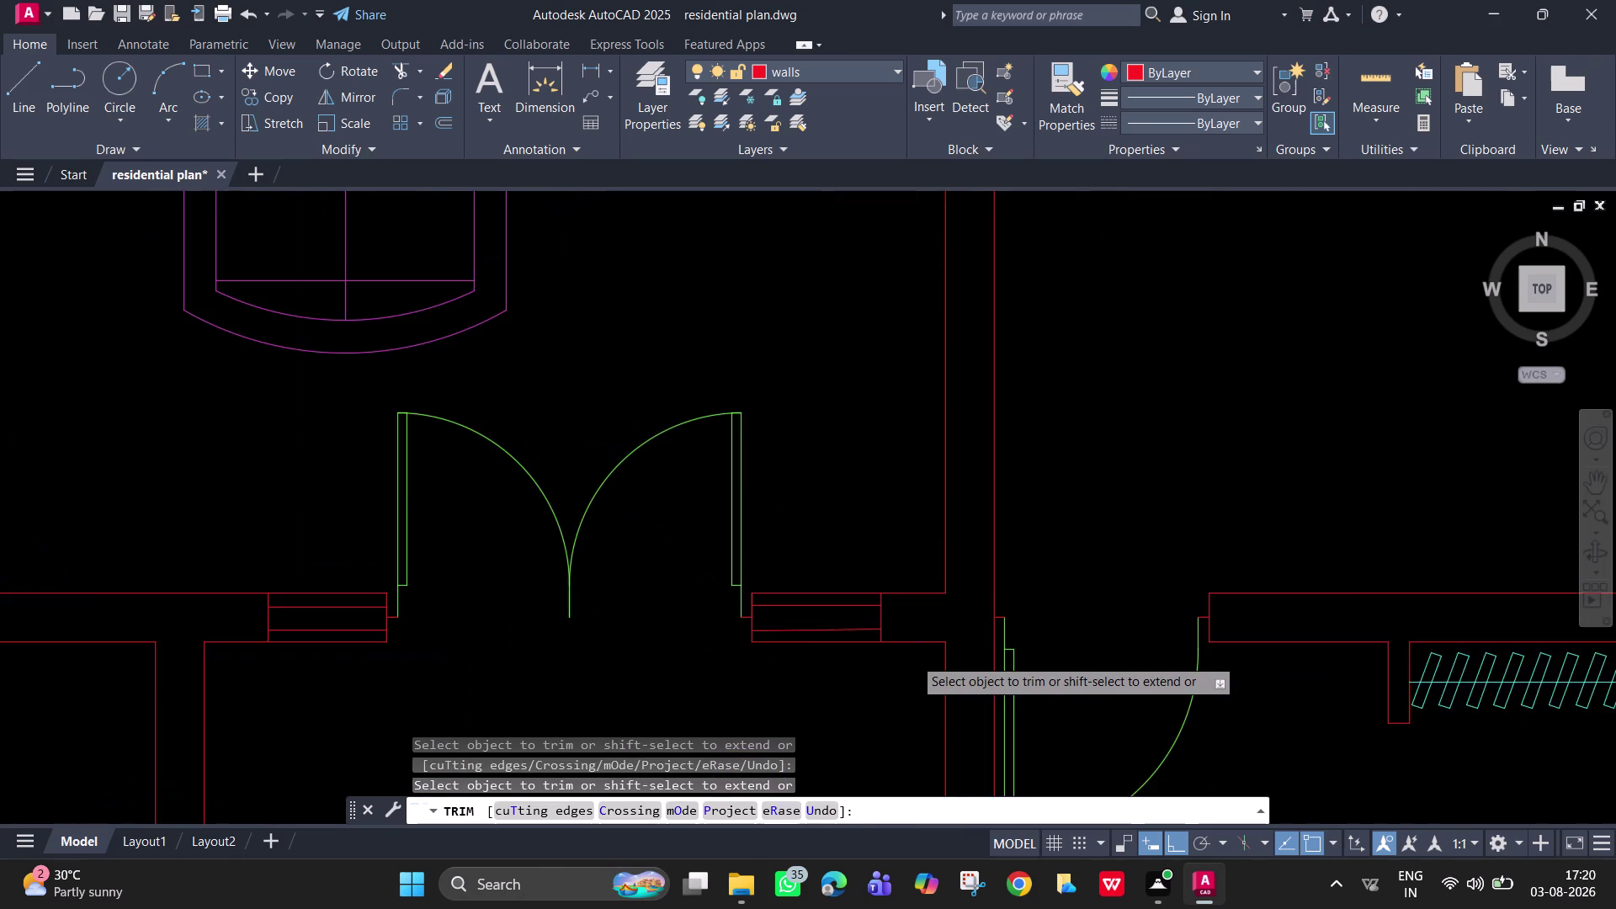
key(Escape)
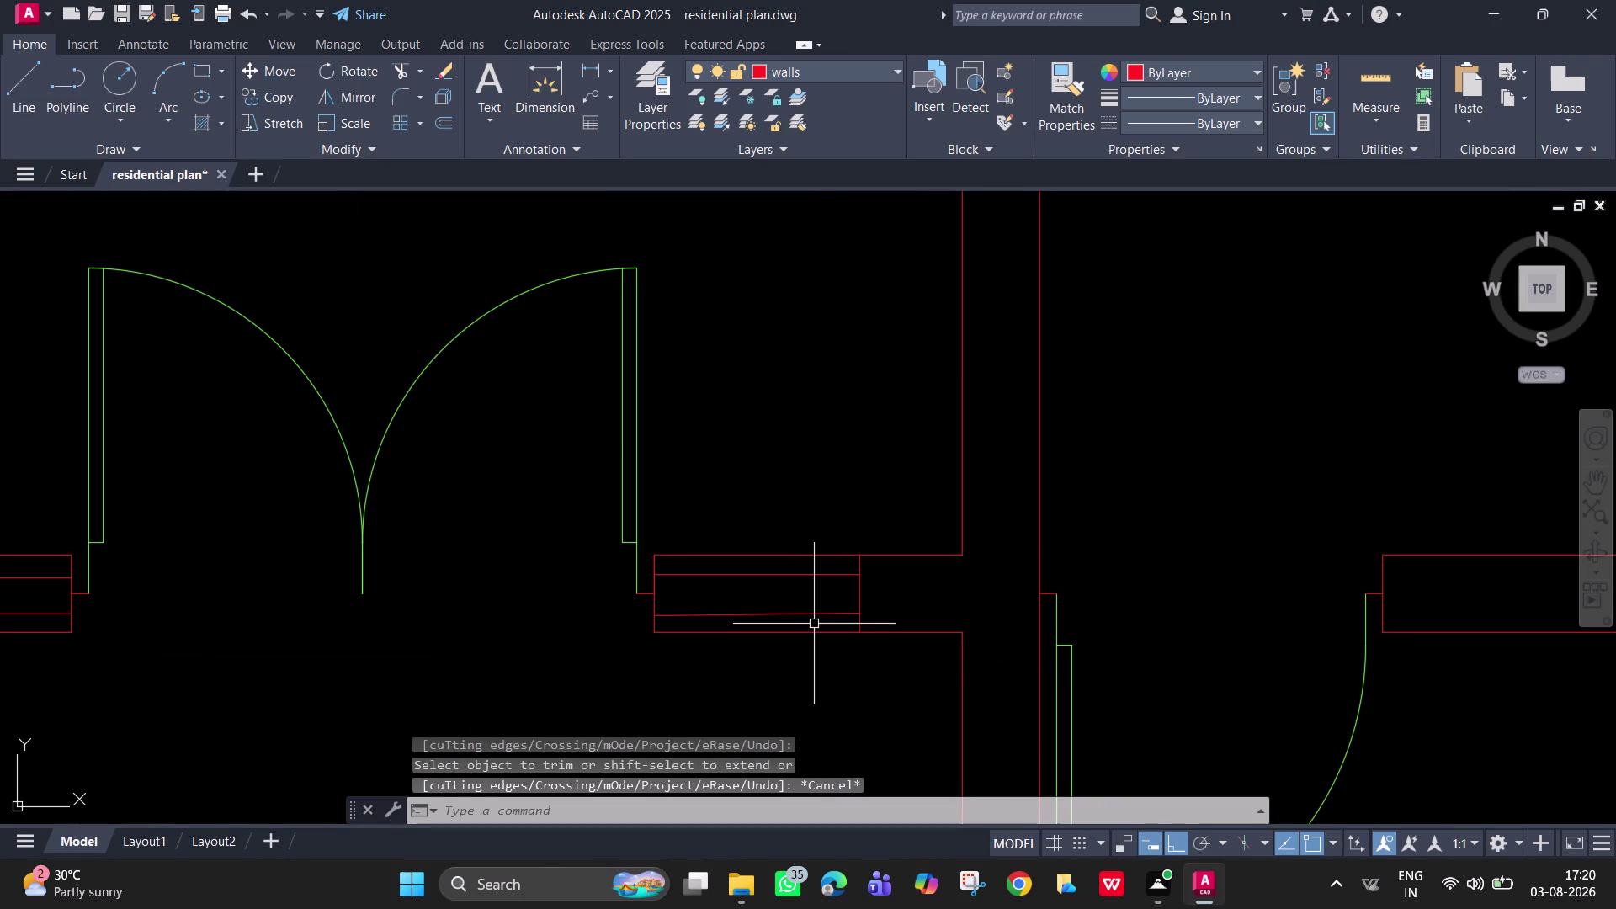
Select the right window's two lines and bring up the layer list.
click(814, 624)
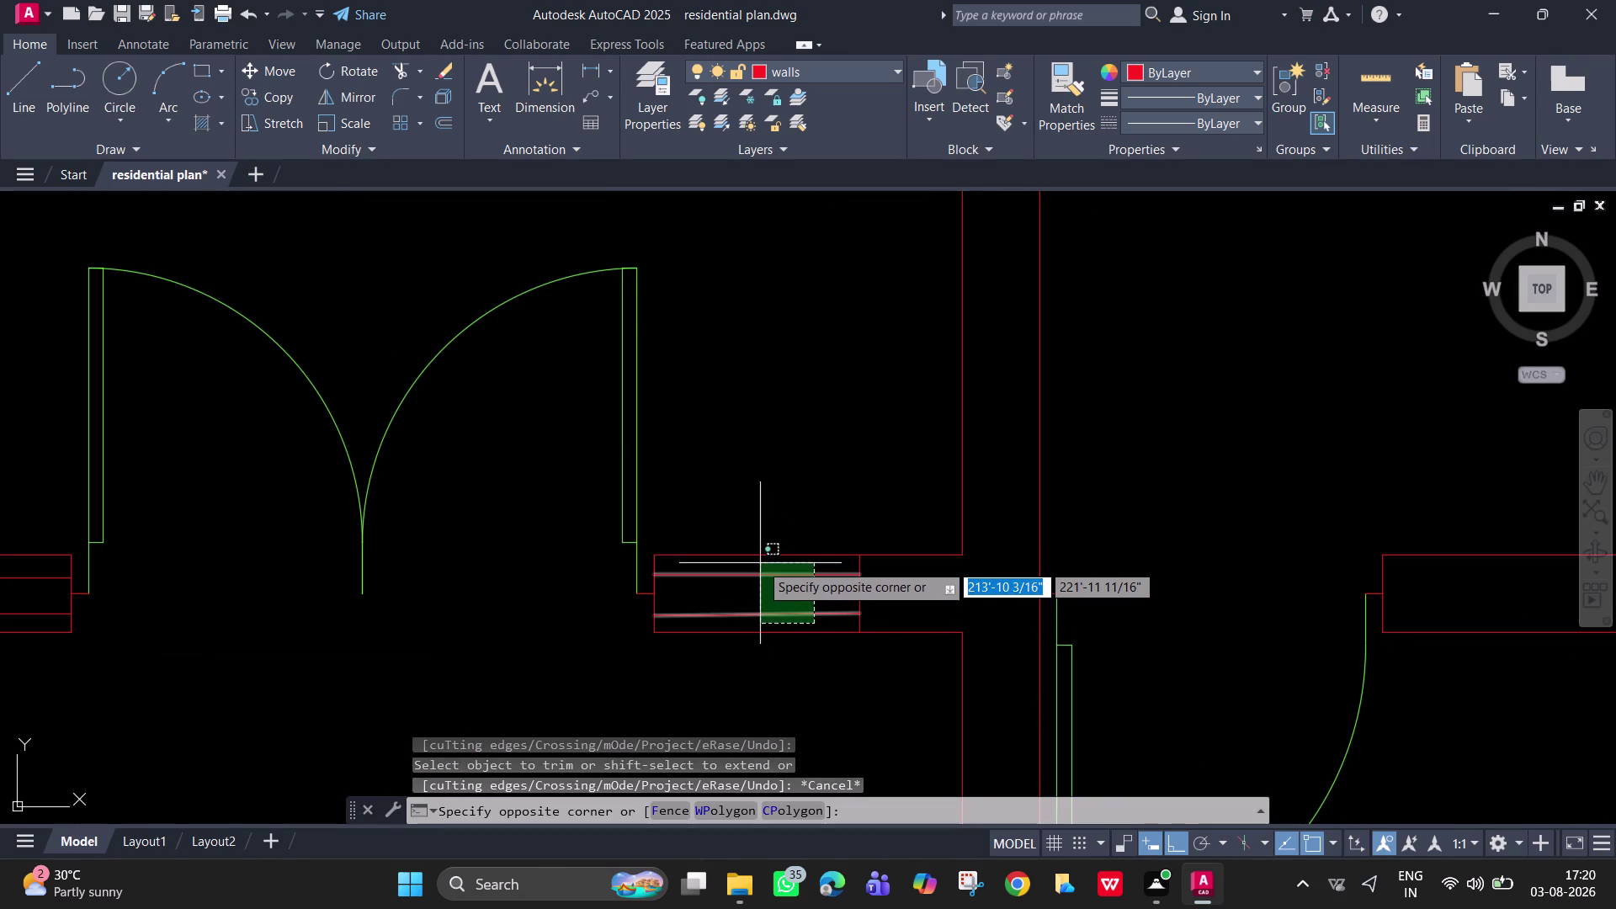
click(760, 563)
scroll(down, 3)
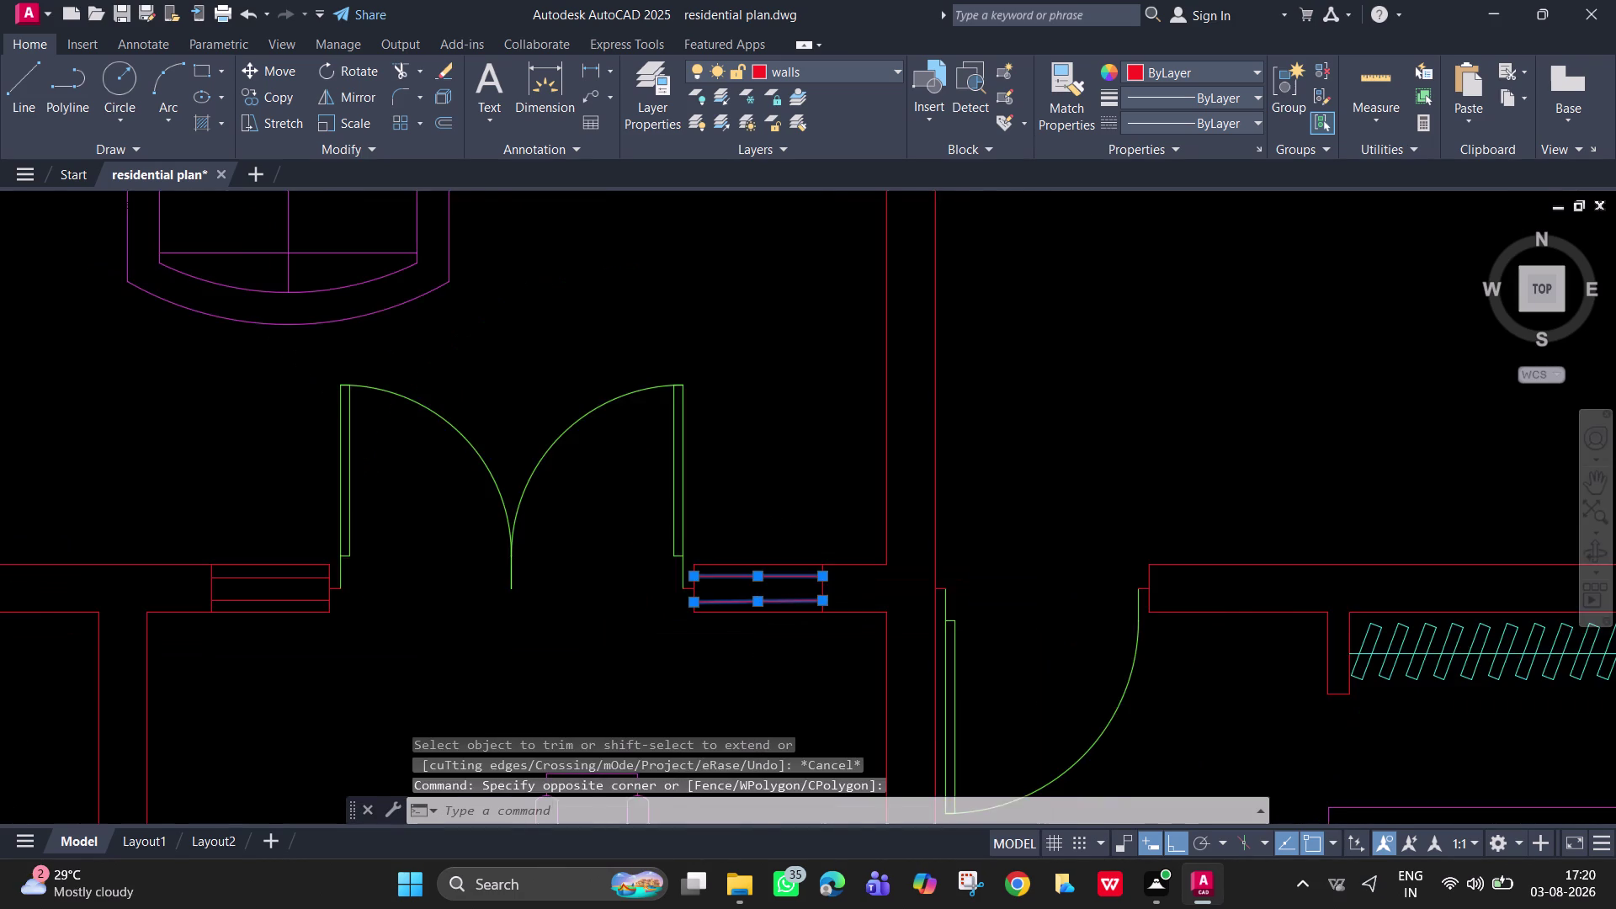
scroll(up, 3)
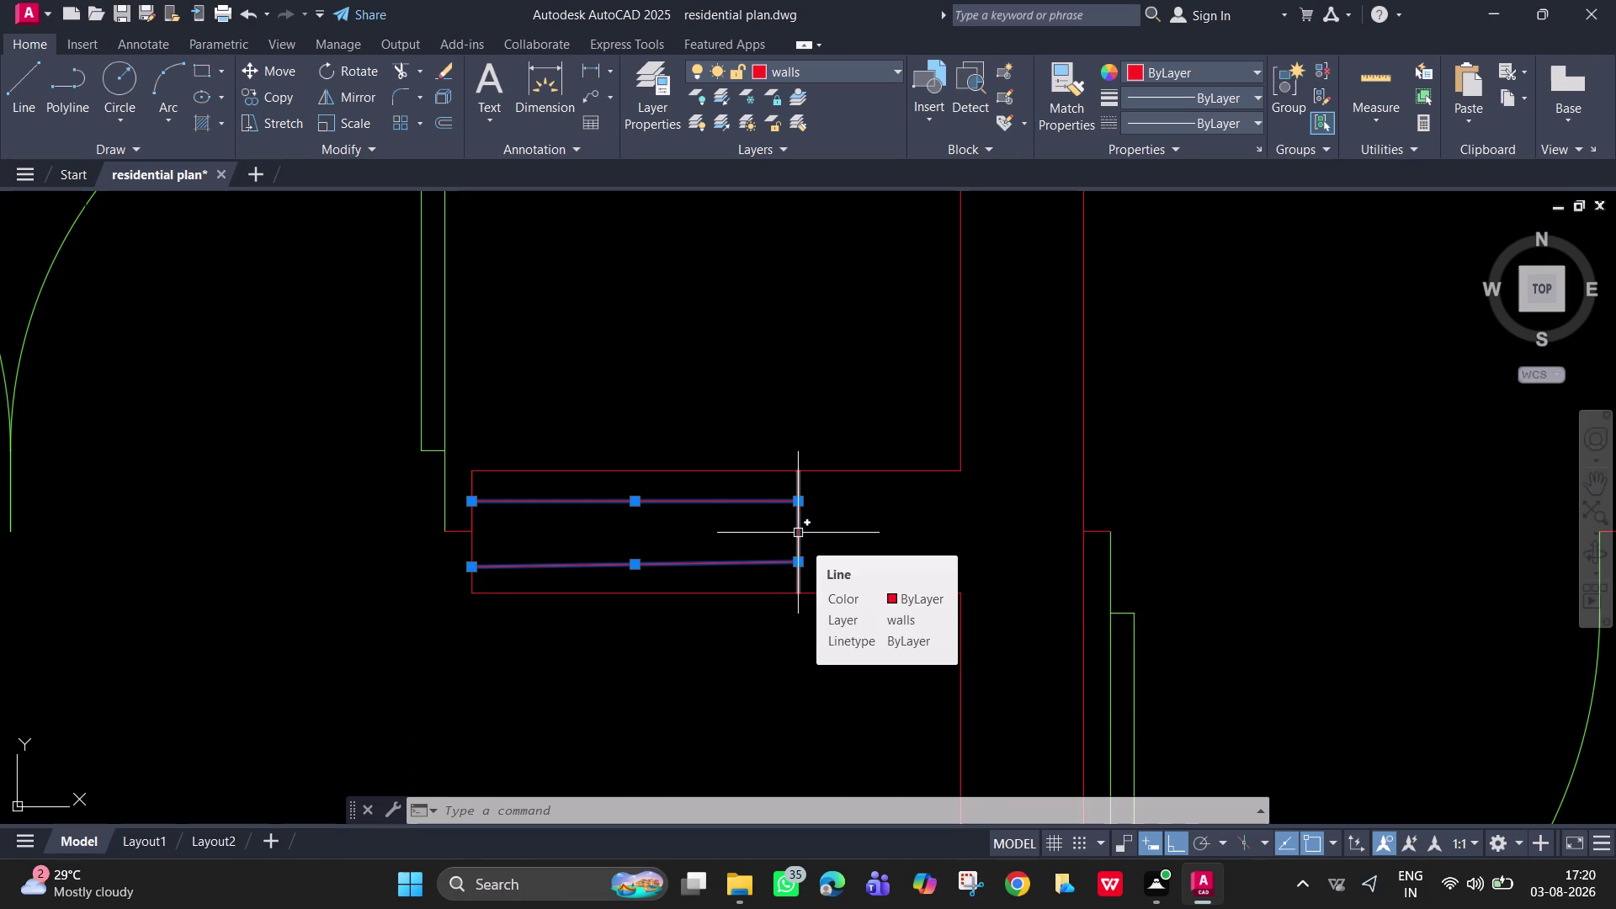
click(865, 76)
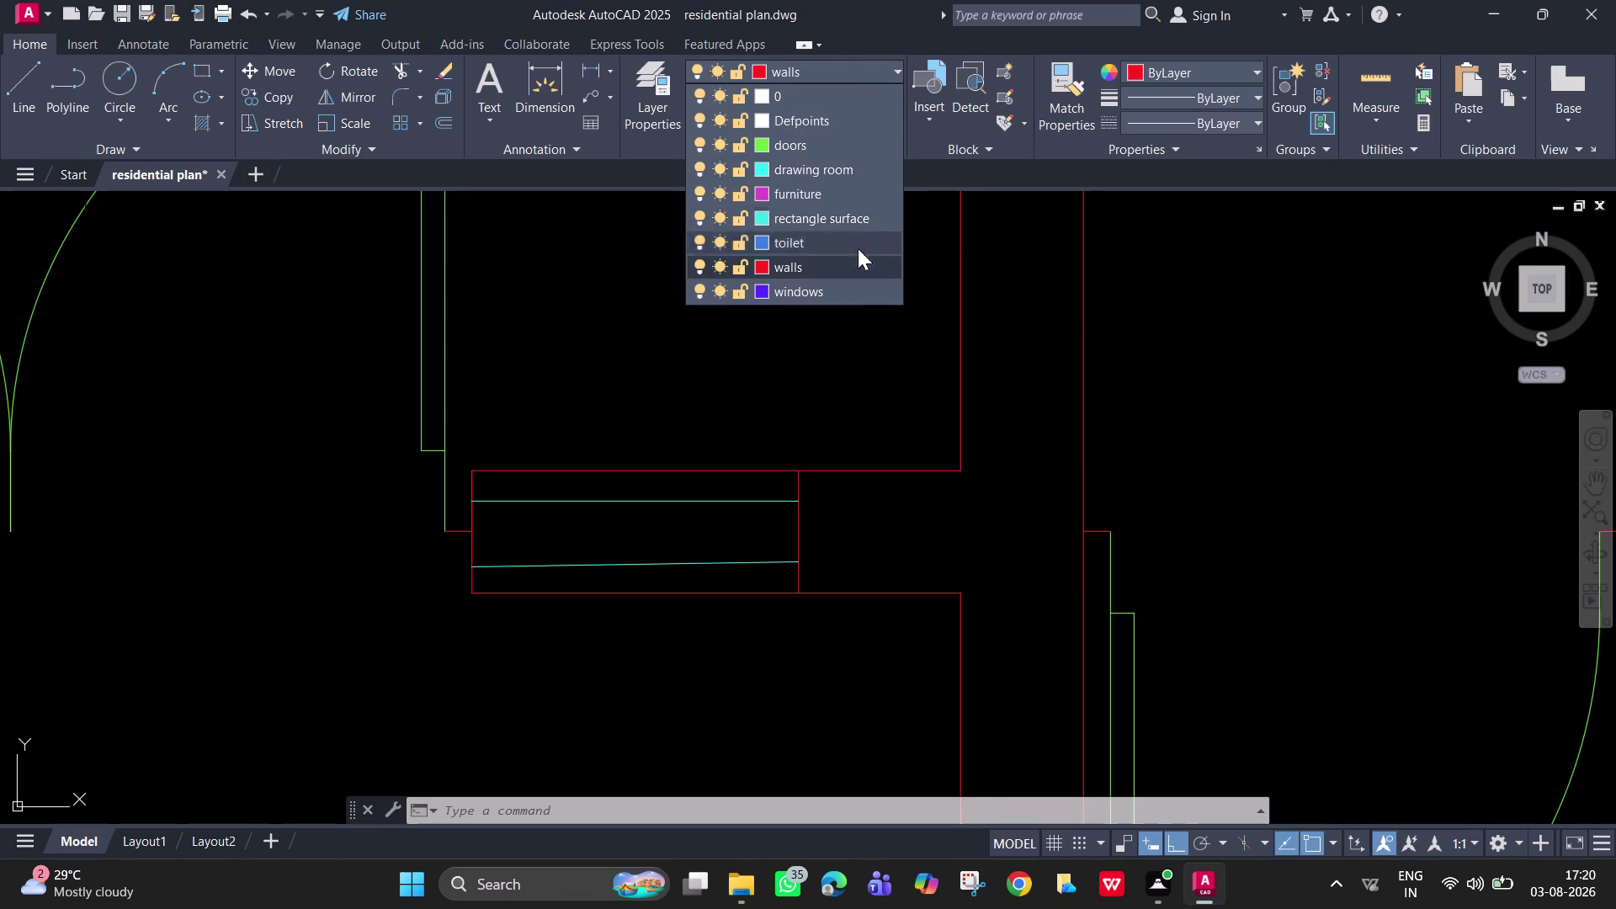
Move the selected right window lines onto the windows layer.
click(848, 295)
scroll(down, 3)
middle_drag(665, 409, 1060, 477)
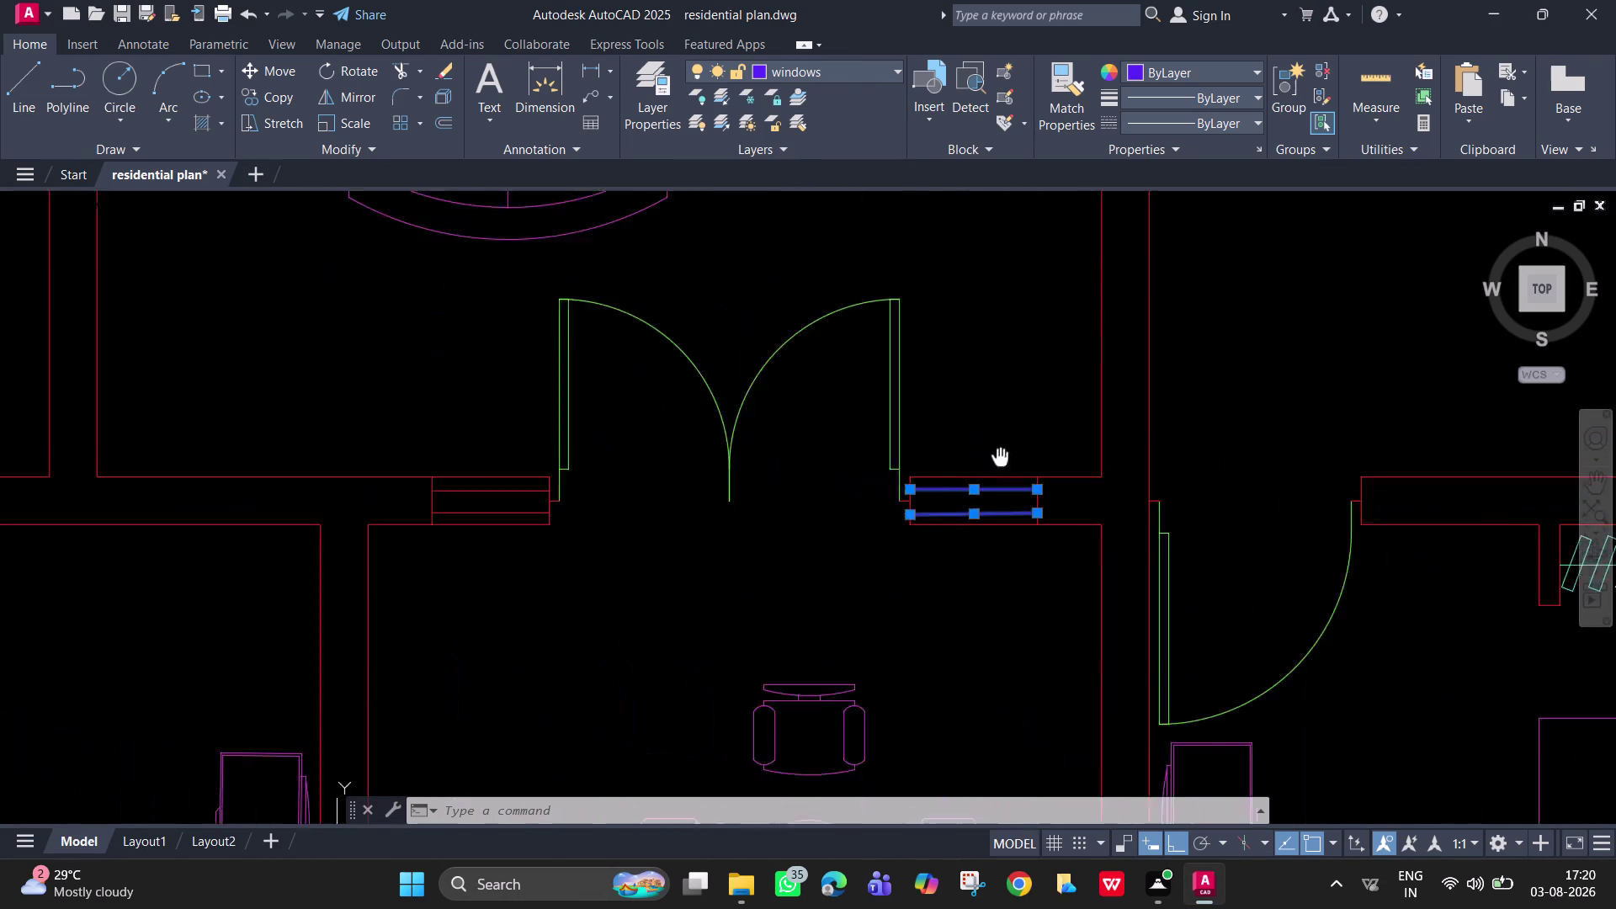
key(Escape)
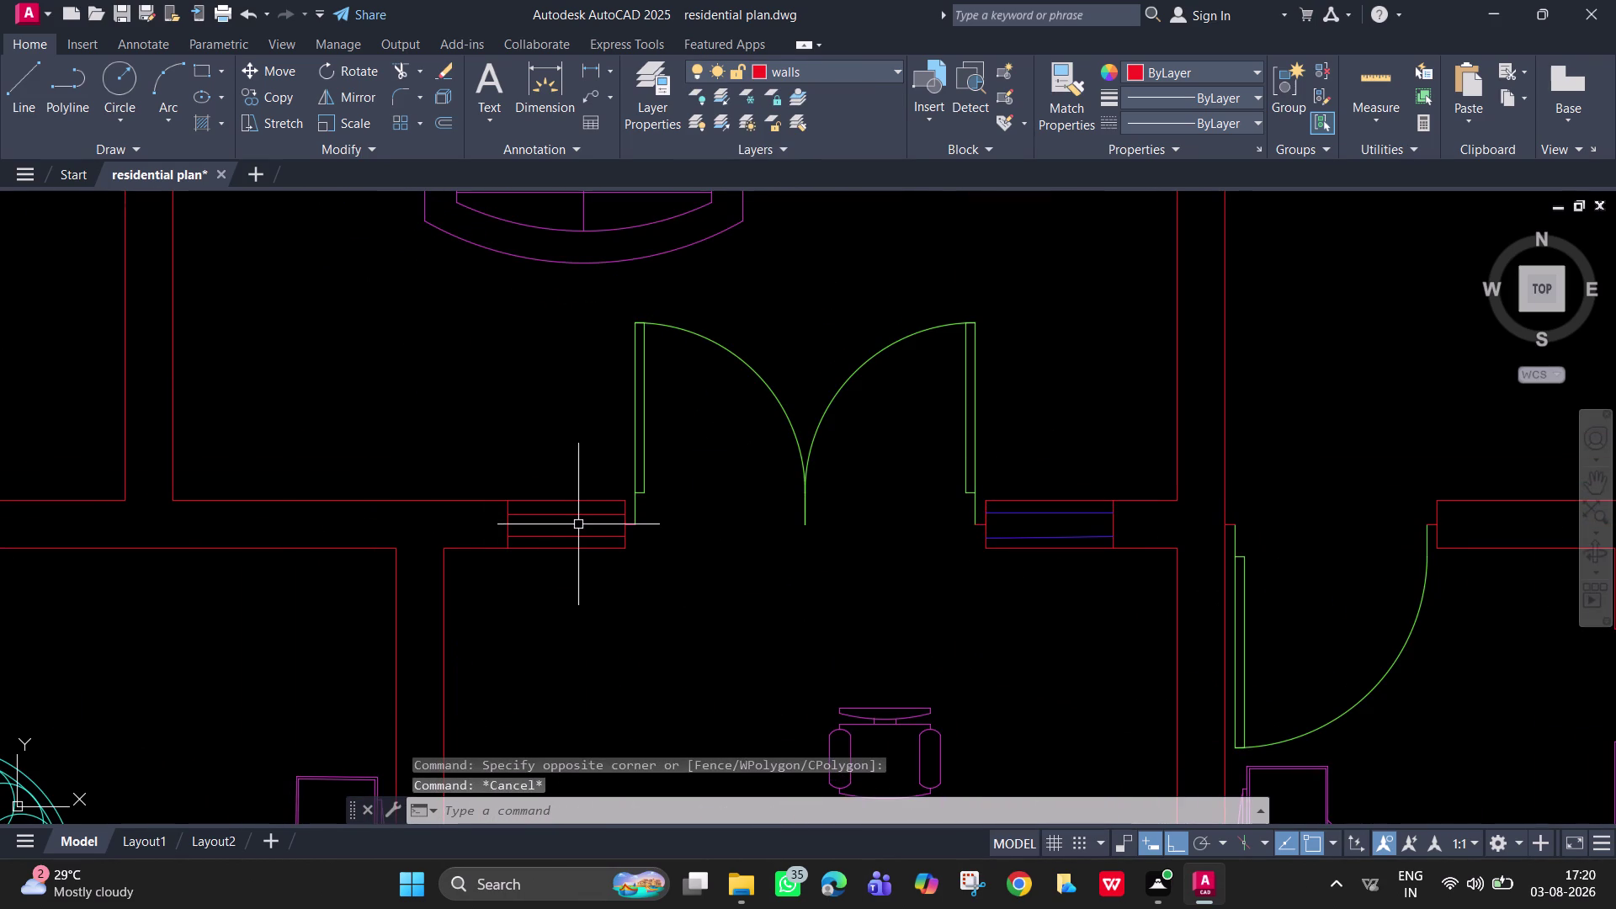
Put the left window's two lines on the windows layer as well.
click(569, 514)
click(568, 538)
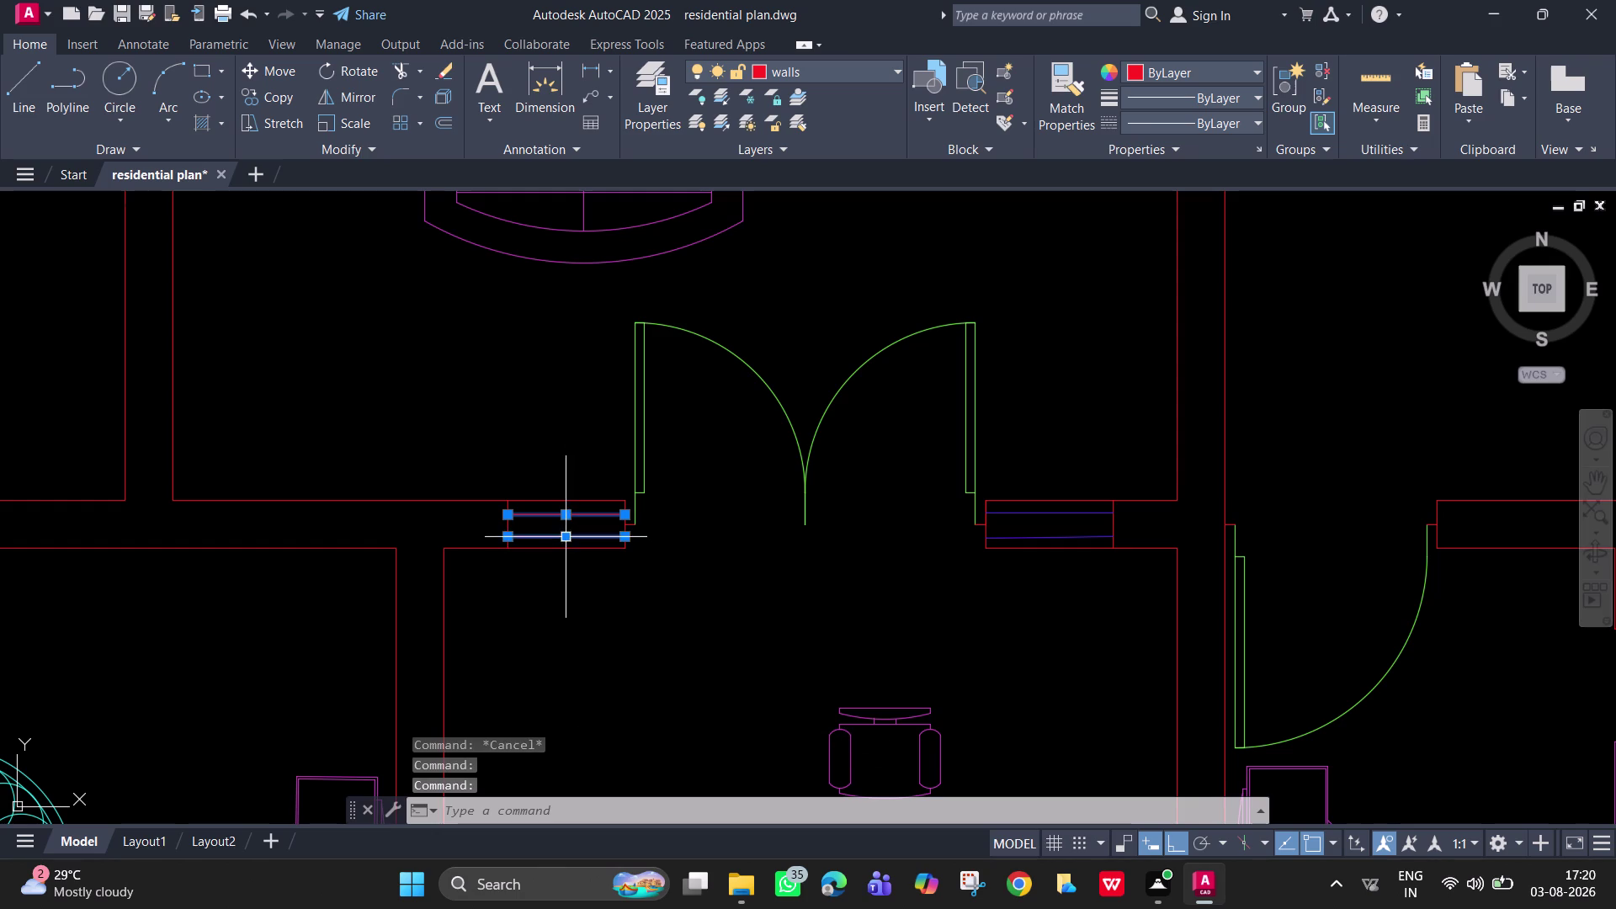
click(872, 73)
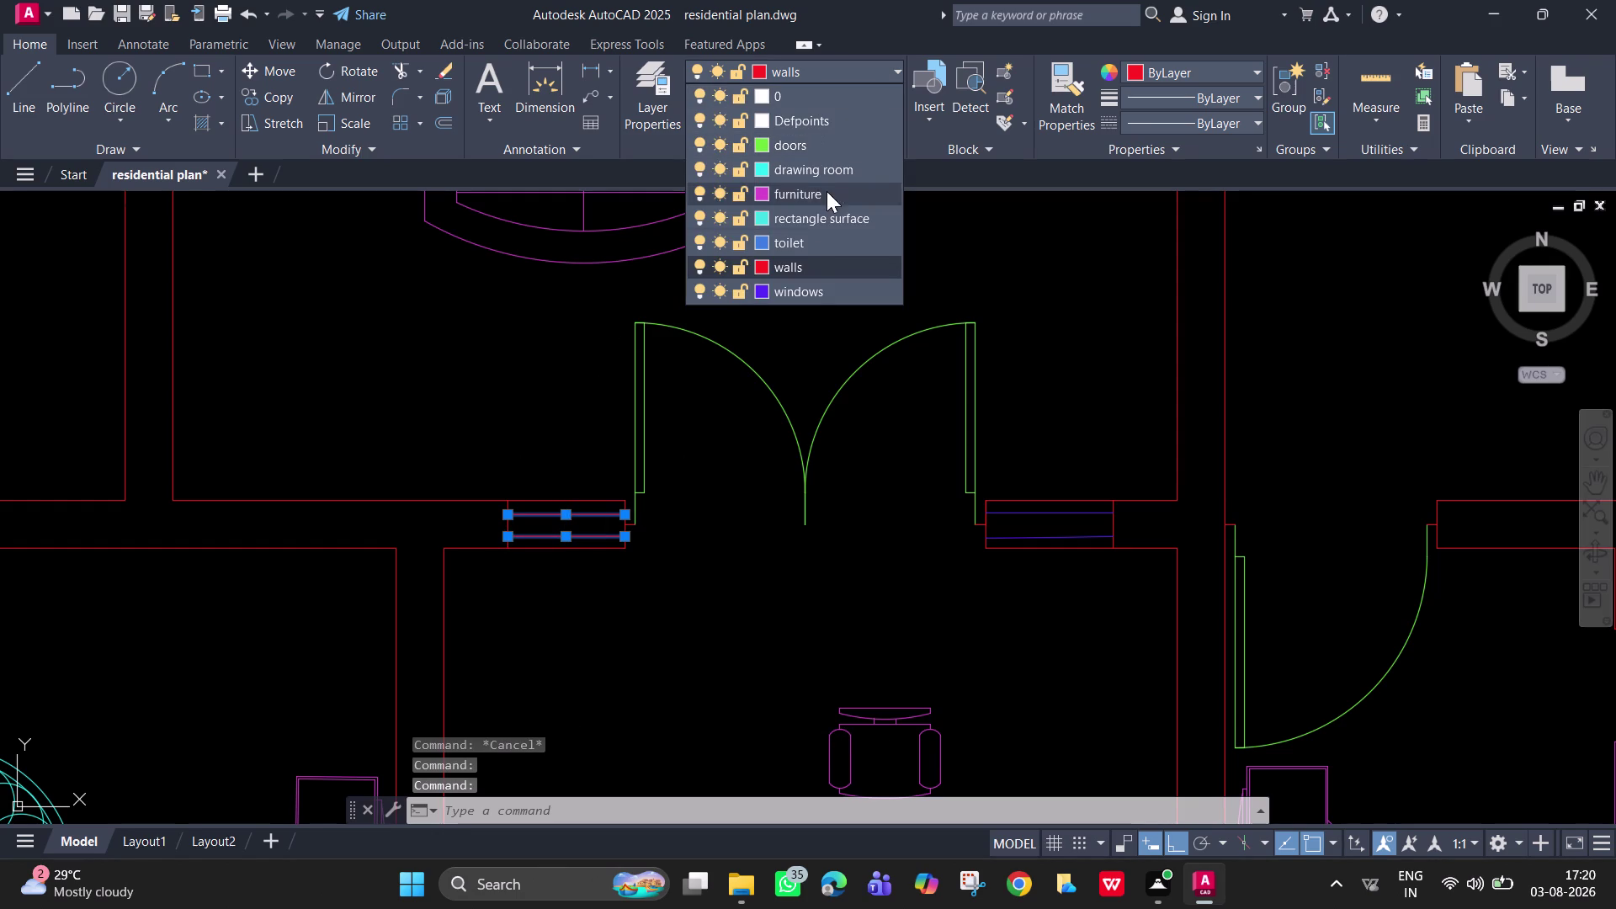
click(805, 285)
scroll(down, 3)
key(Escape)
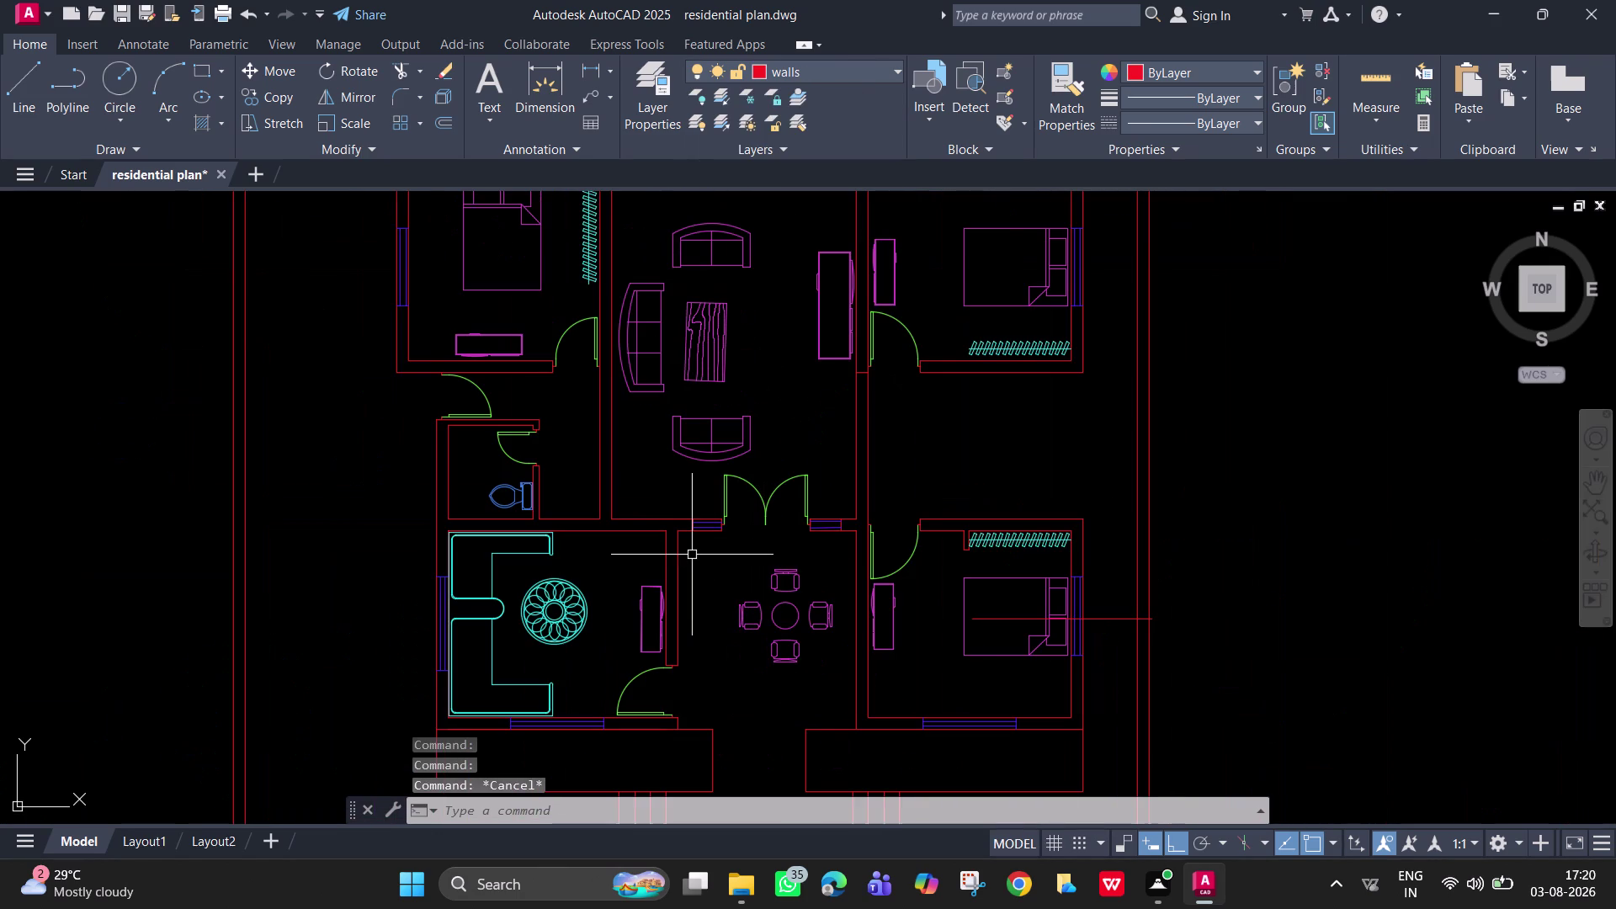
scroll(up, 3)
scroll(up, 3)
scroll(down, 3)
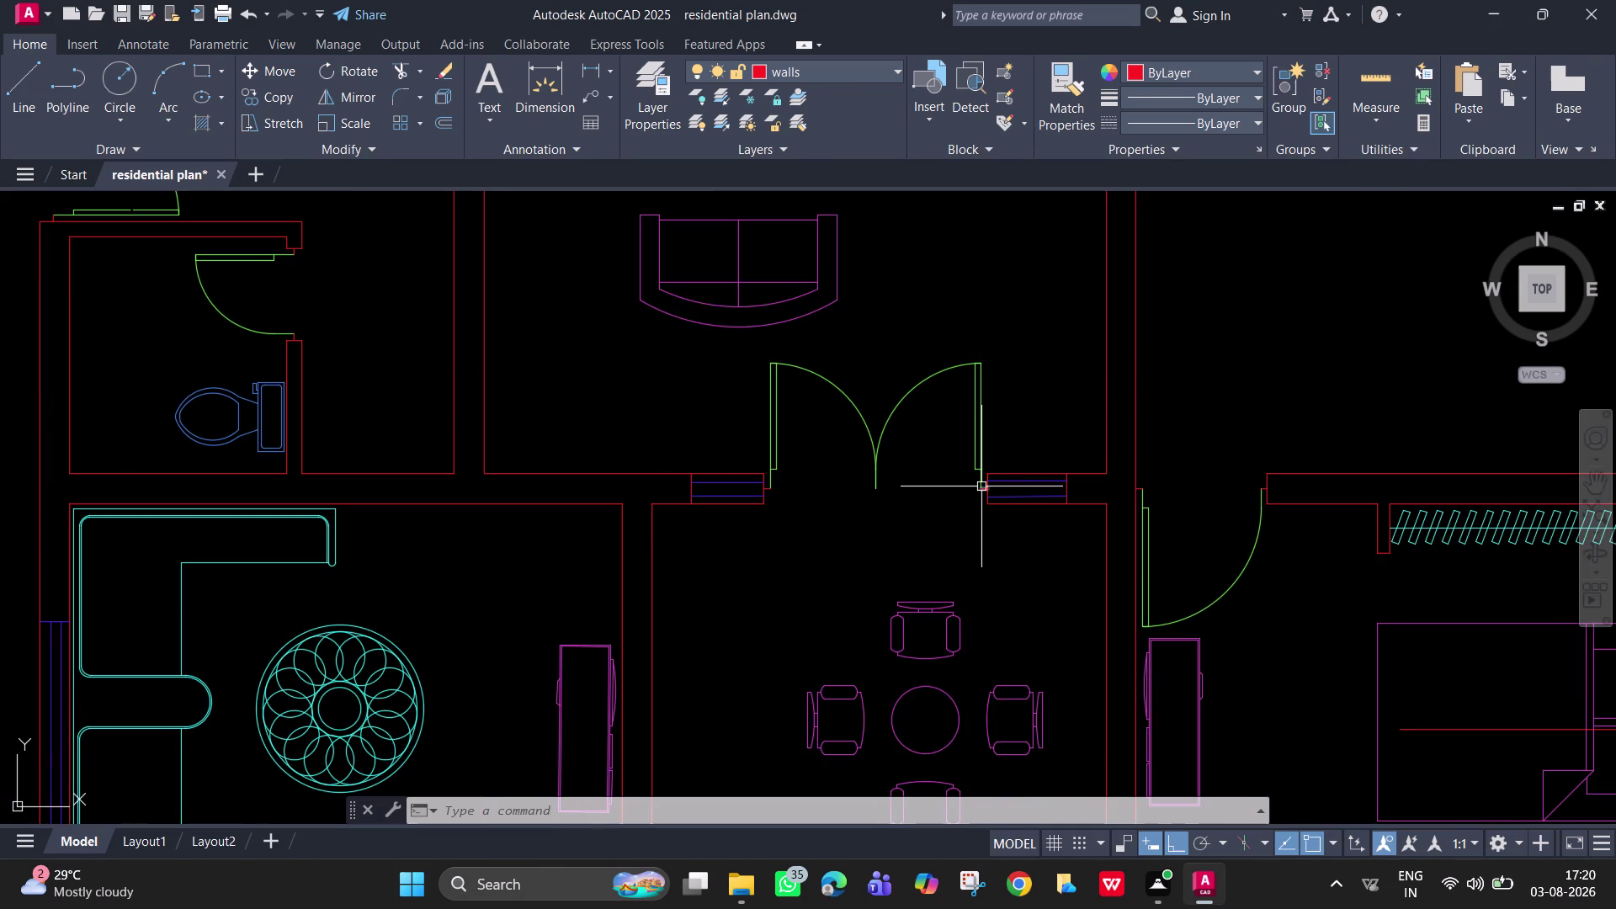
scroll(down, 3)
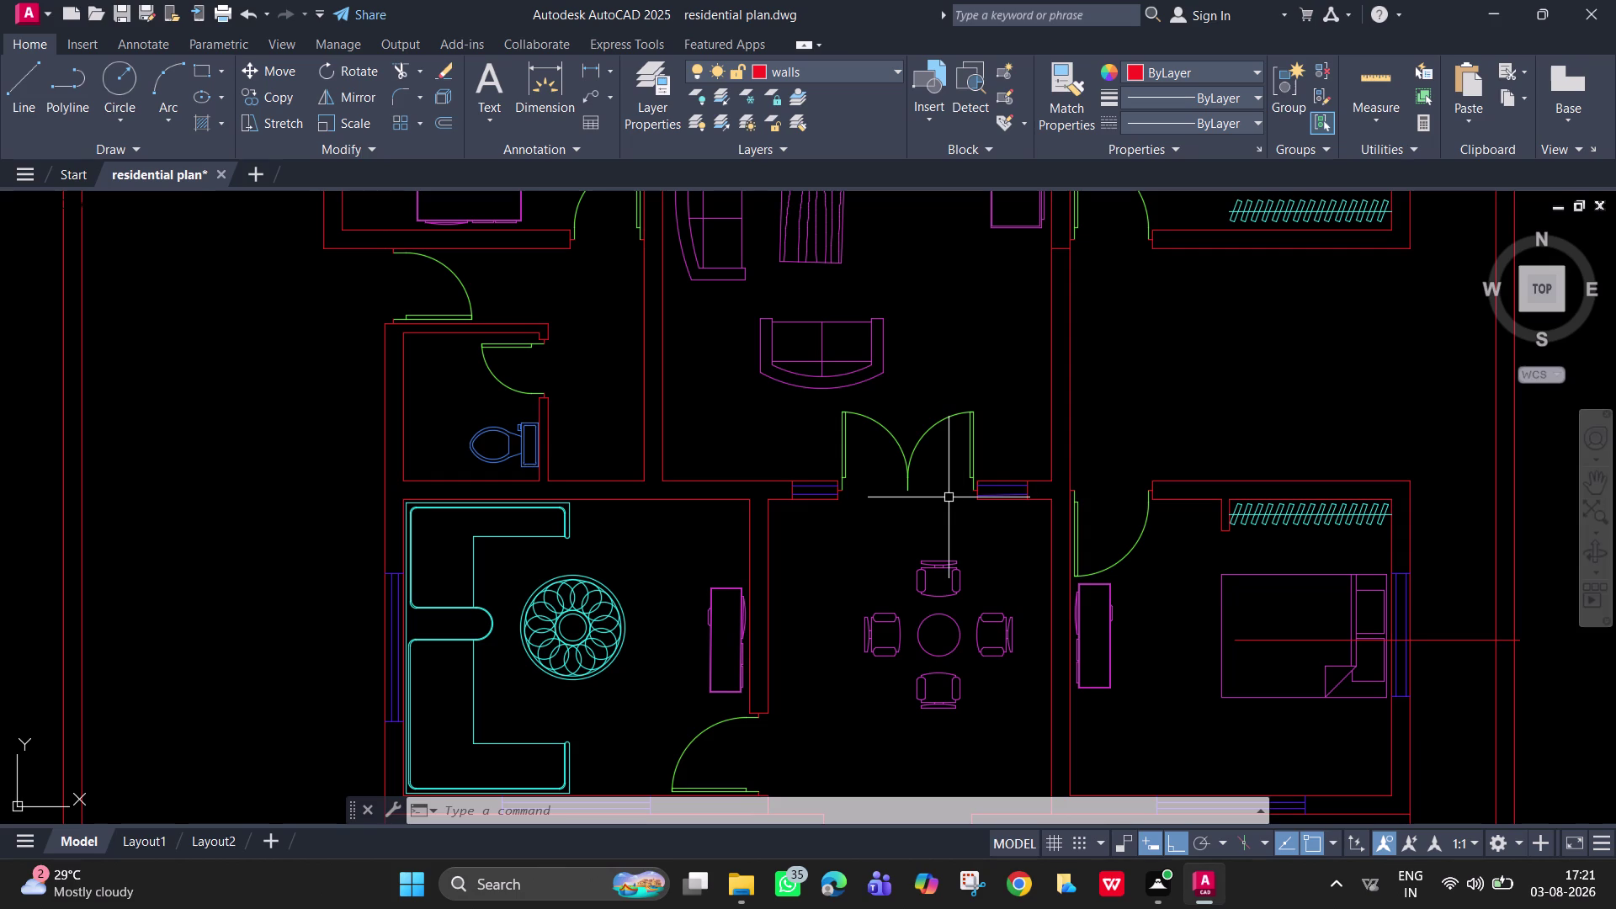
scroll(down, 3)
scroll(down, 3)
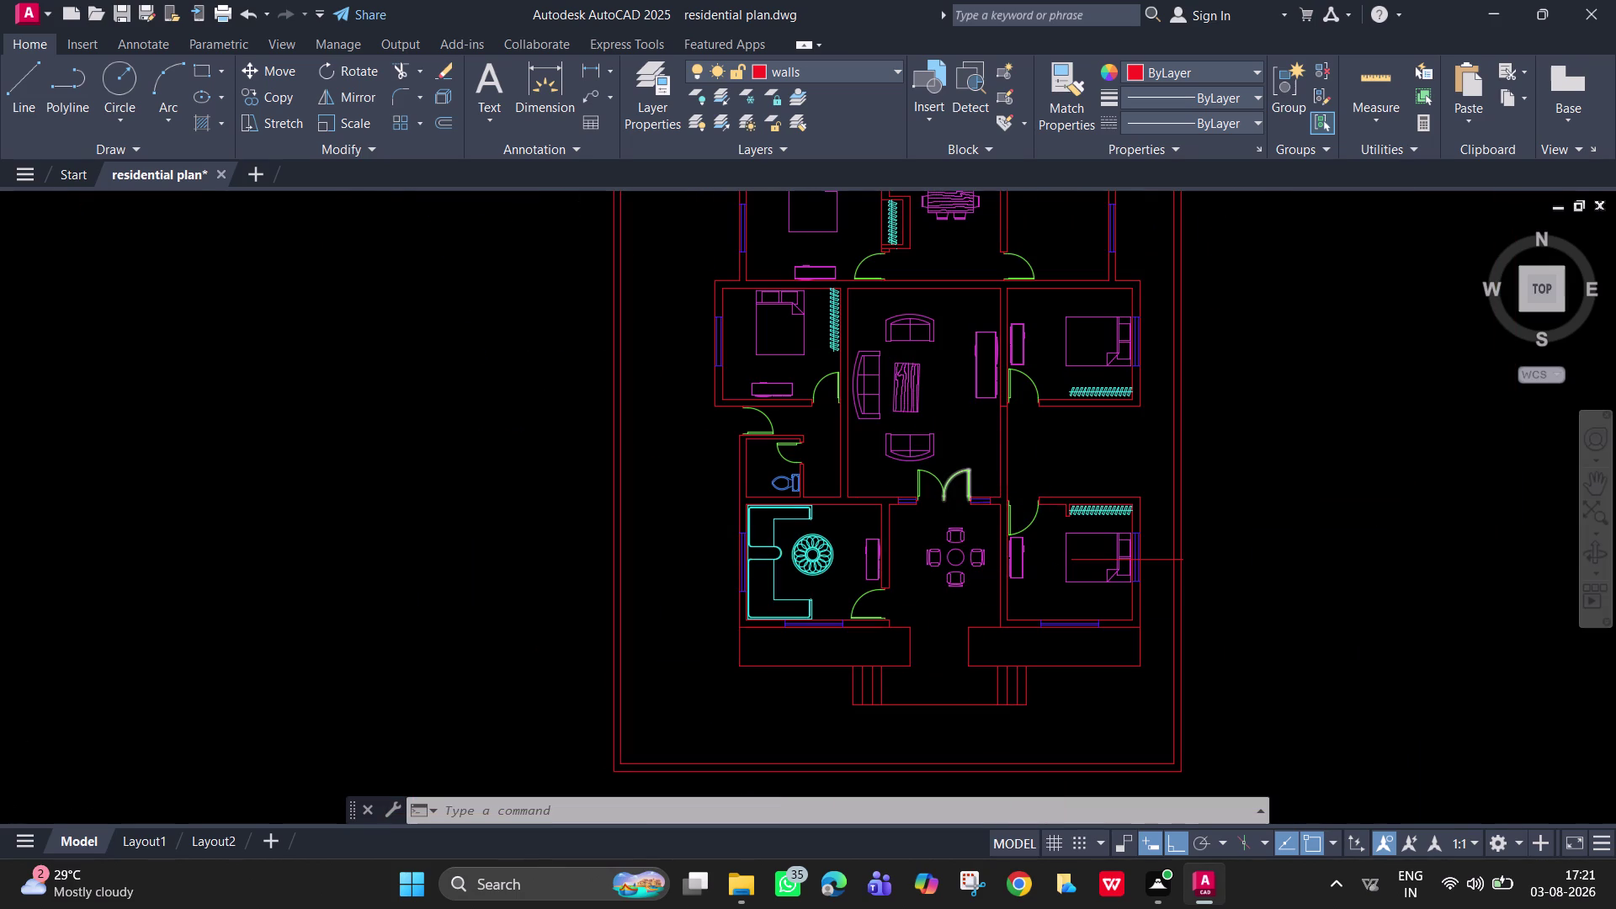
middle_drag(982, 511, 991, 590)
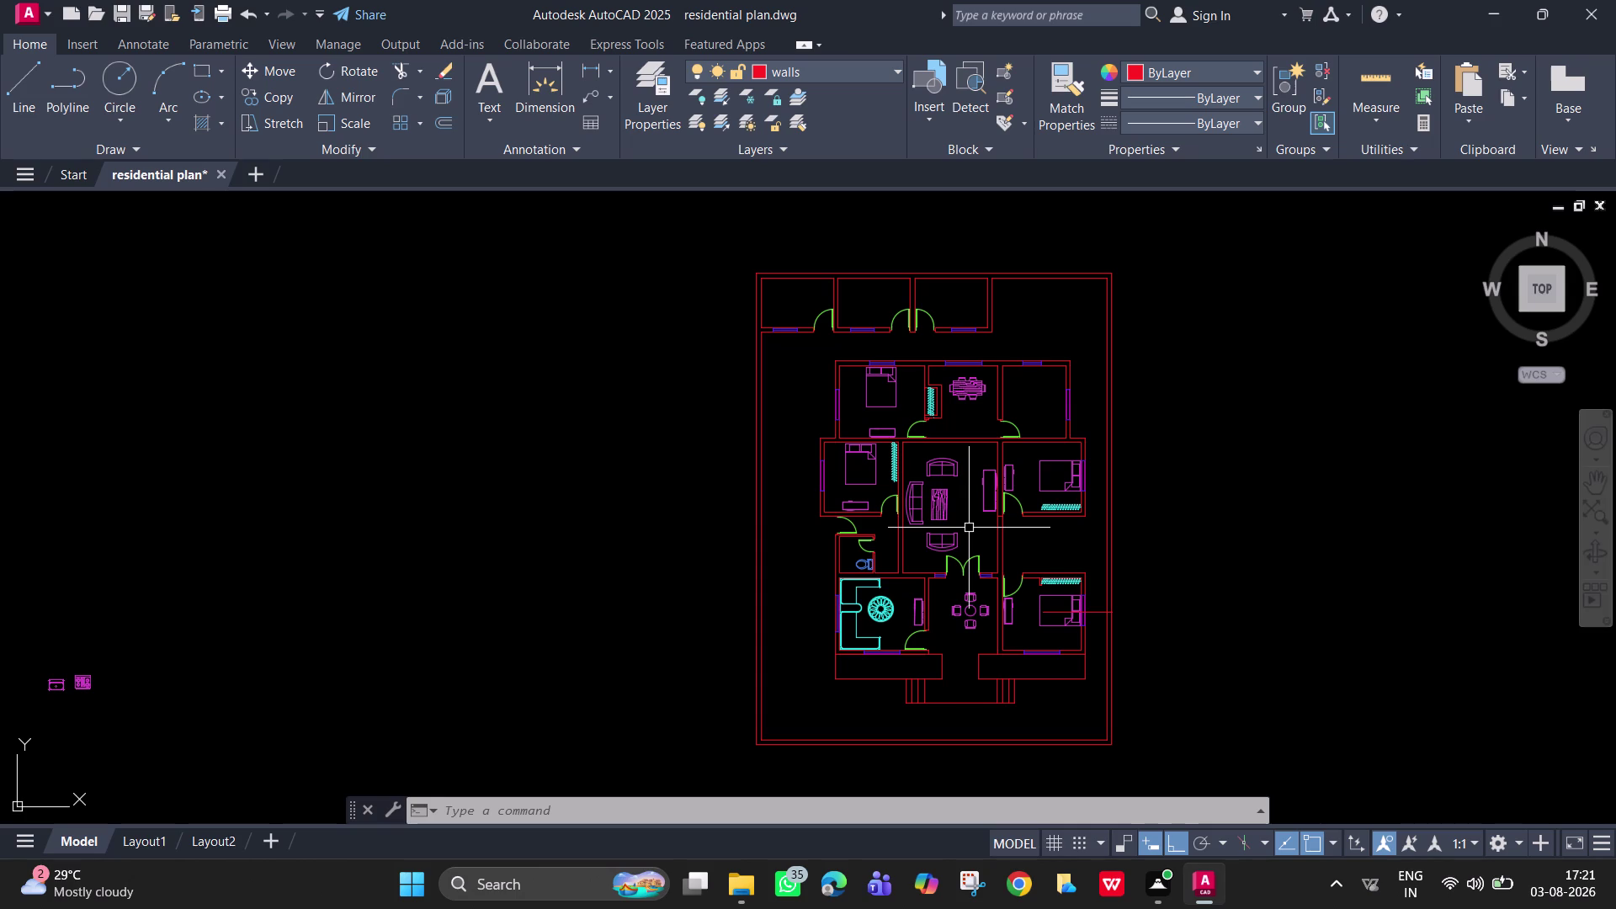
text(tp)
Insert the Vehicles - Imperial block left of the plan and switch it to Sports Car (Top).
key(Return)
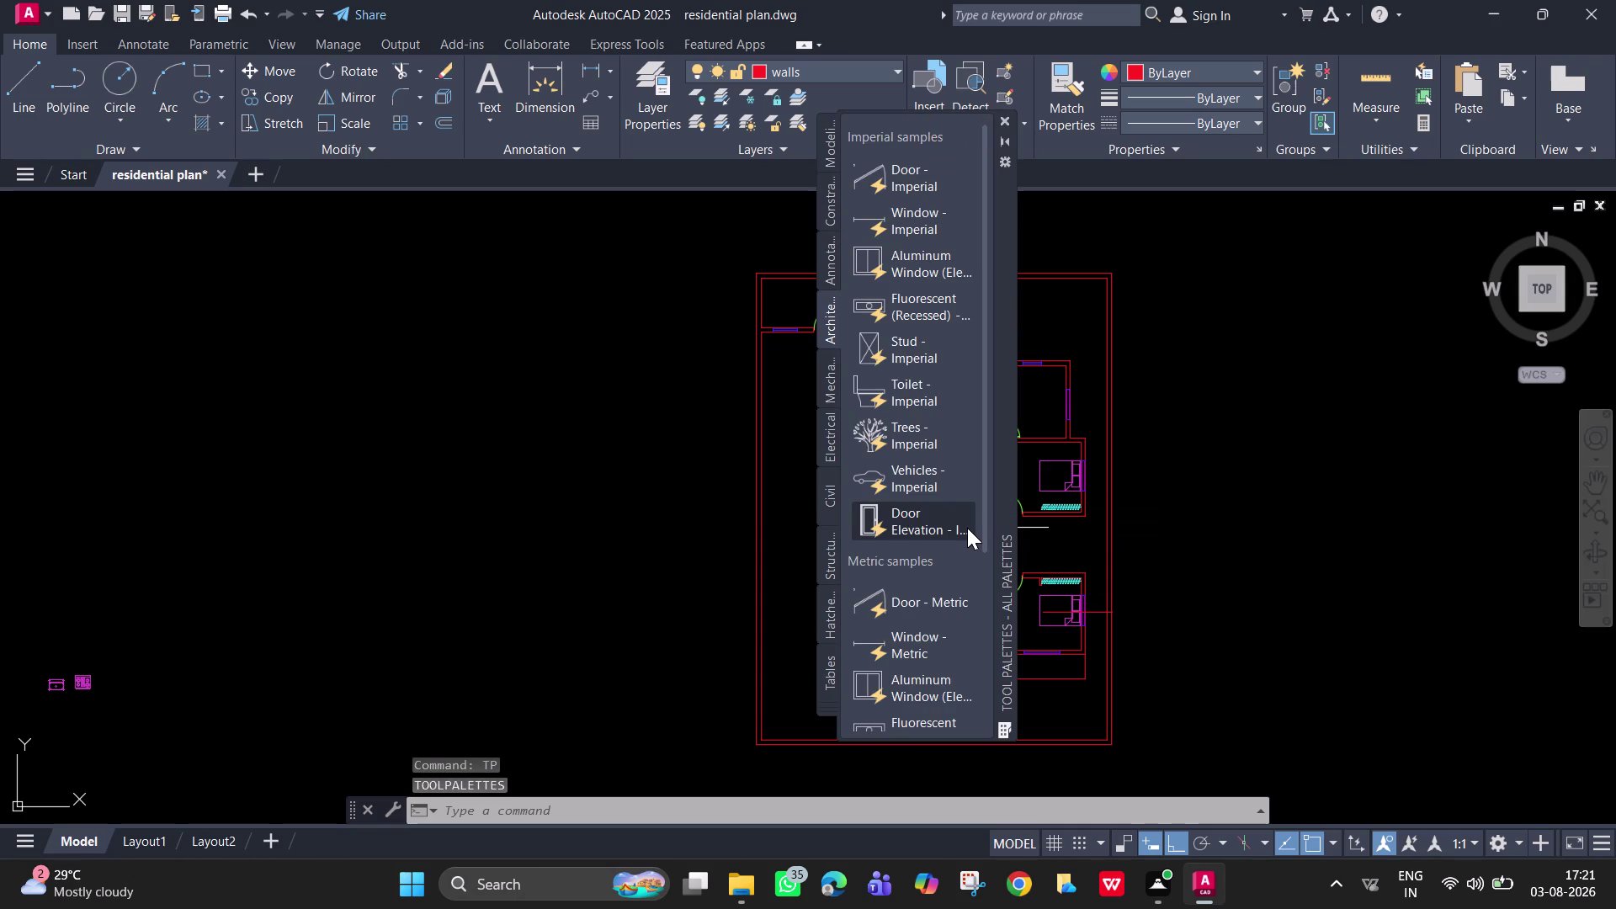
click(908, 481)
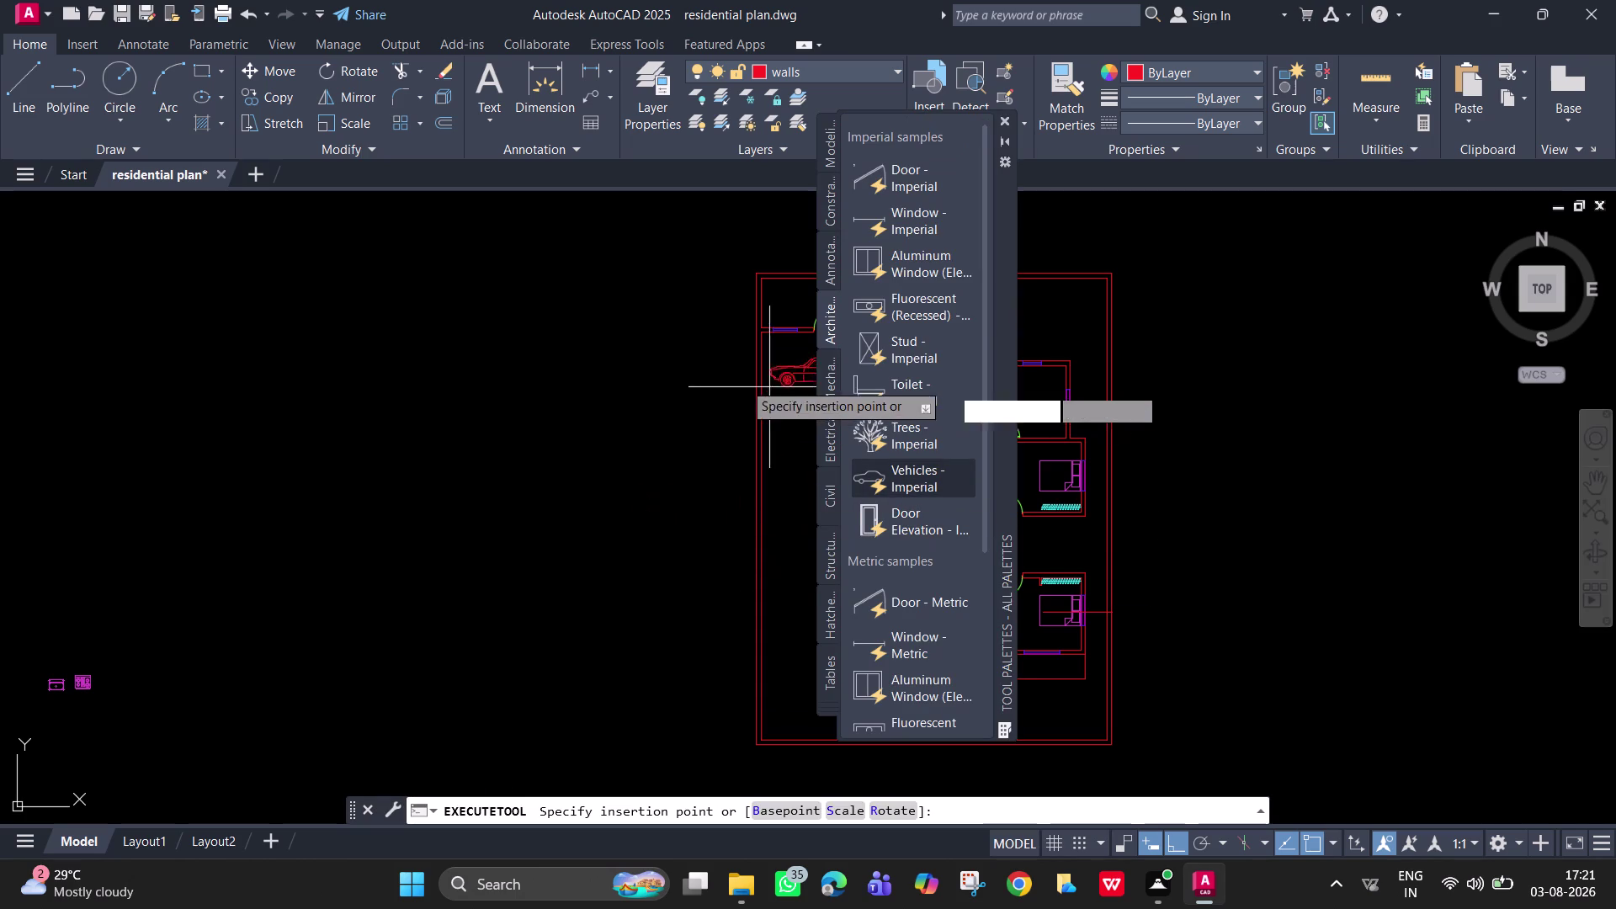
click(612, 467)
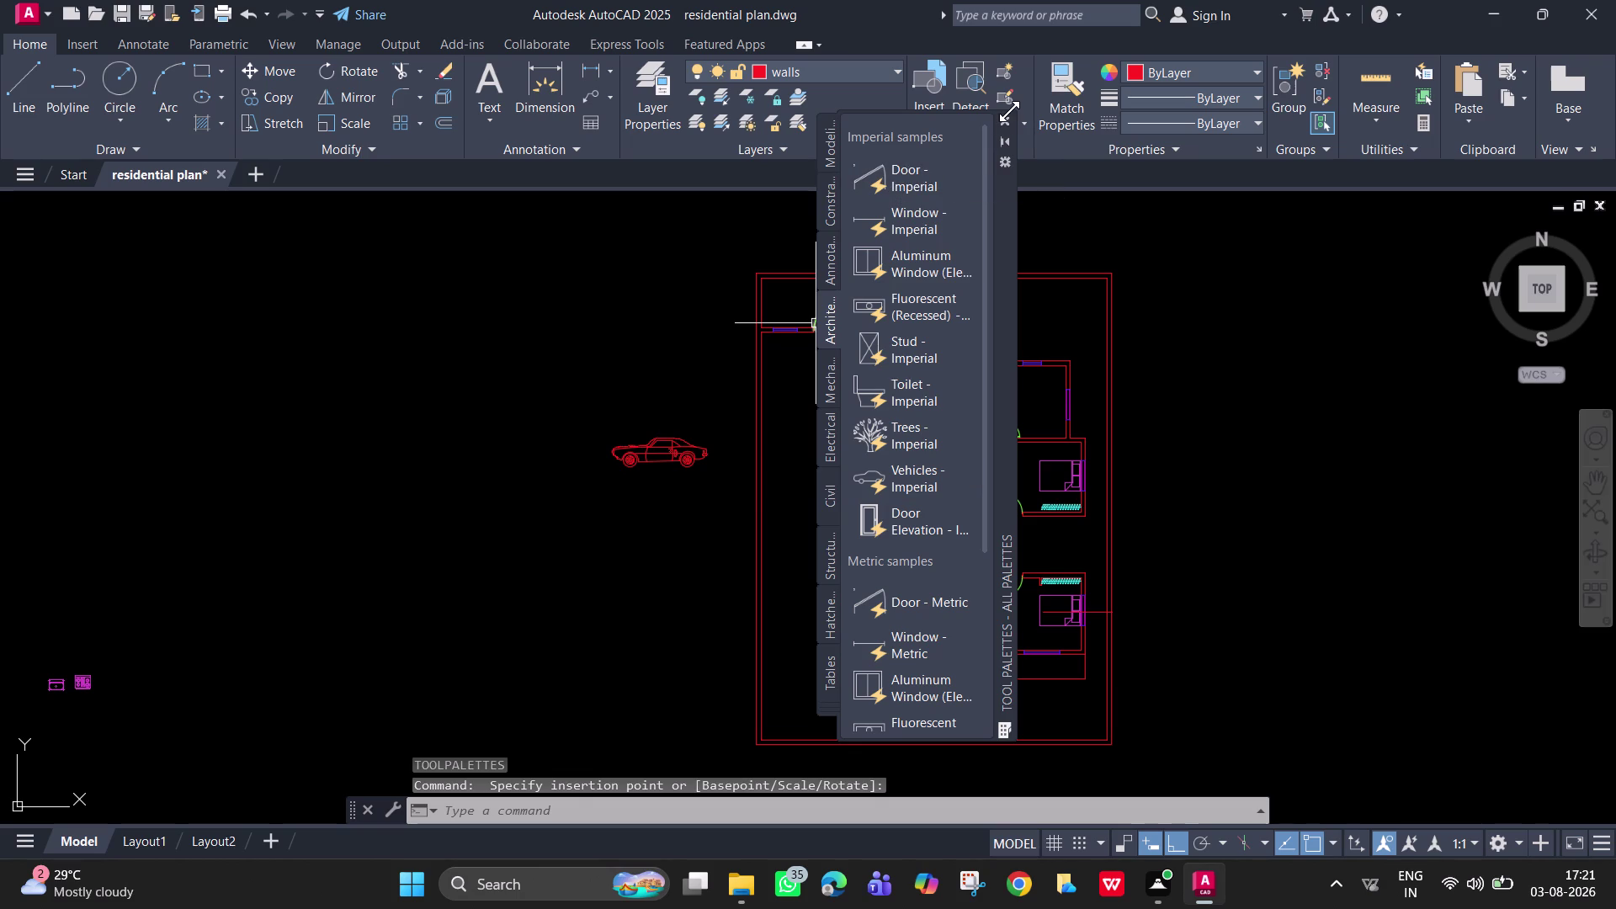
click(1005, 119)
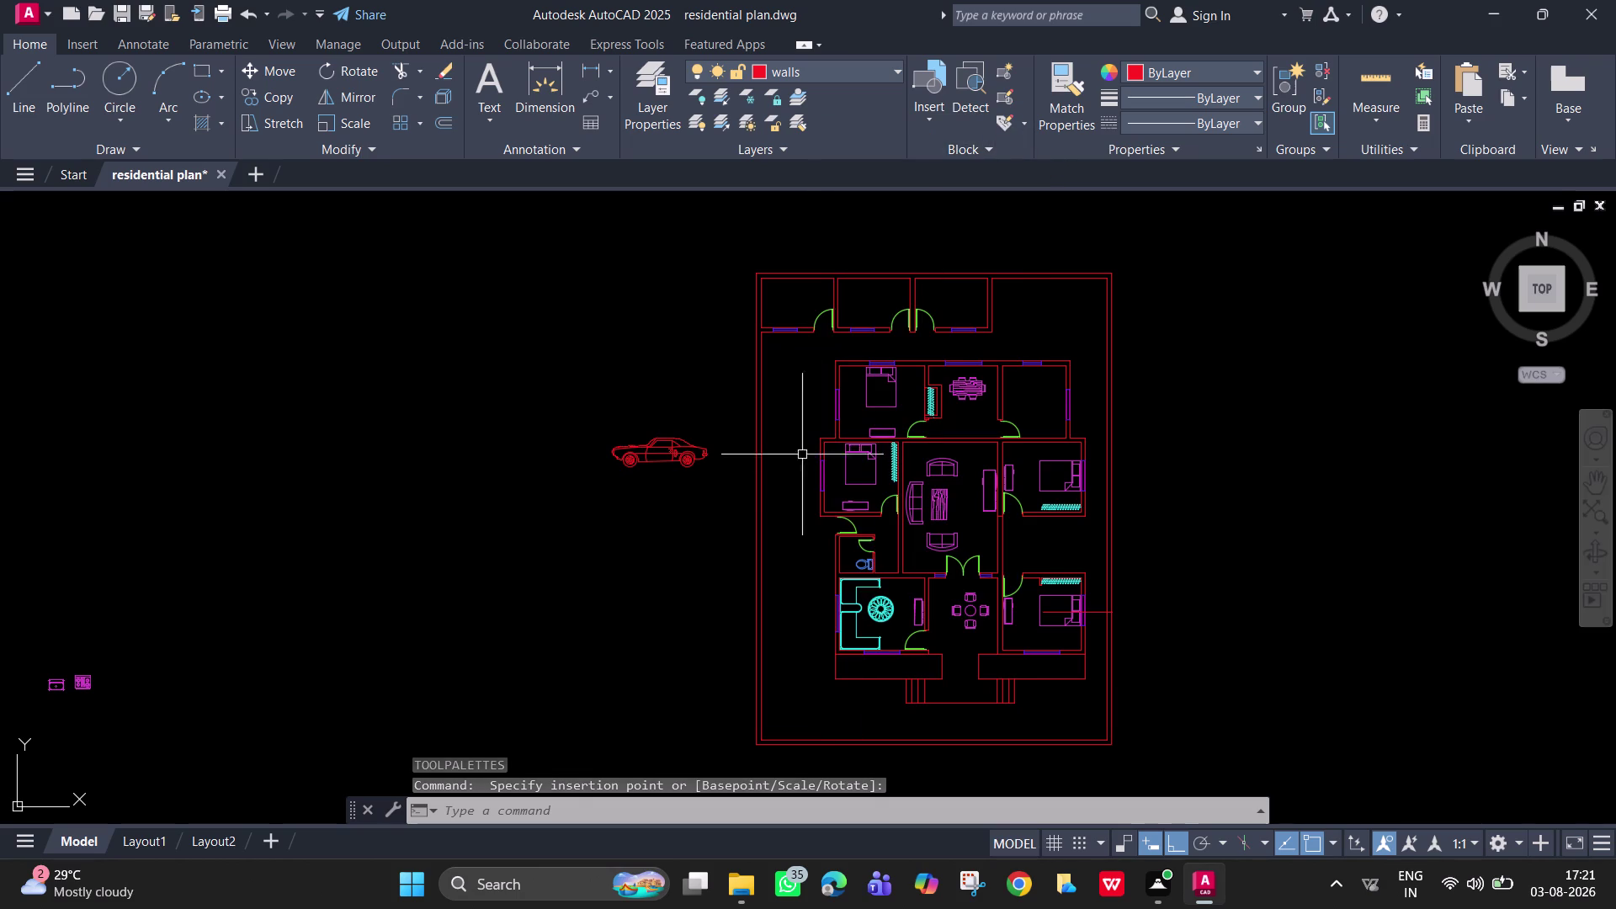
click(674, 467)
click(673, 453)
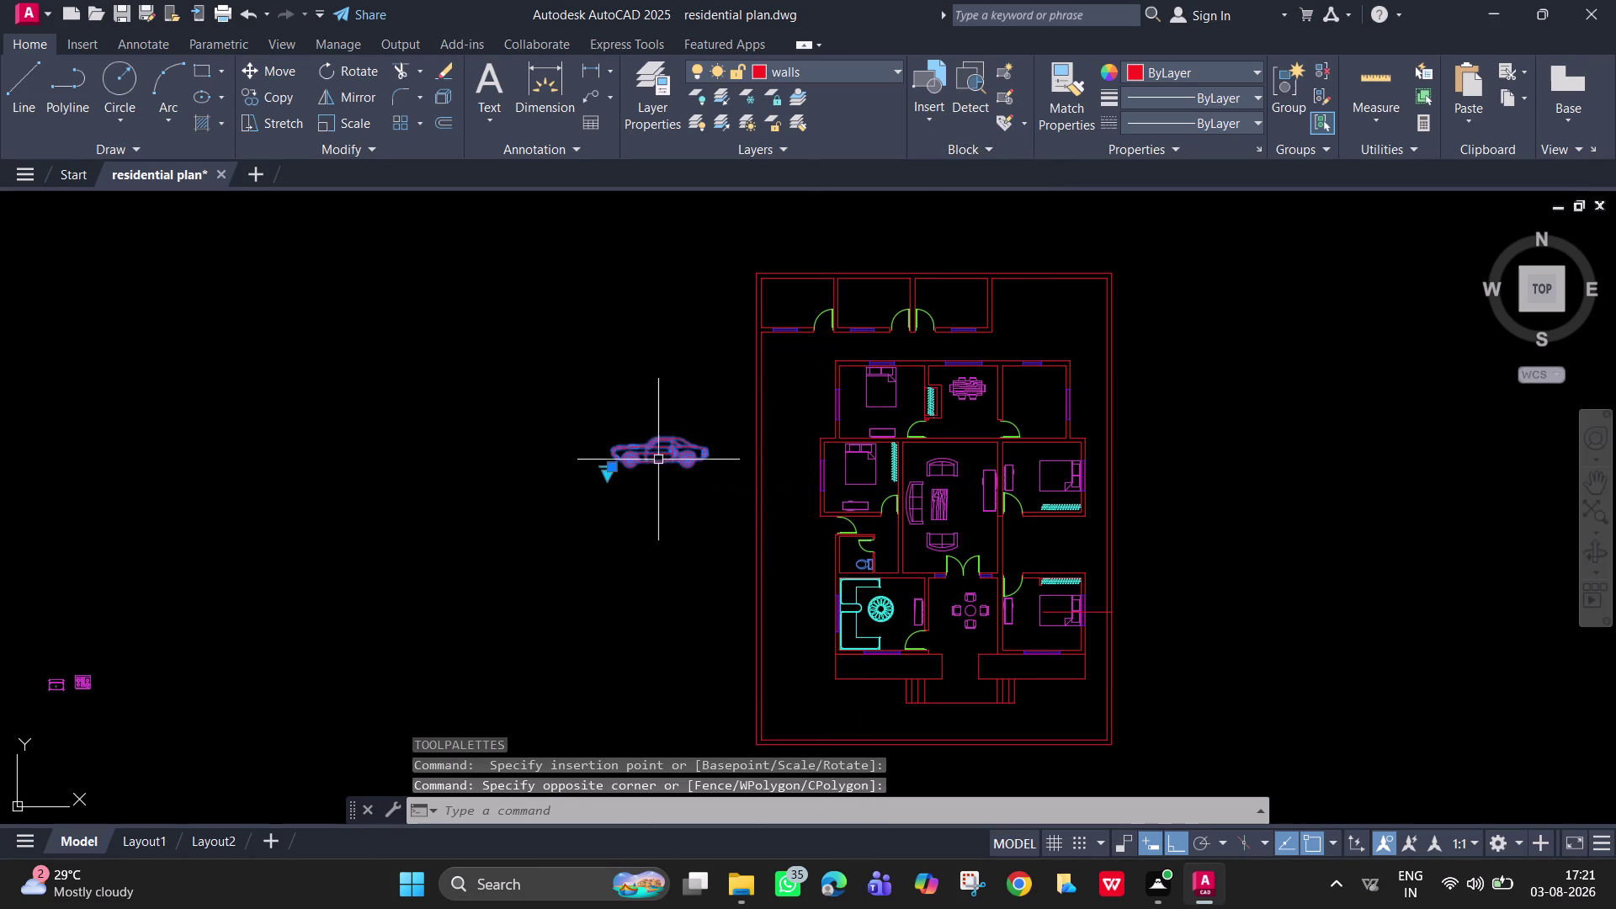
click(607, 480)
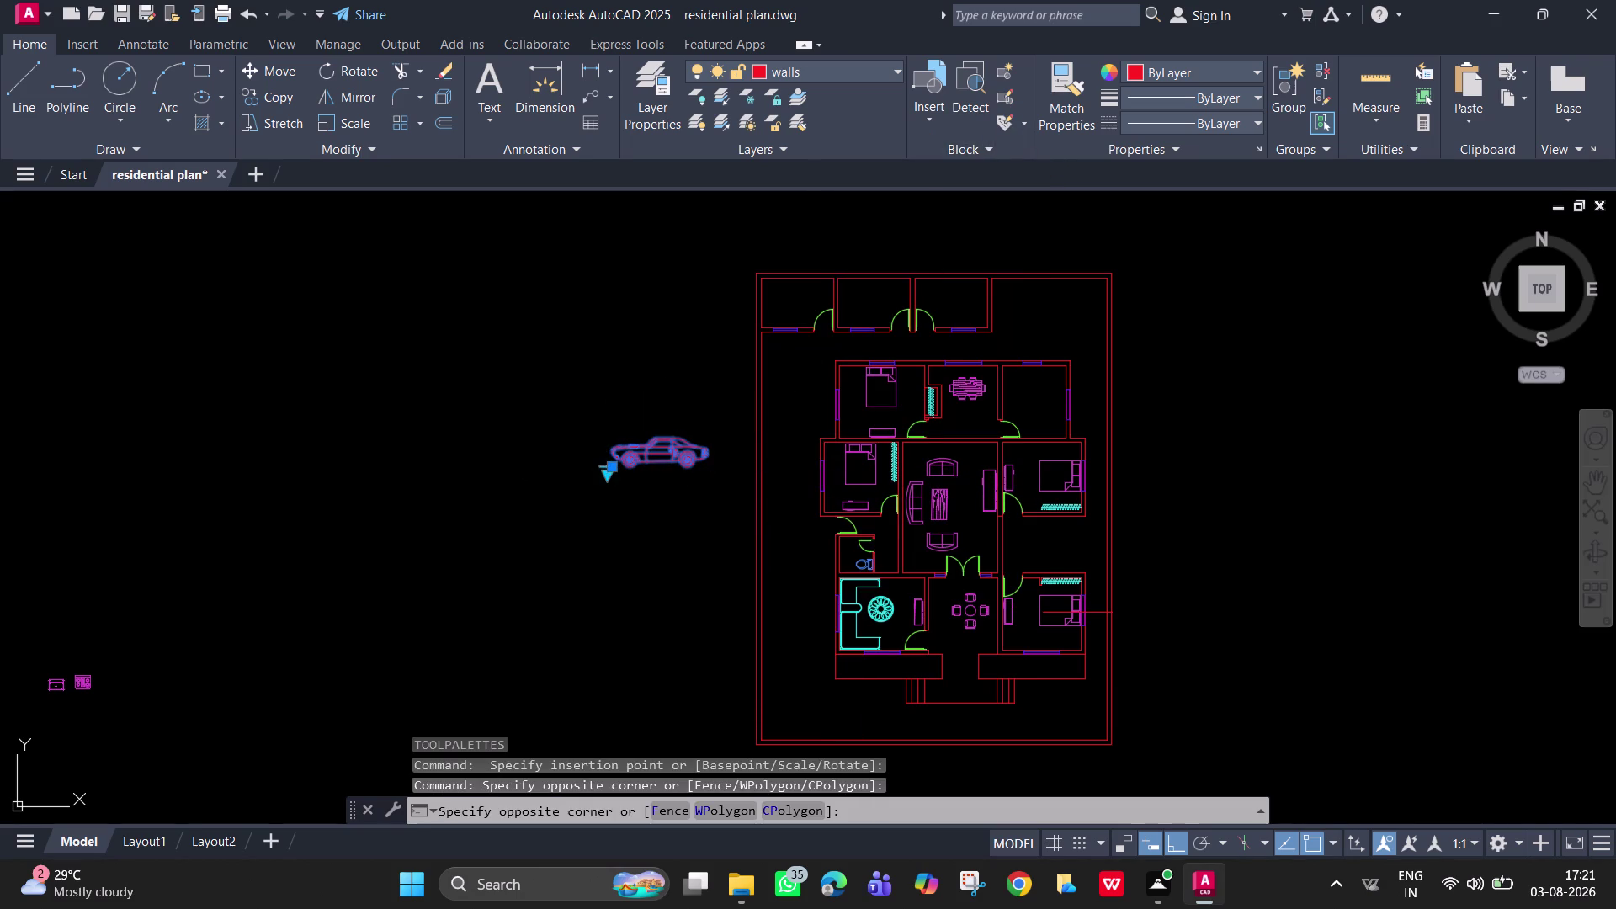
click(606, 478)
scroll(up, 3)
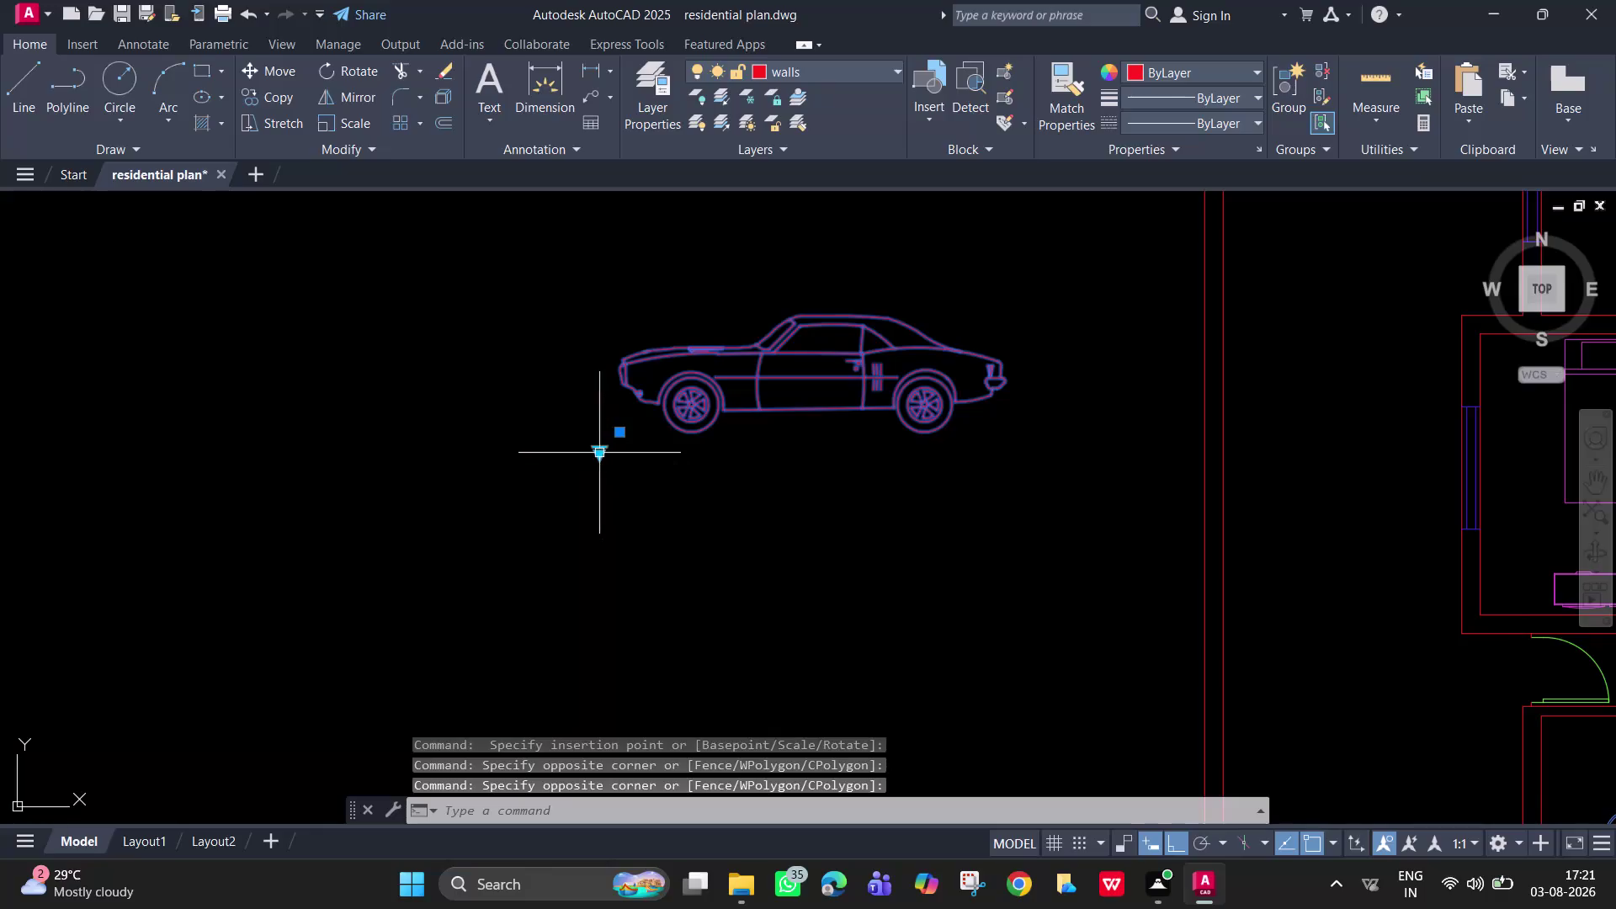
click(595, 450)
click(675, 485)
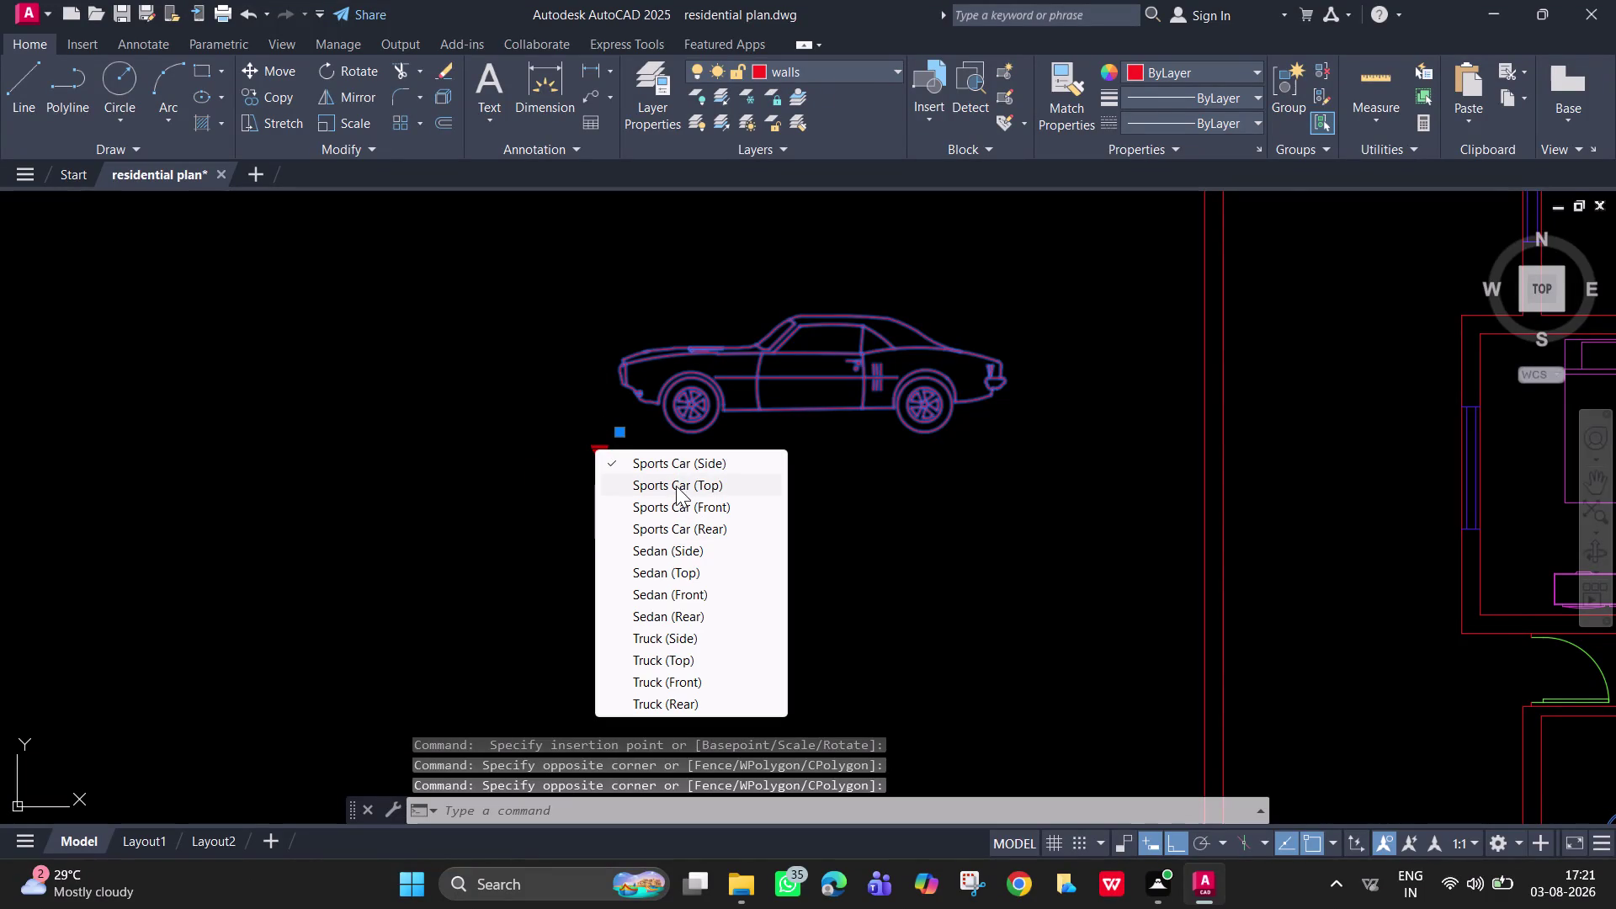
scroll(down, 3)
middle_drag(742, 453, 597, 464)
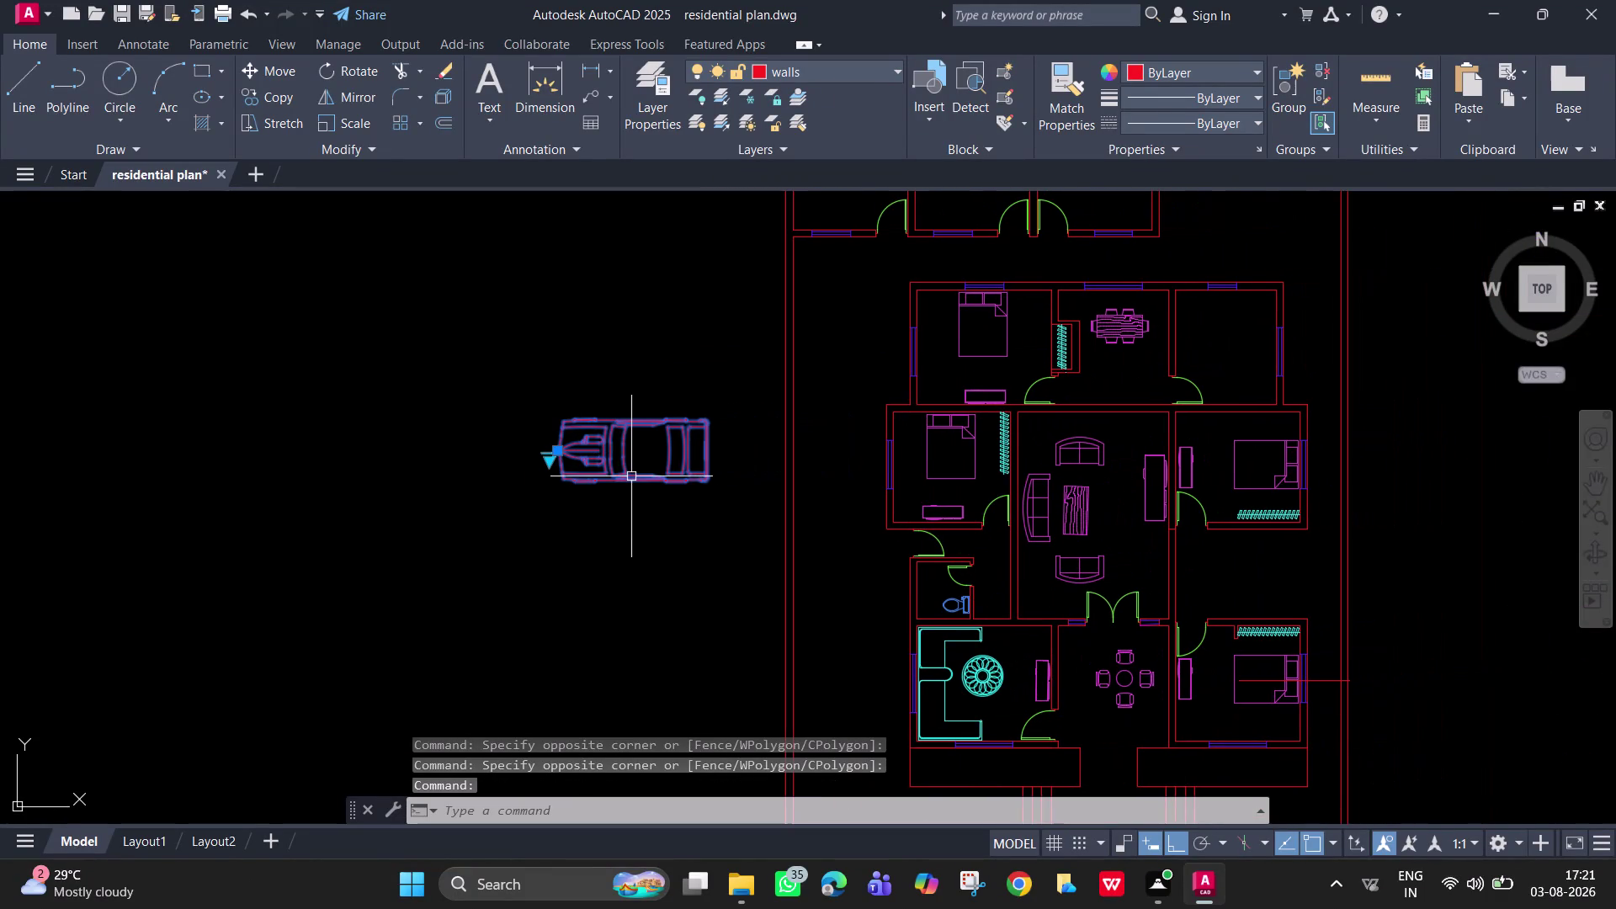
key(space)
key(Escape)
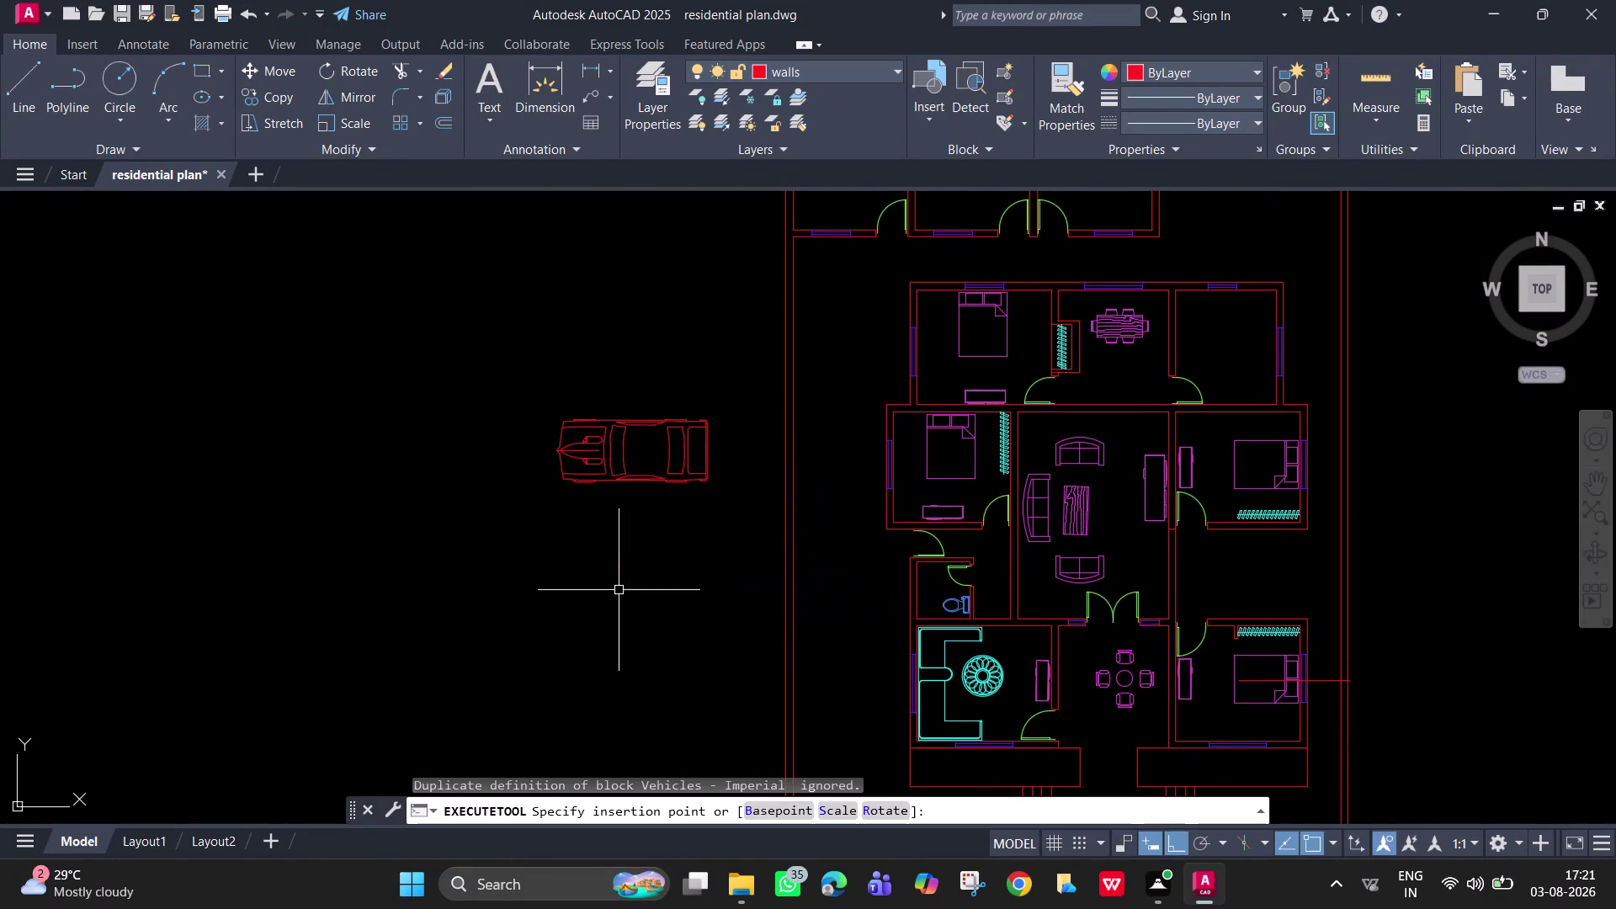
Rotate the top-view car 90° so it stands upright.
click(618, 467)
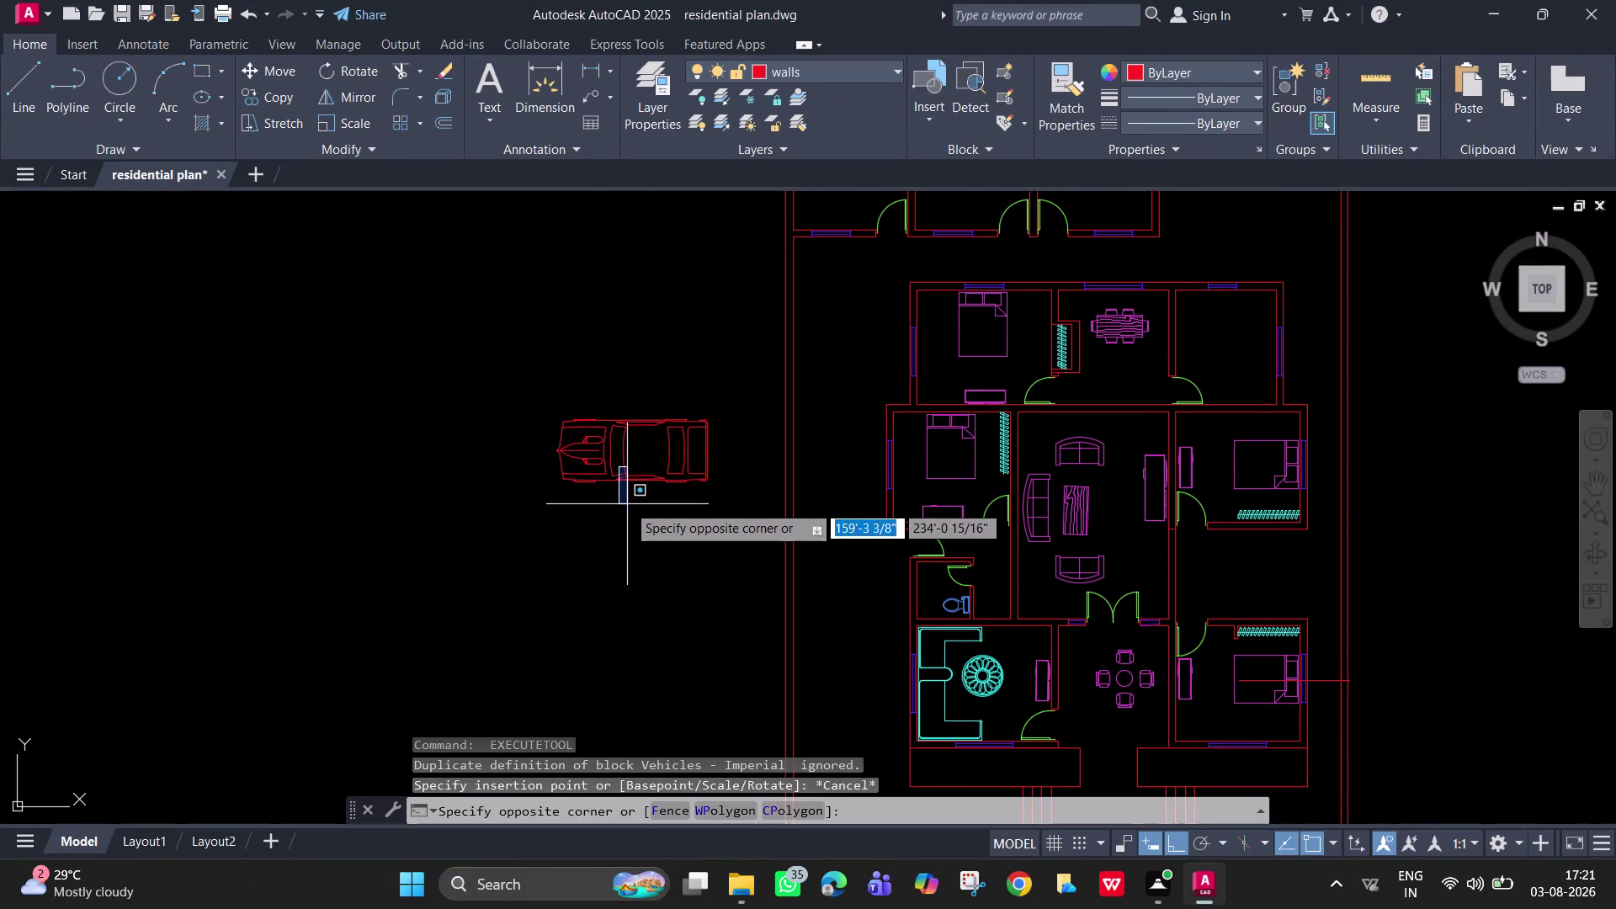
click(590, 456)
text(ro)
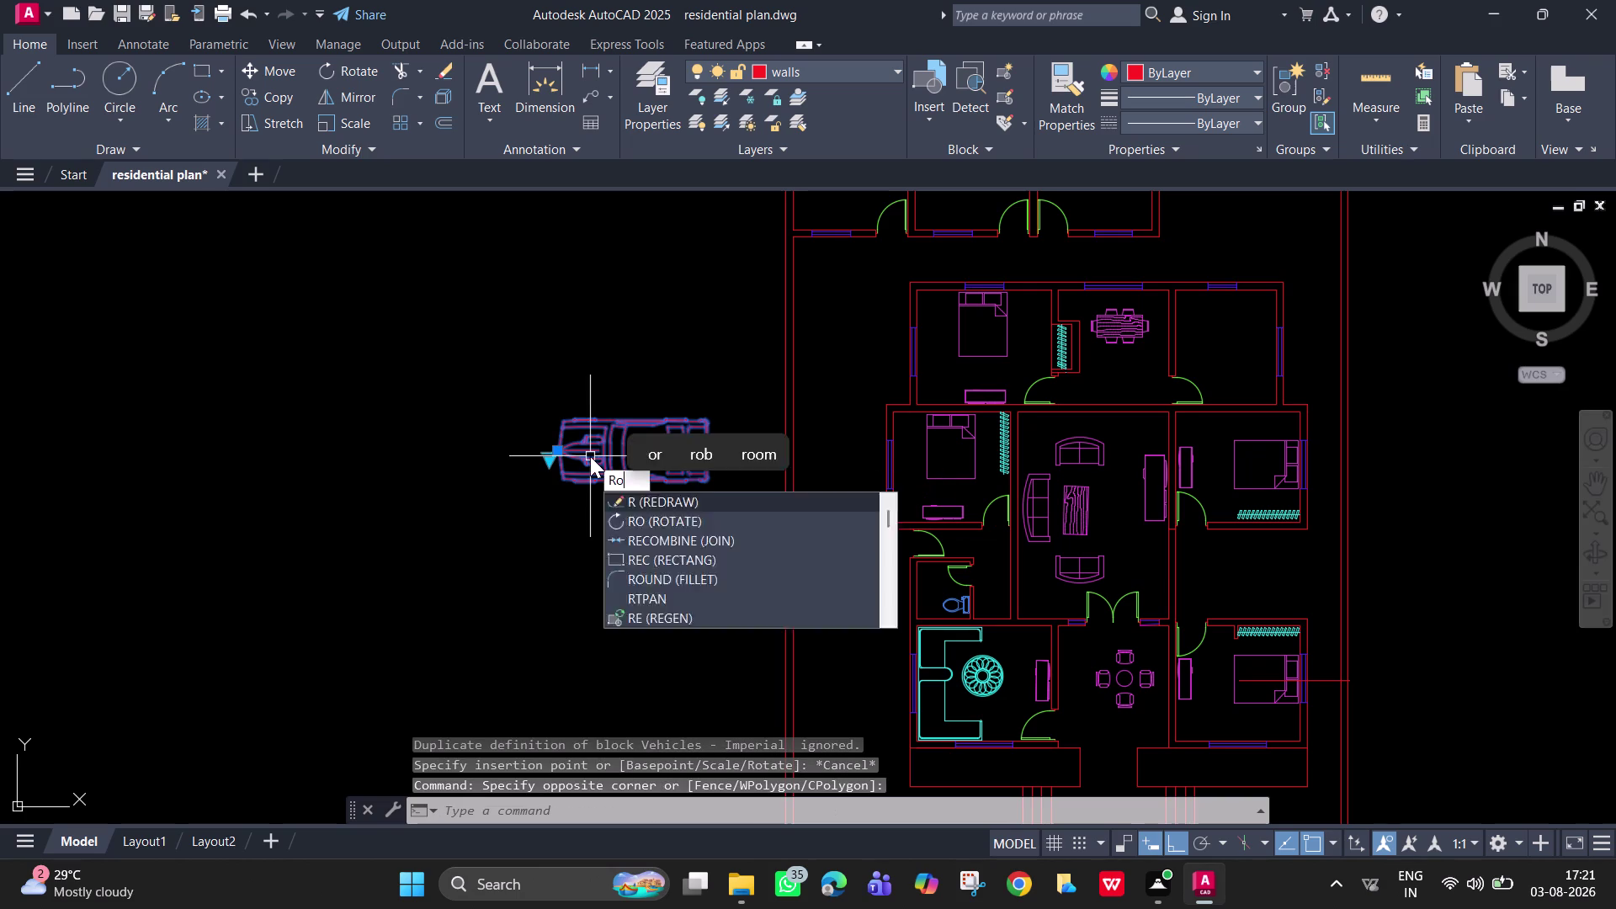
key(space)
click(562, 423)
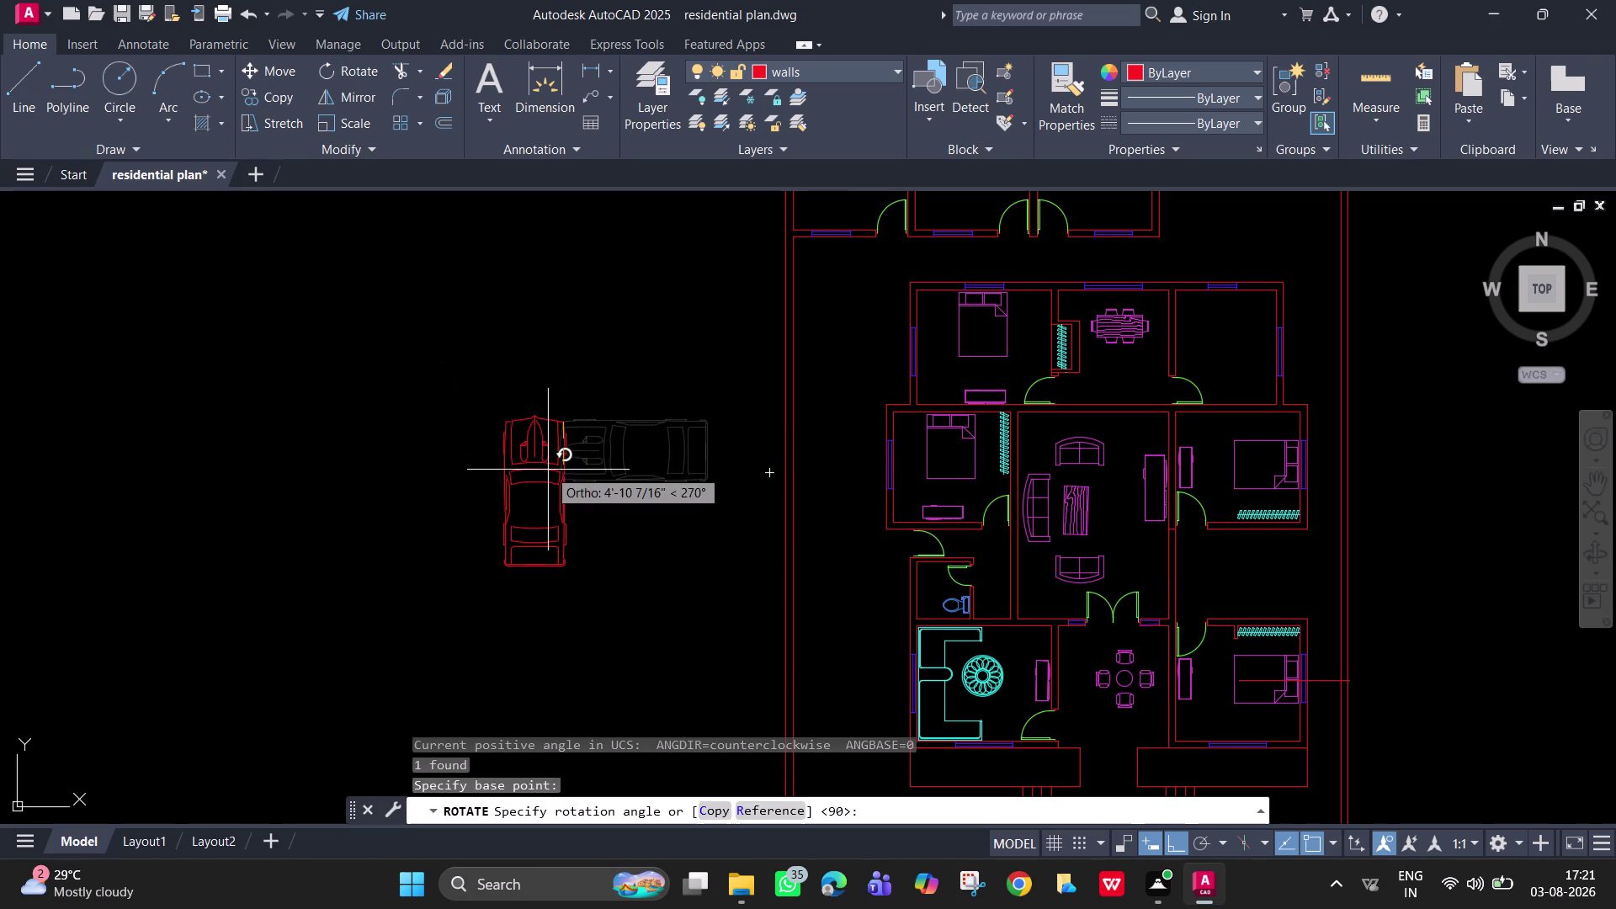
click(548, 470)
Copy the car to a spot beside the house's west wall.
click(558, 411)
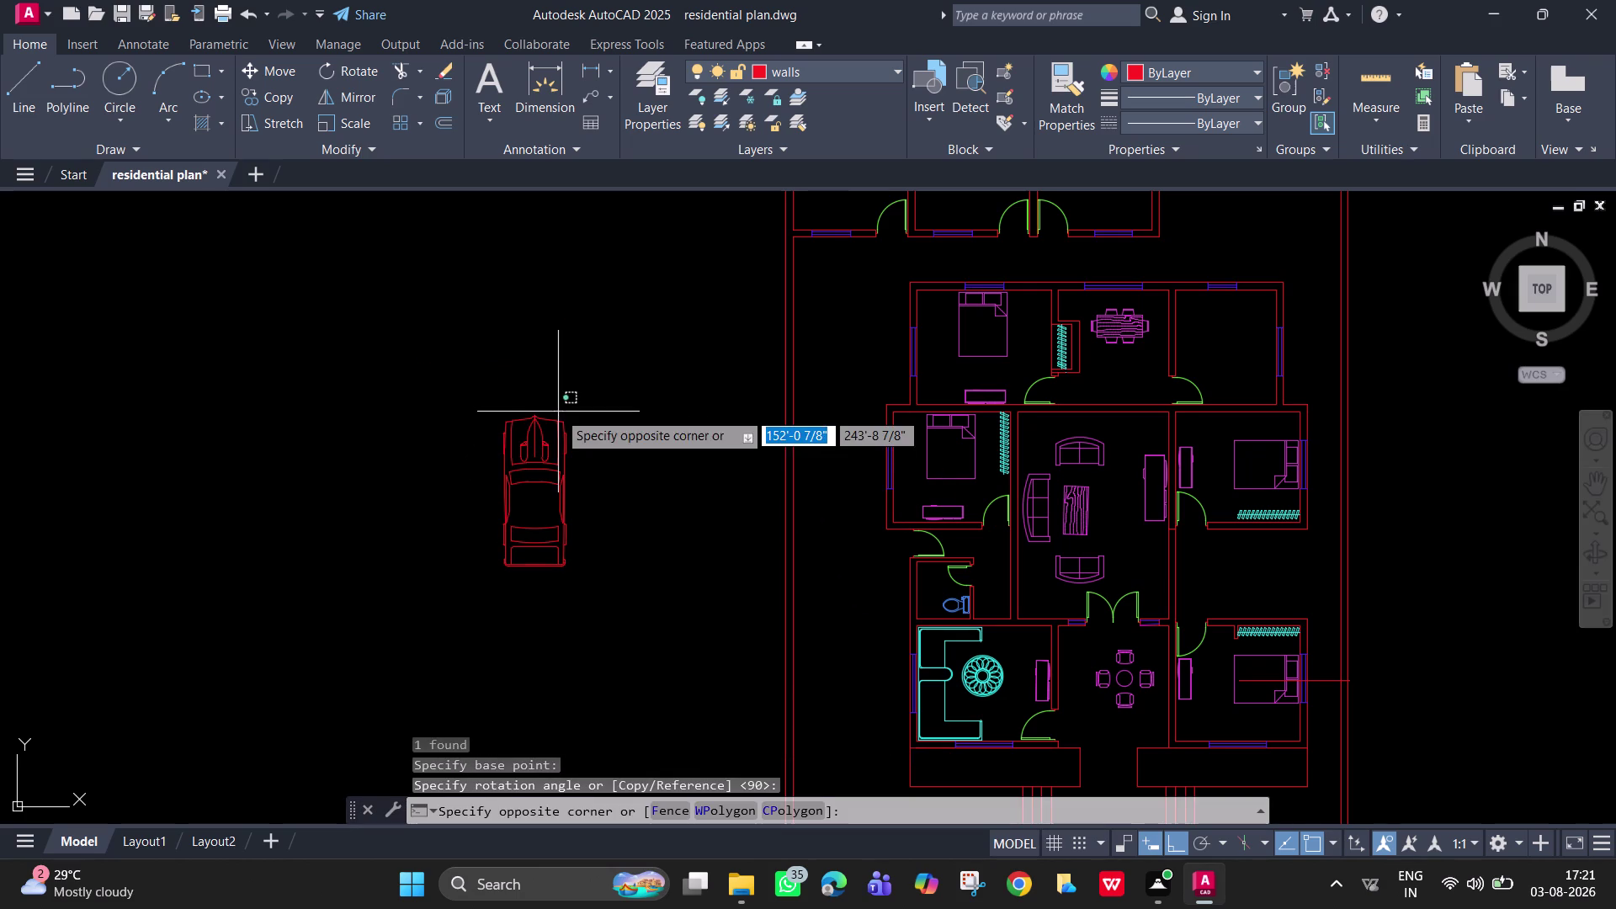
click(525, 537)
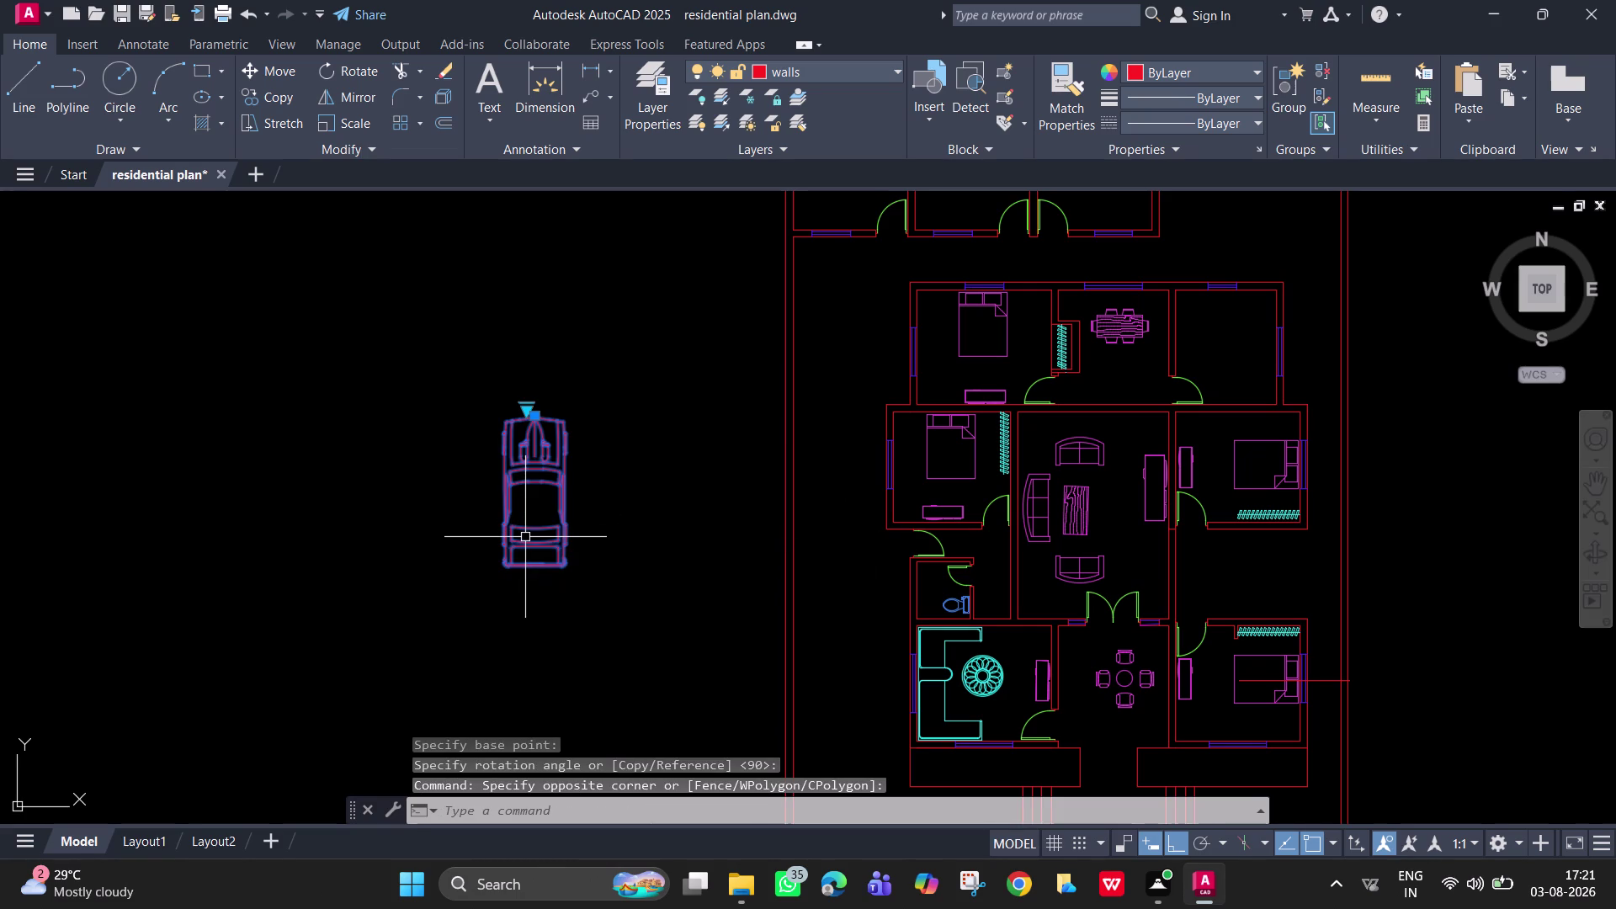
text(co)
key(space)
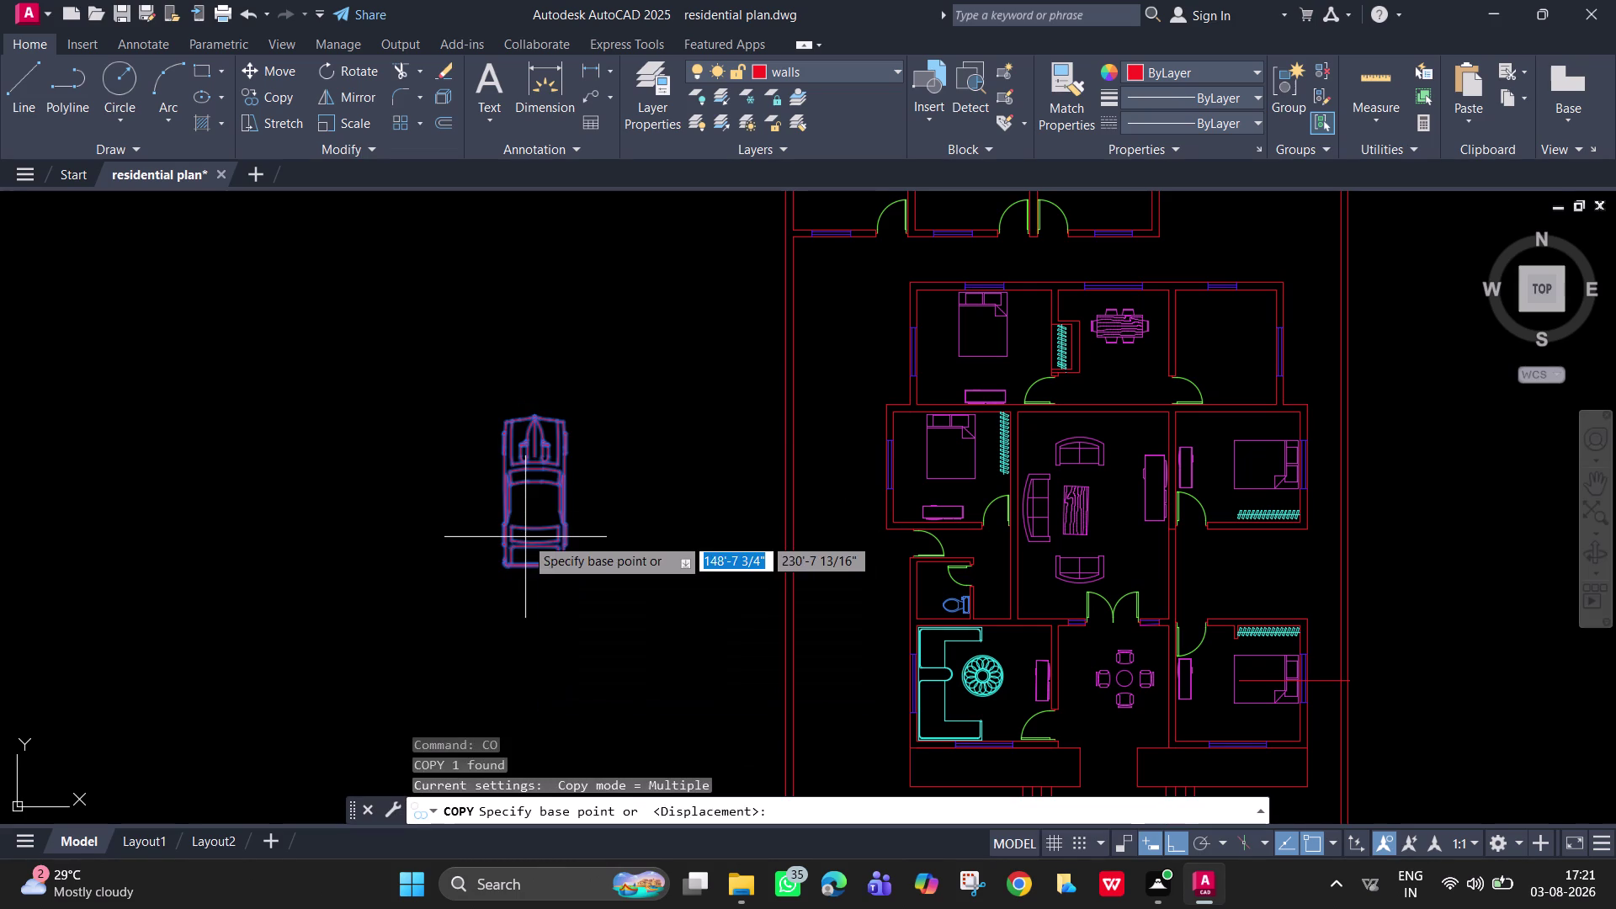
click(535, 541)
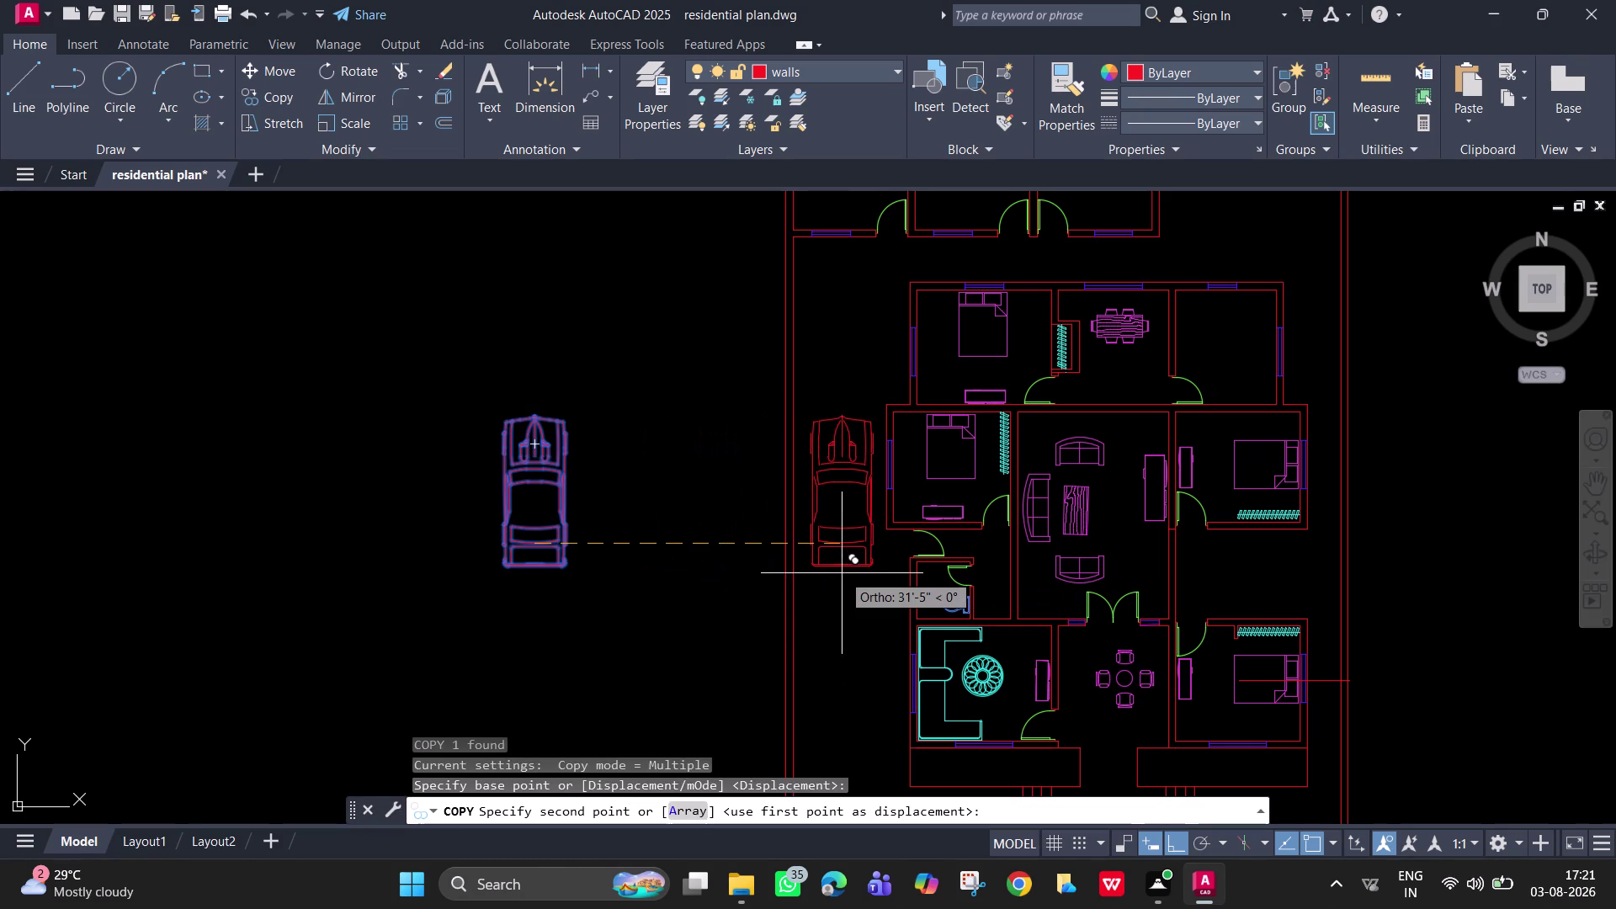
click(842, 573)
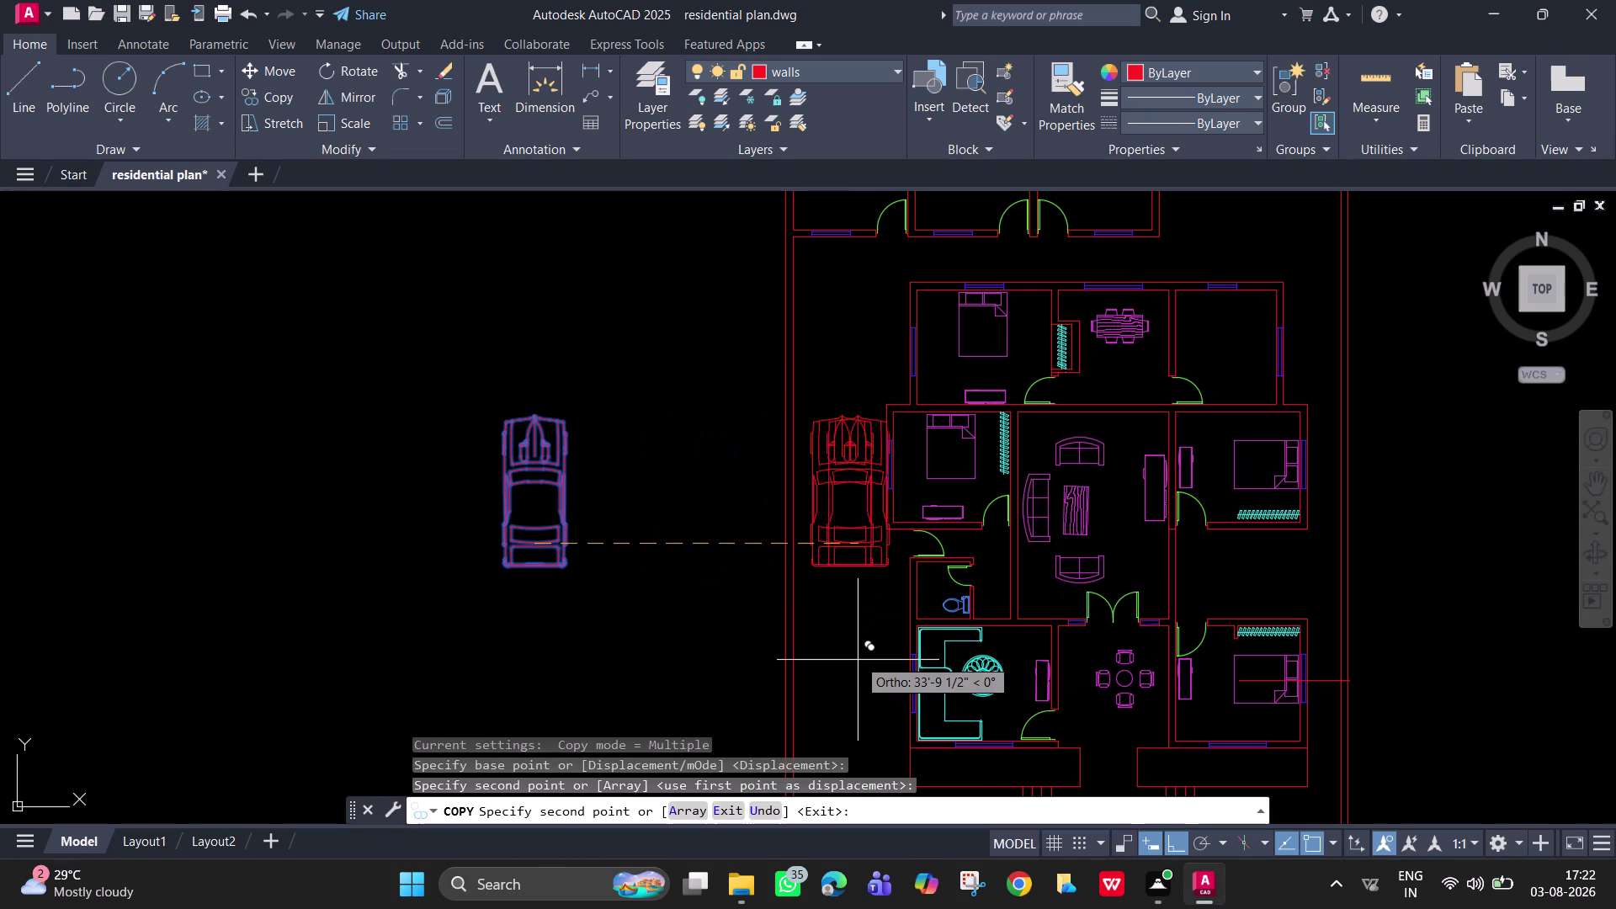
key(Escape)
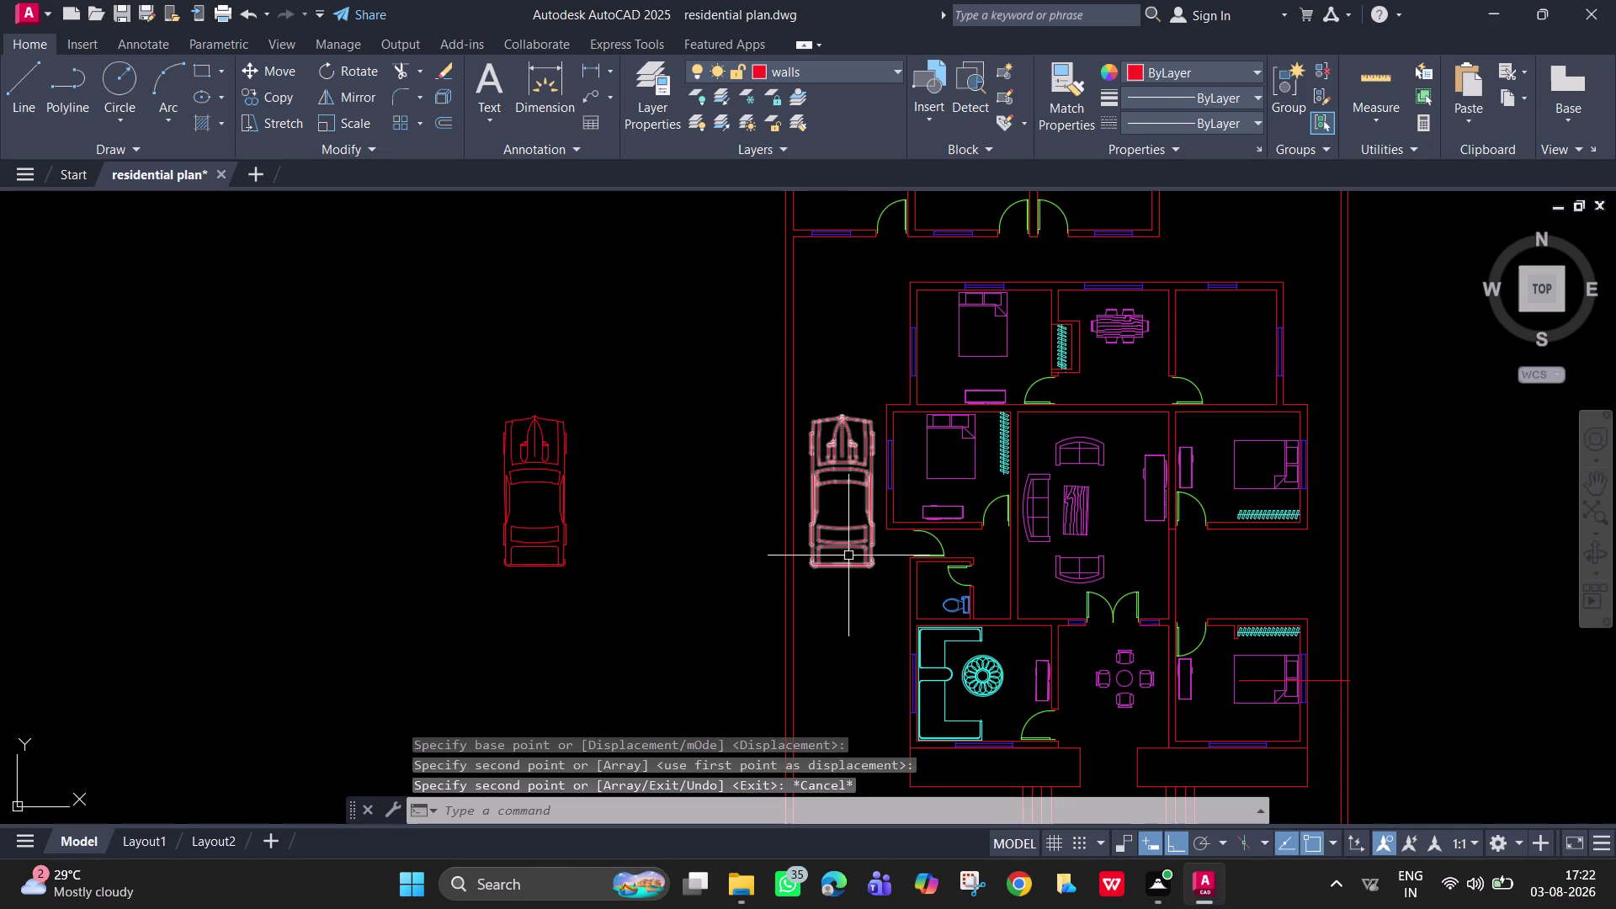
Copy a second car further down the house's west side.
click(849, 555)
text(co)
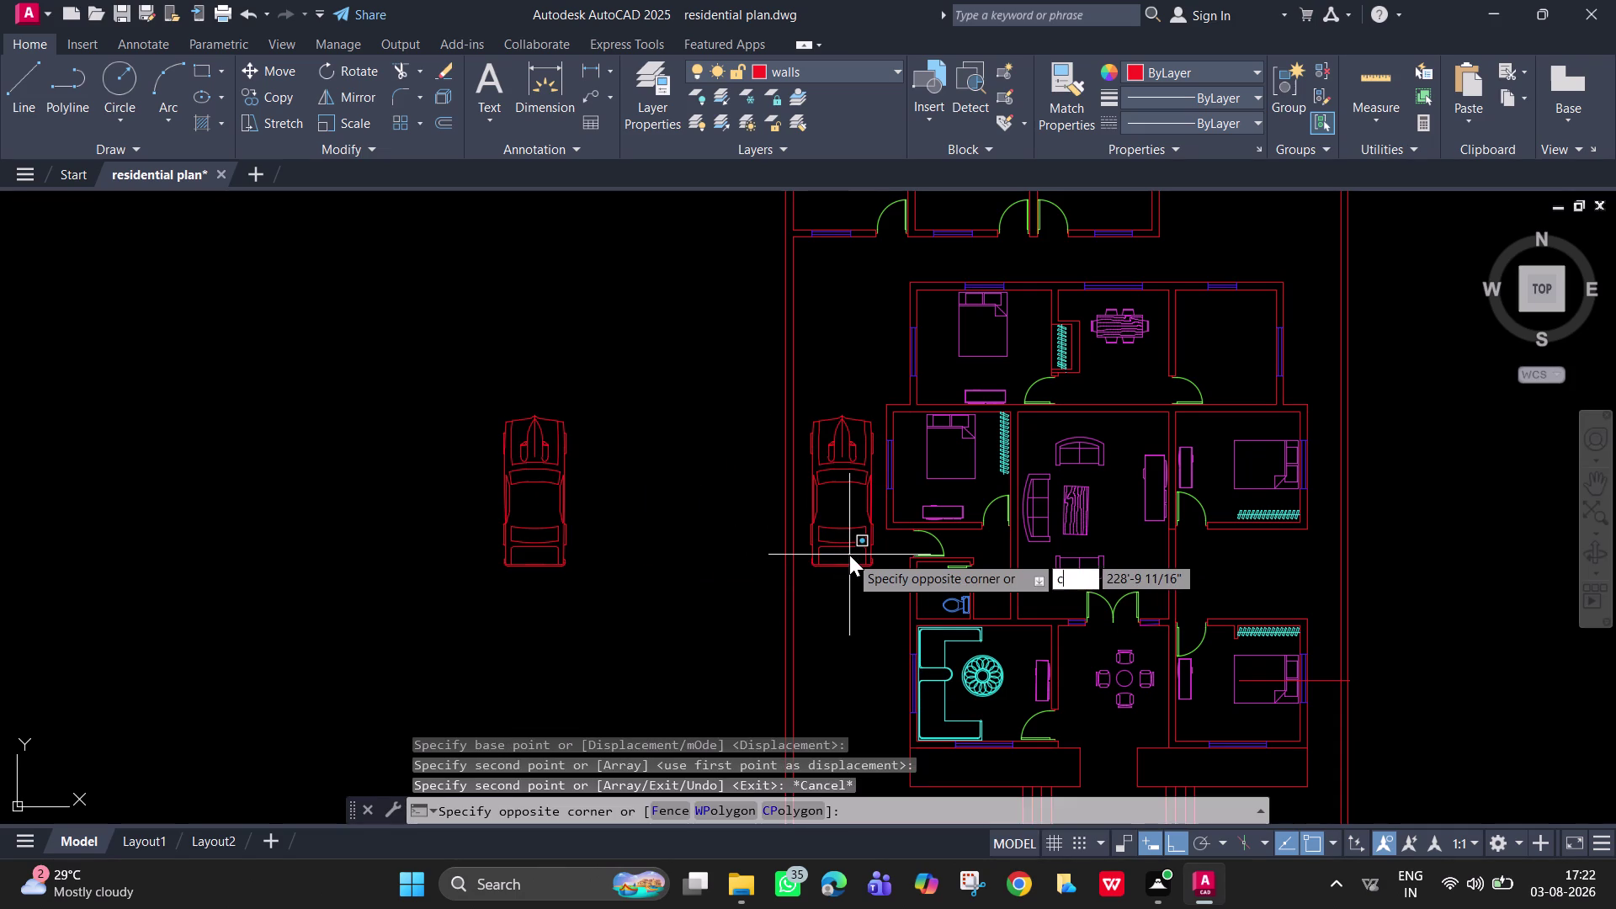
key(space)
click(848, 537)
click(845, 515)
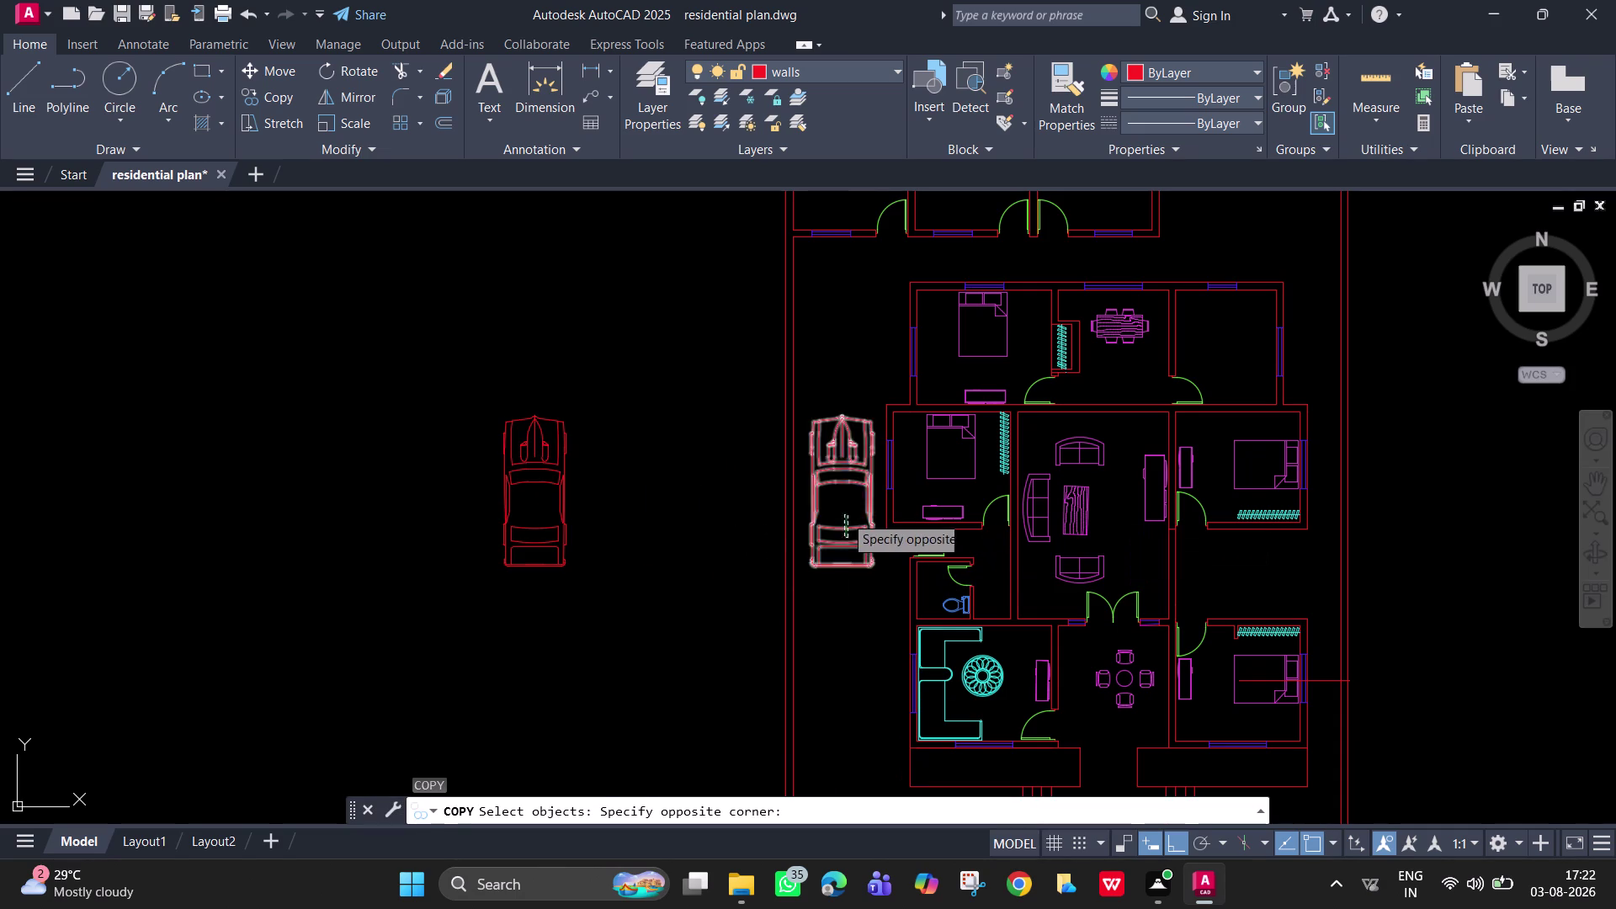
key(space)
click(857, 538)
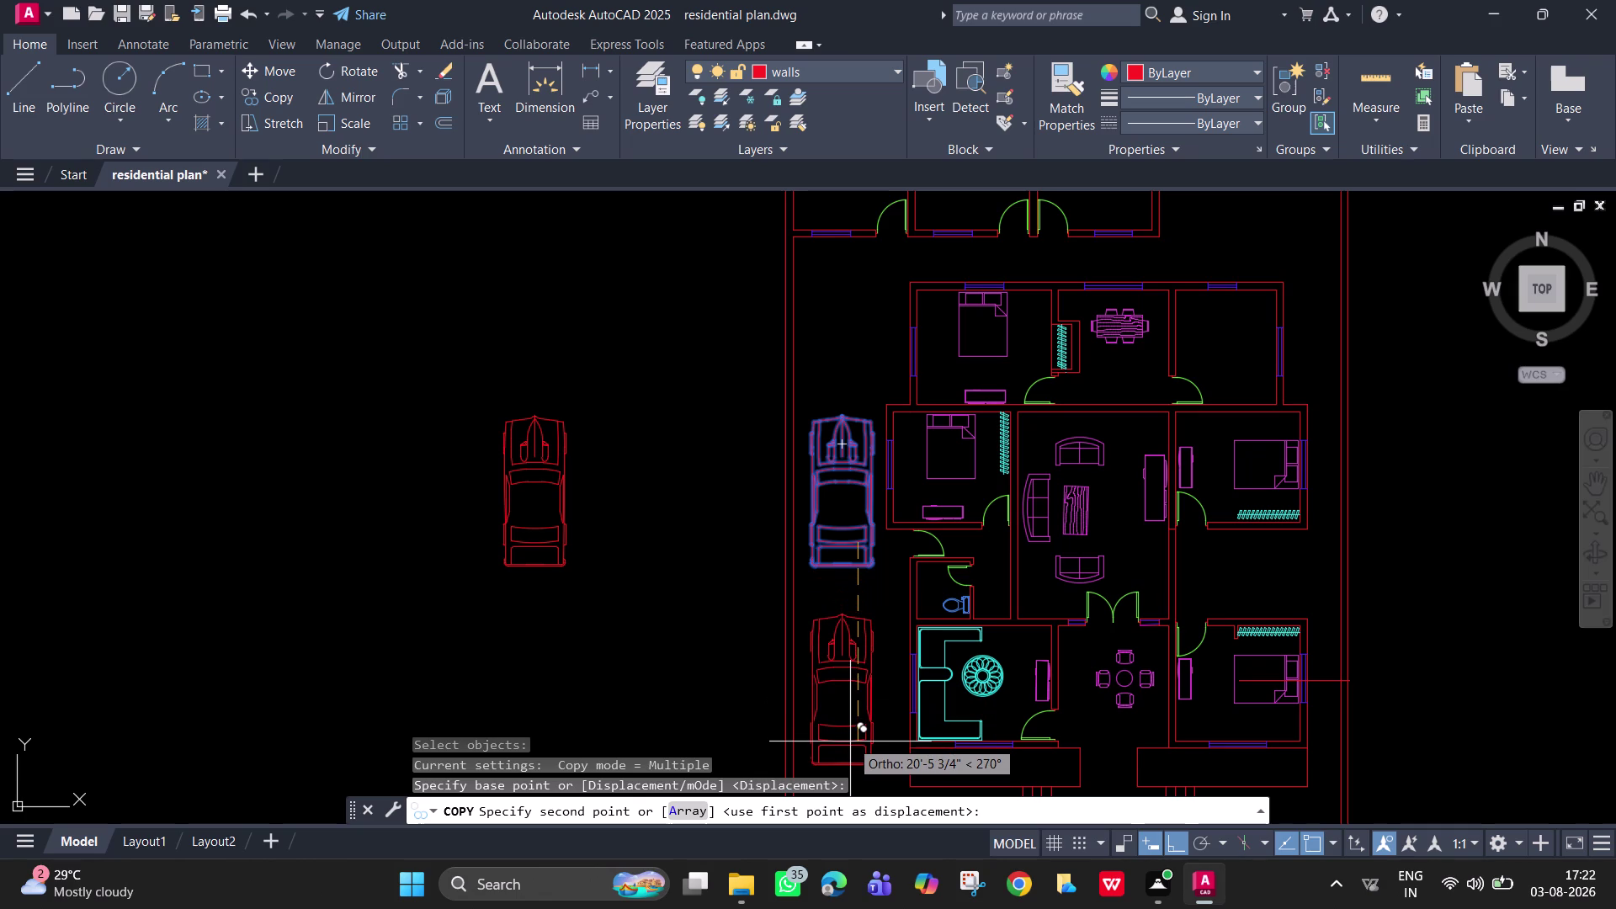
drag(850, 741, 850, 727)
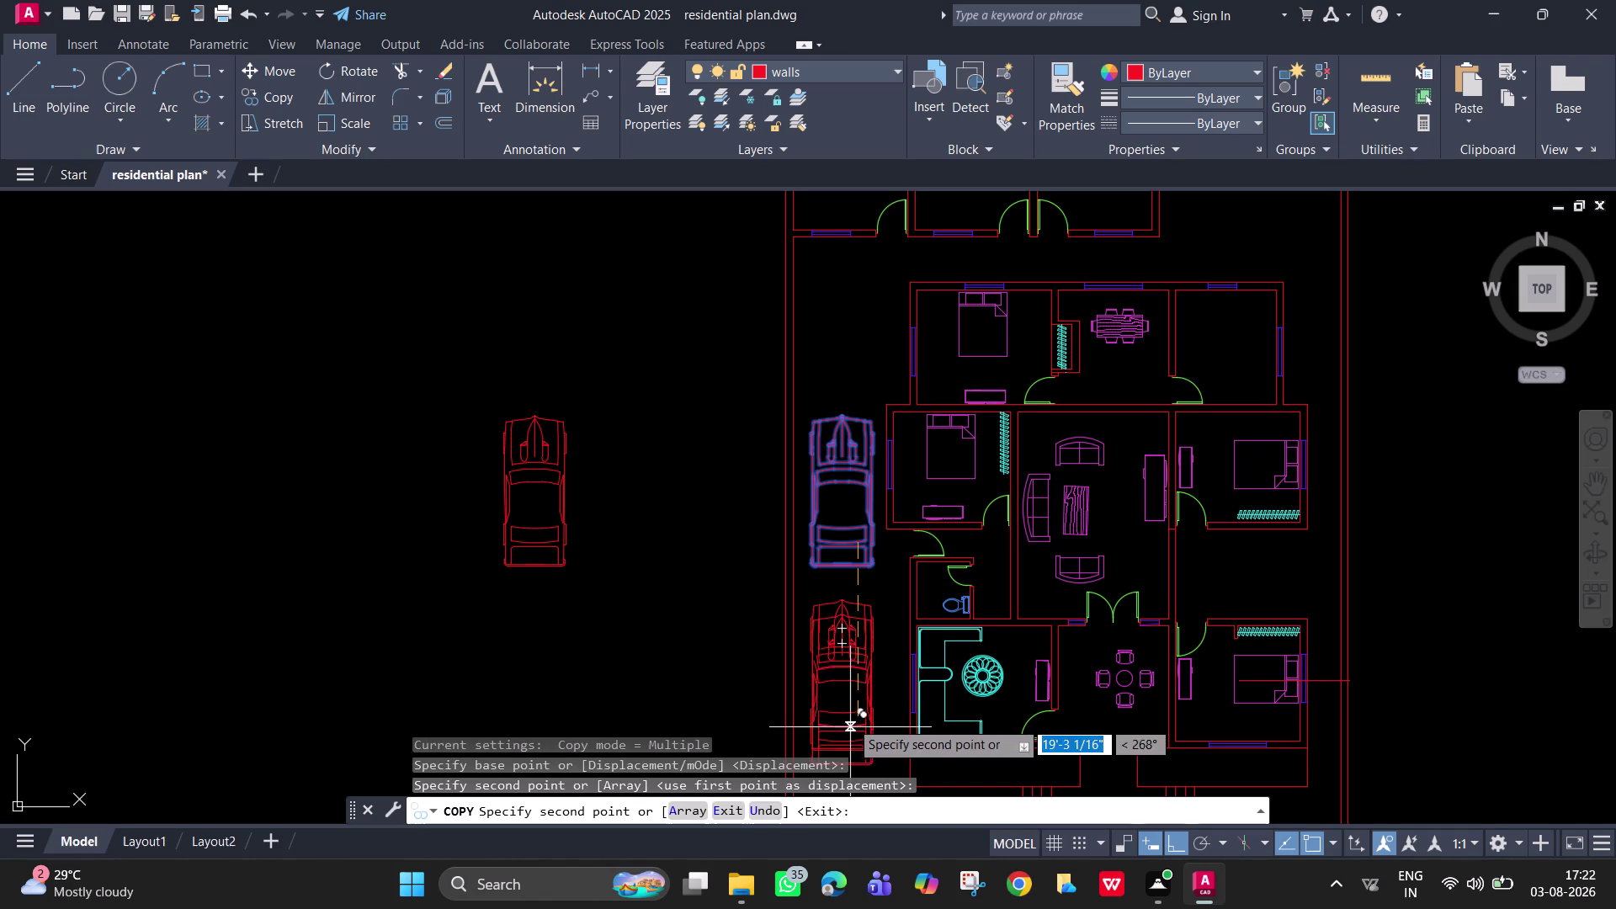
key(Escape)
scroll(down, 3)
middle_drag(673, 538, 623, 492)
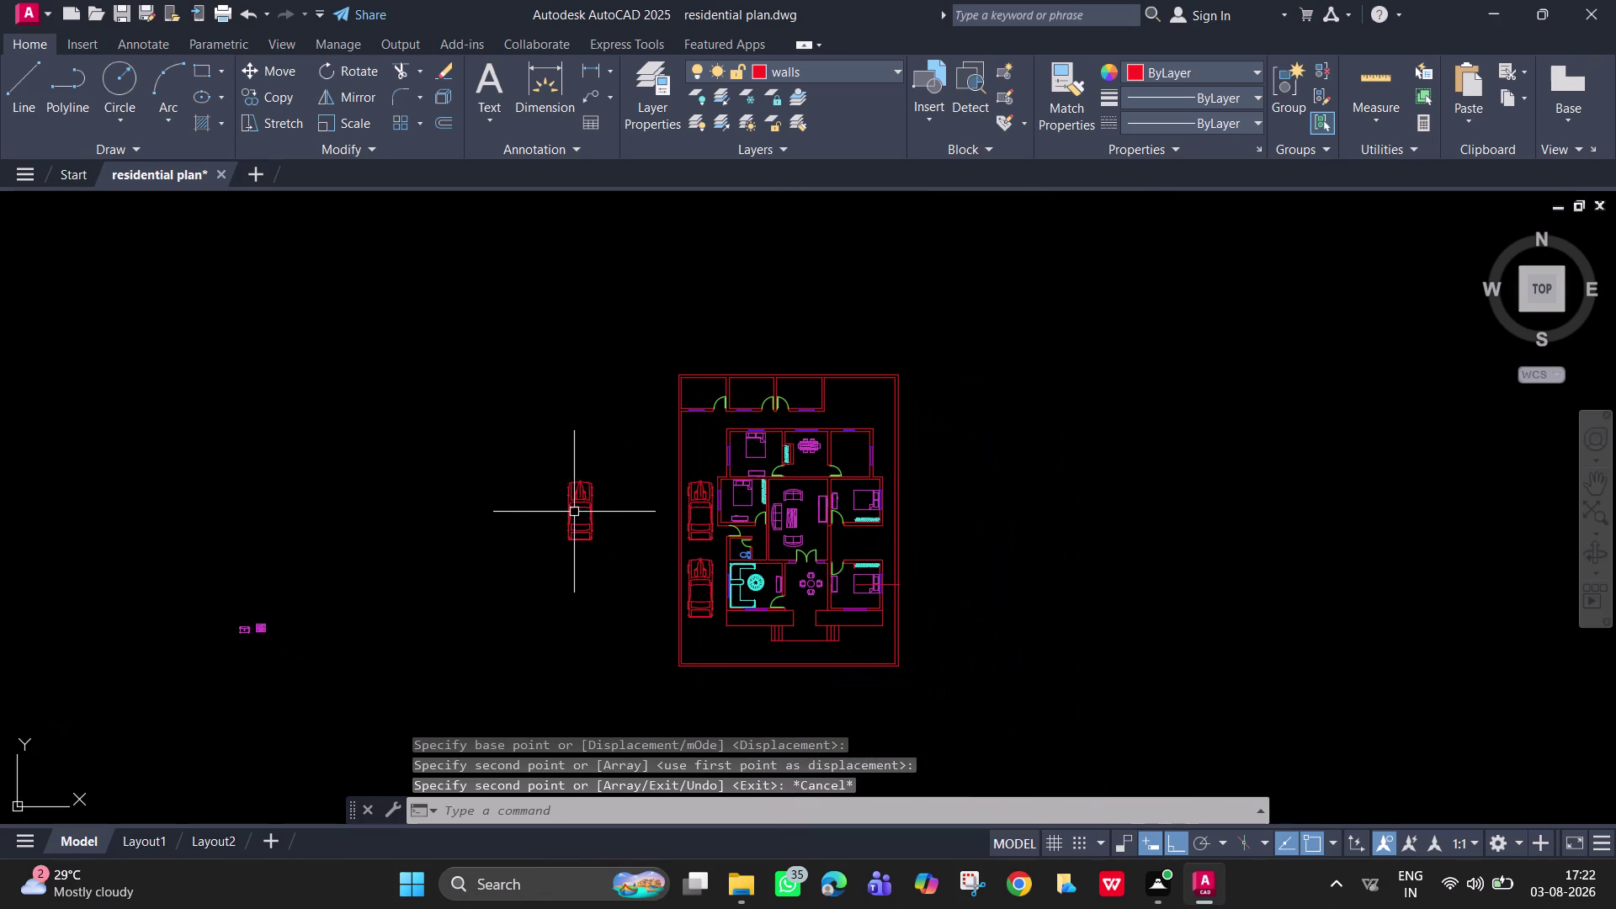
Erase the original car outside the plot and select the two parked cars for Layer Properties.
click(570, 512)
key(Delete)
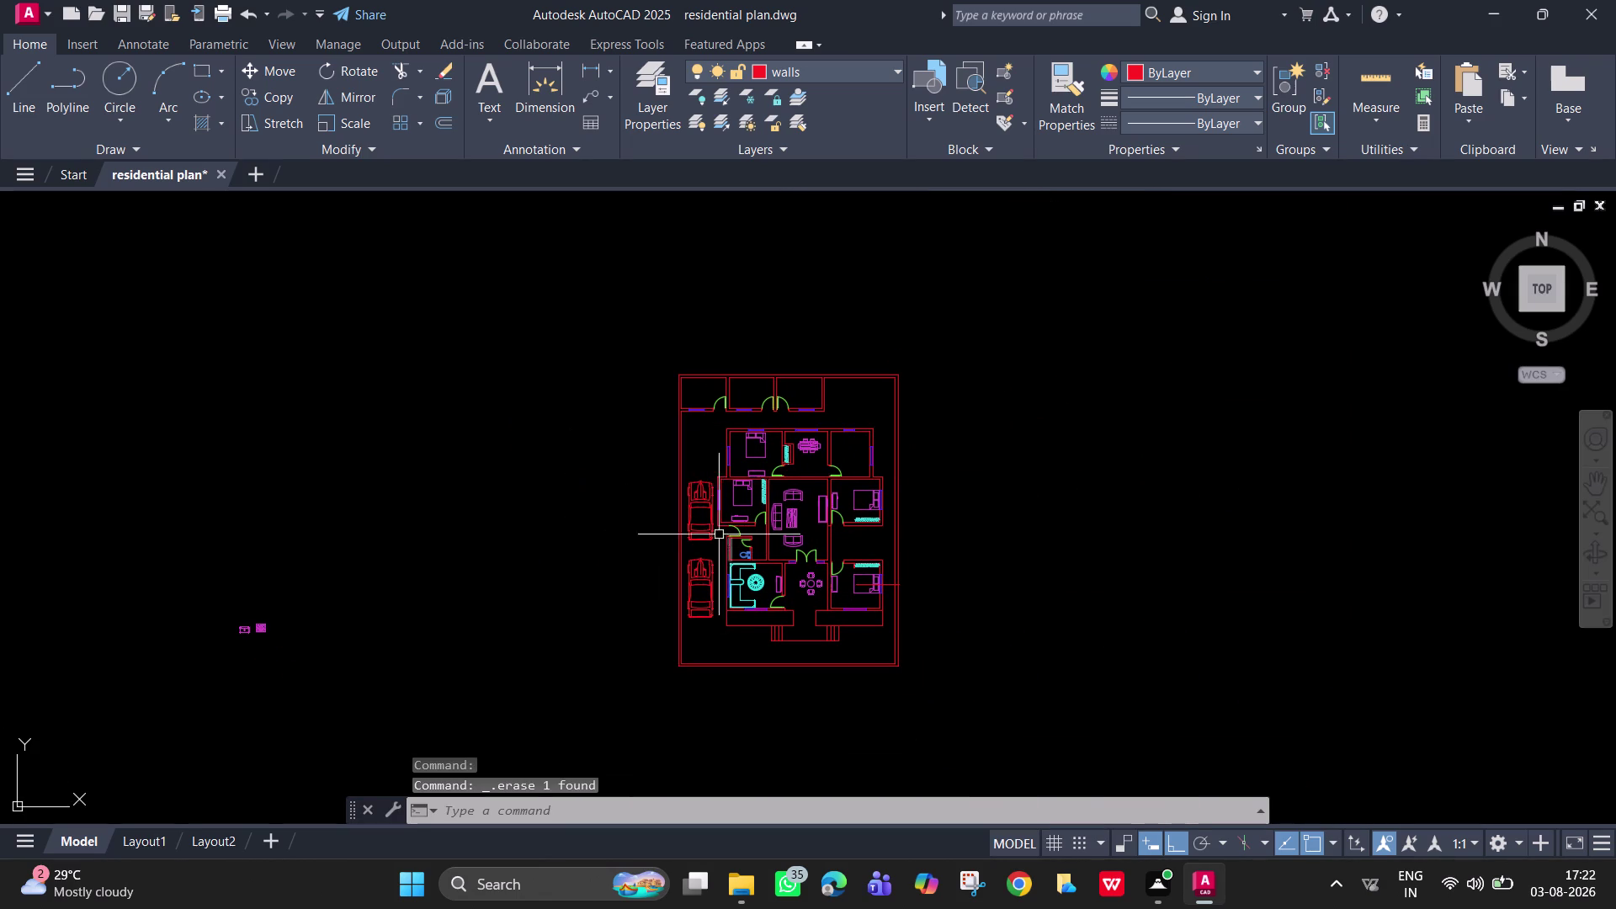
click(710, 528)
click(709, 570)
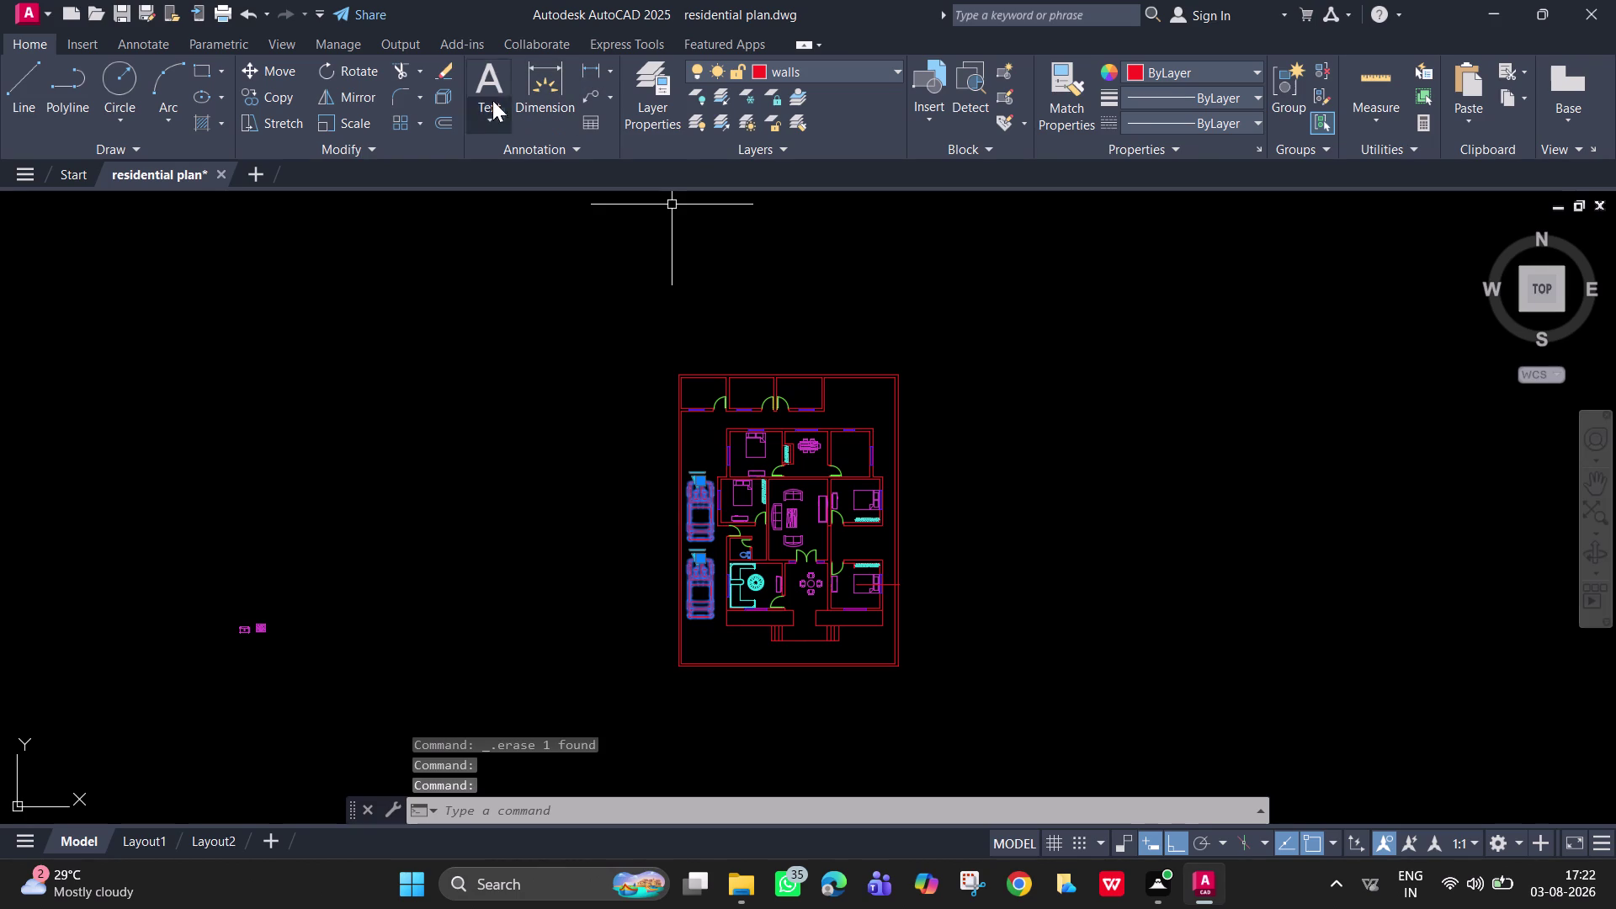
click(654, 99)
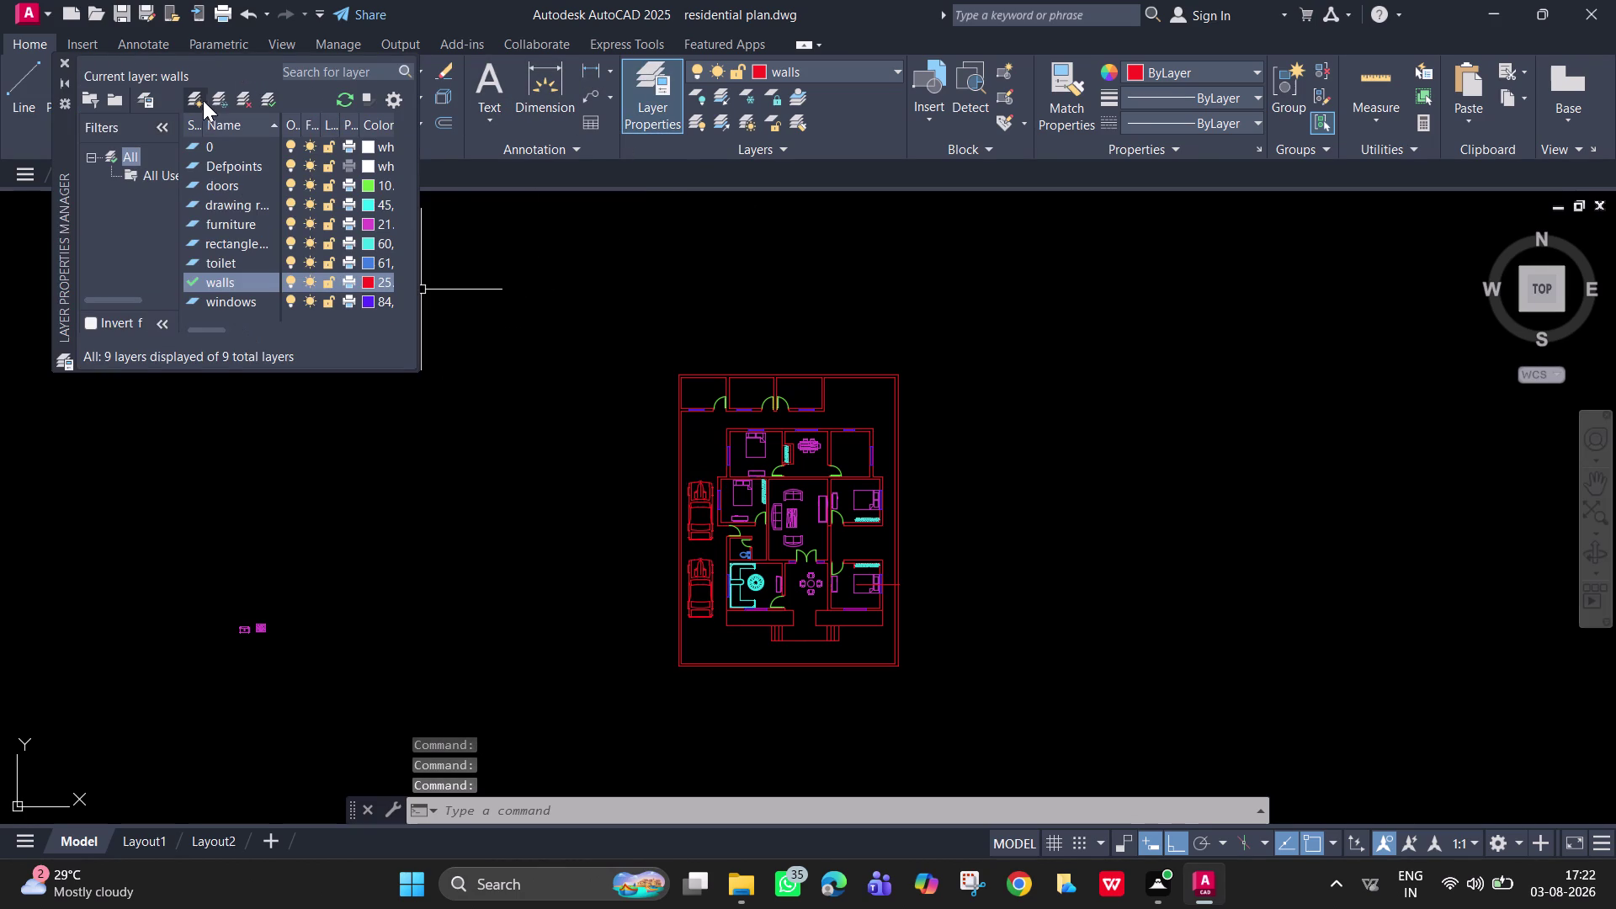
Create a new layer named 'car' and give it a magenta colour.
click(203, 101)
key(BackSpace)
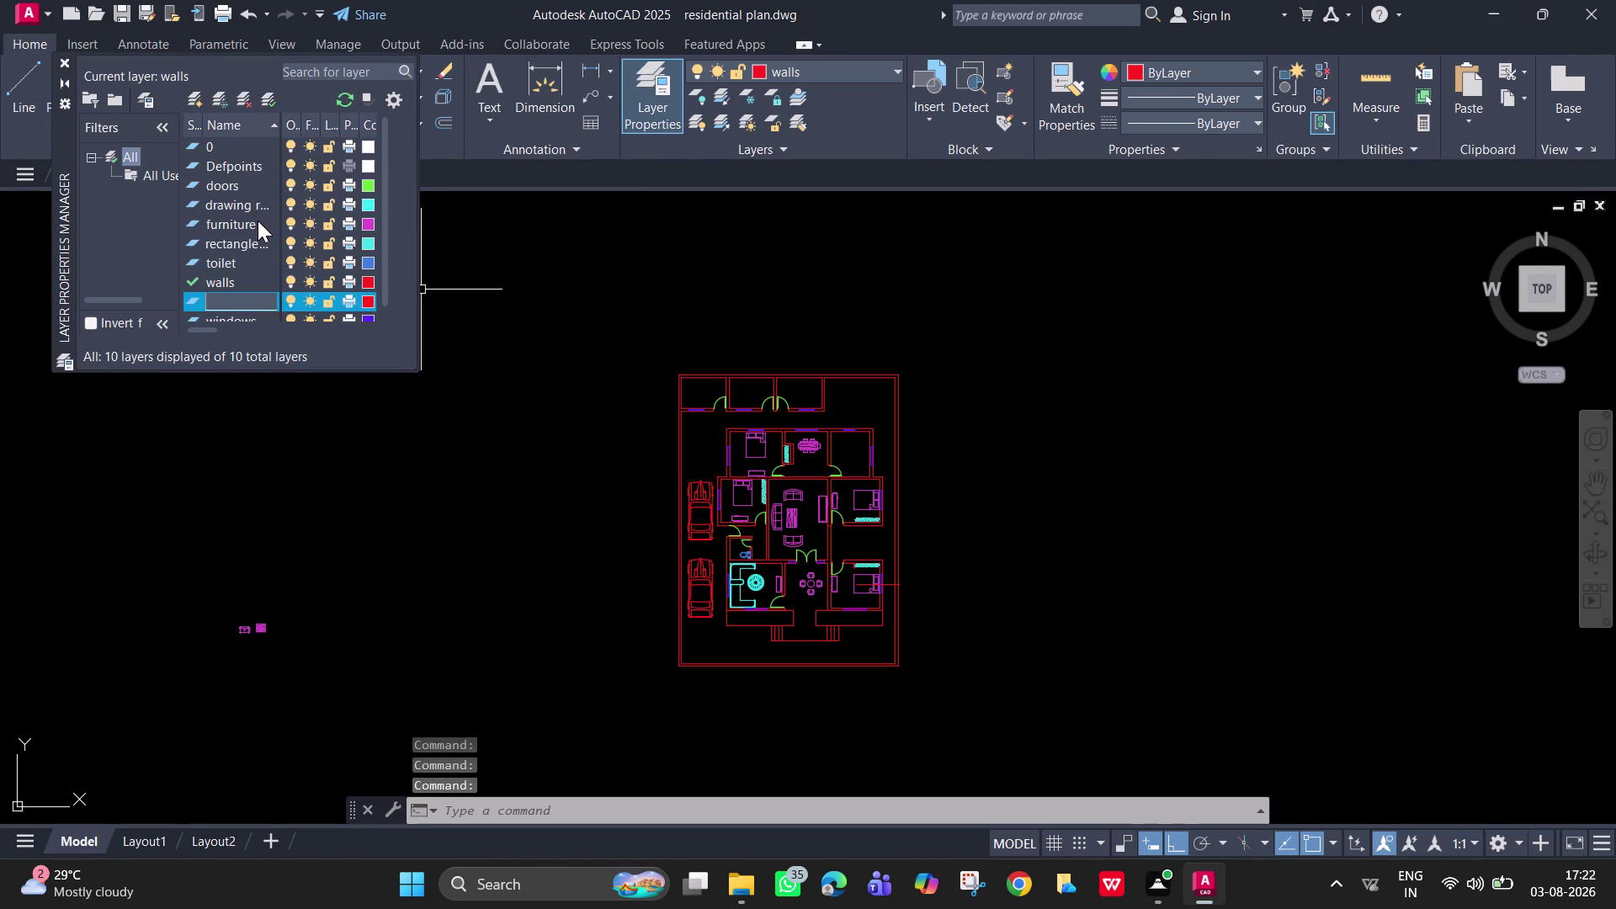
key(c)
key(a)
key(r)
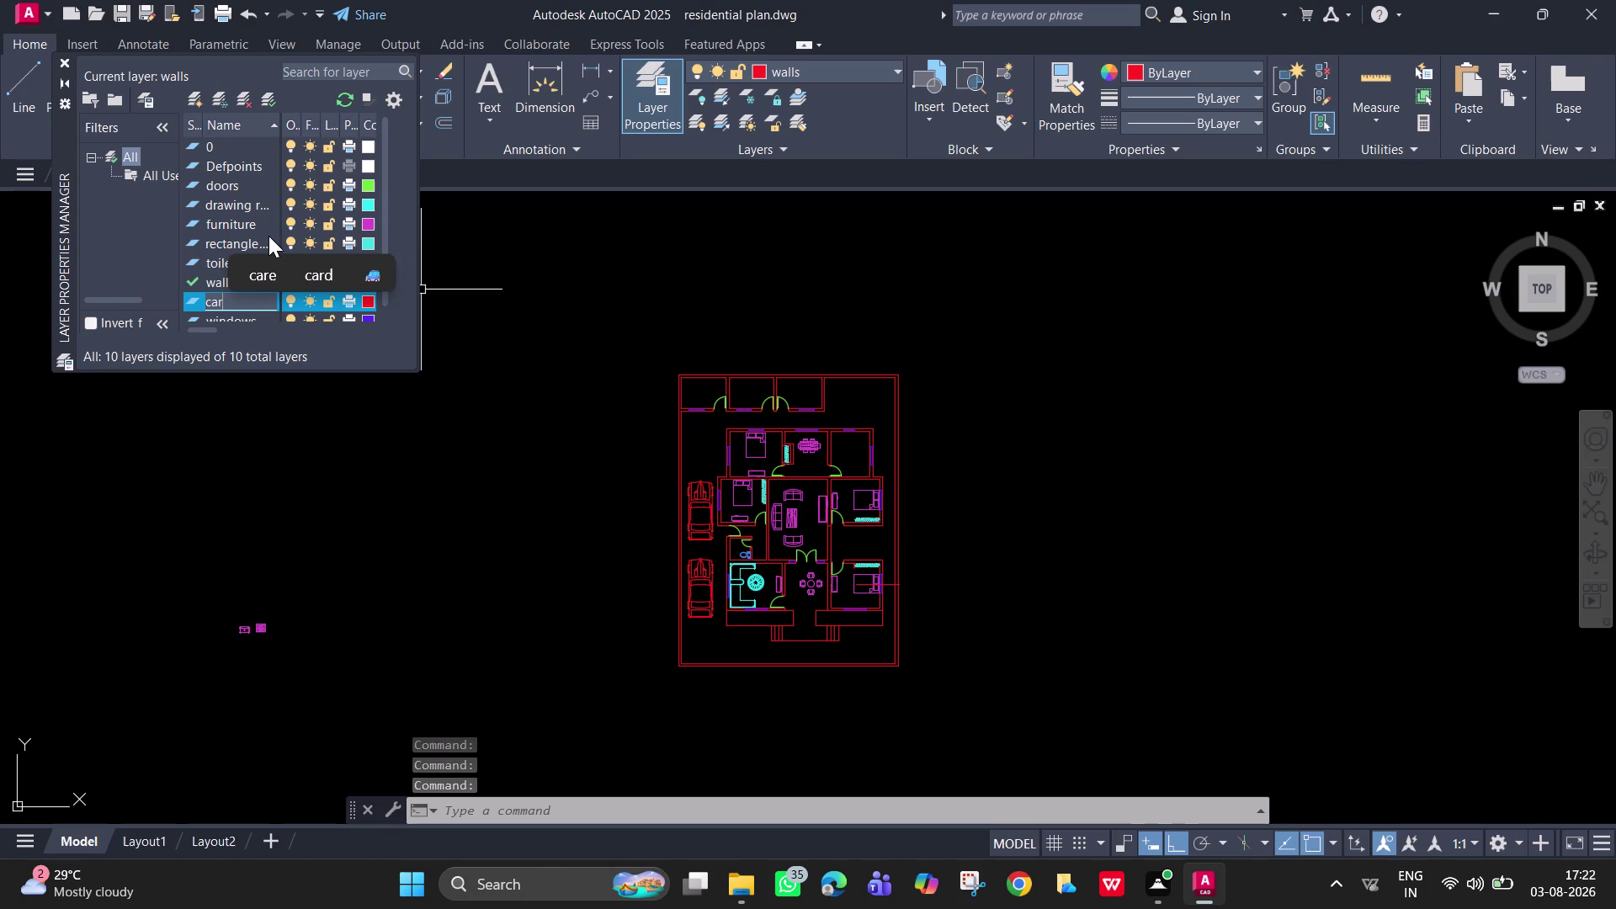
key(Return)
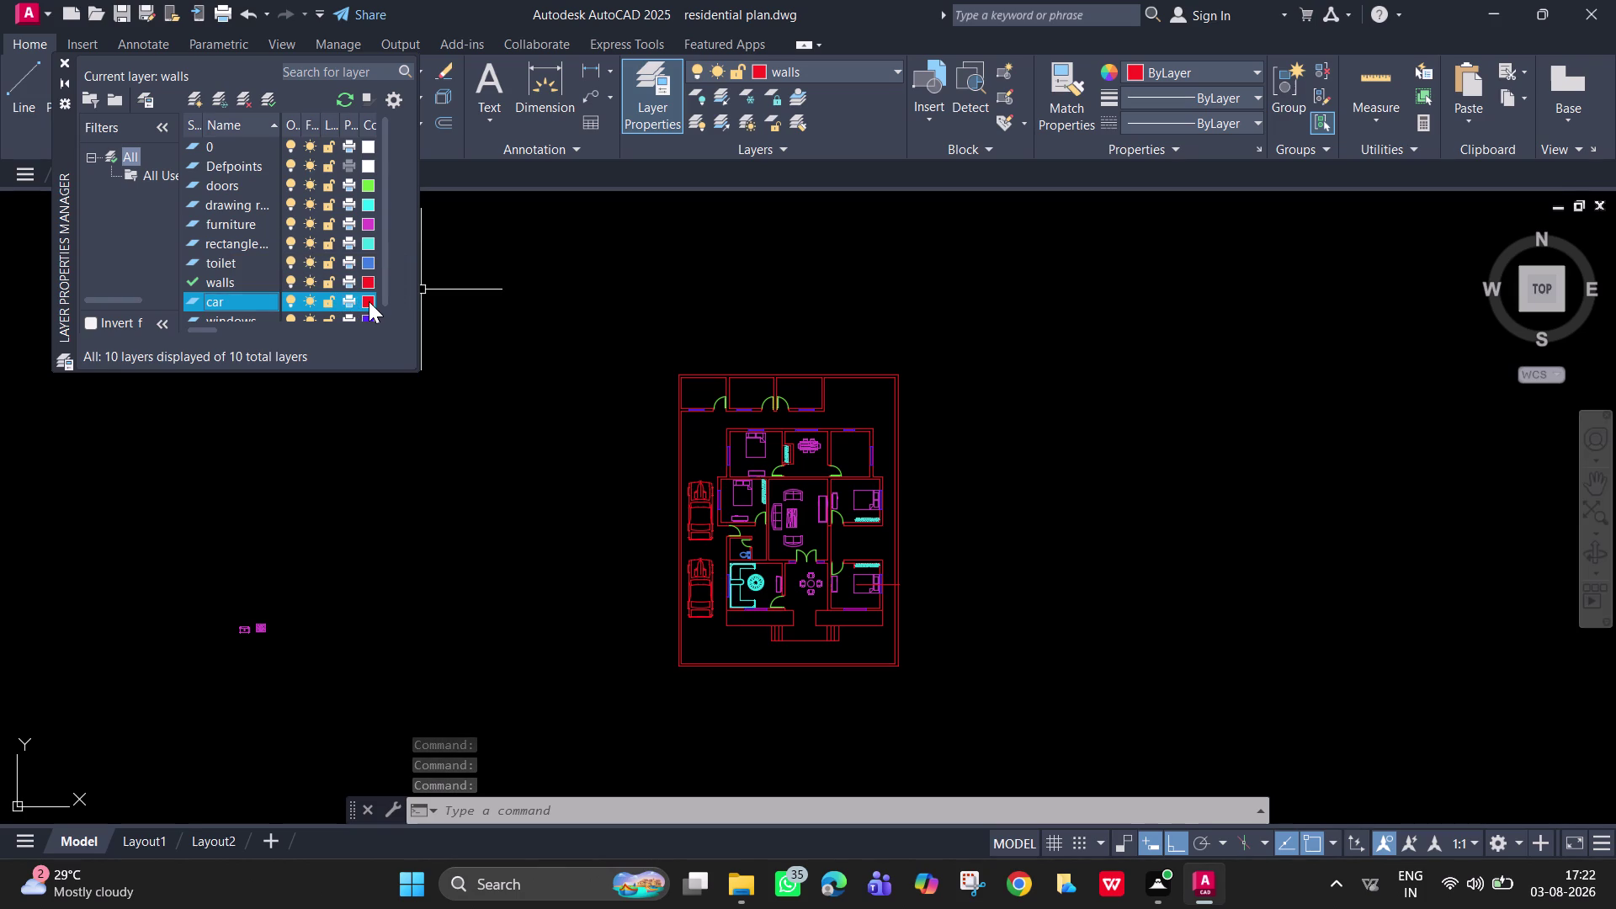
click(369, 302)
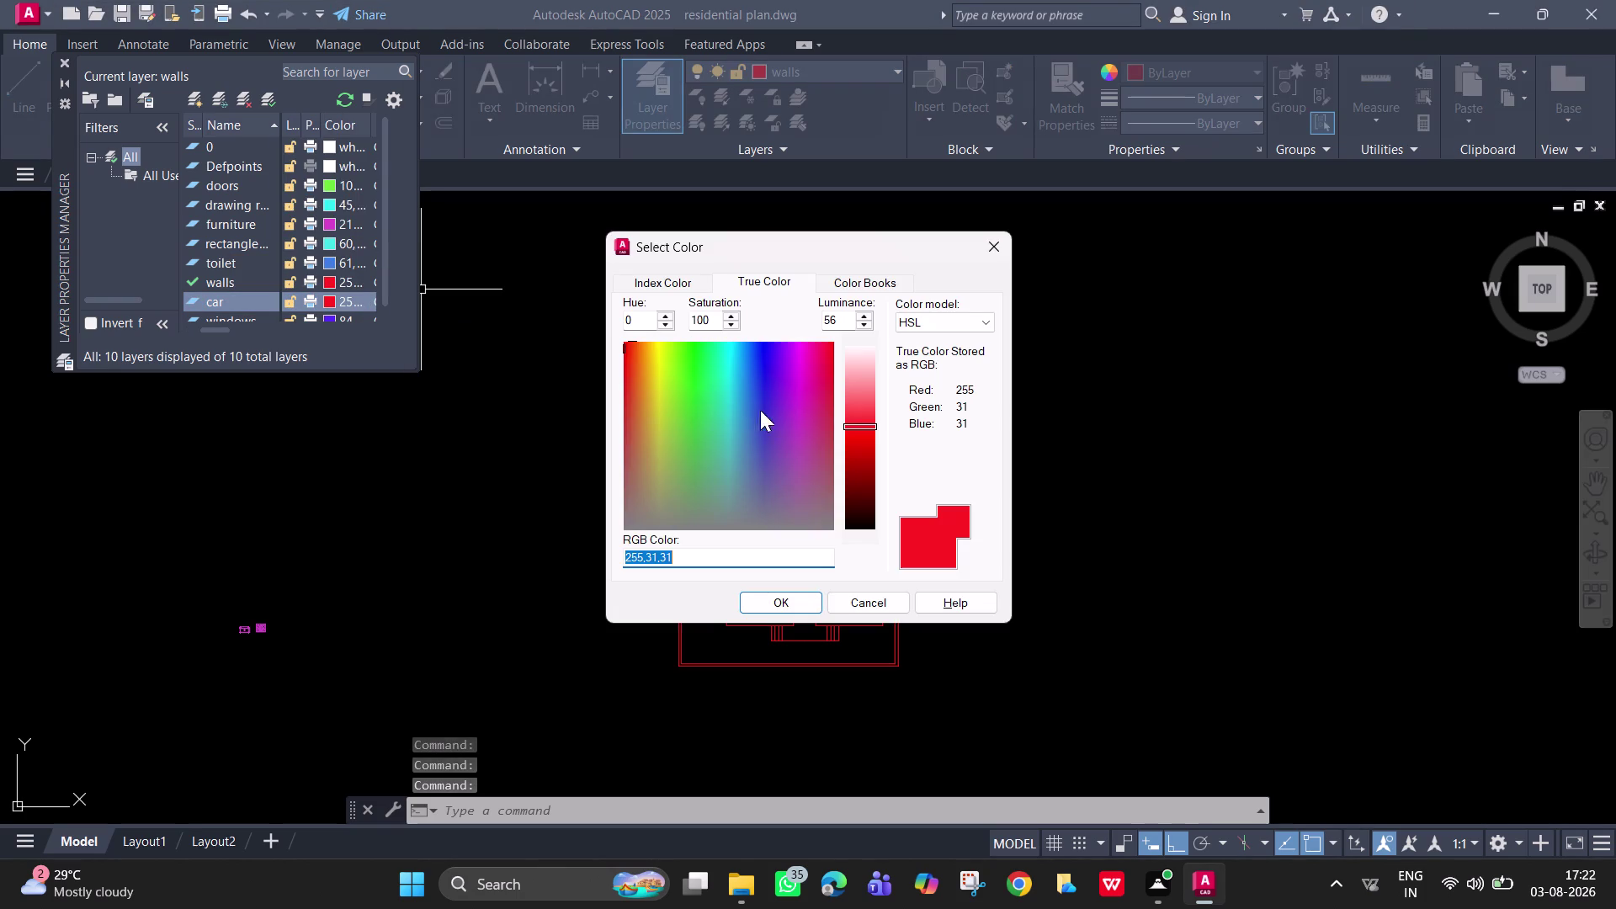
drag(775, 414, 808, 387)
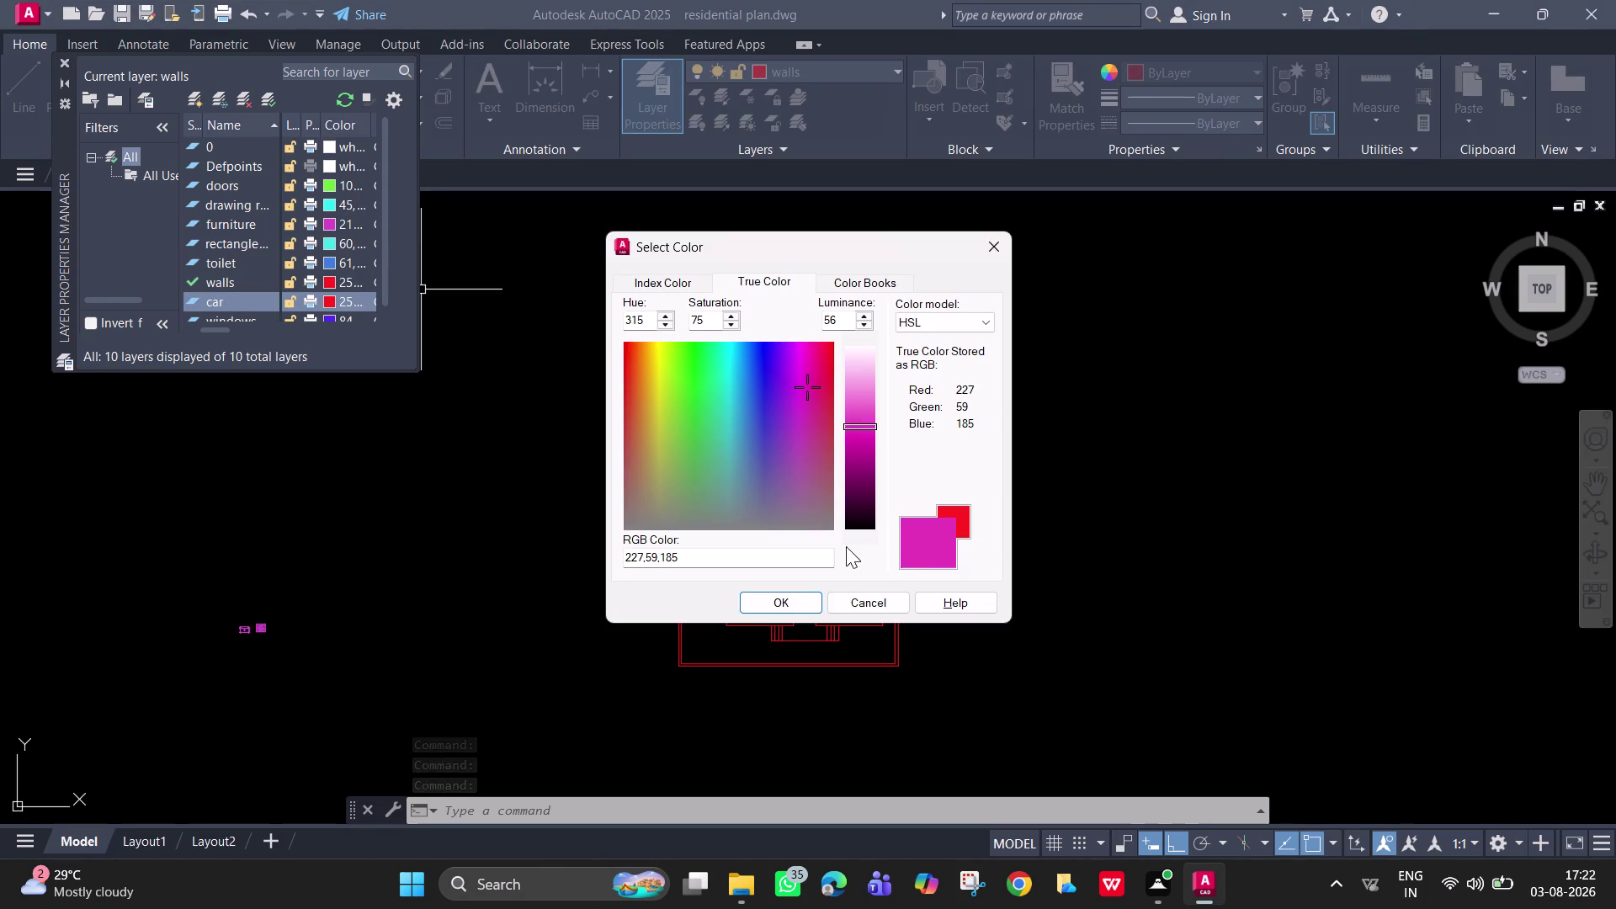
click(784, 596)
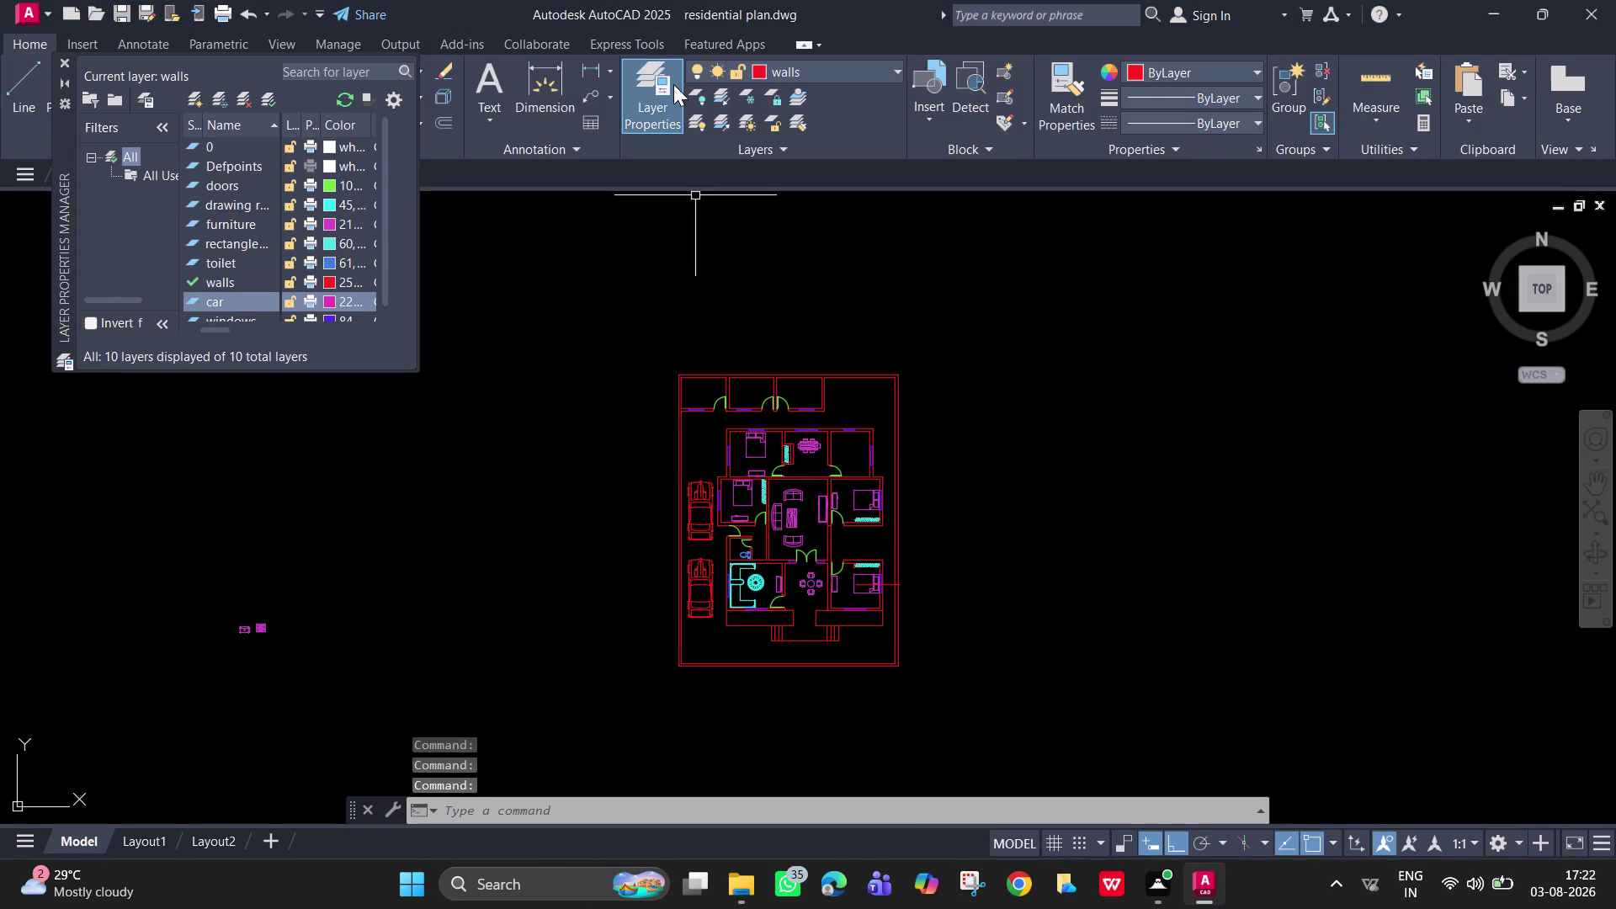
Recolour the car layer to a deep blue-violet shade.
click(774, 69)
click(711, 631)
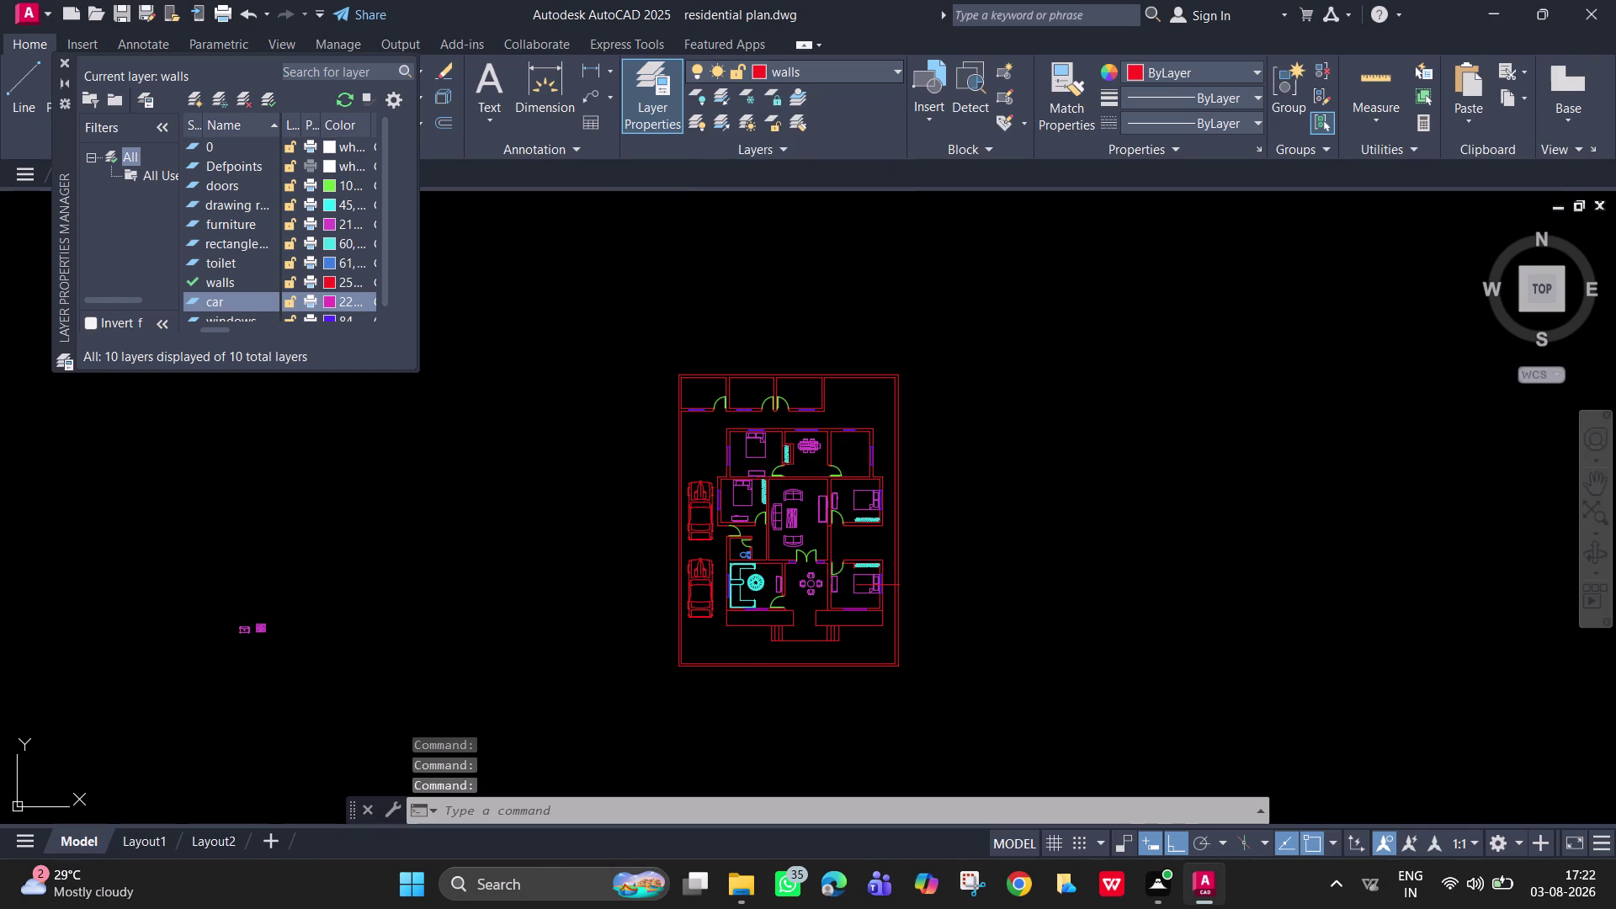
click(701, 499)
click(715, 580)
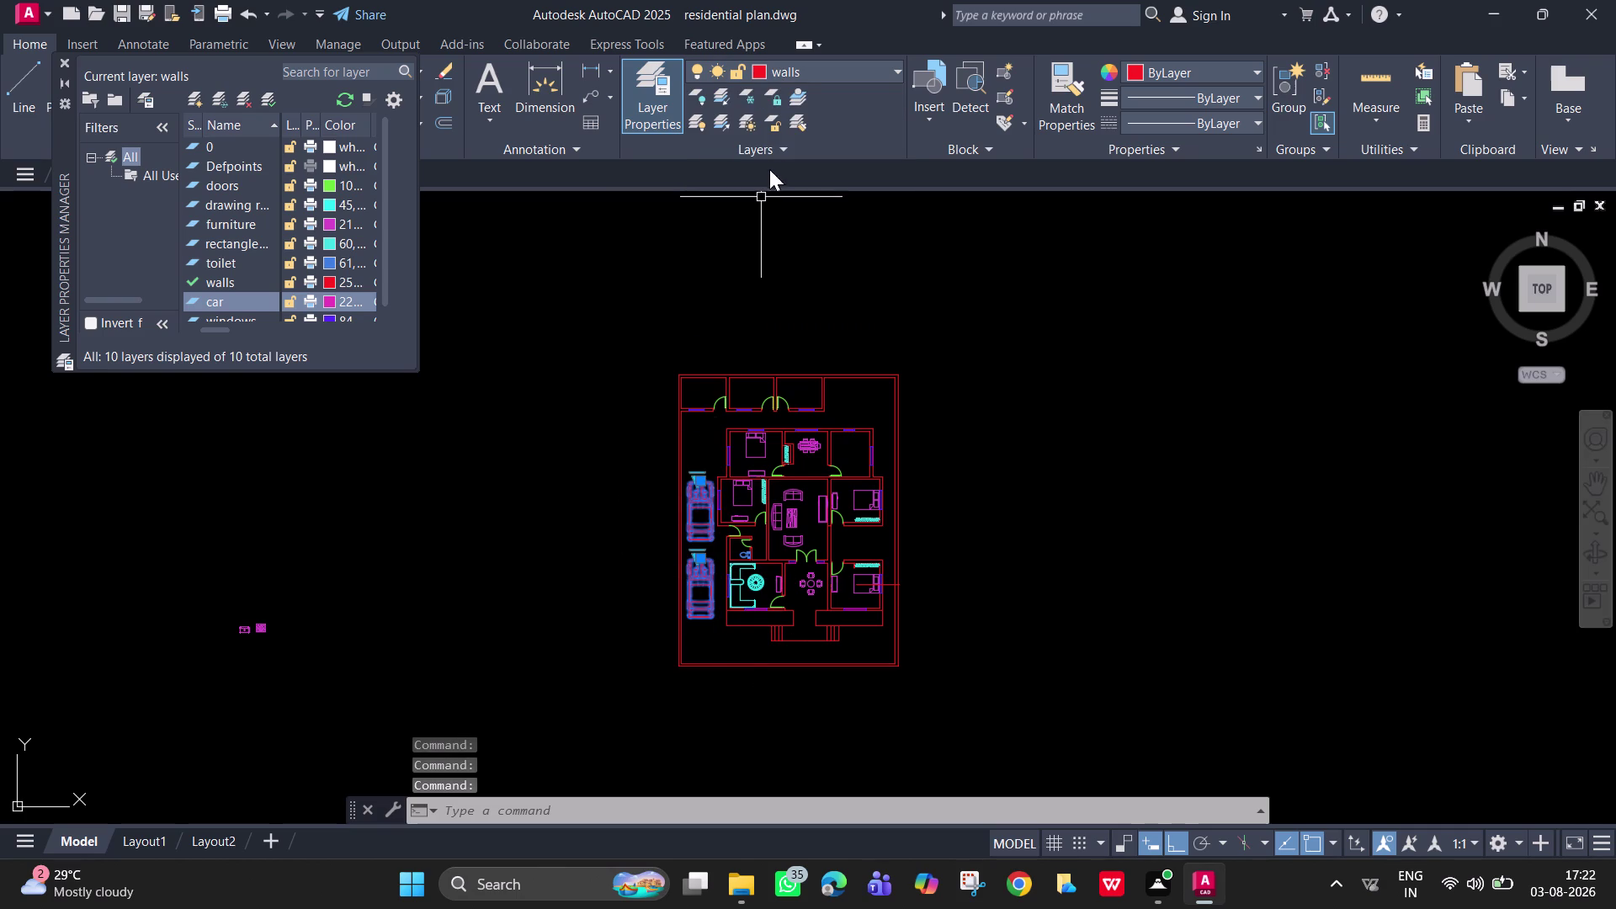
click(805, 70)
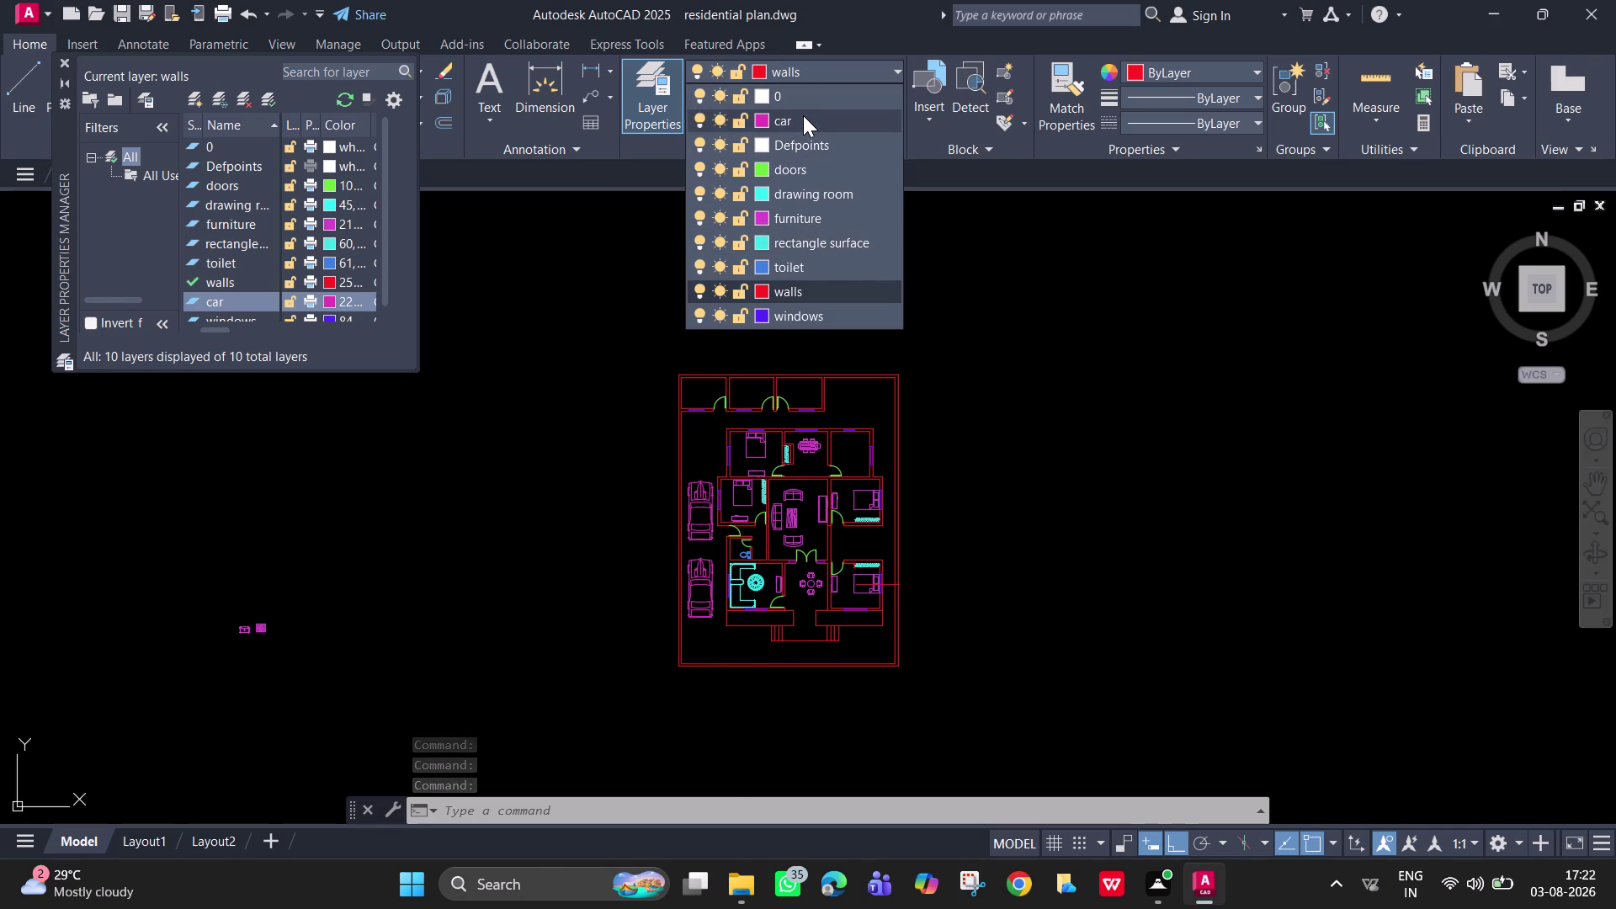
click(763, 117)
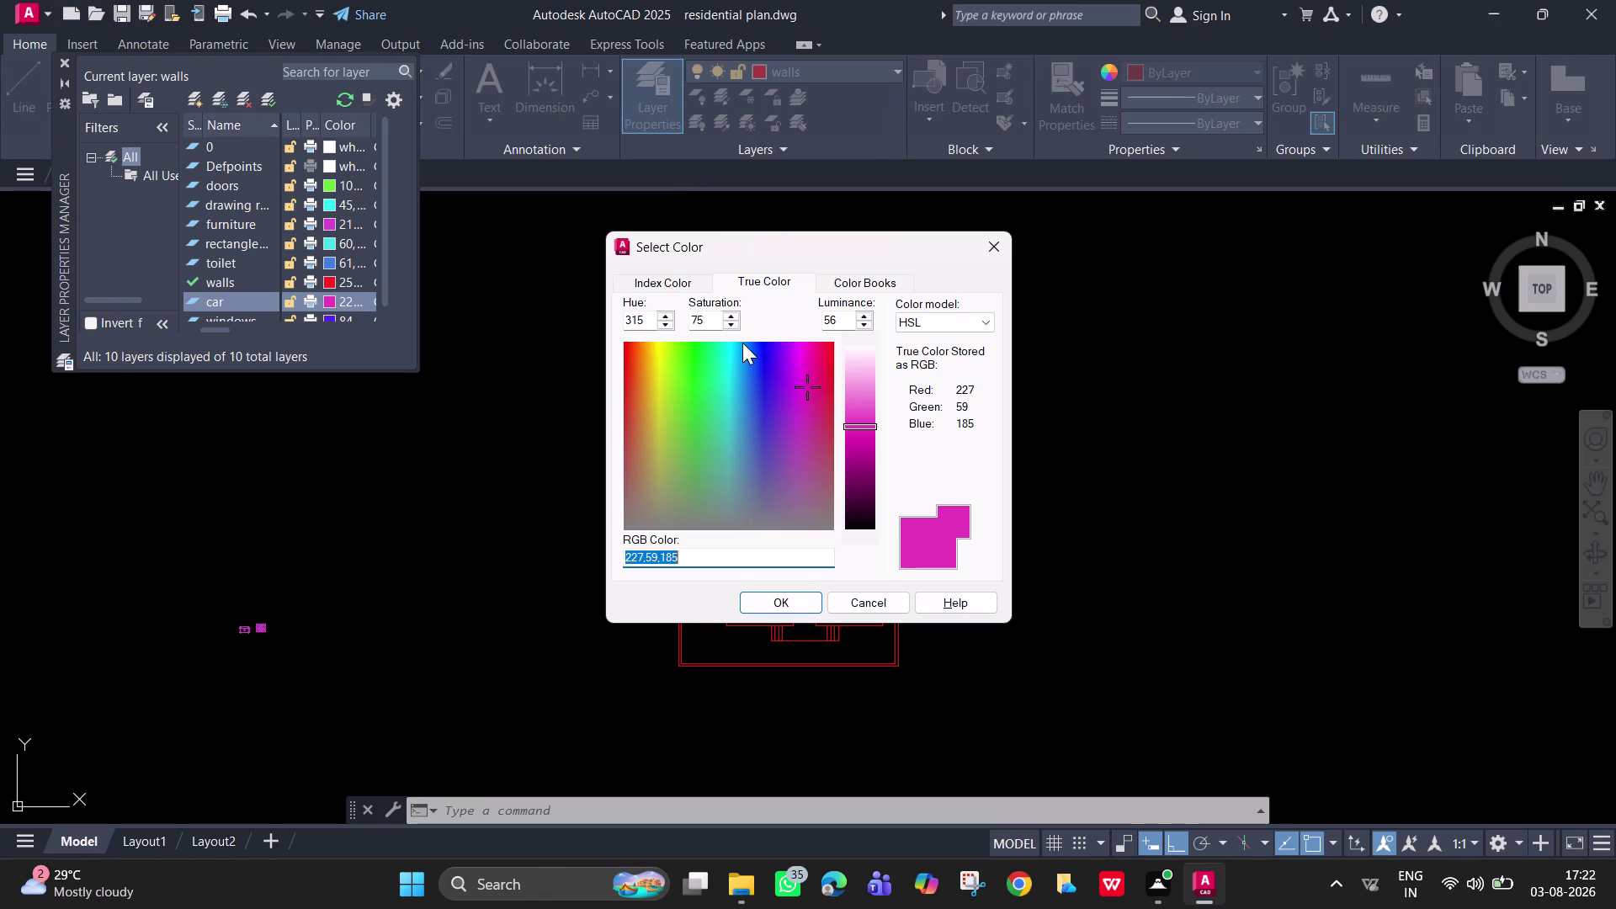
drag(778, 450, 770, 456)
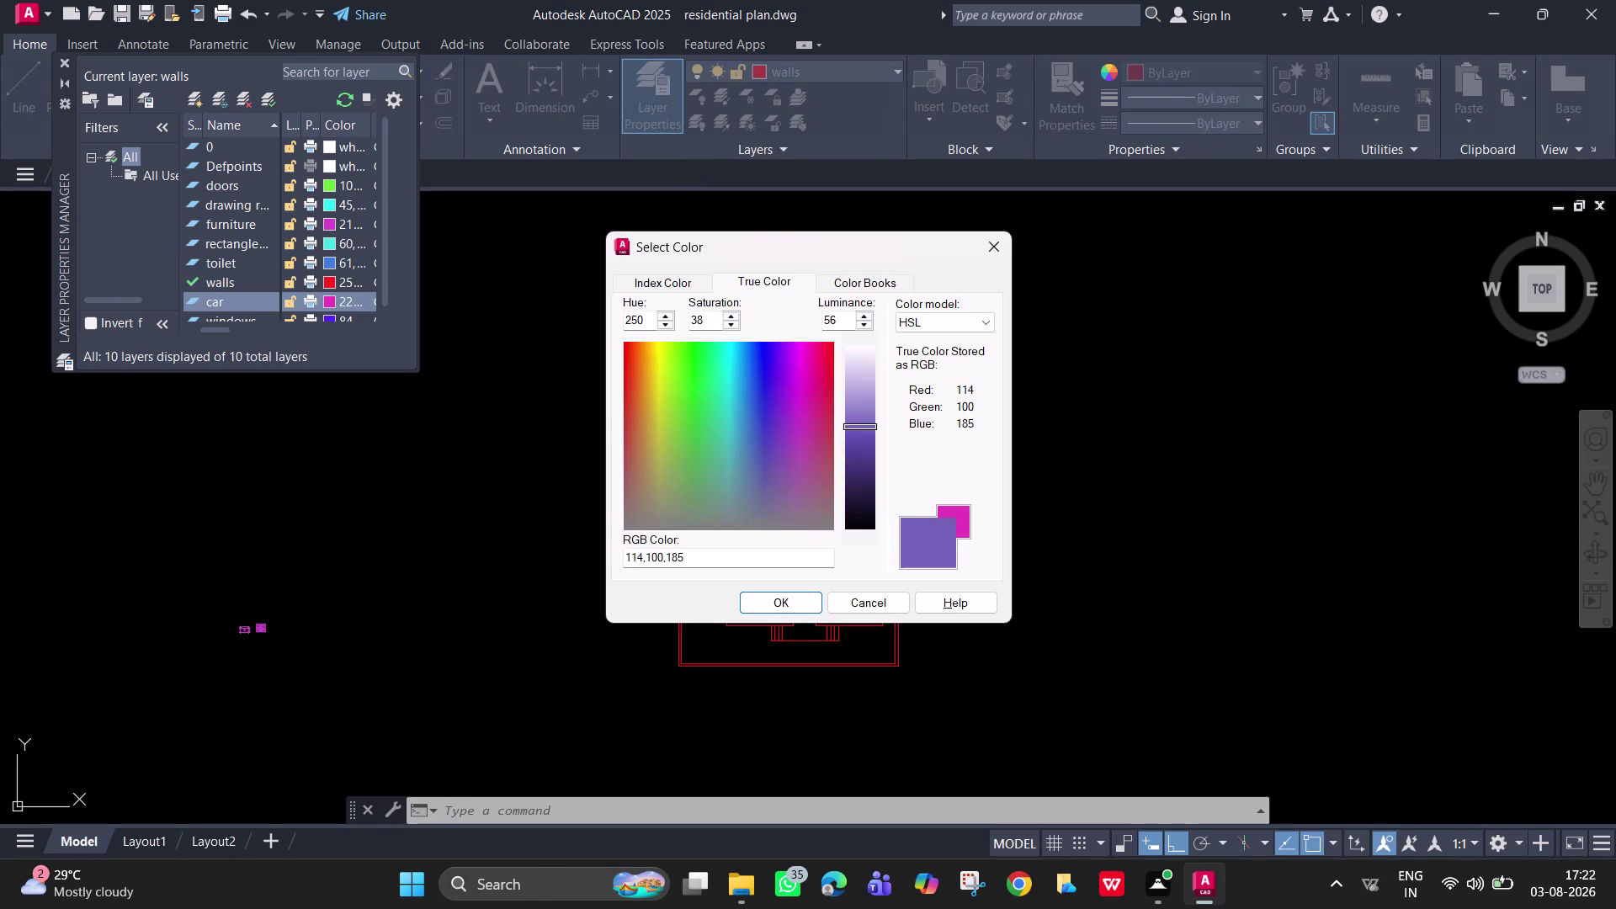
drag(770, 456, 766, 430)
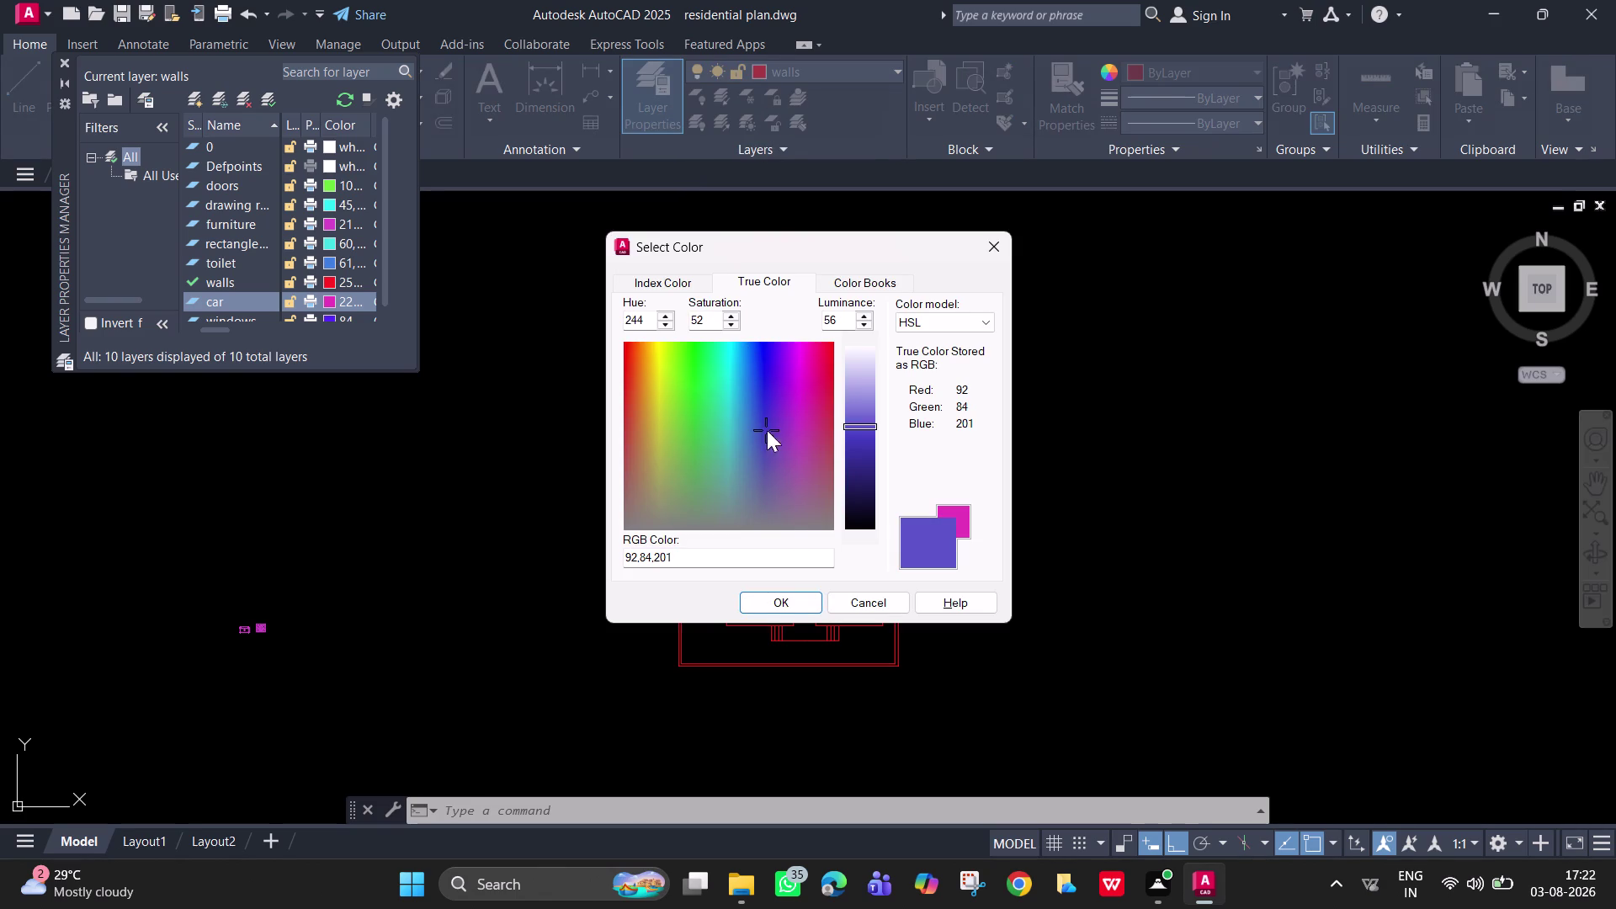
click(795, 591)
Change the car layer colour to yellow-green True Color 216,224,62.
click(793, 75)
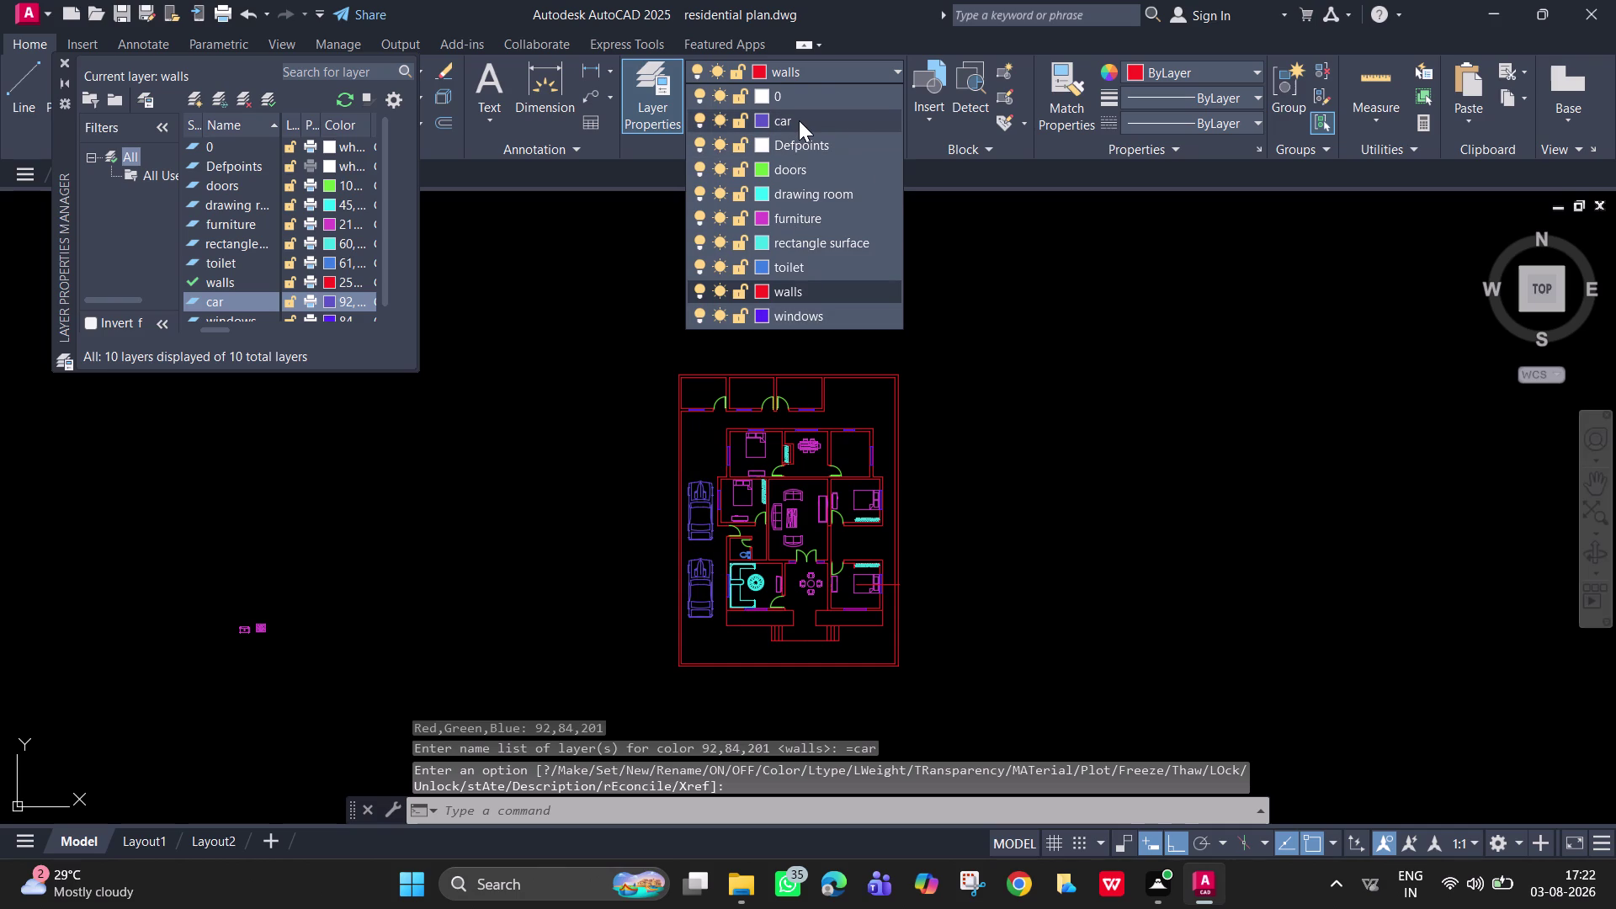
click(765, 125)
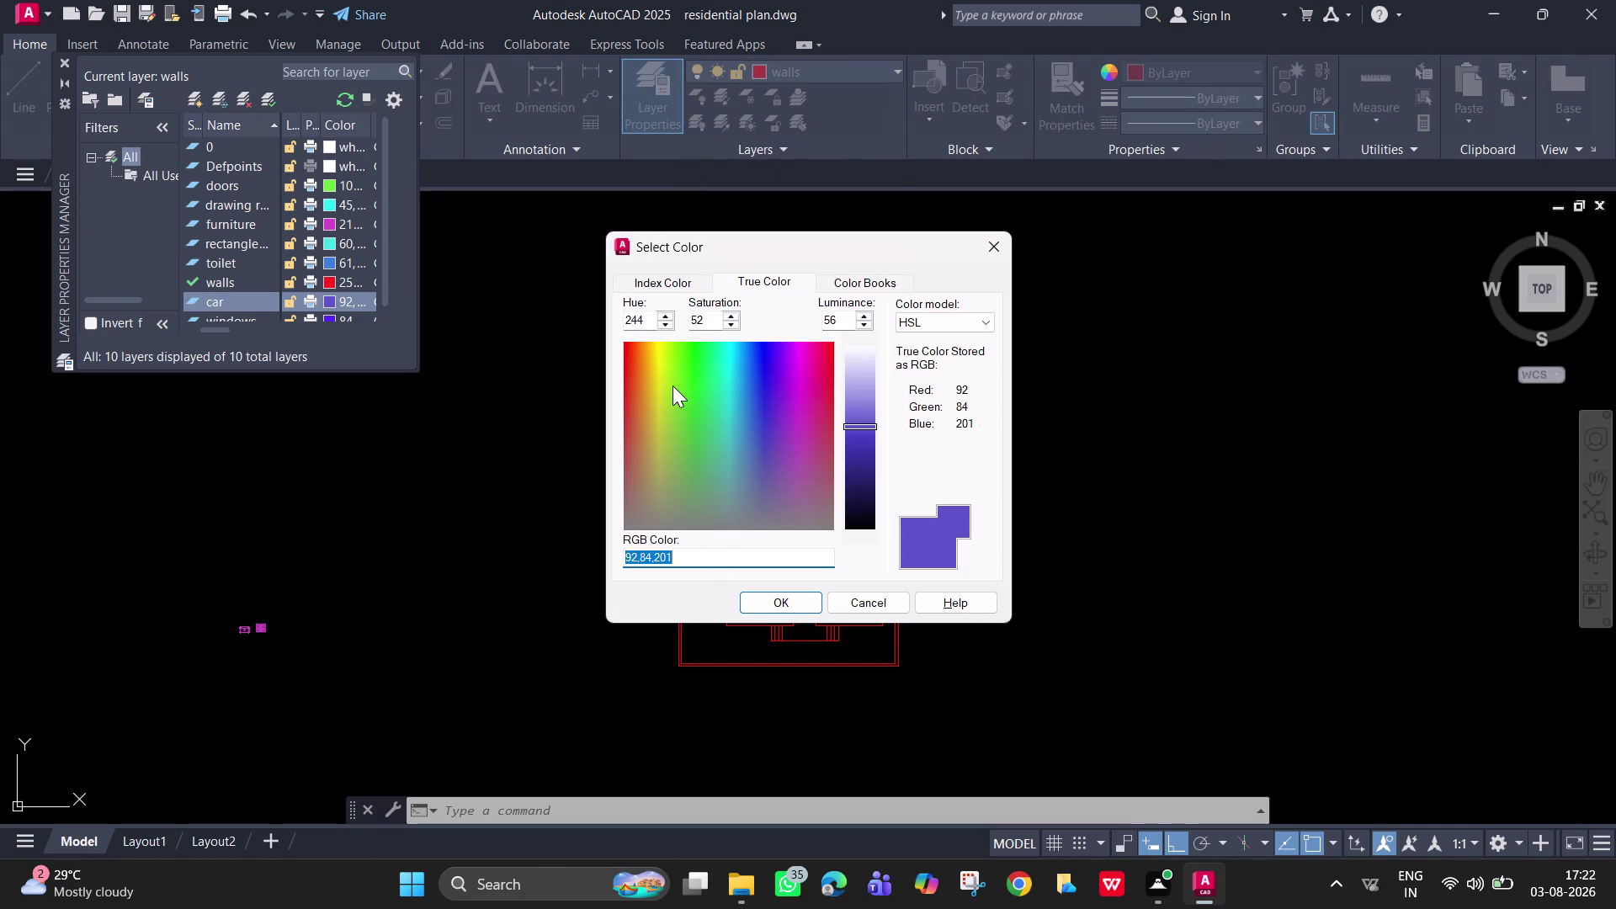
drag(673, 385, 680, 348)
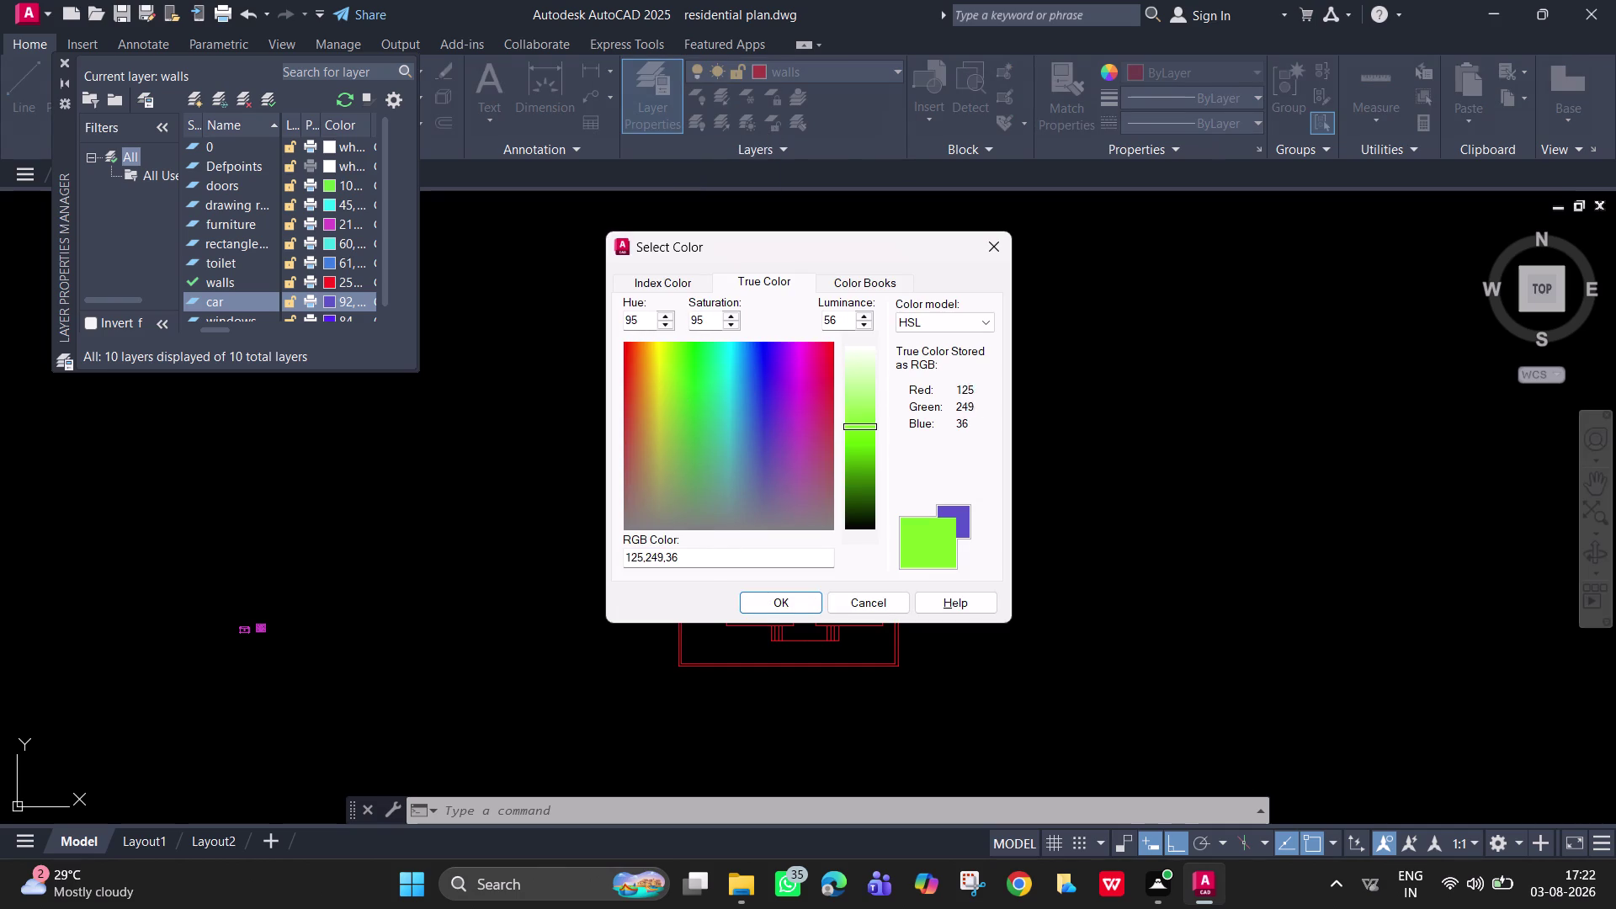
drag(680, 348, 659, 358)
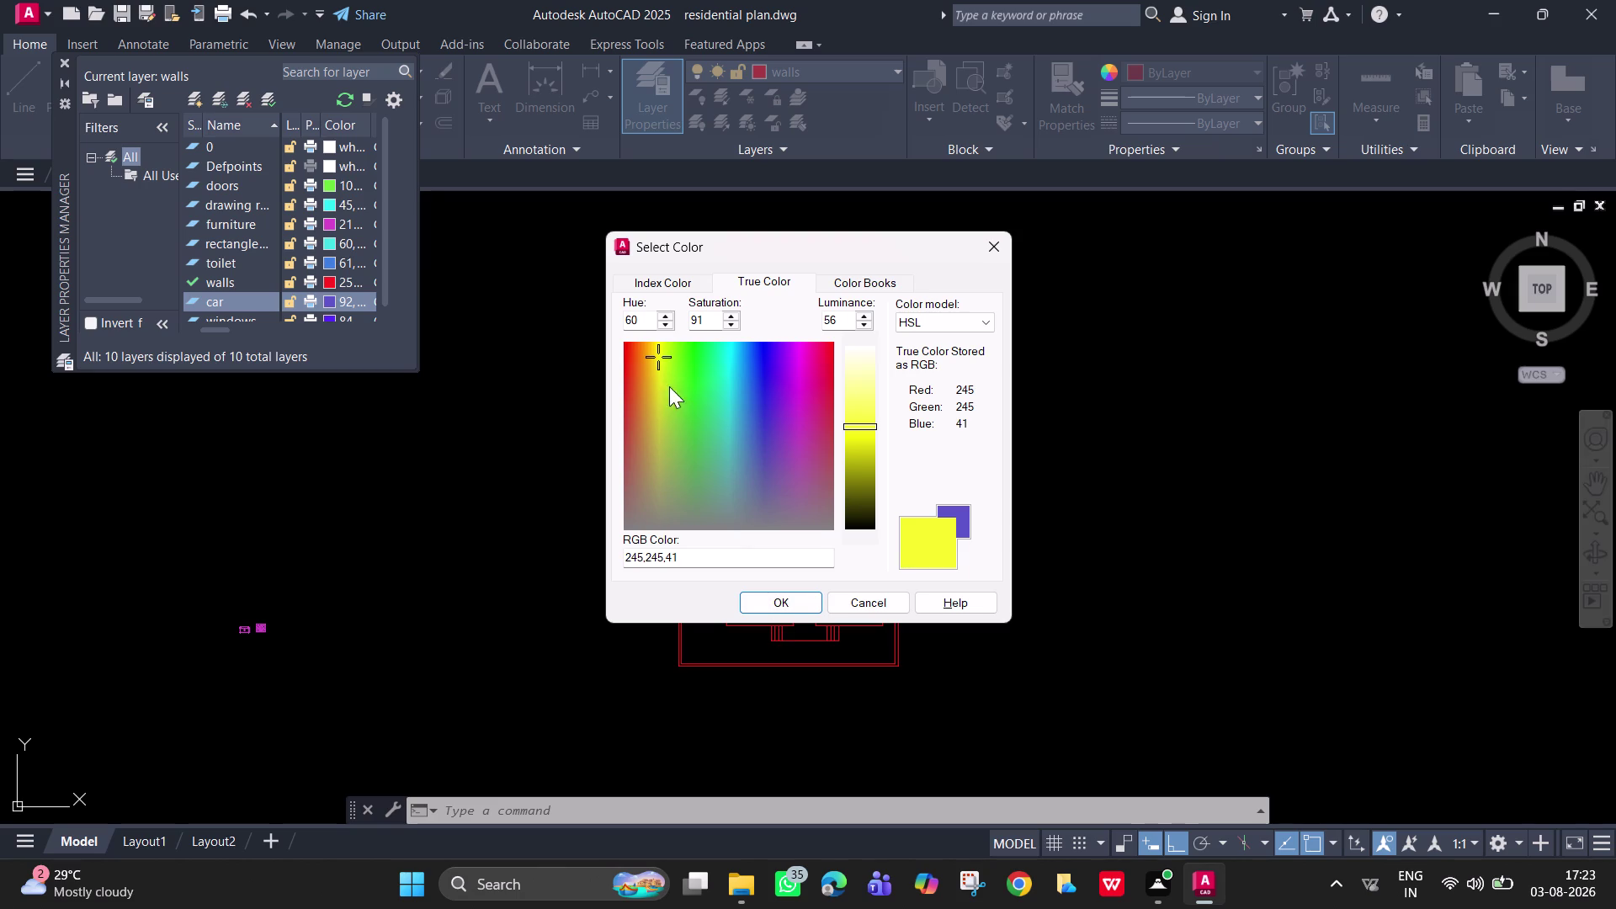
drag(650, 377, 660, 393)
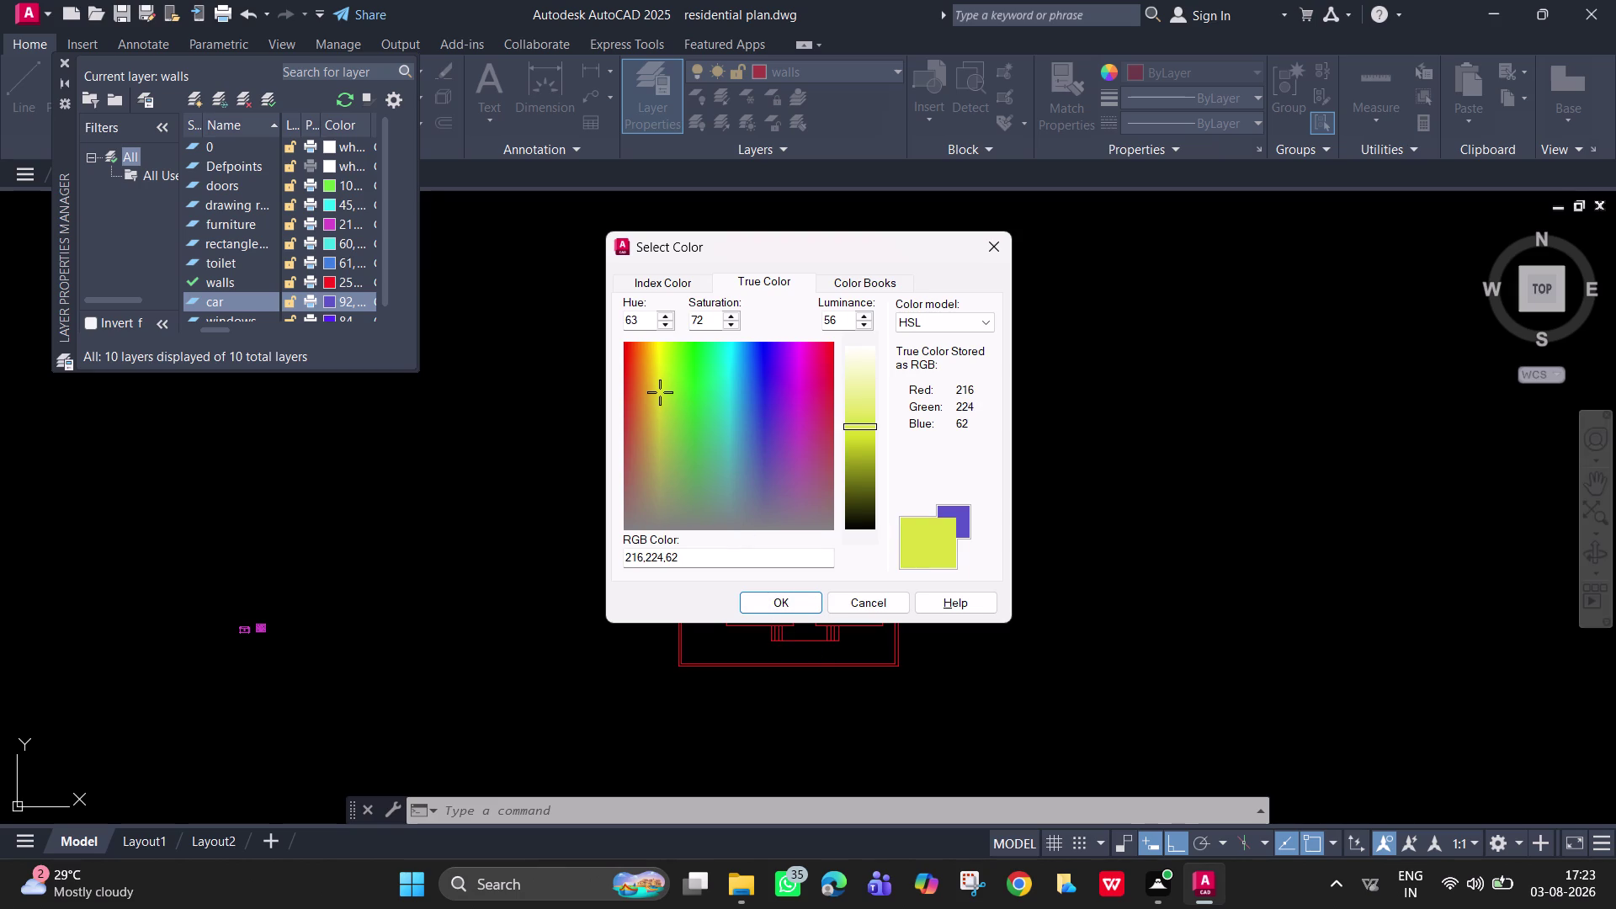
click(797, 602)
scroll(up, 3)
click(827, 69)
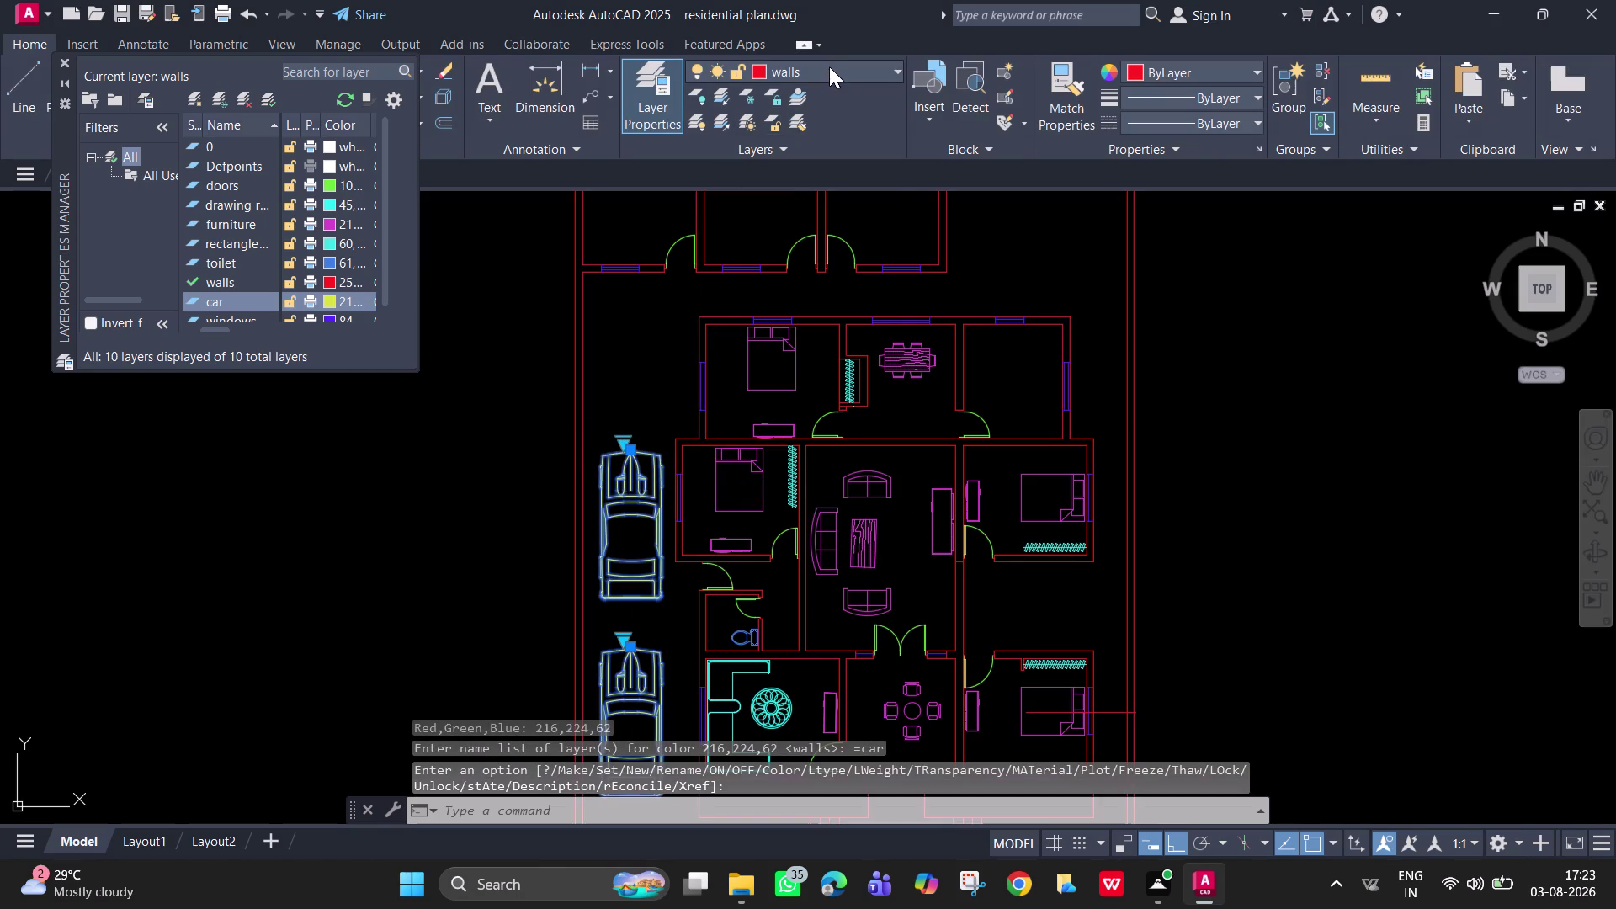
click(834, 116)
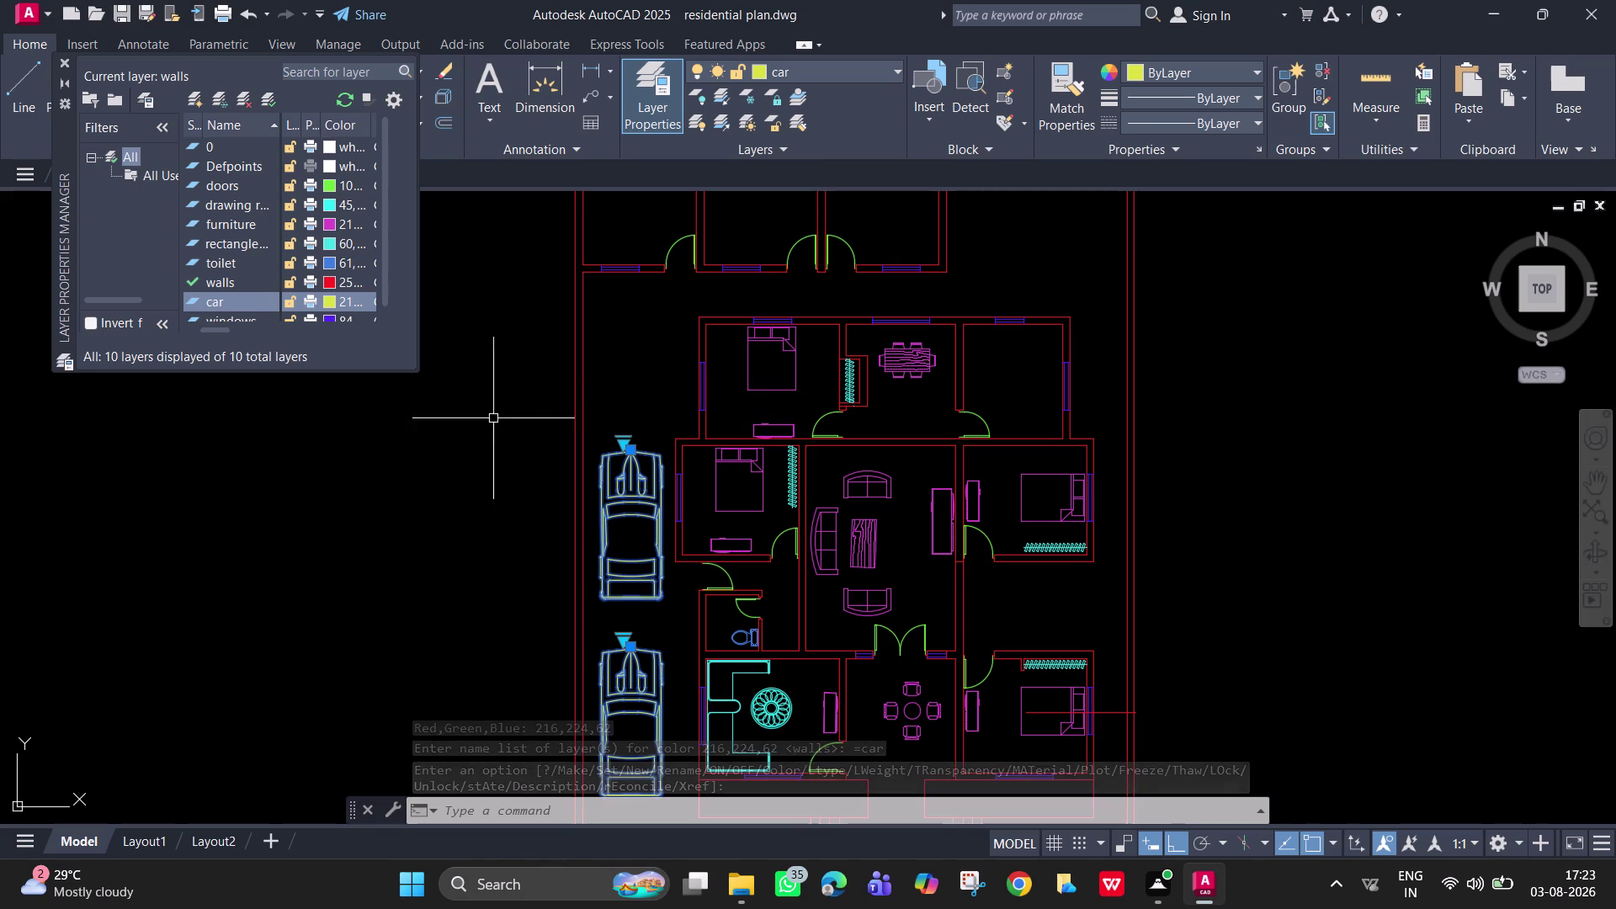
Pan to the stray sink and stove symbols and window-select both.
key(Escape)
scroll(down, 3)
middle_drag(558, 473, 664, 309)
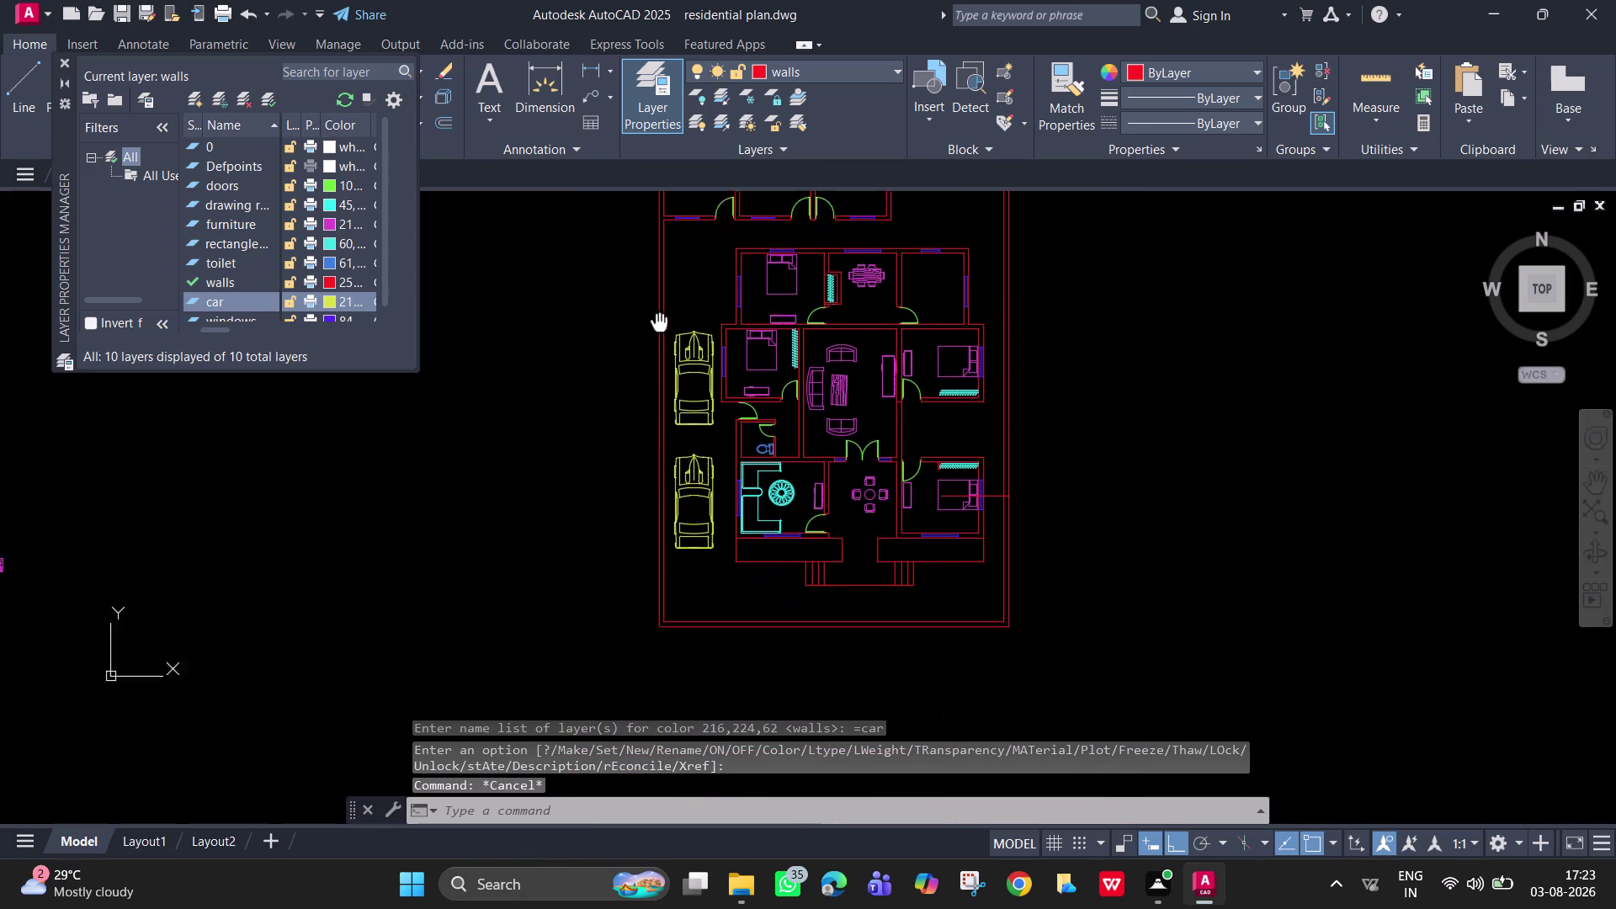
middle_drag(665, 309, 665, 305)
scroll(up, 3)
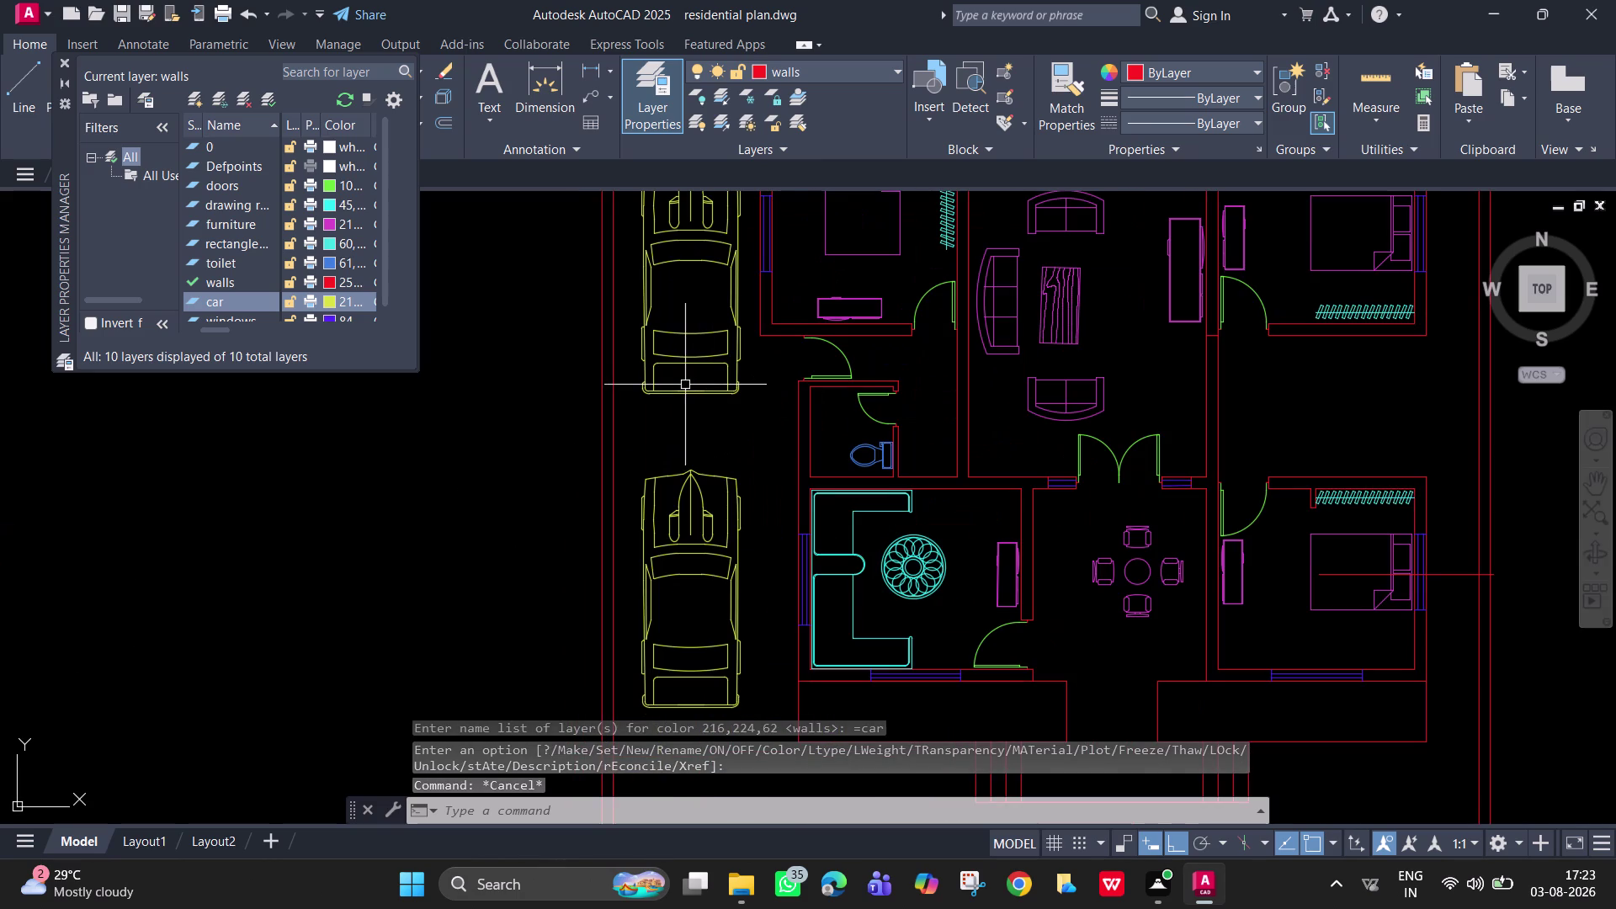
scroll(down, 3)
scroll(down, 3)
scroll(down, 3)
middle_drag(635, 439, 768, 413)
scroll(up, 3)
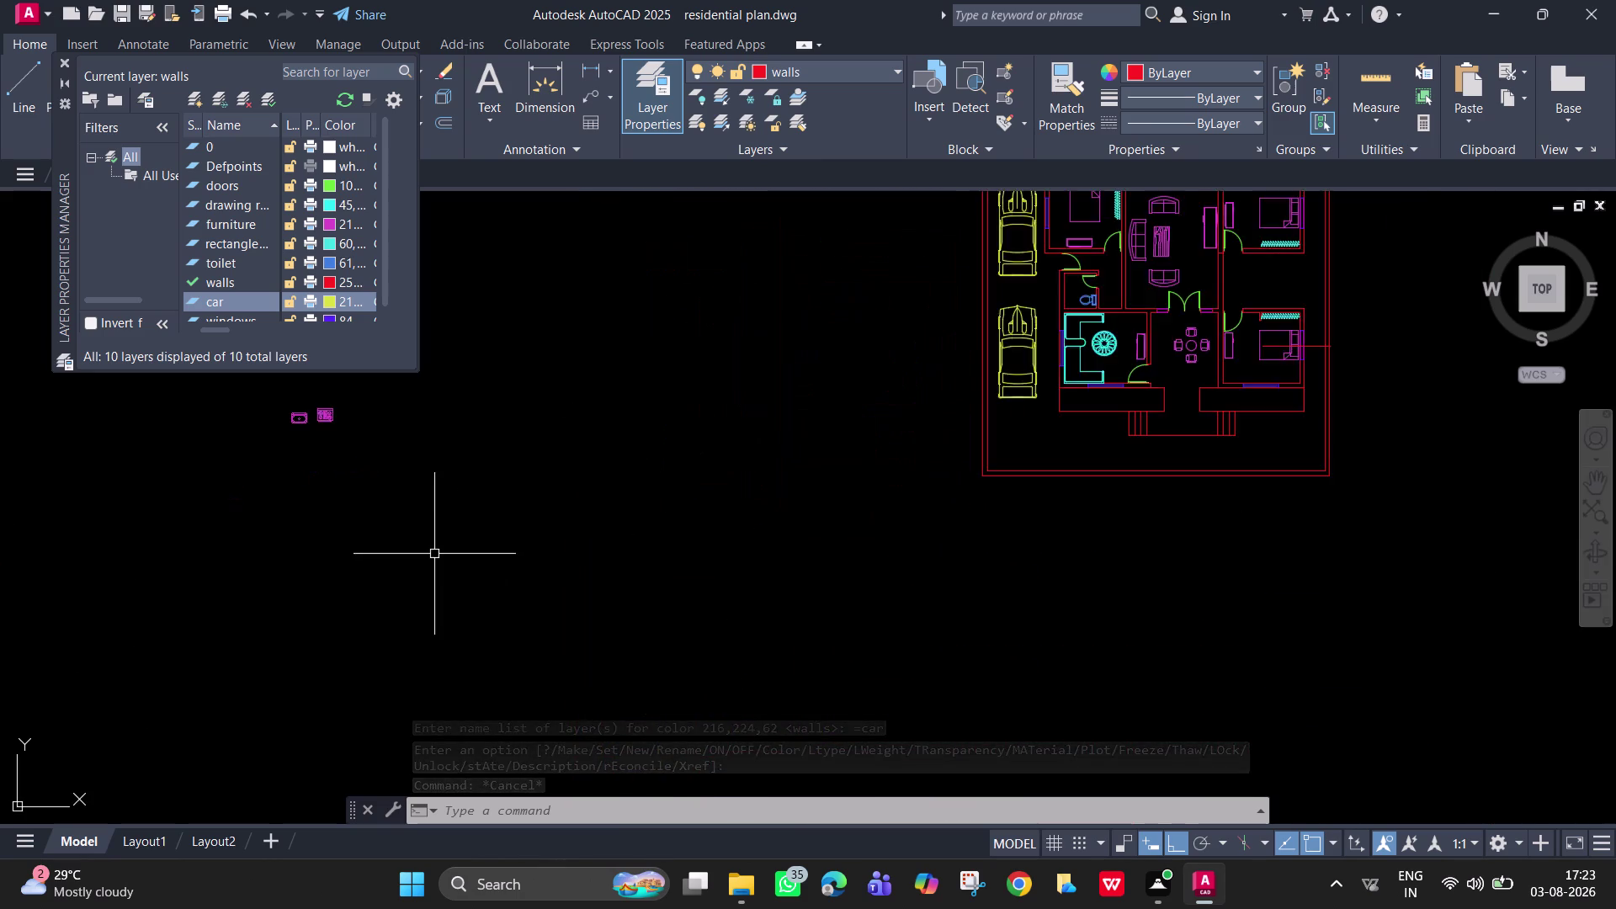
scroll(up, 3)
middle_drag(419, 526, 715, 694)
drag(584, 533, 555, 521)
click(472, 484)
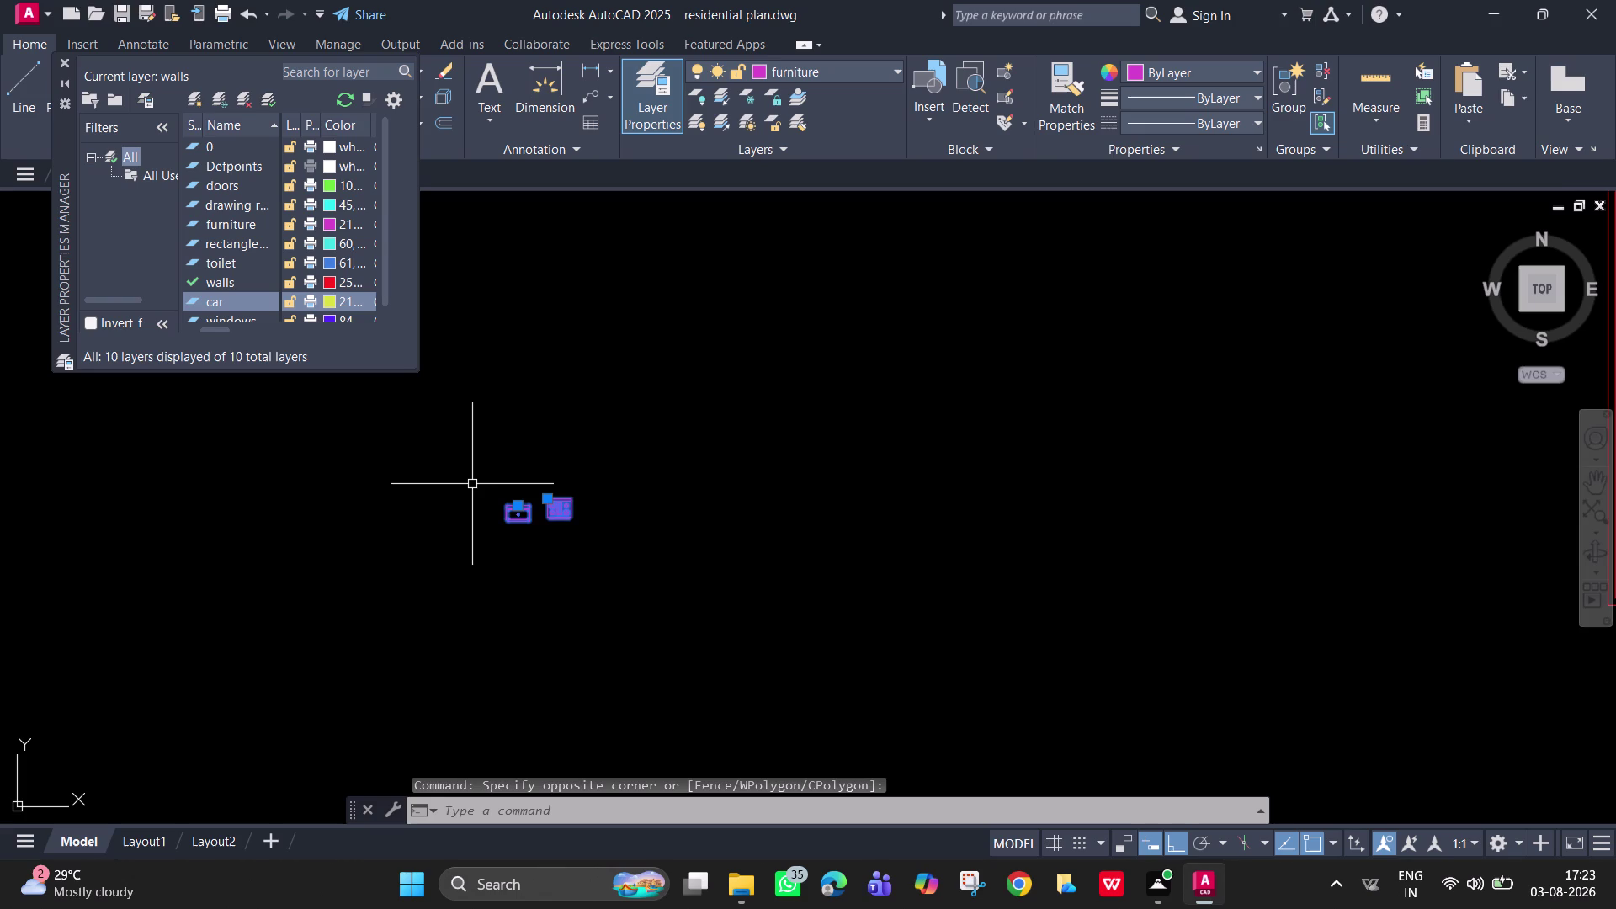
Start moving the two symbols from a base point, with Ortho off, toward the upper rooms.
key(m)
key(Return)
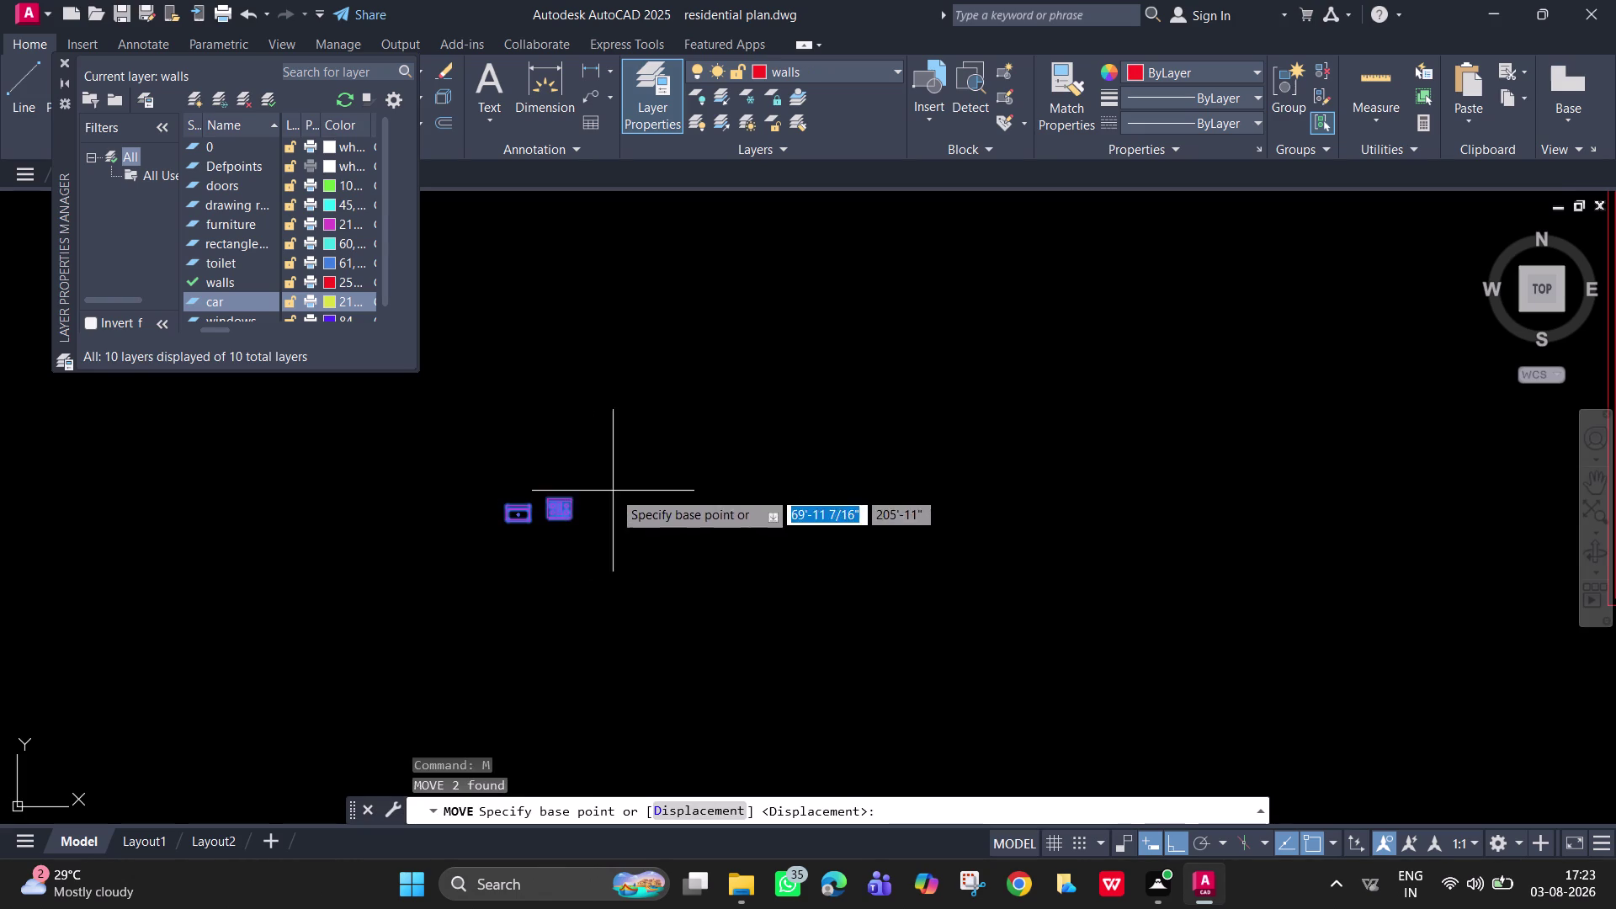
click(564, 518)
scroll(down, 3)
middle_drag(1072, 306, 722, 480)
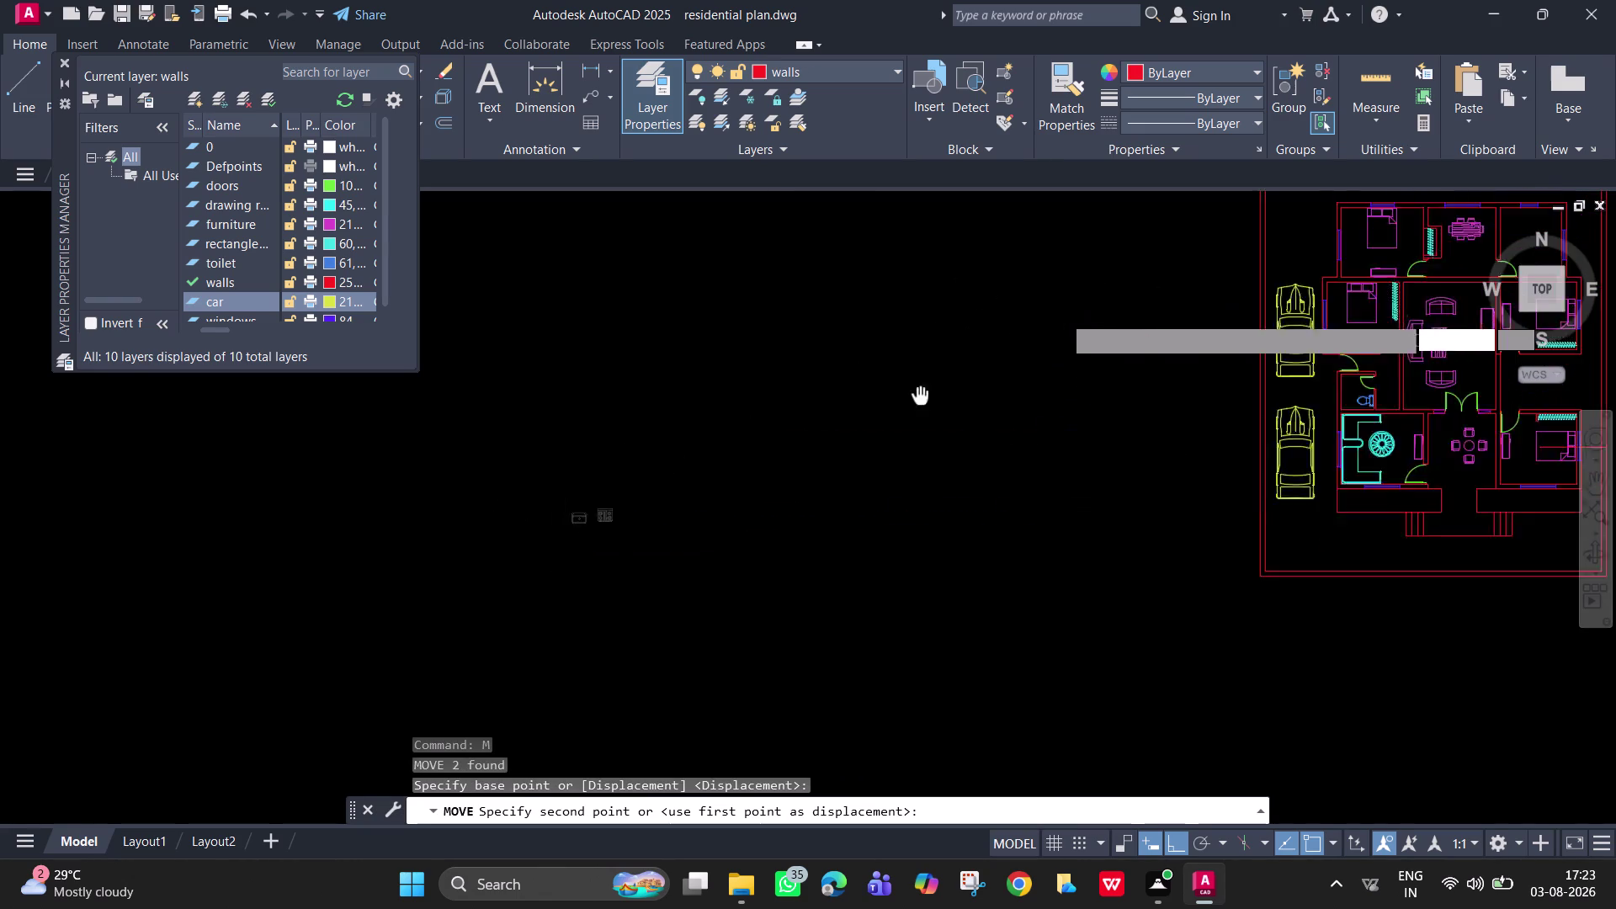
middle_drag(722, 480, 603, 529)
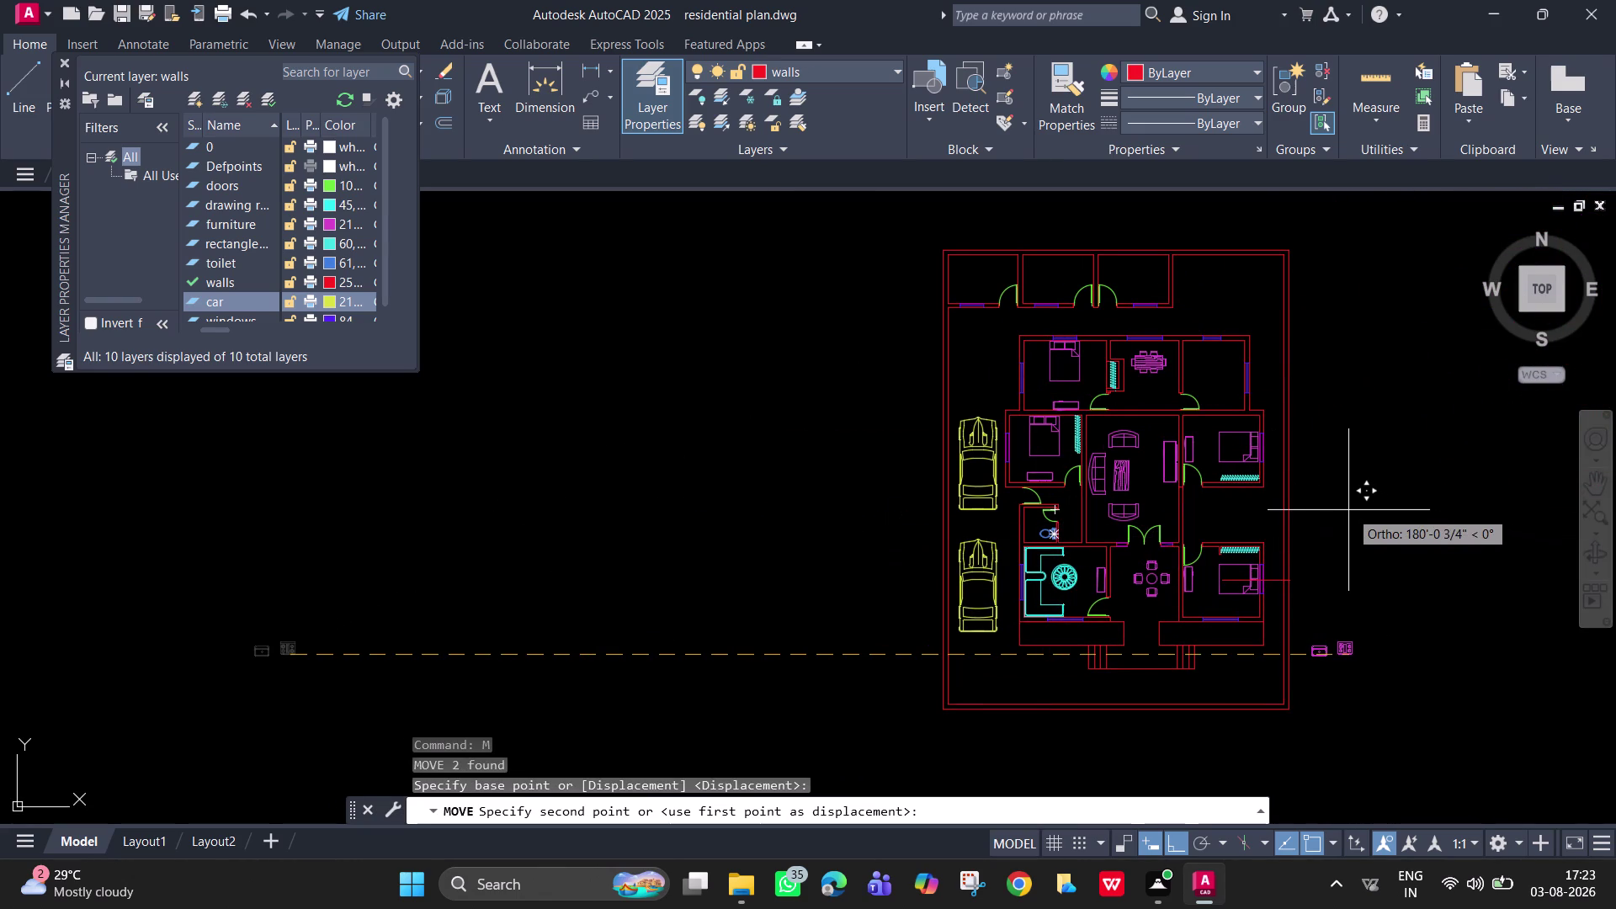
key(F8)
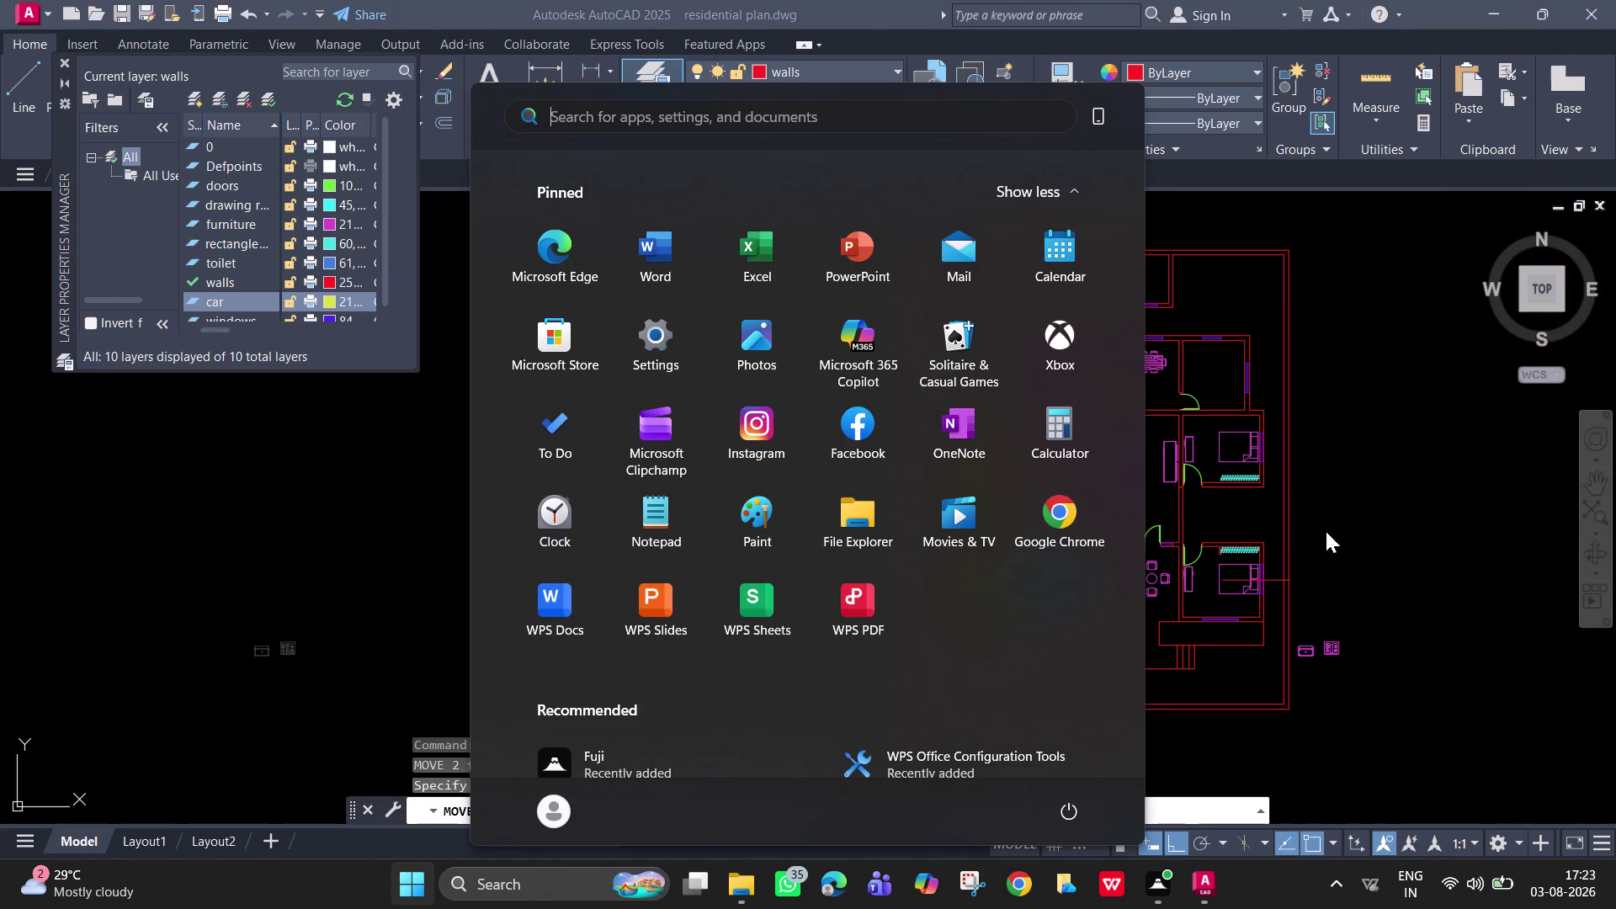
click(1313, 495)
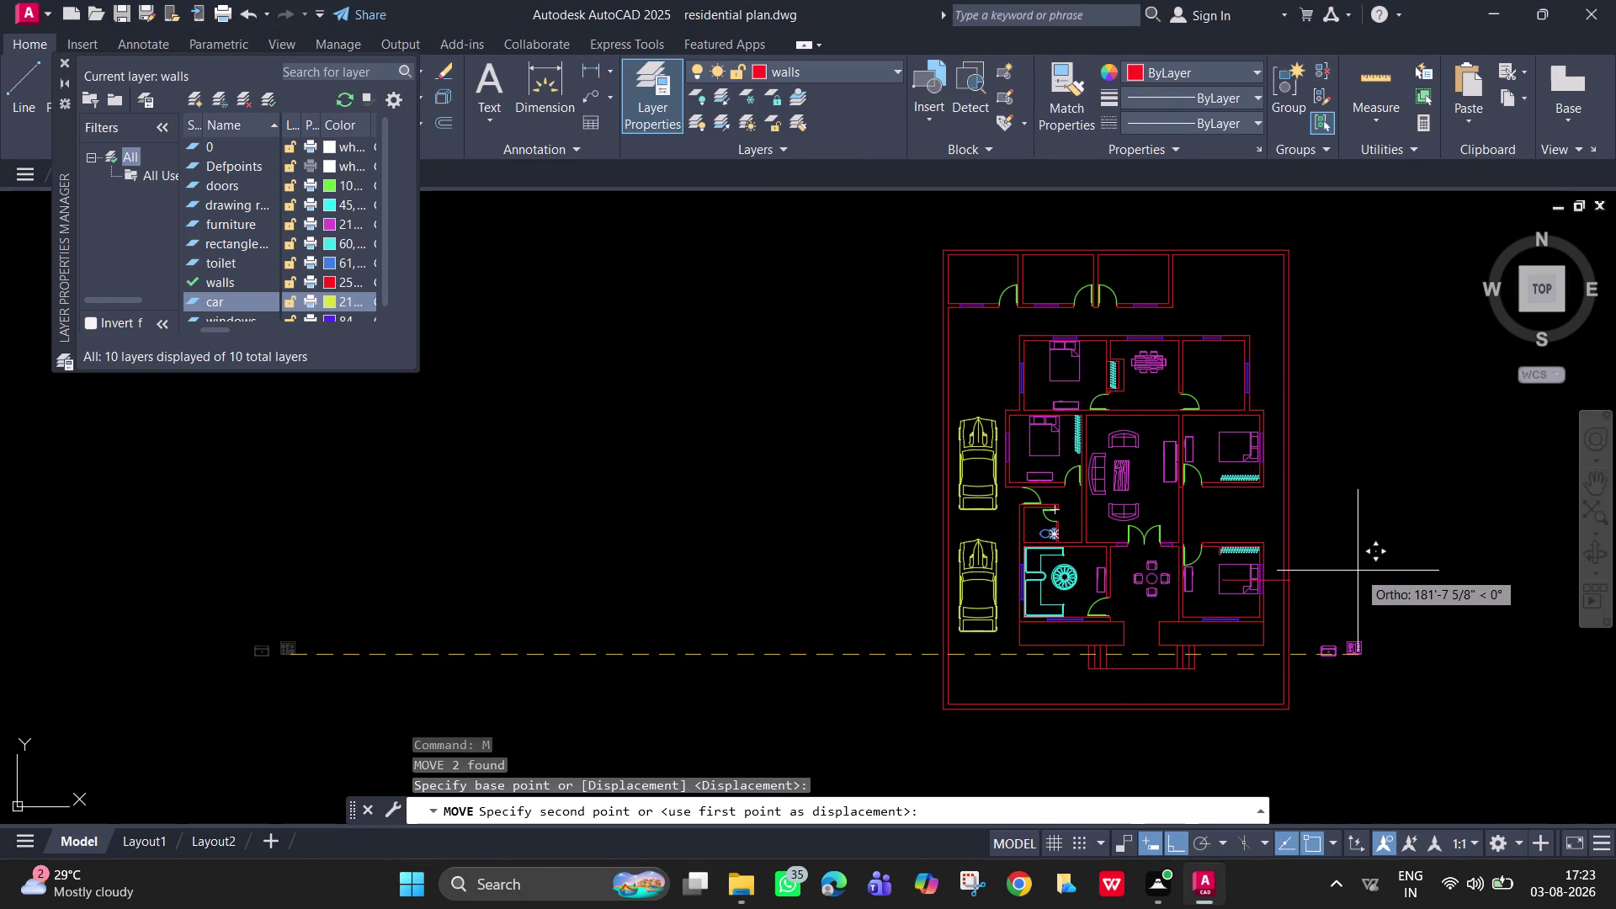
key(F8)
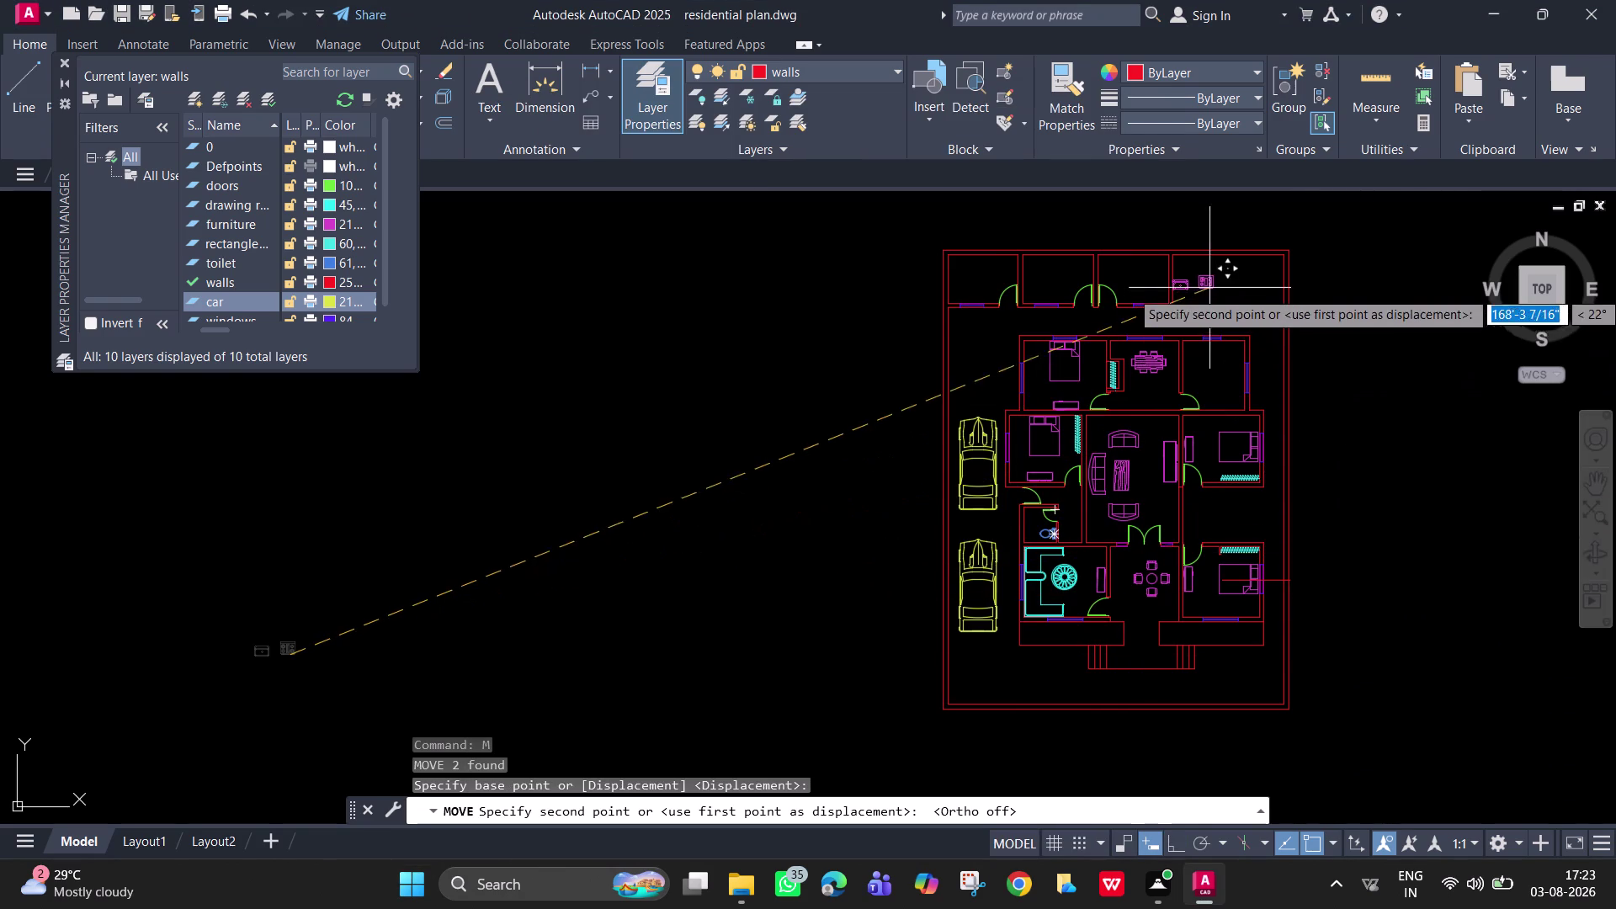
scroll(up, 3)
scroll(up, 3)
scroll(down, 3)
middle_drag(1239, 276, 1257, 418)
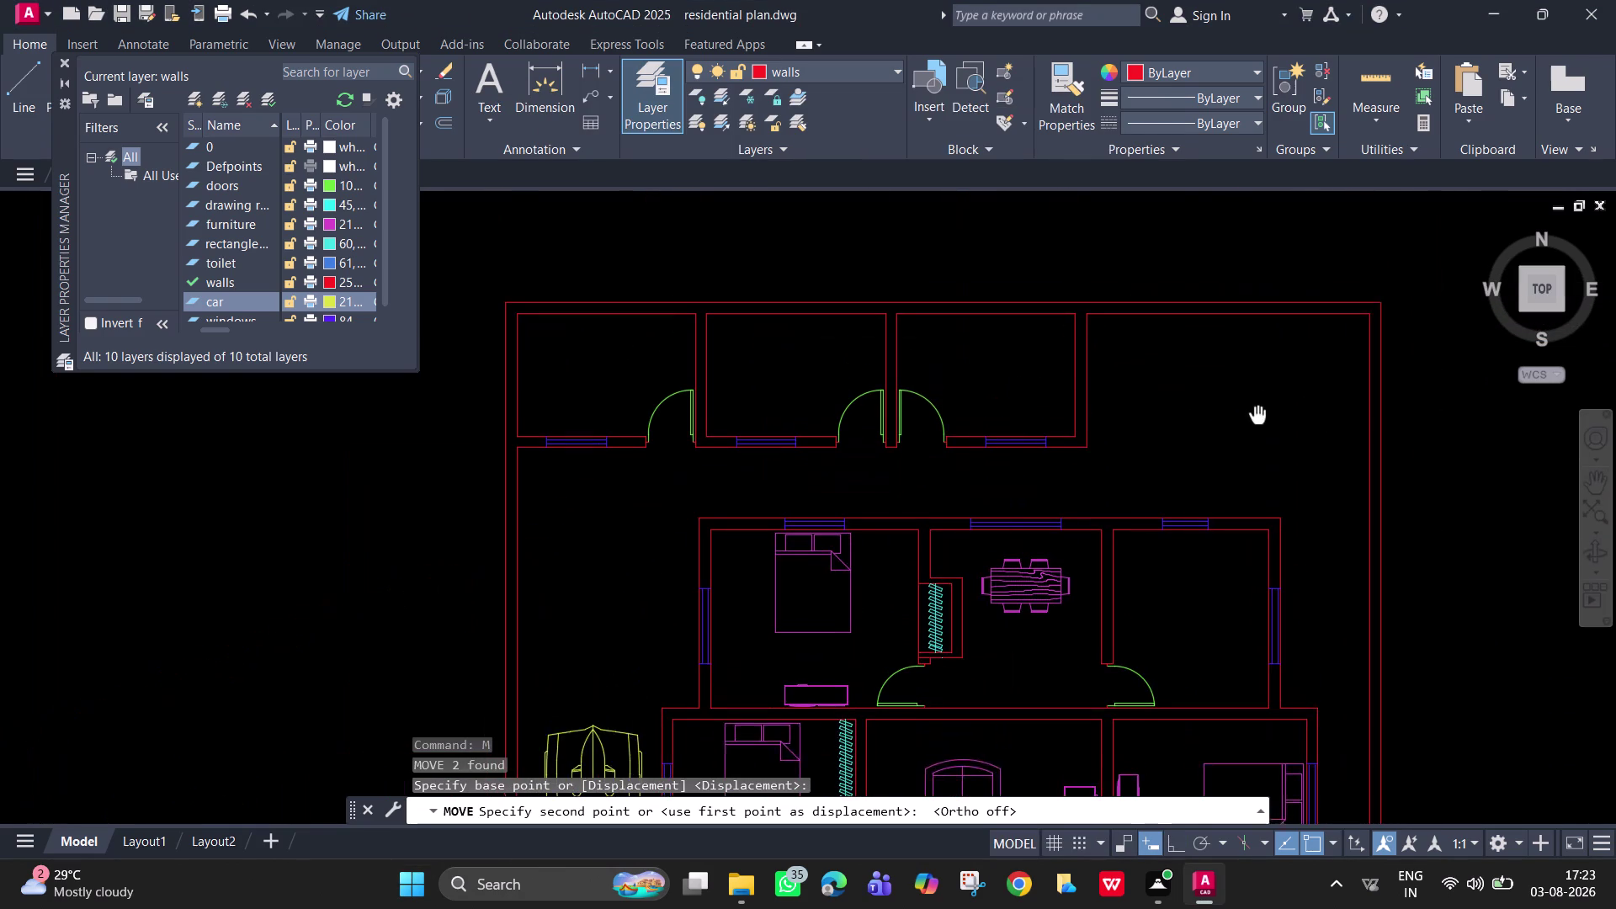
middle_drag(1258, 417, 1257, 423)
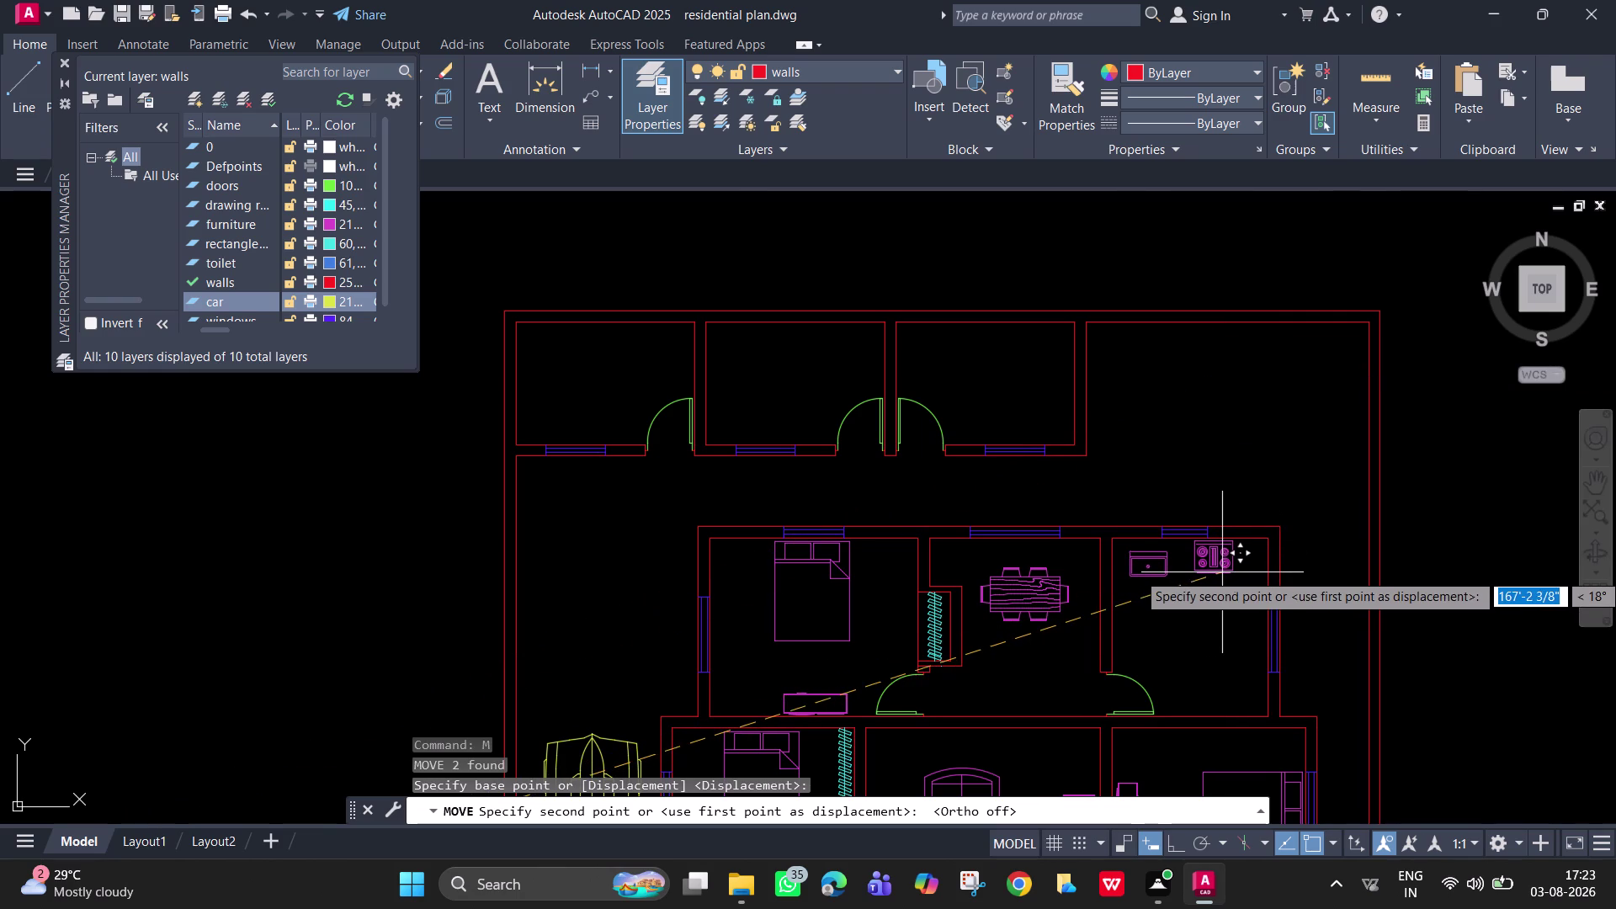
Drop the sink and stove symbols into the top-right room.
click(1222, 572)
scroll(up, 3)
scroll(up, 3)
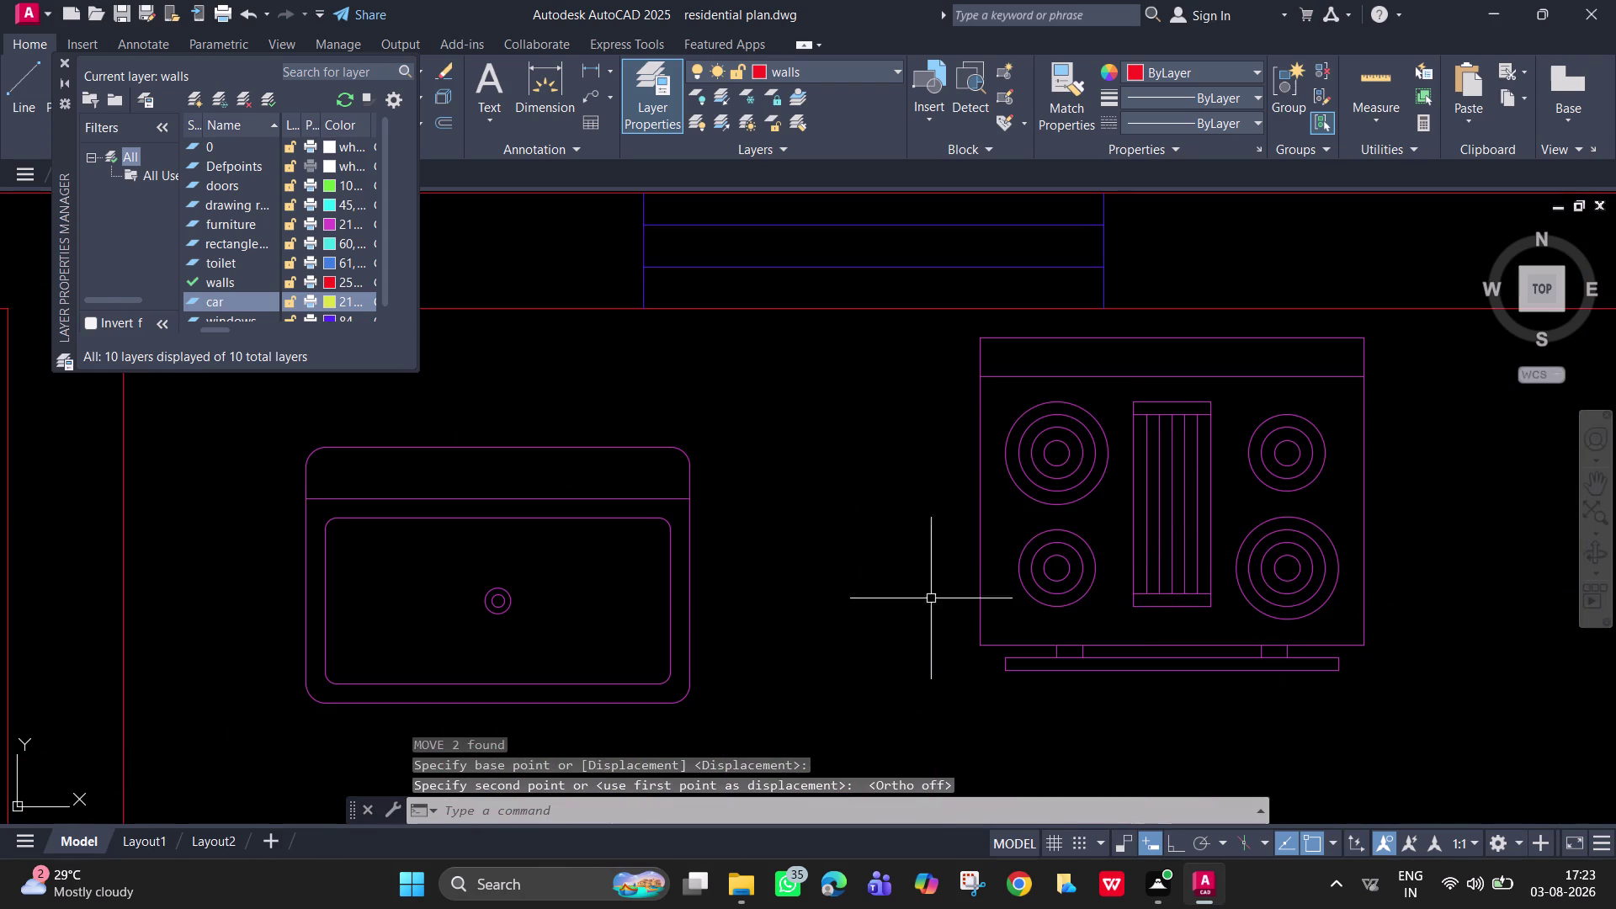
scroll(down, 3)
Move the sink on its own beside the cooktop along the top wall.
drag(757, 671, 736, 666)
click(606, 585)
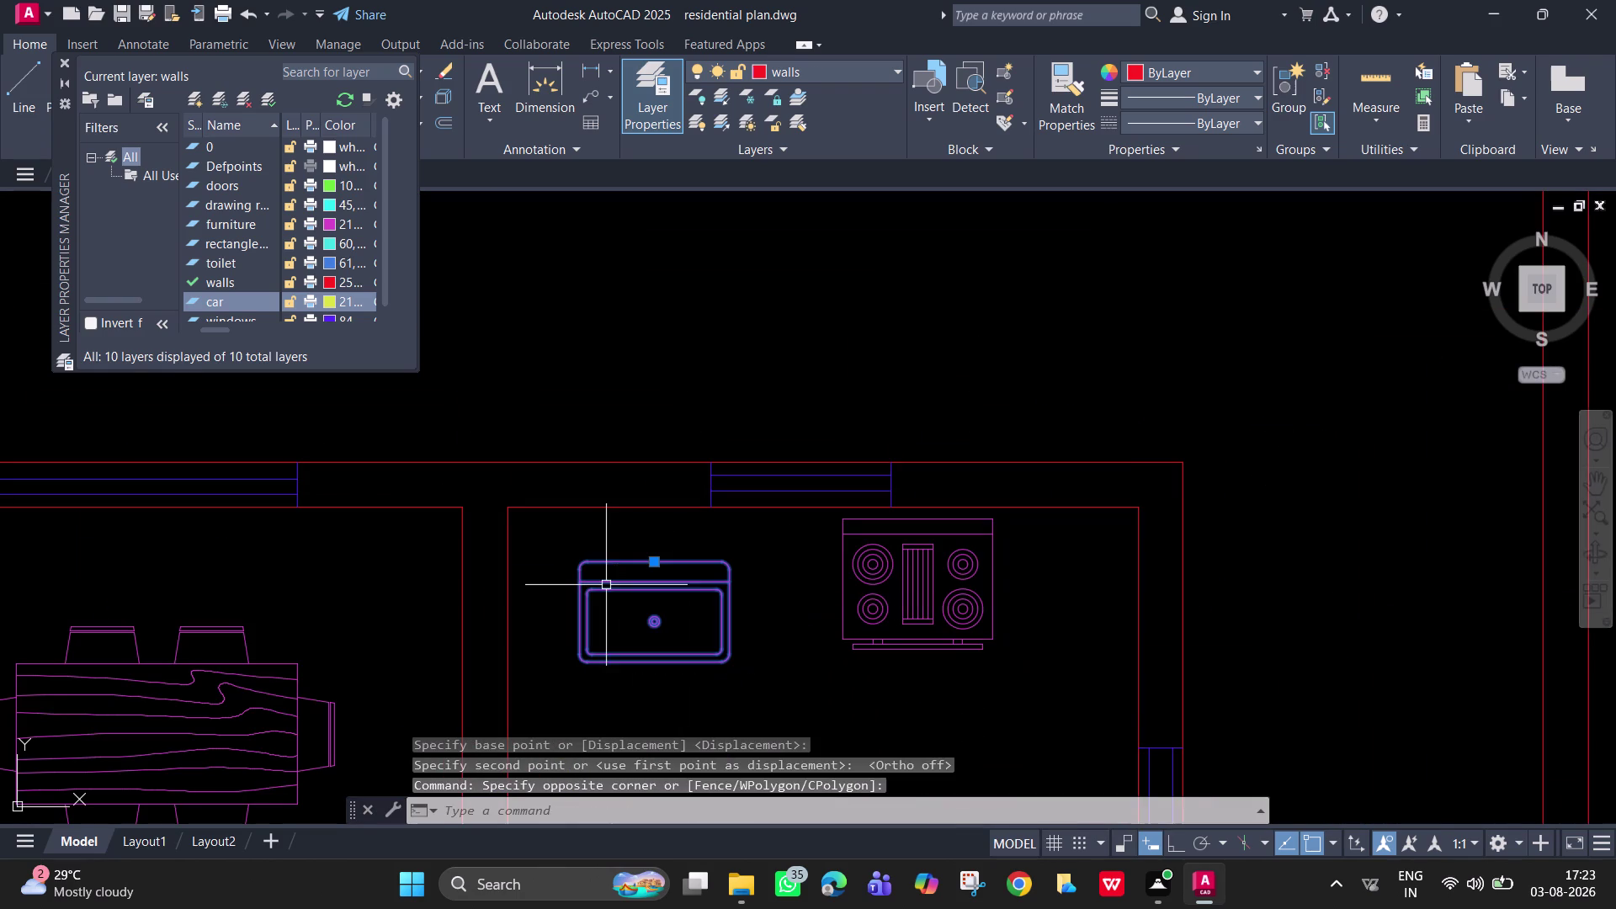
key(m)
key(space)
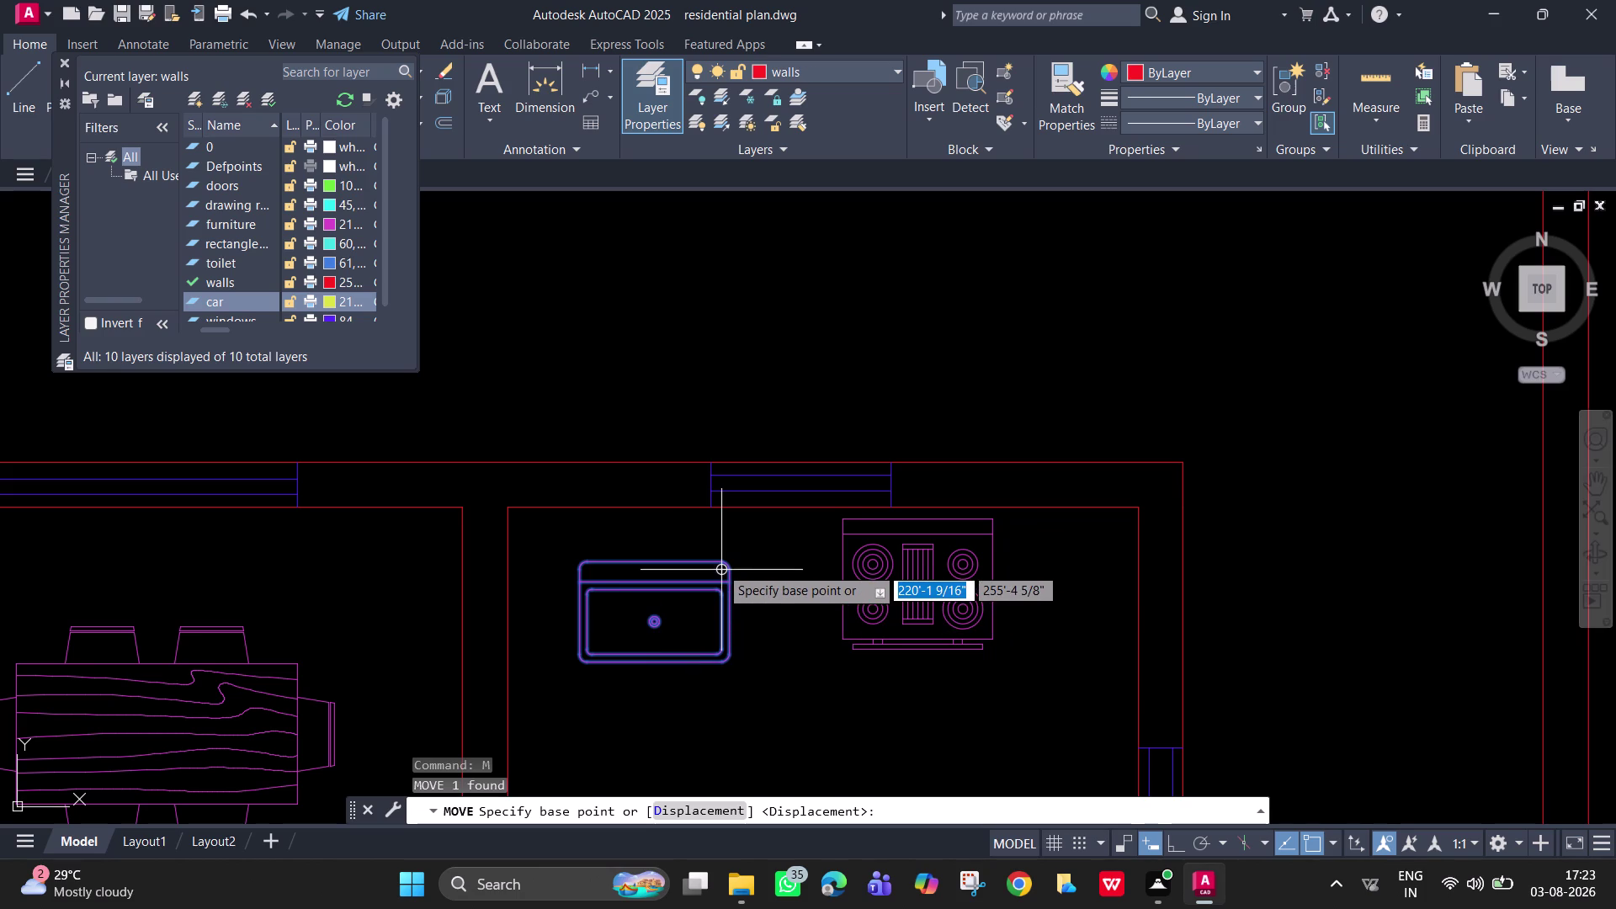
click(720, 564)
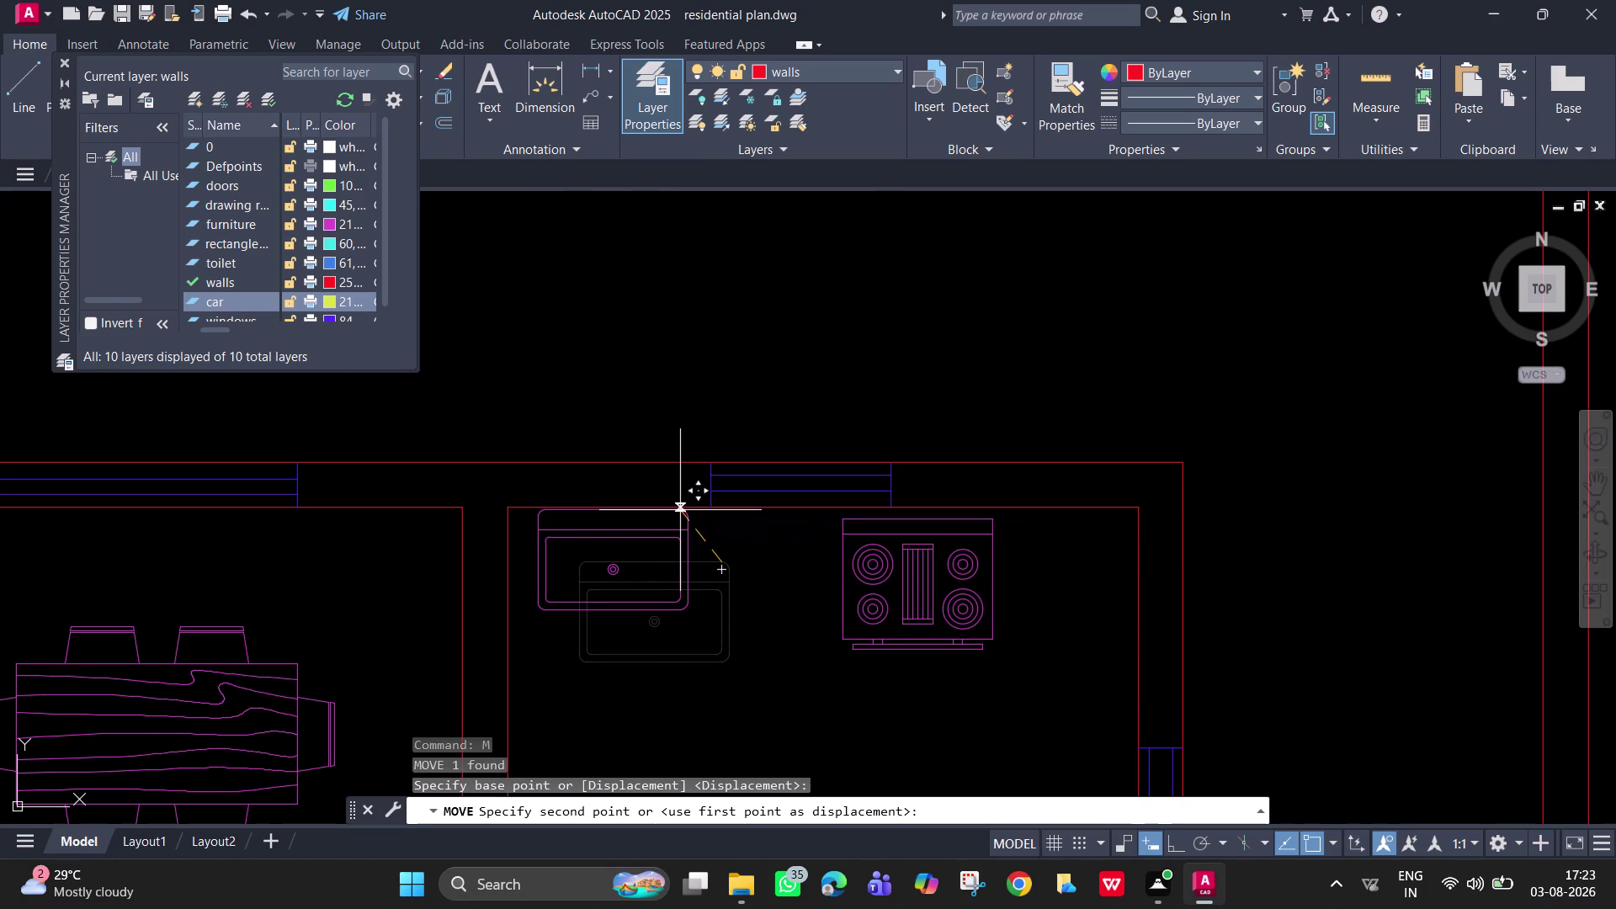
click(678, 515)
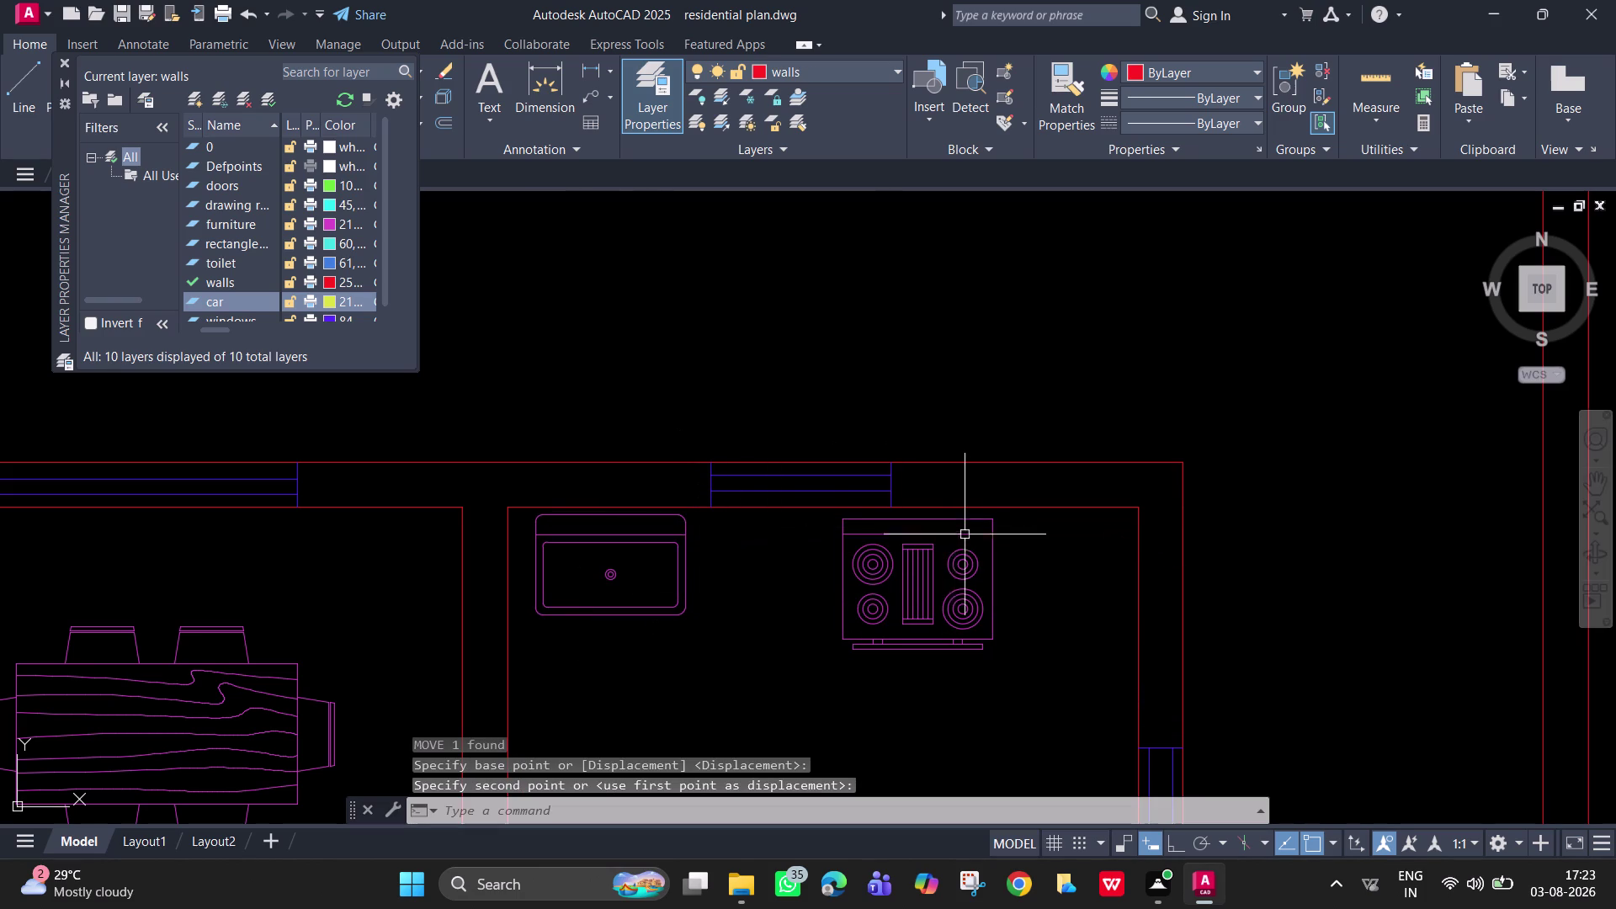
scroll(down, 3)
text(l)
key(space)
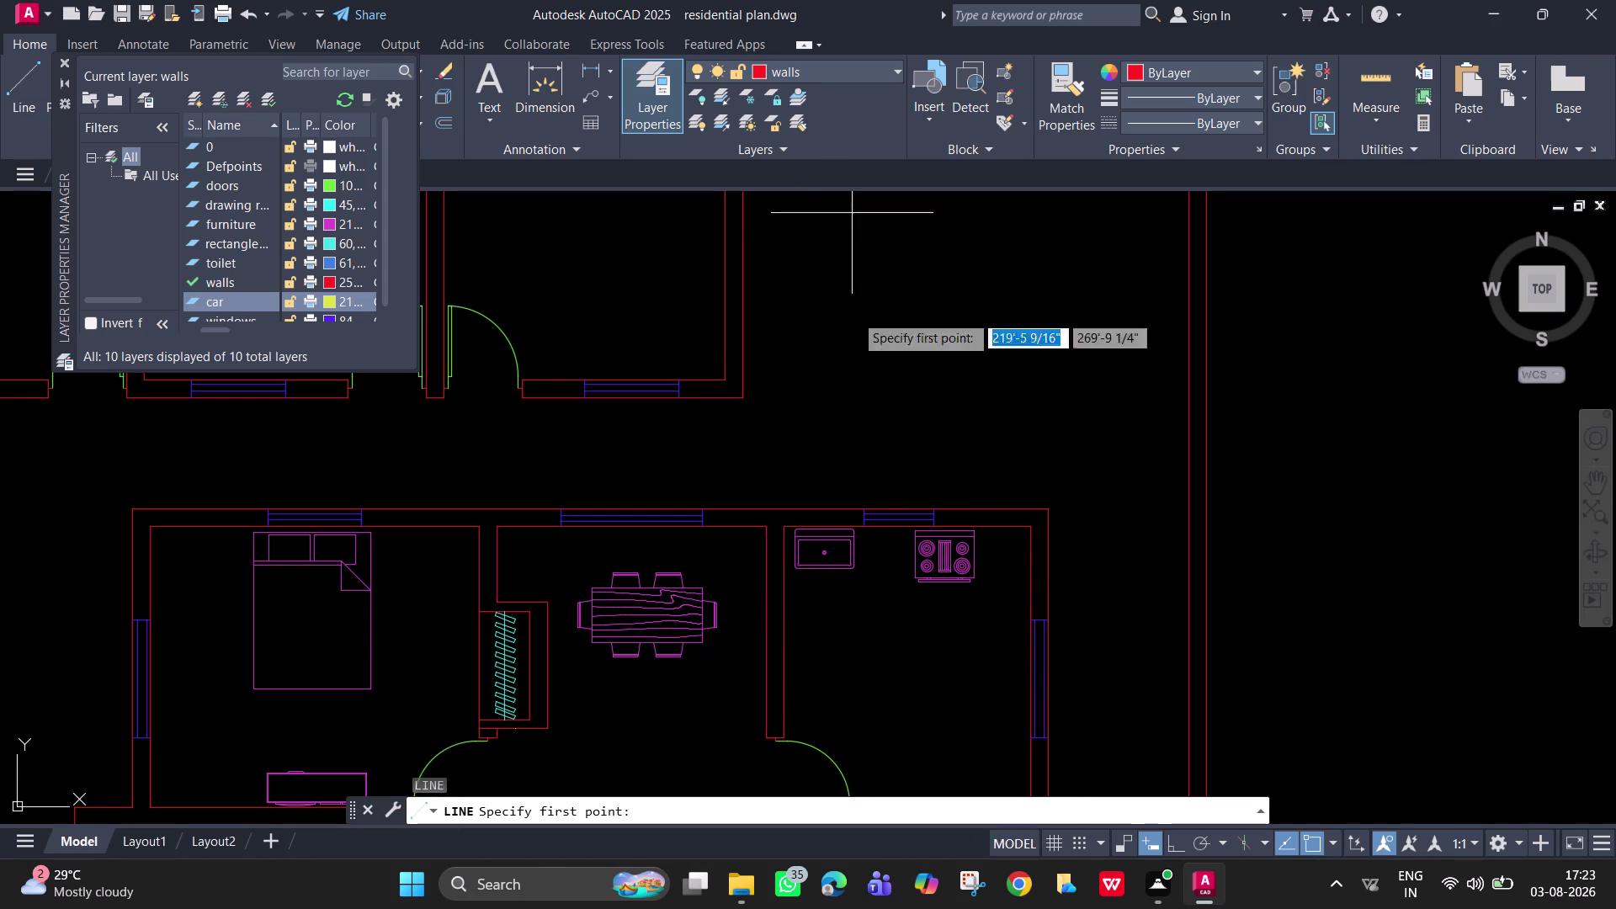
Draw the horizontal counter edge from the kitchen's left wall to near the right wall.
click(787, 583)
key(Escape)
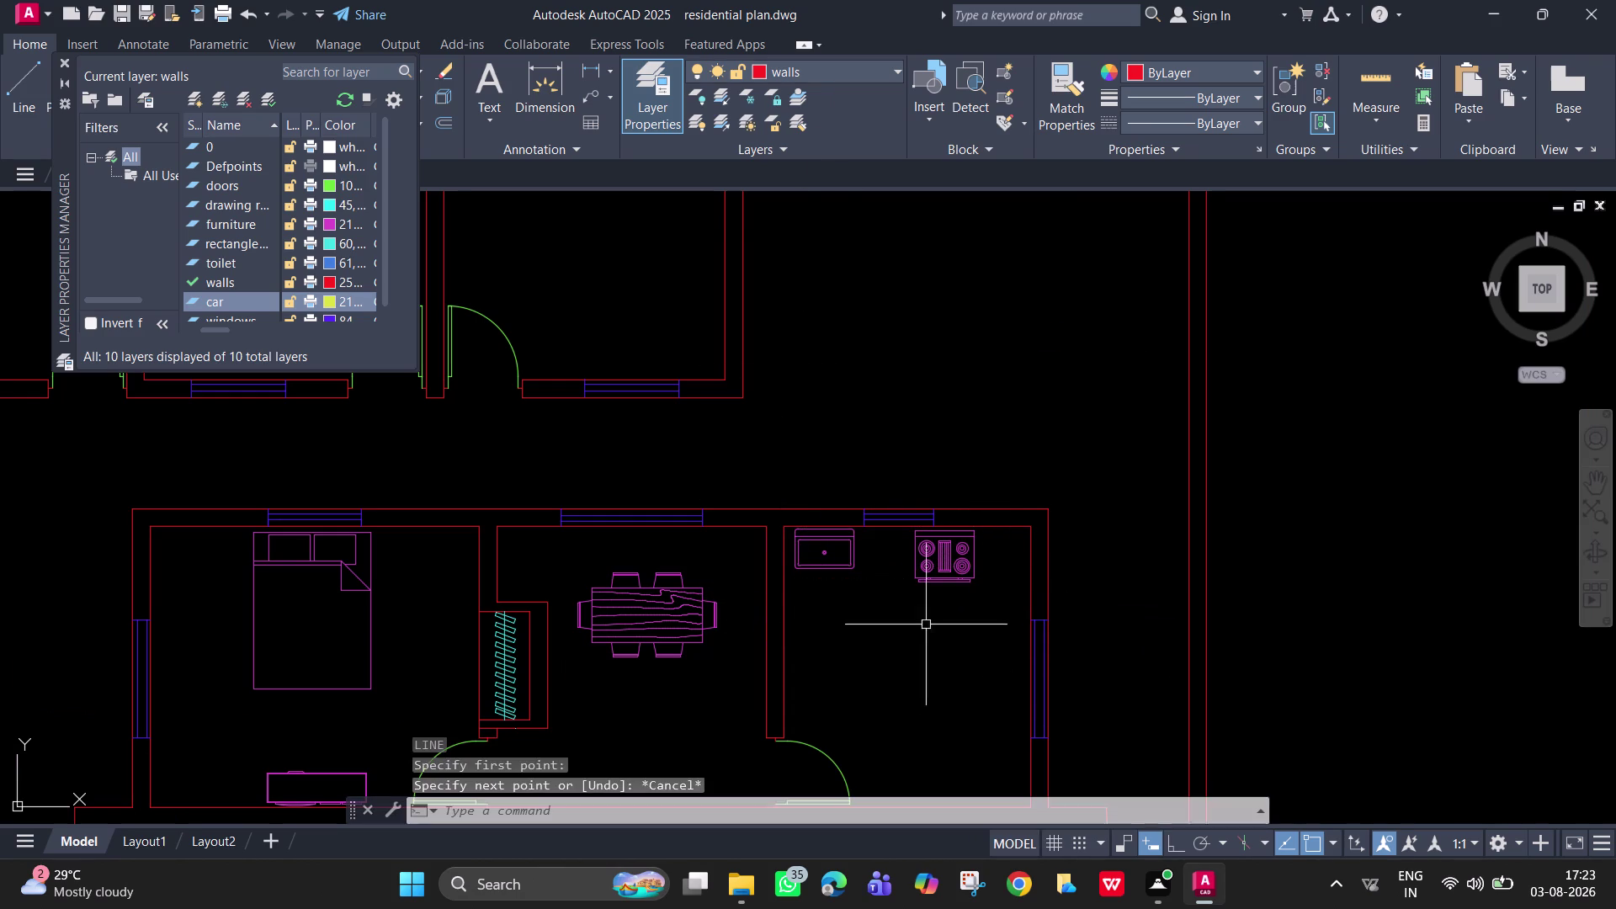
key(space)
click(780, 587)
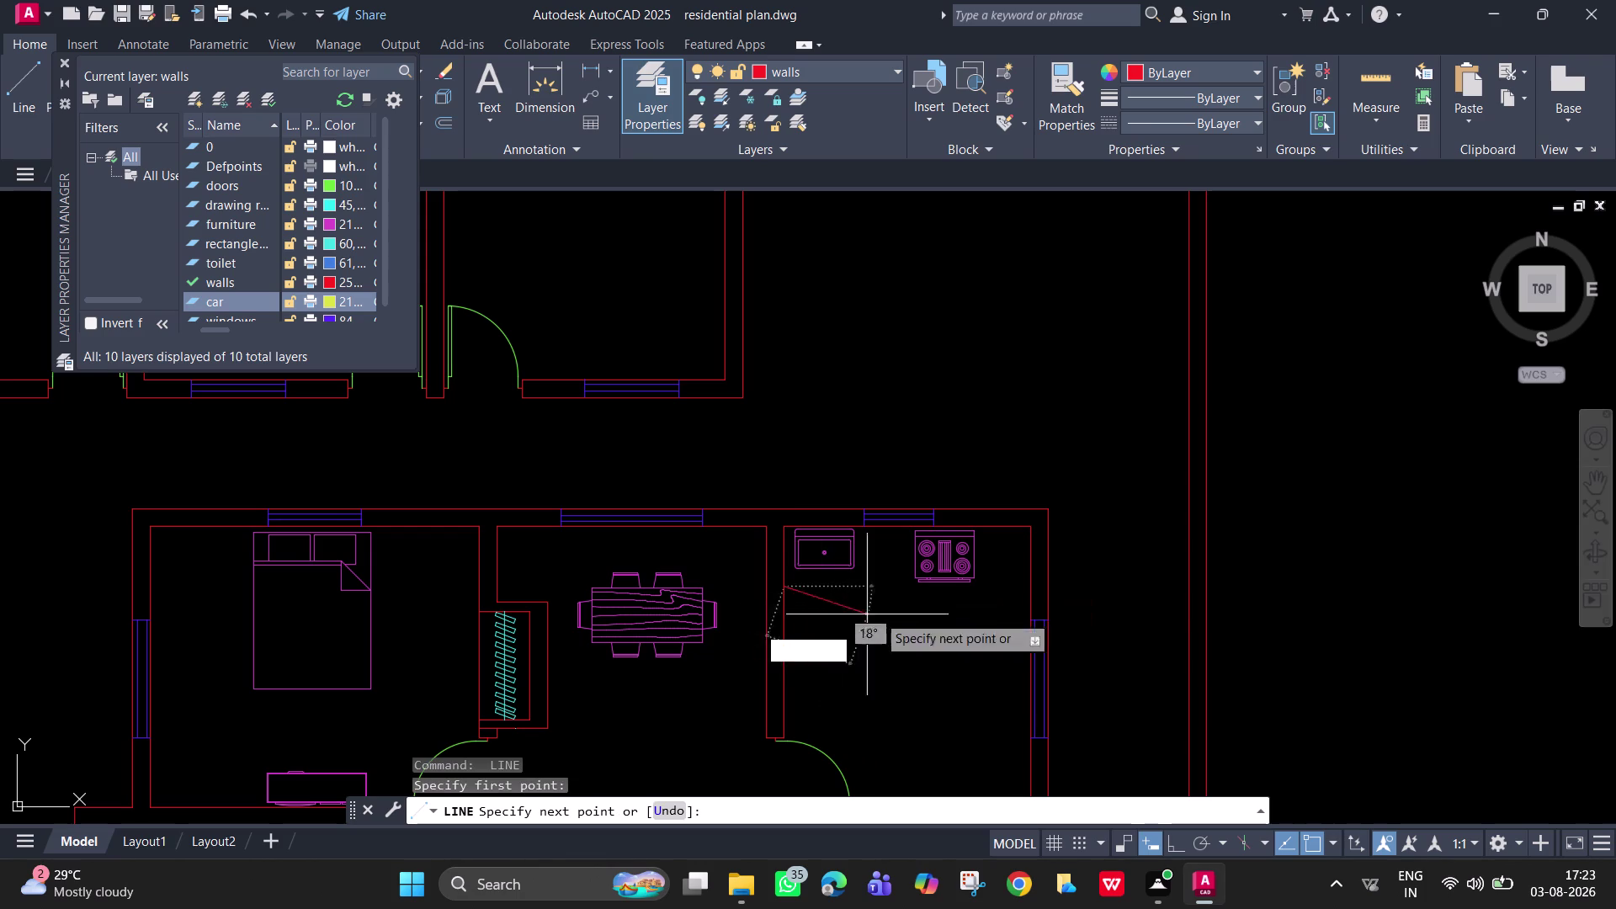
scroll(up, 3)
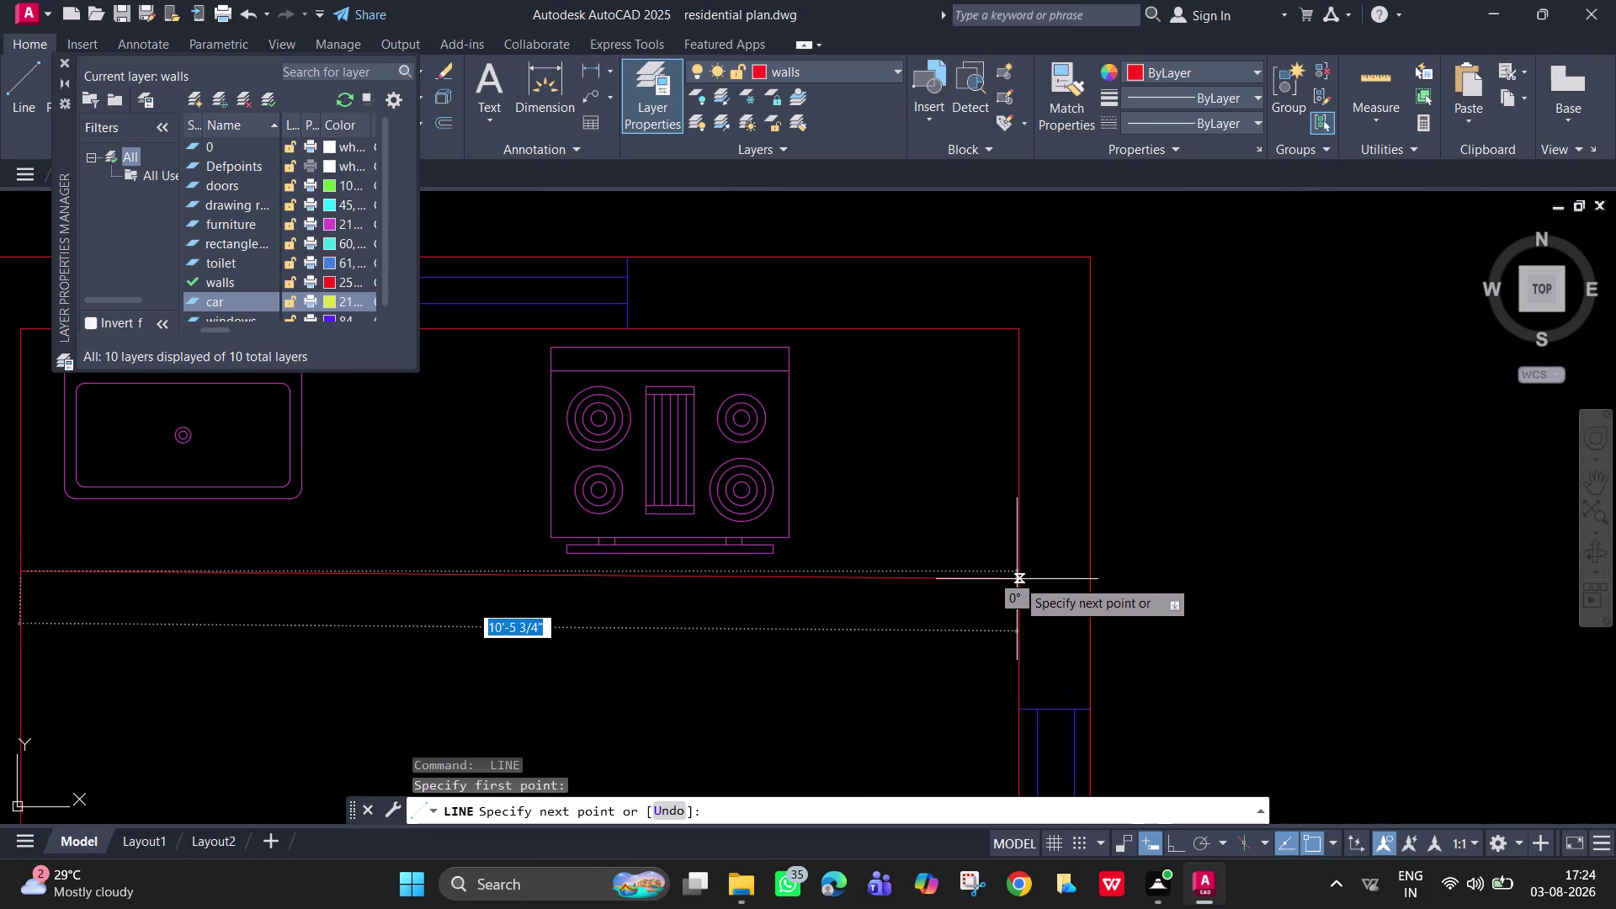
click(1017, 571)
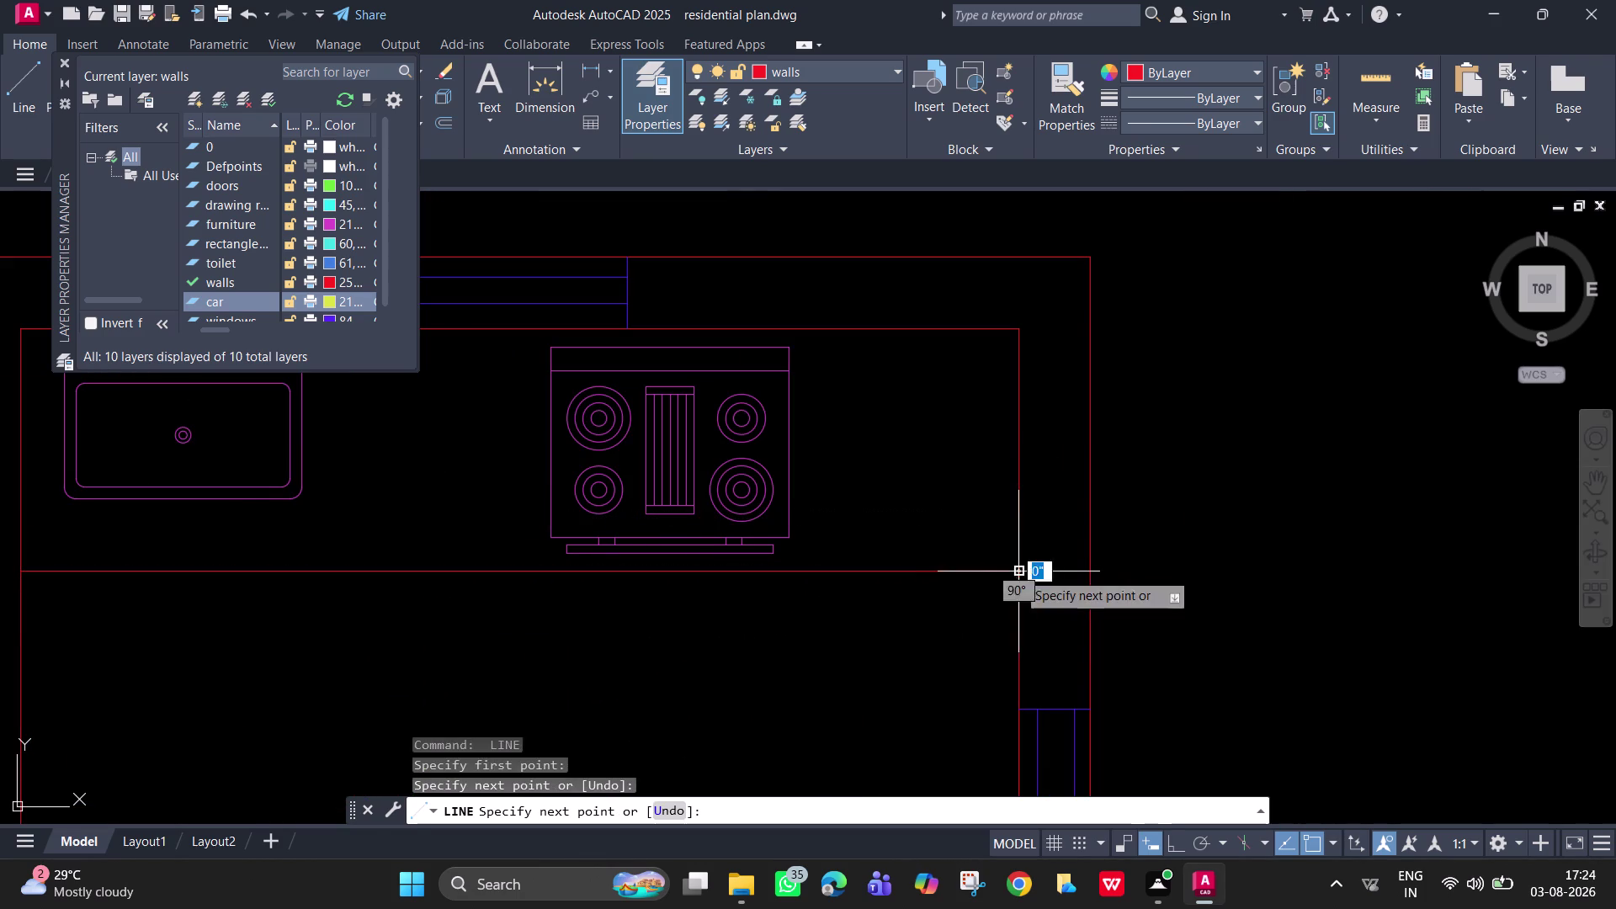
key(Escape)
scroll(down, 3)
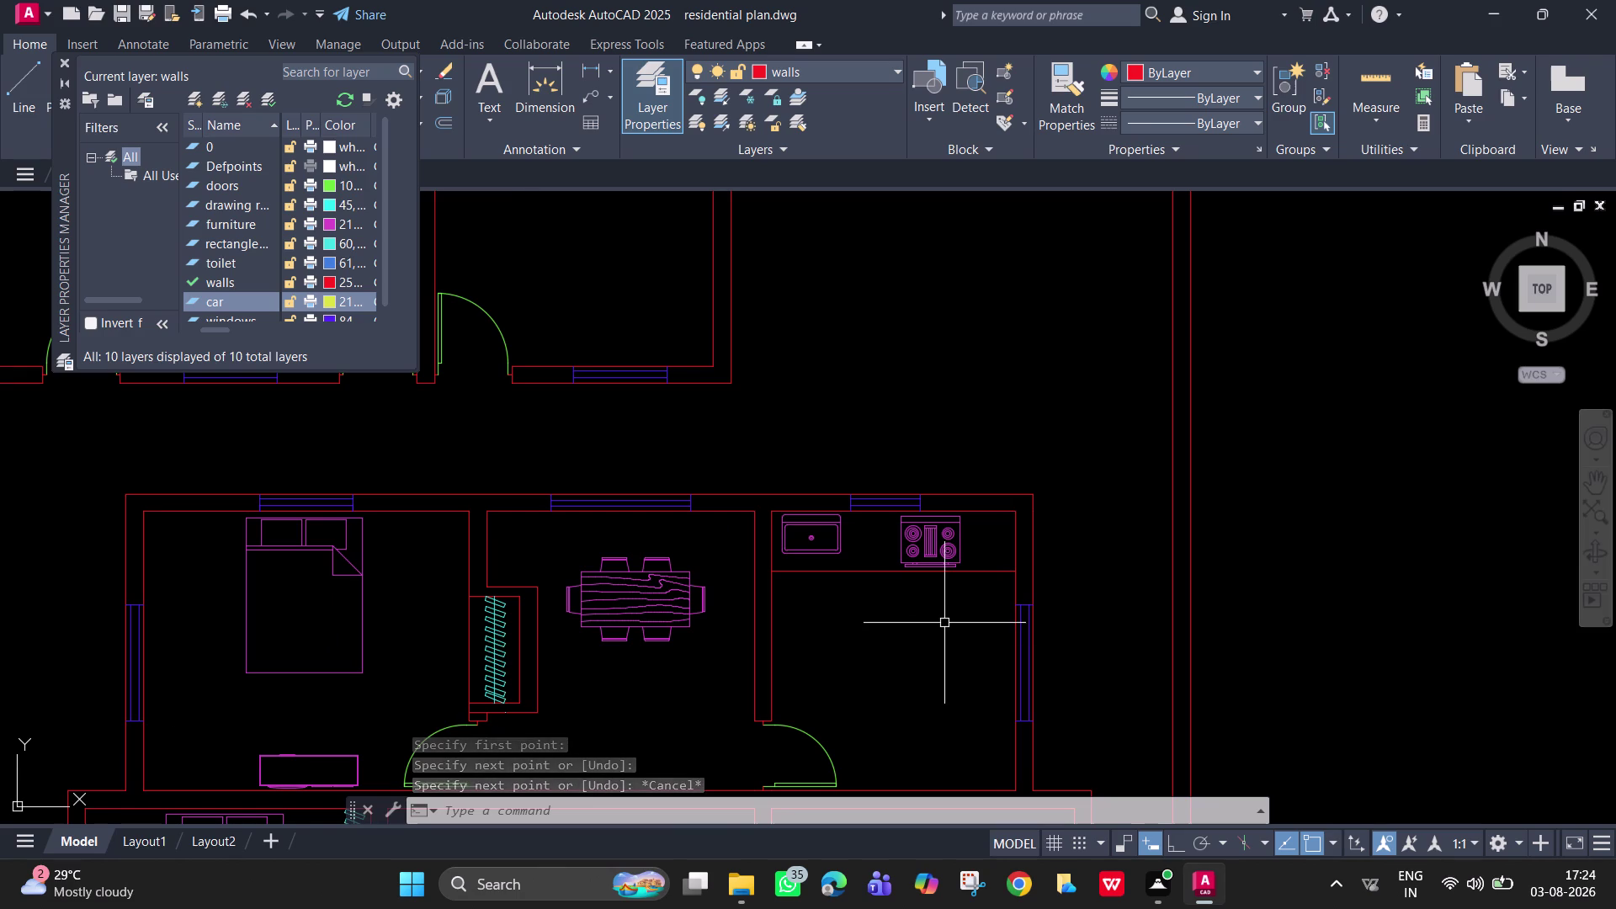
Draw the vertical counter edge from its right end down to the bottom wall.
middle_drag(945, 622, 892, 416)
key(space)
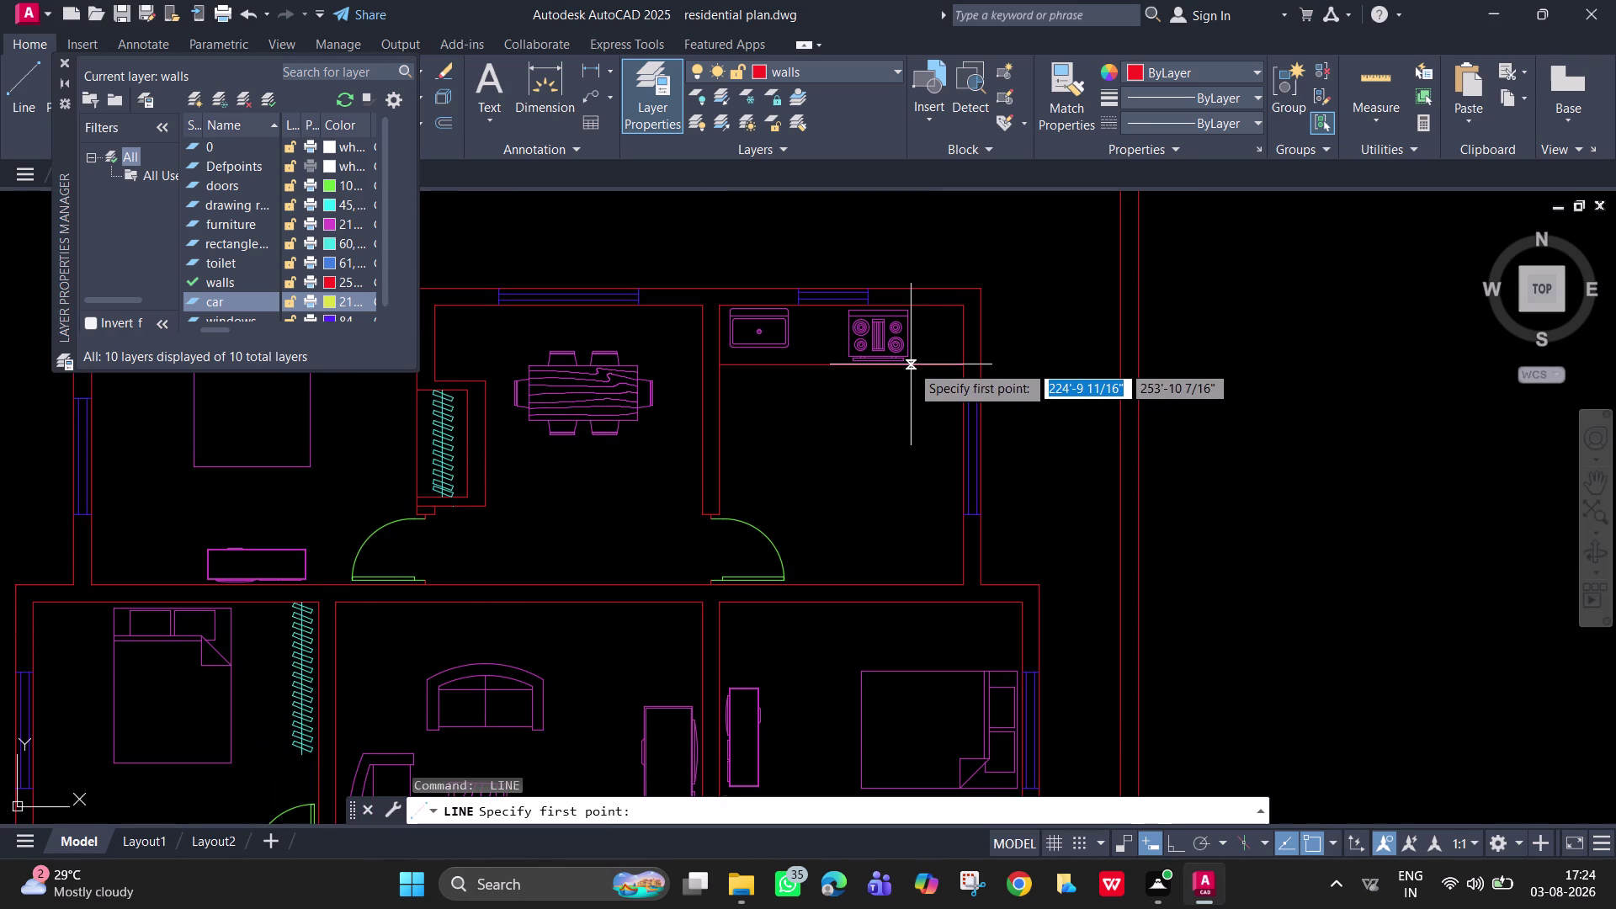
click(910, 364)
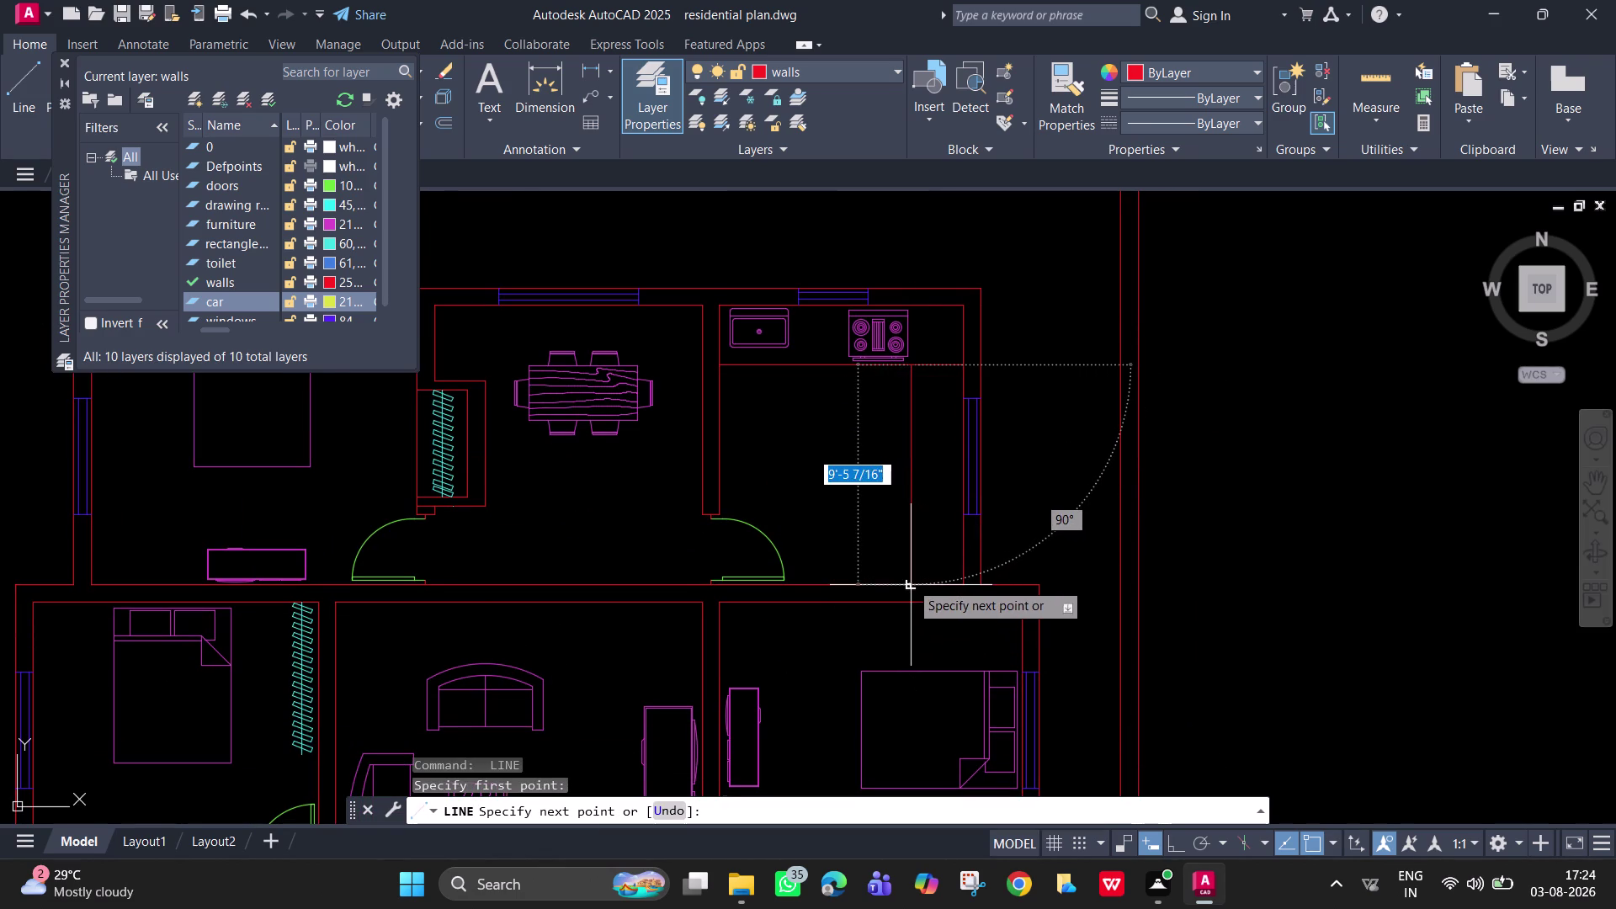
click(910, 581)
key(space)
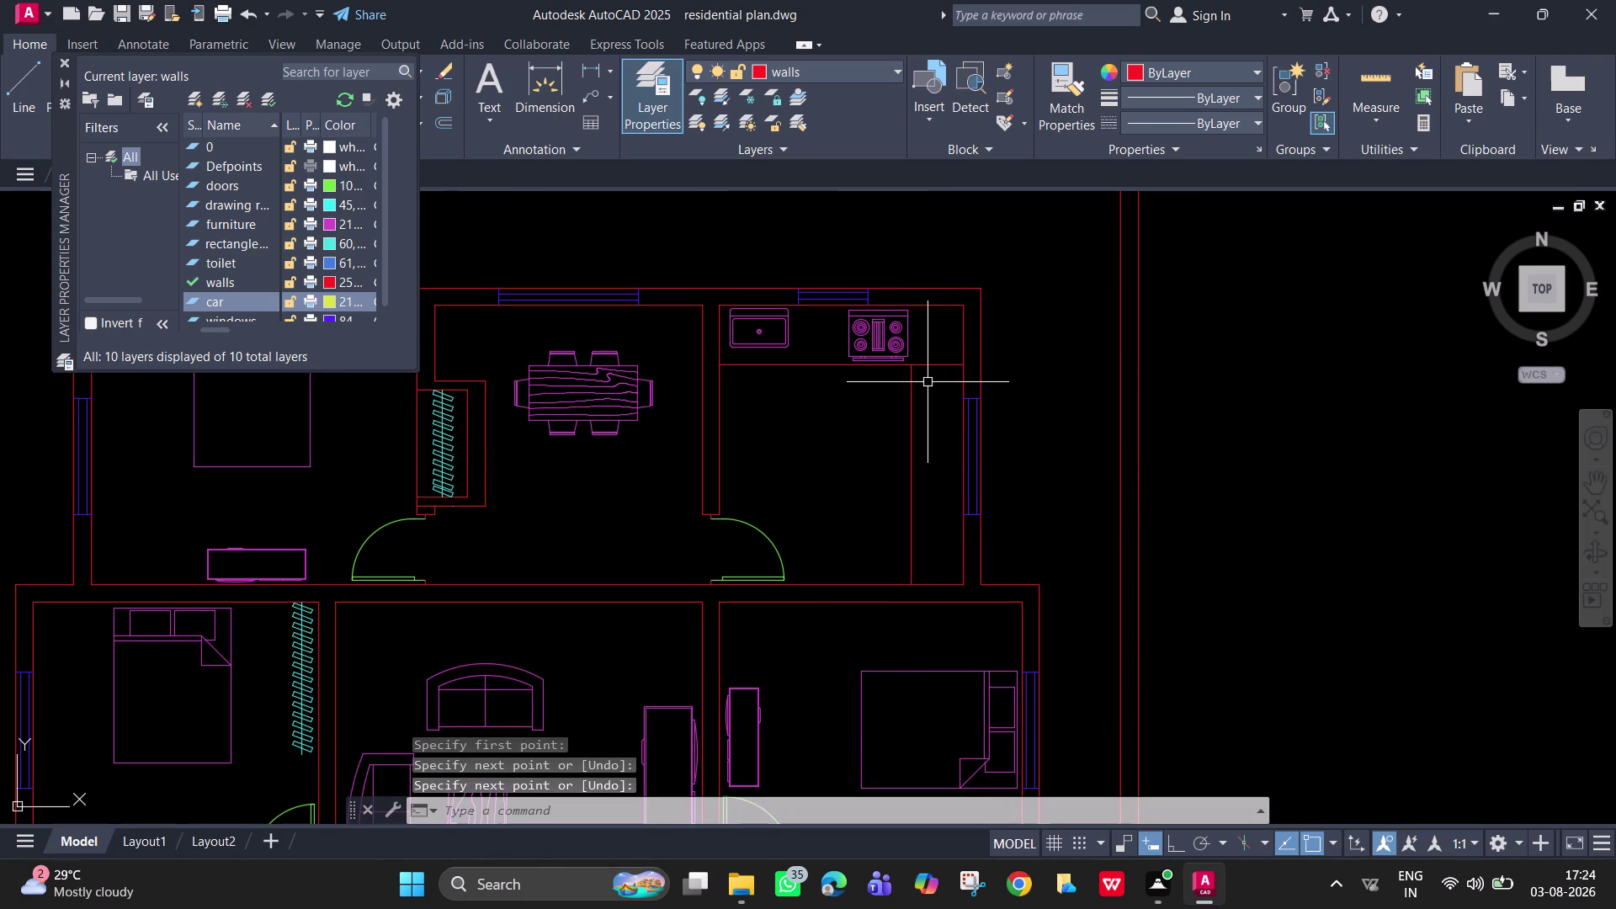
Trim the leftover line at the counter corner, then cancel trimming.
text(tr)
key(space)
click(933, 366)
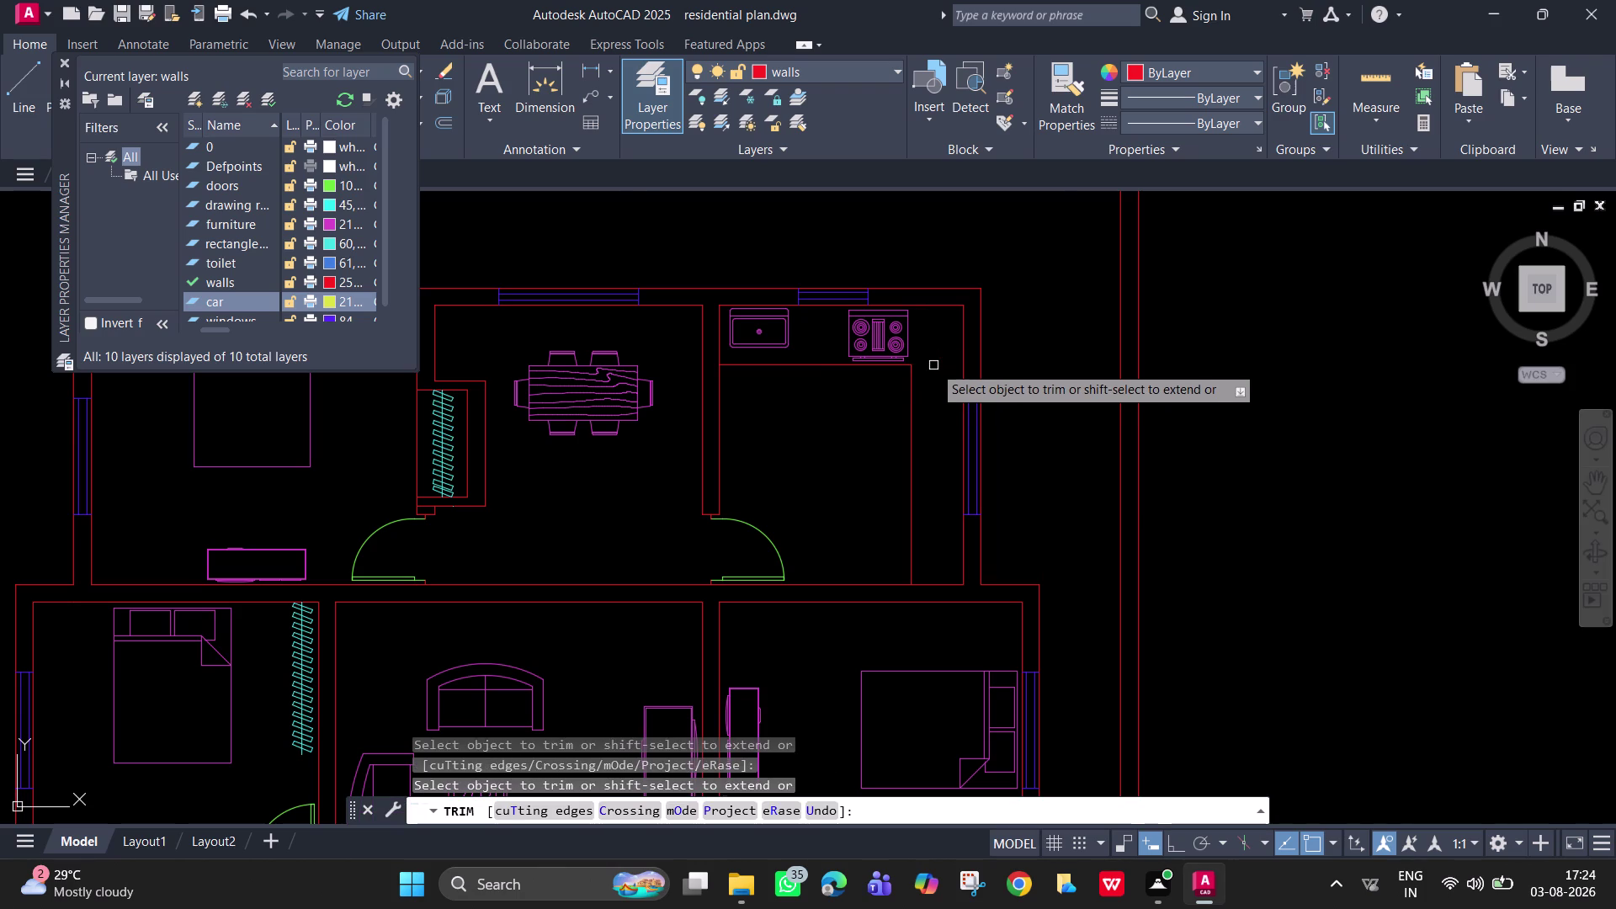
scroll(down, 3)
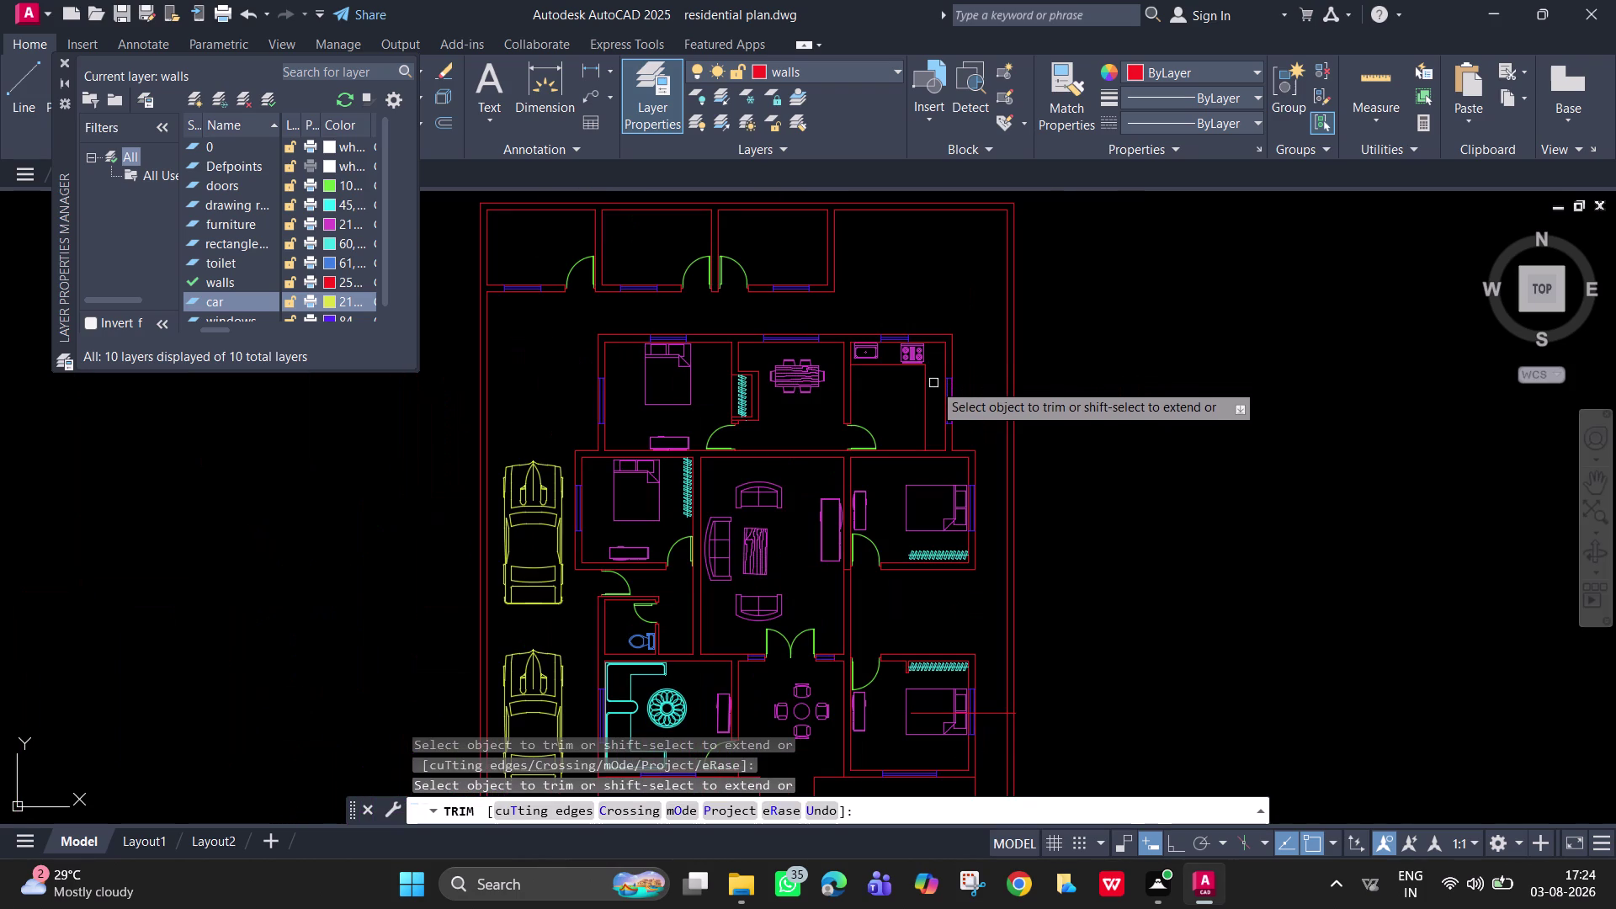
scroll(up, 3)
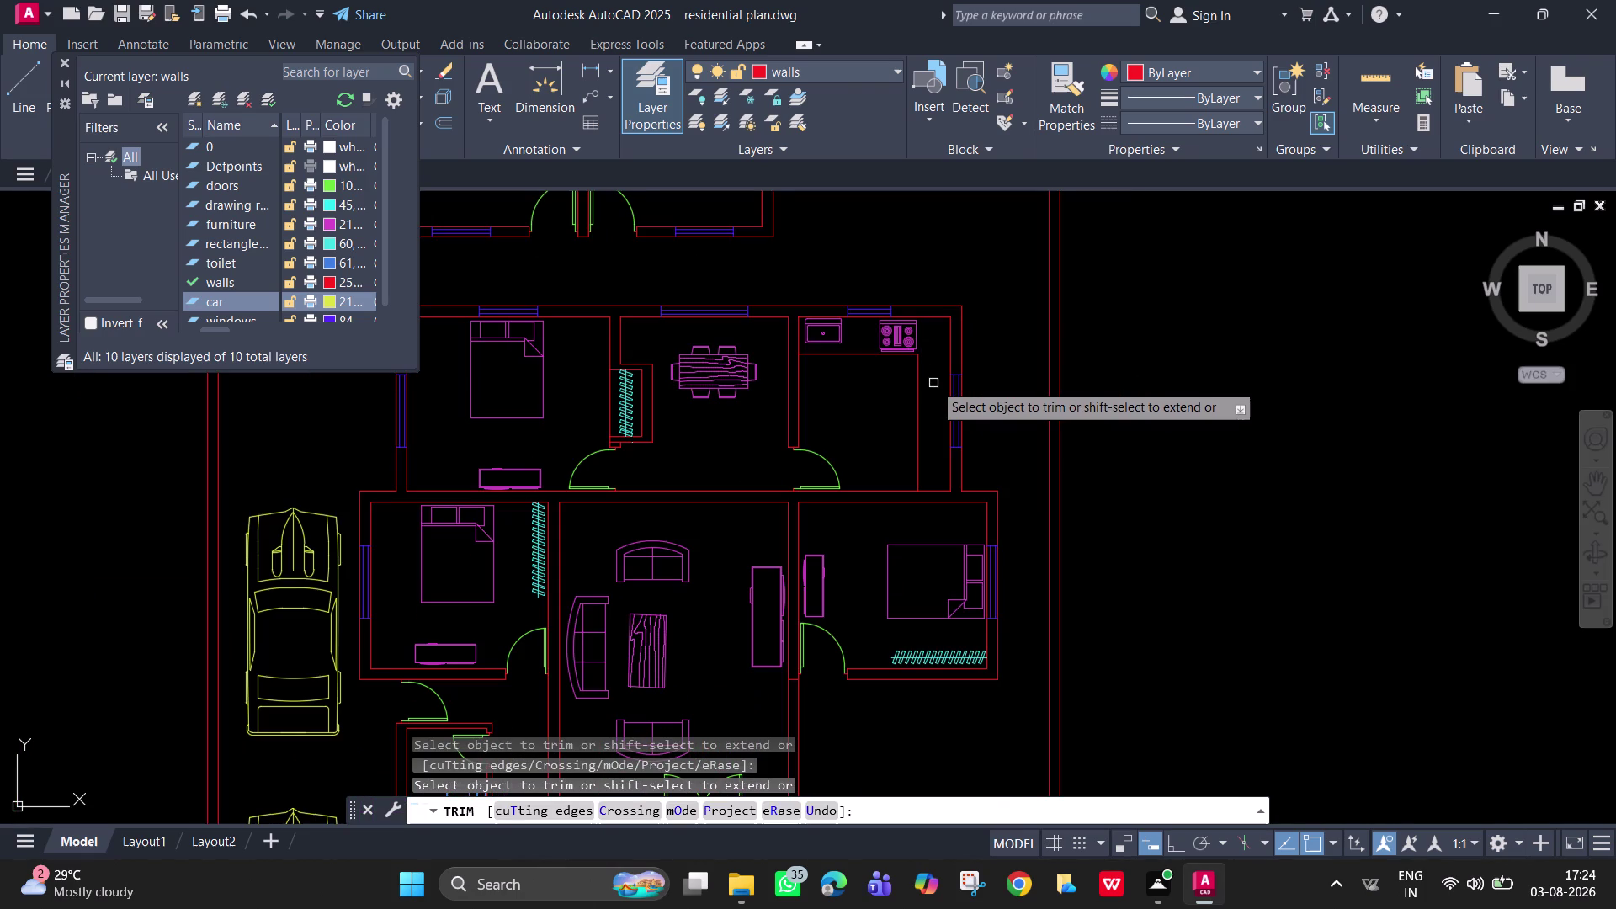
key(Escape)
scroll(down, 3)
scroll(down, 3)
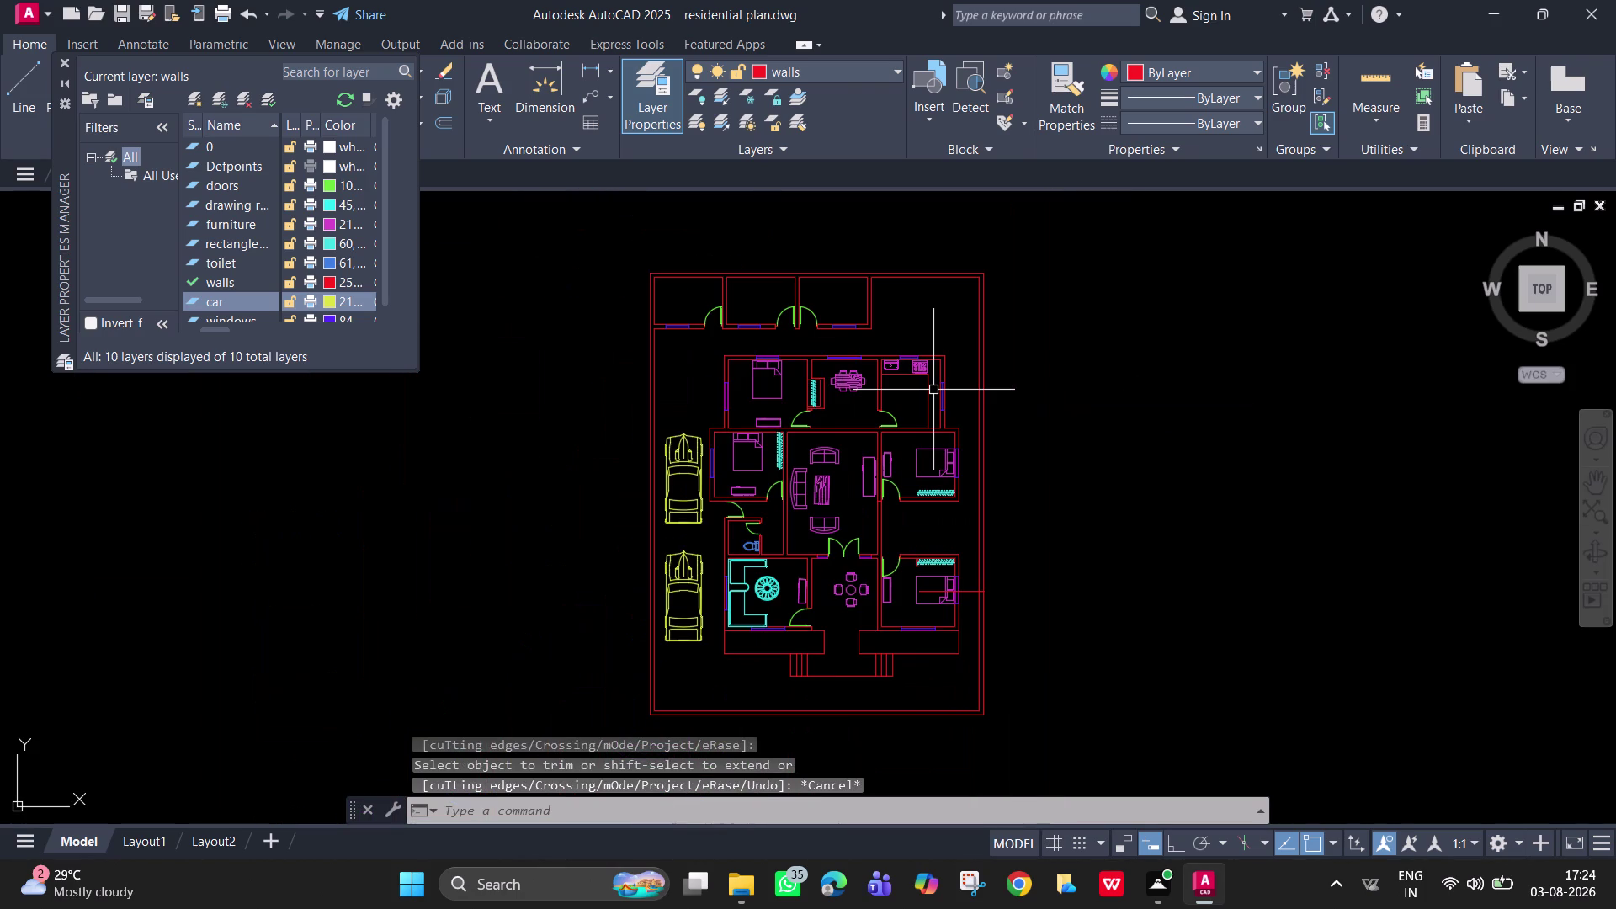
middle_drag(934, 390, 901, 354)
scroll(up, 3)
scroll(up, 3)
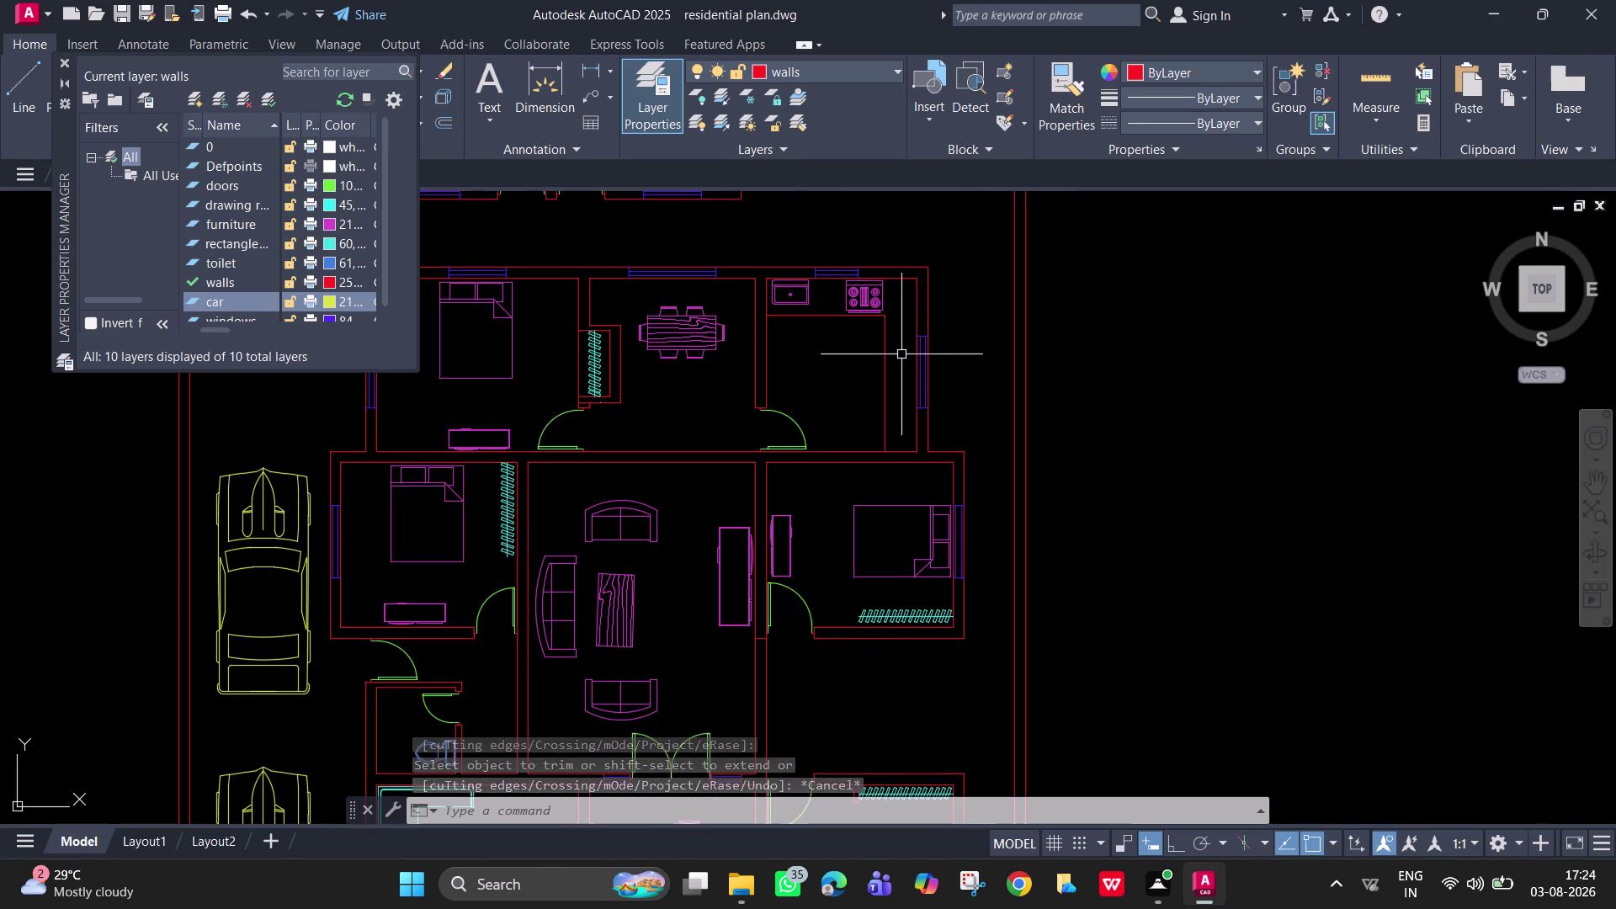
scroll(down, 3)
scroll(down, 3)
middle_drag(901, 355, 898, 342)
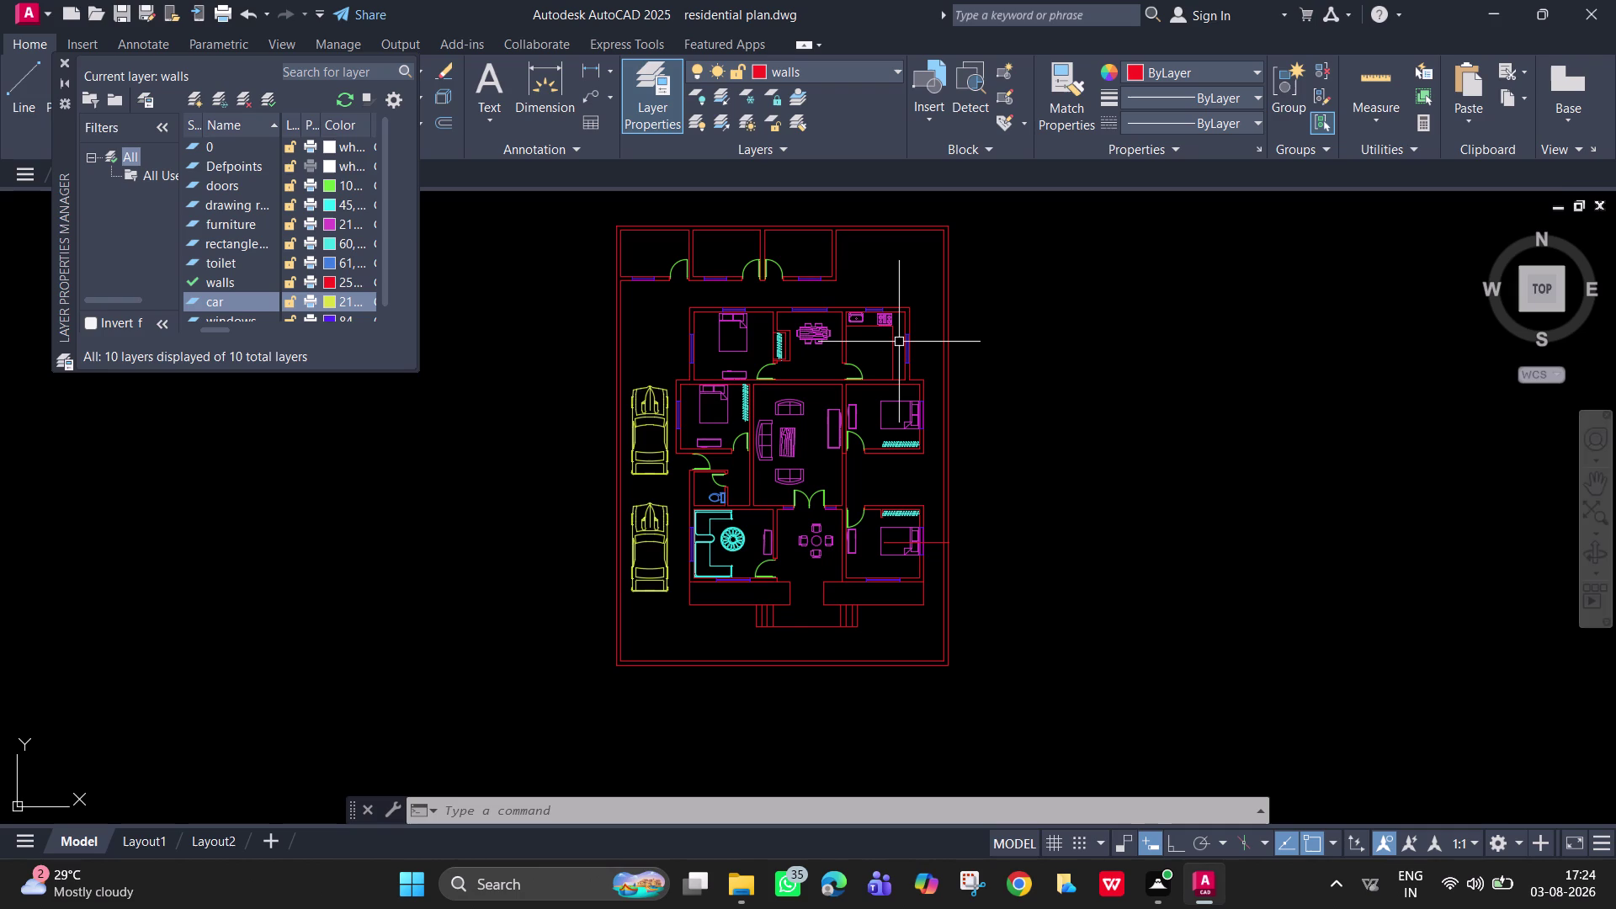
Pan to the bottom site boundary wall and start a line with L.
scroll(up, 3)
middle_drag(635, 658, 666, 674)
text(l)
key(space)
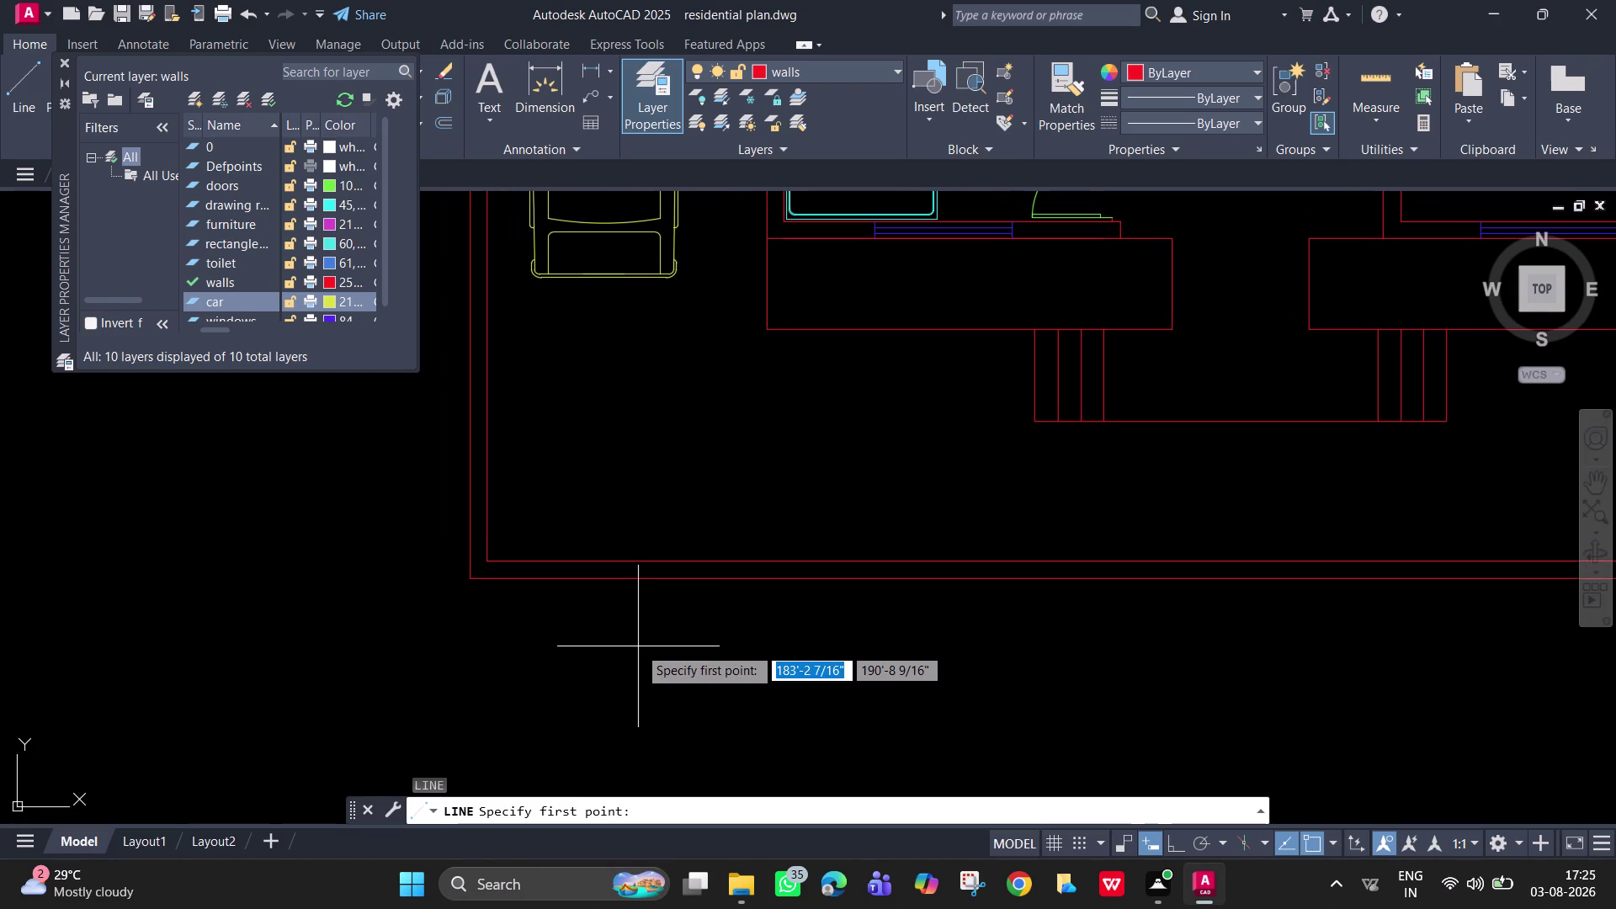
Draw a short line across the boundary wall, tracked 2' from its left corner.
text(tk)
key(space)
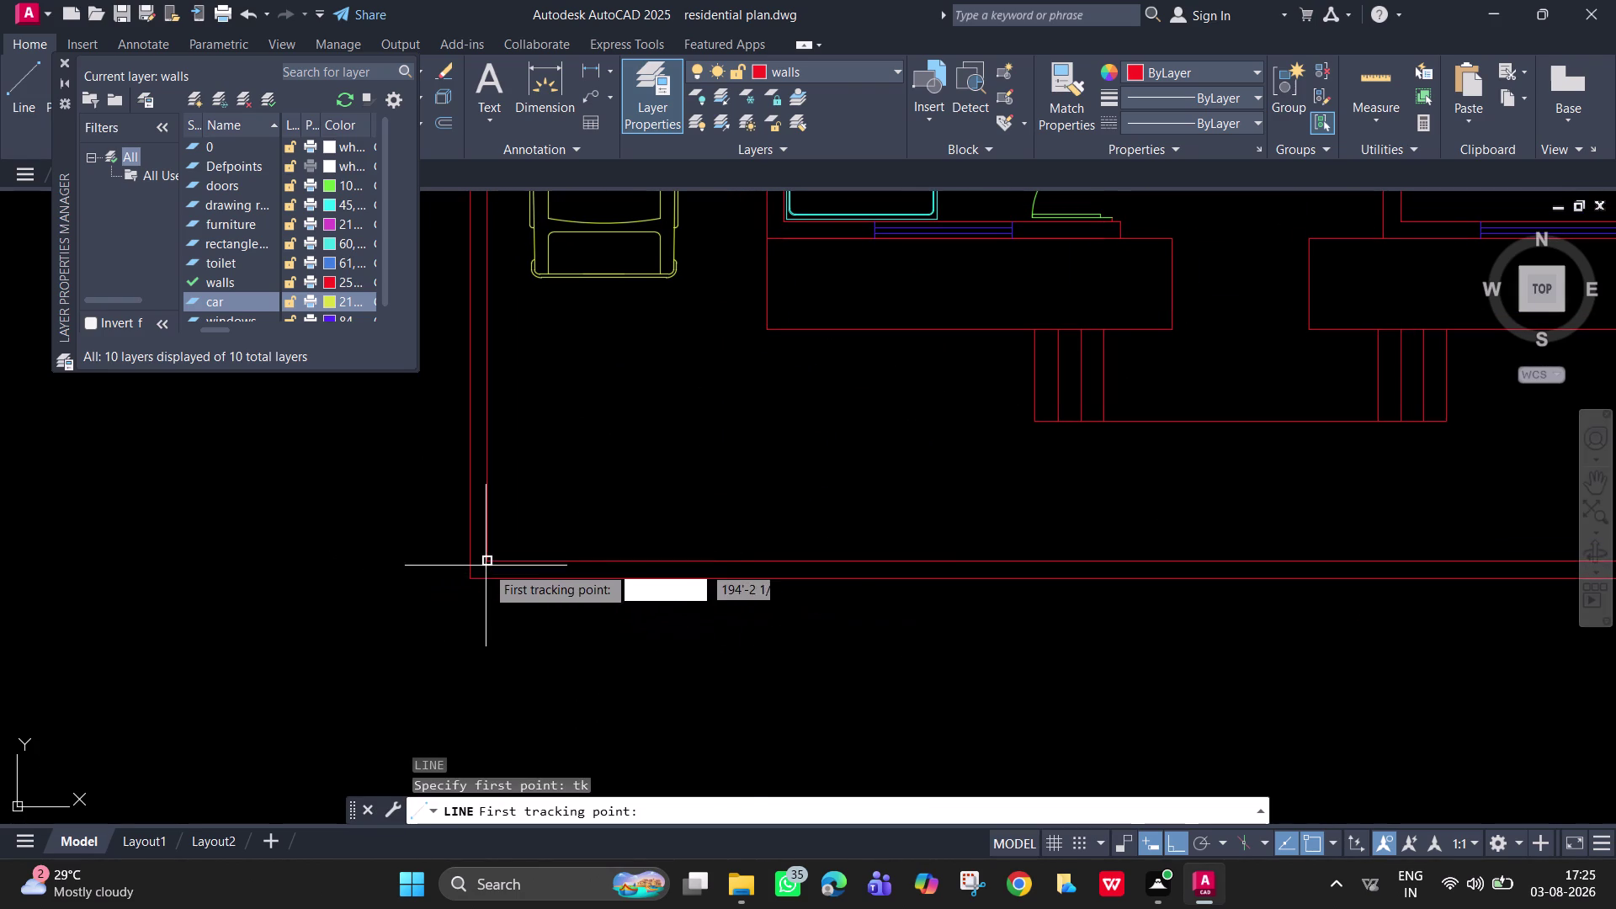
click(485, 566)
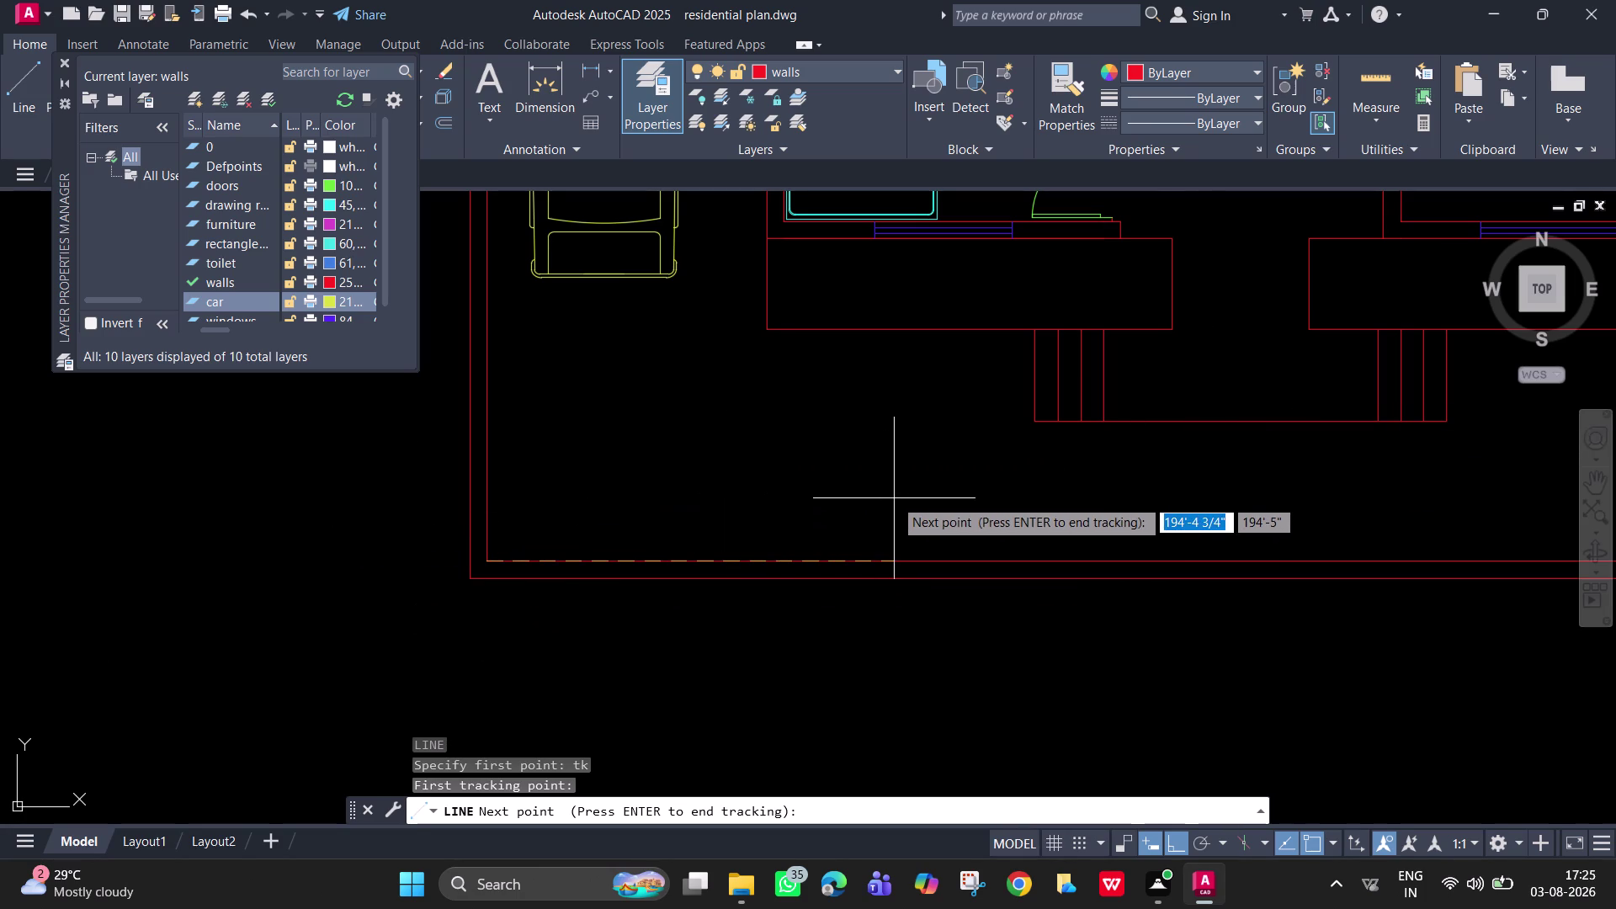
text(2')
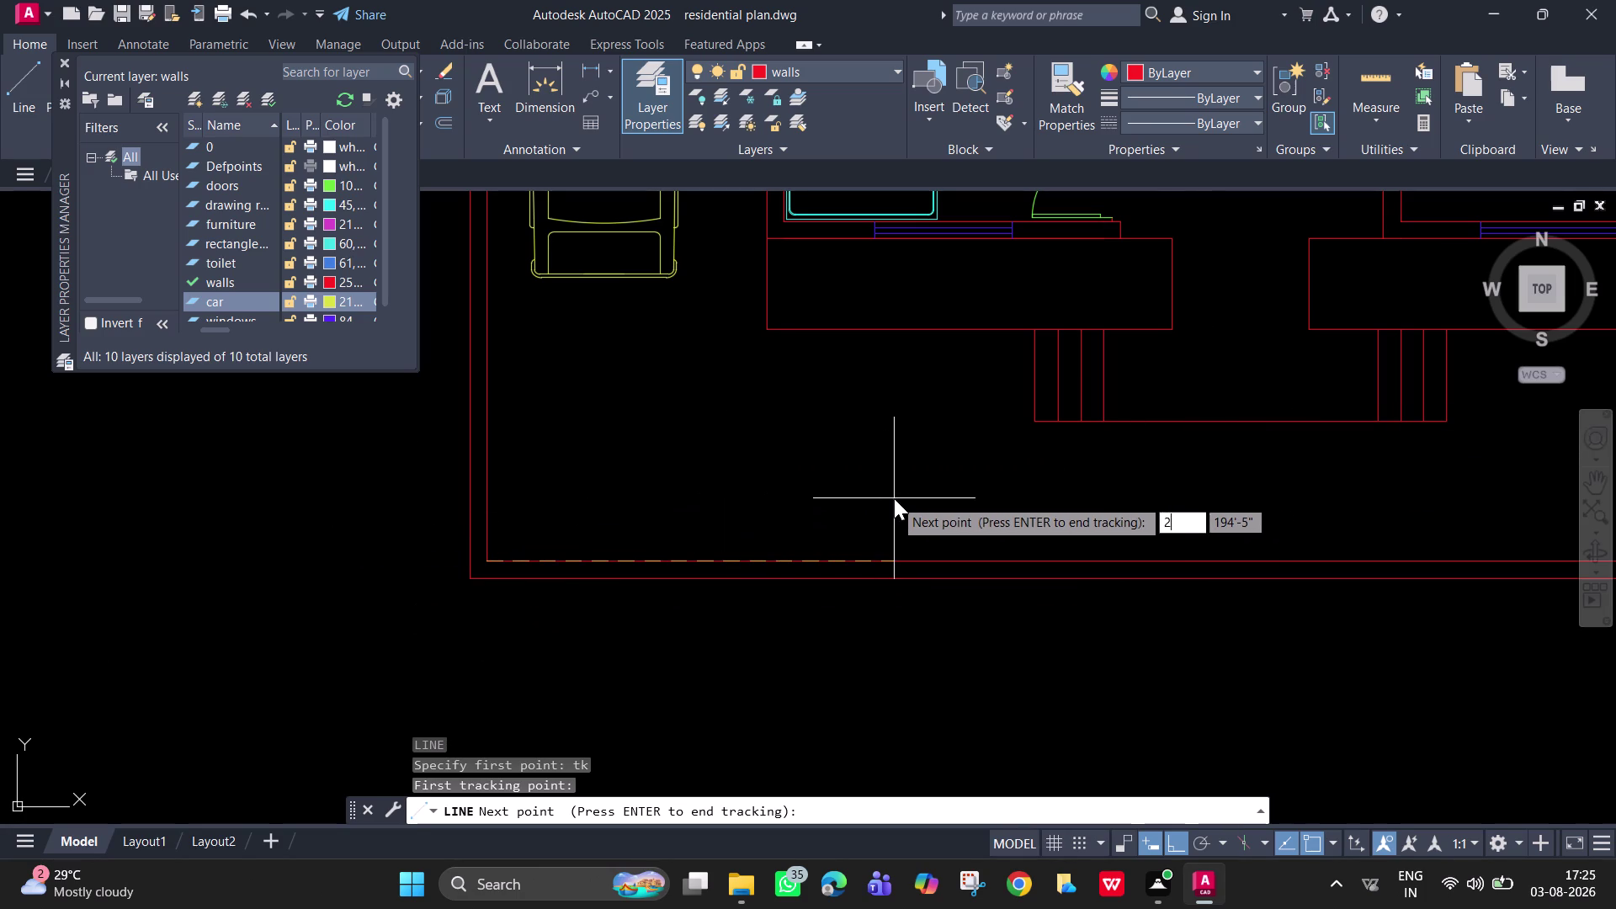
key(Return)
key(Return)
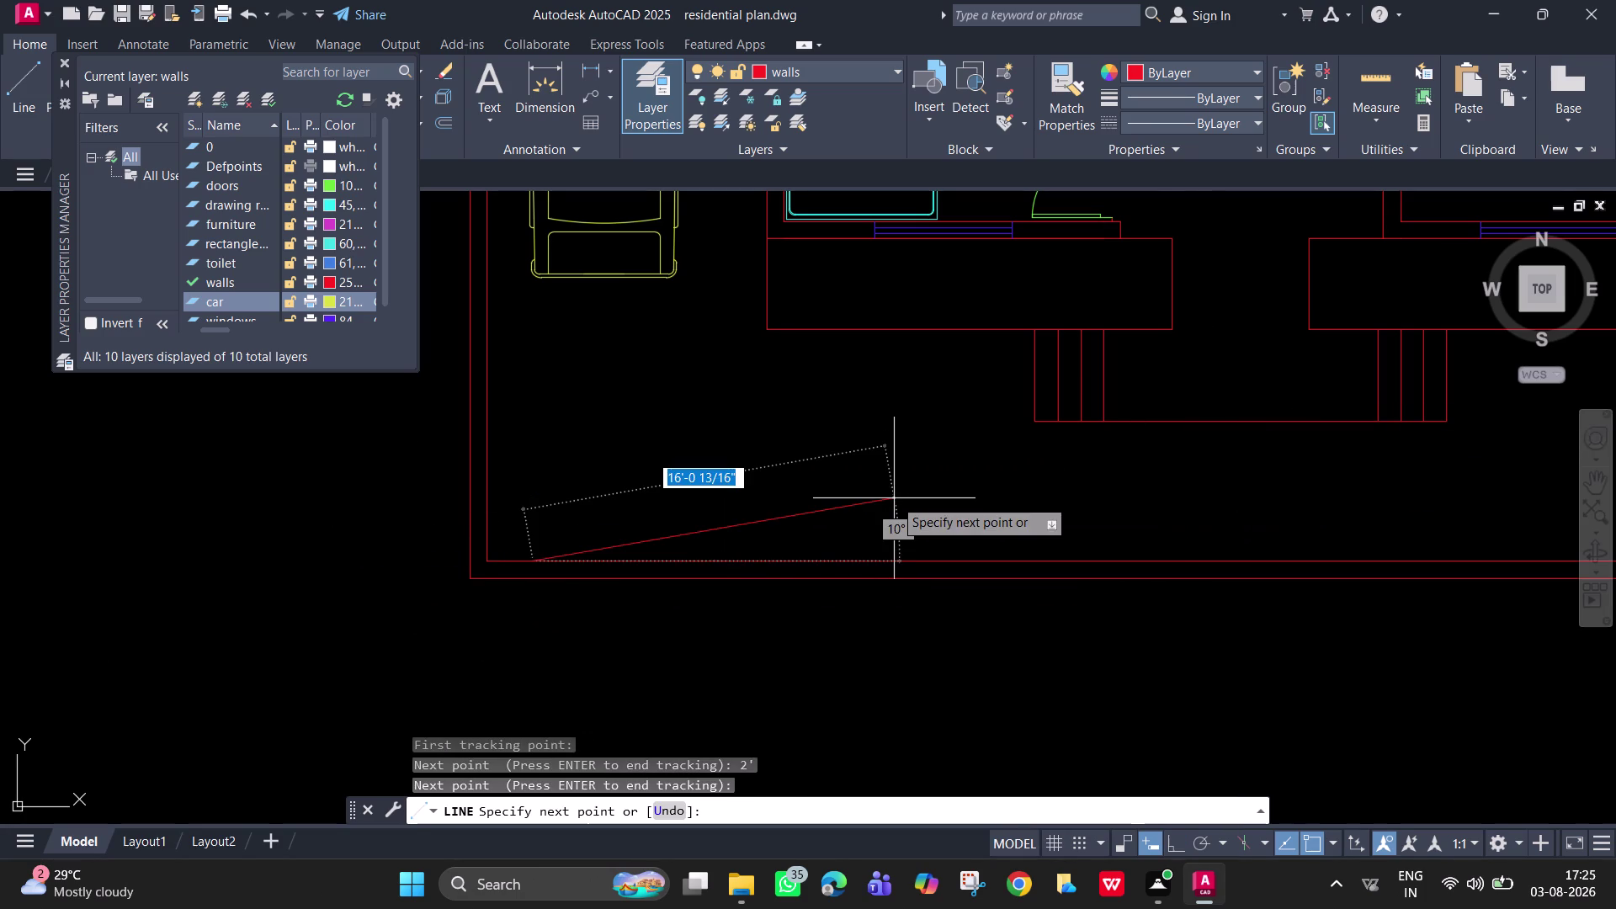
click(531, 580)
key(Escape)
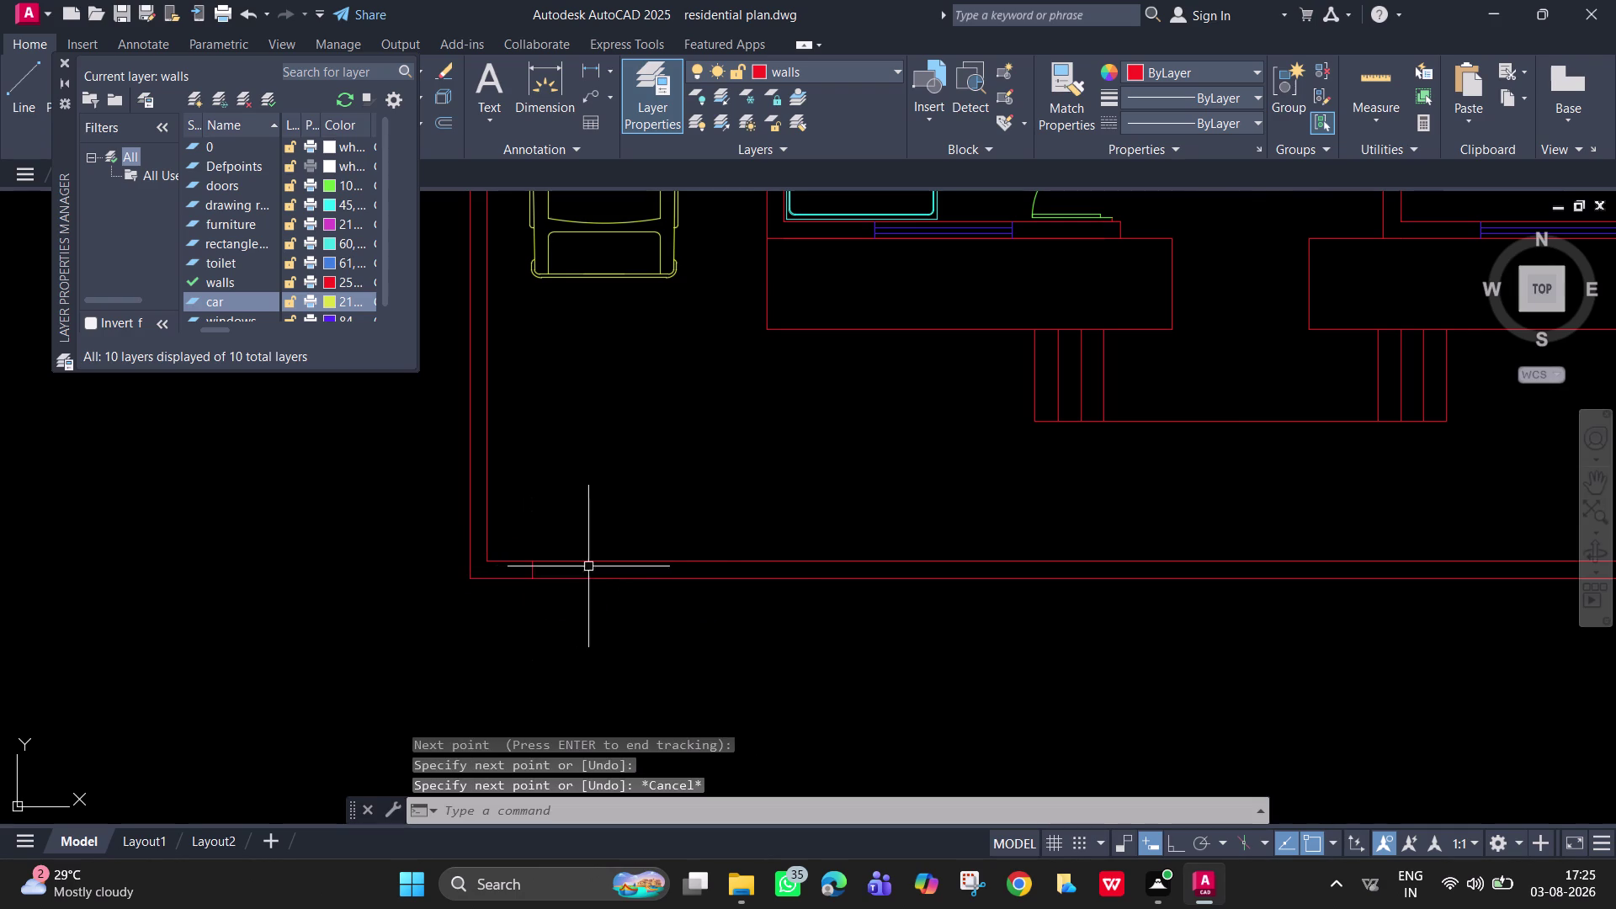
Pan to the wall's right corner and attempt a 2' tracked line, then cancel it.
scroll(down, 3)
middle_drag(1215, 676, 356, 478)
scroll(up, 3)
middle_drag(485, 472, 404, 544)
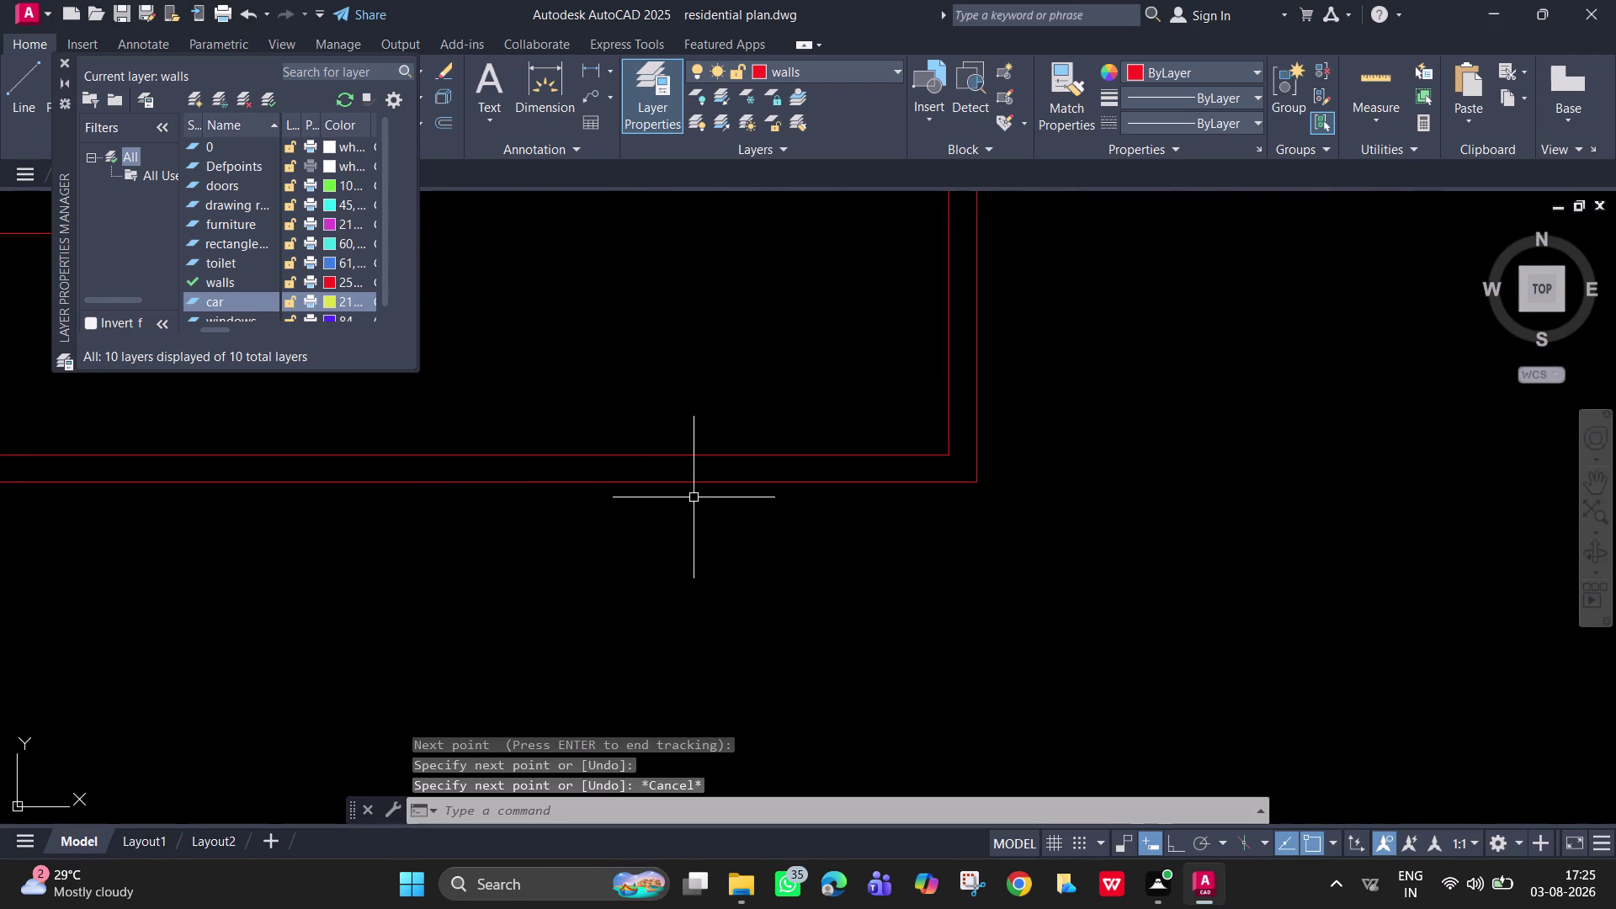
key(l)
key(Return)
text(tk)
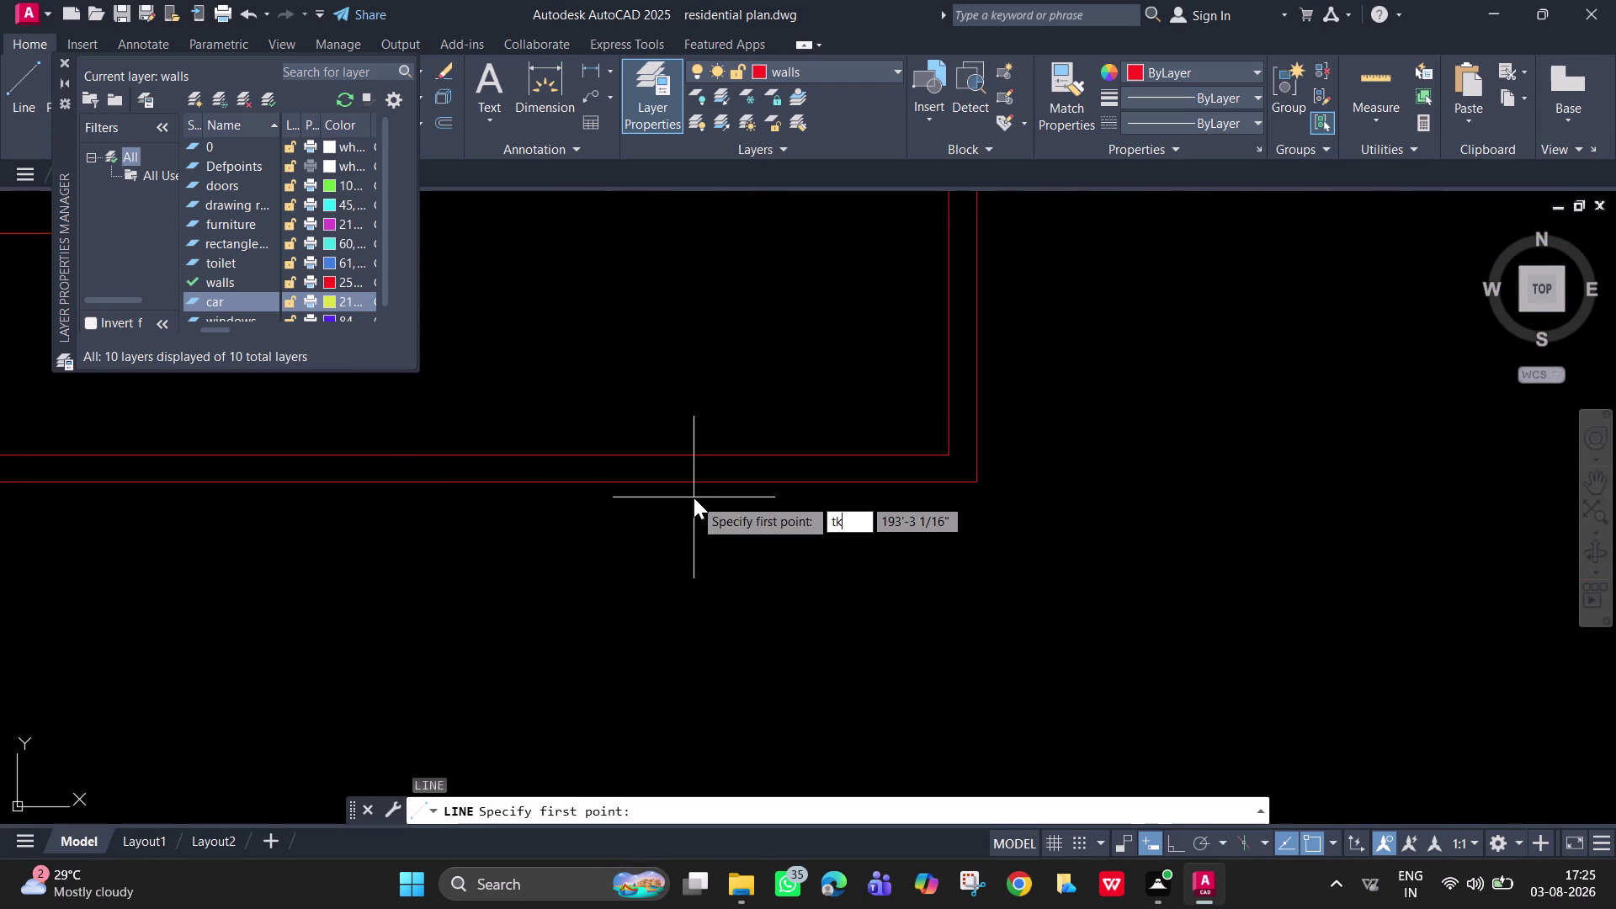
key(space)
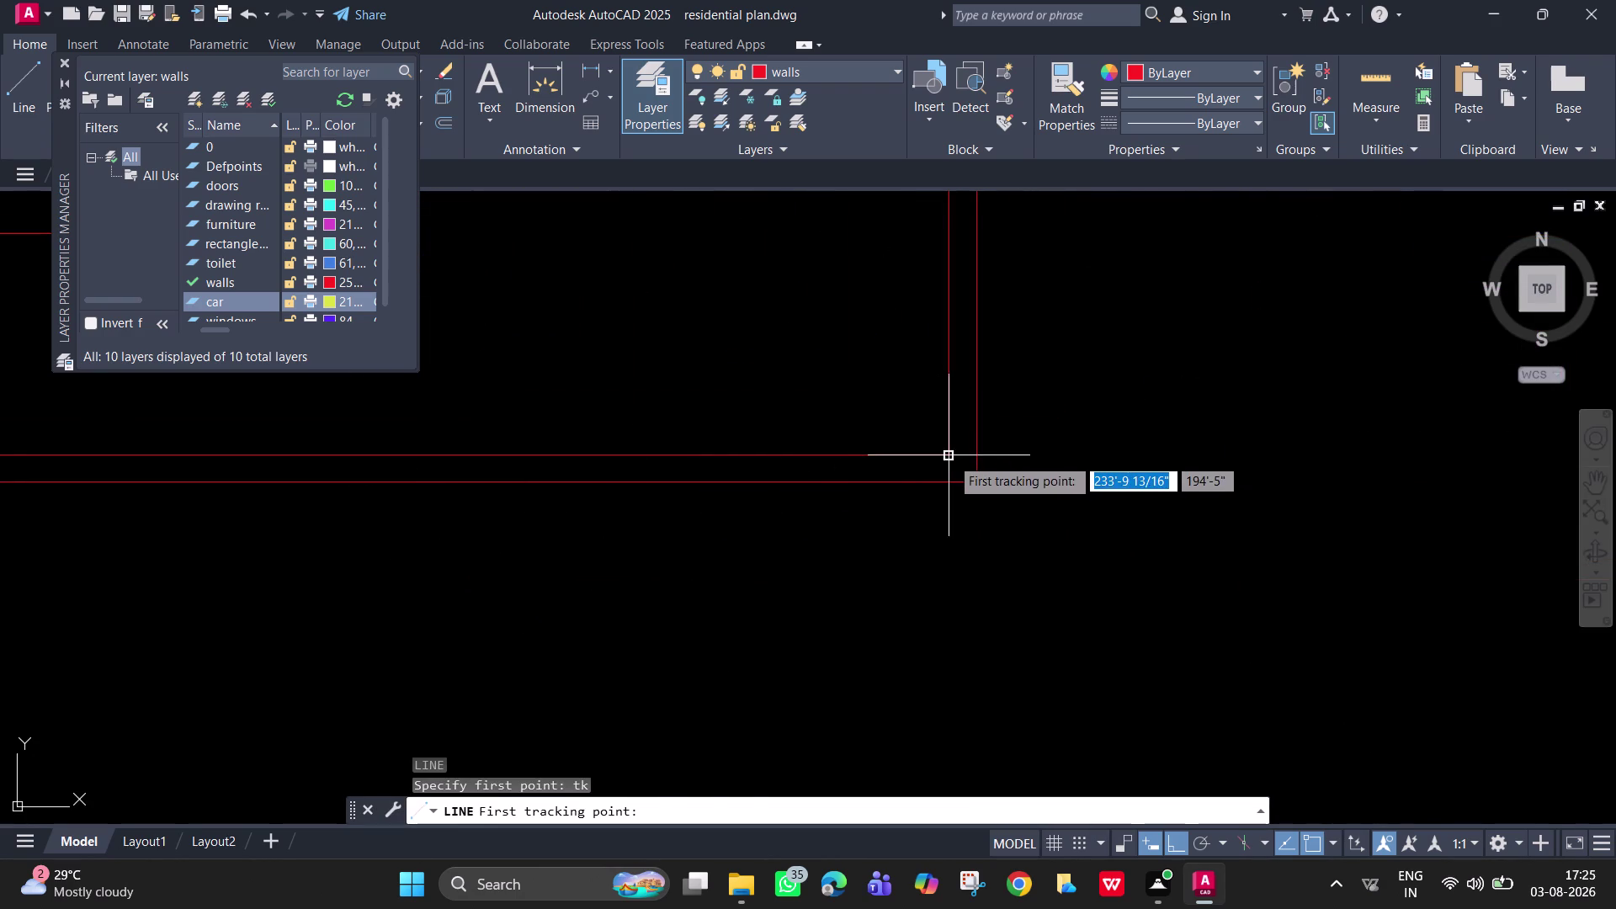
click(950, 457)
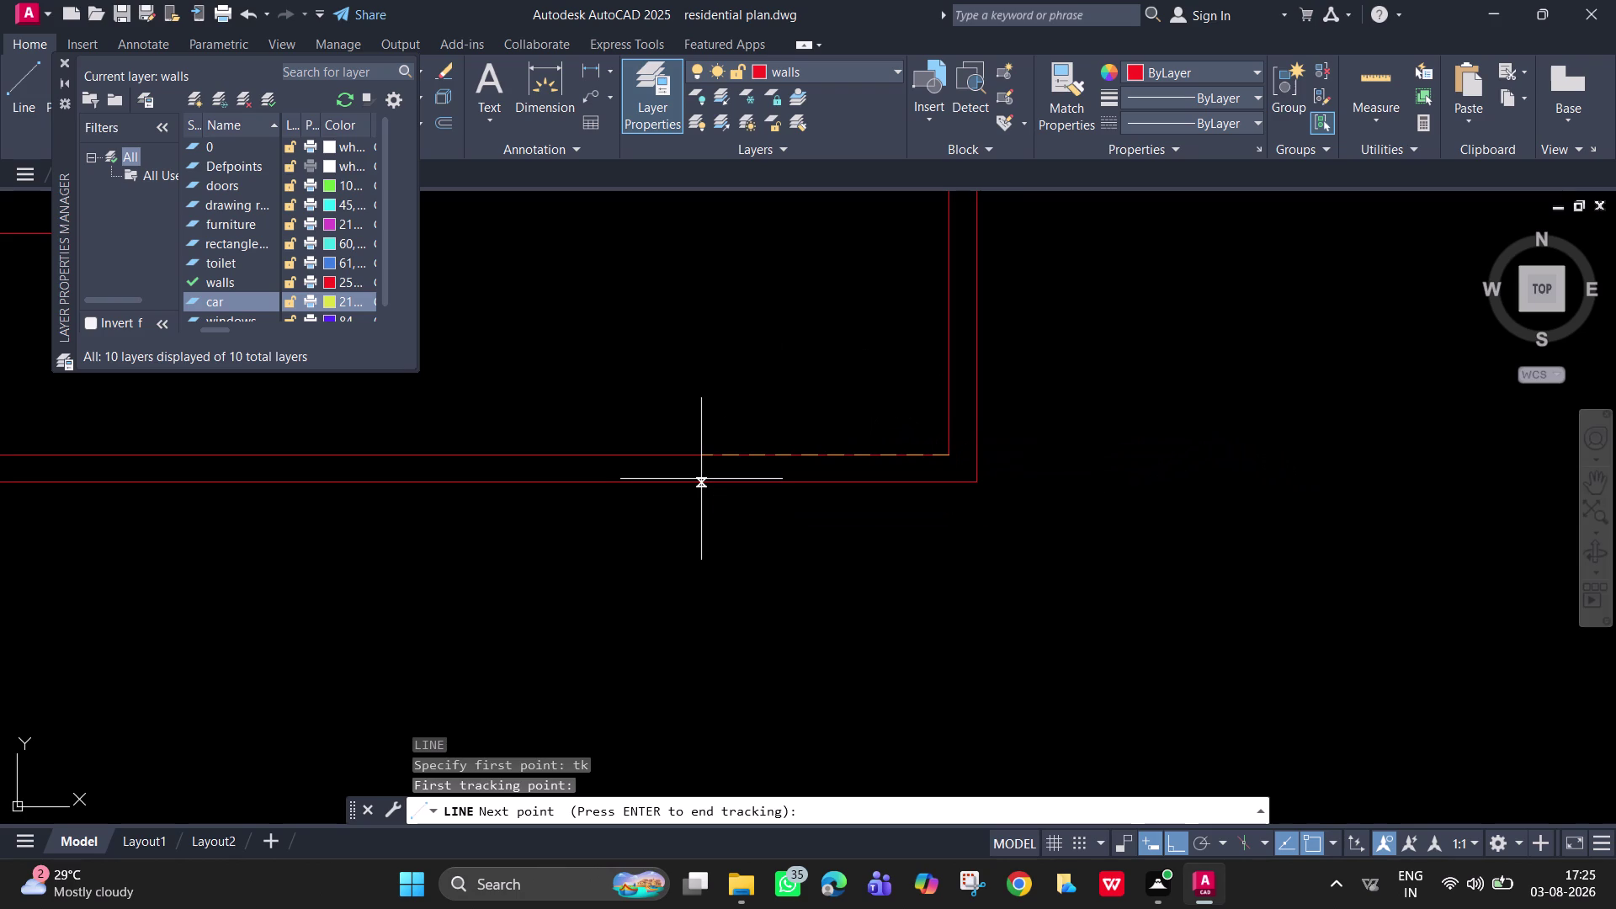
text(2')
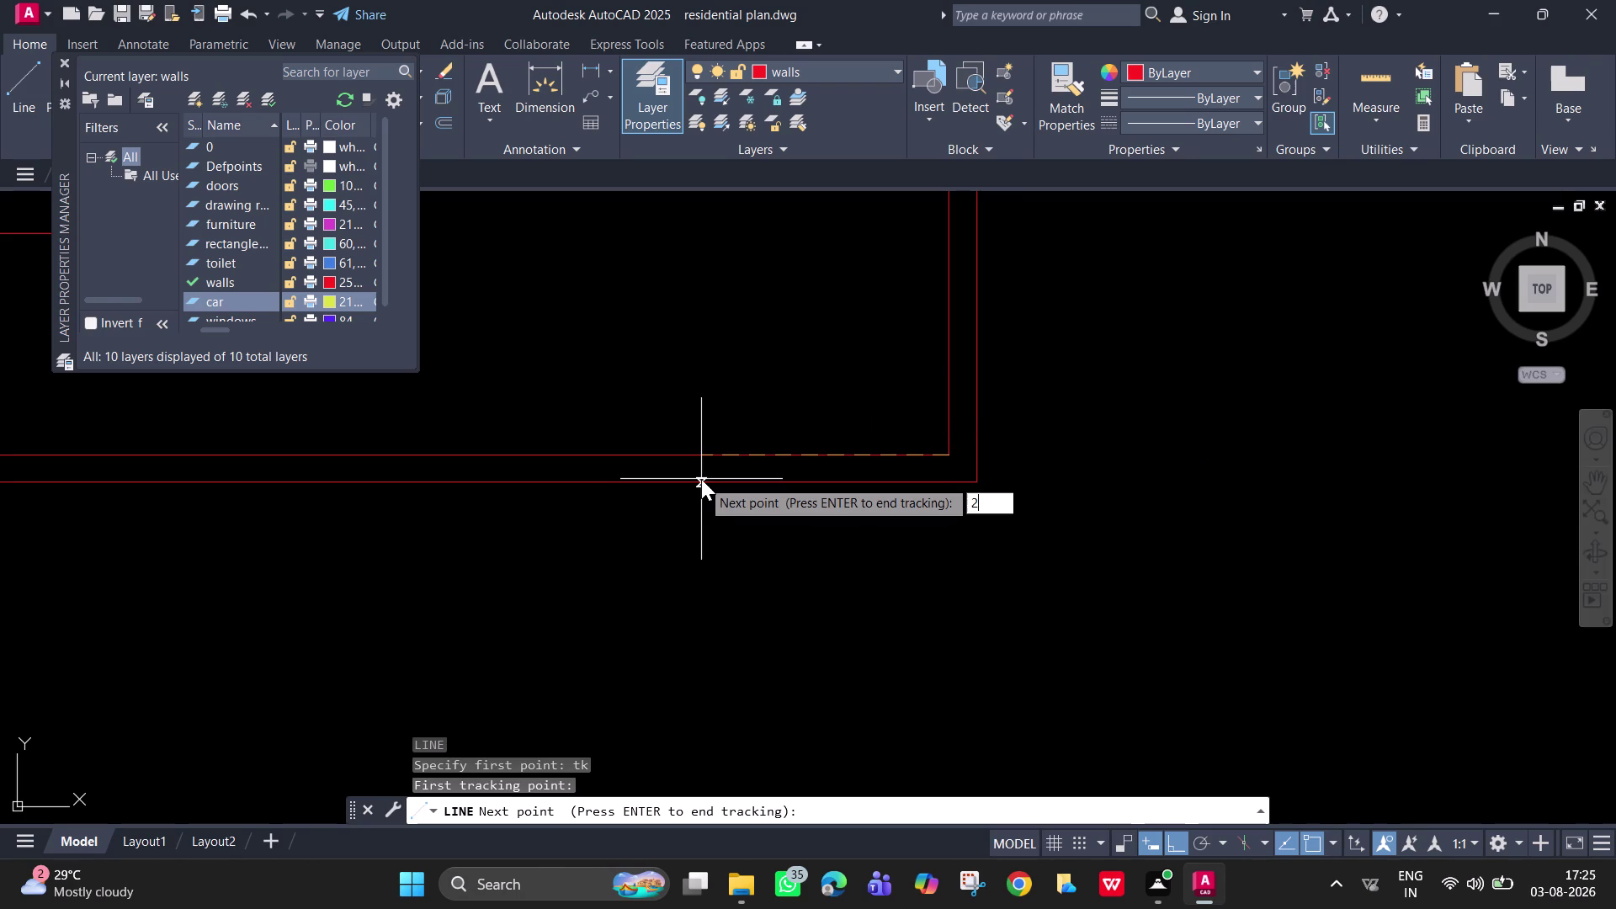
key(Return)
key(Return)
key(Return)
key(Return)
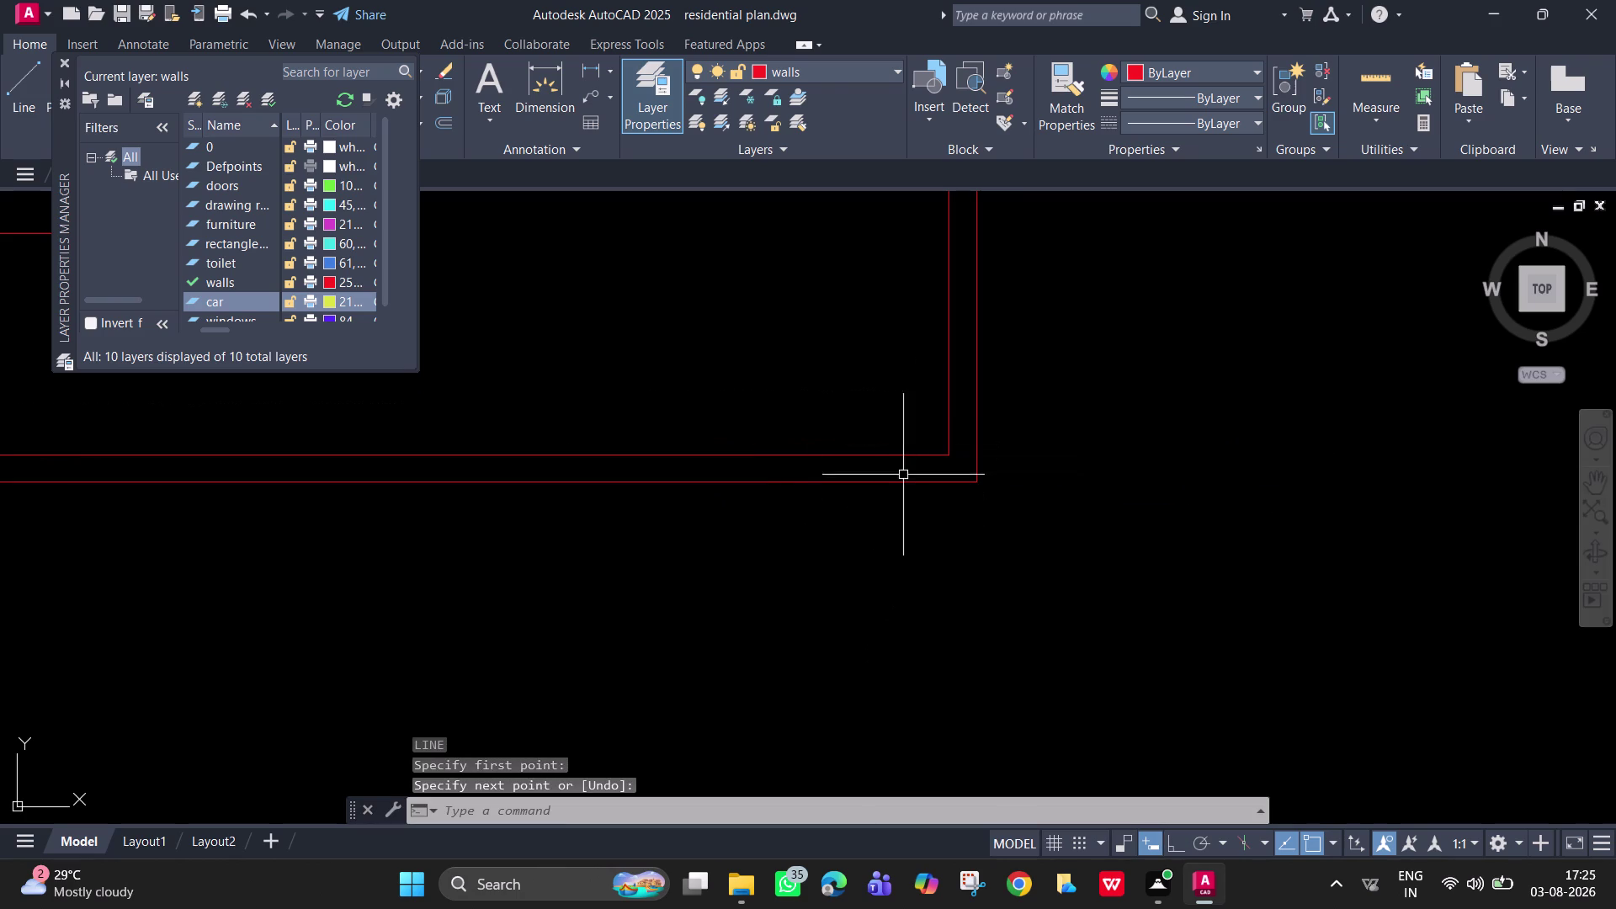
key(Escape)
Draw a short line across the wall, tracked 2' from the right corner.
key(l)
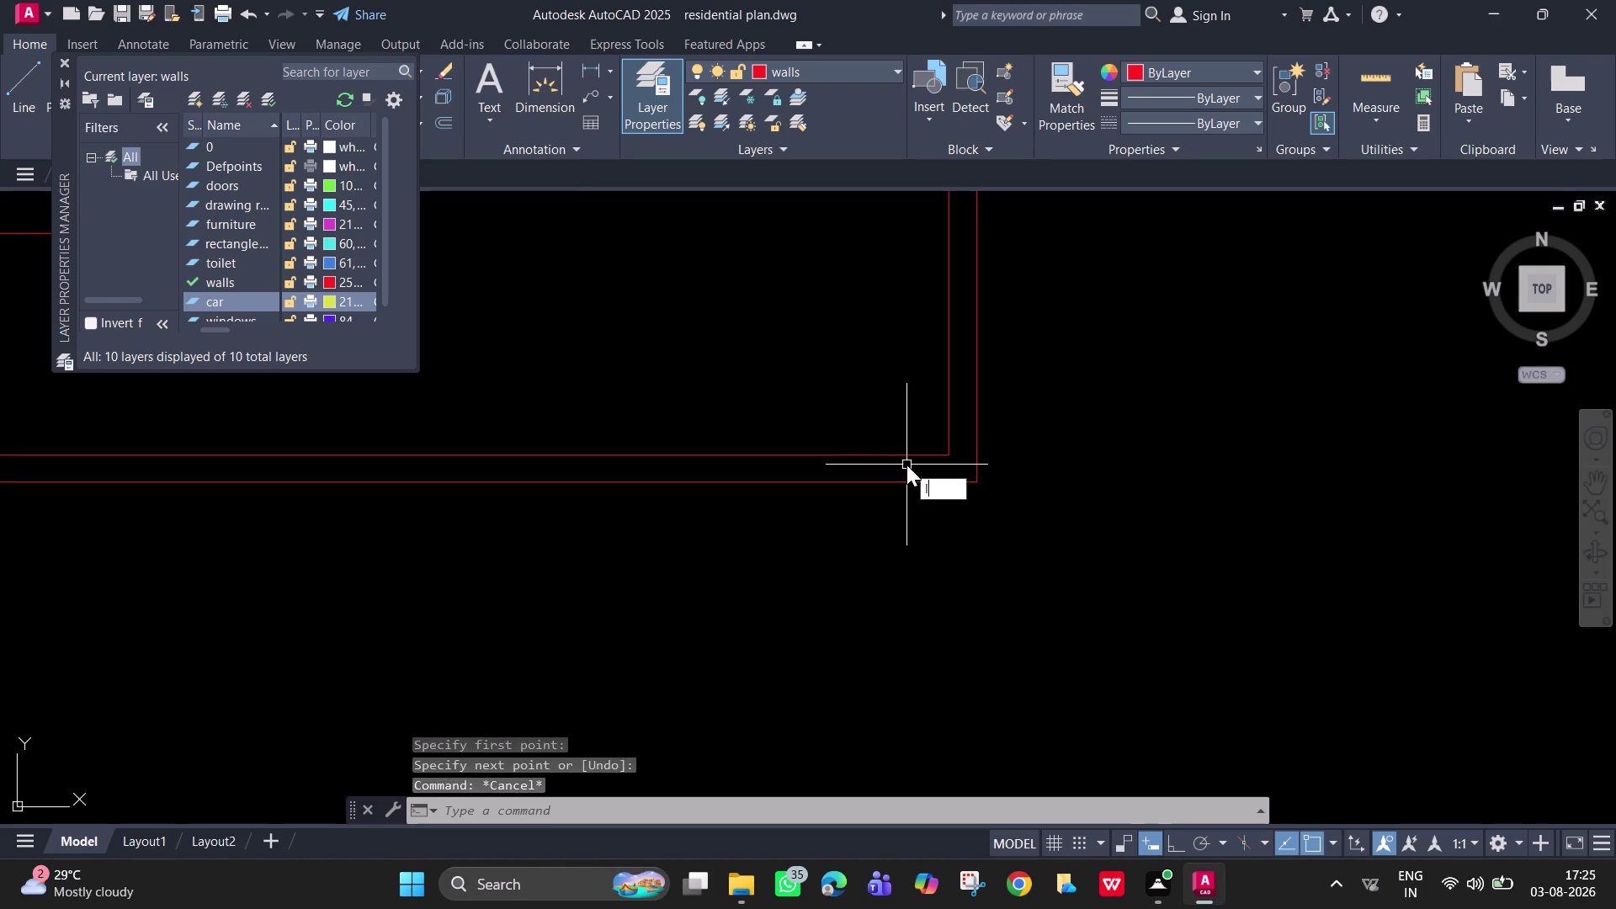
key(Return)
text(tk)
key(space)
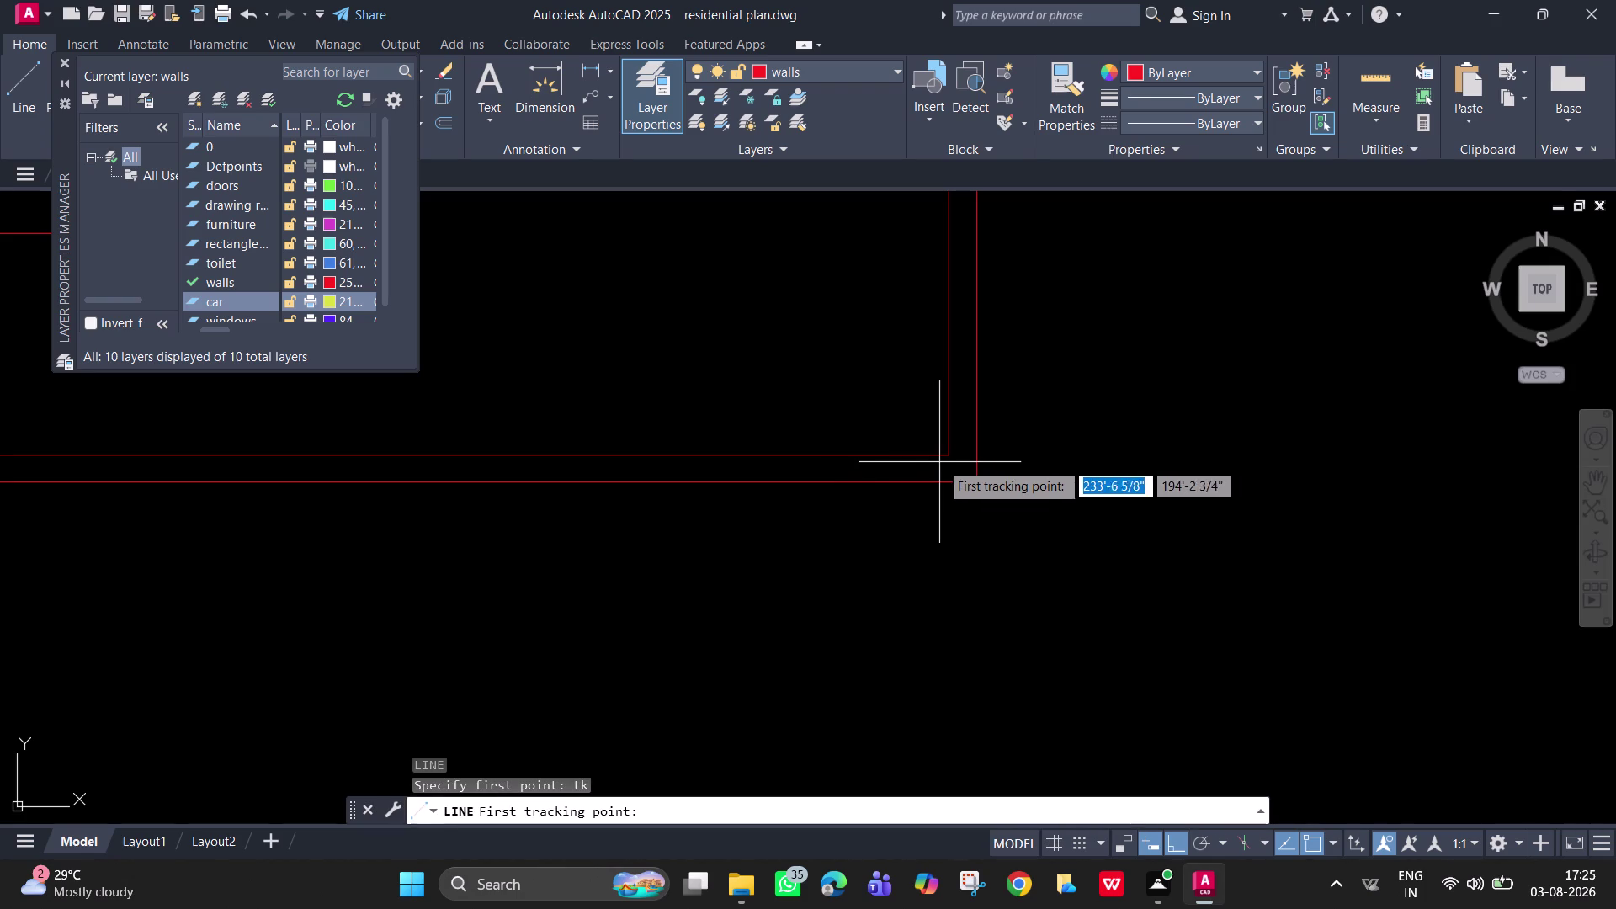
click(949, 454)
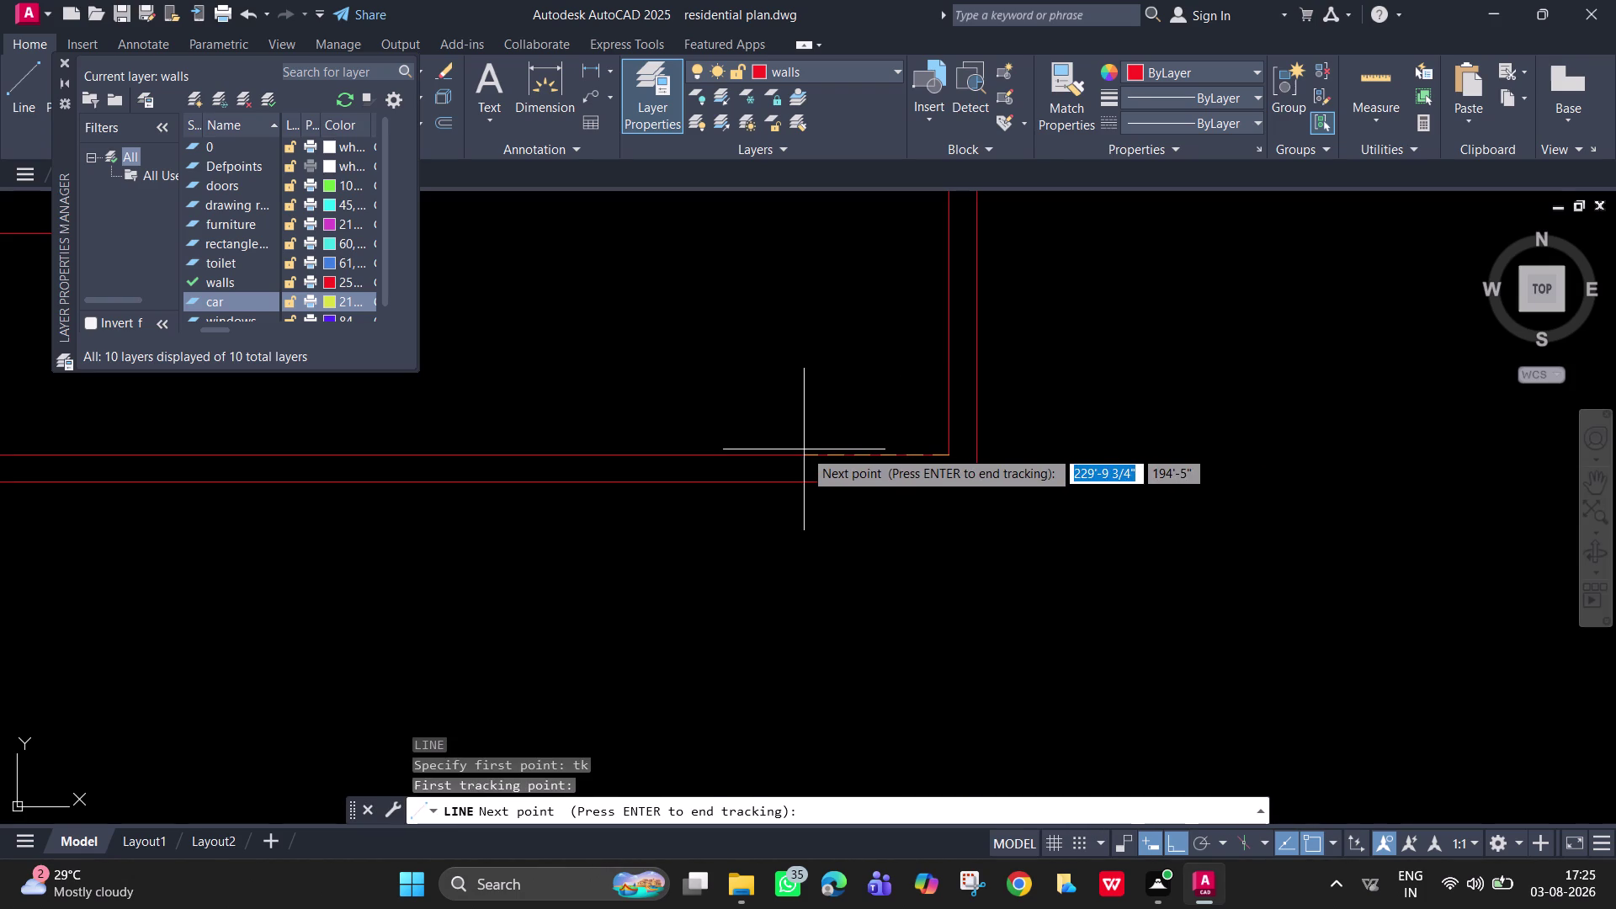
text(2')
key(Return)
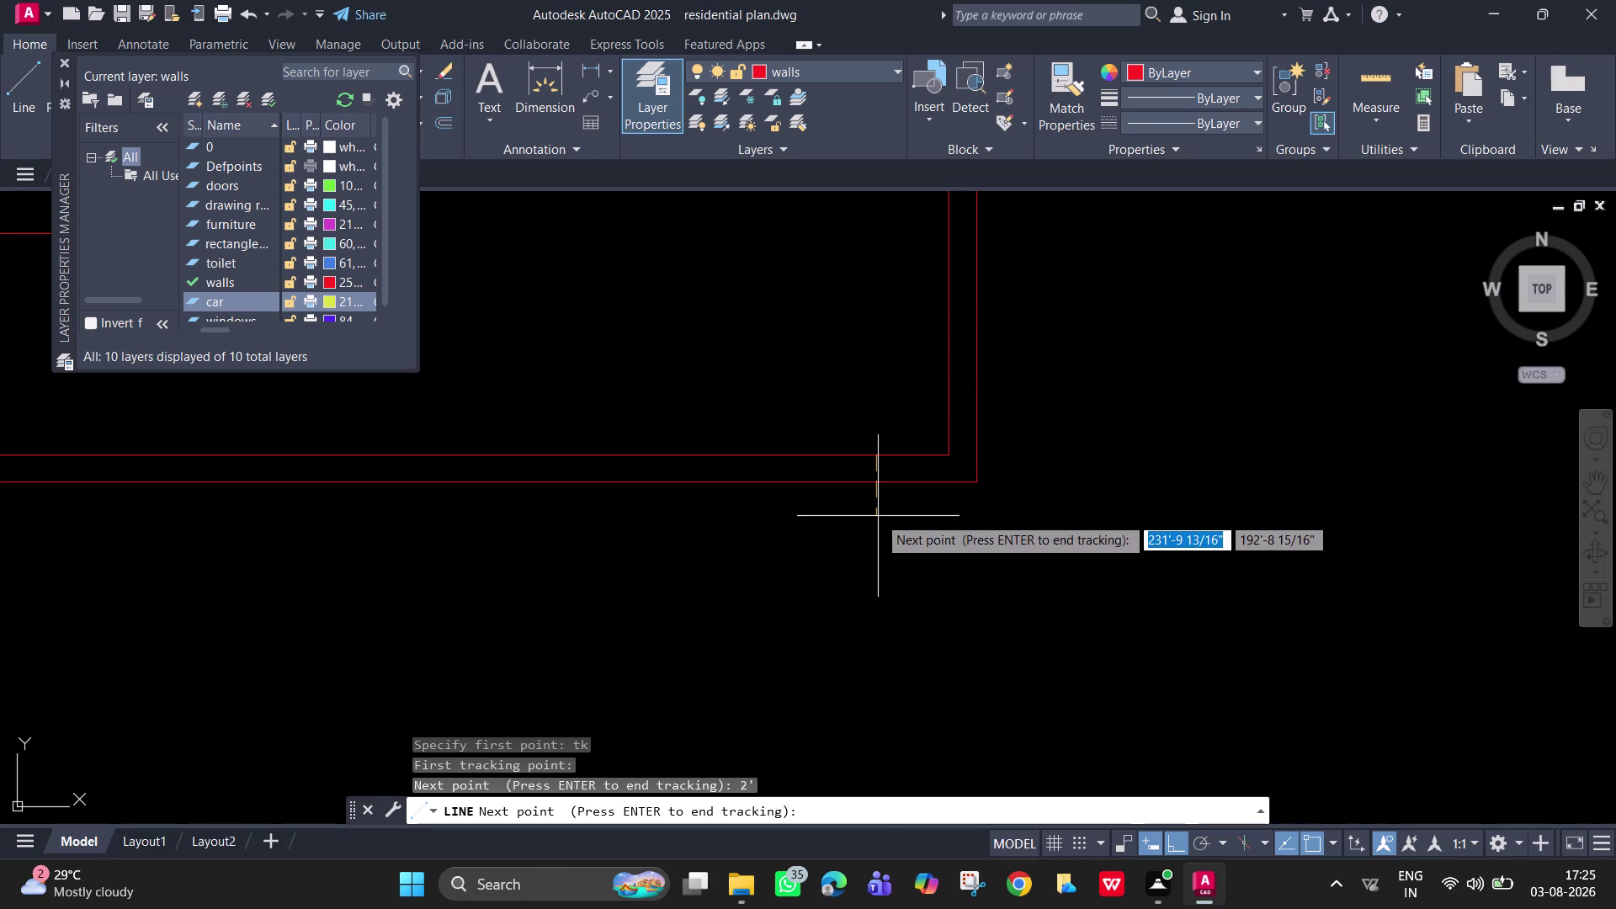
key(Return)
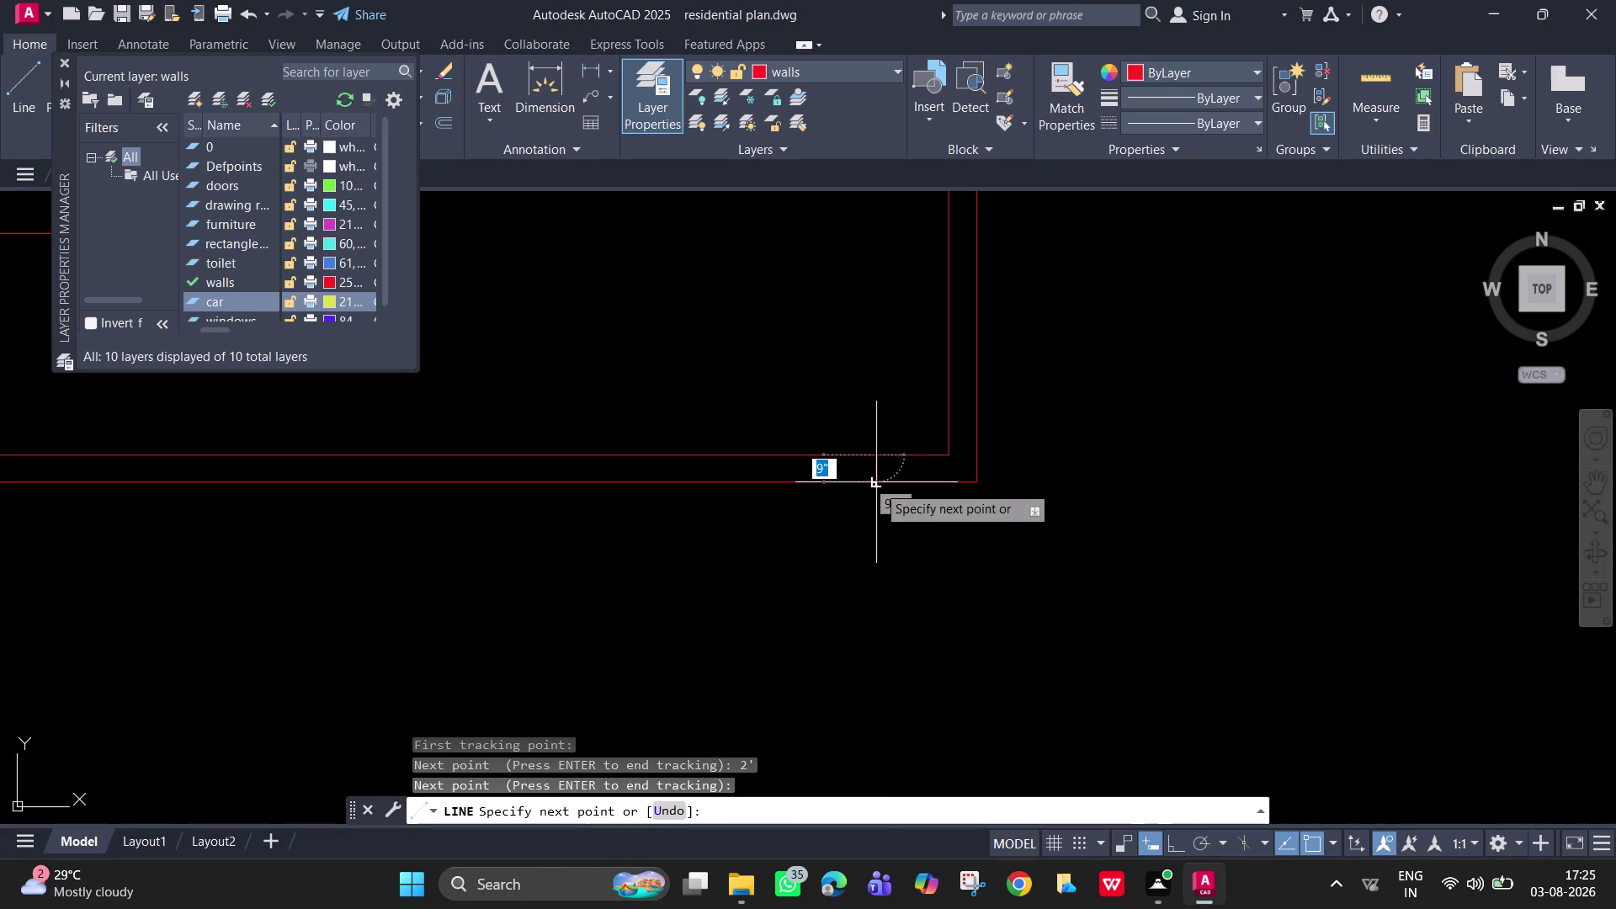
click(877, 484)
key(Escape)
scroll(up, 3)
middle_drag(881, 484, 993, 541)
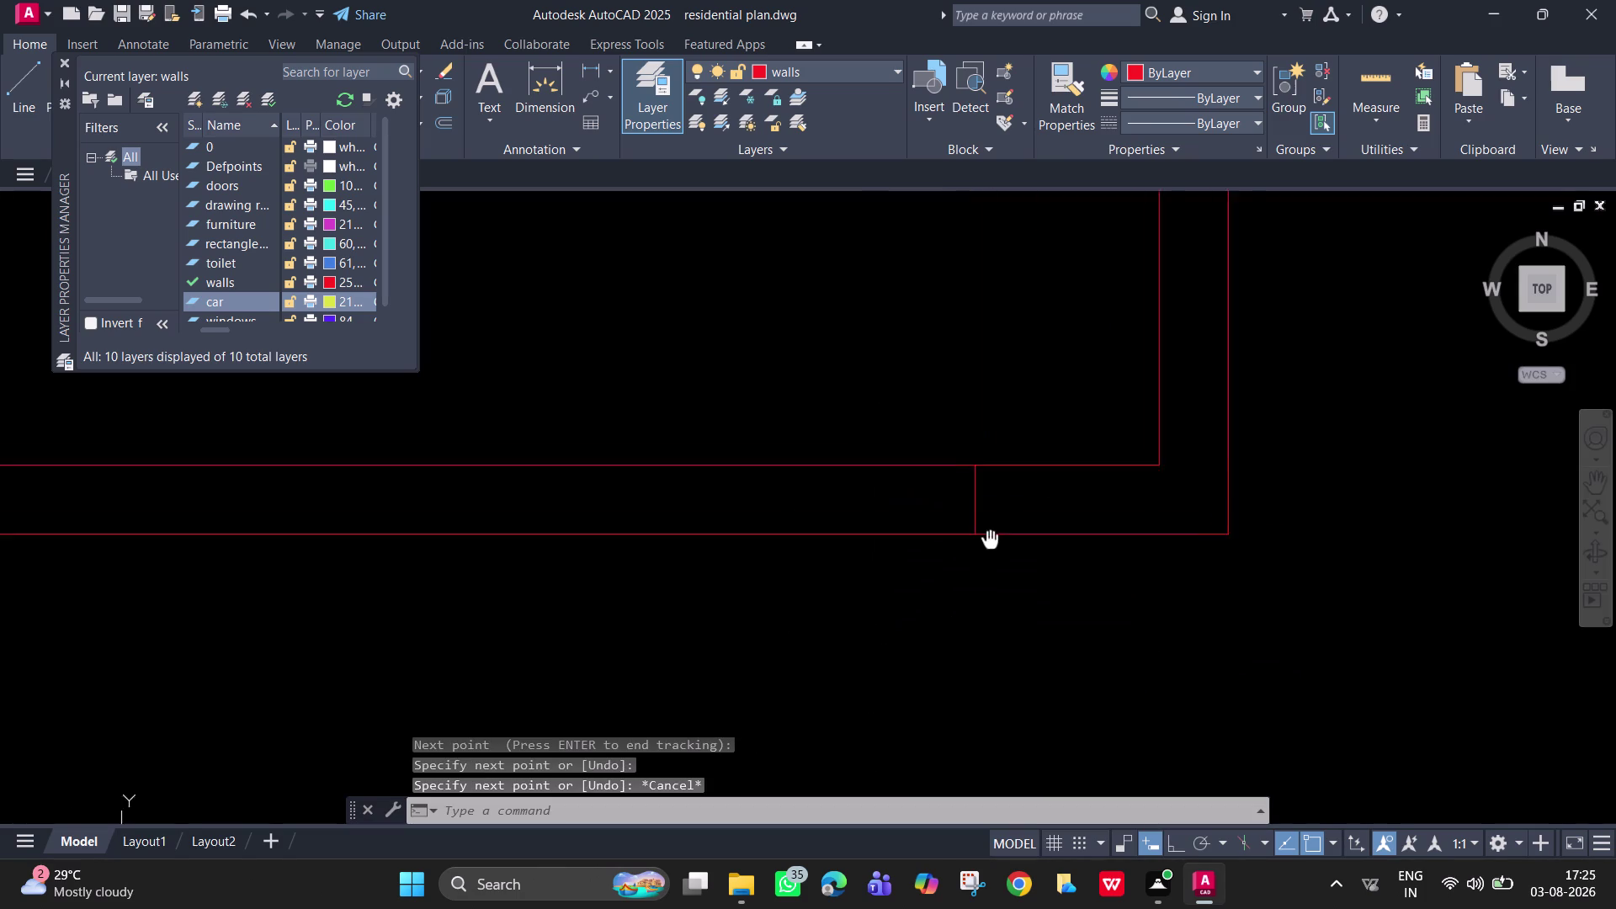
middle_drag(993, 541, 997, 542)
scroll(down, 3)
middle_drag(232, 576, 270, 695)
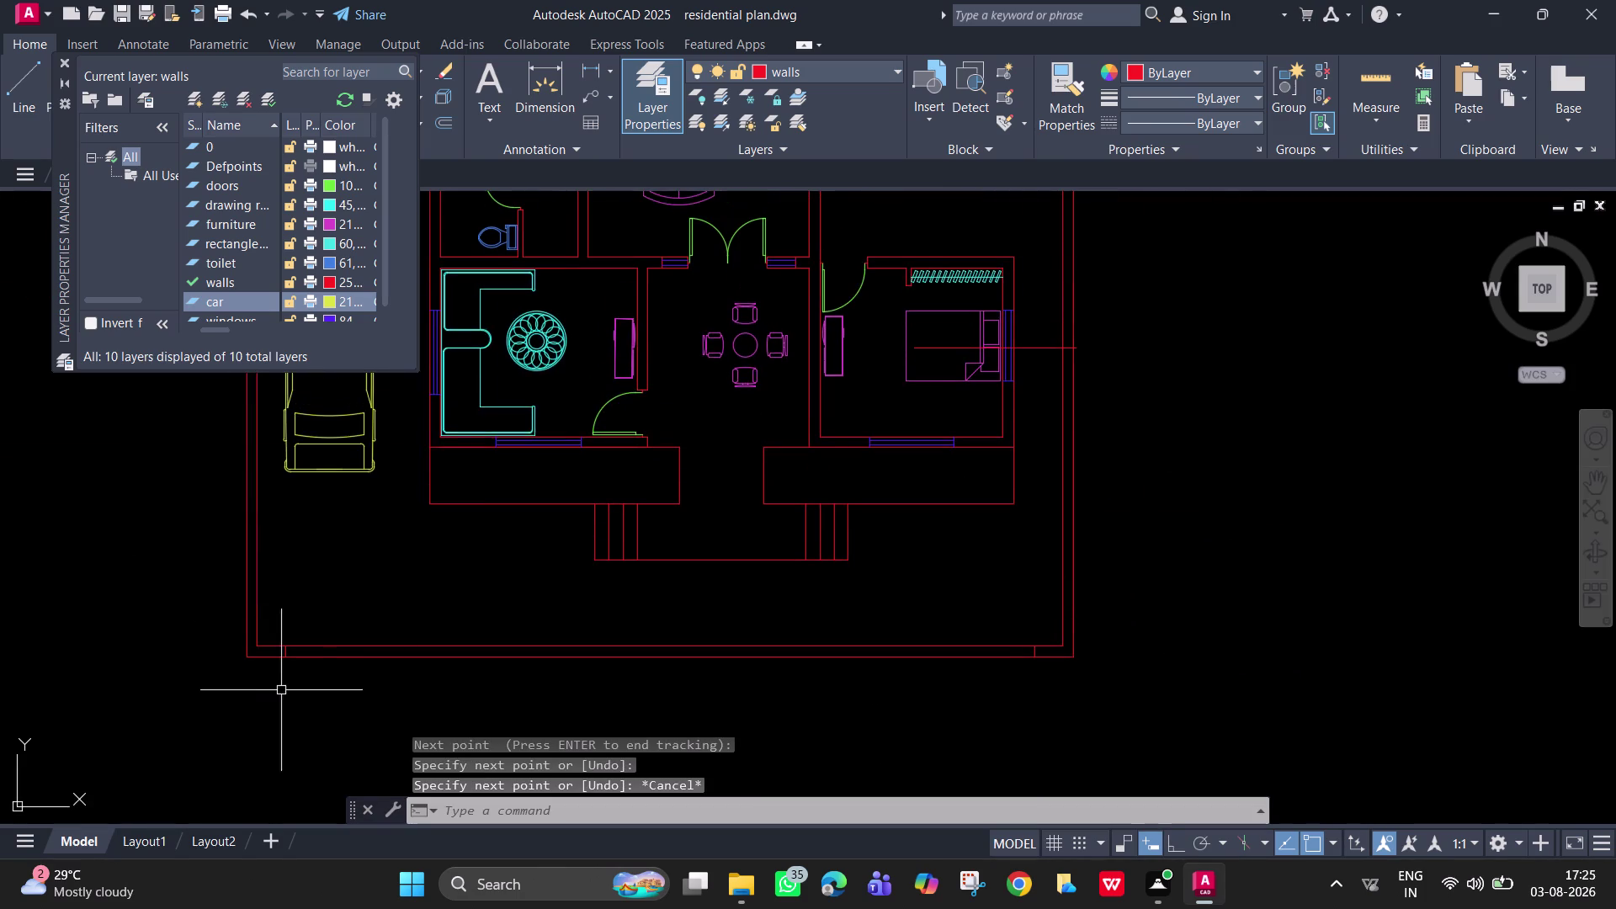
Copy the double entrance door by its corner onto the marked boundary wall spot.
middle_drag(520, 426, 546, 524)
click(771, 370)
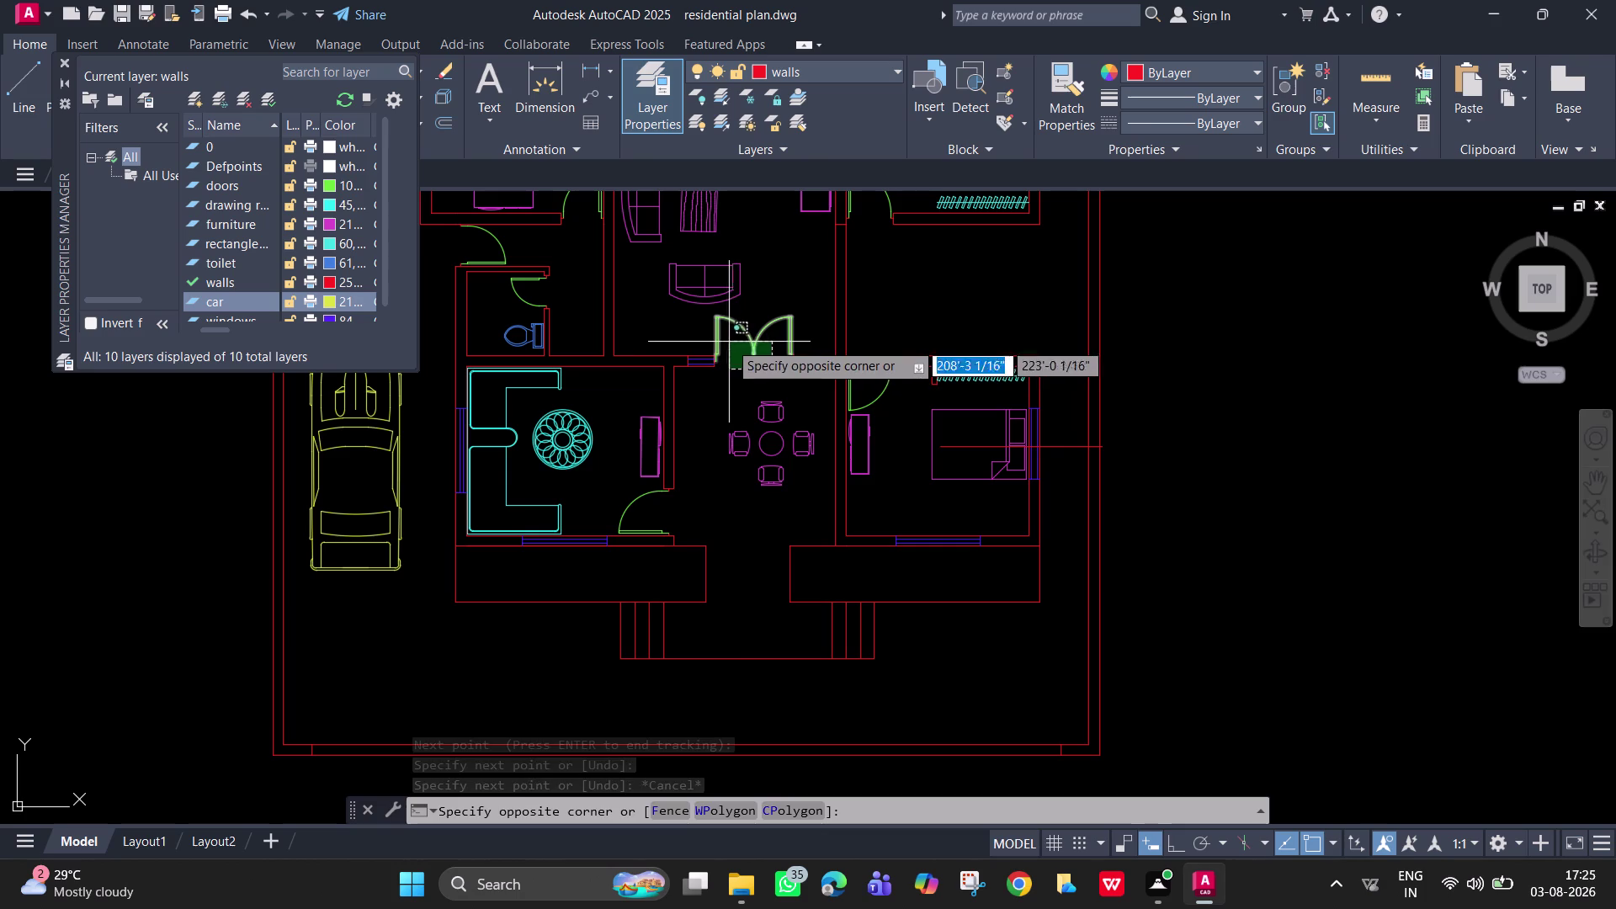
click(725, 339)
text(c)
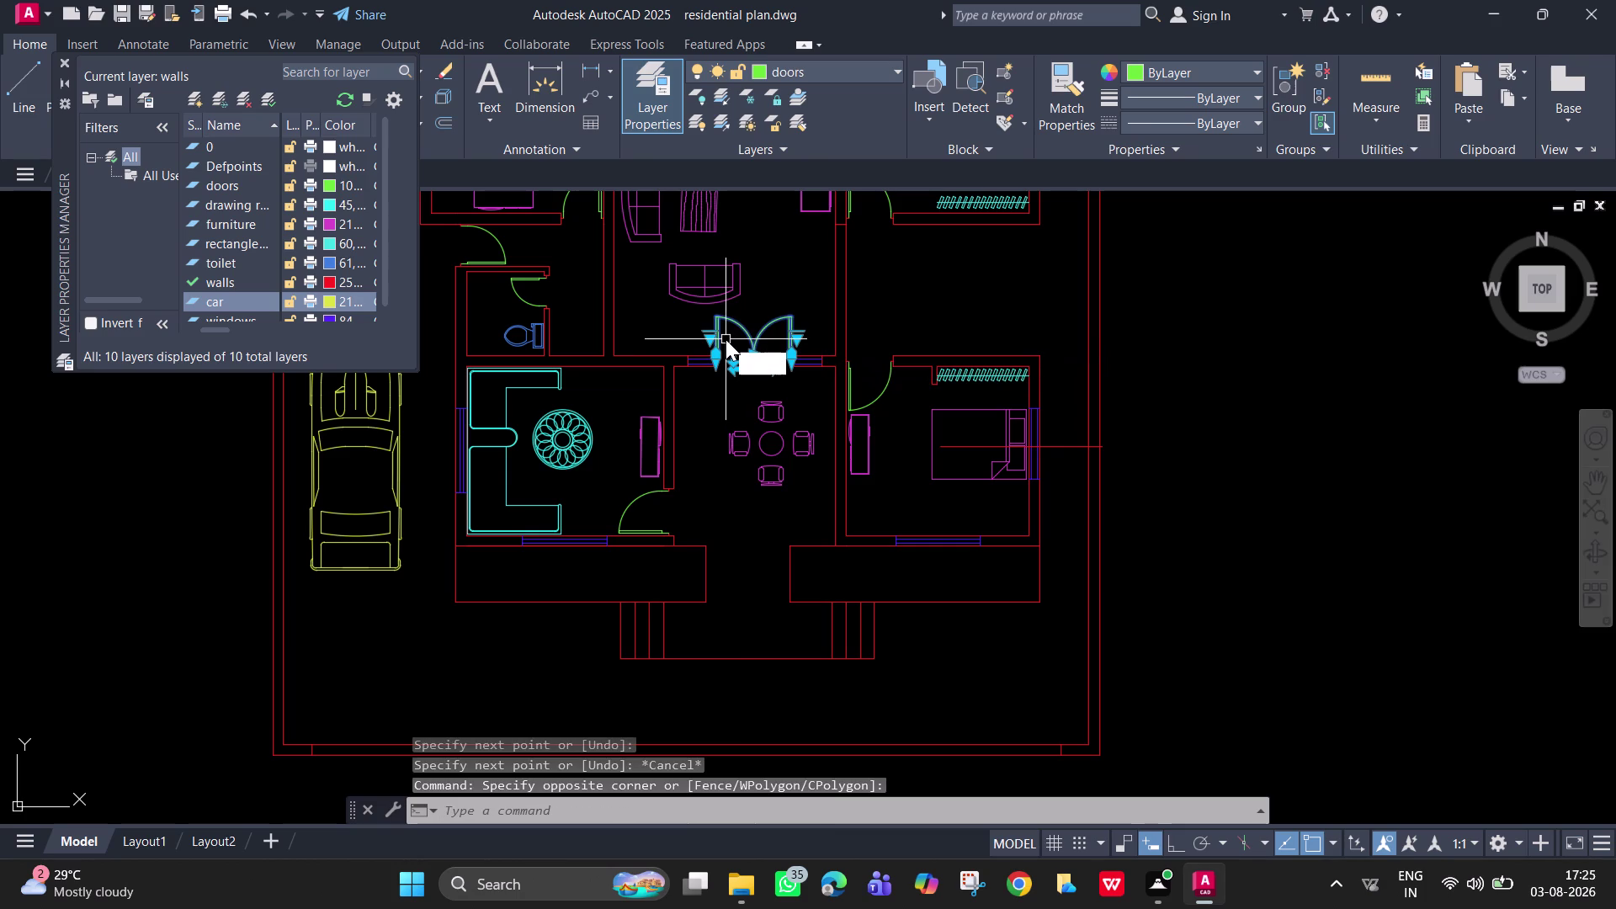
text(o)
key(space)
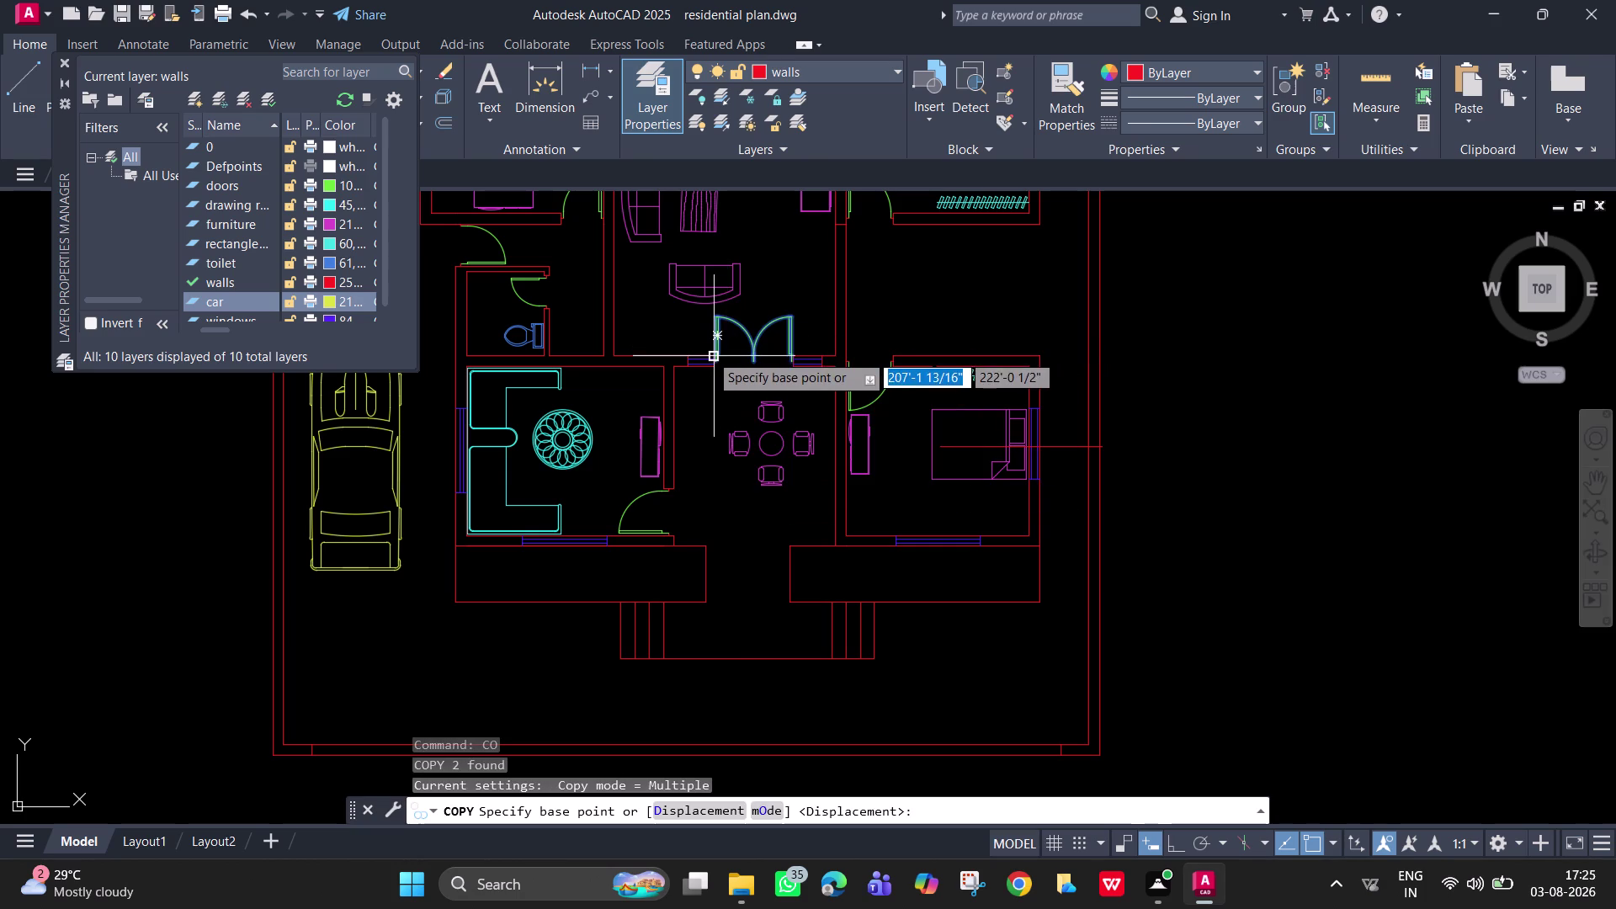
click(709, 361)
scroll(up, 3)
middle_drag(410, 705, 505, 618)
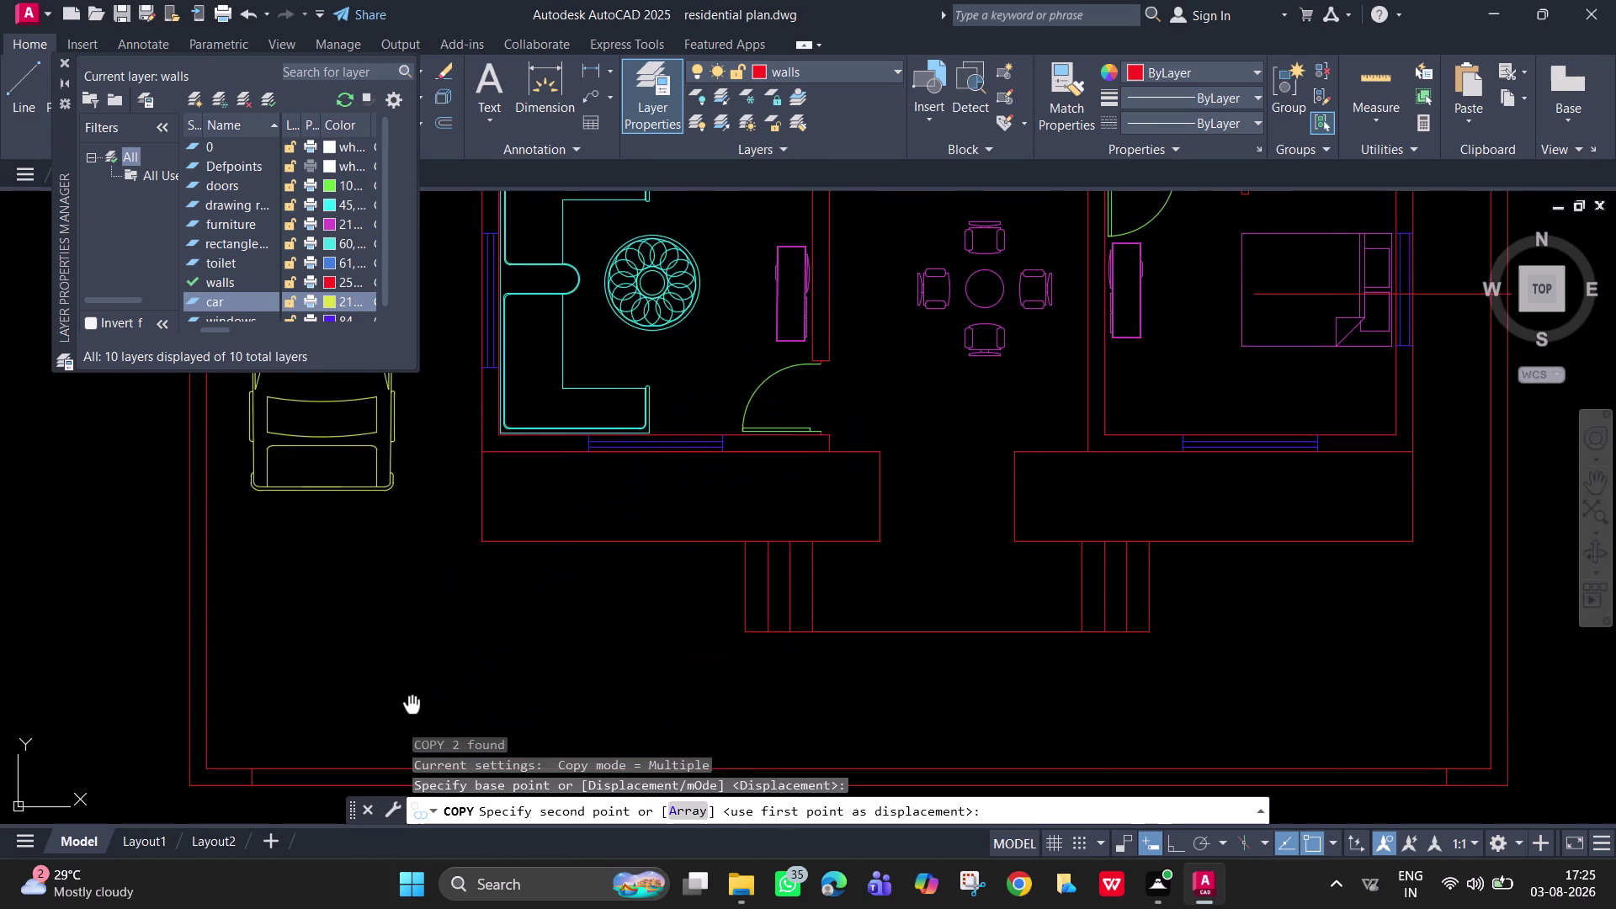
middle_drag(505, 617, 992, 268)
scroll(up, 3)
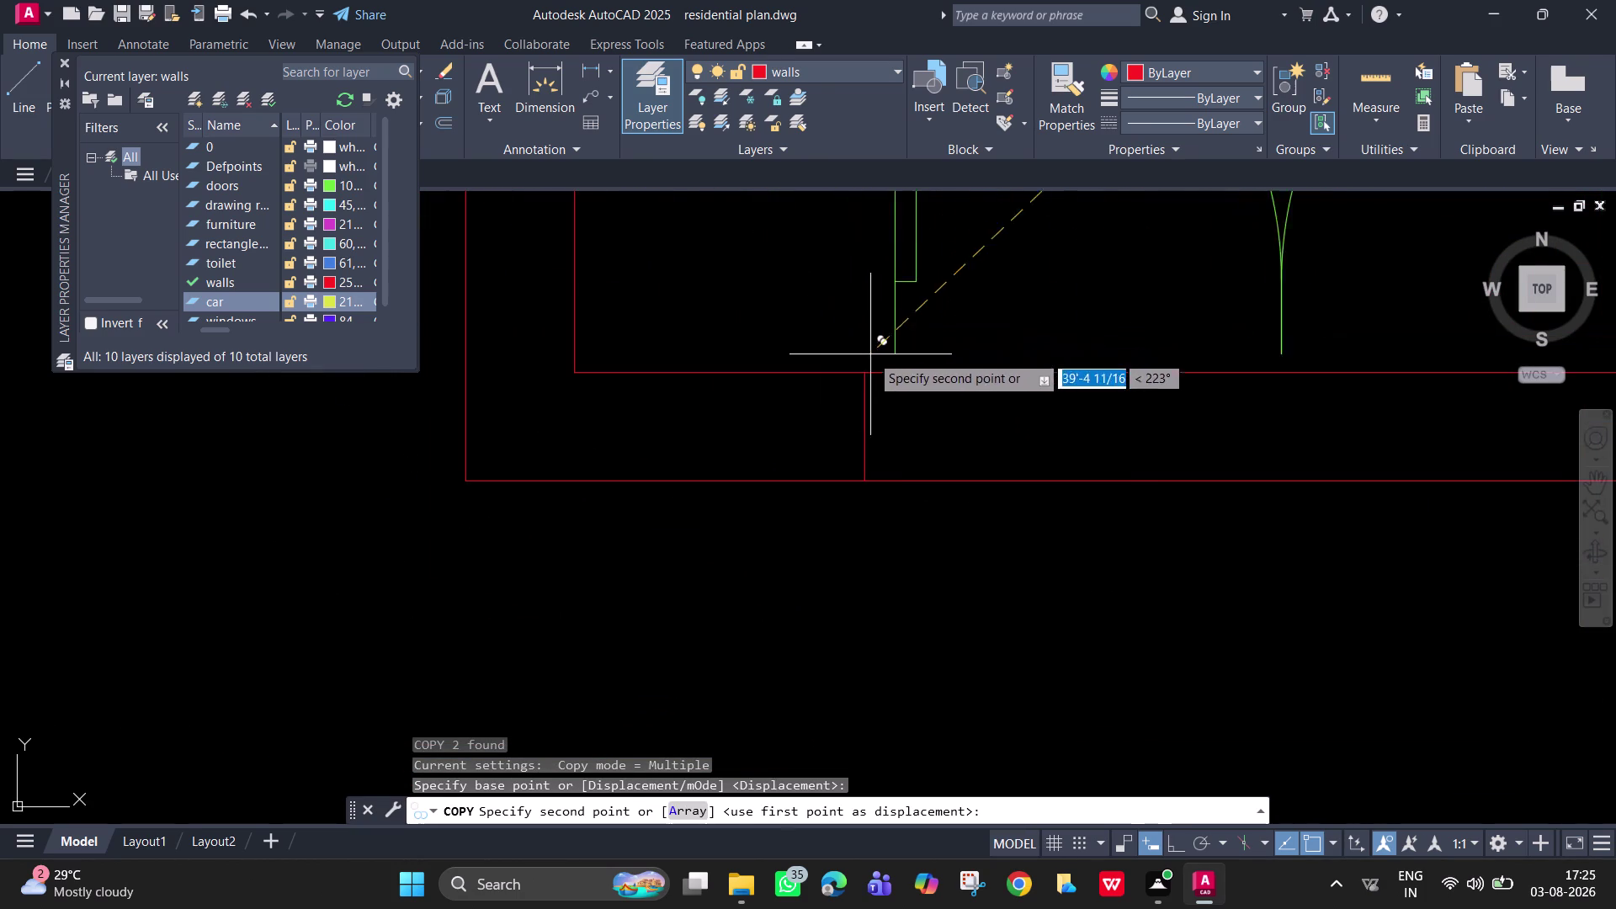
click(953, 433)
key(Escape)
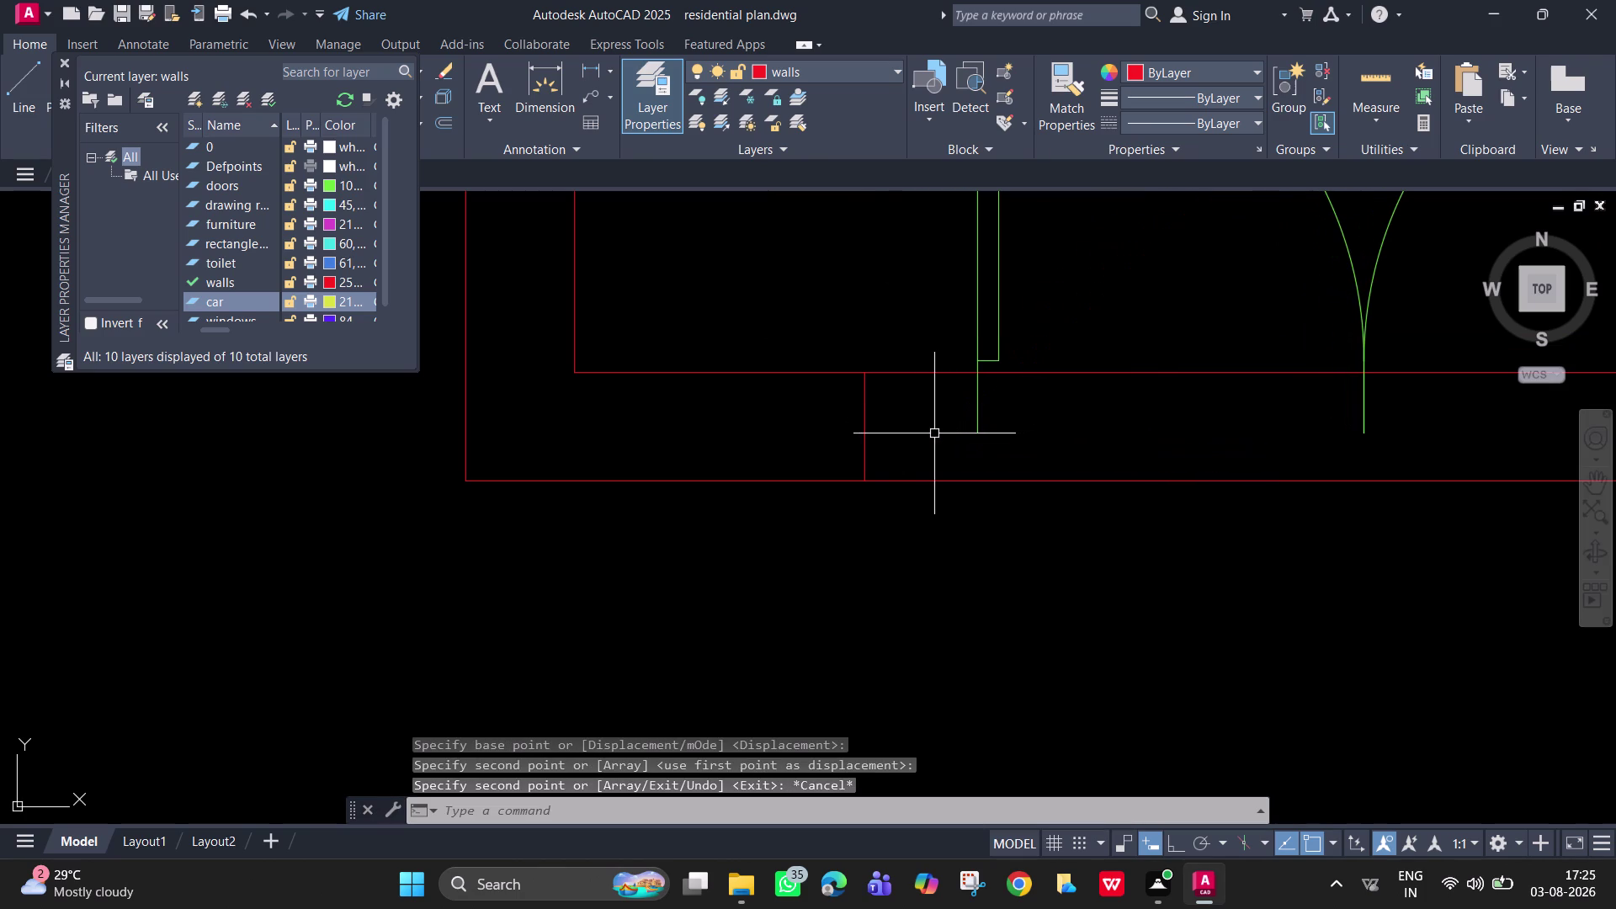
text(l)
key(space)
Draw a 2" Ortho guide line from the copied door's jamb.
key(2)
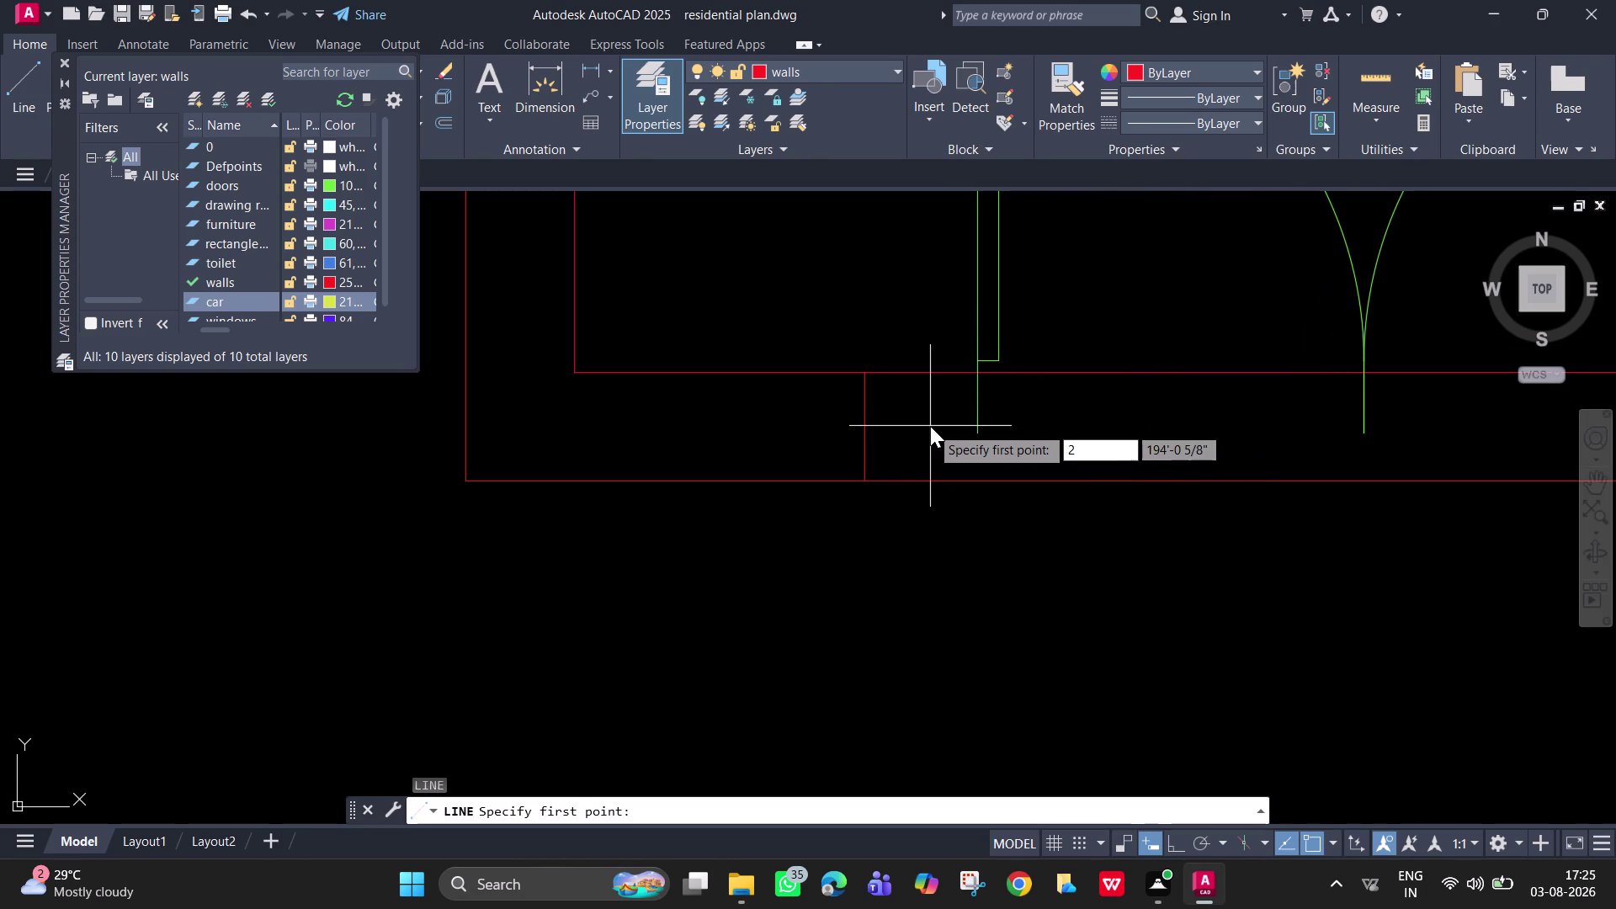
key(Return)
key(Escape)
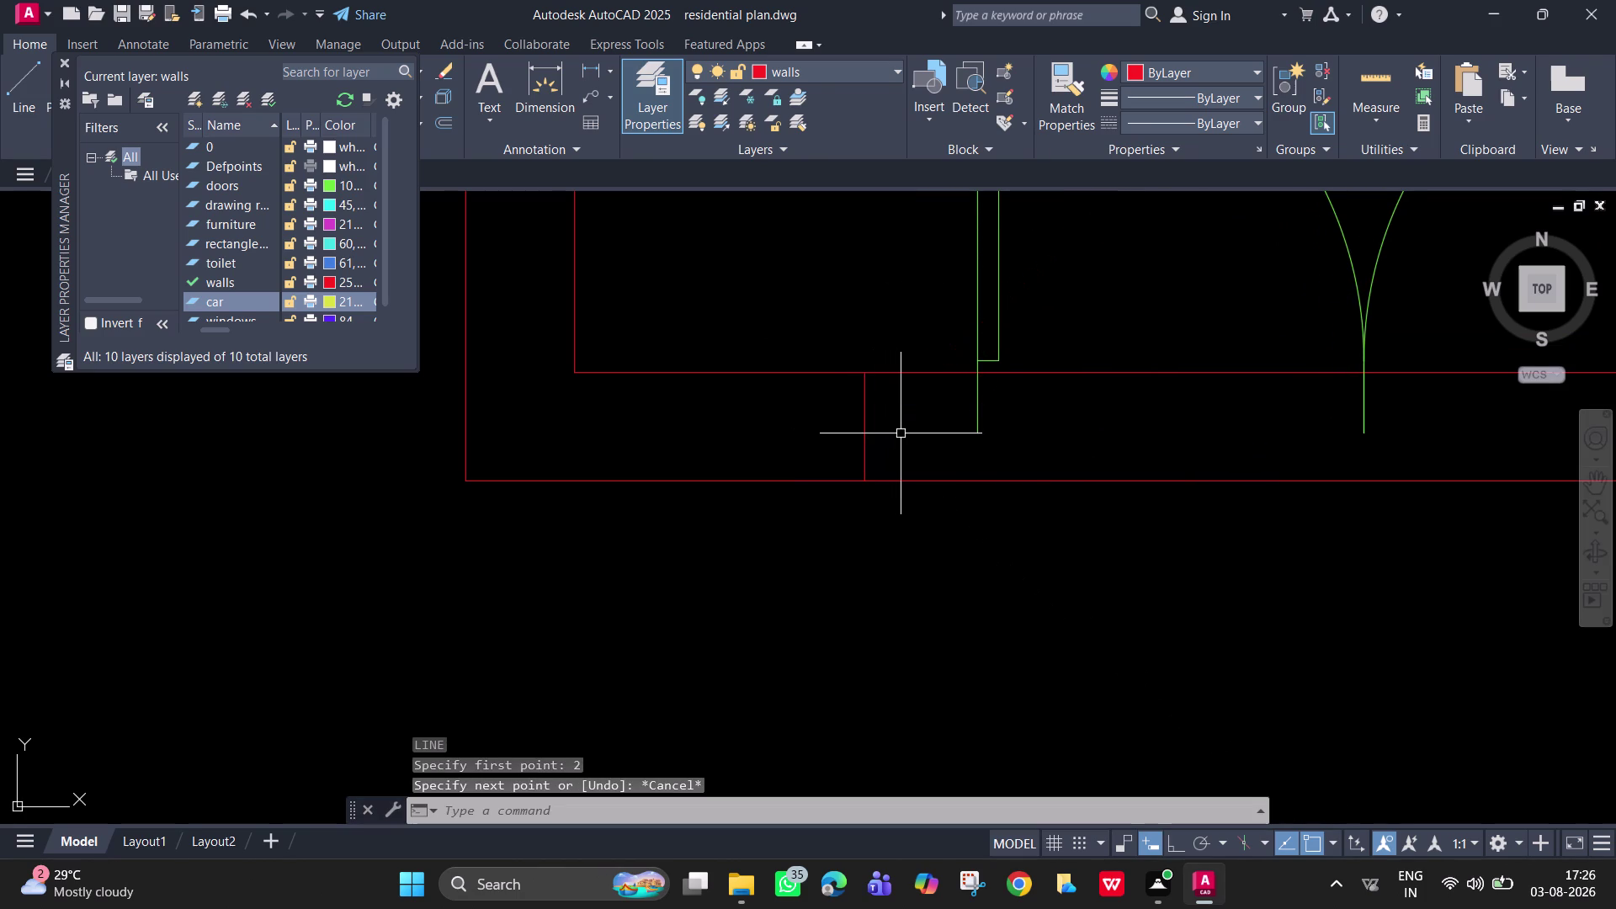
text(l)
key(space)
click(864, 425)
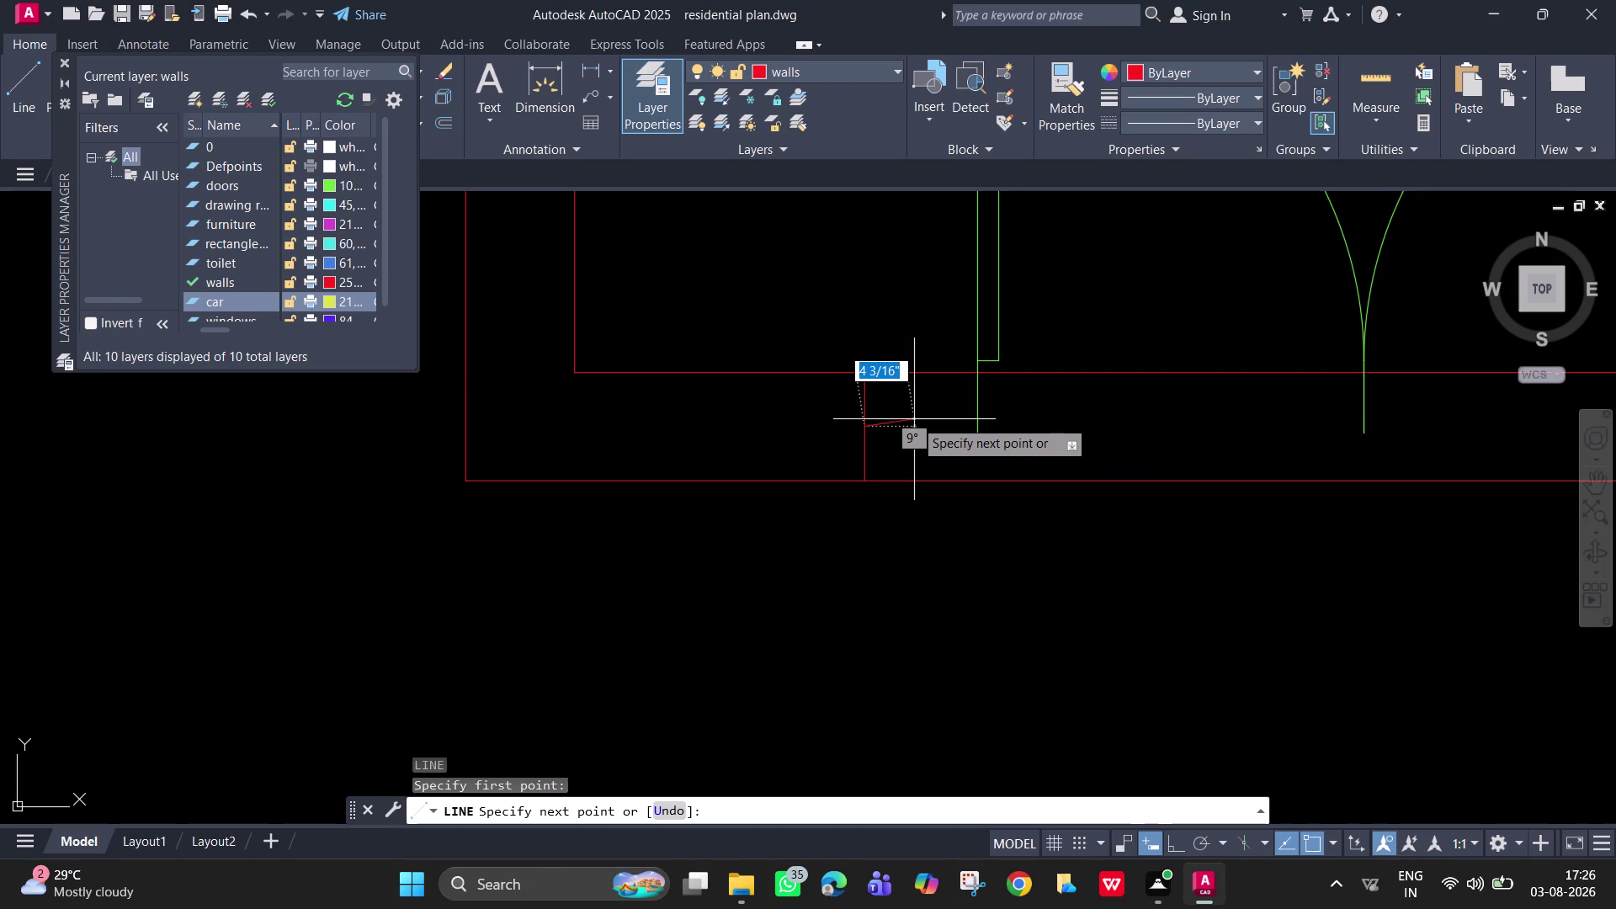
key(F8)
key(2)
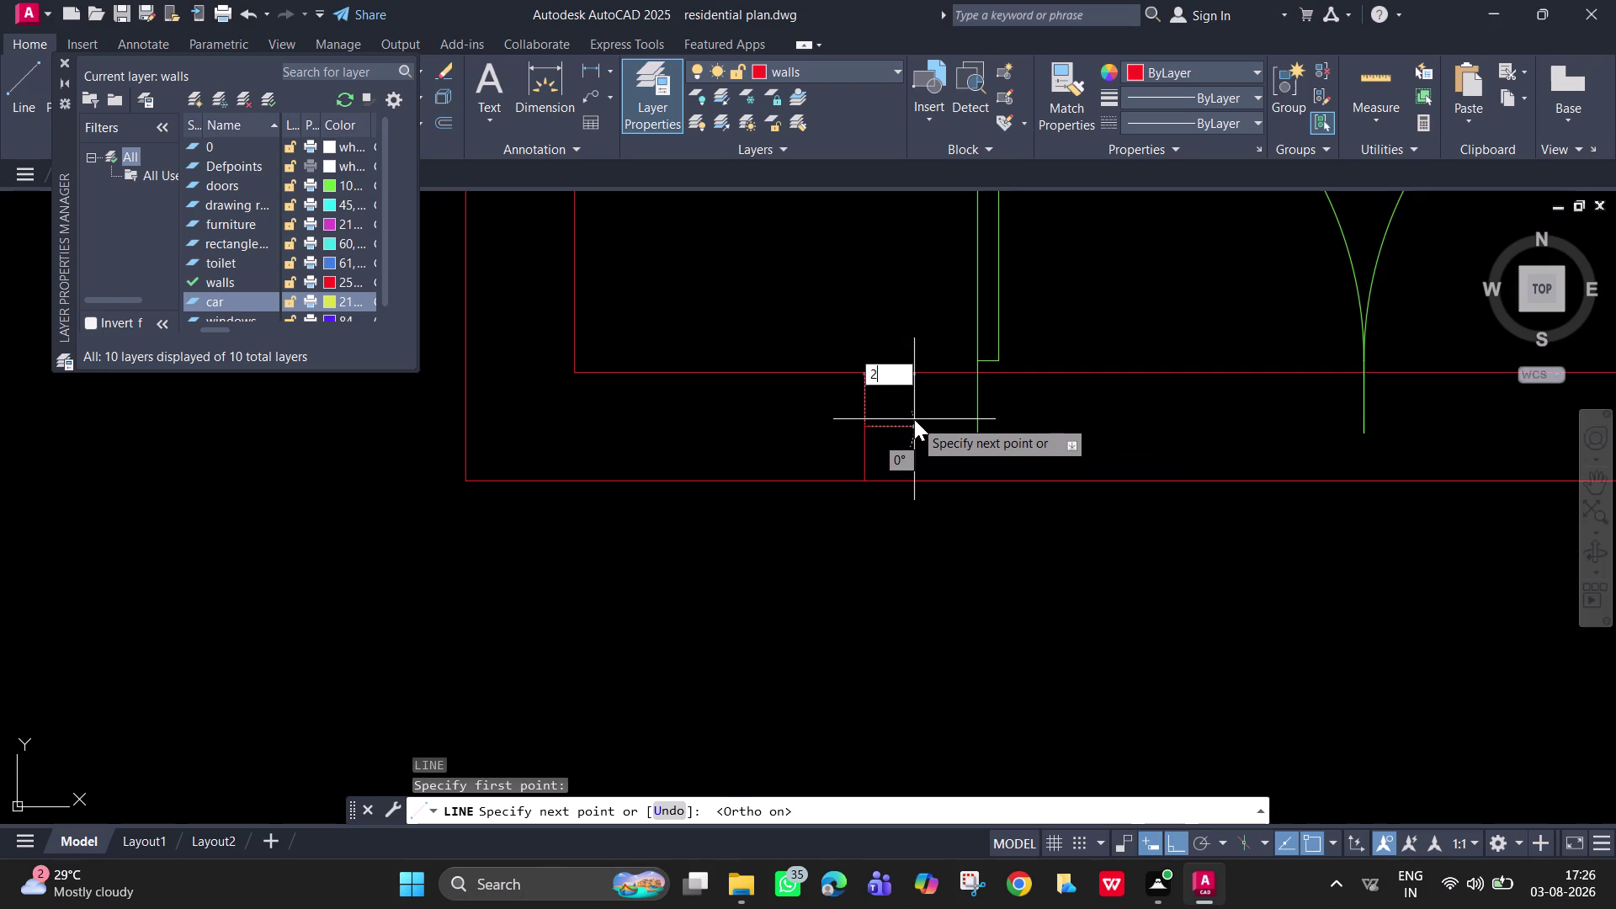
key(shift+quotedbl)
key(Return)
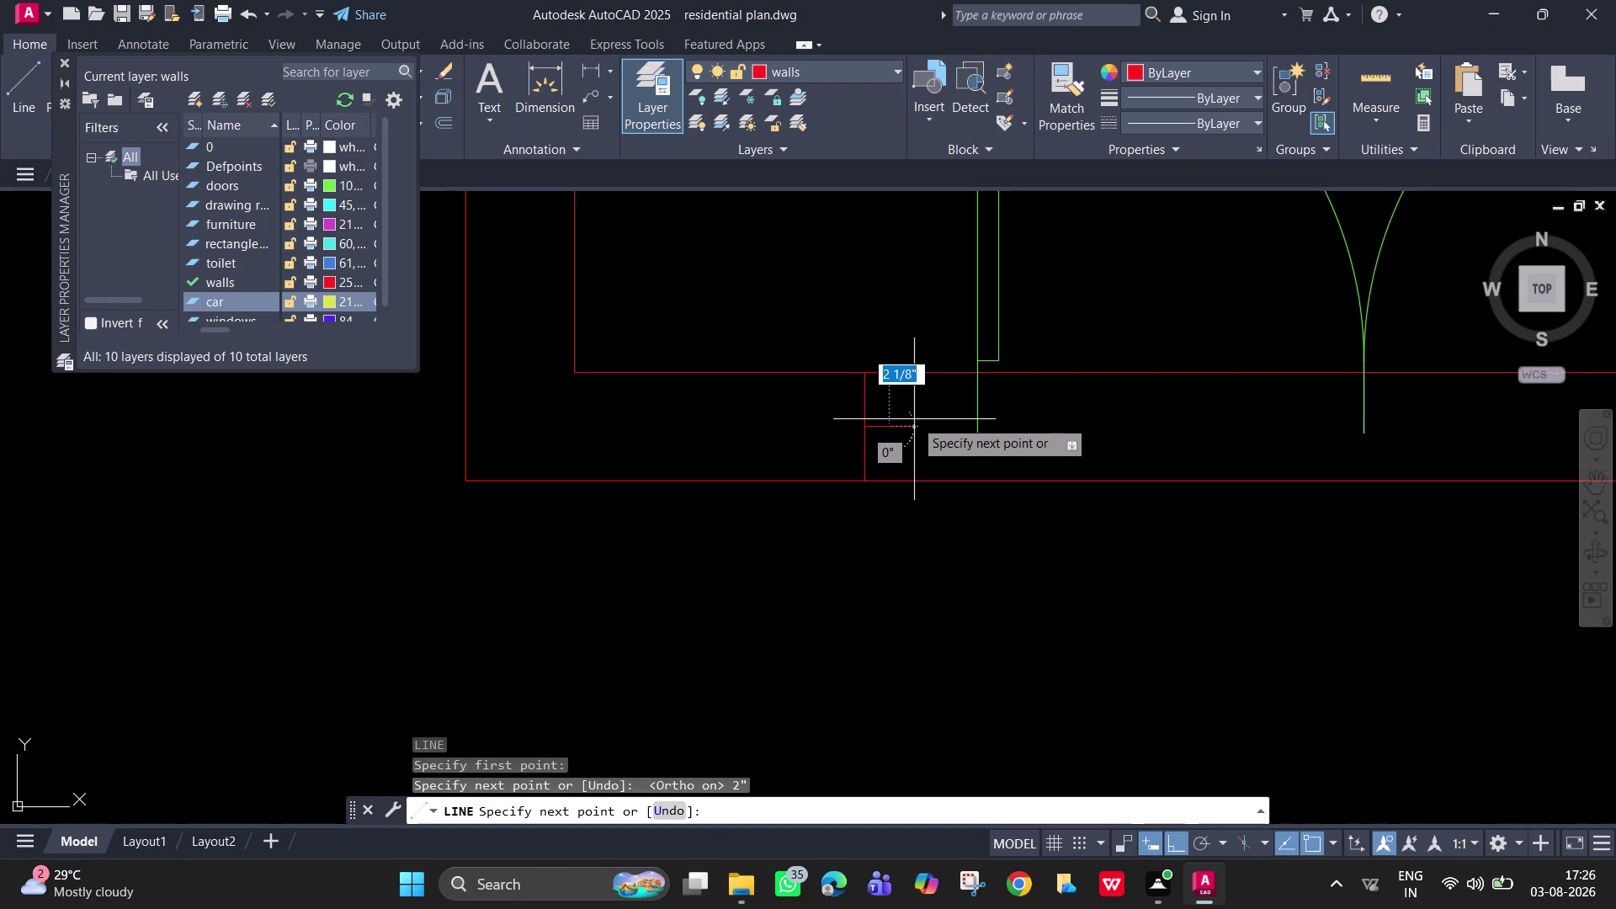
key(space)
Move the copied double door from its corner to the guide line's end.
scroll(down, 3)
middle_drag(1143, 442, 1102, 467)
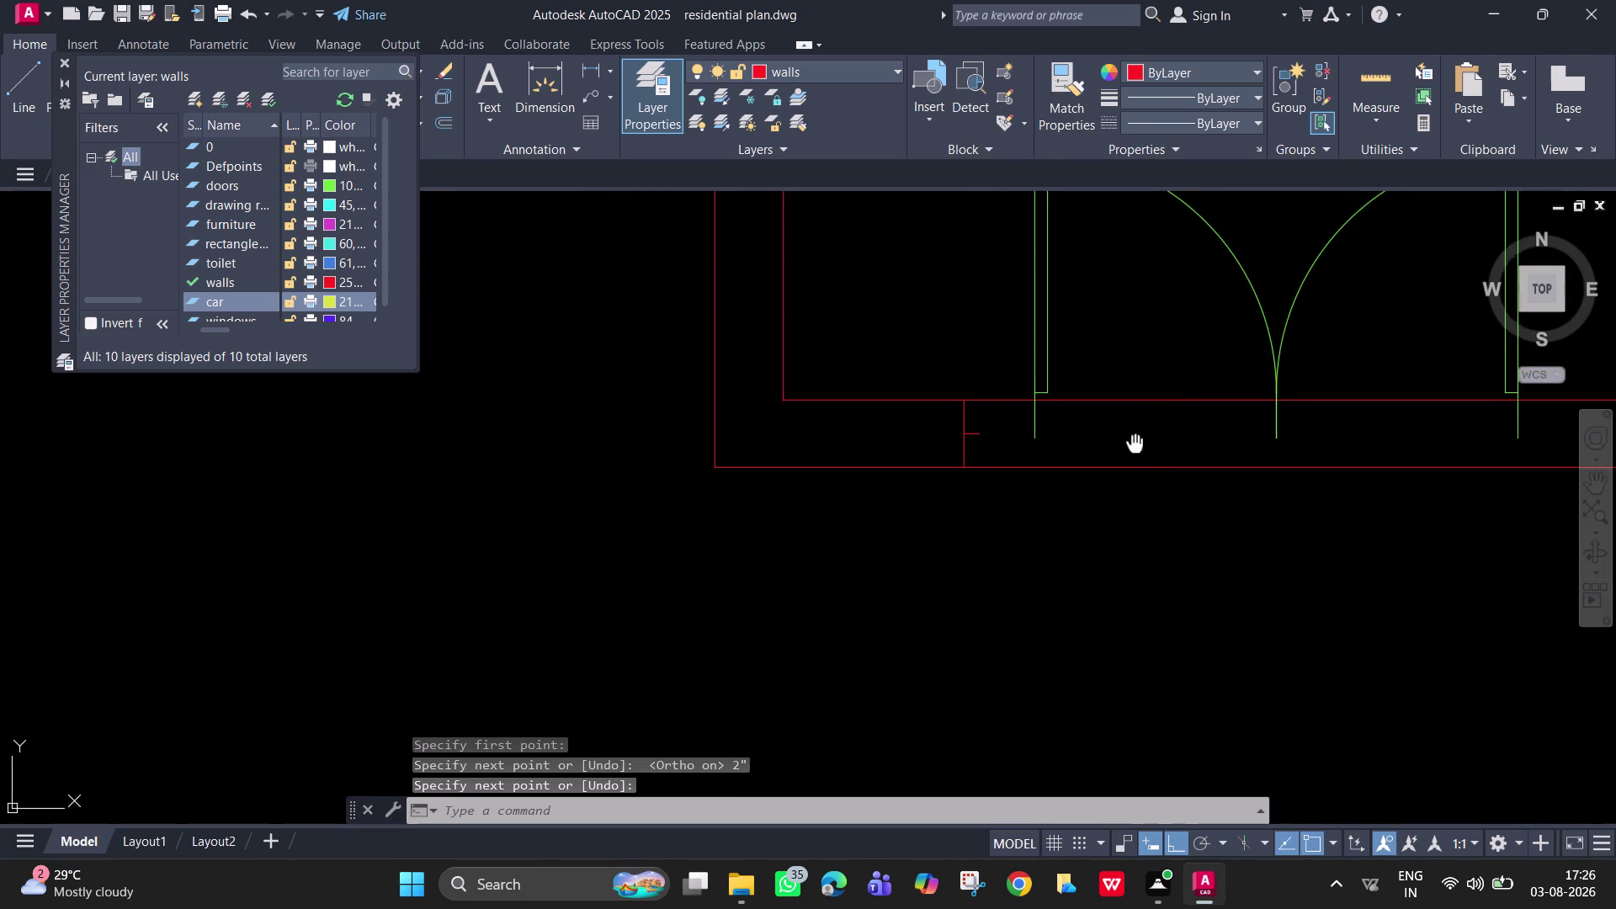
middle_drag(1103, 466, 1022, 514)
scroll(down, 3)
drag(1296, 412, 1233, 405)
click(908, 399)
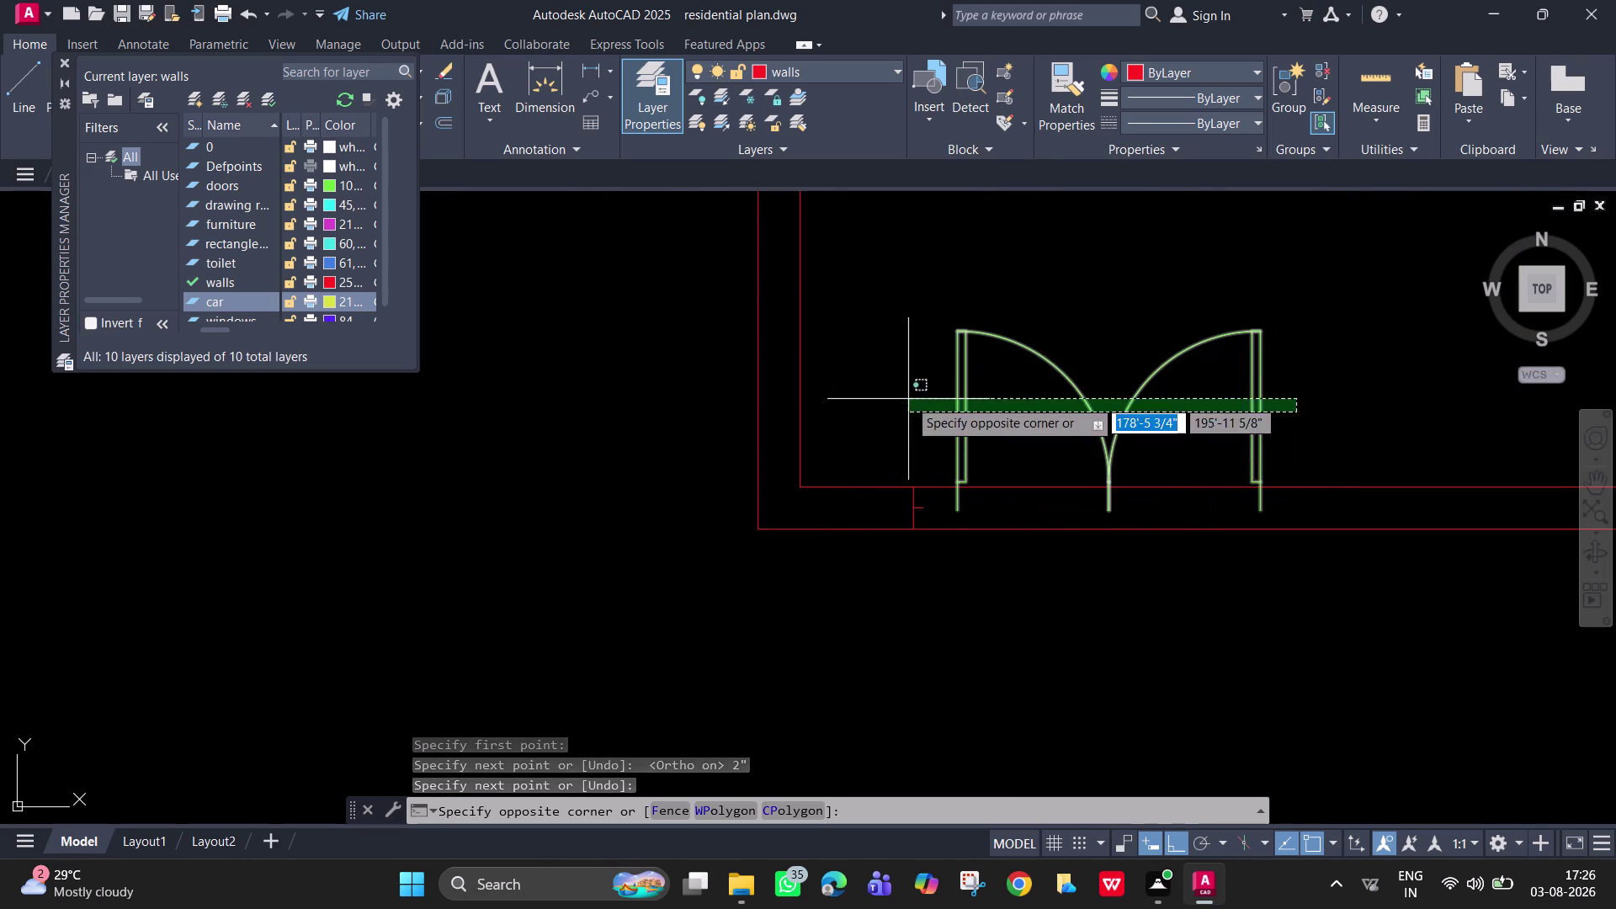
text(m)
key(space)
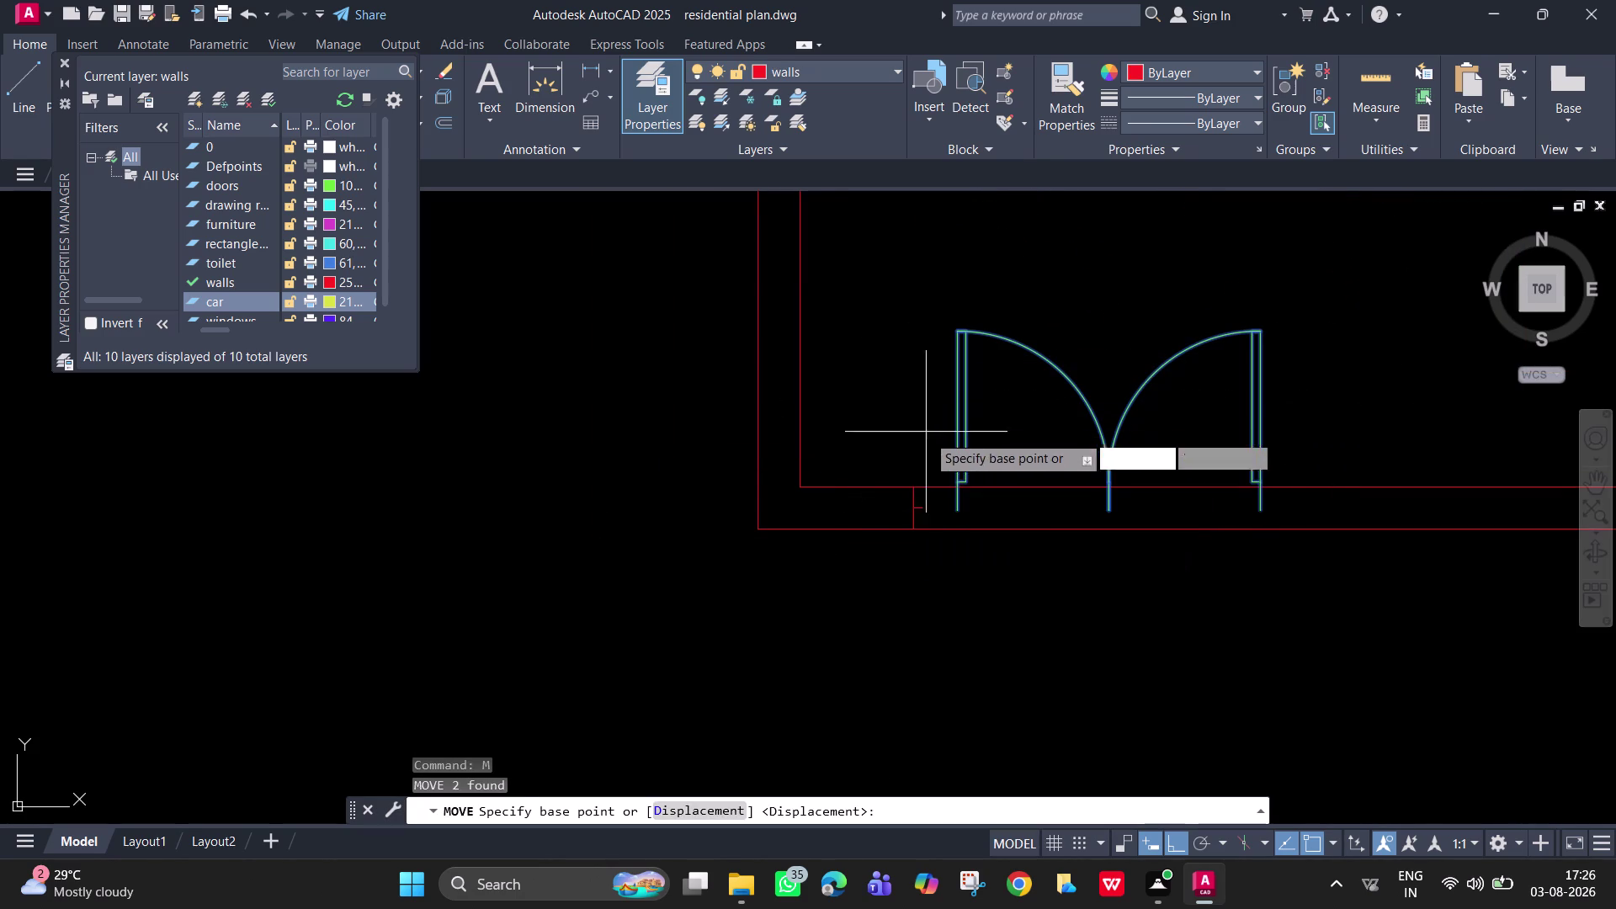
scroll(up, 3)
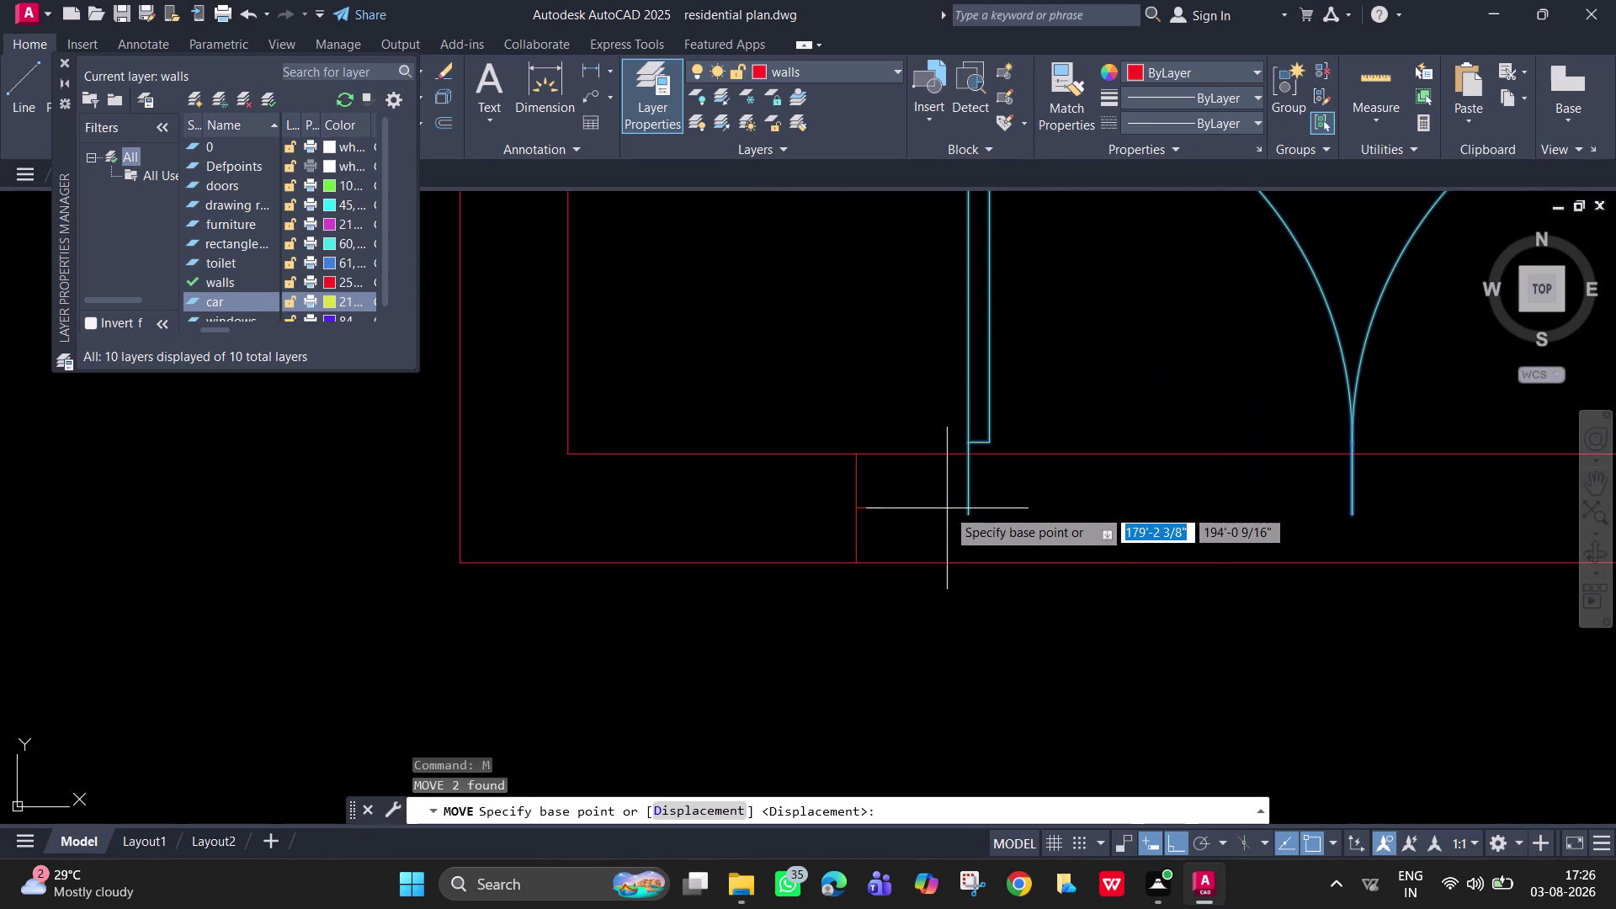
click(965, 518)
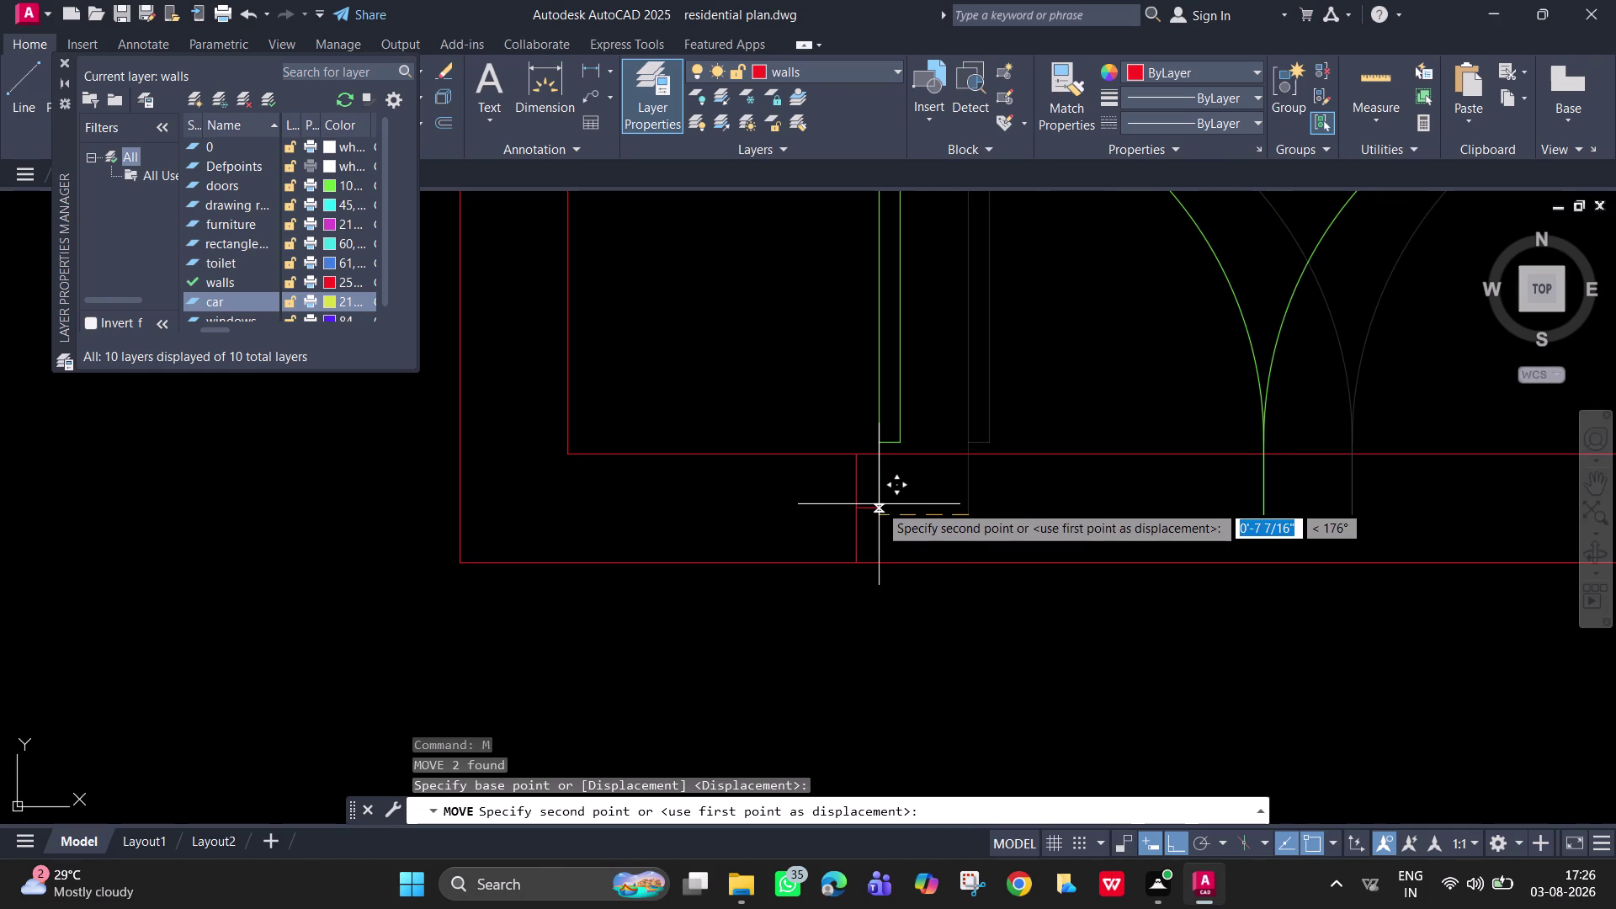
scroll(up, 3)
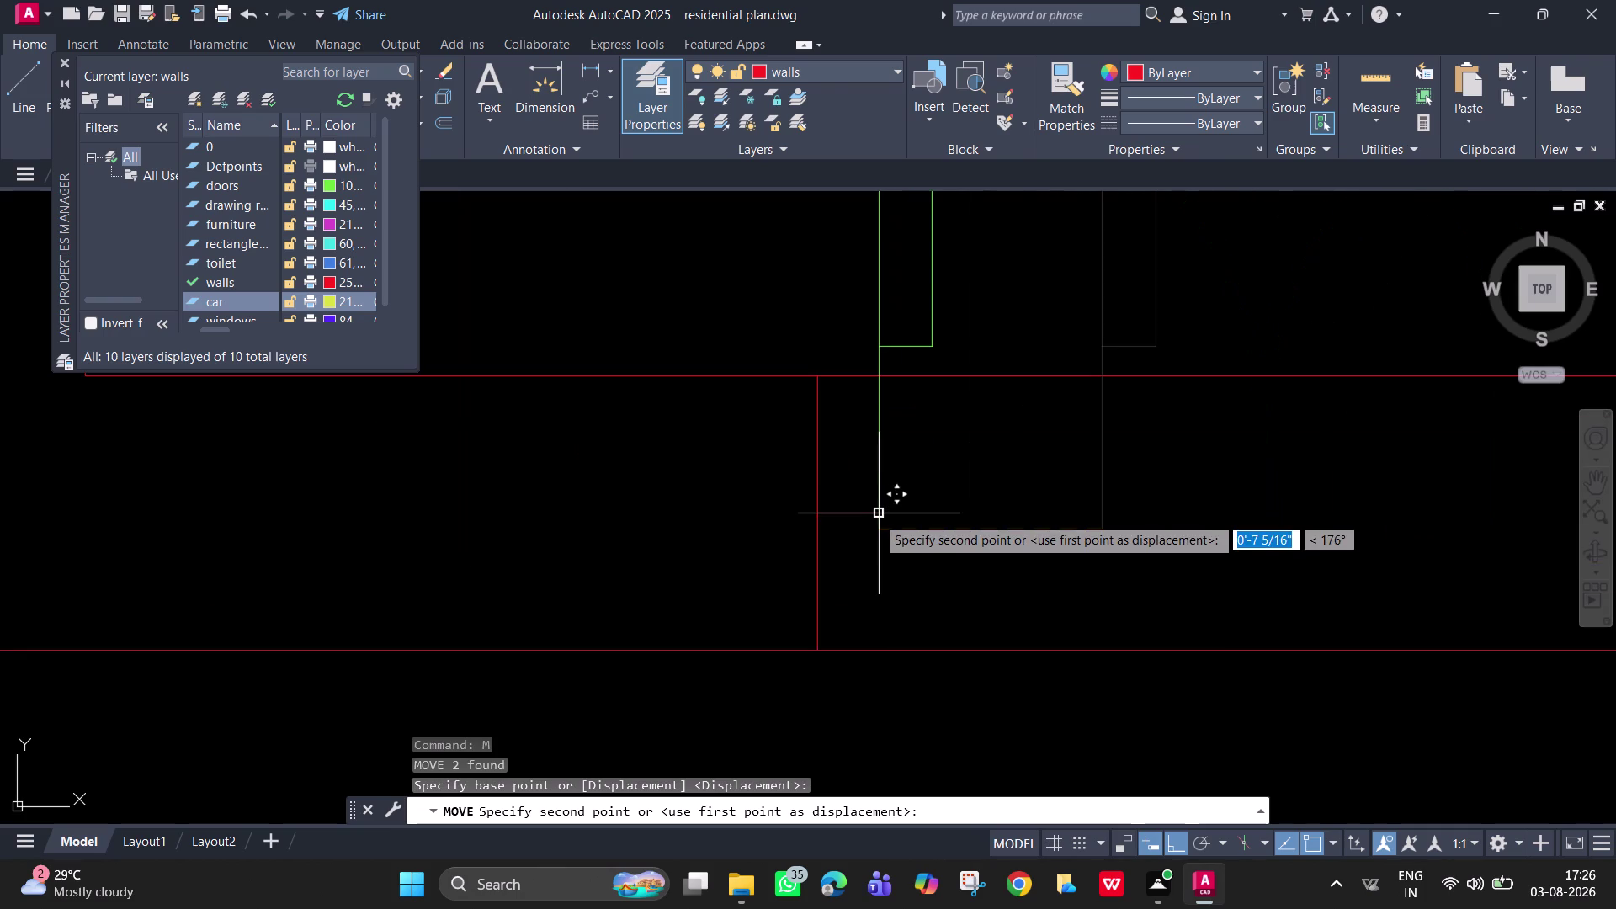
click(876, 516)
Pan around to review the repositioned double door on the boundary wall.
scroll(down, 3)
middle_drag(1257, 496, 910, 609)
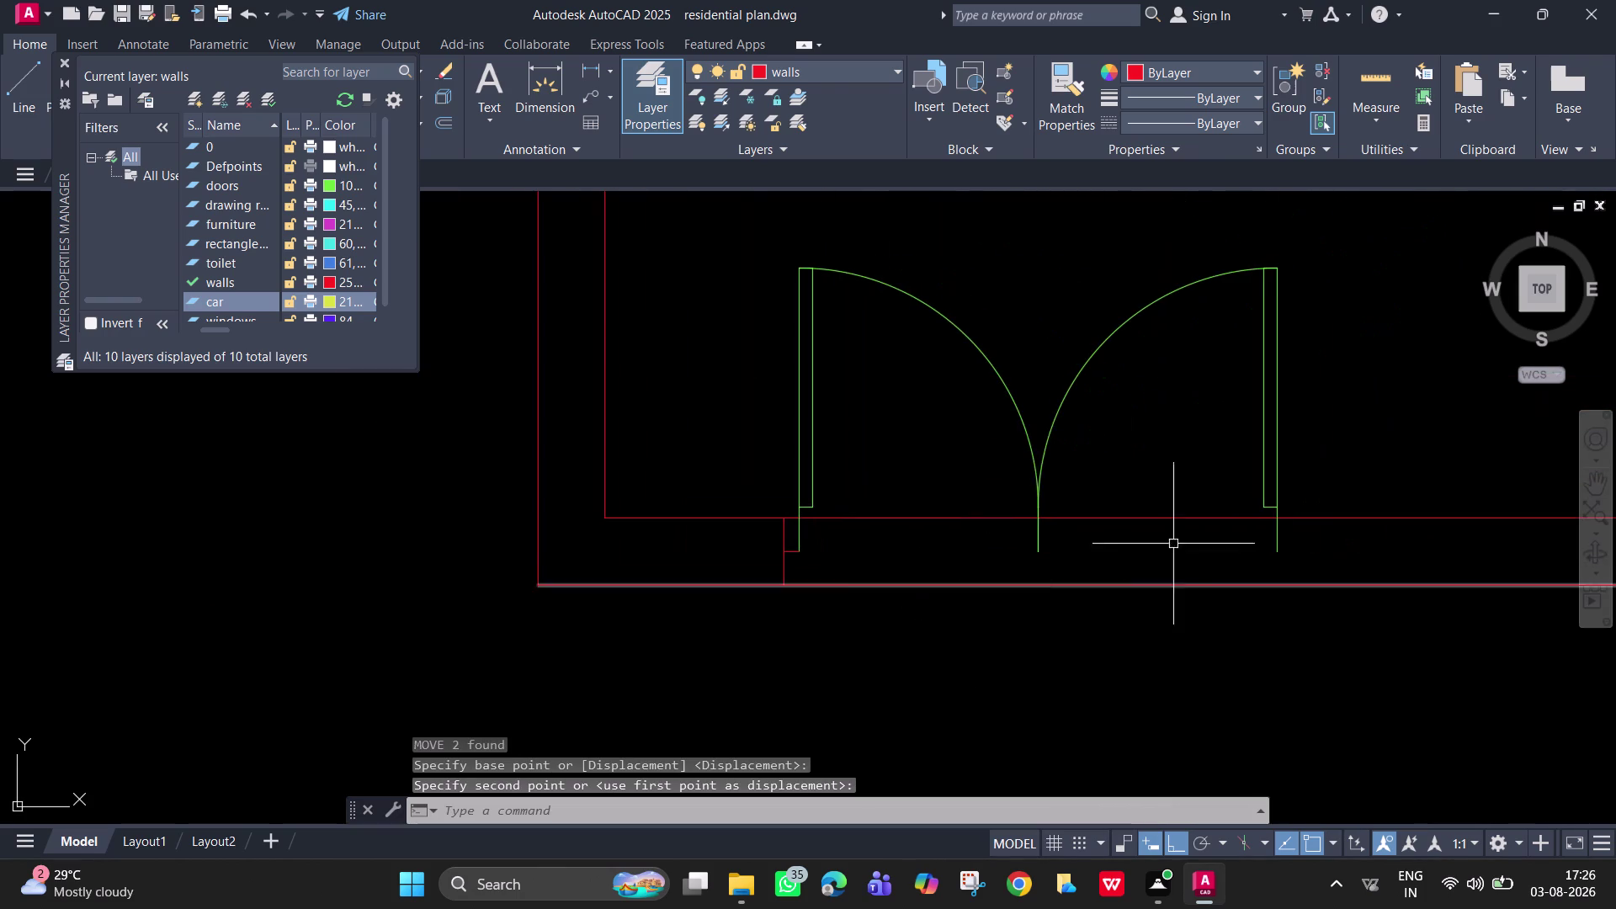
middle_drag(1197, 548, 1002, 526)
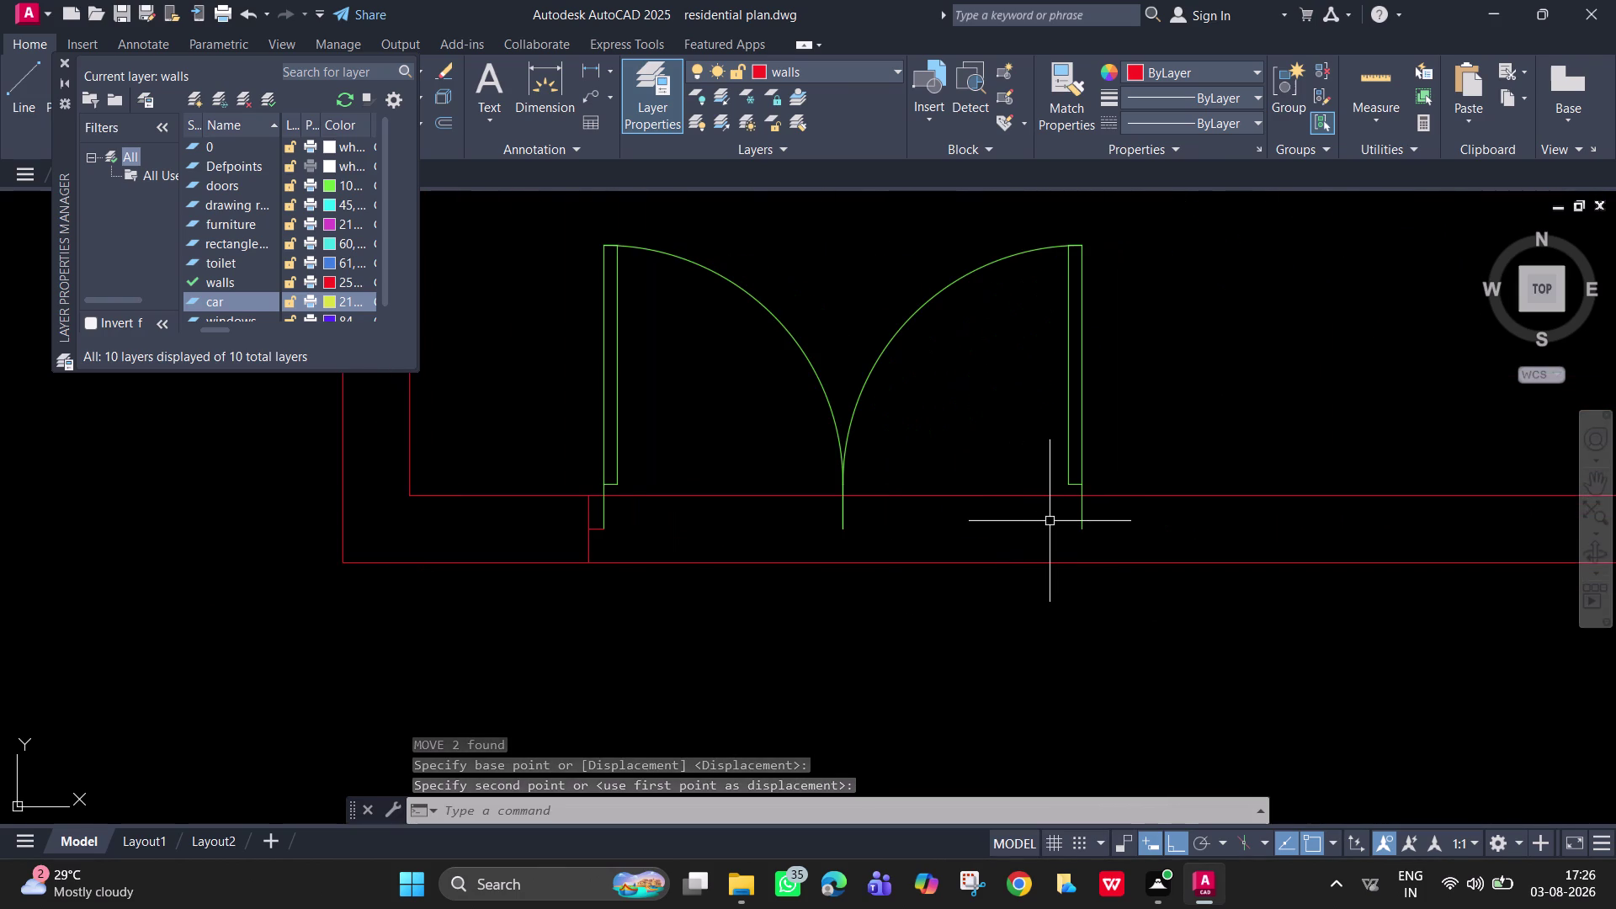
text(l)
key(space)
click(1082, 532)
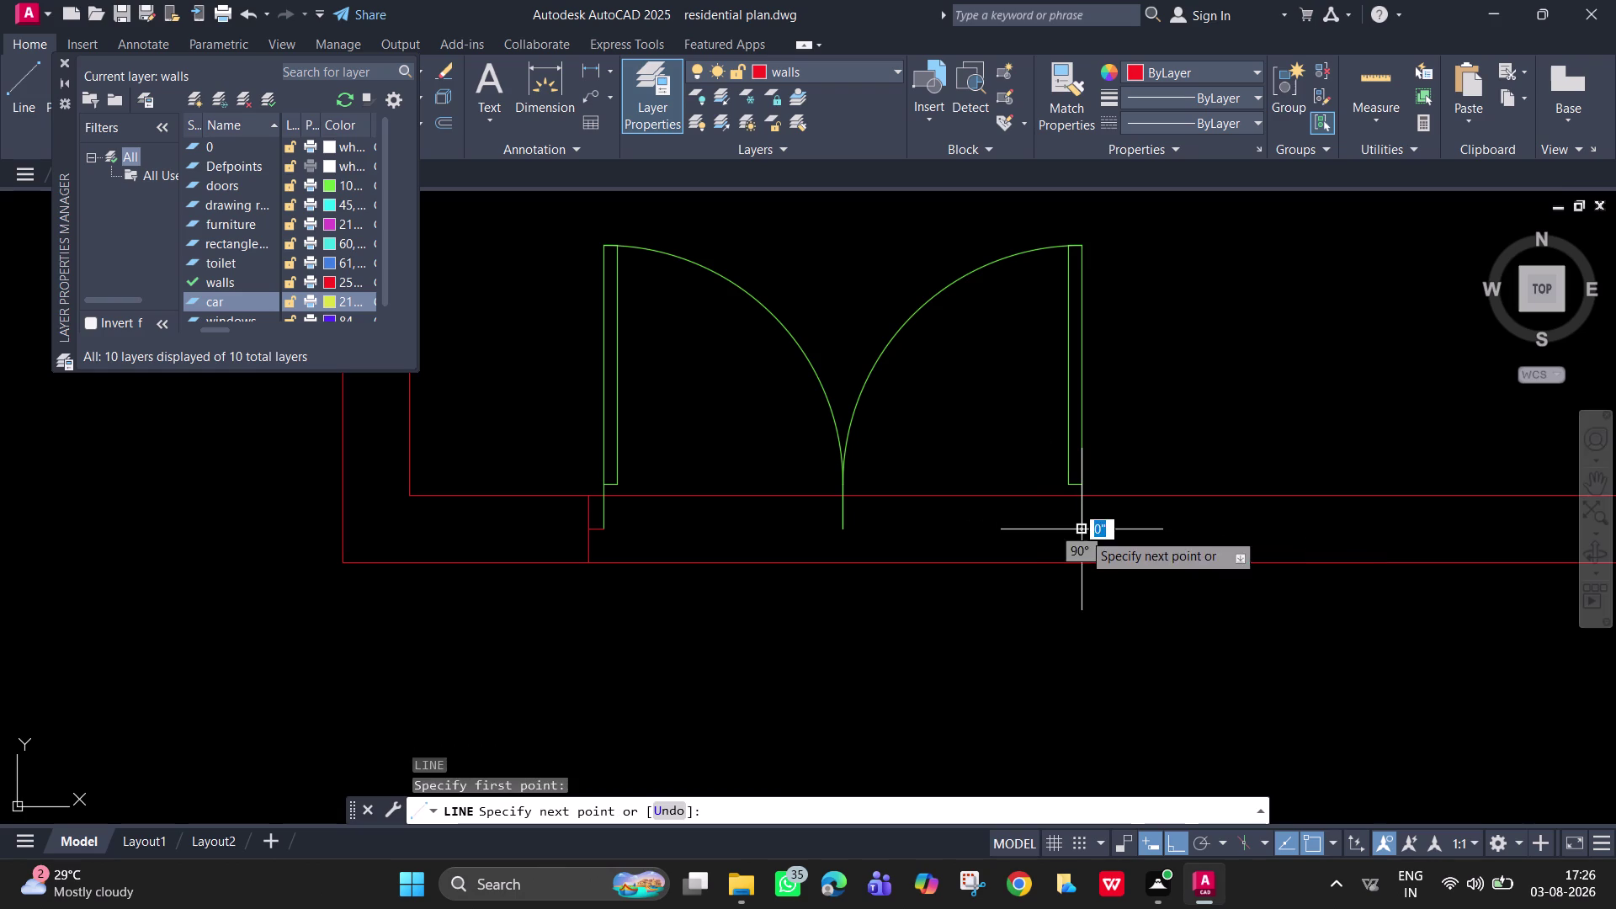
text(2")
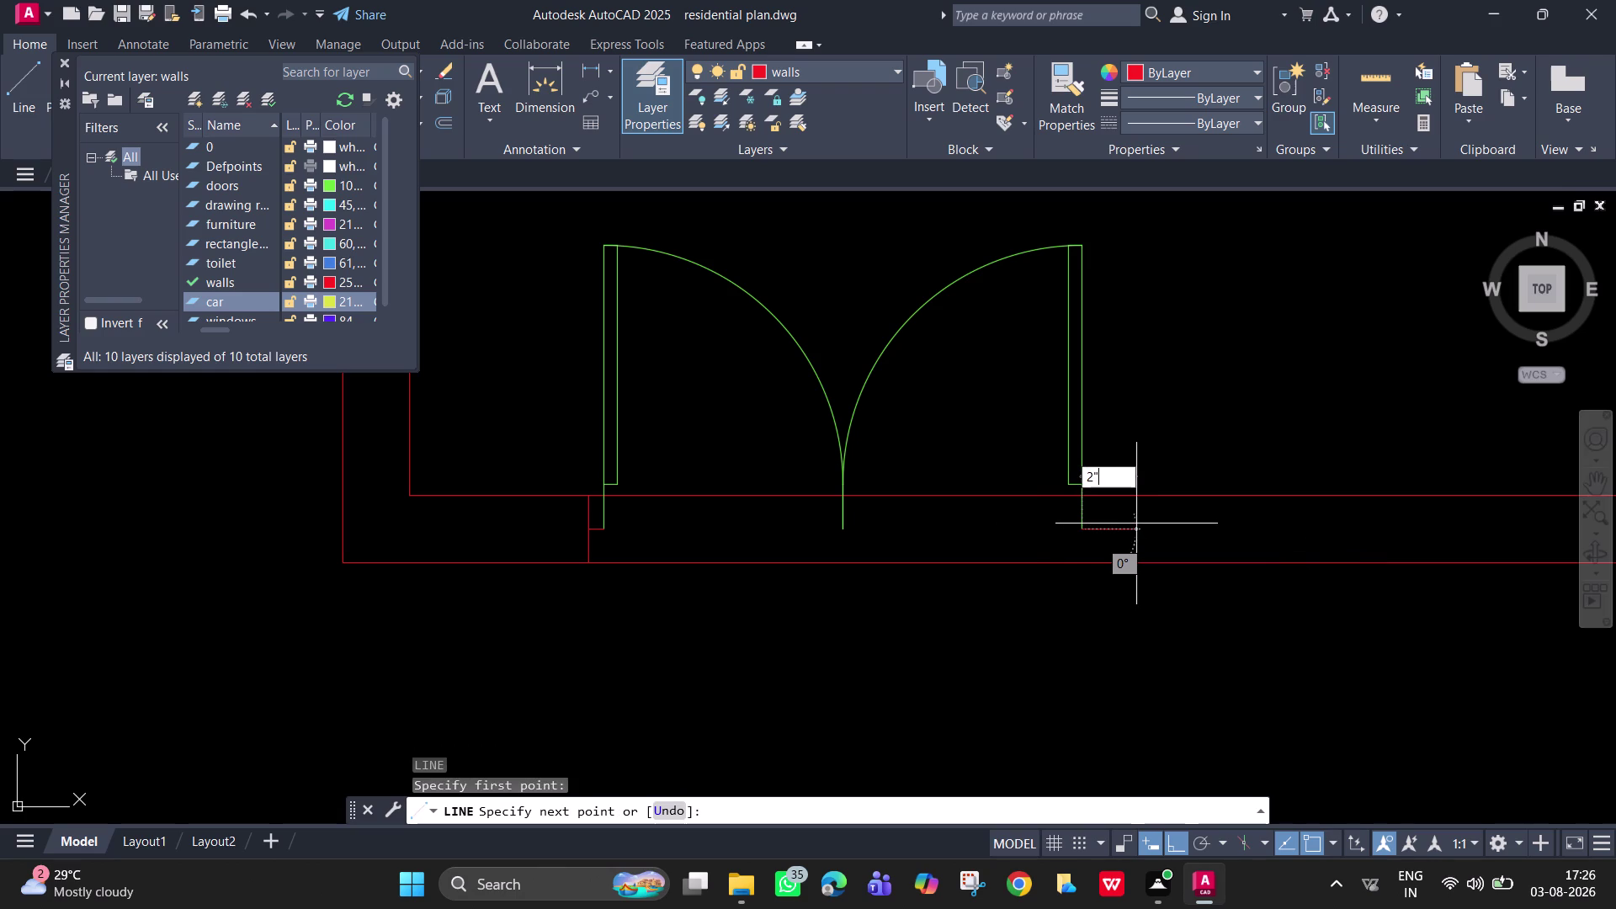
key(Return)
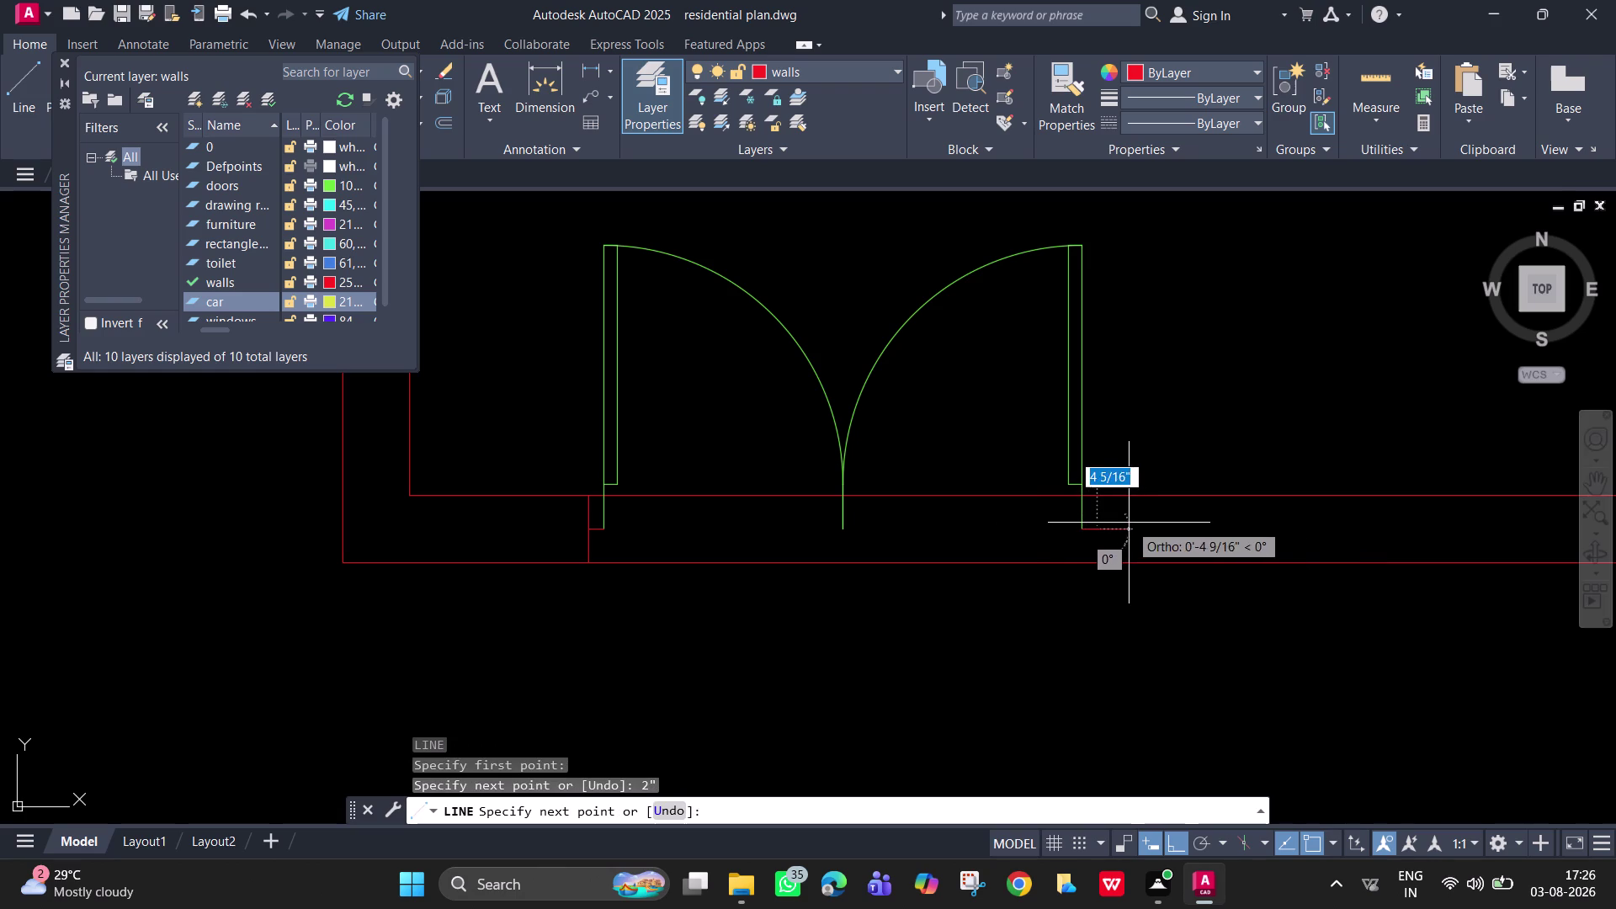
click(1098, 494)
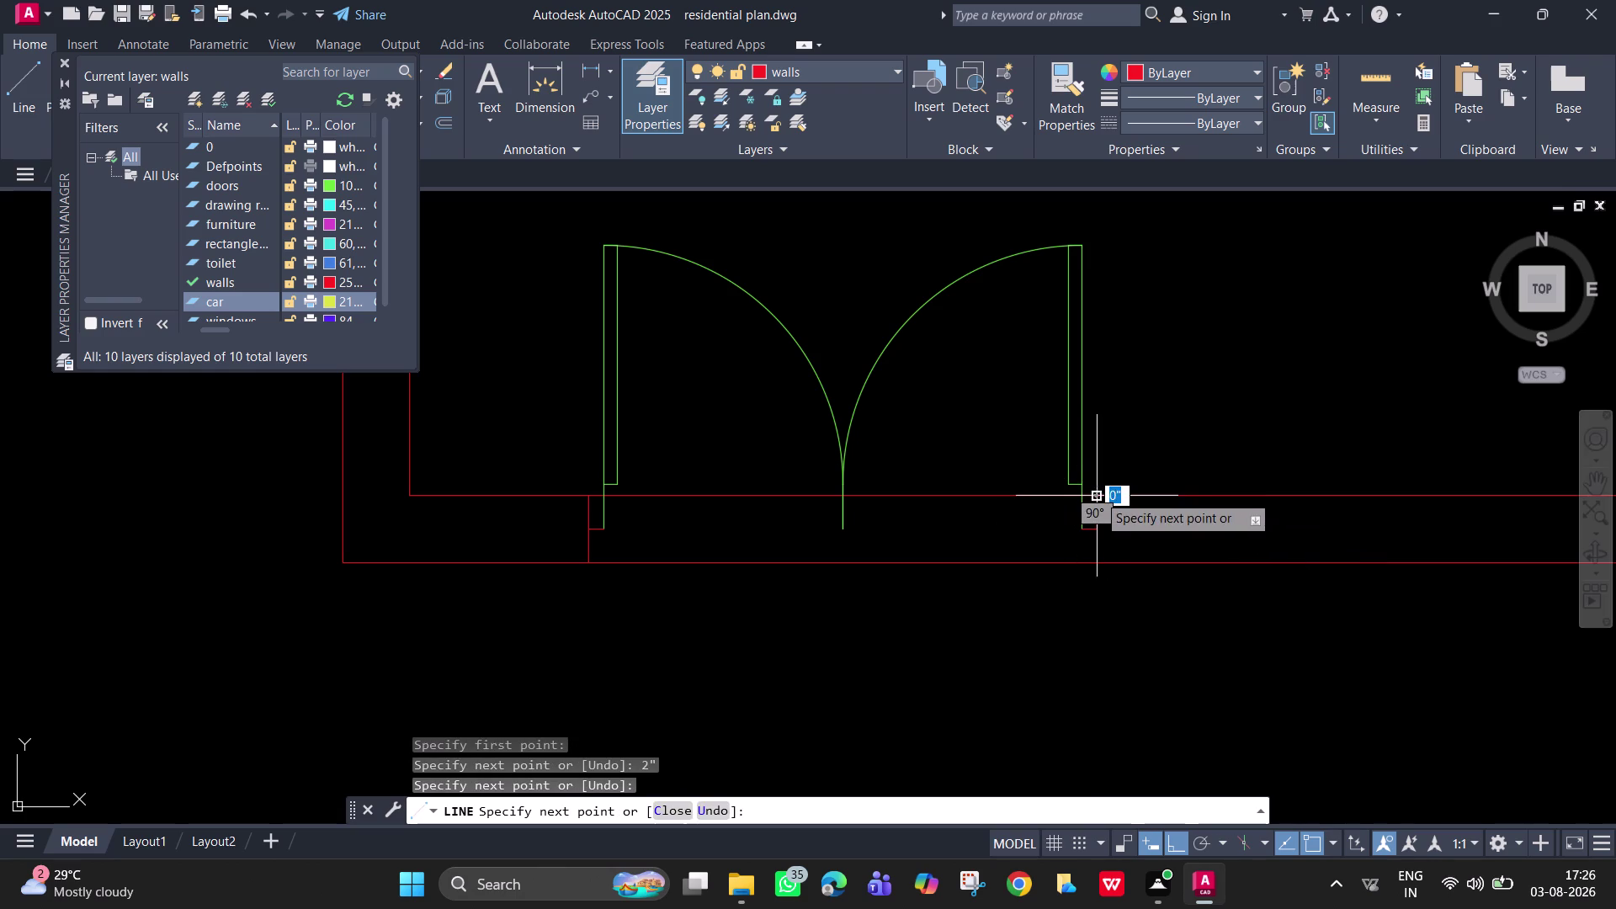
key(space)
key(space)
click(1099, 528)
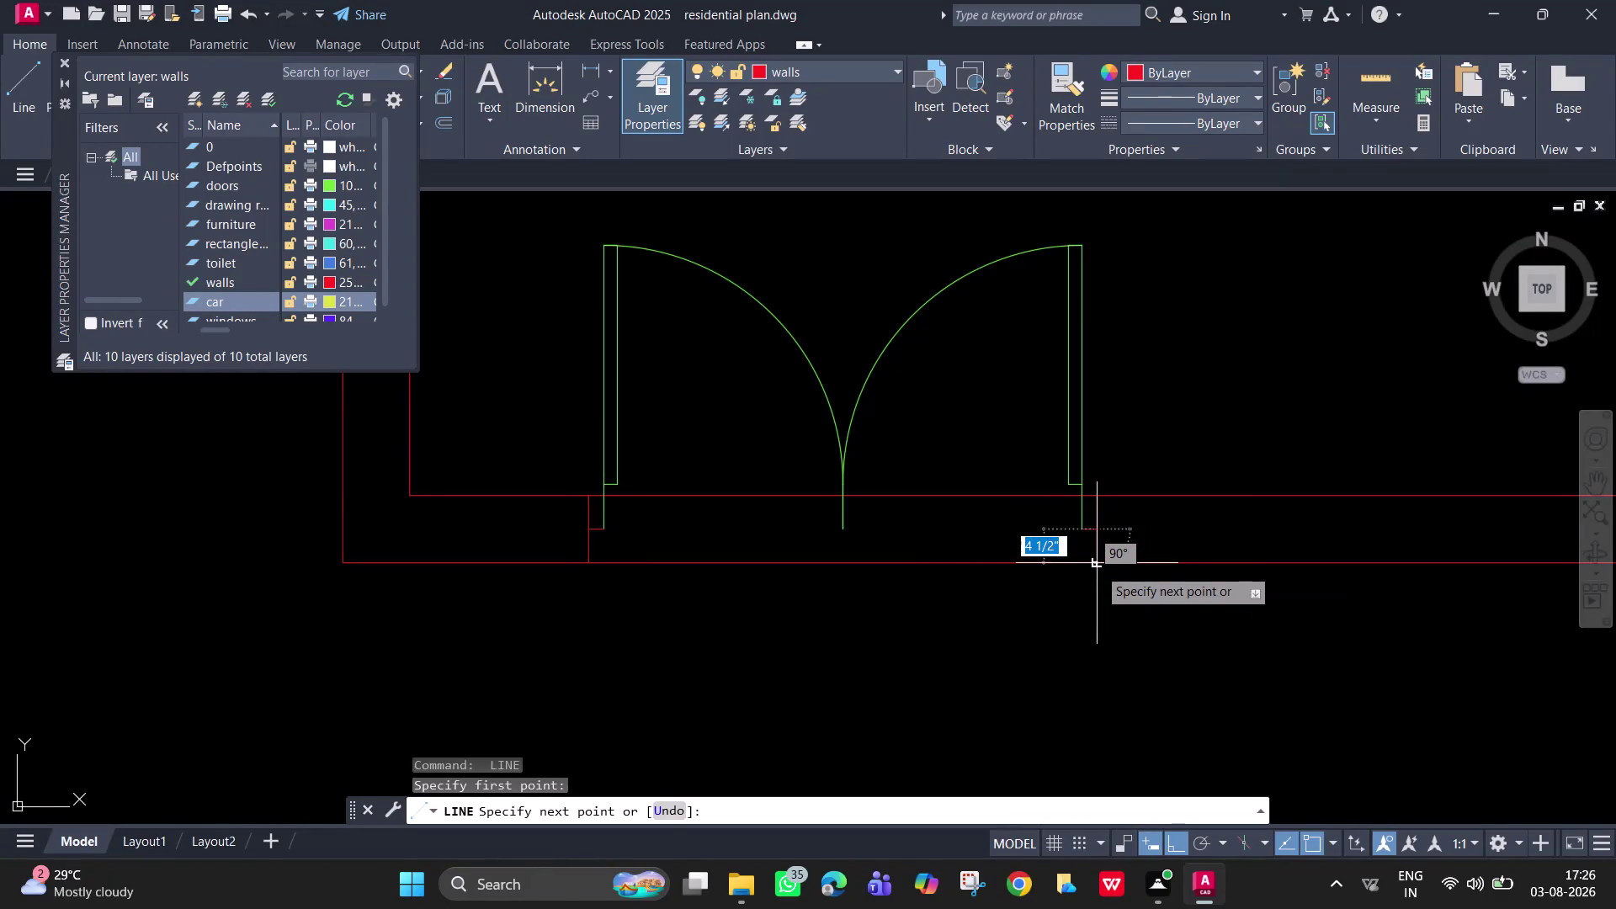
click(1098, 567)
key(space)
middle_drag(1141, 517, 778, 536)
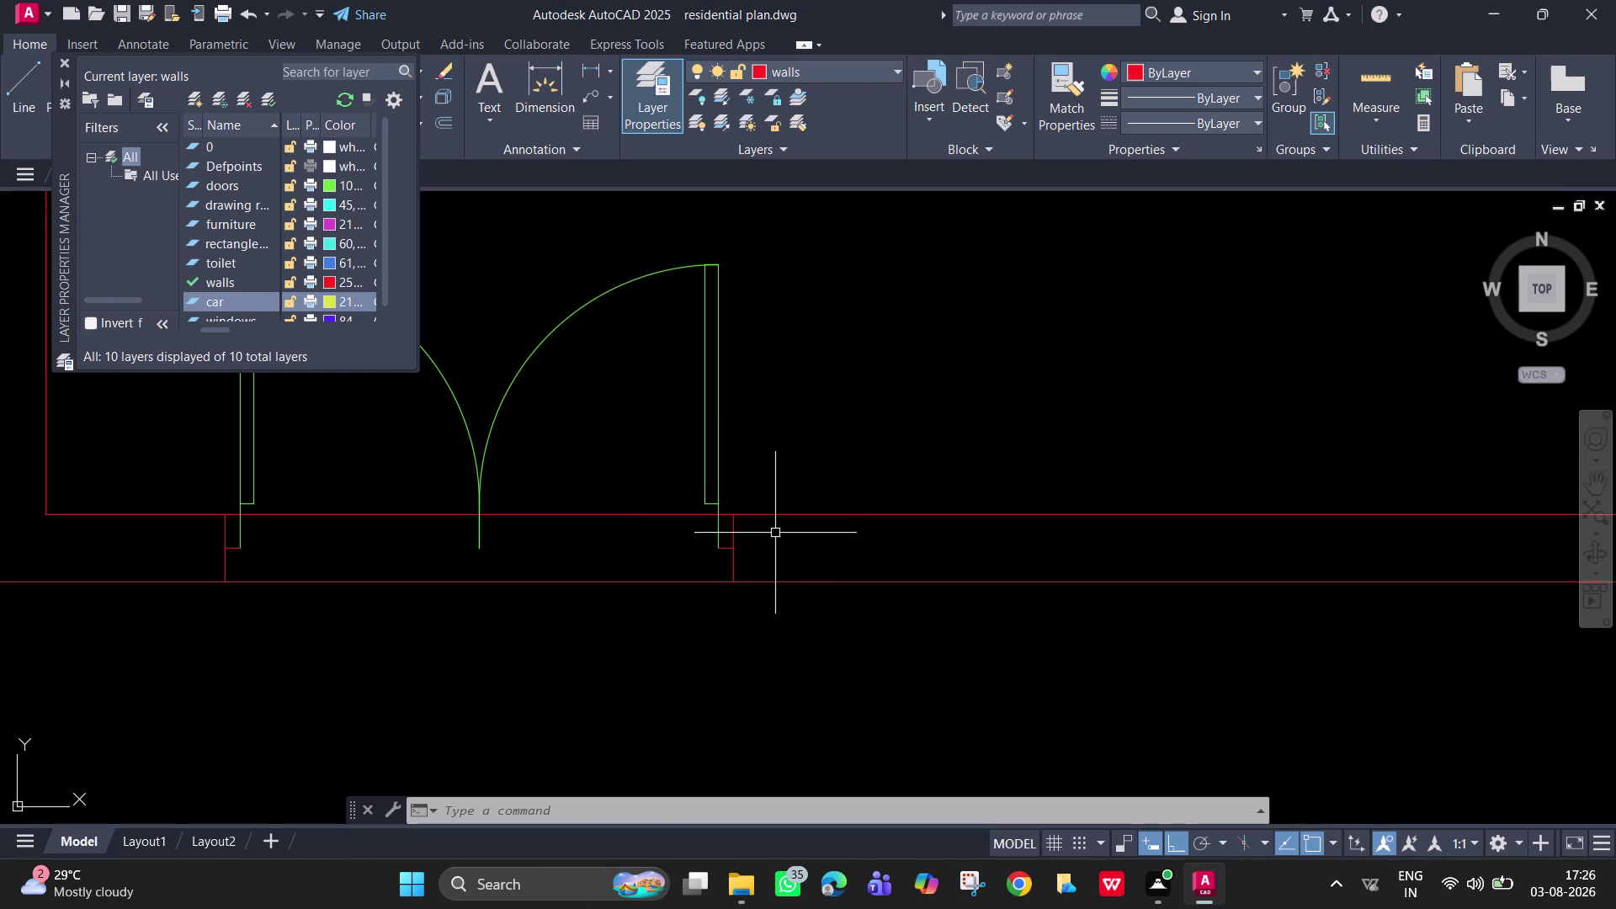
key(space)
click(857, 516)
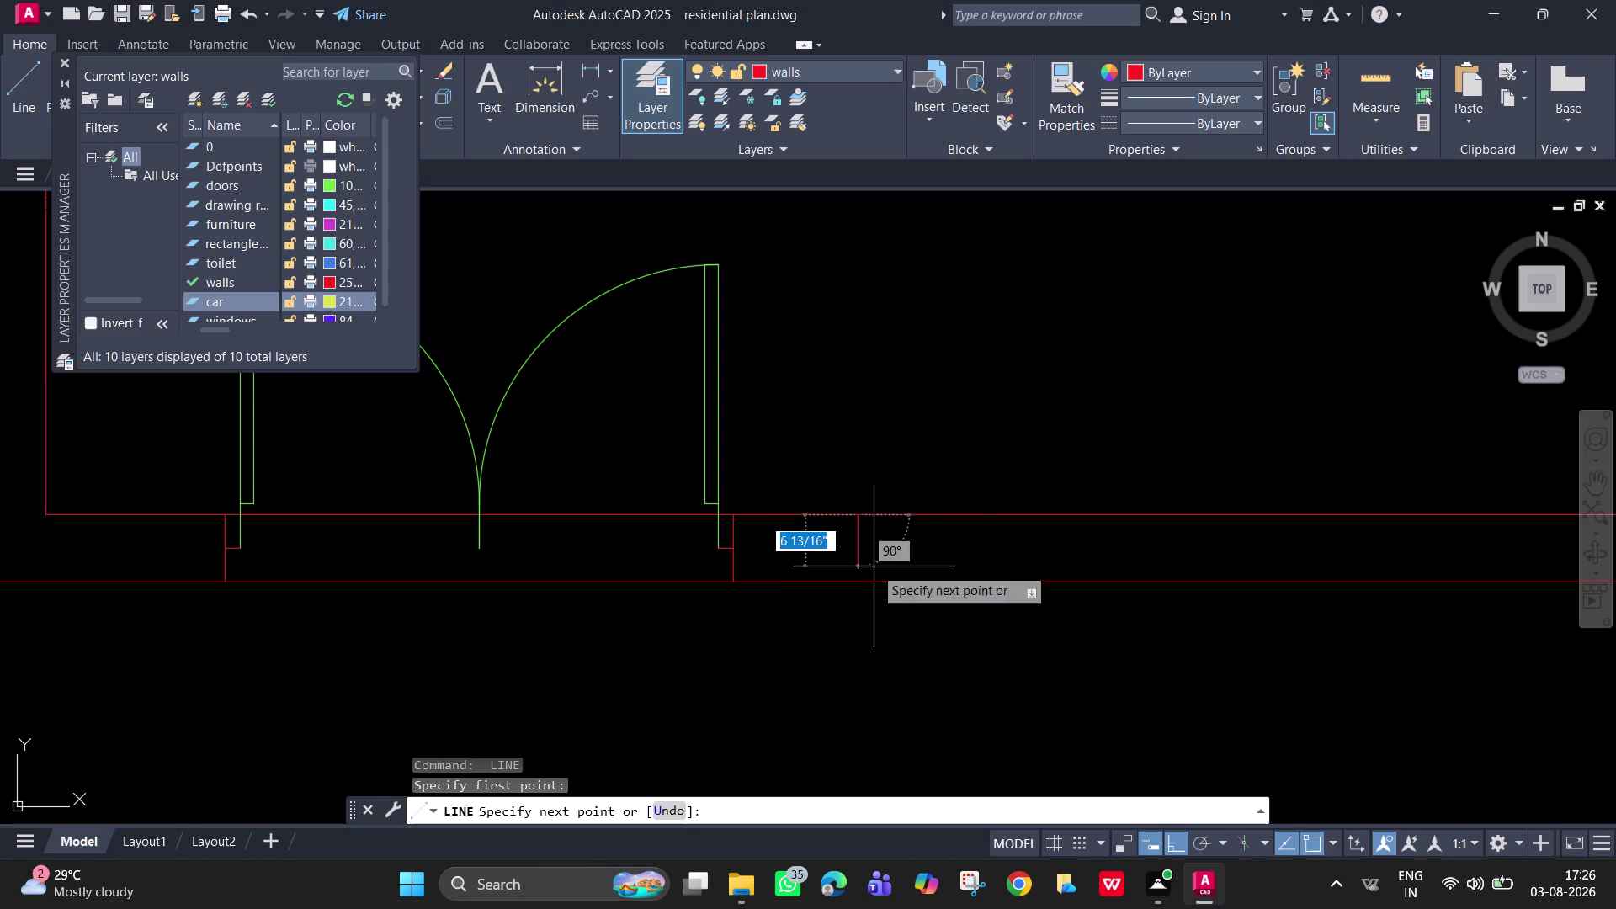
click(859, 579)
key(space)
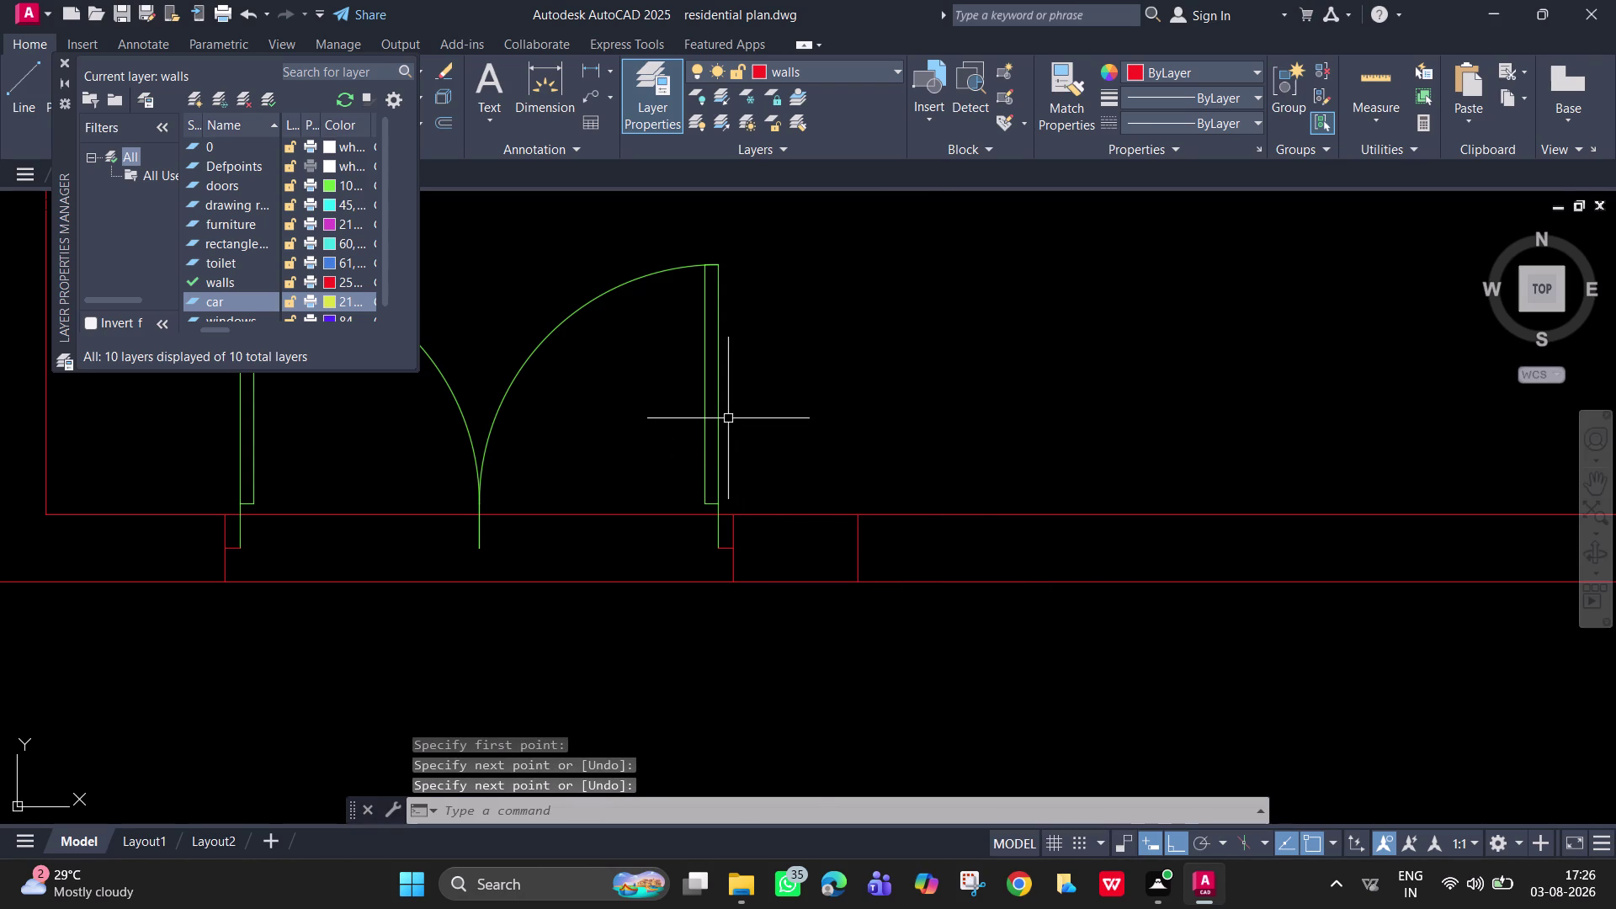
click(725, 417)
key(space)
key(space)
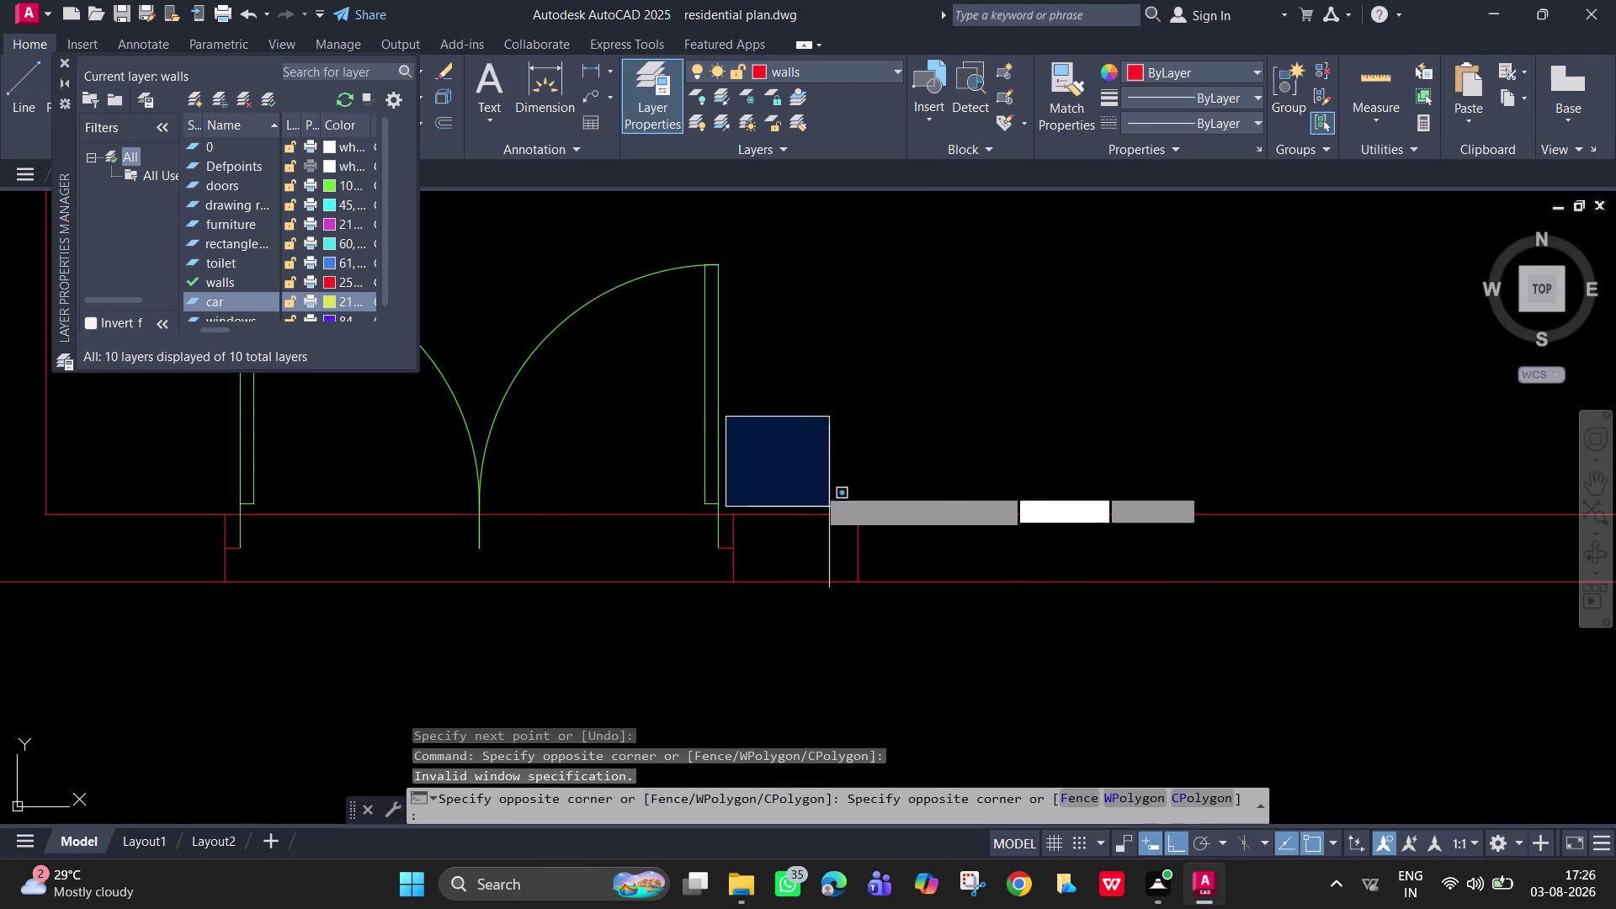
key(Escape)
key(space)
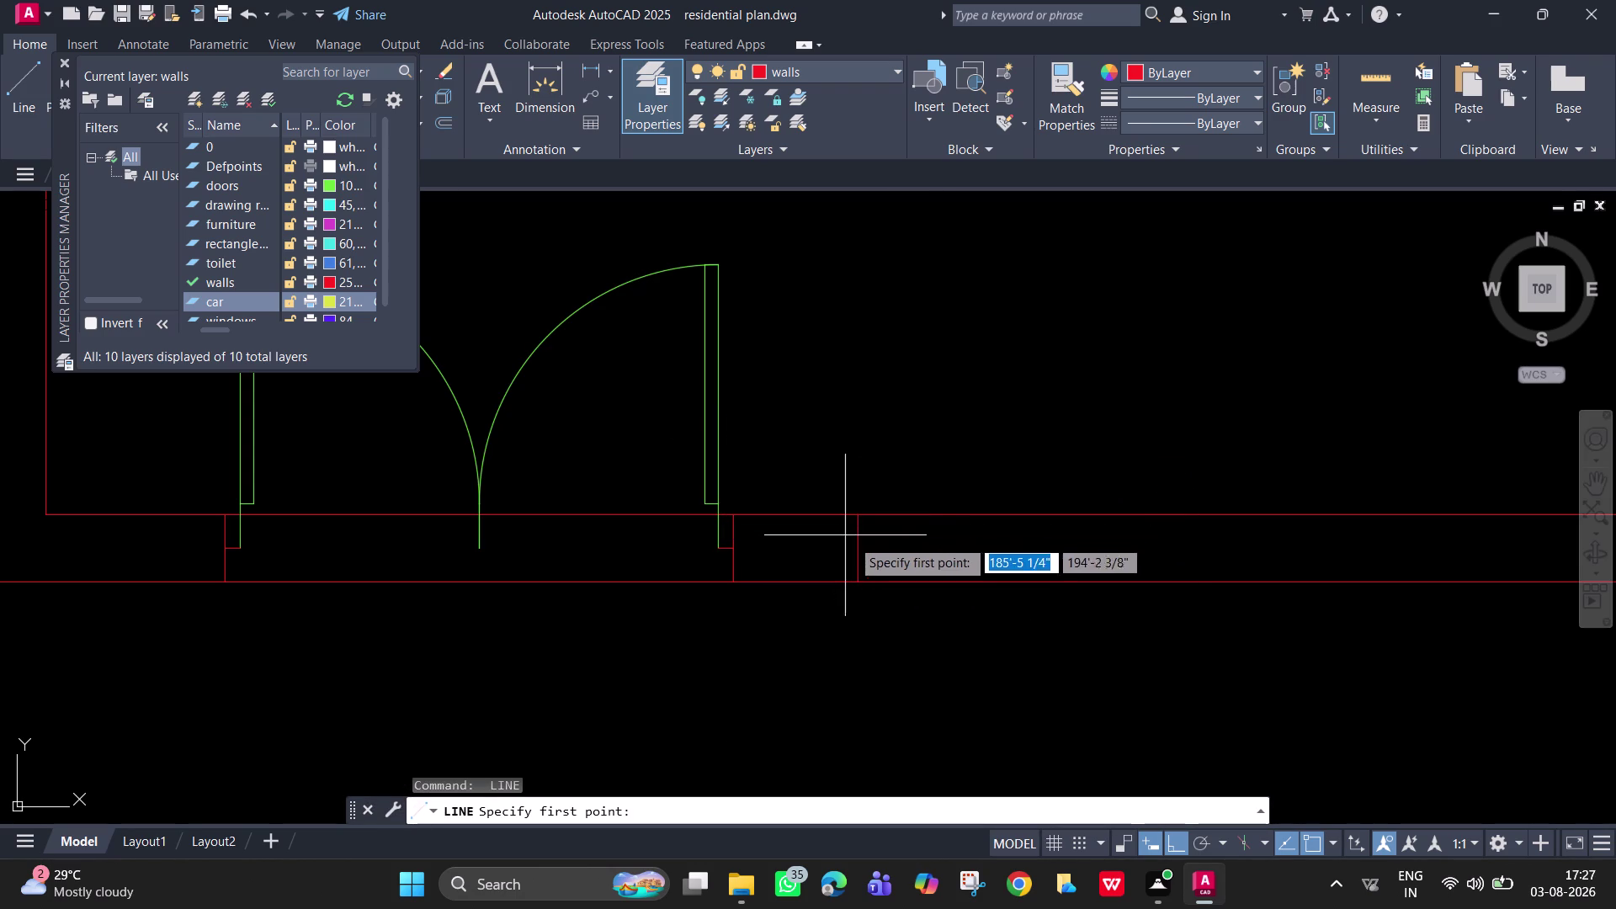
click(858, 552)
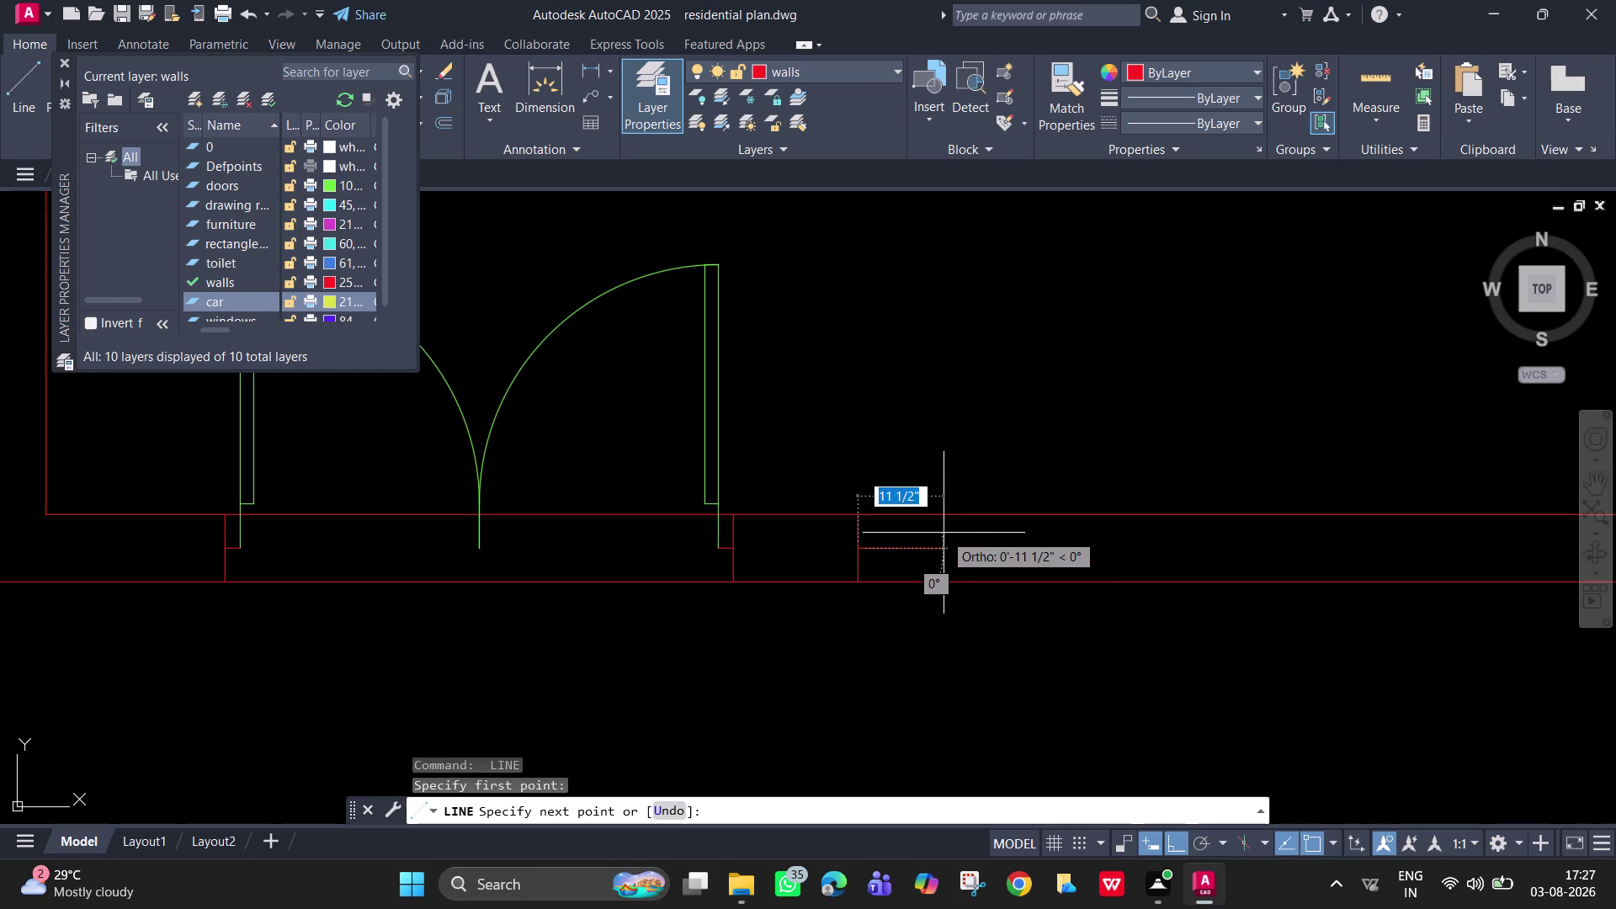
key(2)
key(shift+quotedbl)
key(Return)
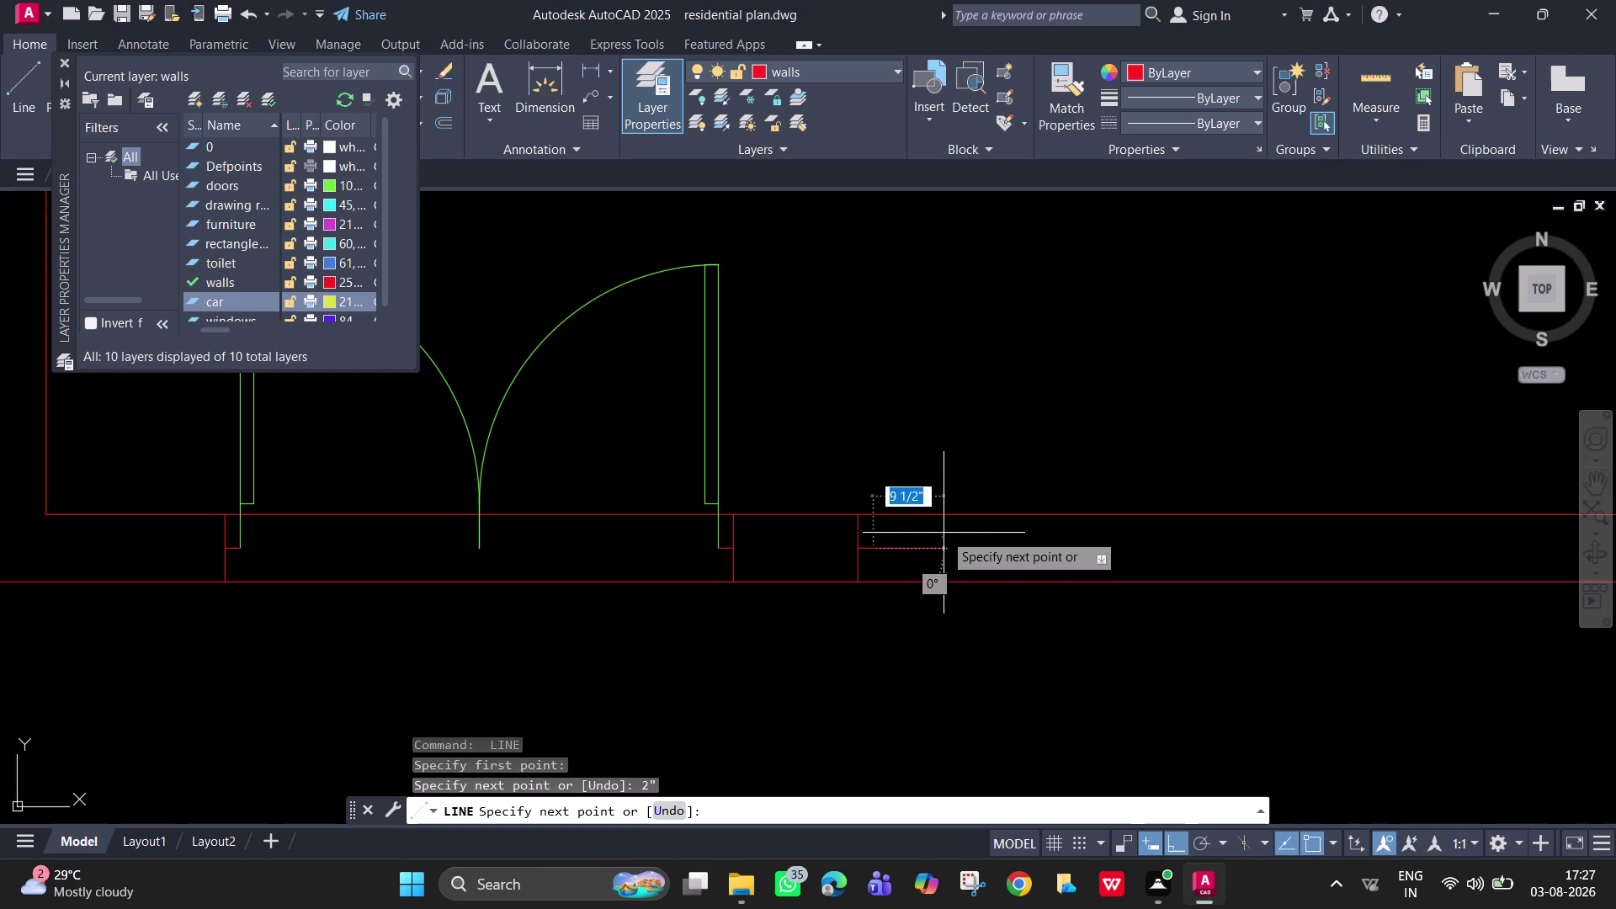
key(space)
key(space)
scroll(up, 3)
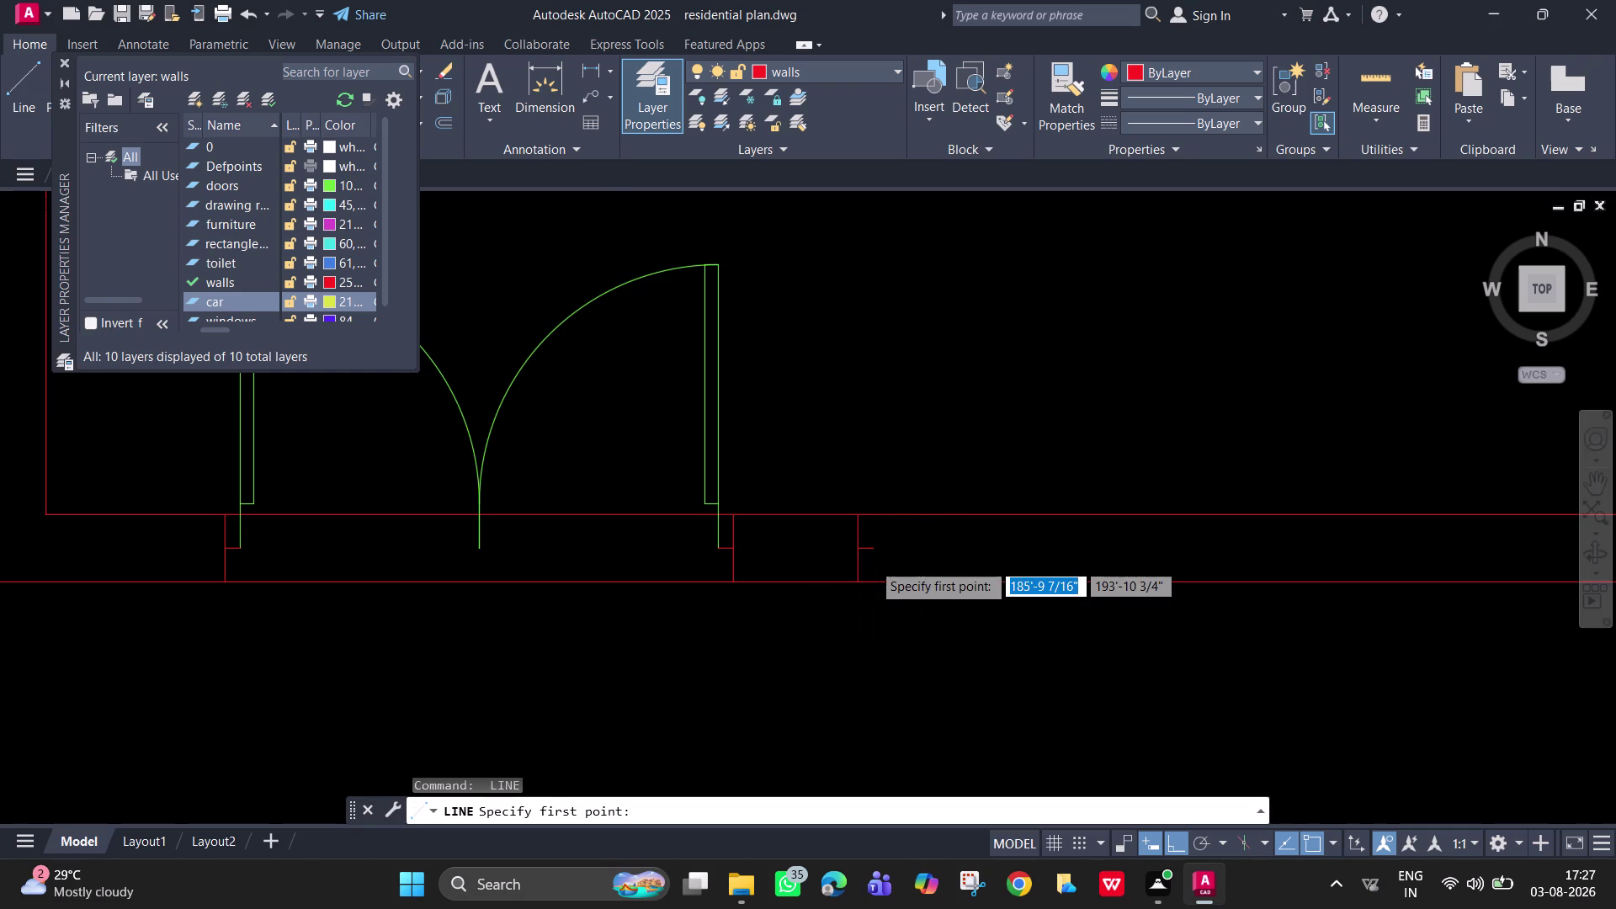
scroll(up, 3)
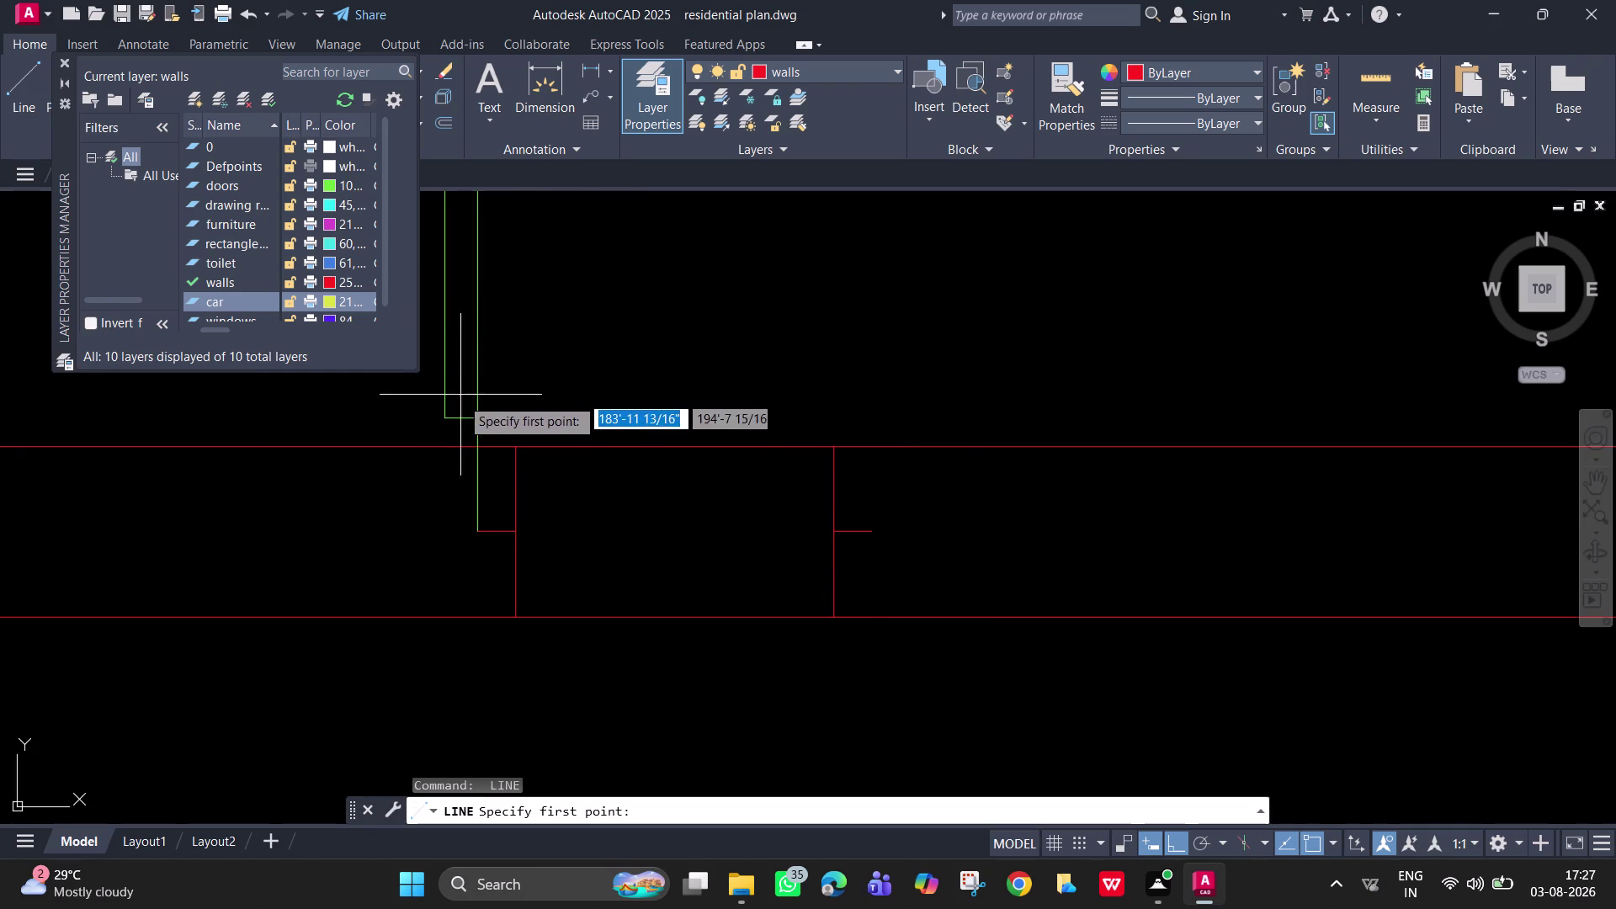
click(474, 415)
key(Escape)
scroll(down, 3)
middle_drag(530, 408, 690, 490)
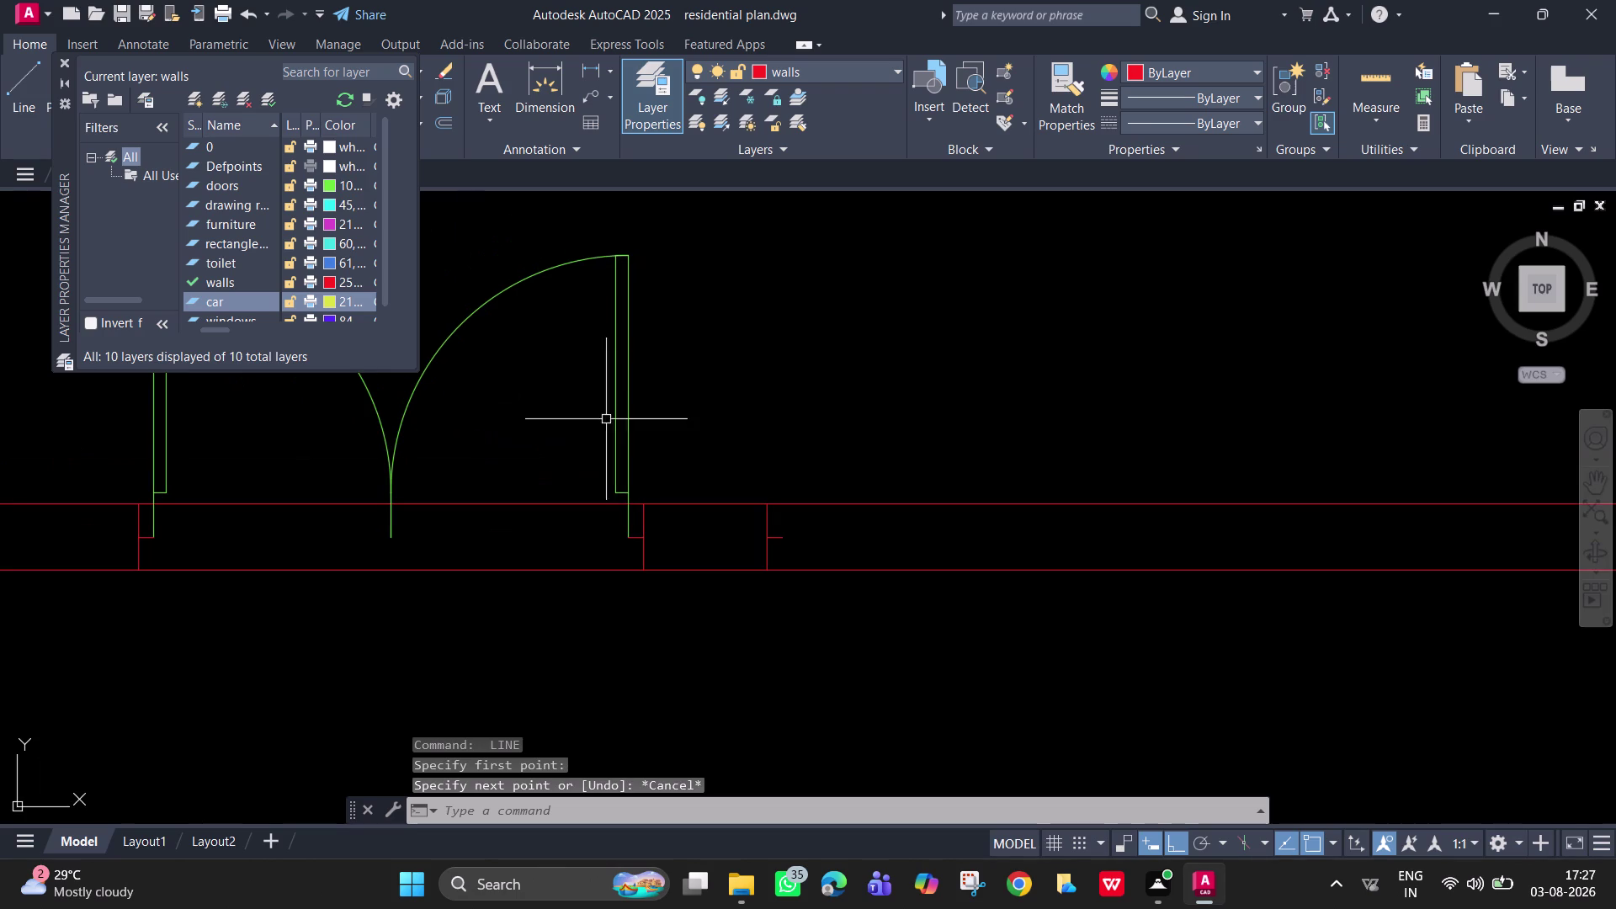
drag(666, 445, 600, 384)
click(586, 353)
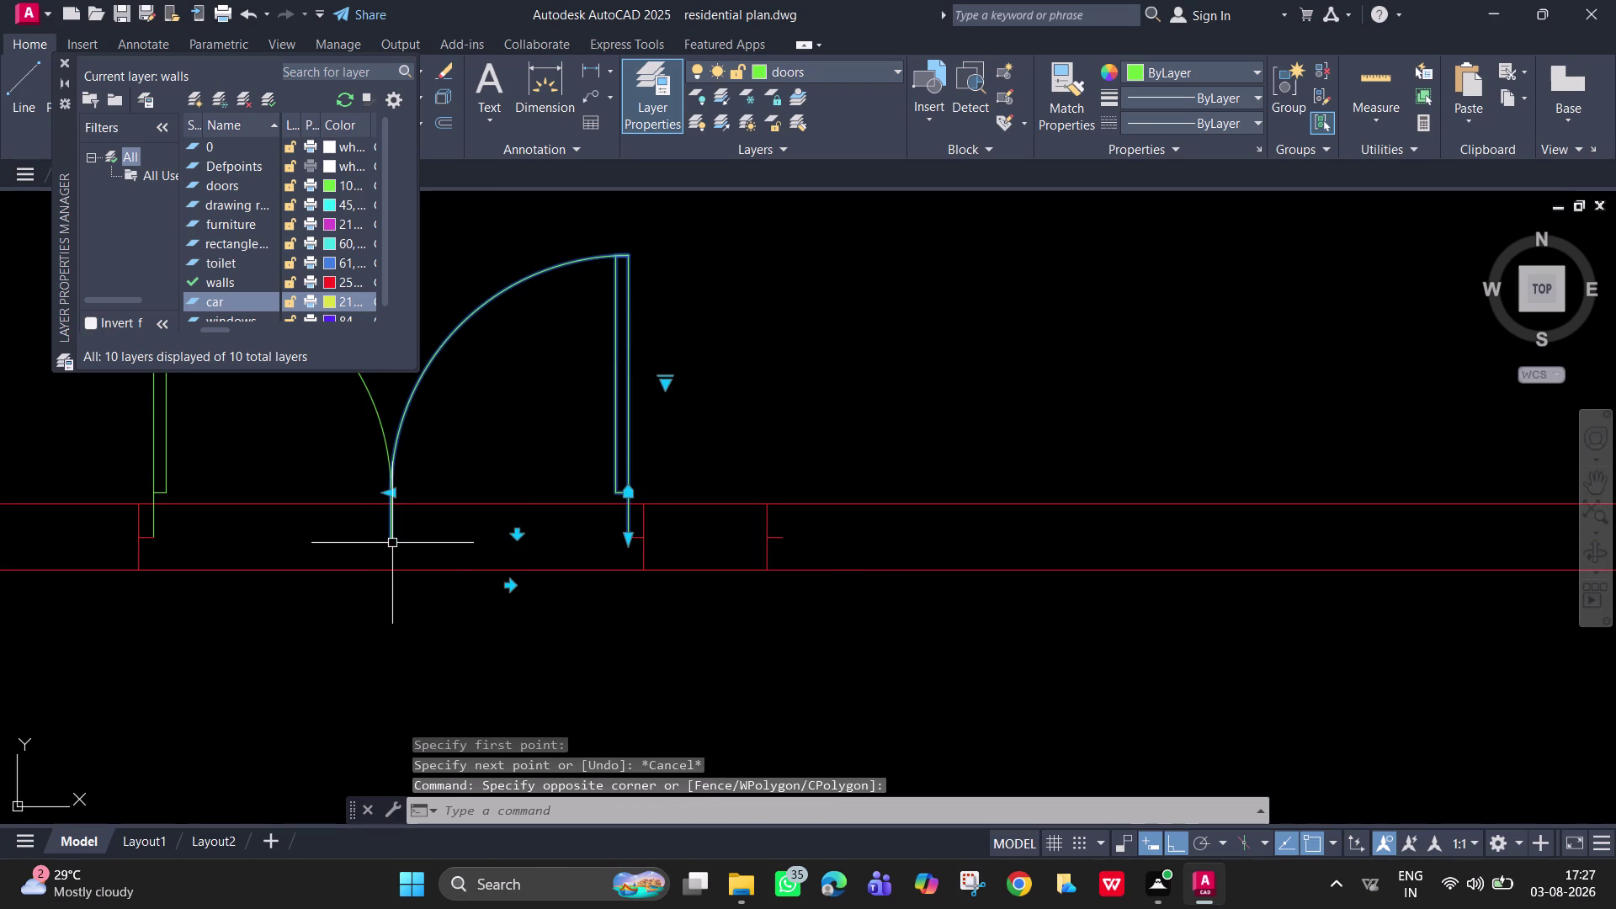
Copy the single door by its hinge corner into the next wall opening, Ortho off.
key(m)
key(BackSpace)
text(co)
key(space)
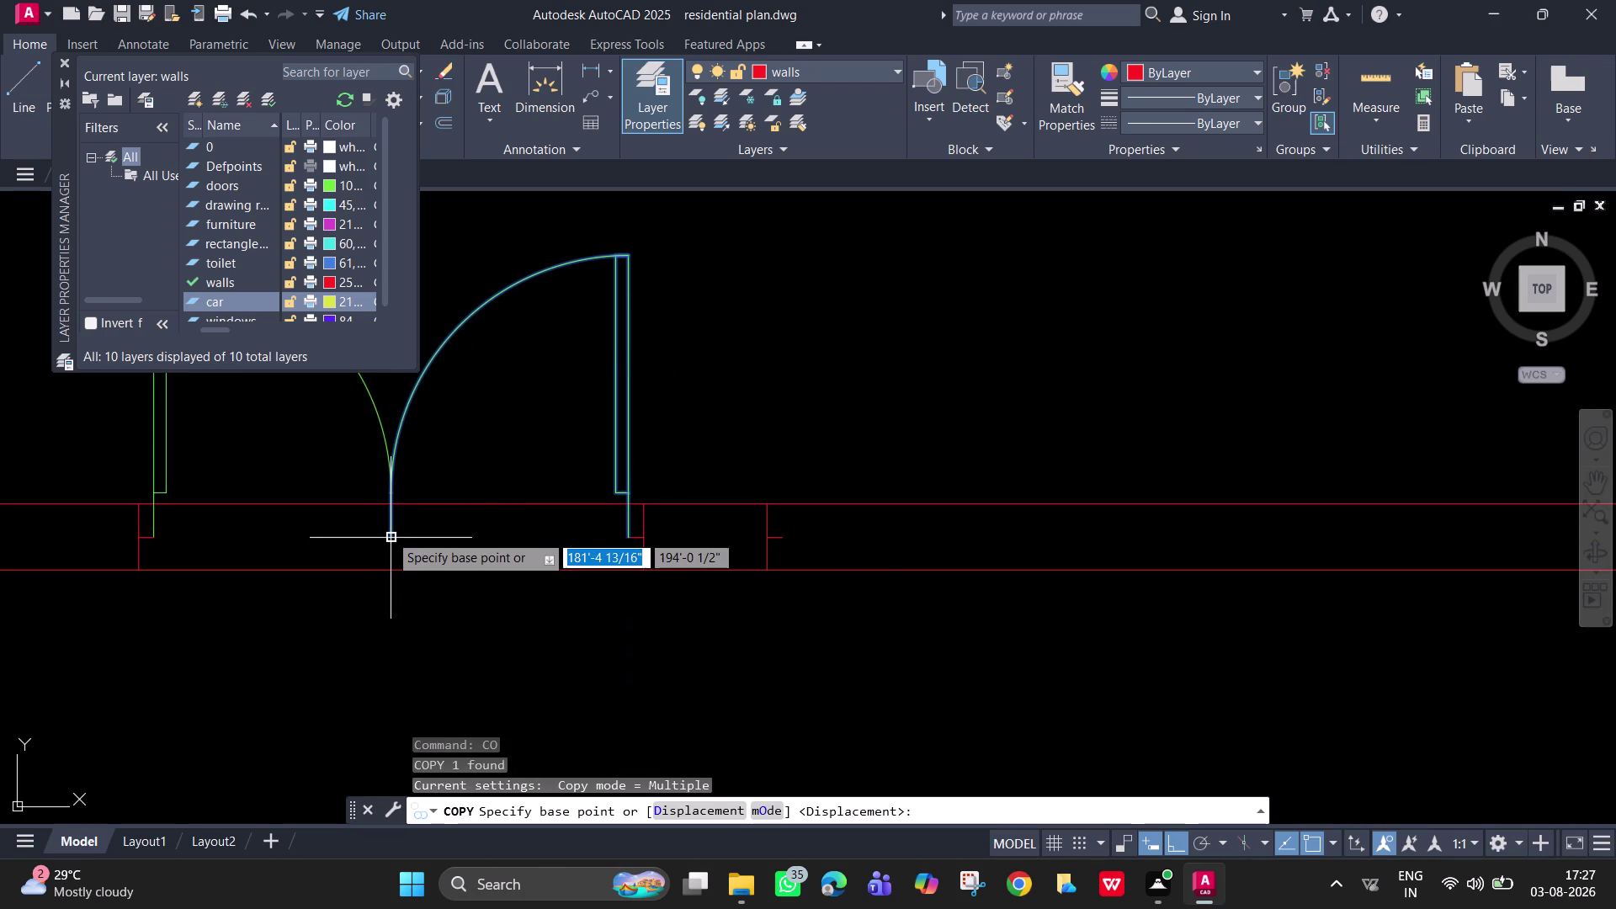
click(389, 533)
scroll(up, 3)
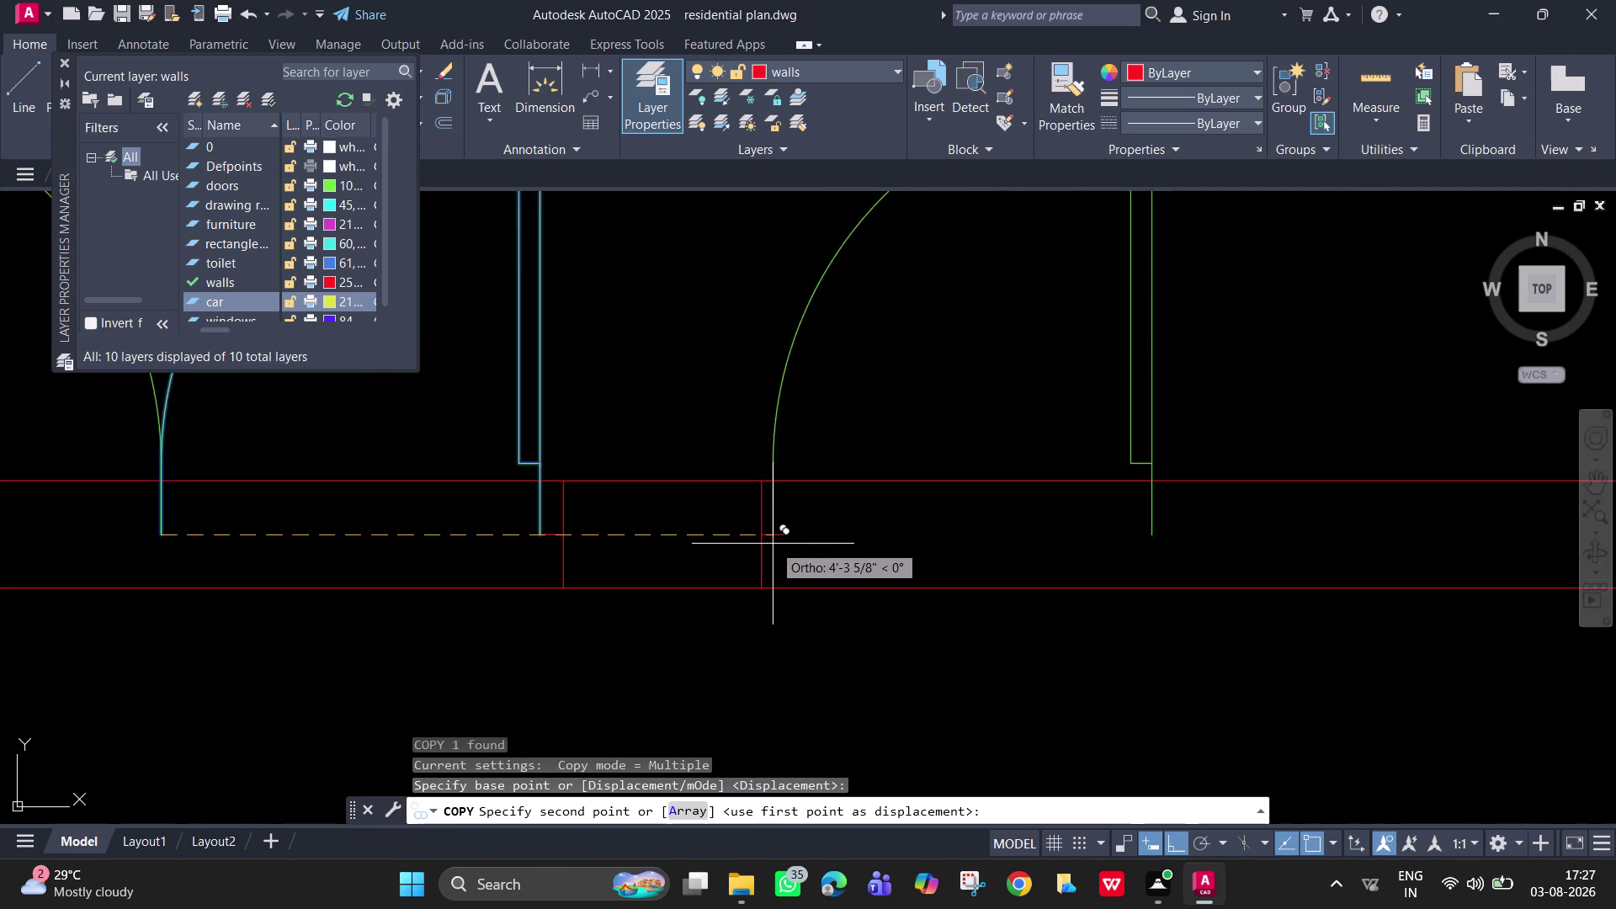
scroll(up, 3)
key(F8)
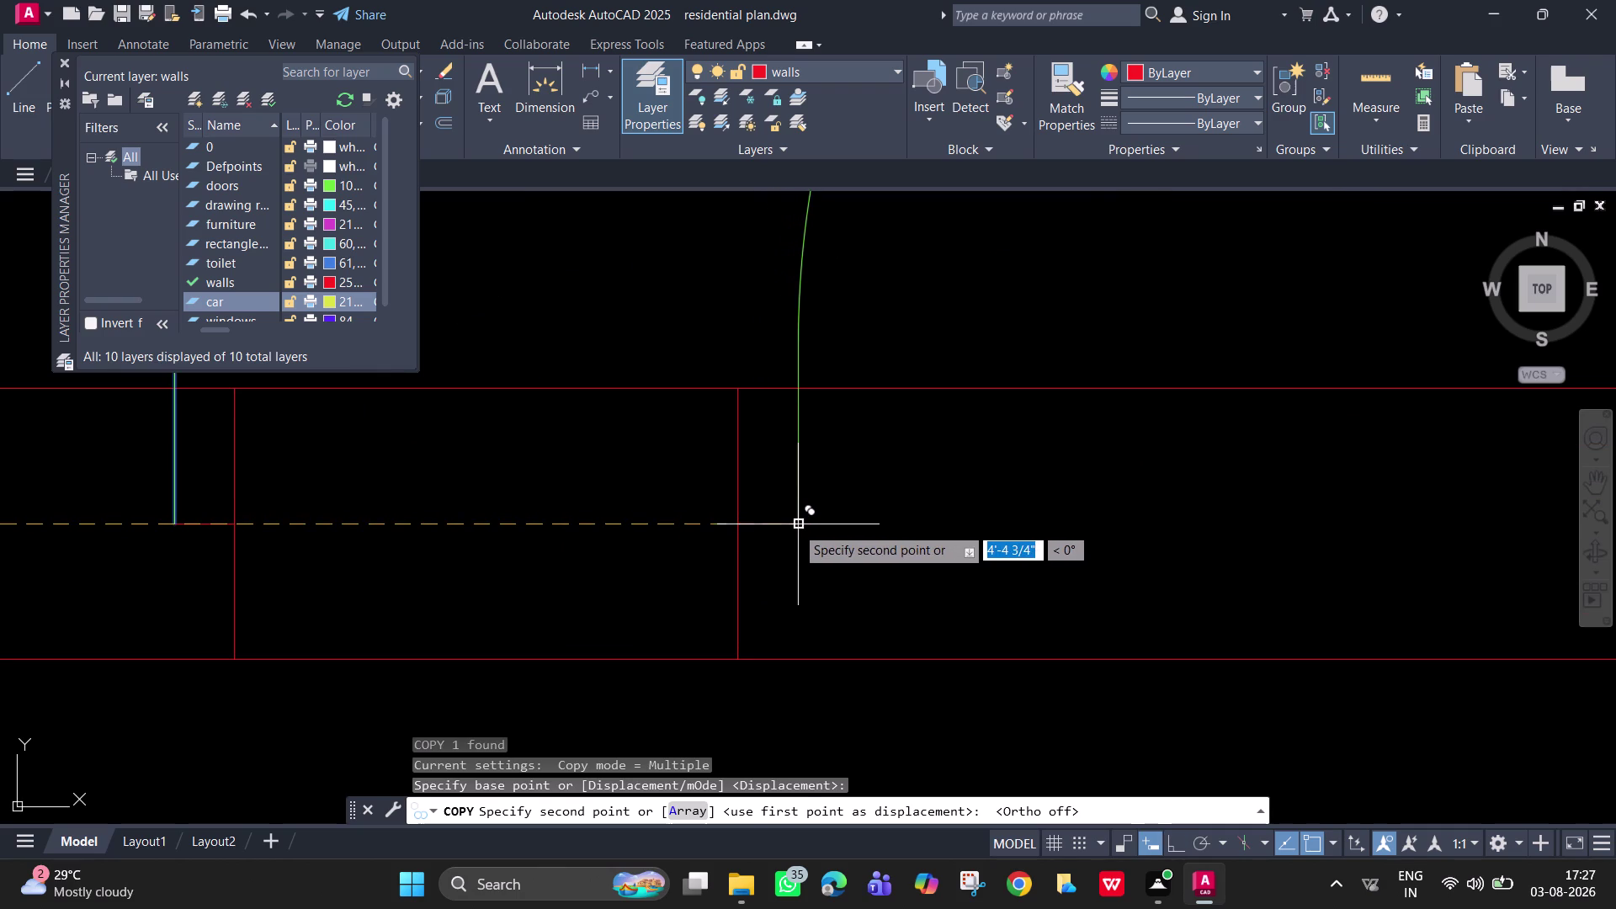
click(795, 526)
scroll(down, 3)
middle_drag(1108, 531, 906, 510)
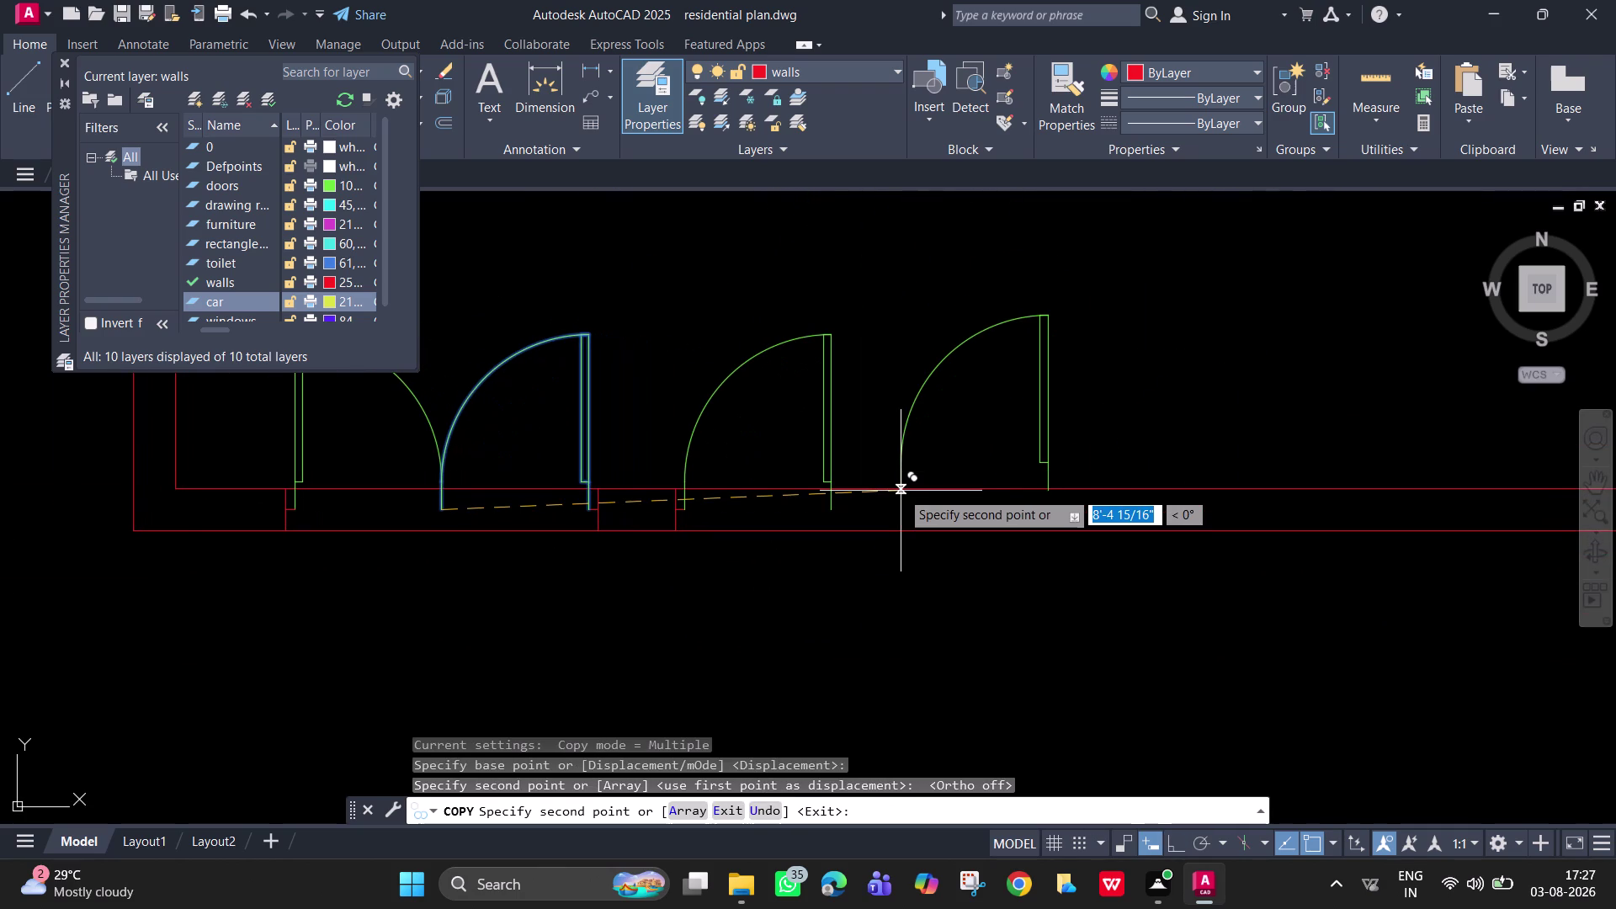
key(Escape)
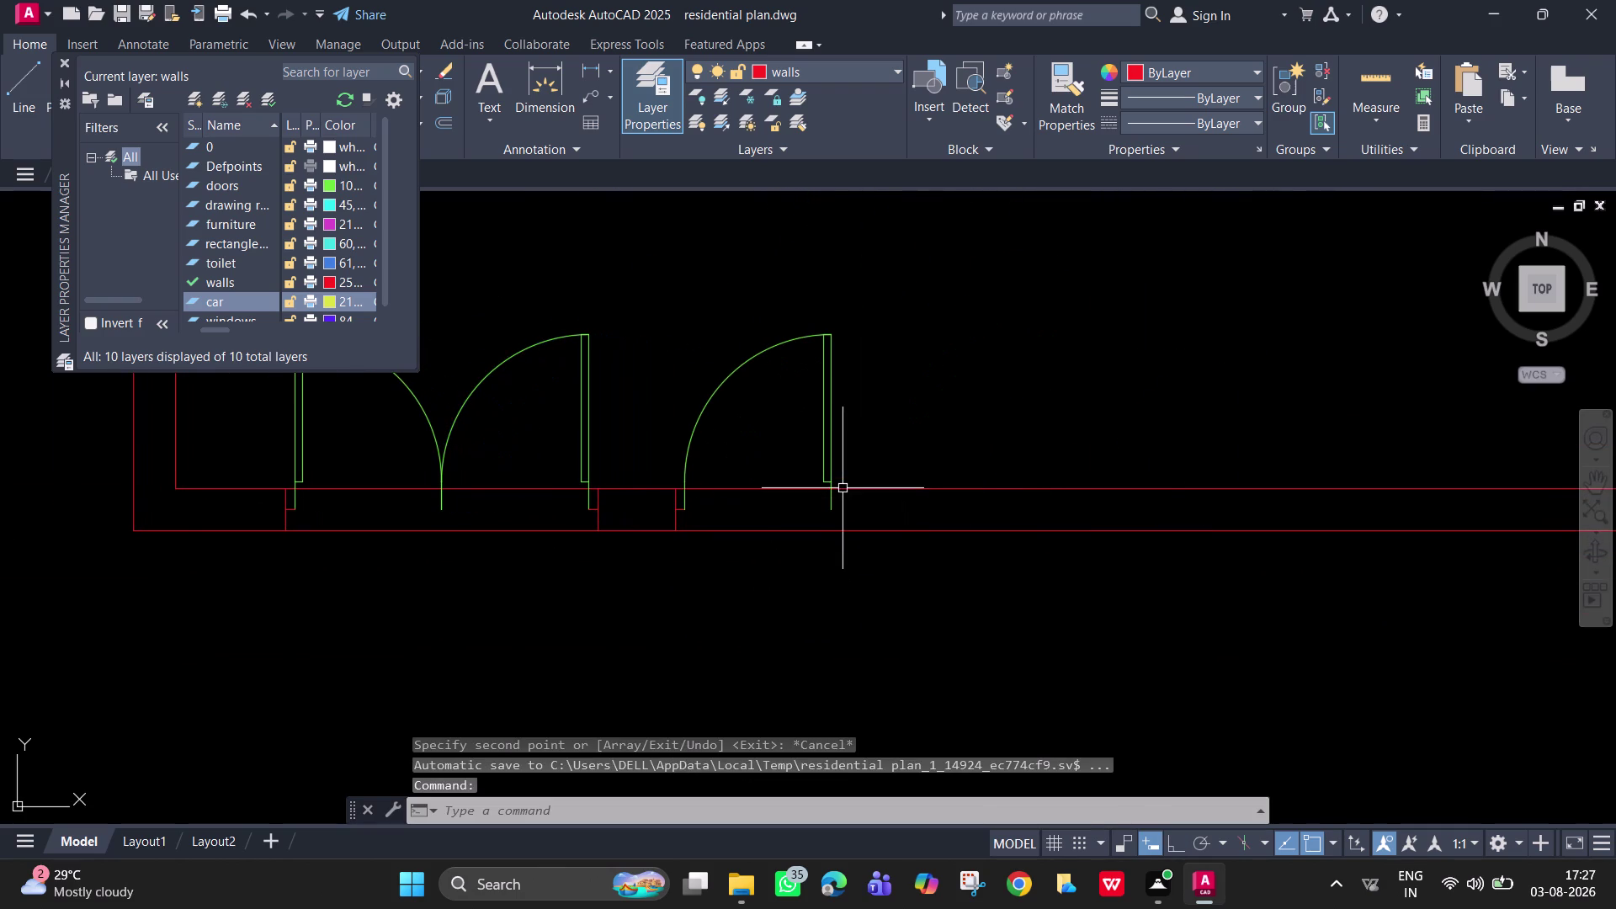
Stretch the copied door's swing arc end to the opening edge.
click(835, 478)
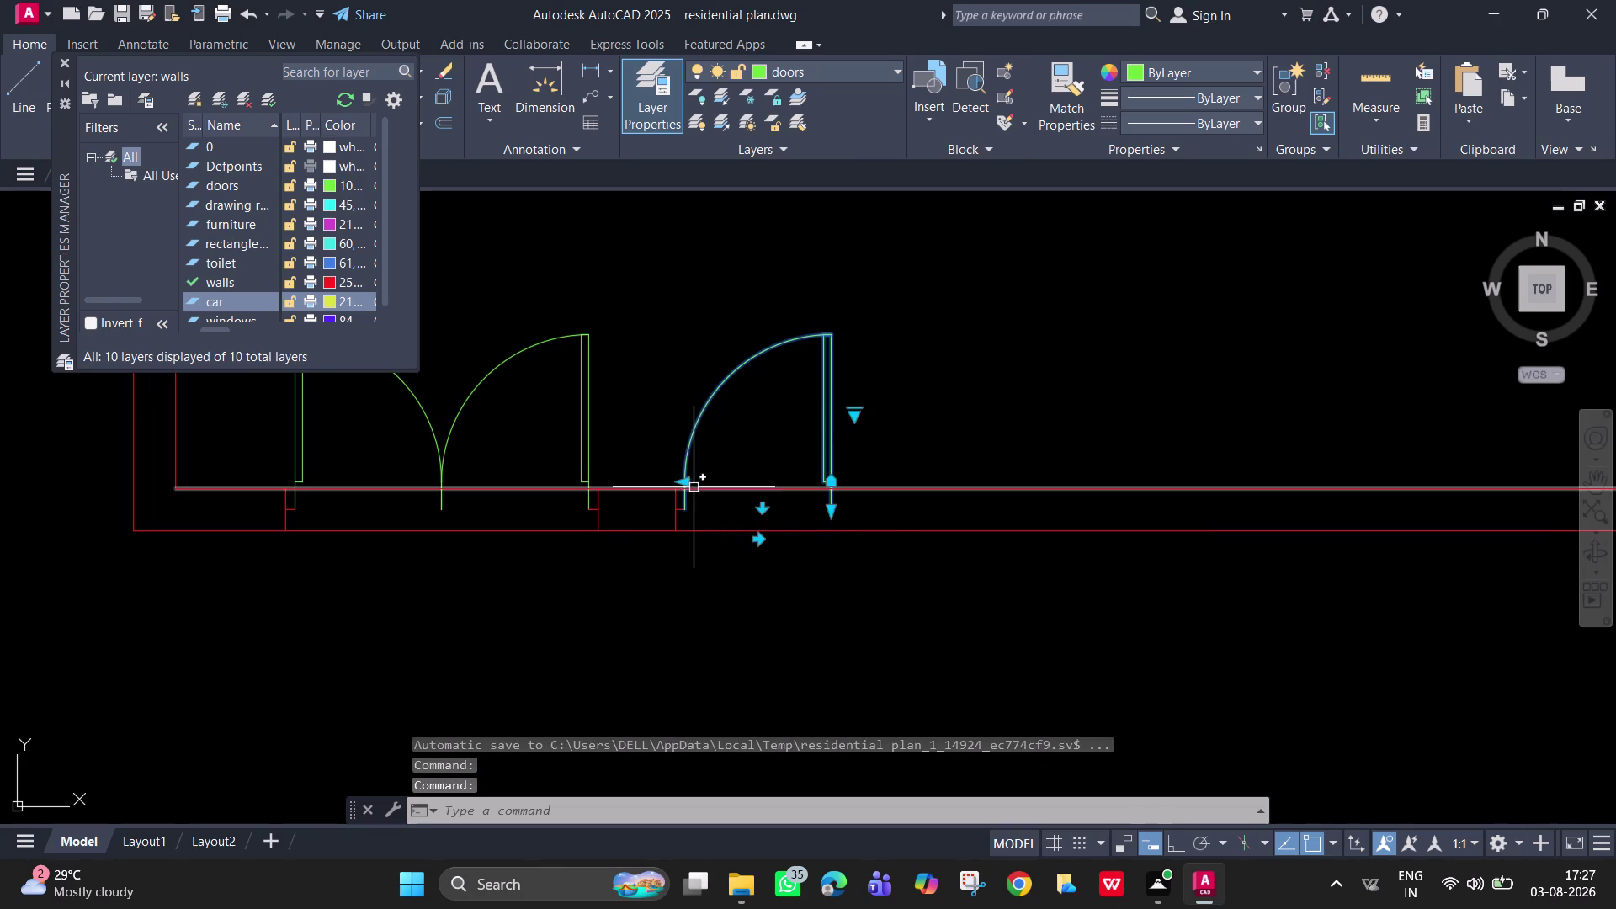
click(683, 486)
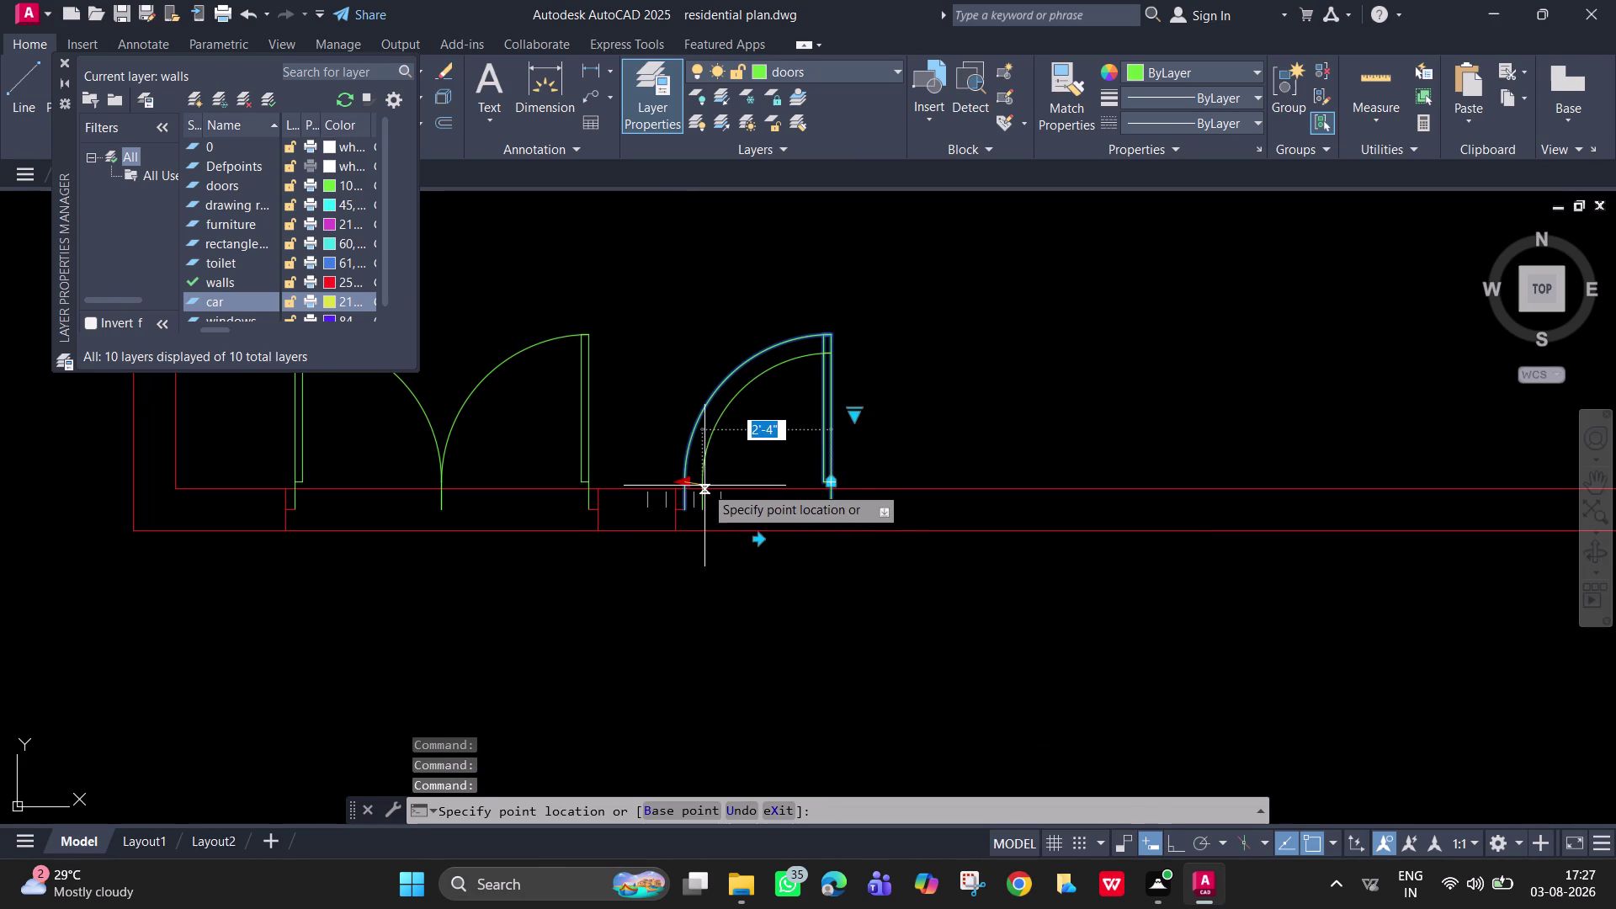
click(710, 488)
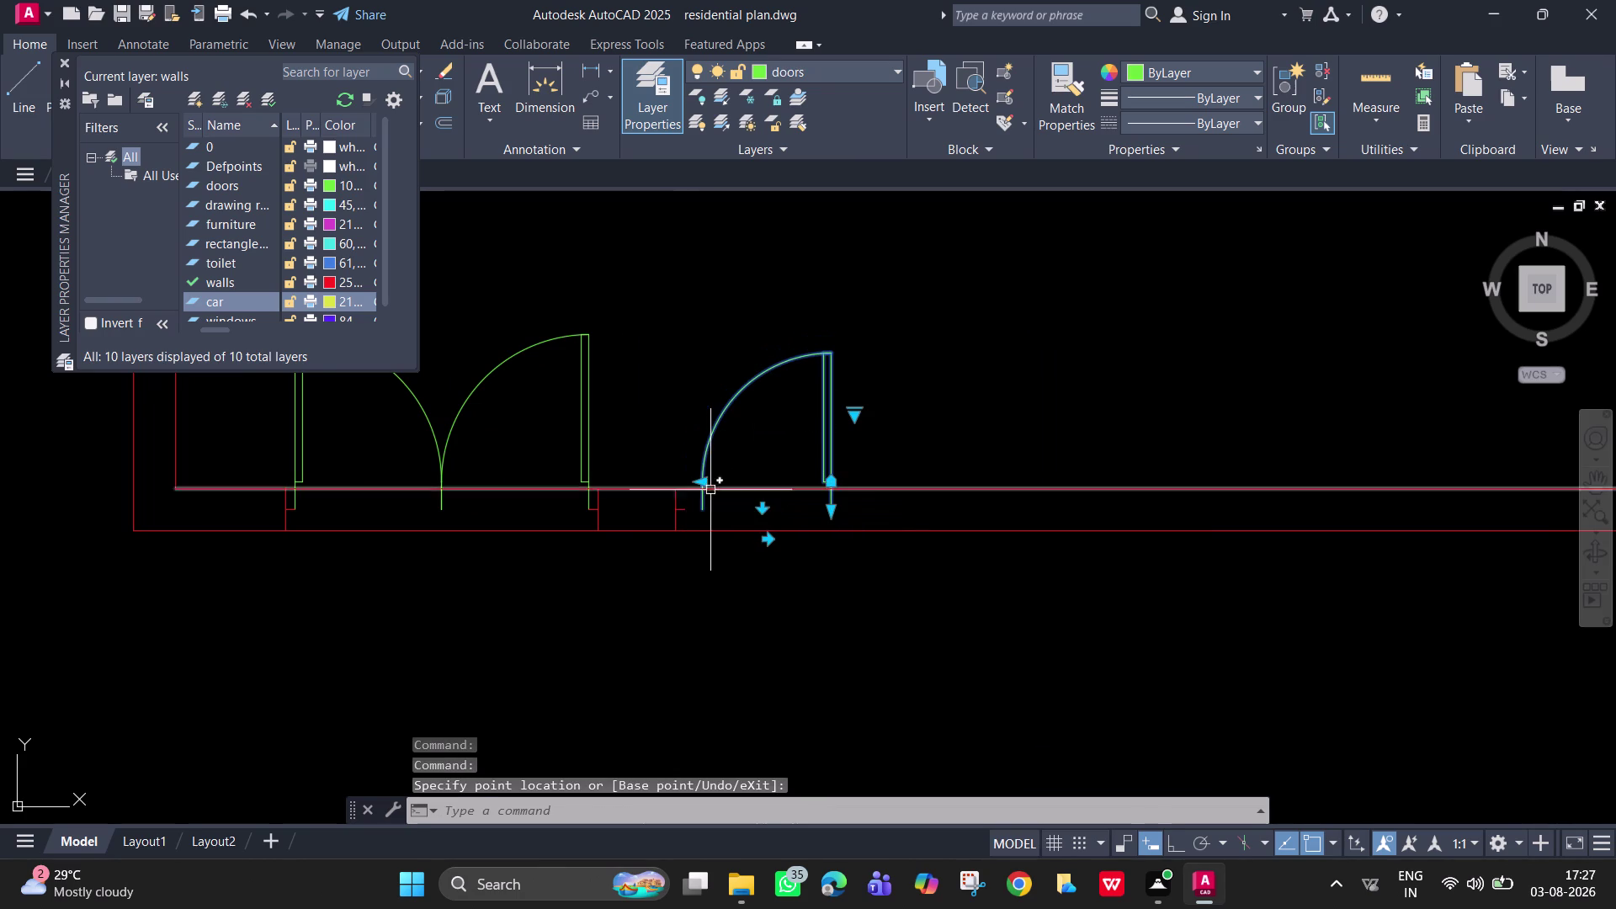
text(m)
key(space)
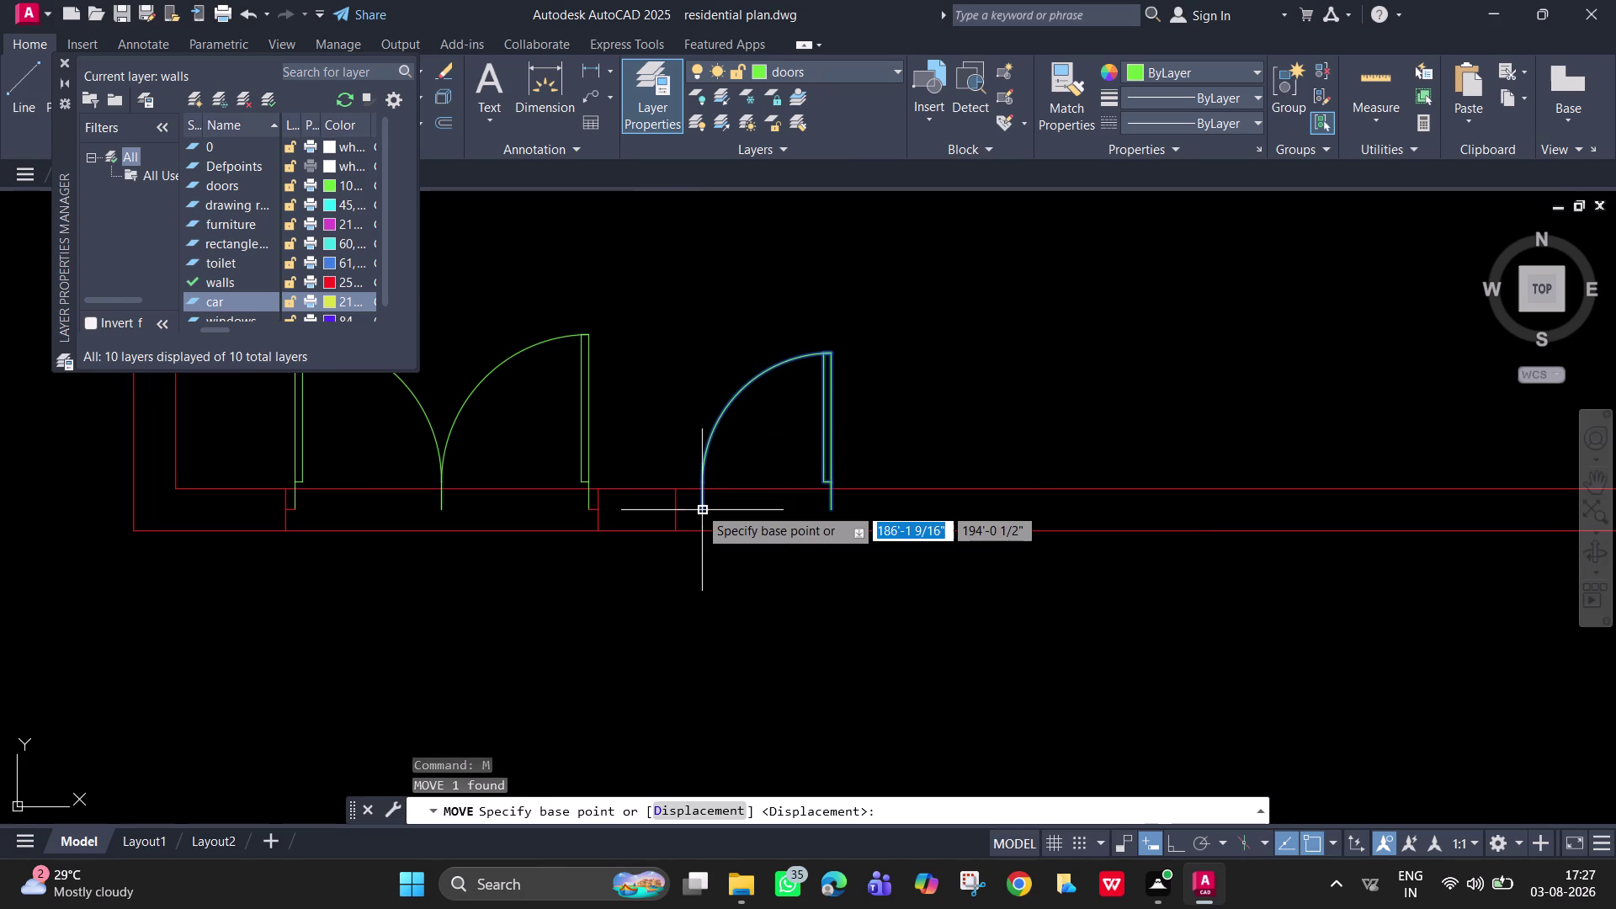
Move the copied single door twice until its bottom corner snaps onto the opening edge.
click(698, 507)
scroll(up, 3)
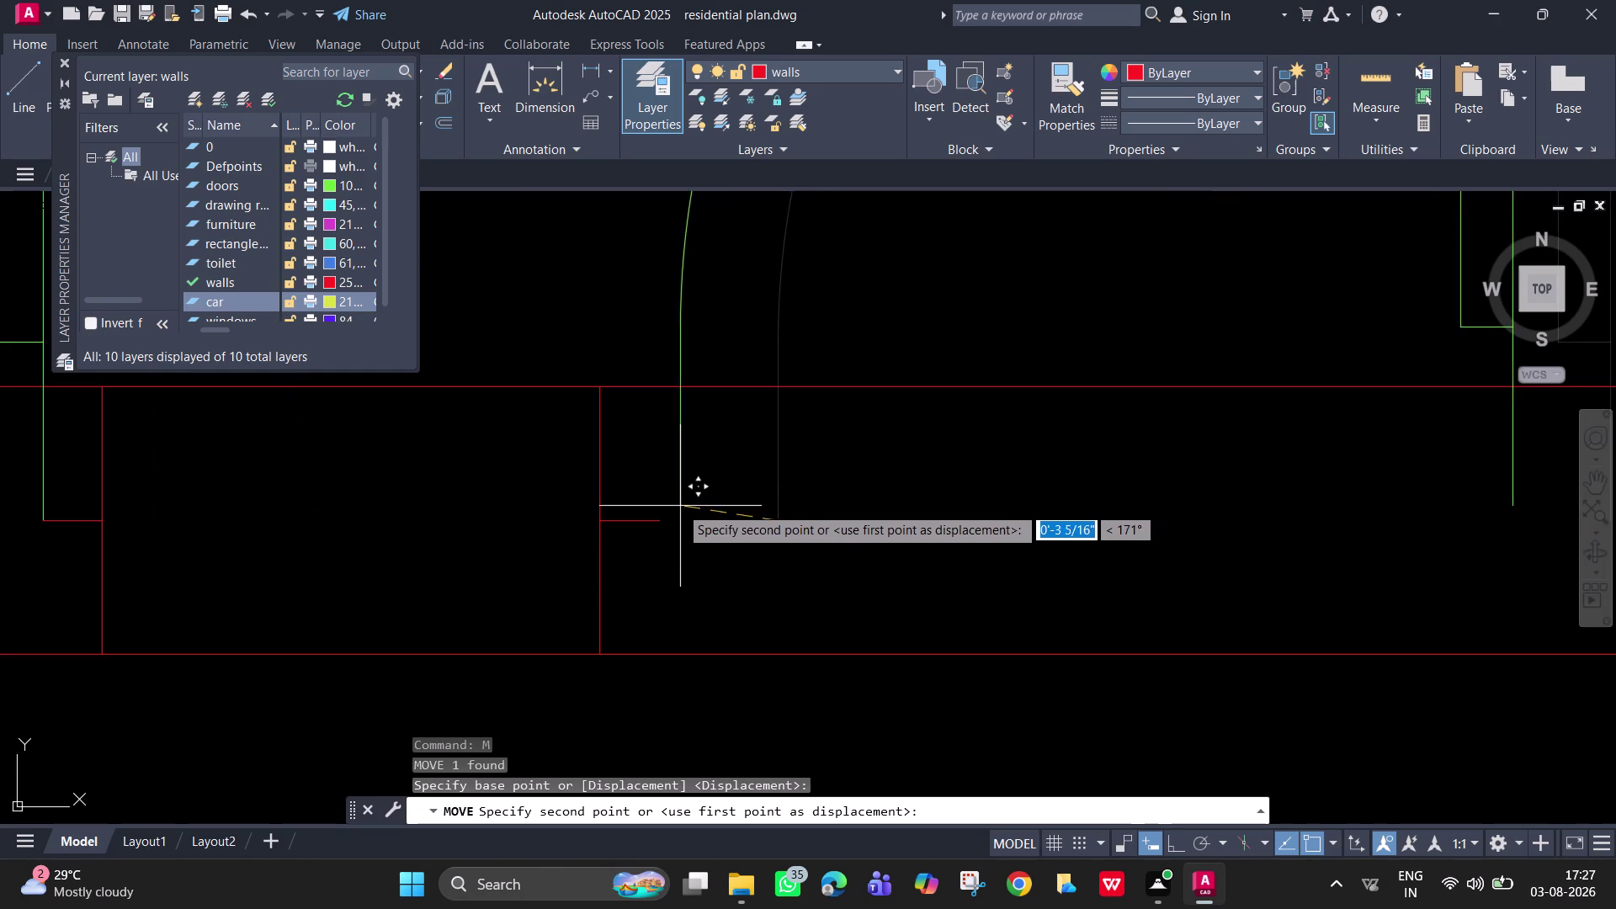
click(653, 521)
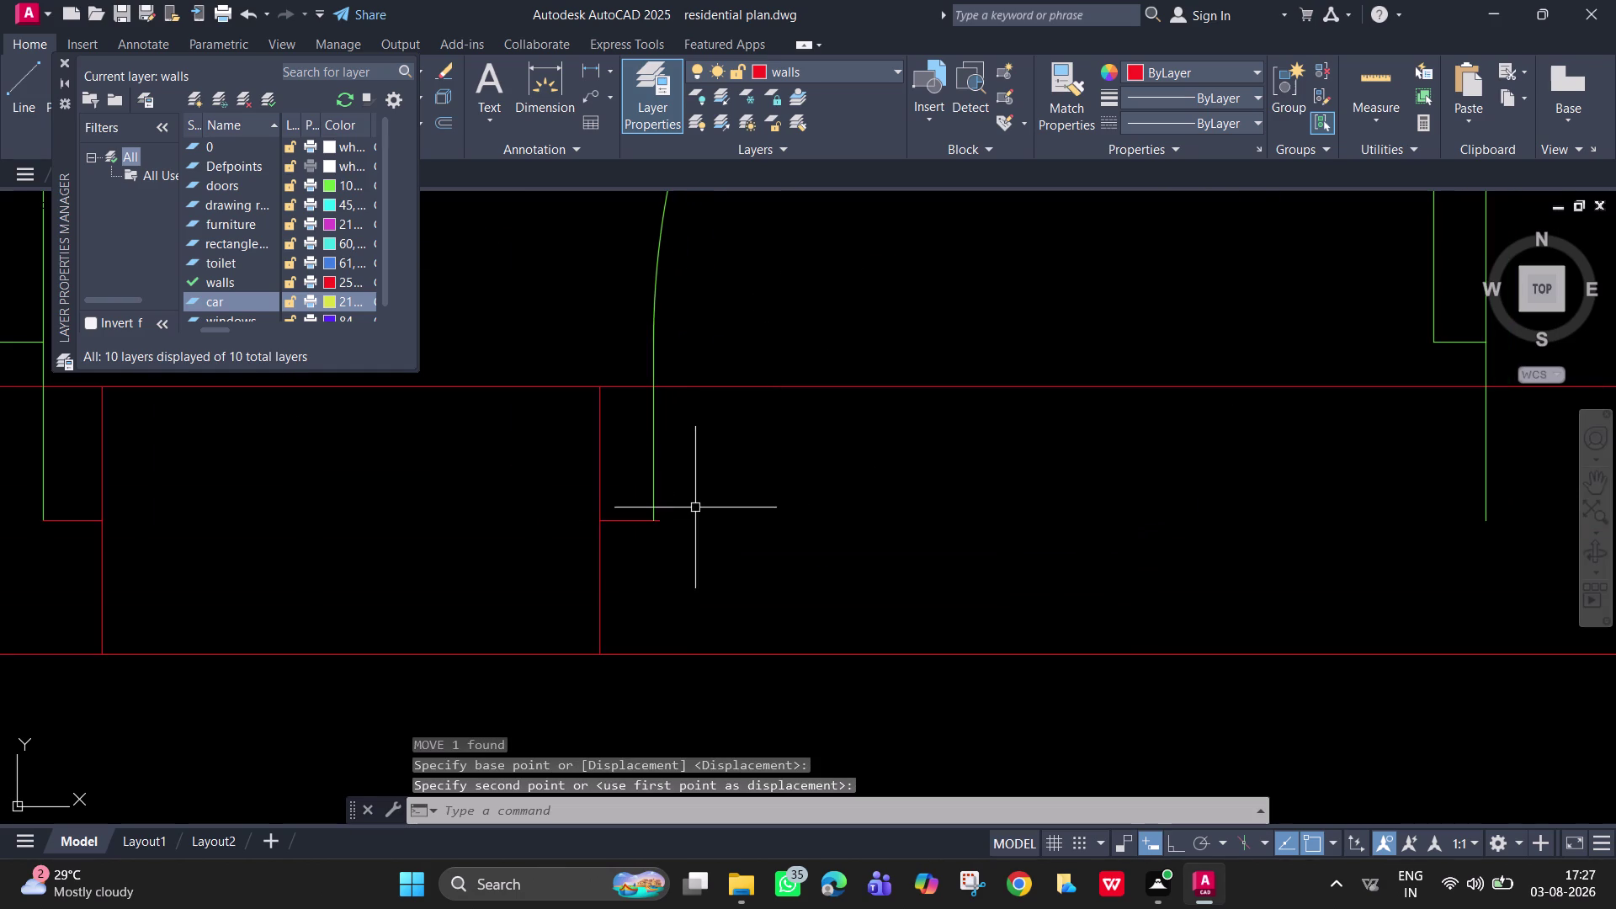
click(654, 500)
text(m)
key(space)
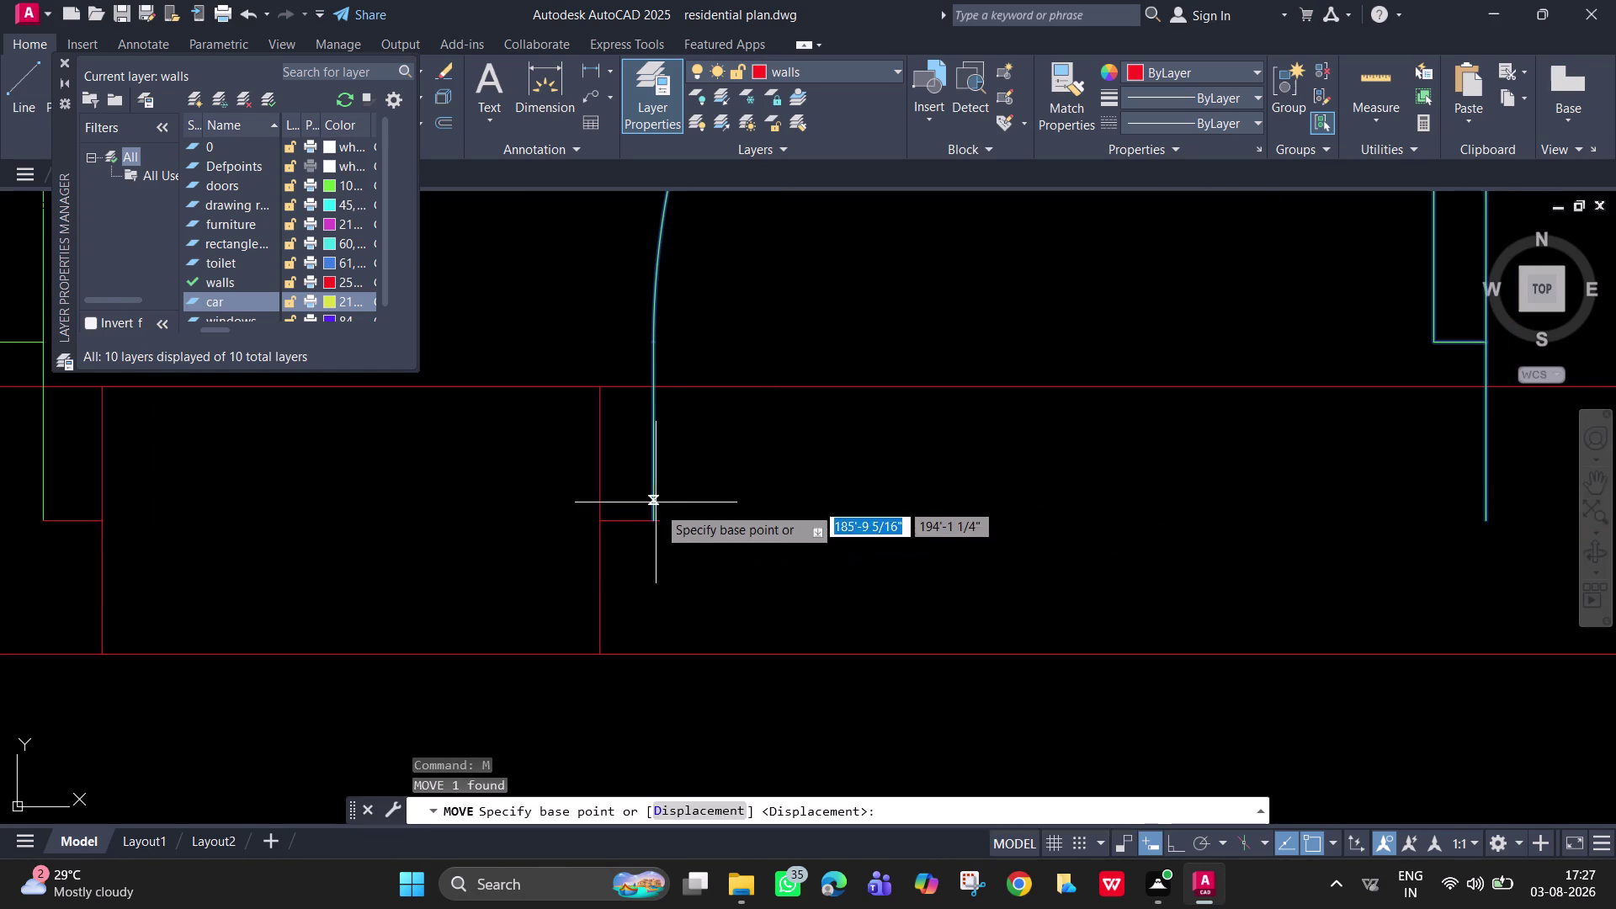
click(652, 518)
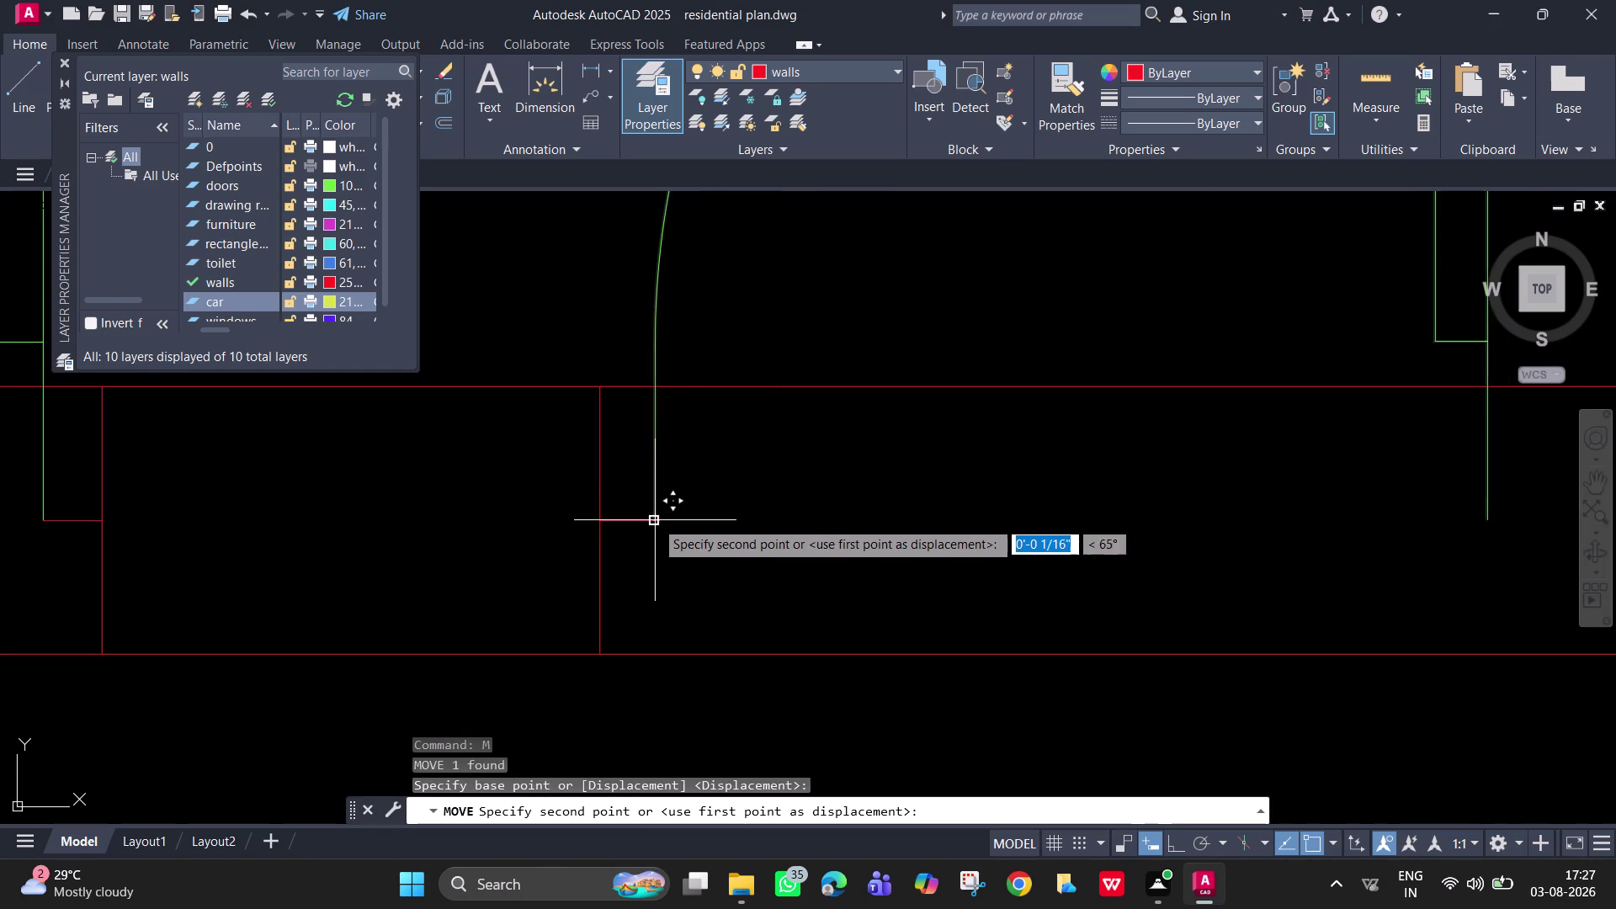
scroll(up, 3)
click(658, 522)
Zoom out to the whole plan and select both entrance doors for mirroring.
scroll(down, 3)
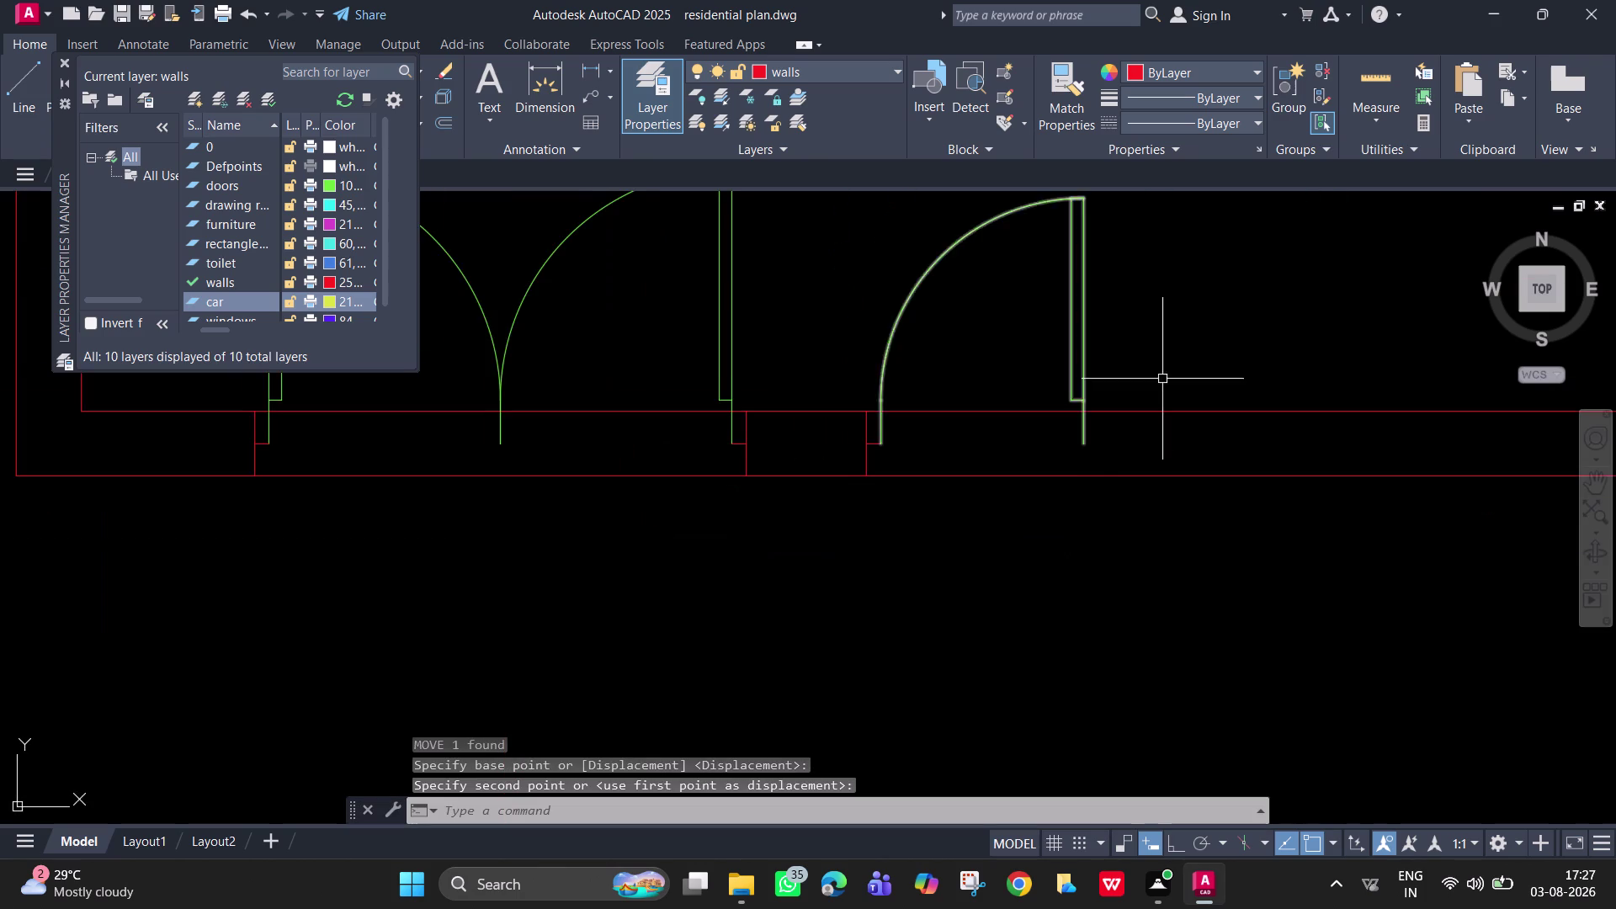
middle_drag(1136, 397, 845, 528)
click(786, 484)
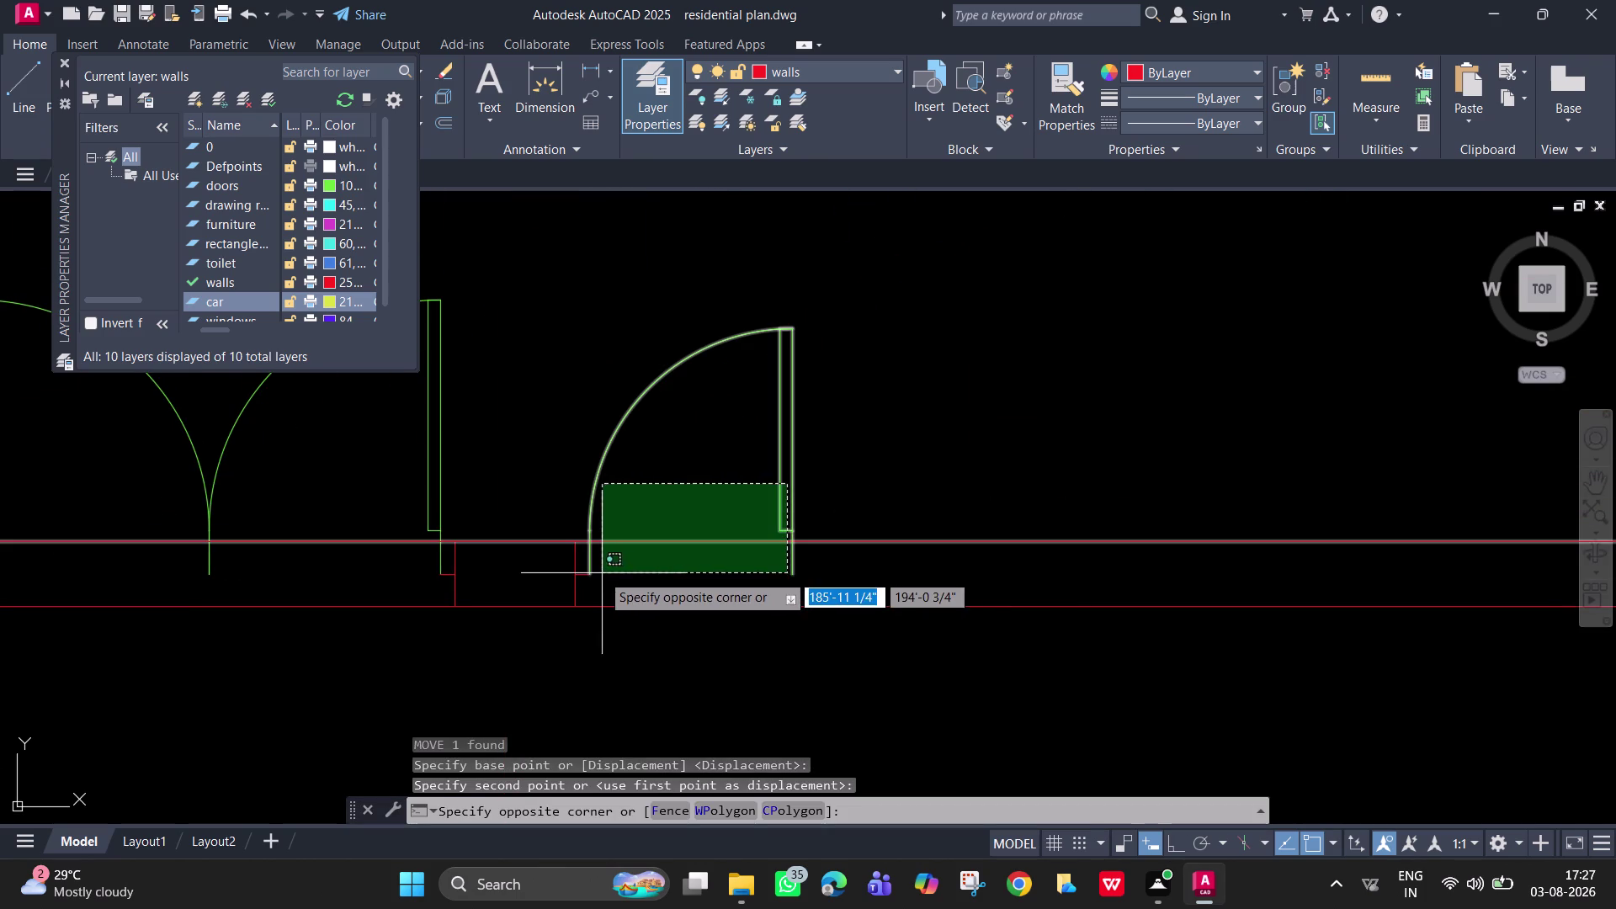
key(Escape)
scroll(down, 3)
middle_drag(980, 458, 790, 499)
scroll(down, 3)
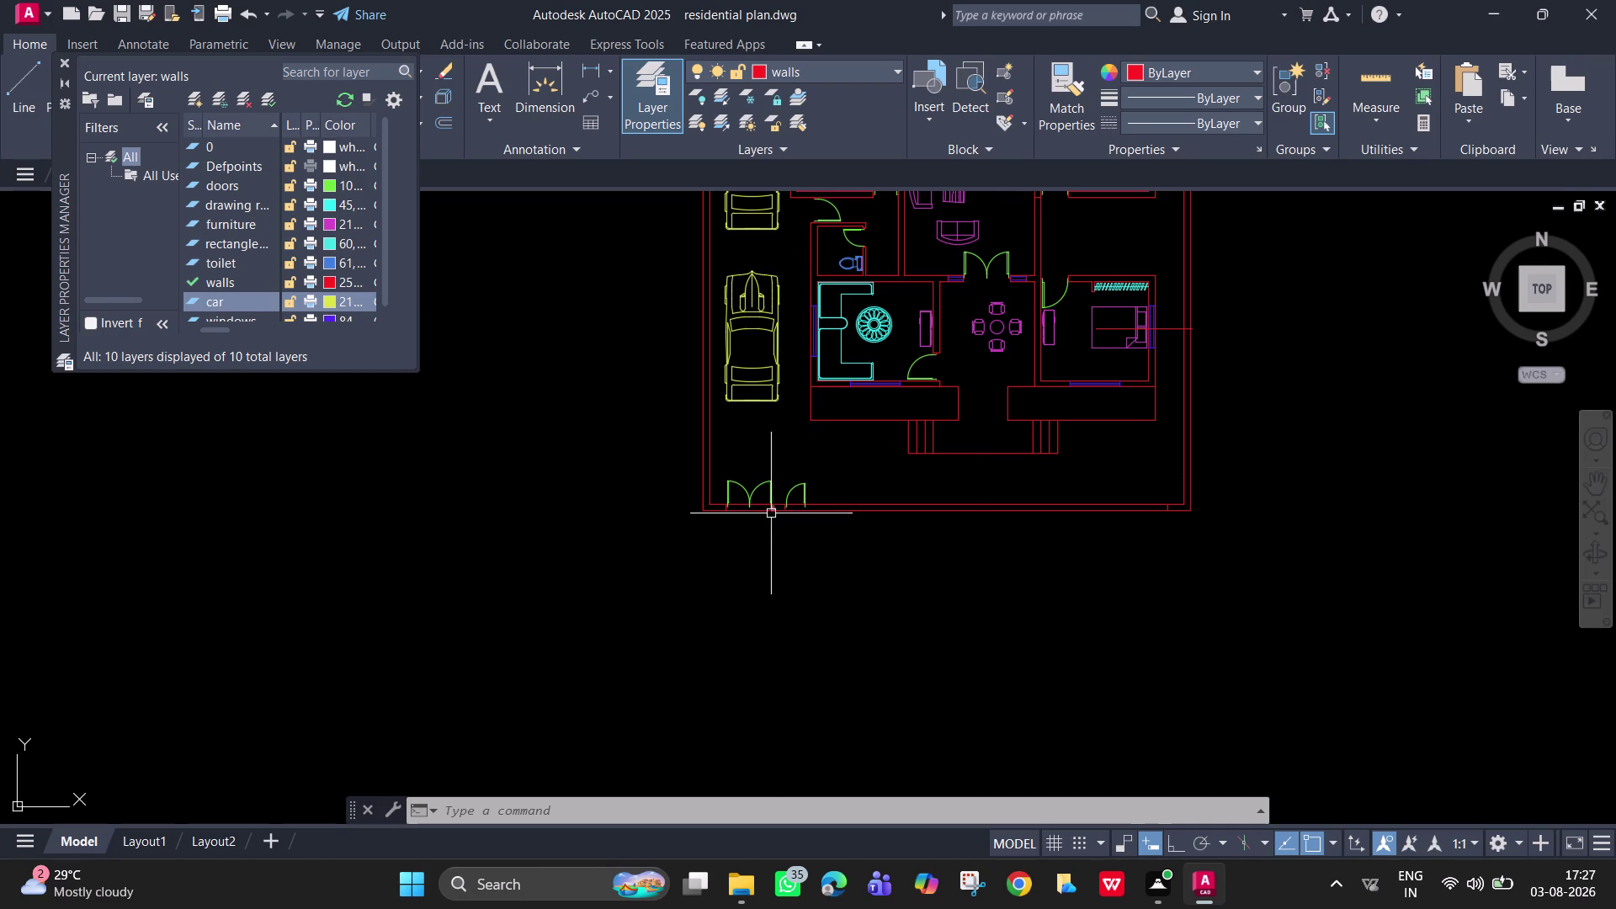
click(761, 487)
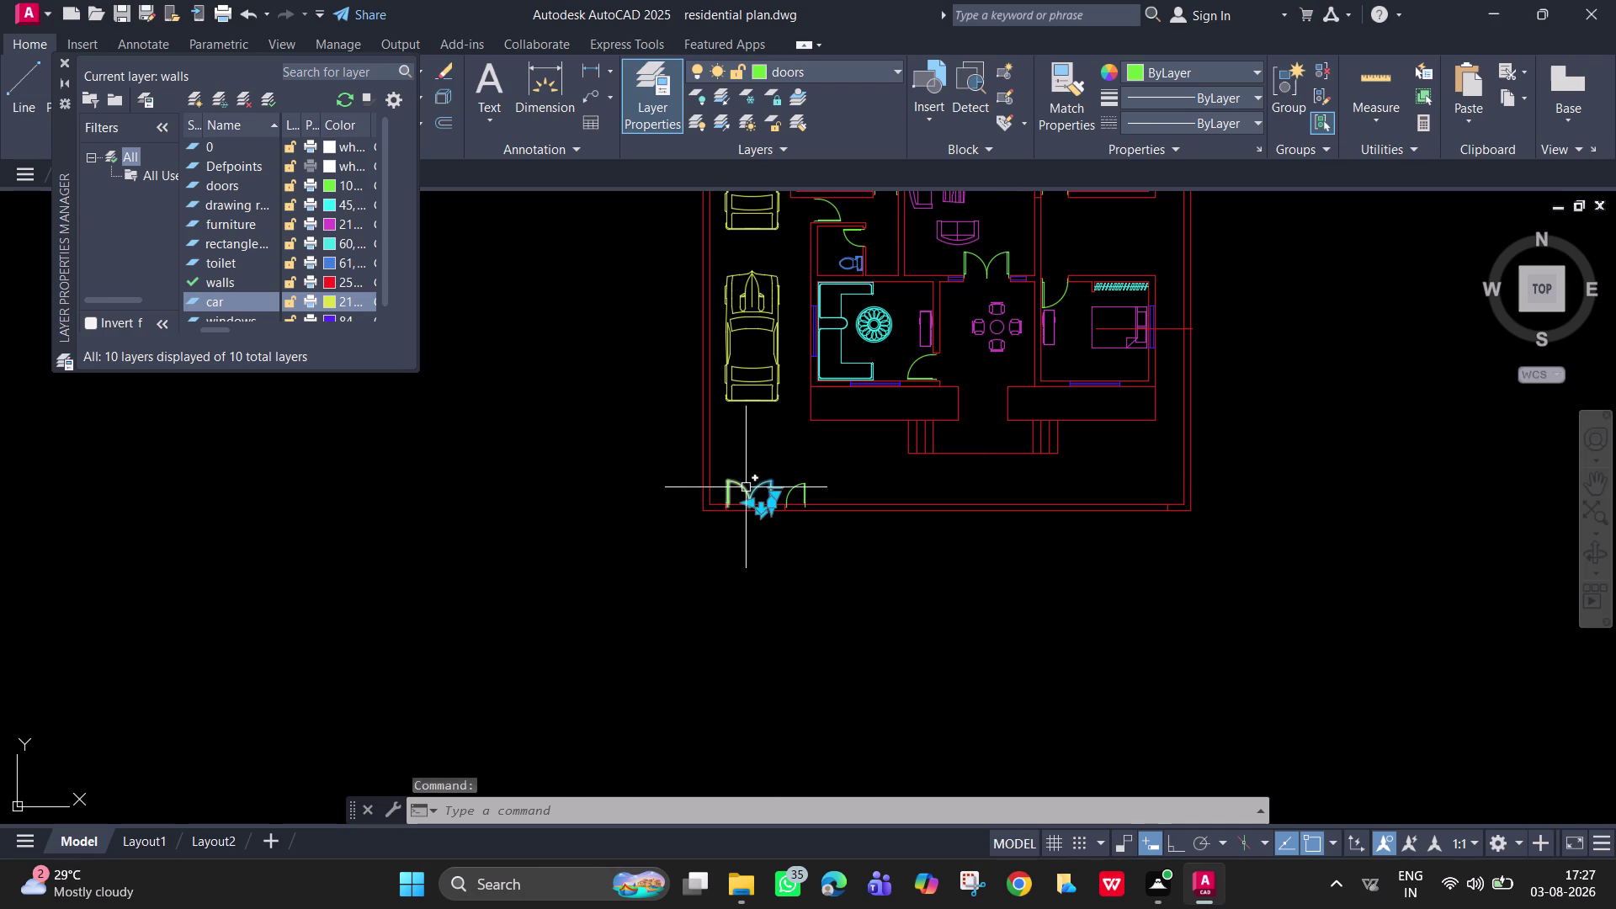
click(742, 487)
text(mi)
key(space)
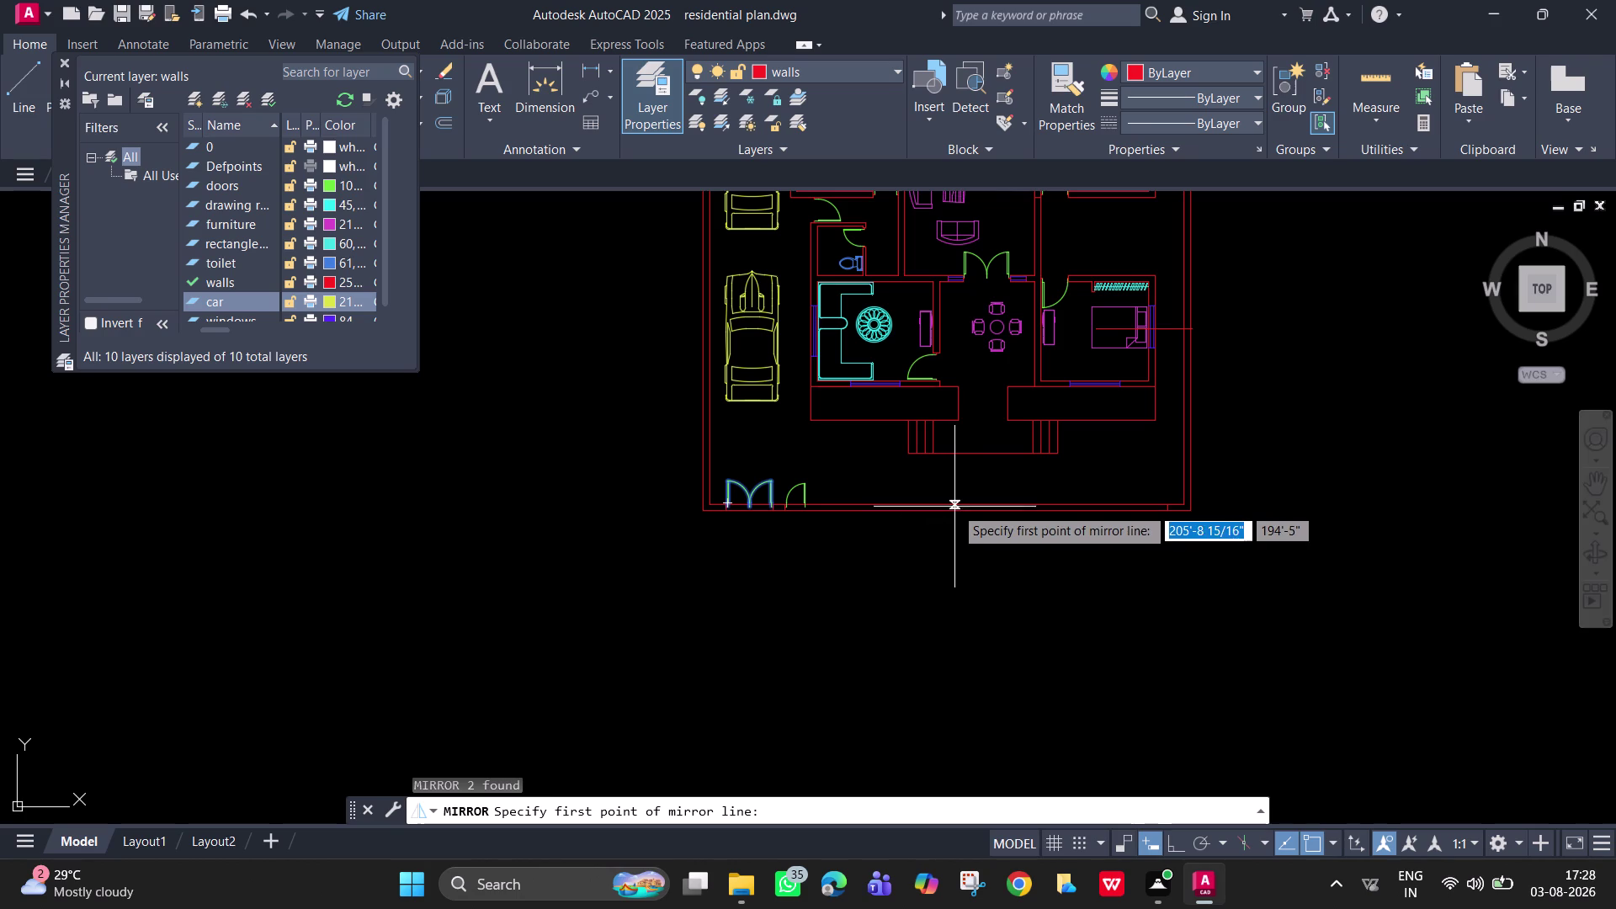
Mirror both entrance doors across a vertical line through the plan centre, keeping the originals.
click(943, 505)
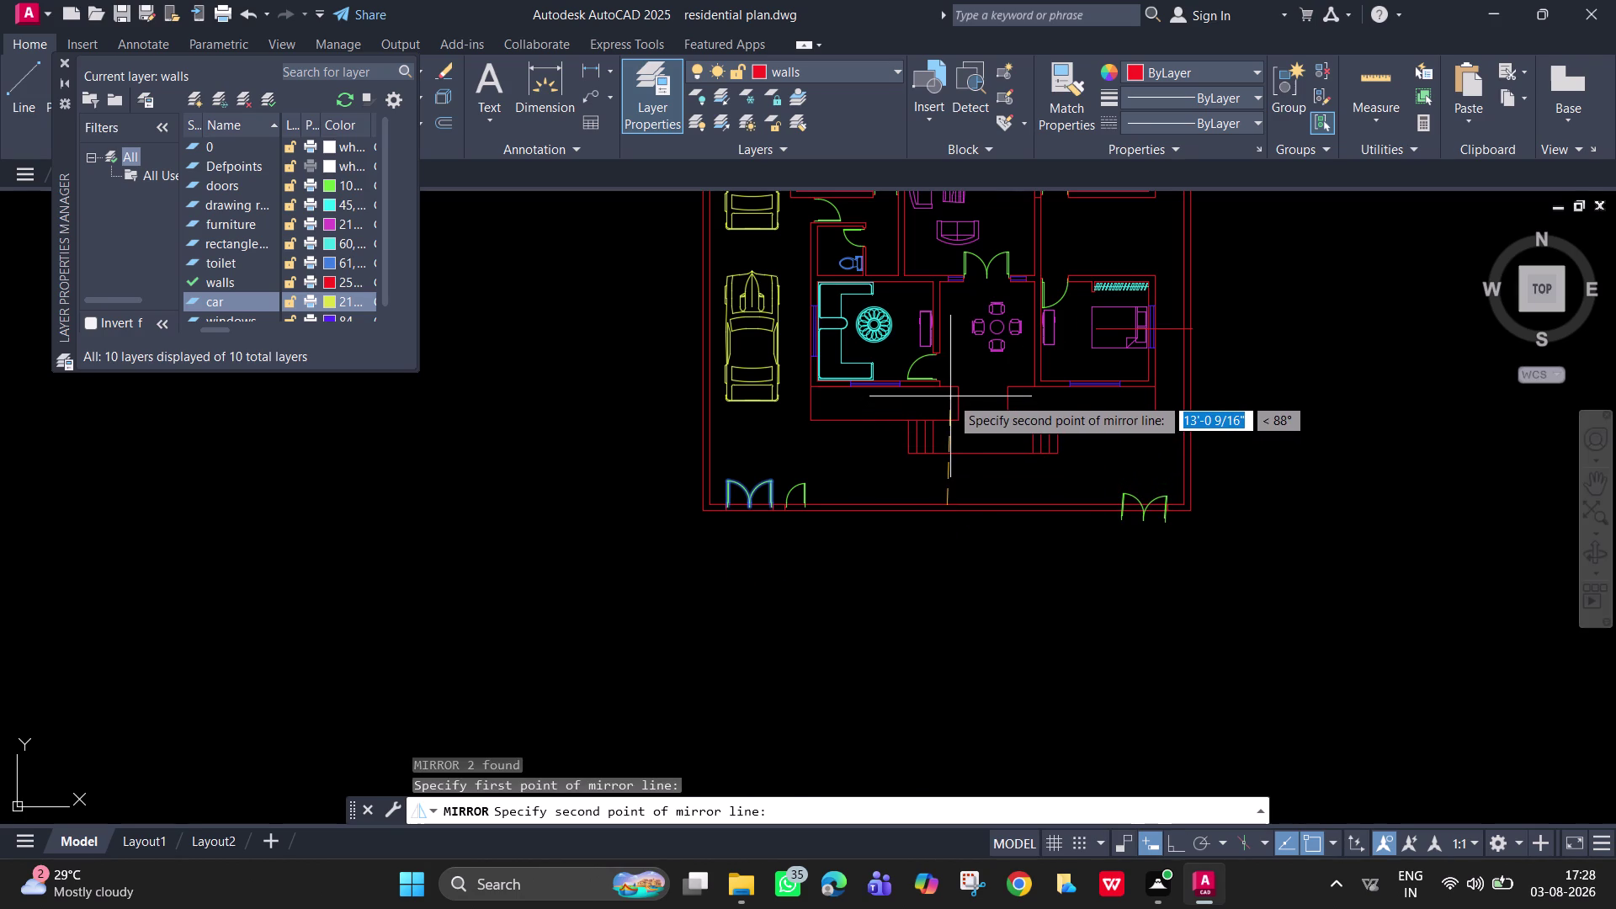
key(F8)
click(949, 397)
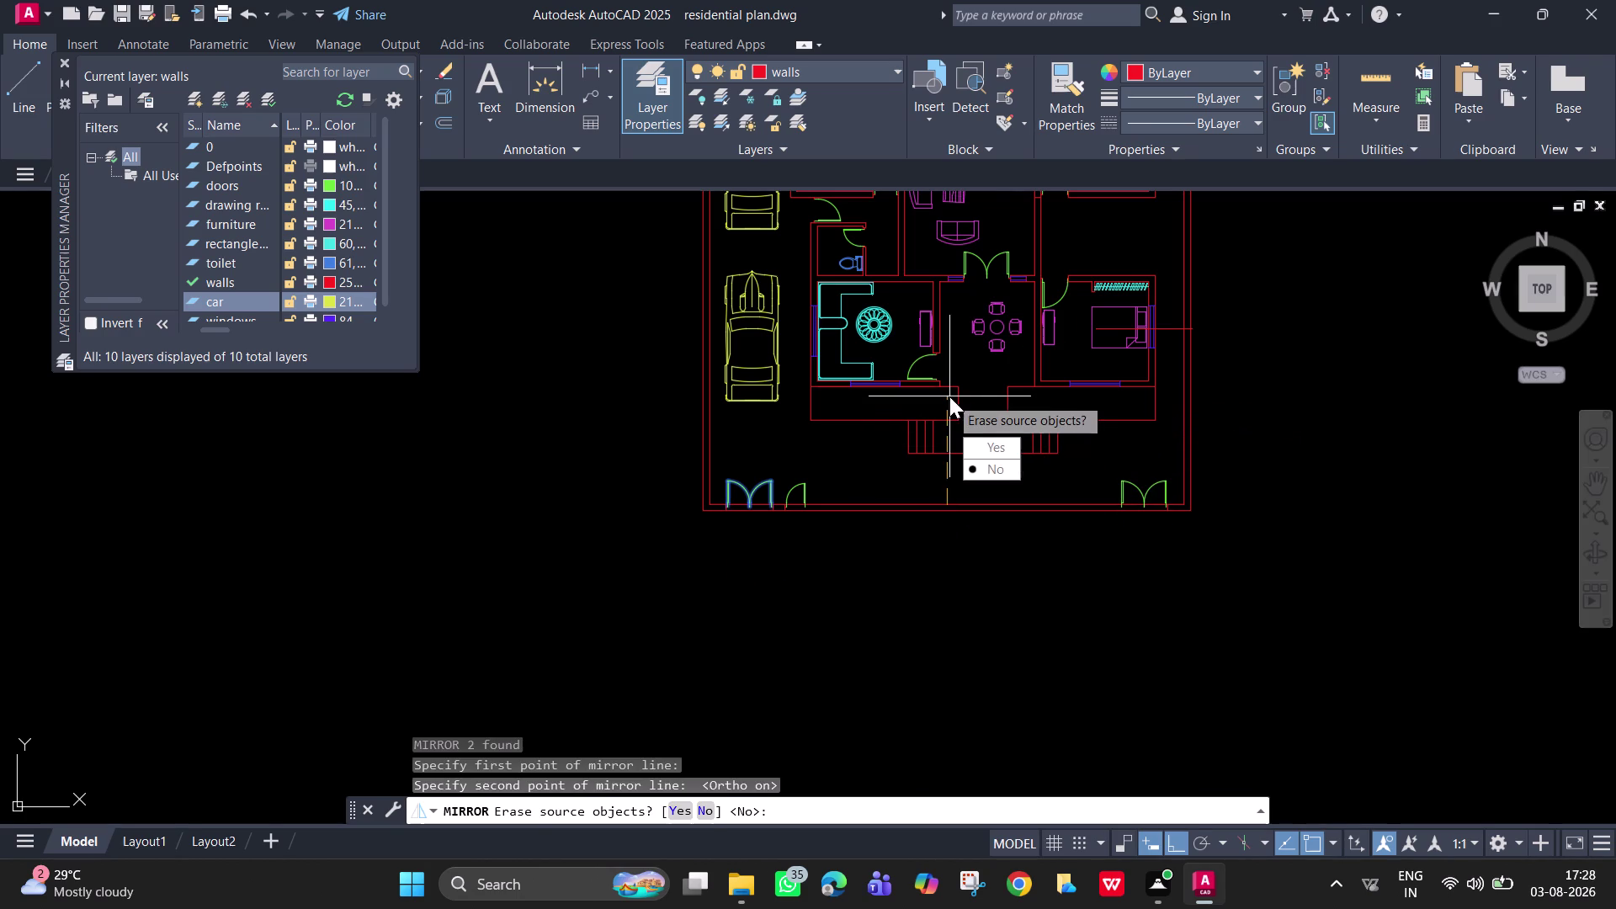
drag(1007, 459, 949, 396)
scroll(up, 3)
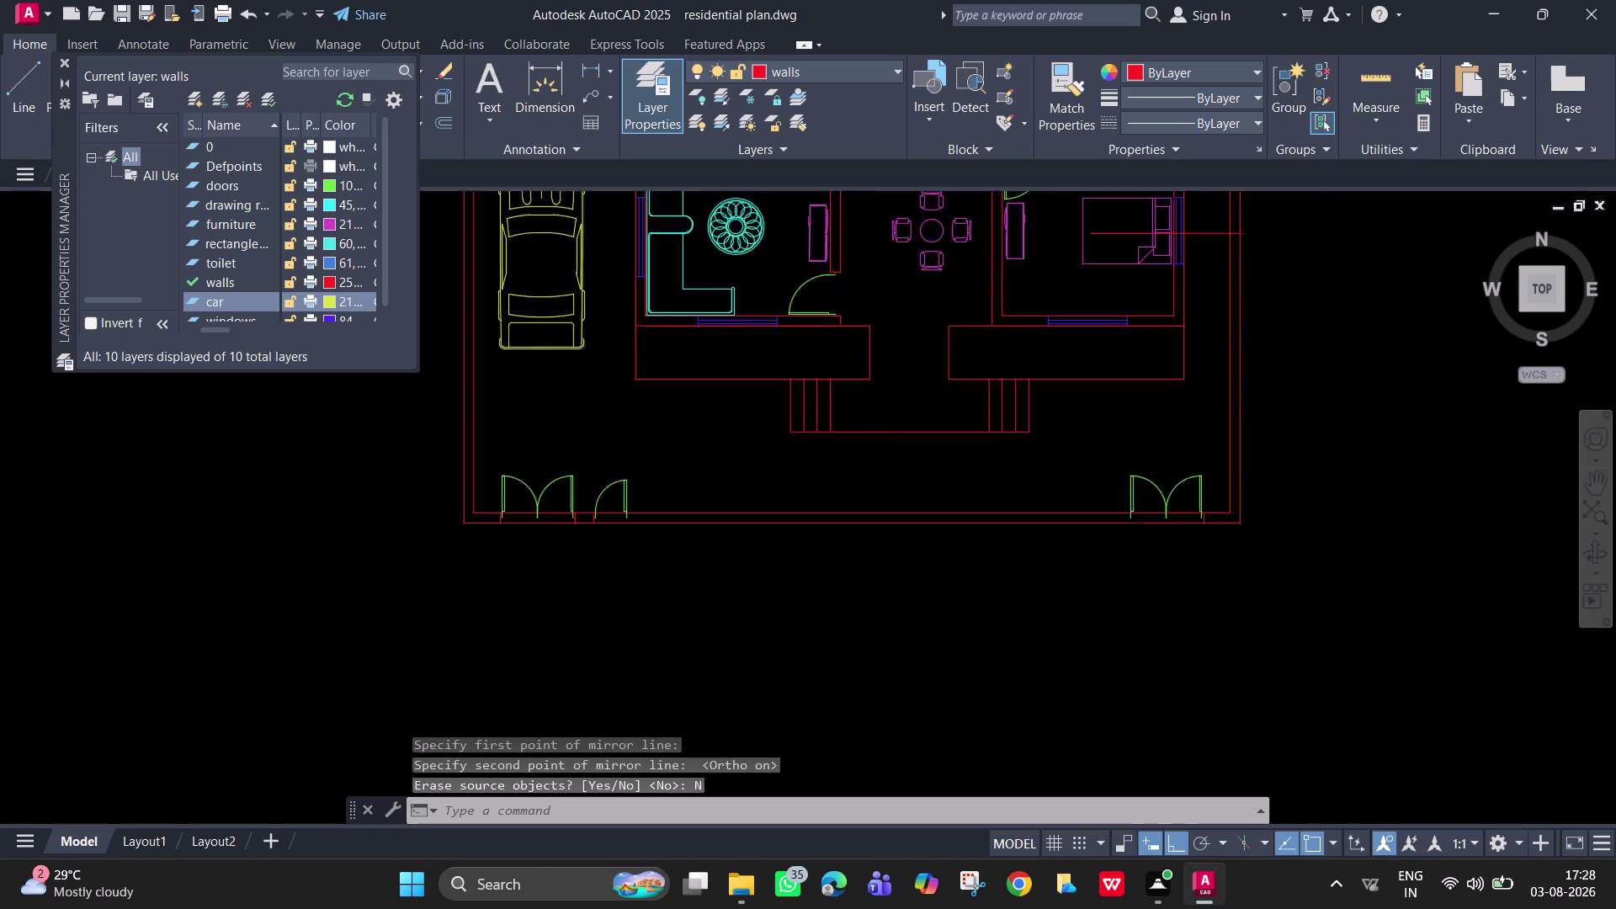
scroll(up, 3)
middle_drag(1042, 458, 947, 456)
scroll(up, 3)
middle_drag(1047, 468, 944, 443)
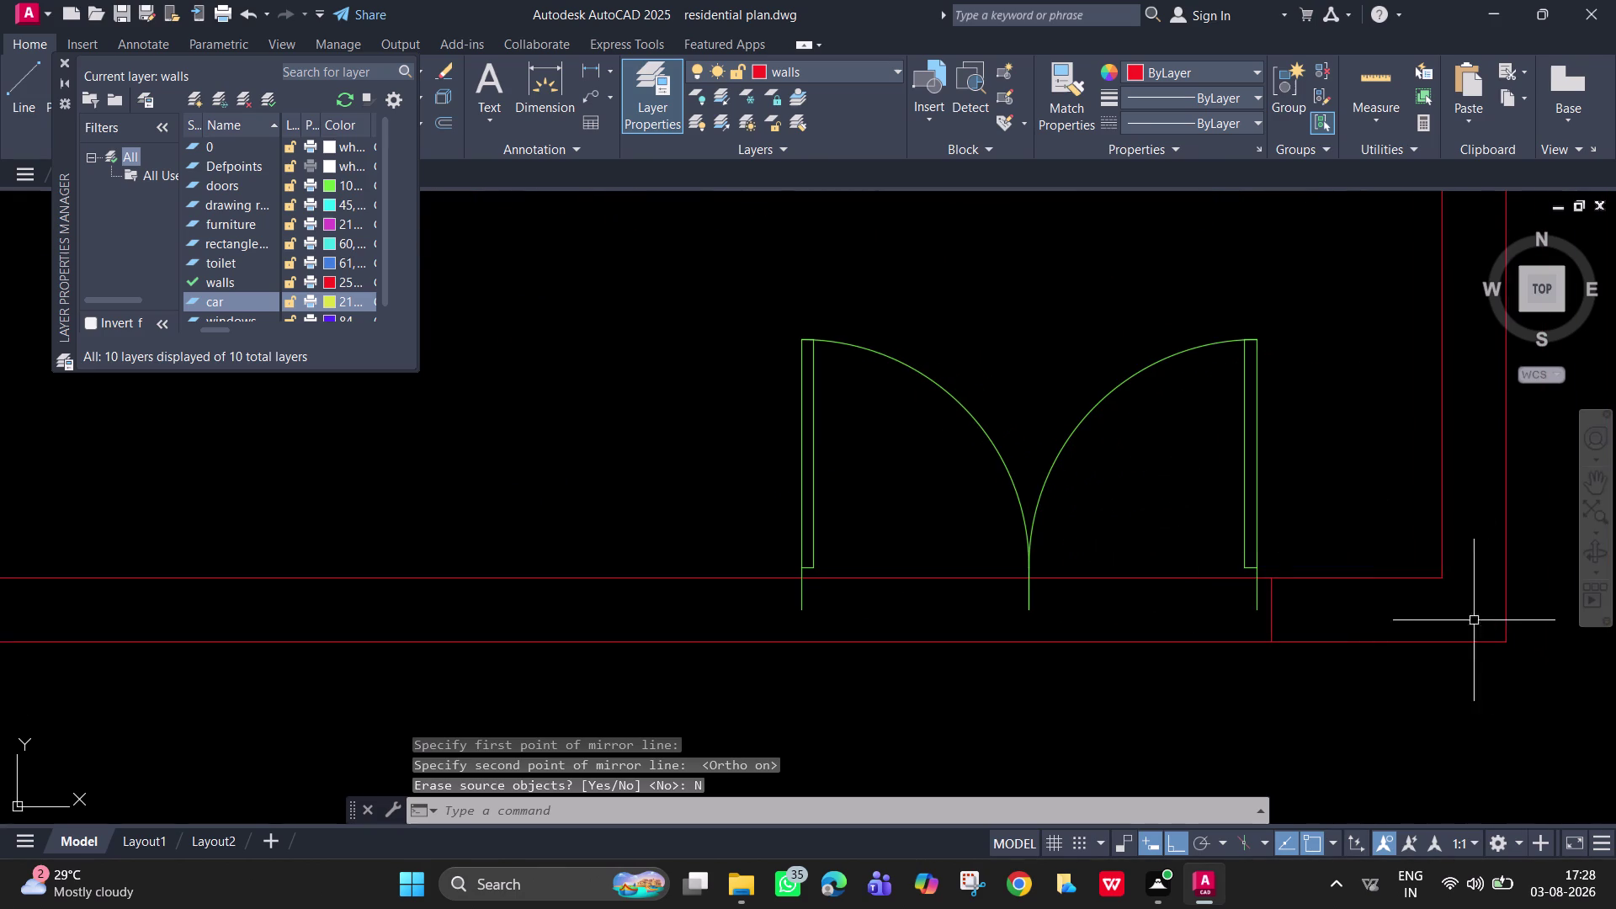
Draw a short closing line from the right door jamb to the outer wall edge.
text(l)
key(space)
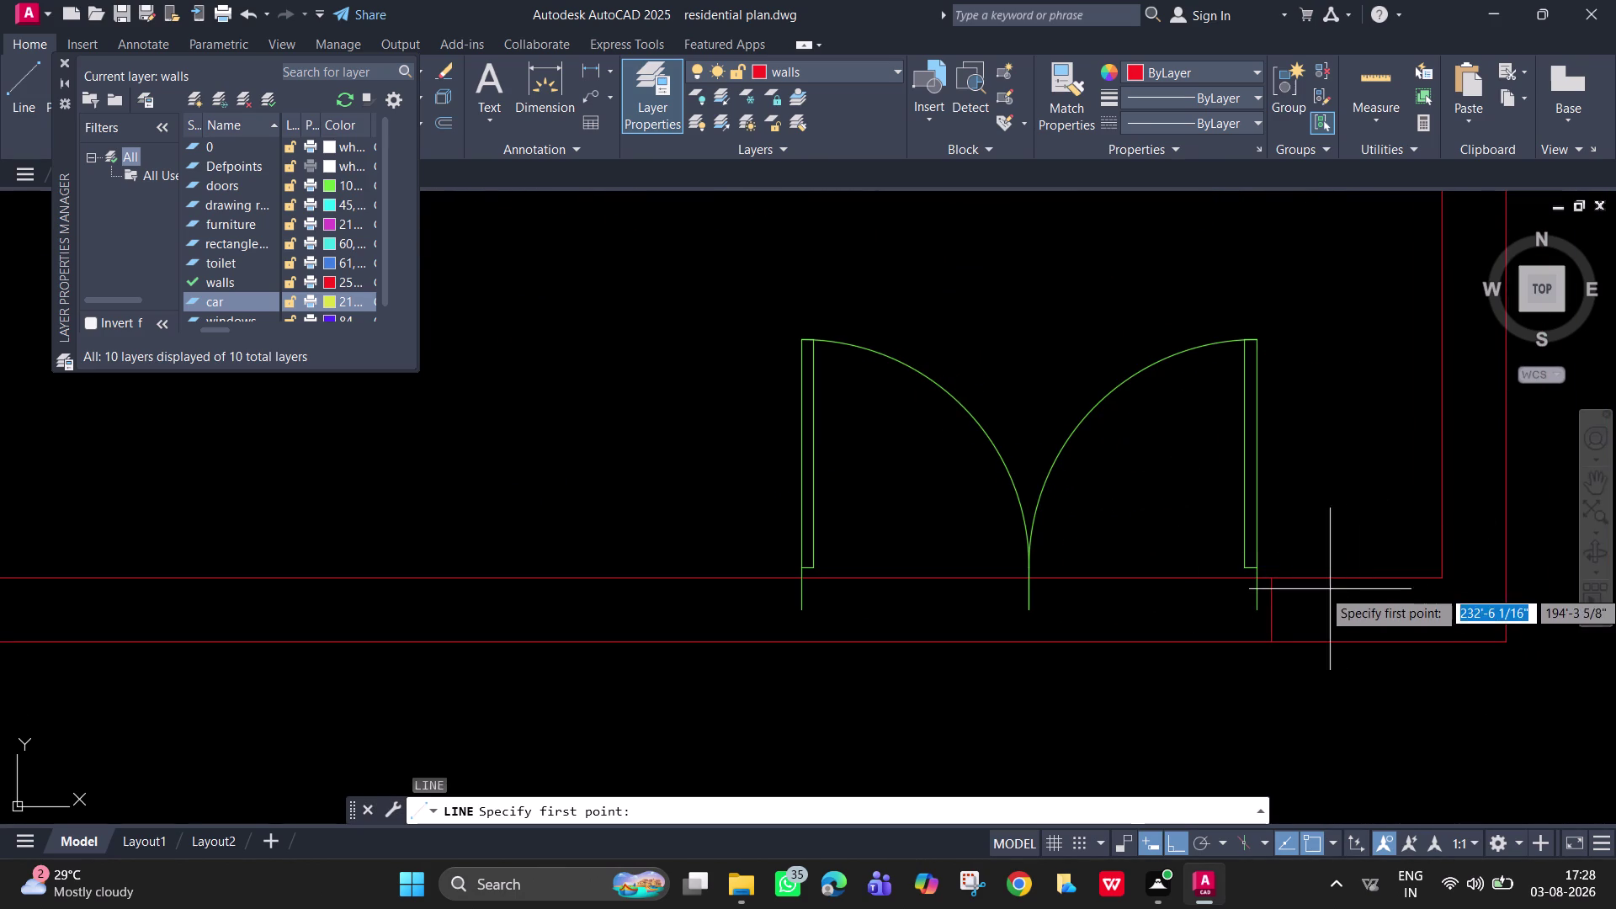
click(1273, 608)
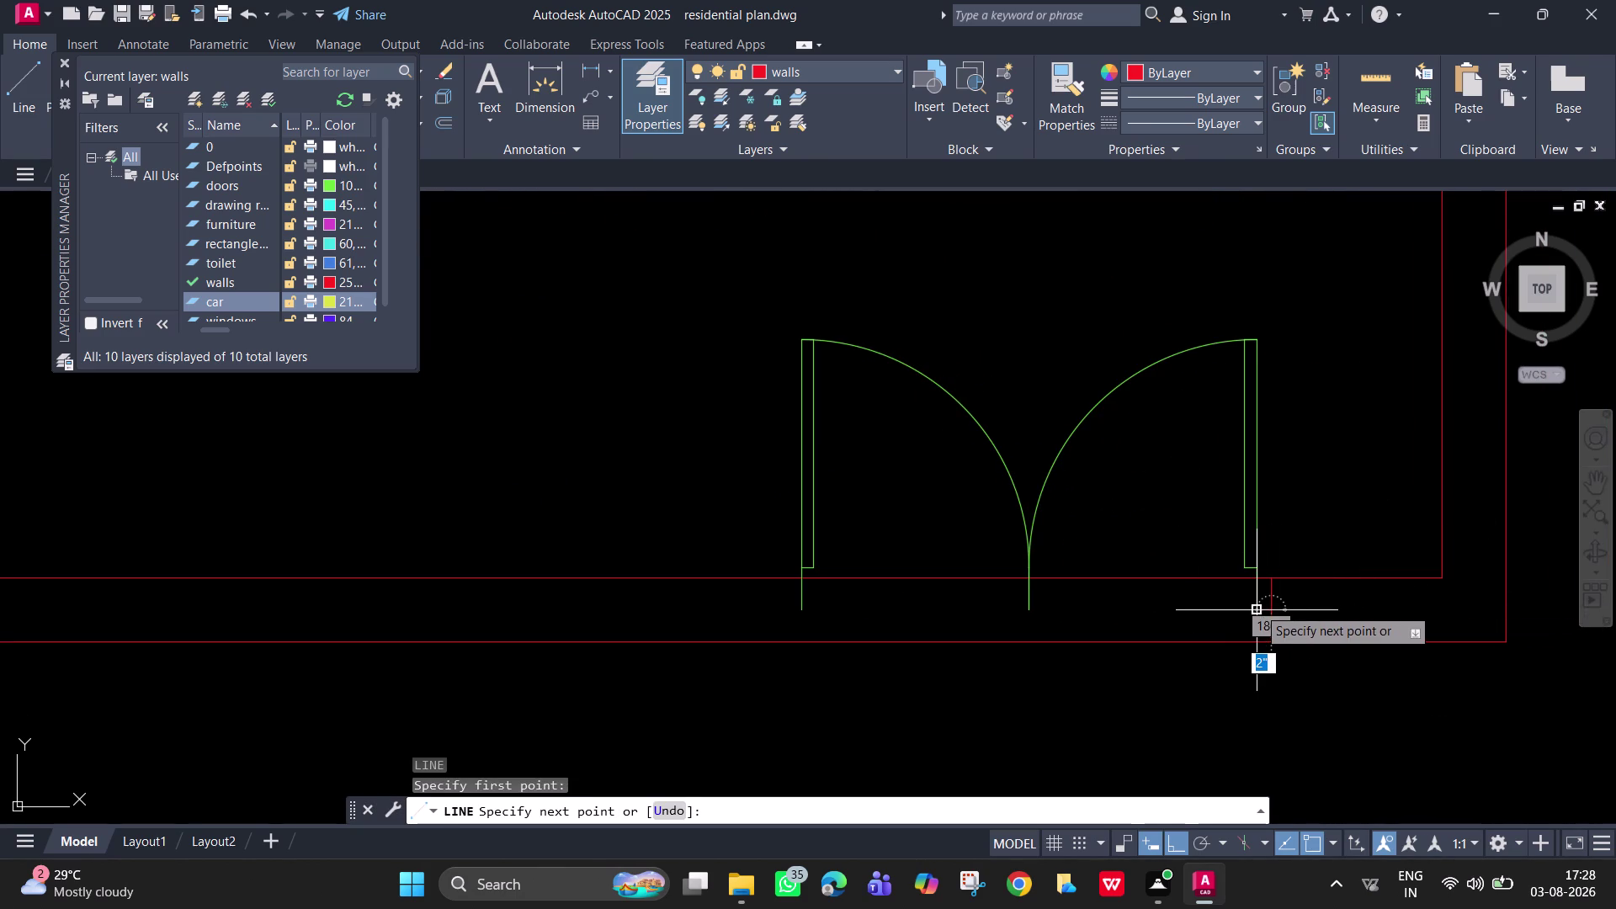
click(1257, 606)
key(Escape)
key(space)
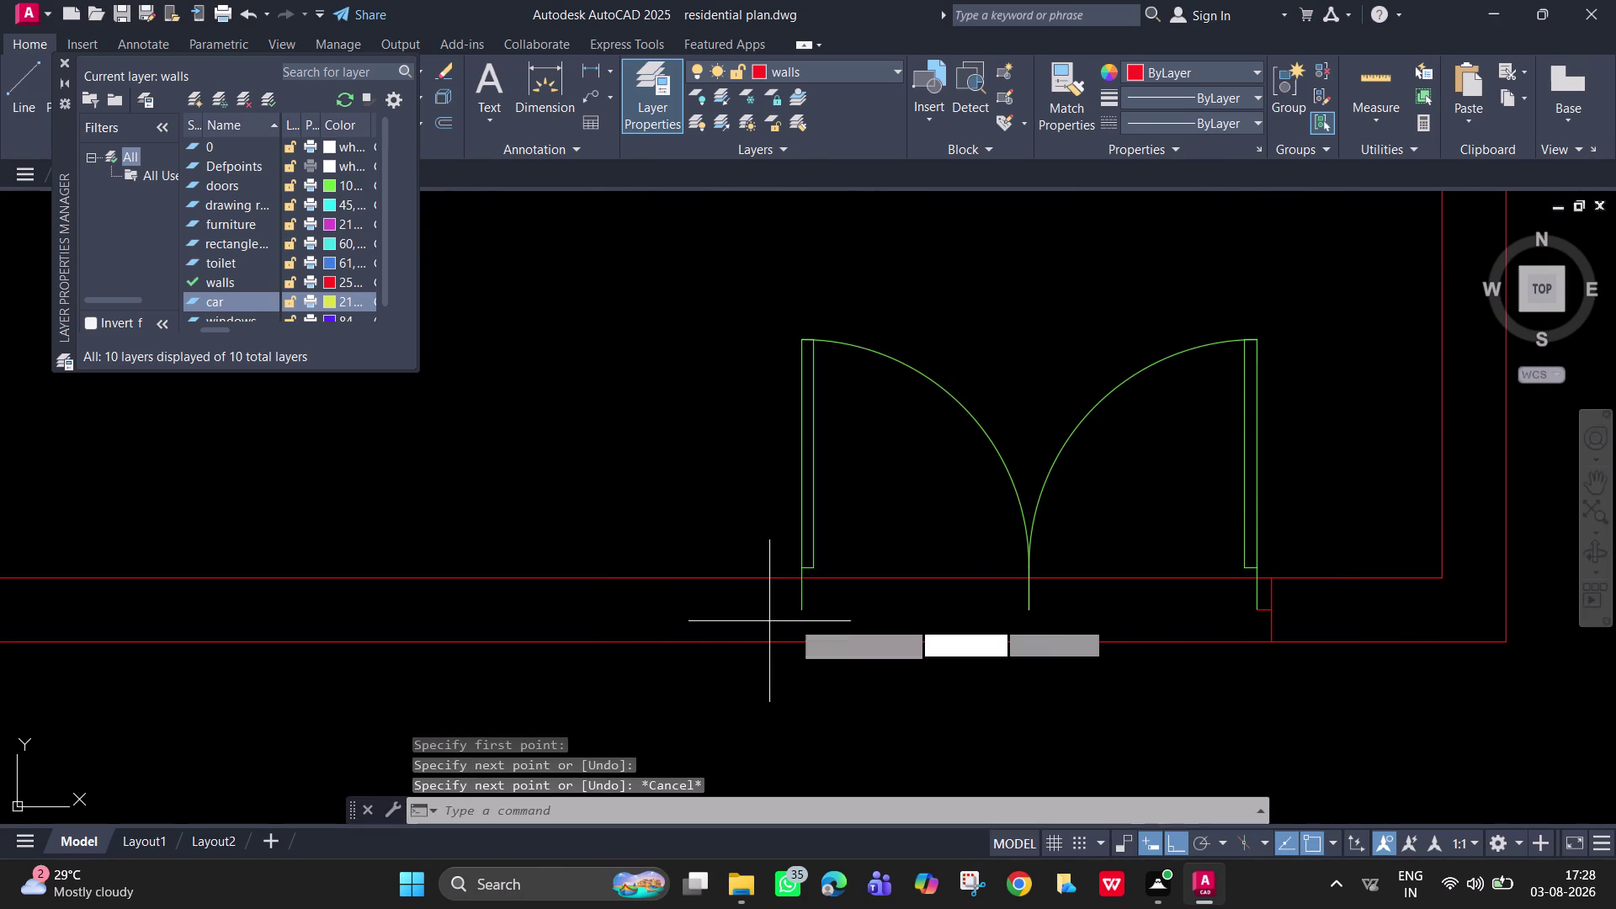
Draw closing lines at the left jamb, including a 2" segment, to the wall edge.
click(800, 613)
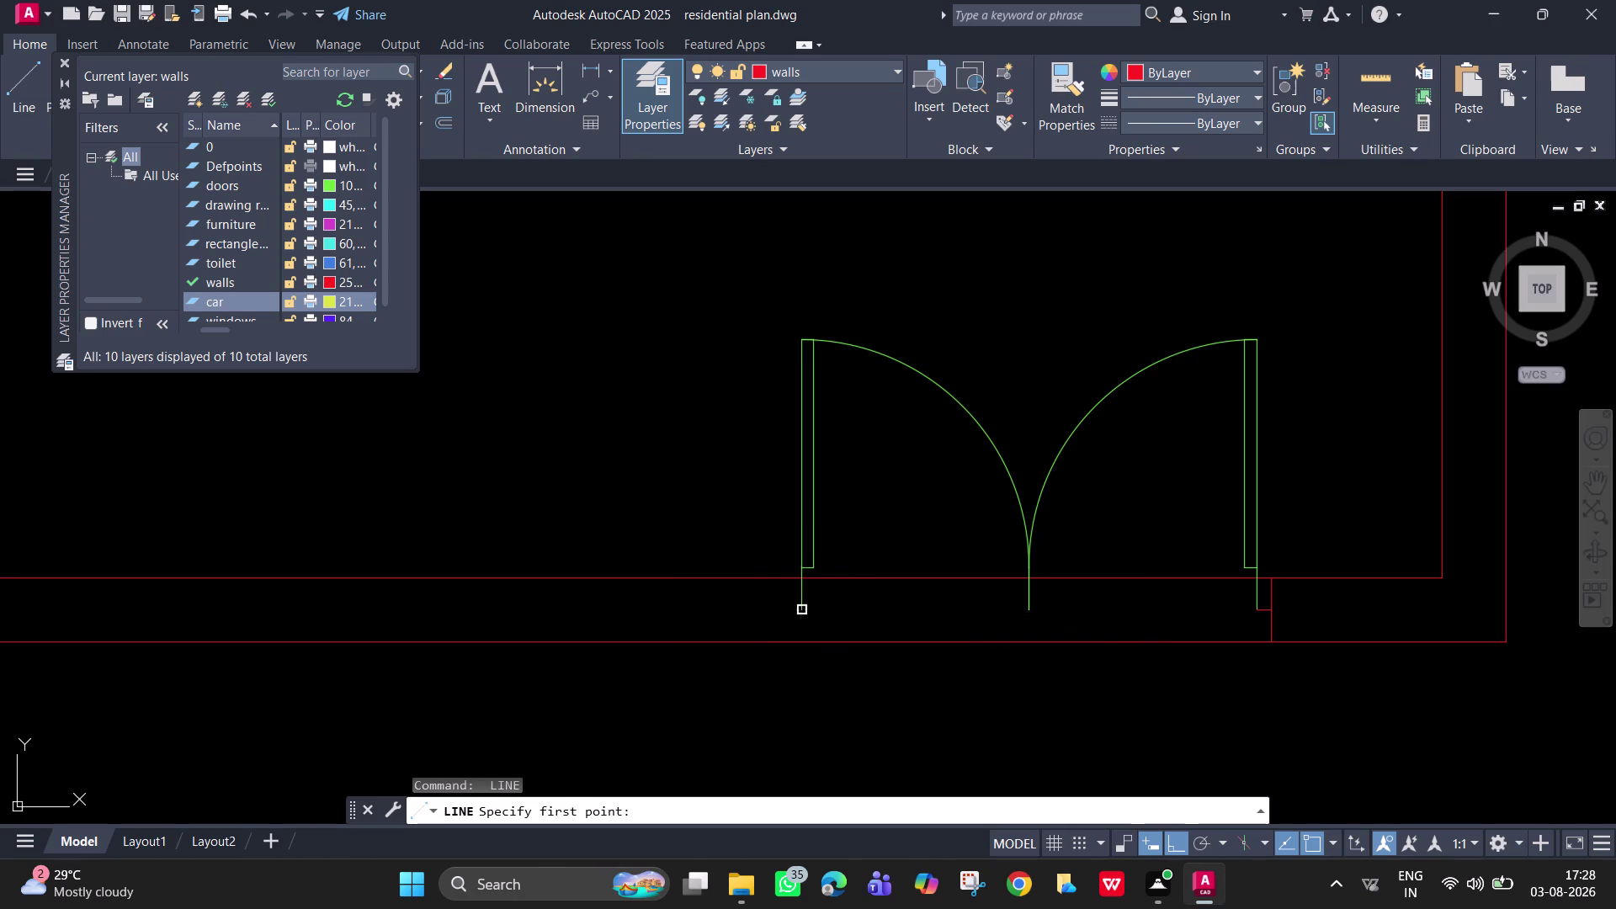
text(2")
key(Return)
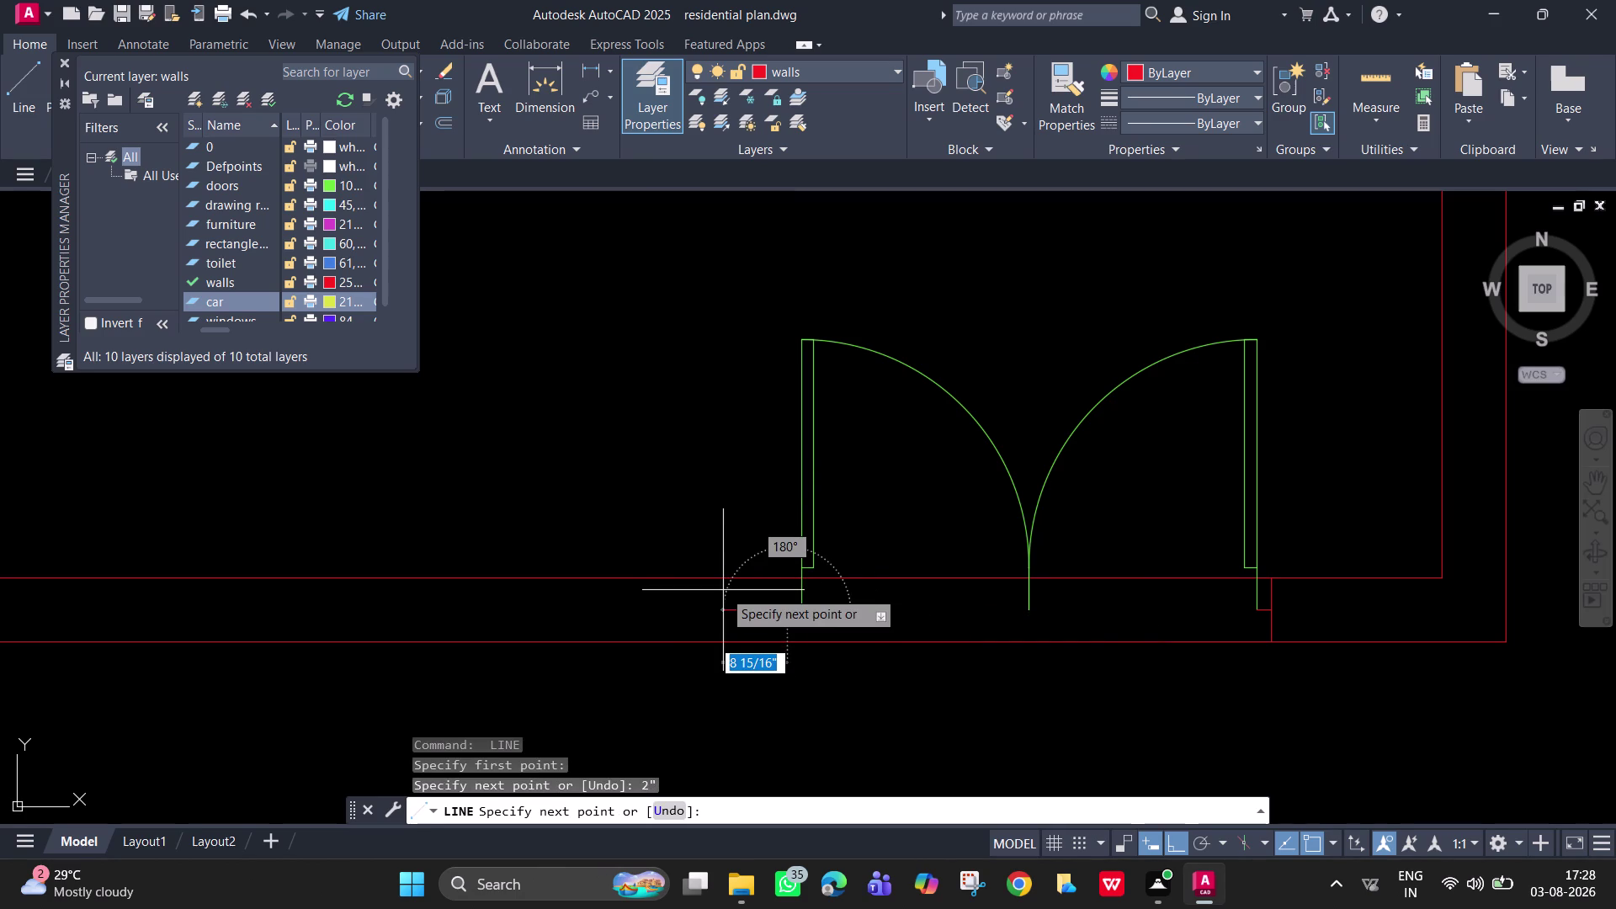
click(785, 646)
key(space)
key(space)
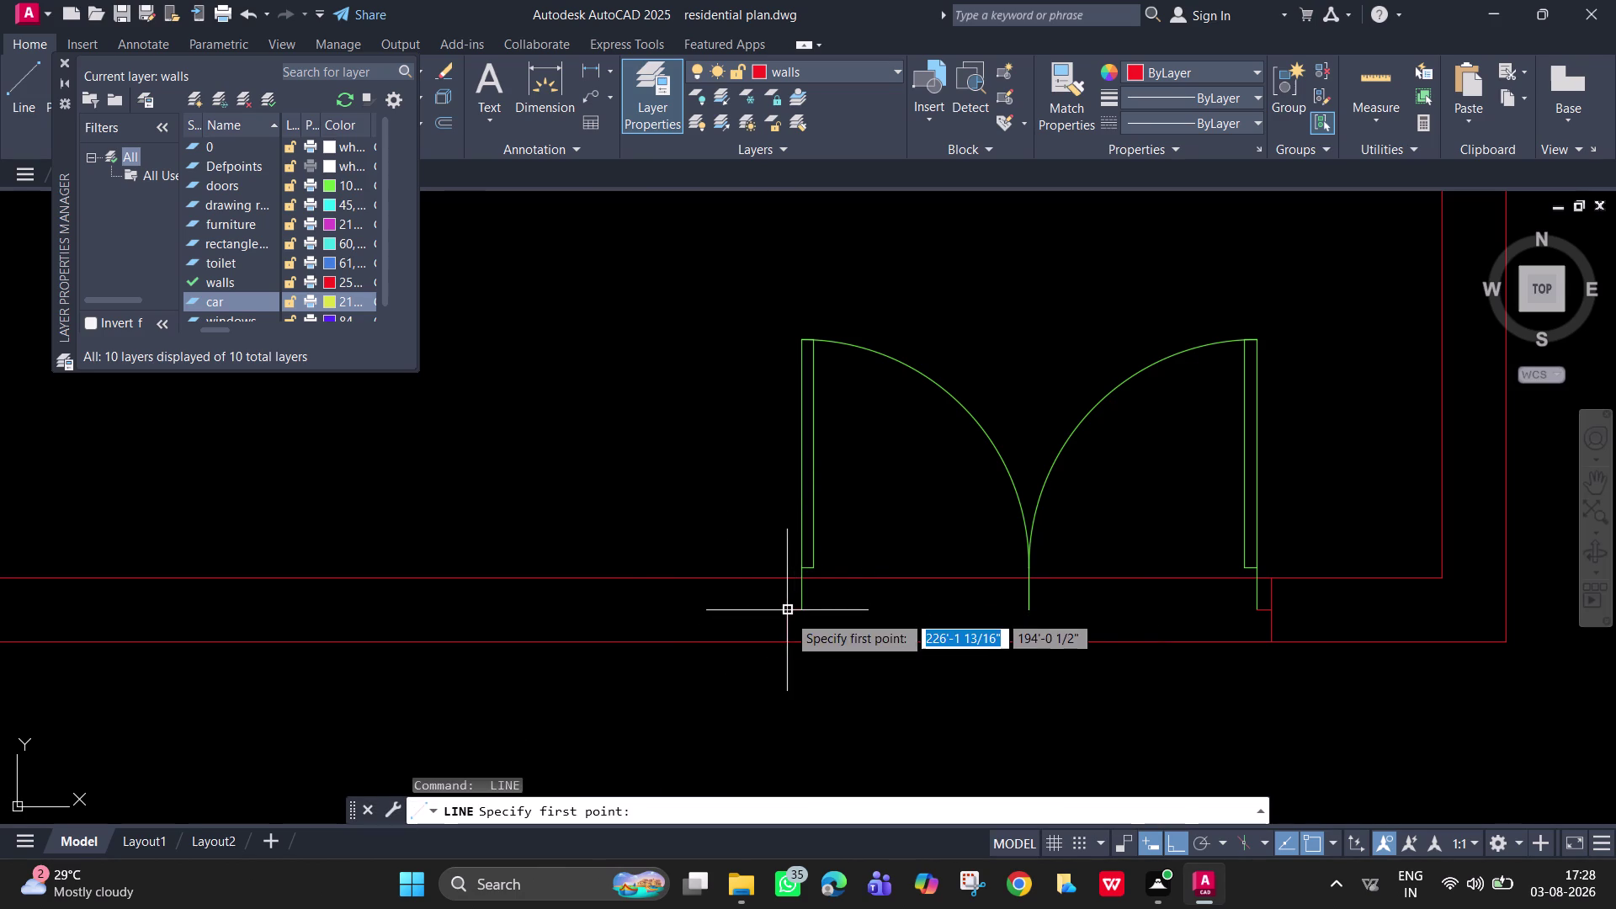
click(787, 614)
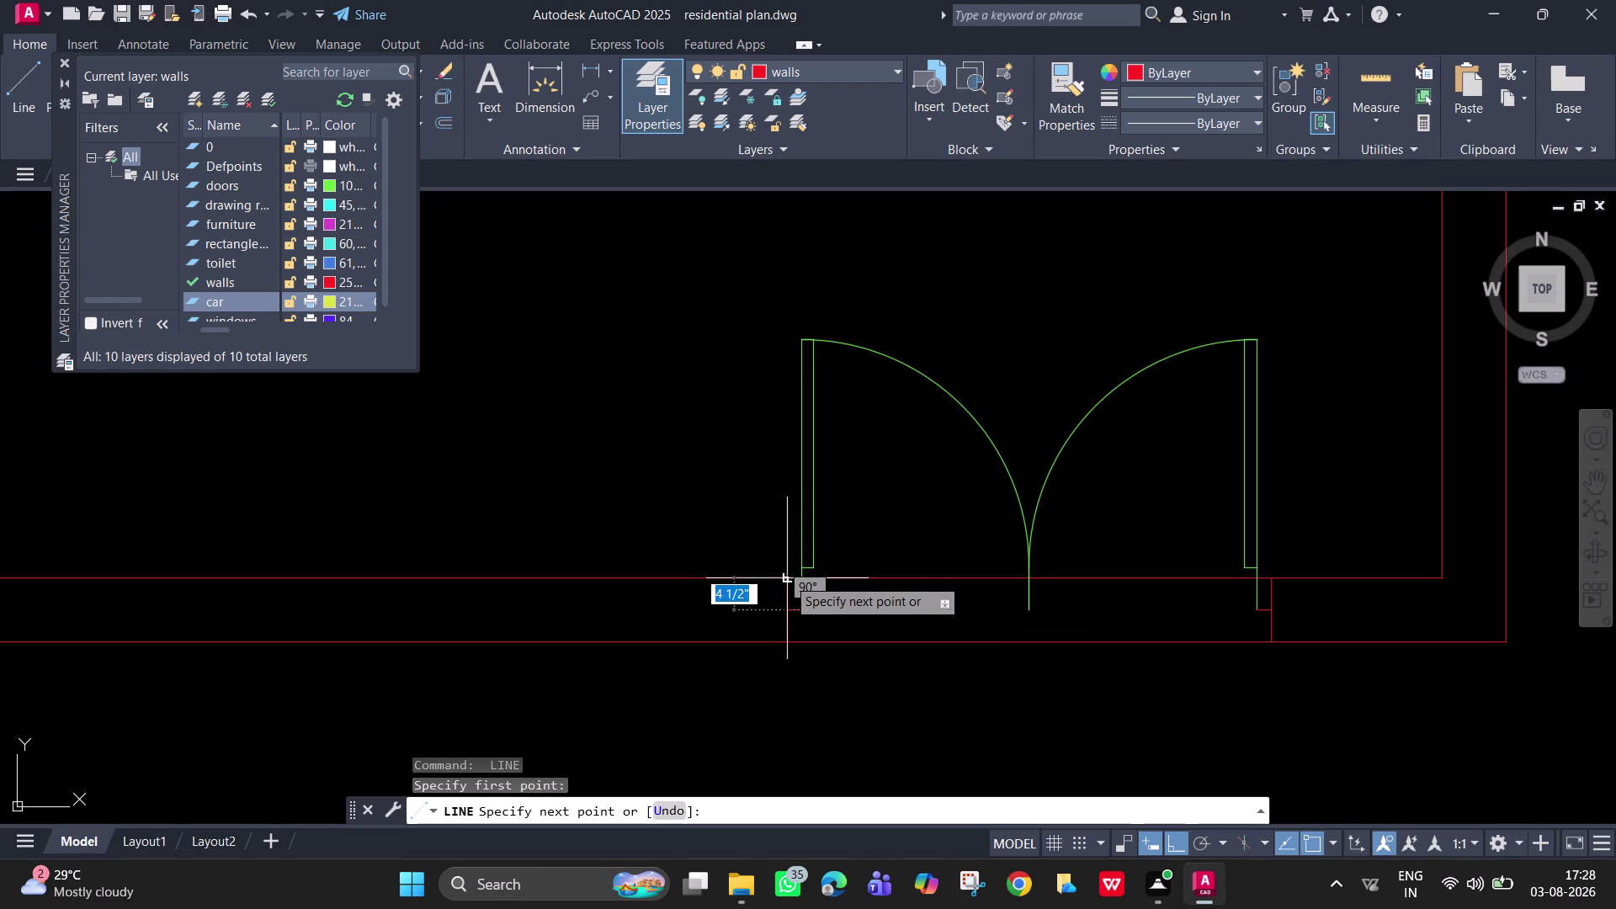
click(787, 578)
key(Escape)
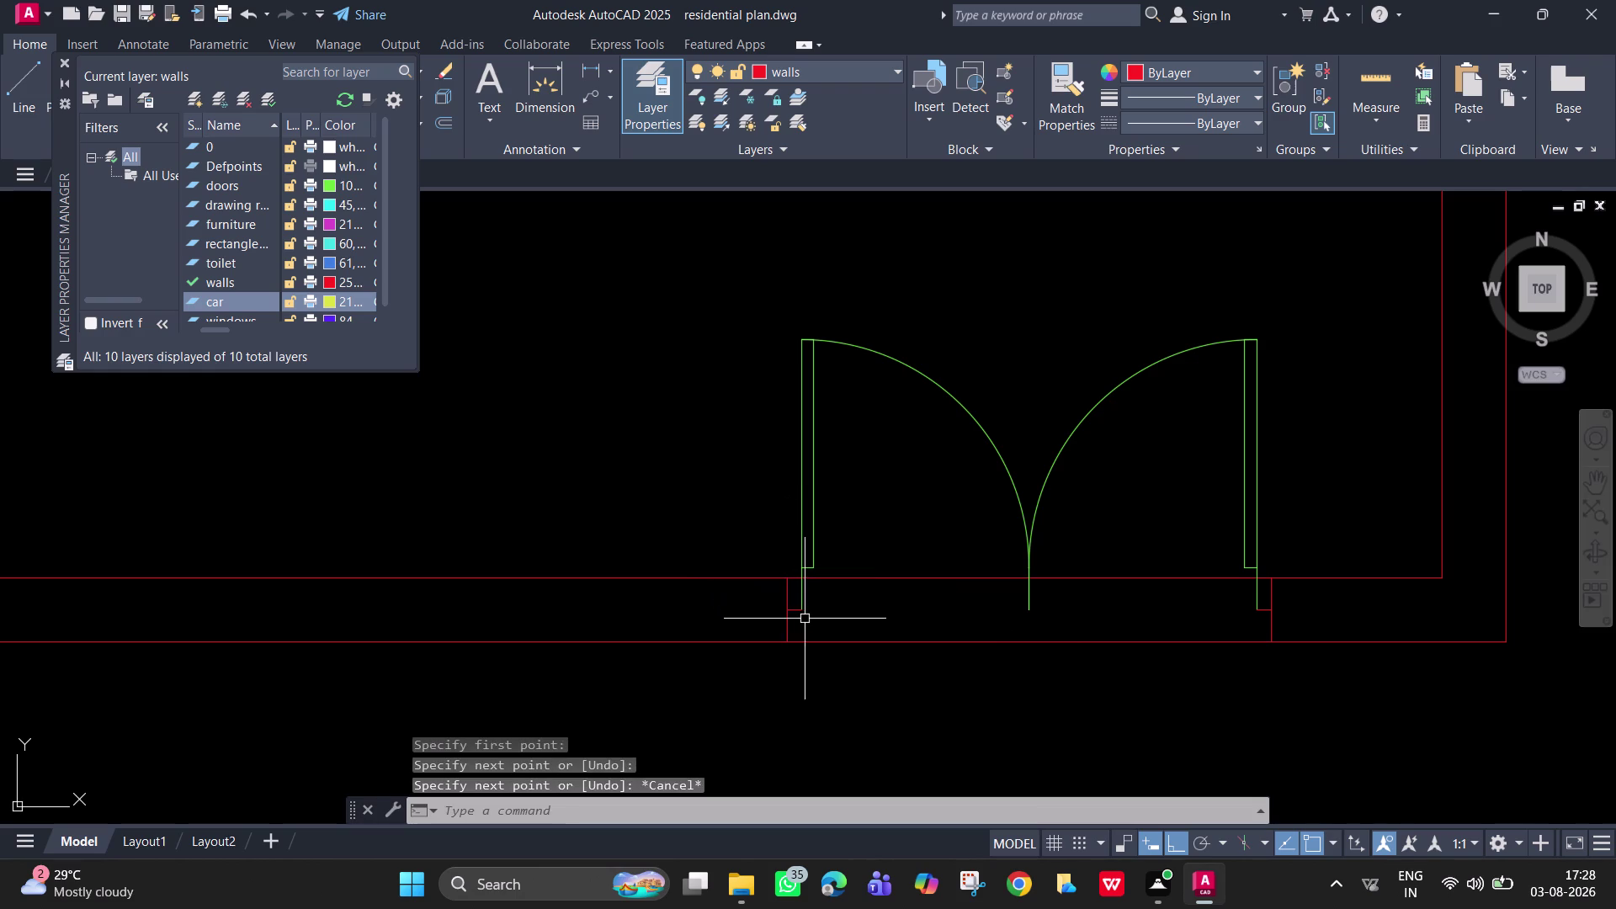
scroll(down, 3)
Trim the first boundary wall segments inside the double door opening.
text(t)
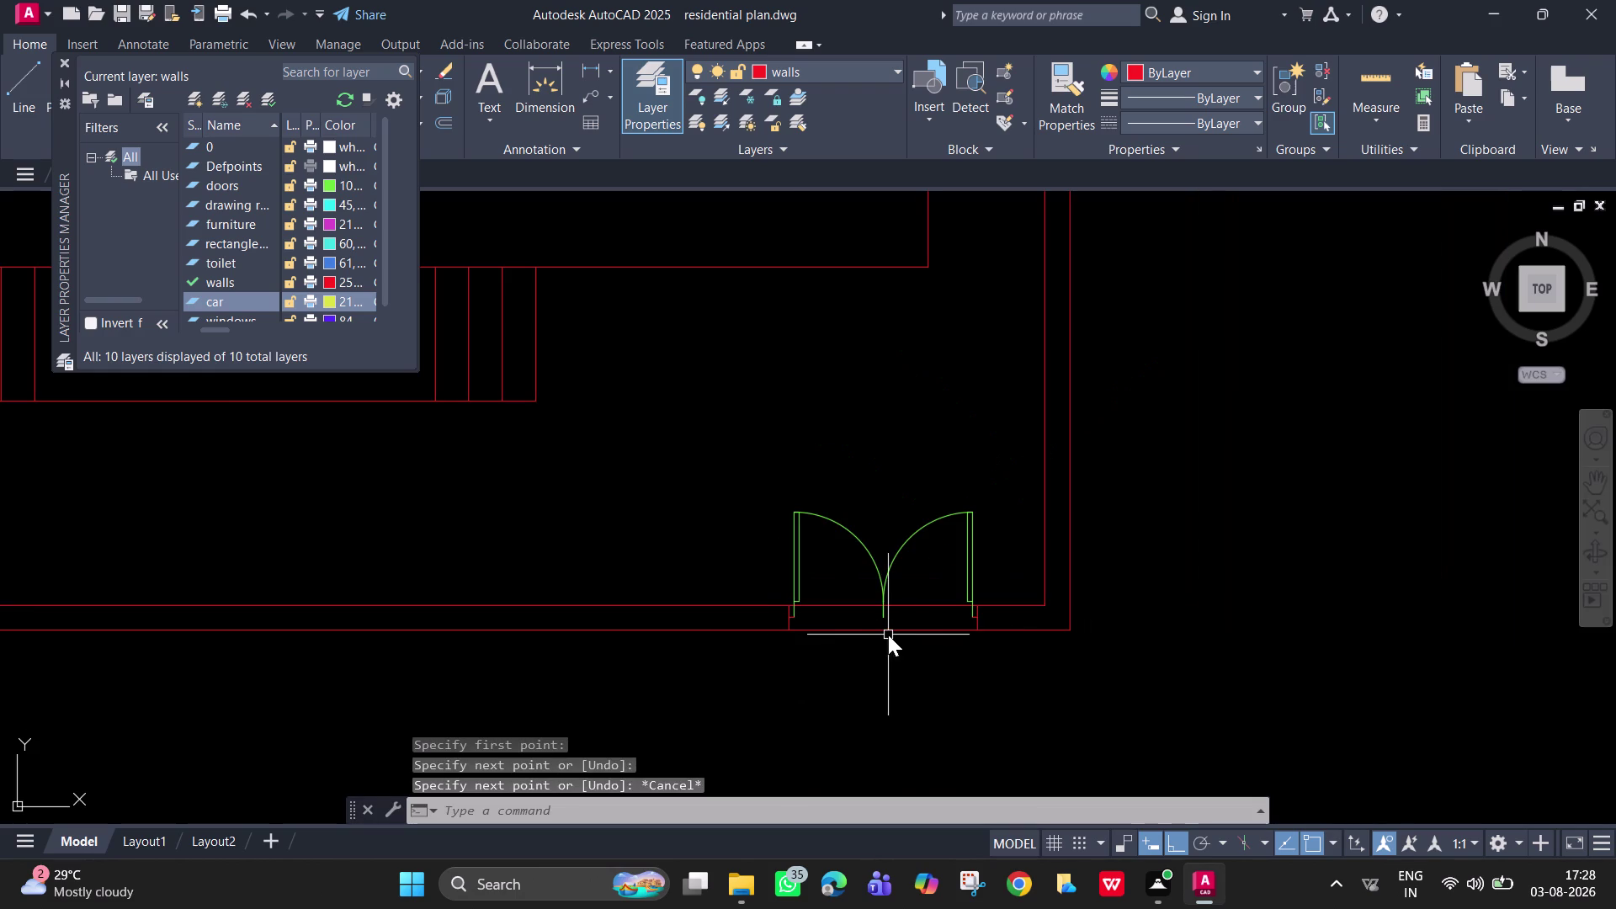
text(r)
key(space)
drag(846, 594, 843, 602)
click(858, 664)
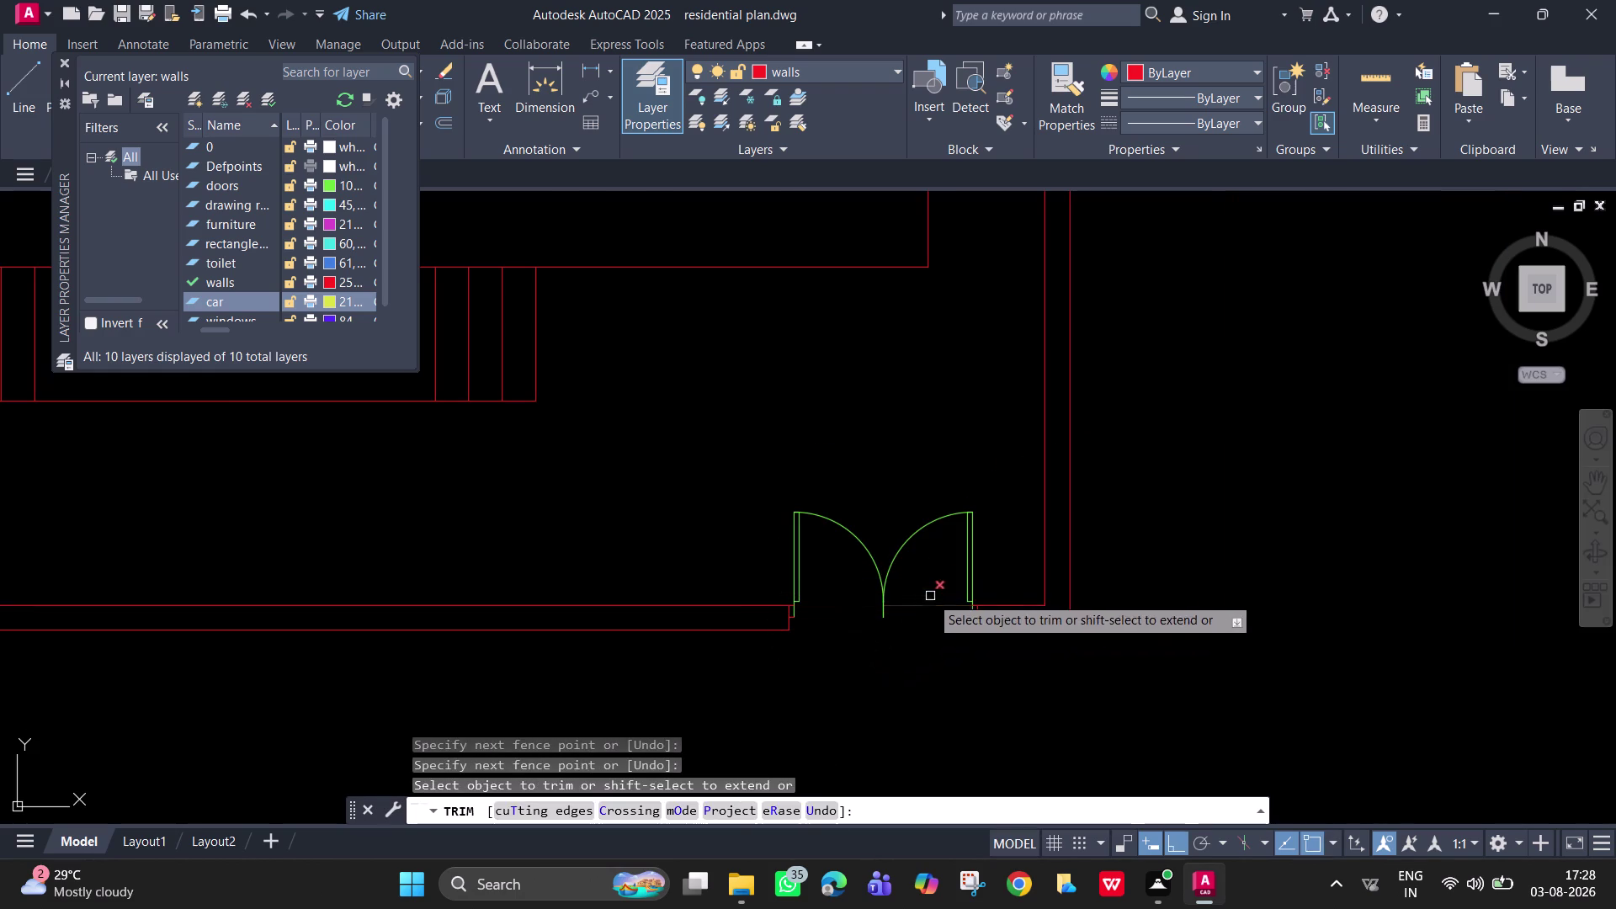
click(930, 596)
click(930, 622)
Fence-trim the small wall stubs remaining near the double door jamb.
scroll(up, 3)
click(978, 626)
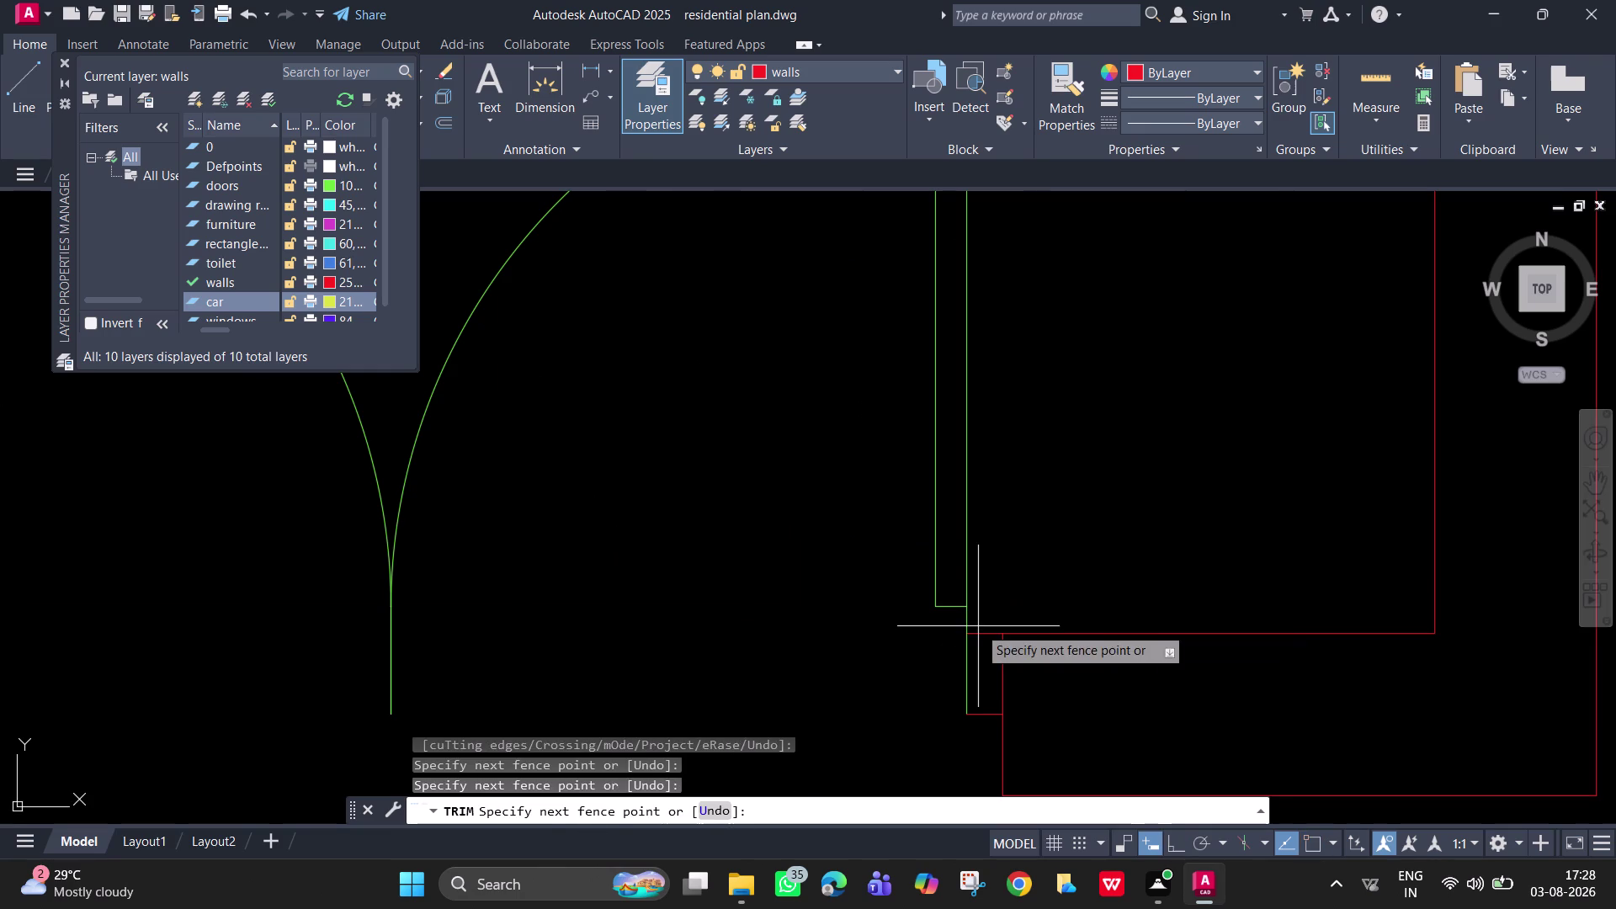
click(981, 656)
scroll(down, 3)
middle_drag(797, 643, 1048, 606)
scroll(up, 3)
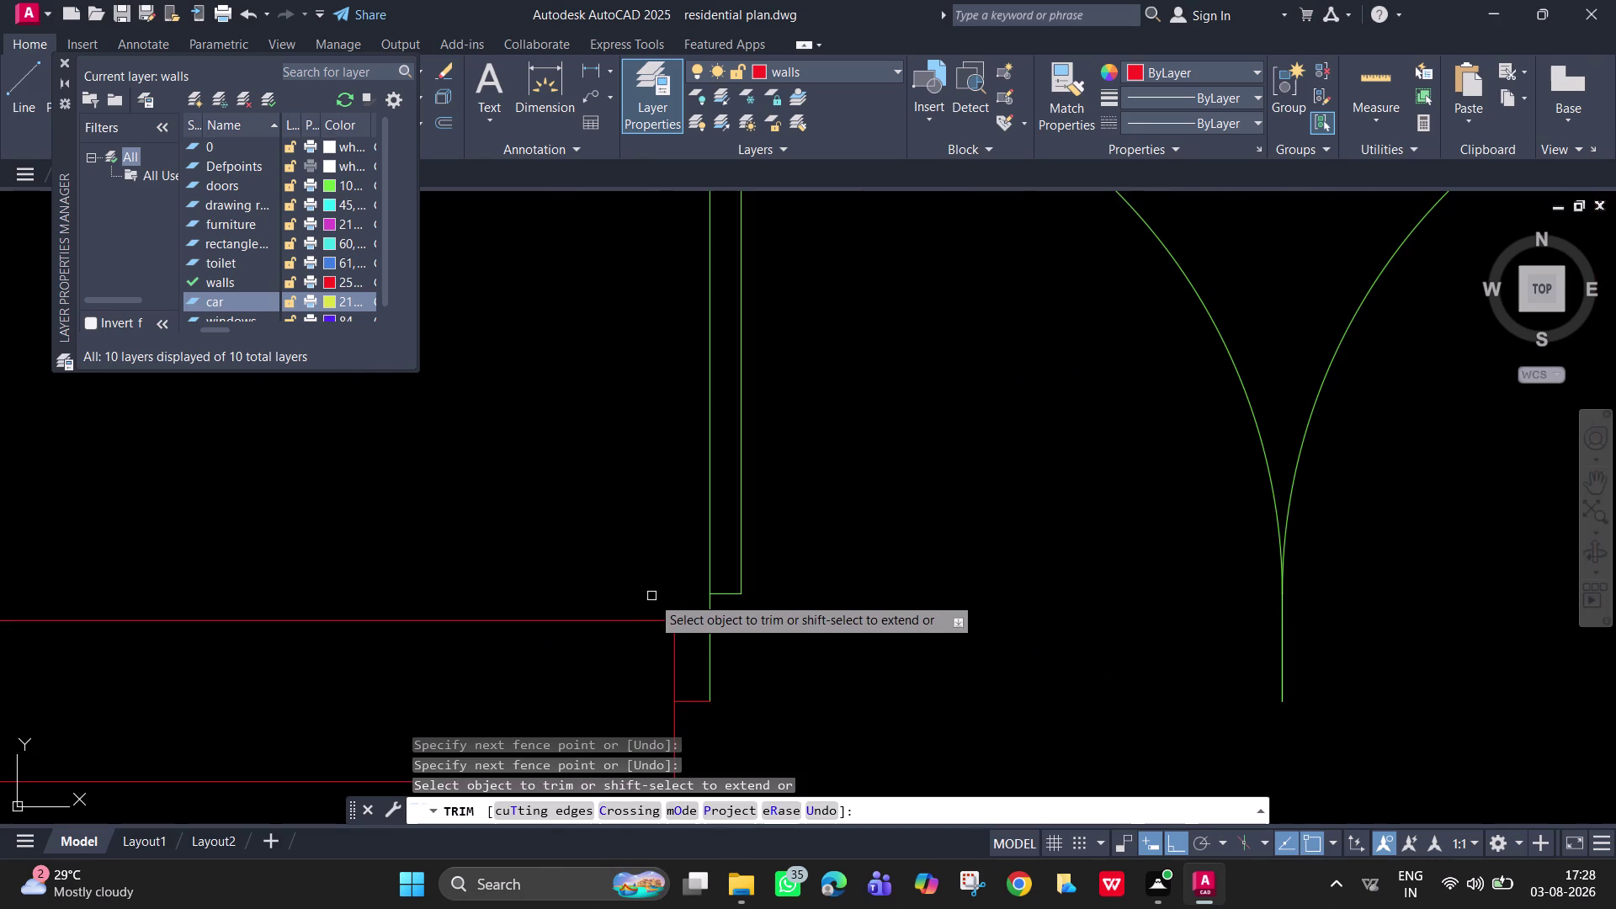
click(688, 617)
drag(690, 619, 681, 635)
drag(699, 642, 708, 580)
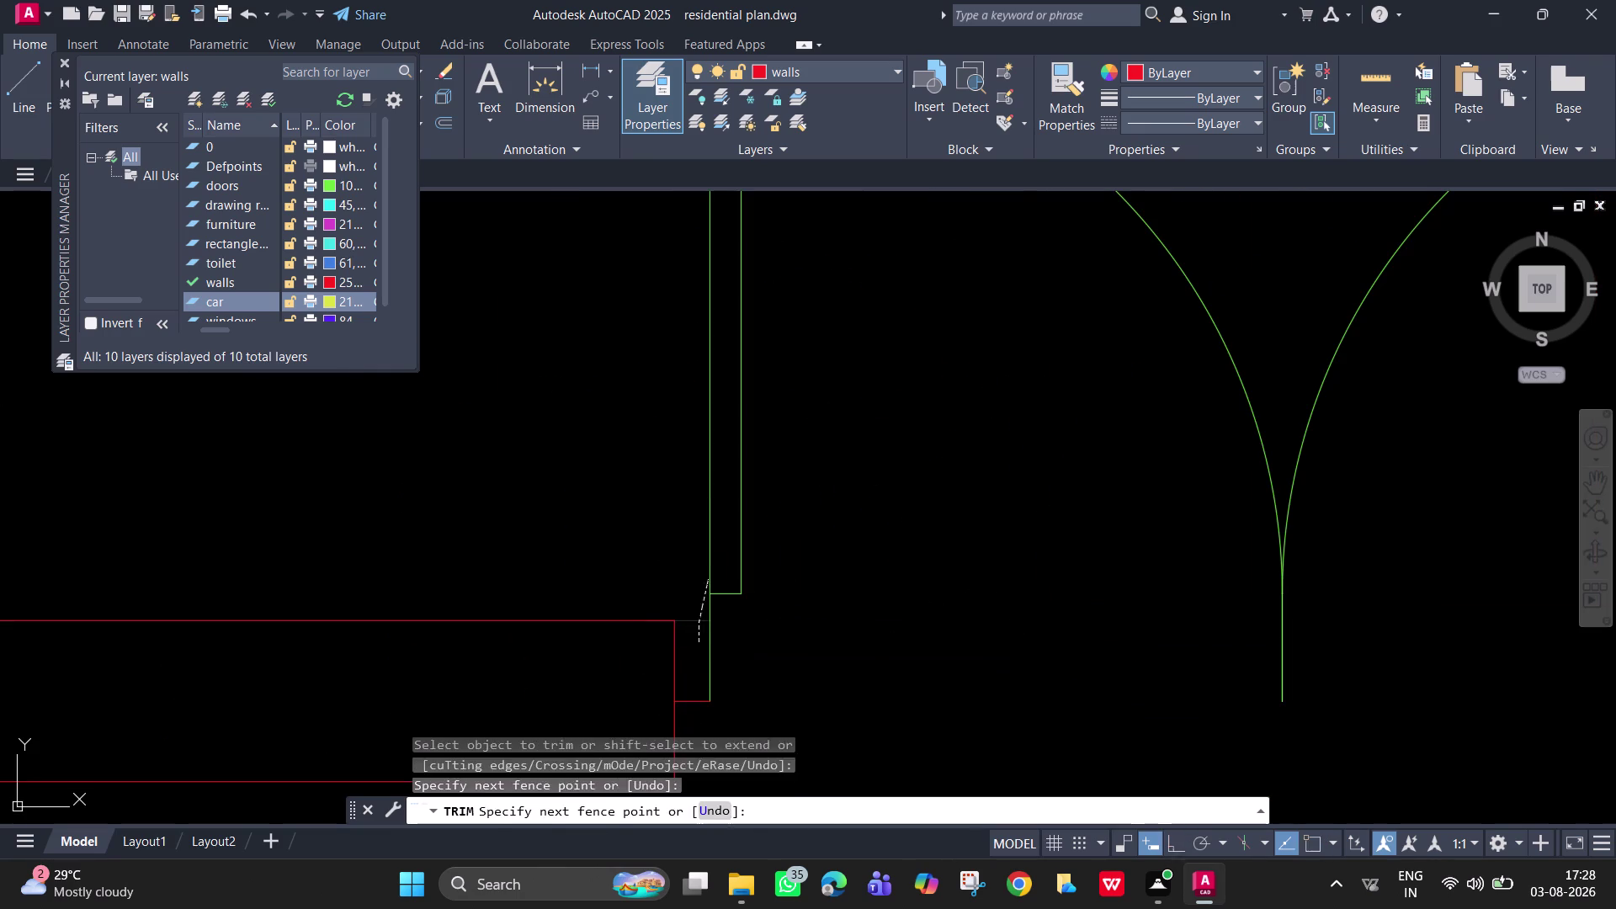
Trim the wall lines between the two doors along the boundary wall.
scroll(down, 3)
middle_drag(656, 559, 1062, 585)
scroll(down, 3)
scroll(up, 3)
middle_drag(281, 715, 908, 658)
scroll(down, 3)
scroll(up, 3)
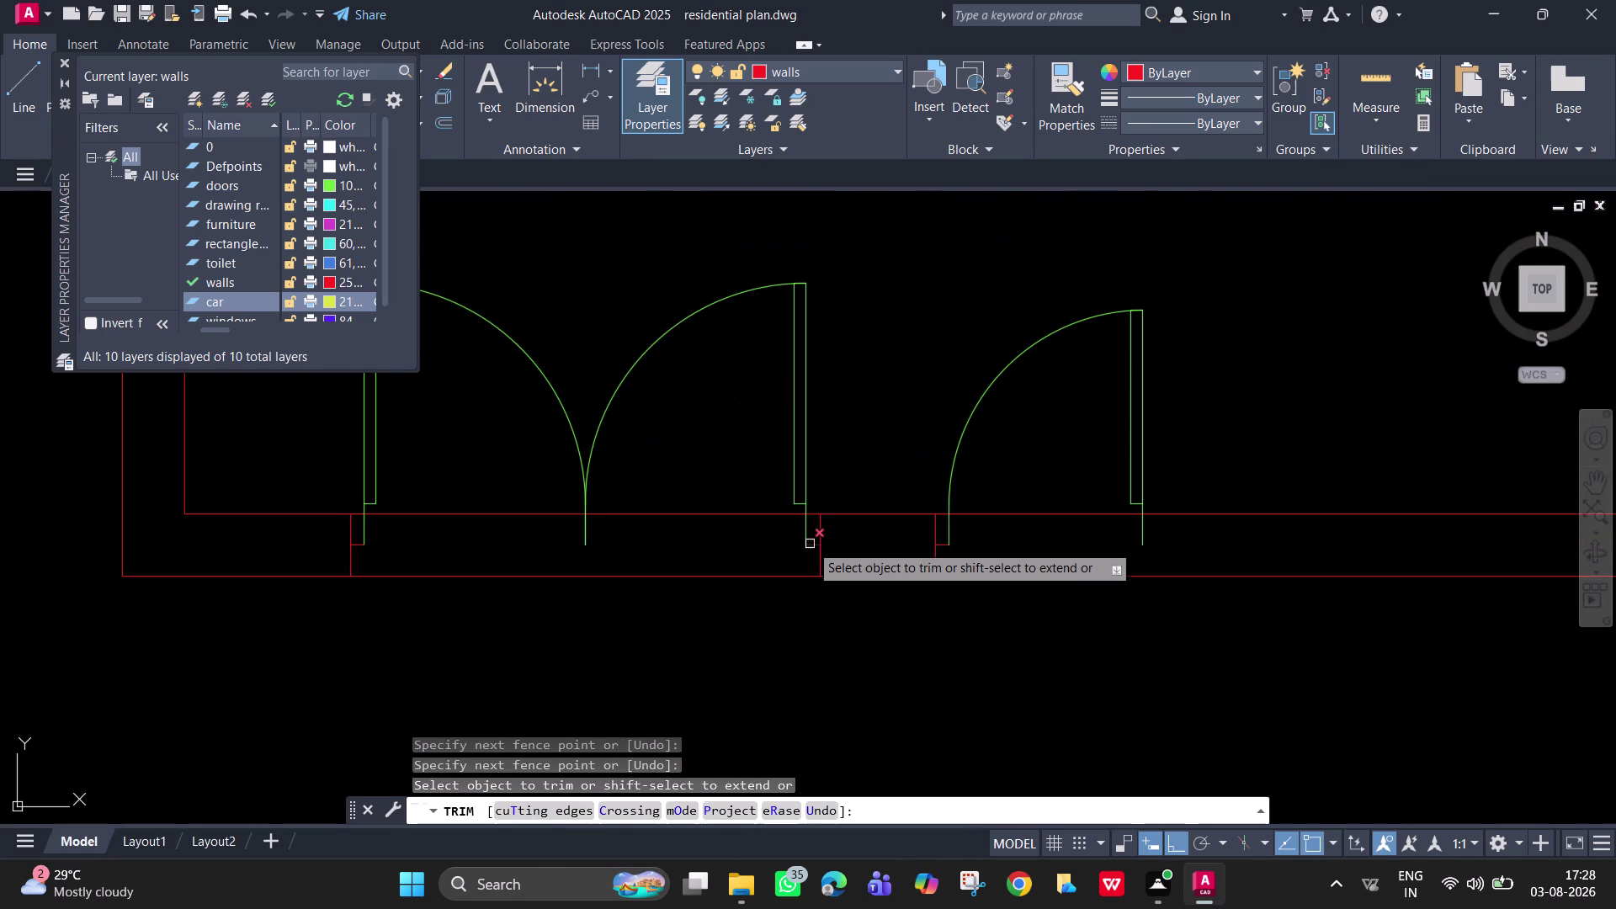
click(745, 472)
click(694, 636)
drag(489, 434, 489, 486)
click(473, 583)
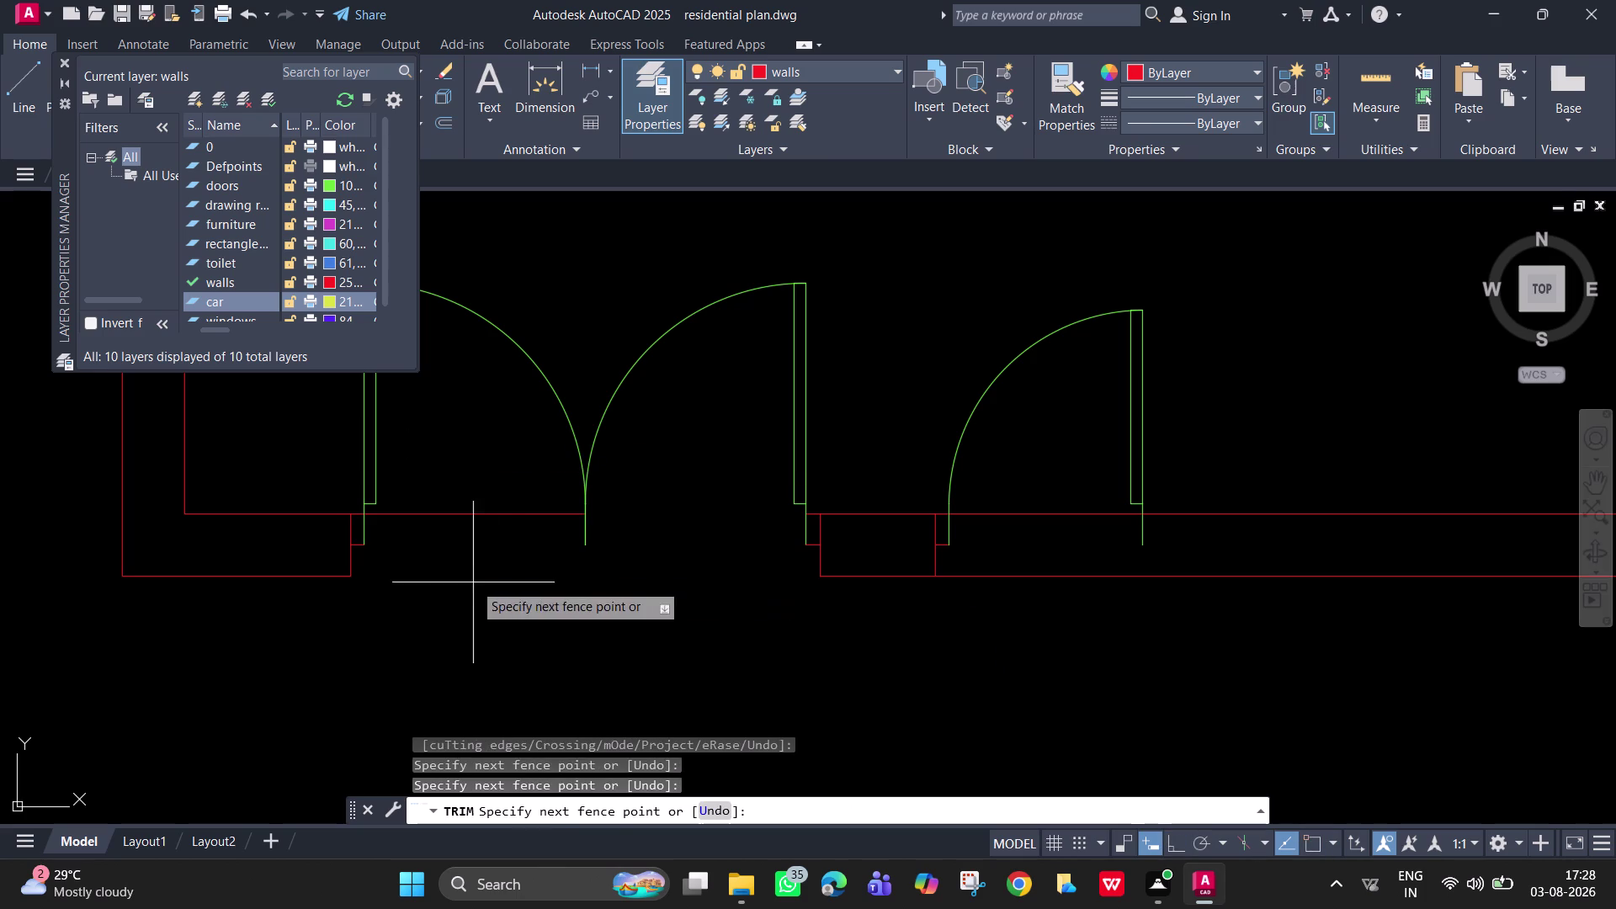
click(491, 488)
Trim the wall segments in the single door opening and end trimming.
scroll(up, 3)
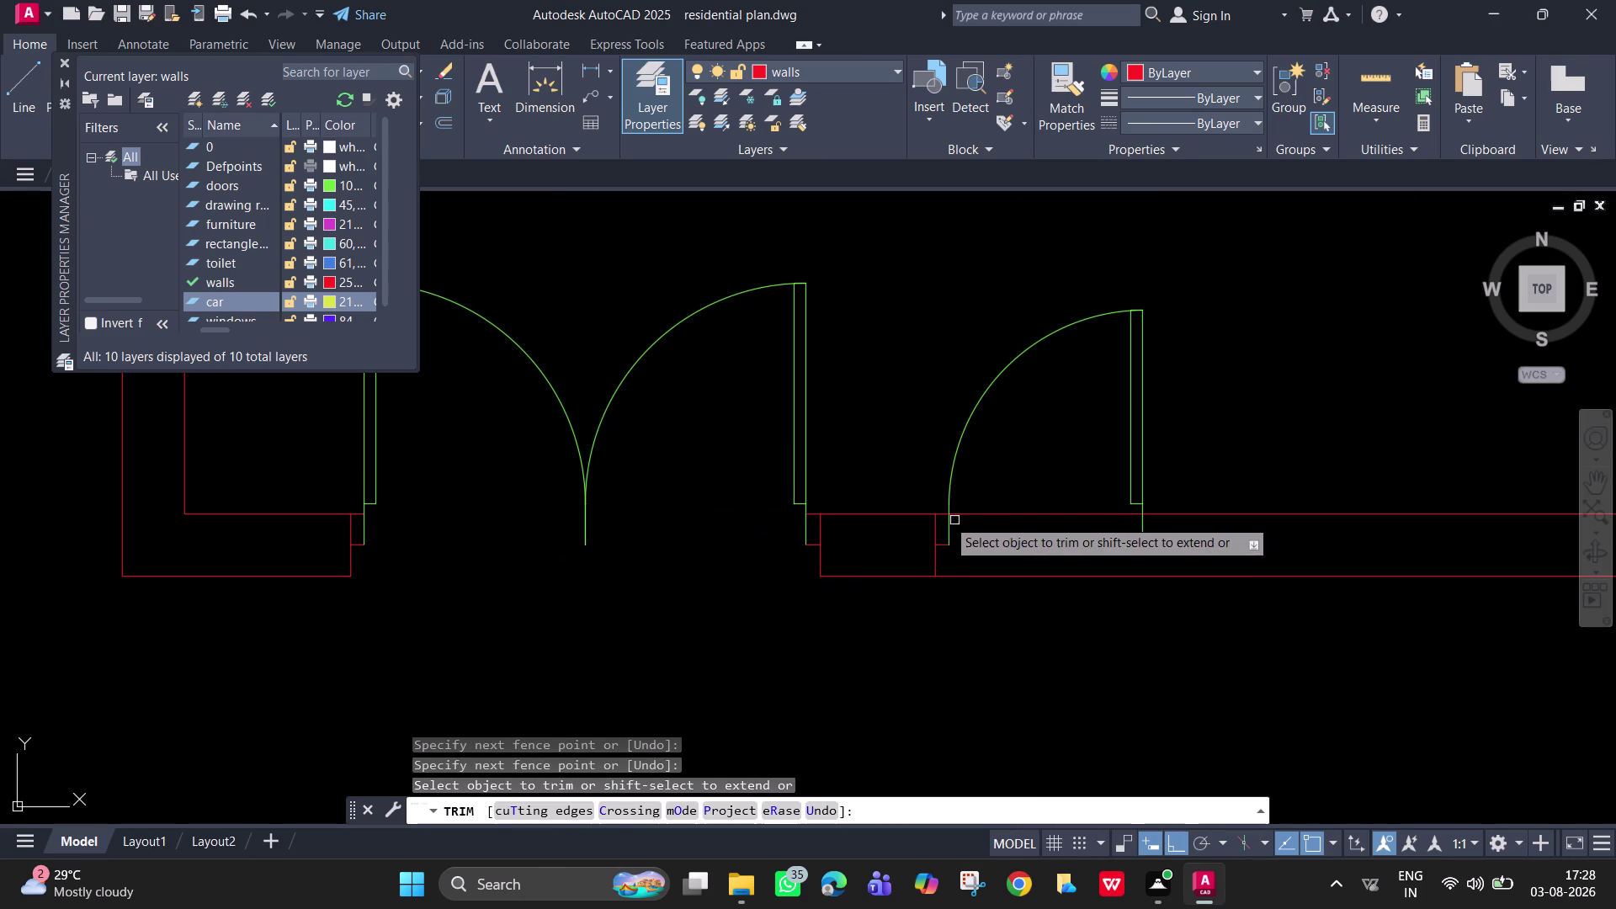
drag(929, 503, 930, 513)
click(935, 530)
click(1015, 503)
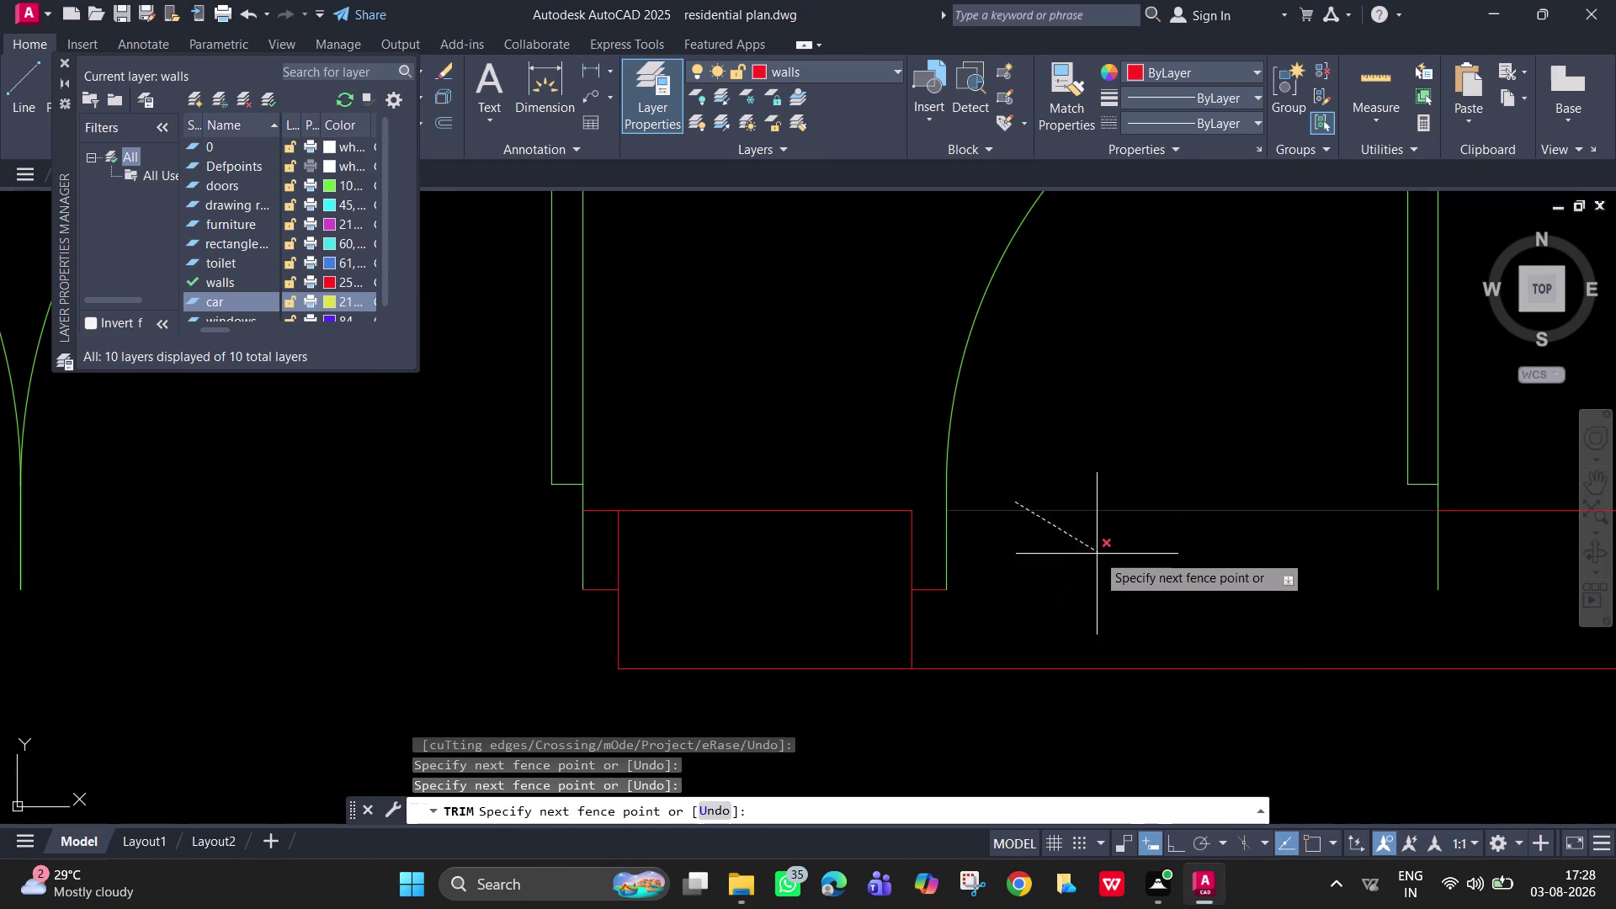
click(1097, 560)
middle_drag(1579, 549, 1222, 580)
middle_drag(1232, 567, 1222, 568)
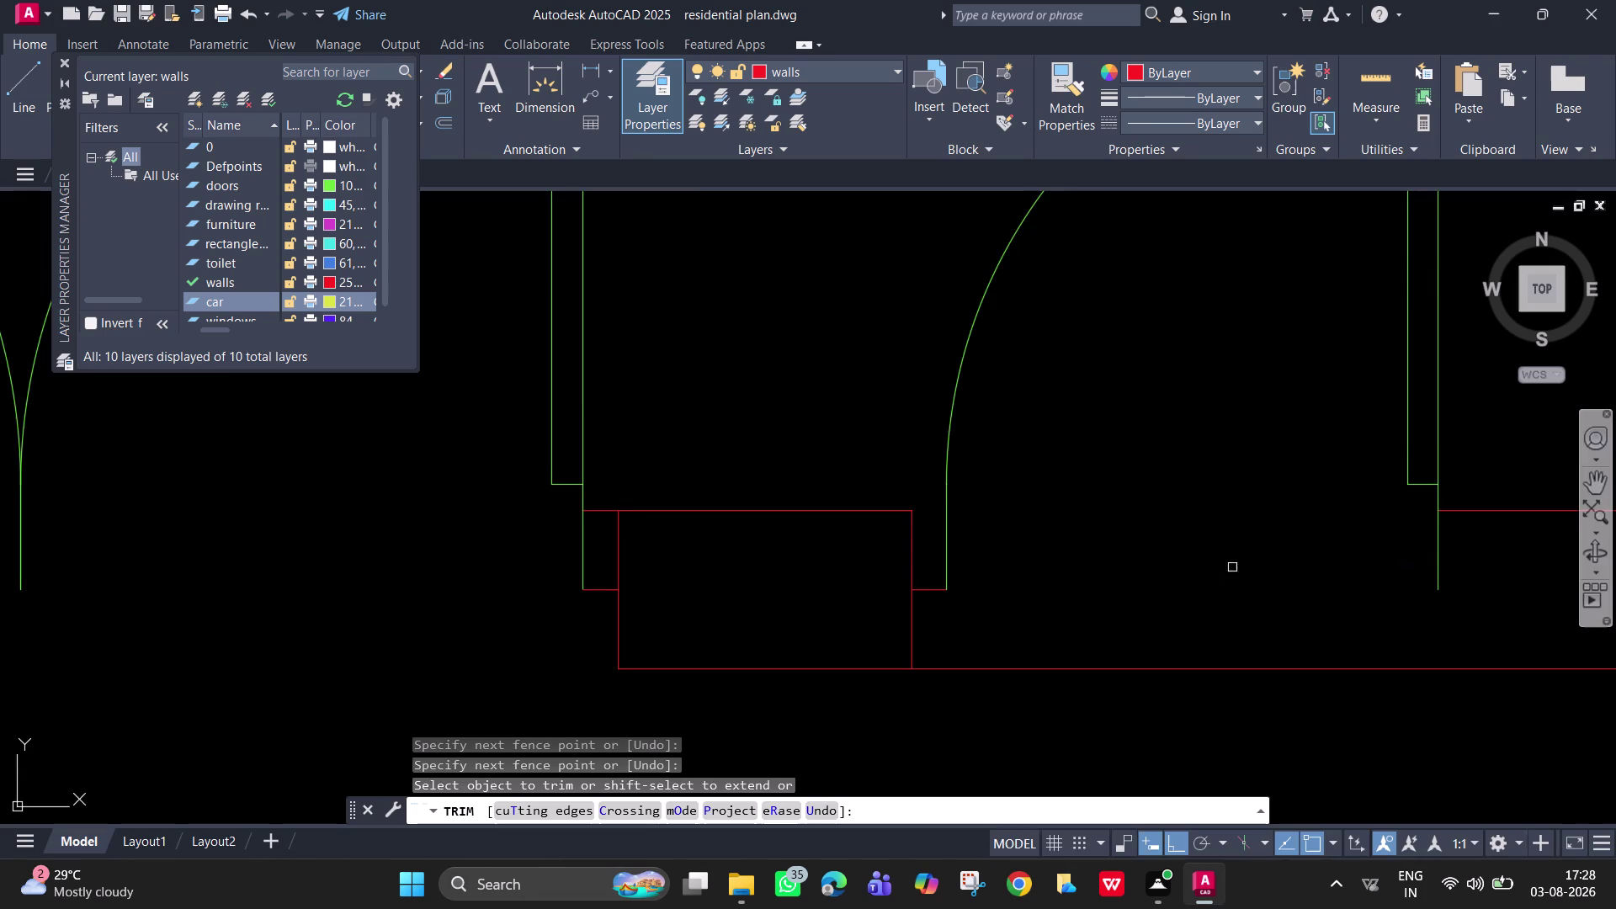
middle_drag(1223, 568, 976, 581)
key(Escape)
Draw a 2" line from the single door jamb with a continuing segment.
text(l)
key(space)
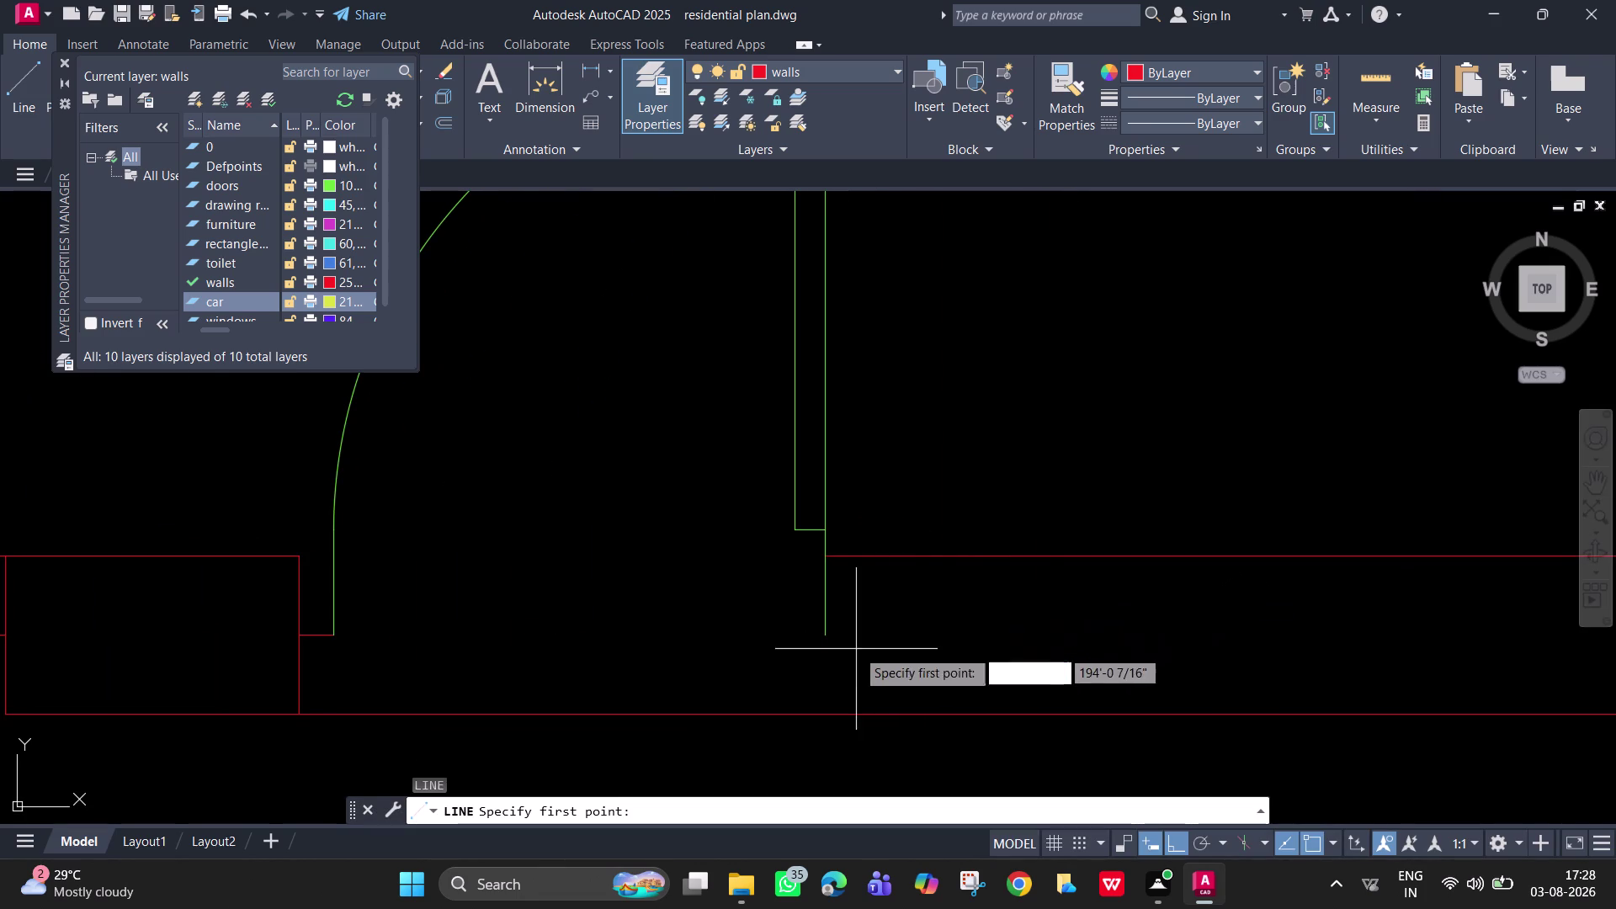
click(825, 635)
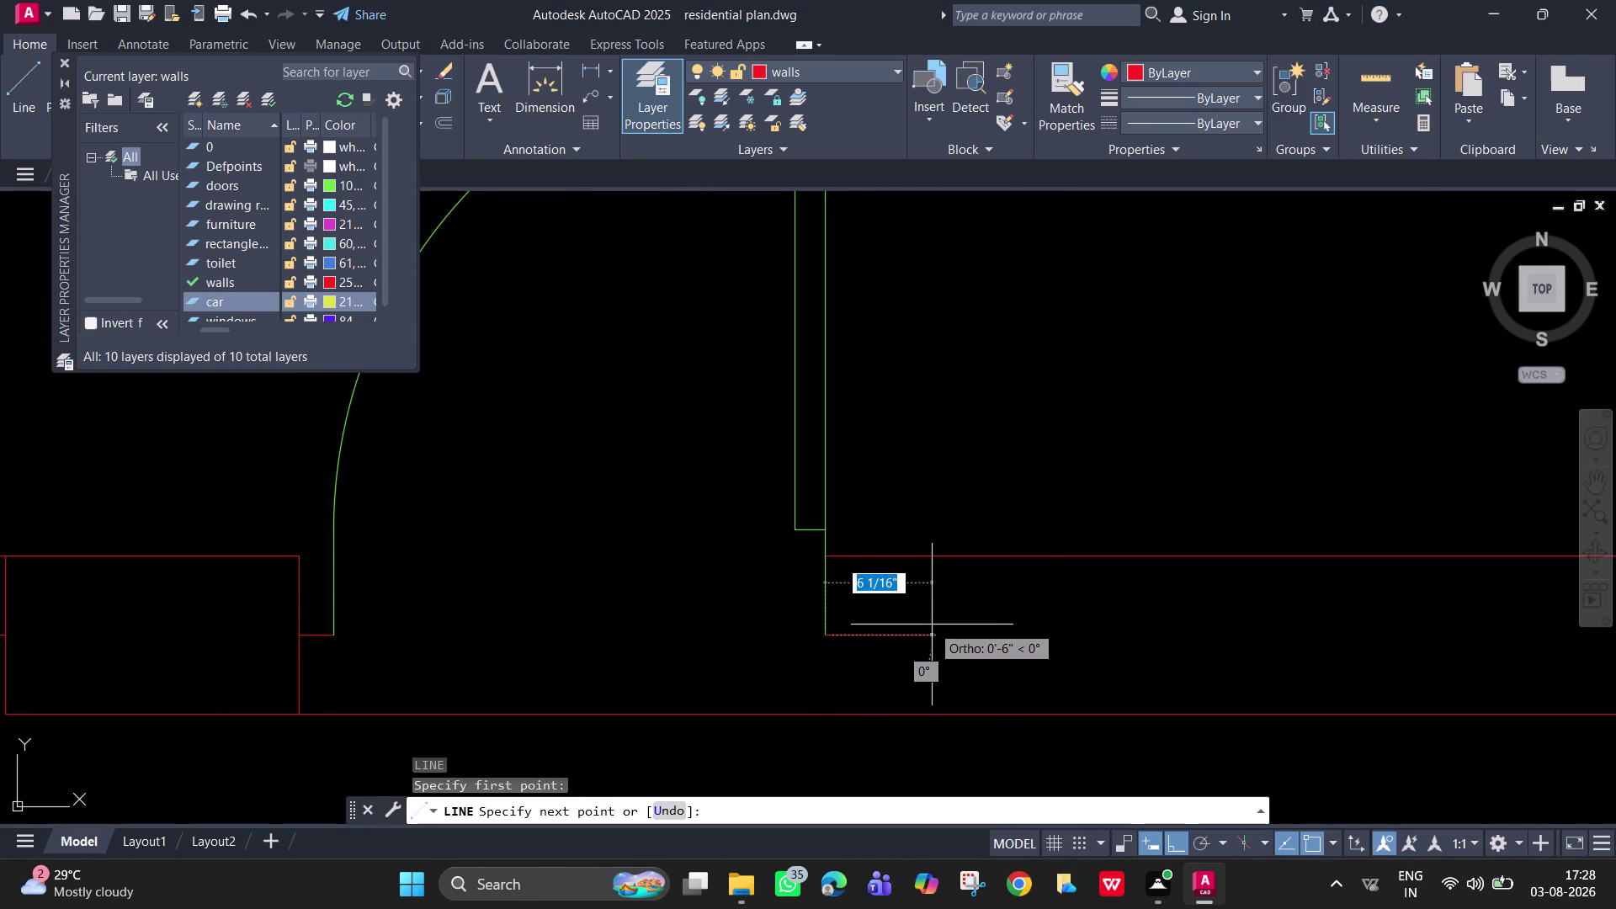
key(2)
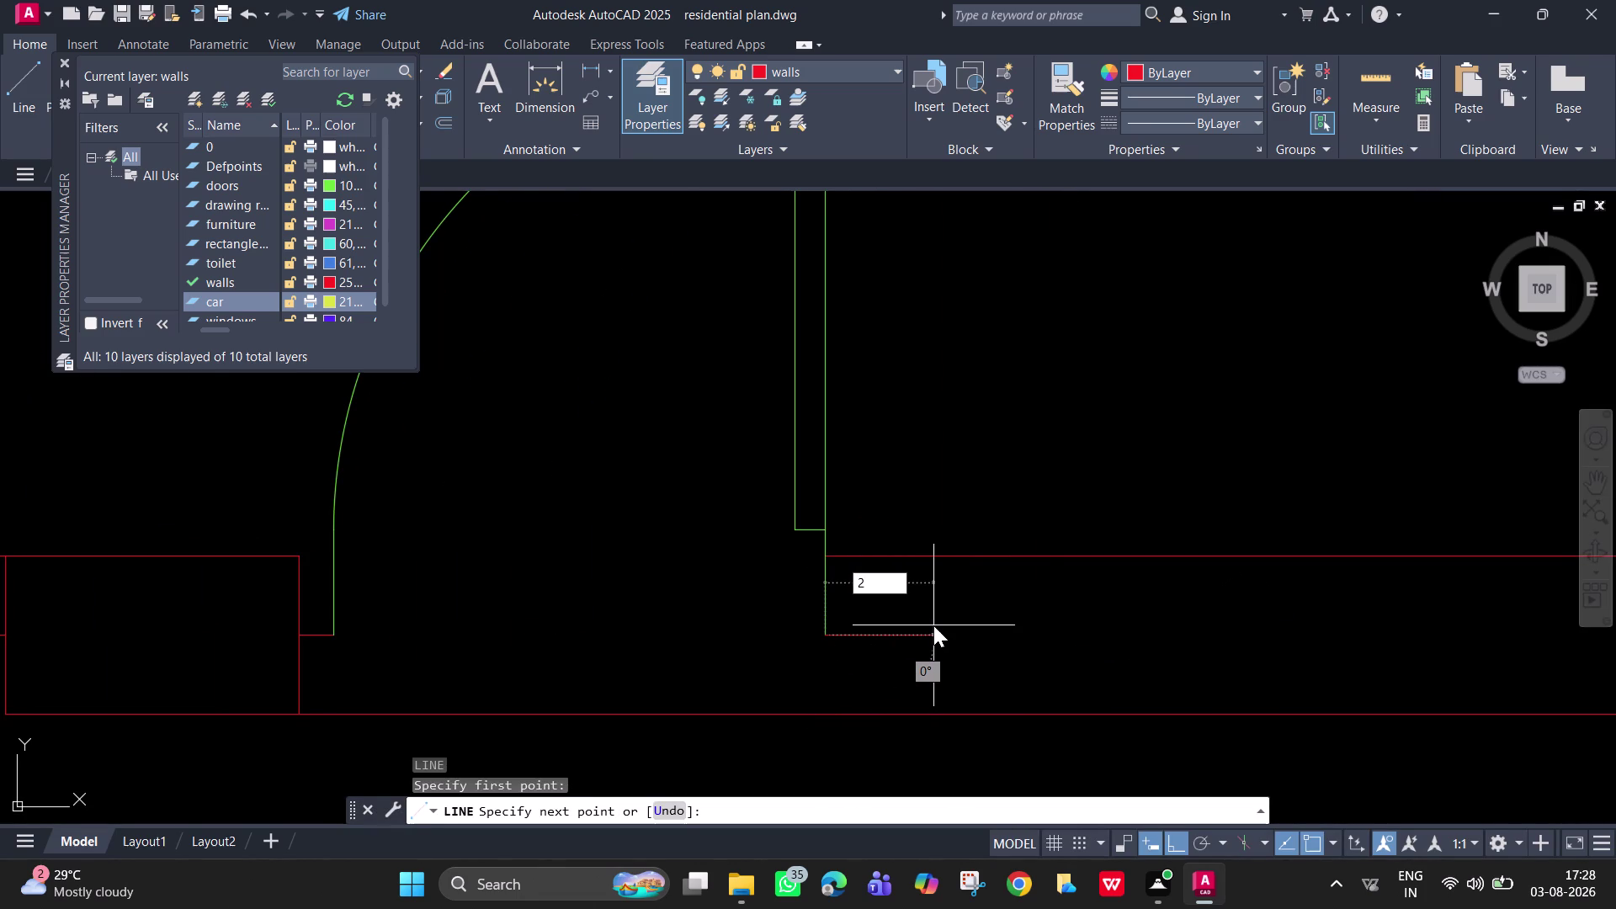
key(shift+quotedbl)
key(Return)
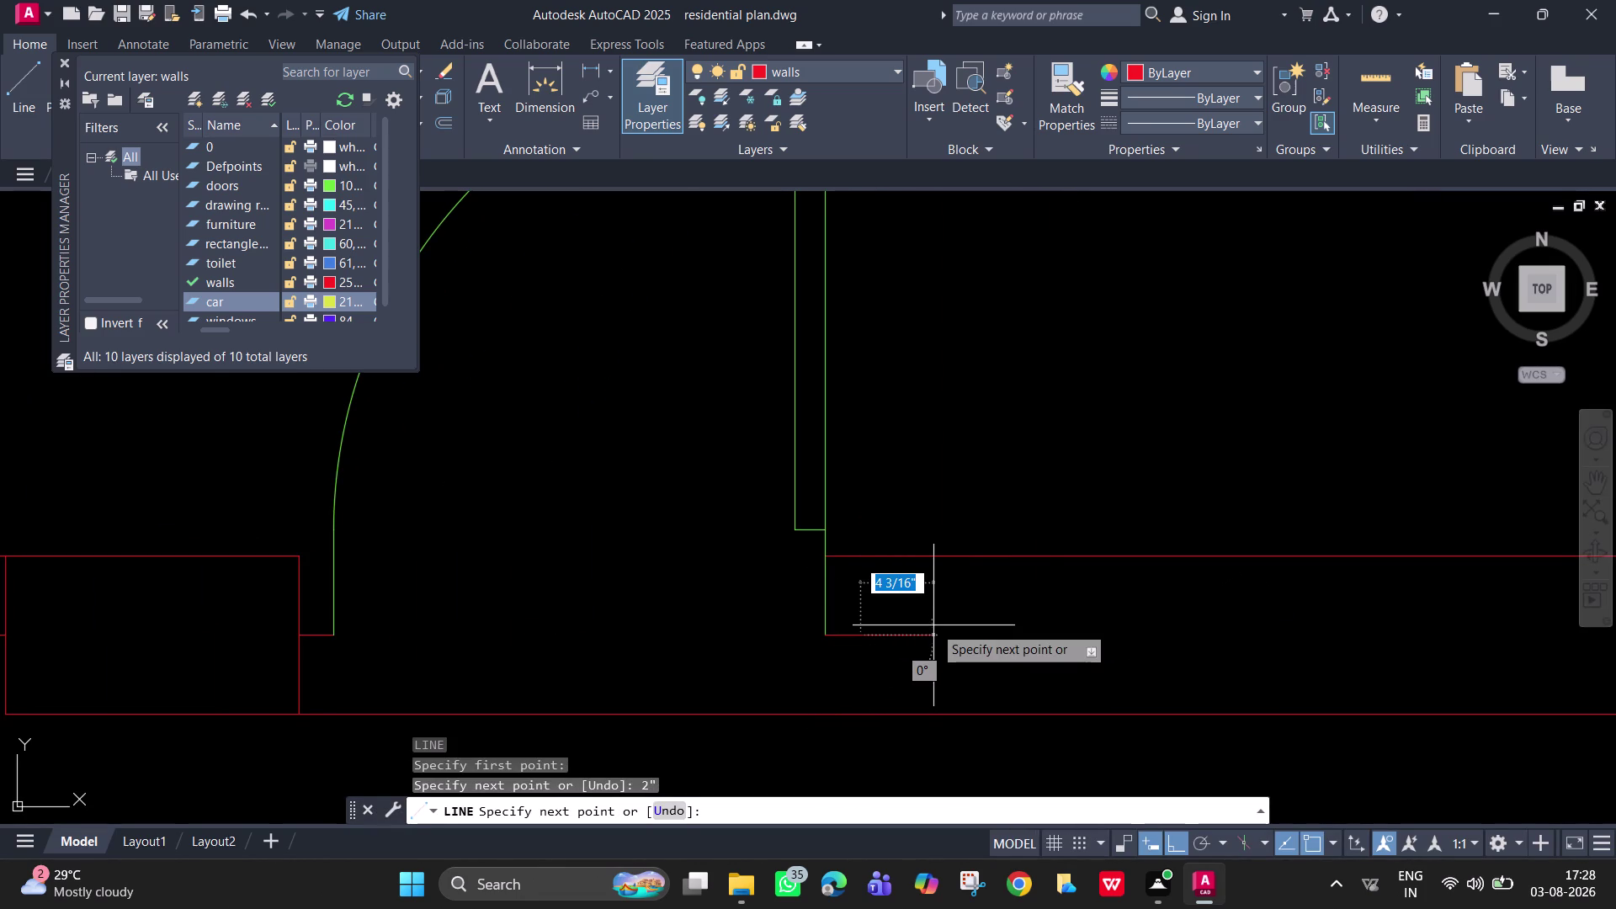
click(858, 554)
key(space)
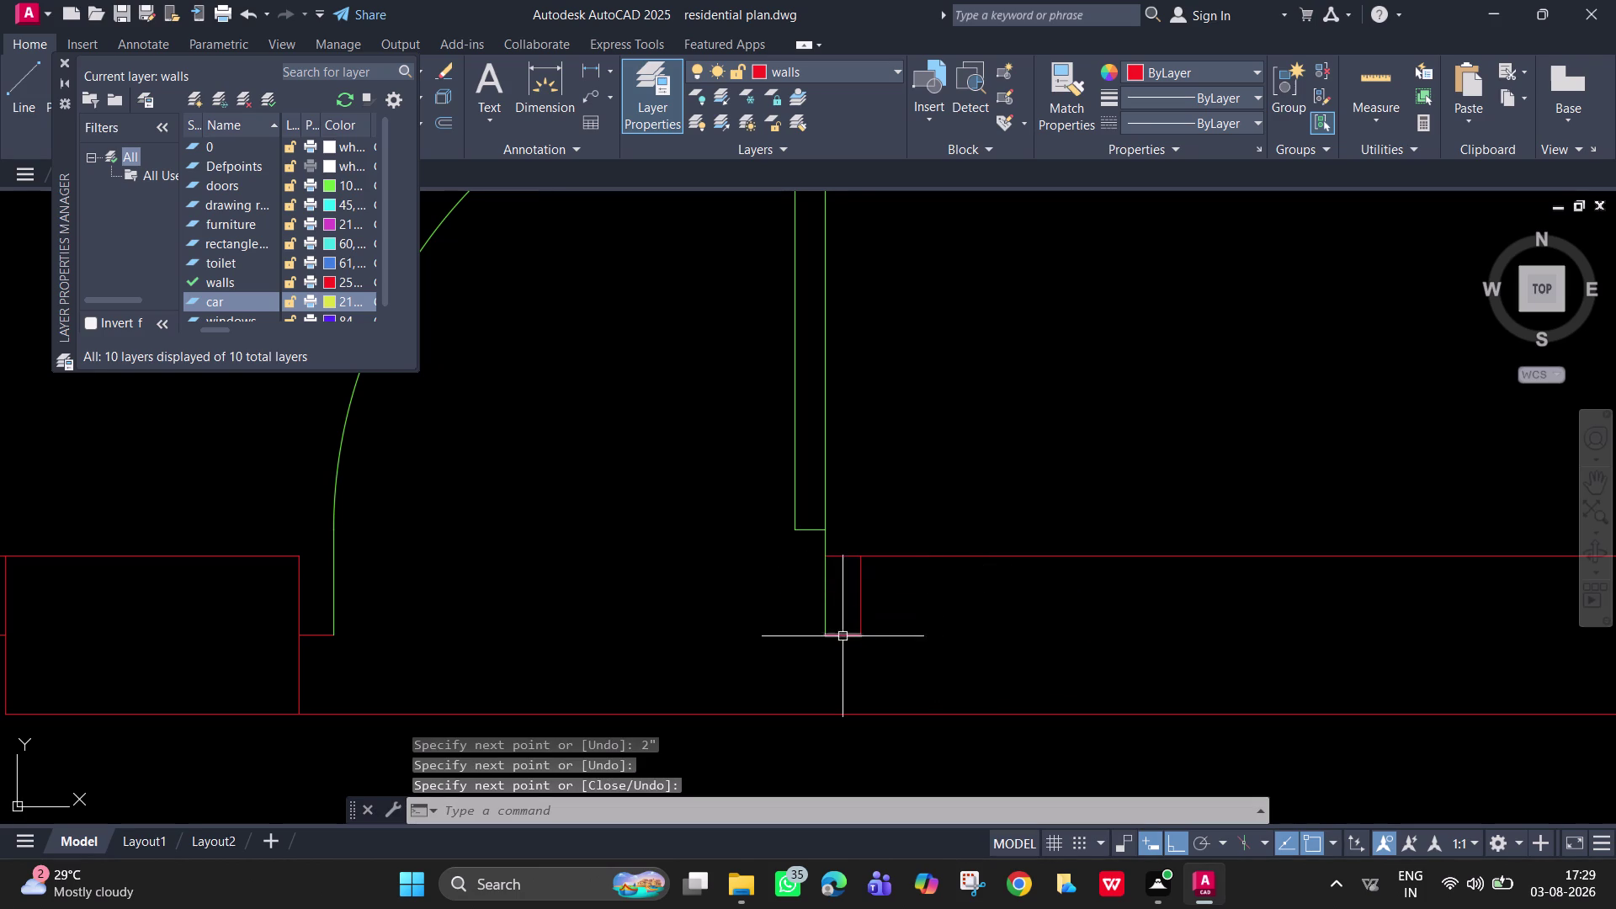
Draw a closing line down across the wall to its outer edge.
key(space)
click(863, 632)
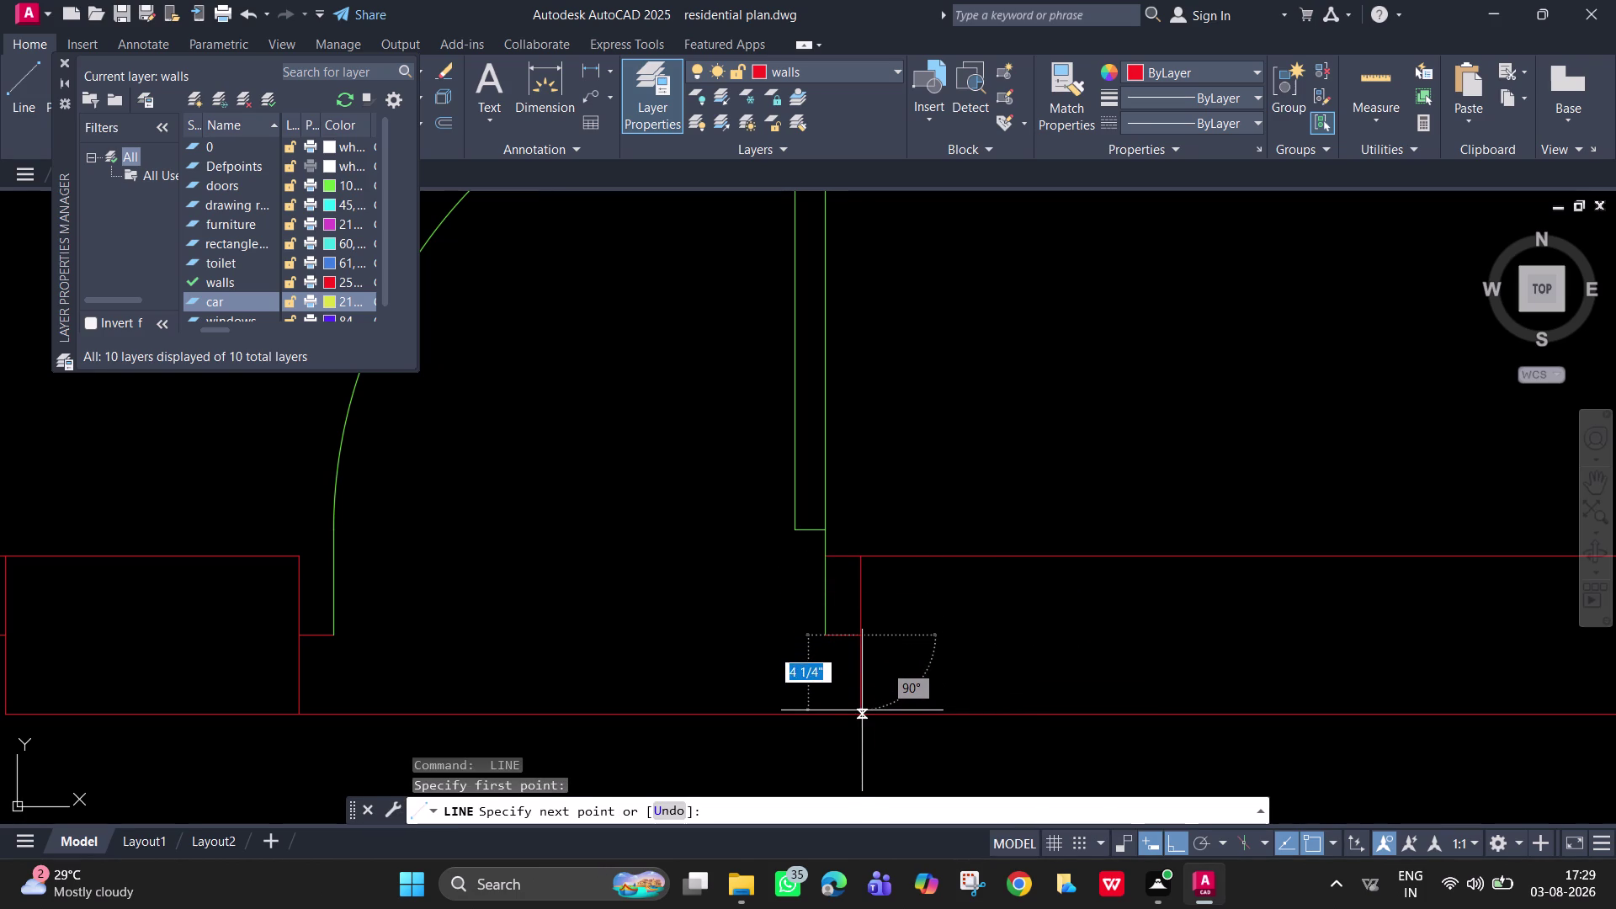
click(862, 716)
key(space)
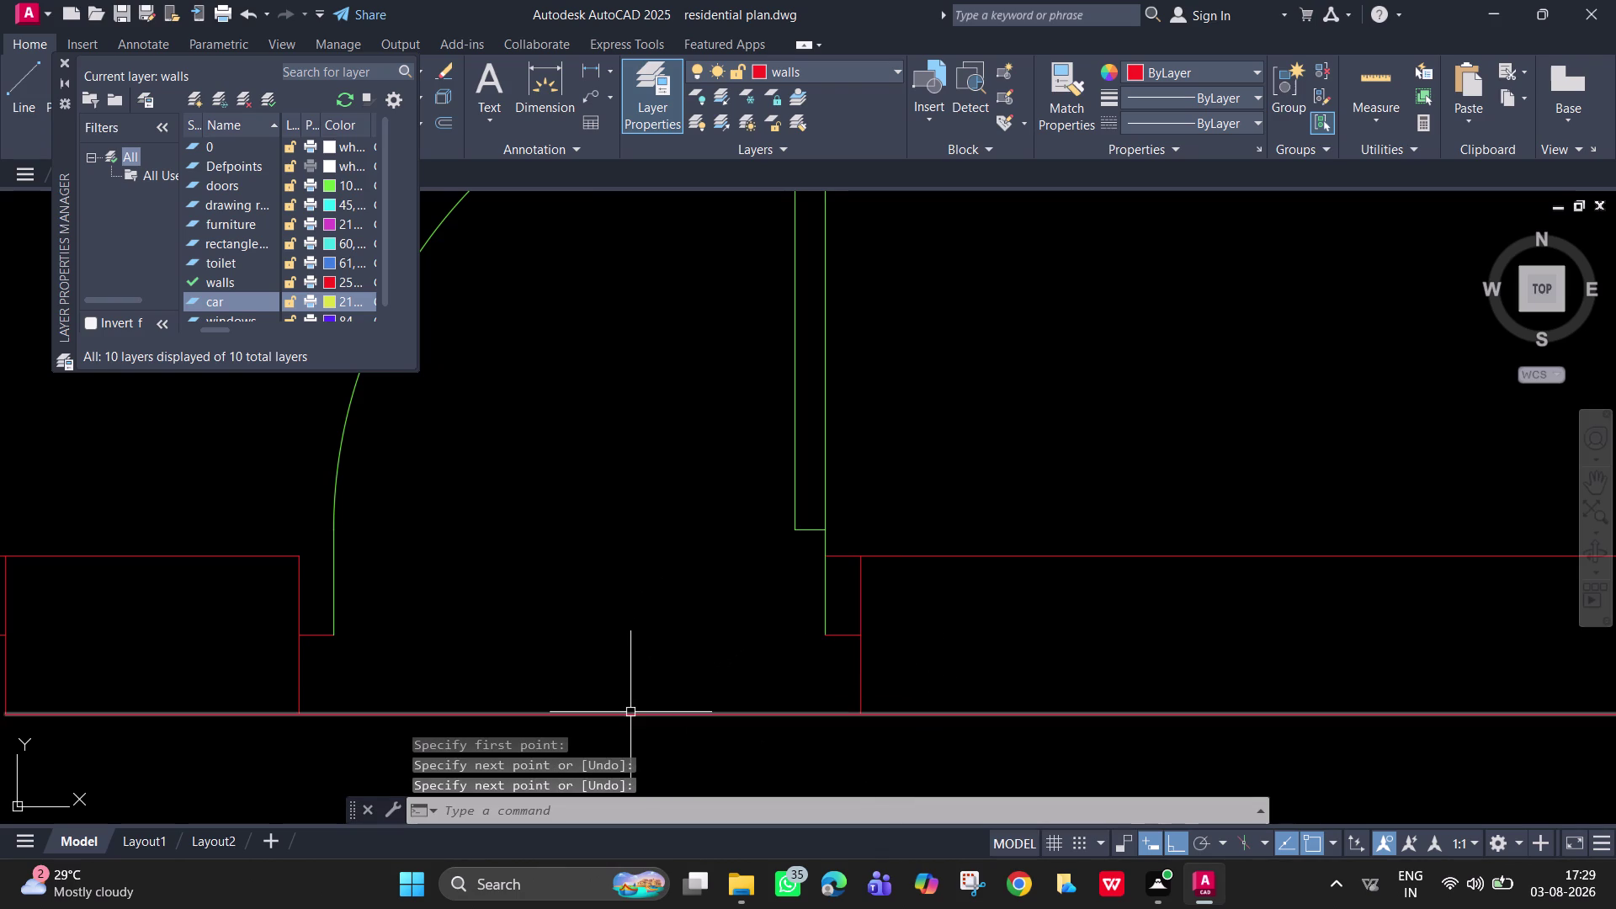
text(tr)
key(space)
Trim the leftover wall pieces at the left jamb and the single door.
click(636, 696)
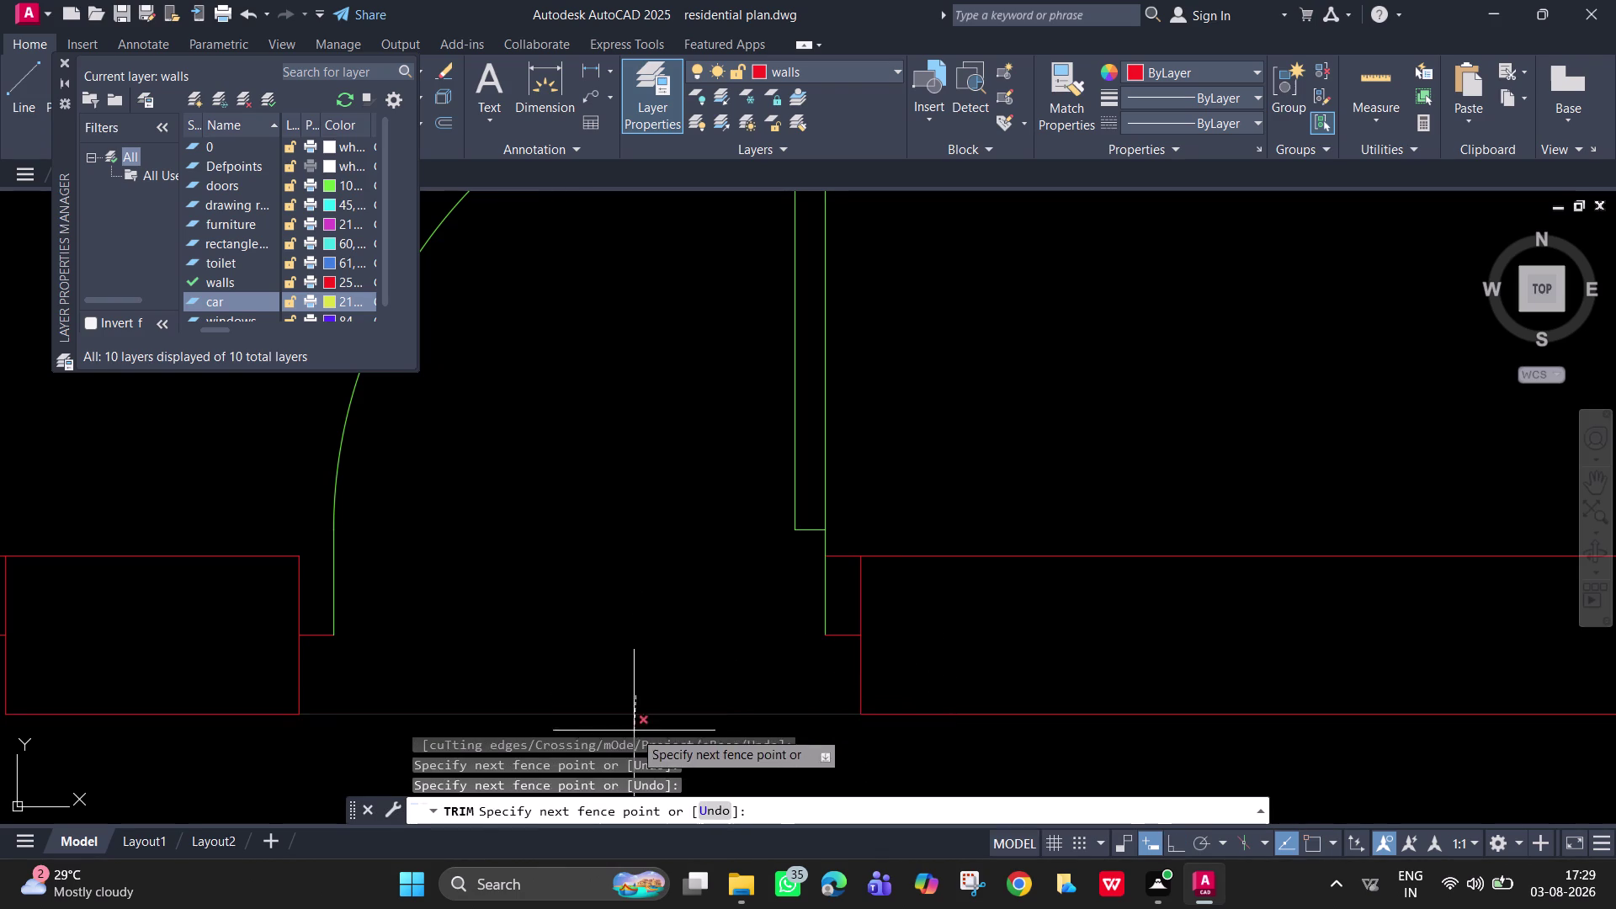
click(634, 731)
scroll(down, 3)
middle_drag(632, 655, 773, 636)
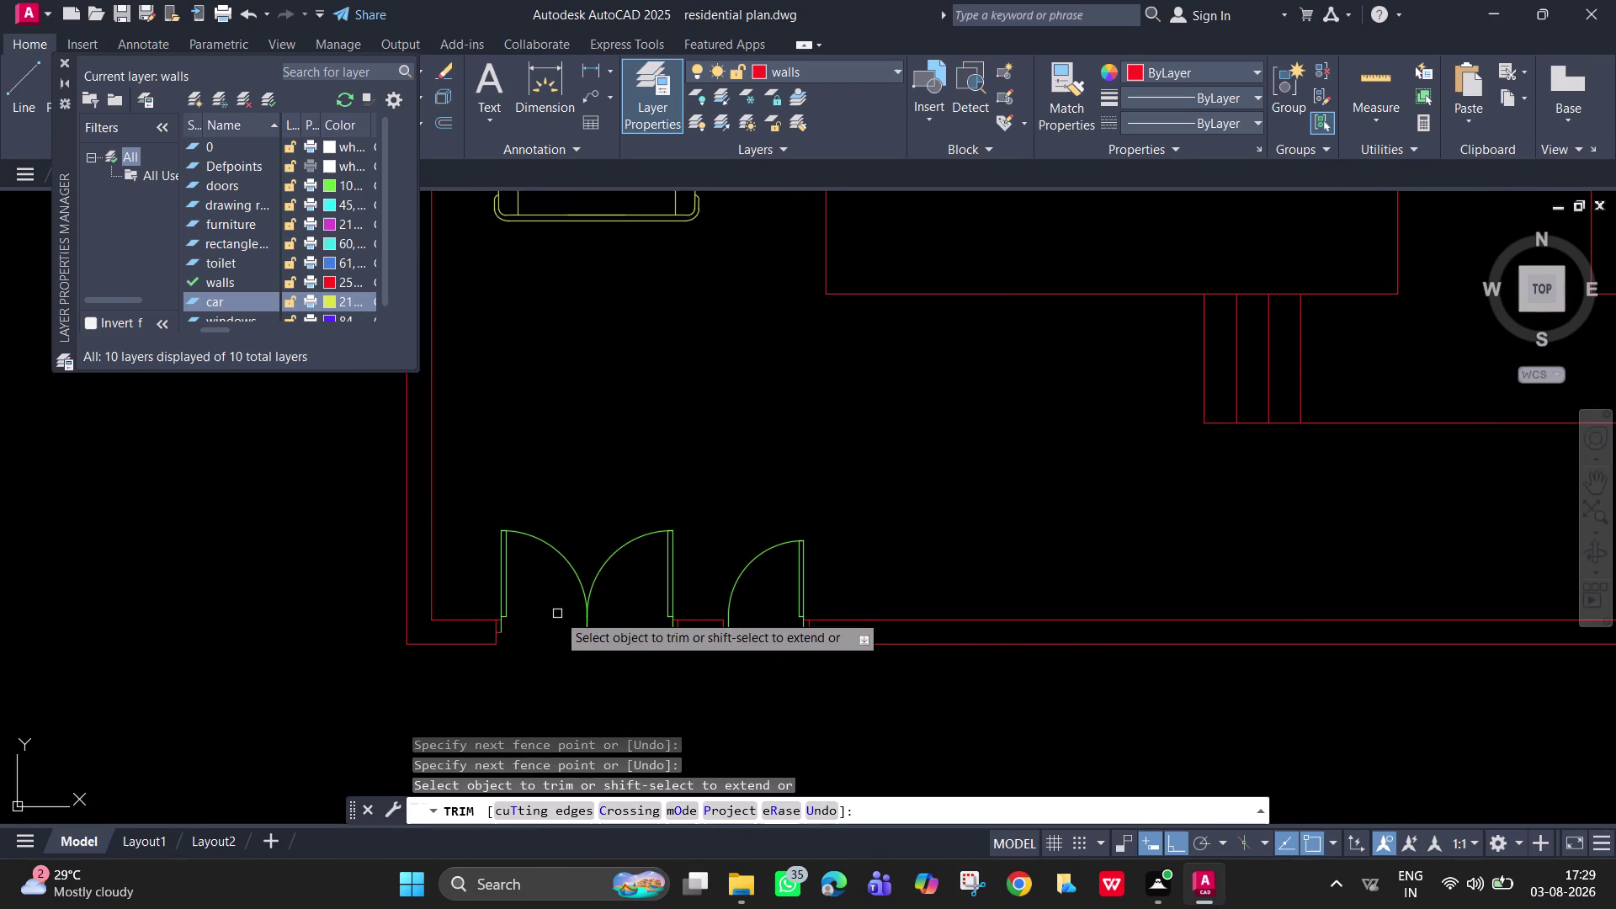
scroll(up, 3)
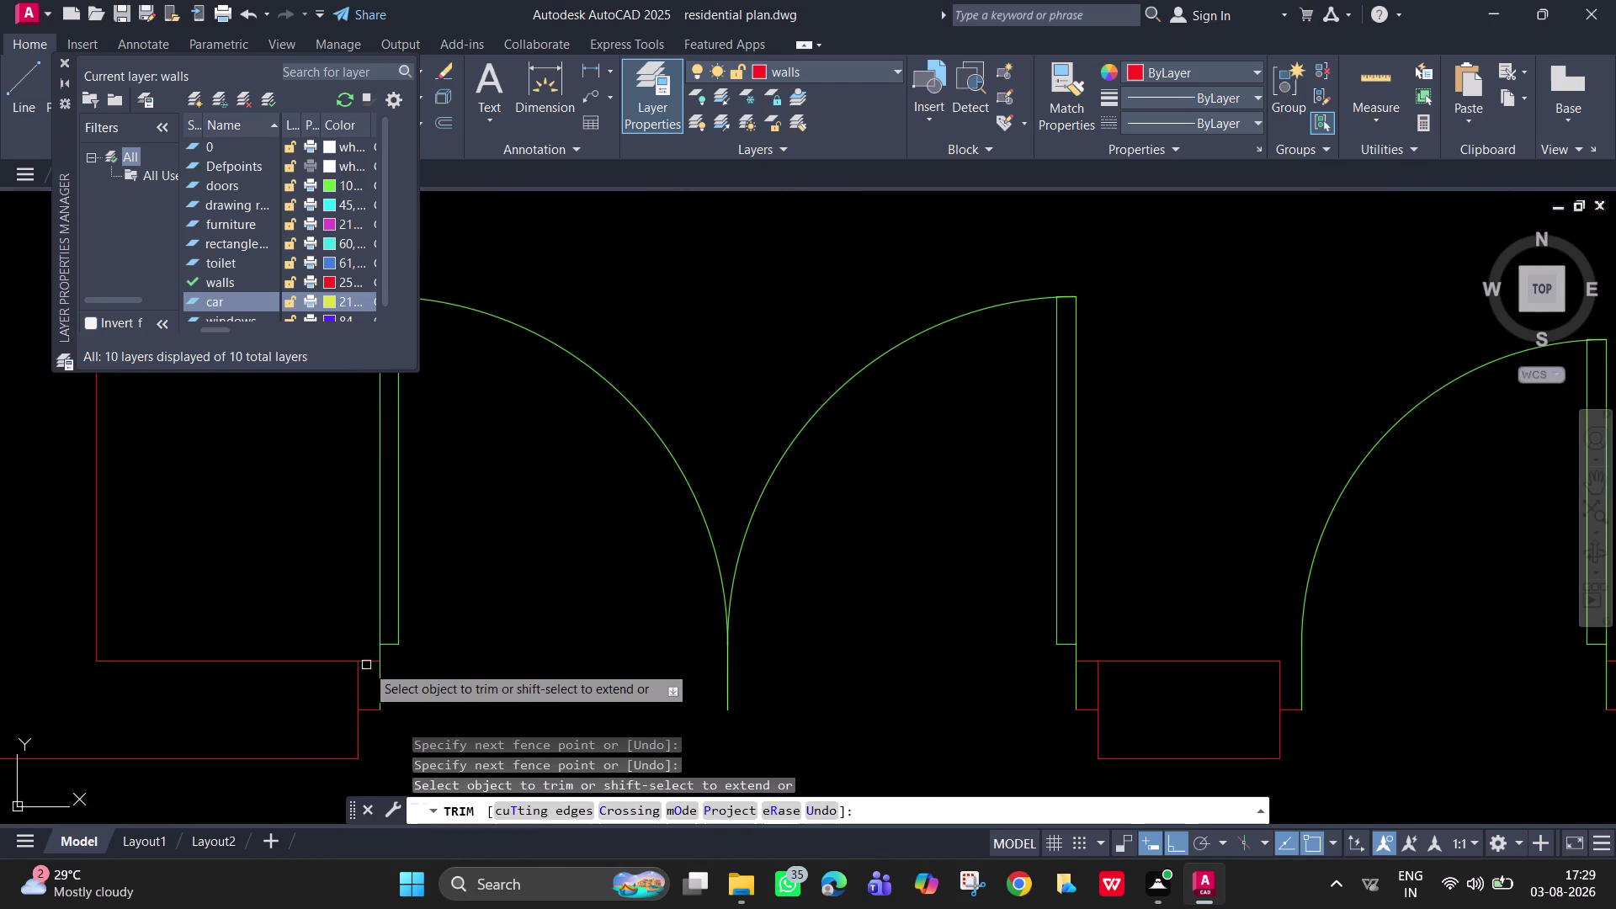
click(366, 665)
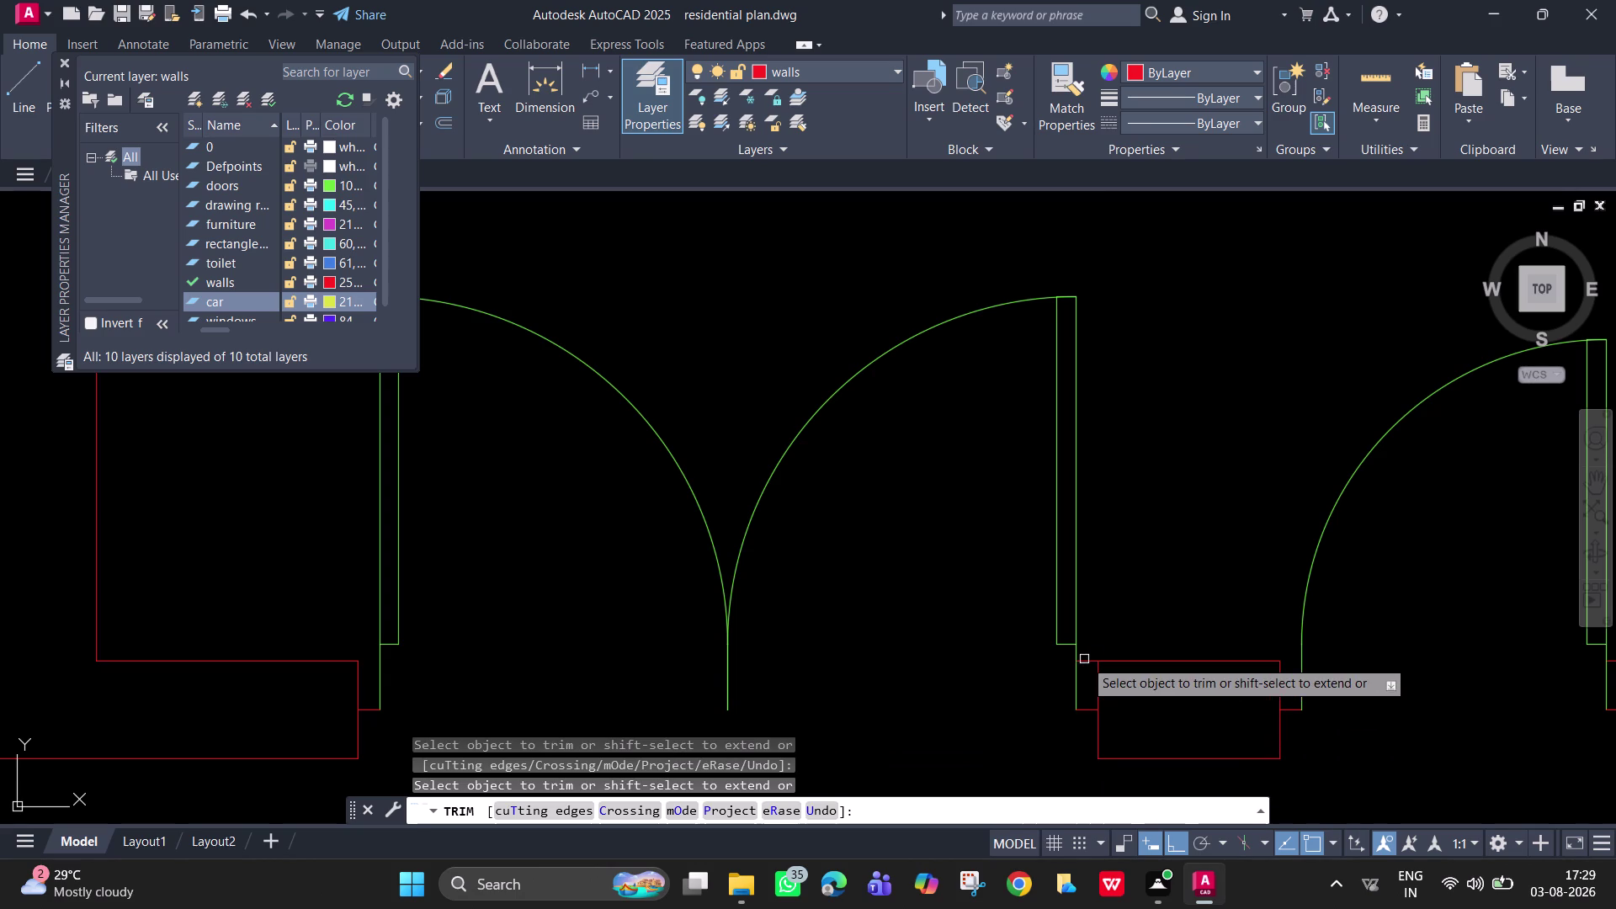
click(1084, 660)
scroll(down, 3)
middle_drag(1152, 591, 1141, 589)
key(Escape)
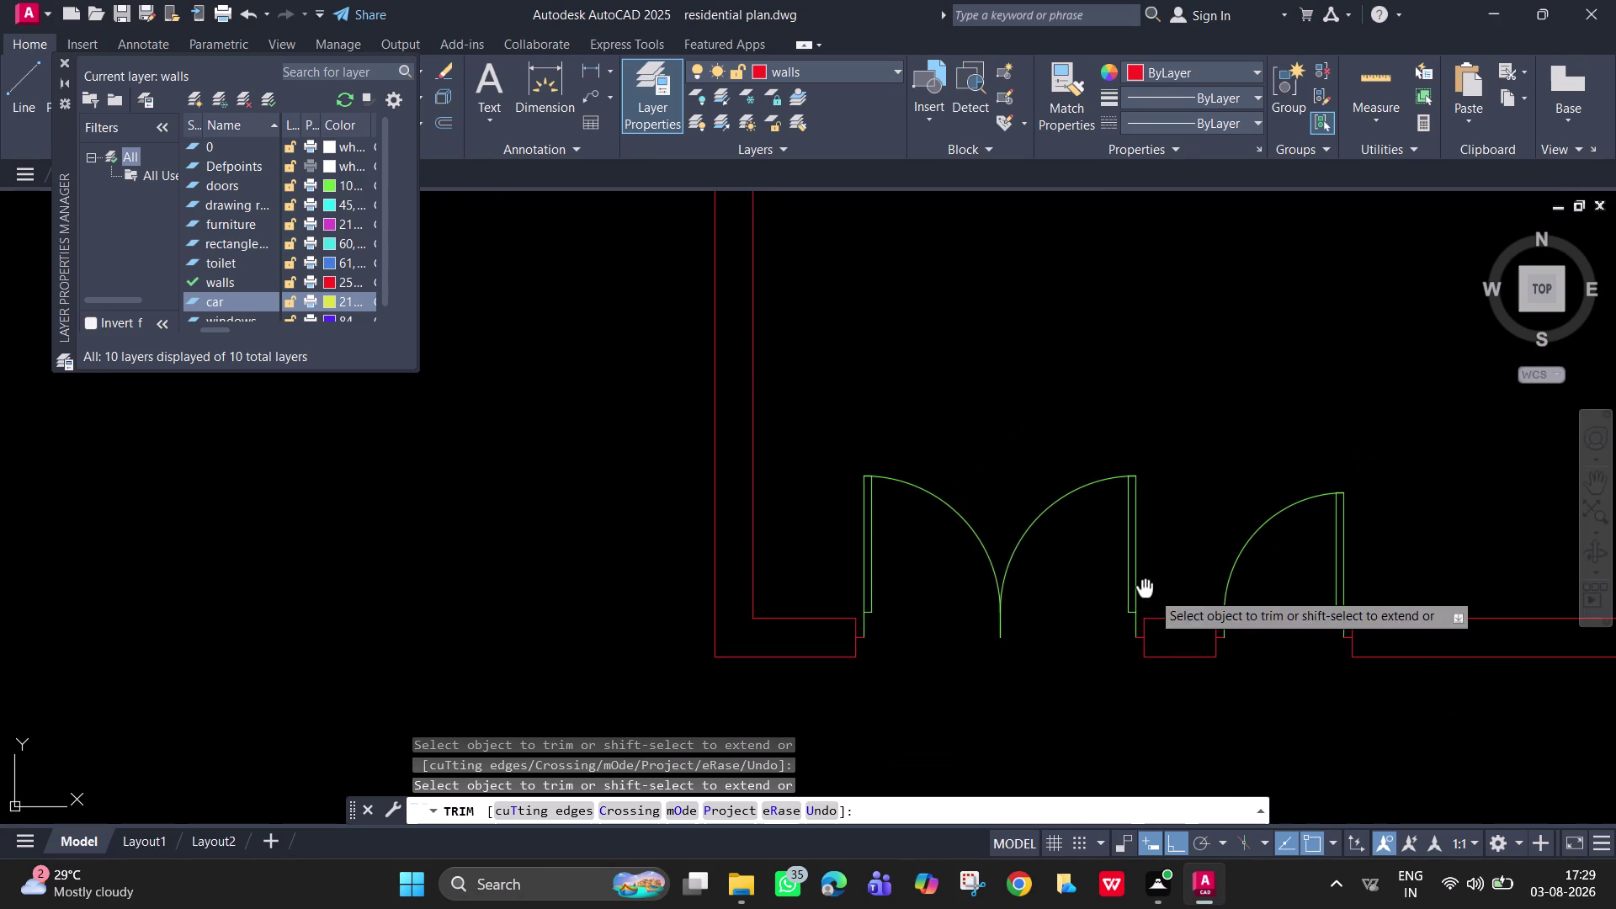
Zoom and pan out to view the whole floor plan.
scroll(down, 3)
middle_drag(1113, 446, 924, 630)
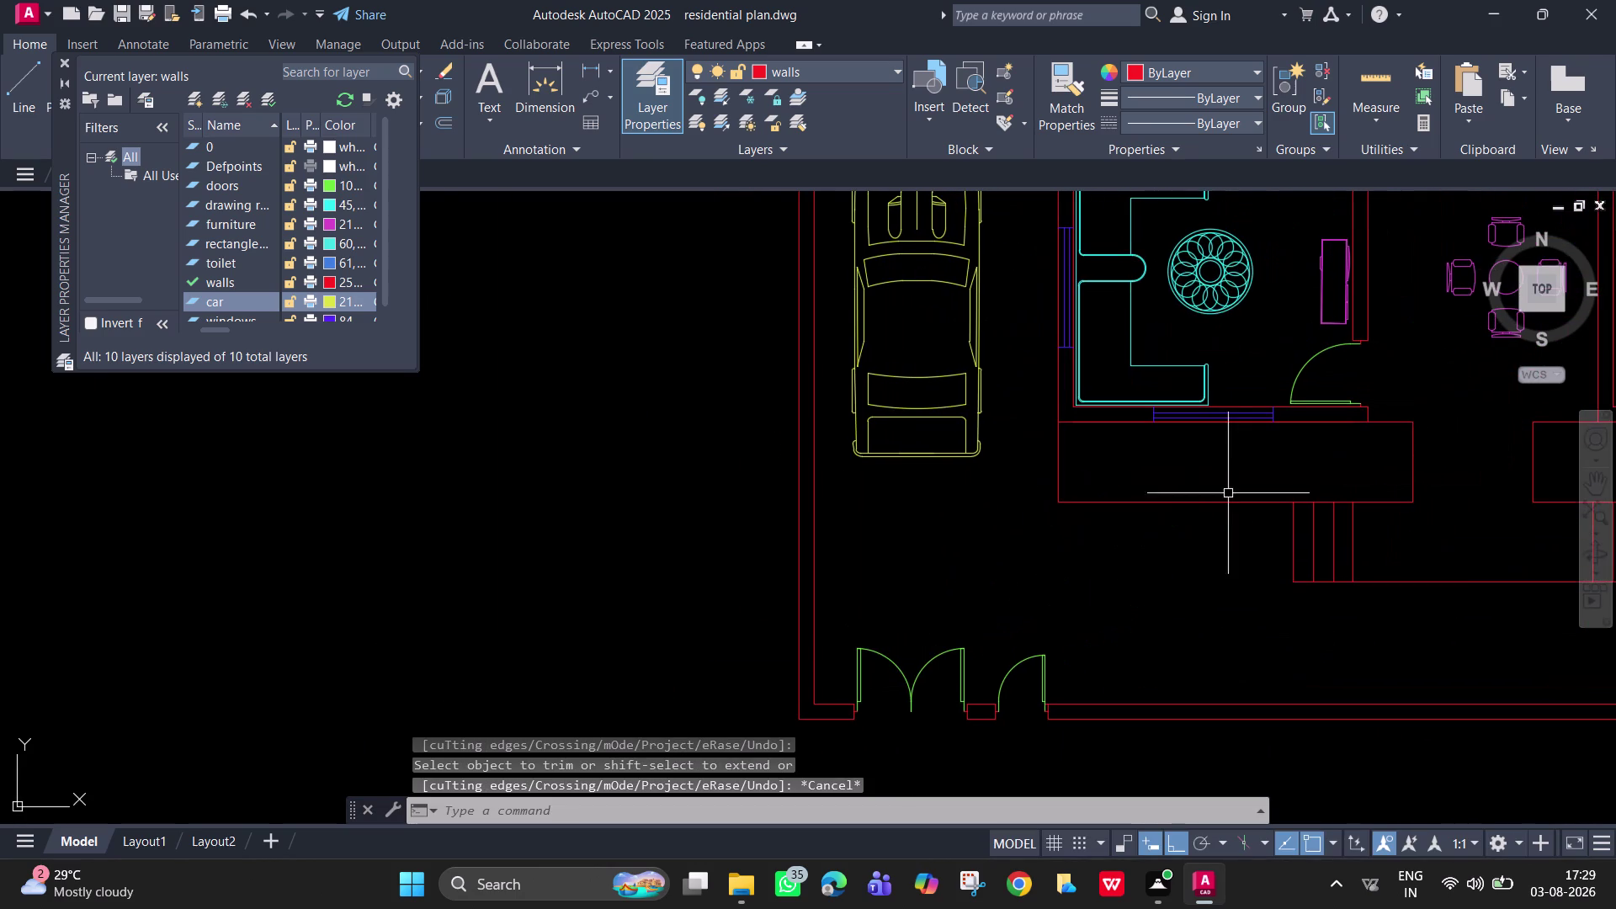
middle_drag(1220, 458, 1095, 633)
scroll(down, 3)
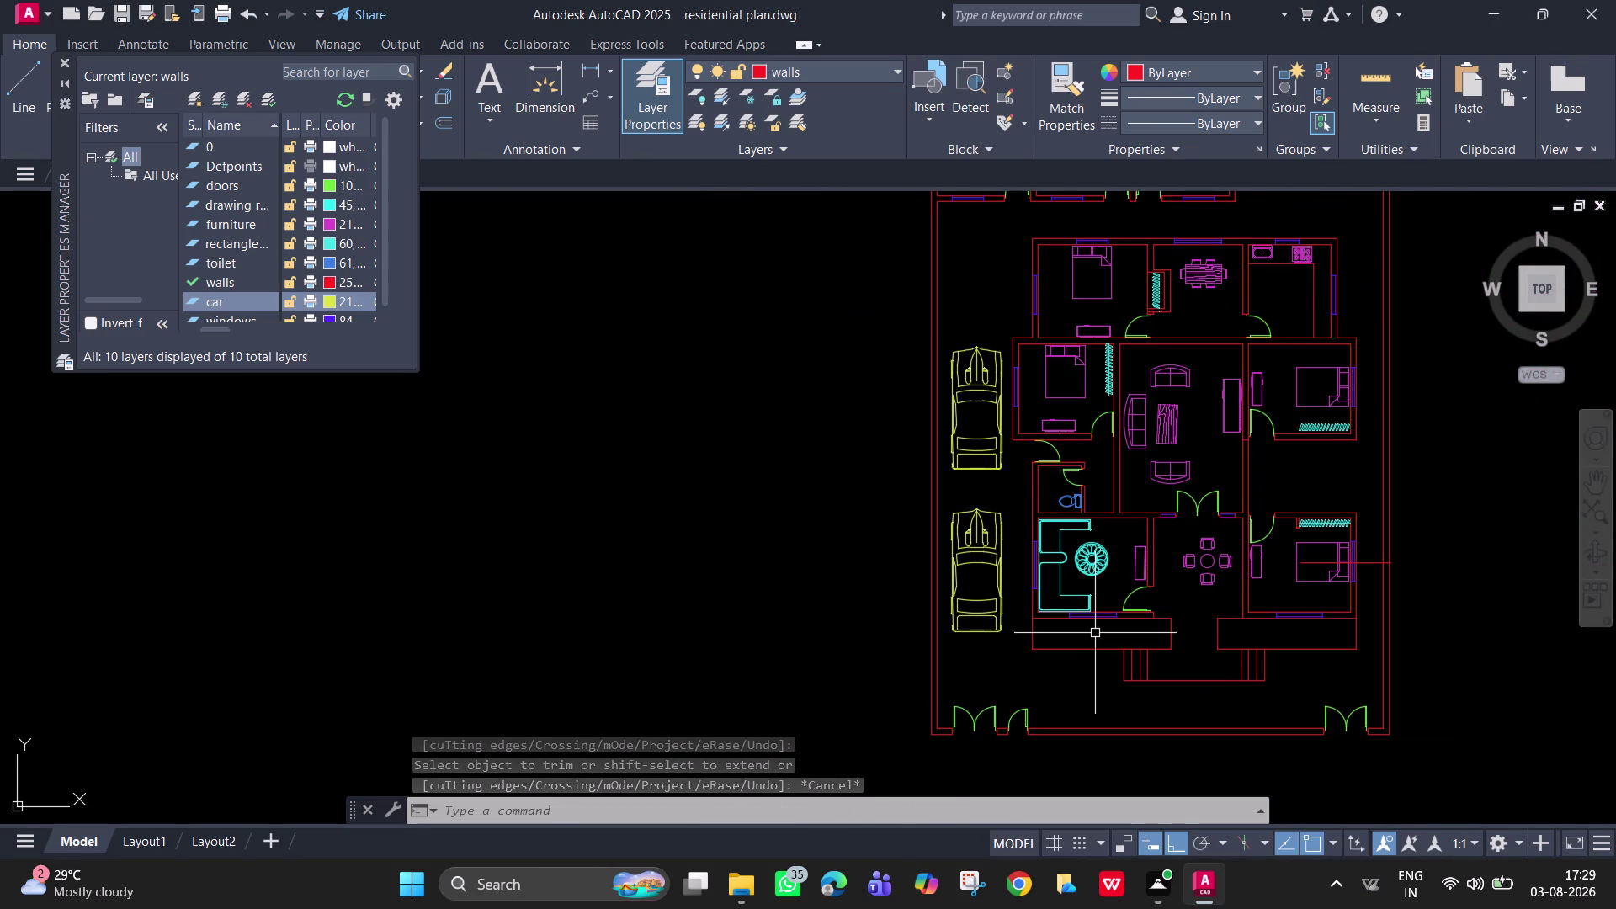